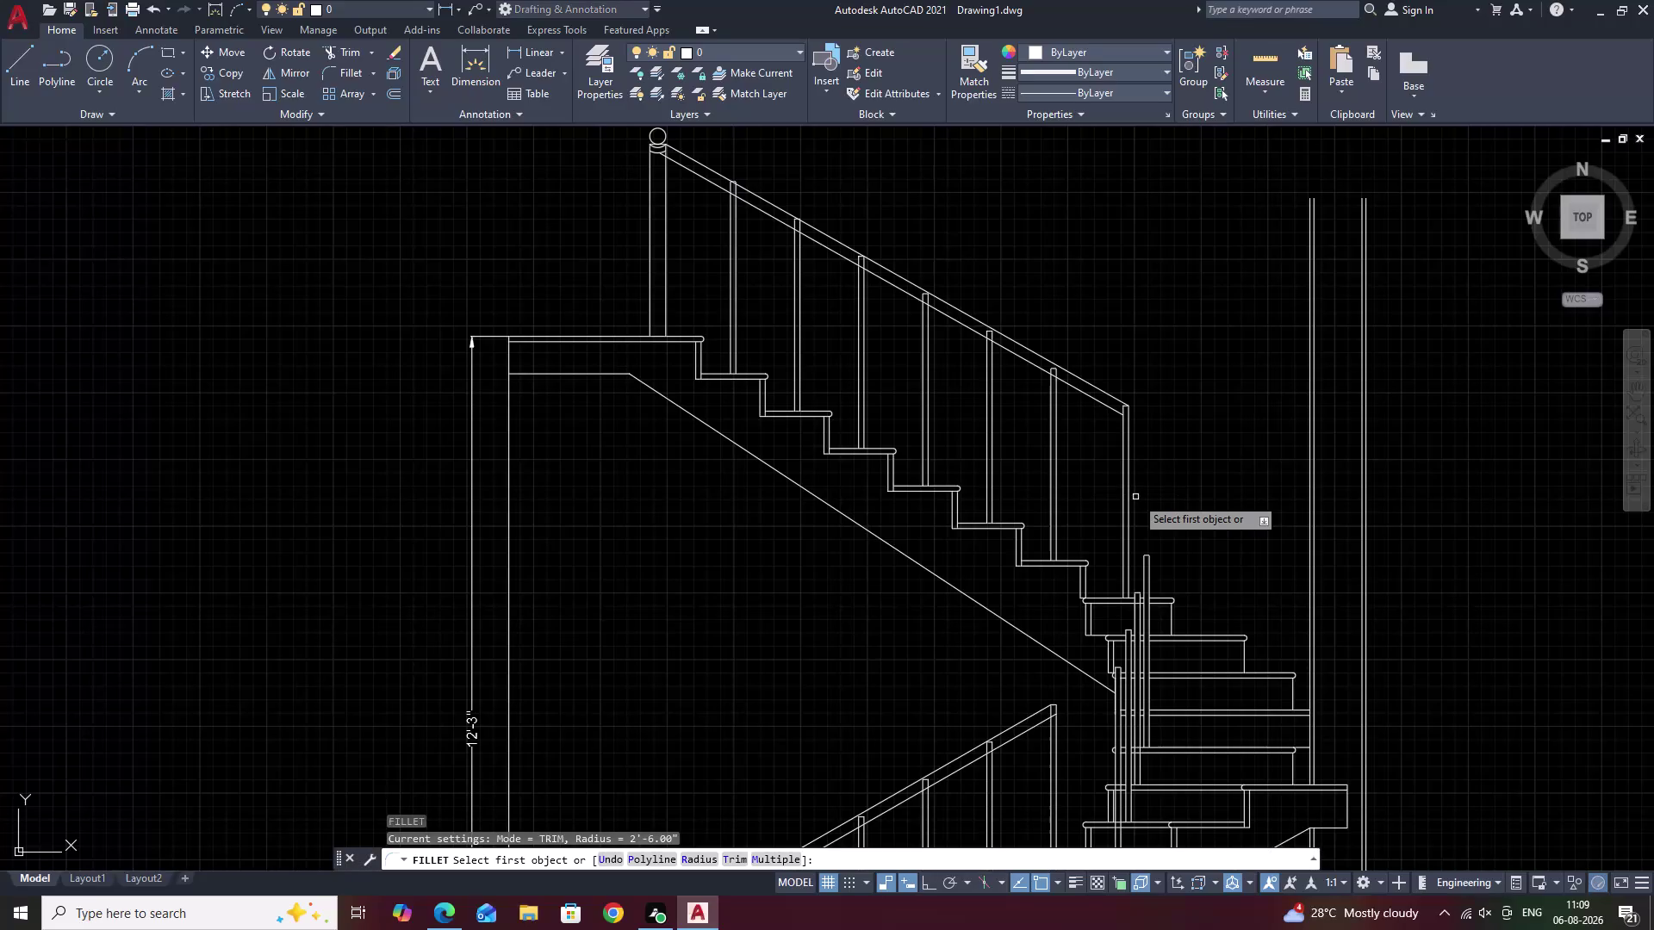
Try filleting the upper handrail with a 60 radius, then cancel.
key(r)
key(space)
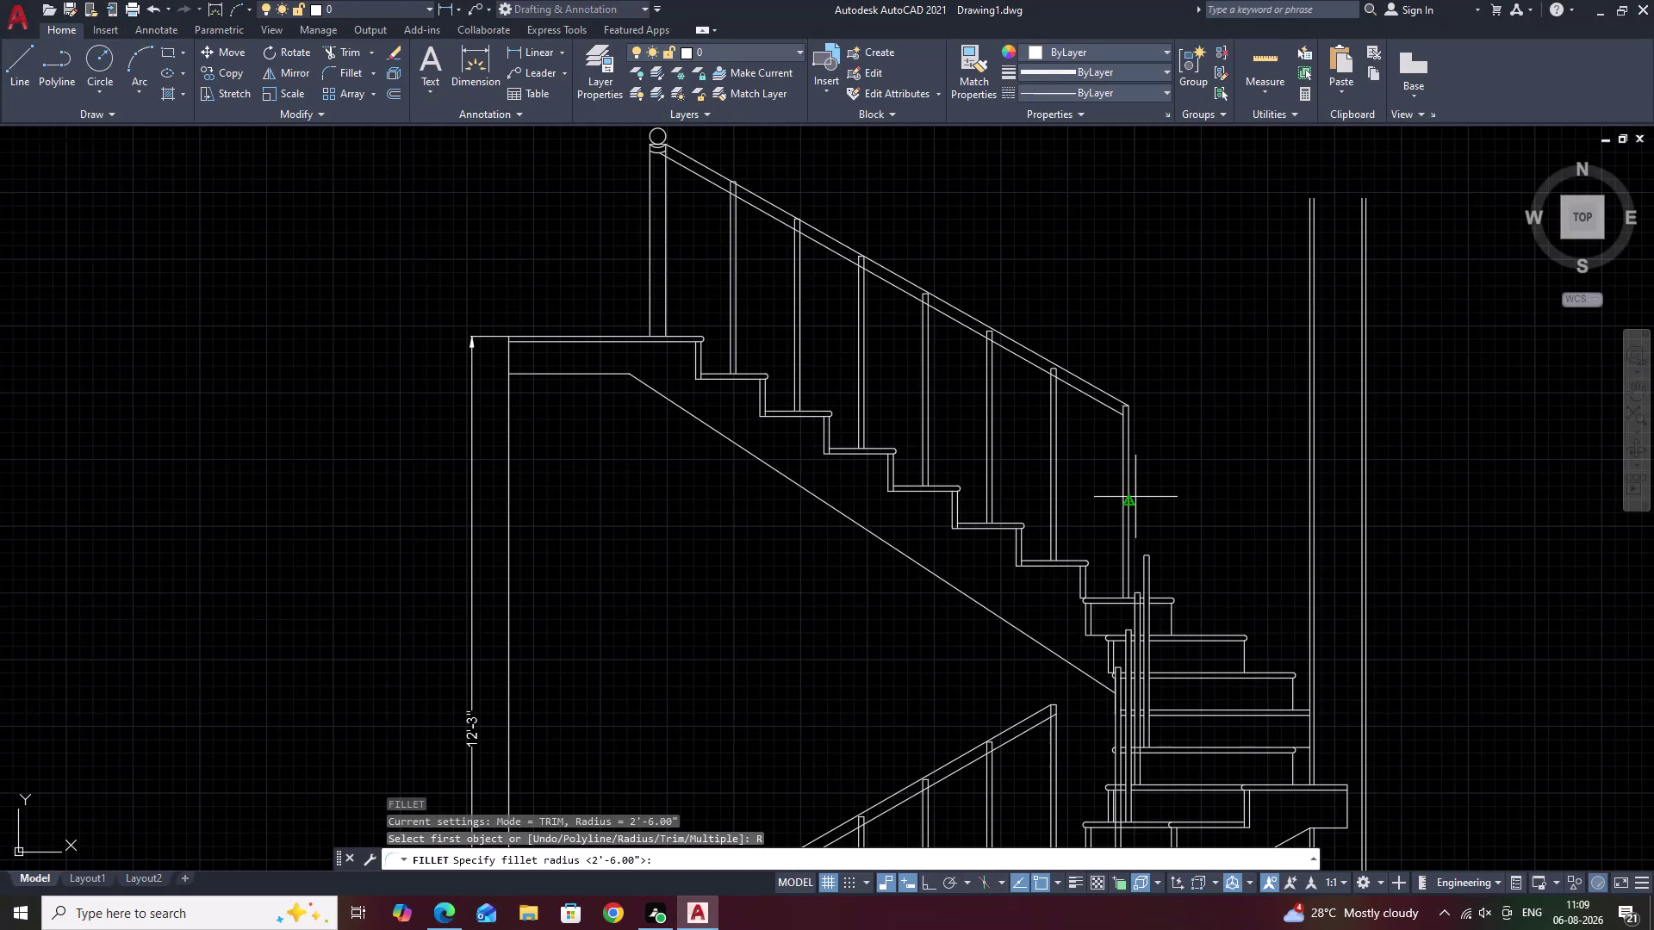
text(60)
key(space)
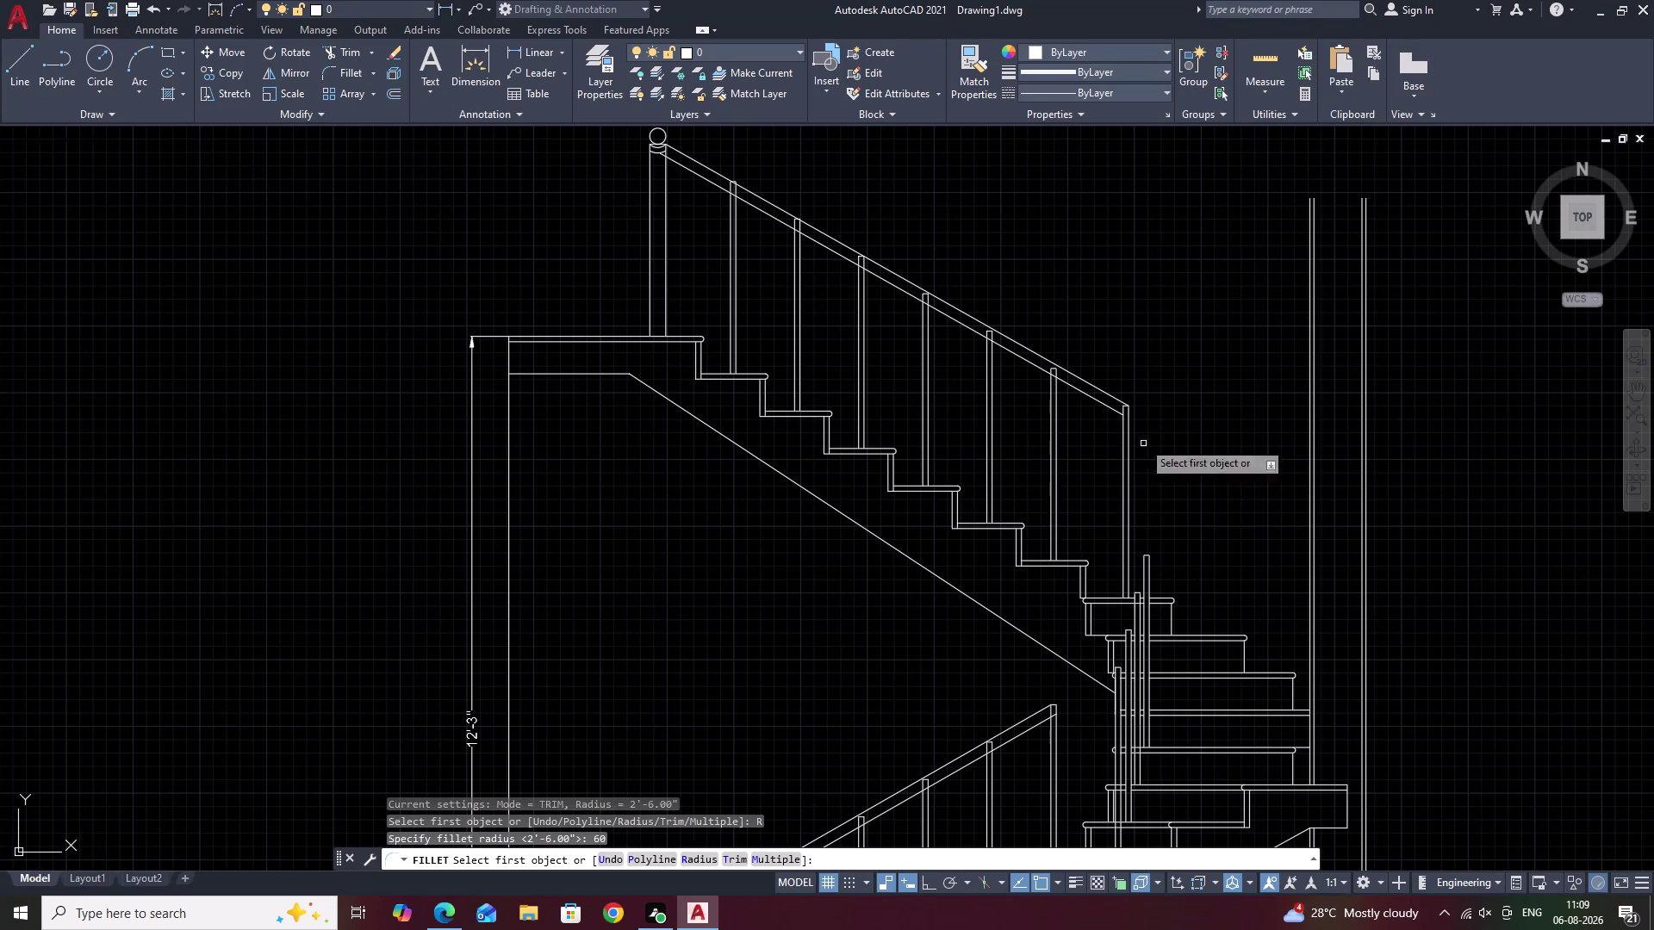
click(1110, 409)
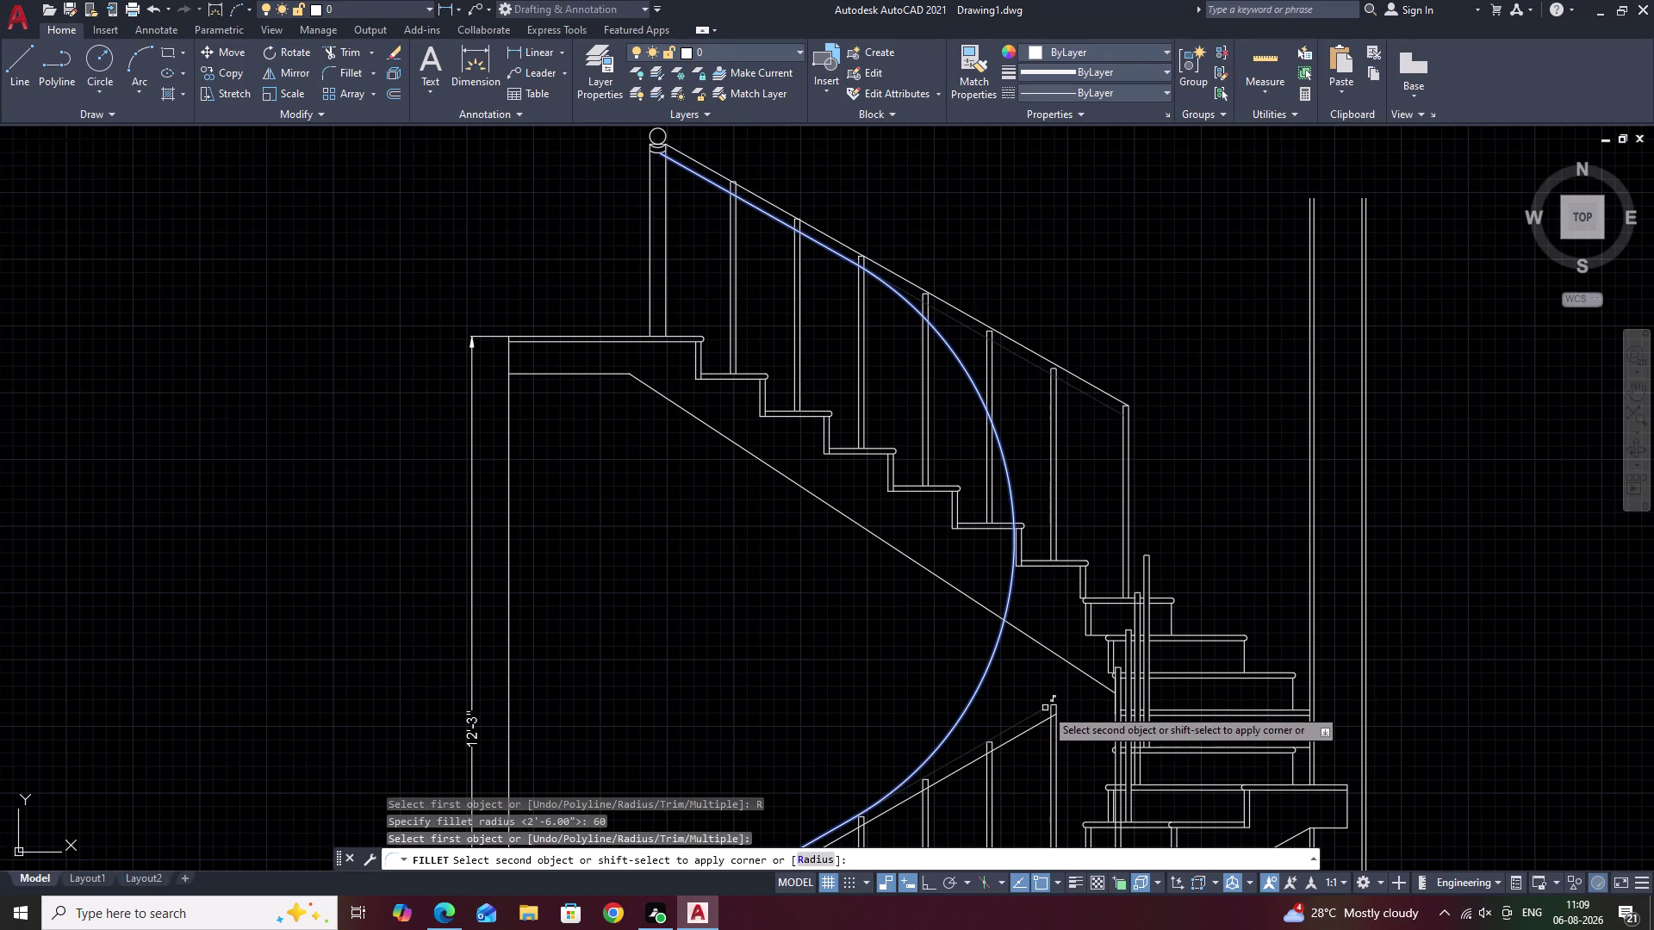
key(Escape)
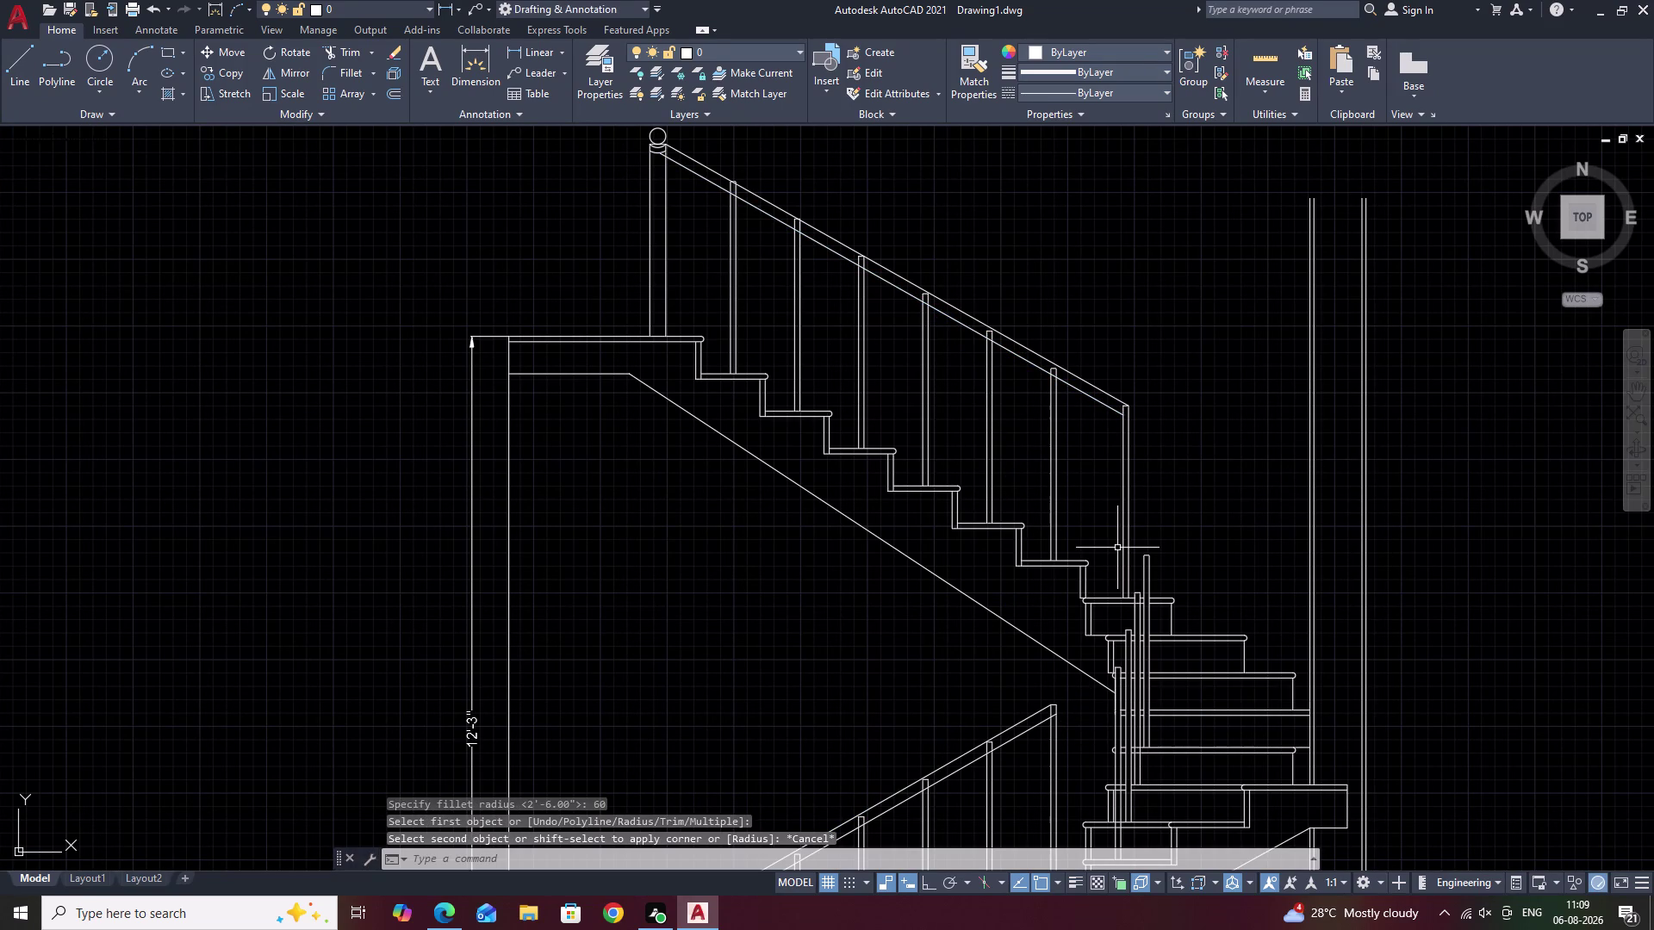
text(F)
key(space)
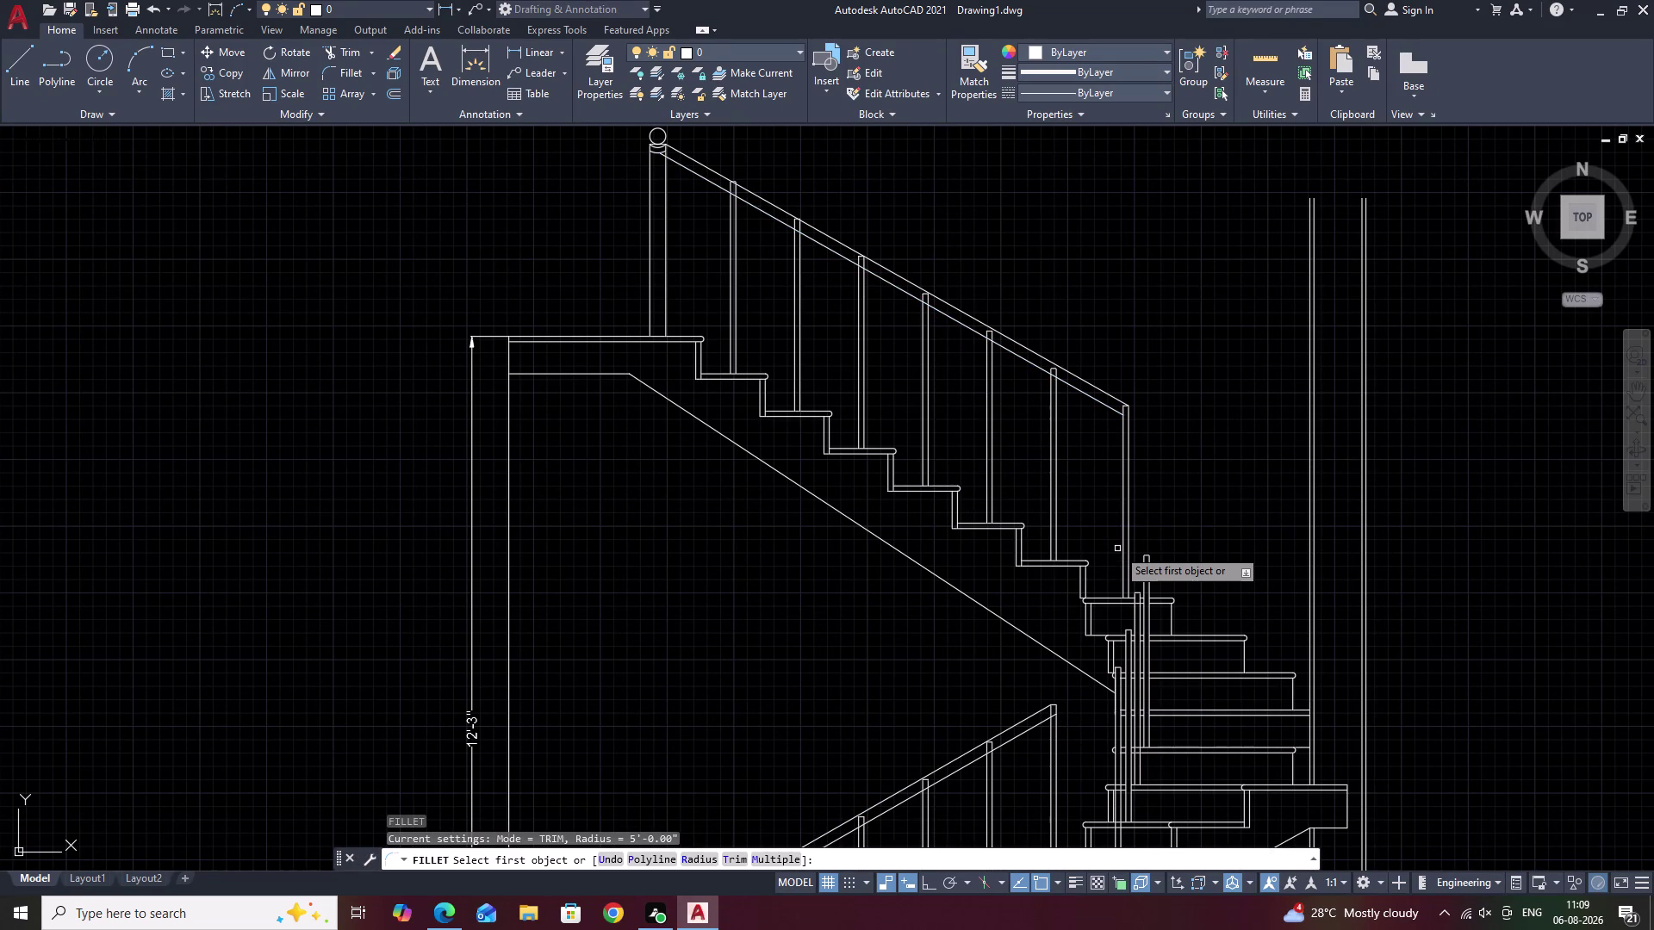
key(Escape)
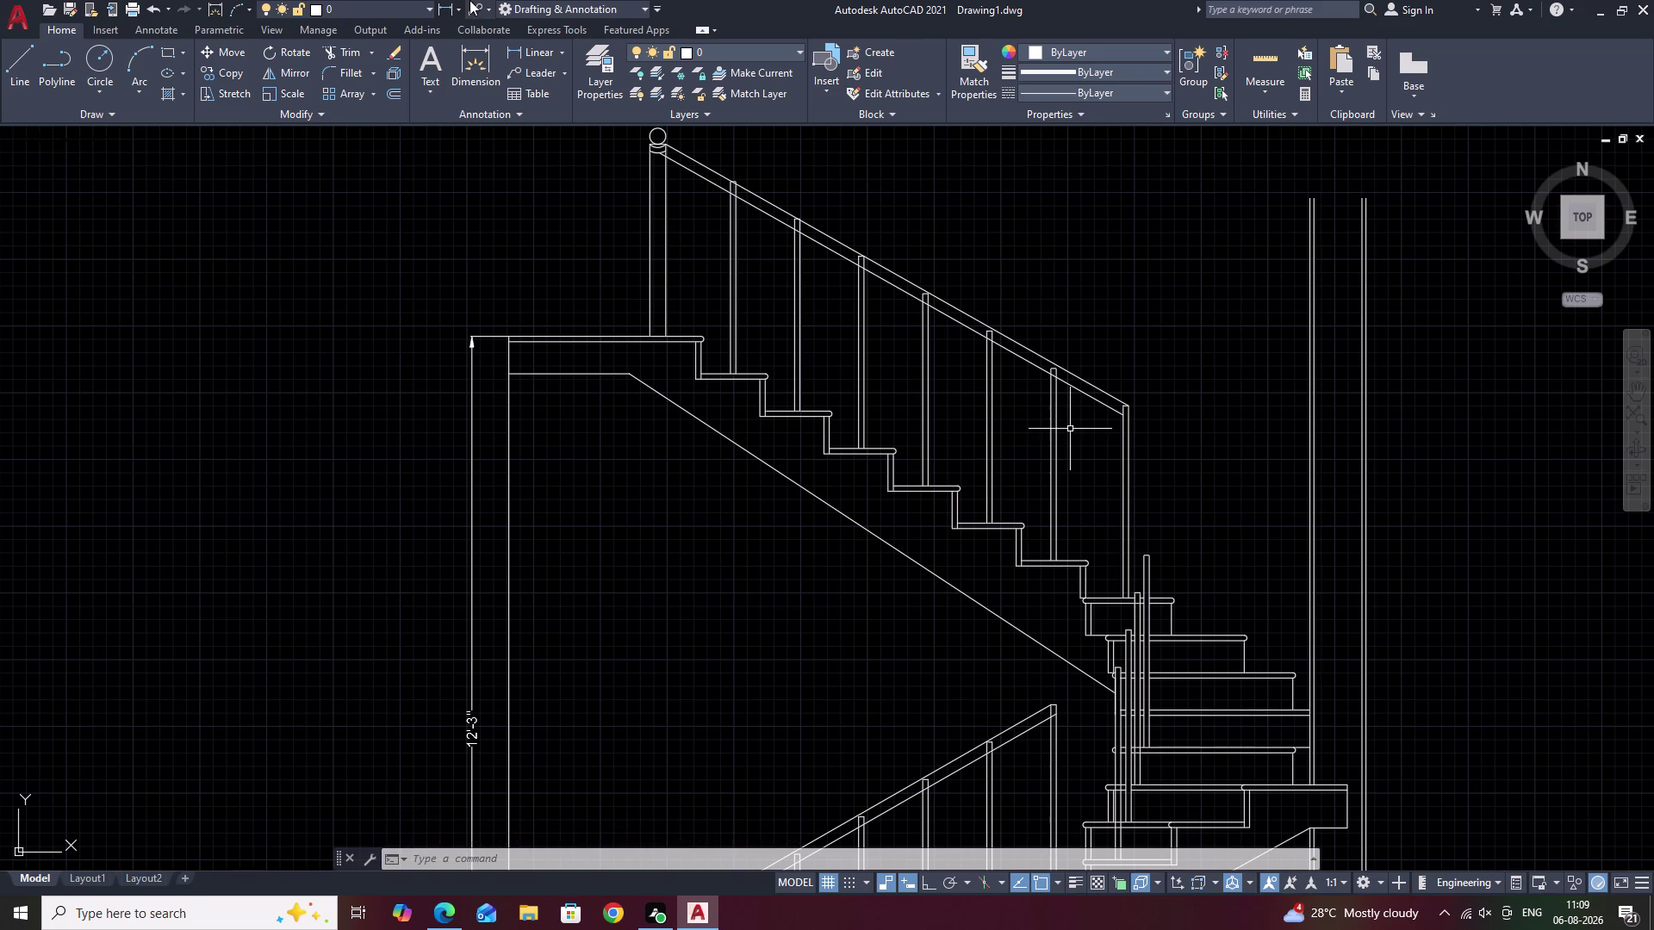
Restart FILLET, set the radius to 3, and cancel again.
key(Escape)
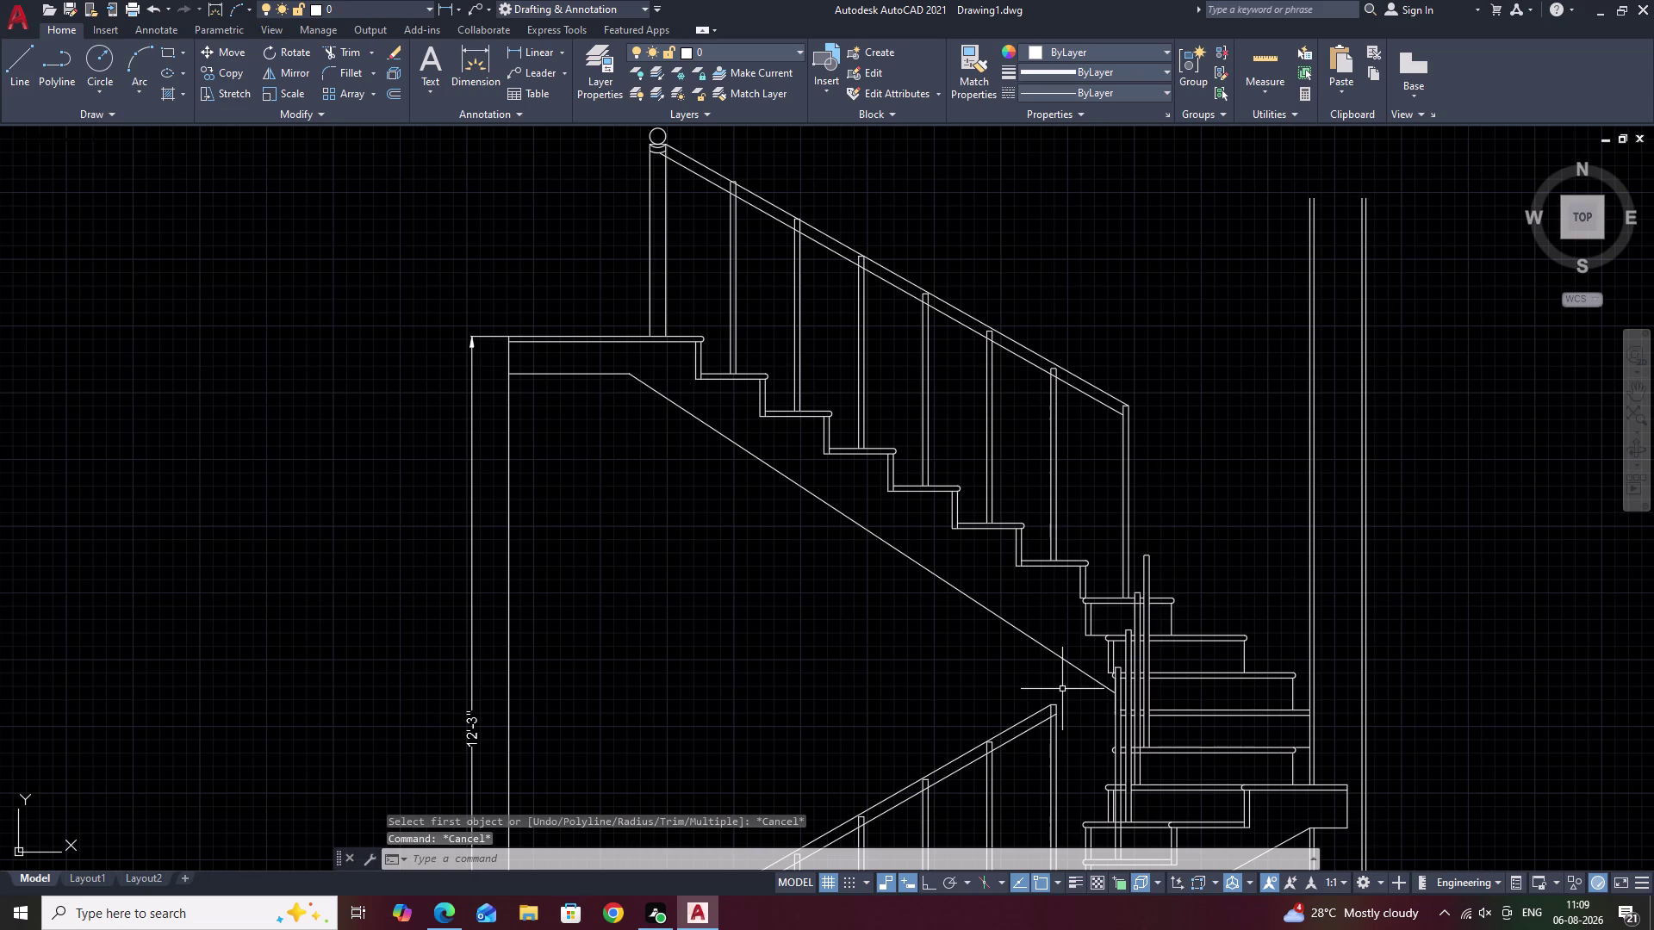
text(F)
key(space)
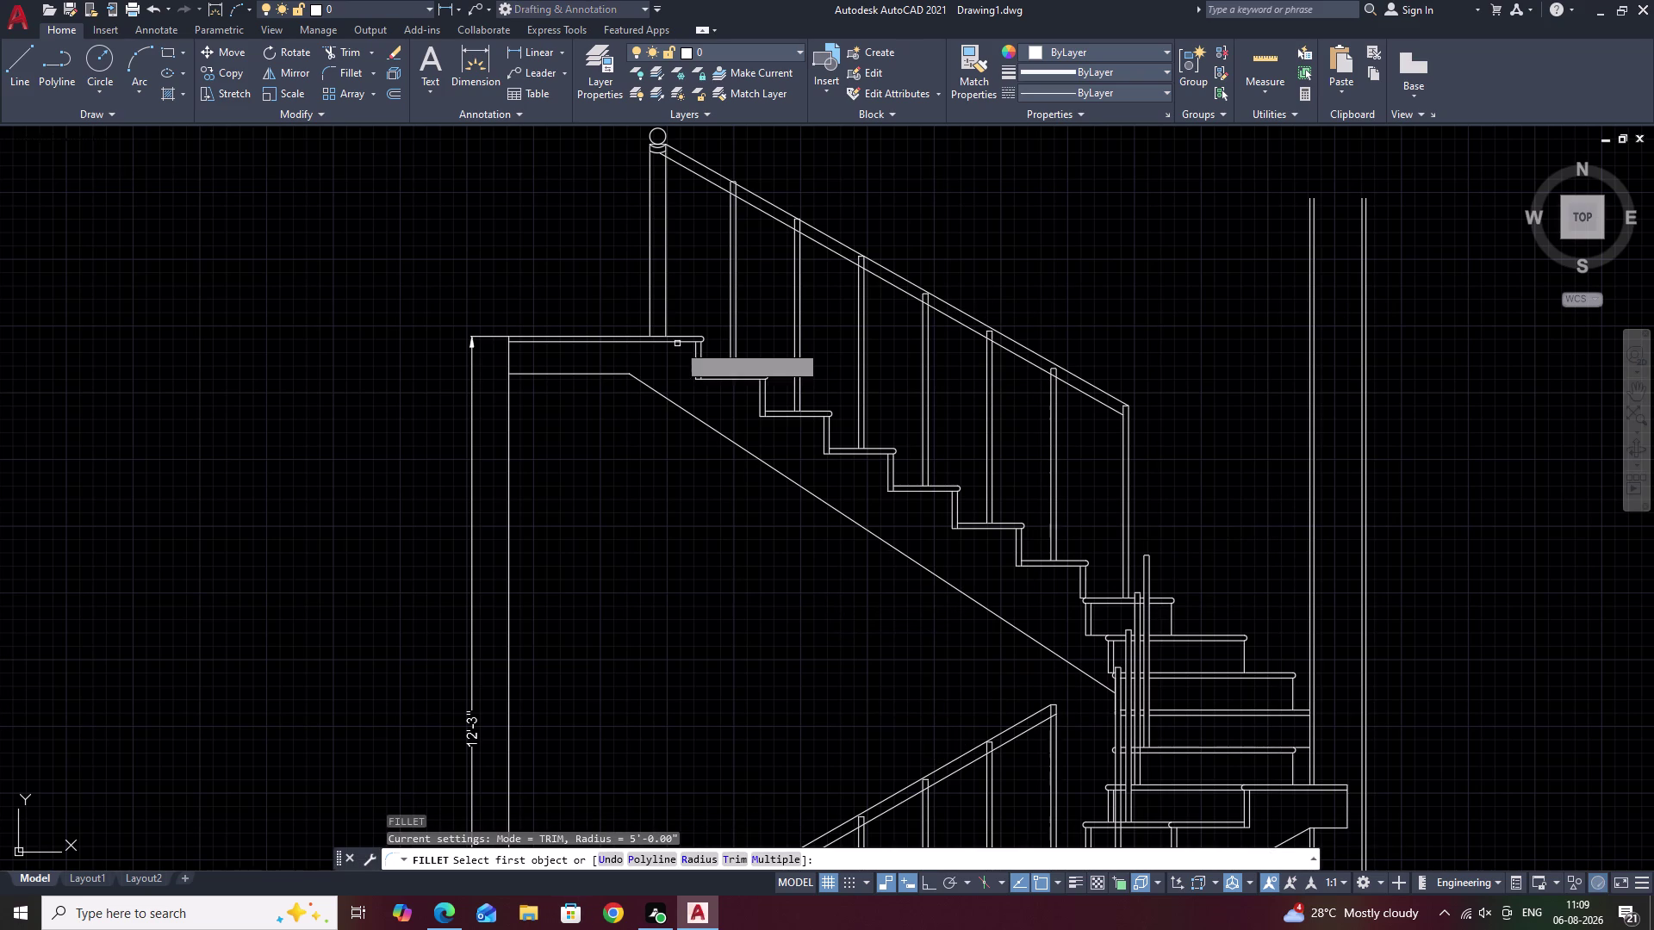
key(Escape)
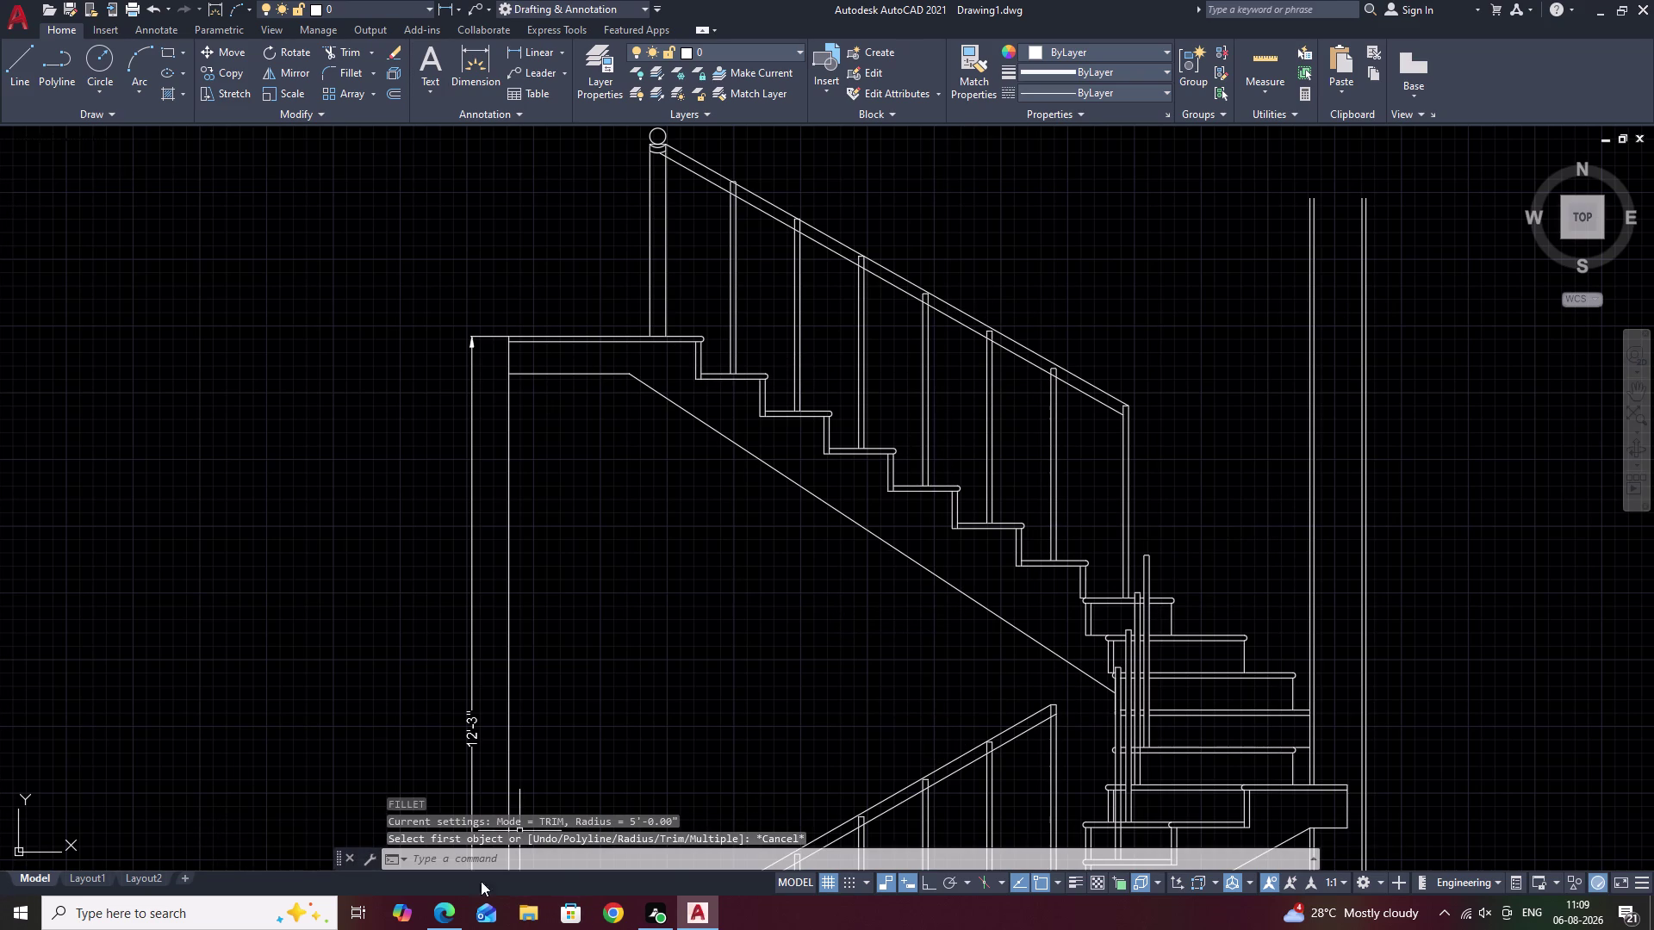
text(F R)
key(space)
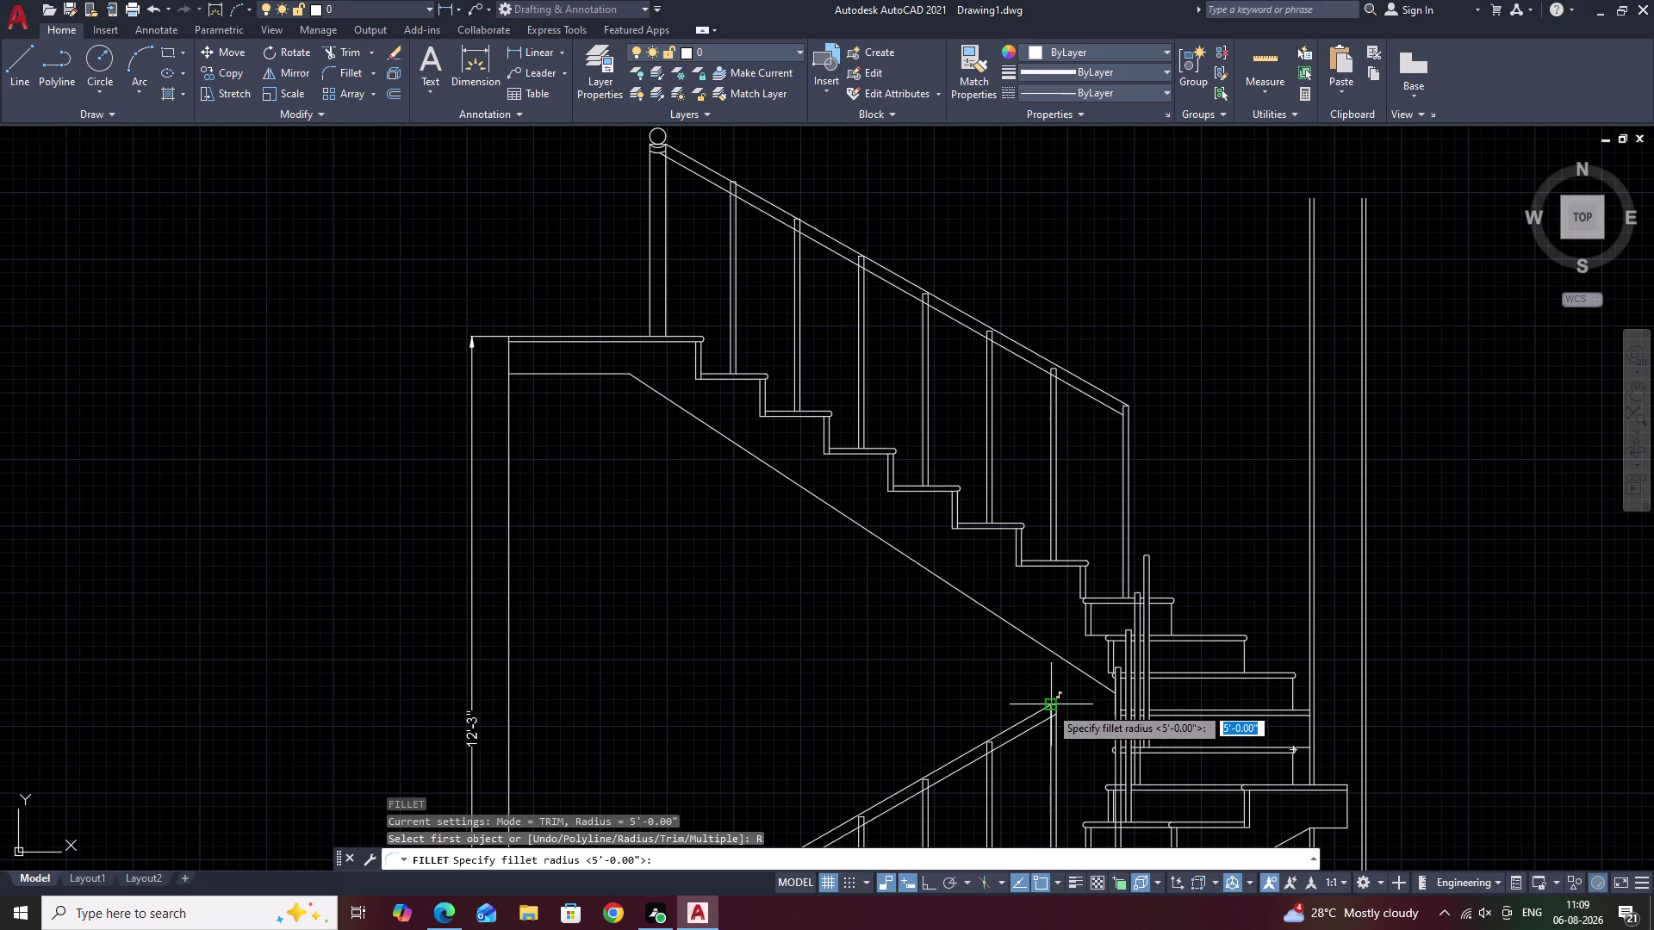
text(3.)
key(space)
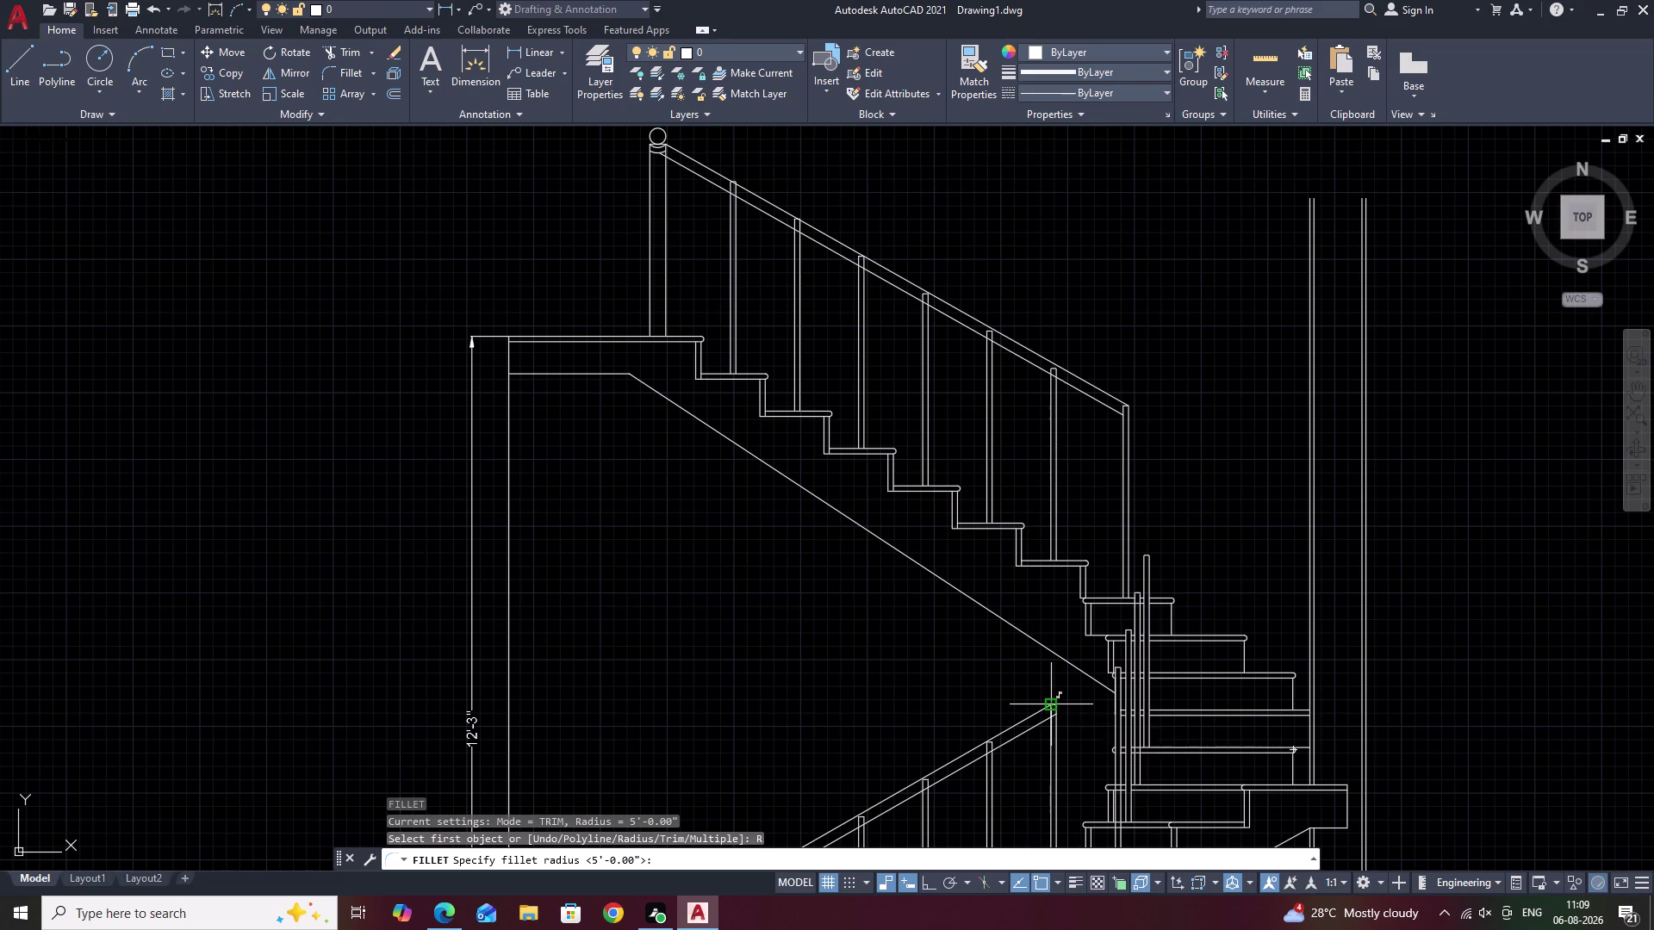
key(Escape)
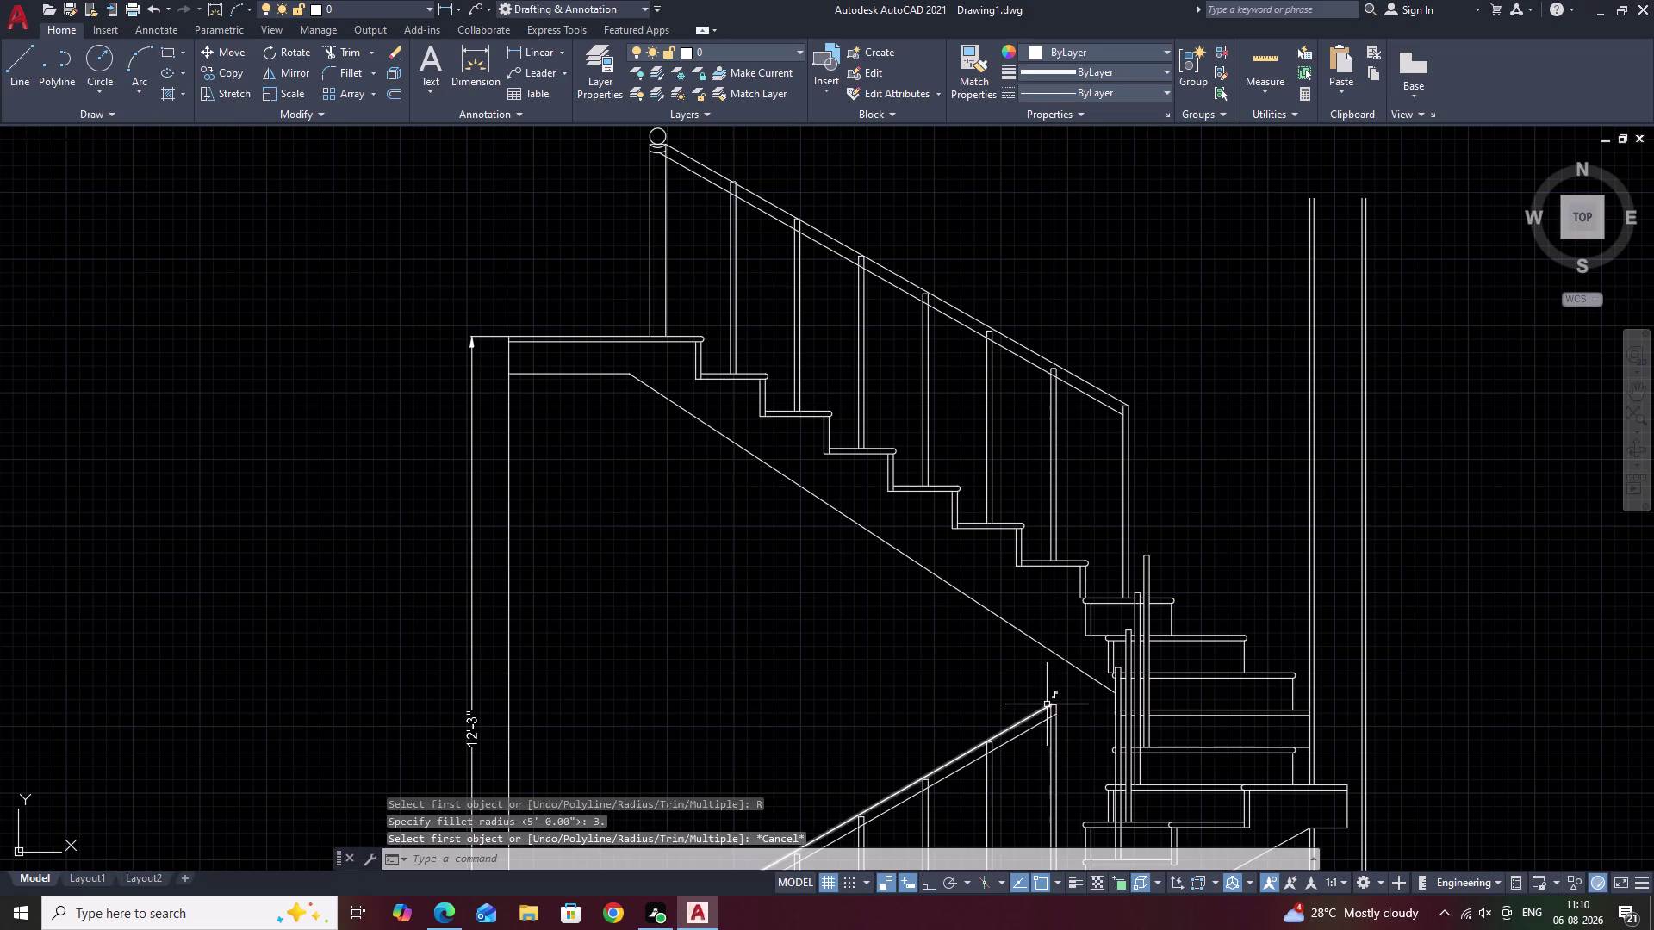
Draw a 3-point arc at the landing and stretch its lower end onto the lower handrail.
click(142, 87)
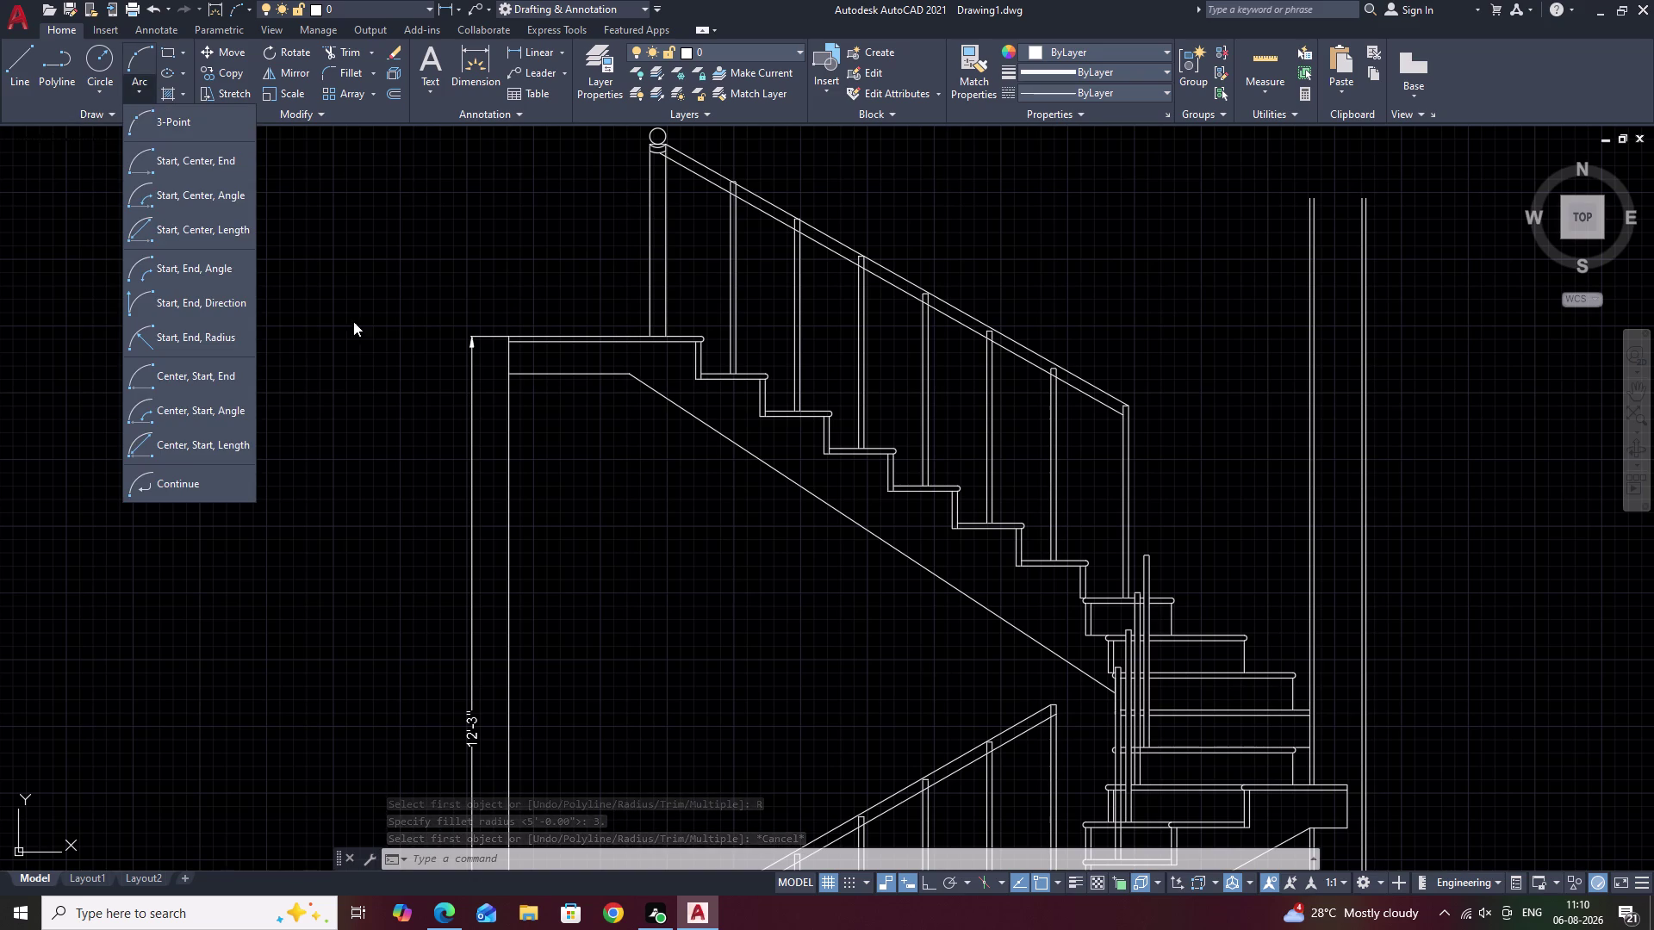
click(192, 122)
scroll(up, 3)
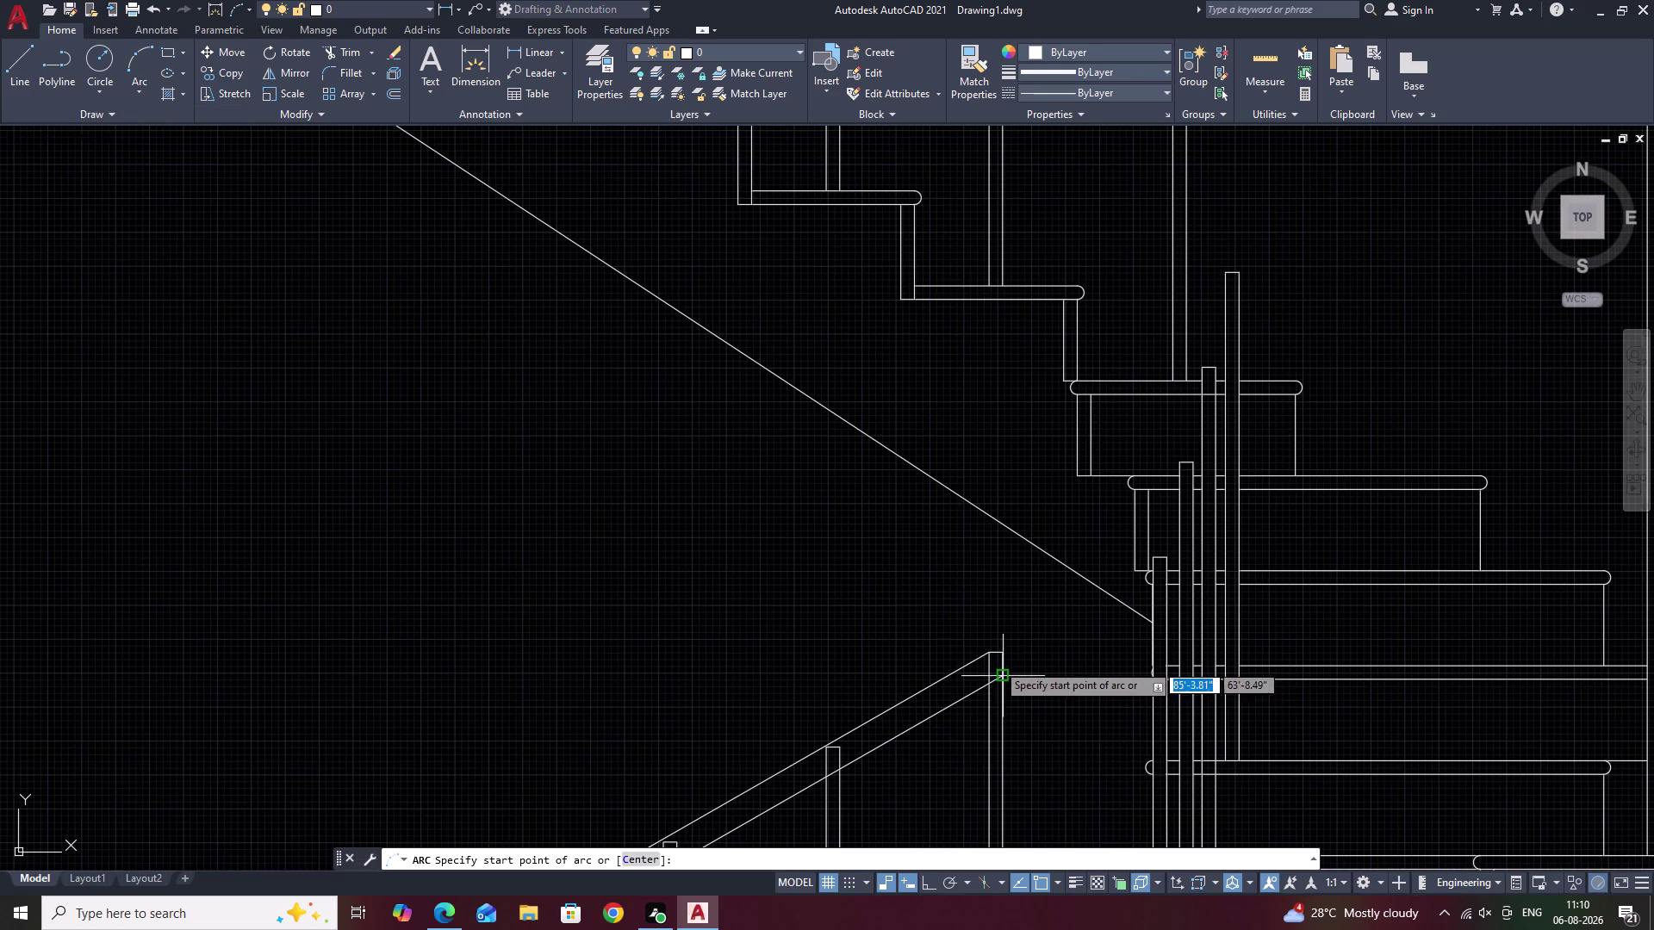
click(1150, 564)
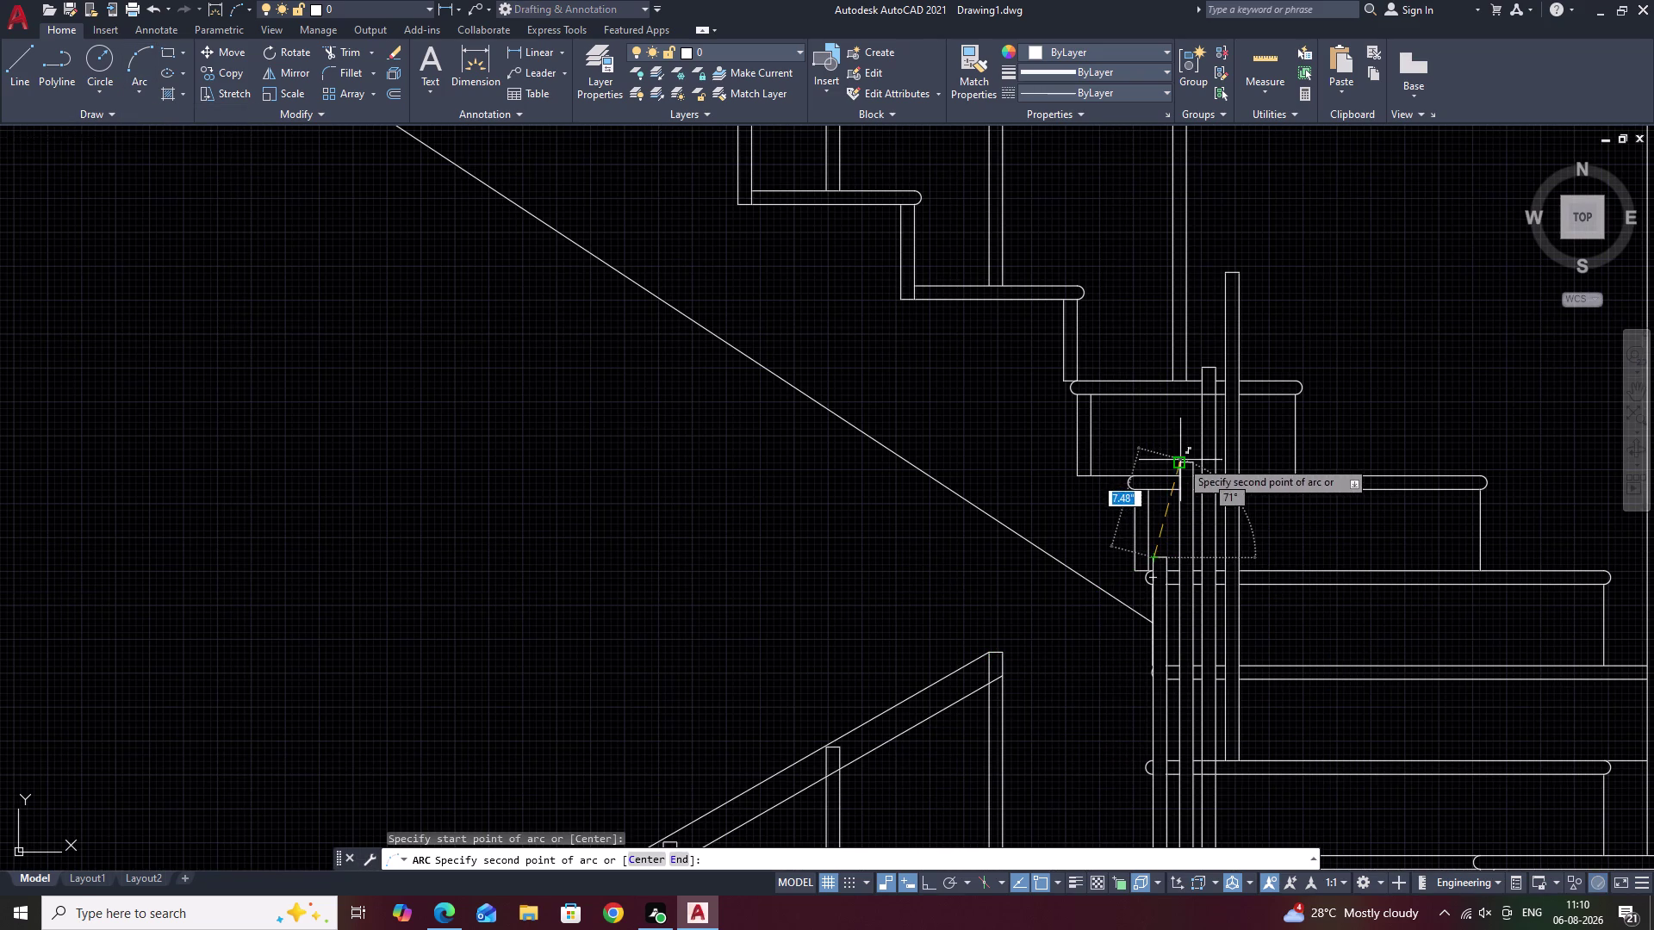
click(1175, 460)
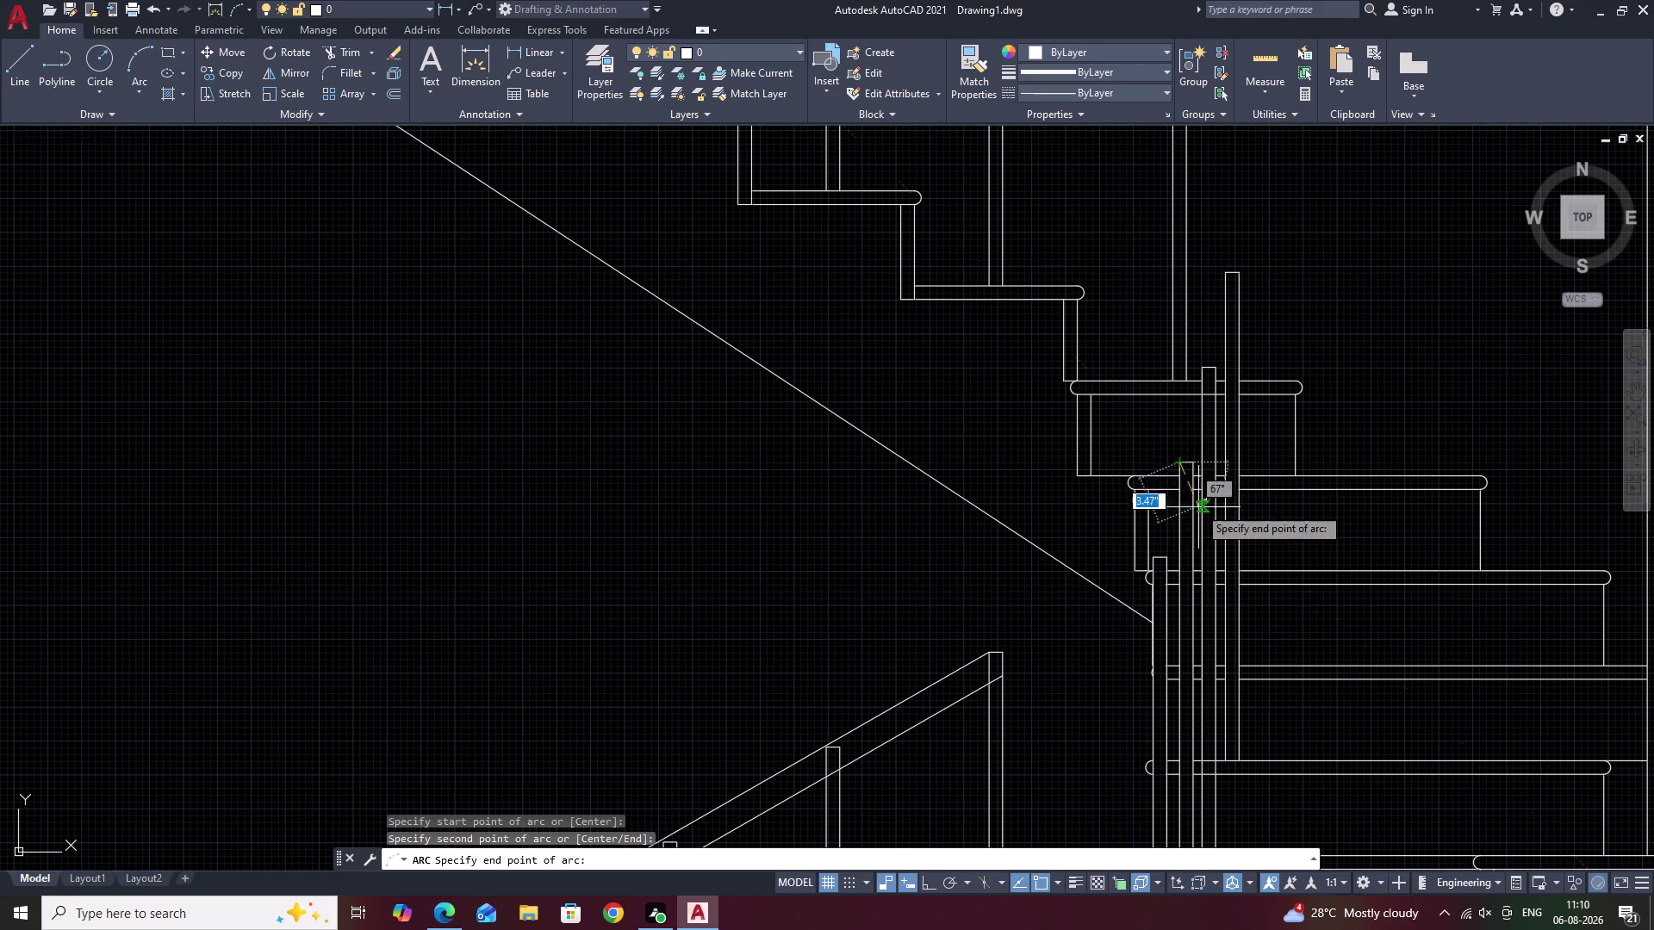
click(1182, 440)
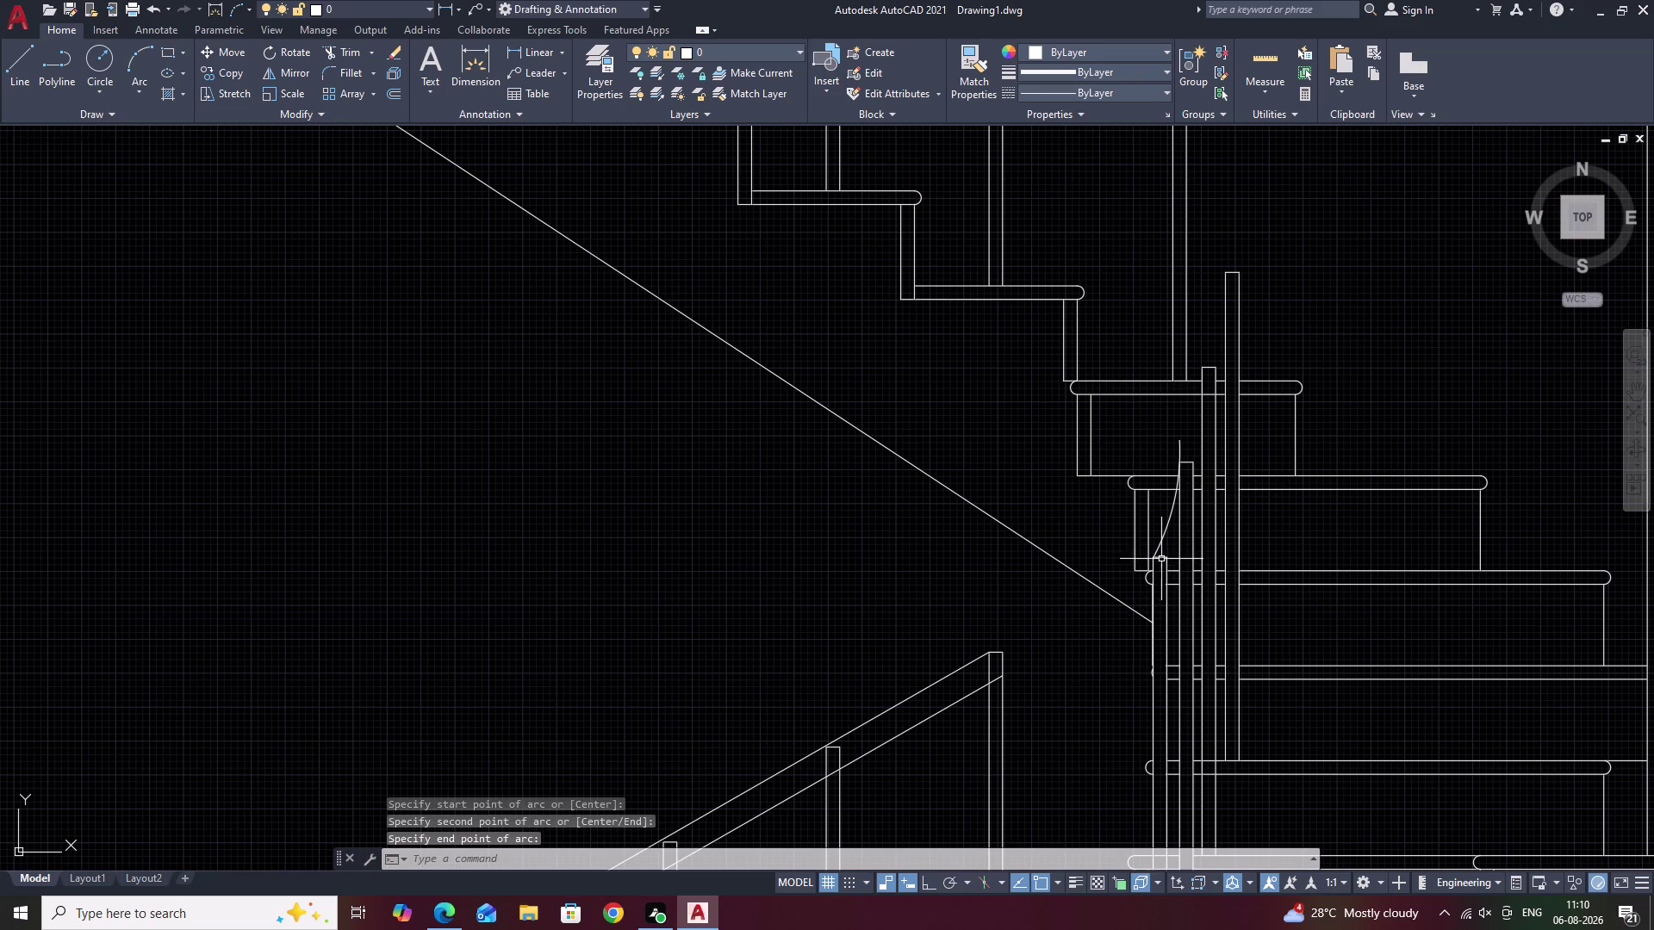
click(1165, 535)
click(1154, 555)
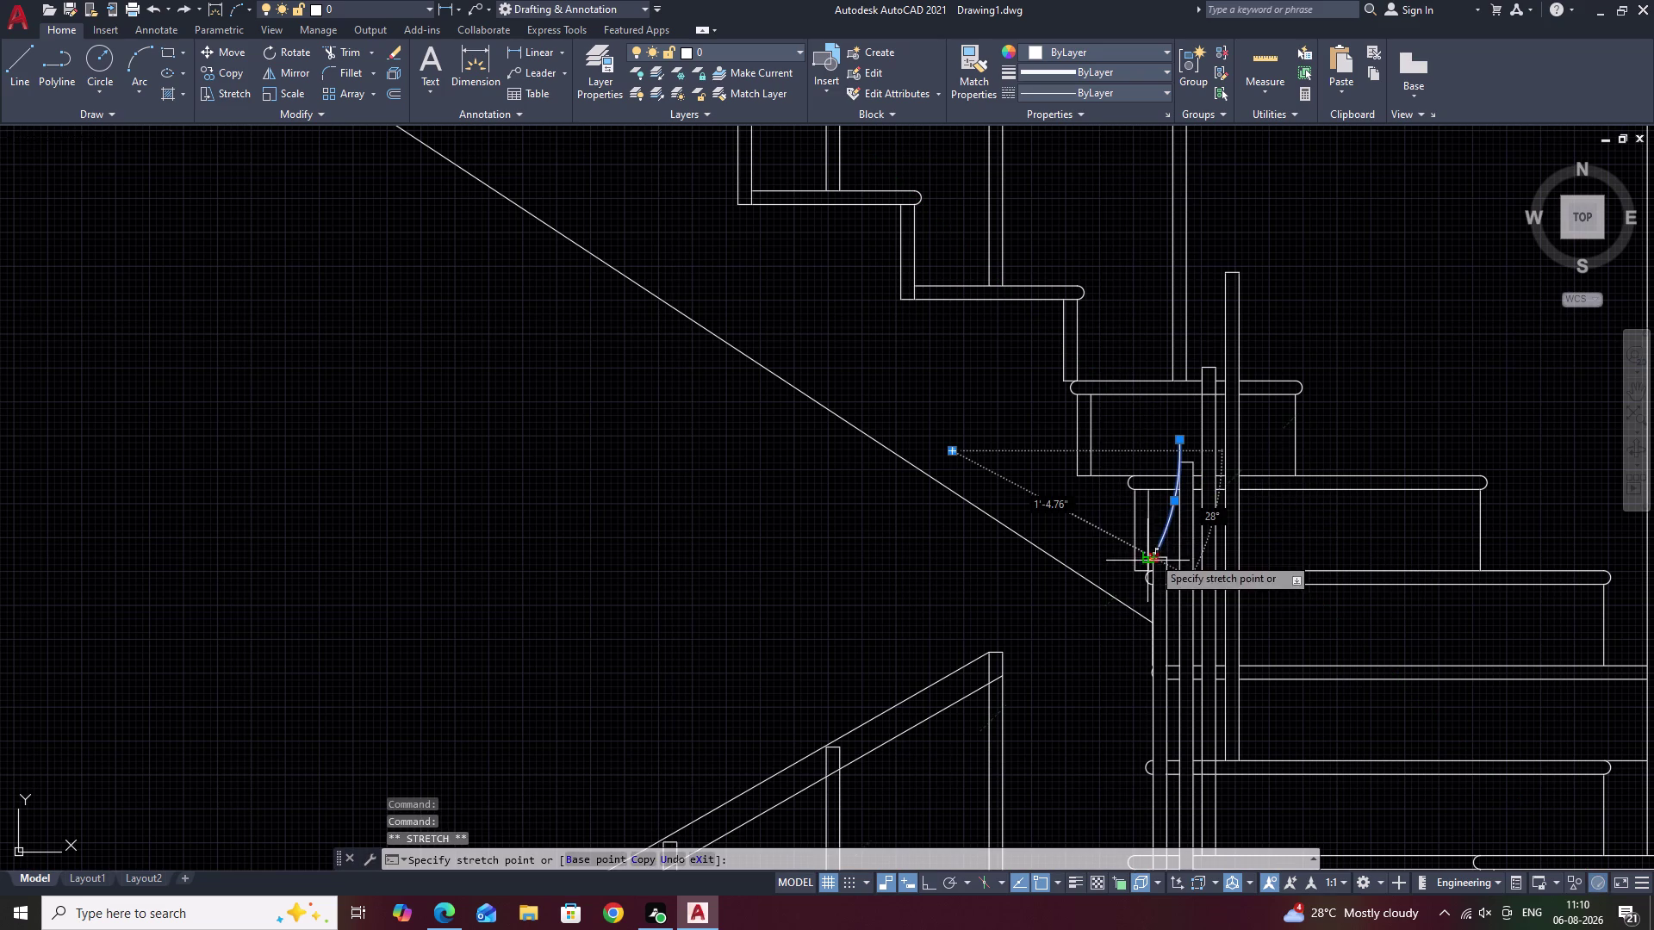
click(987, 654)
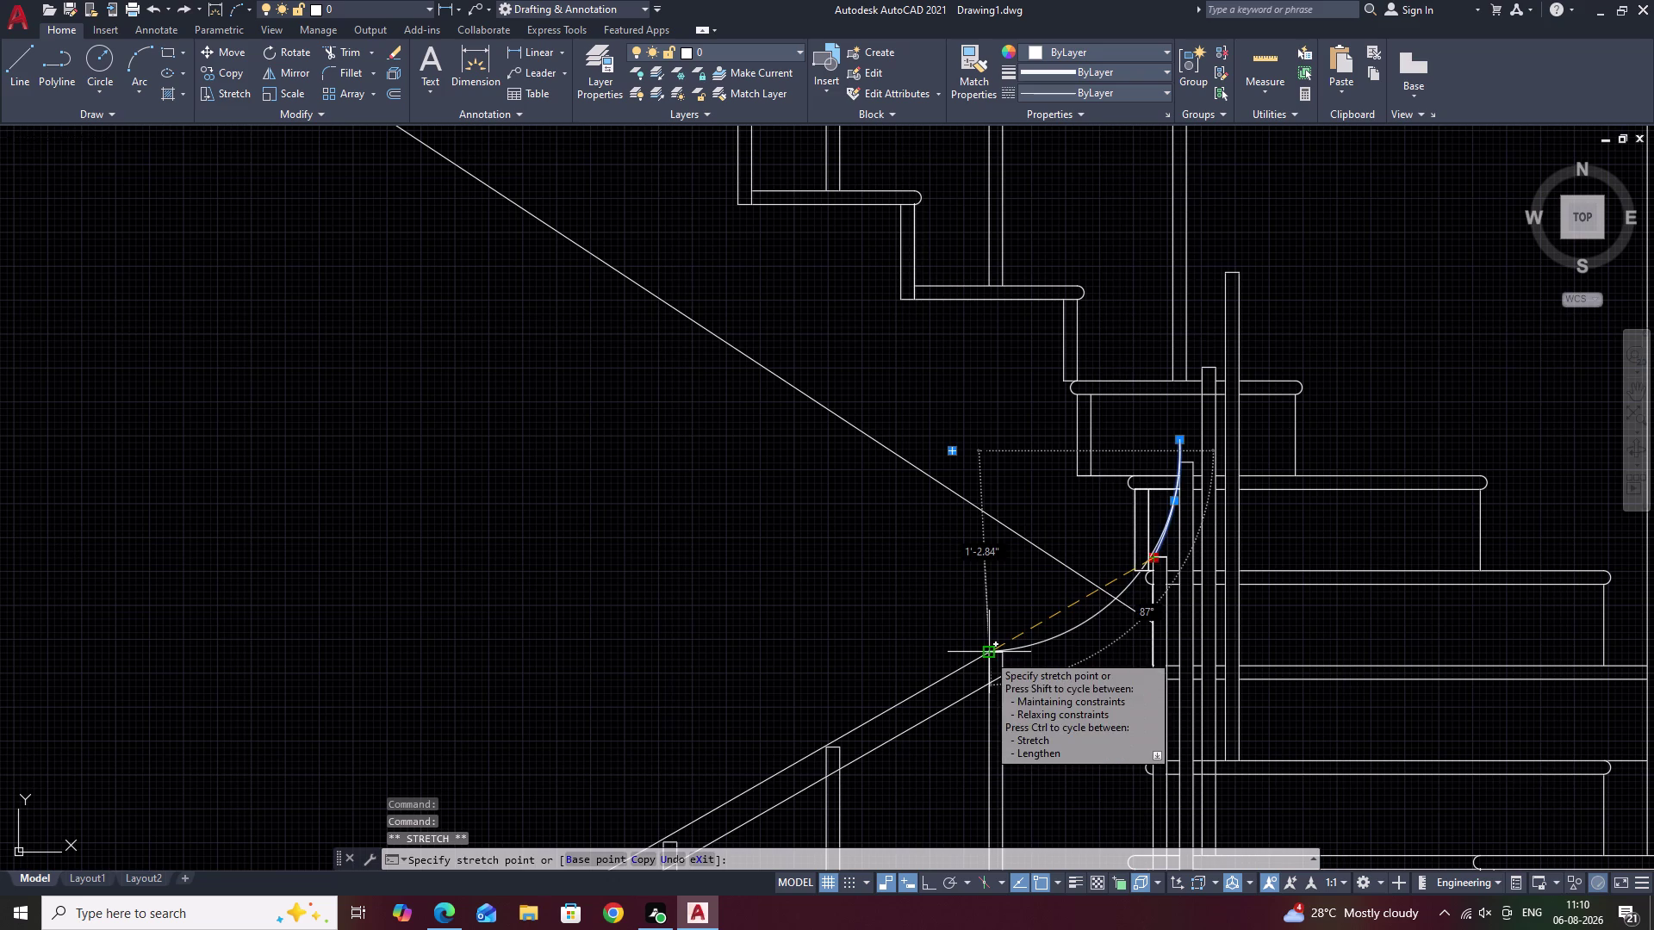
Stretch the arc's upper end higher toward the upper handrail.
middle_drag(1224, 408, 1153, 551)
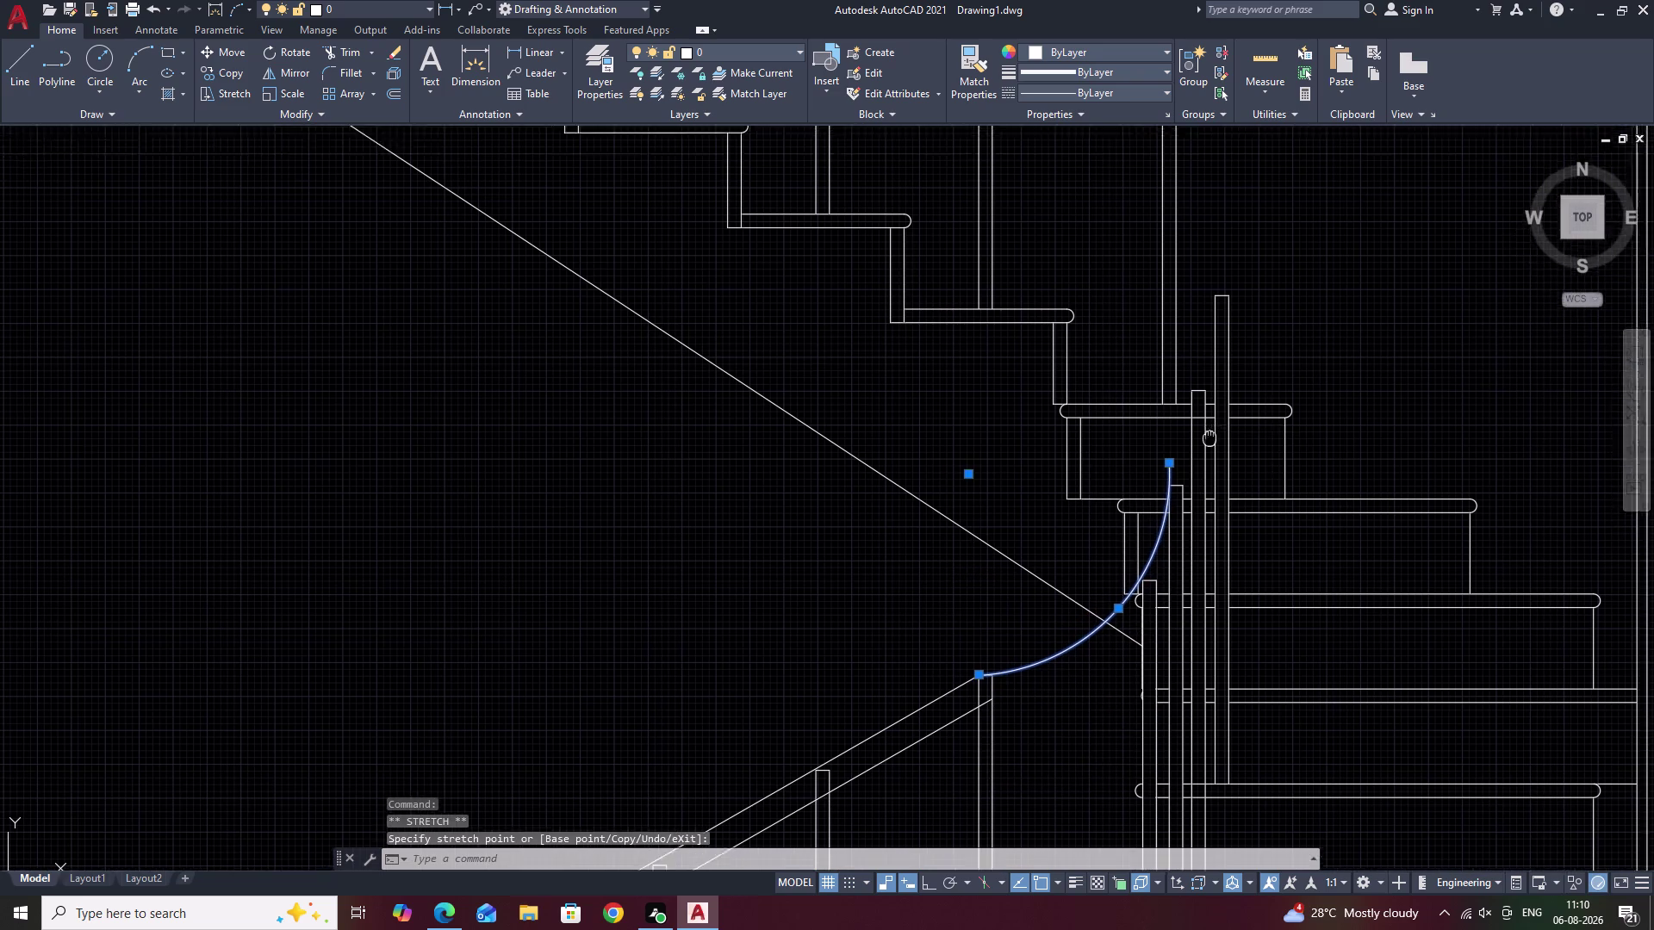
middle_drag(1154, 550, 1084, 708)
click(1041, 739)
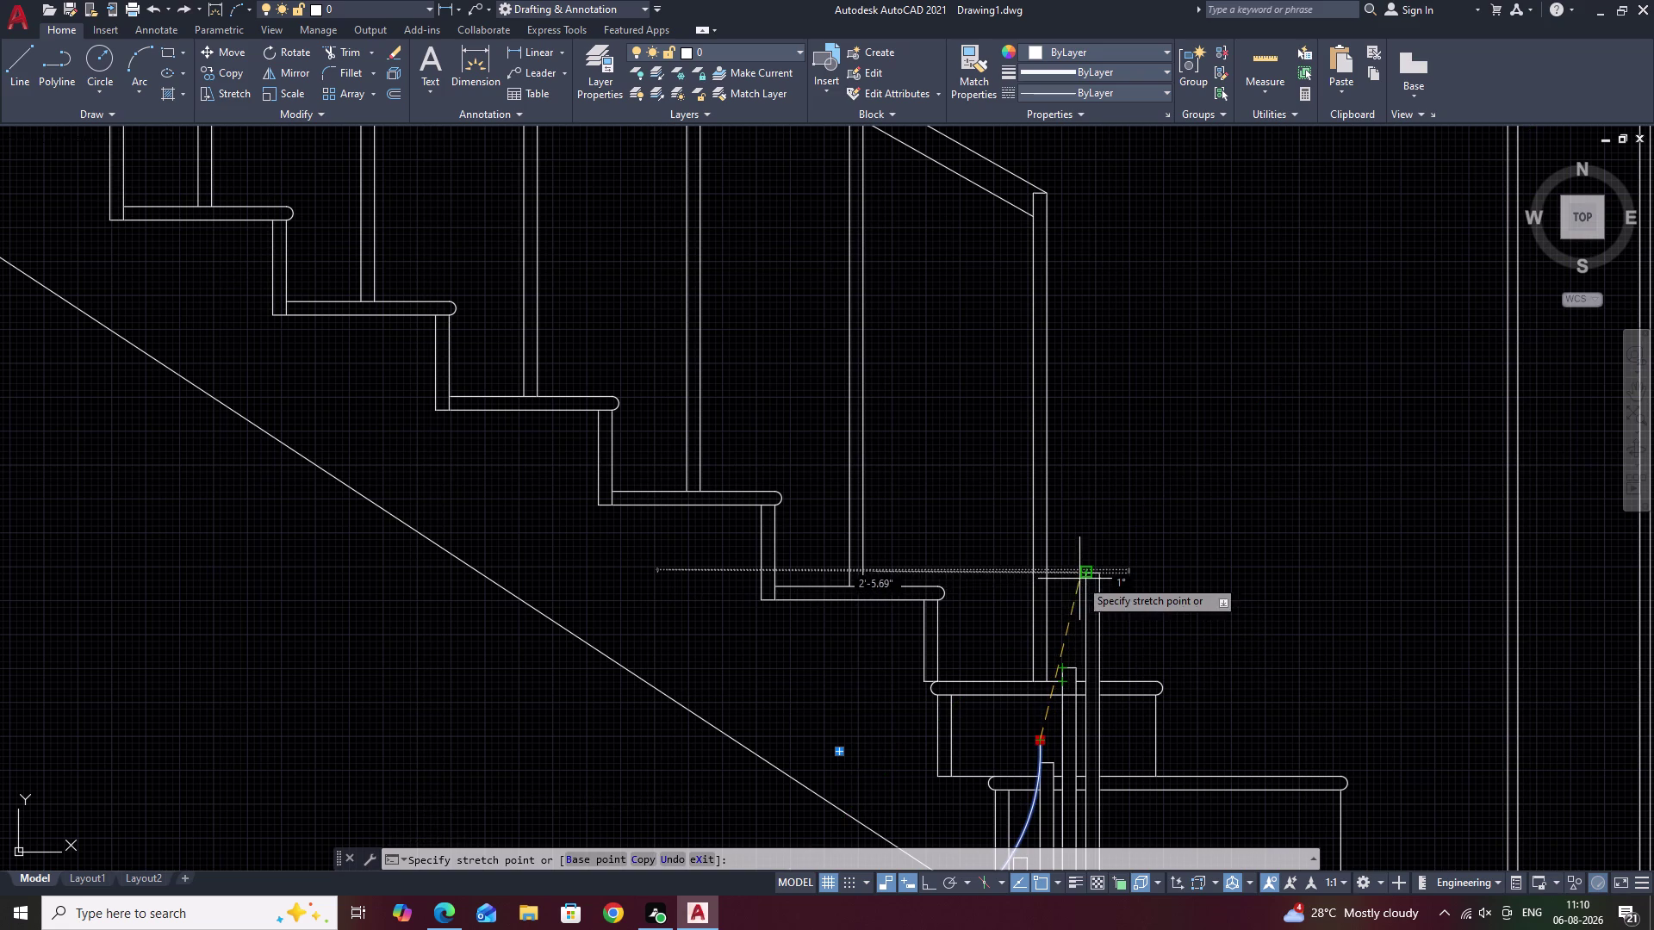
click(1082, 578)
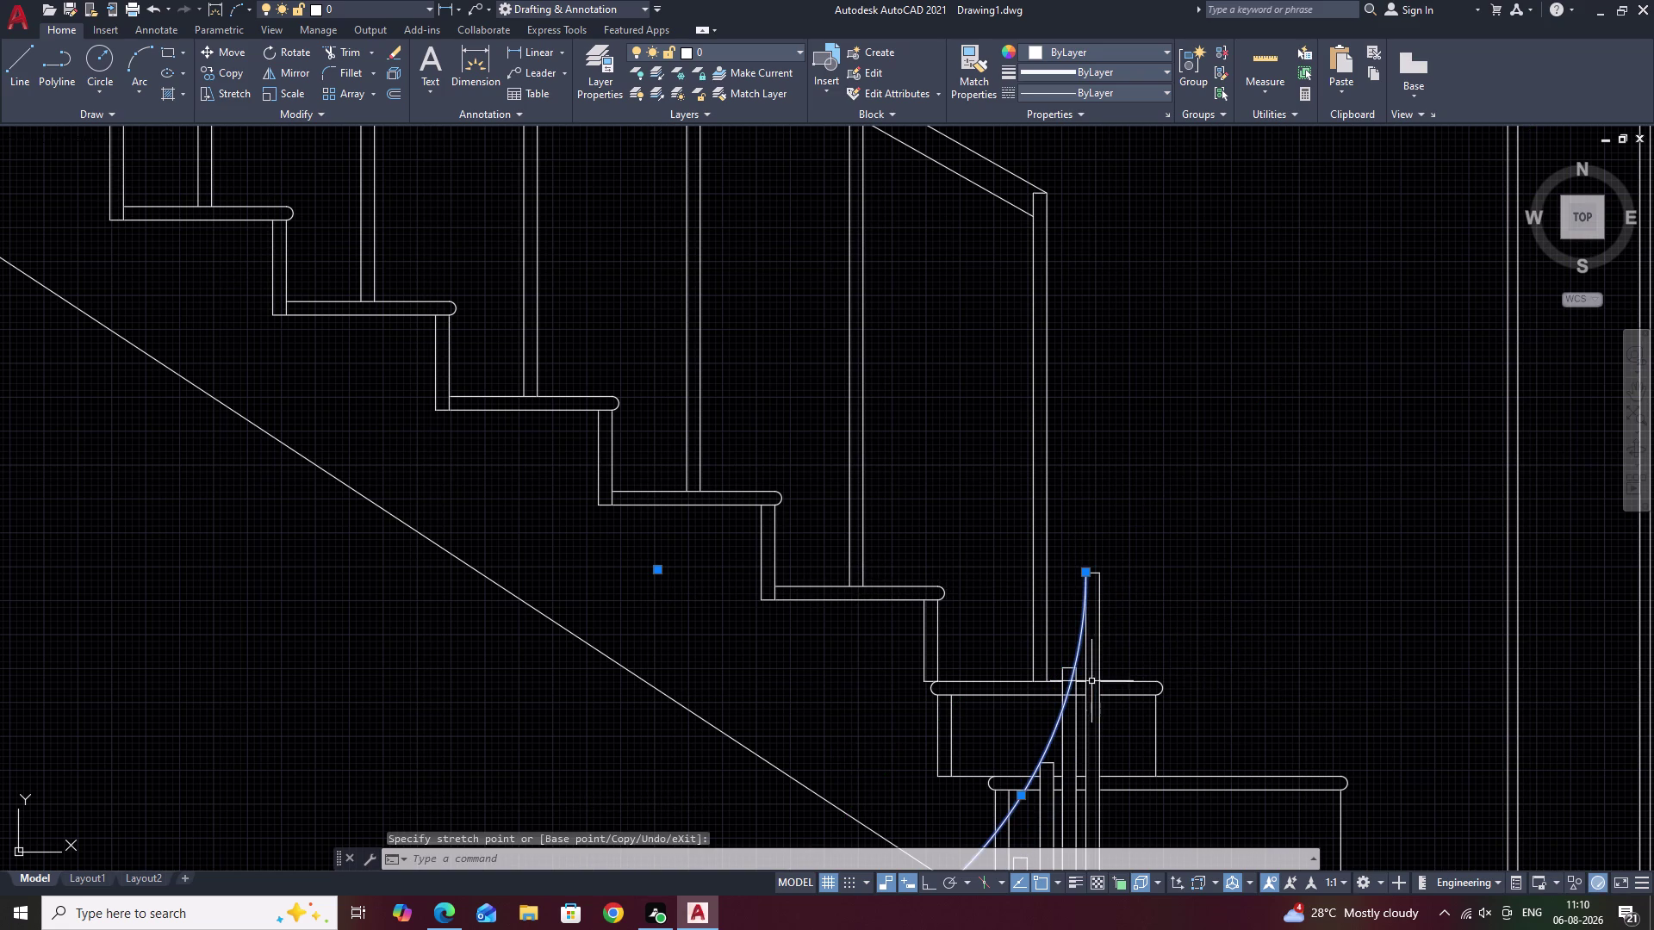
middle_drag(1091, 681, 1155, 550)
middle_drag(1259, 573, 1221, 851)
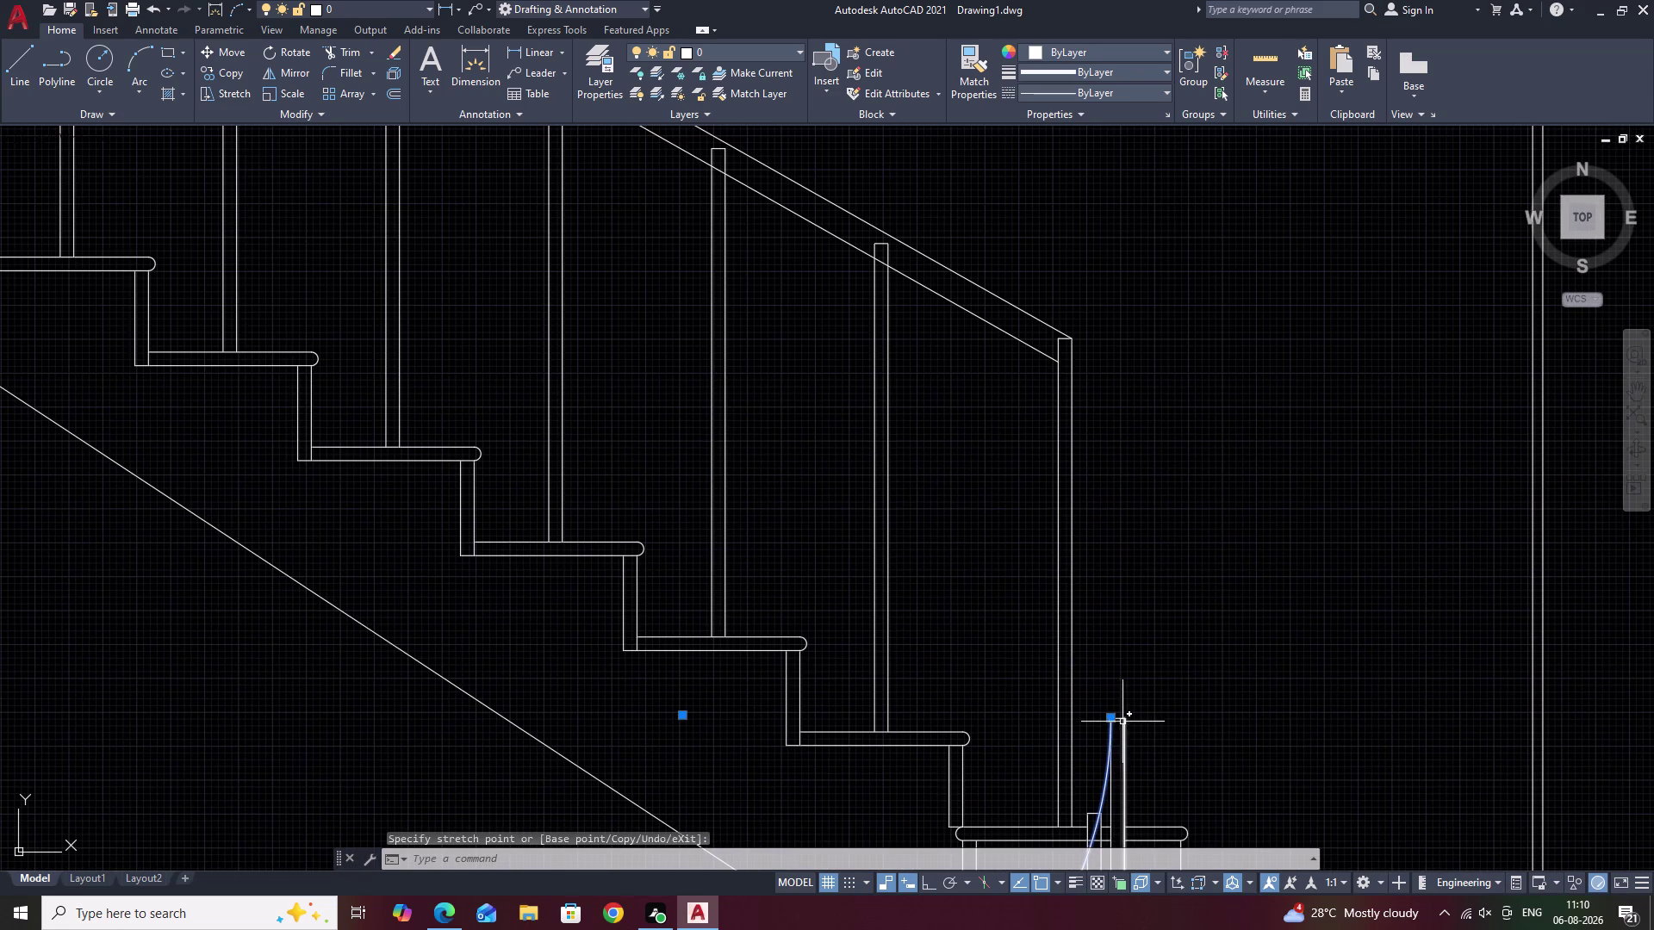
click(1111, 718)
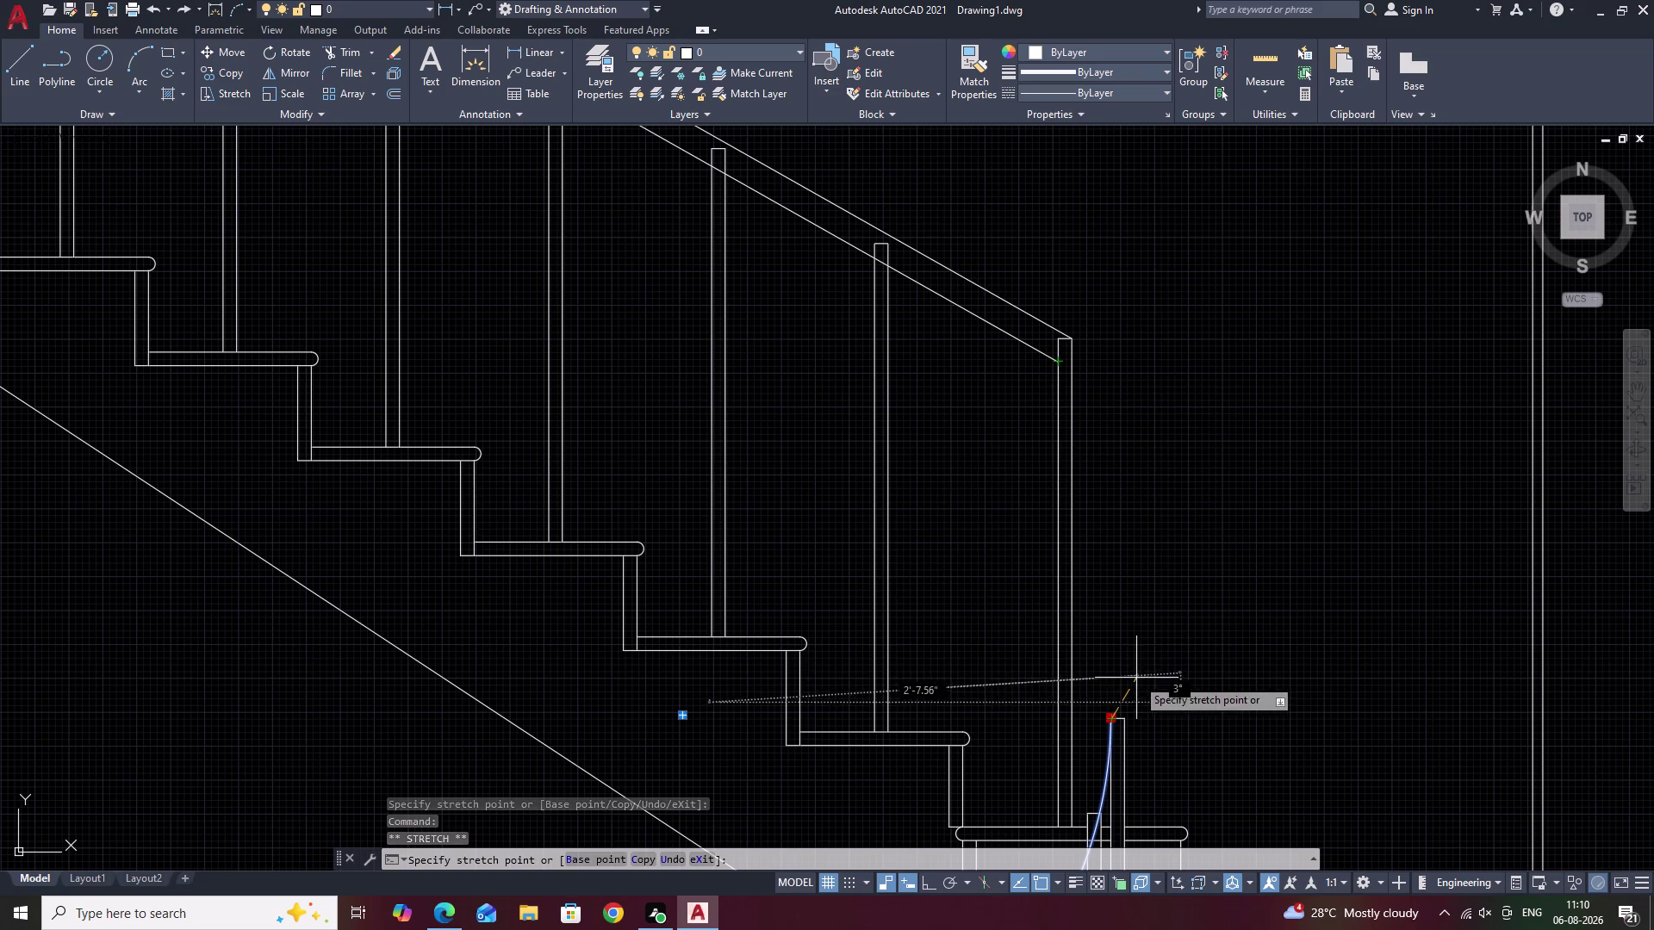
key(Escape)
key(Escape)
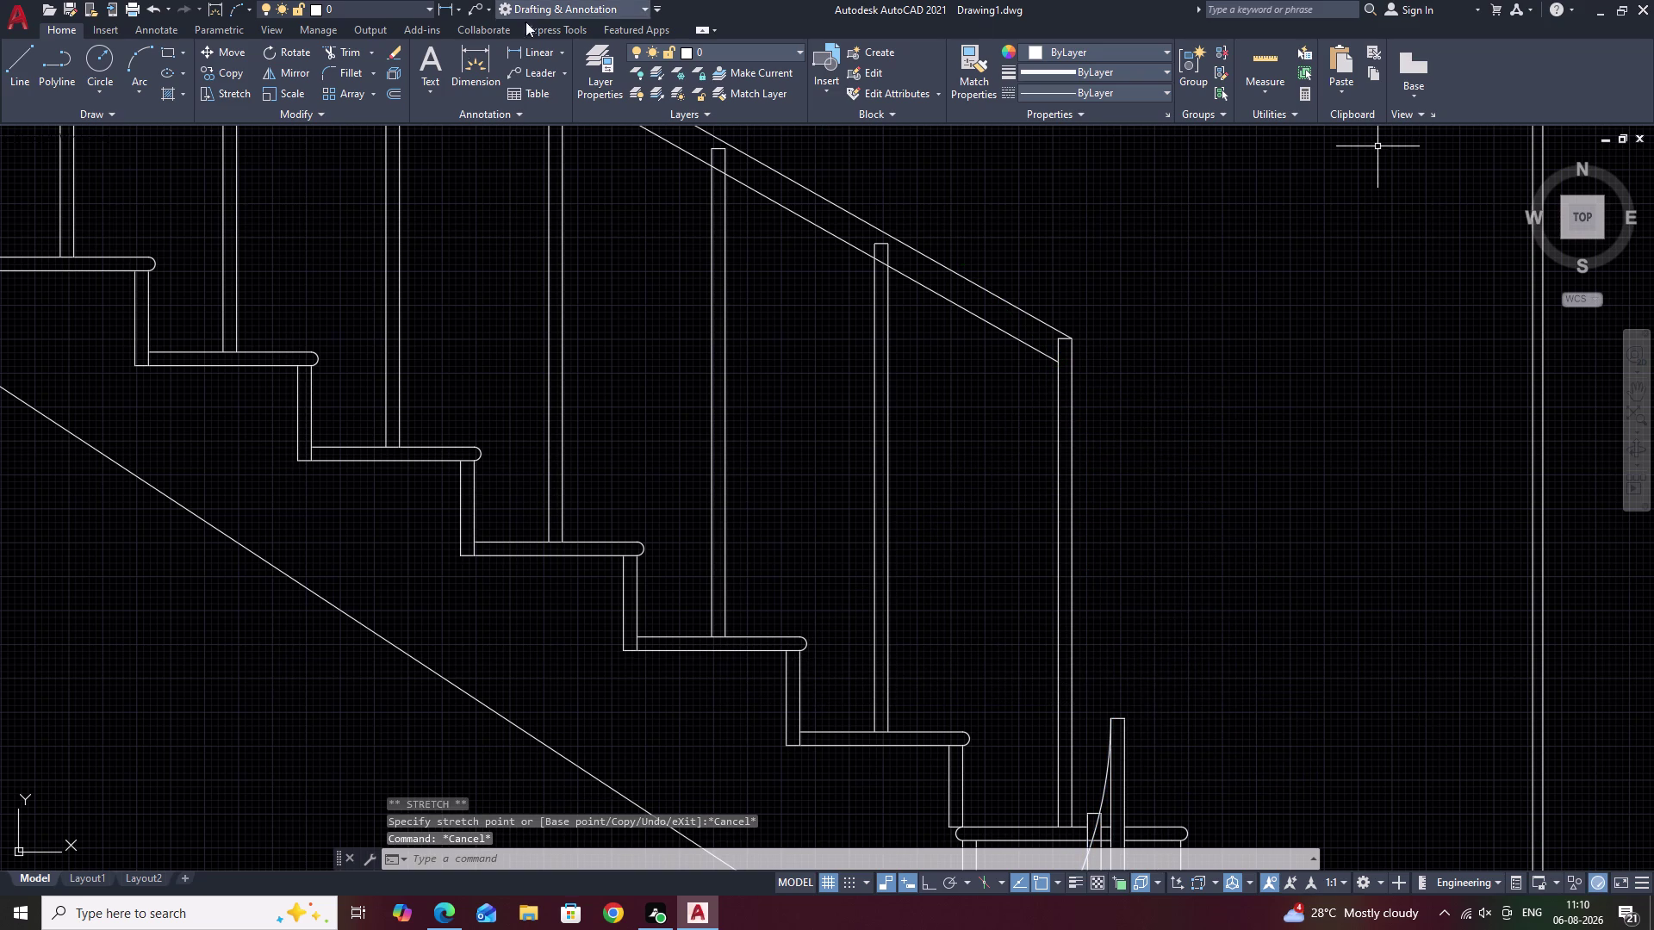
Draw a second arc from the first arc's top to the upper handrail's end.
click(131, 56)
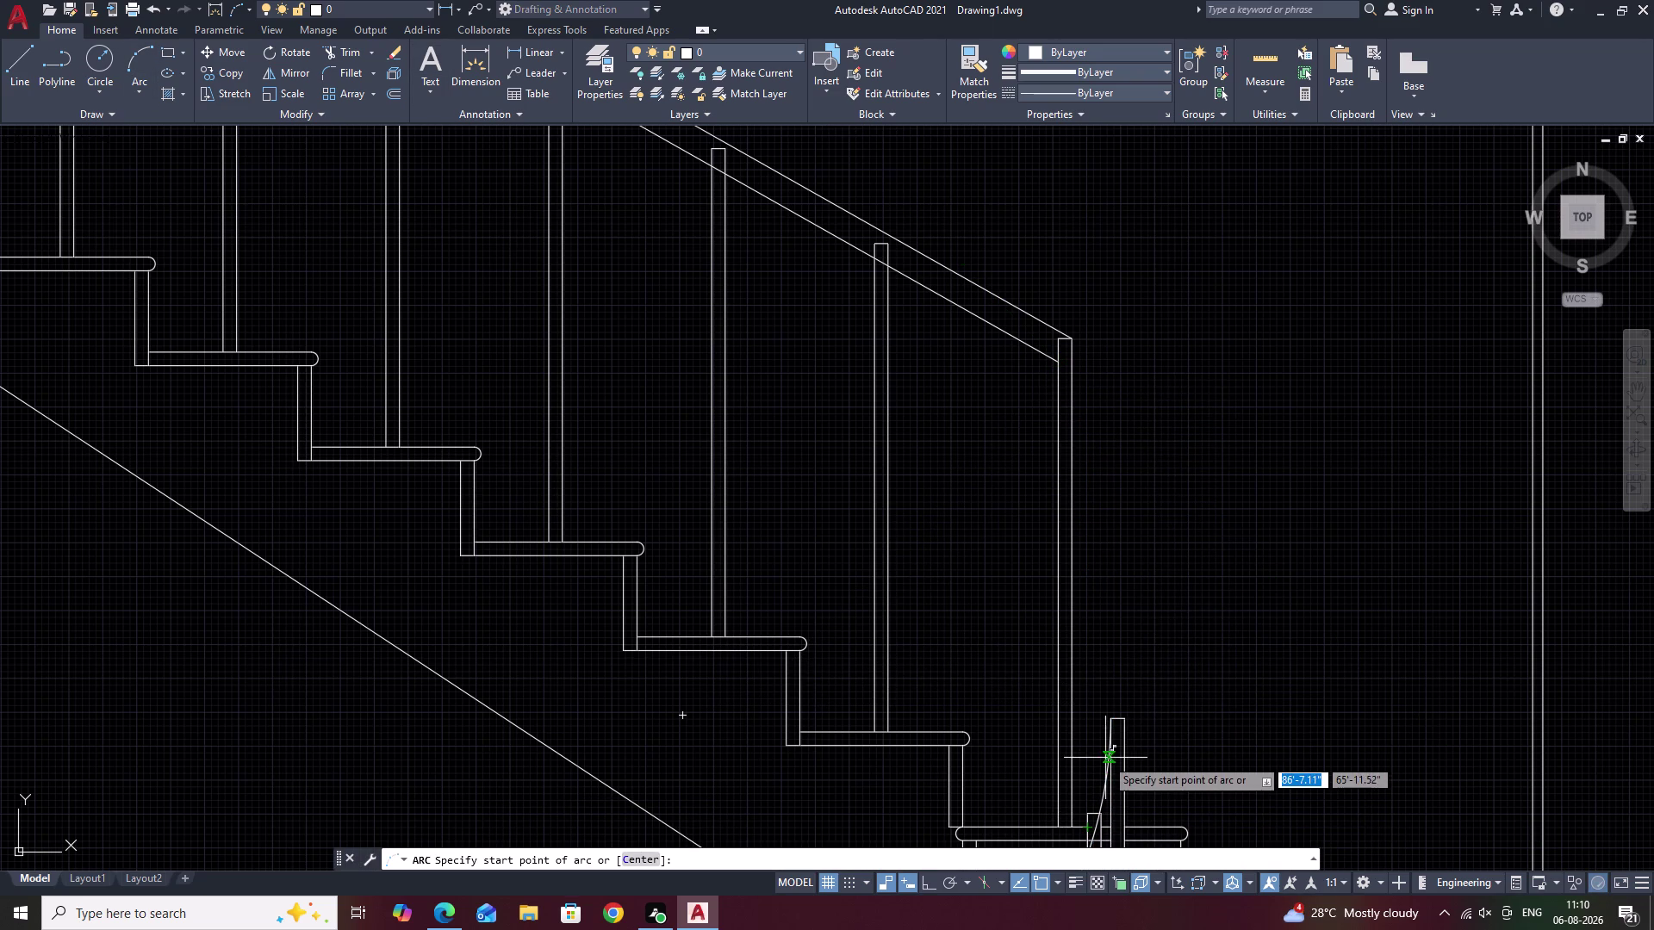
click(1111, 724)
click(1097, 561)
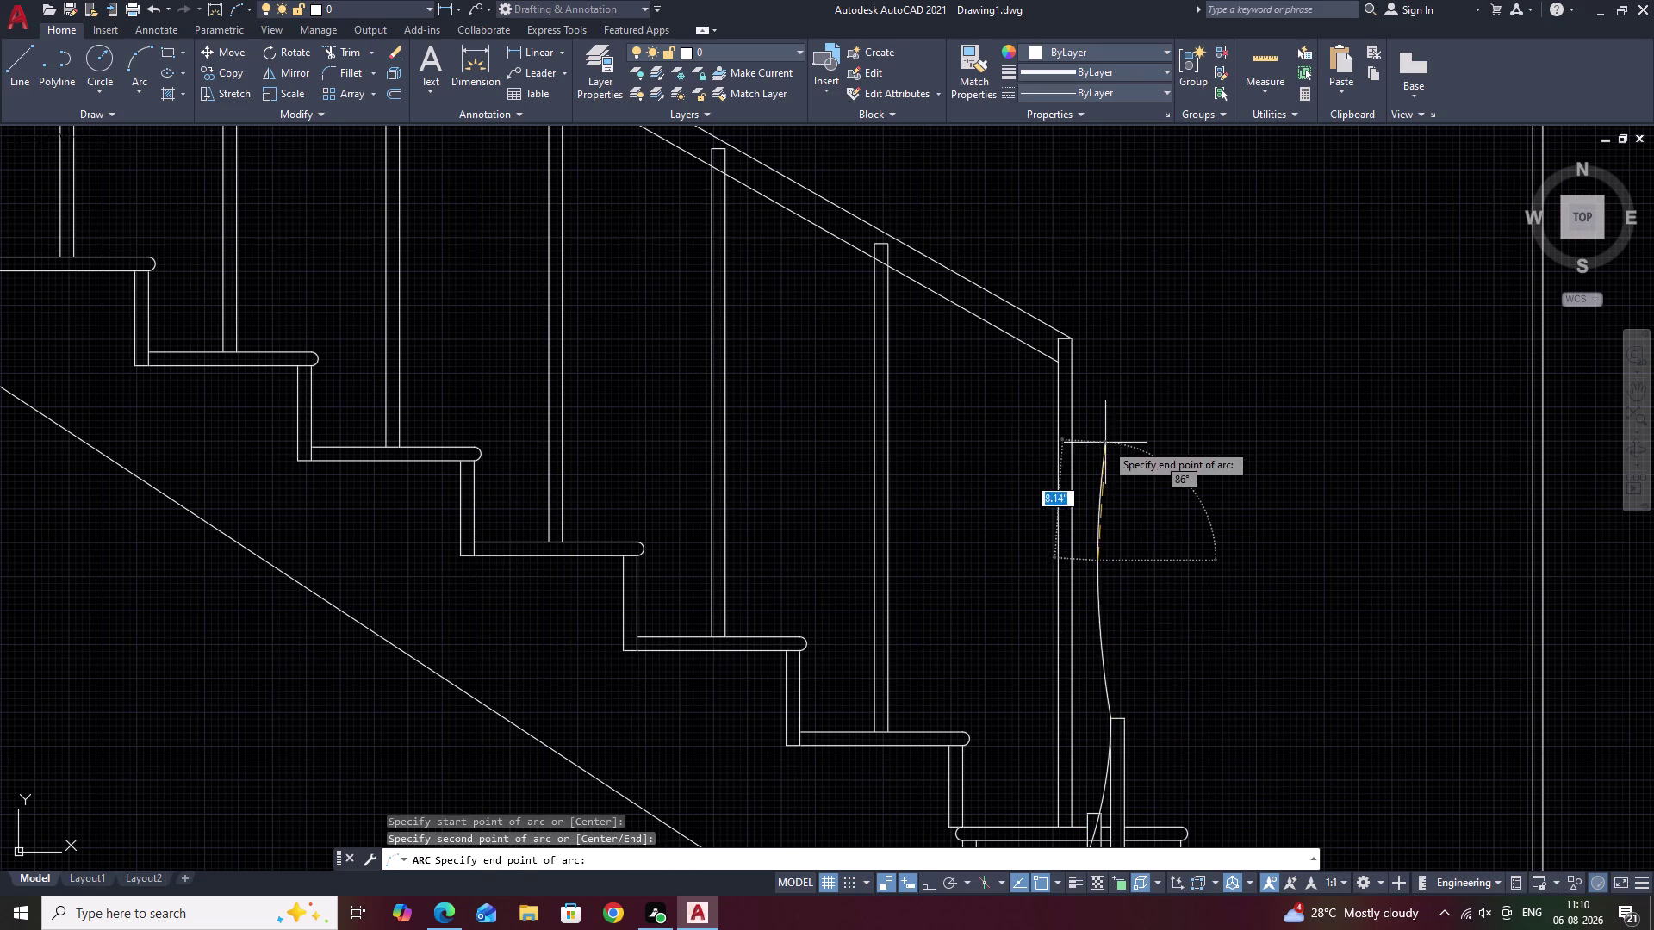
click(1057, 364)
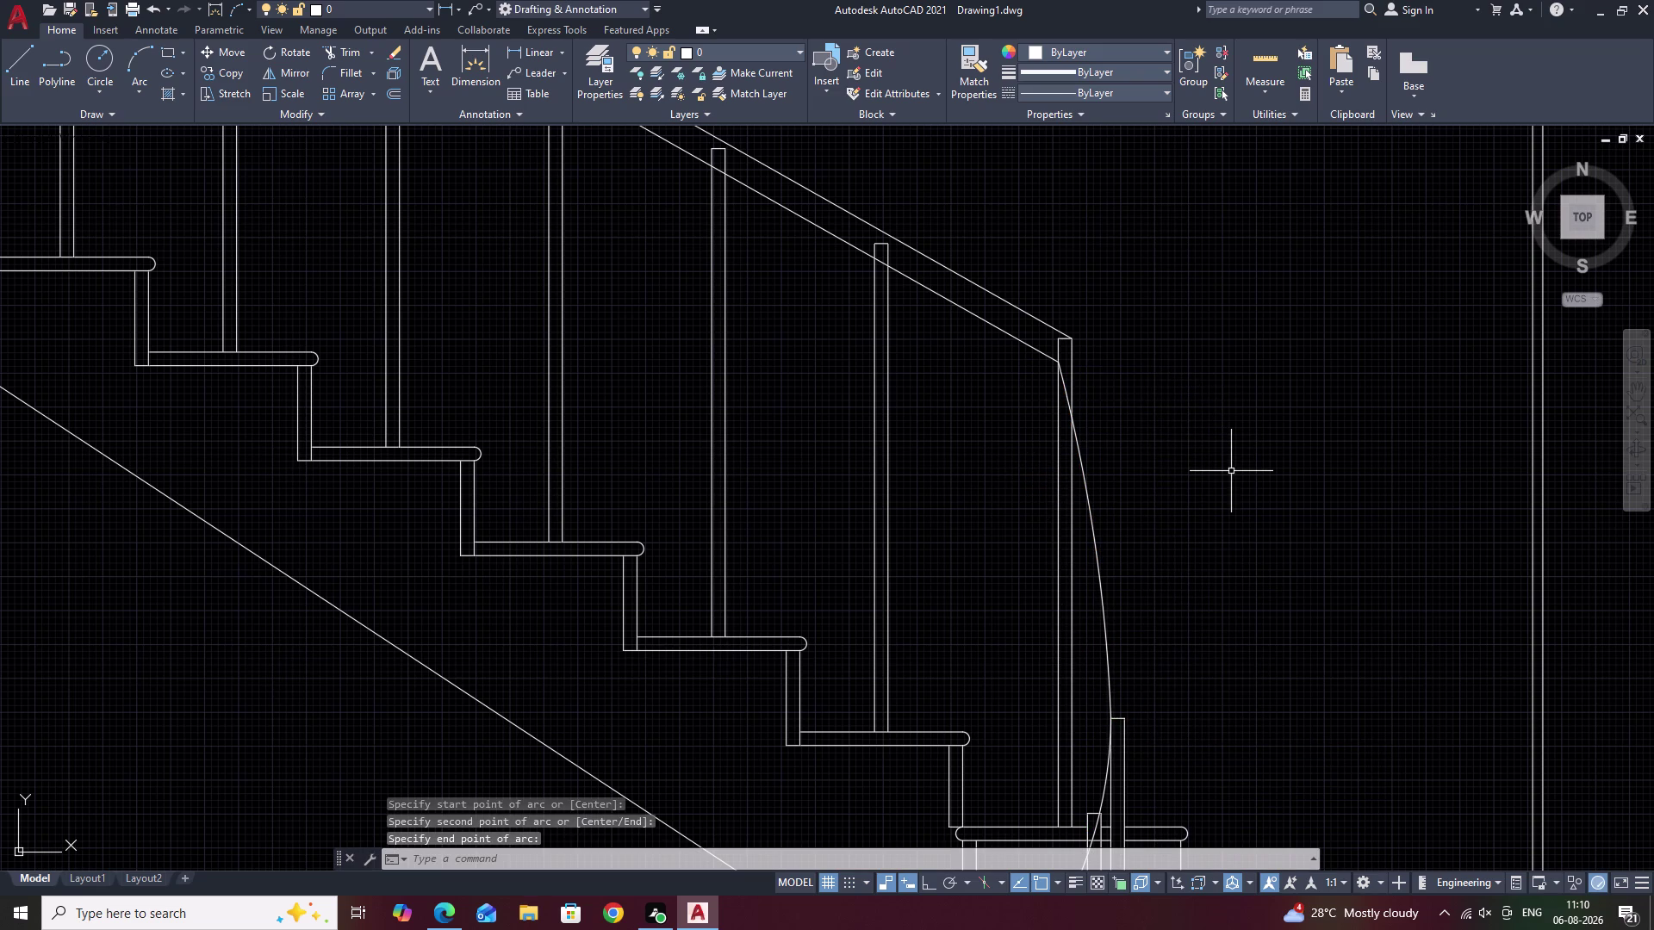
key(Escape)
scroll(down, 3)
middle_drag(1236, 532, 1227, 493)
middle_drag(1206, 483, 1203, 484)
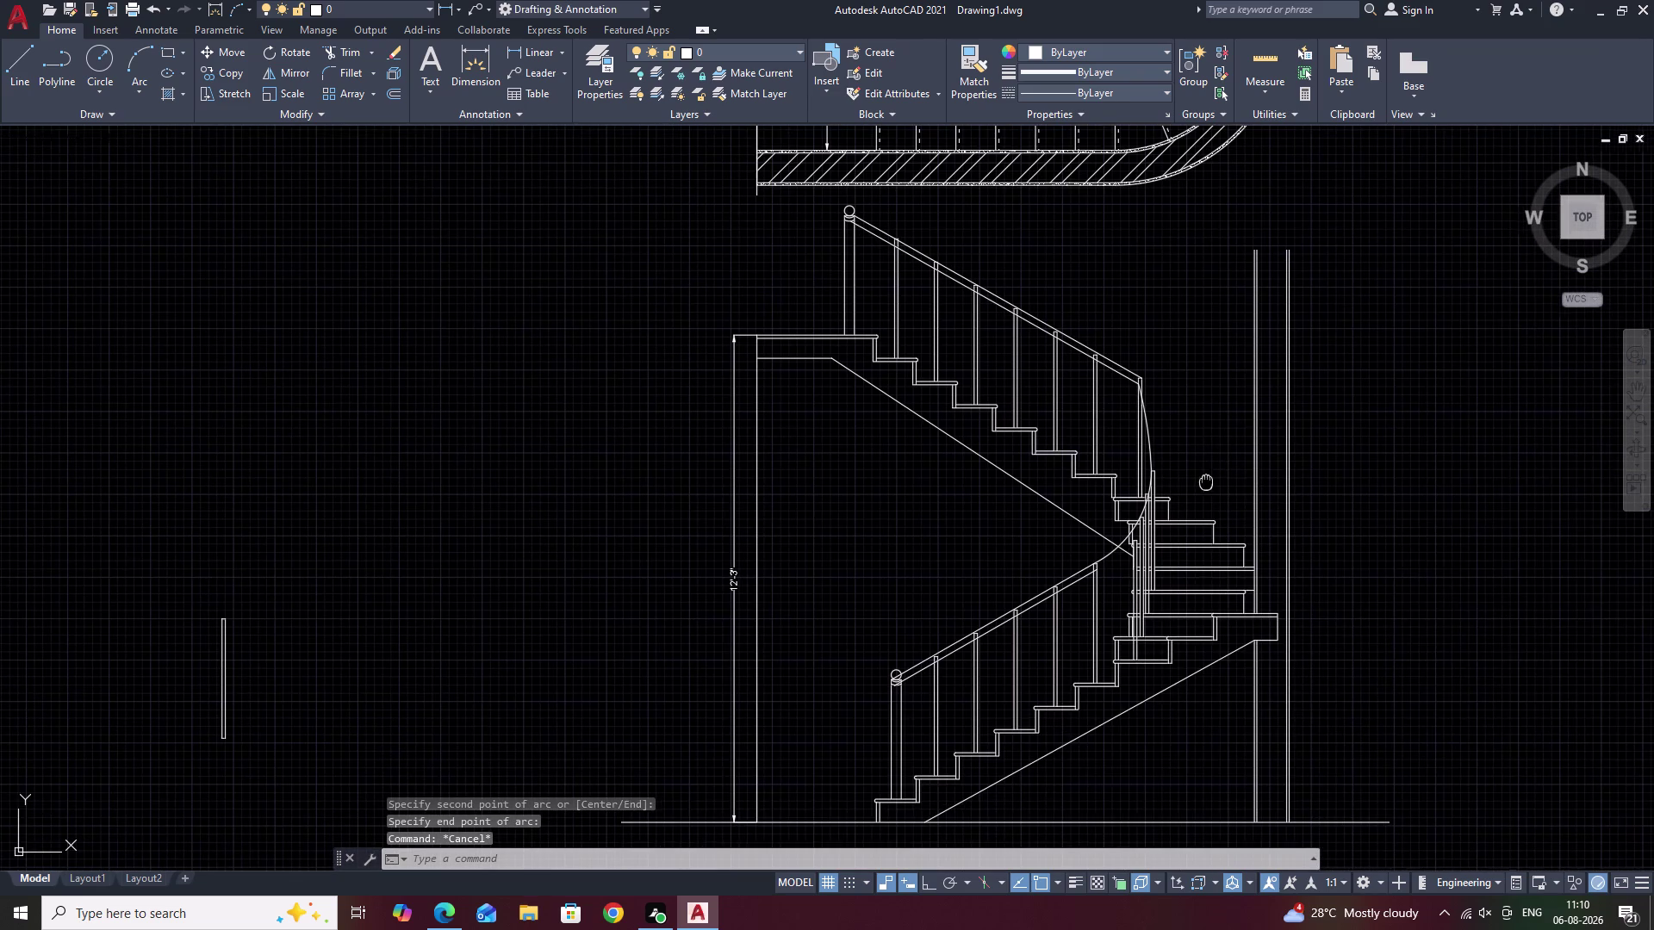
Offset the curved handrail pieces outward by 2 units.
middle_drag(1203, 483, 1136, 529)
text(O)
key(space)
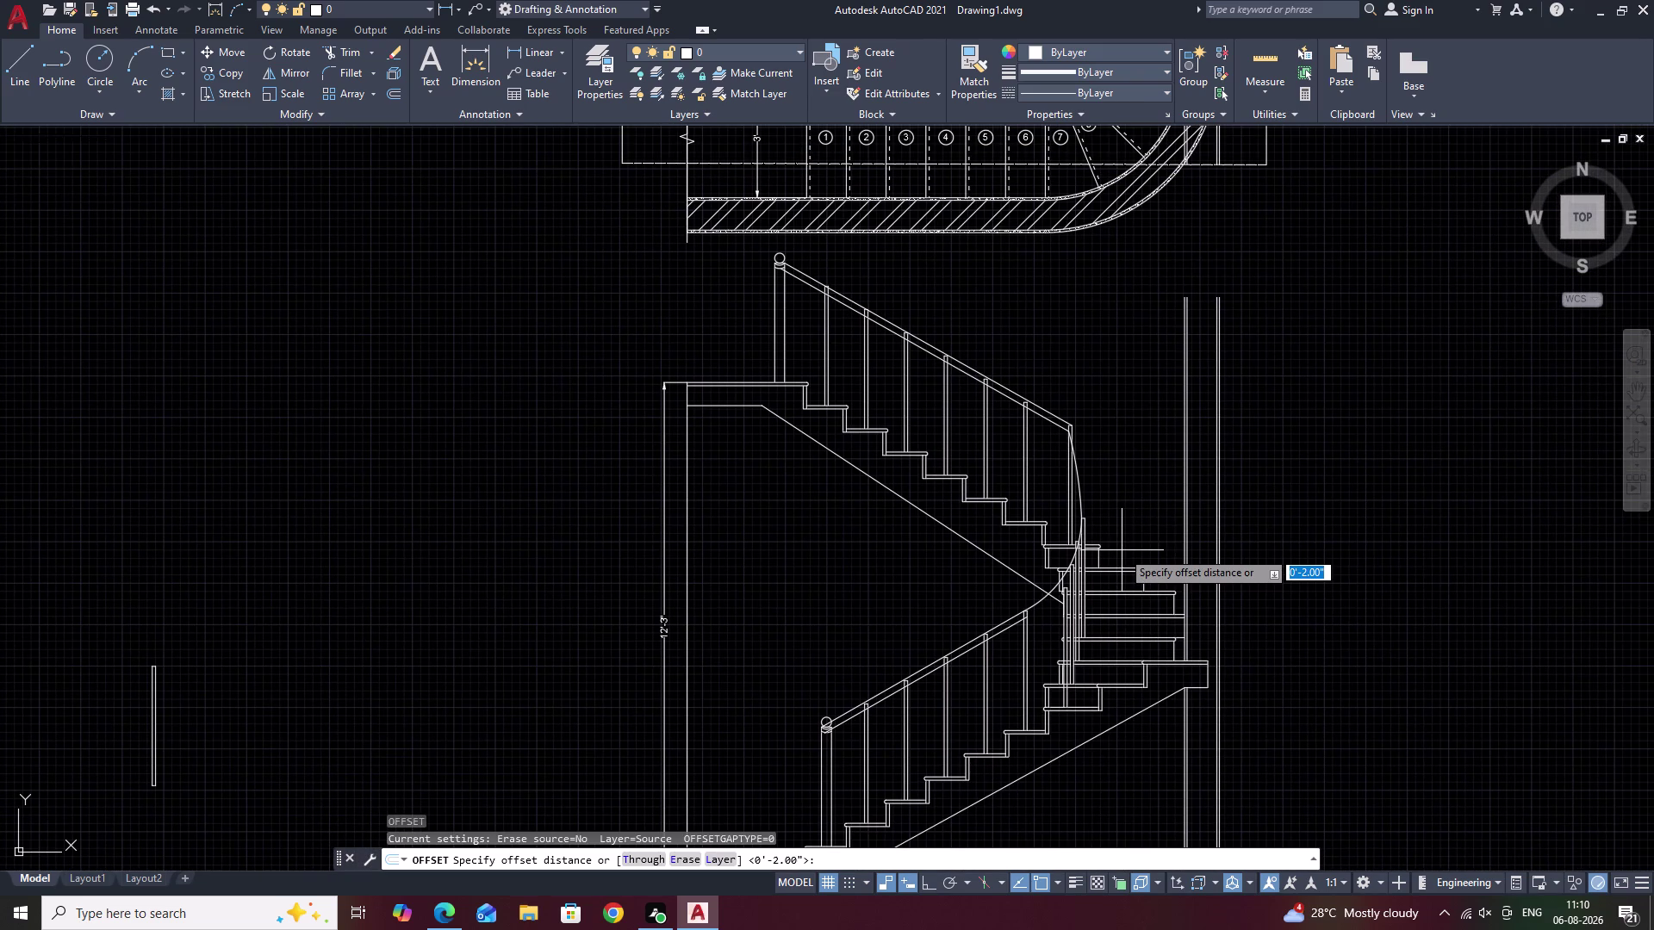
key(2)
key(space)
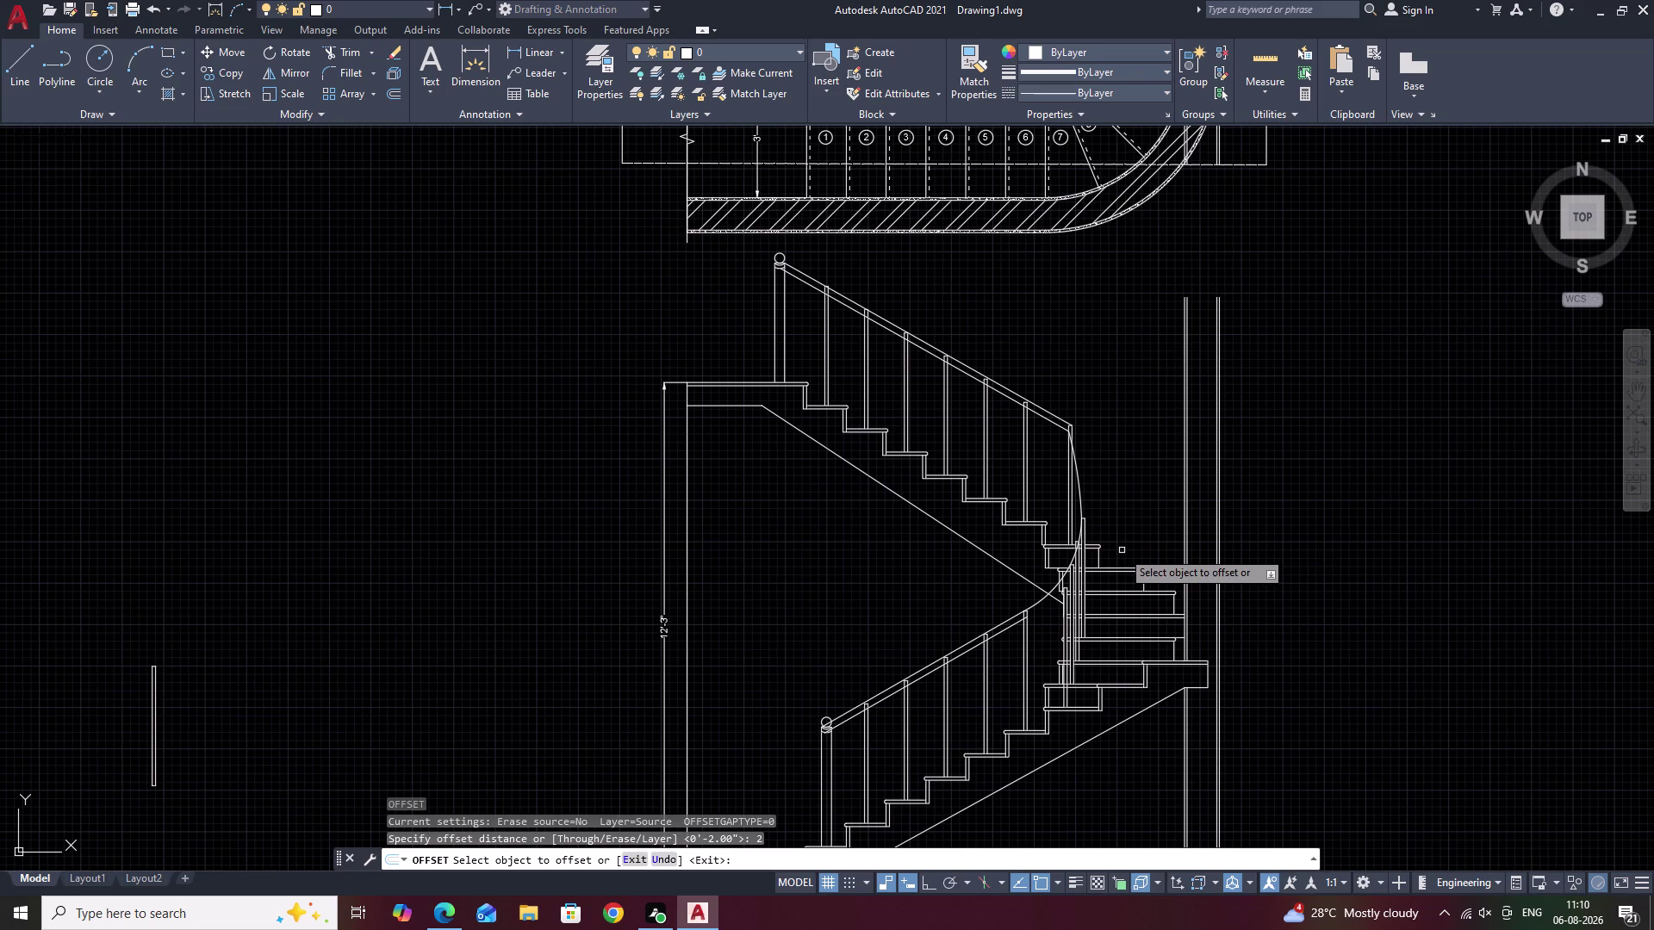
scroll(up, 3)
click(962, 602)
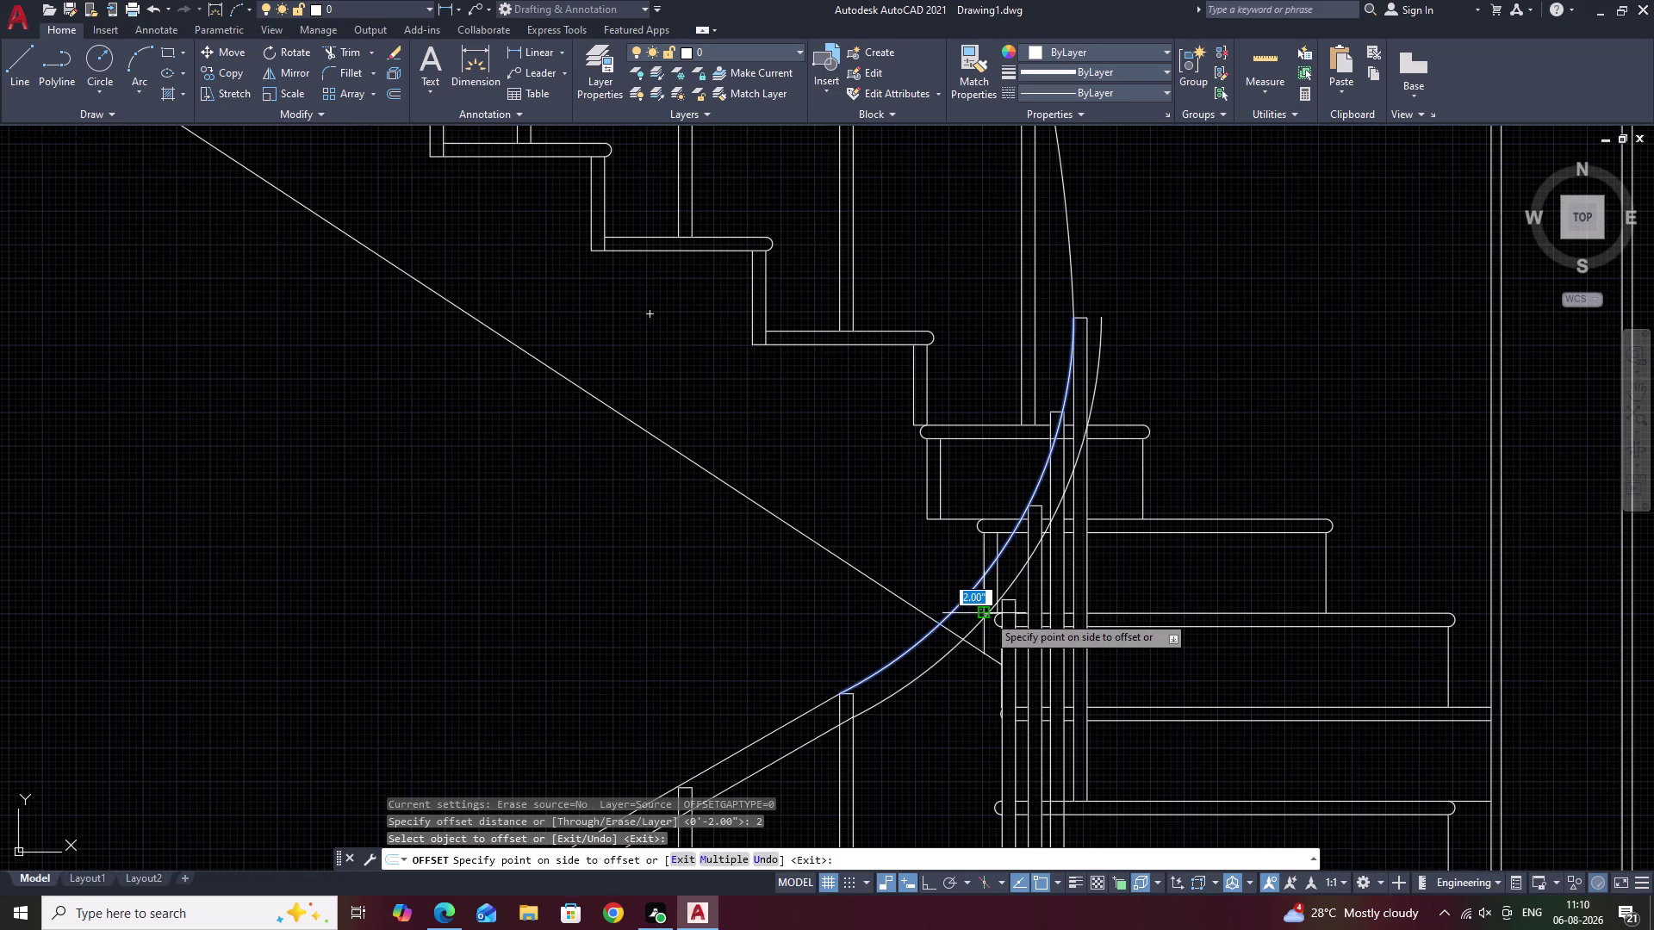
click(988, 615)
middle_drag(1139, 395, 1016, 727)
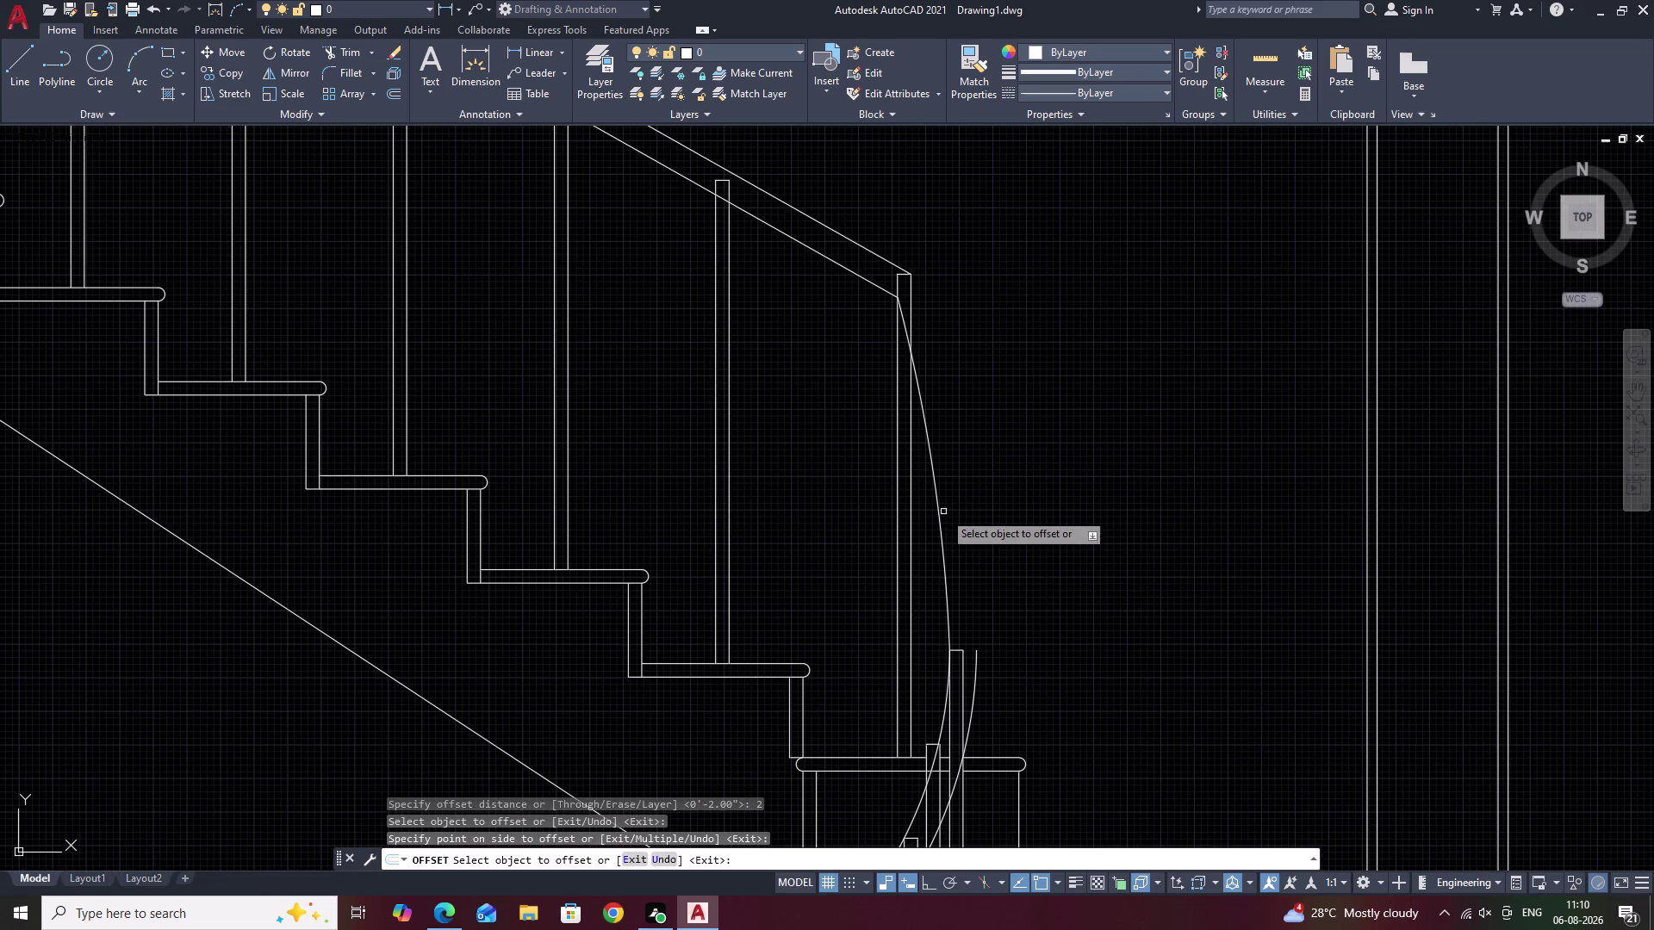
click(938, 518)
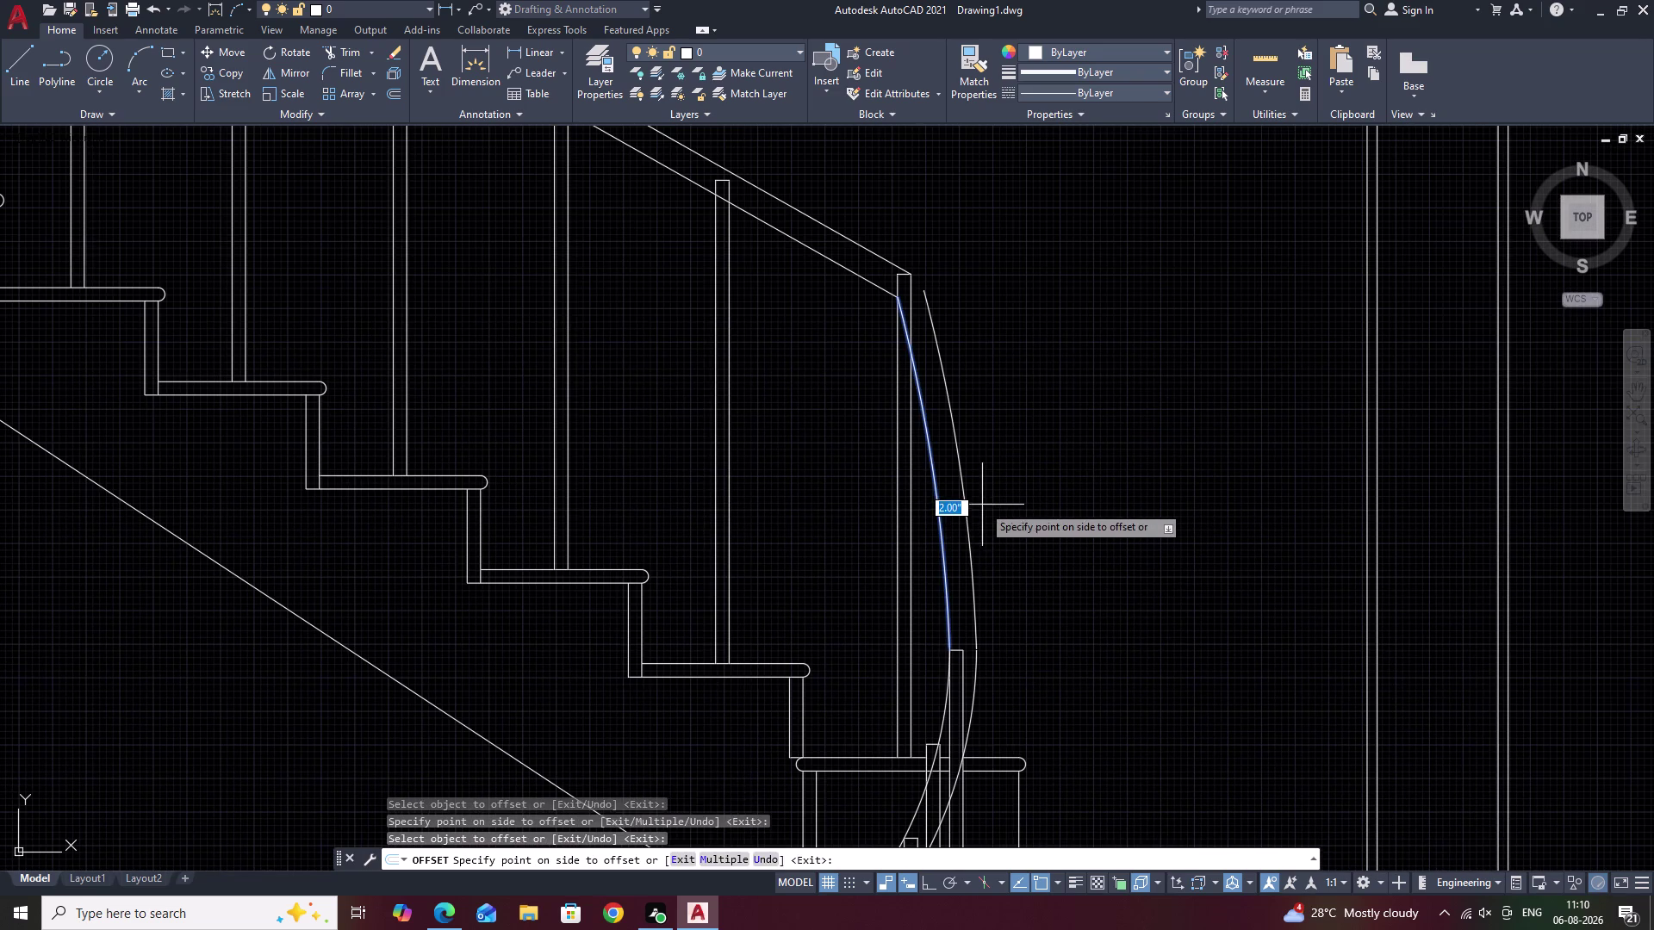
click(982, 504)
key(Escape)
Extend the outer handrail curve upward with EXTEND.
text(E)
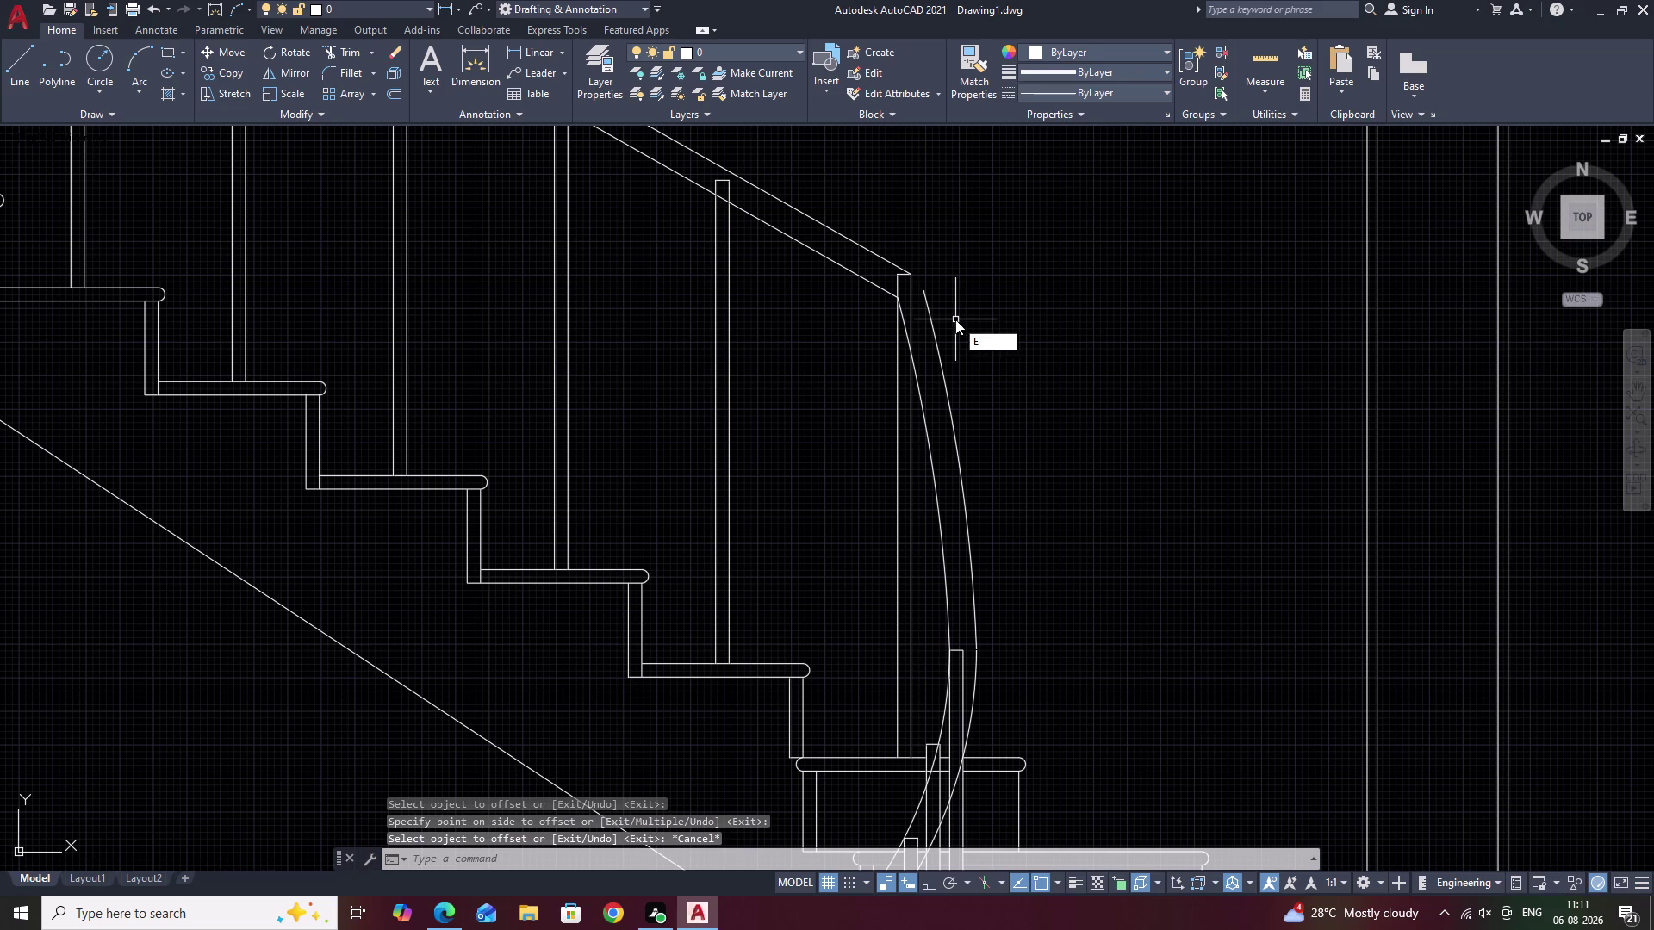
text(X)
key(space)
click(928, 311)
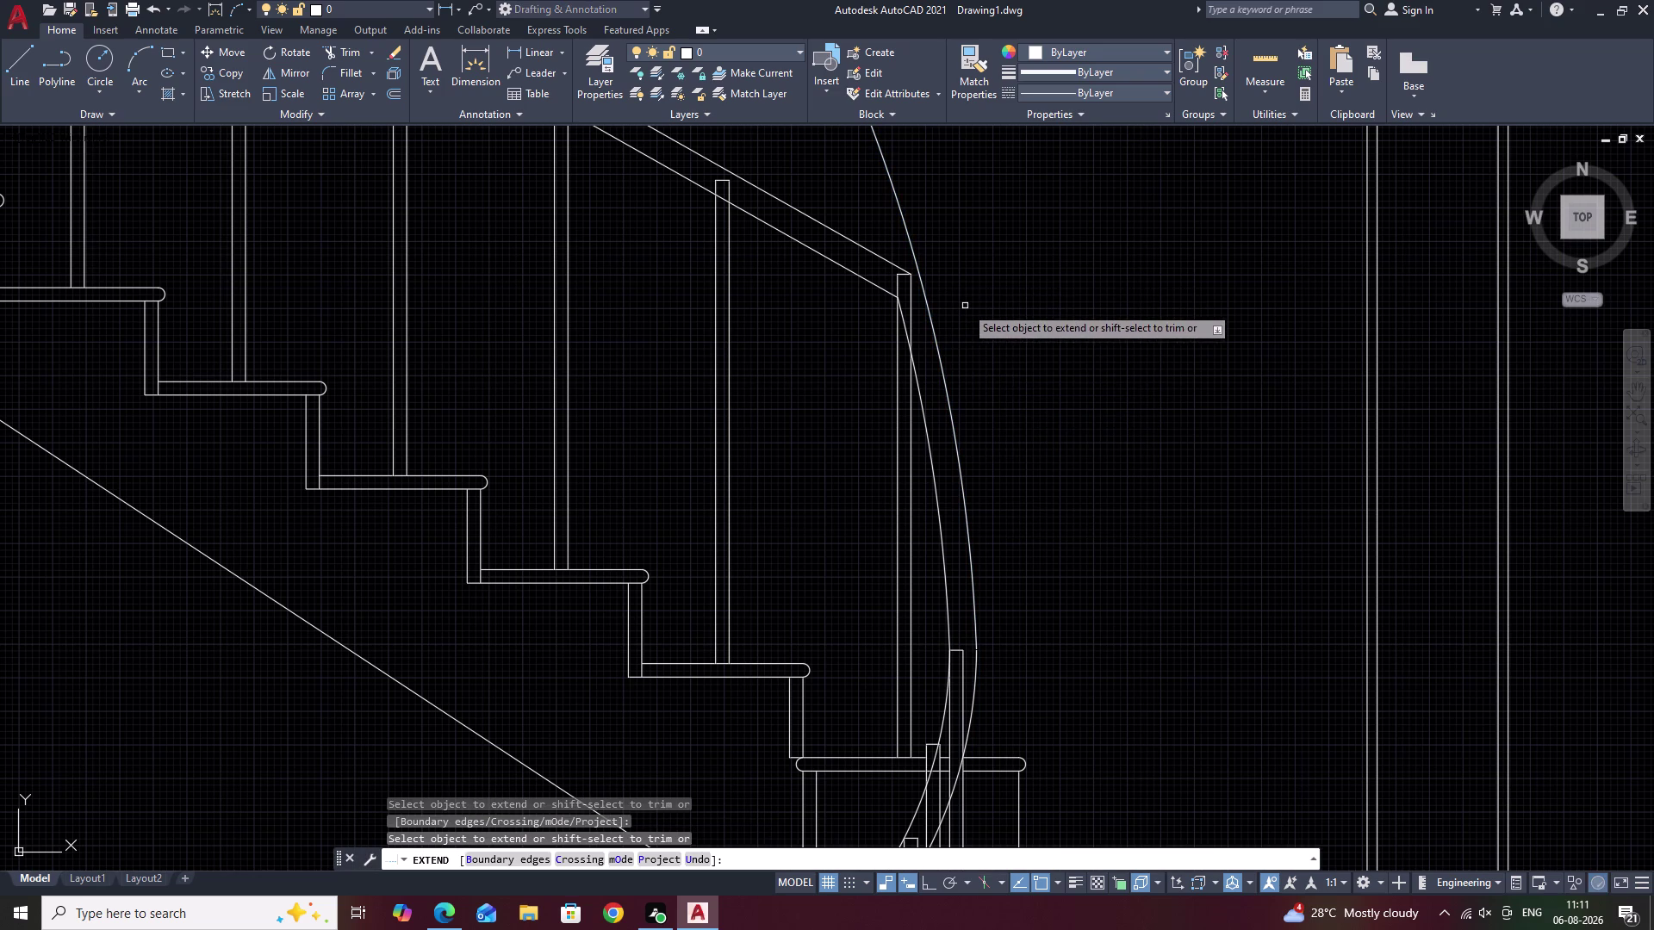
key(Escape)
scroll(down, 3)
middle_drag(1022, 264, 1017, 352)
scroll(down, 3)
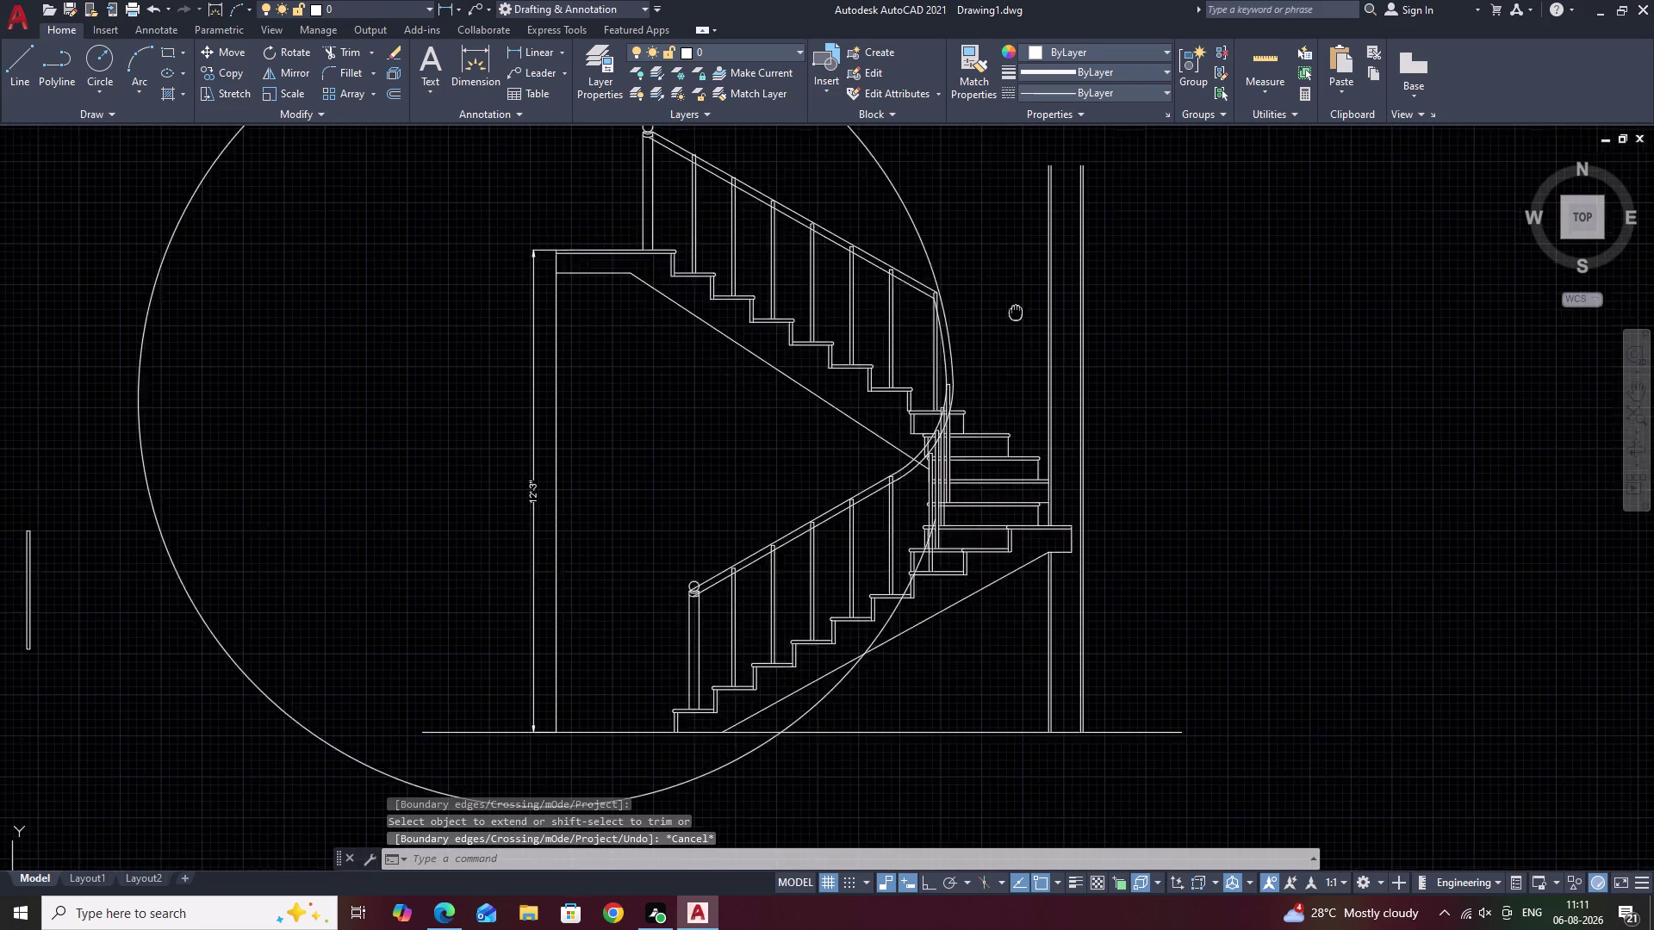
middle_drag(1016, 351, 1020, 385)
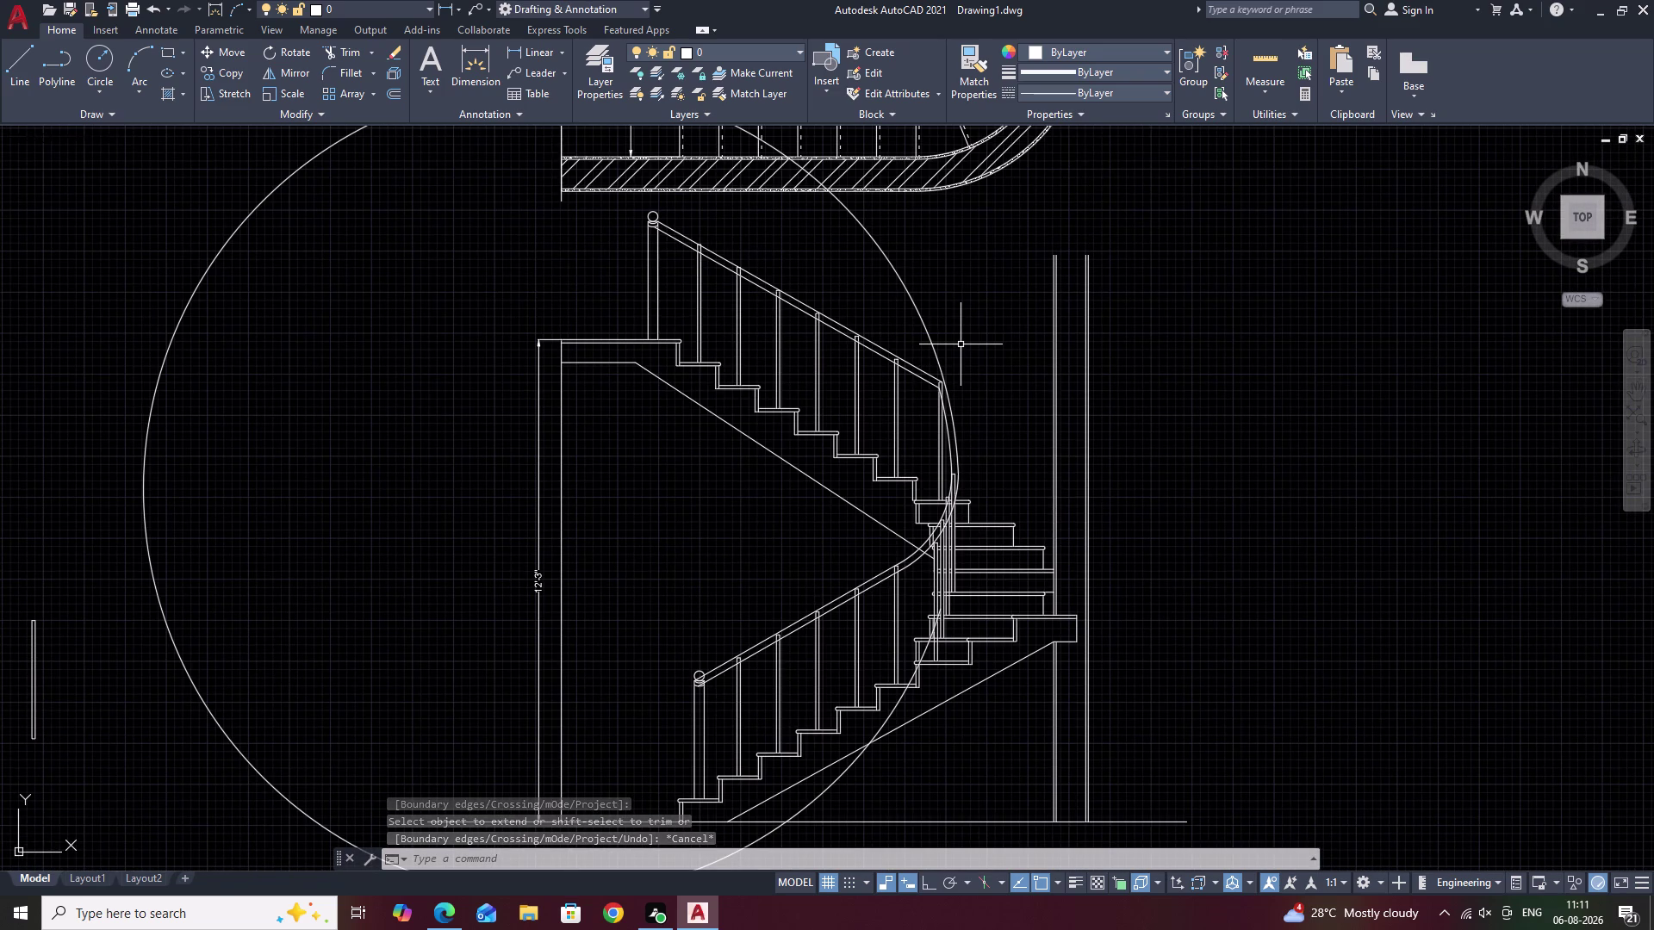
Undo the curve extension and bring the handrail's top corner into view.
key(ctrl+z)
key(ctrl+z)
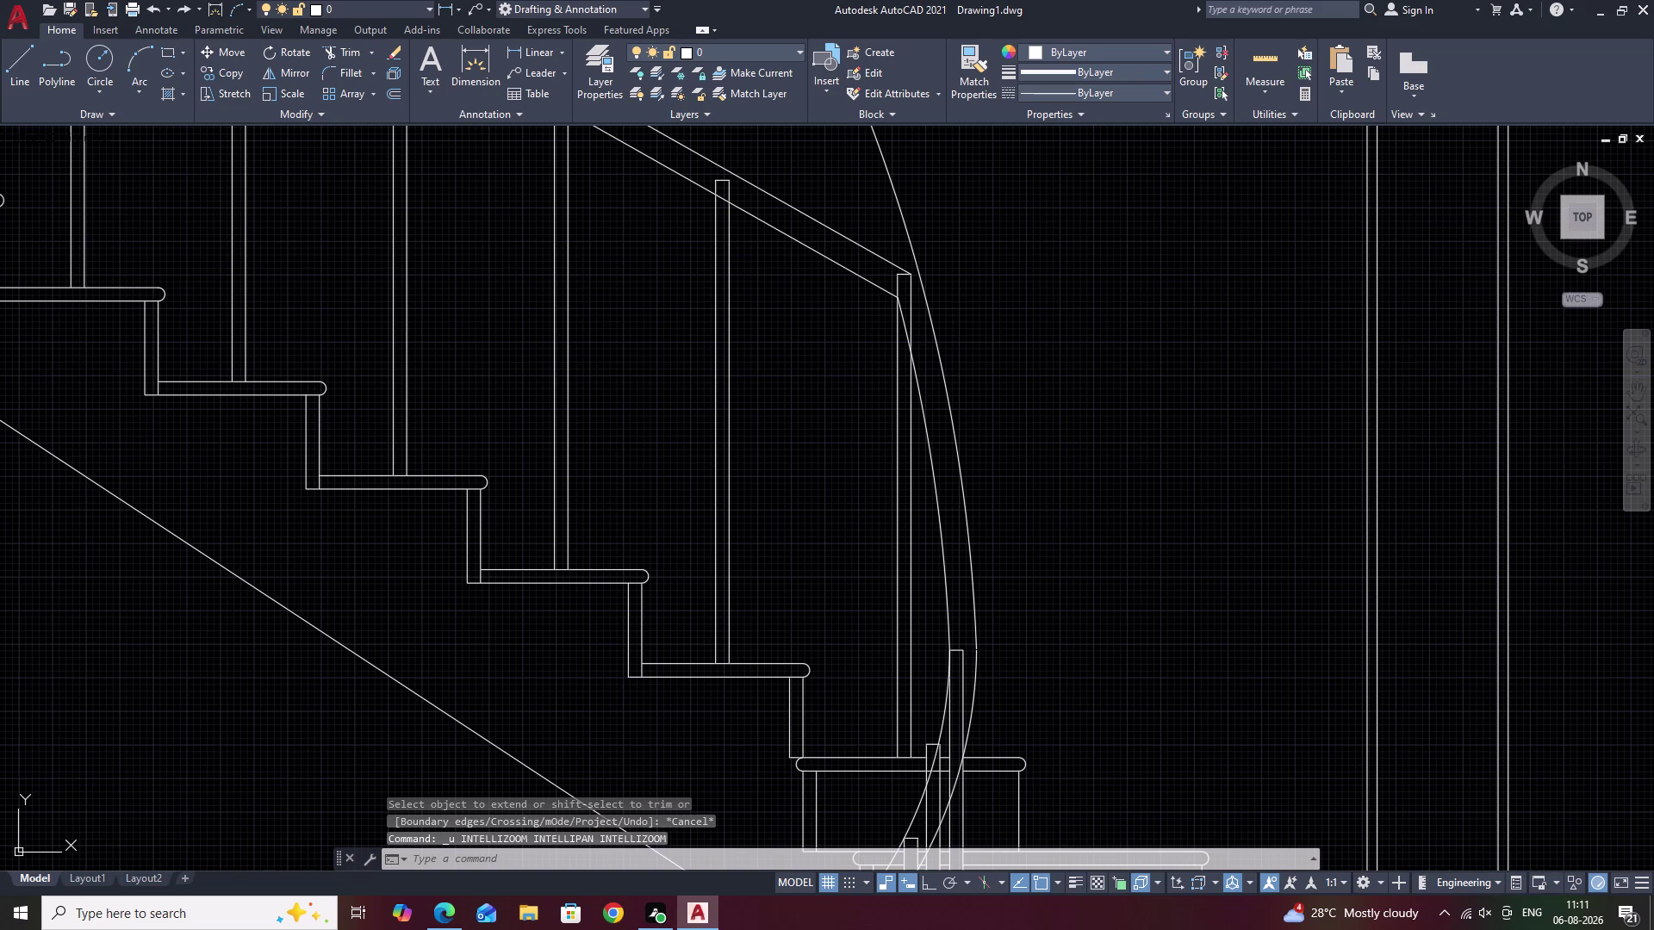
key(Escape)
middle_drag(889, 256, 889, 275)
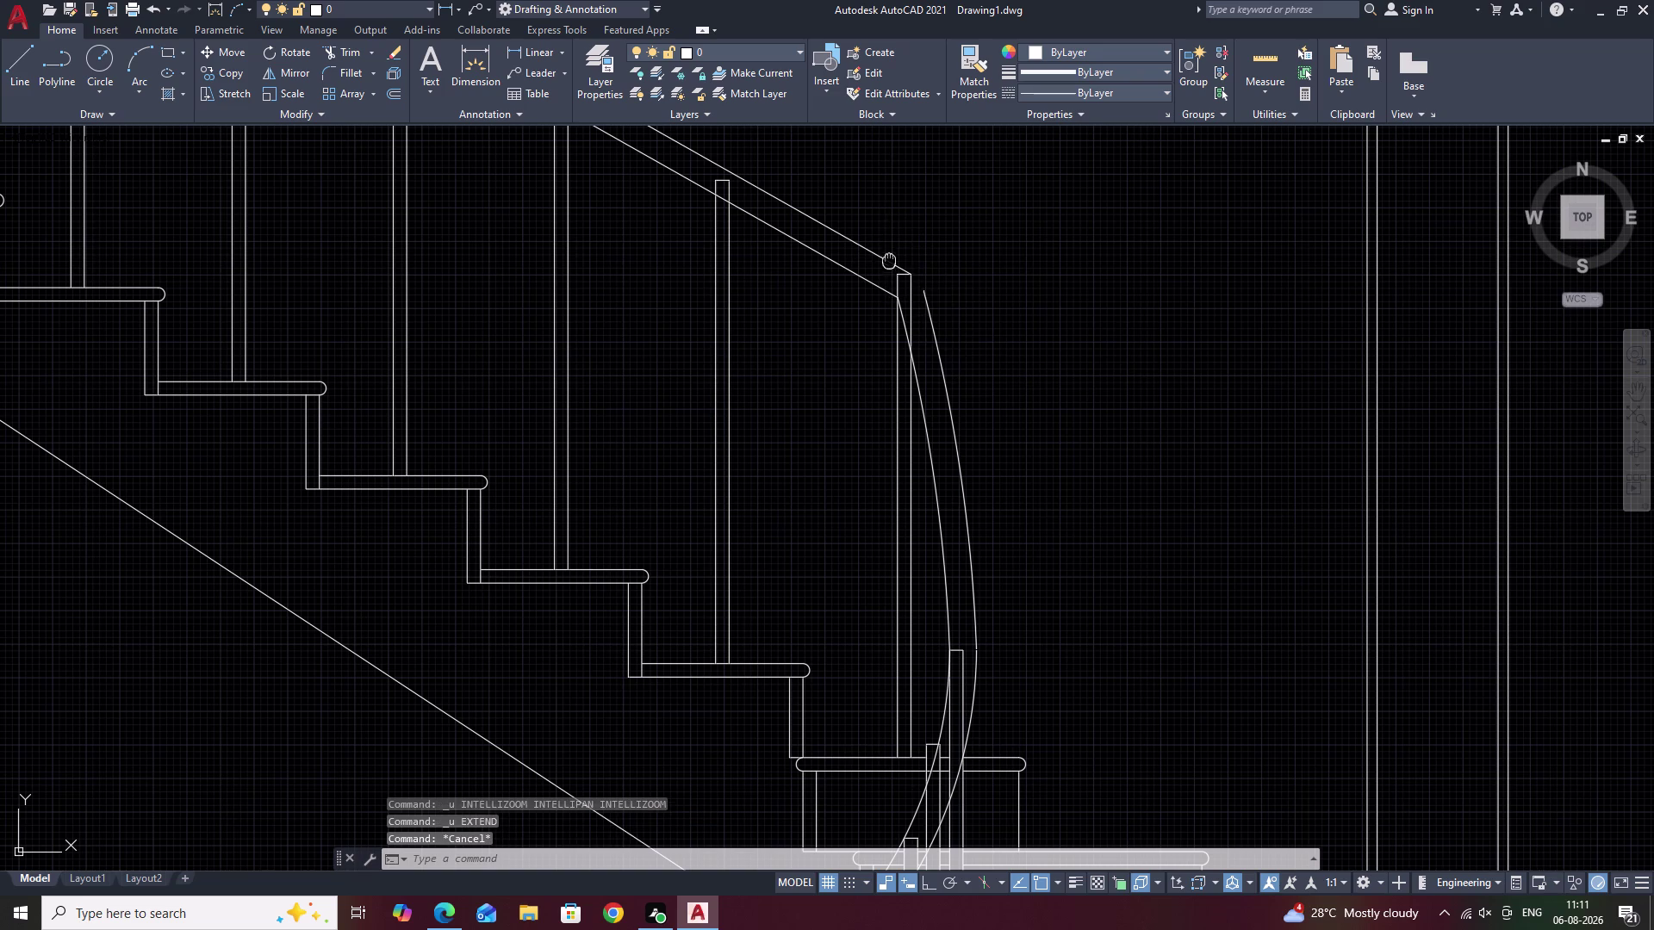
middle_drag(889, 275, 890, 292)
Draw a line from the handrail top corner to the outer handrail line.
scroll(up, 3)
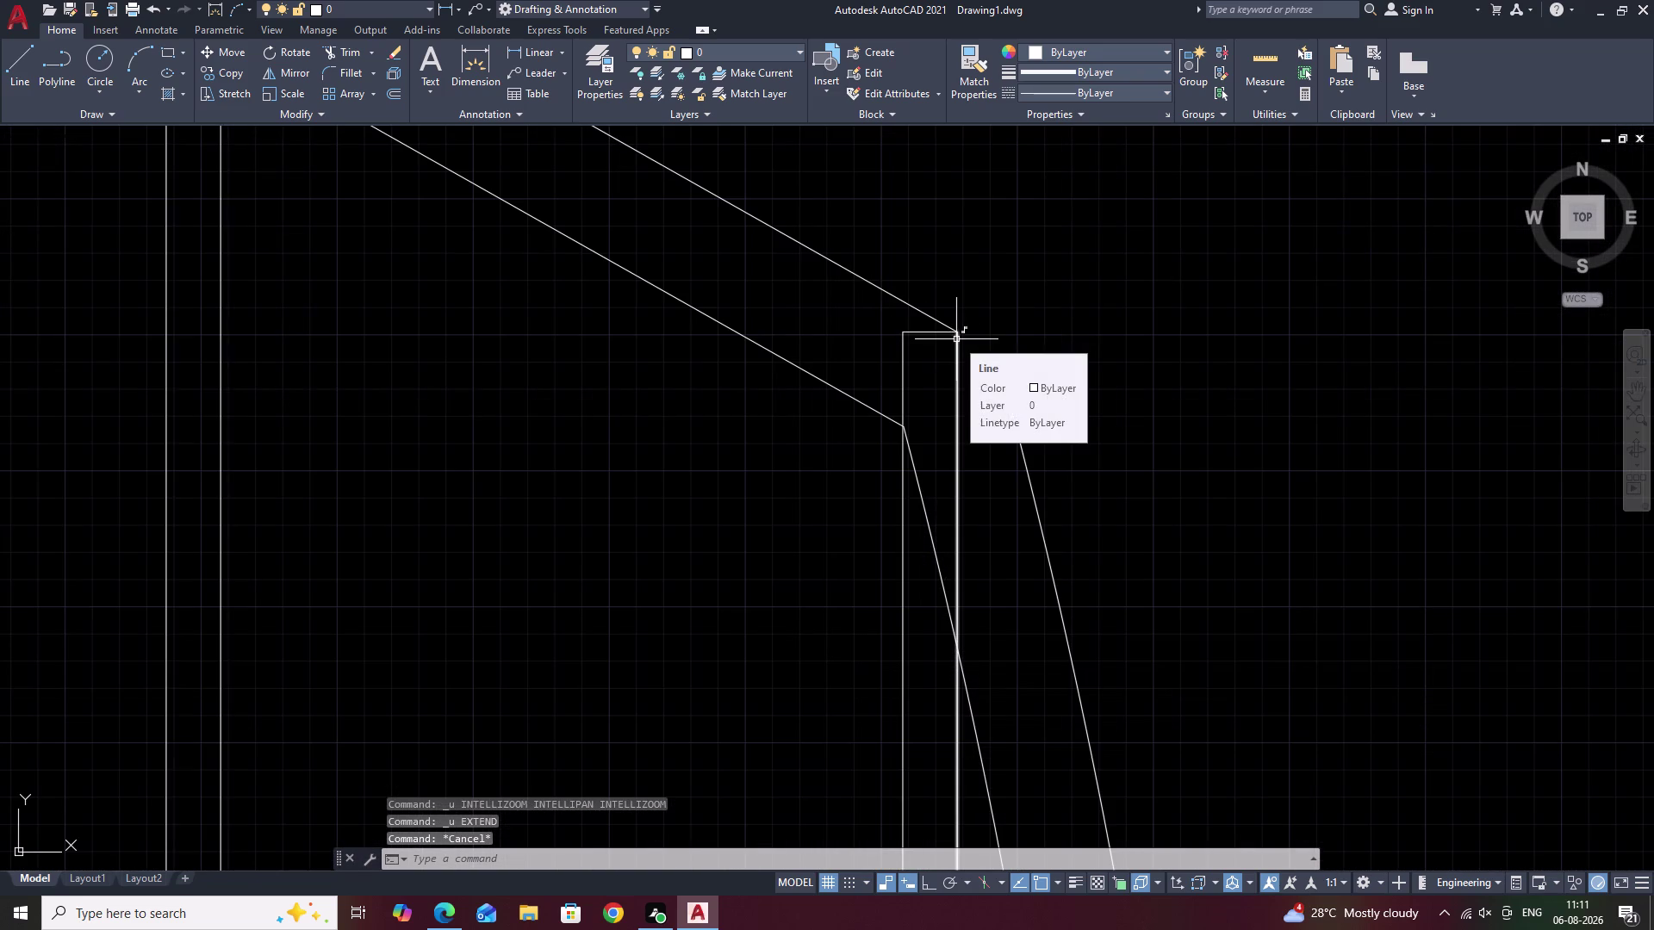
text(L)
key(space)
click(953, 335)
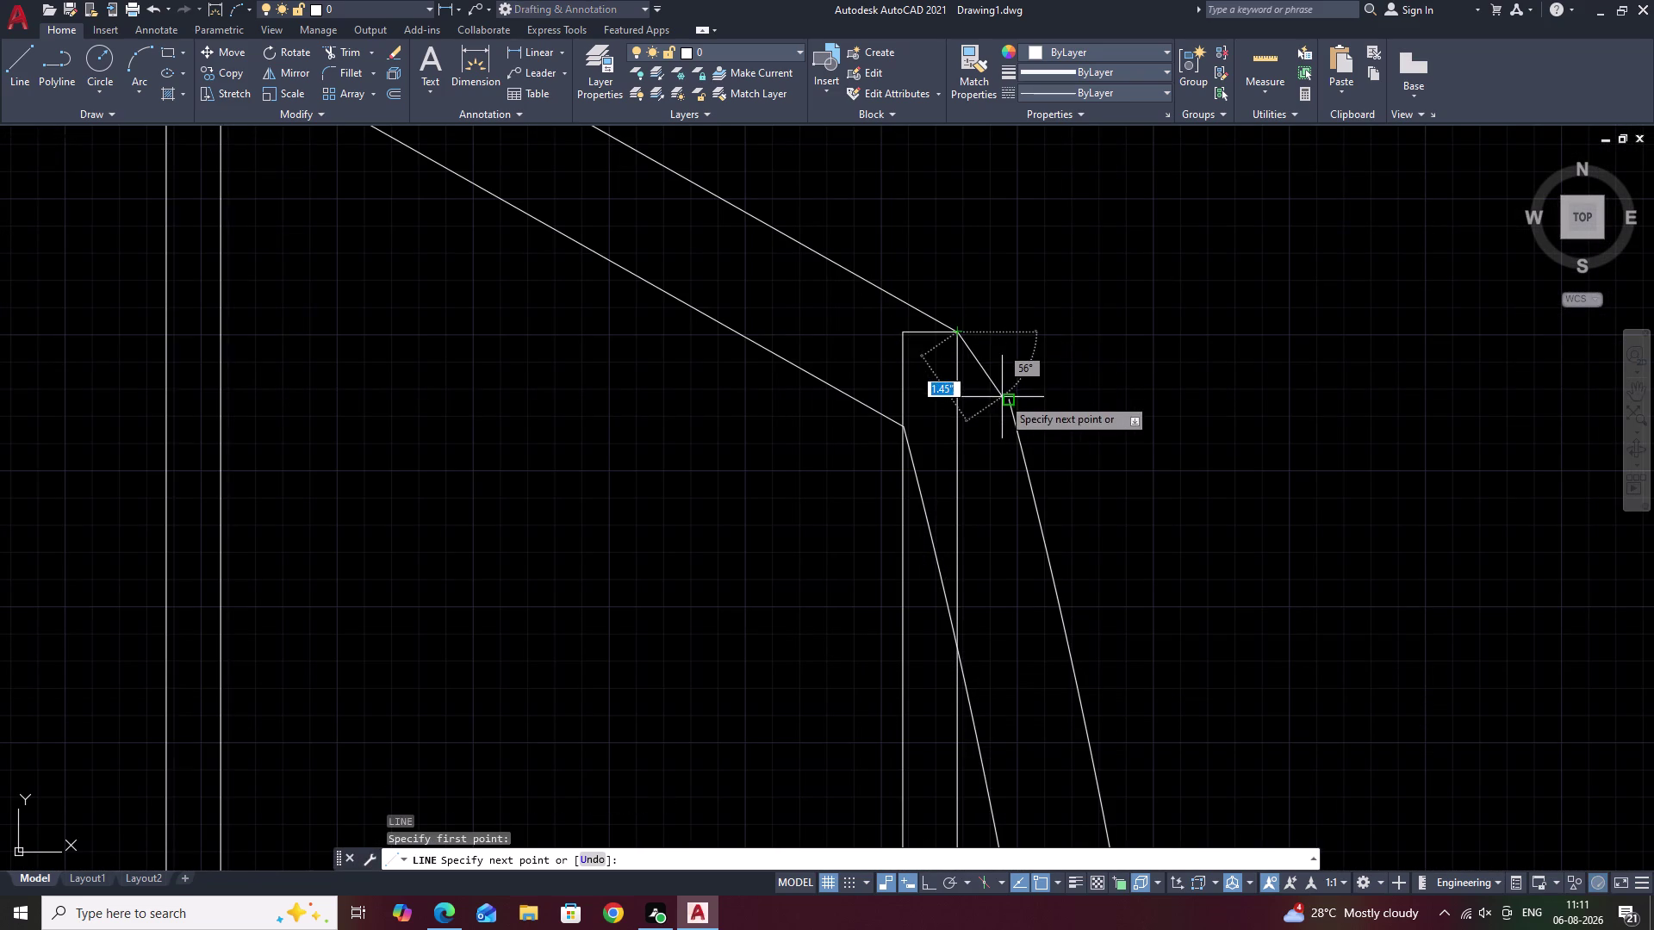
click(1008, 401)
key(Escape)
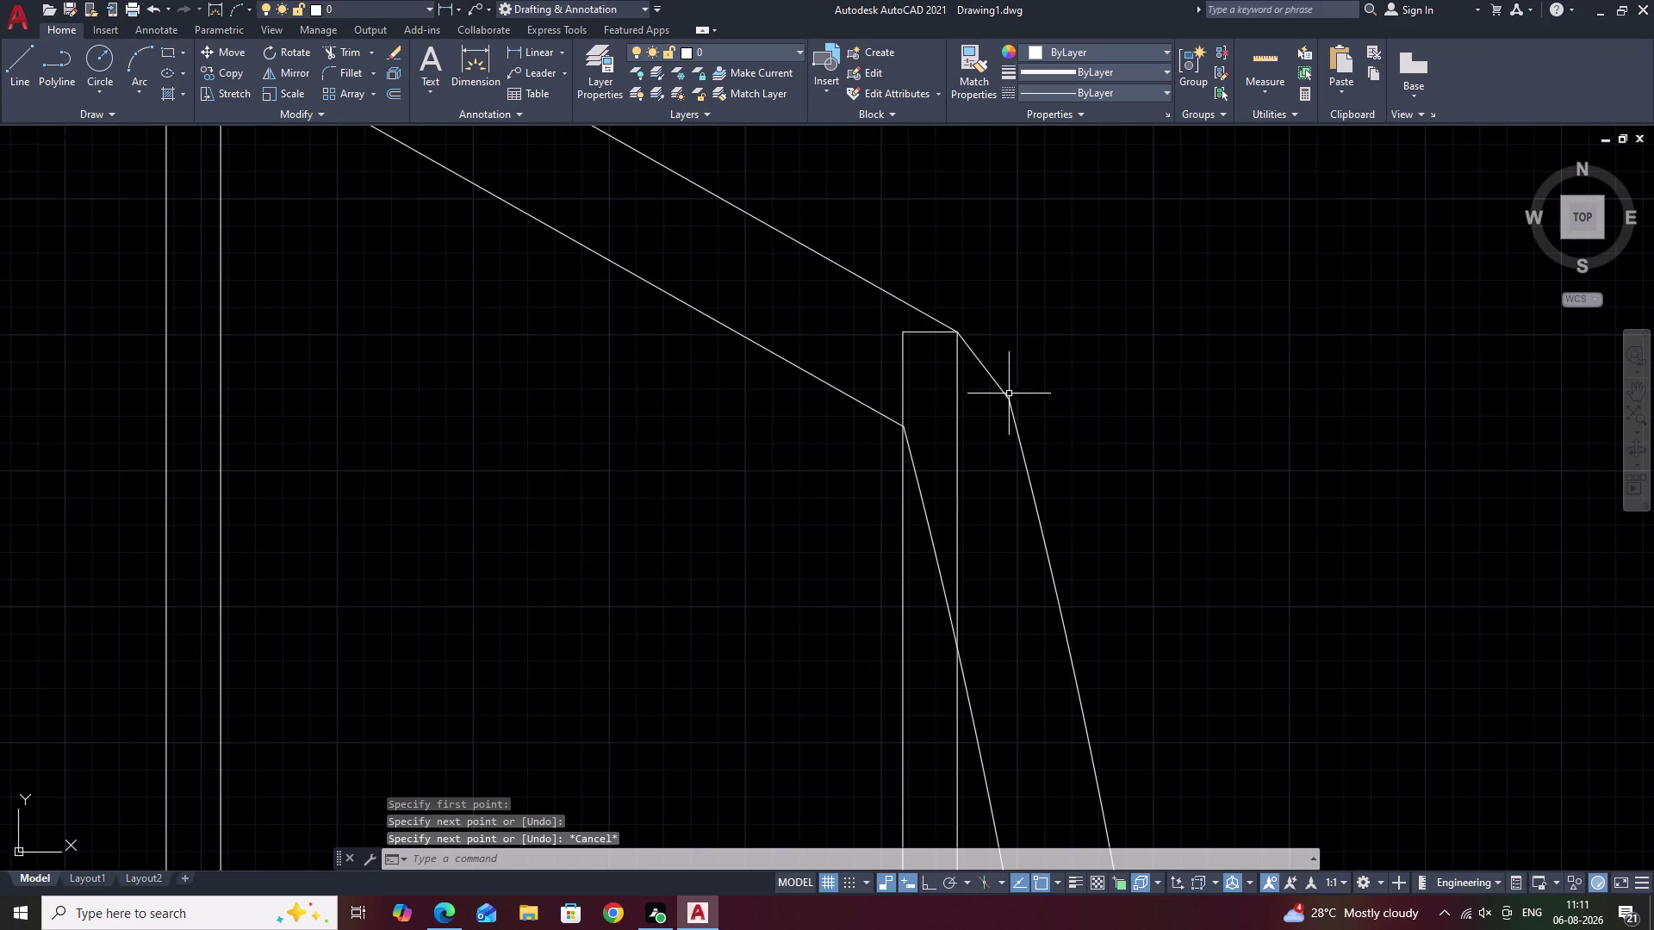
Erase the short connecting line at the handrail corner.
scroll(up, 3)
scroll(up, 3)
key(Escape)
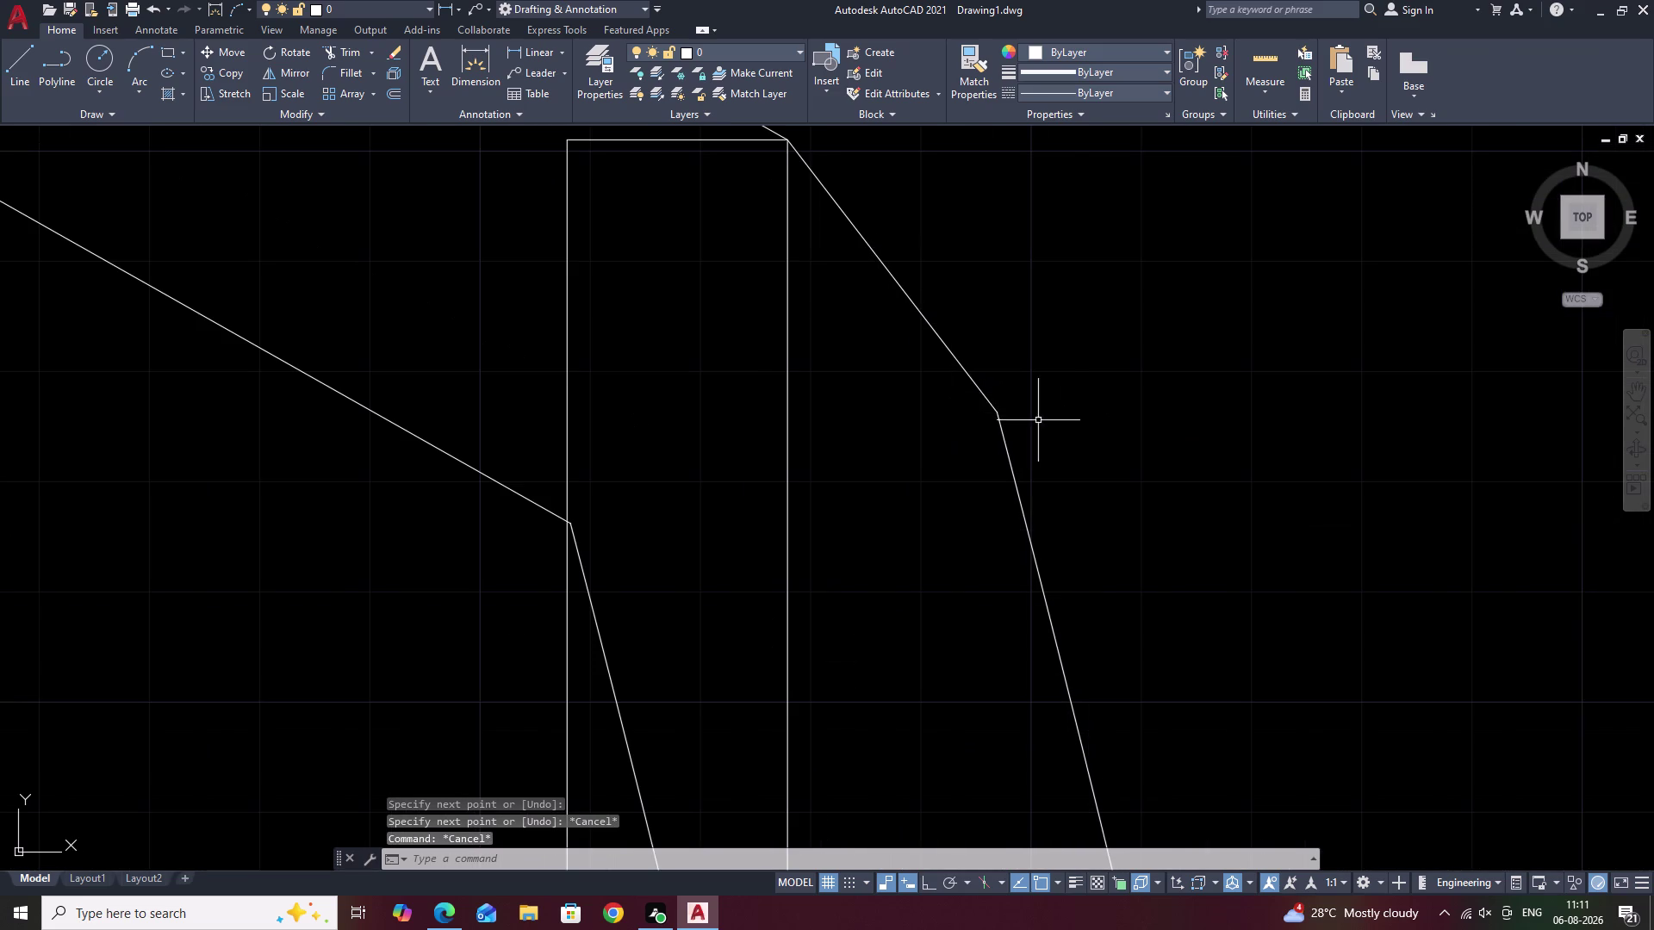
scroll(down, 3)
click(927, 362)
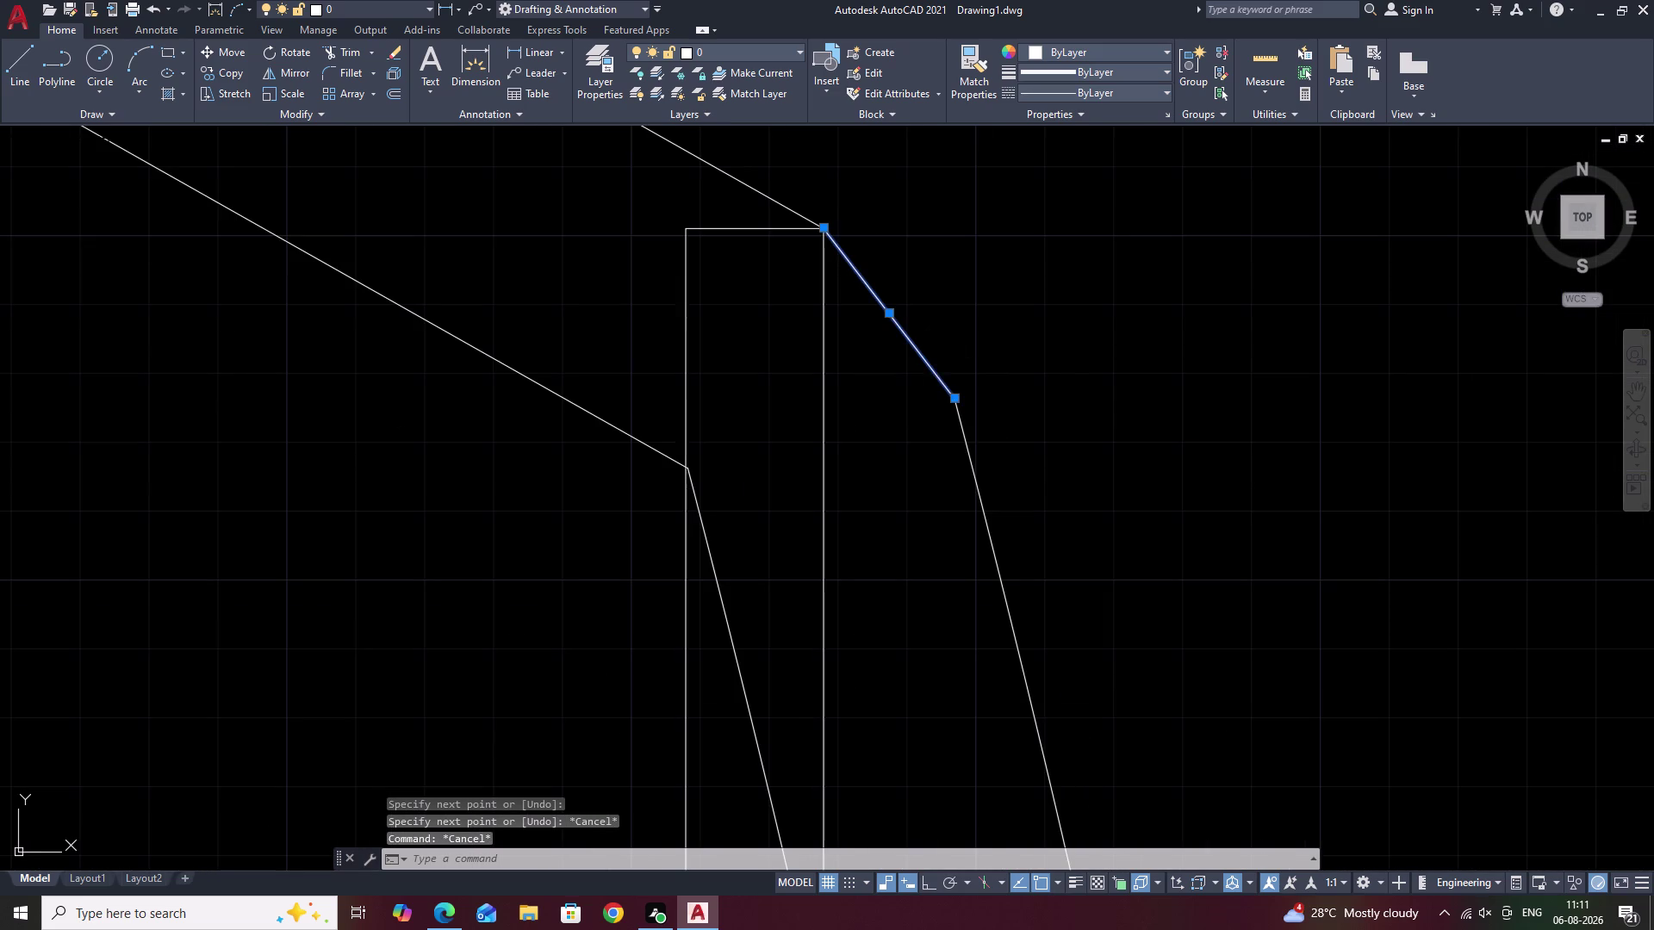
text(E)
key(space)
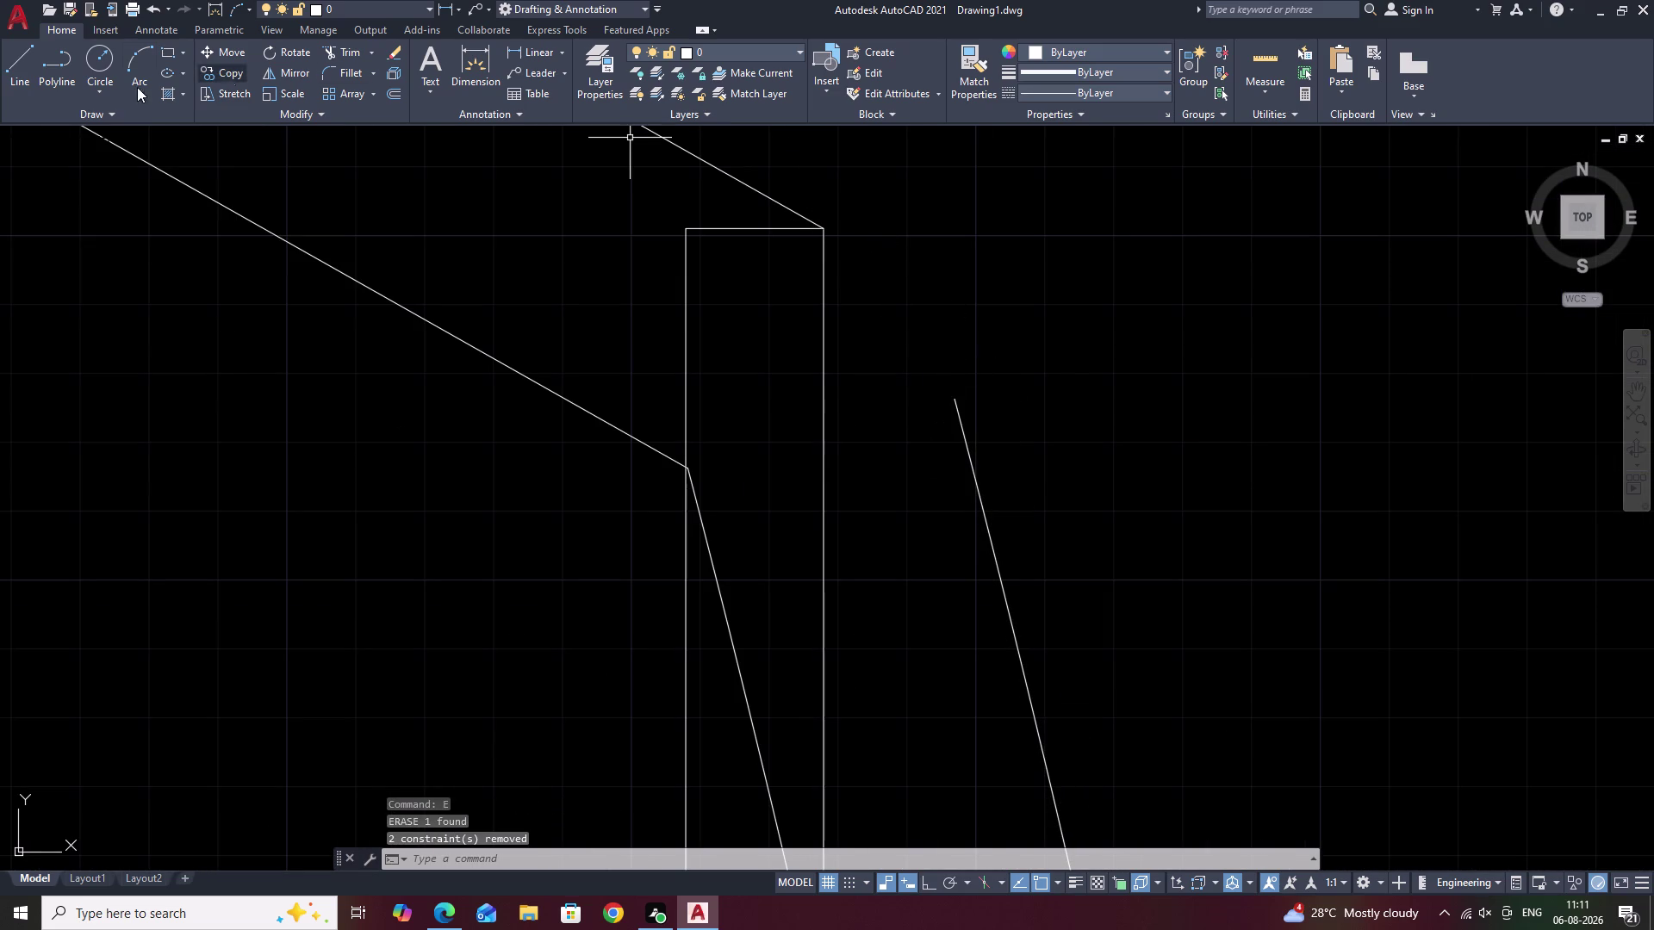
Start an arc at the outer line's end and place its second point.
click(134, 65)
click(951, 402)
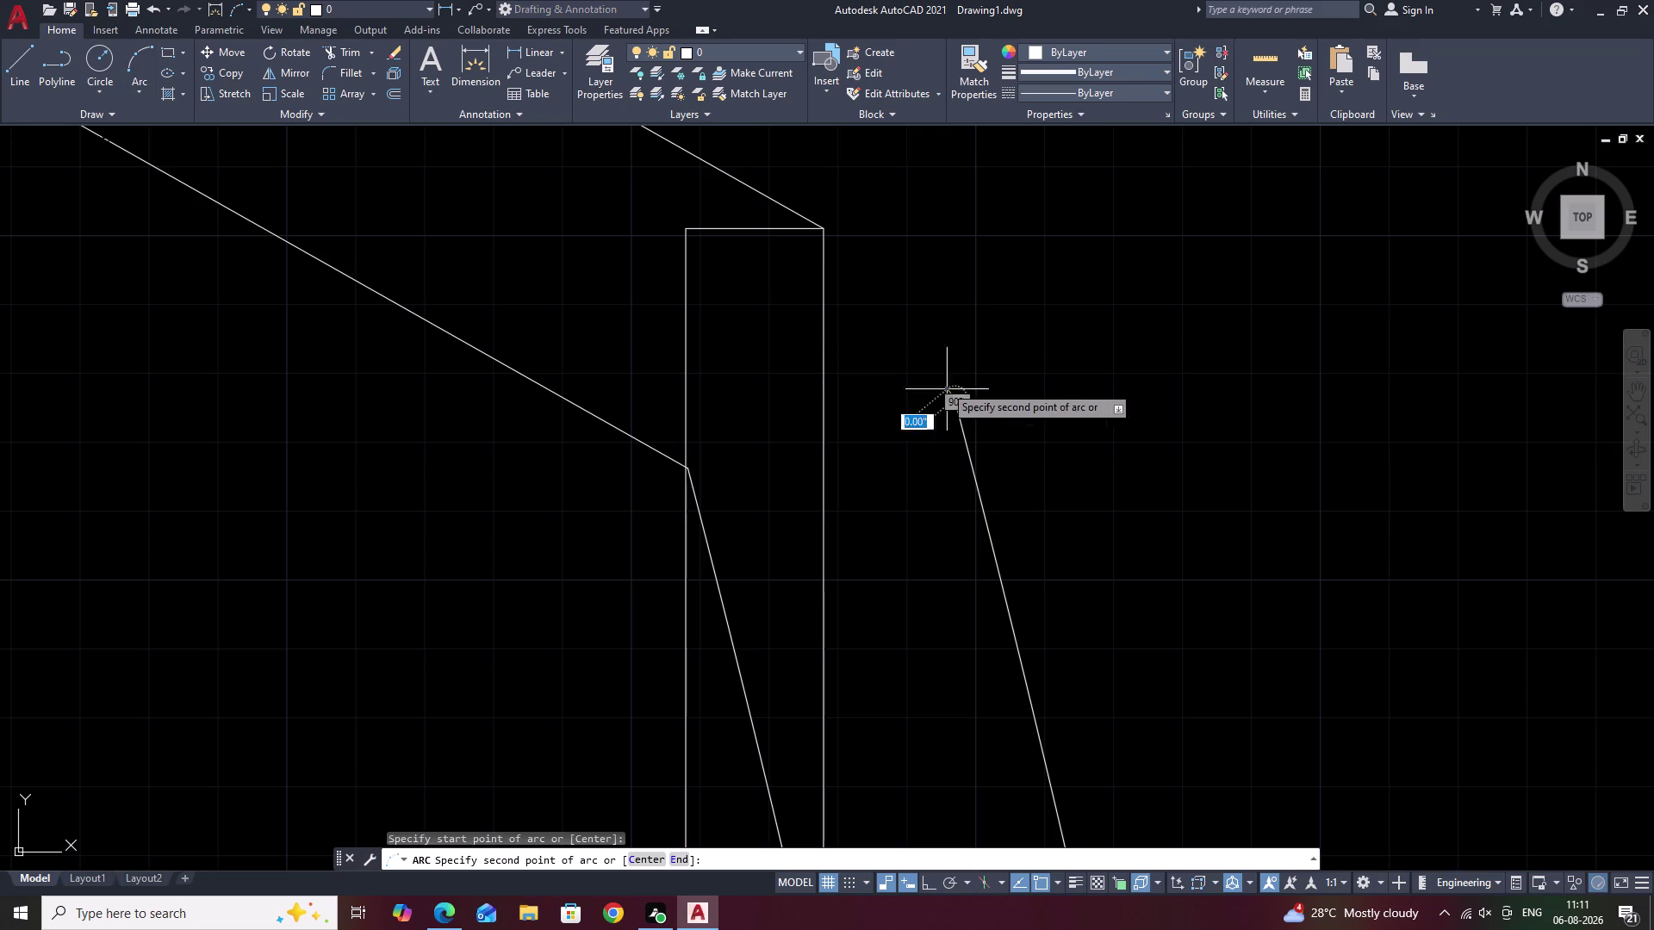
click(902, 339)
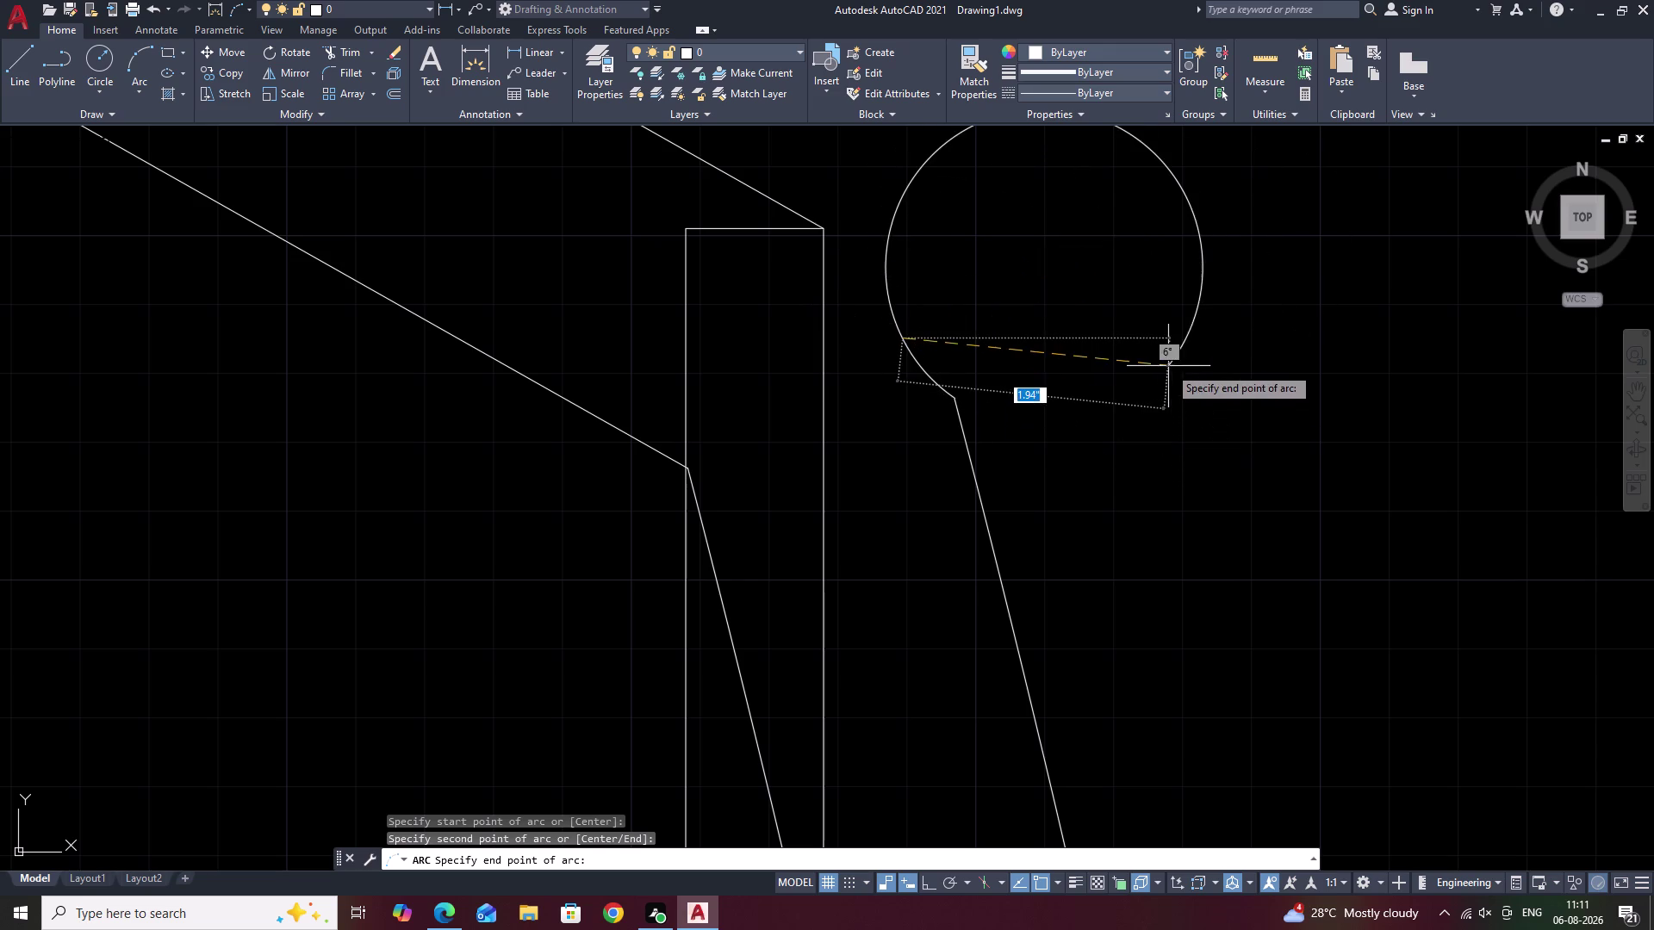
key(Escape)
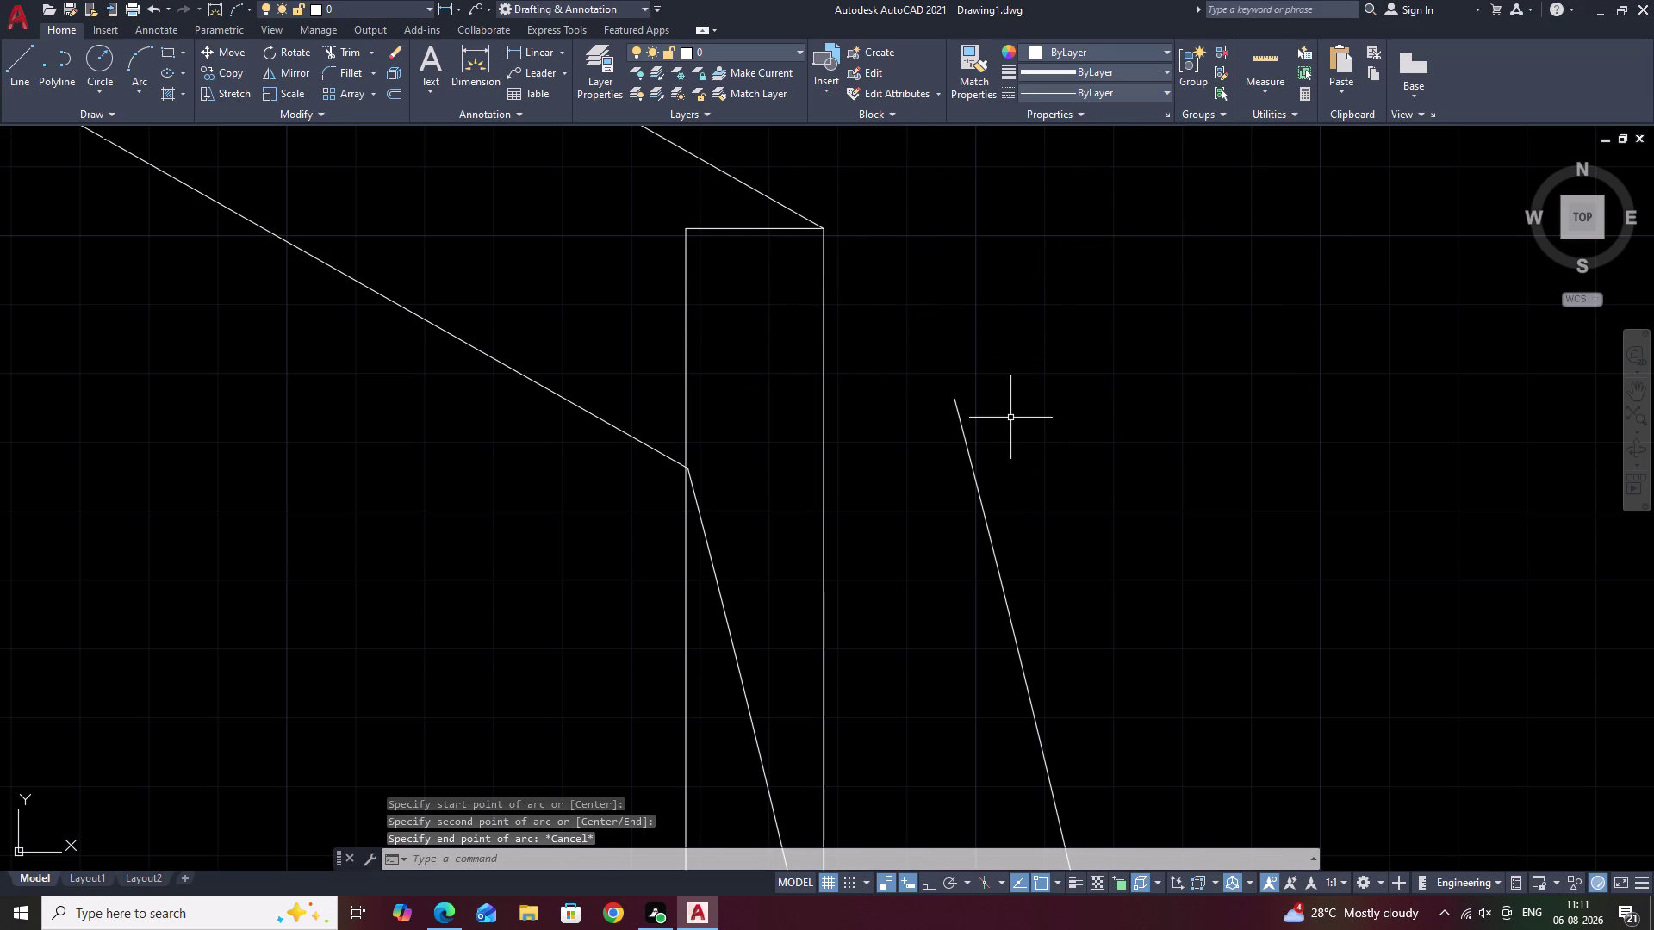
Try a radius-10 fillet on the outer handrail line, then cancel.
text(F)
key(space)
key(r)
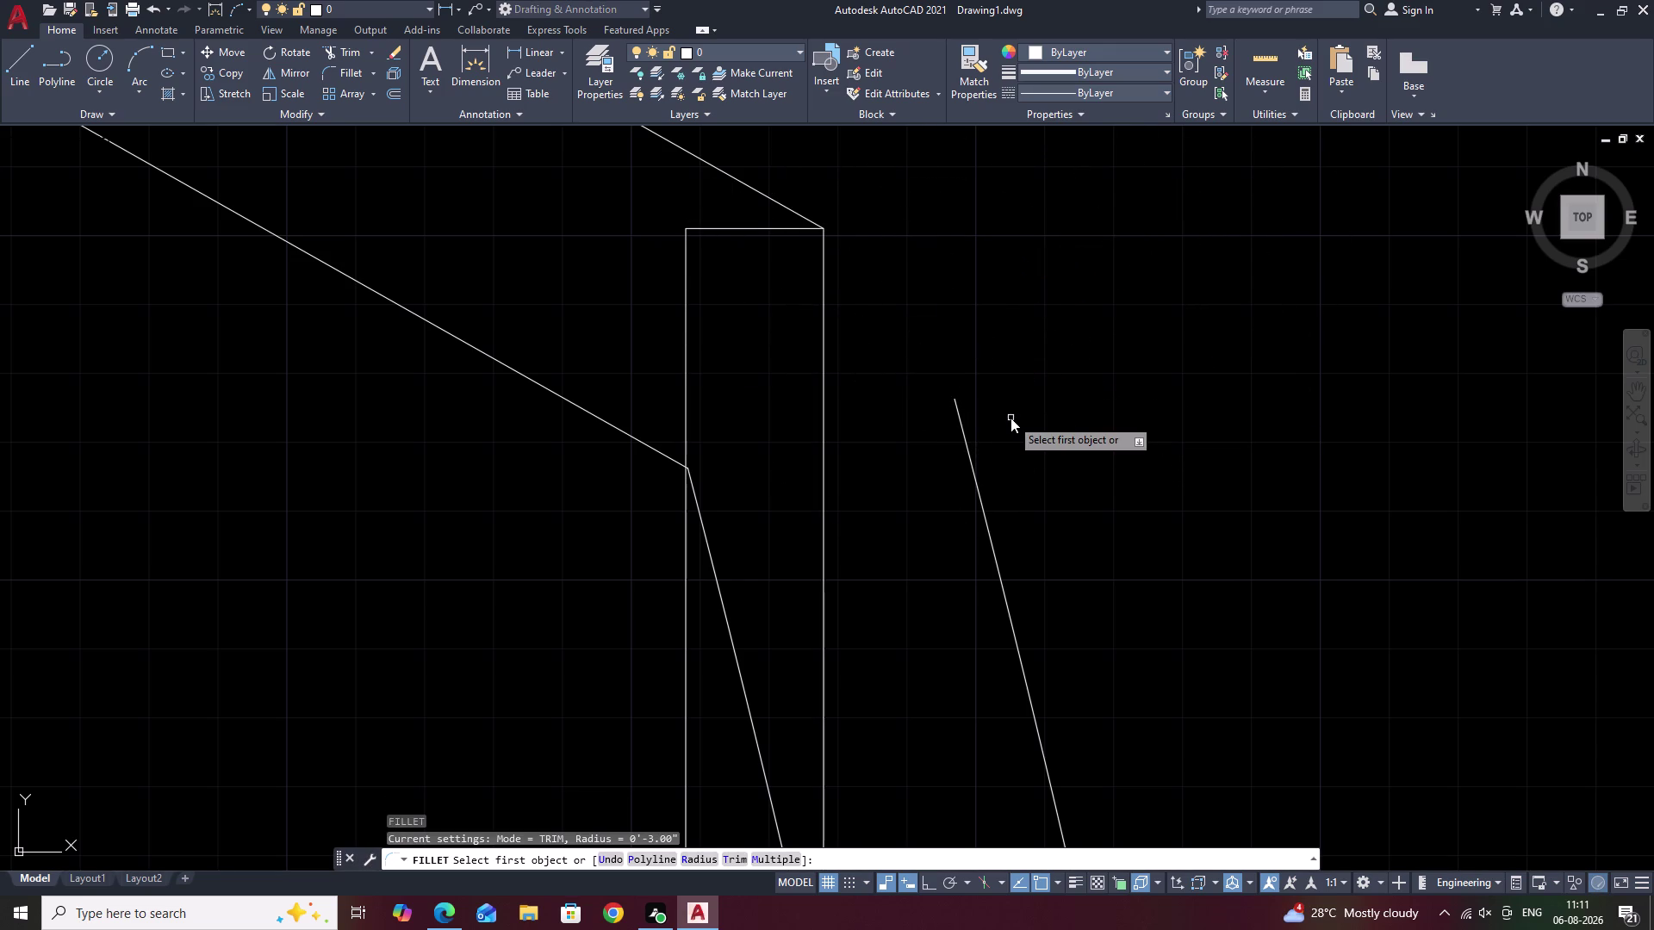
key(space)
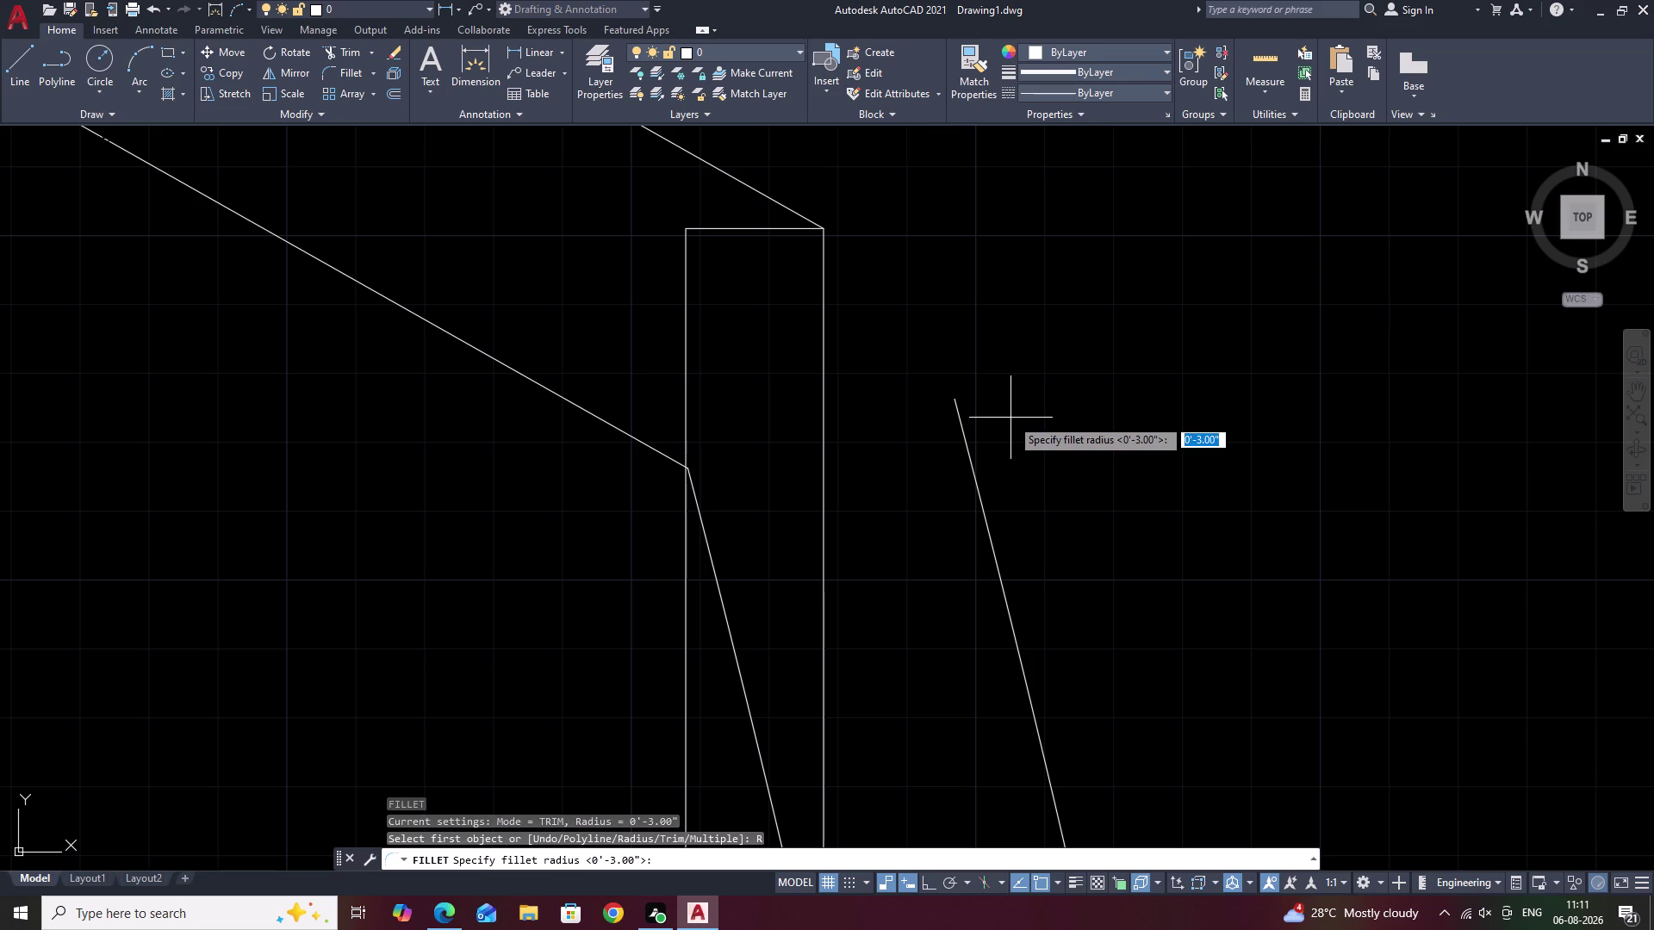
text(10)
key(space)
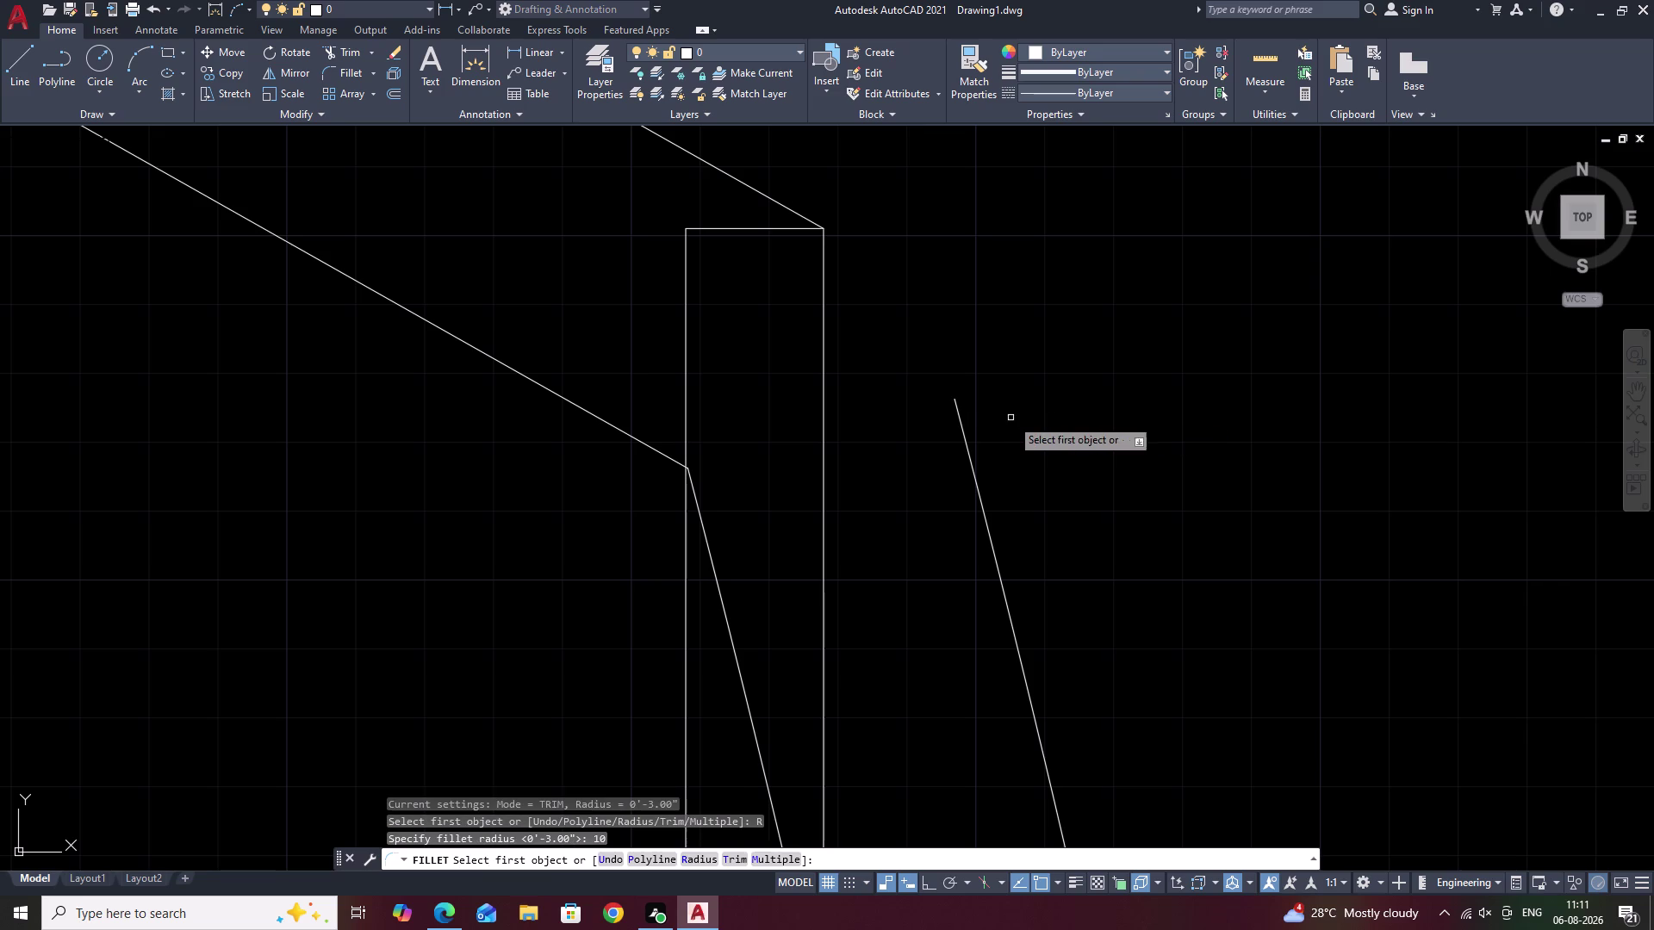
click(956, 412)
right_click(956, 412)
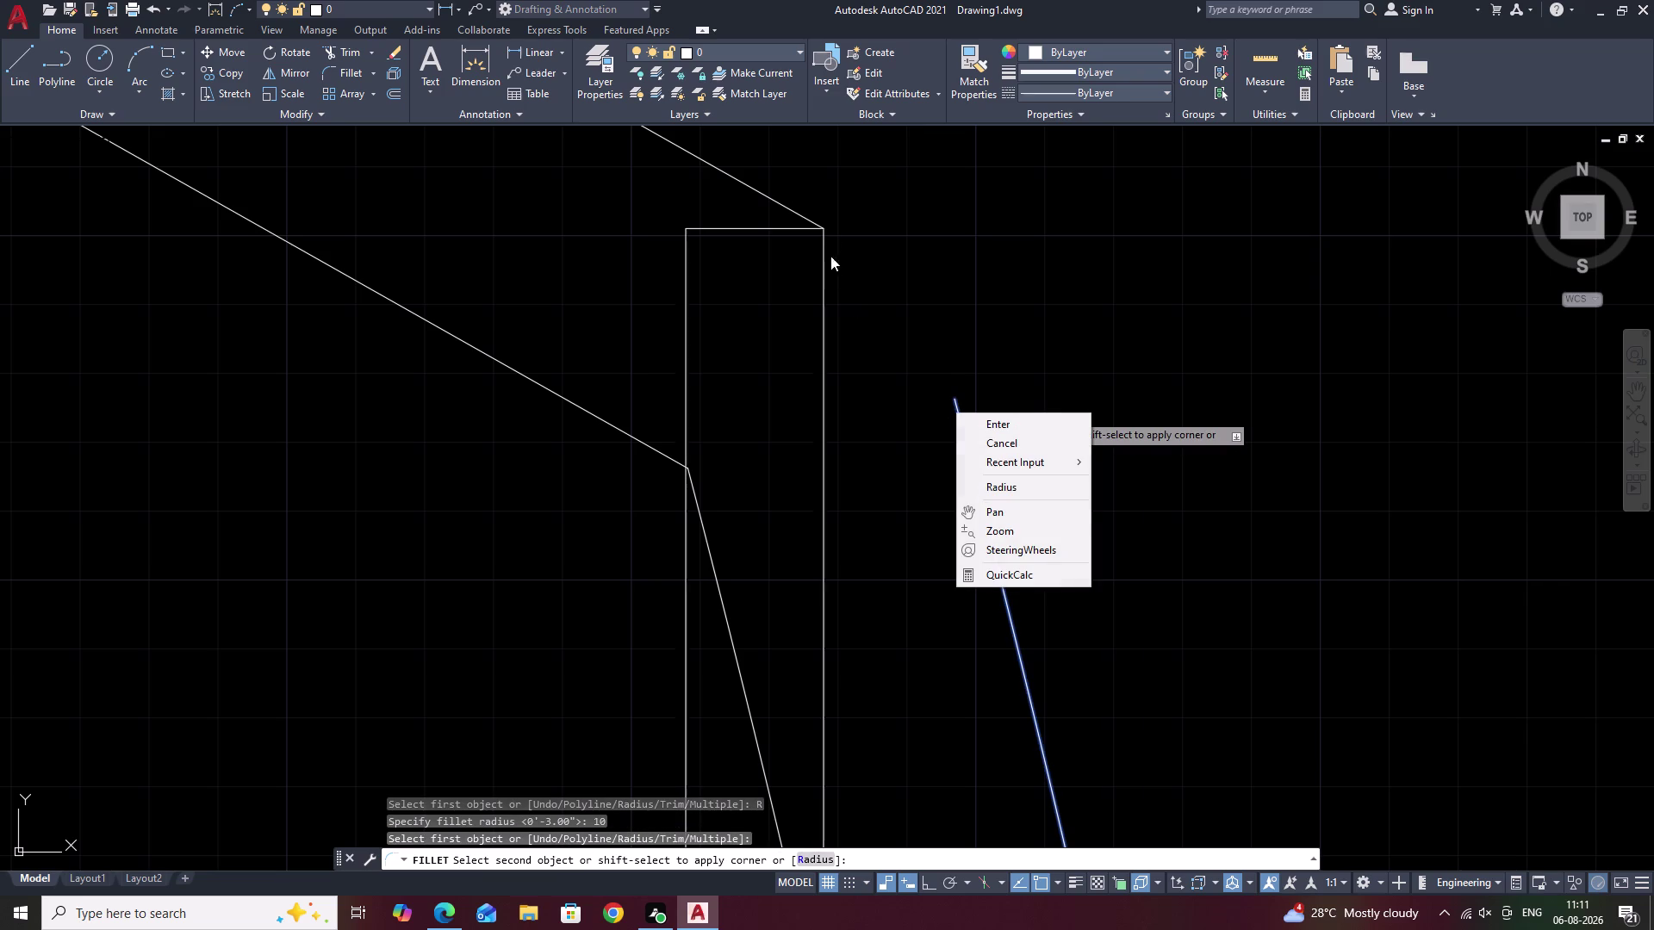
click(936, 323)
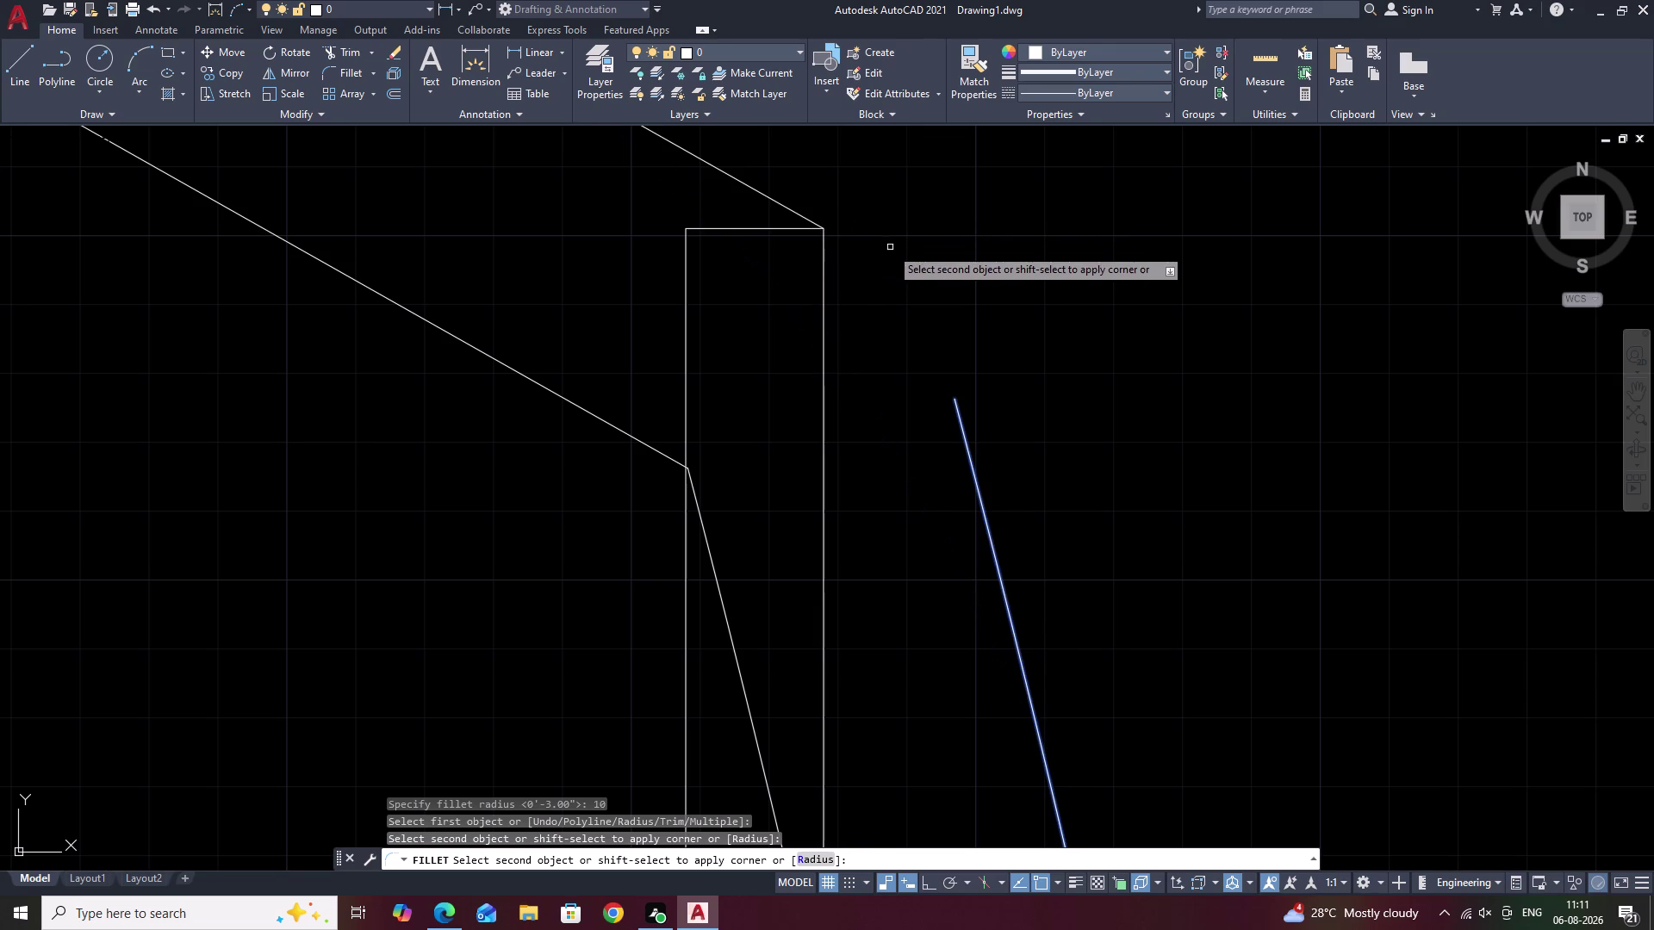
key(Escape)
Fillet the outer handrail line into the upper sloping handrail with radius 5.
text(F)
key(space)
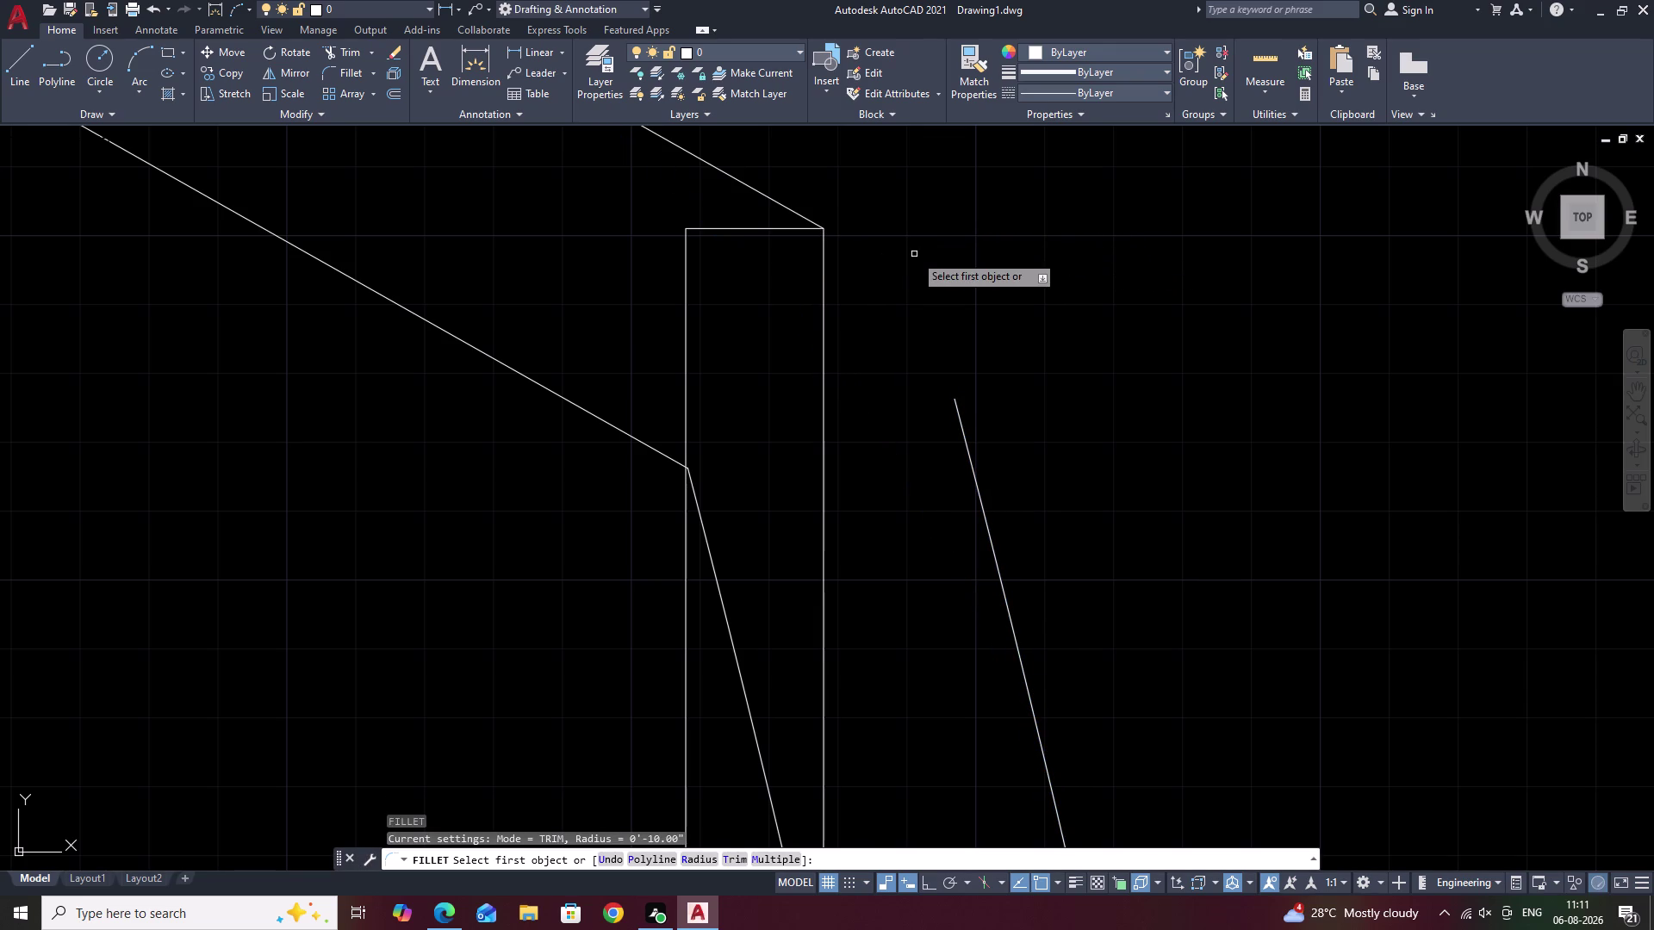
text(R)
key(space)
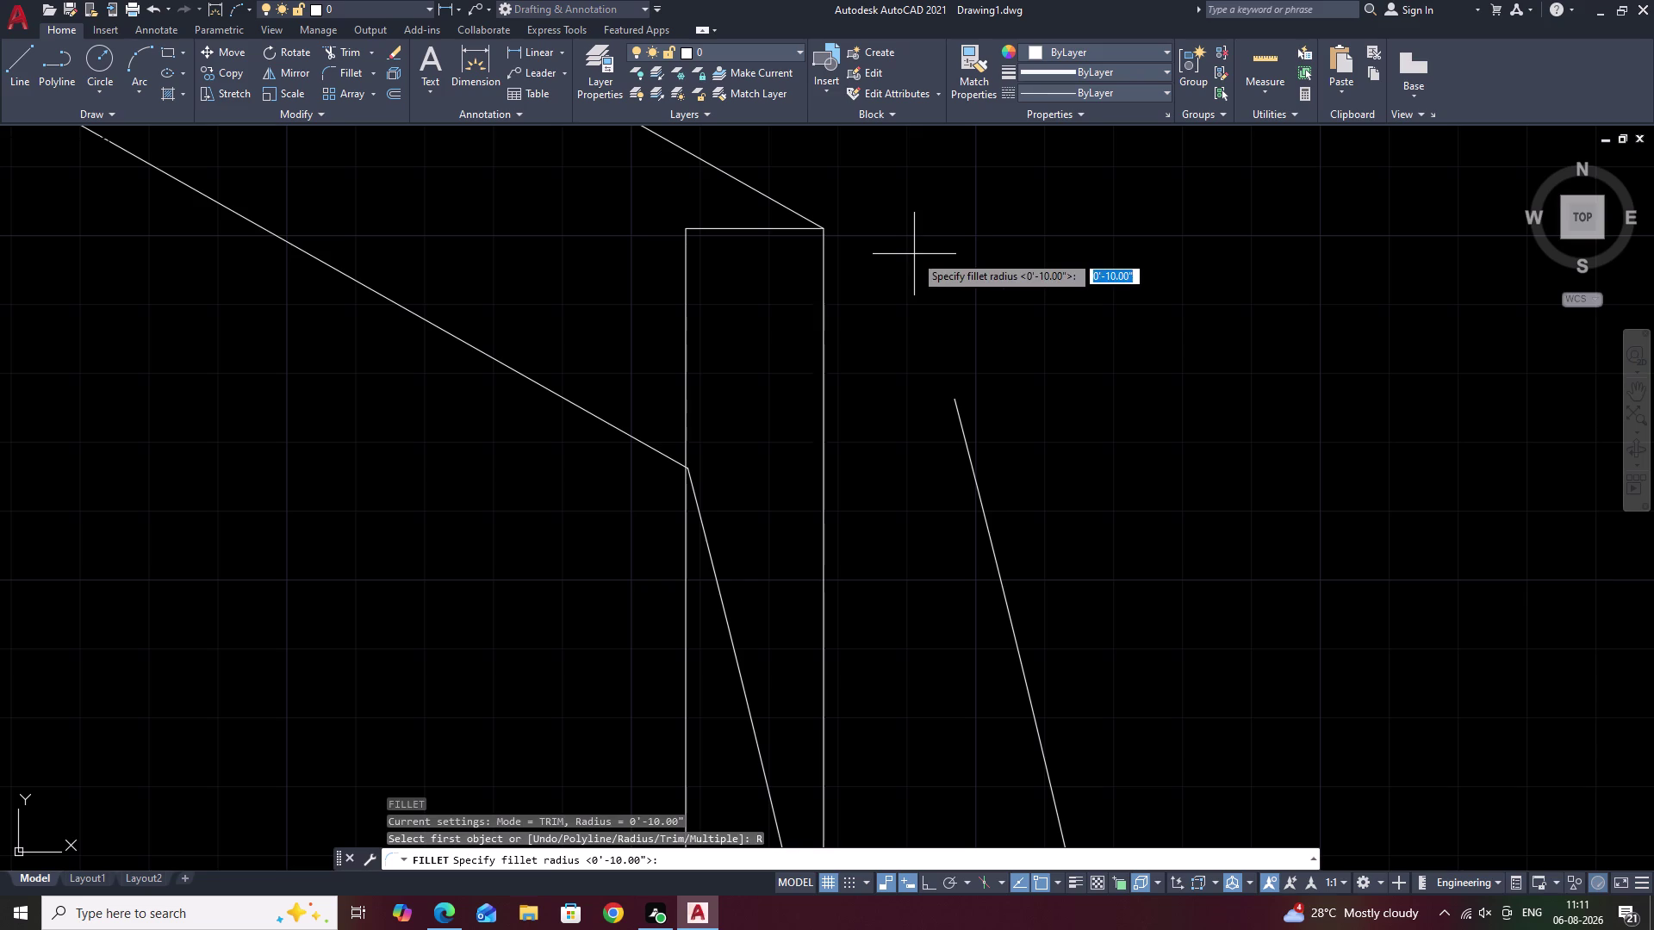
text(5)
key(space)
click(969, 441)
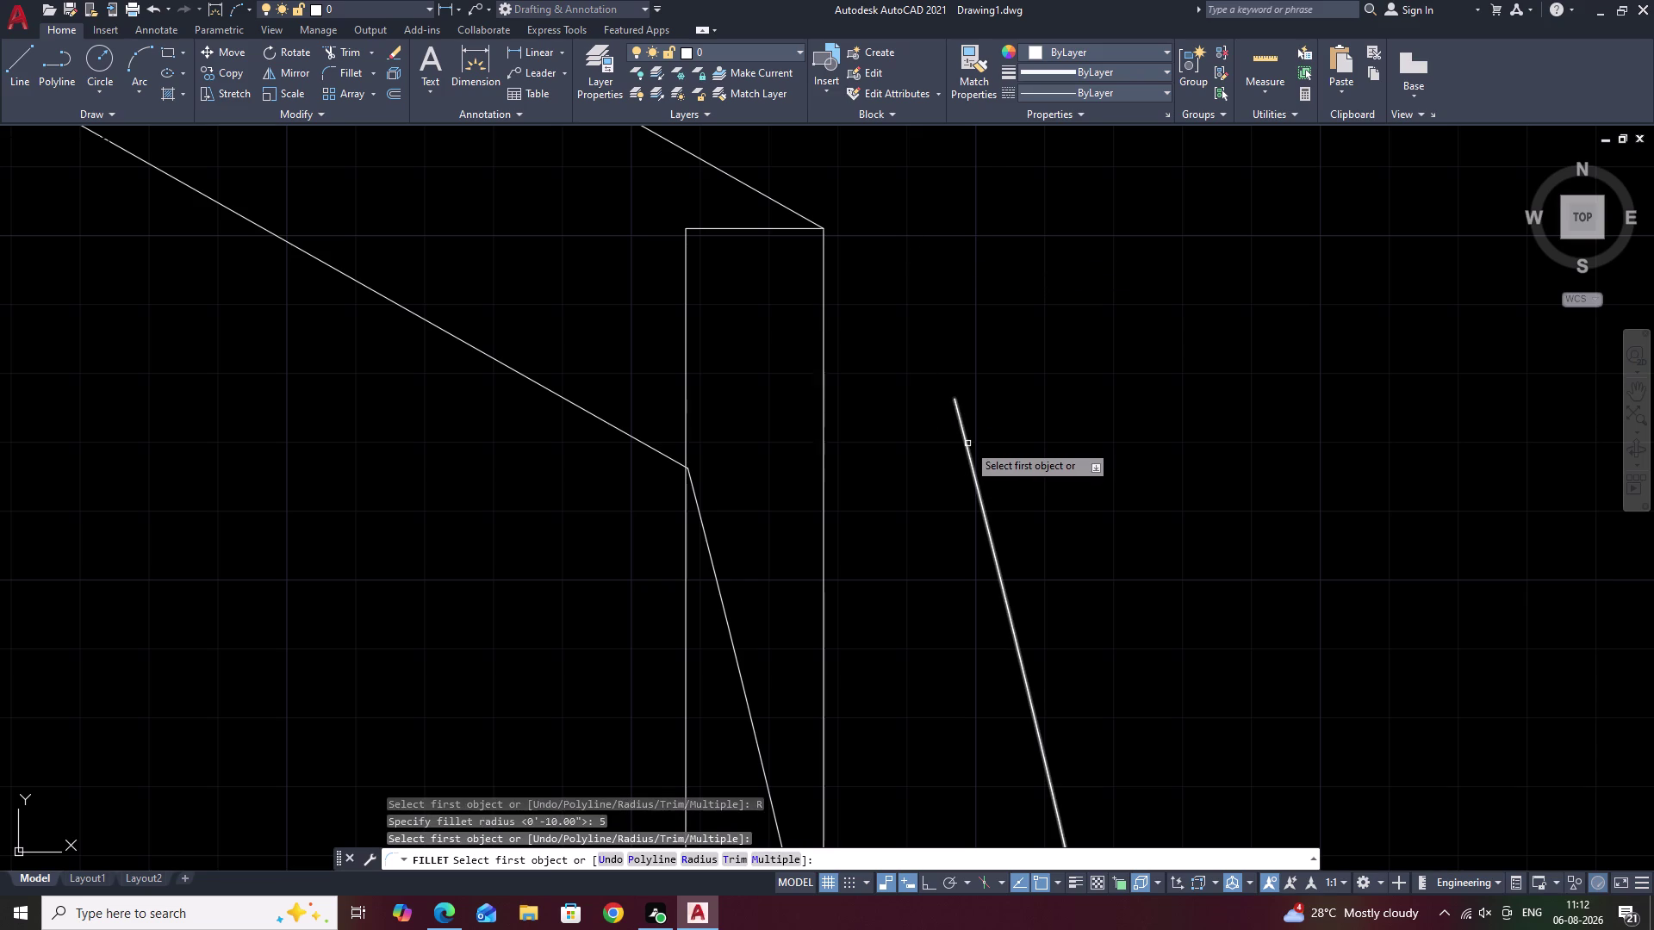
click(967, 446)
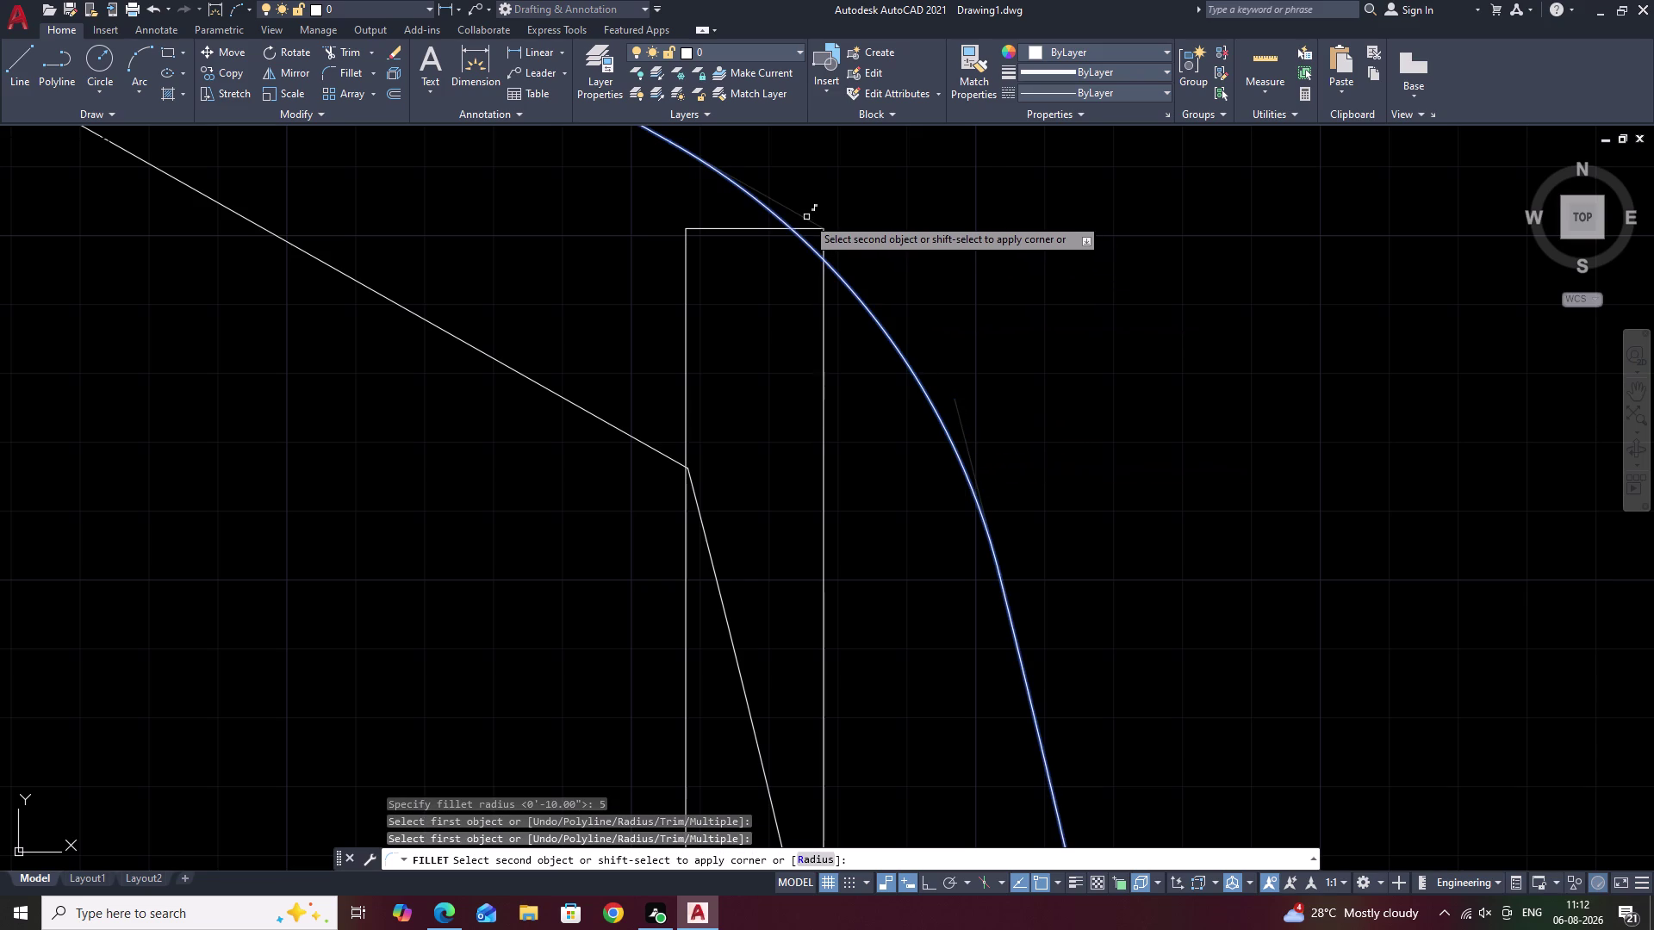
click(806, 218)
scroll(down, 3)
scroll(down, 3)
middle_drag(1182, 487, 1183, 486)
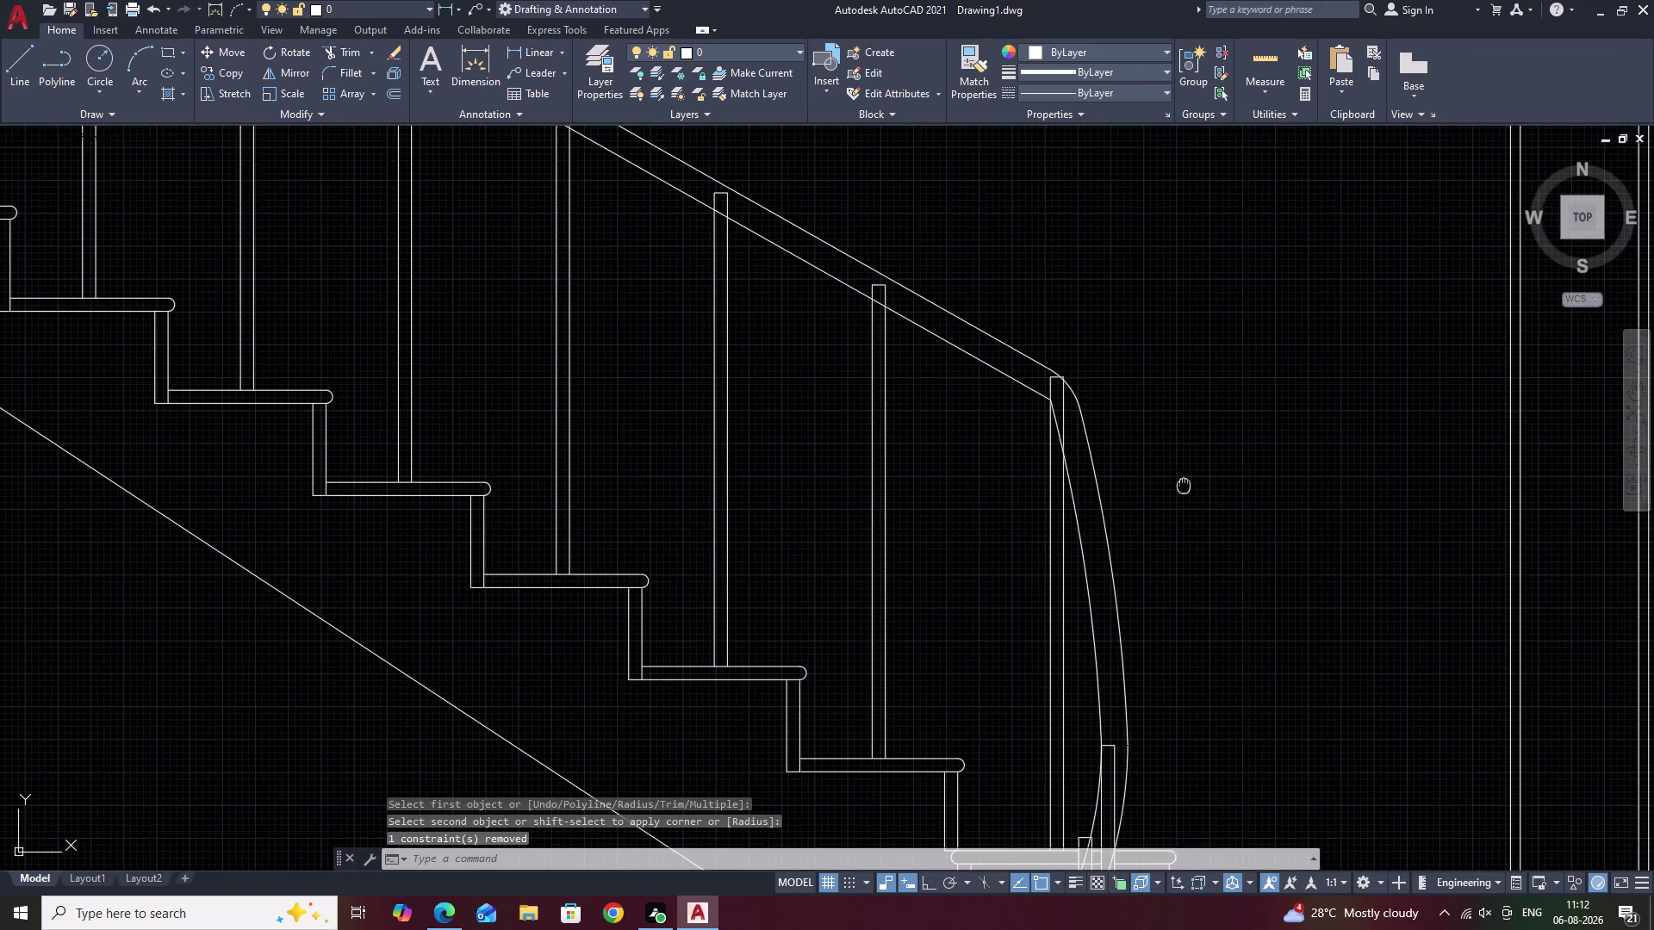
middle_drag(1184, 486, 1226, 321)
key(Escape)
scroll(down, 3)
middle_drag(1291, 435, 1290, 352)
scroll(up, 3)
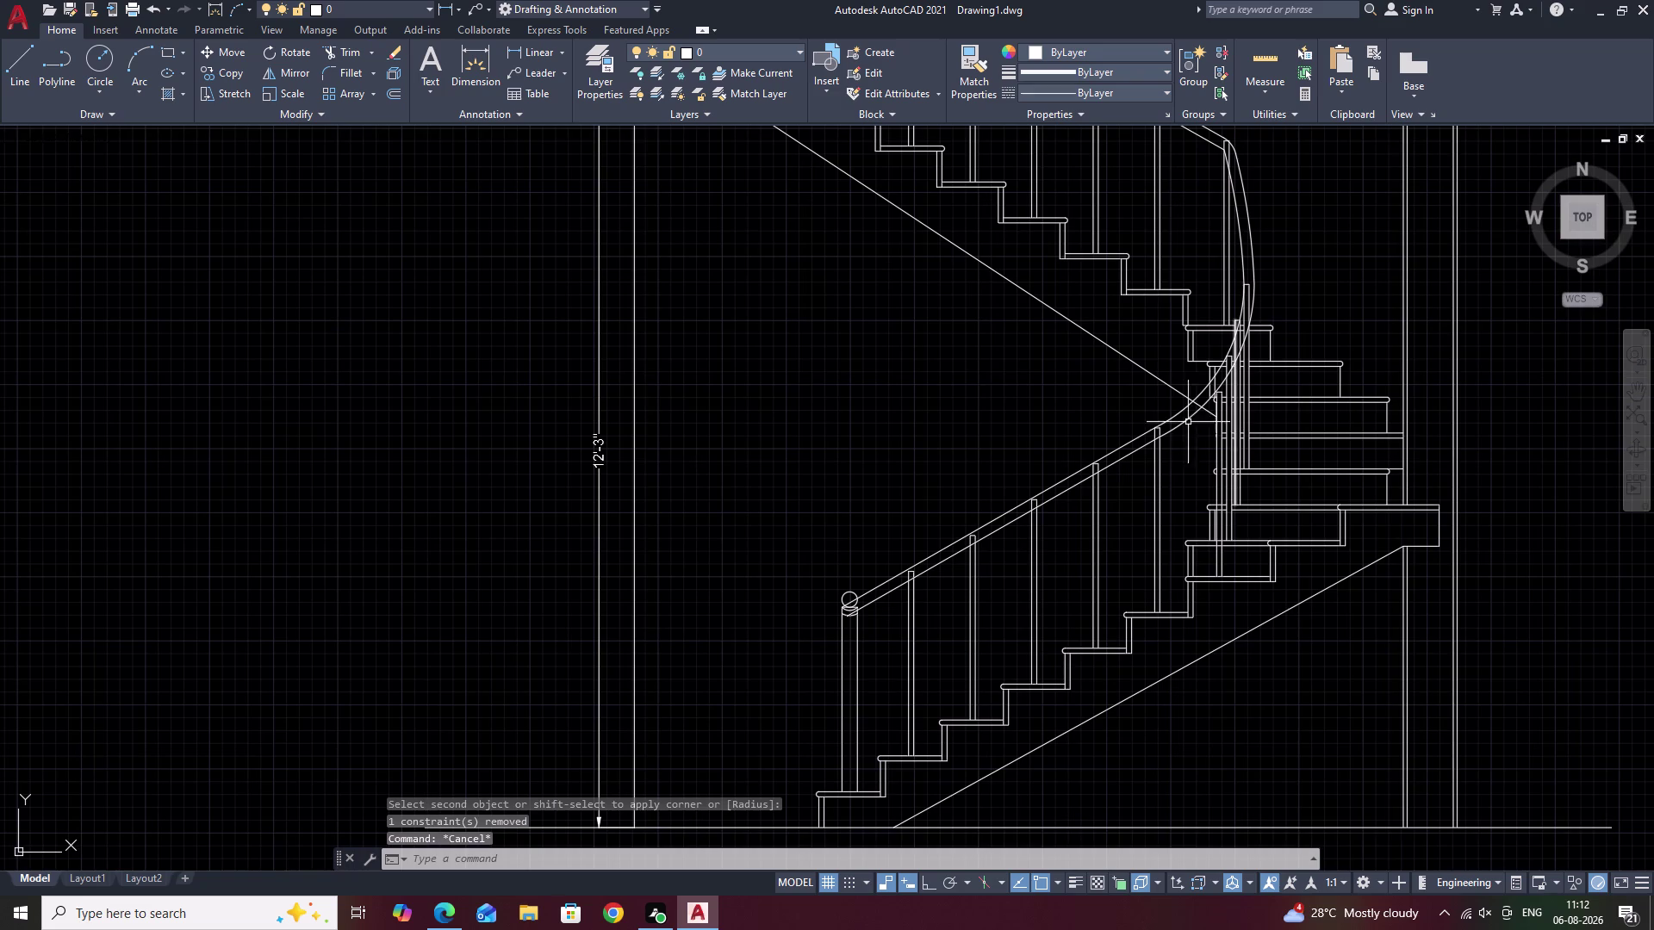
middle_drag(1219, 349, 1190, 480)
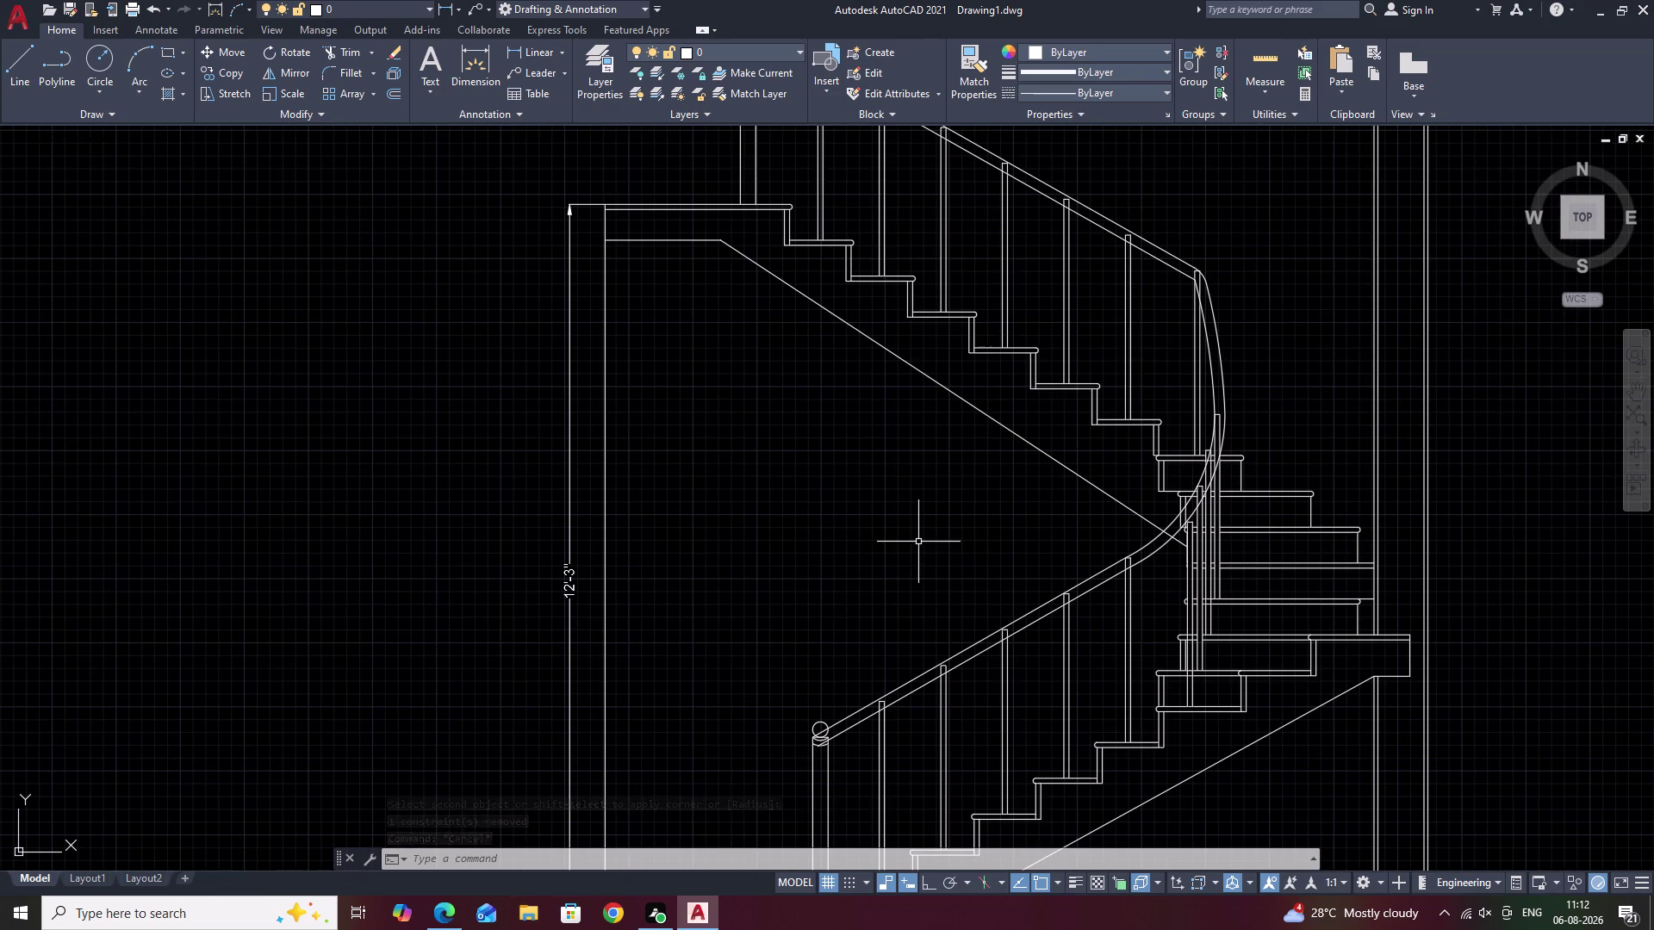
middle_drag(1193, 406, 1341, 560)
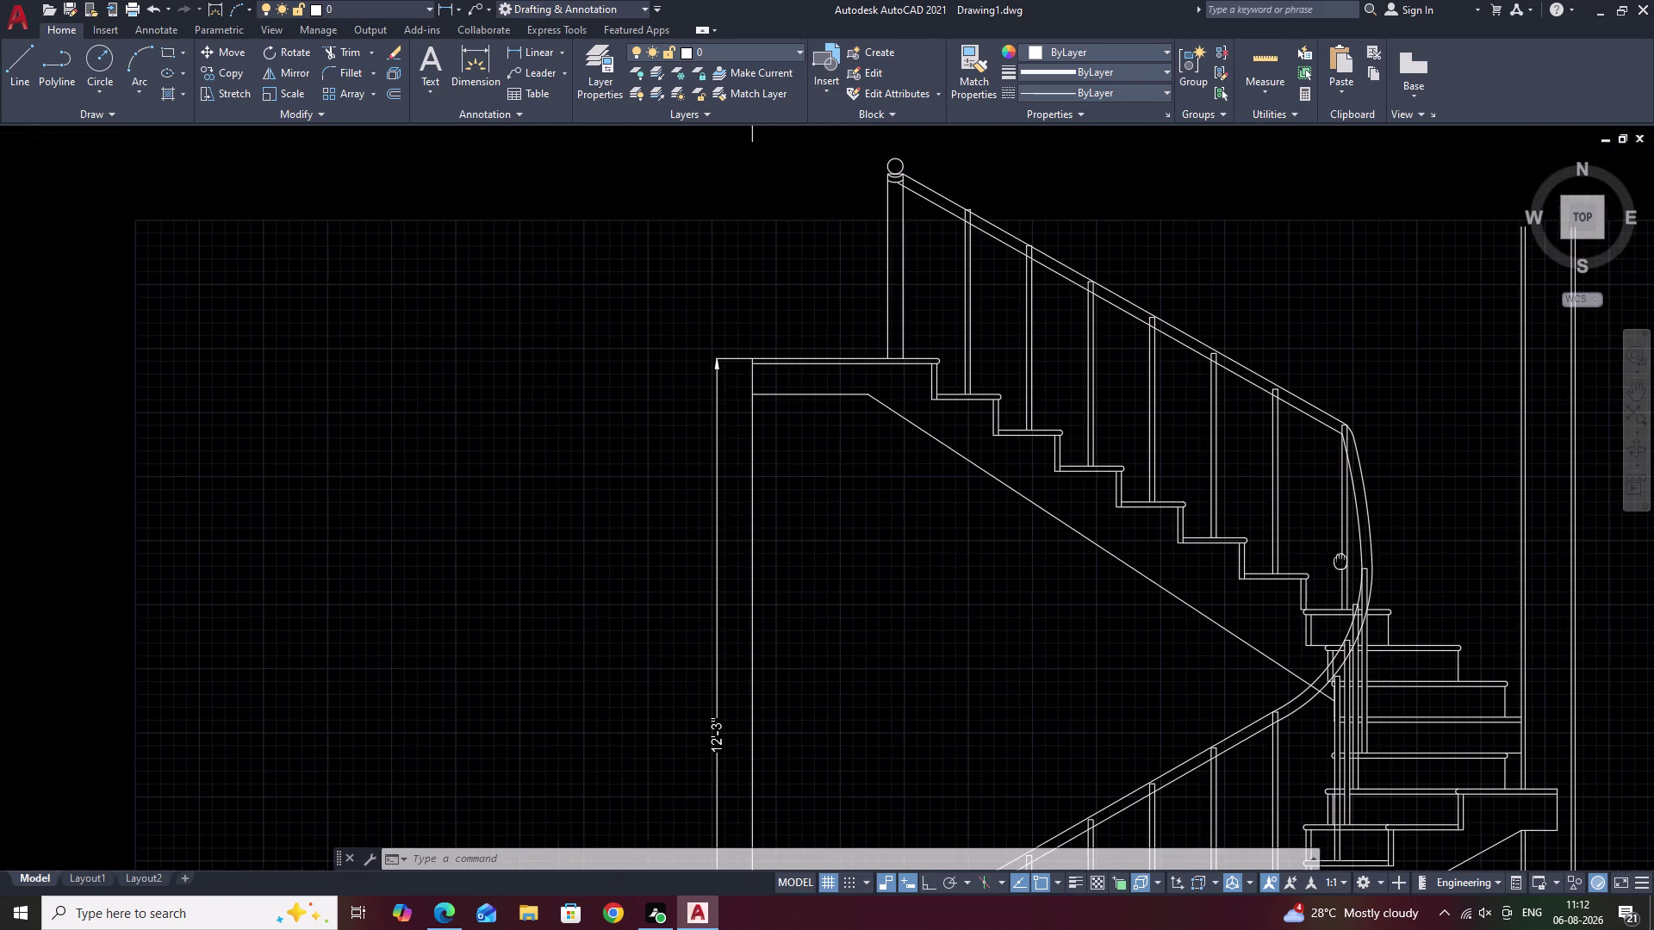
middle_drag(1341, 560, 1342, 560)
scroll(up, 3)
scroll(down, 3)
middle_drag(1358, 647, 1398, 464)
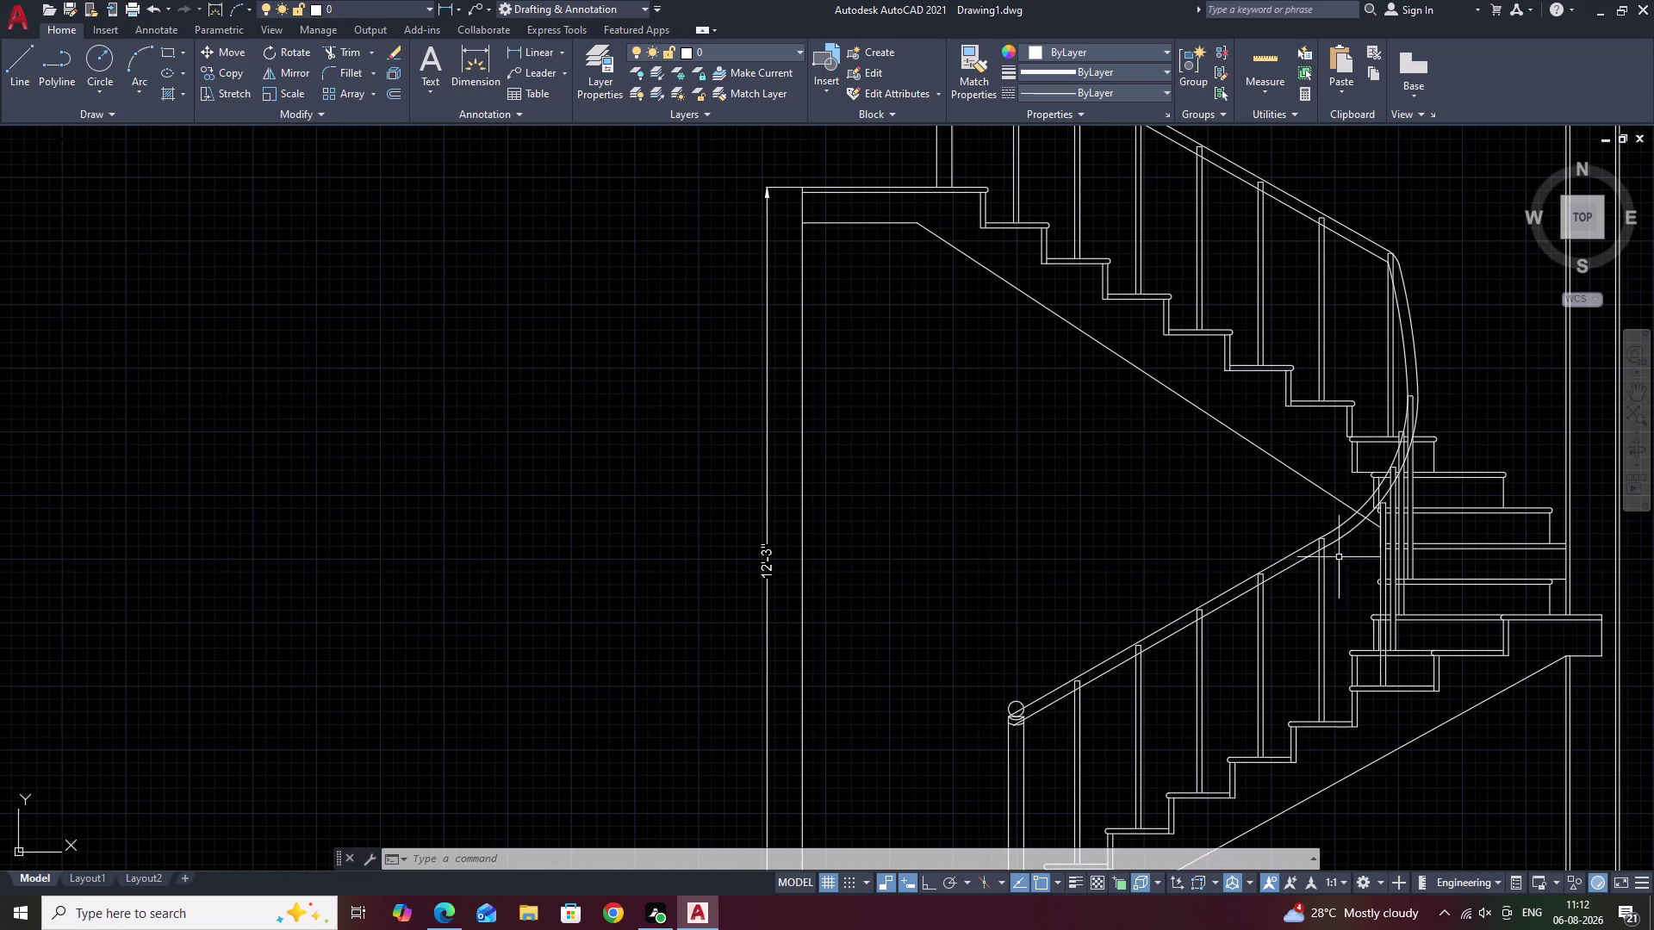
middle_drag(1399, 408, 1400, 365)
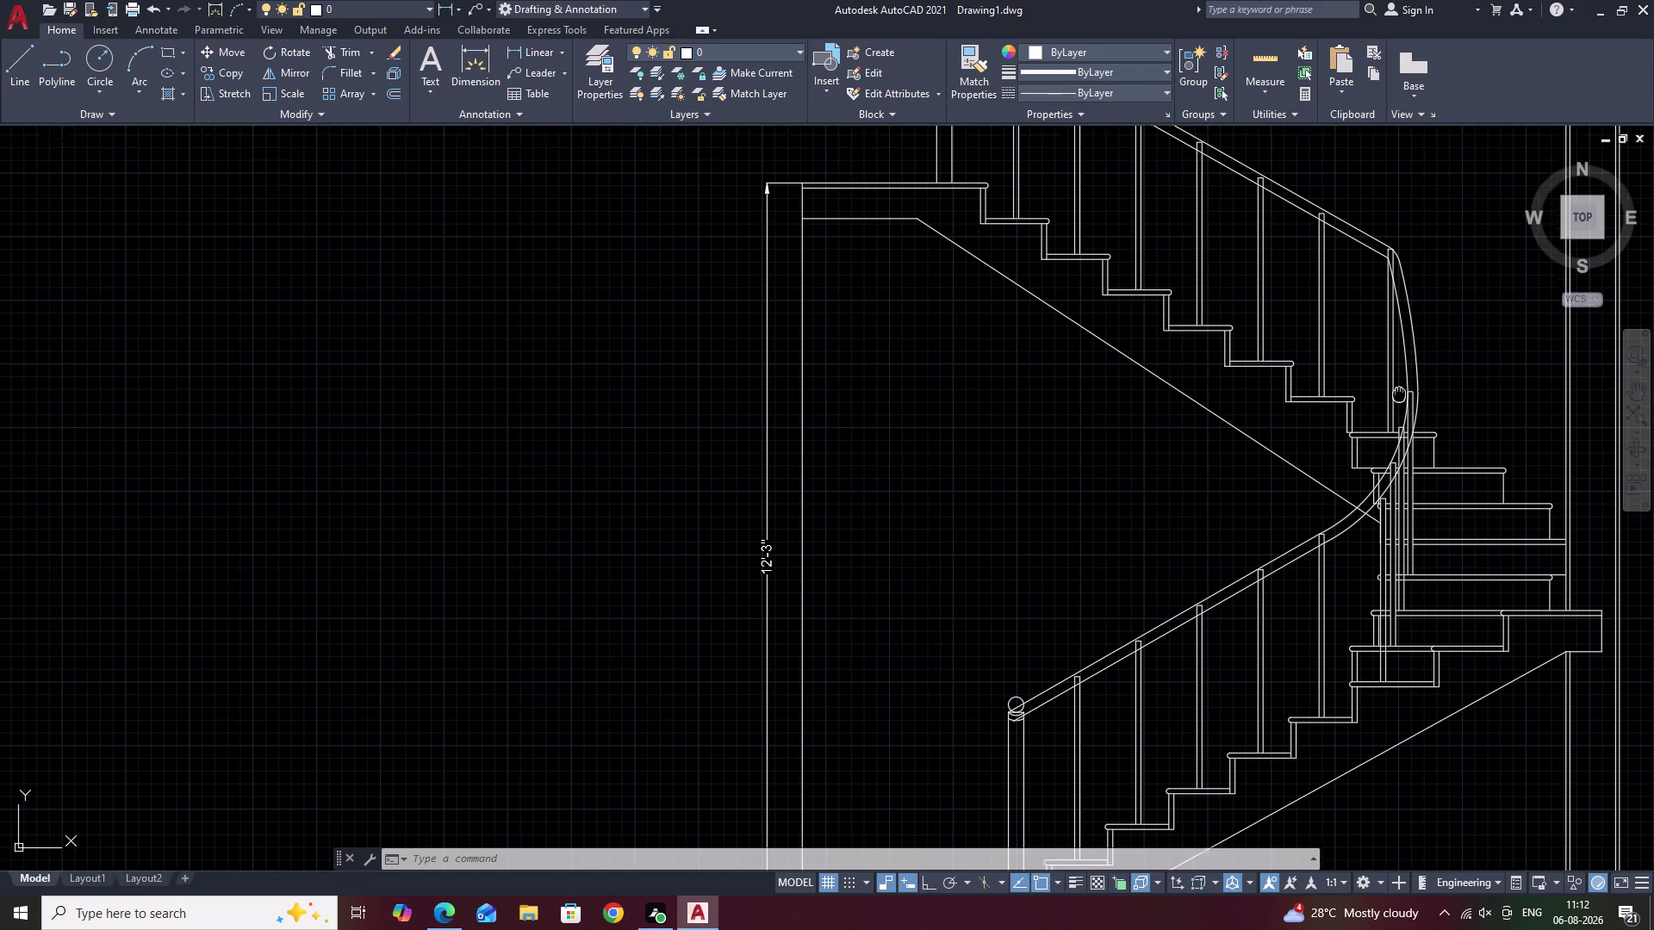
middle_drag(1400, 365, 1401, 360)
middle_drag(1401, 313, 1380, 474)
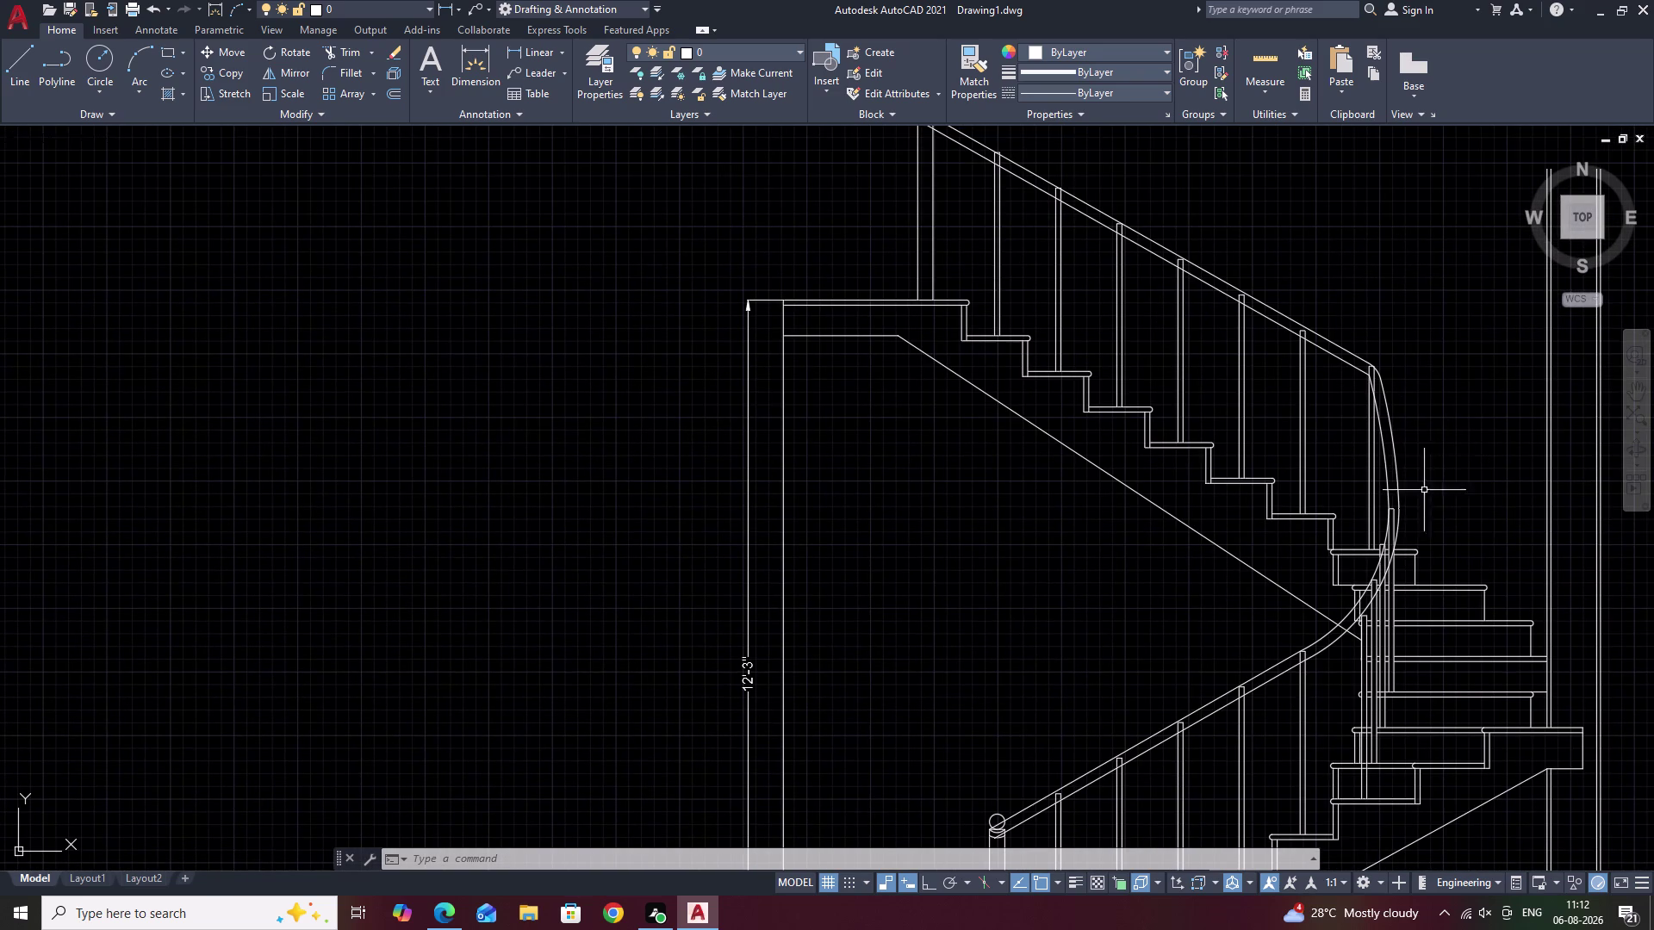
scroll(up, 3)
scroll(up, 3)
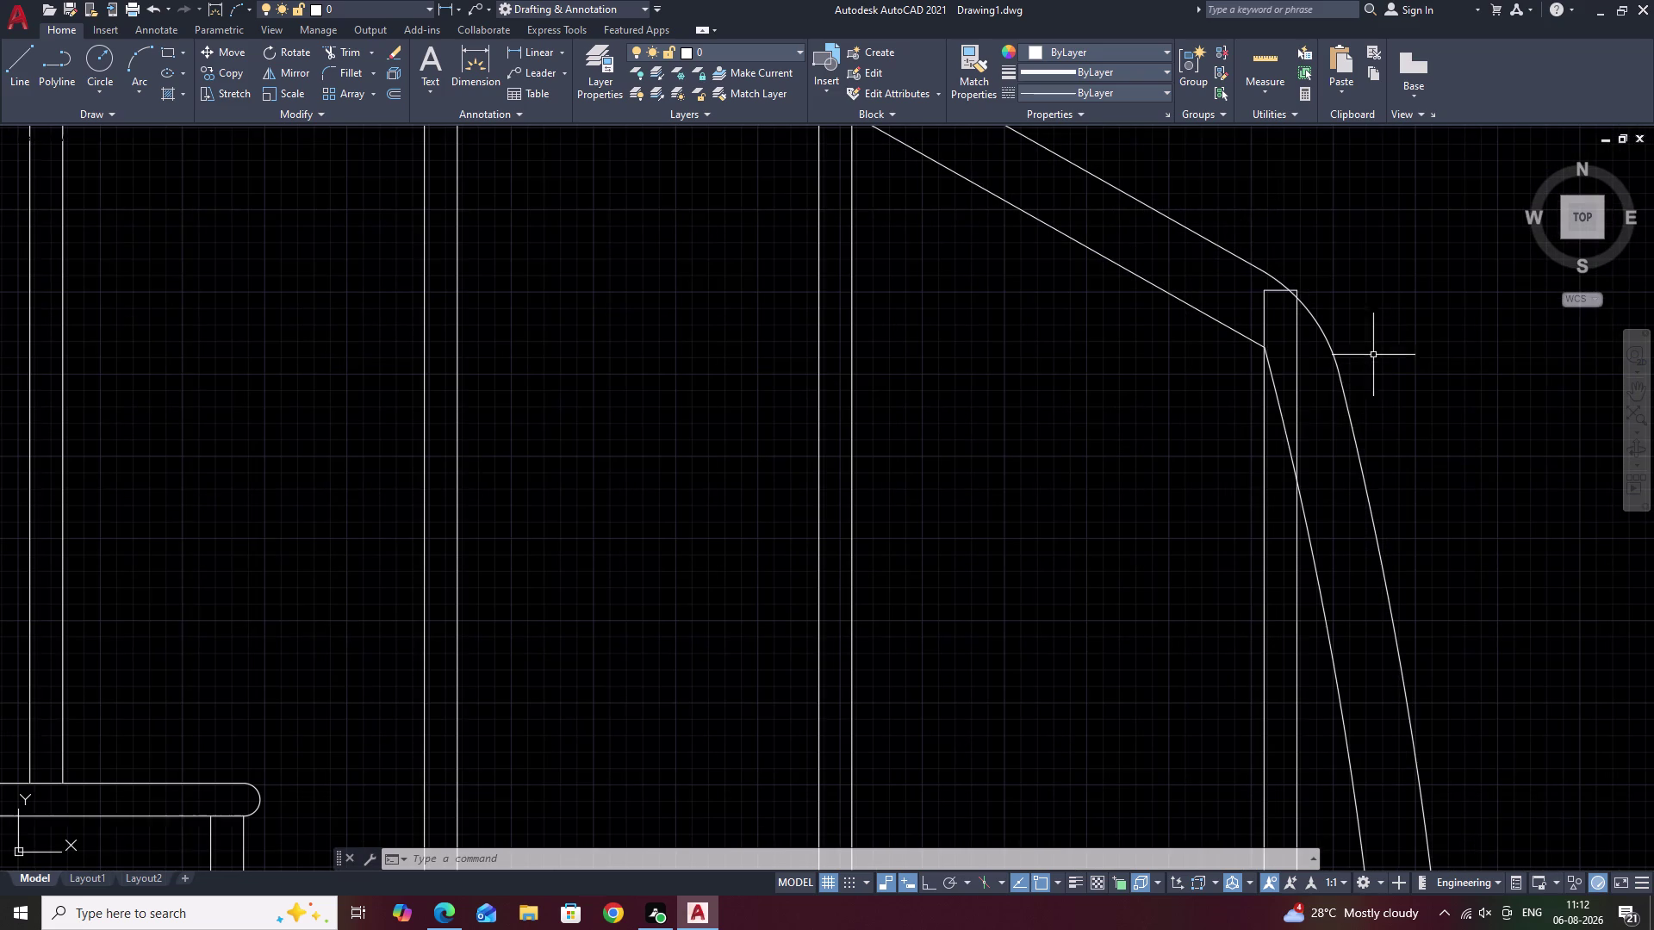
scroll(up, 3)
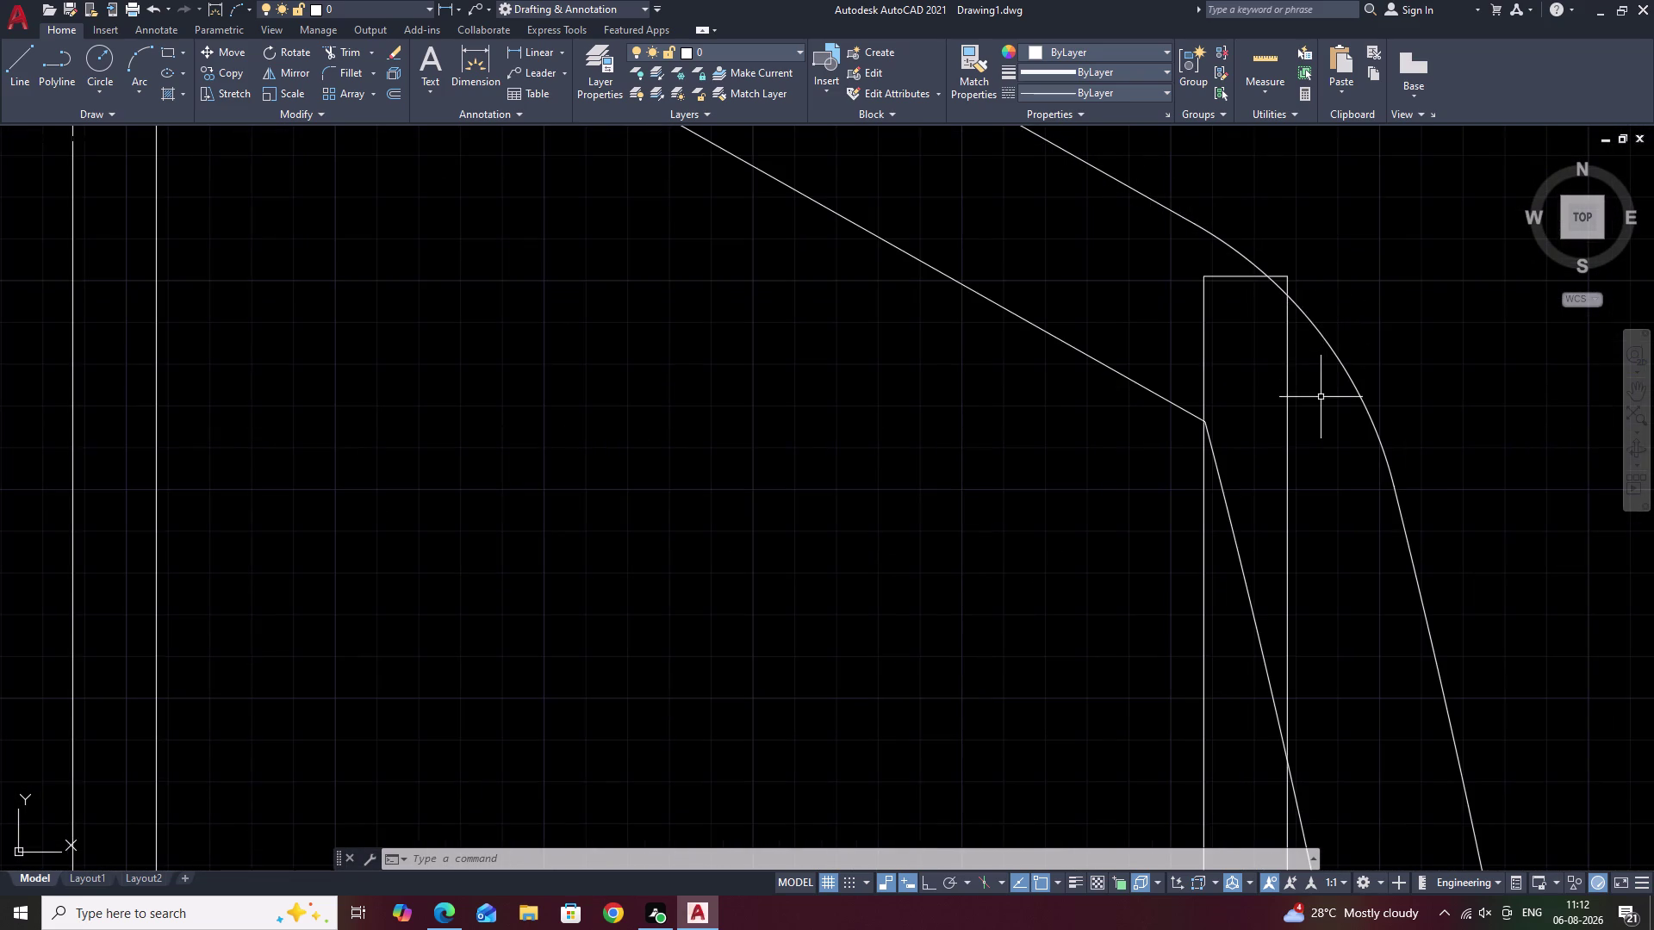
scroll(down, 3)
middle_drag(1364, 613, 1394, 398)
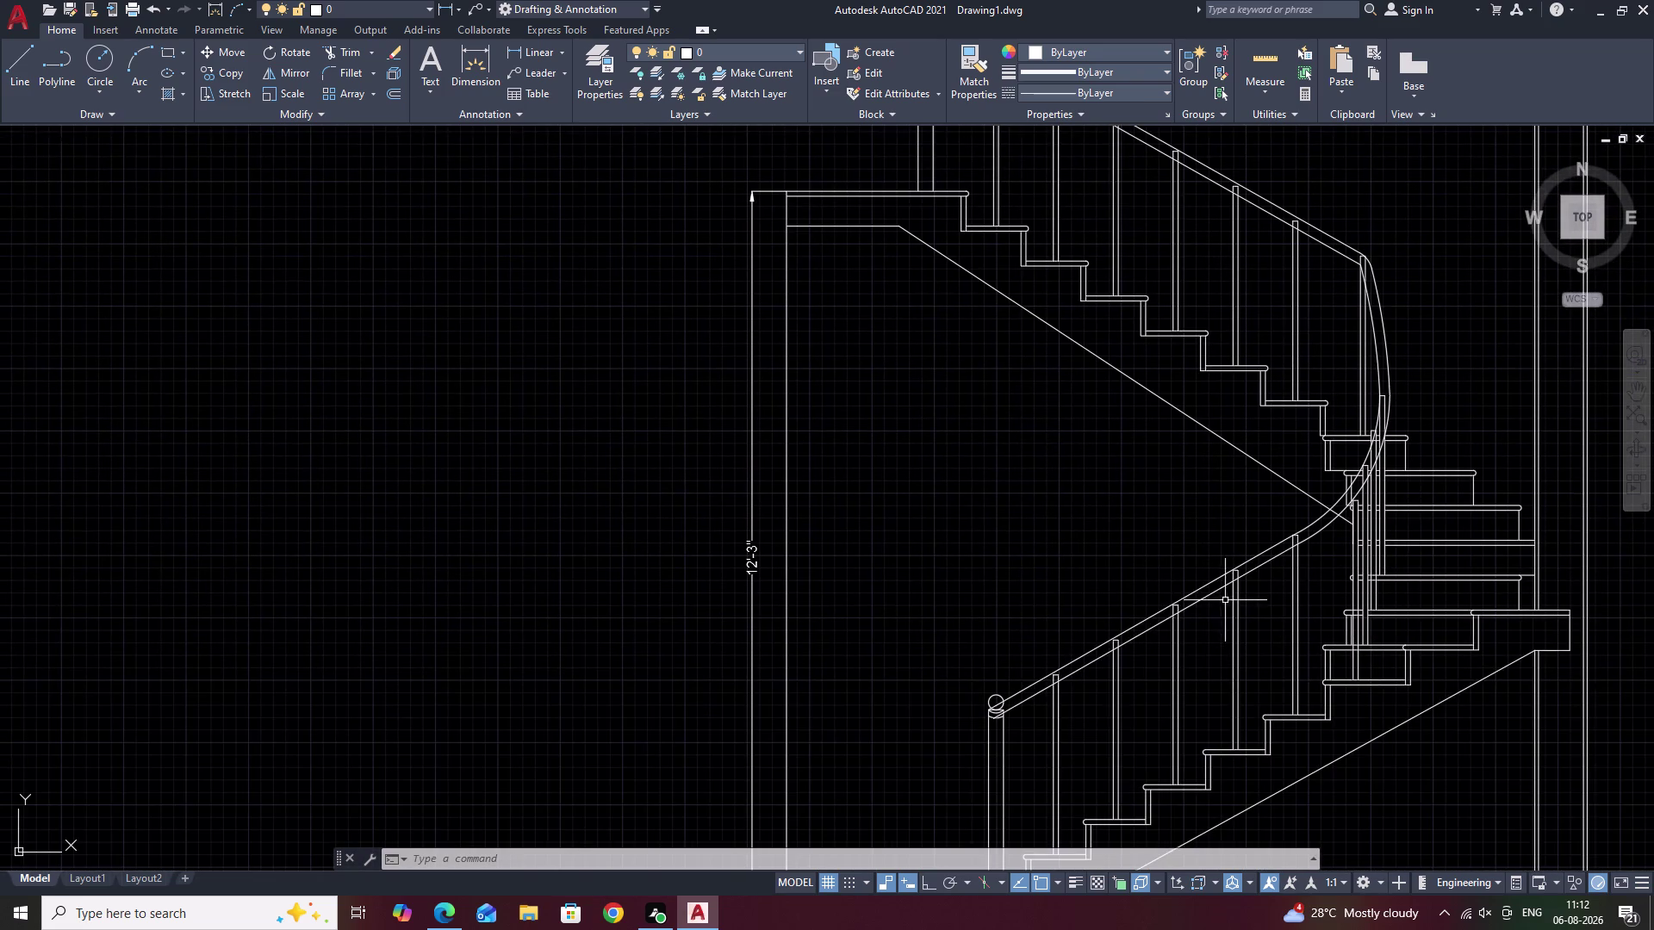
middle_drag(1225, 600, 1225, 545)
text(TR)
Fence-trim the baluster tops poking above the sloped lower handrail.
key(space)
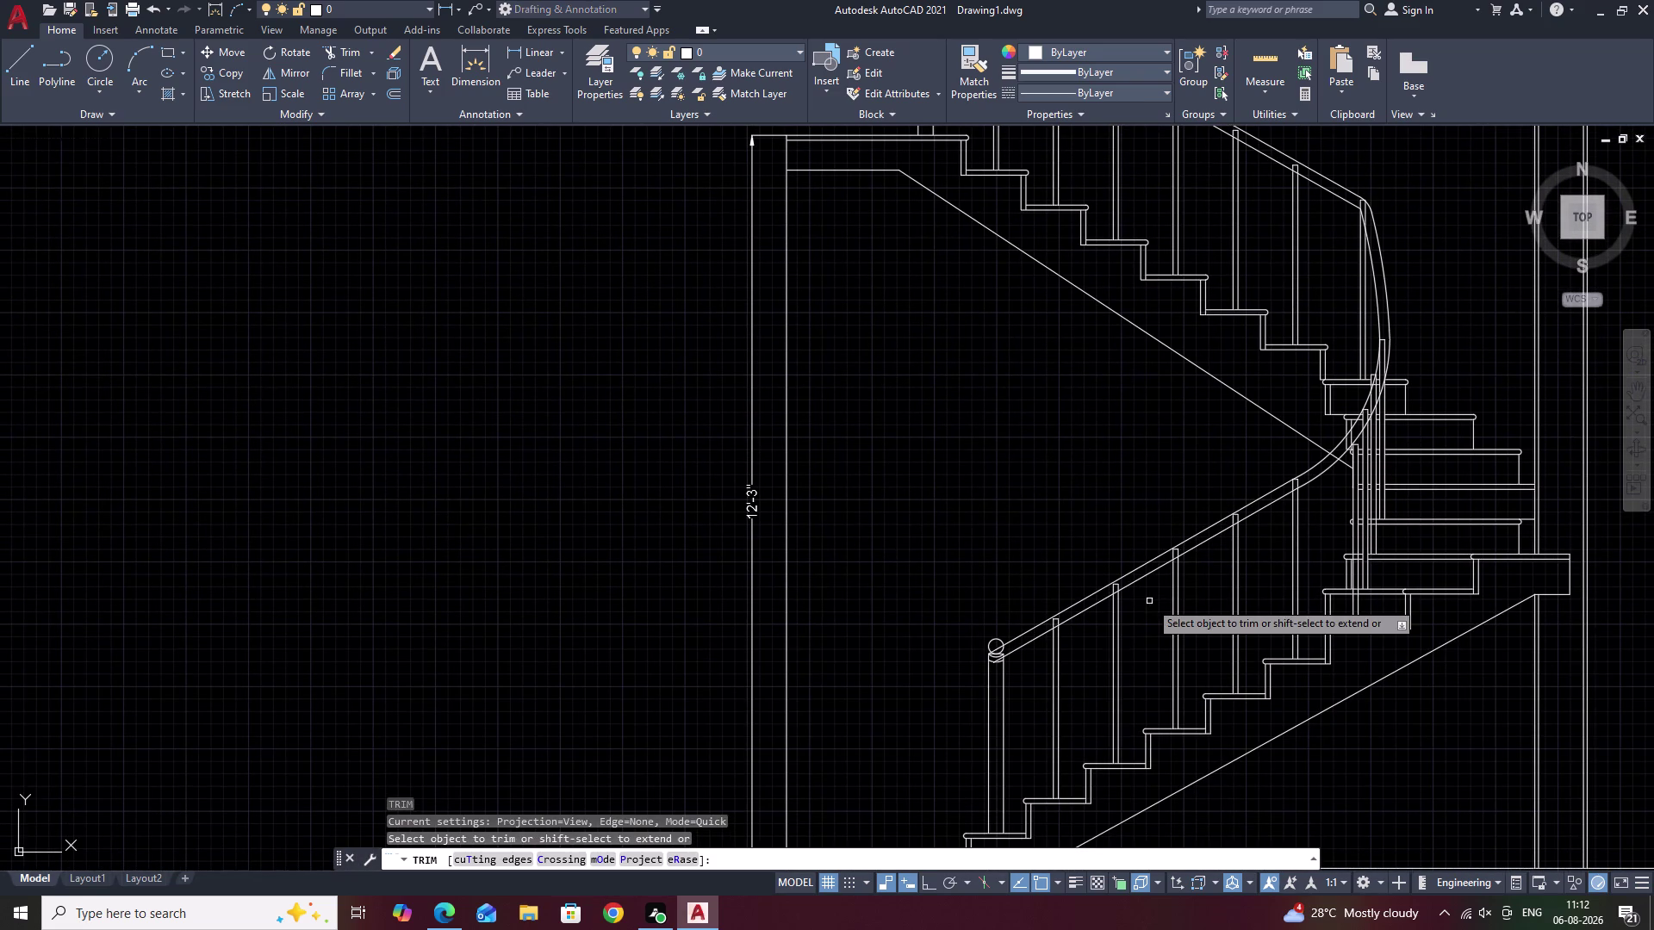
scroll(up, 3)
drag(913, 636, 964, 606)
click(968, 606)
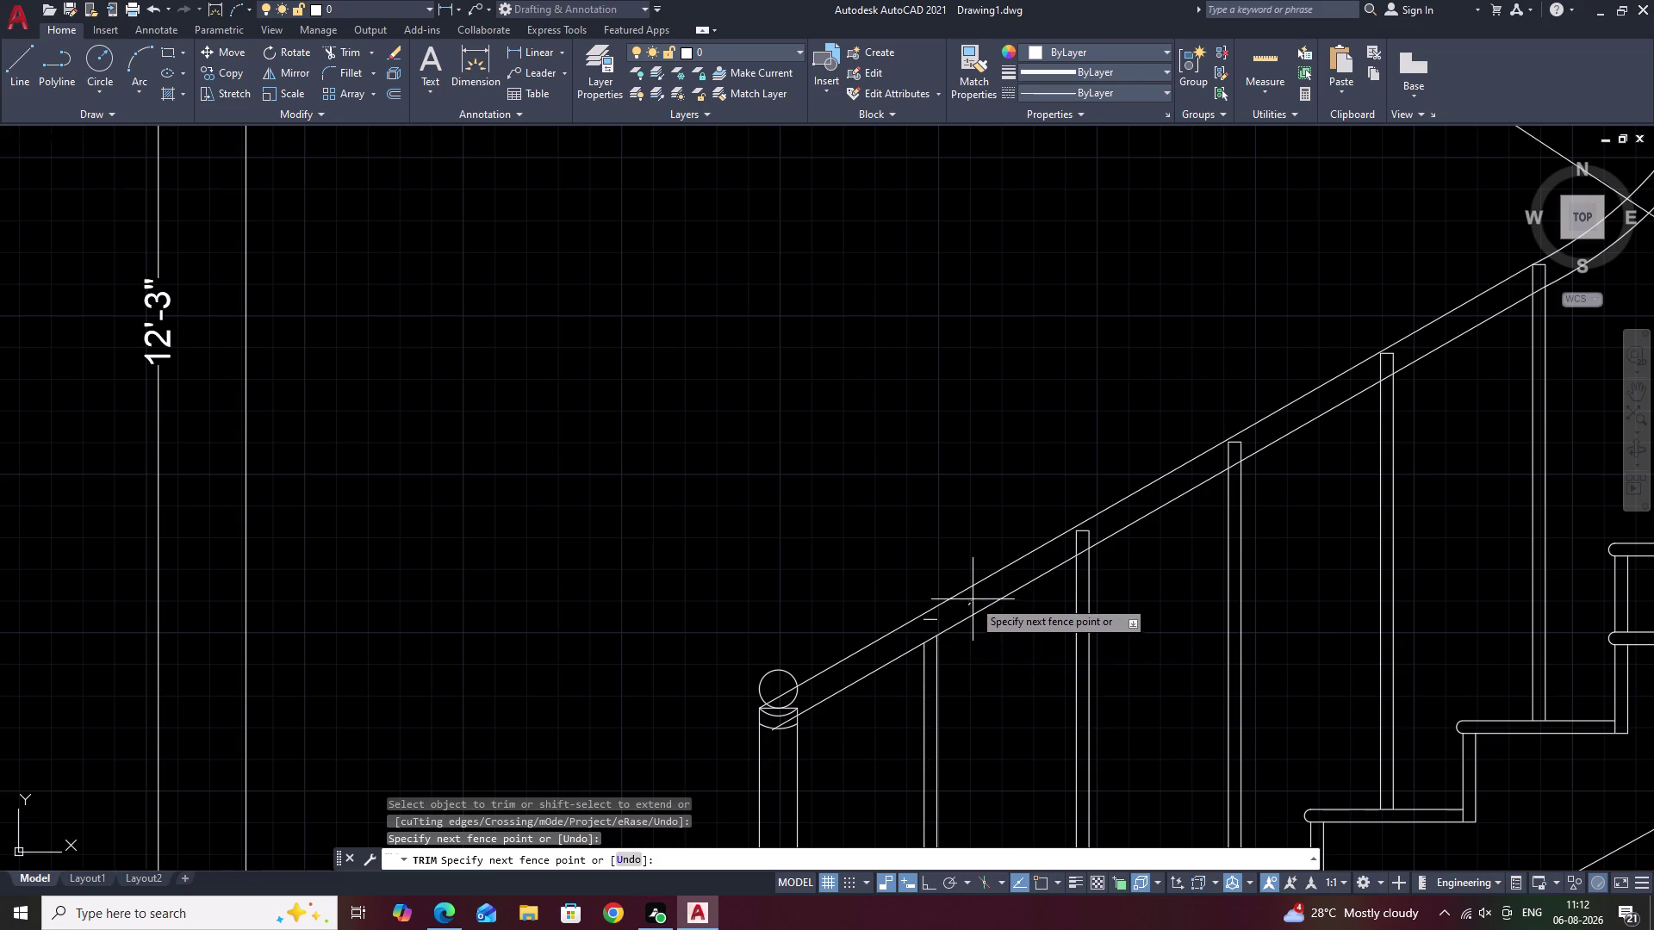
click(929, 622)
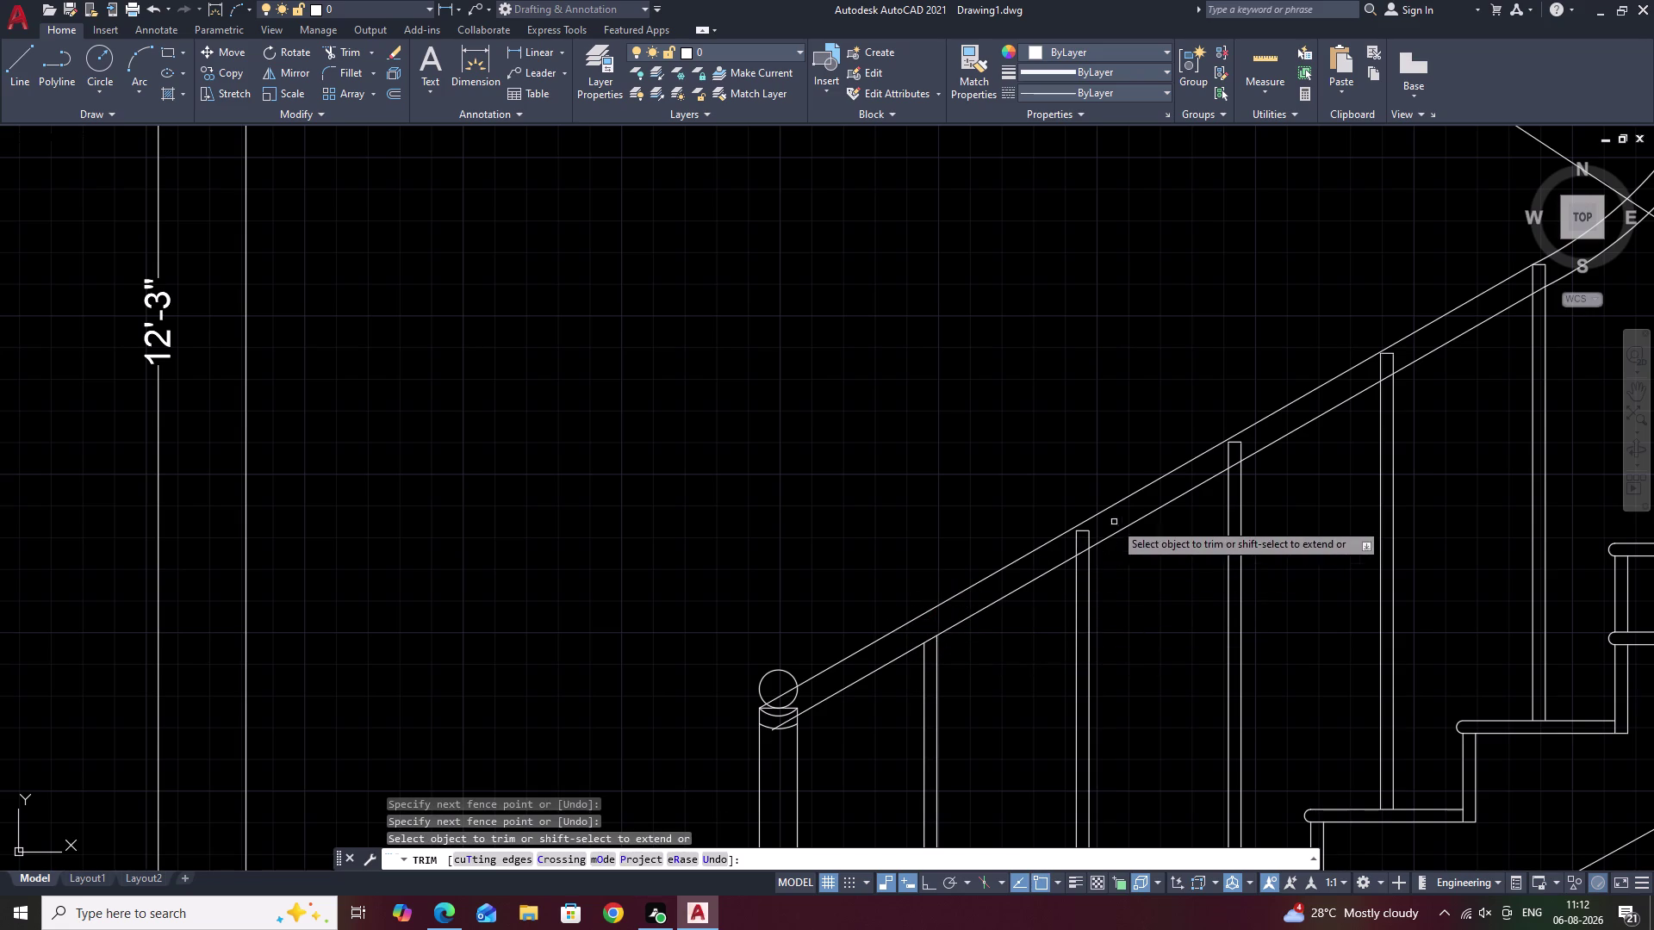
drag(1123, 515, 1067, 557)
click(1084, 531)
middle_drag(1117, 518, 787, 694)
scroll(up, 3)
drag(1113, 529, 914, 665)
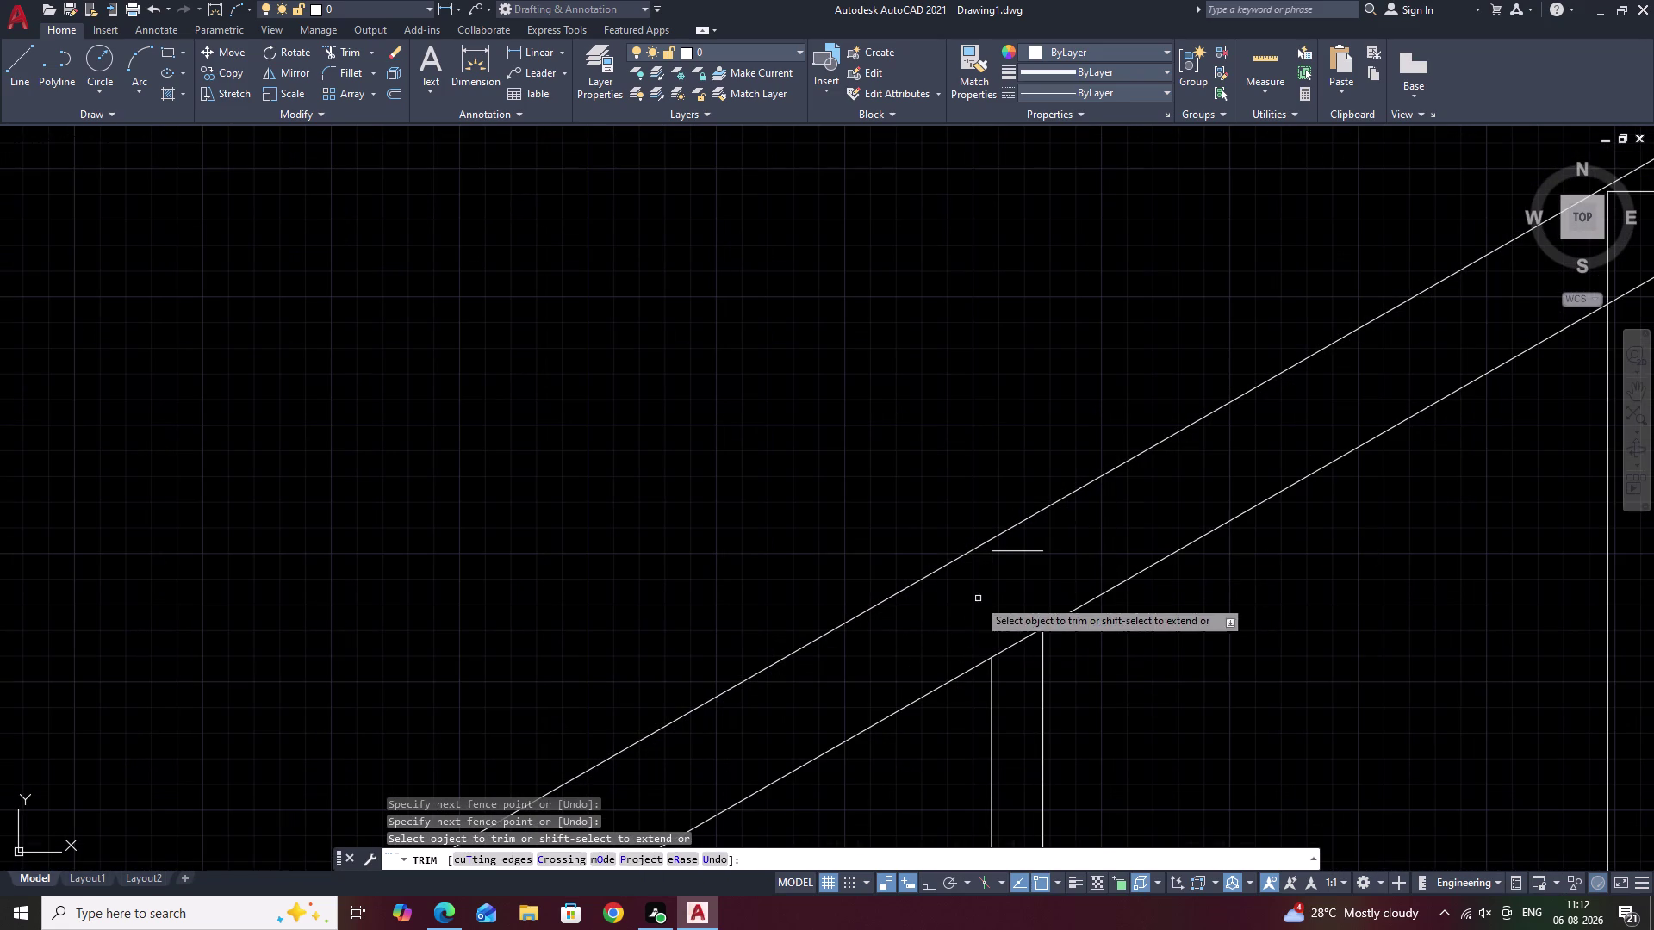
click(1018, 551)
scroll(down, 3)
Trim baluster stubs and lines crossing the curved handrail section.
middle_drag(1187, 491, 896, 667)
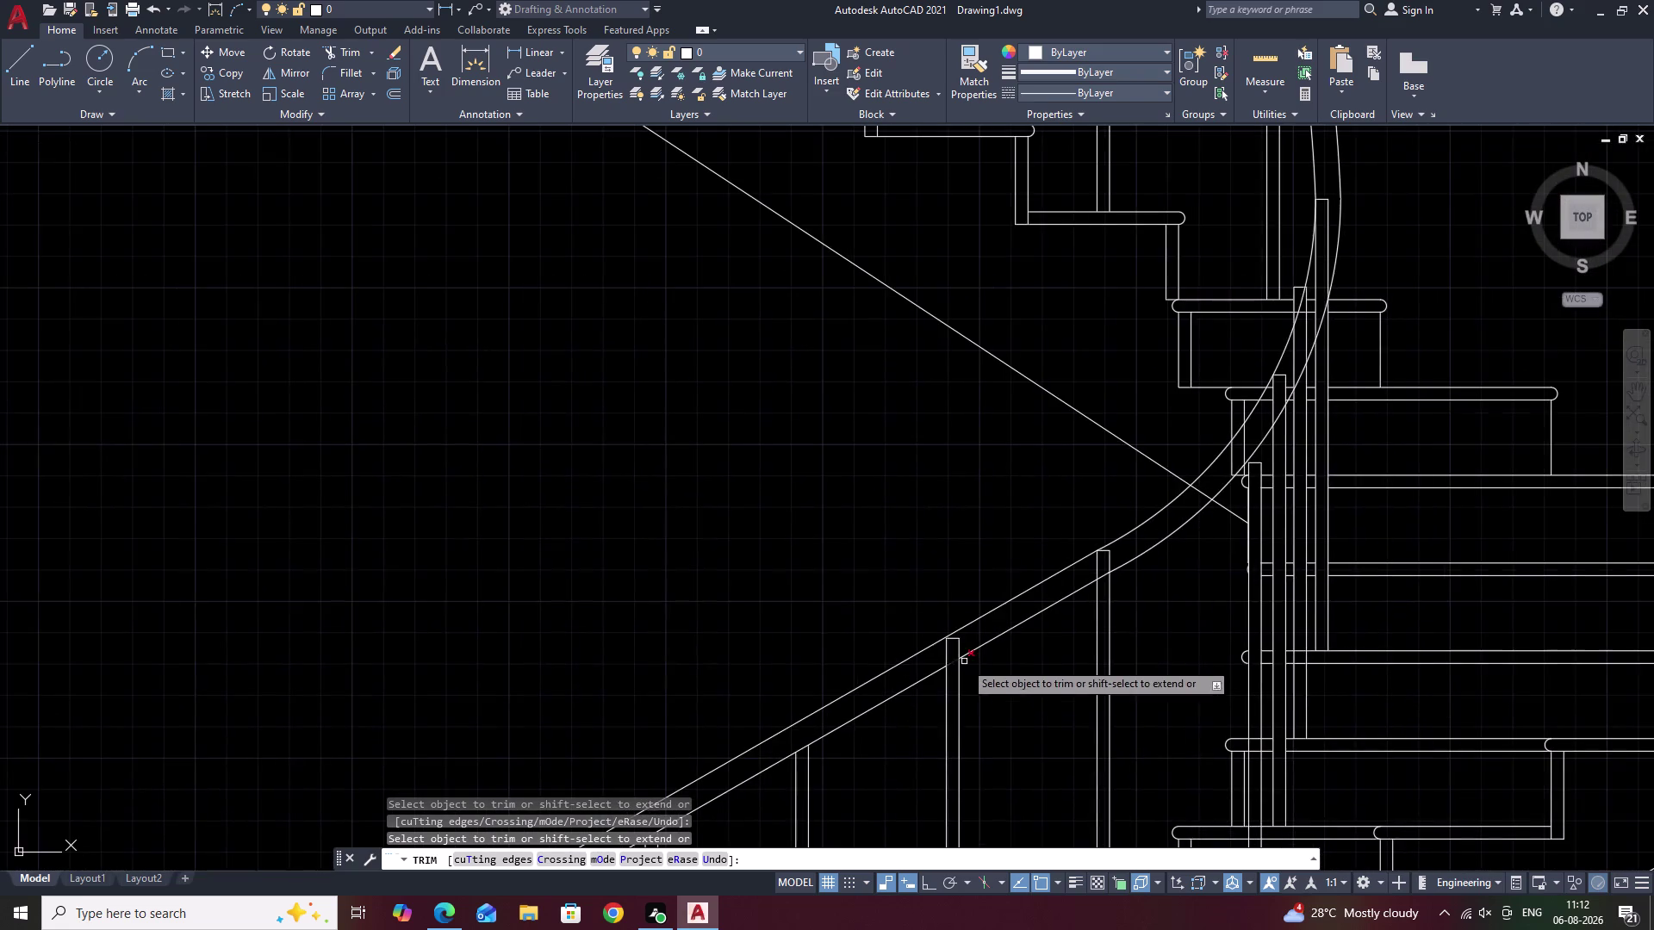
scroll(up, 3)
drag(989, 600, 845, 677)
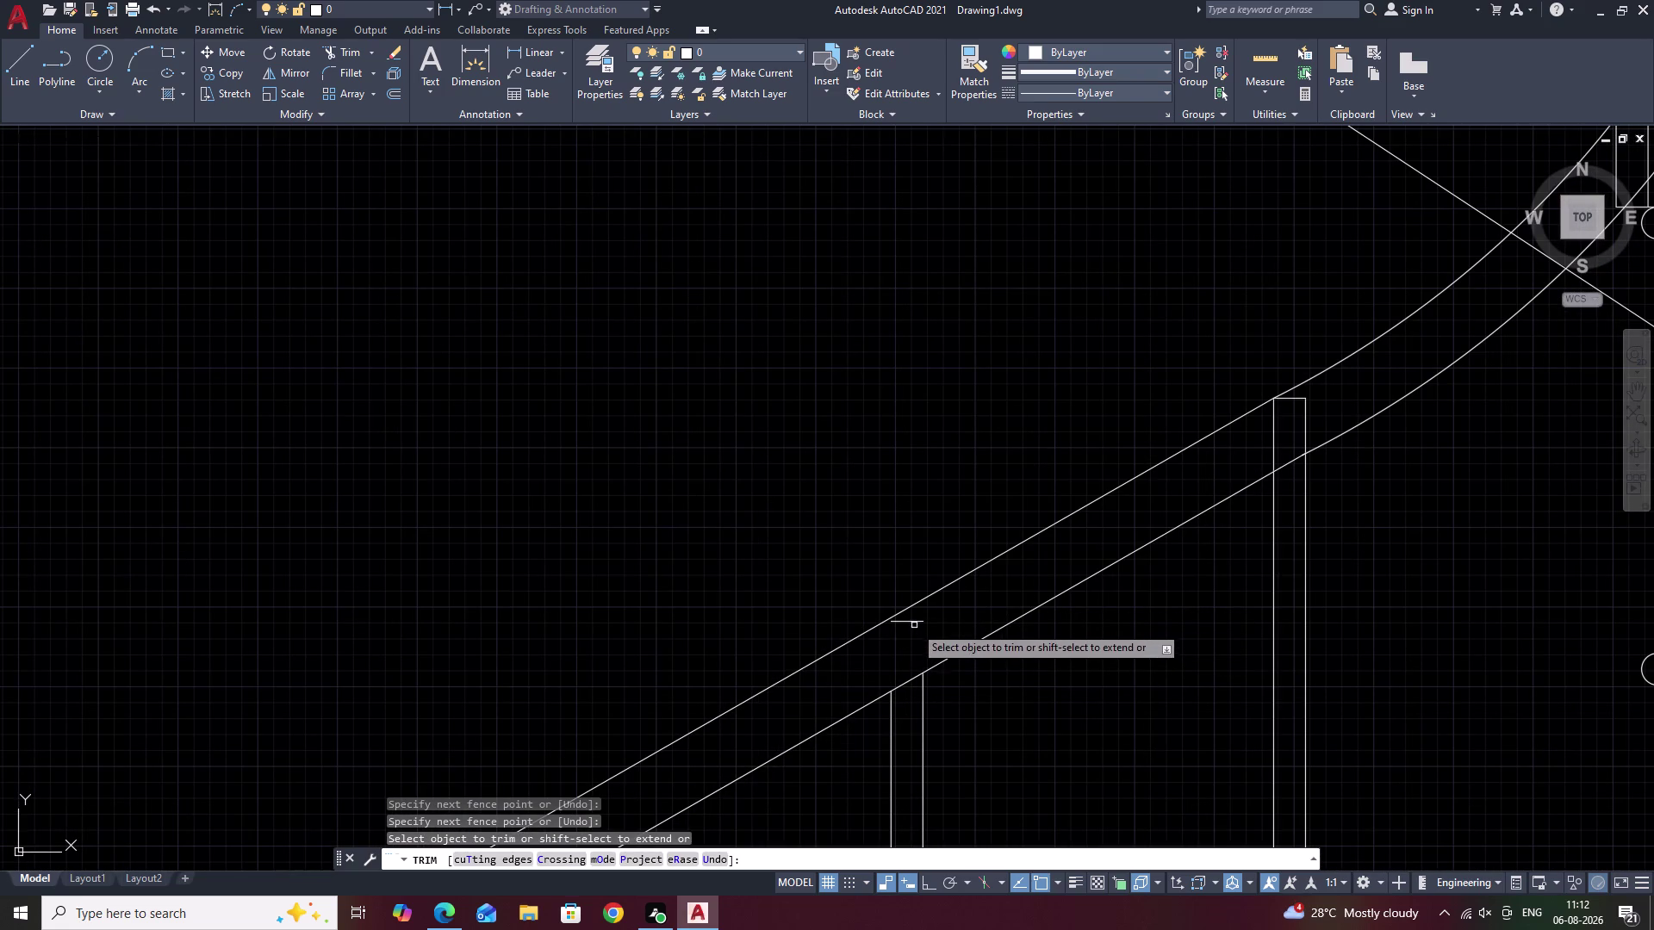
click(914, 621)
middle_drag(997, 622, 778, 766)
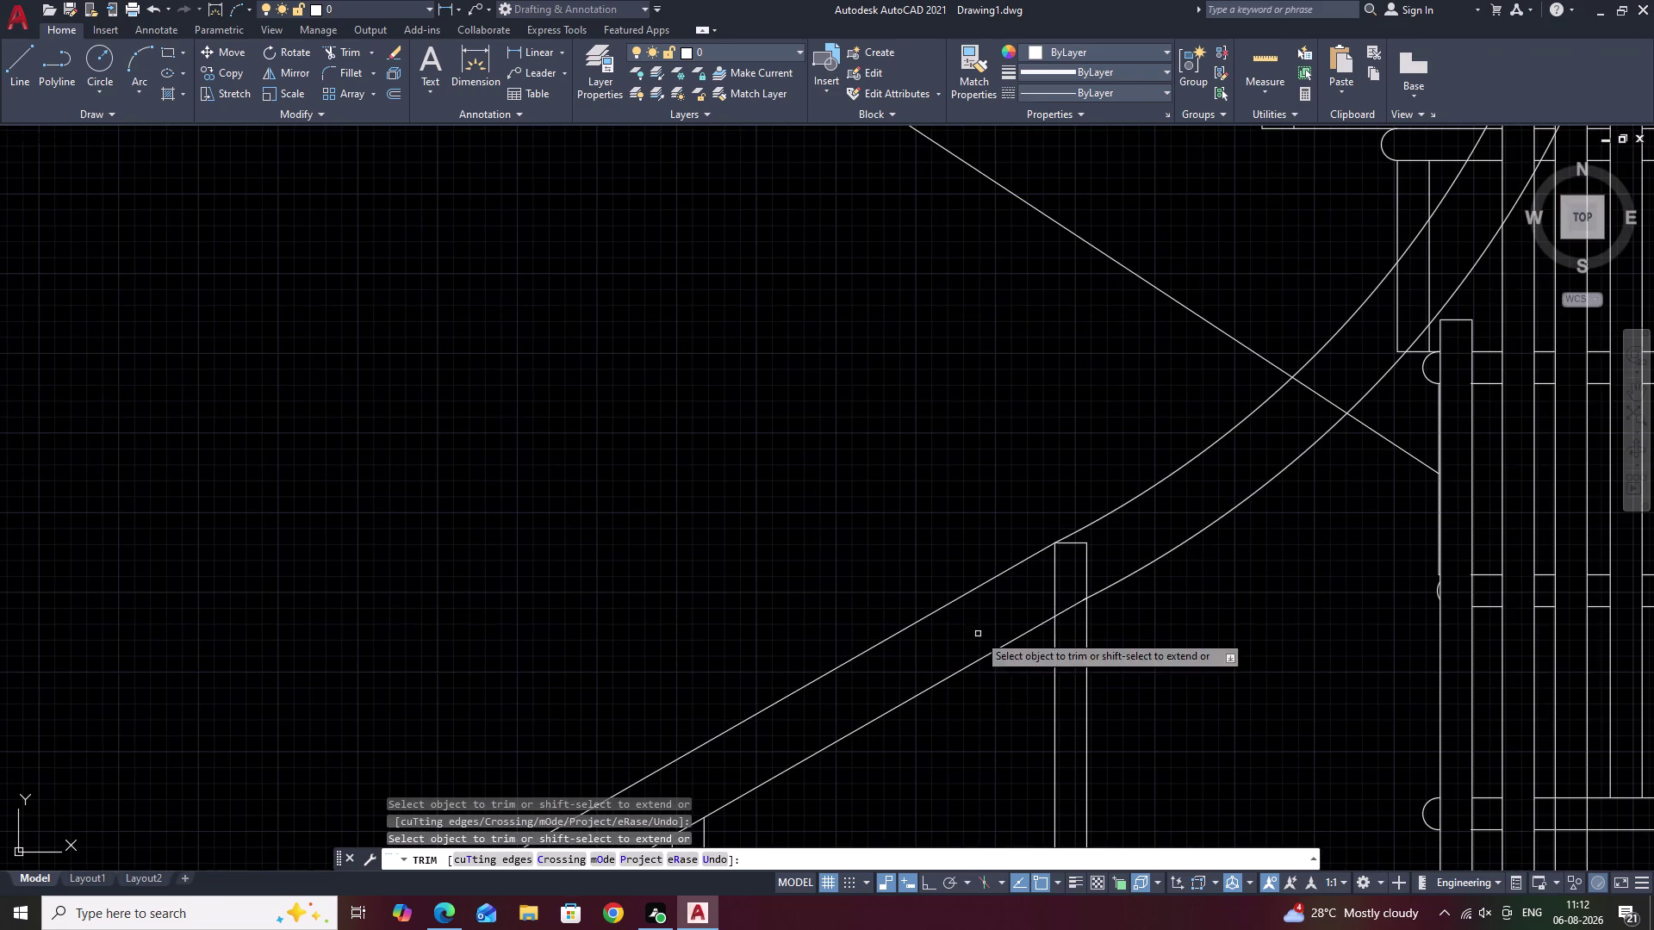
drag(1144, 528, 1008, 611)
scroll(down, 3)
click(1080, 552)
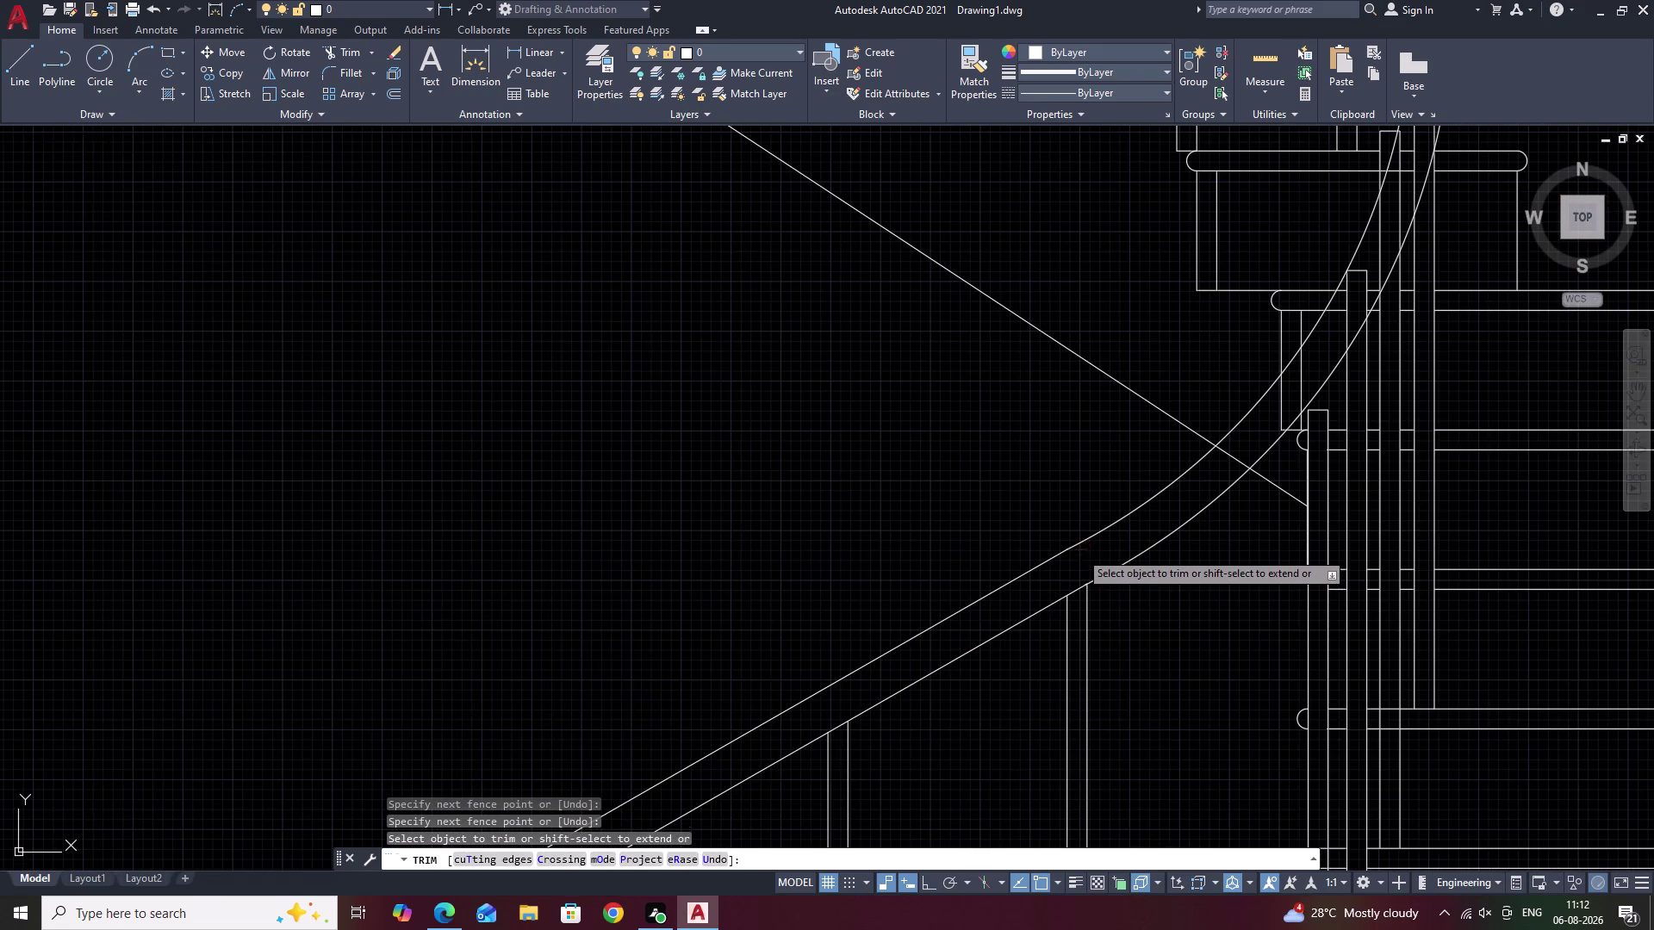
middle_drag(1124, 537, 895, 718)
drag(1097, 539, 1052, 596)
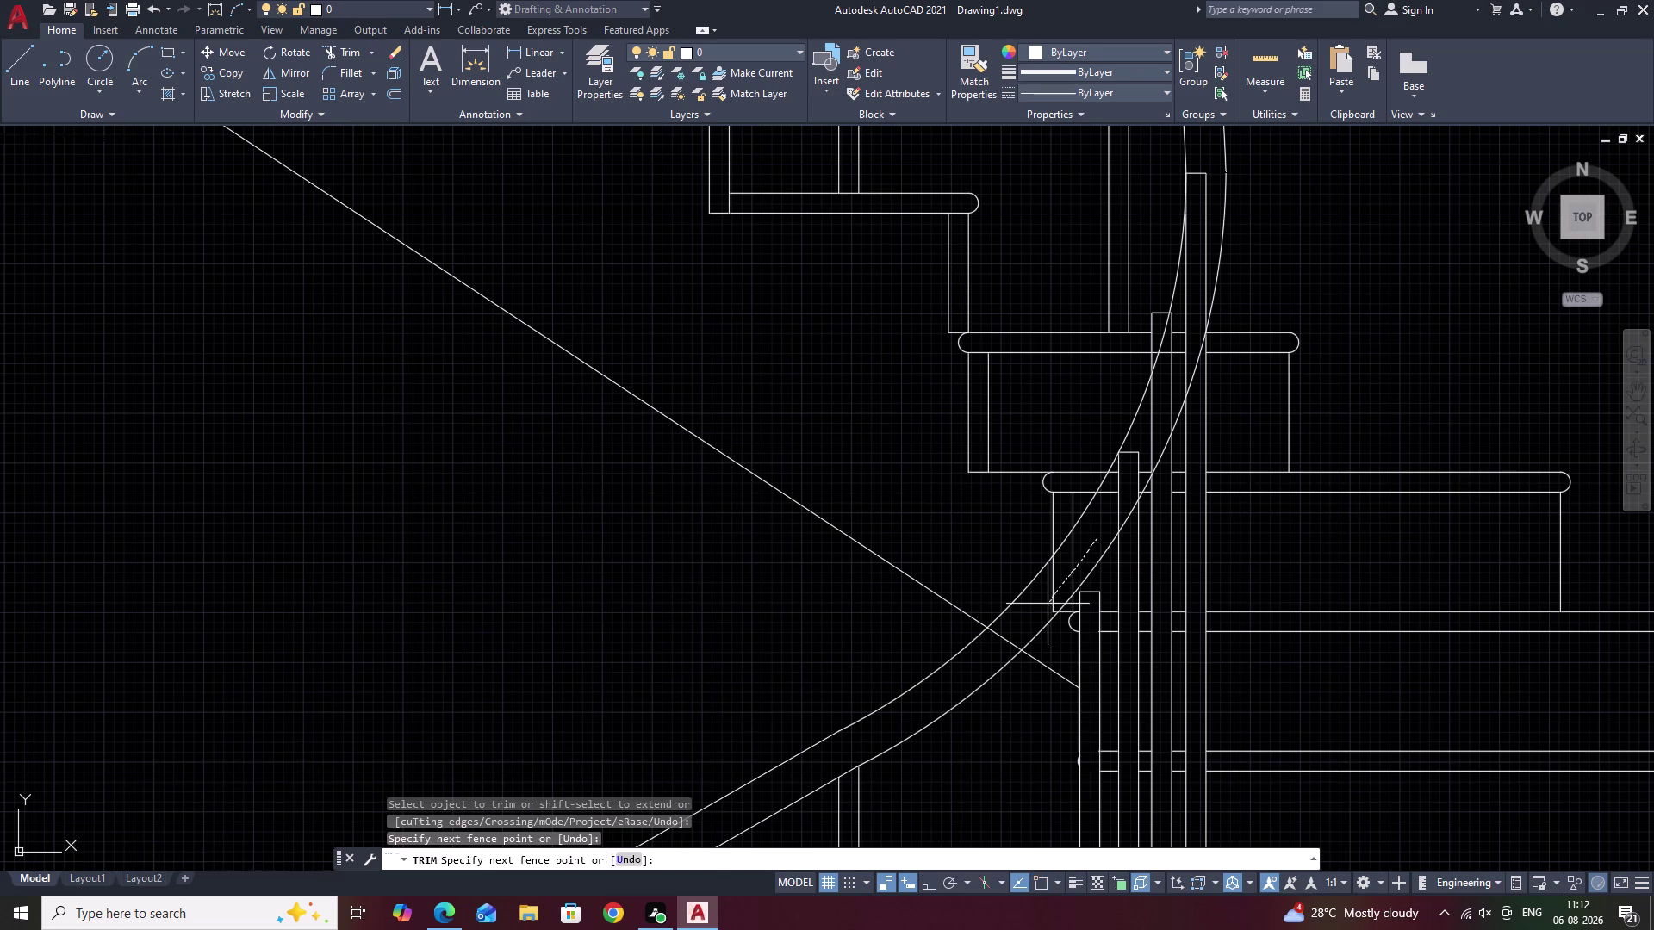
drag(1052, 596, 1028, 629)
Clean up the remaining small overlaps near the newel and tread.
middle_drag(1106, 518, 1035, 611)
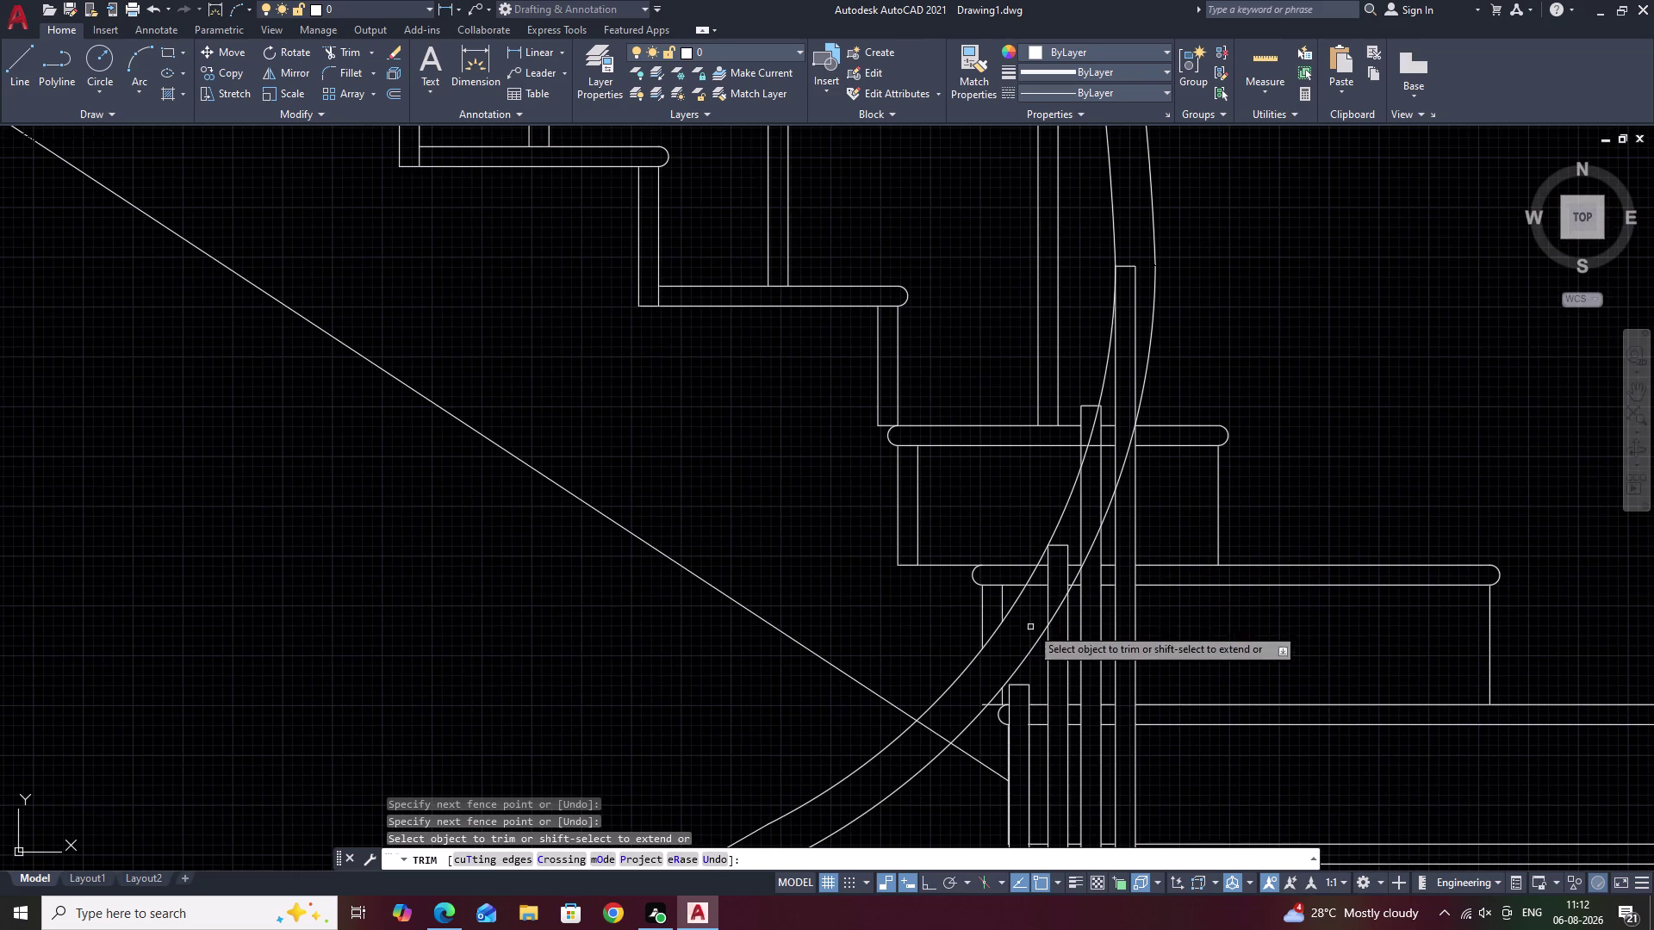
drag(1073, 538, 1025, 614)
drag(1055, 553, 1051, 559)
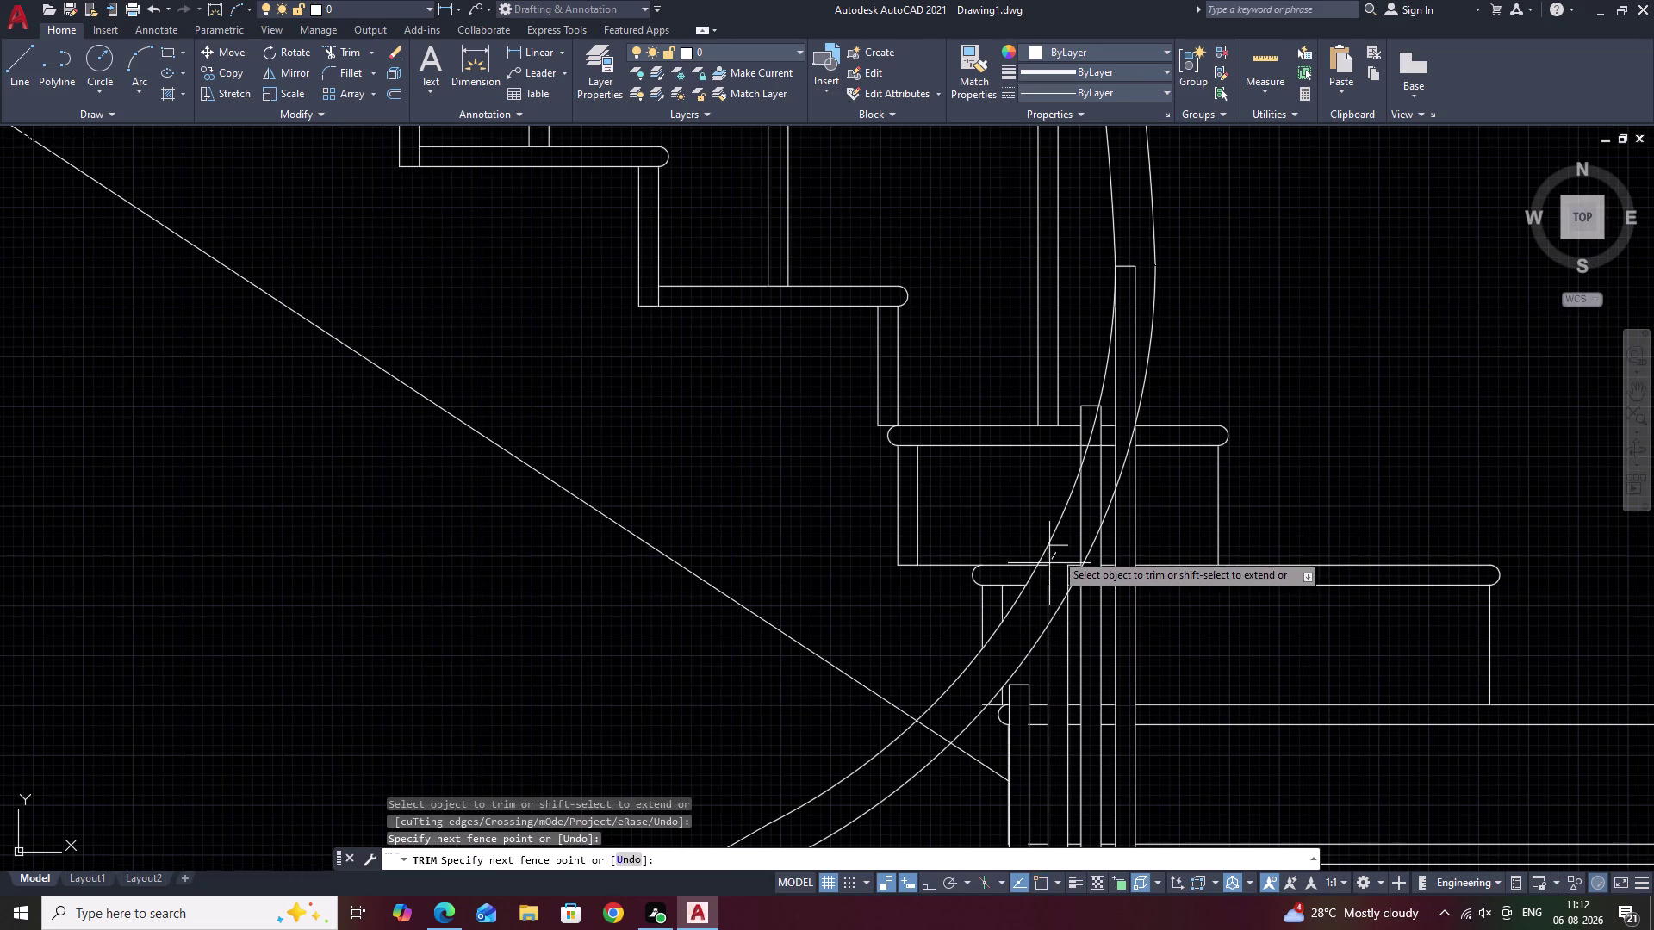
drag(1051, 560, 1006, 647)
drag(1077, 557, 1038, 617)
drag(1072, 545, 1050, 571)
scroll(down, 3)
middle_drag(1011, 653, 1037, 500)
key(Escape)
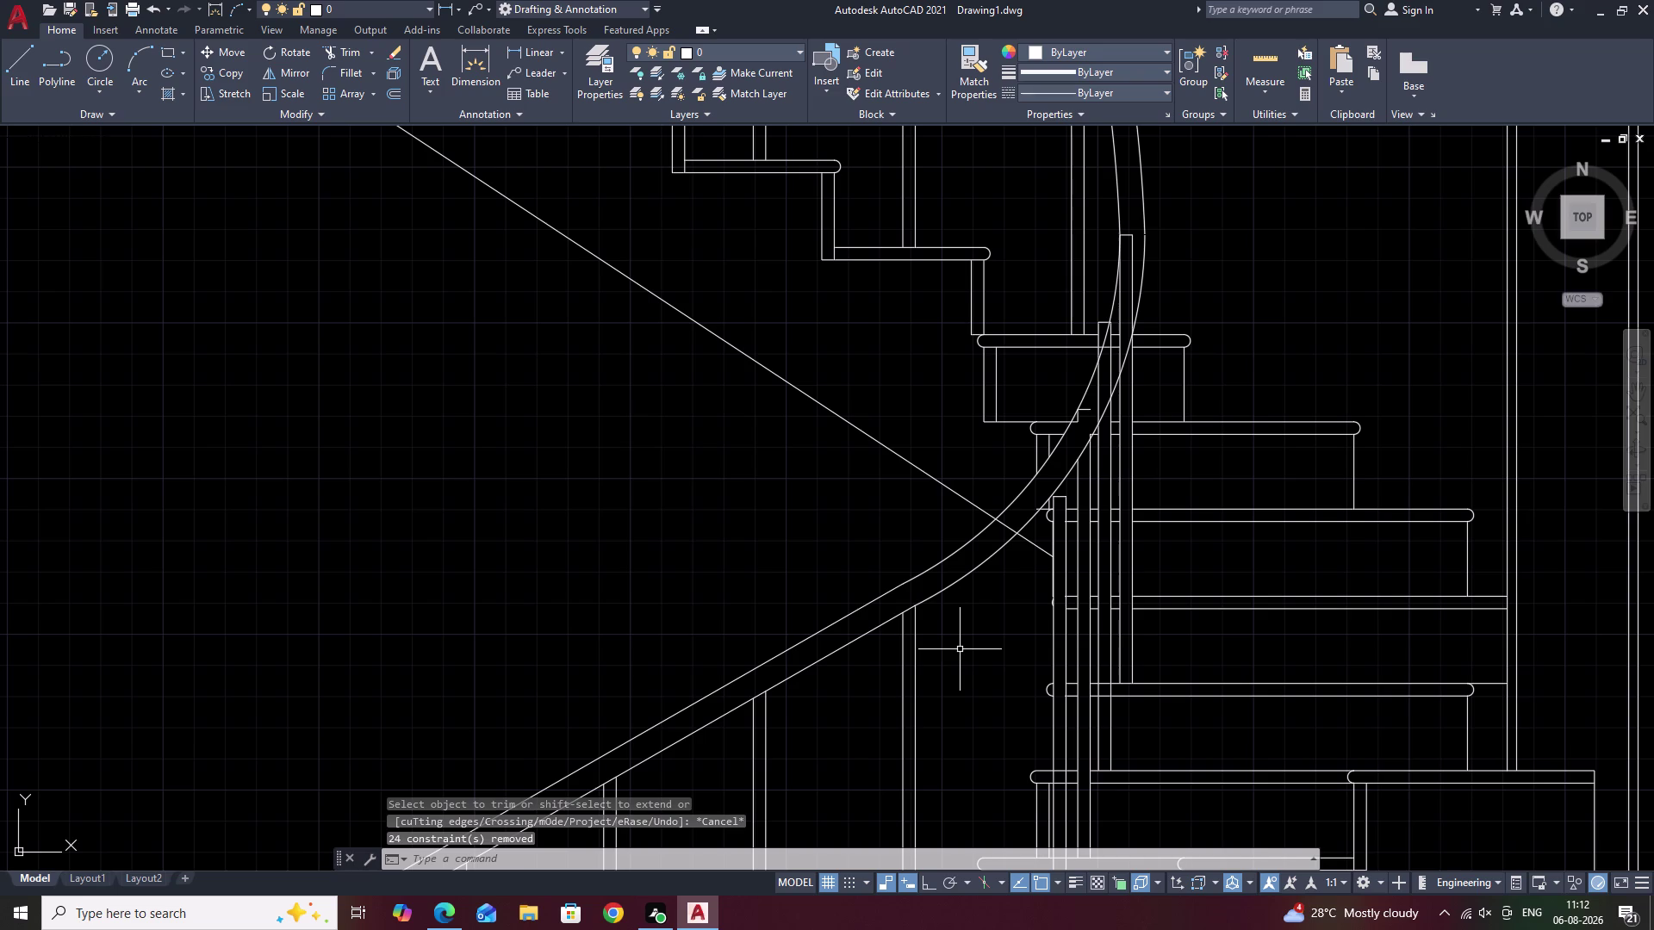
Extend the short baluster lines up to the curved handrail with EX.
text(EX)
key(space)
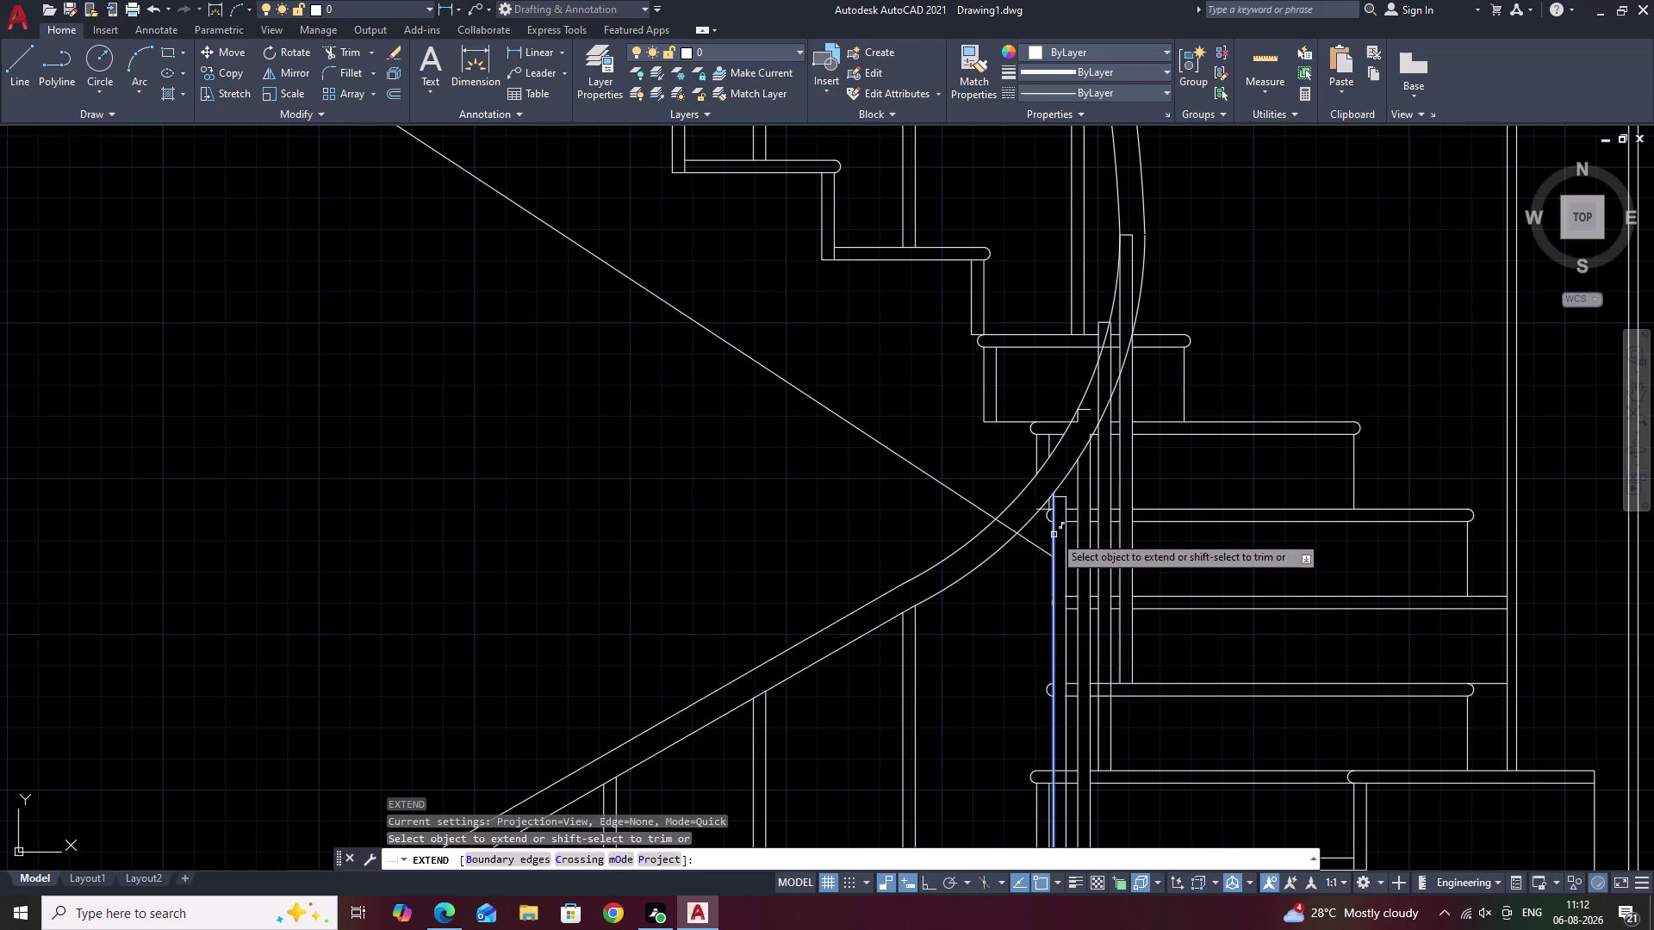
click(1054, 535)
click(1066, 519)
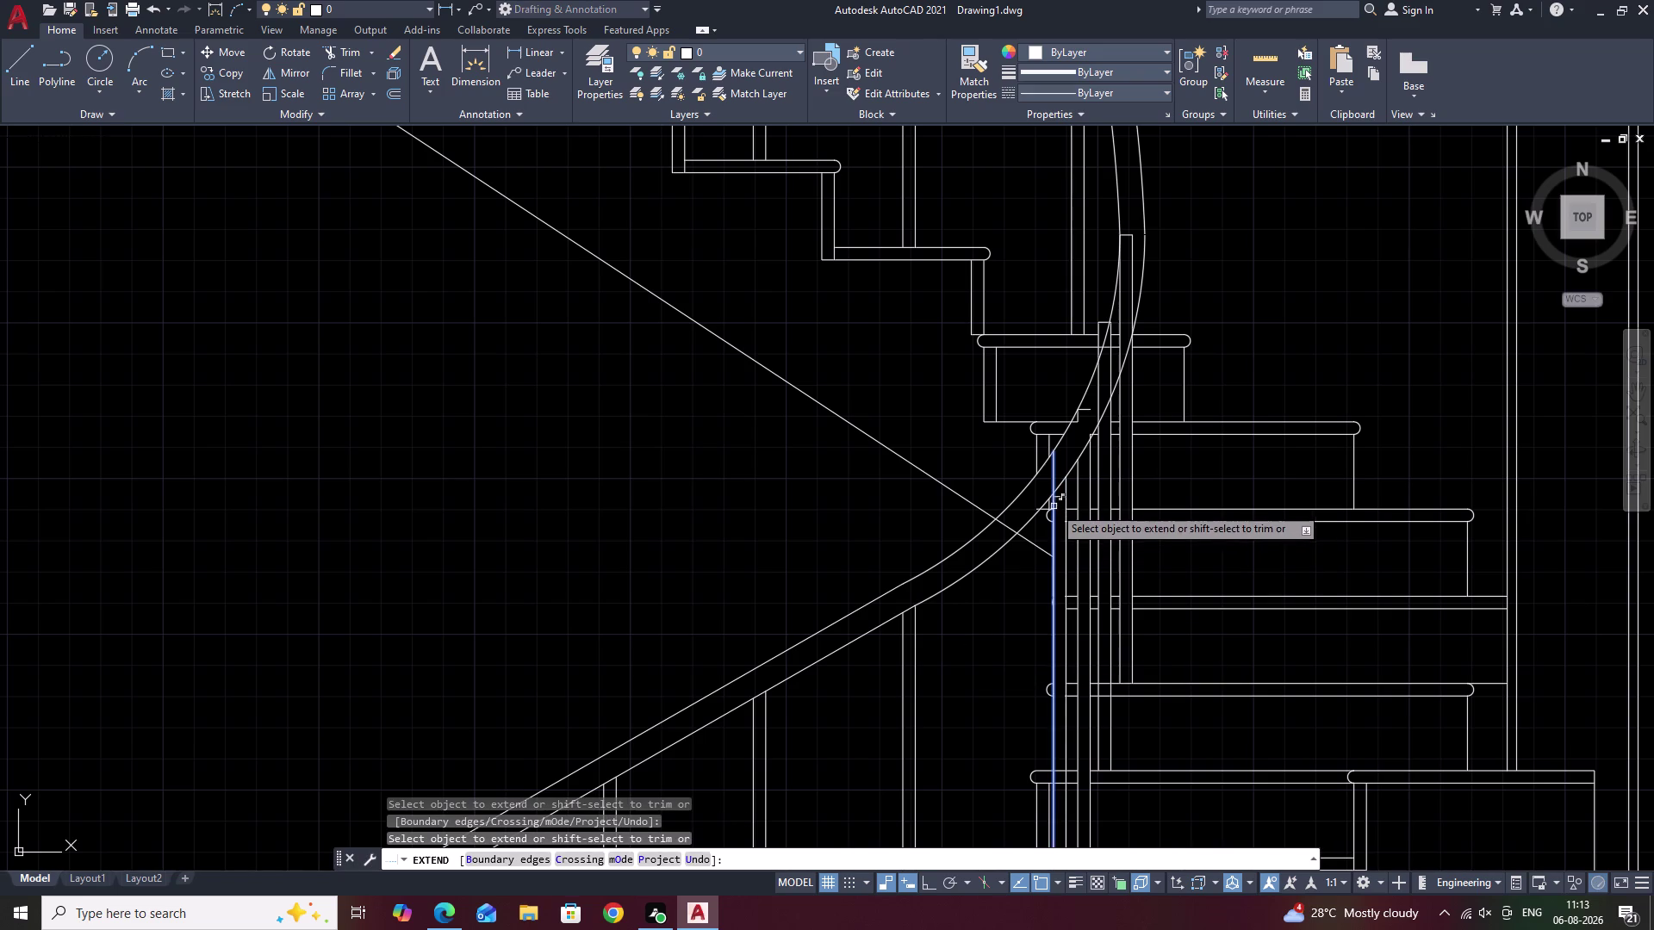
click(1054, 507)
key(Escape)
text(T)
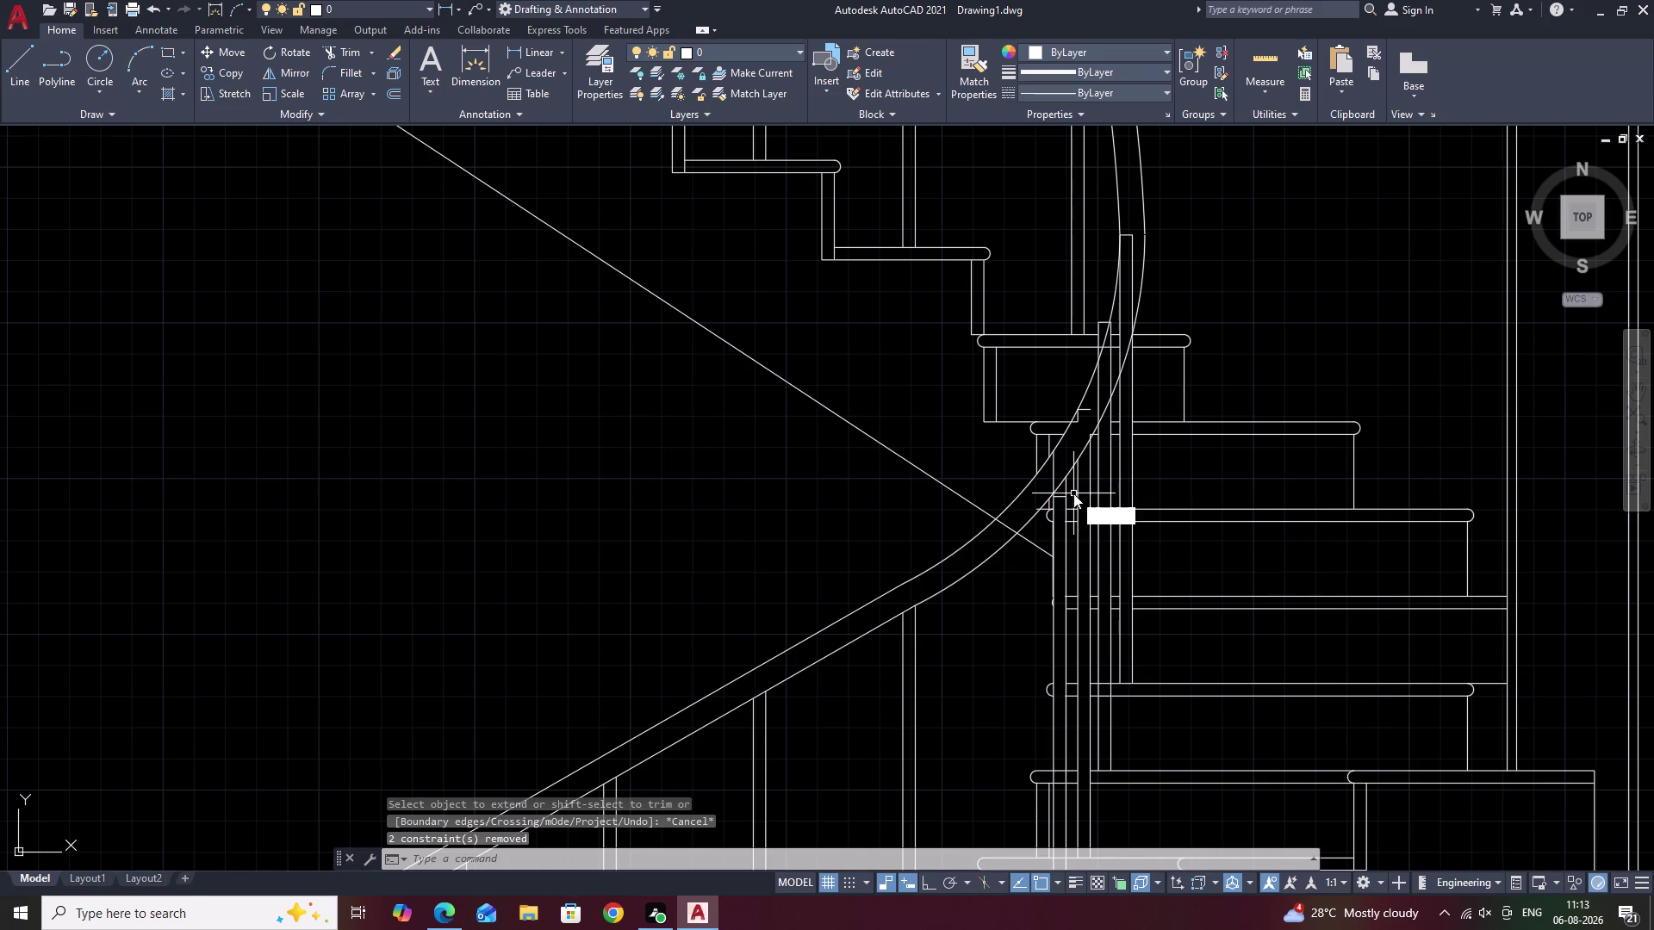
text(R)
key(space)
Trim rail and baluster overlaps where the curved handrail crosses the tread nosing.
scroll(up, 3)
click(1007, 530)
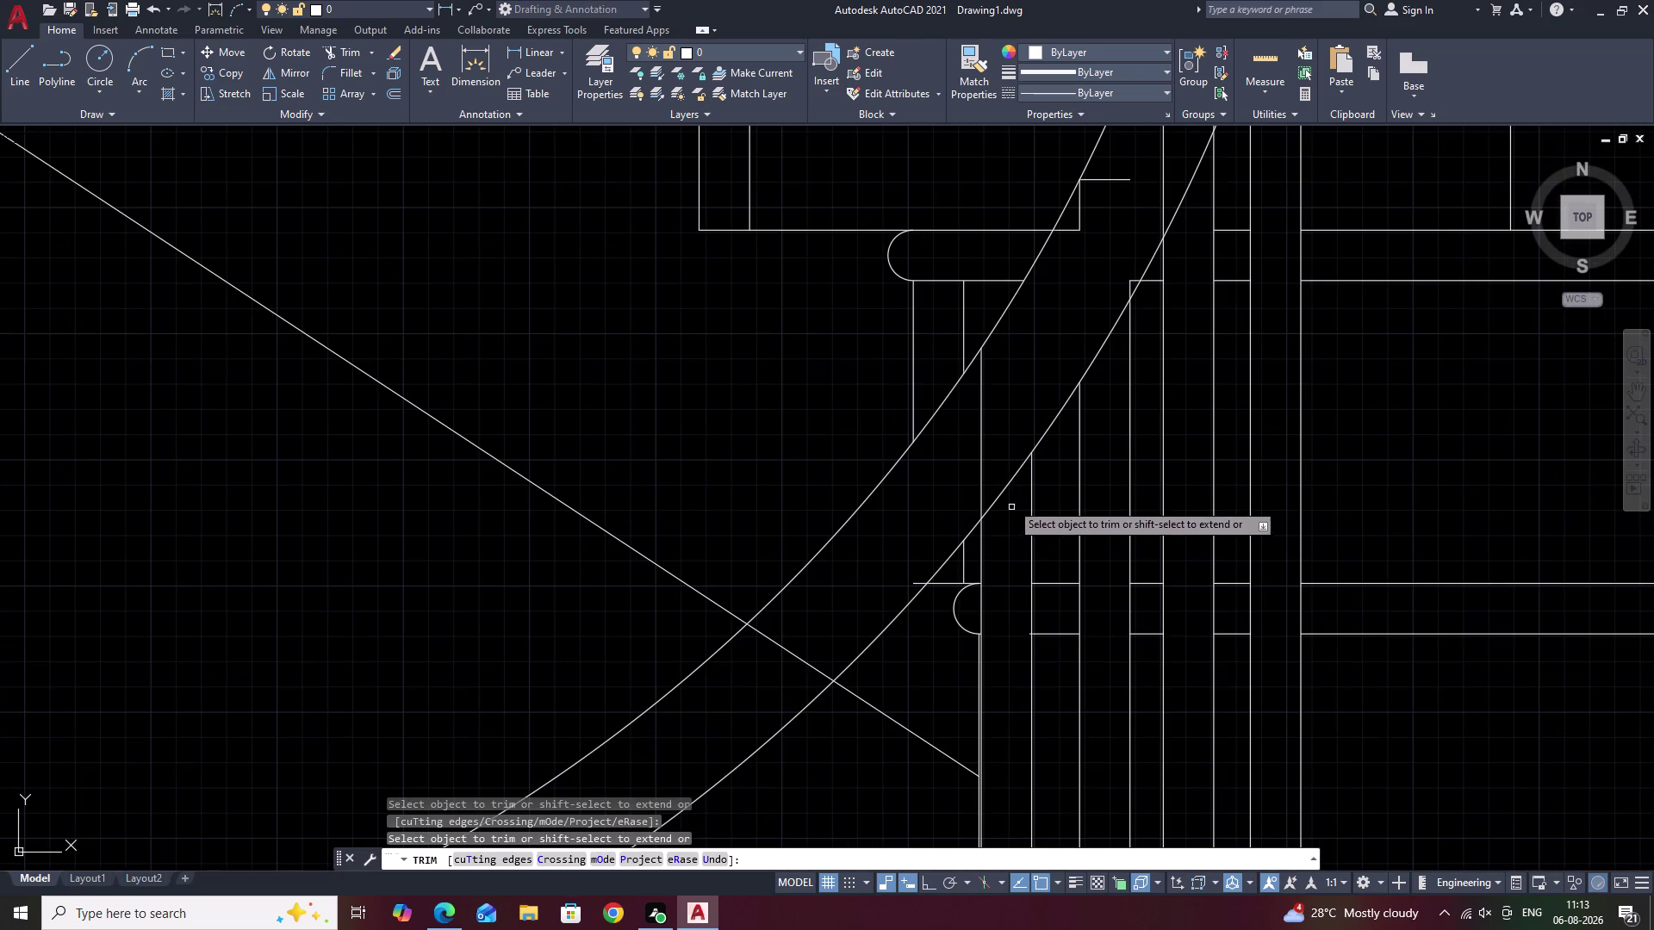
drag(986, 445, 952, 496)
middle_drag(1097, 273, 878, 663)
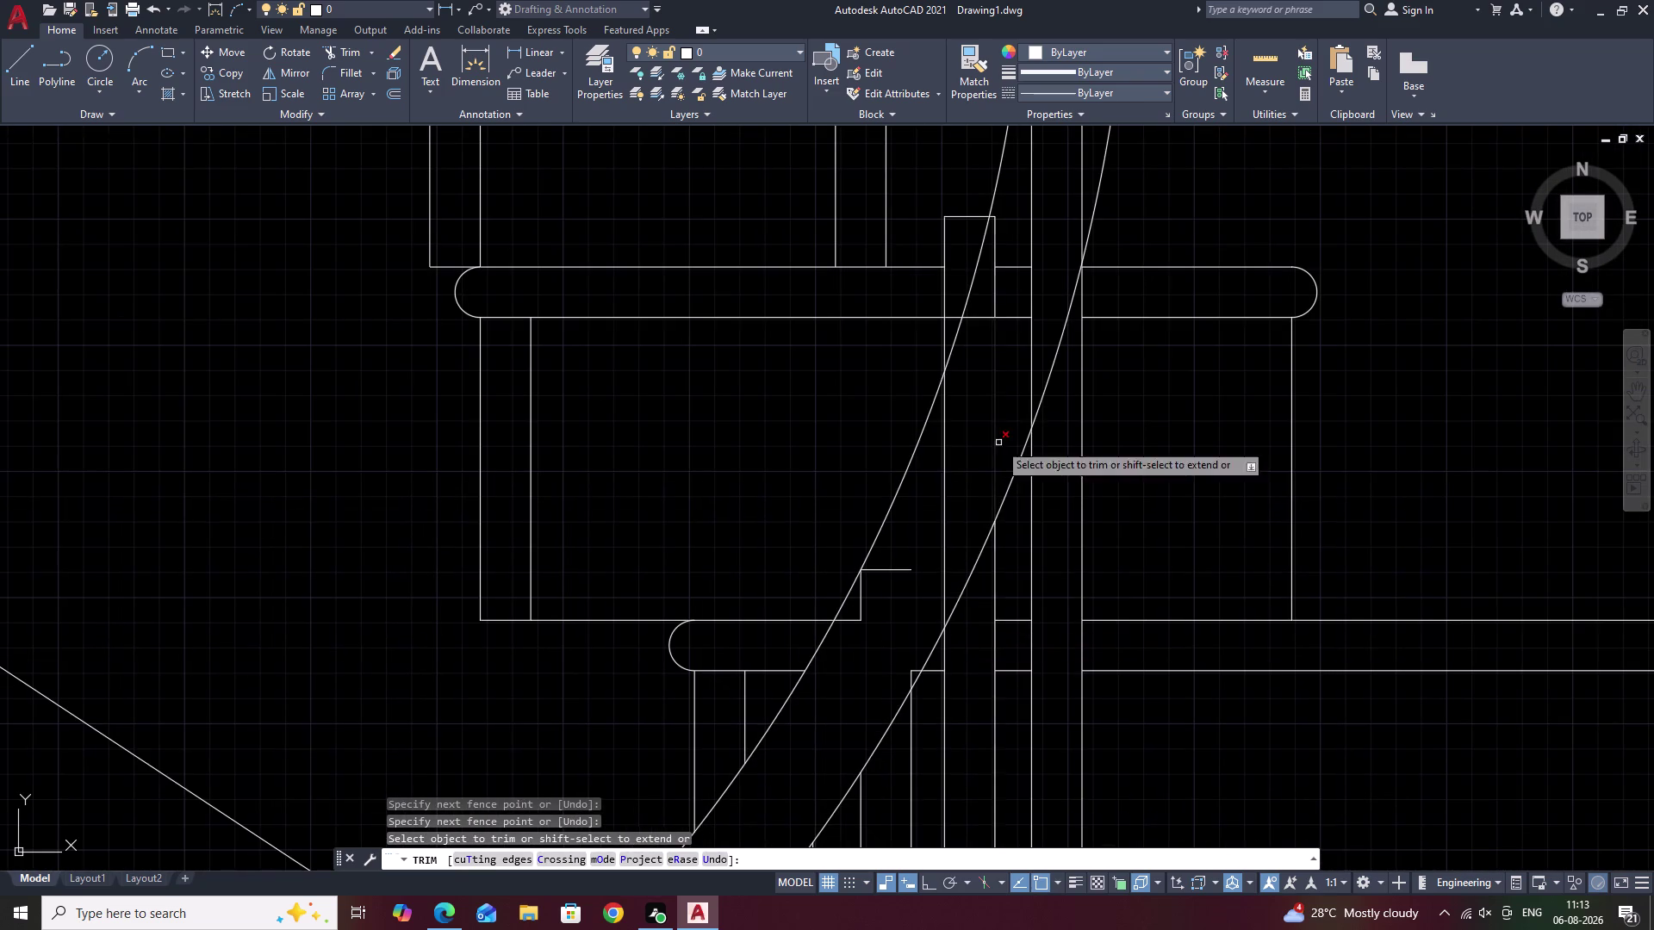
drag(998, 442, 879, 652)
drag(943, 515, 890, 679)
drag(917, 661, 915, 668)
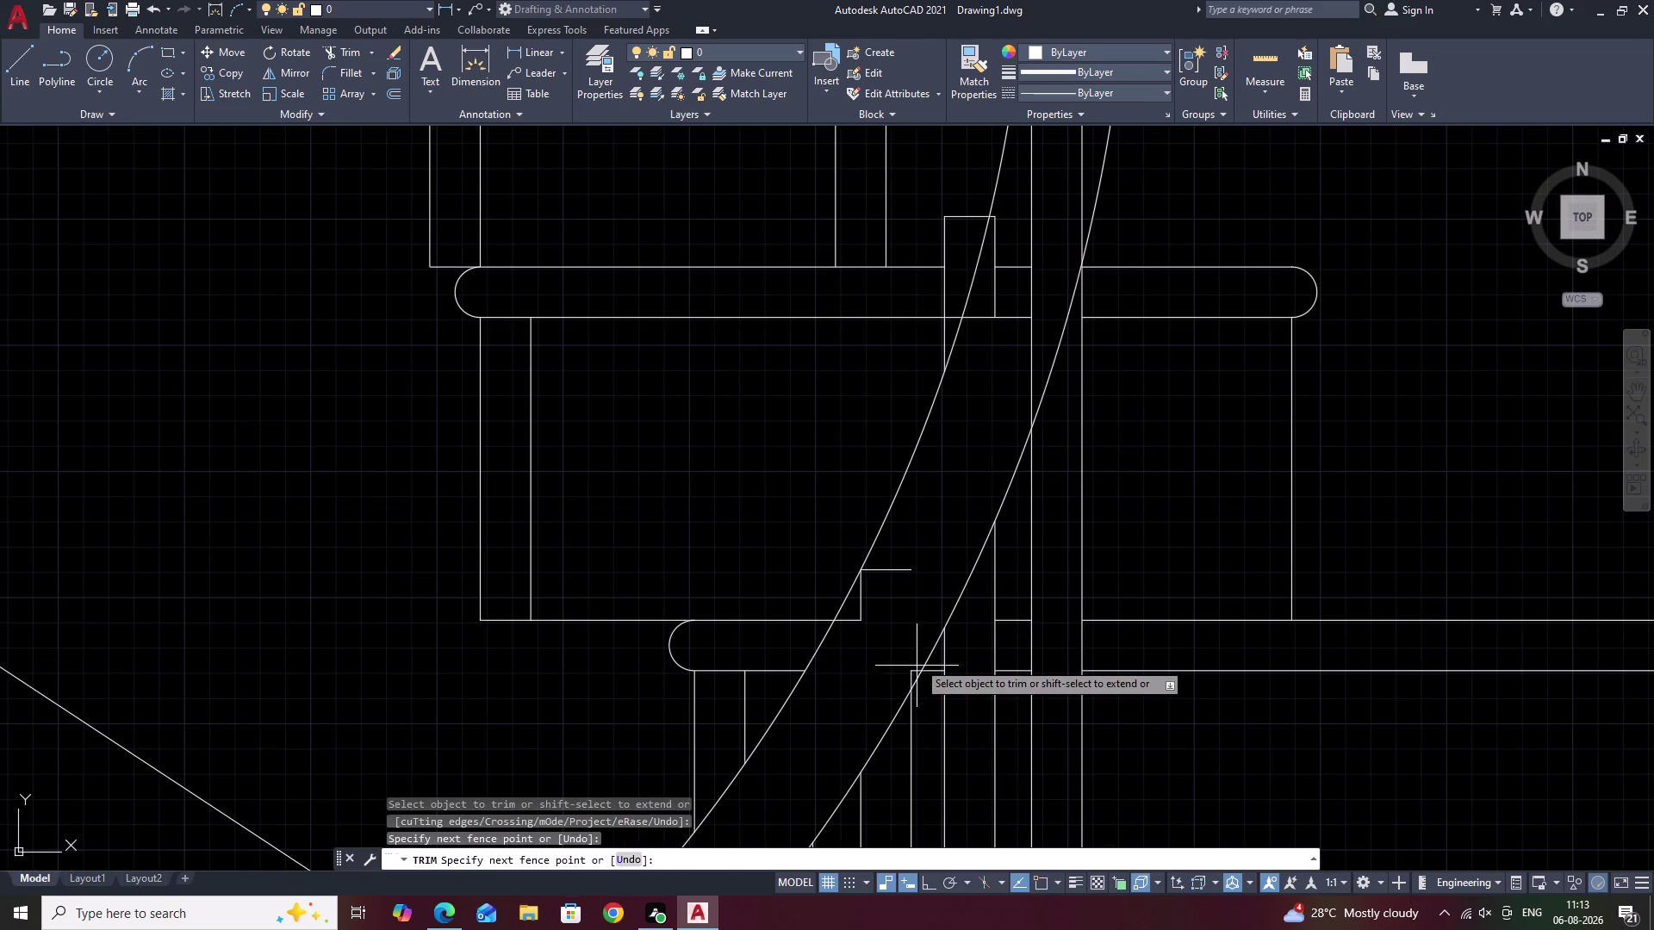
drag(915, 668, 912, 674)
drag(952, 518, 863, 616)
drag(898, 530, 856, 615)
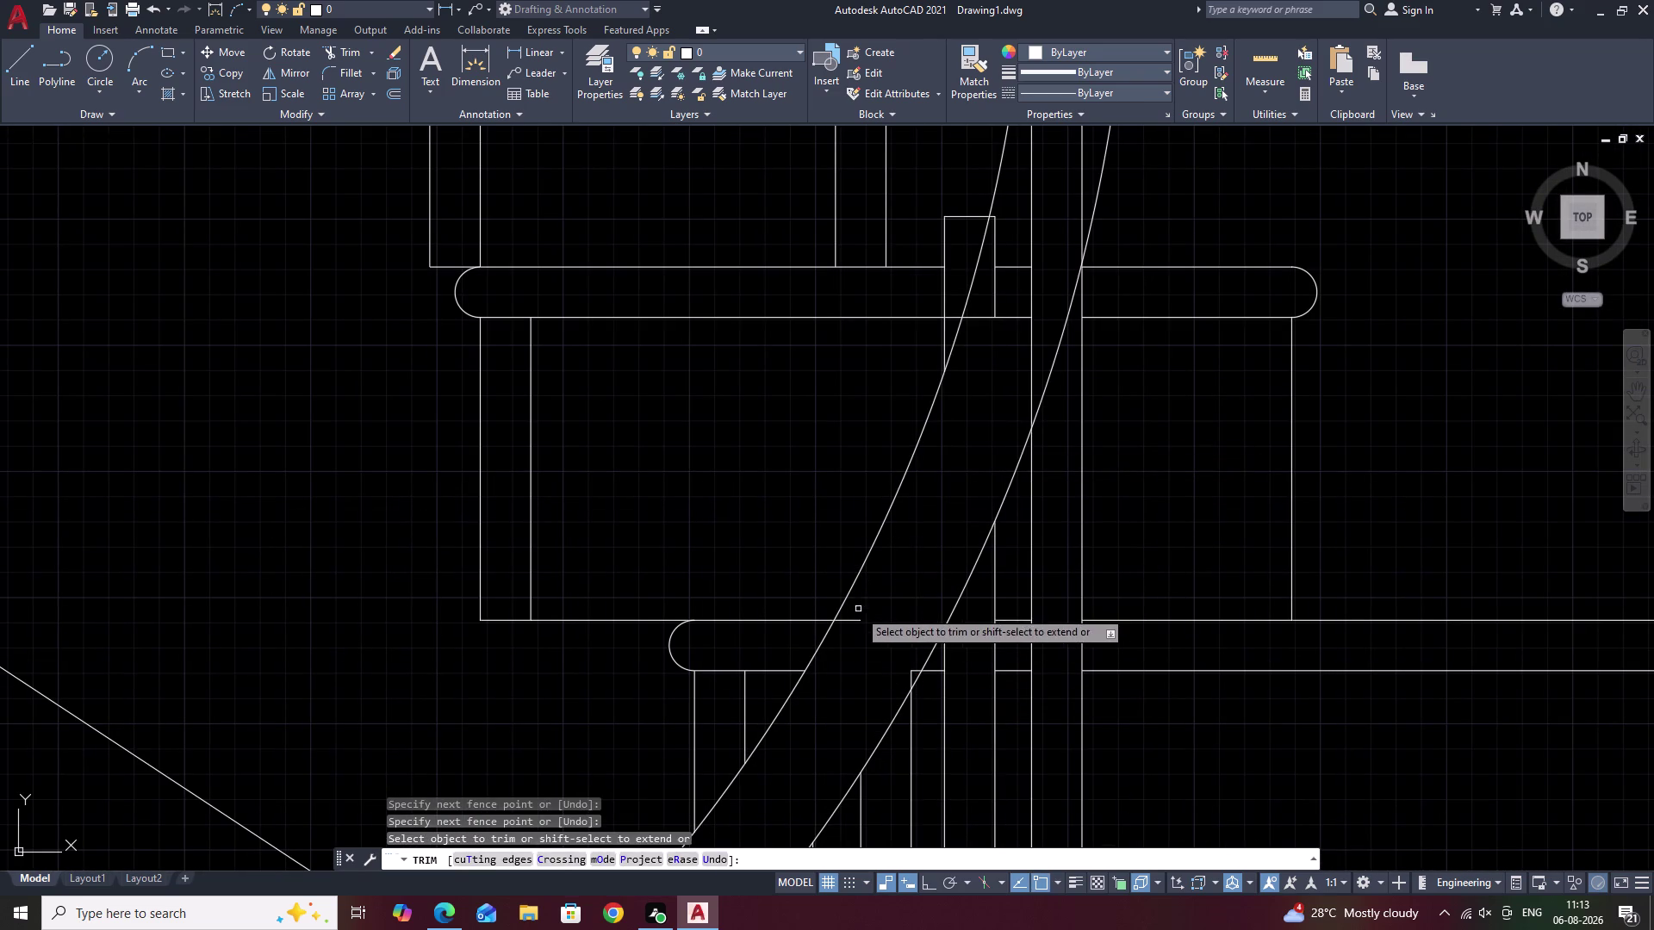
drag(858, 610, 839, 652)
scroll(down, 3)
middle_drag(953, 482, 852, 696)
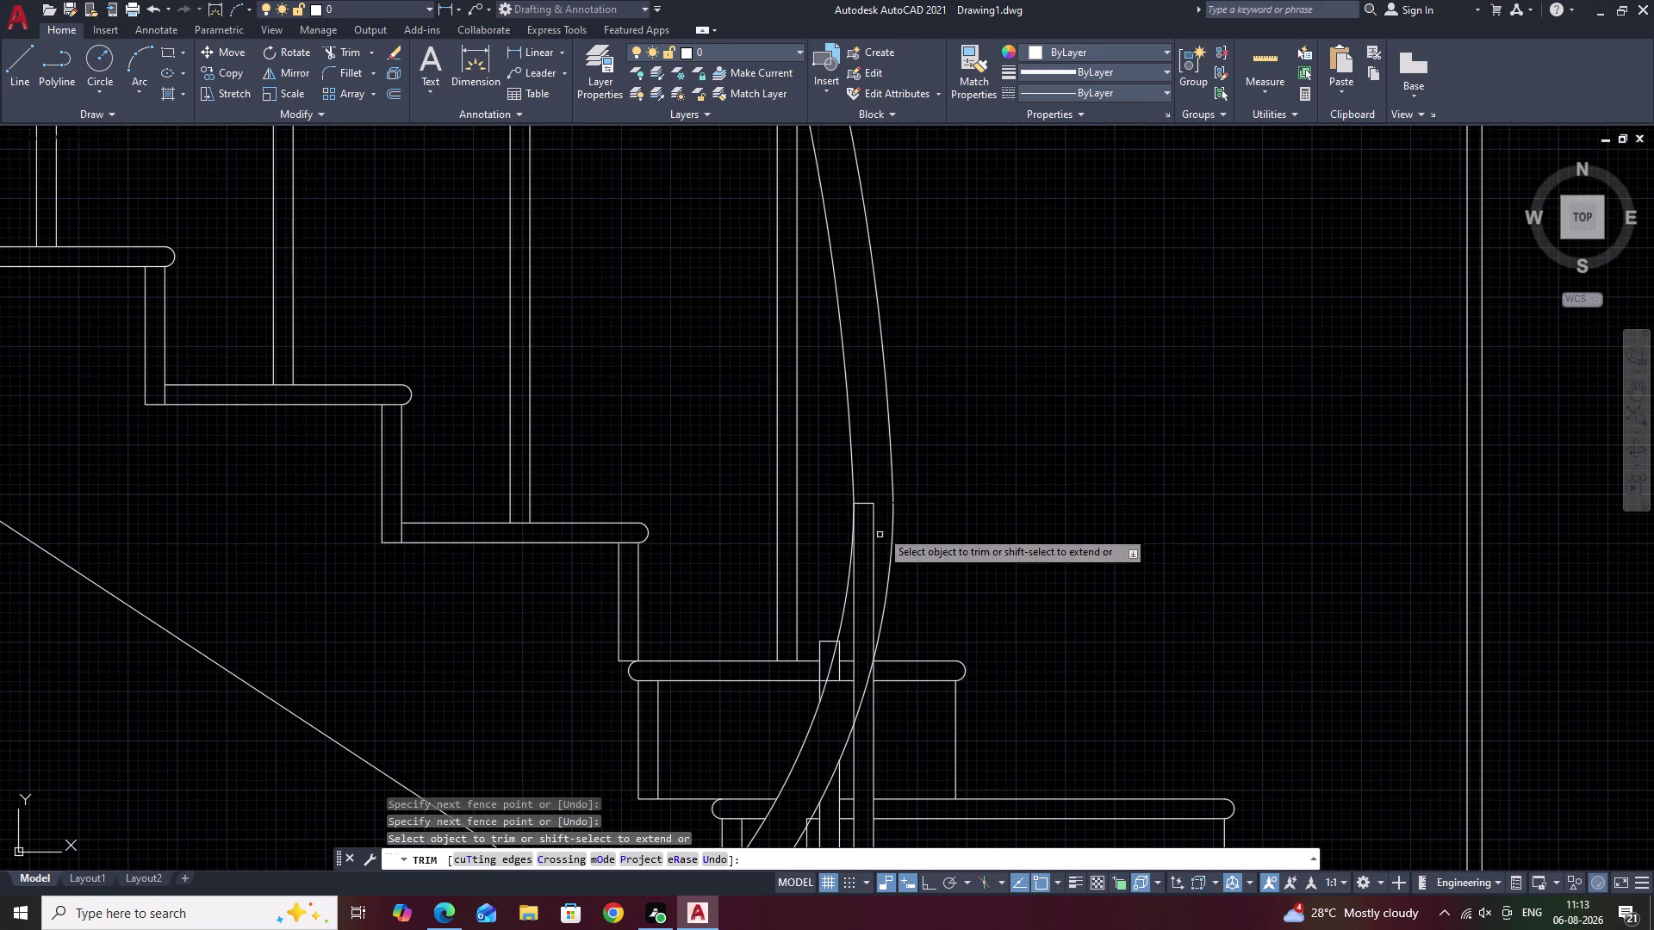
Trim baluster tops at the curved rail, undoing the wrongly removed rail segments.
drag(892, 472, 867, 537)
drag(880, 485, 840, 619)
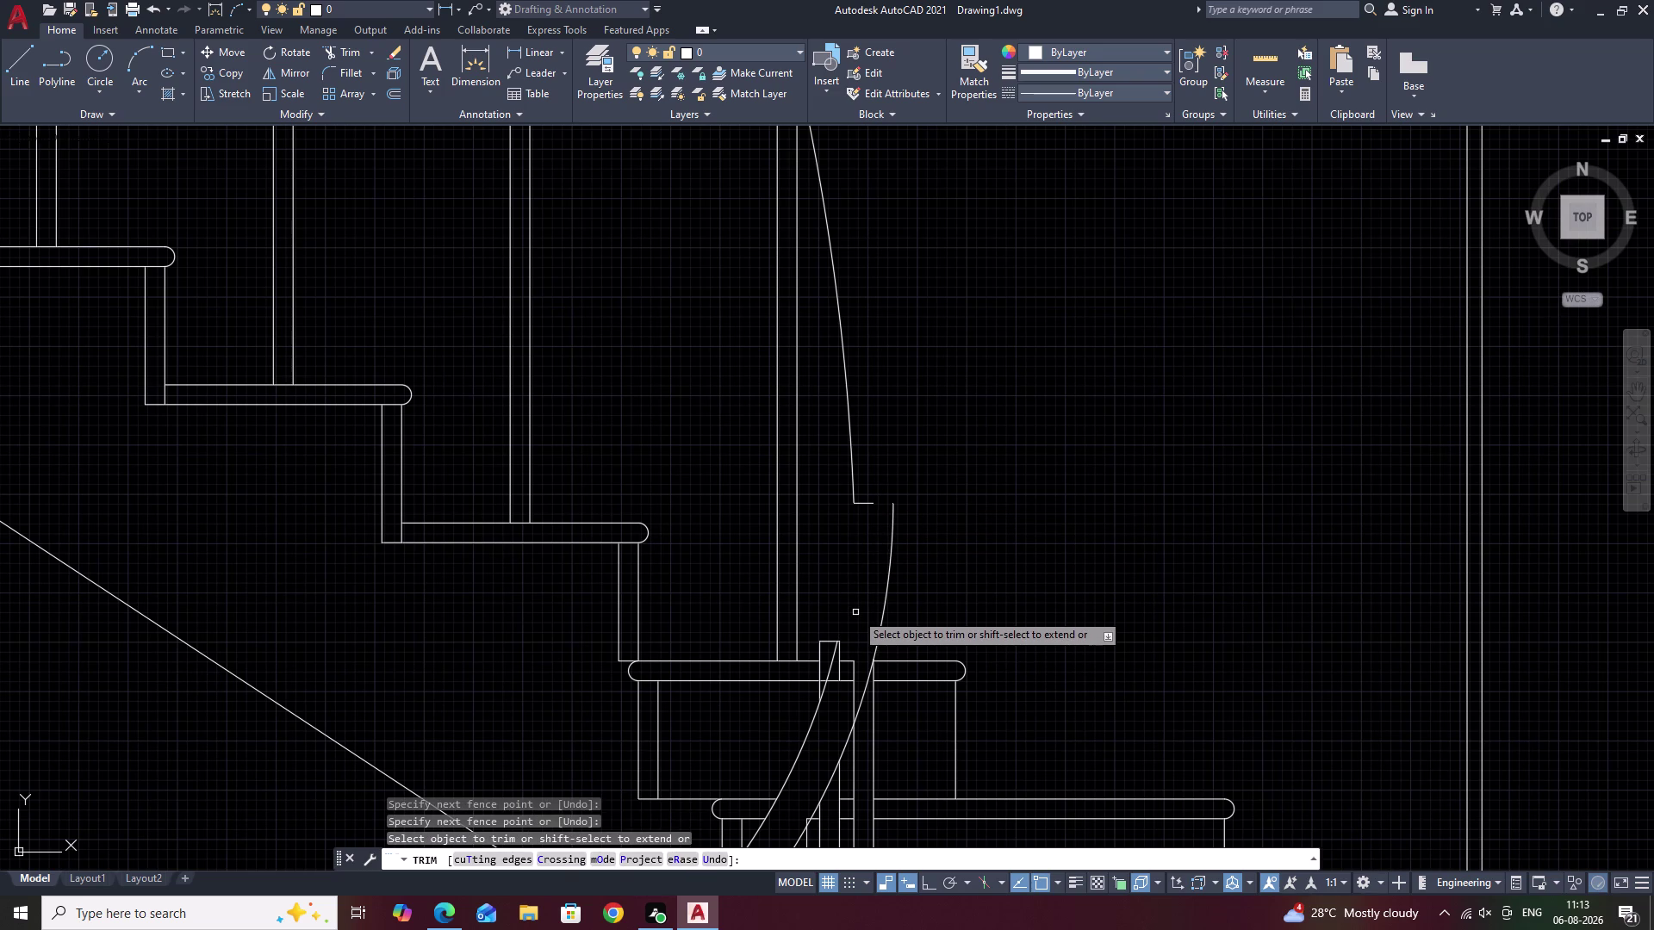
key(ctrl+z)
key(ctrl+z)
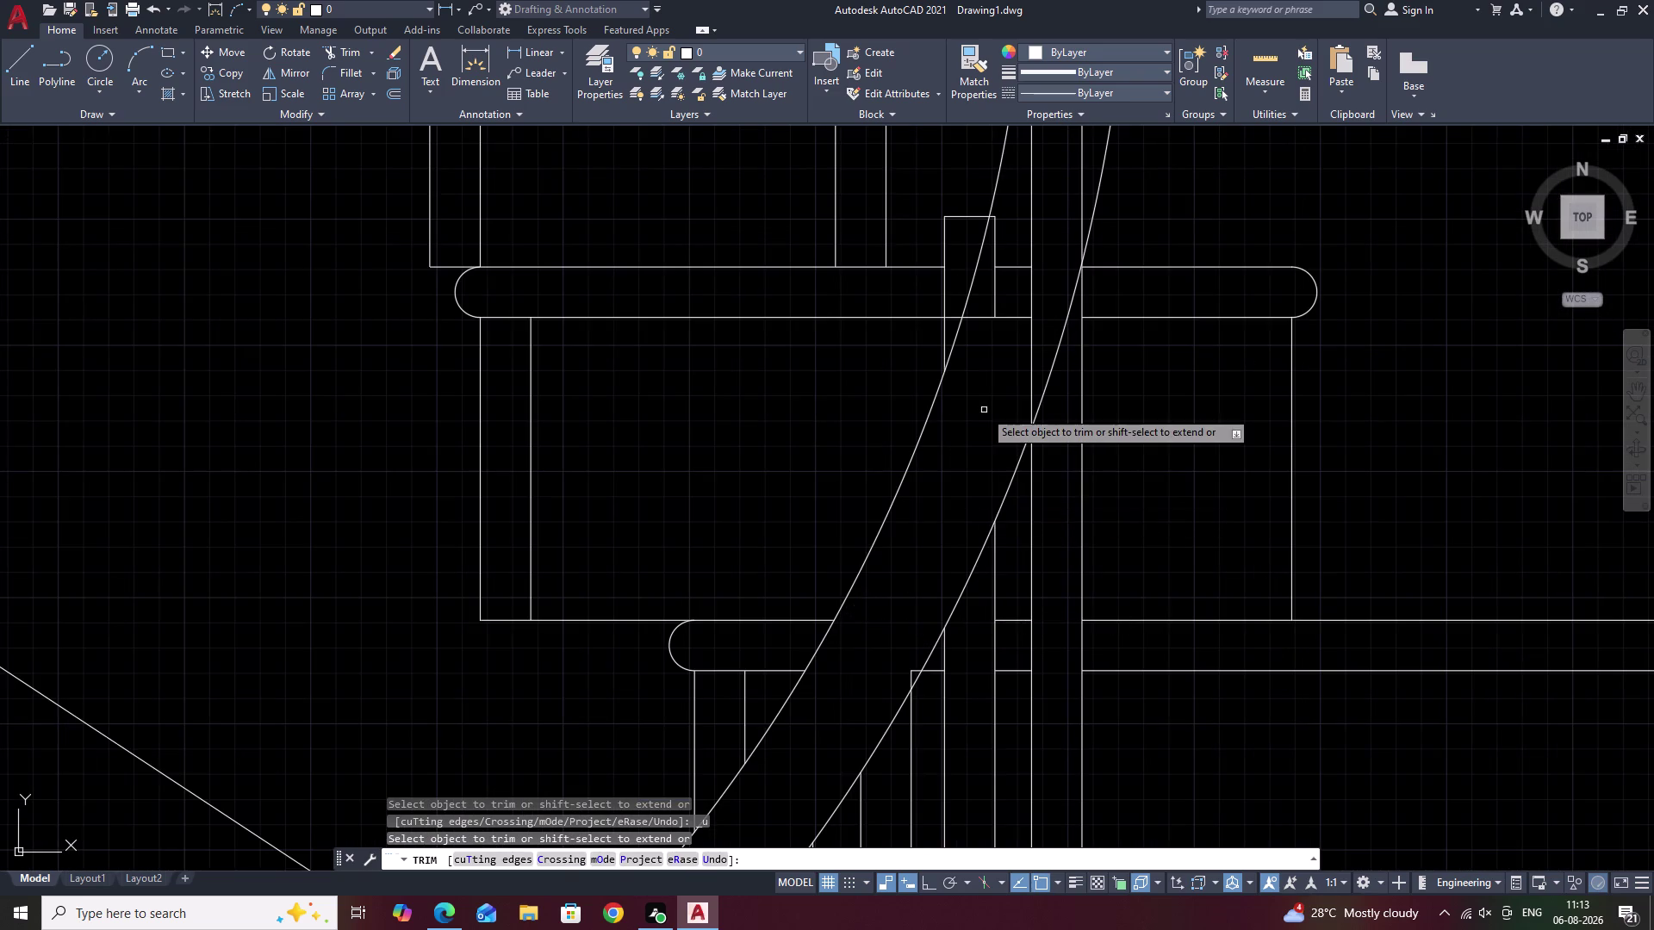
scroll(down, 3)
middle_drag(990, 397, 862, 634)
scroll(up, 3)
drag(906, 304, 871, 442)
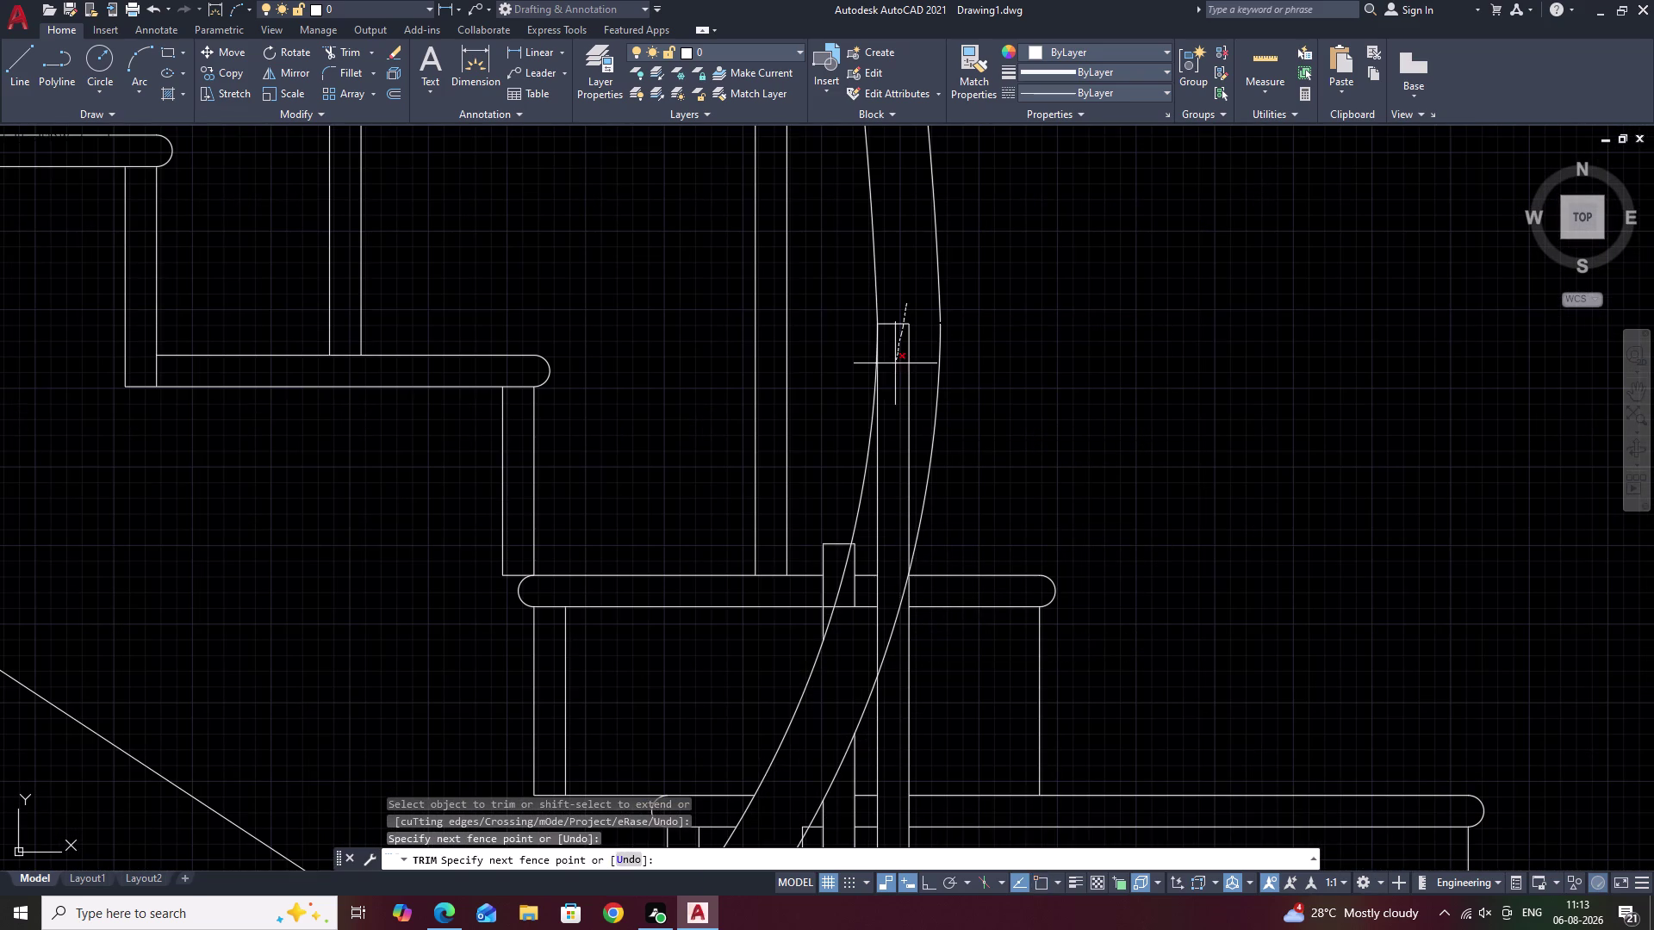
drag(871, 442, 829, 610)
key(ctrl+z)
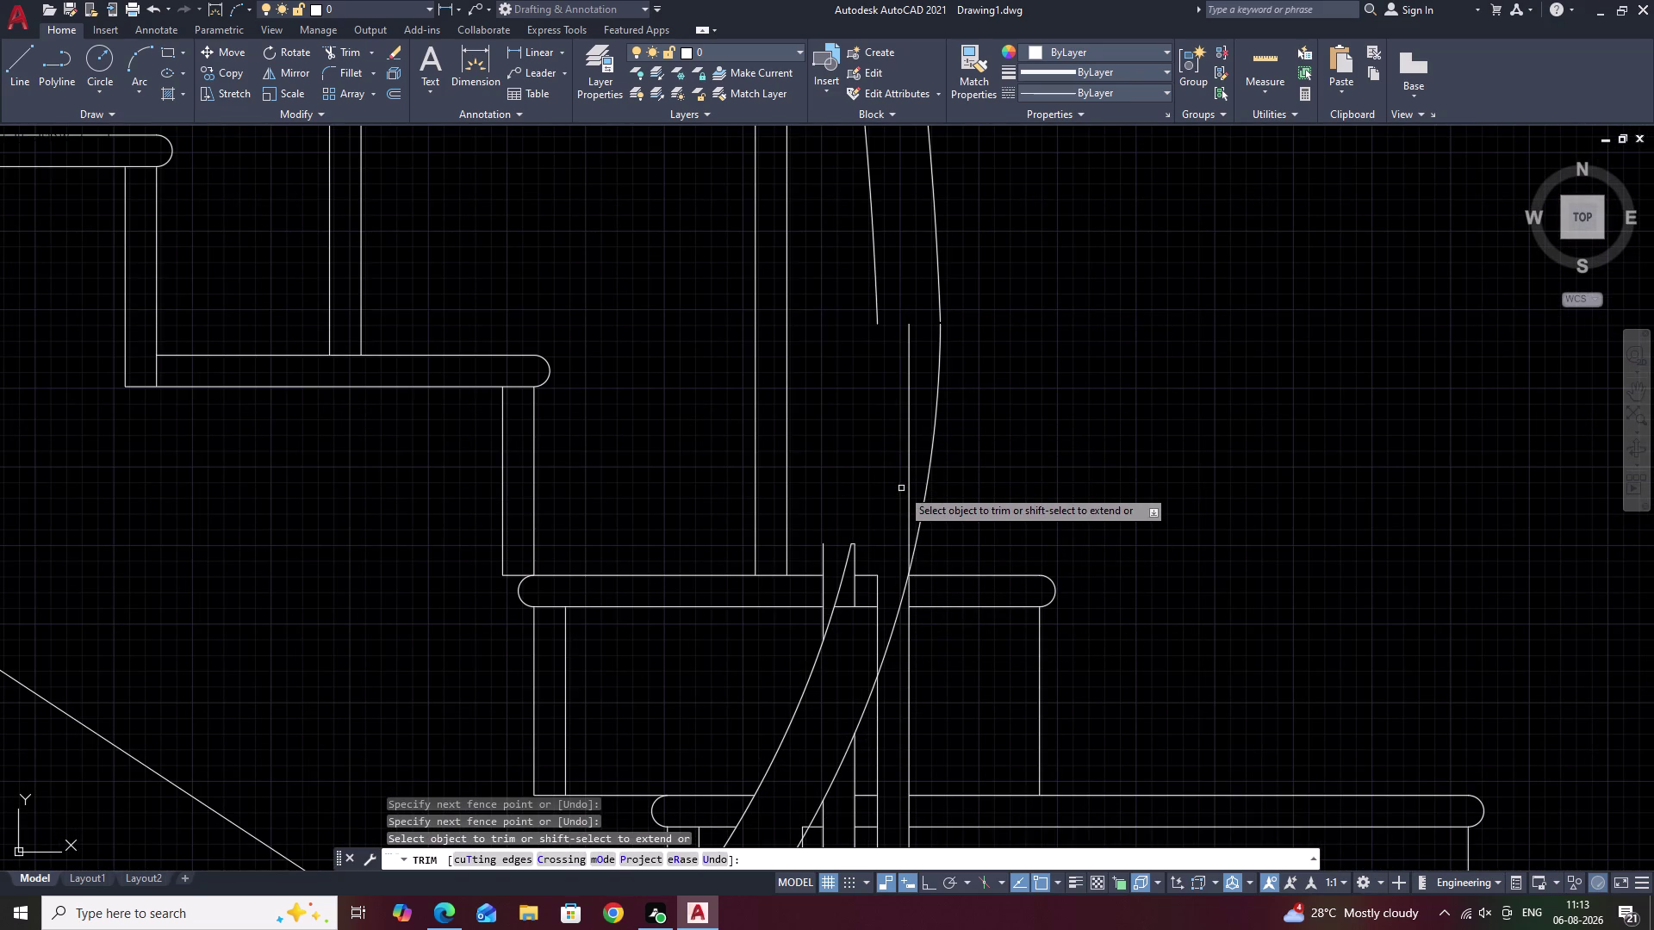
Remove baluster ends past the rail and leftover stubs around the lower treads.
middle_drag(970, 386, 802, 777)
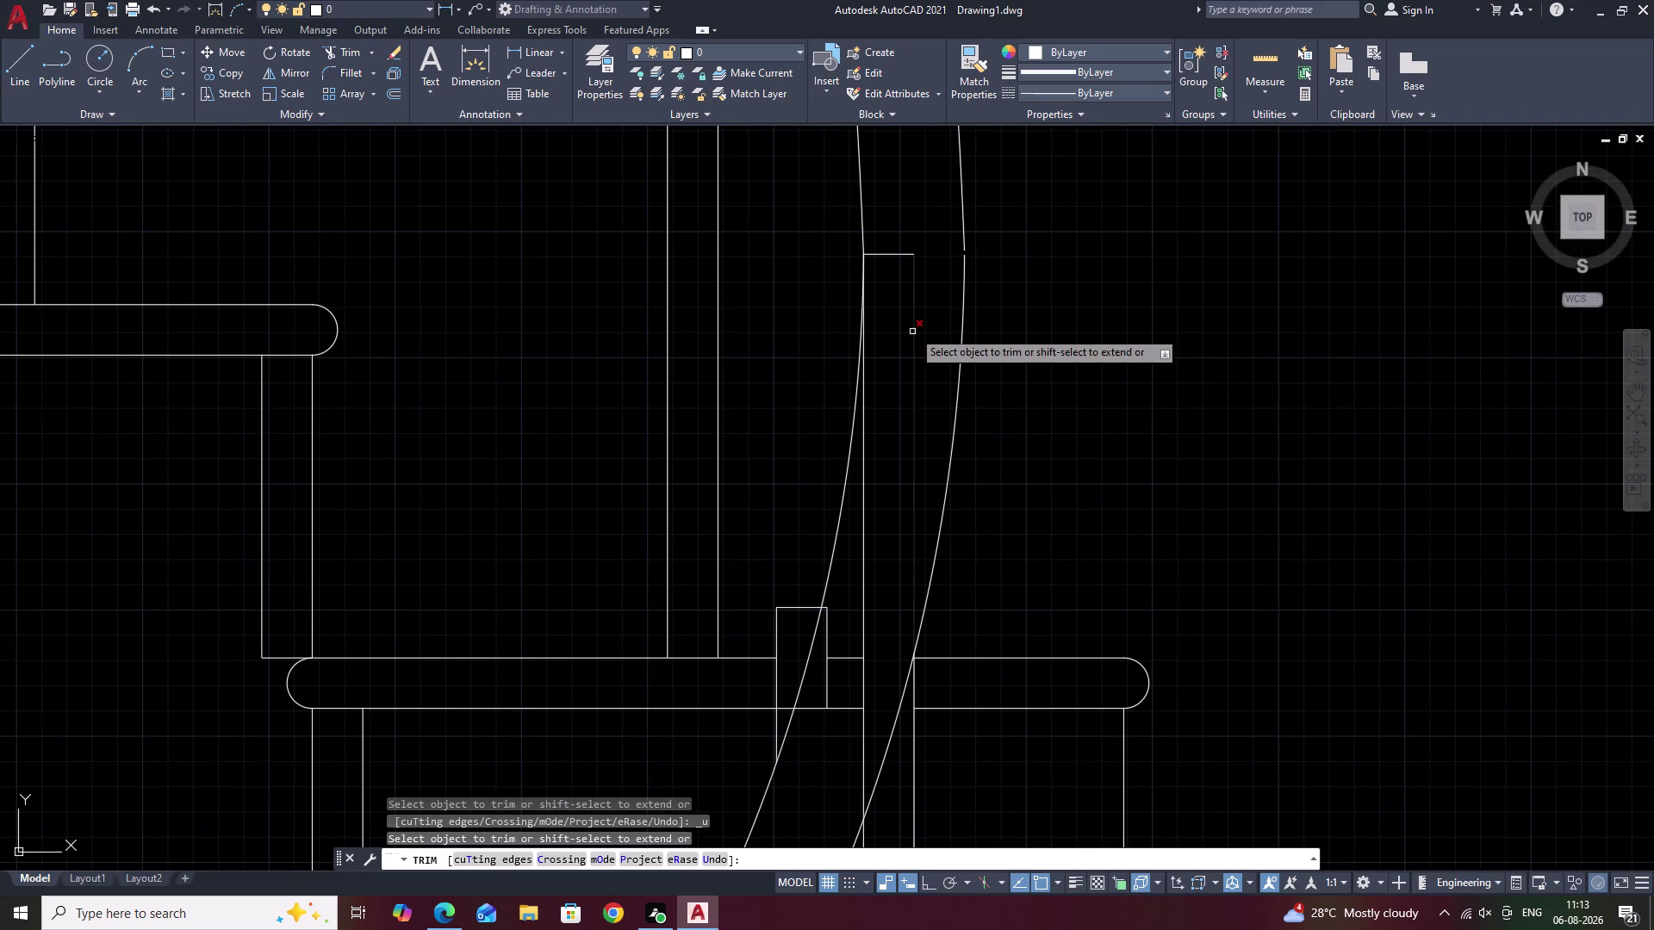
drag(915, 240, 884, 351)
drag(918, 247, 895, 386)
drag(883, 564, 844, 622)
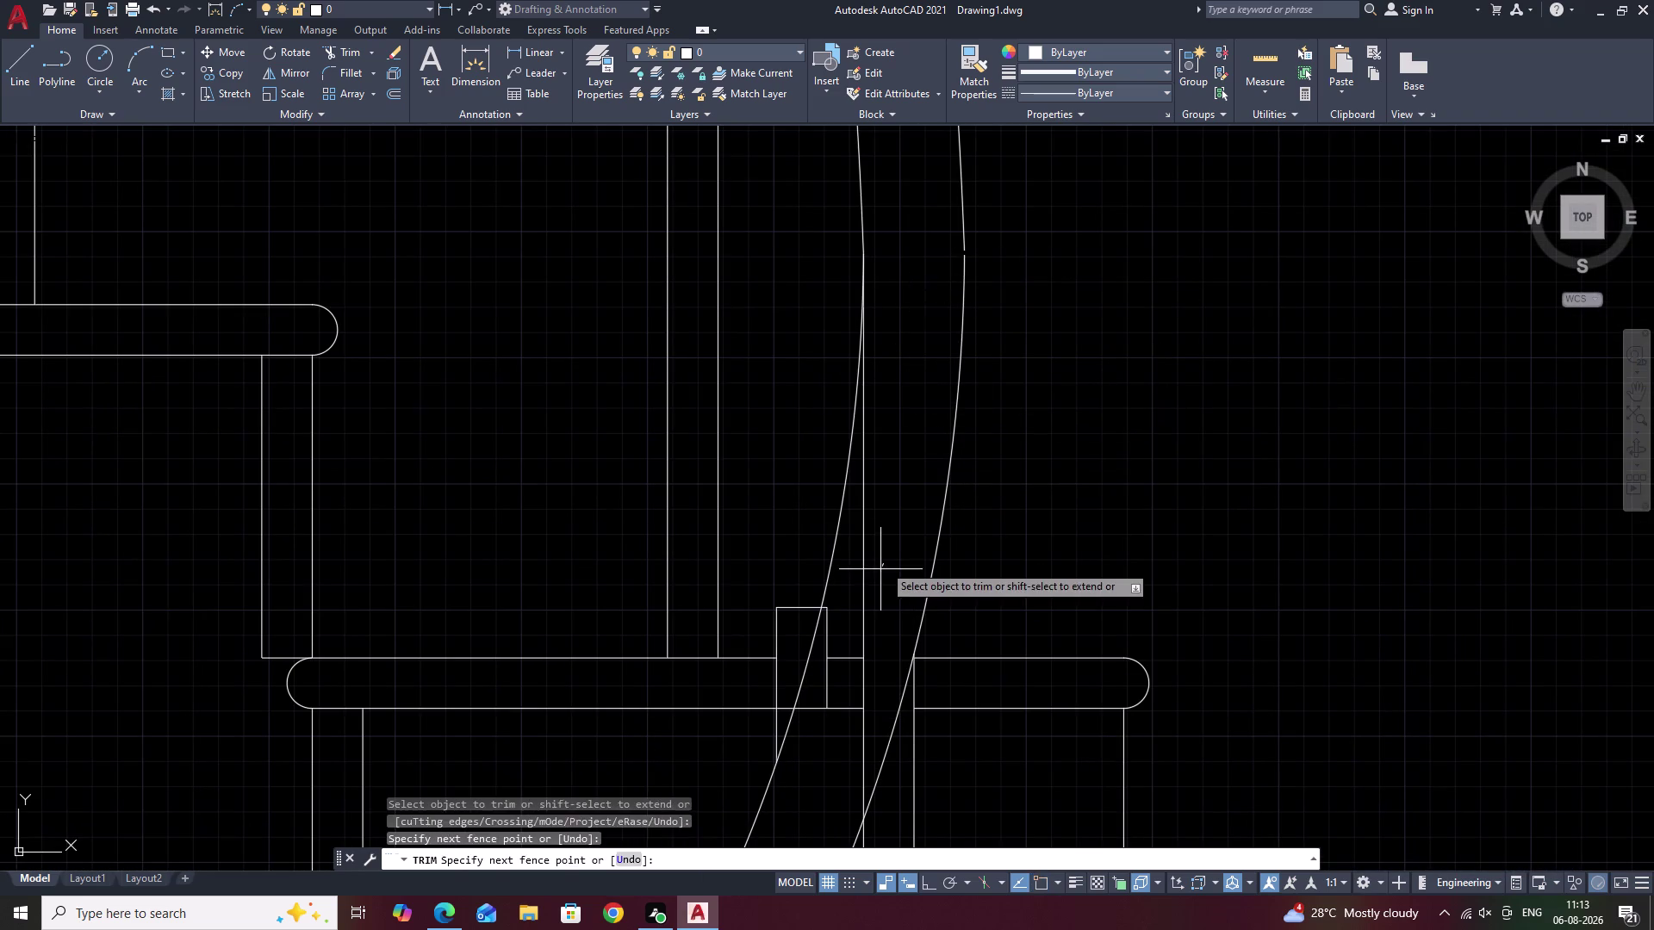
drag(844, 623, 818, 672)
drag(863, 605, 815, 740)
drag(880, 648, 846, 725)
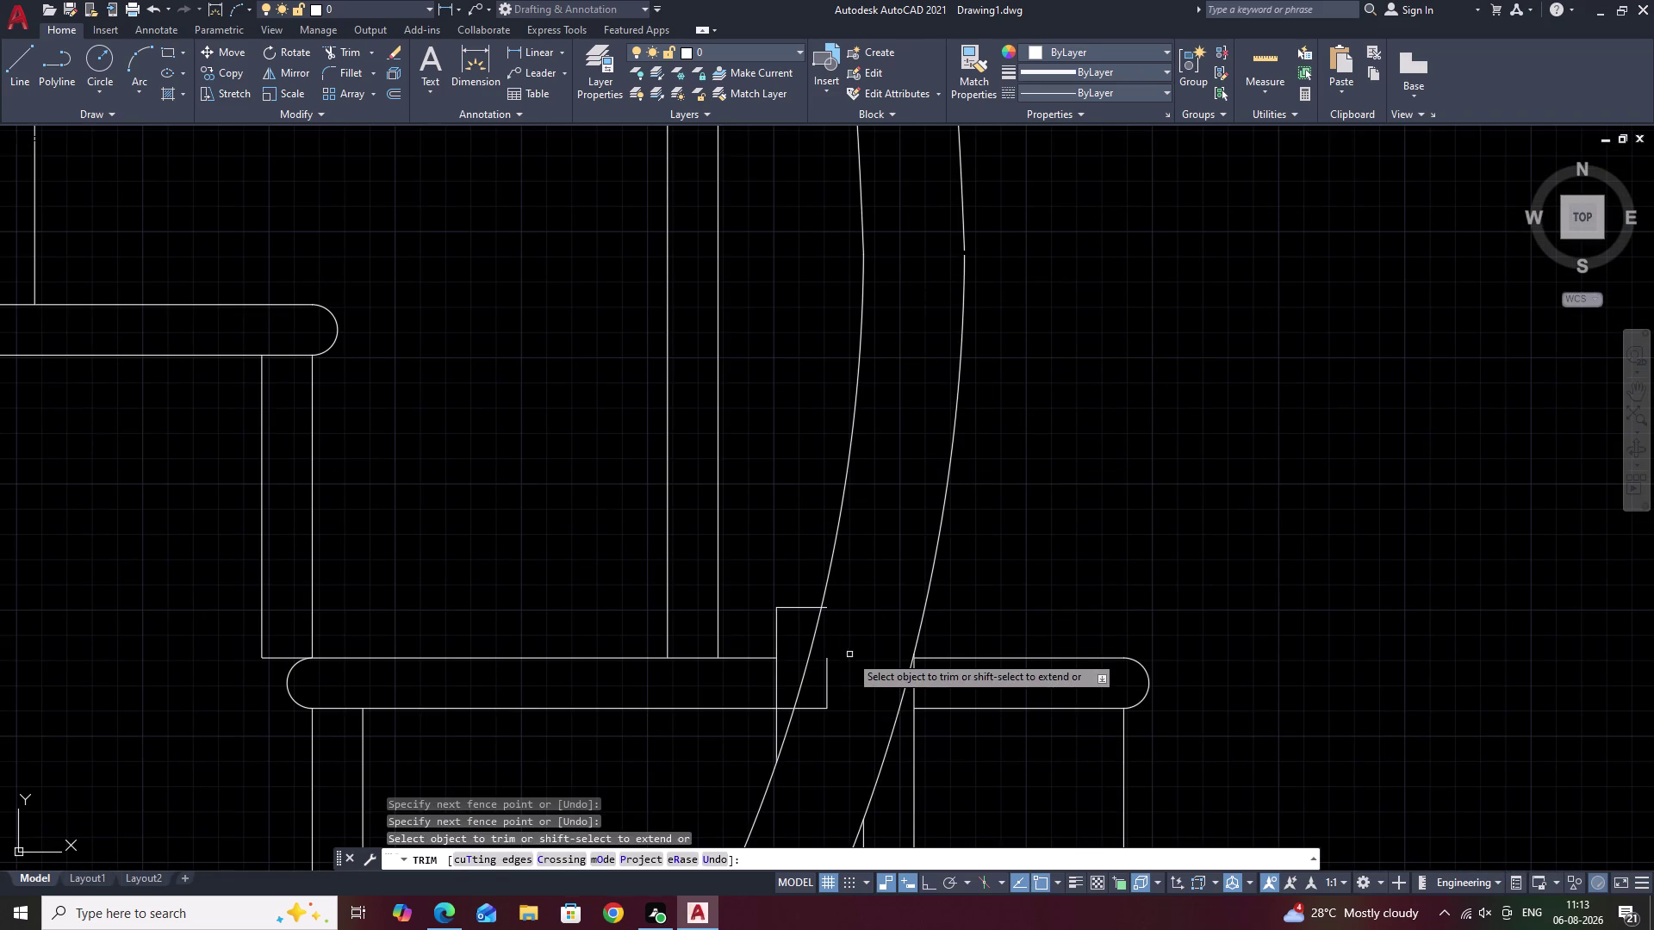
drag(840, 664, 815, 716)
click(826, 610)
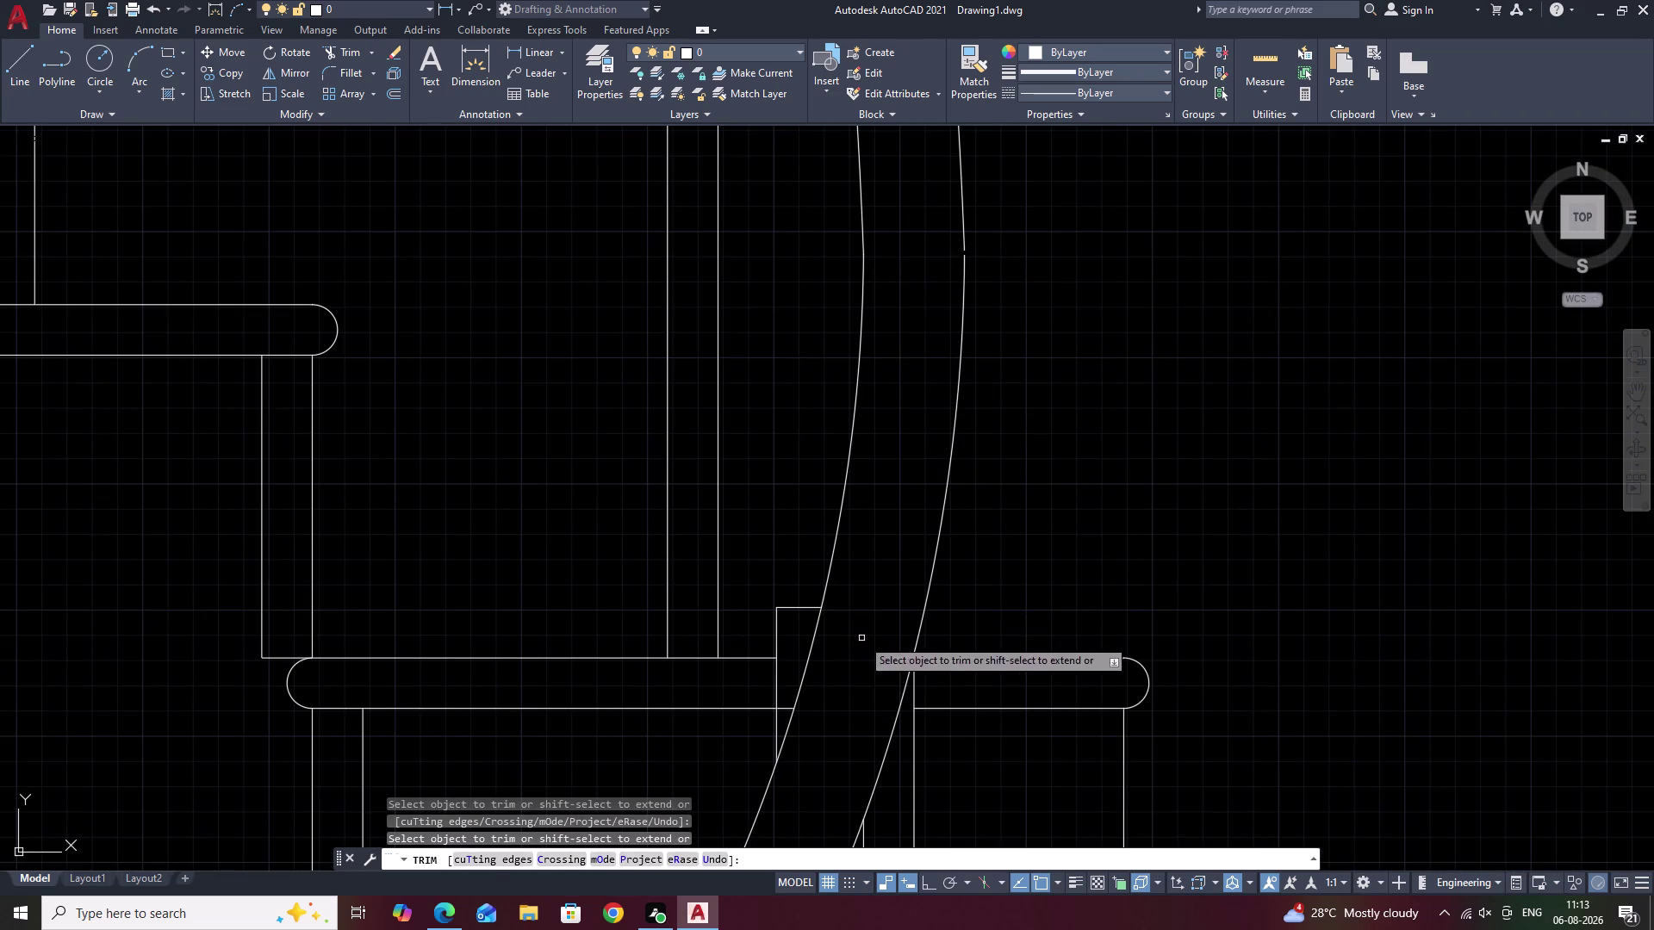
scroll(down, 3)
middle_drag(848, 703, 886, 553)
drag(873, 505, 869, 522)
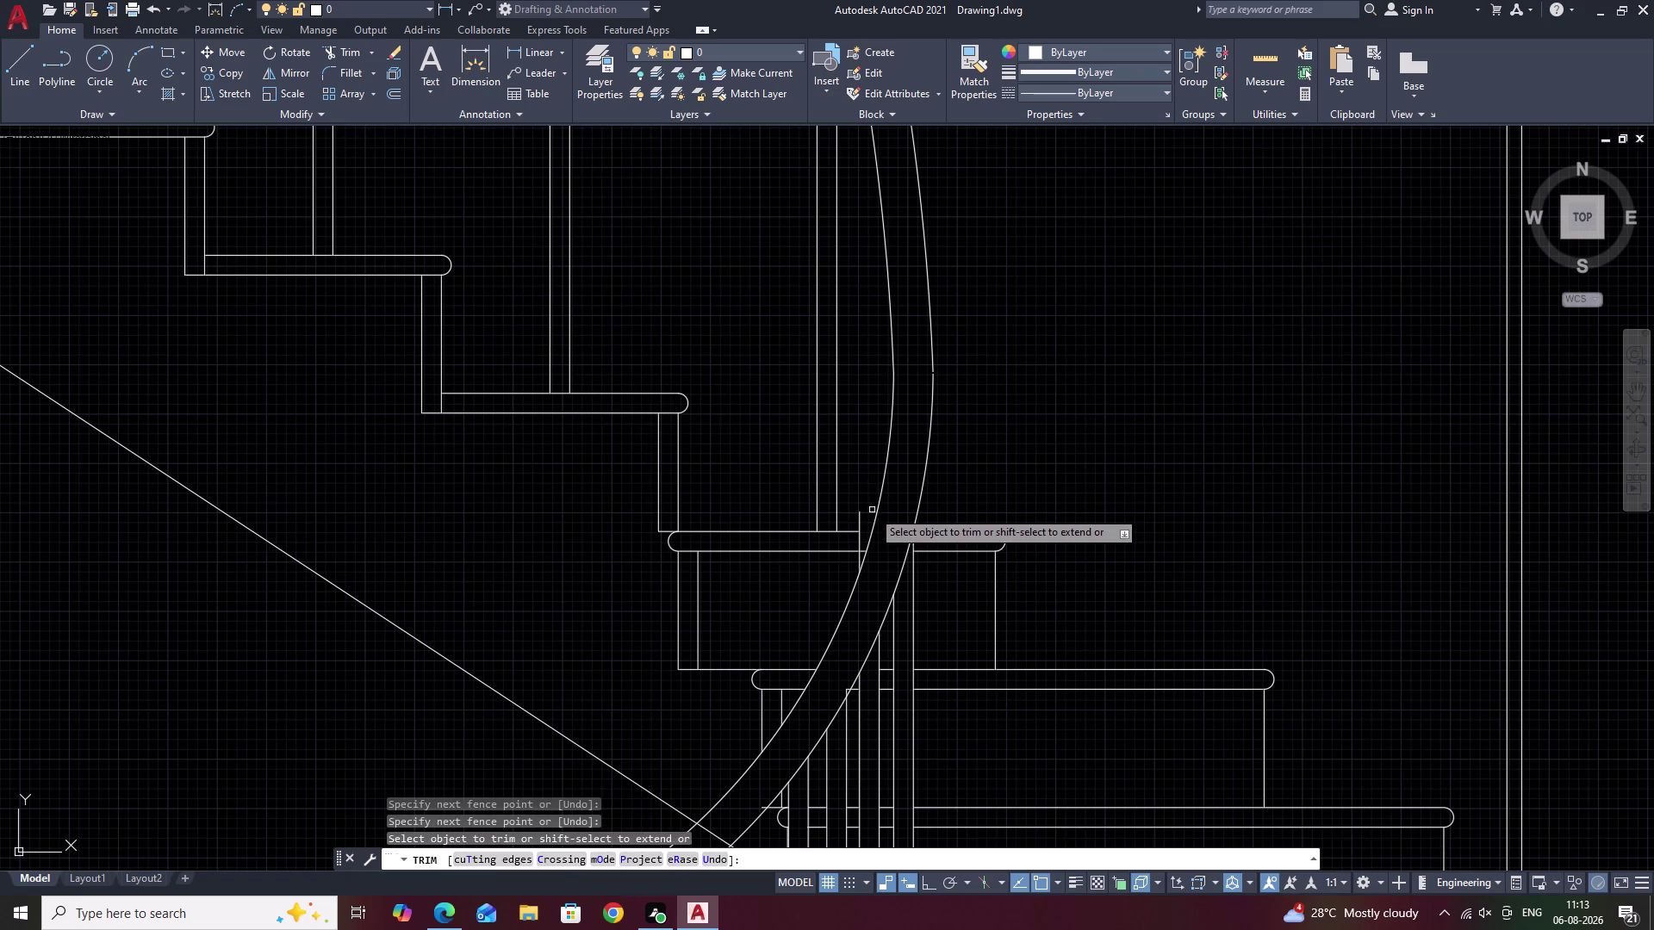
click(861, 515)
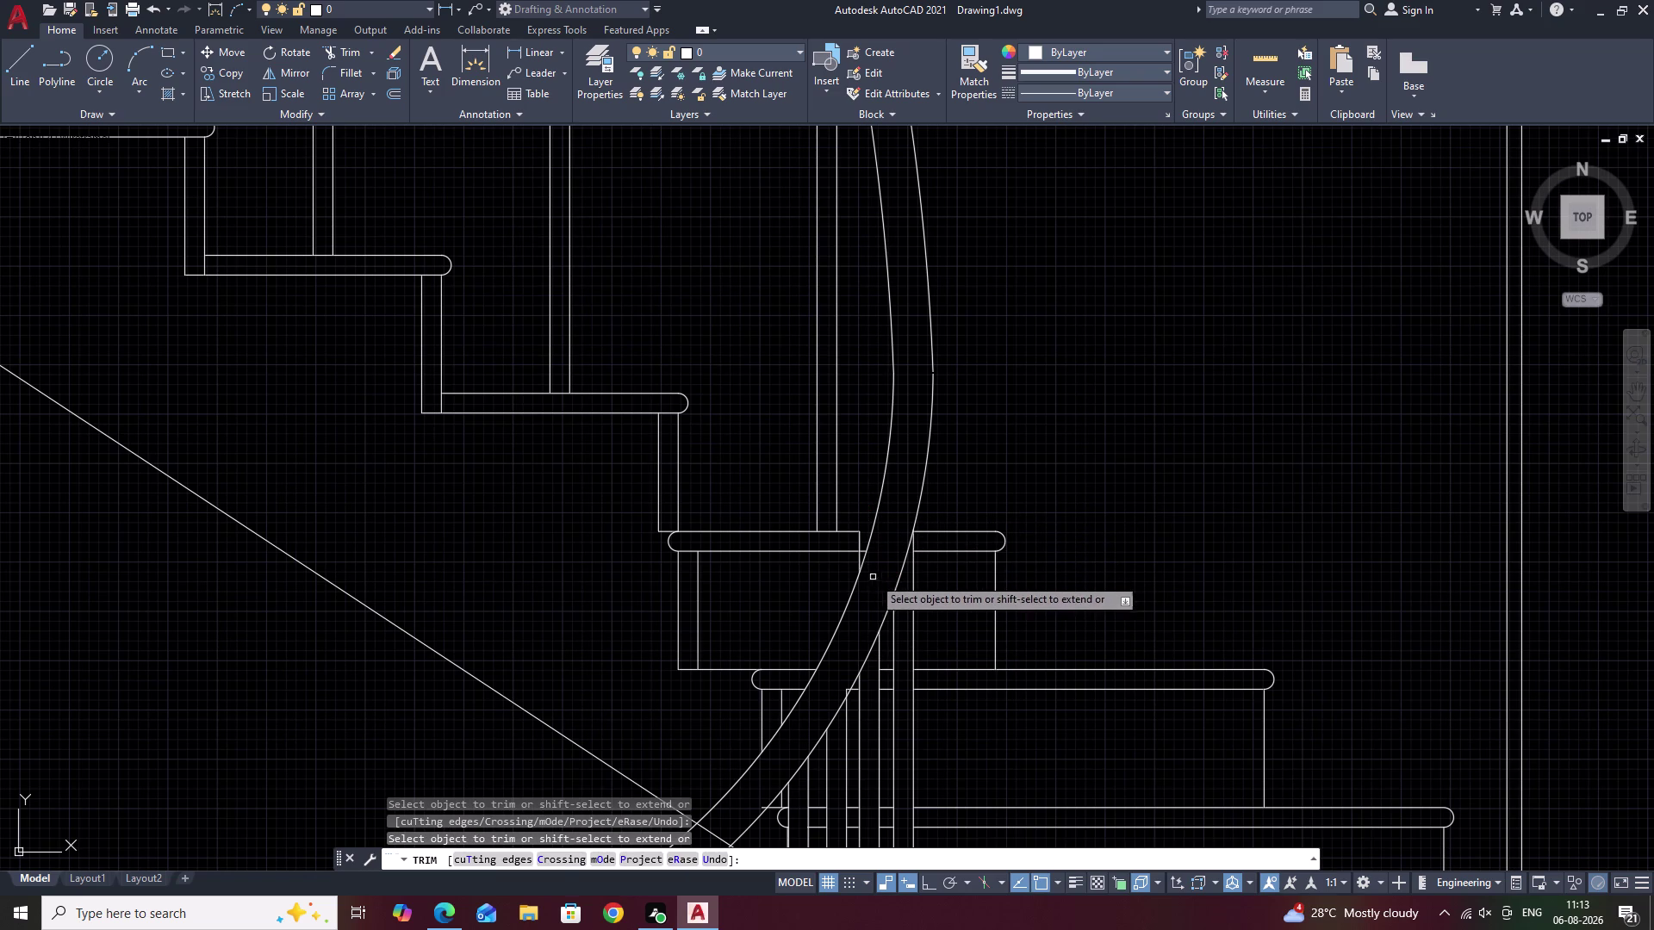
click(858, 560)
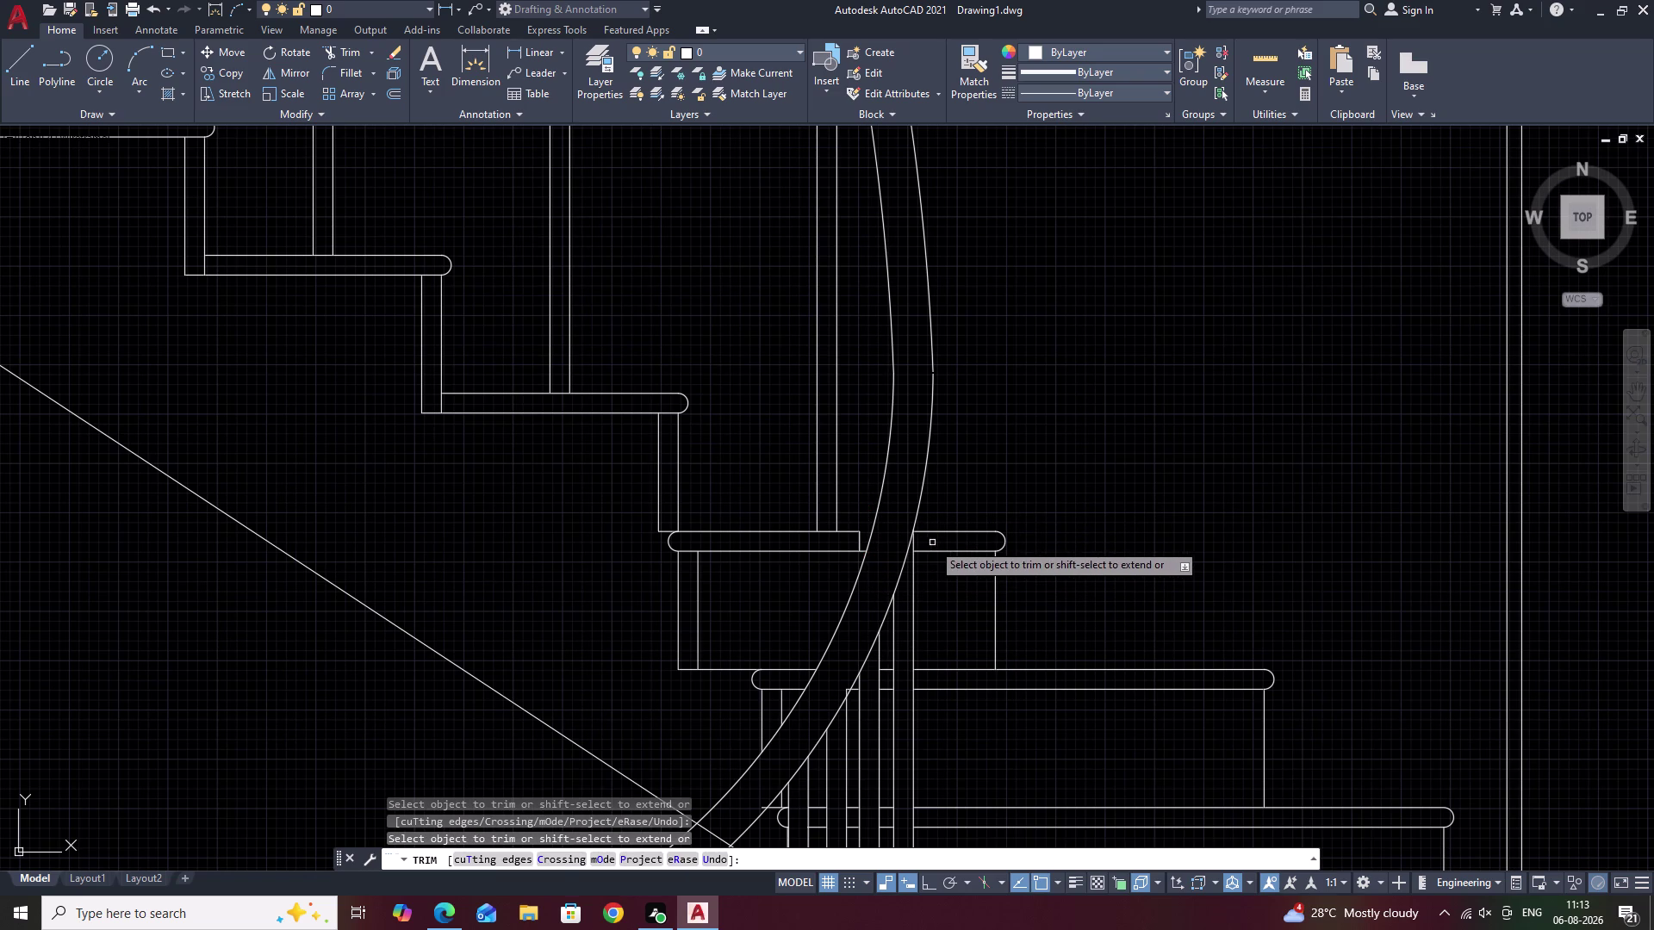
Try extending a short line toward the handrail, then cancel the extend.
text(EX)
key(space)
key(Escape)
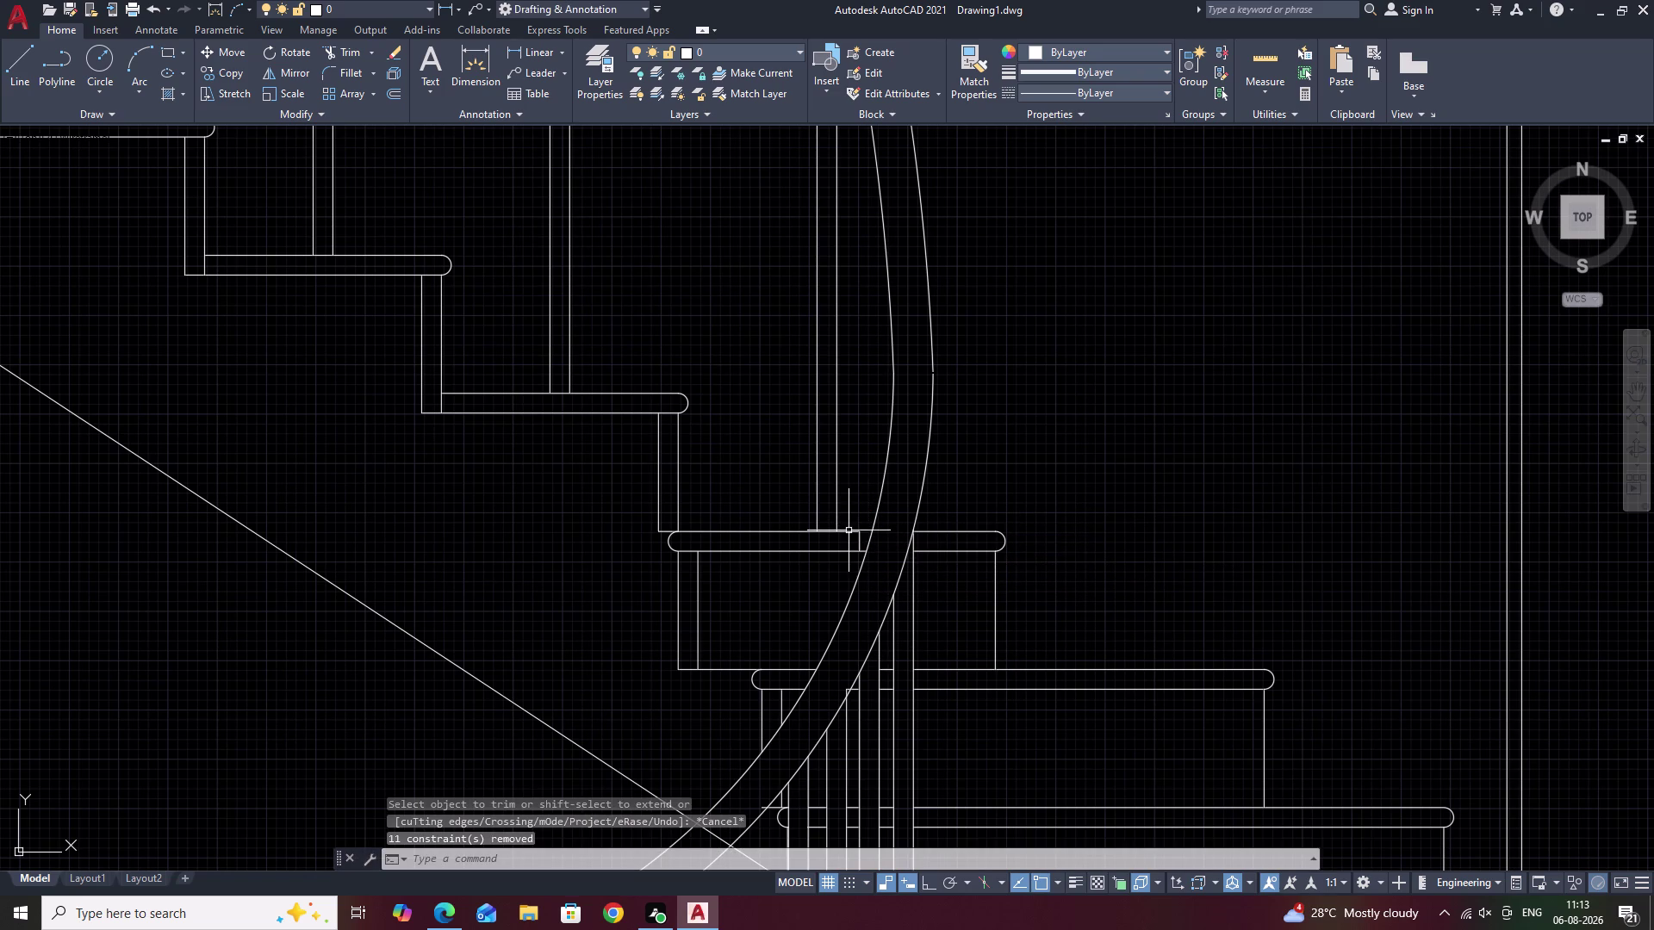
text(EXZ)
key(space)
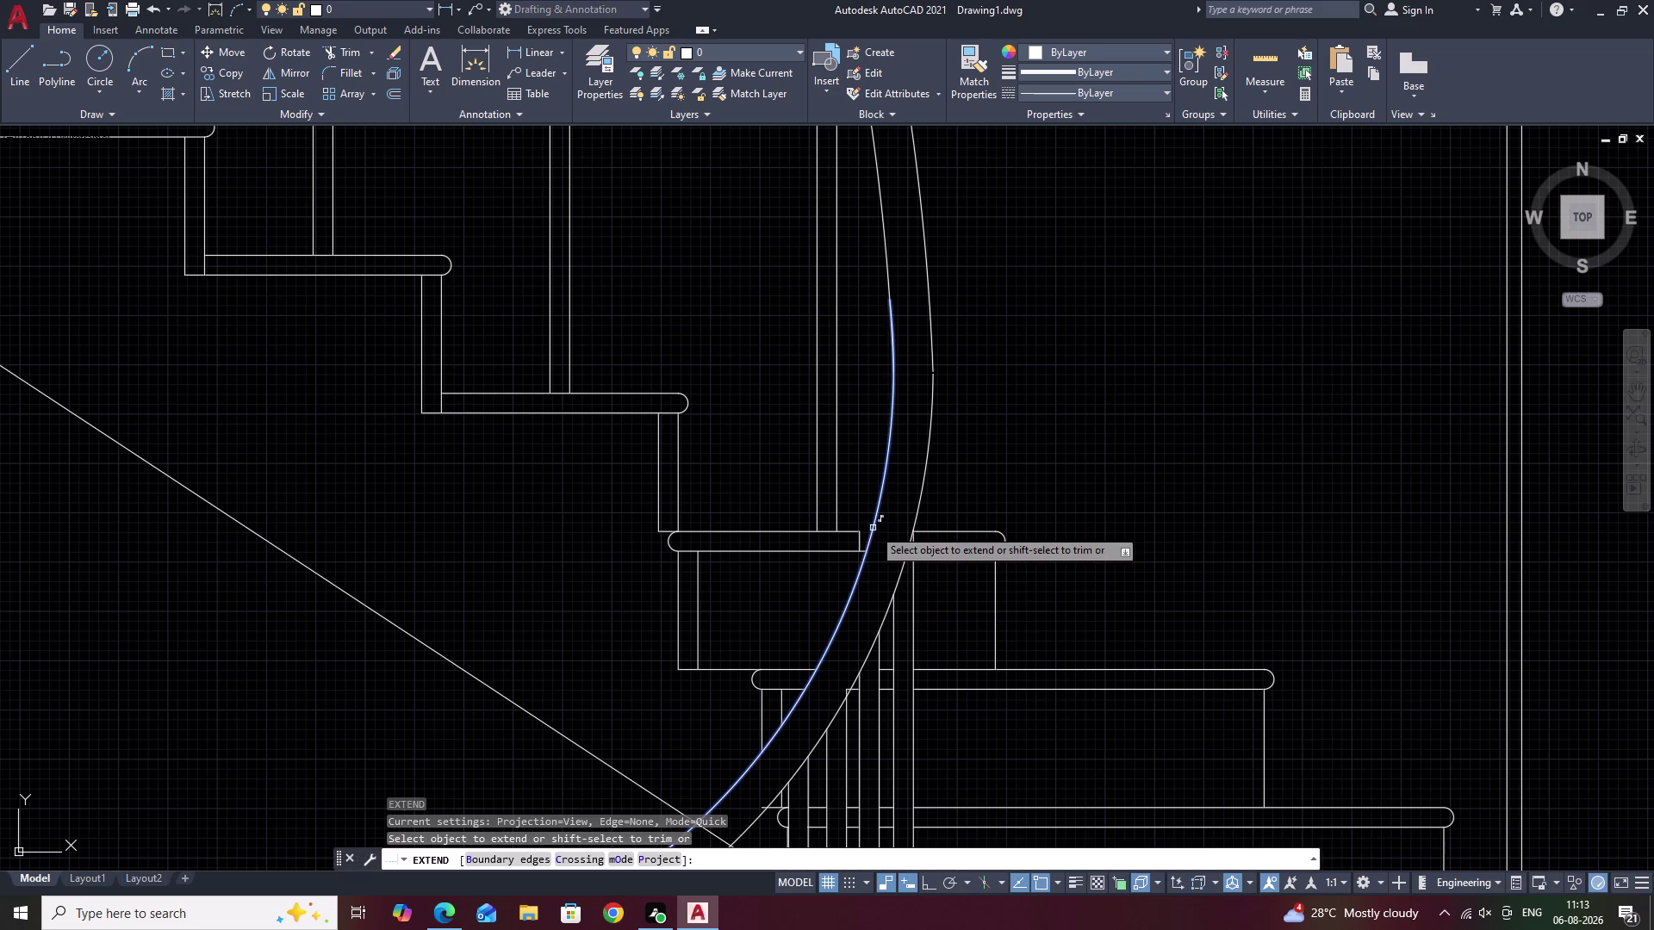
key(Escape)
text(EX)
key(space)
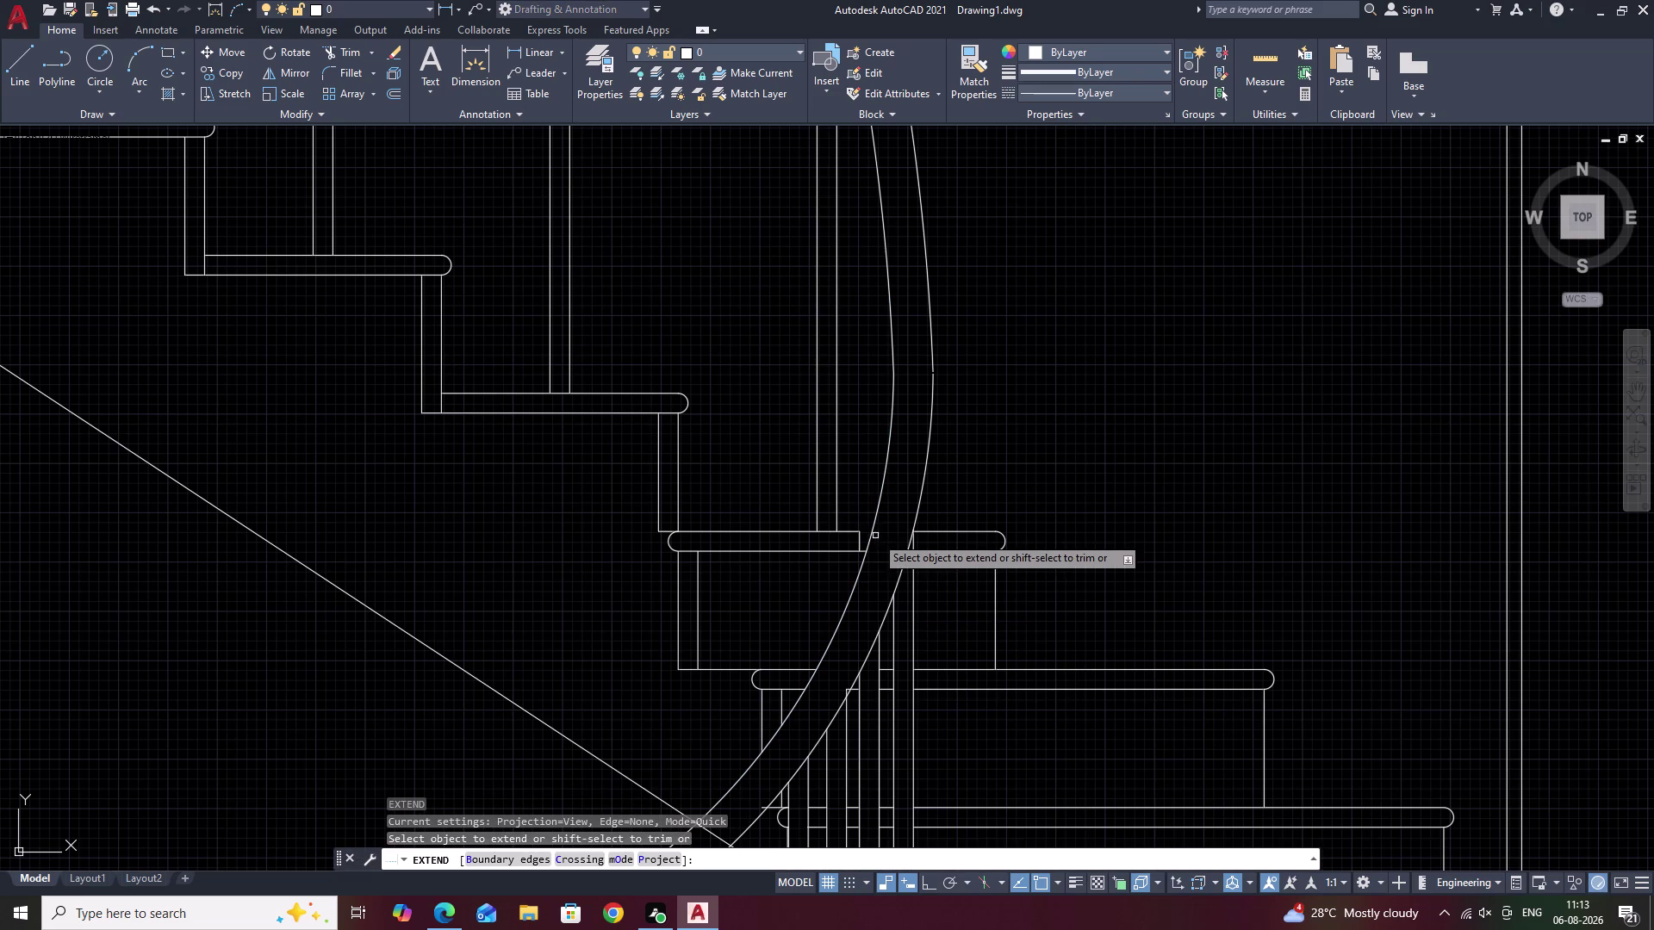
click(852, 533)
key(Escape)
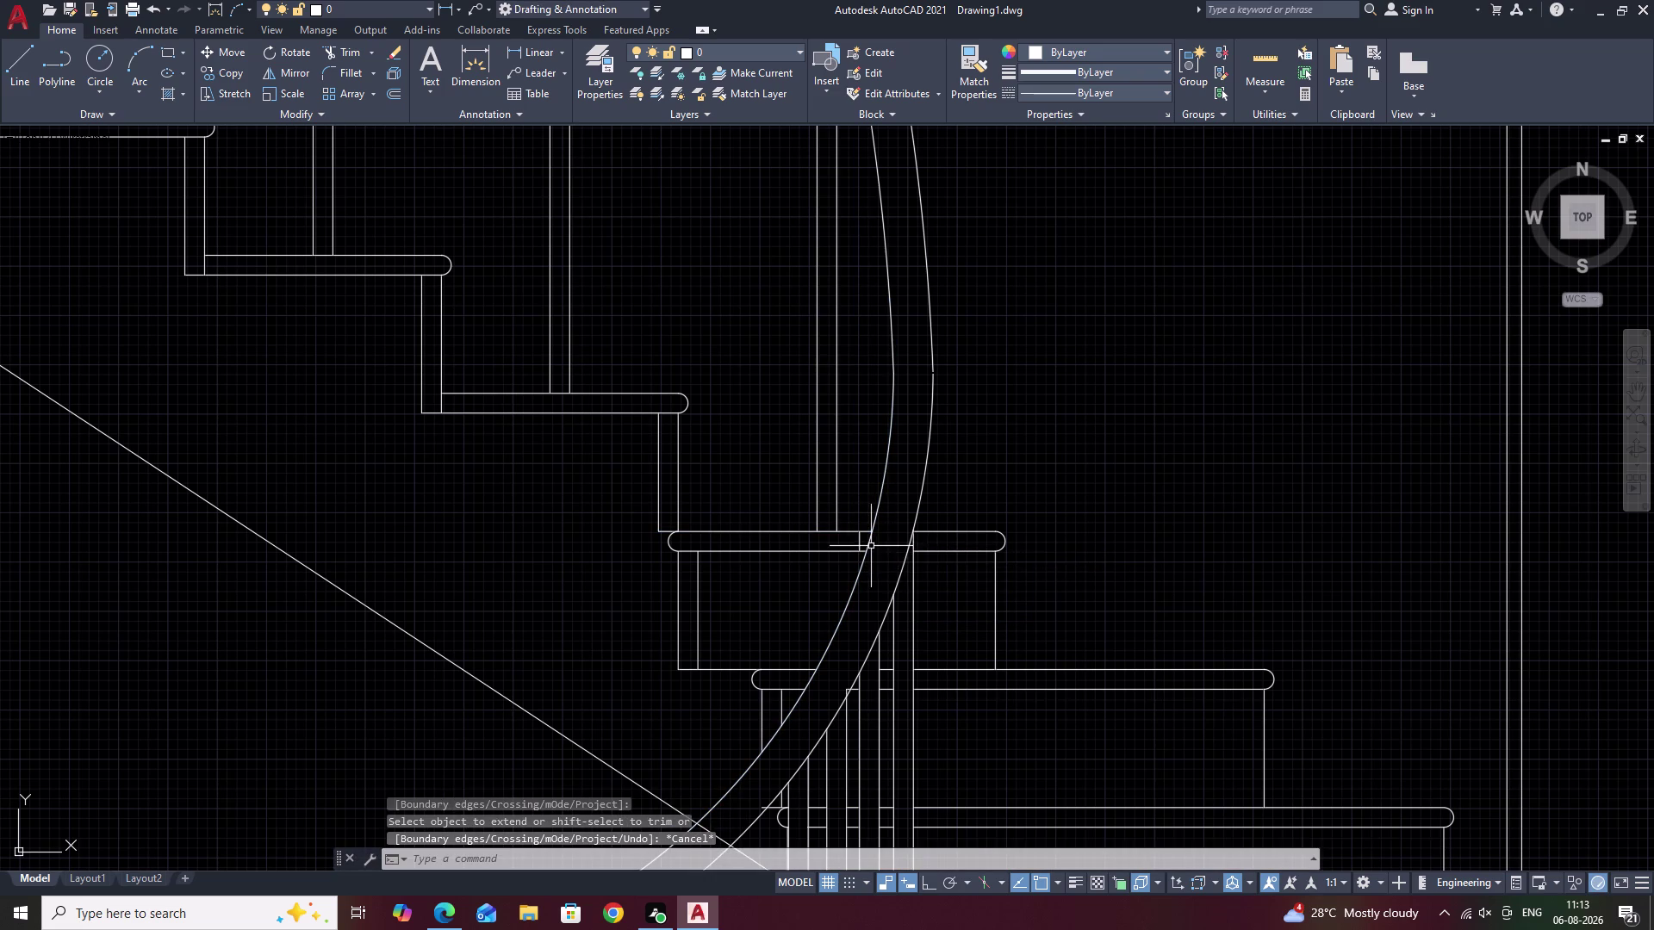
Trim the line piece inside the tread with TR.
scroll(up, 3)
text(TR)
key(space)
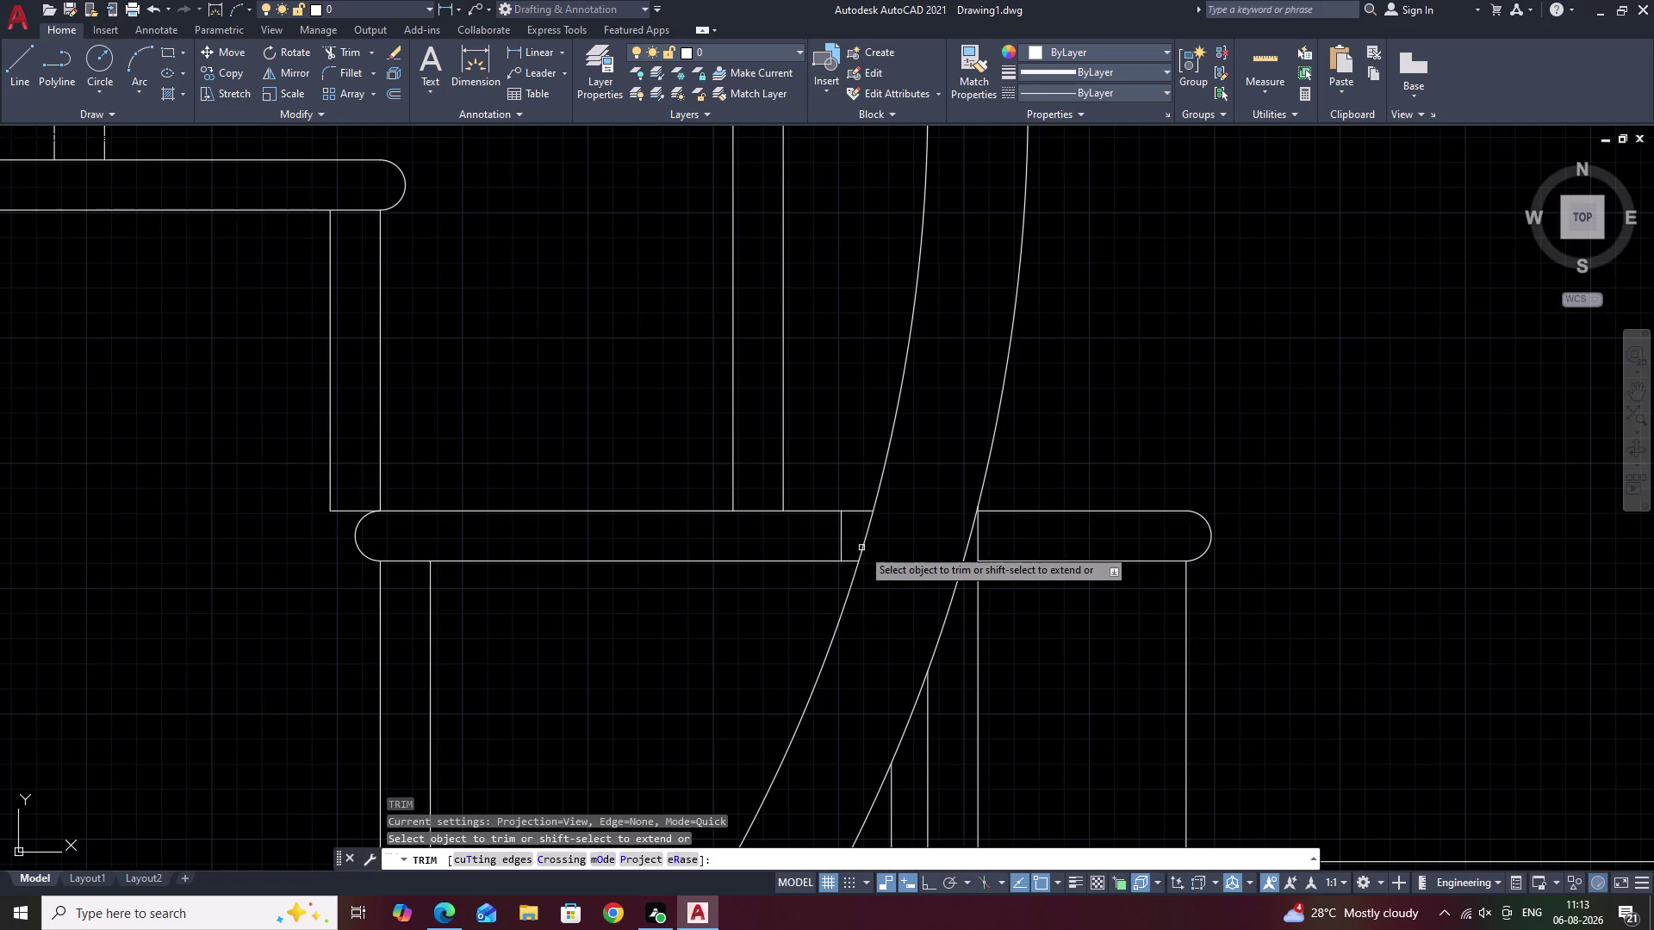
click(843, 535)
scroll(down, 3)
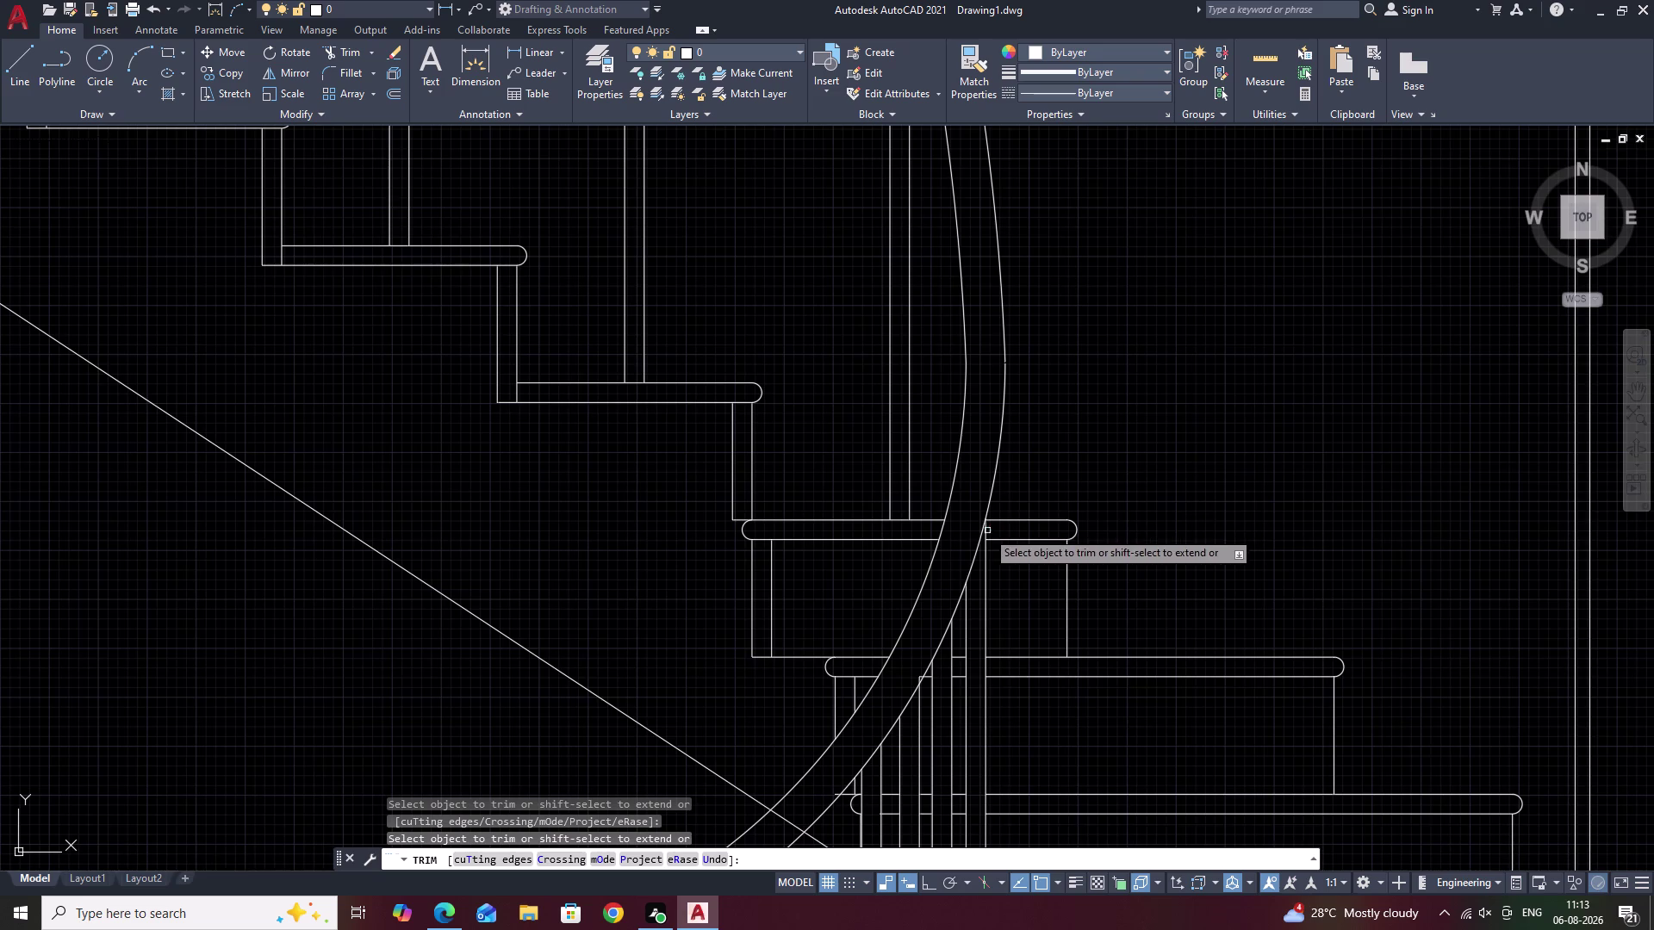
Trim the baluster tops poking through the first stretch of the sloping handrail.
middle_drag(974, 507, 865, 812)
middle_drag(864, 491, 946, 927)
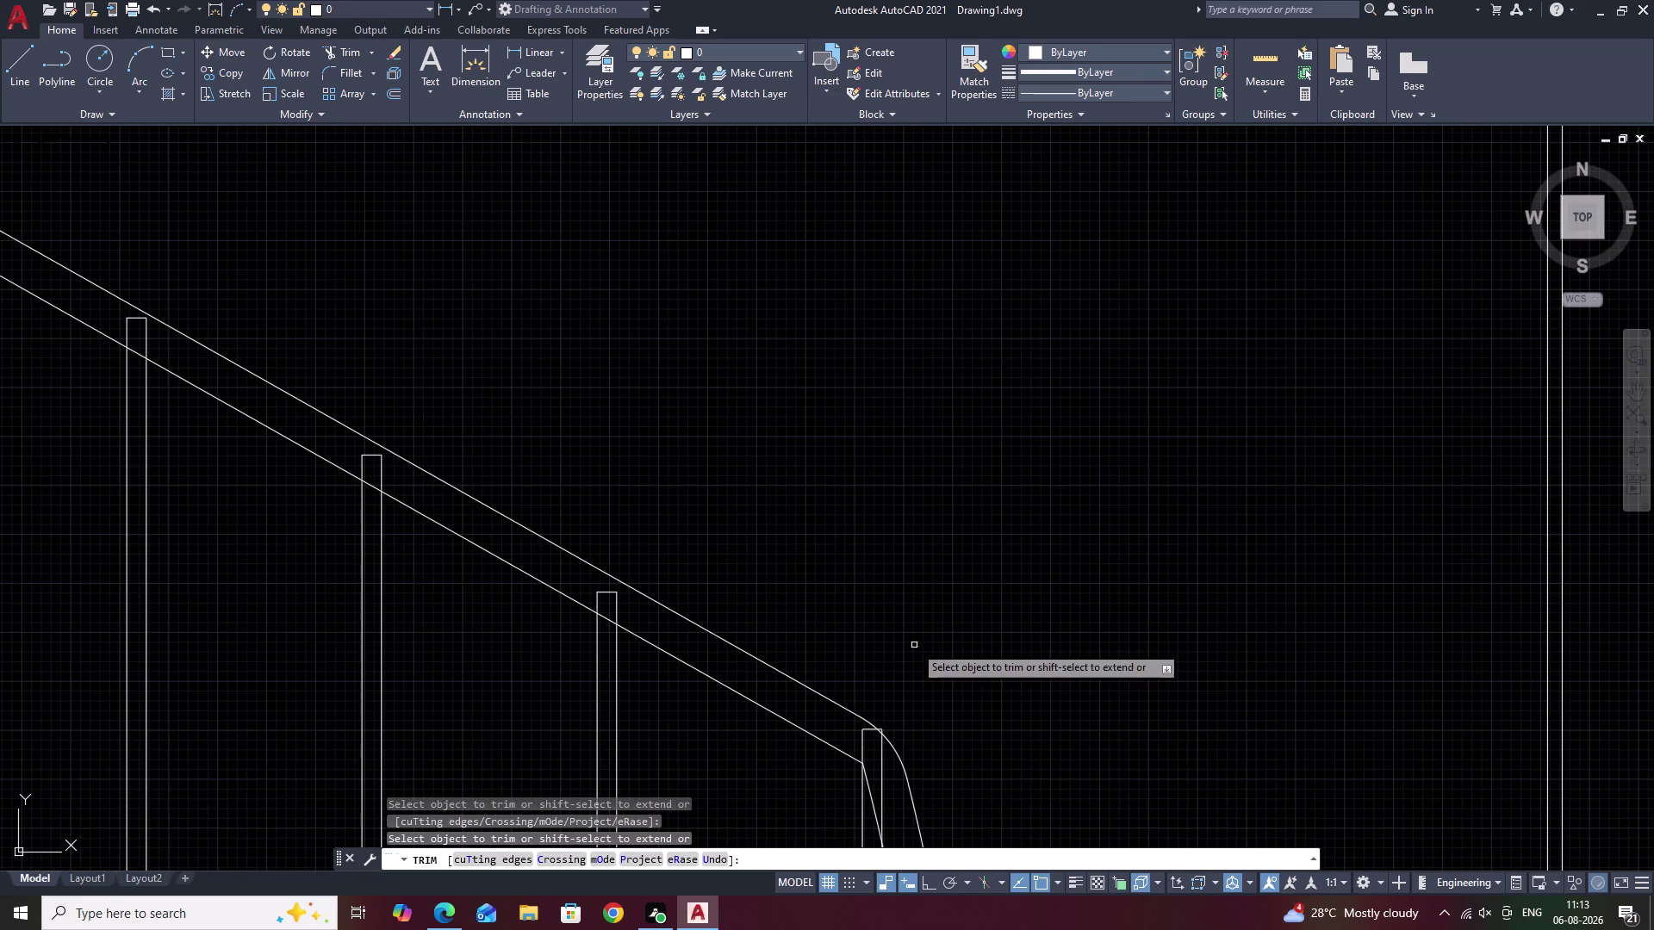
drag(842, 731, 888, 786)
click(868, 732)
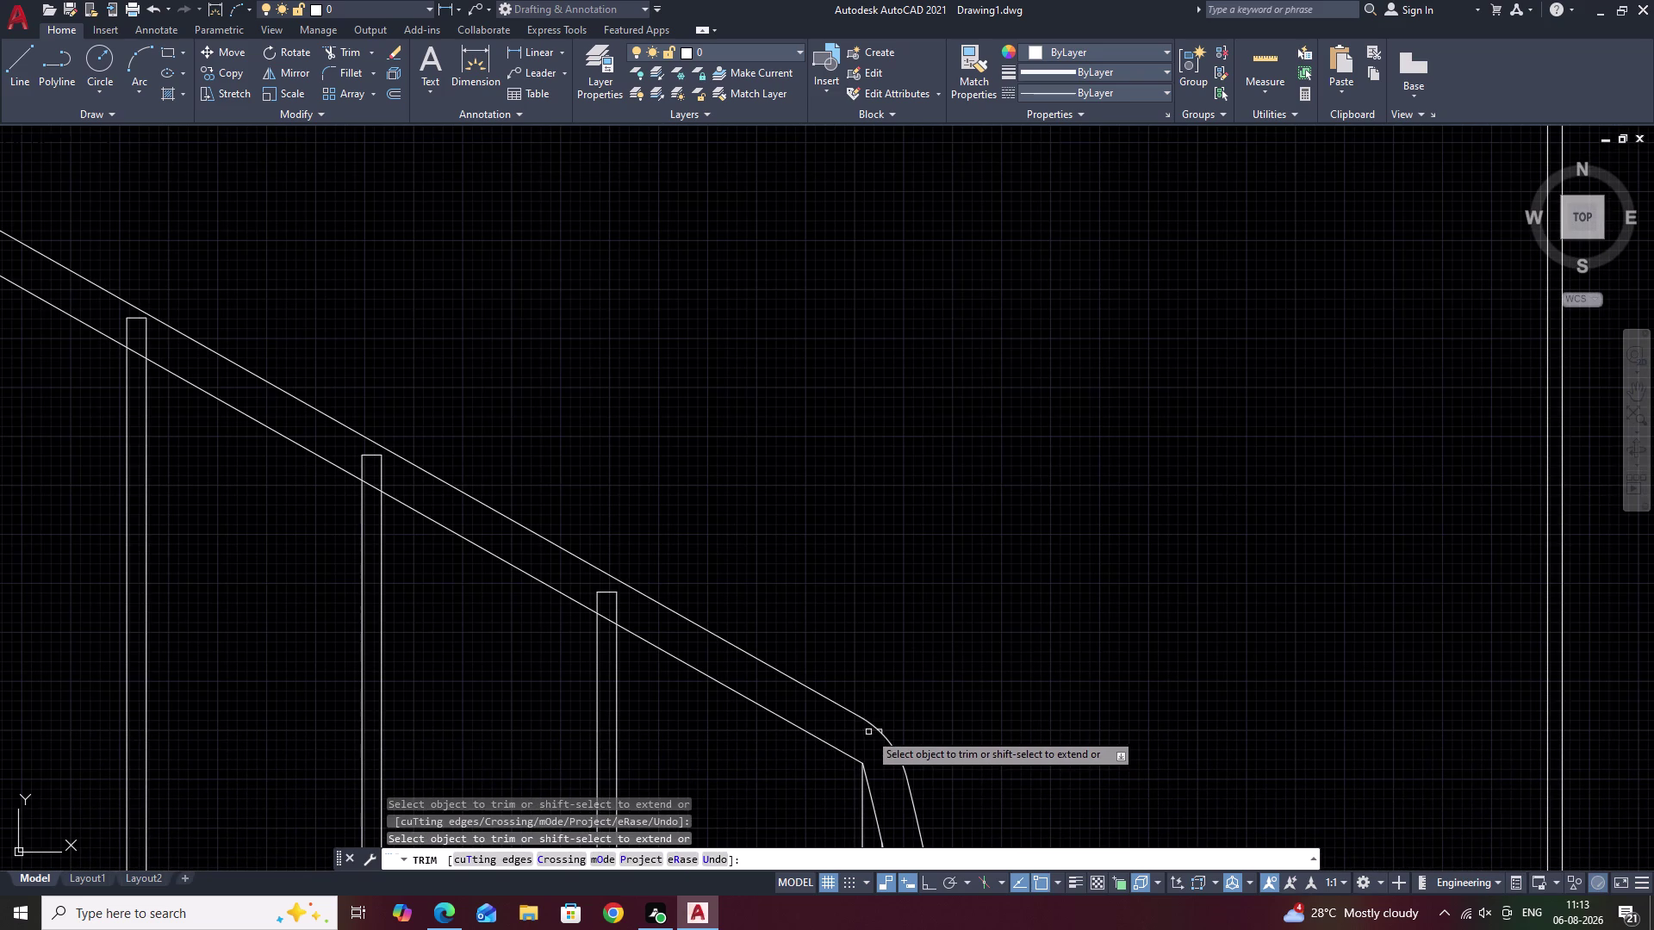
scroll(up, 3)
click(874, 738)
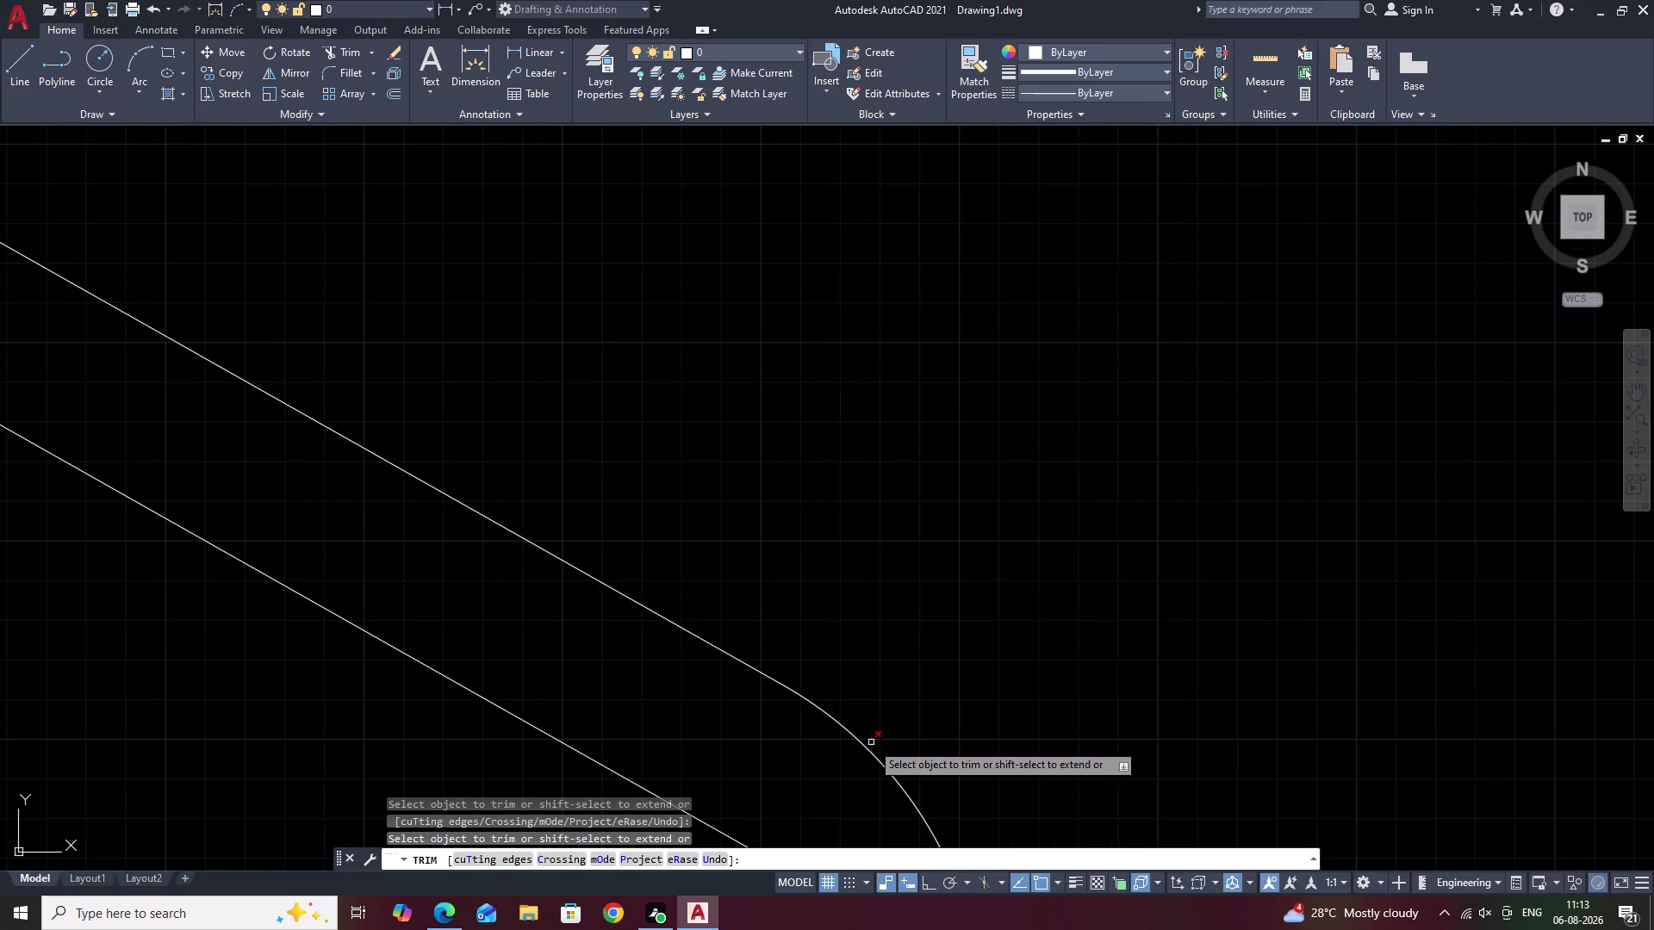
click(871, 743)
scroll(down, 3)
middle_drag(721, 694, 1077, 876)
drag(826, 746, 823, 740)
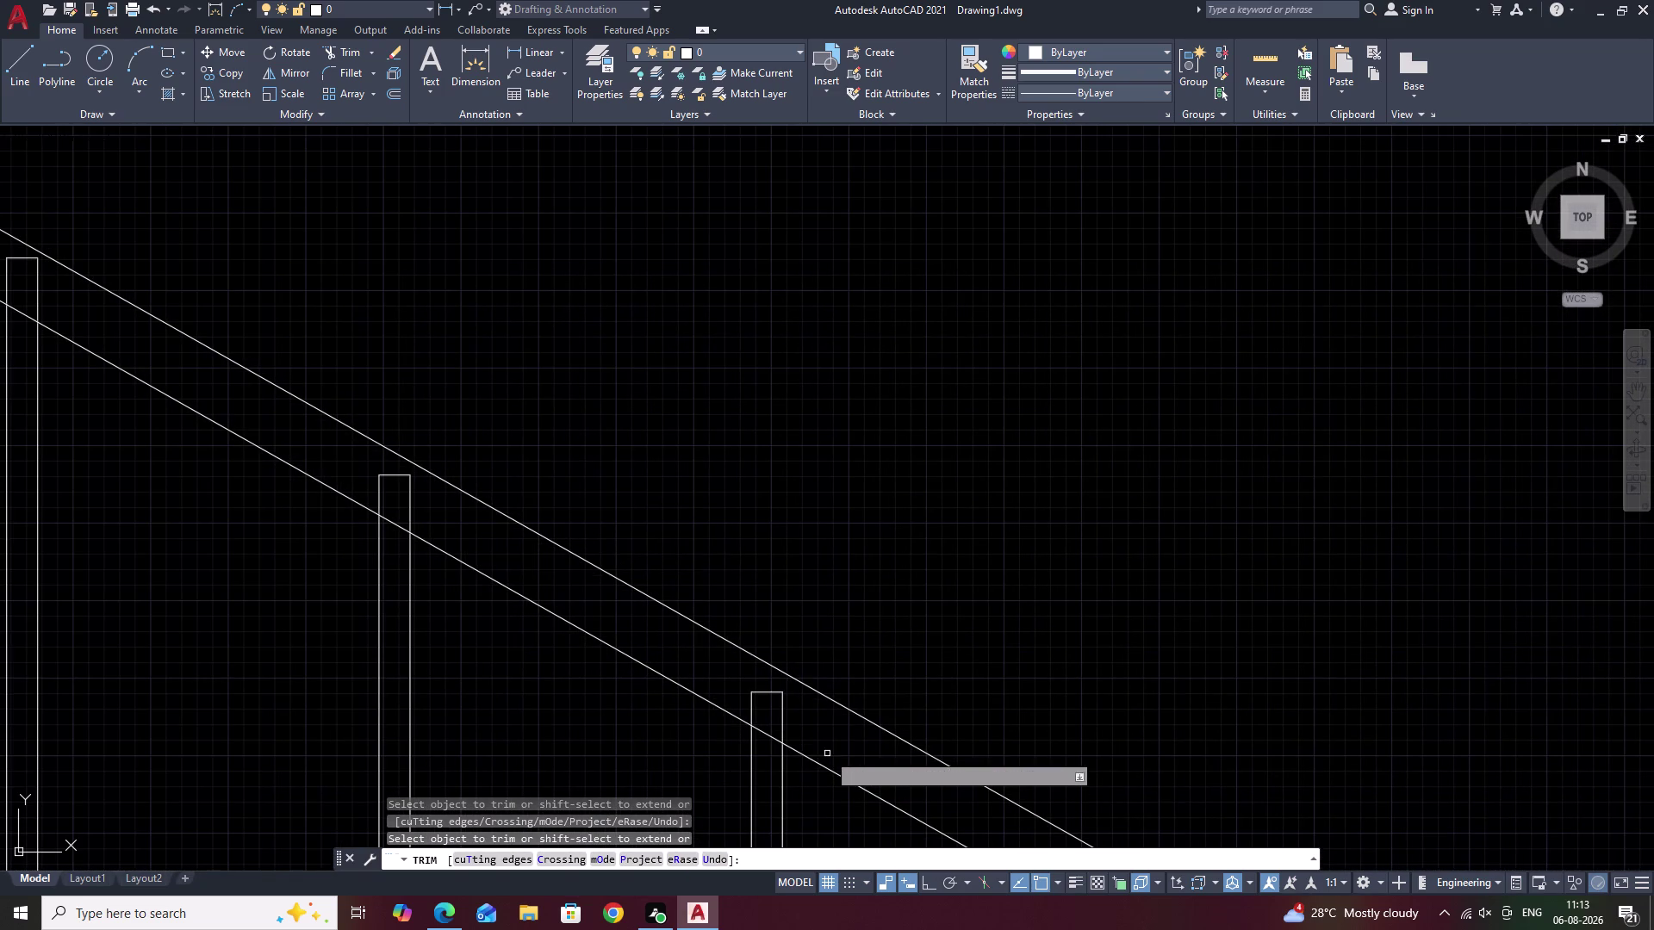
drag(824, 740, 743, 688)
click(770, 692)
scroll(down, 3)
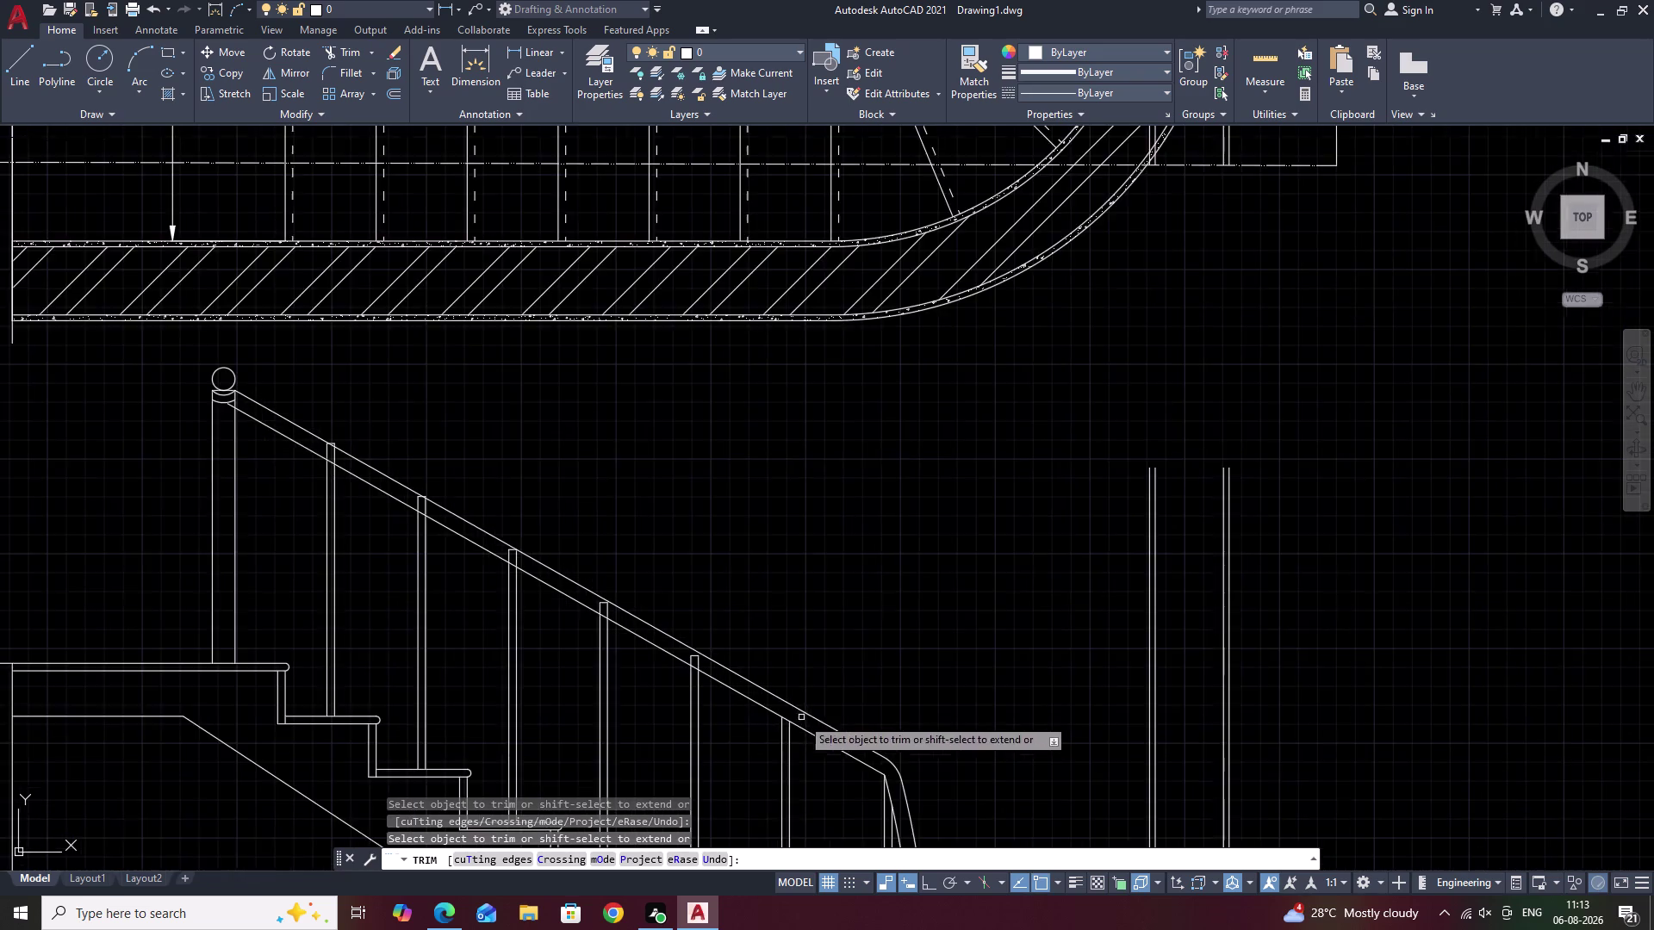
Trim more baluster tops toward the upper end of the handrail, then end trimming.
middle_drag(798, 714, 1130, 910)
scroll(up, 3)
drag(657, 627, 732, 686)
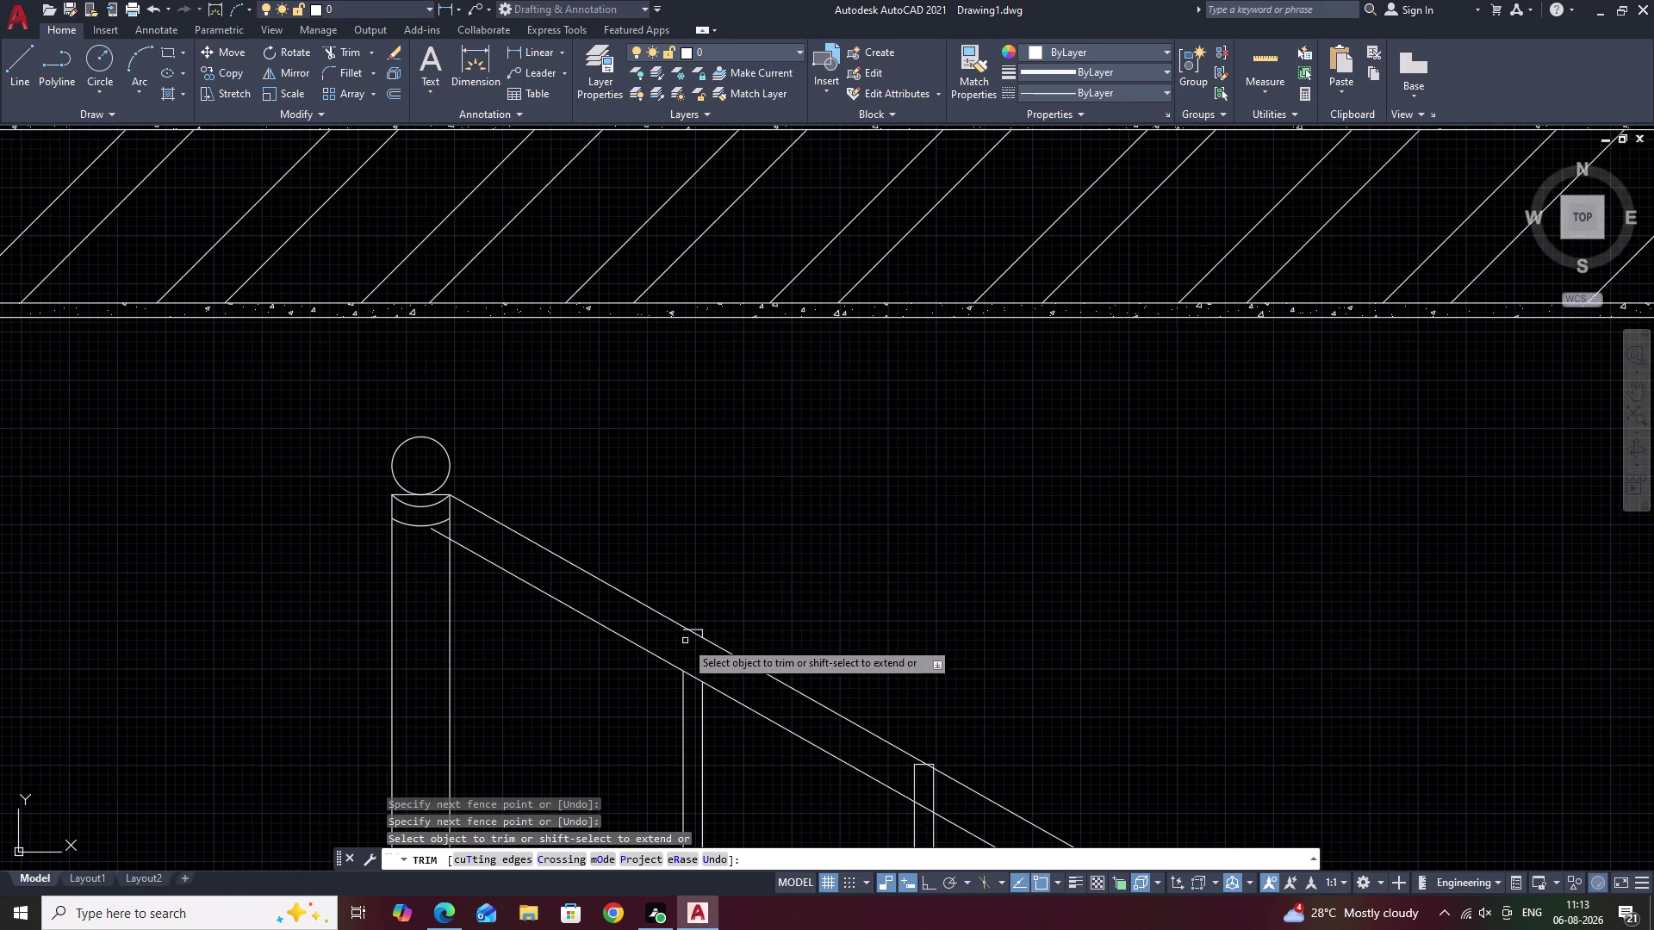
click(701, 630)
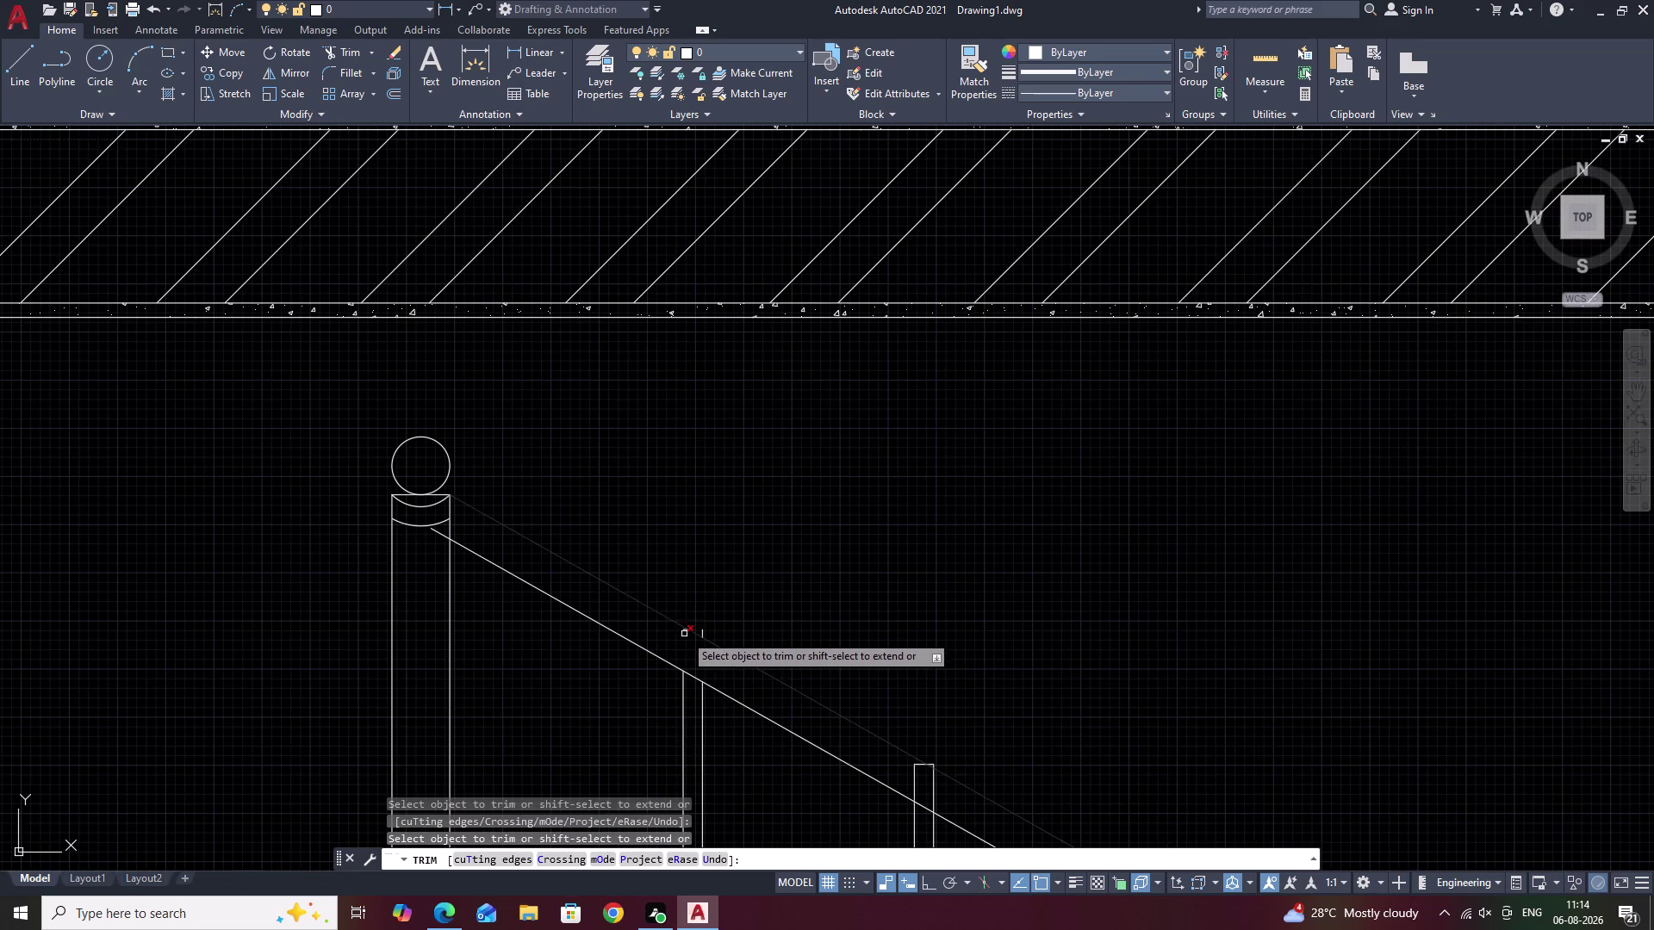
scroll(up, 3)
click(702, 649)
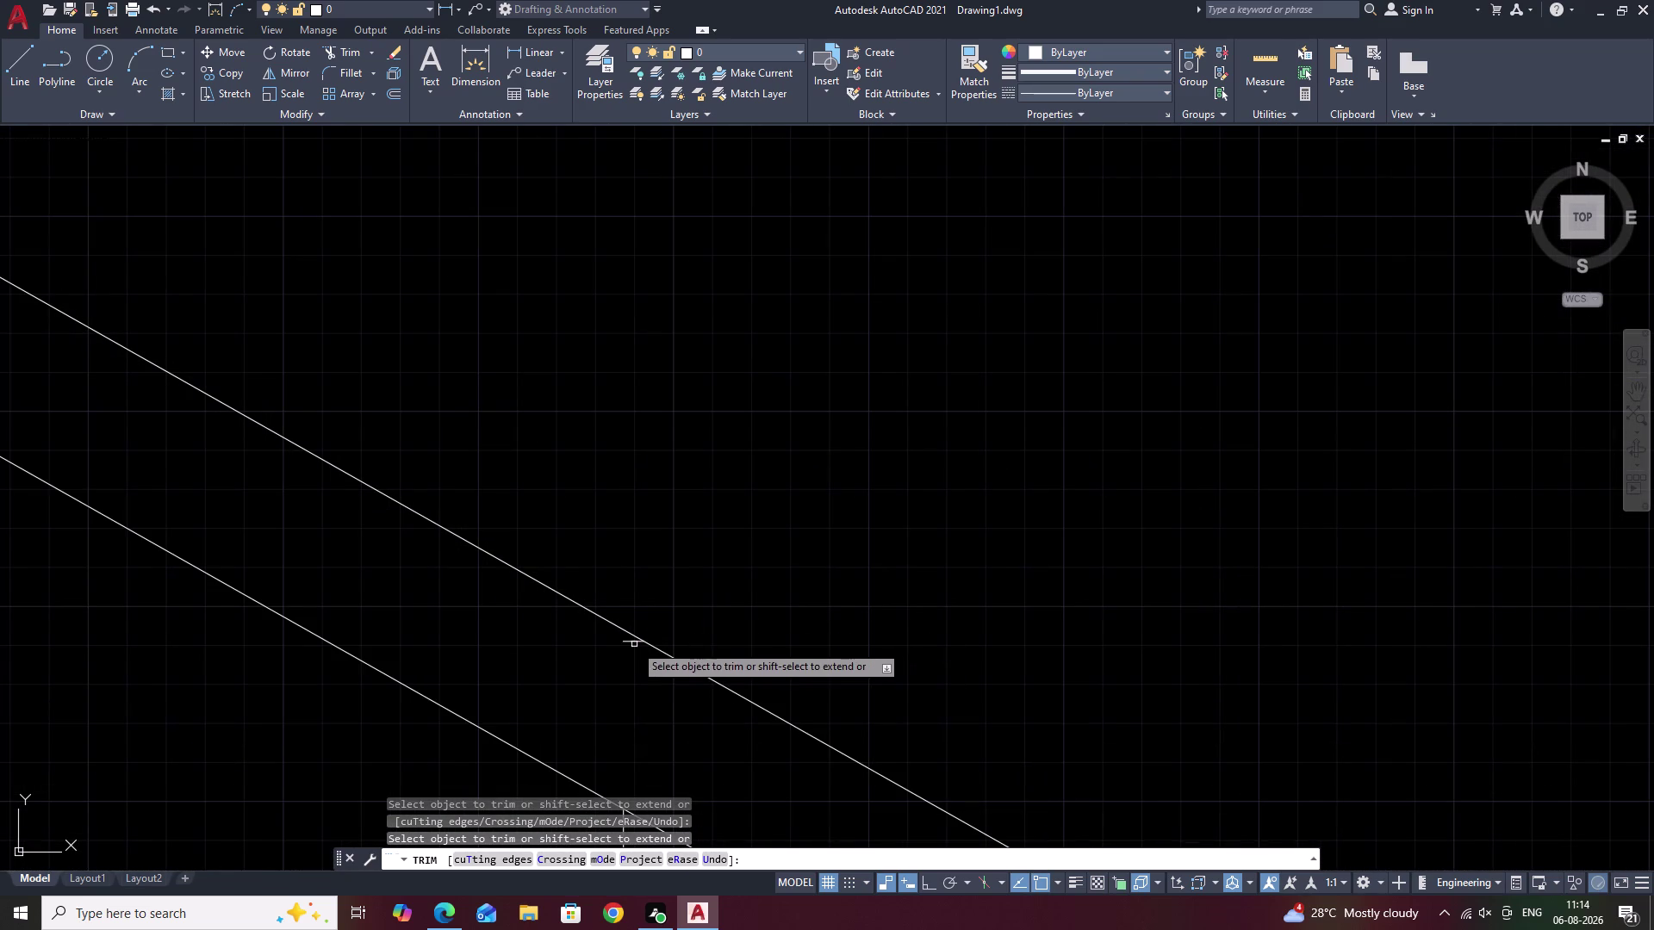
click(634, 642)
scroll(down, 3)
middle_drag(763, 769, 591, 530)
drag(699, 602, 747, 628)
right_click(698, 602)
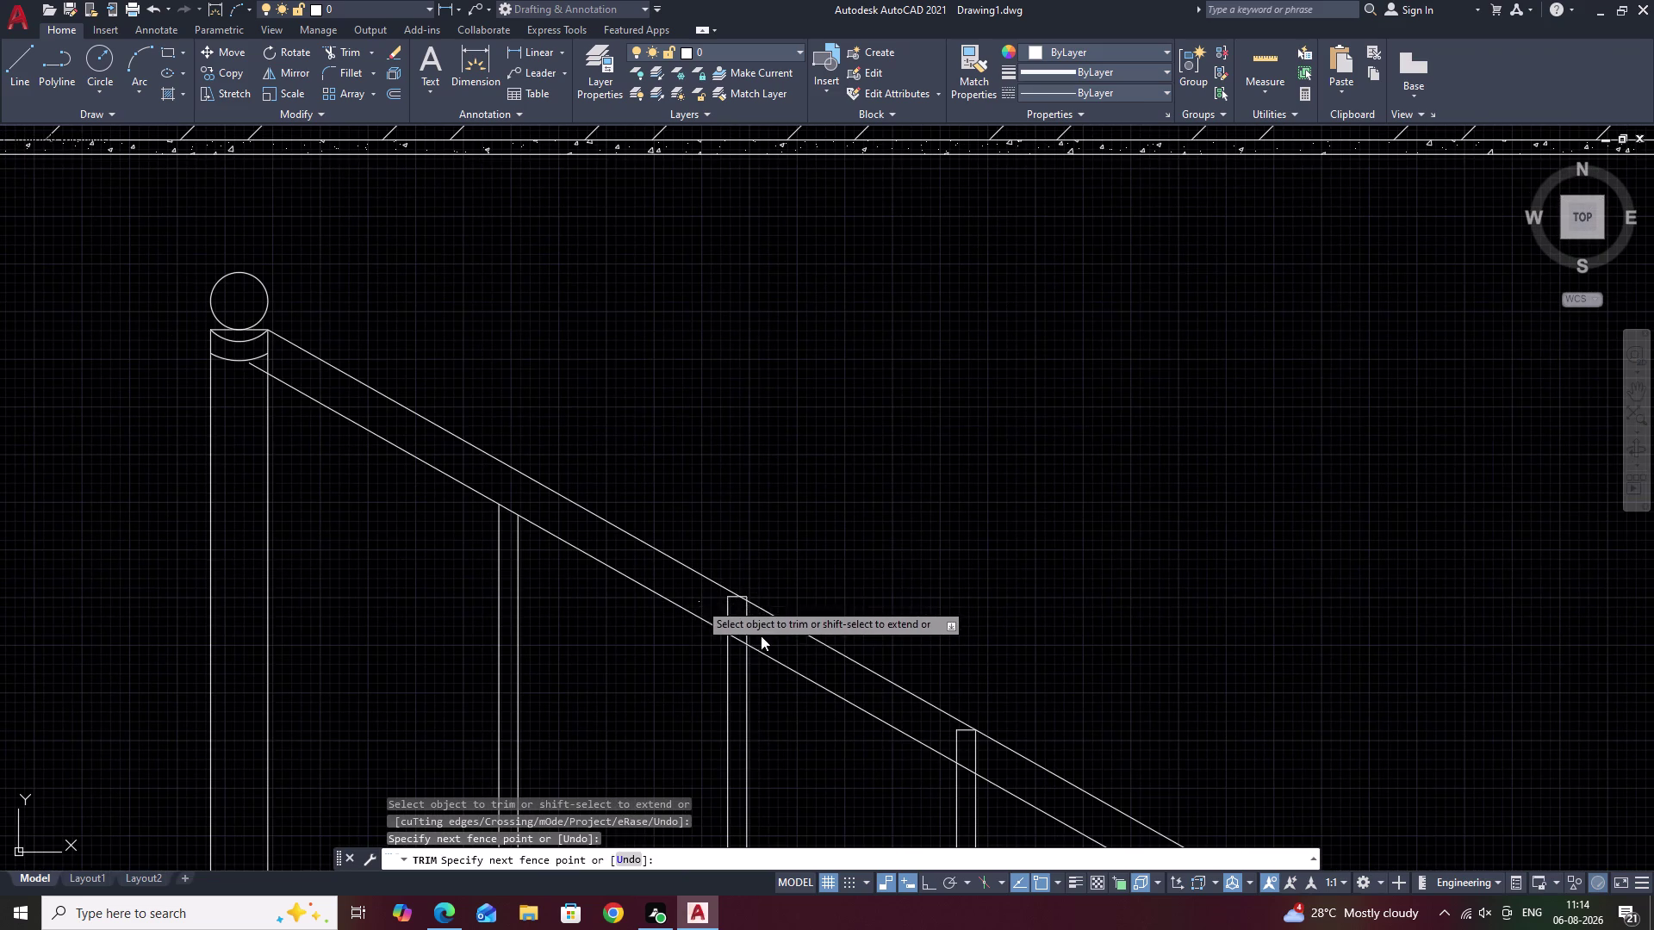
drag(747, 629, 788, 657)
click(791, 661)
click(740, 625)
key(Escape)
Restart TRIM and cut the remaining baluster edges between the handrail lines.
scroll(up, 3)
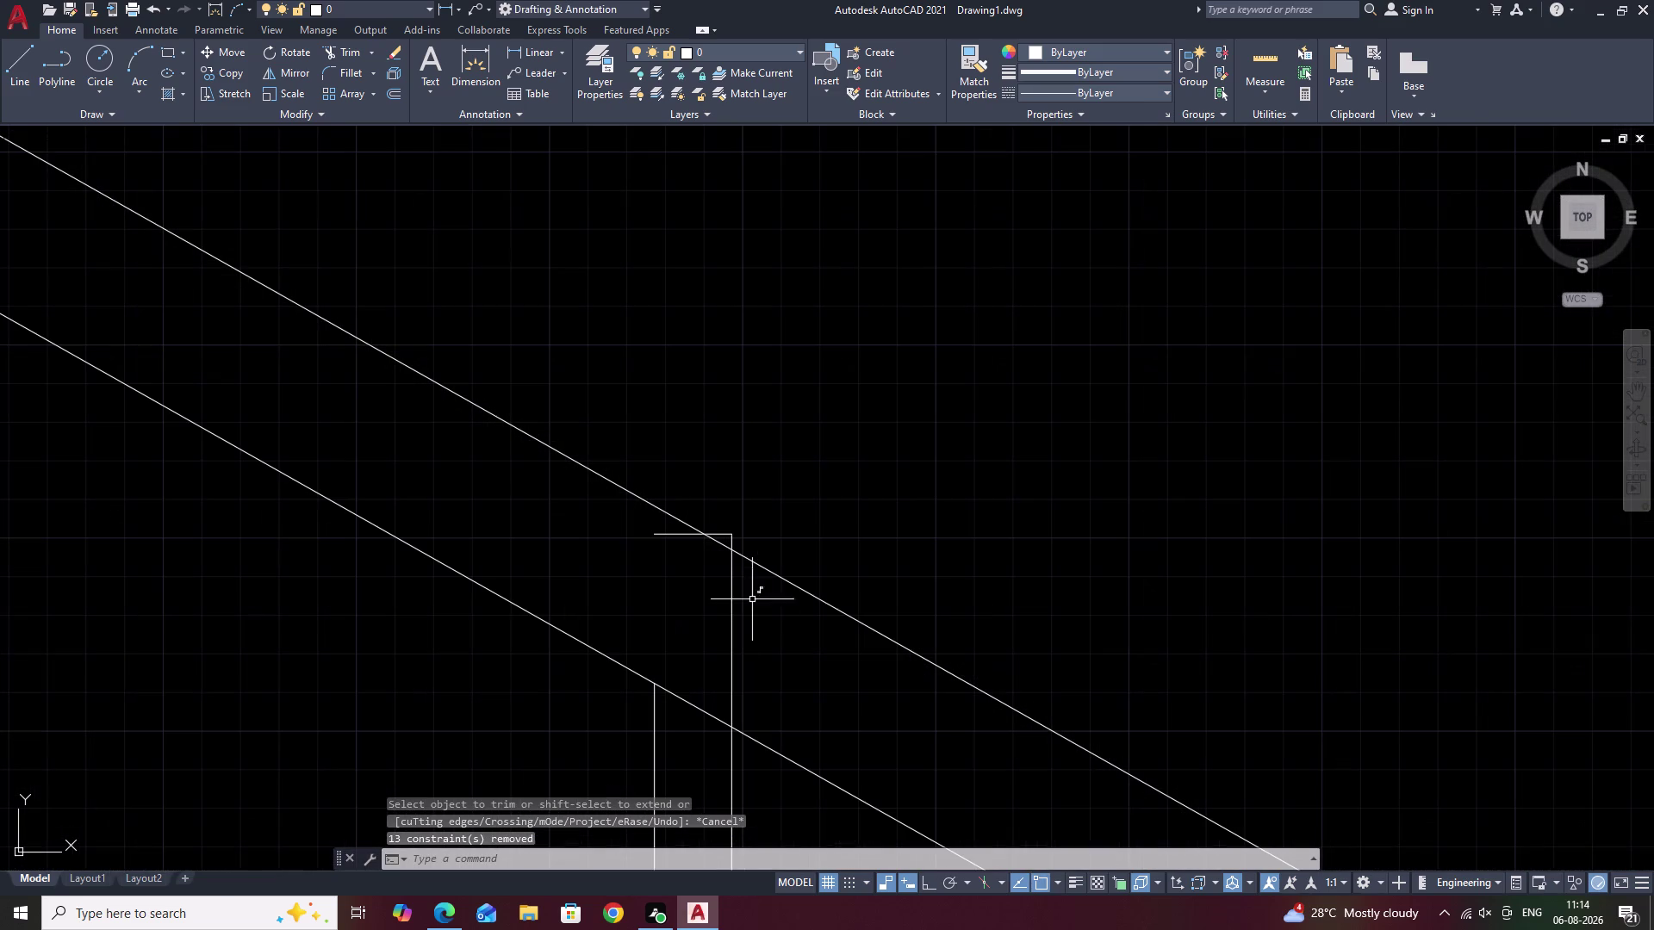
text(TR)
key(space)
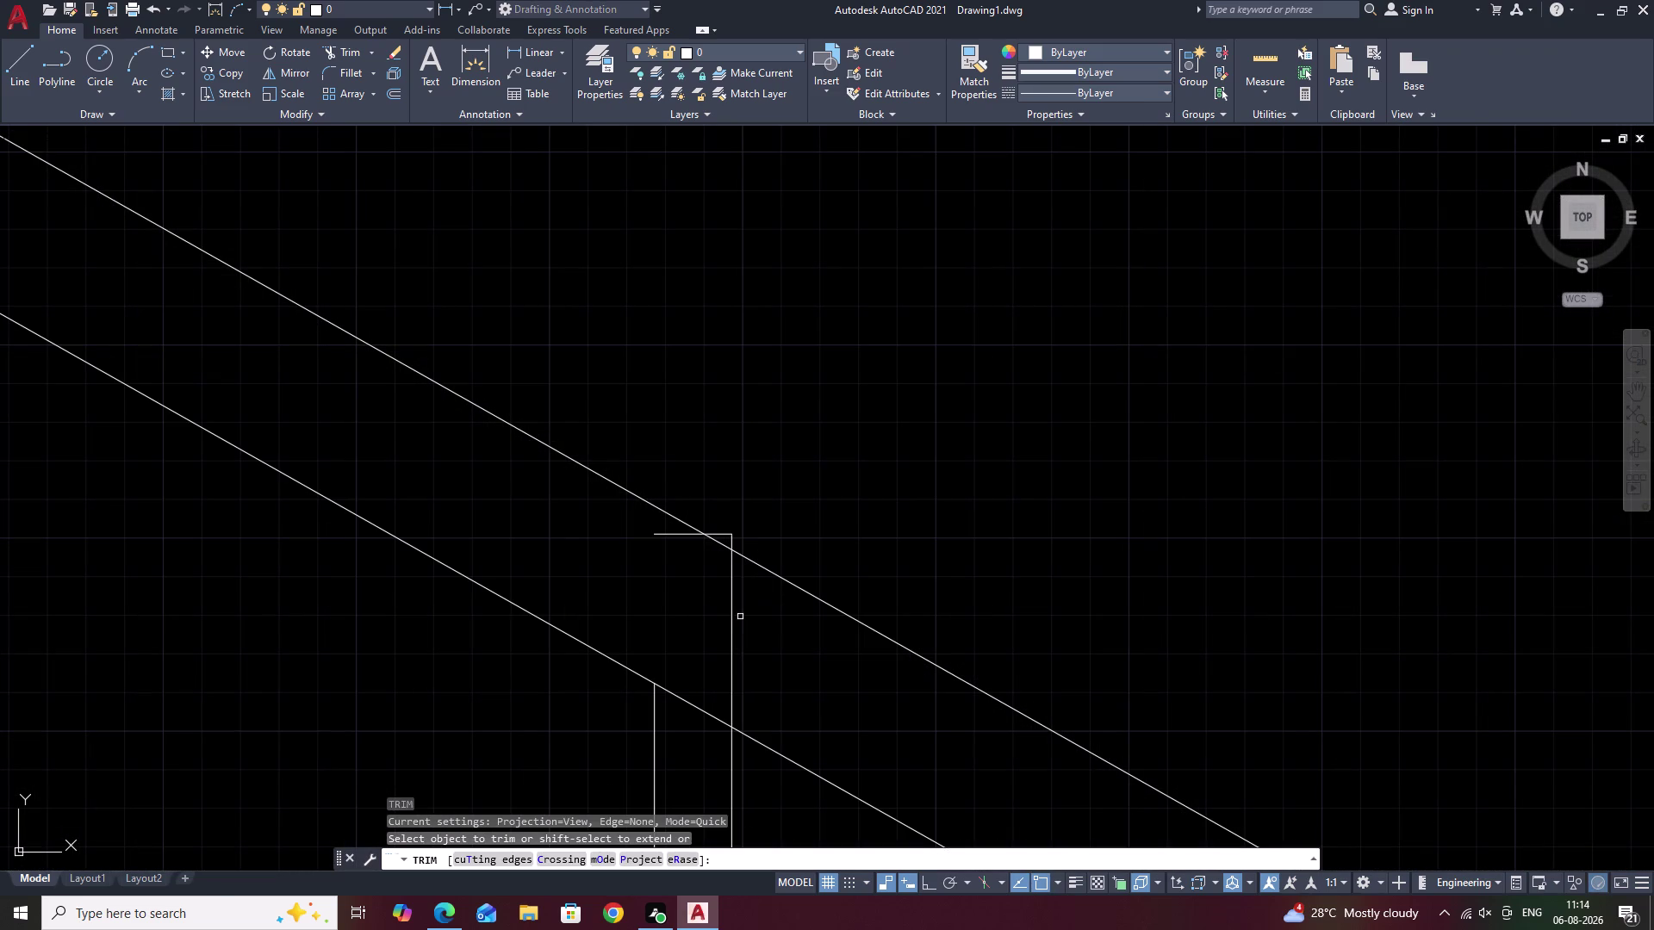
click(731, 626)
click(681, 537)
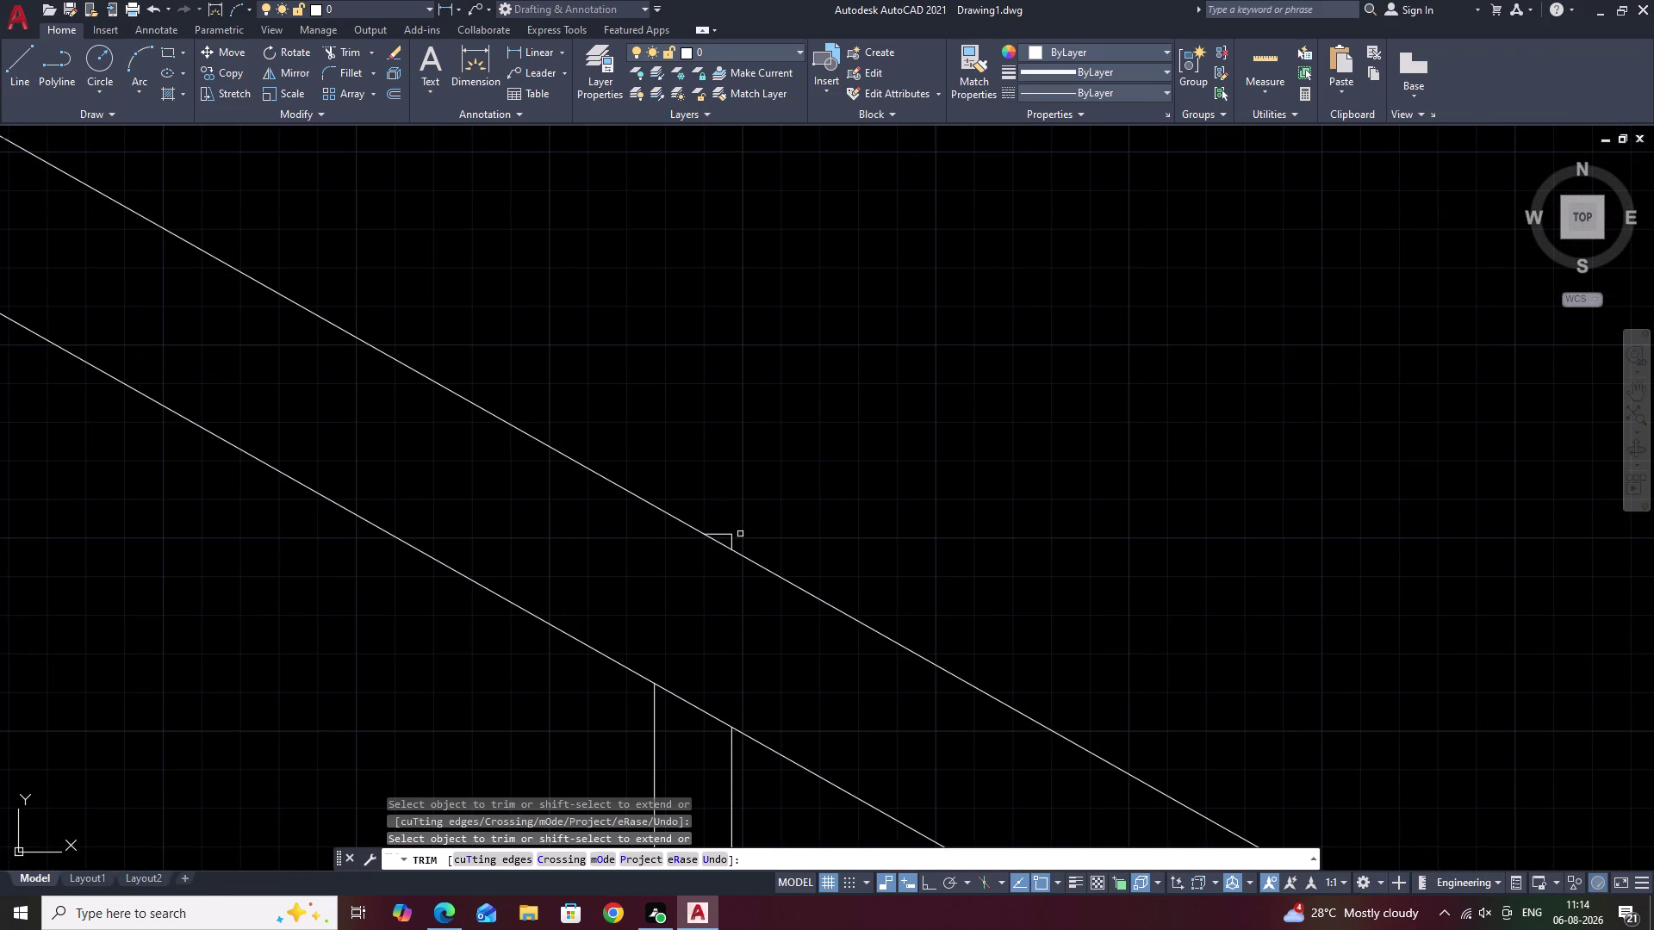
click(731, 539)
click(726, 533)
scroll(down, 3)
middle_drag(898, 696, 677, 489)
drag(828, 541, 933, 622)
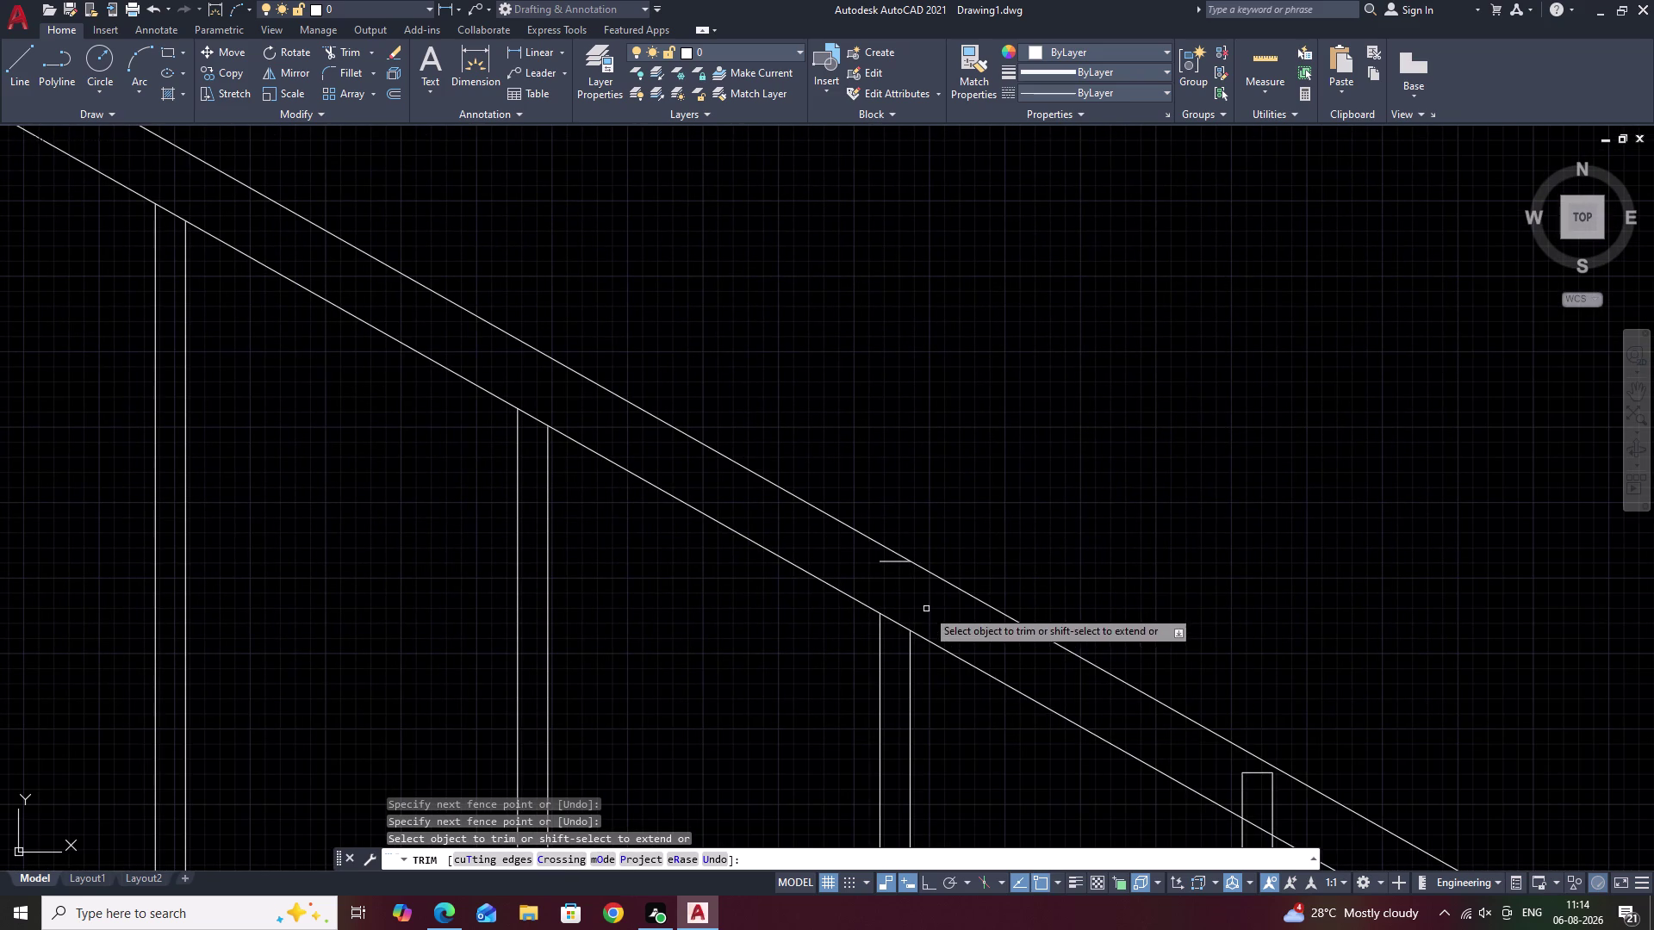
click(888, 561)
scroll(down, 3)
Trim the last baluster tops down to the lowest one and end the trim.
middle_drag(996, 637, 886, 562)
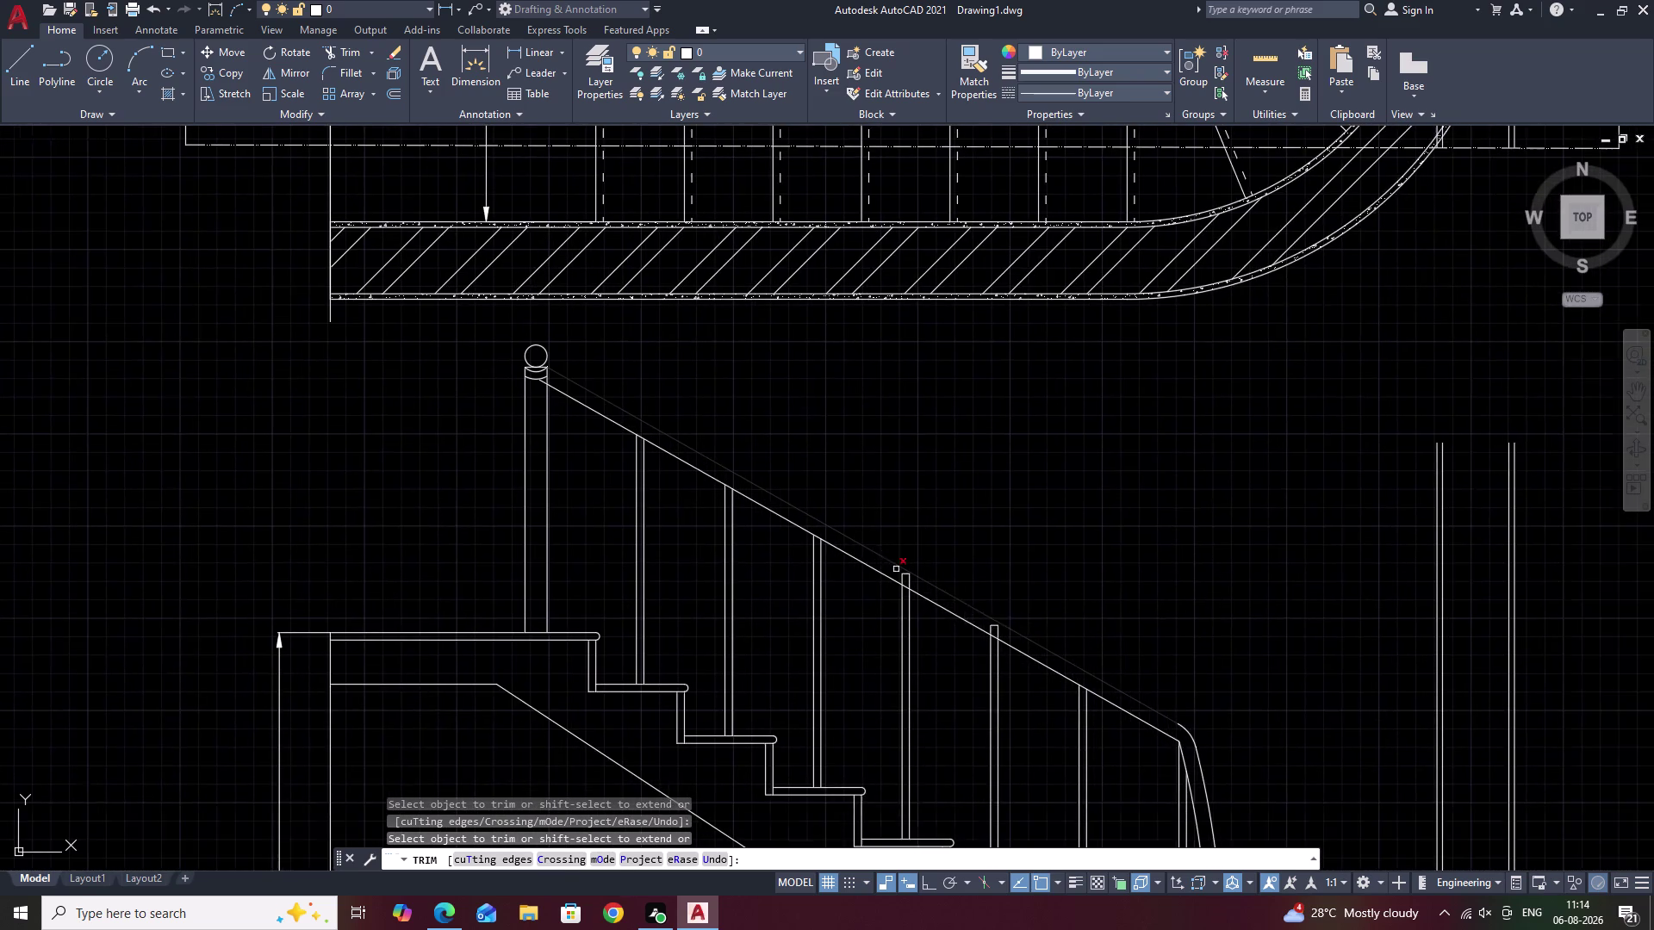
scroll(up, 3)
drag(833, 541, 907, 599)
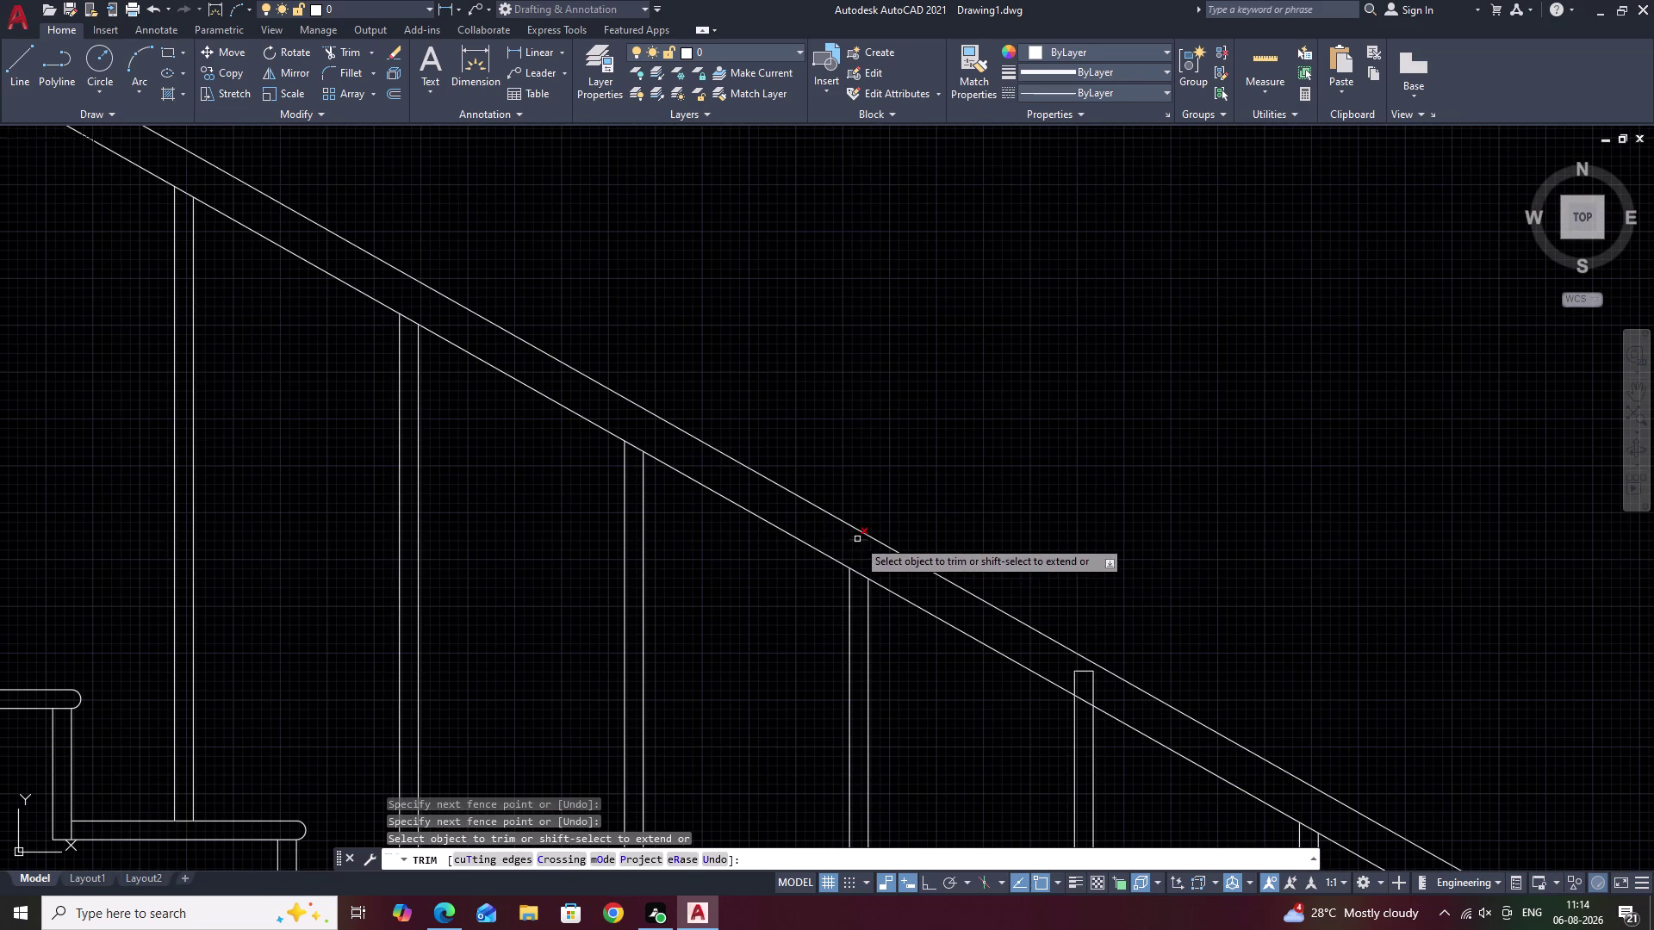
click(857, 539)
drag(1072, 660, 1103, 699)
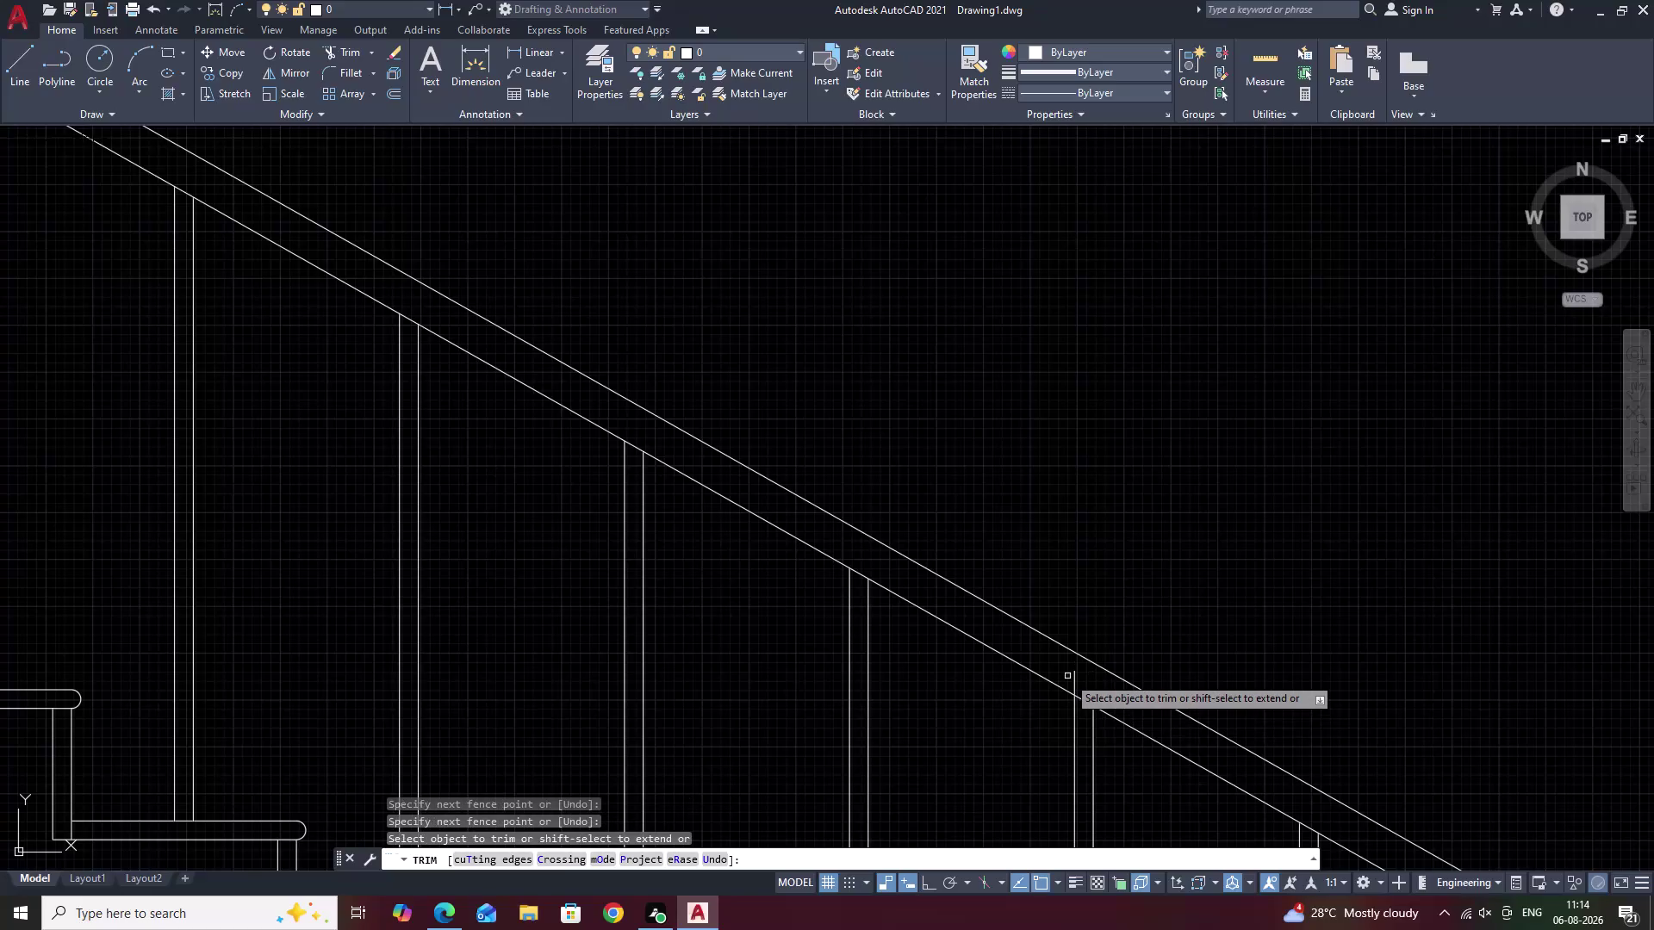
click(1074, 675)
scroll(down, 3)
middle_drag(1176, 731, 995, 613)
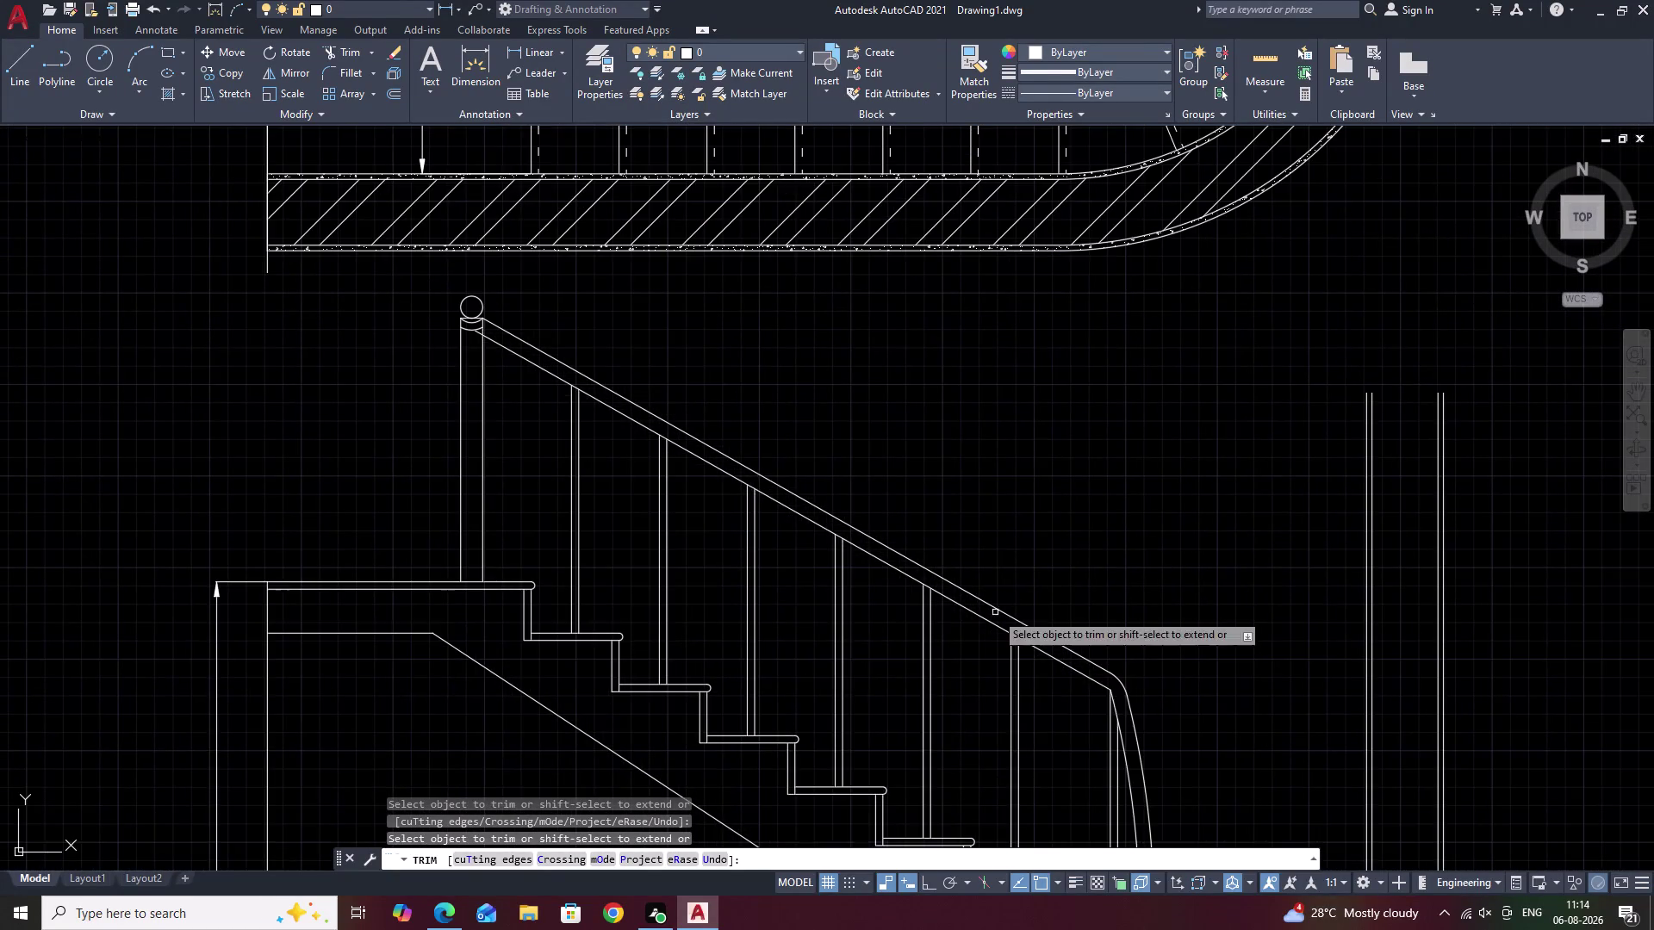
scroll(up, 3)
key(Escape)
scroll(down, 3)
middle_drag(1262, 725, 1205, 521)
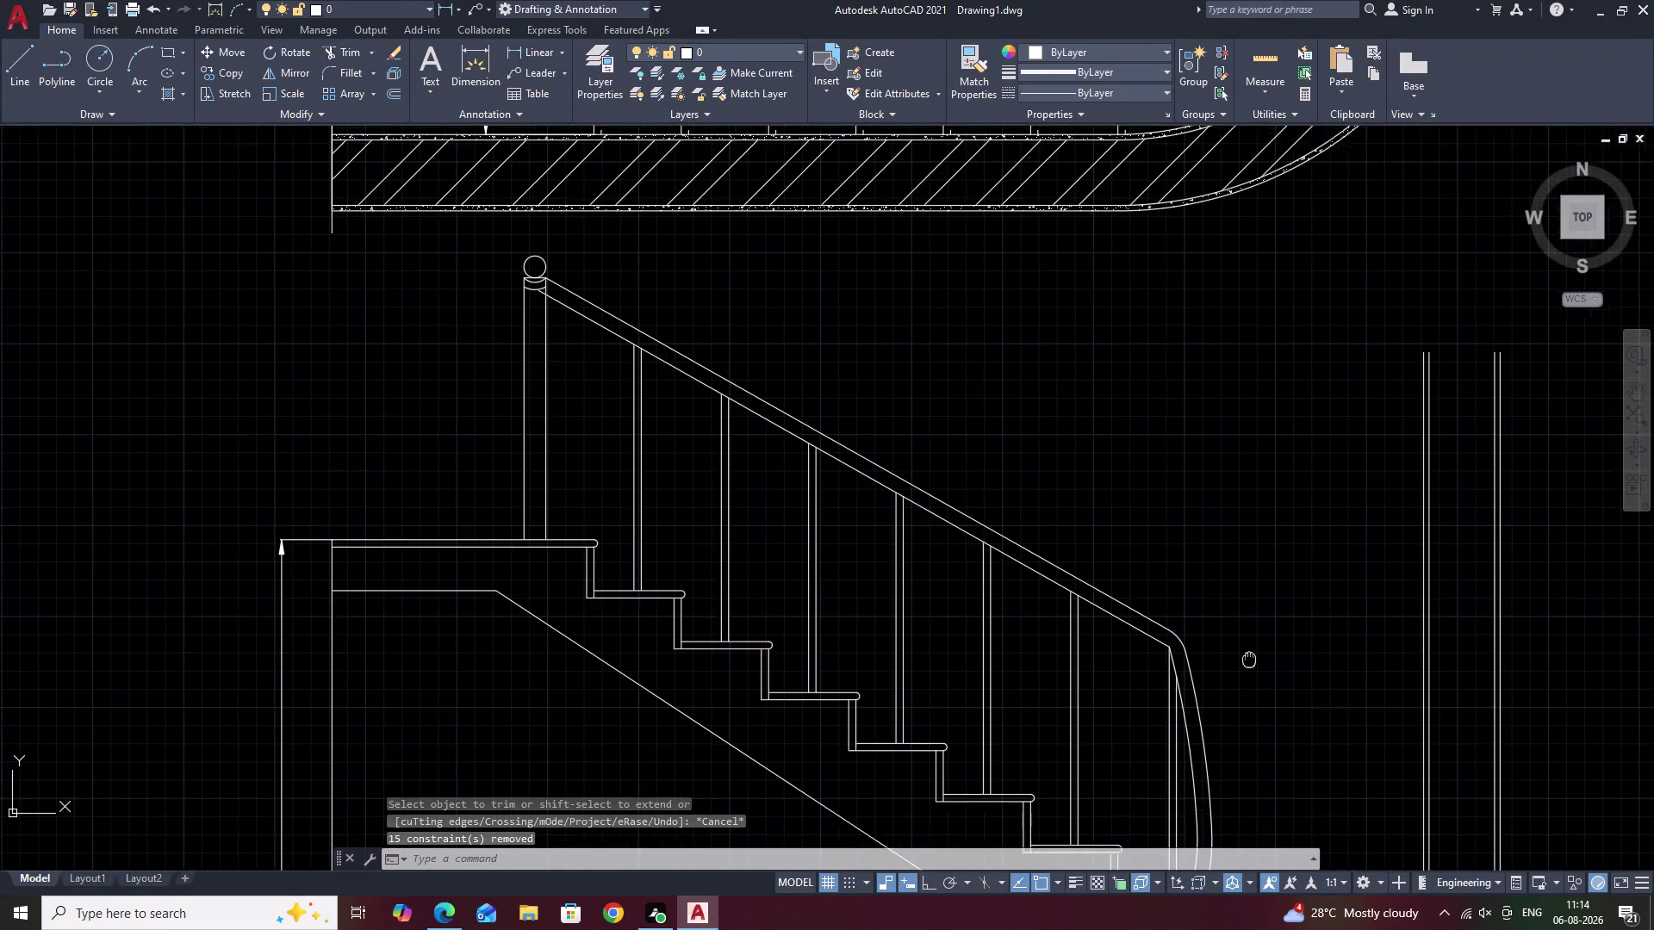
middle_drag(1205, 521, 1151, 346)
middle_drag(1171, 493, 1196, 332)
scroll(down, 3)
middle_drag(1219, 525, 1109, 637)
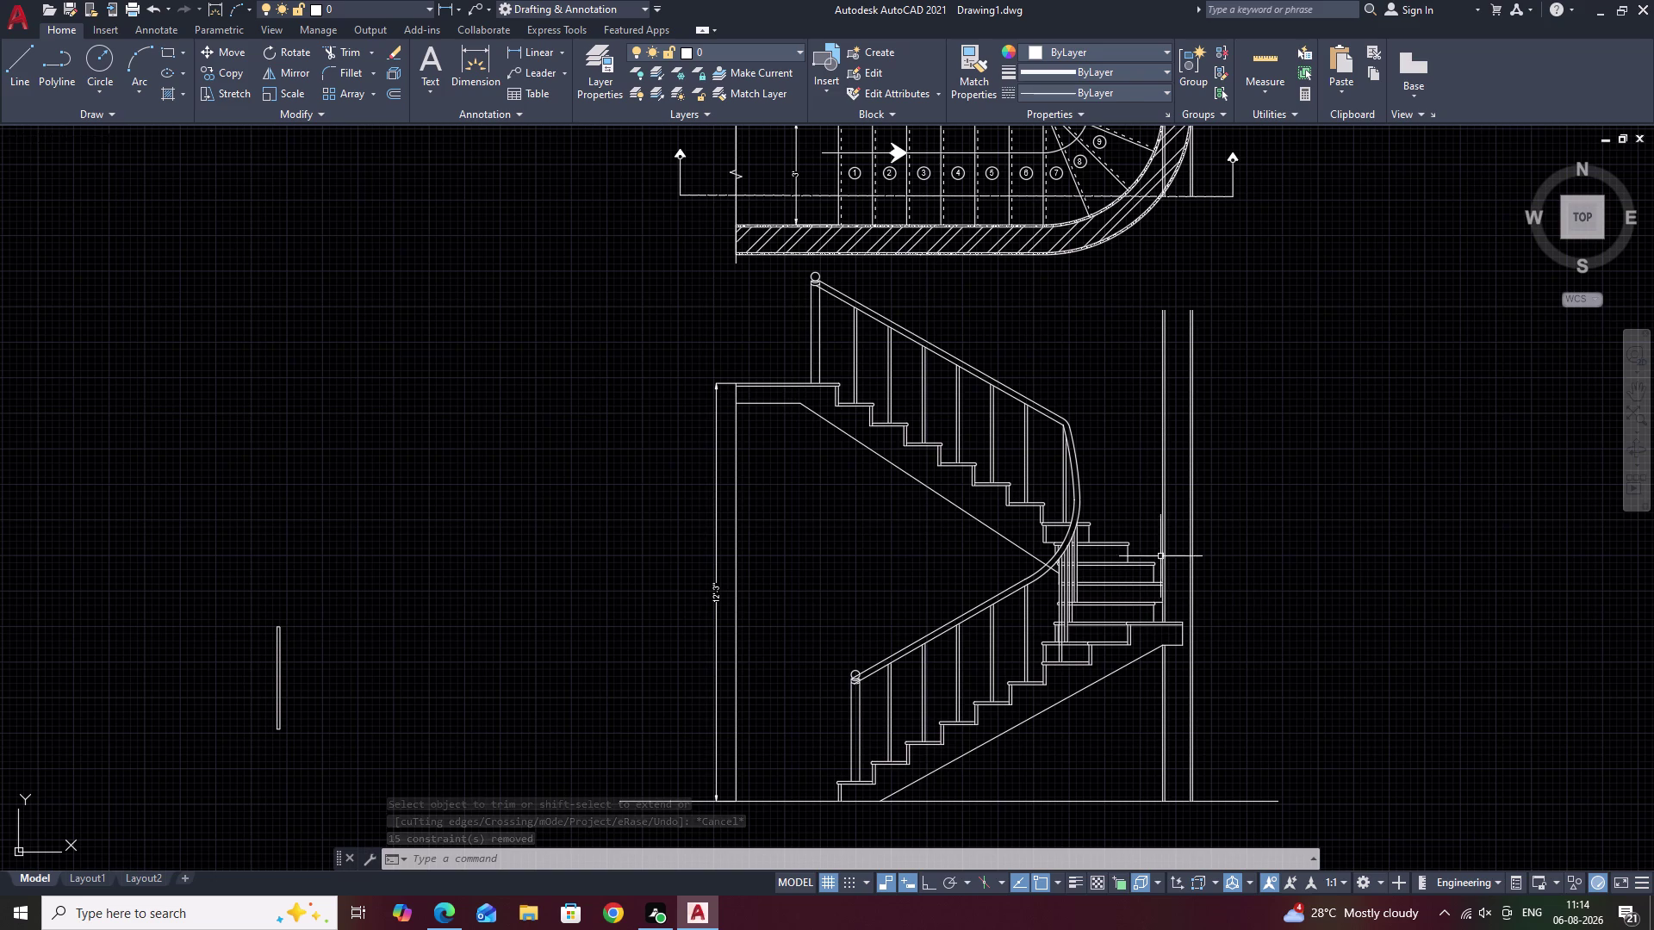
scroll(down, 3)
middle_drag(838, 505, 934, 530)
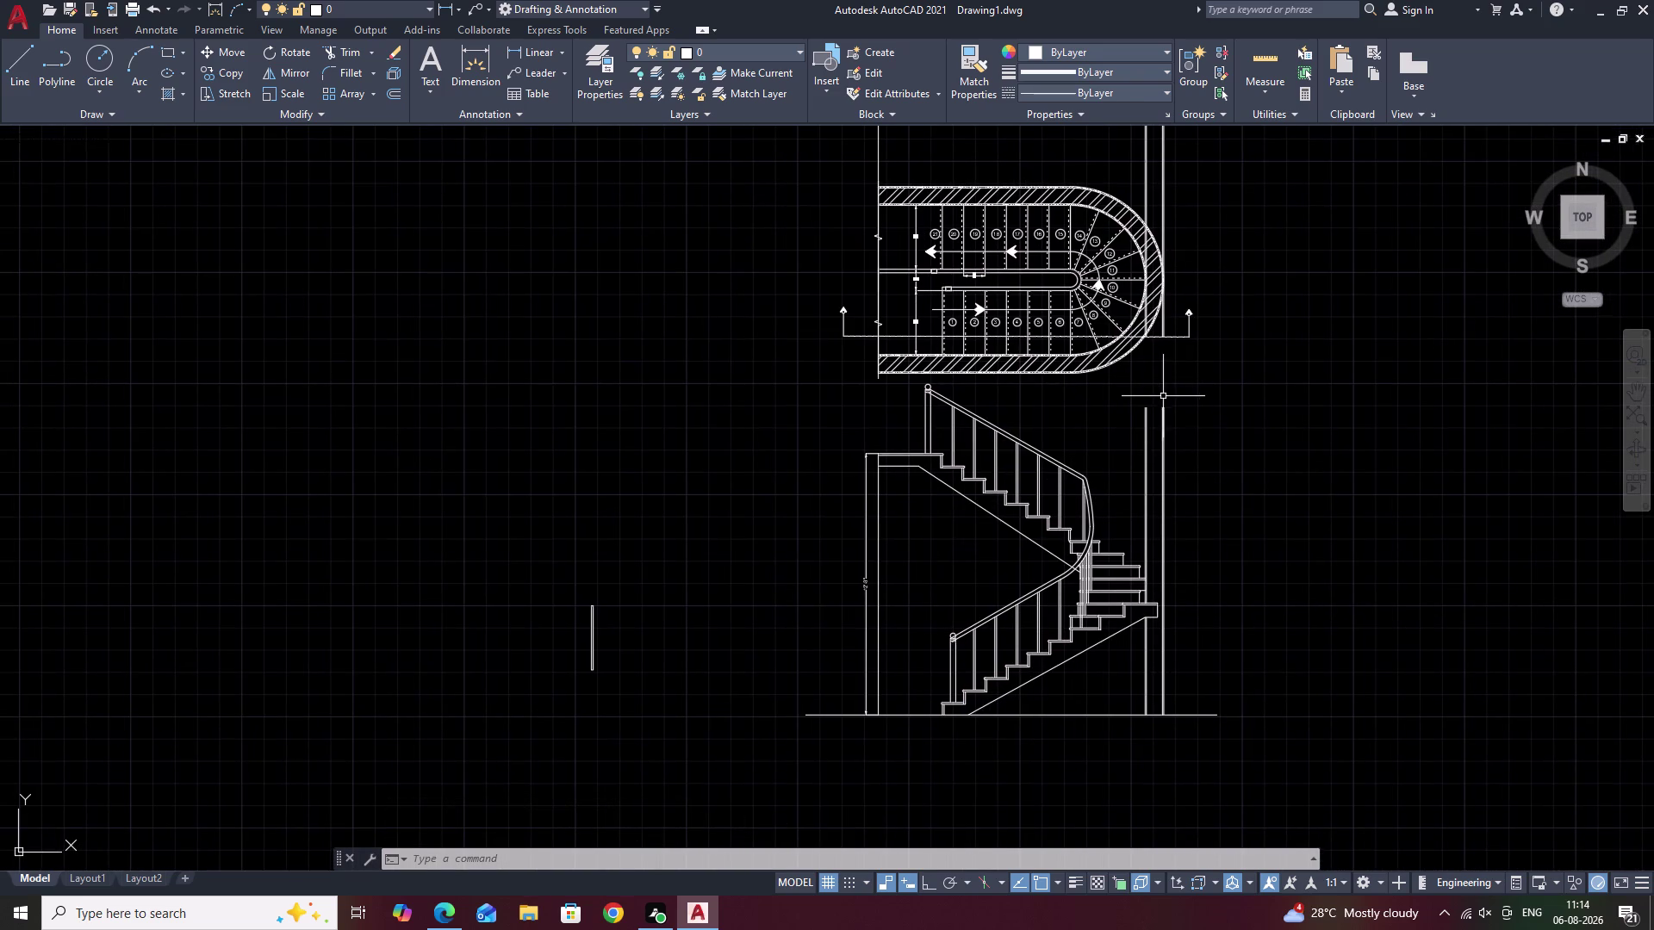
scroll(up, 3)
middle_drag(909, 505, 1038, 370)
scroll(down, 3)
middle_drag(1007, 386, 989, 506)
scroll(up, 3)
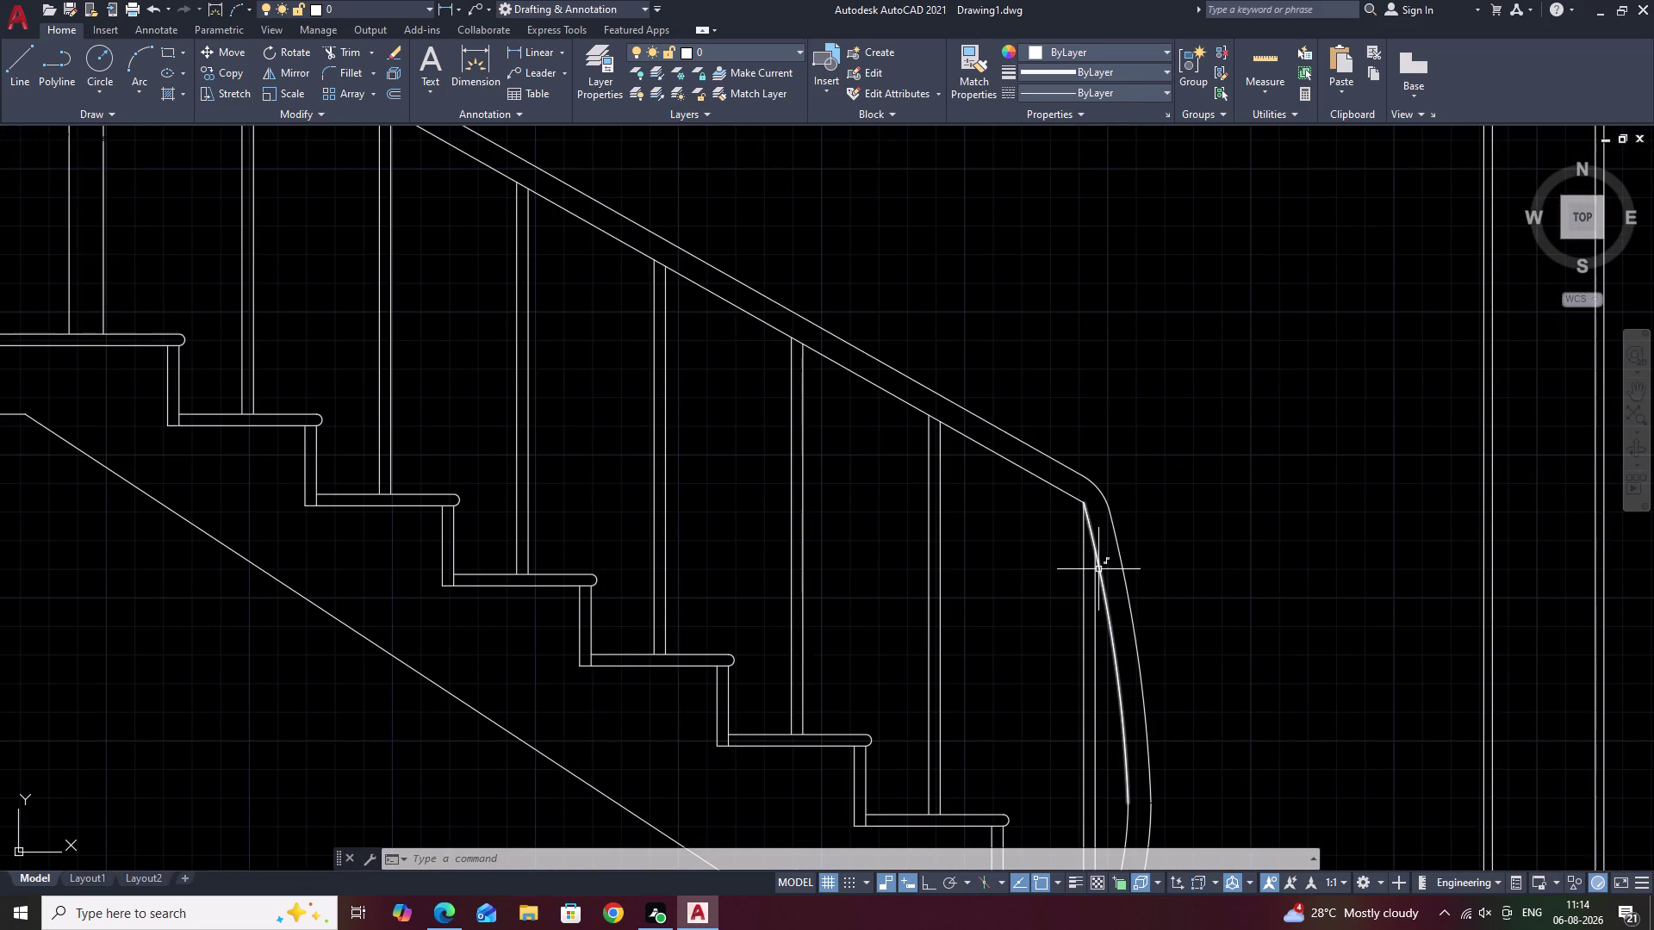
key(Escape)
text(F)
key(space)
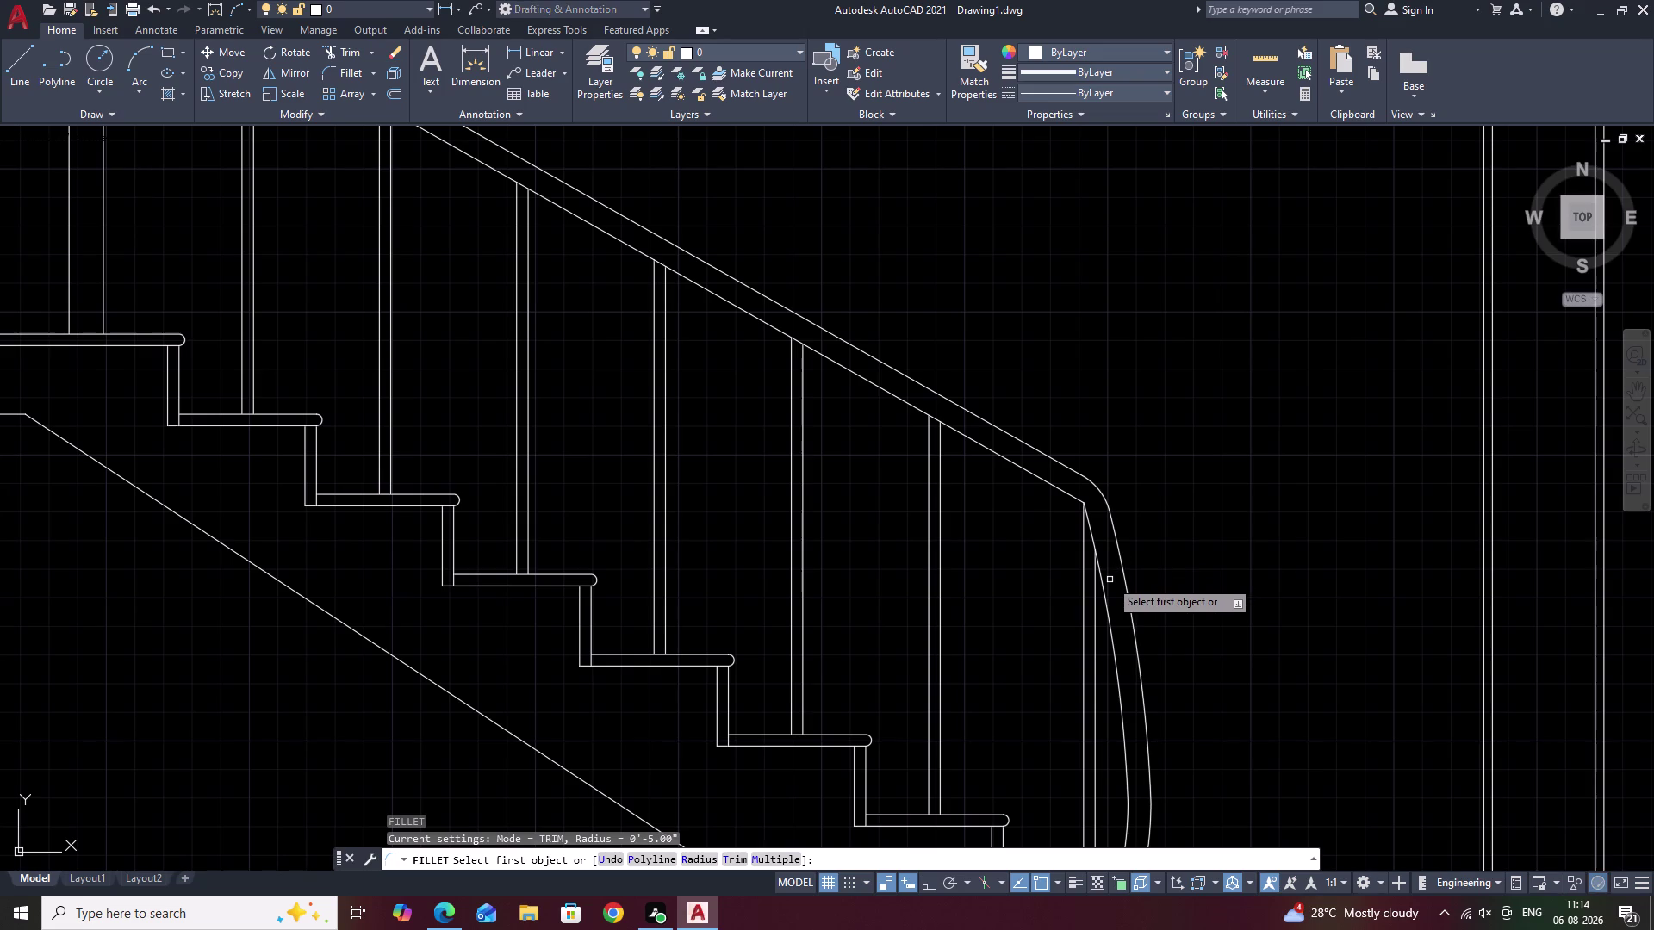
text(R 30)
key(space)
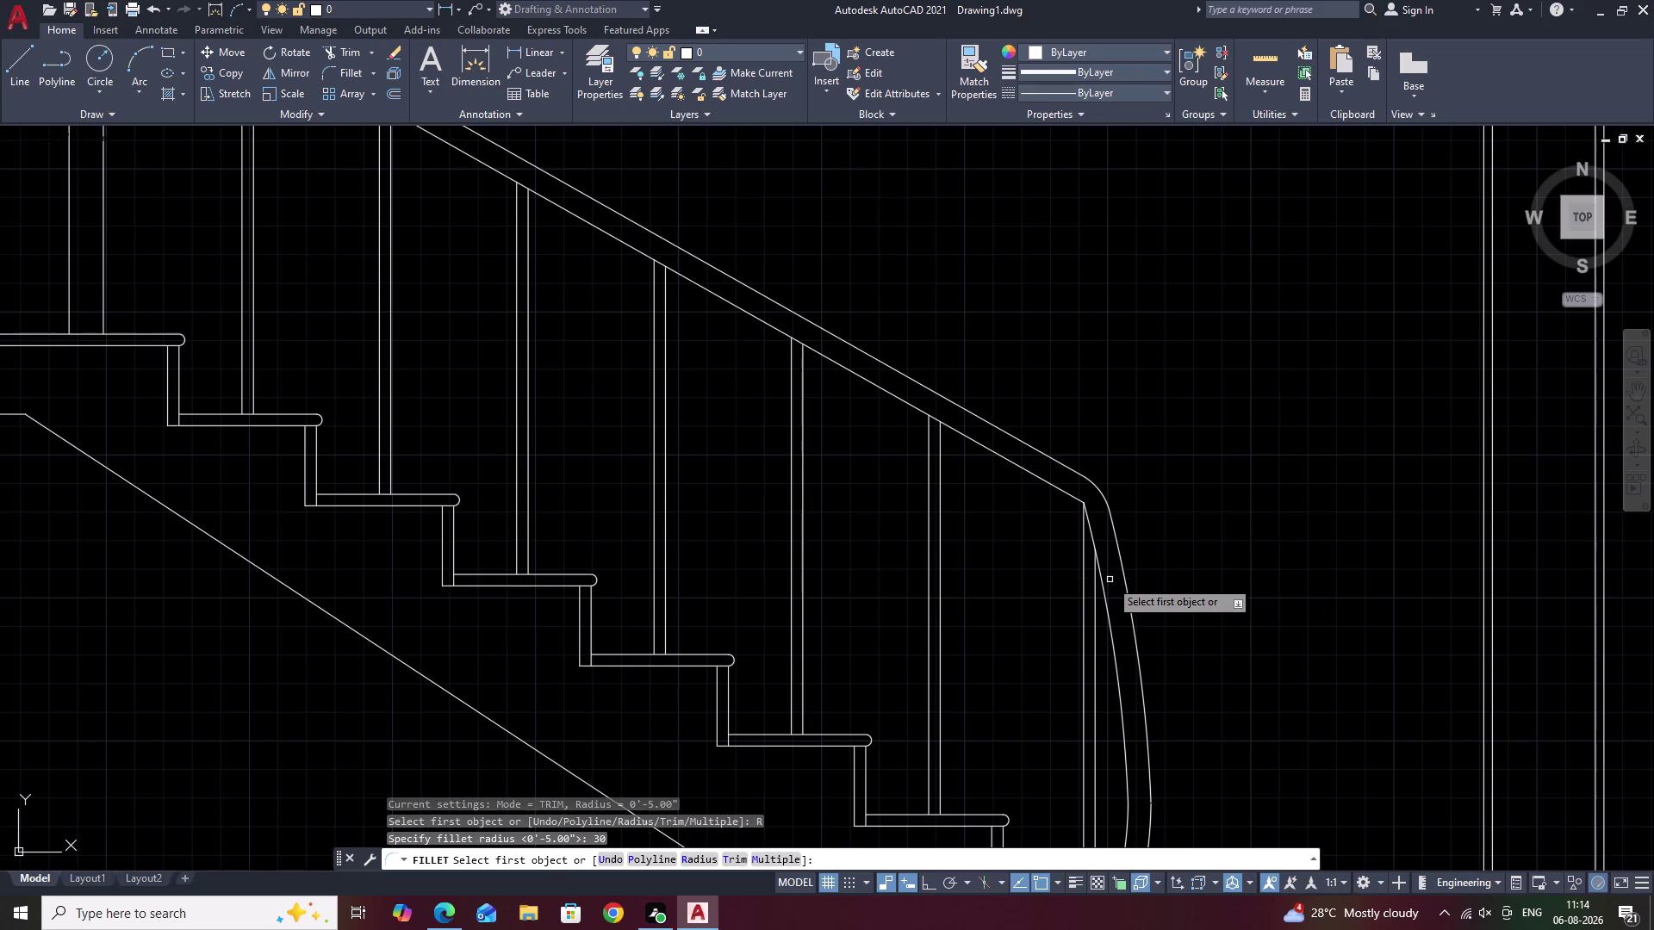
click(1104, 586)
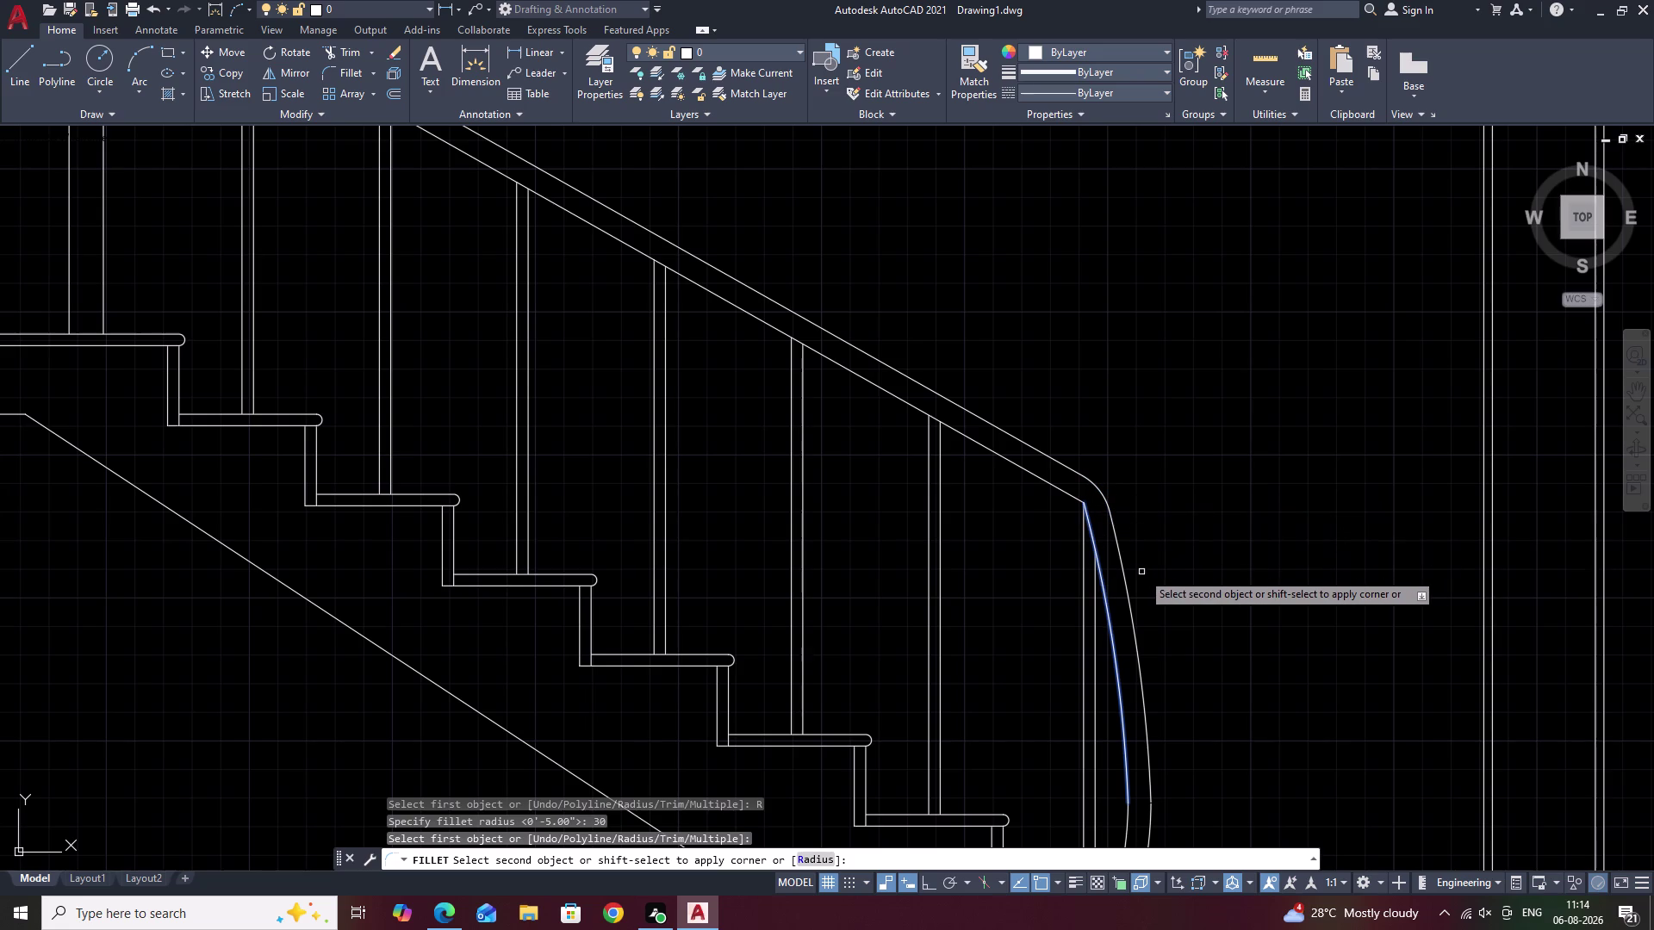
key(Escape)
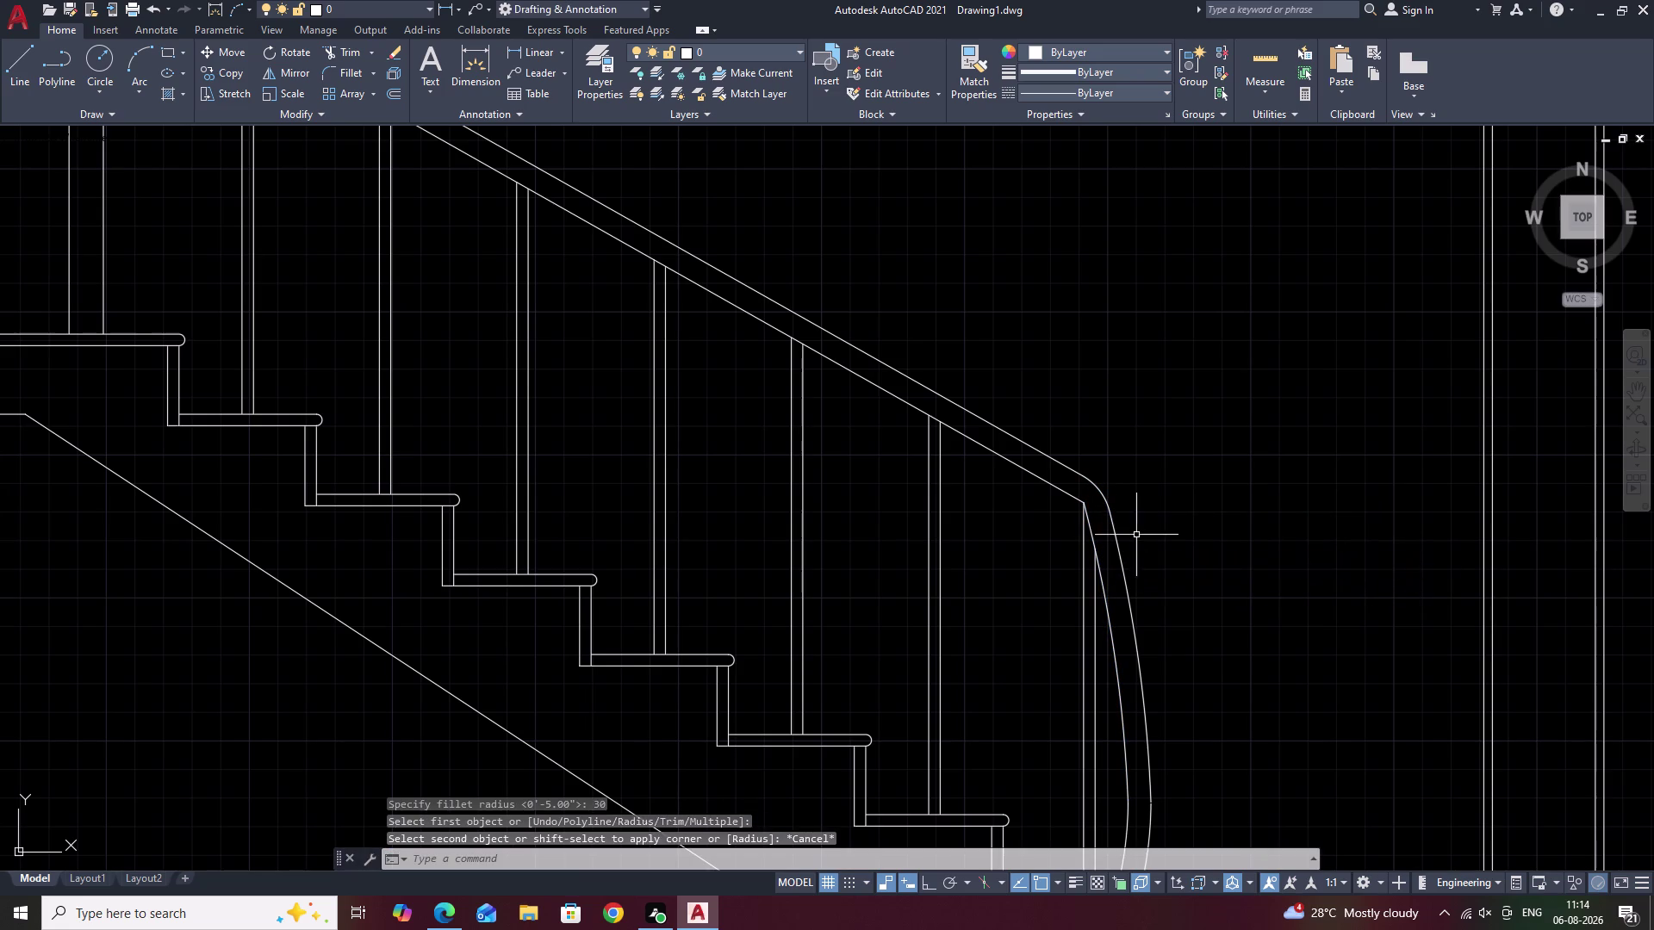
scroll(down, 3)
scroll(down, 3)
middle_drag(1203, 573, 1193, 511)
scroll(up, 3)
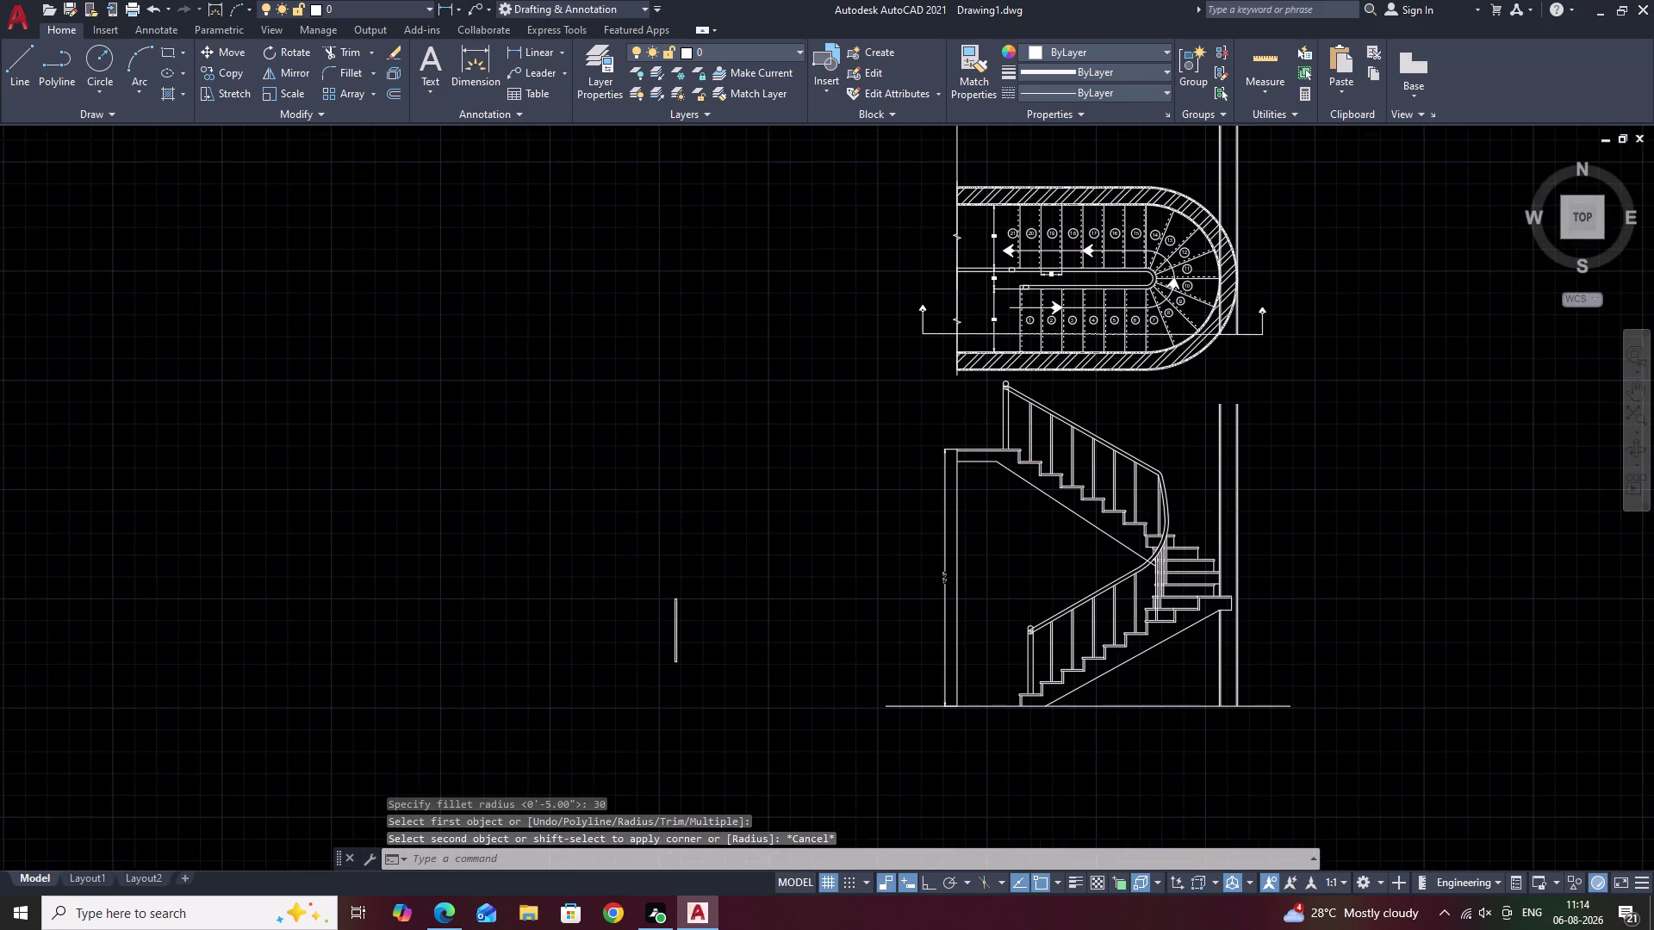
scroll(up, 3)
scroll(down, 3)
middle_drag(1184, 515, 1184, 596)
middle_drag(1111, 507, 1107, 531)
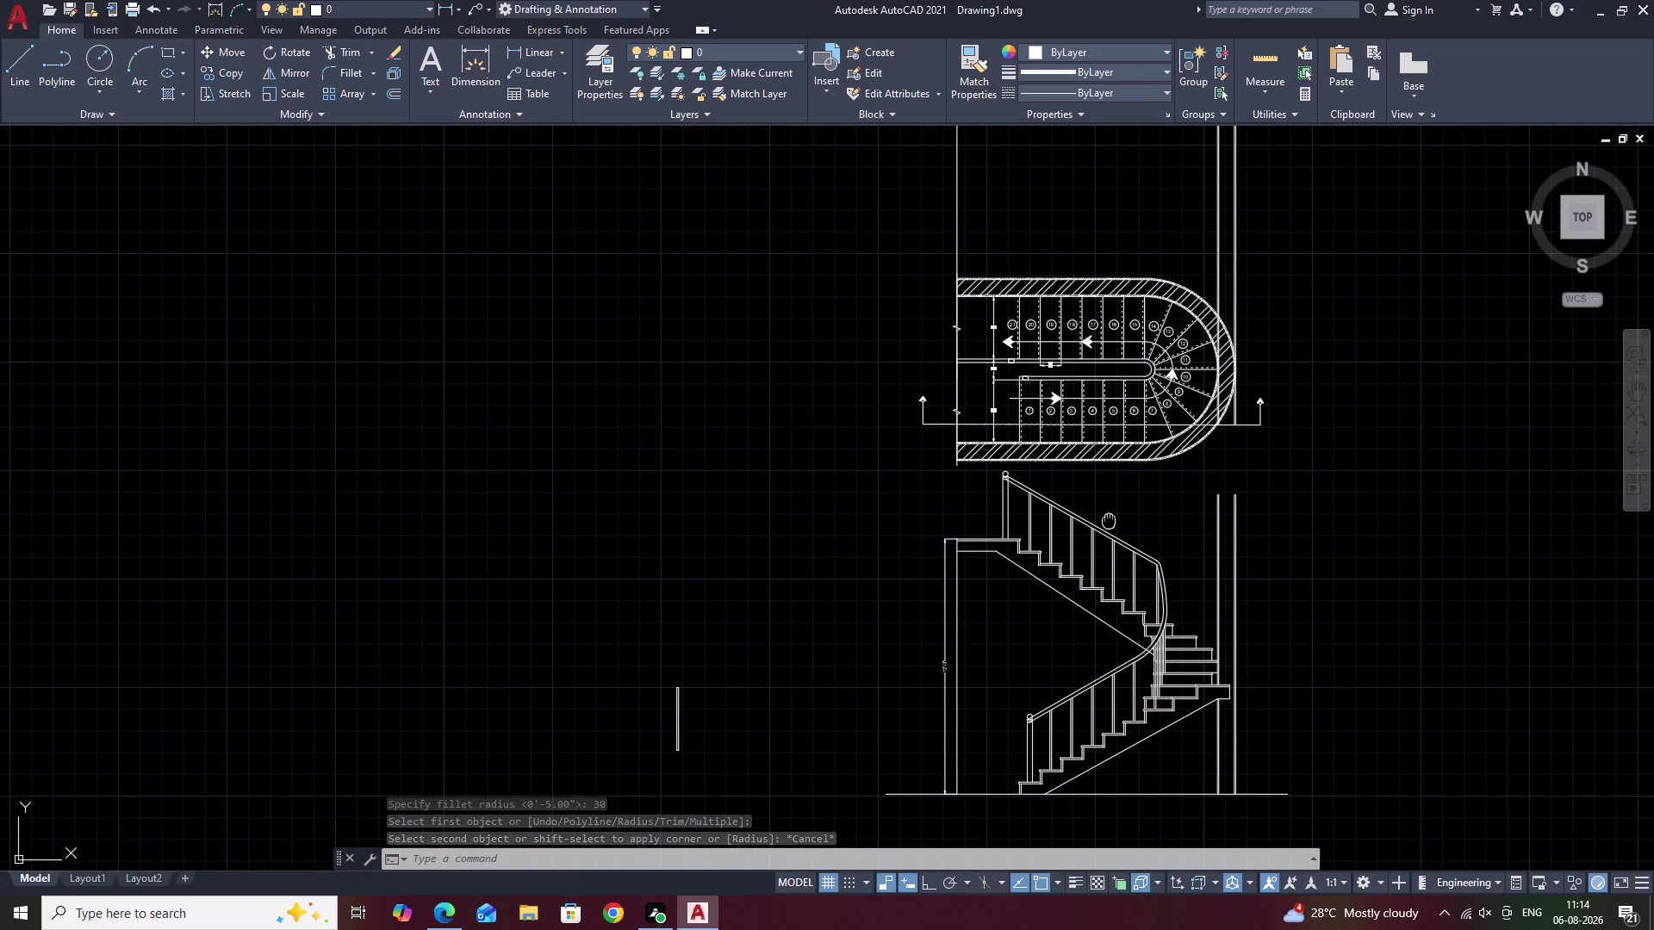
middle_drag(1107, 532, 1106, 547)
key(Escape)
Crossing-select and erase the long vertical lines running through the plan.
drag(1322, 215, 946, 216)
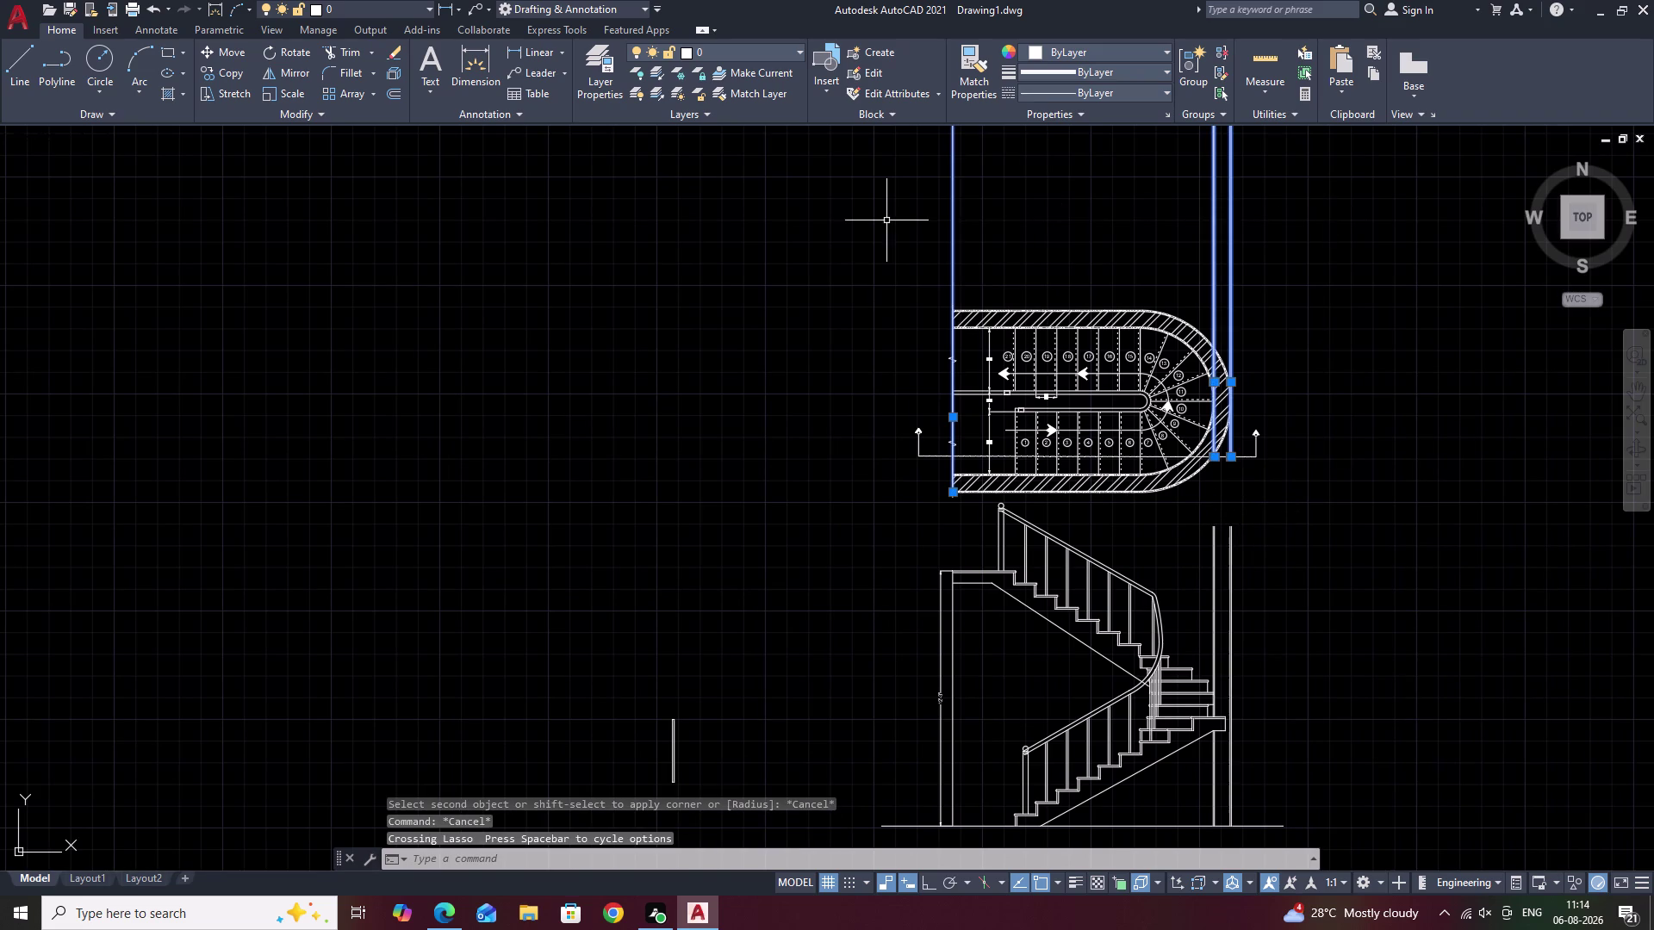
text(E)
key(space)
middle_drag(1210, 514, 1183, 416)
Select and erase the stray short line beside the elevation.
drag(788, 555, 676, 705)
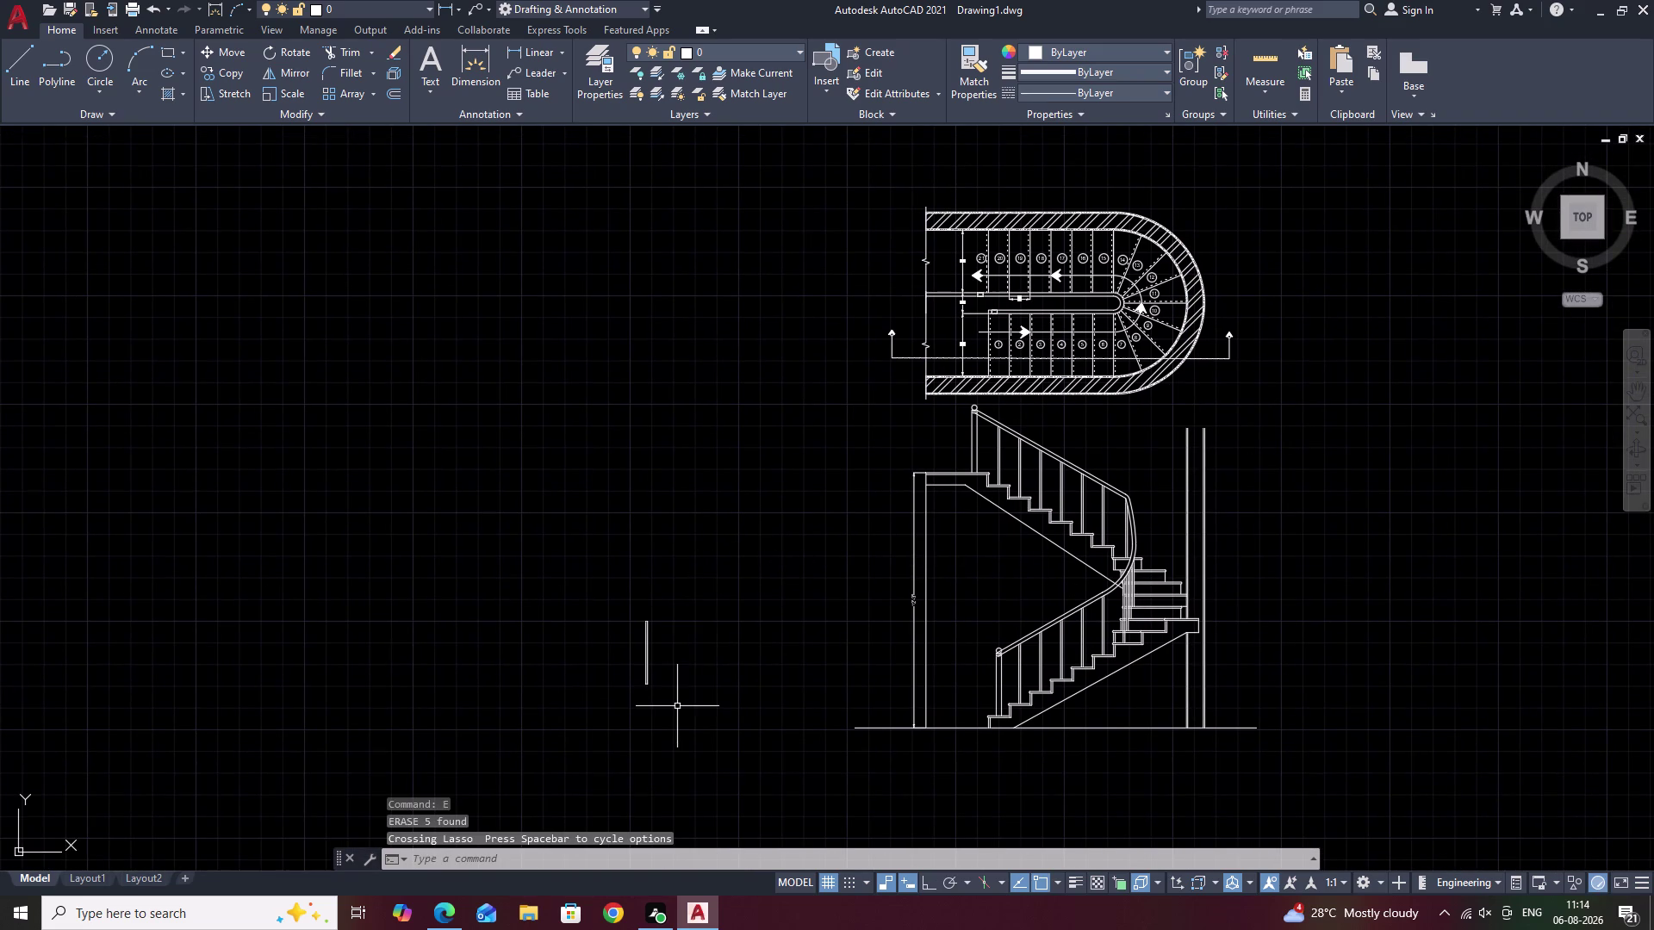
drag(657, 607, 658, 758)
text(E)
key(space)
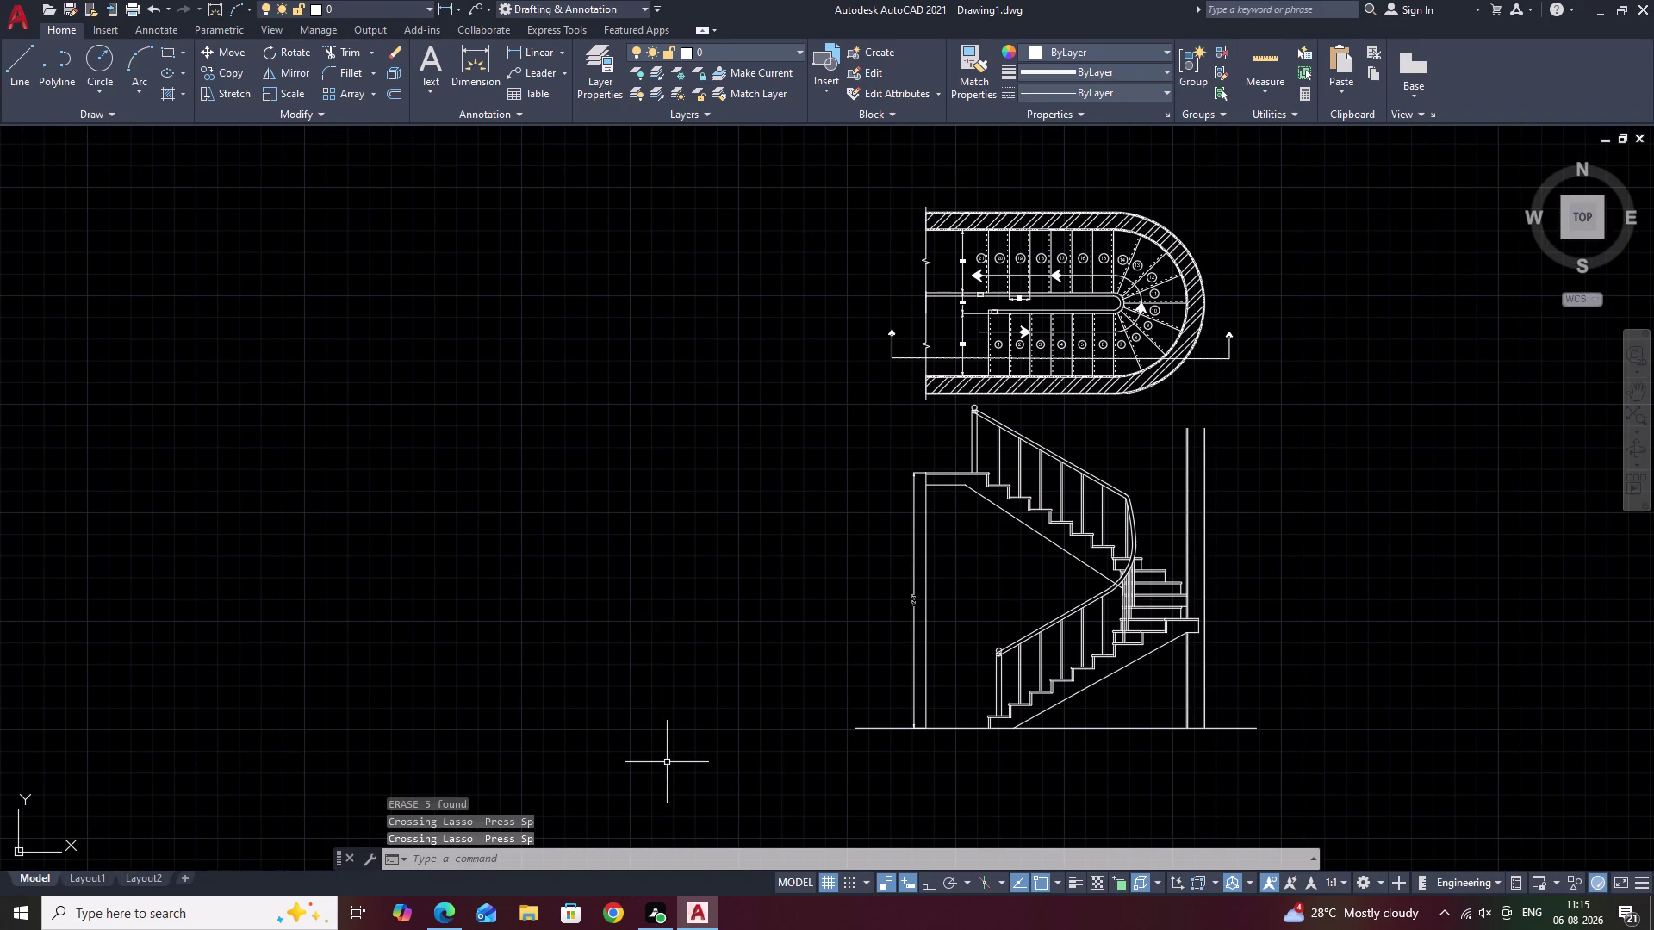
Pan to the elevation's curved handrail and select the arc at the landing.
middle_drag(1132, 565, 1149, 669)
scroll(up, 3)
scroll(down, 3)
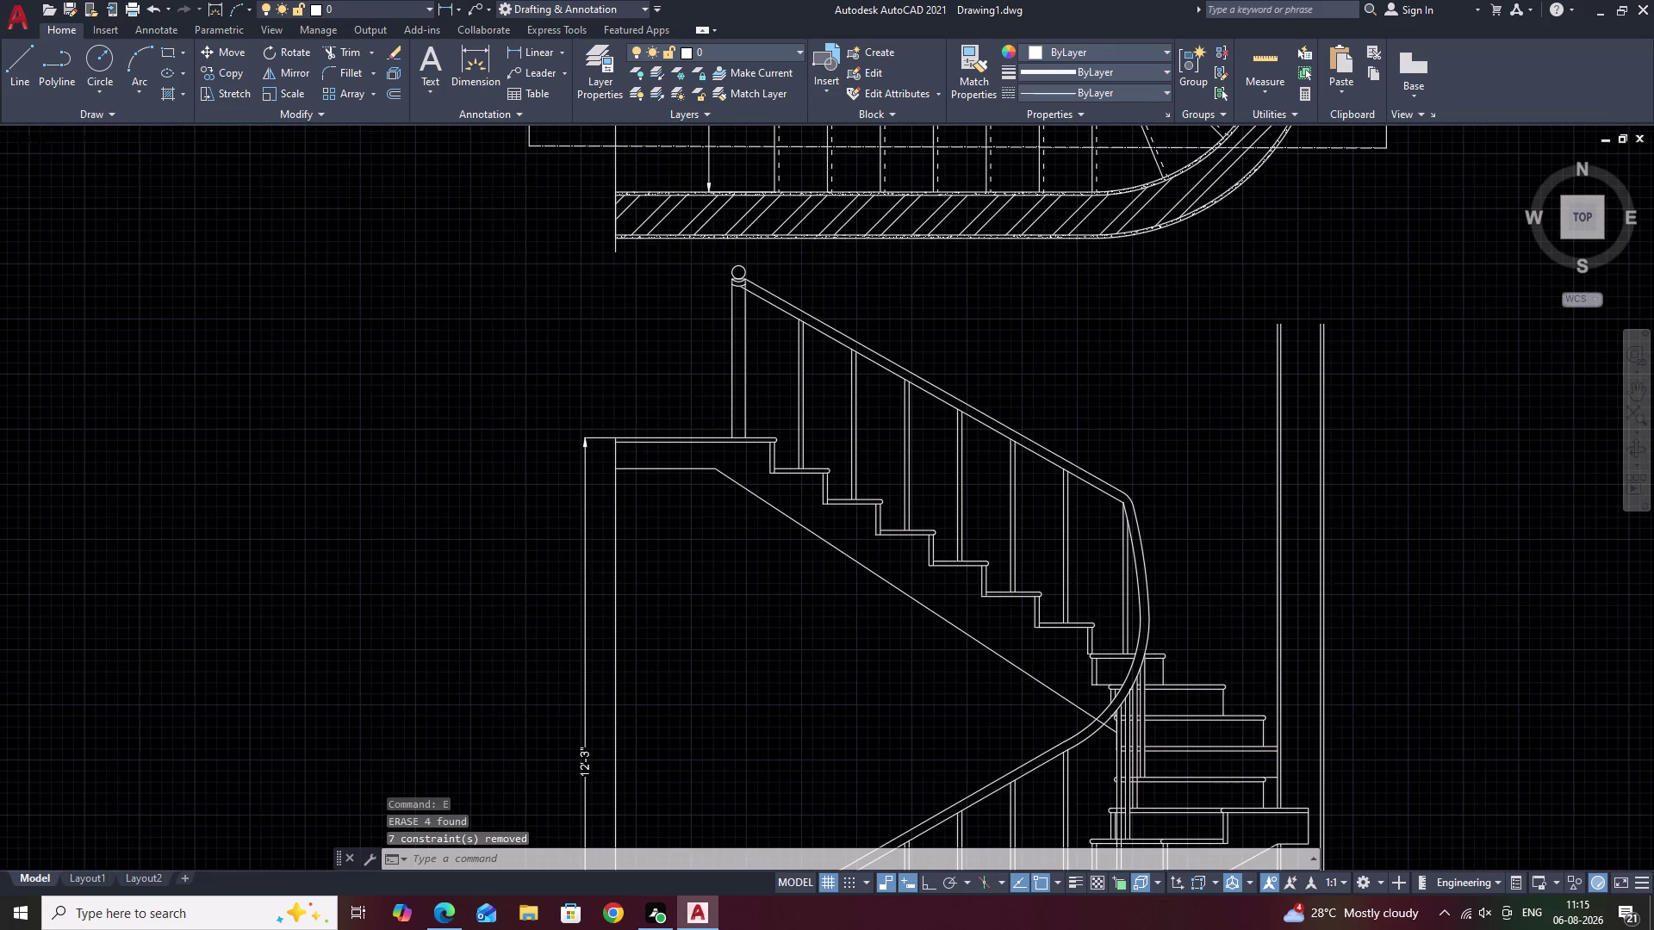
middle_drag(1197, 658, 1220, 599)
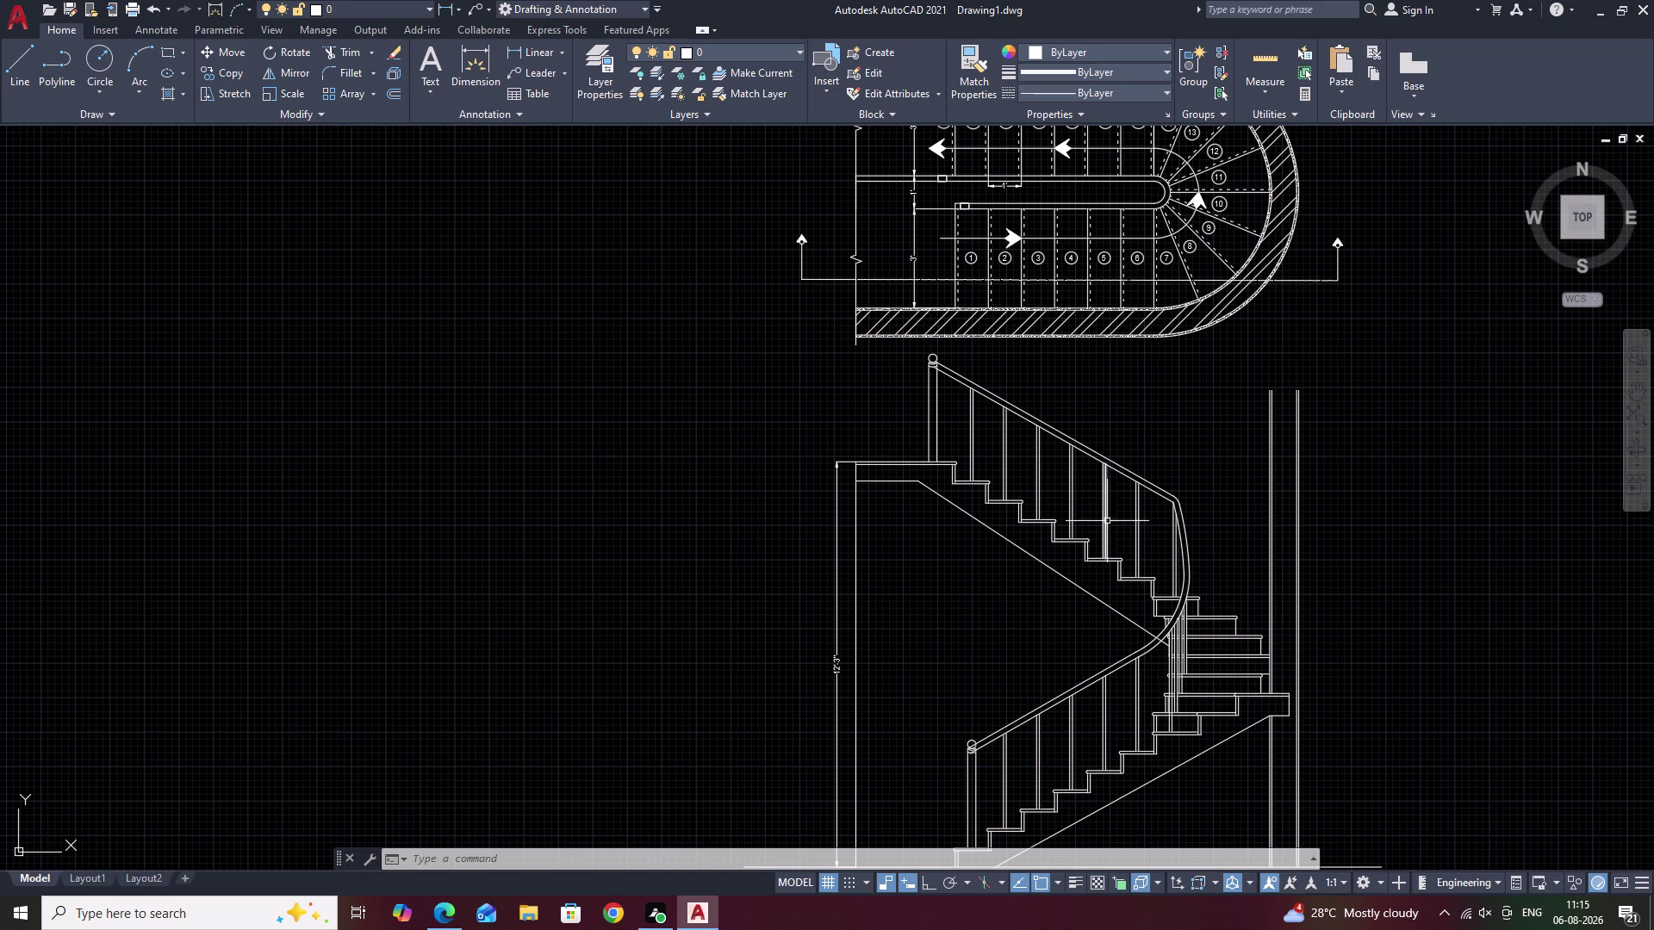
middle_drag(1107, 521, 1155, 573)
scroll(up, 3)
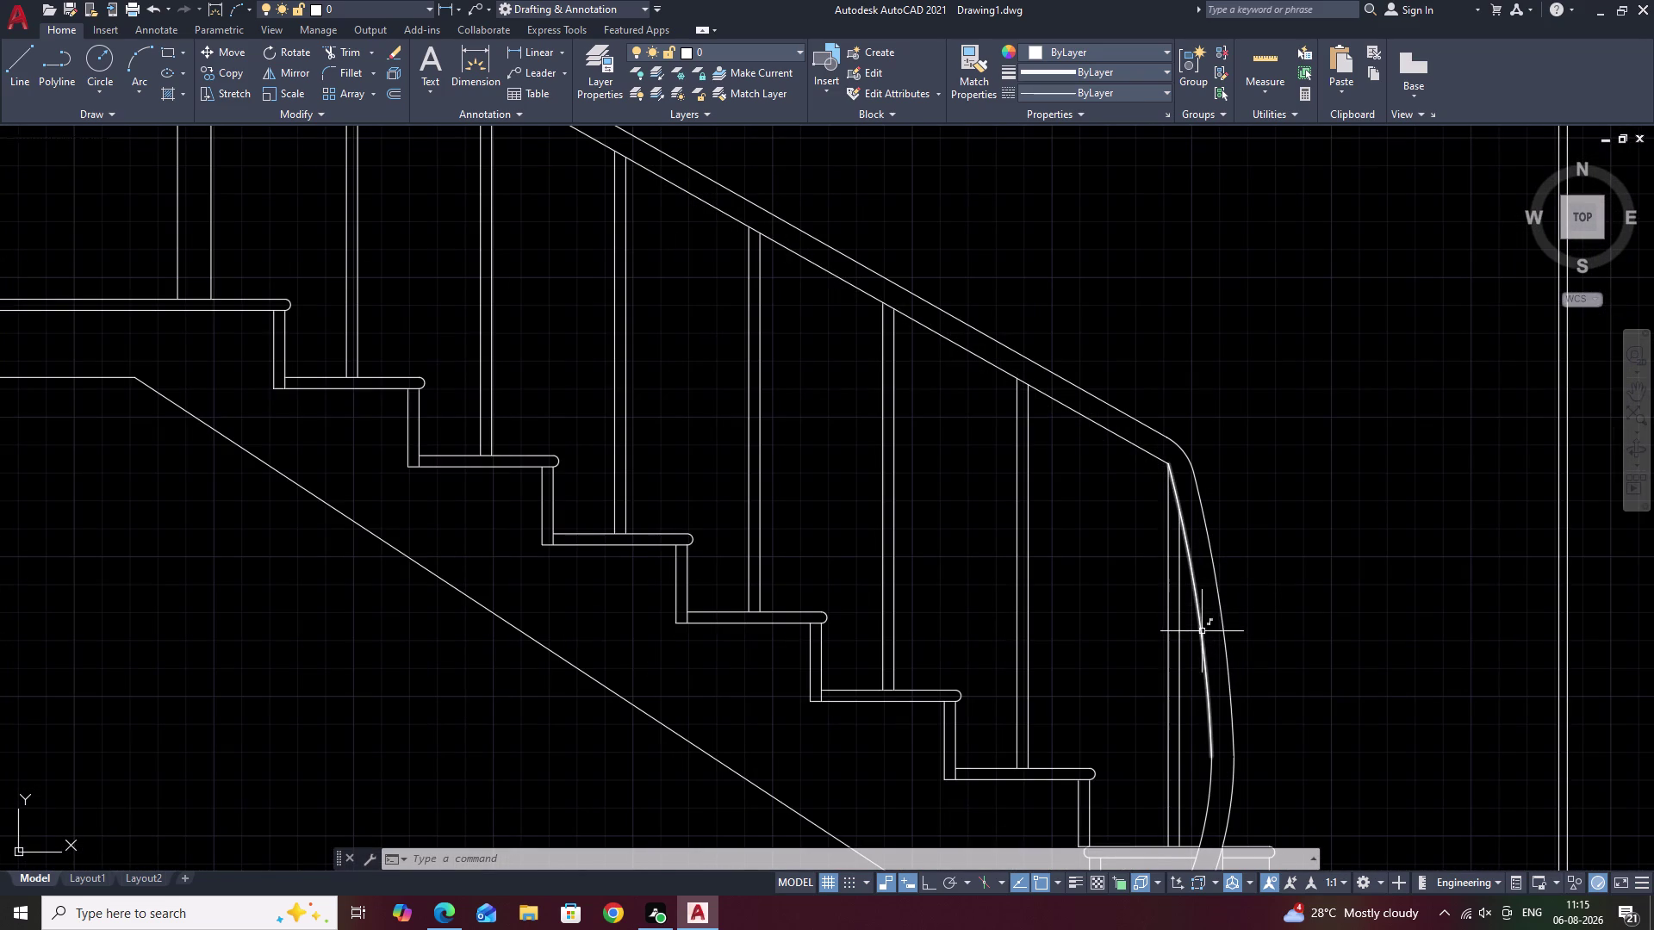
scroll(down, 3)
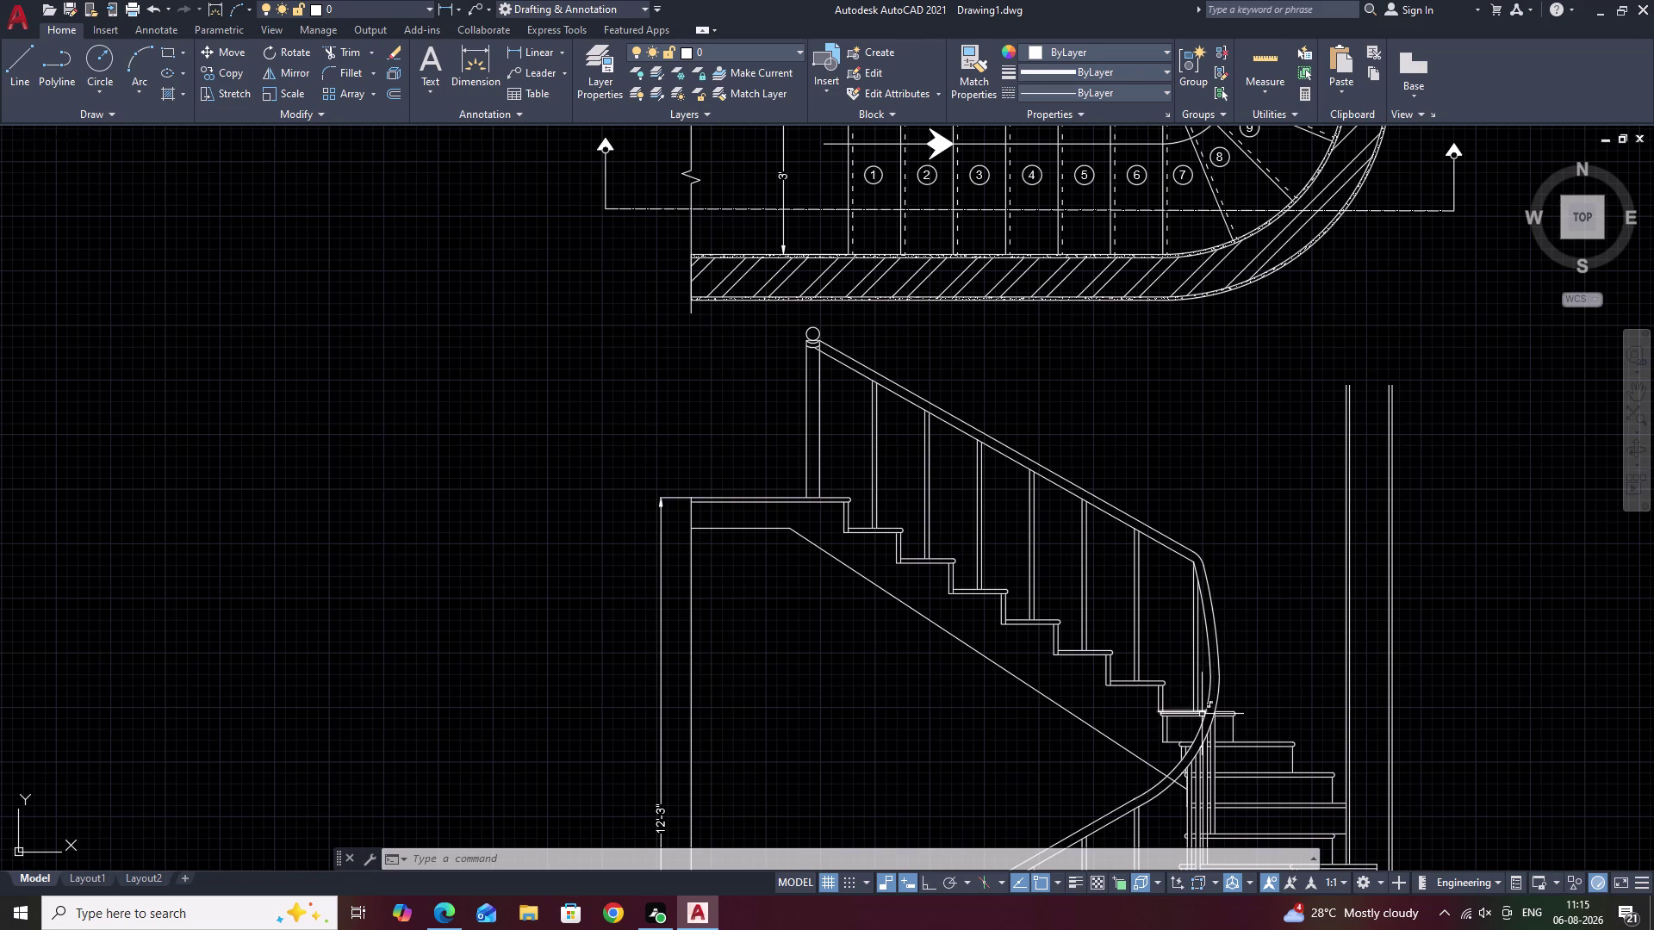
click(1203, 718)
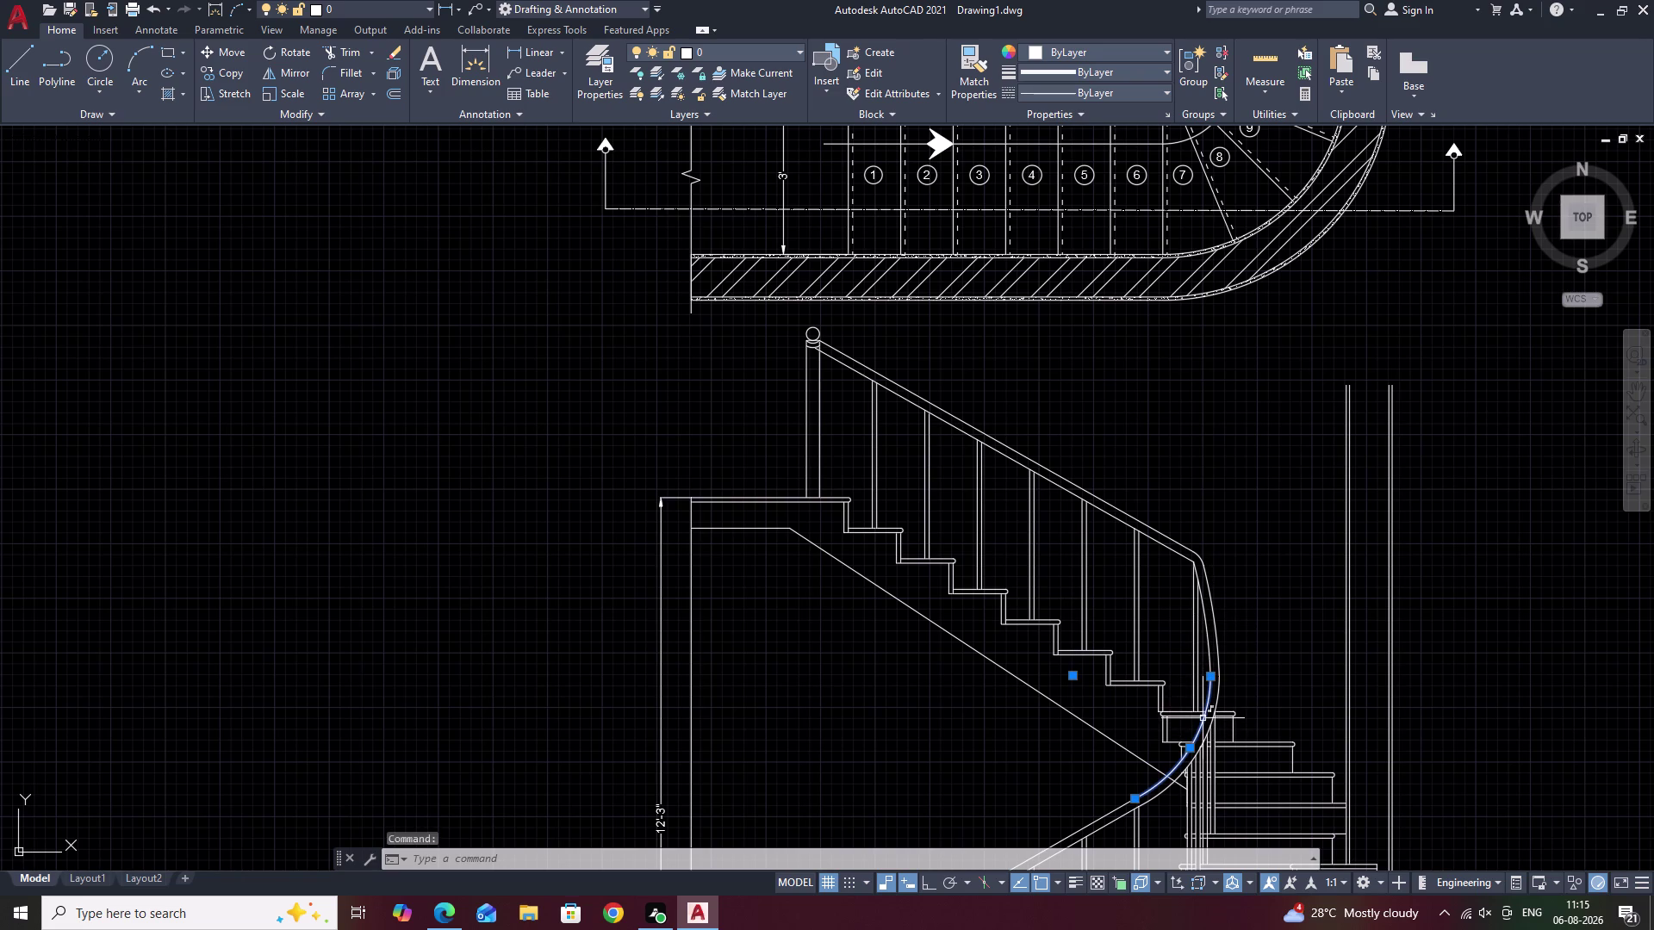
text(CO)
key(space)
click(1185, 756)
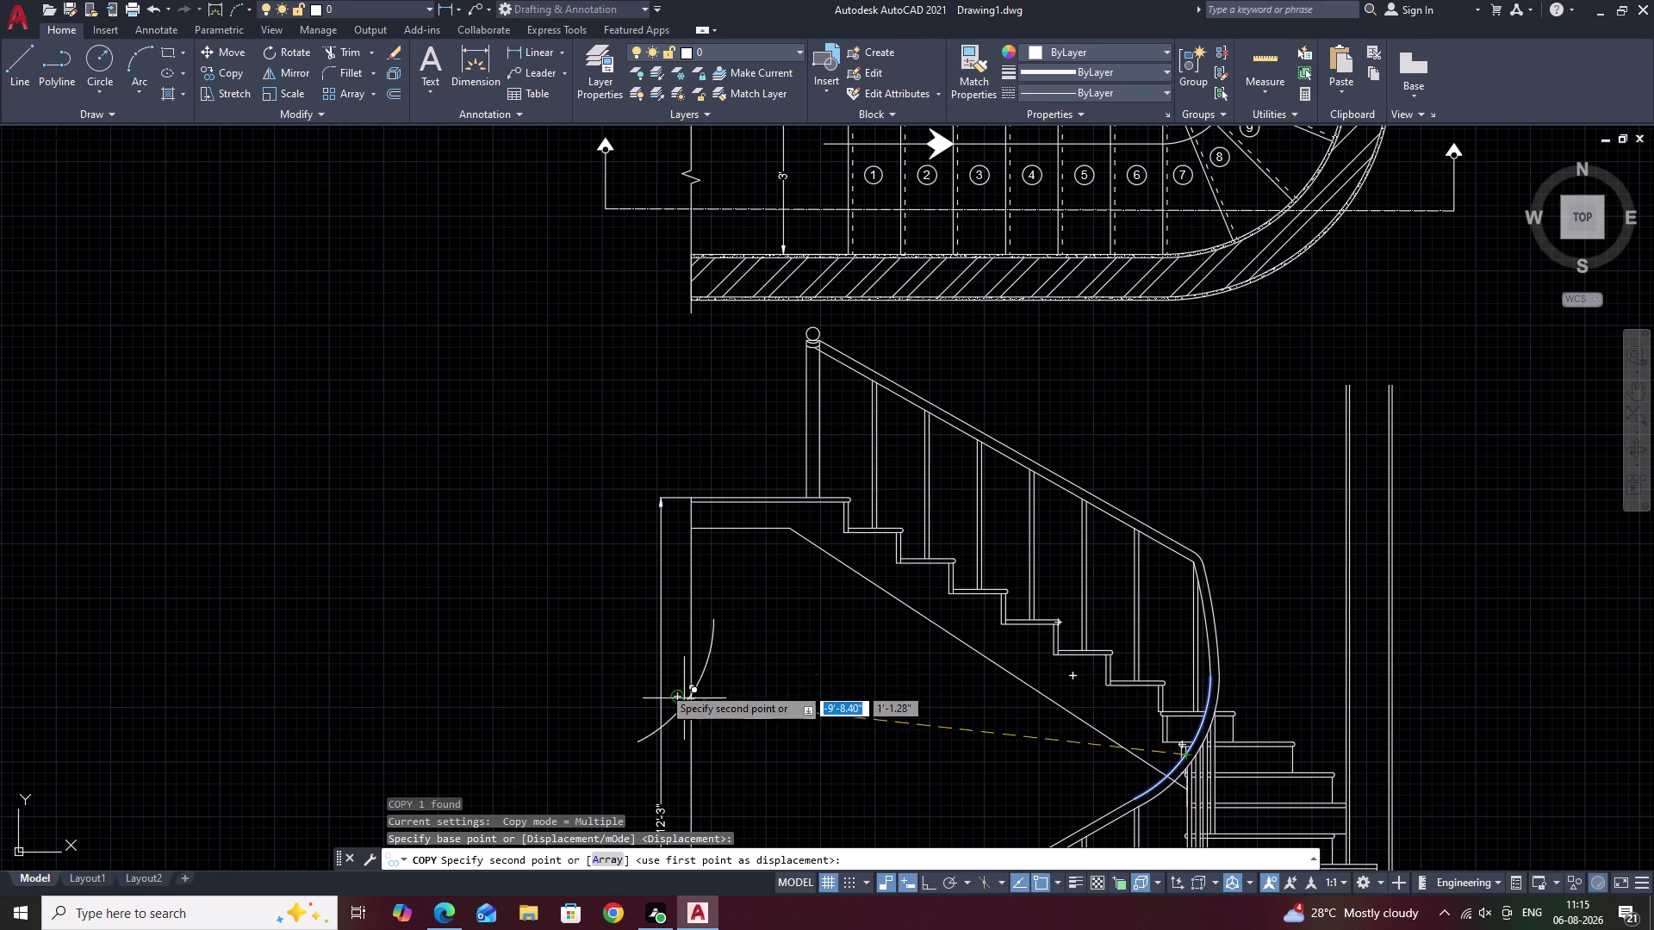
click(426, 603)
key(Escape)
drag(481, 508, 405, 749)
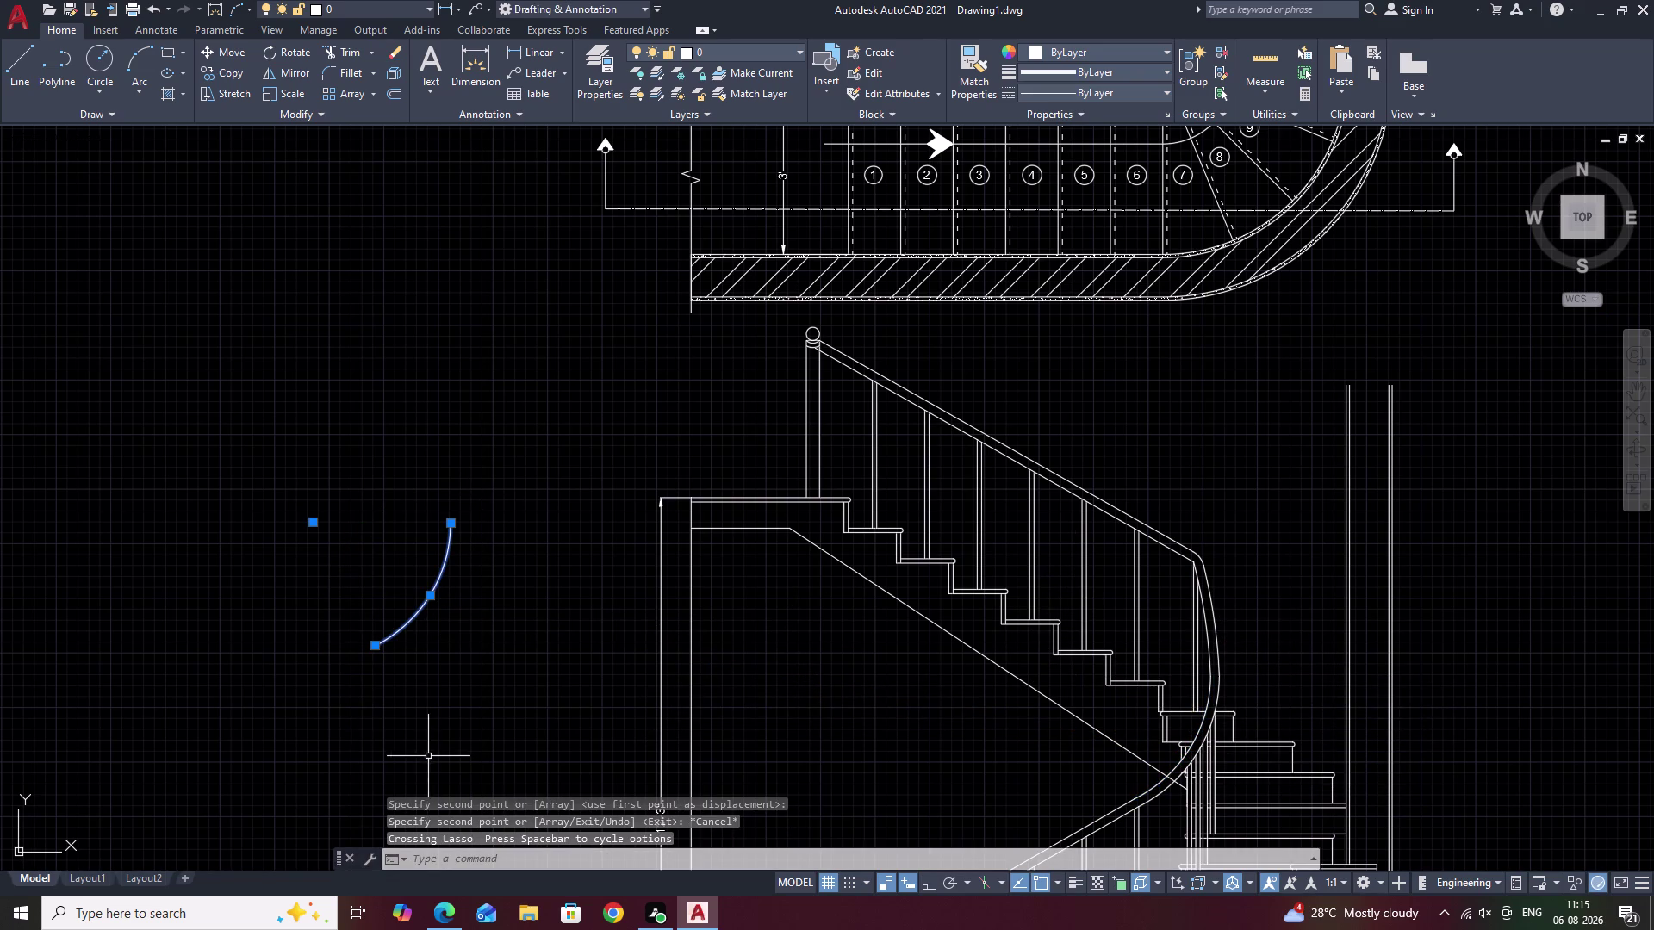
text(RO)
key(space)
click(450, 528)
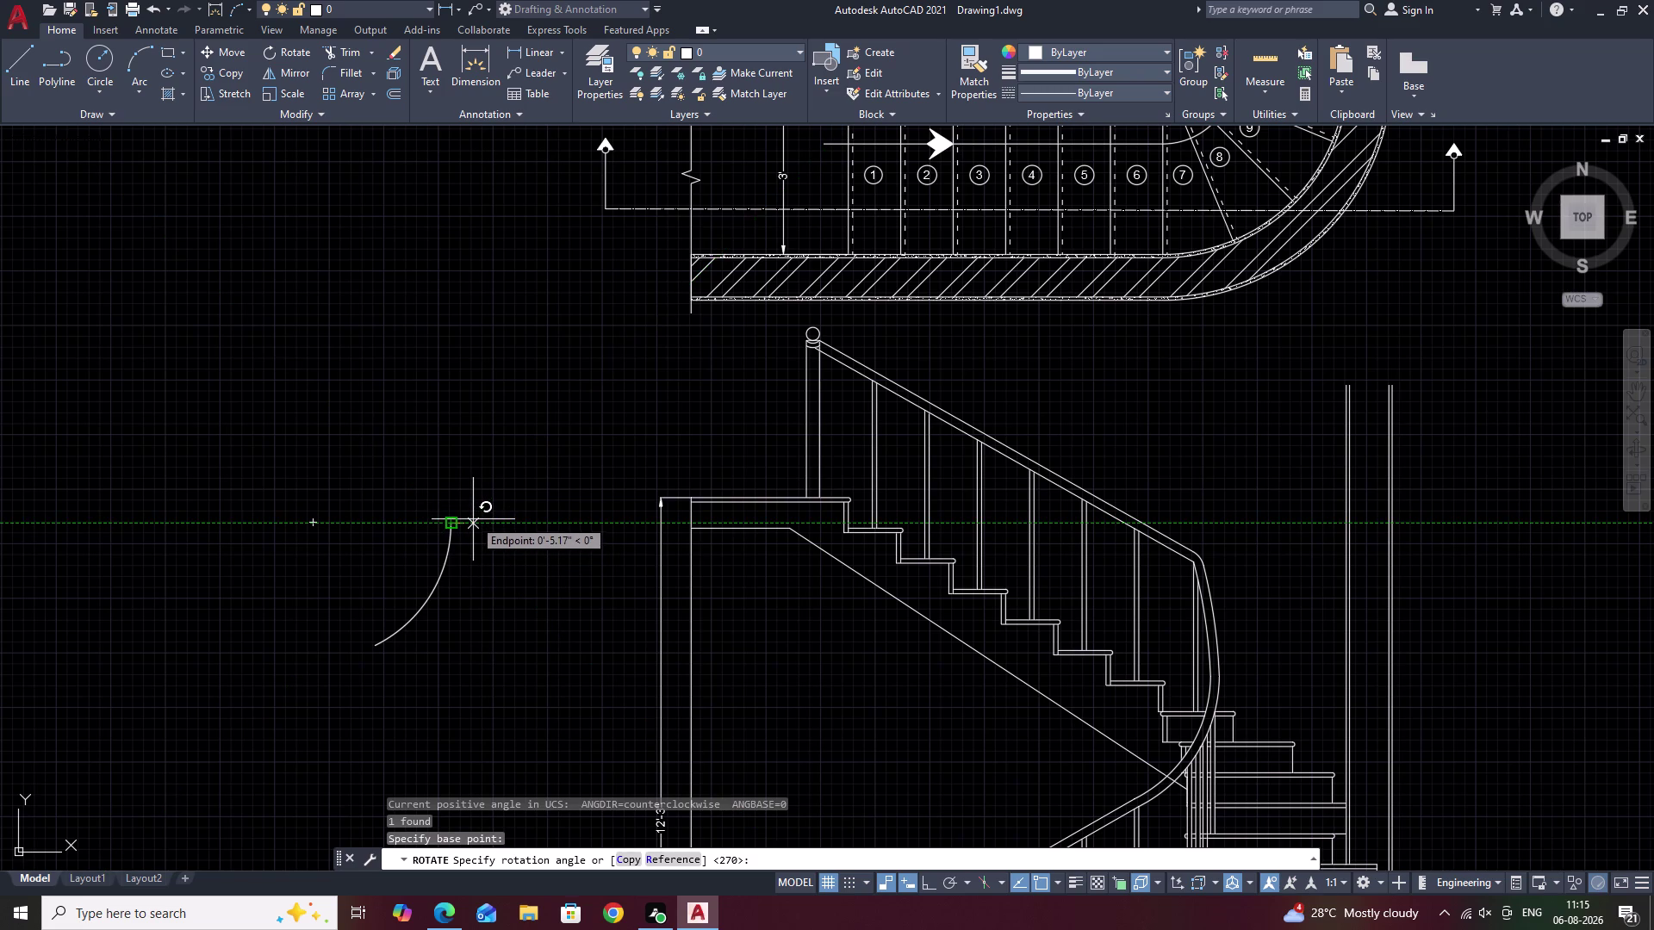
key(F8)
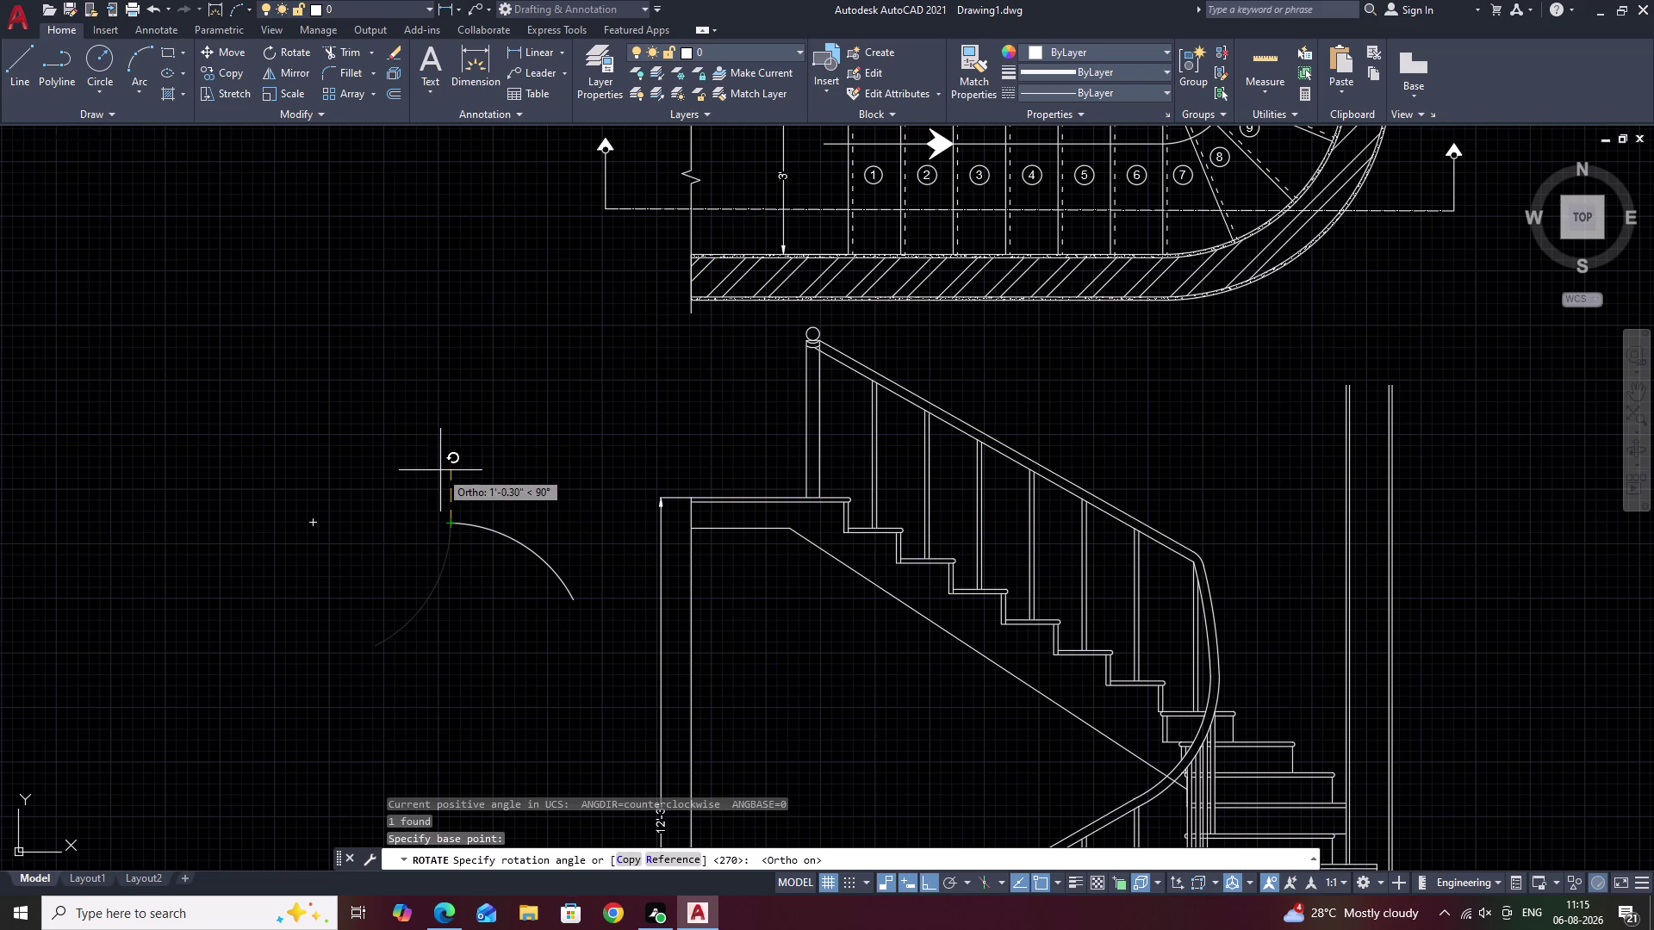
click(496, 500)
key(Escape)
drag(496, 501, 378, 694)
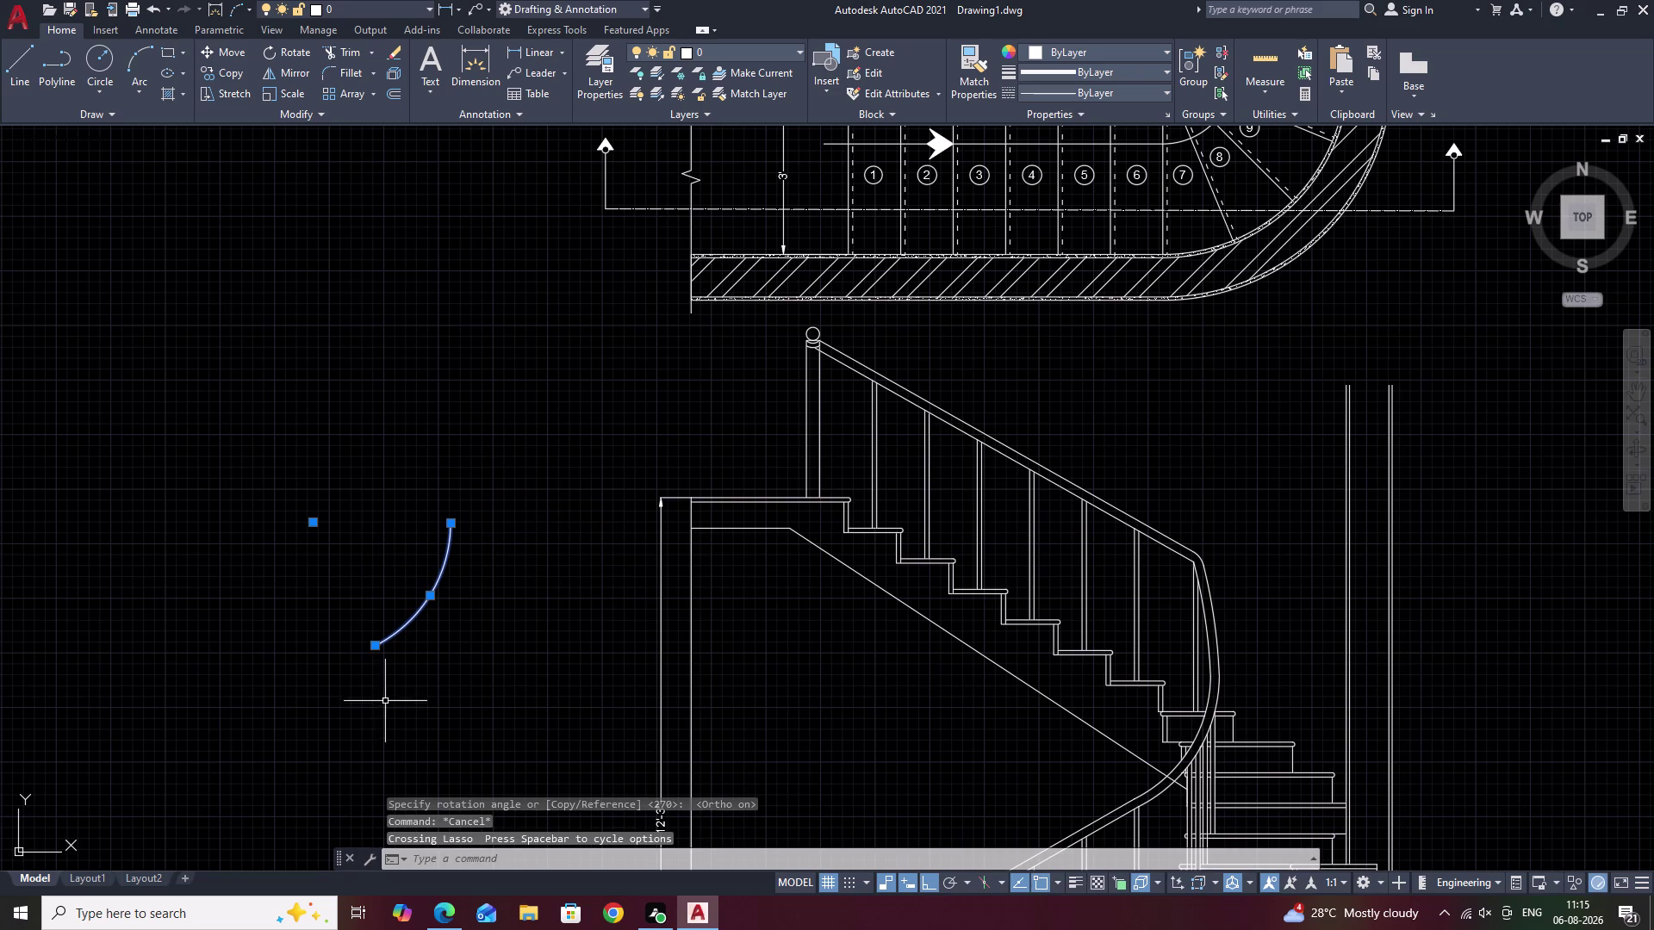
text(M)
key(space)
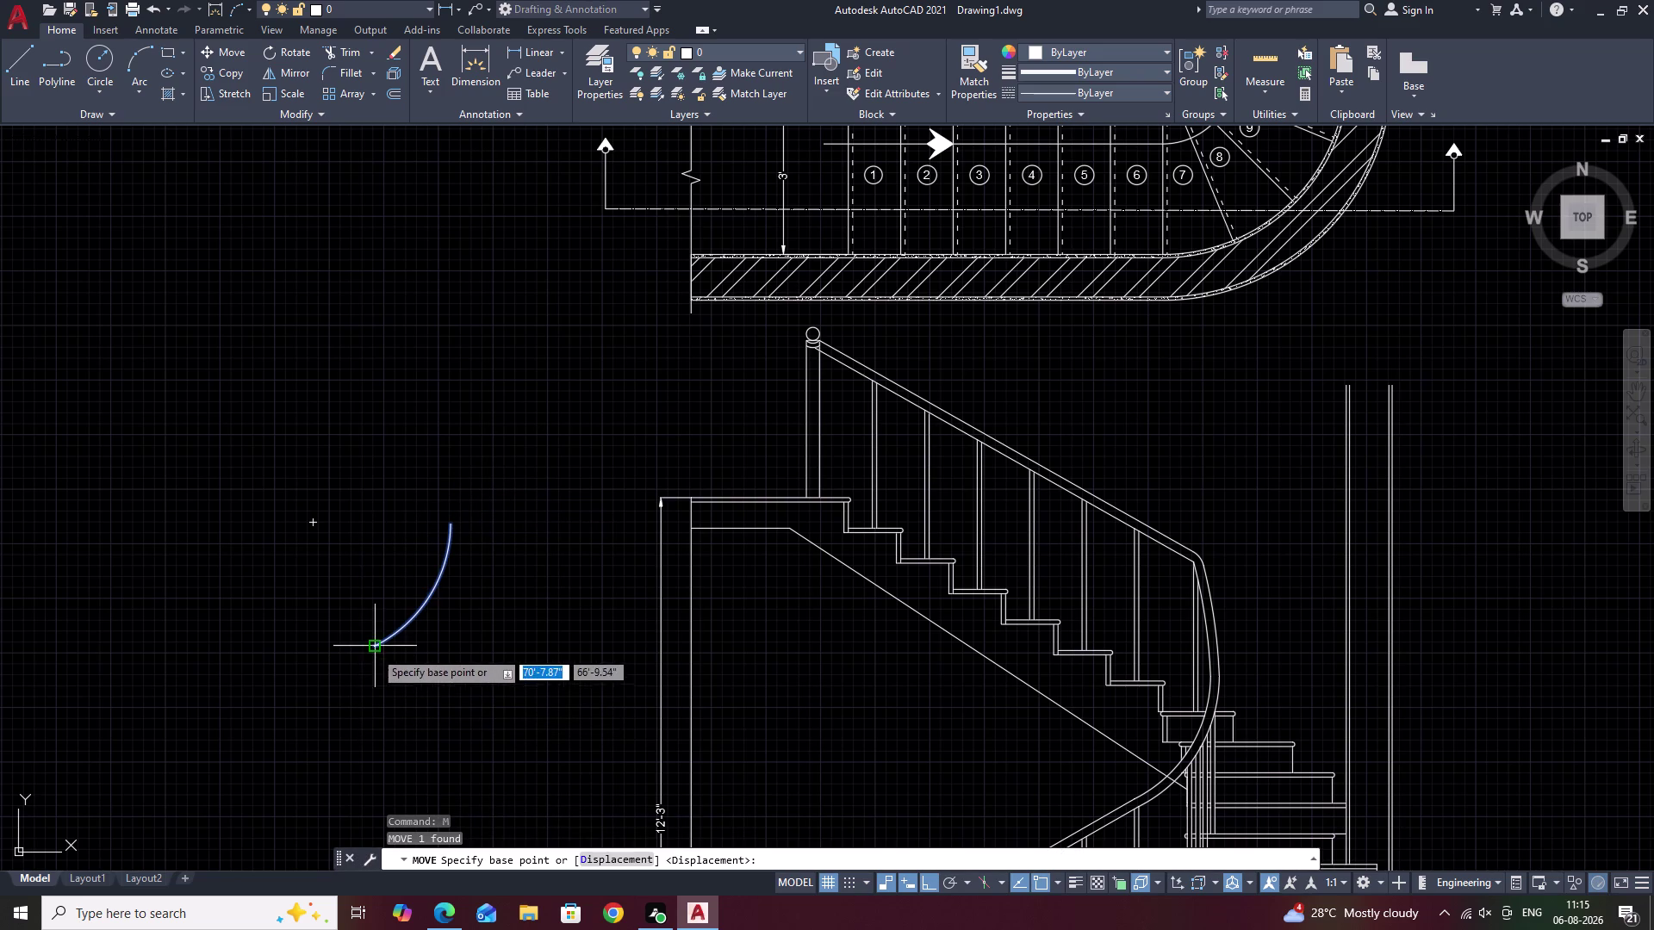
click(374, 649)
key(Escape)
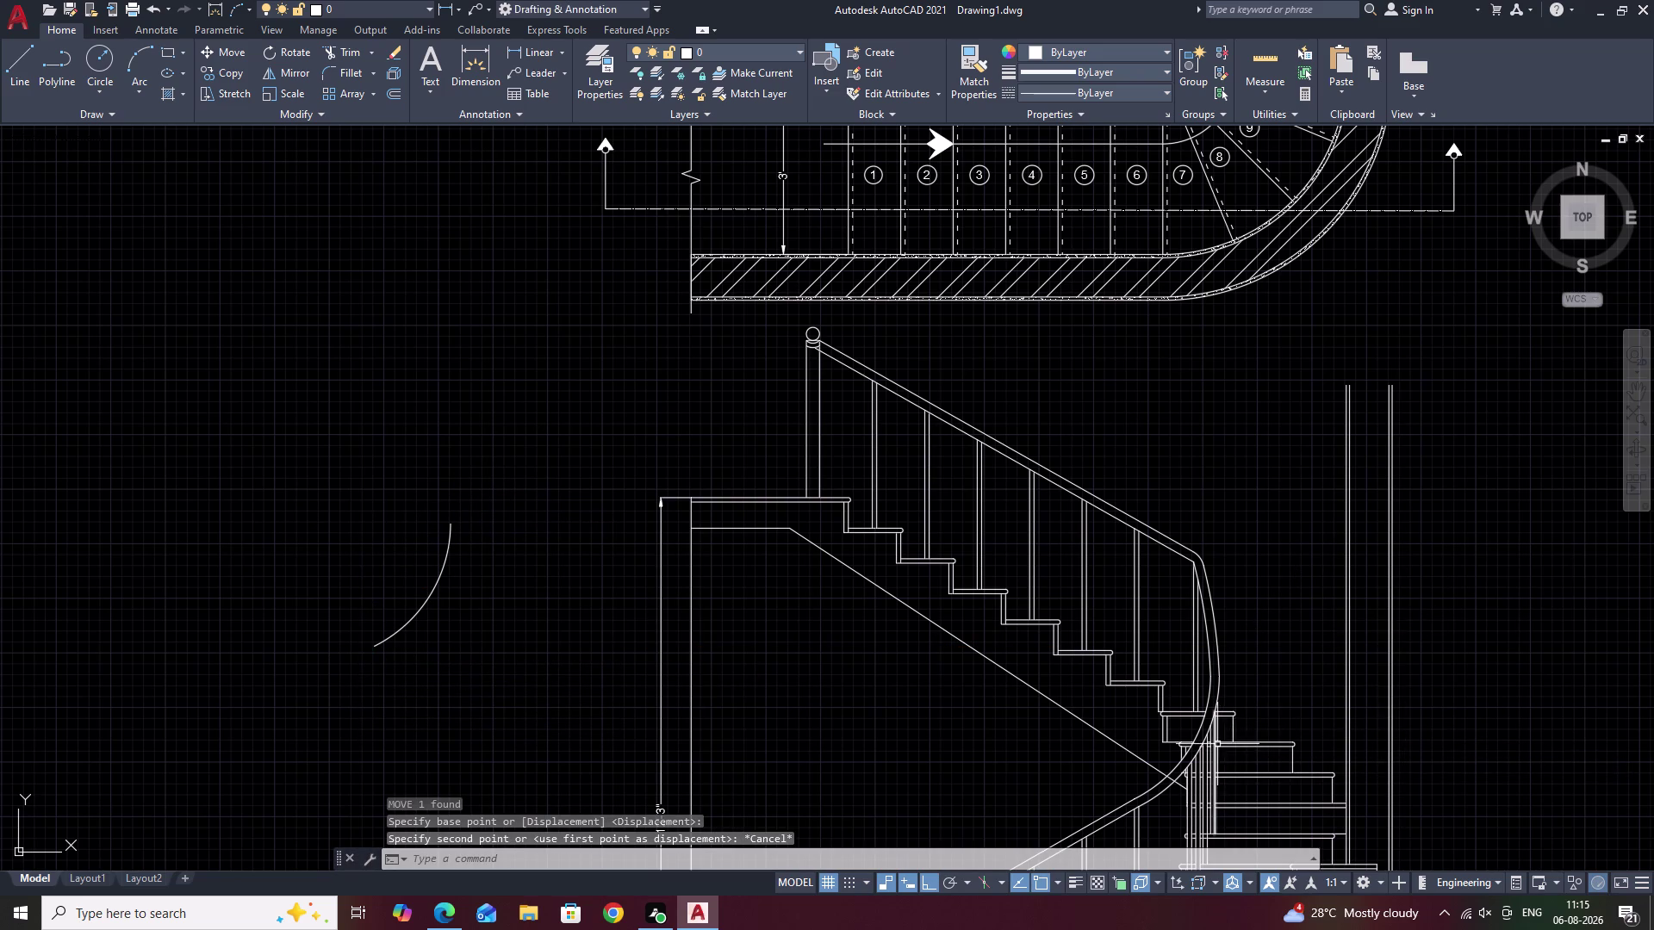
middle_drag(1217, 683, 1207, 730)
scroll(up, 3)
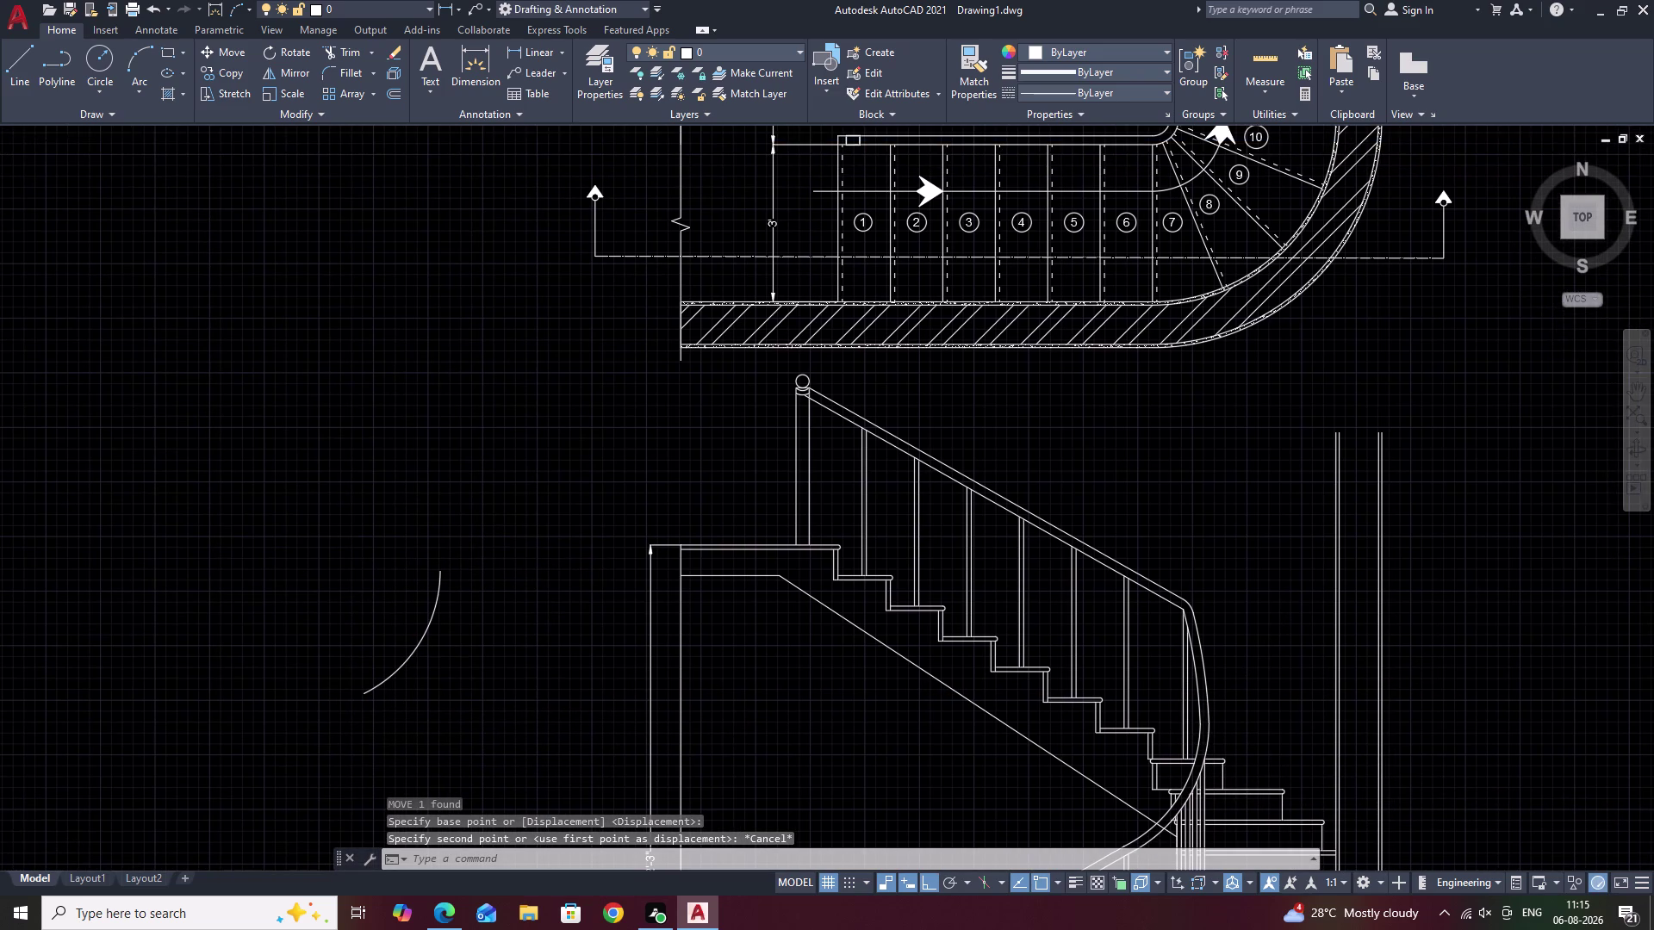
scroll(down, 3)
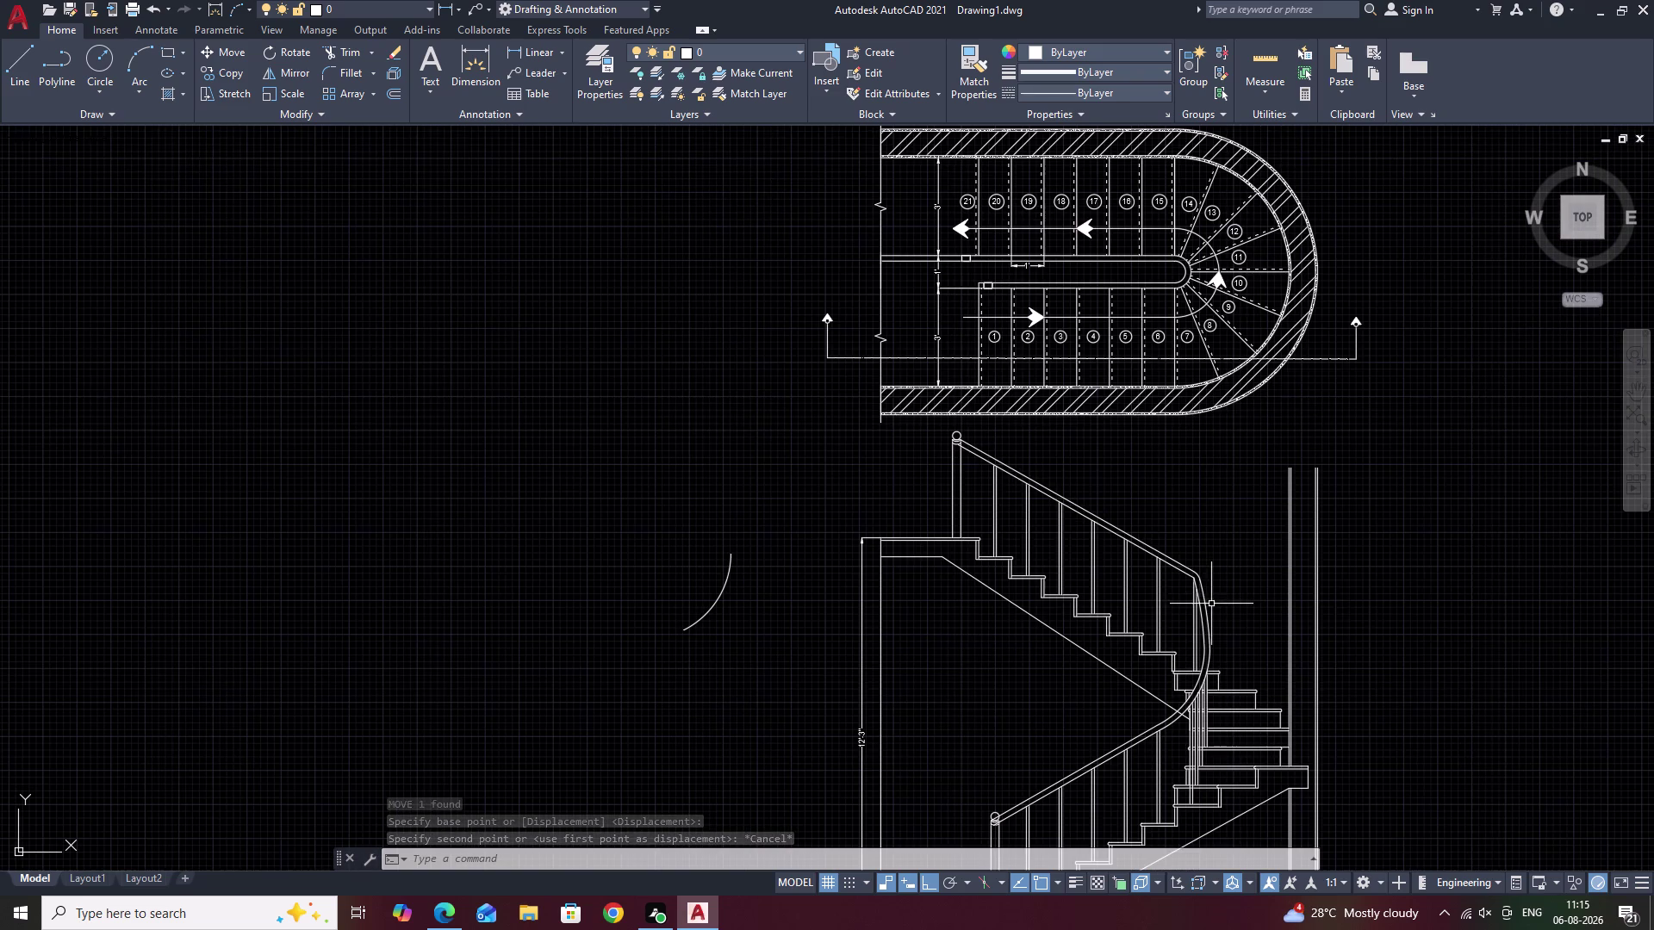
scroll(down, 3)
middle_drag(1233, 621, 1223, 657)
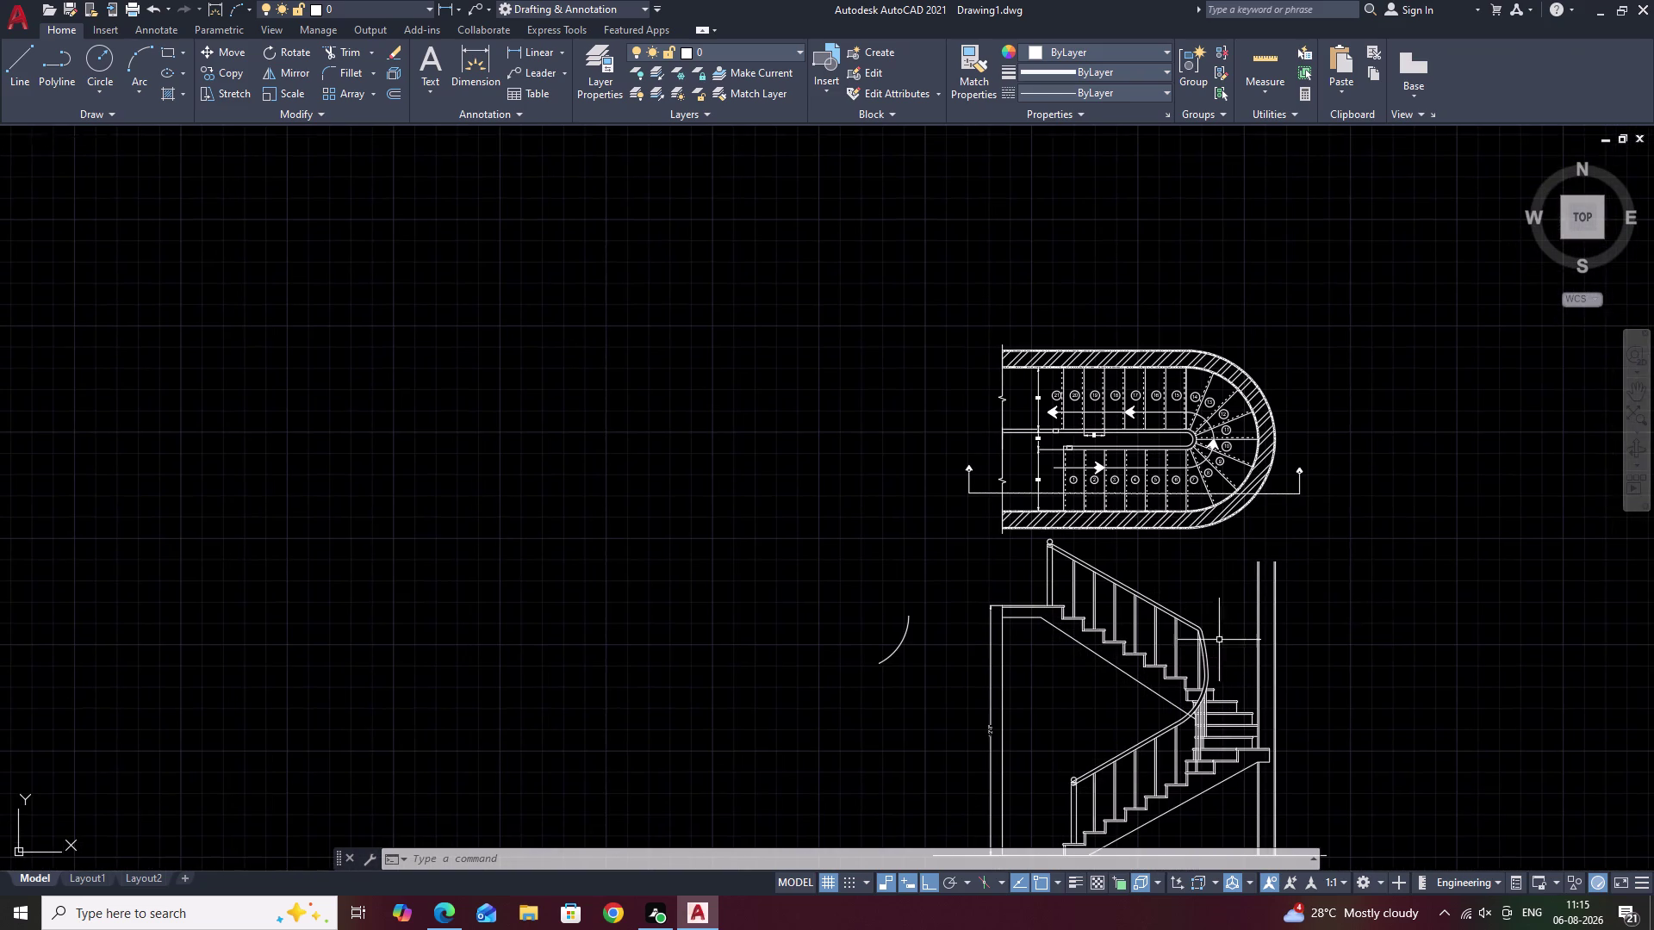
scroll(up, 3)
scroll(down, 3)
middle_drag(1414, 680, 1438, 643)
key(Escape)
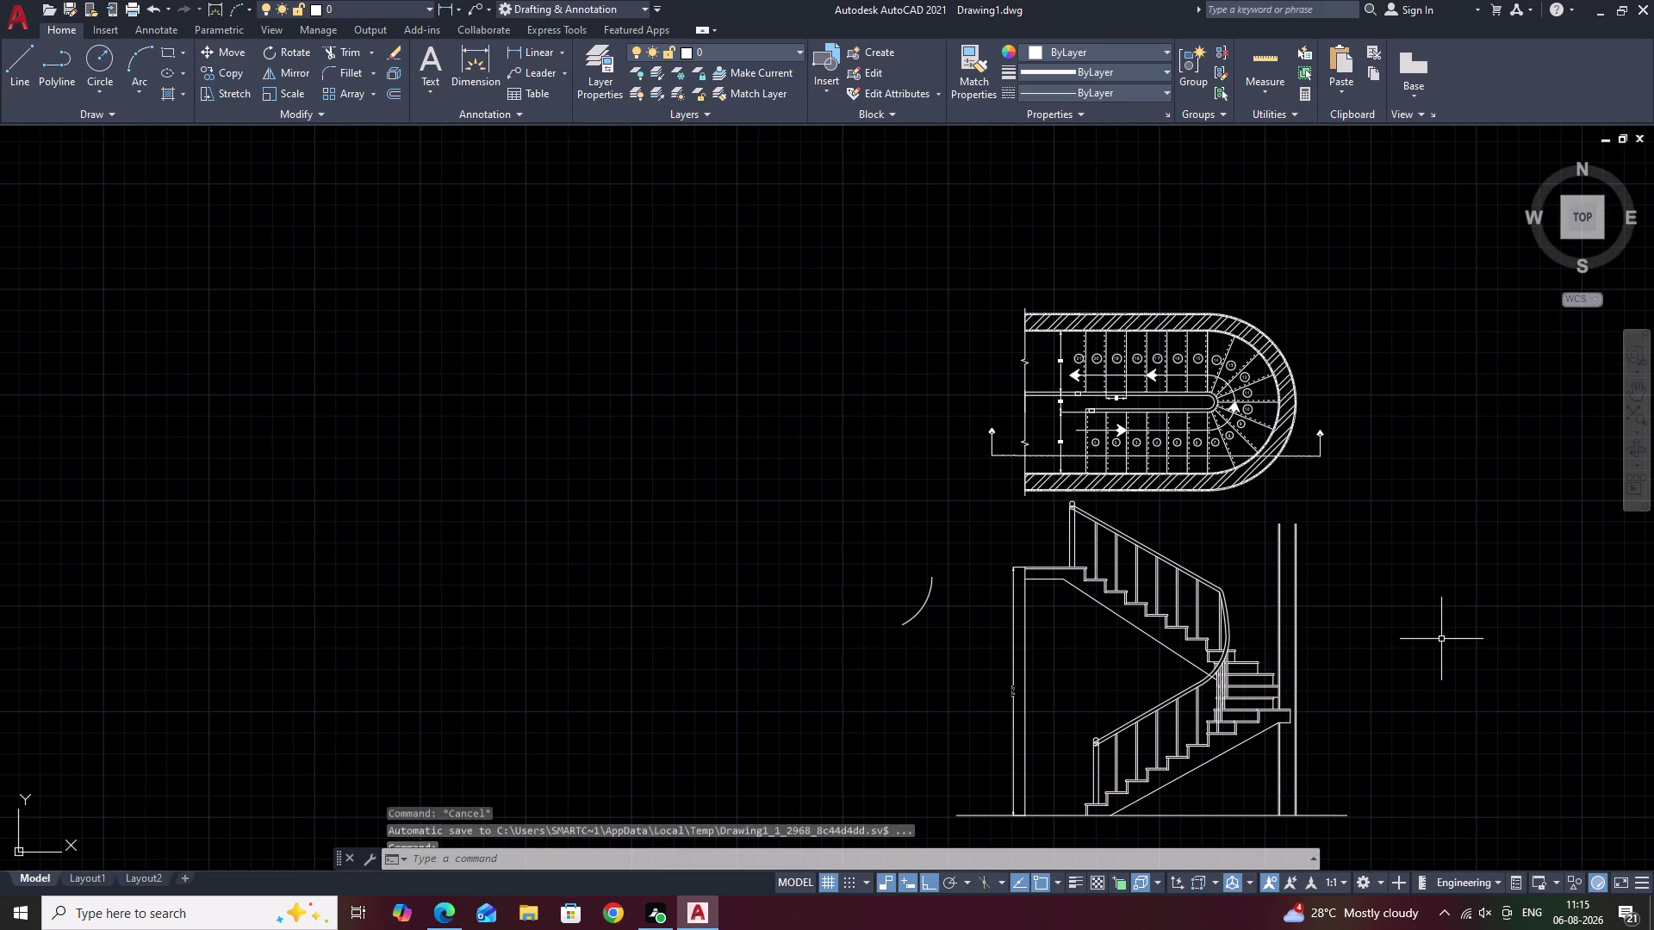
key(Escape)
drag(960, 559, 897, 674)
text(E)
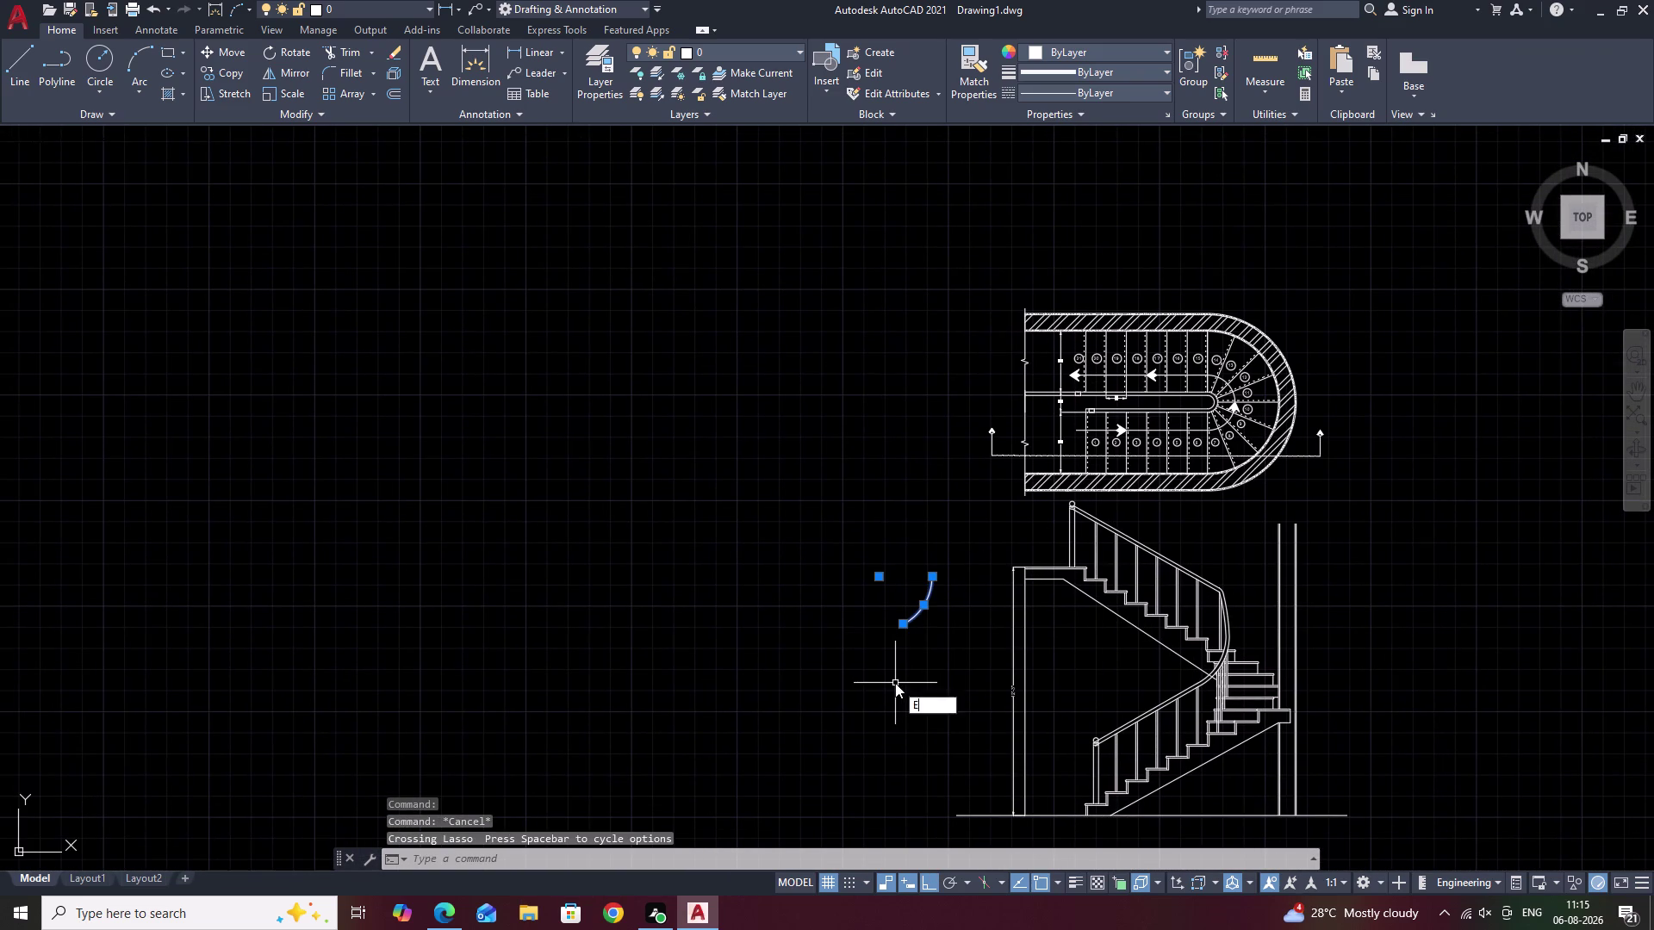
key(space)
middle_drag(1274, 630, 1262, 669)
scroll(up, 3)
middle_drag(1269, 668, 1278, 657)
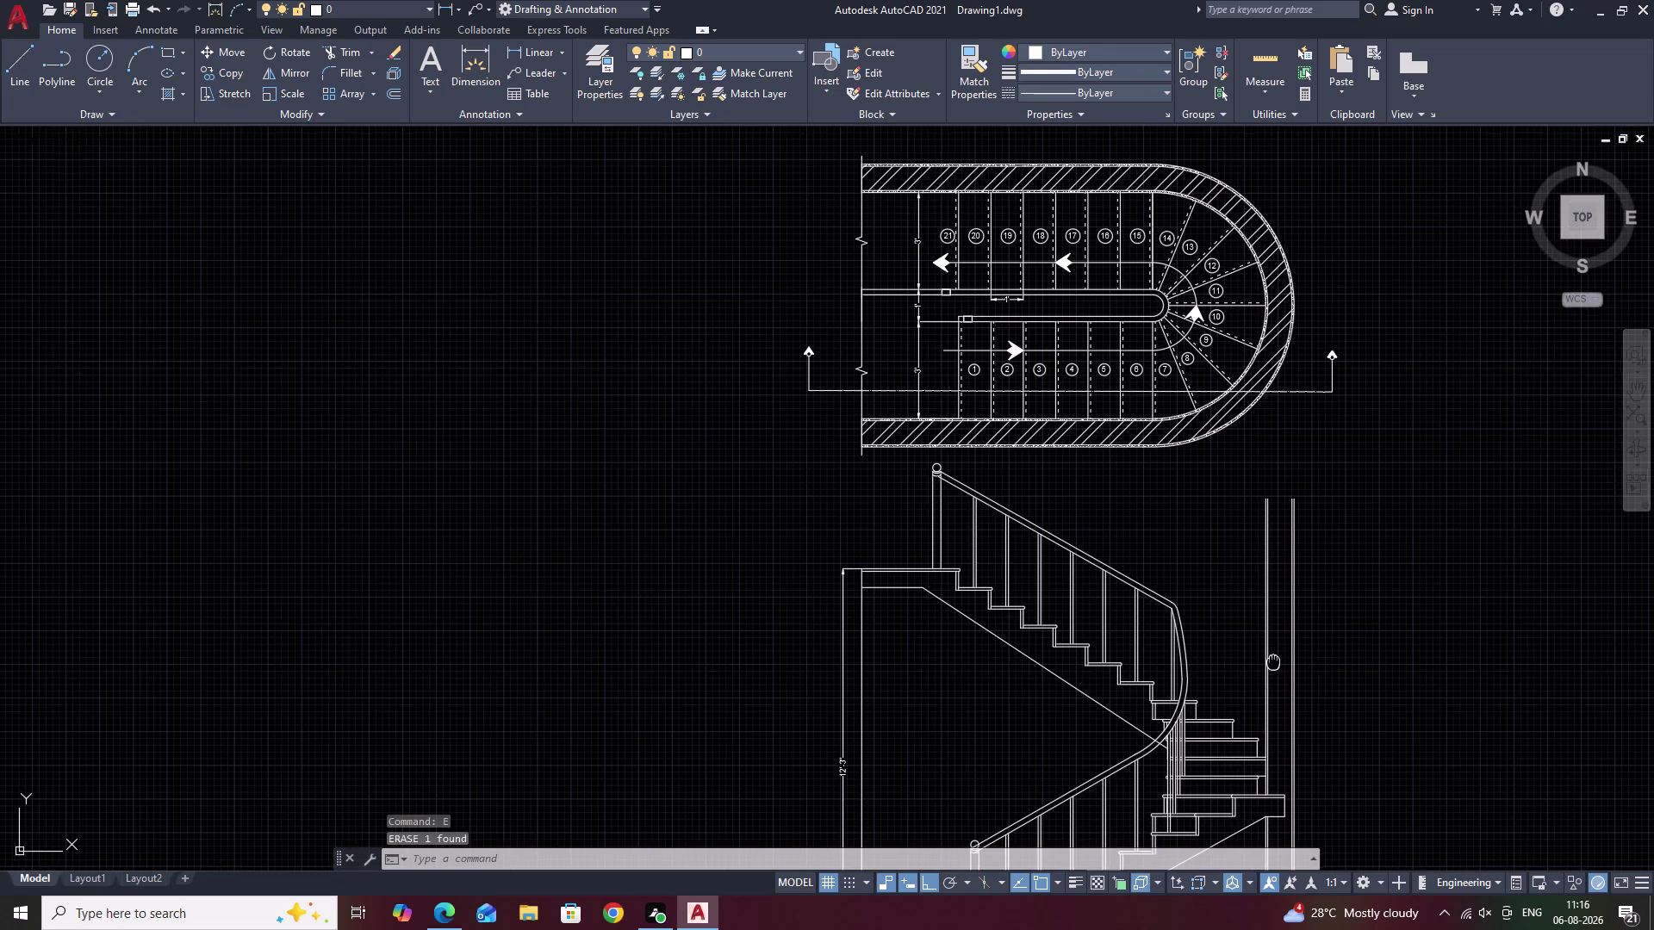
middle_drag(1278, 657, 1295, 632)
scroll(down, 3)
middle_drag(1301, 632, 1258, 673)
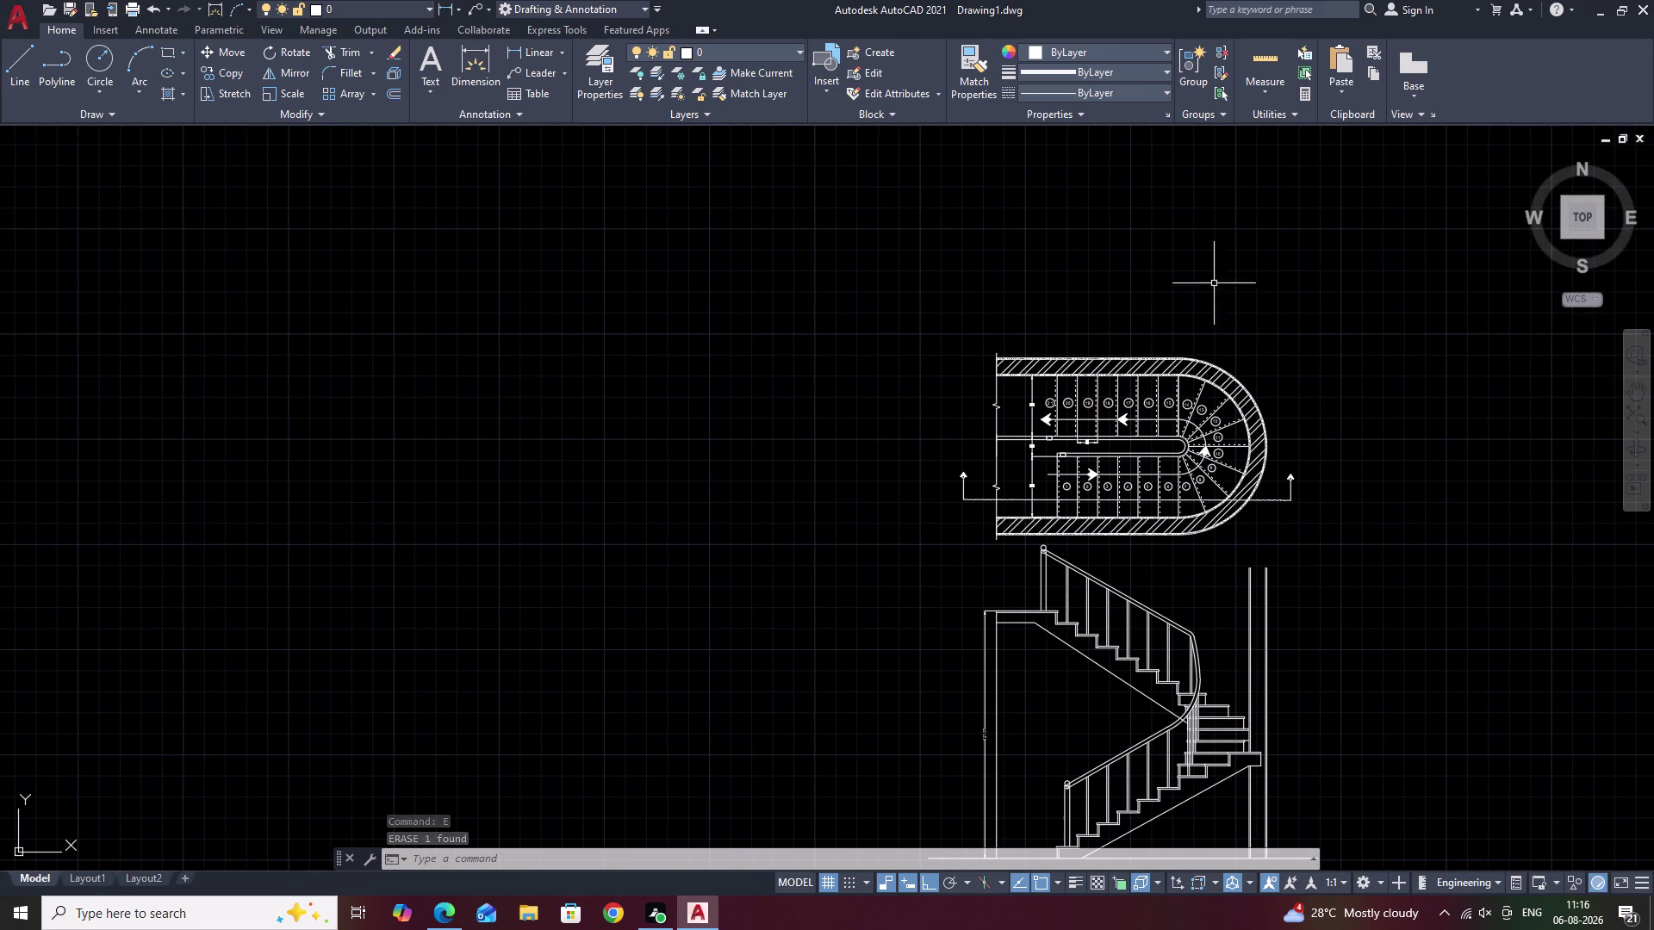
click(542, 20)
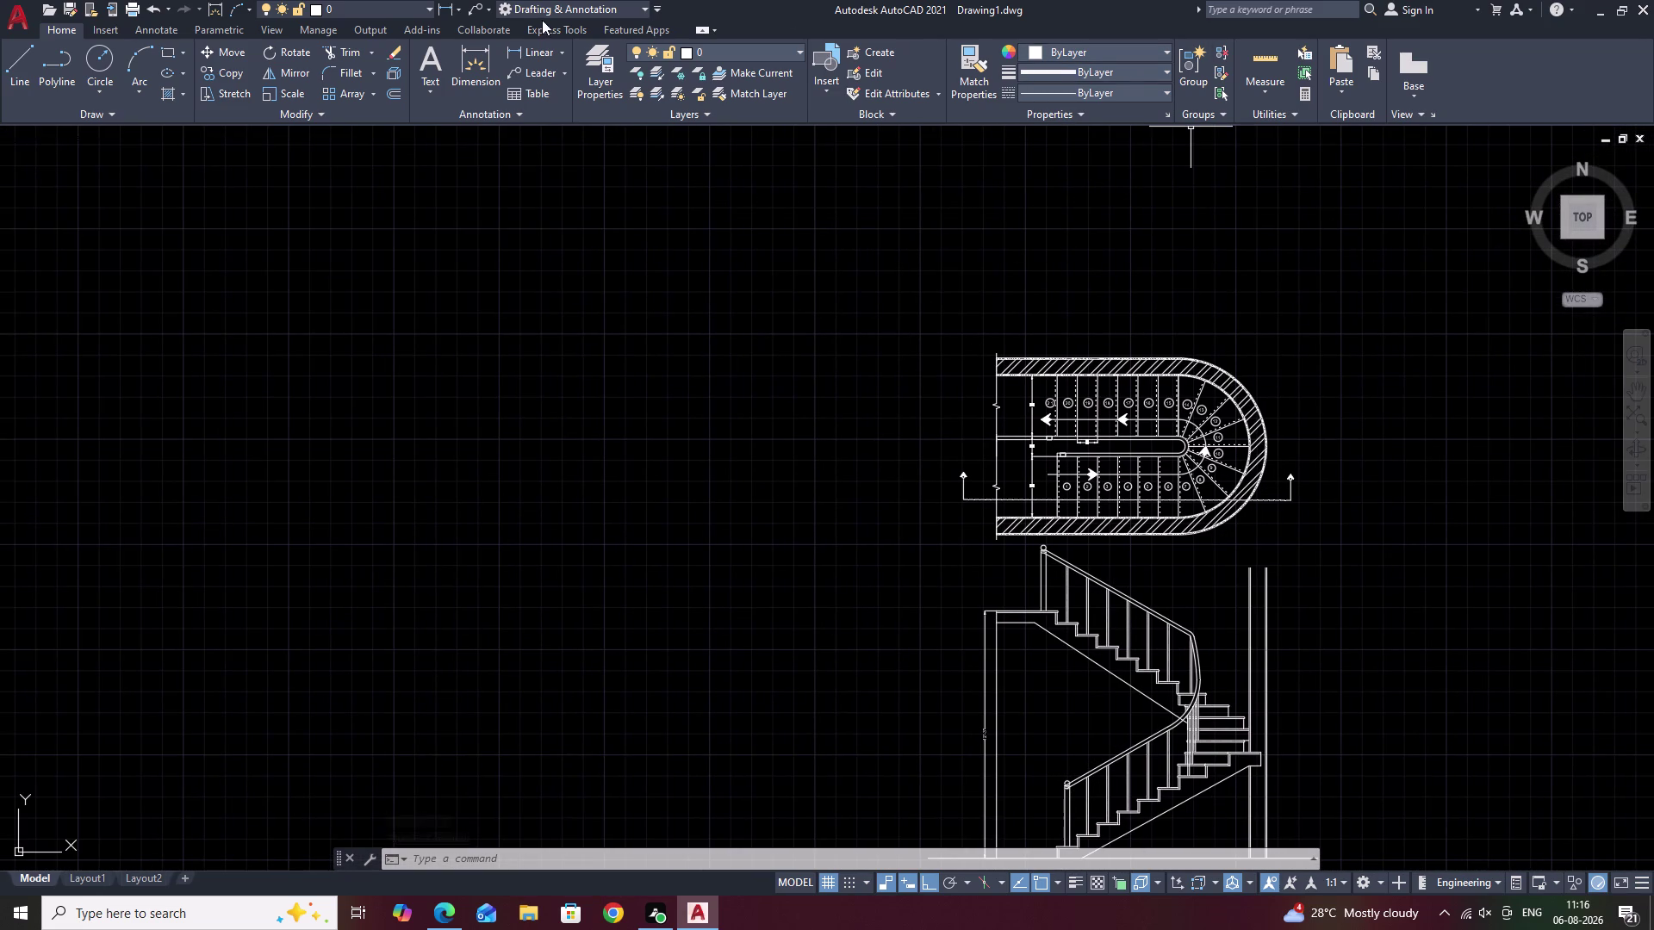
right_click(541, 19)
click(555, 26)
middle_drag(1342, 129, 1084, 150)
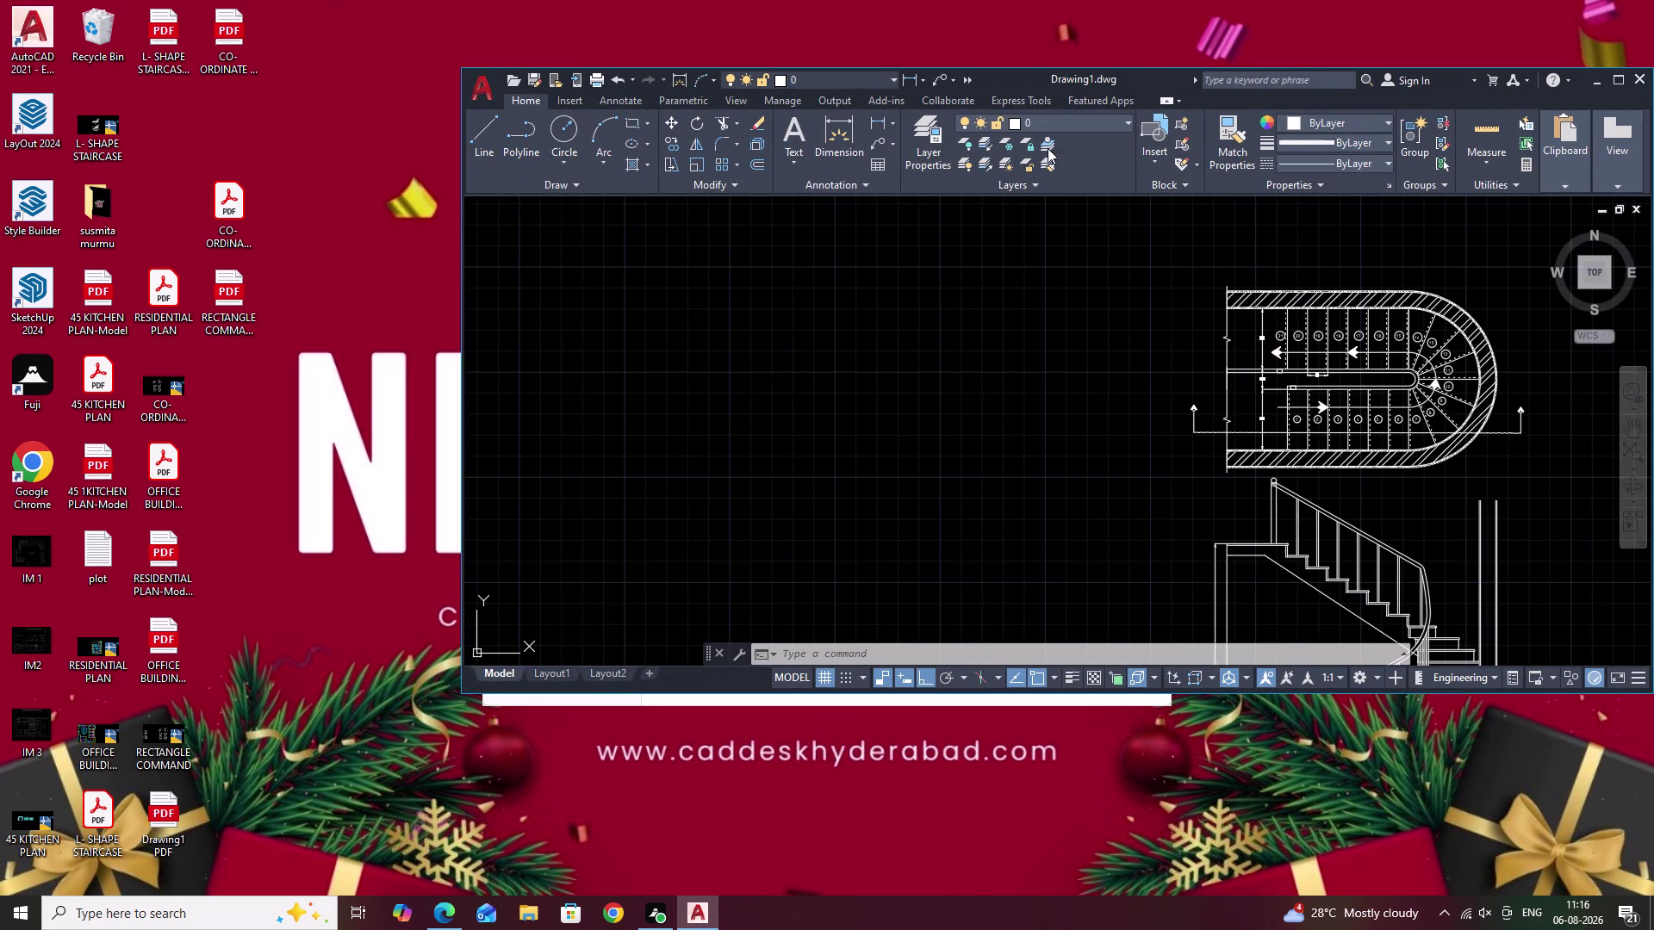
middle_drag(1085, 150, 1038, 148)
click(1617, 78)
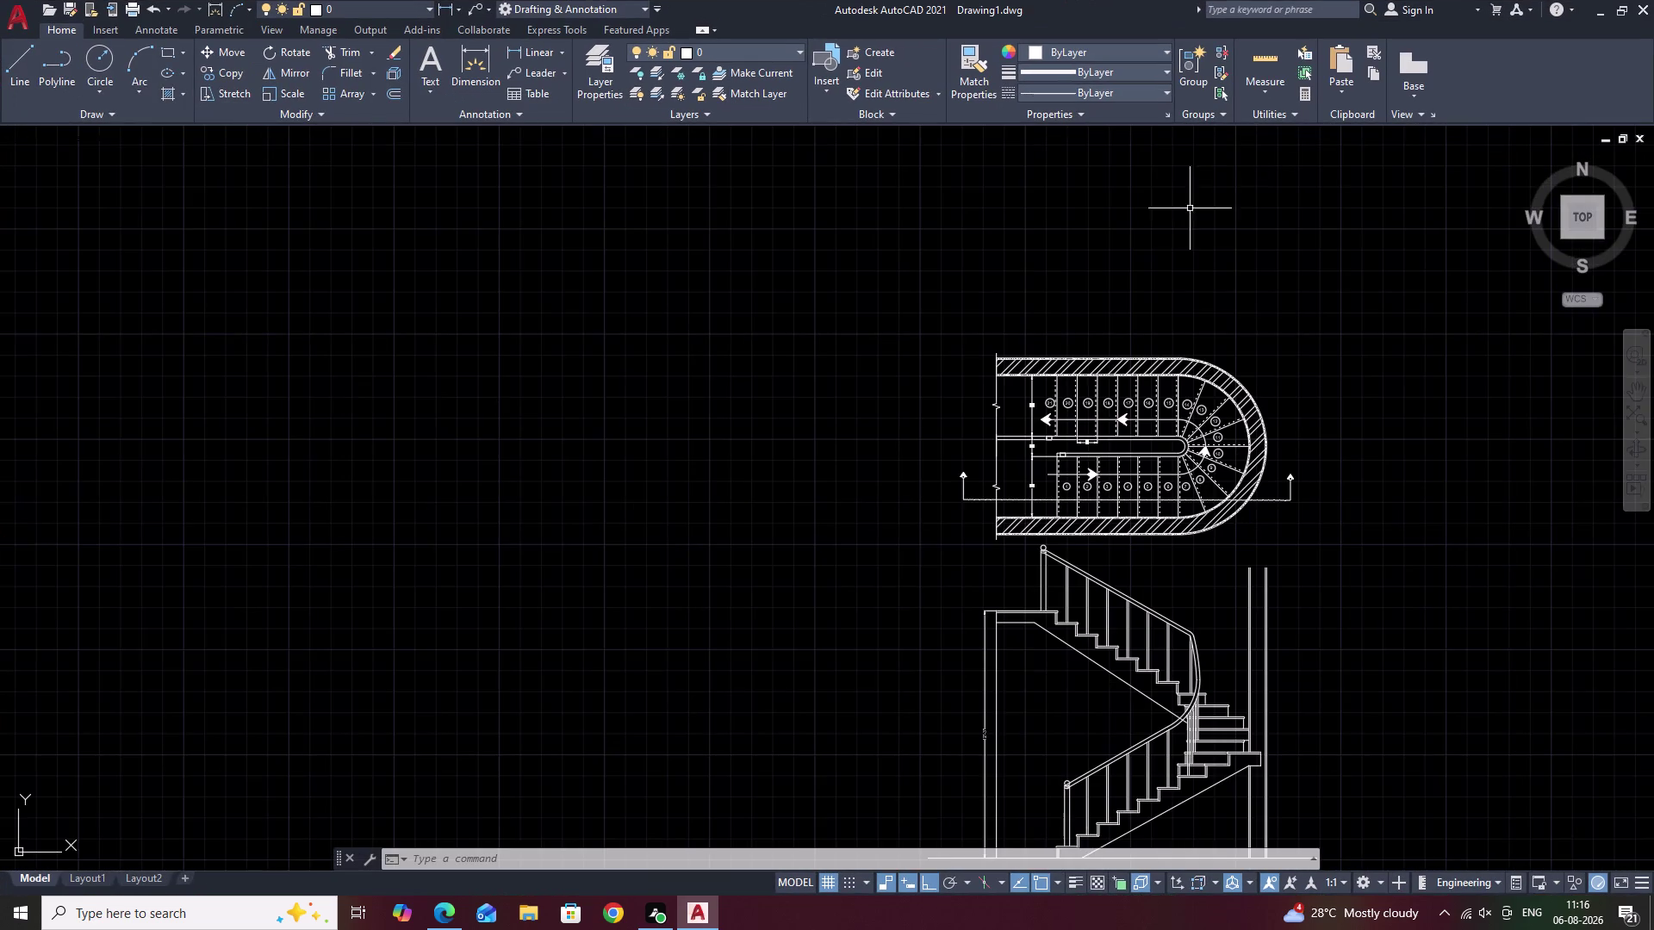
middle_drag(1260, 408, 1030, 232)
middle_drag(1085, 330, 1093, 389)
scroll(up, 3)
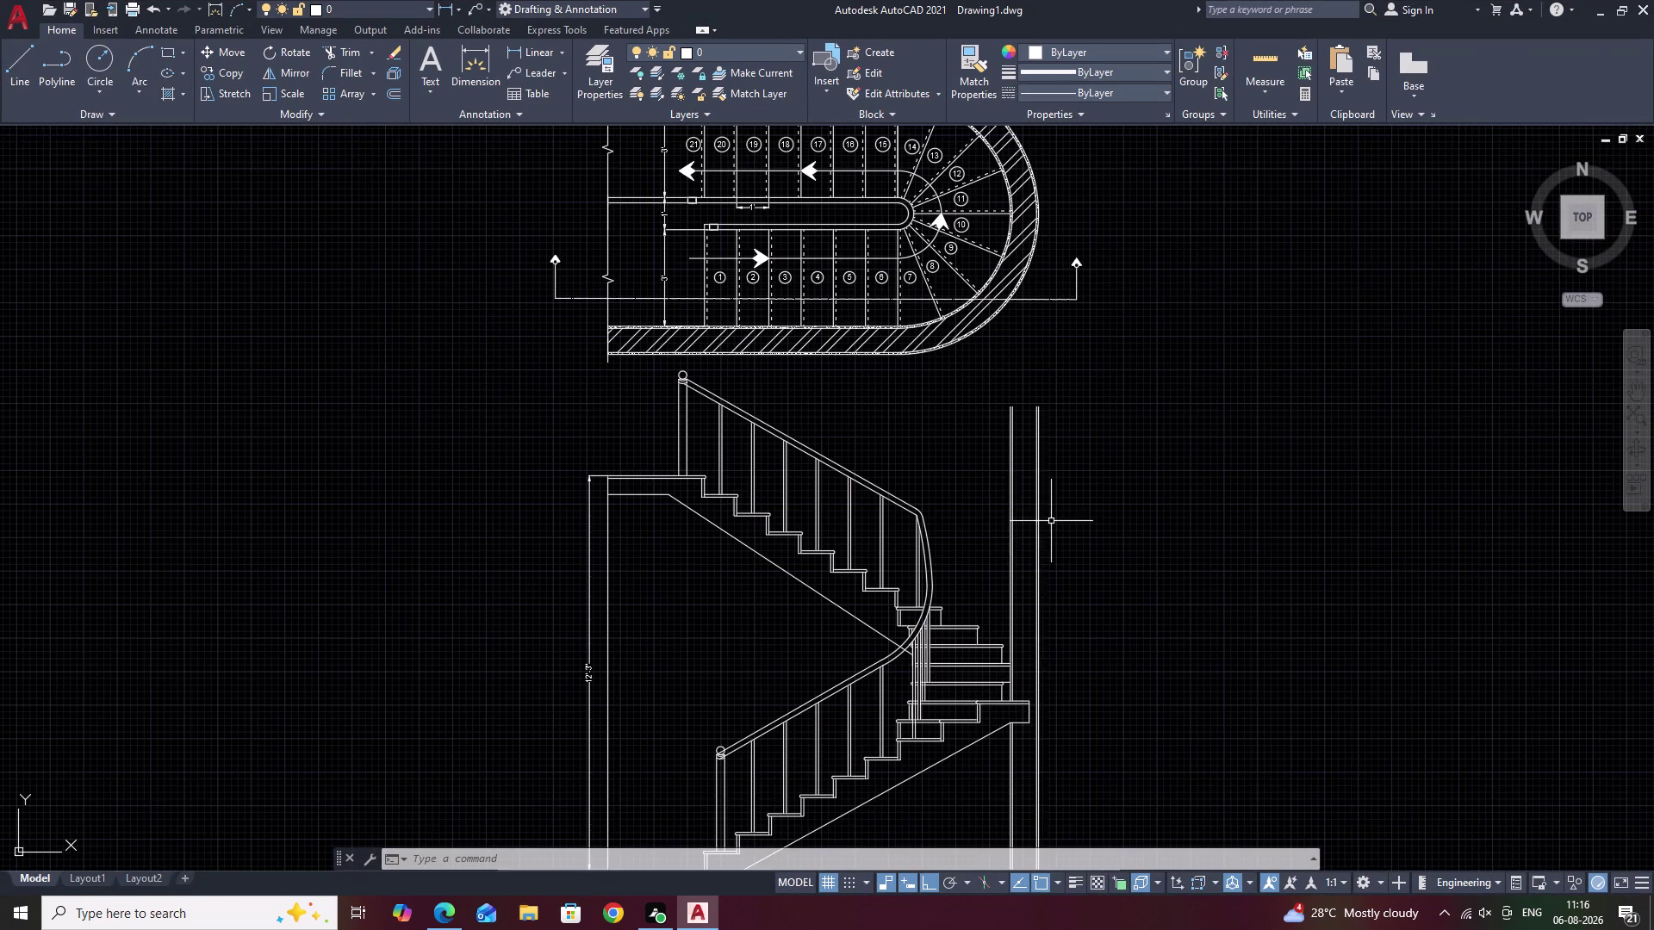
middle_drag(947, 521, 968, 474)
middle_drag(986, 544, 988, 525)
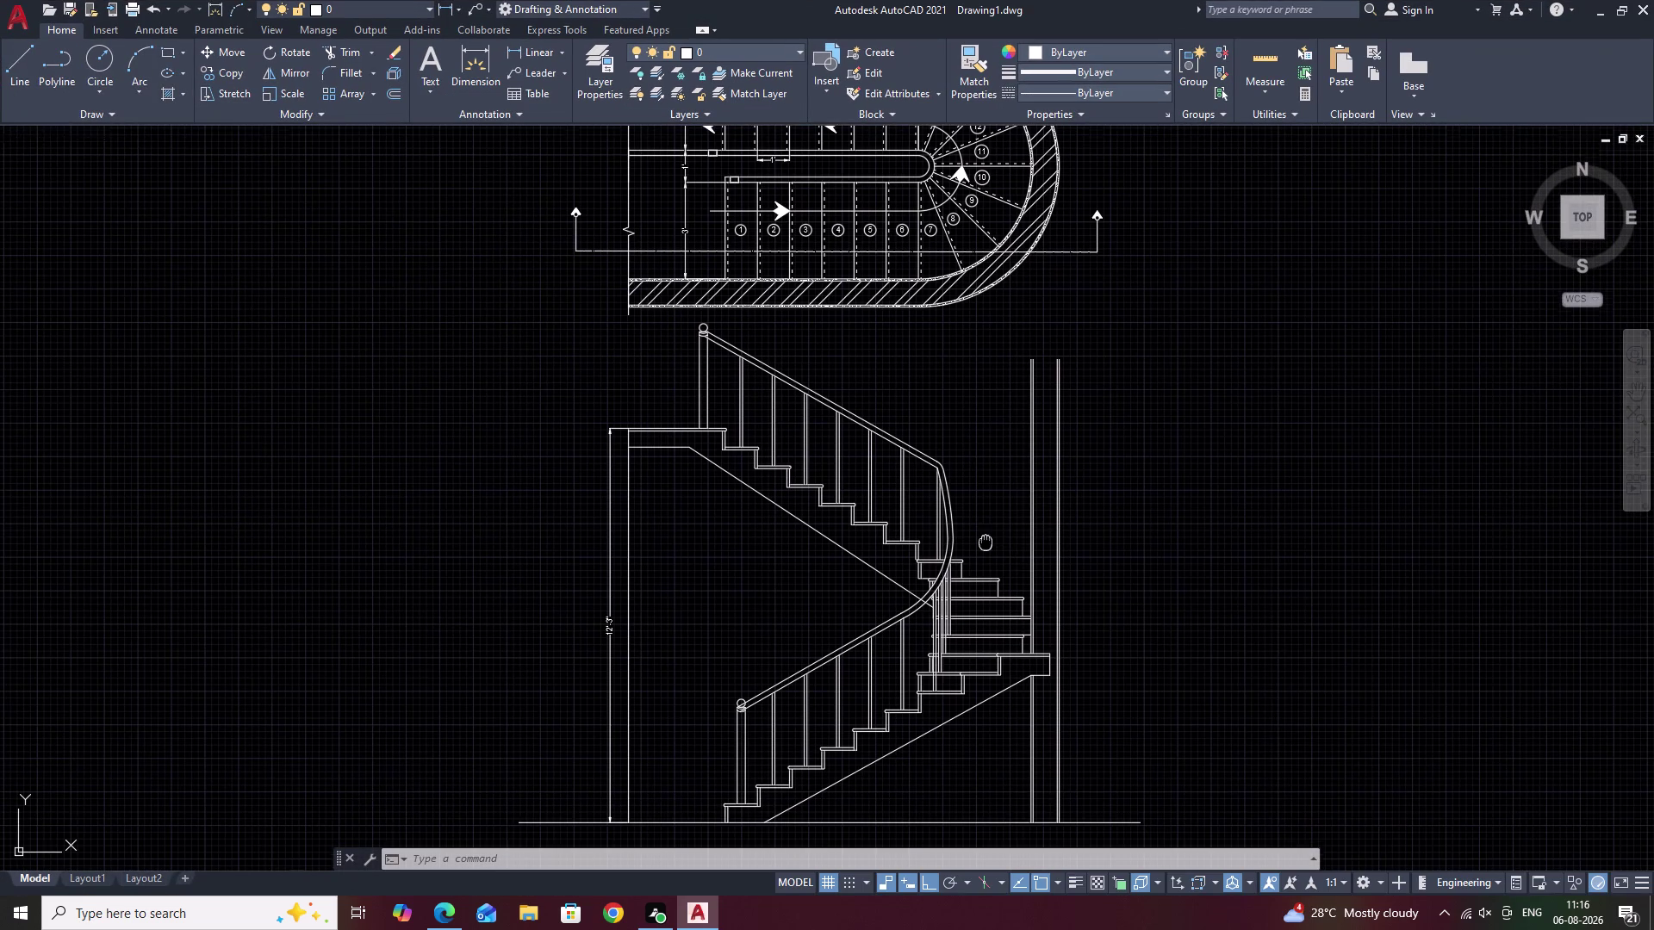
middle_drag(988, 525, 990, 515)
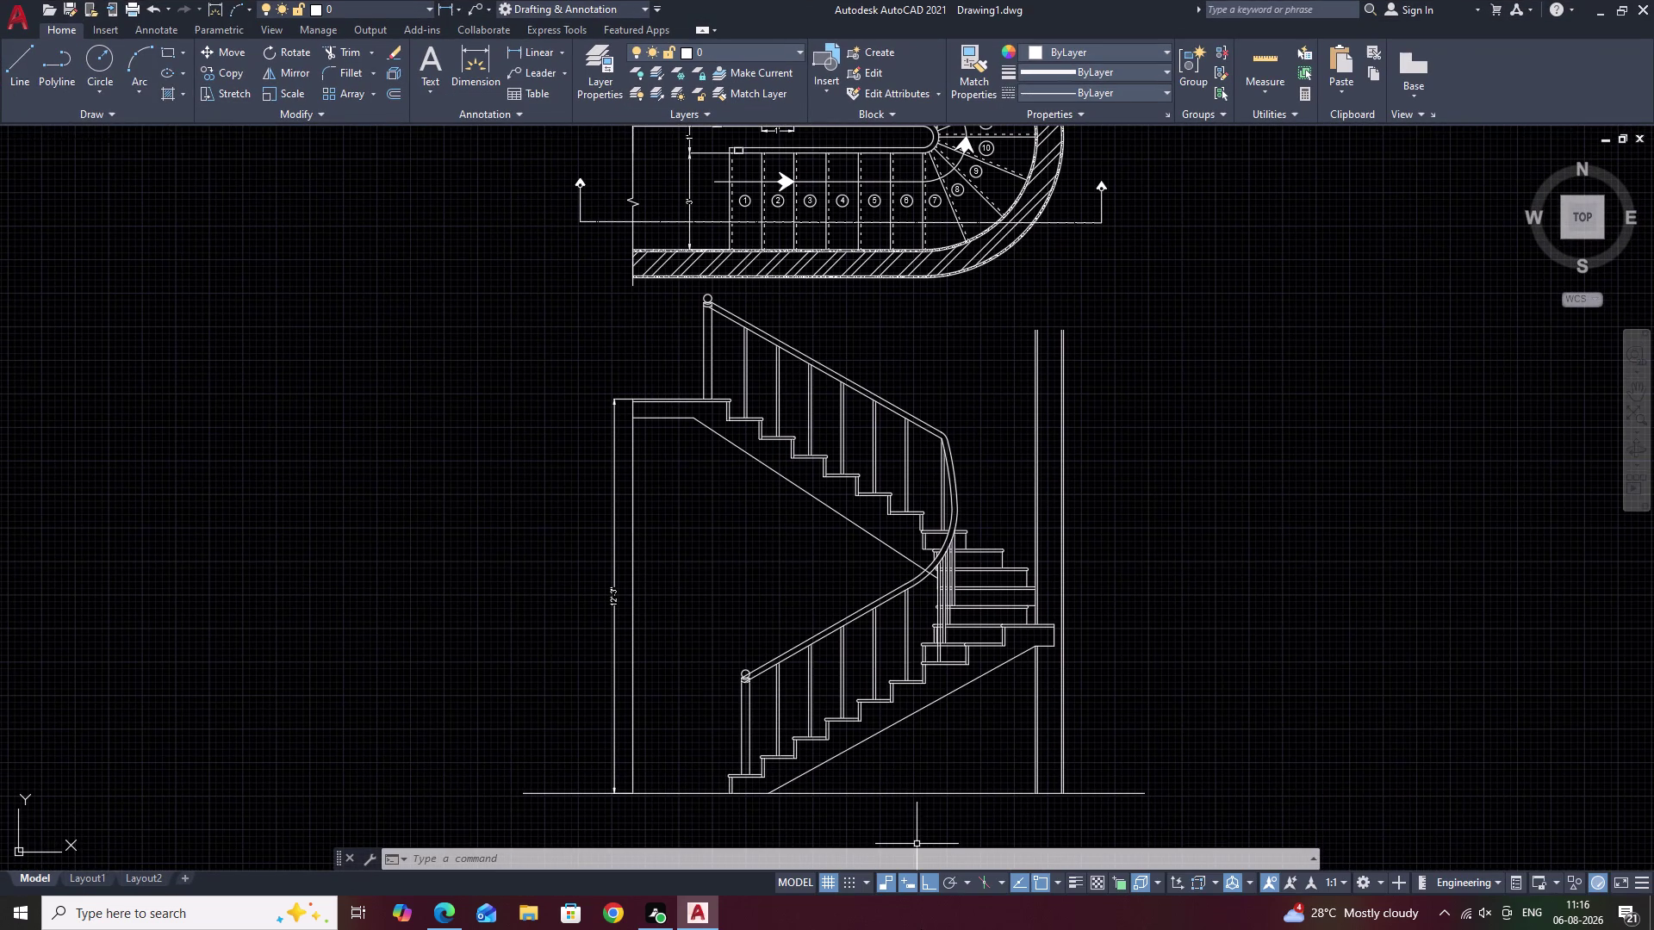
middle_drag(946, 441, 944, 441)
middle_drag(944, 442, 950, 550)
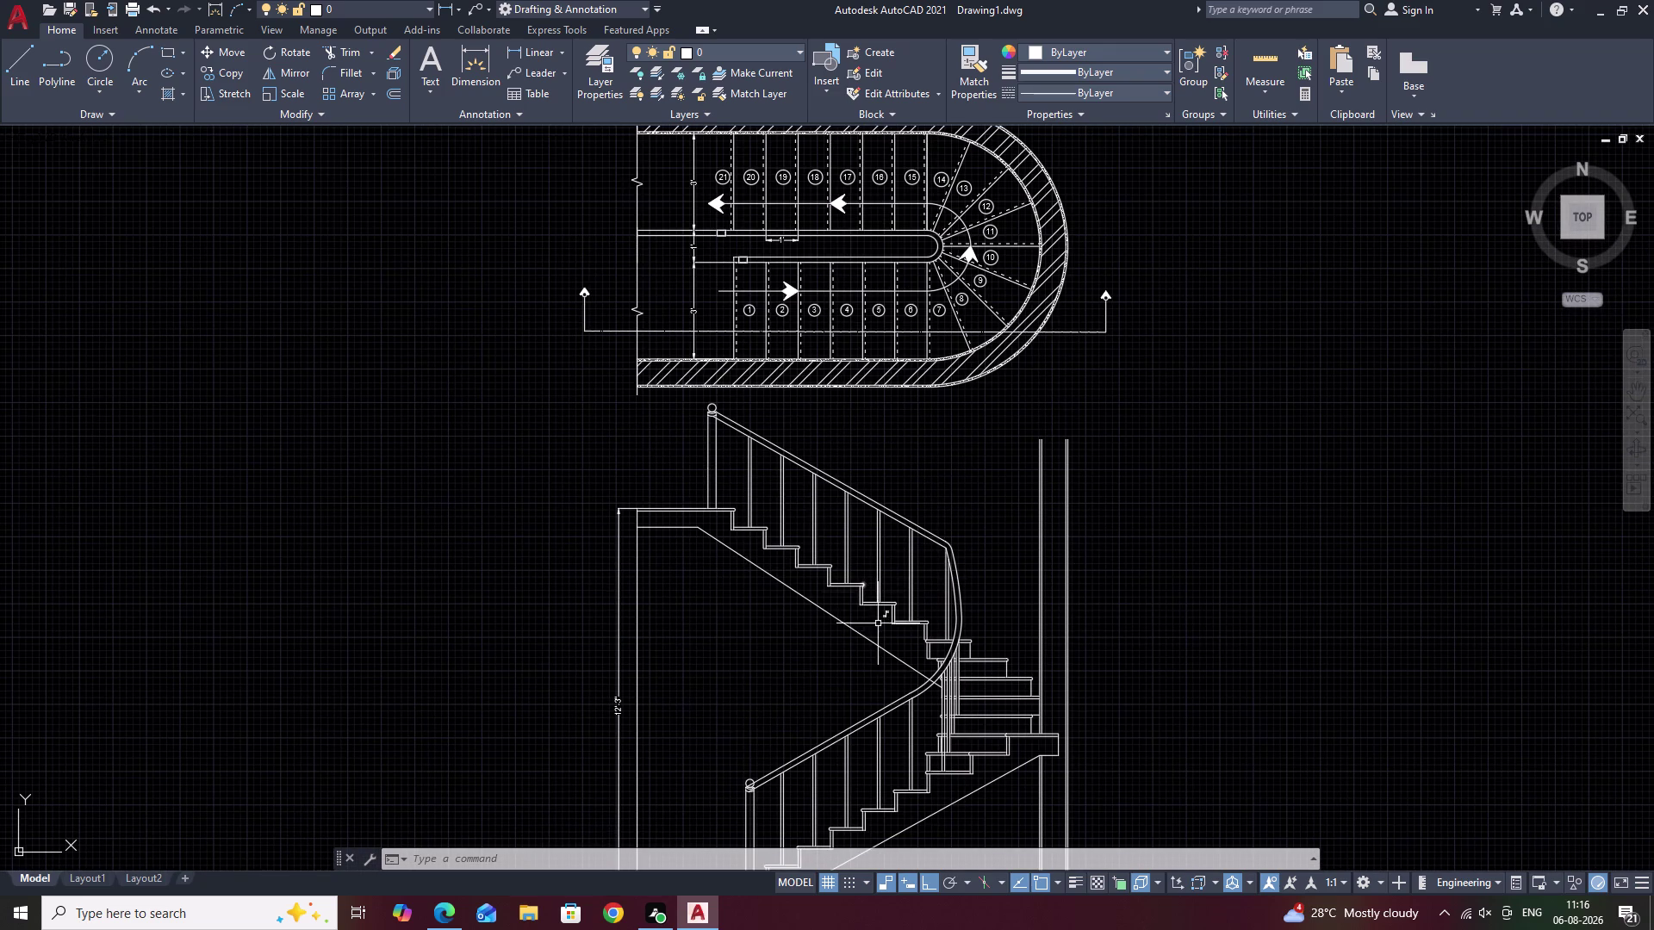
scroll(up, 3)
middle_drag(940, 574, 1146, 564)
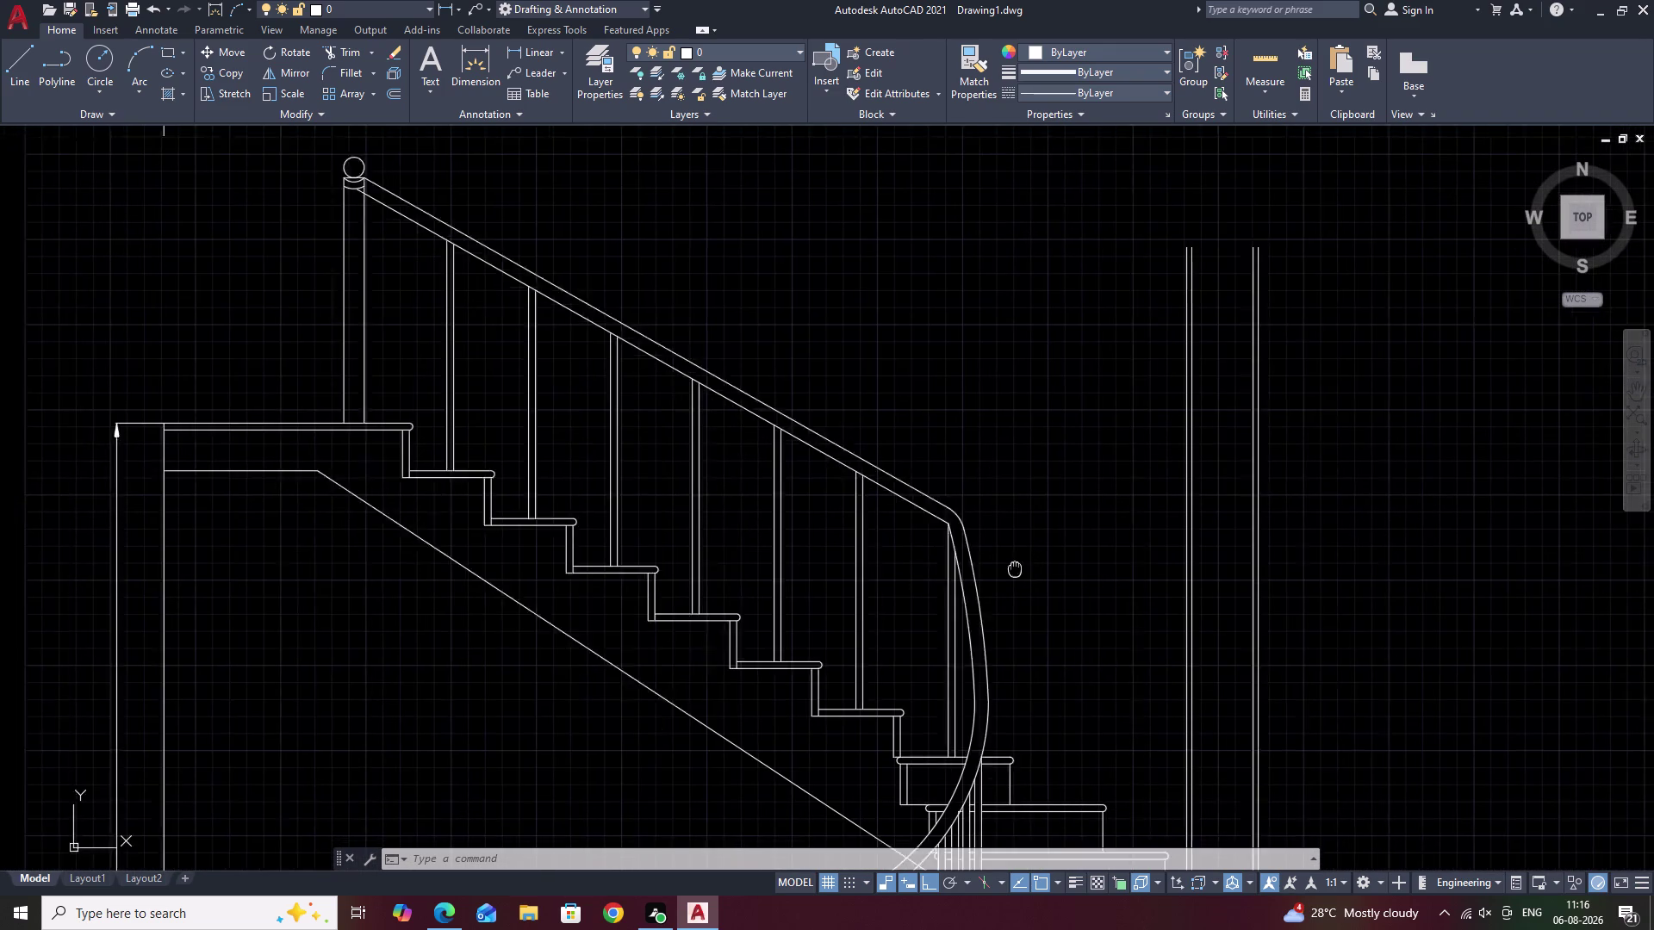
middle_drag(1146, 563, 1149, 563)
scroll(down, 3)
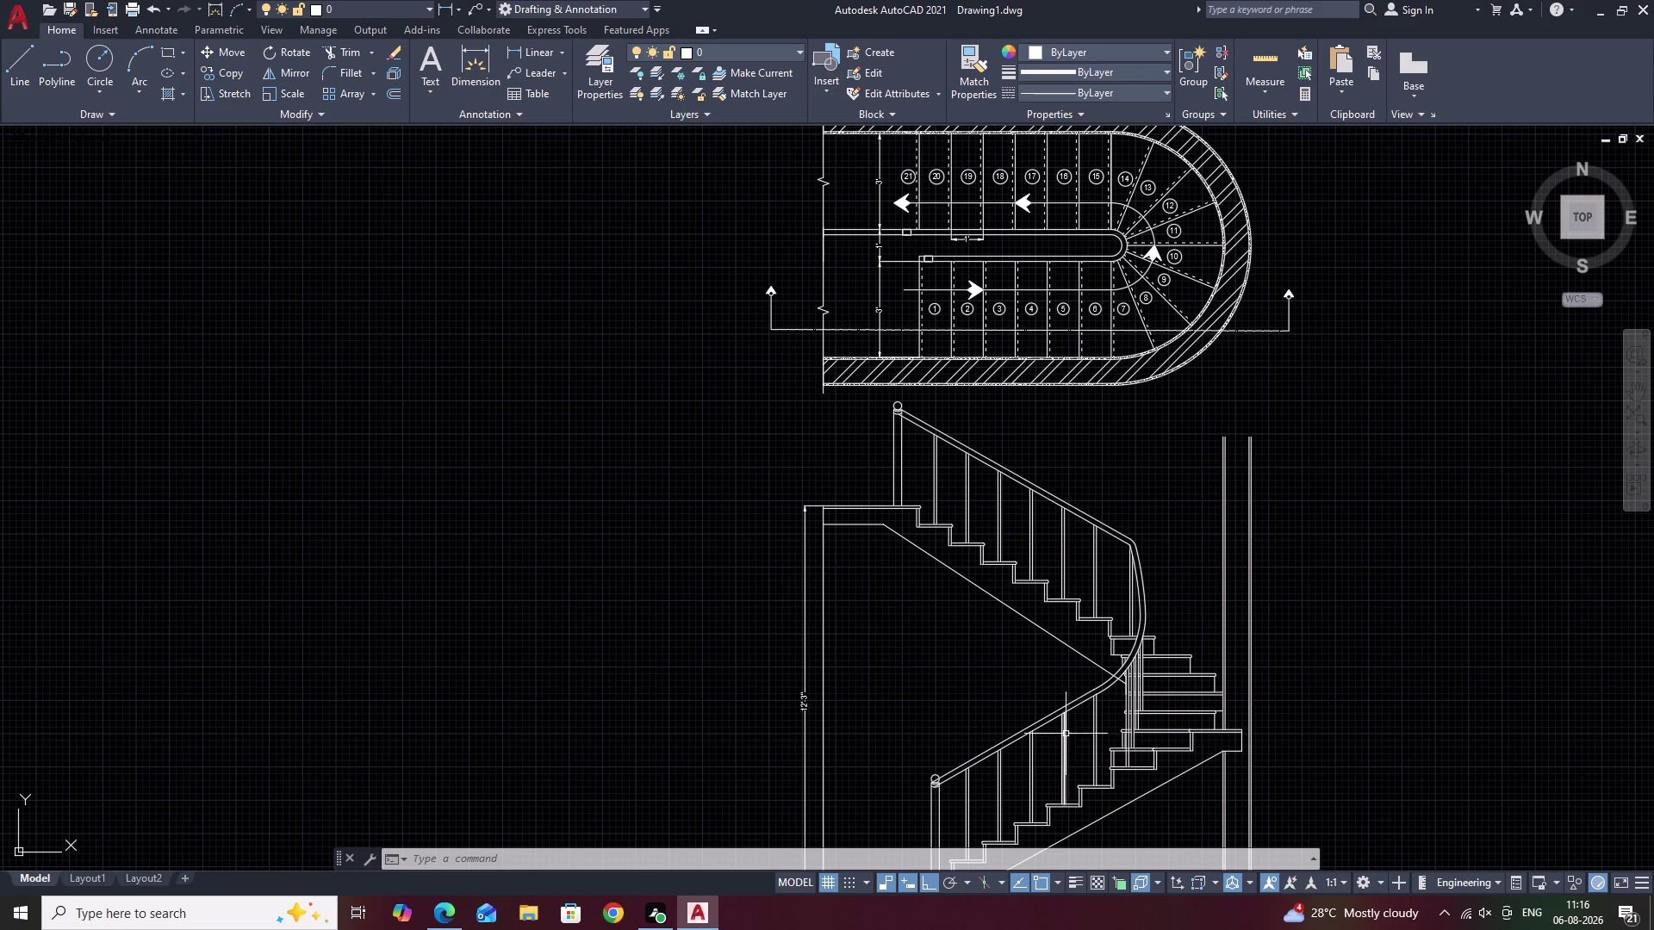
scroll(up, 3)
middle_drag(1089, 577, 1099, 571)
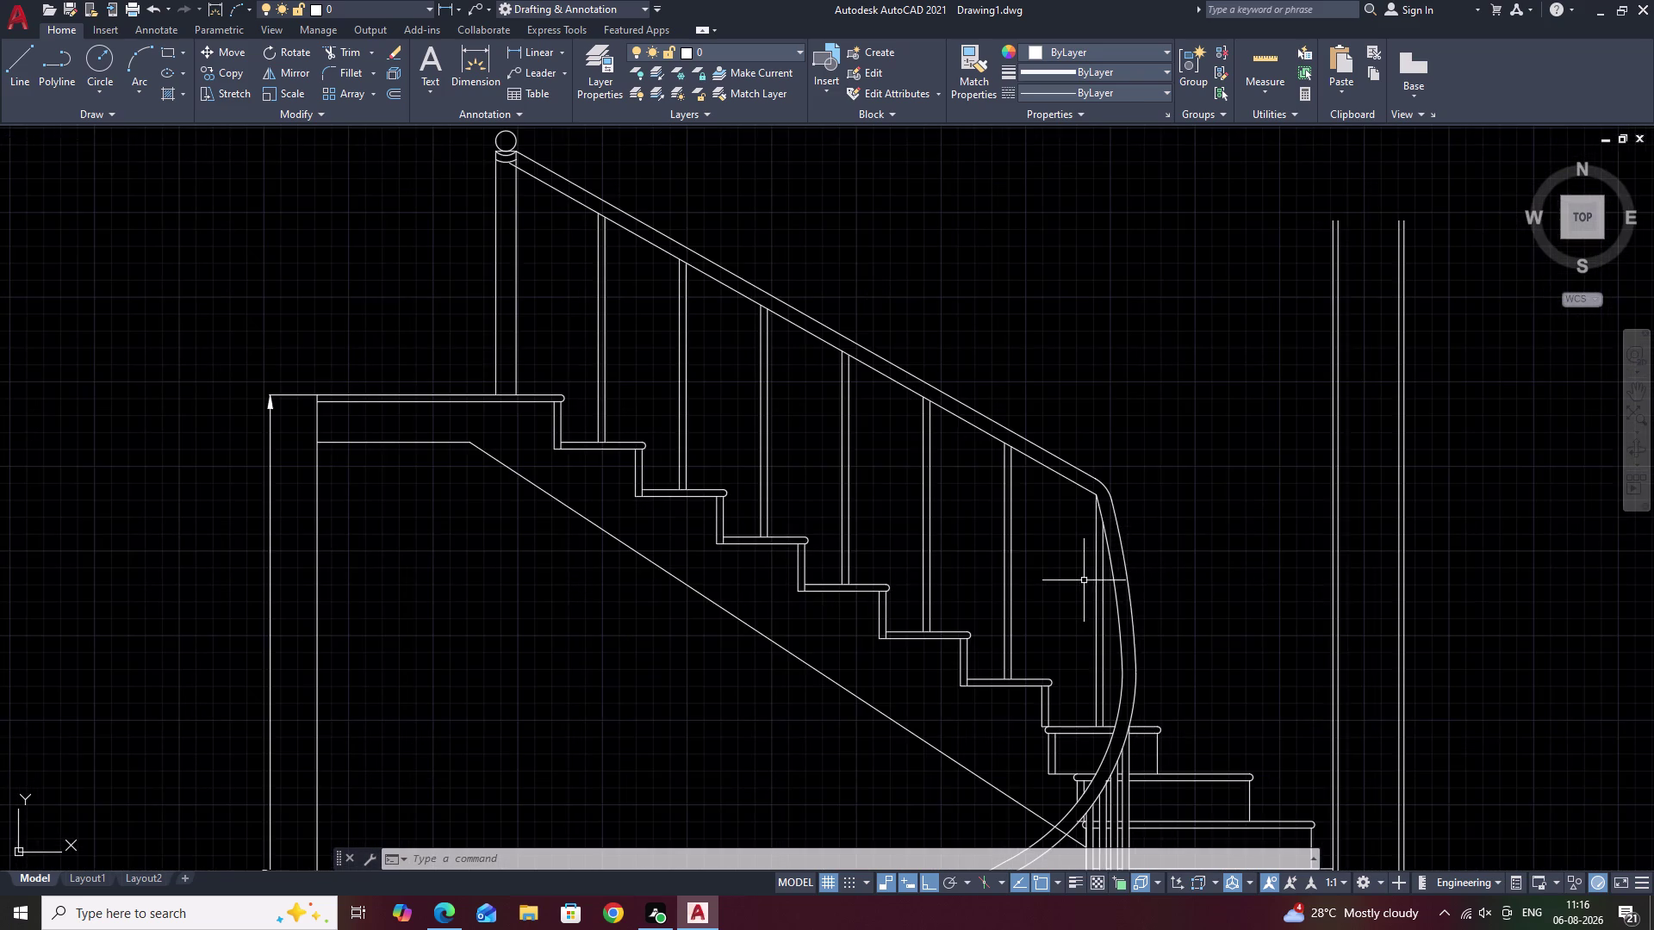
middle_drag(1099, 571, 1268, 486)
scroll(down, 3)
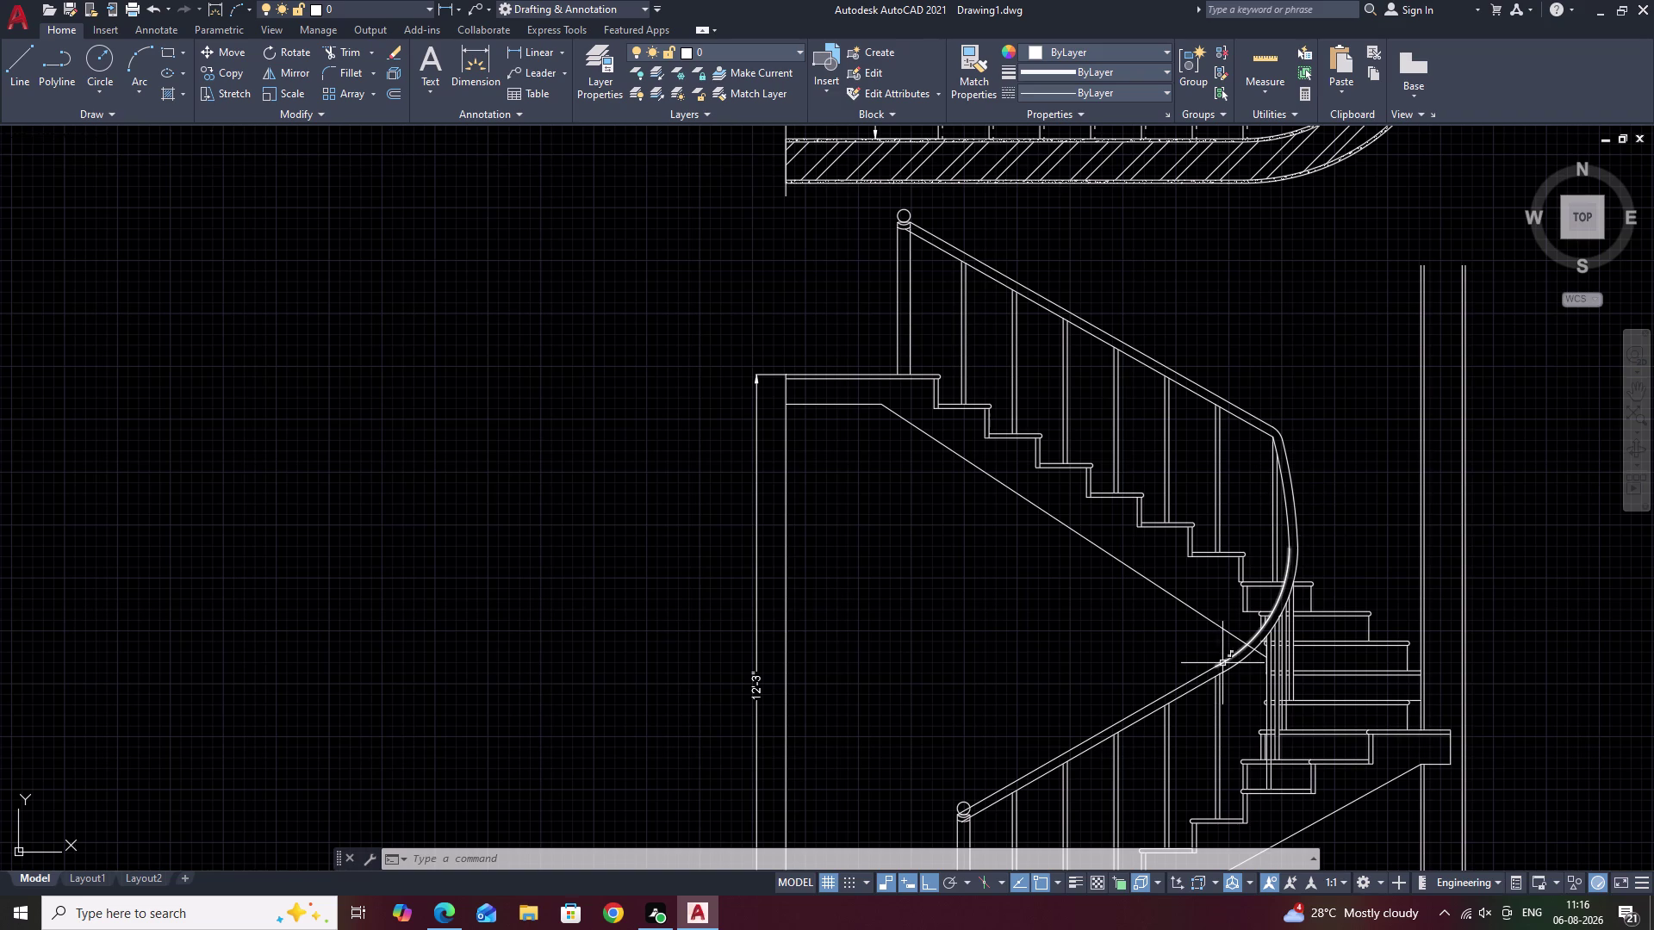
Select the two curved handrail lines at the turn and erase them.
click(1282, 486)
scroll(up, 3)
click(1264, 605)
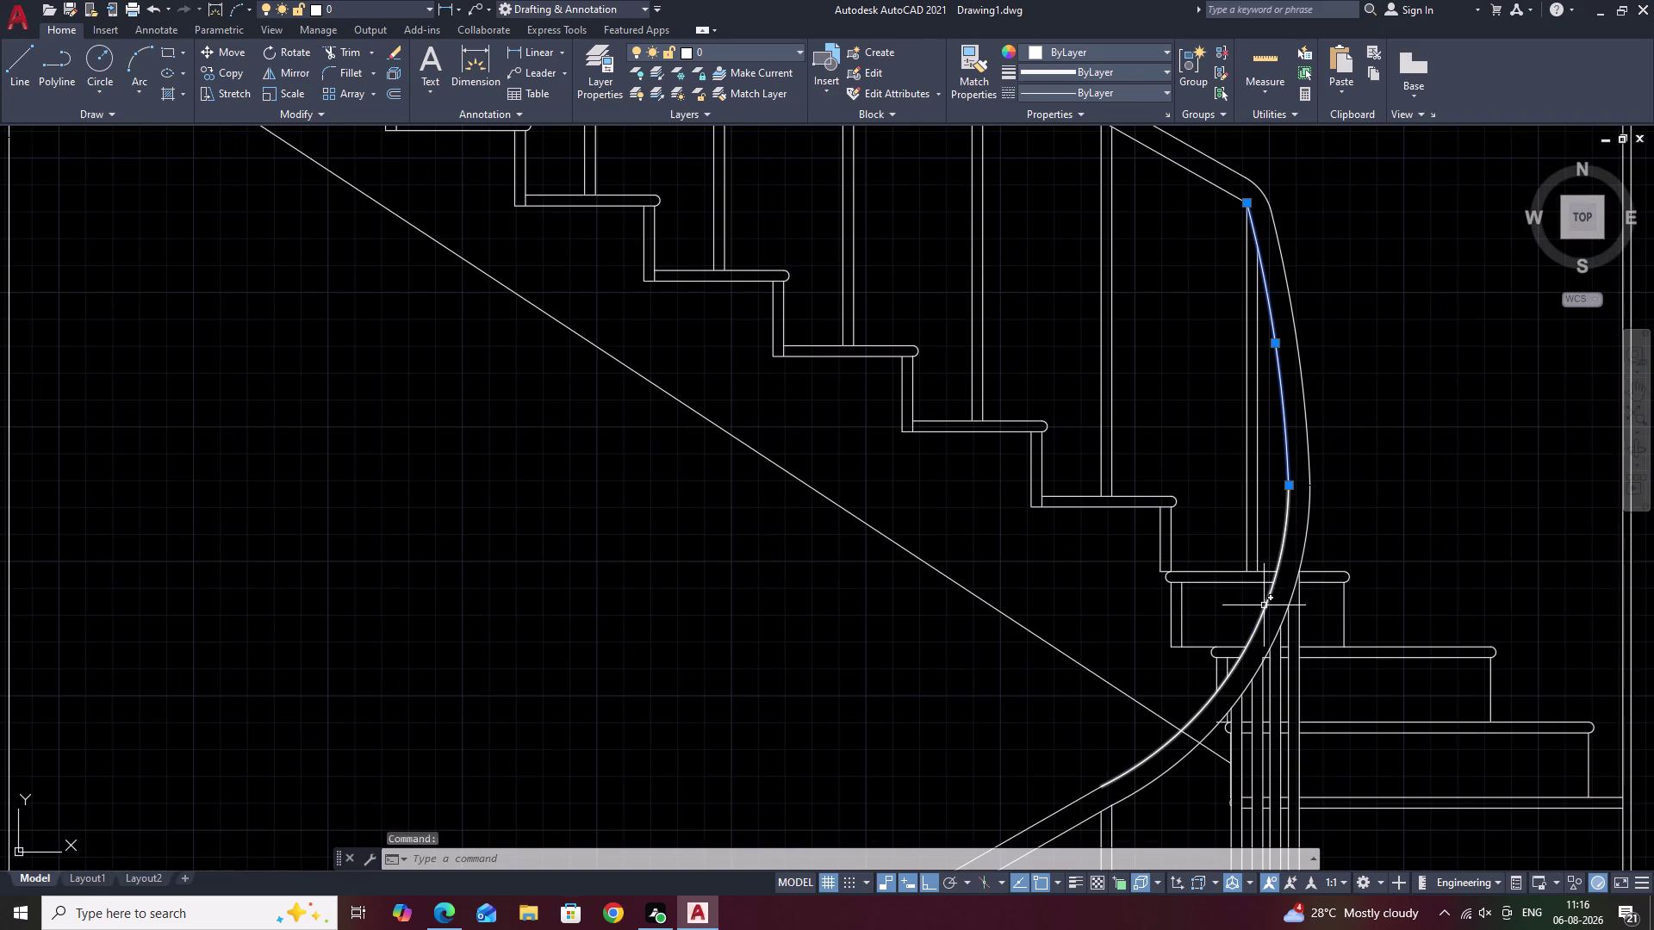
scroll(down, 3)
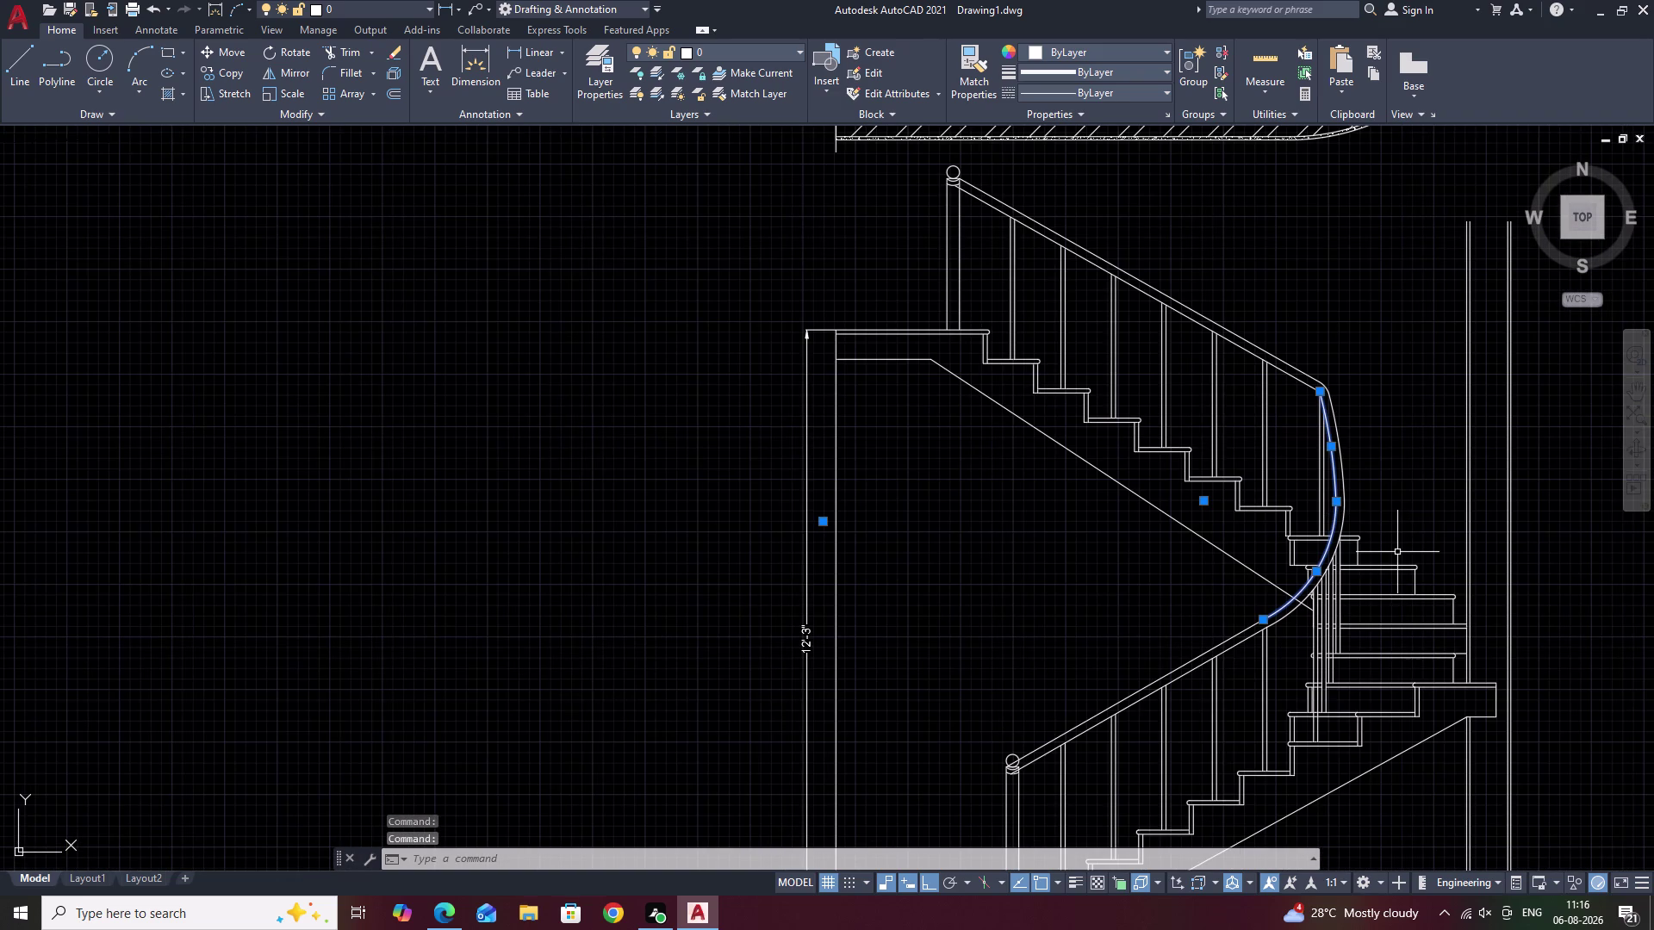
text(E)
key(space)
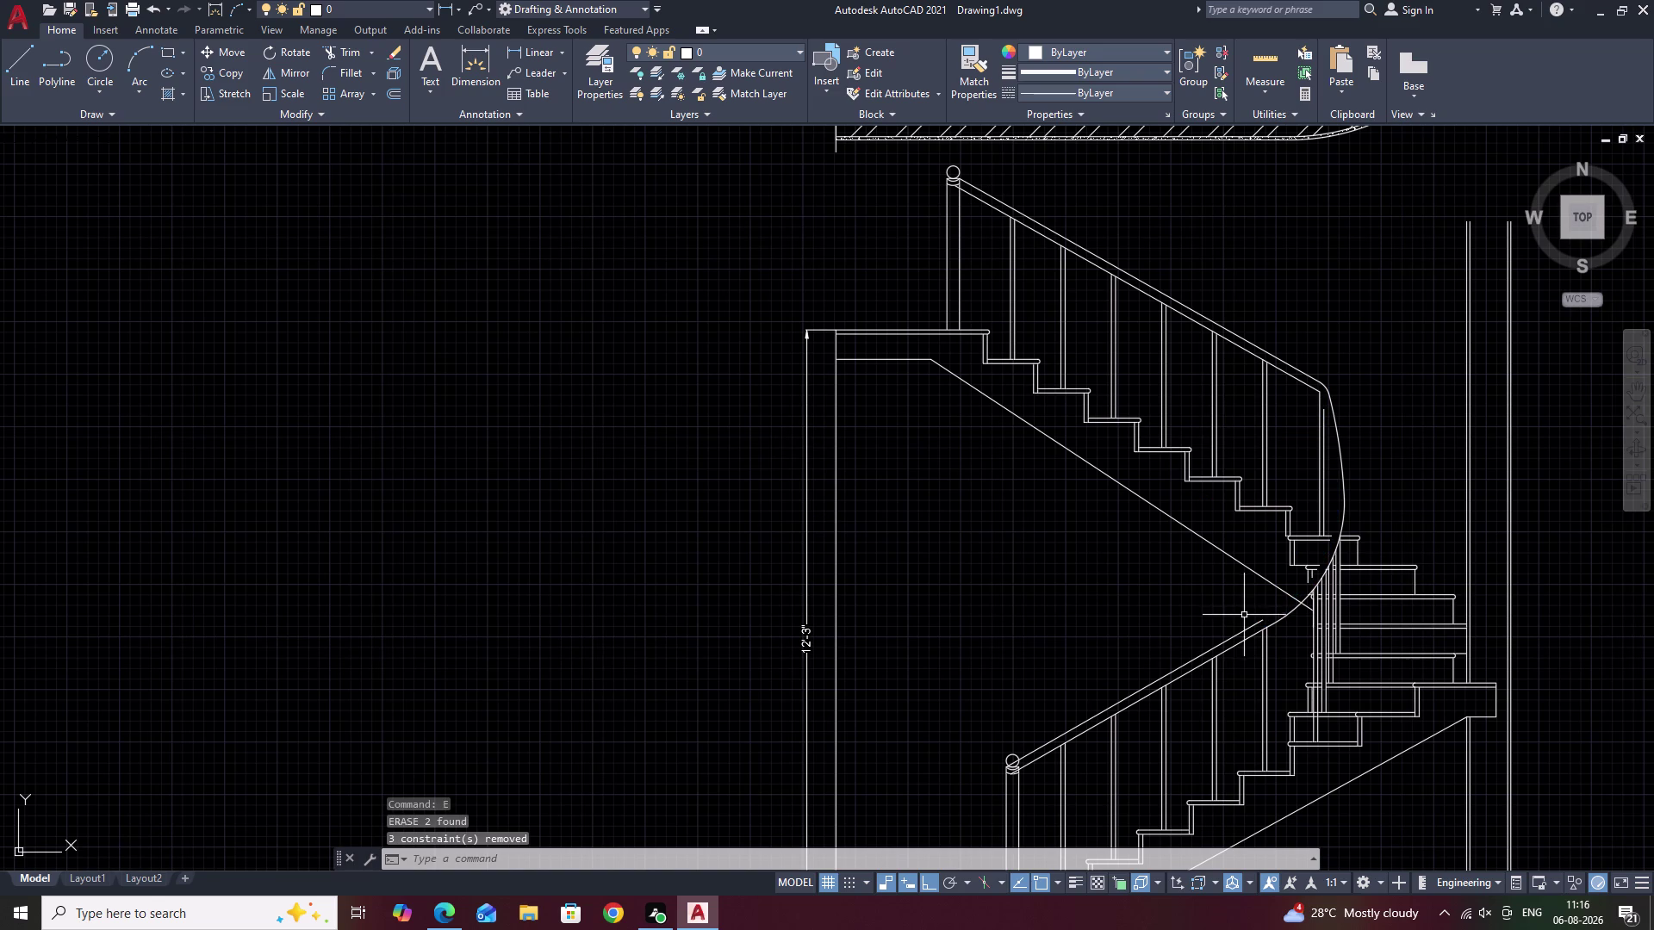
Start FILLET and pick the lower handrail line.
text(F)
key(space)
click(1260, 620)
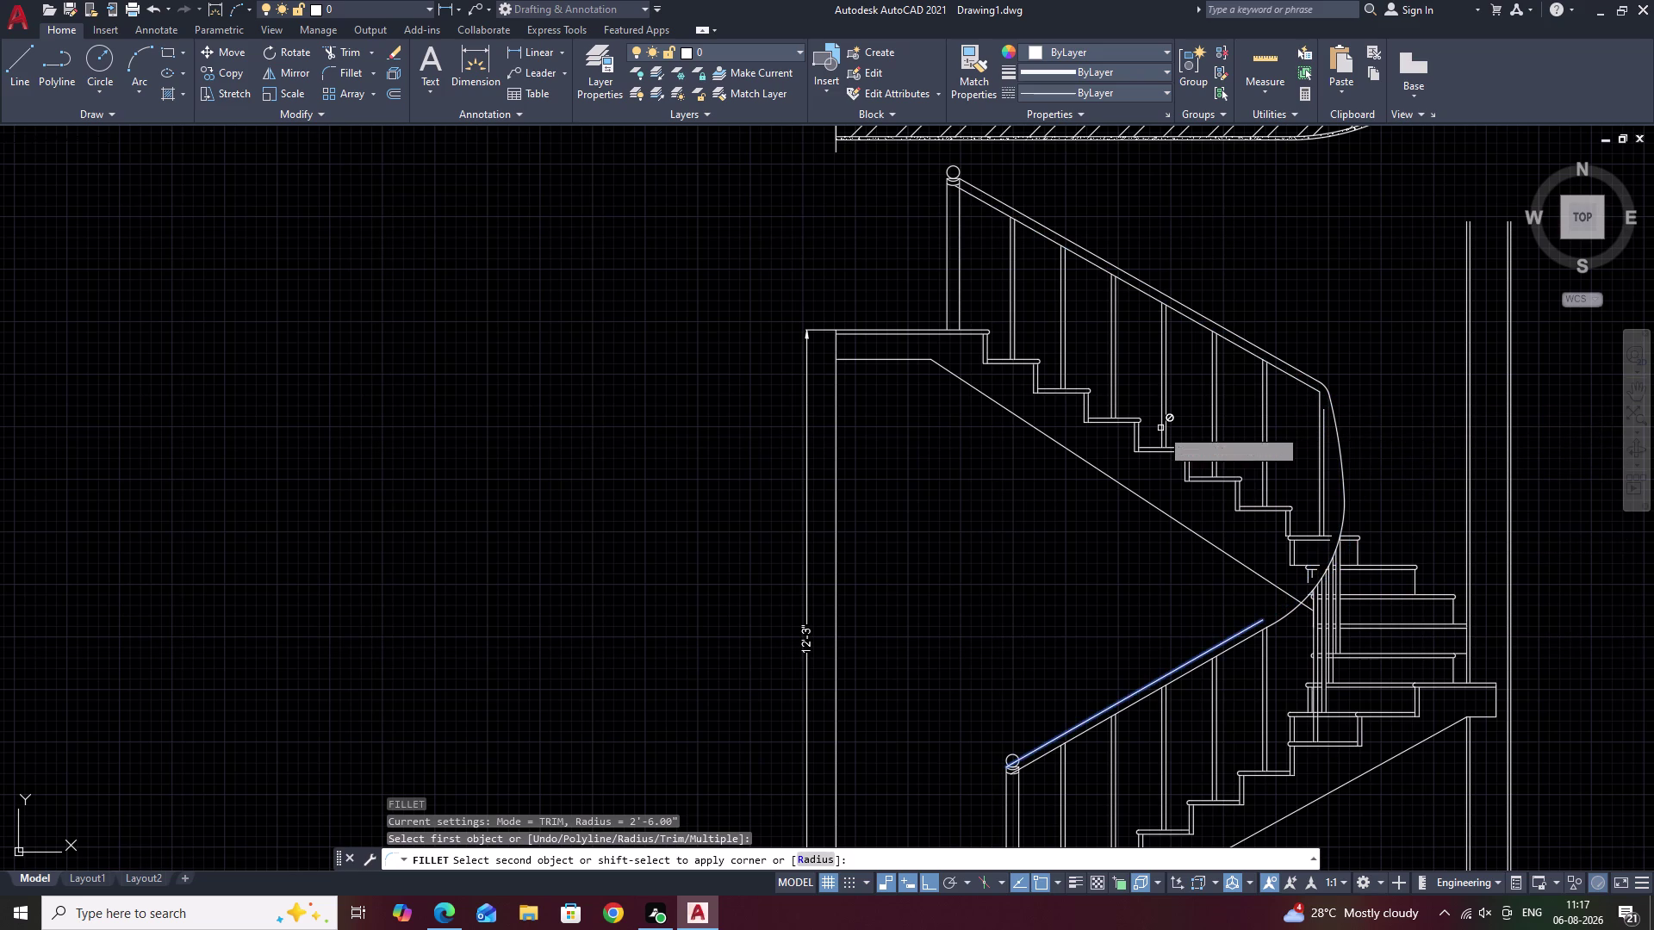
Try a 20-inch fillet radius on the upper handrail line, then cancel it.
key(Escape)
text(F)
key(space)
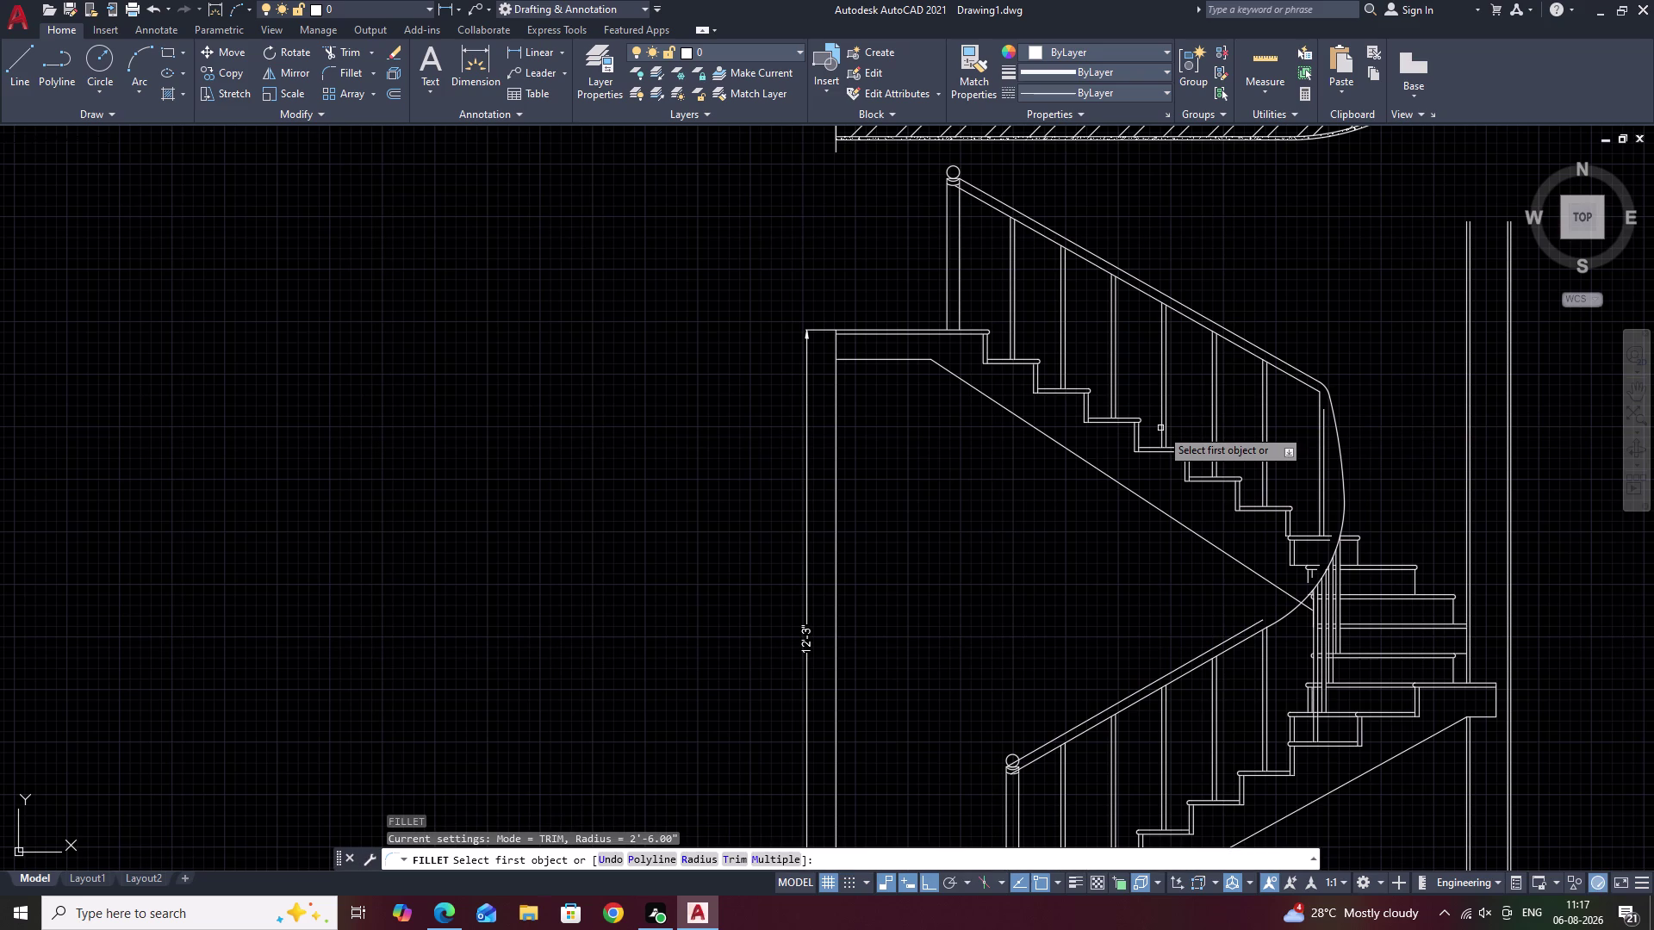
text(R)
key(space)
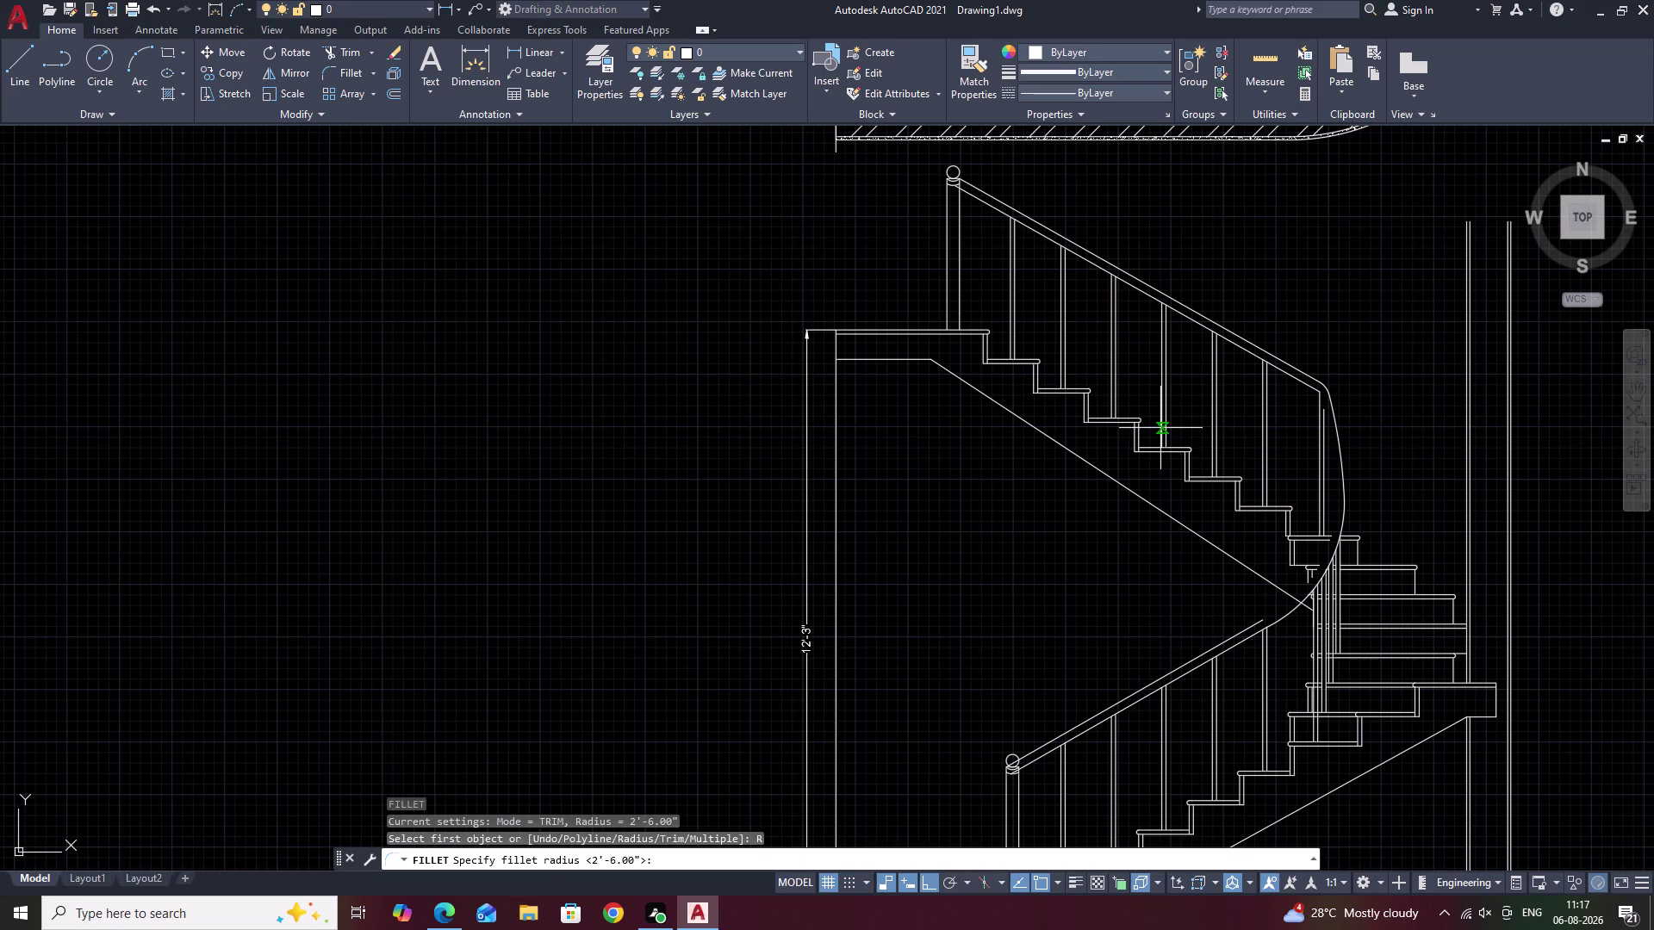
text(20)
key(space)
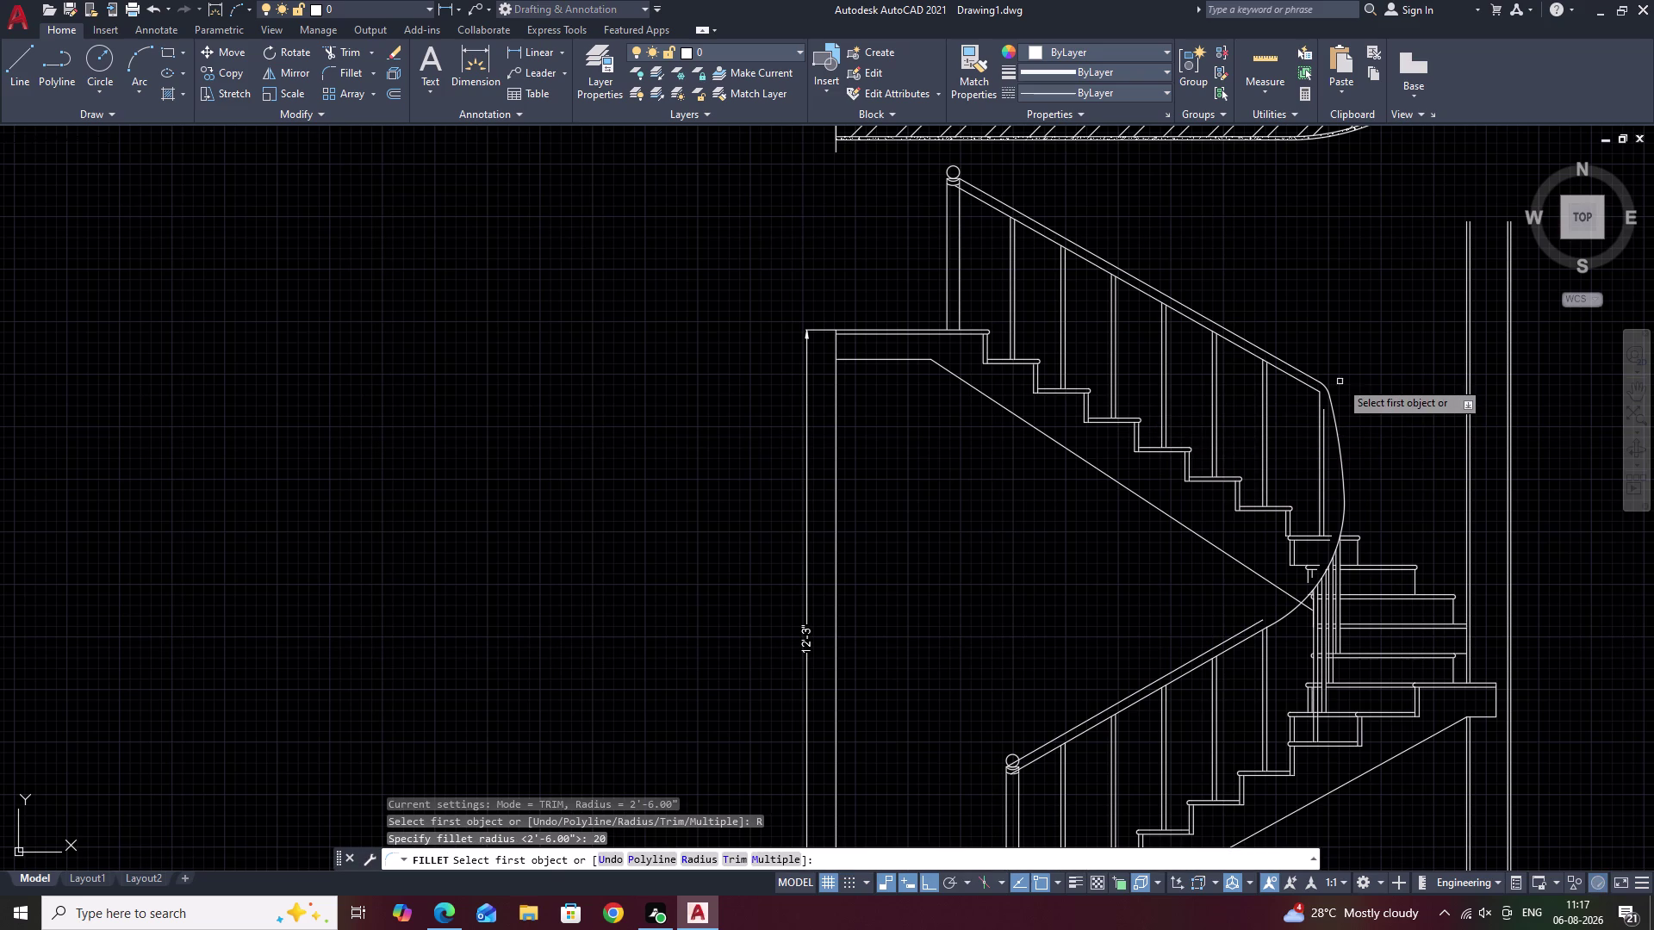
click(1309, 386)
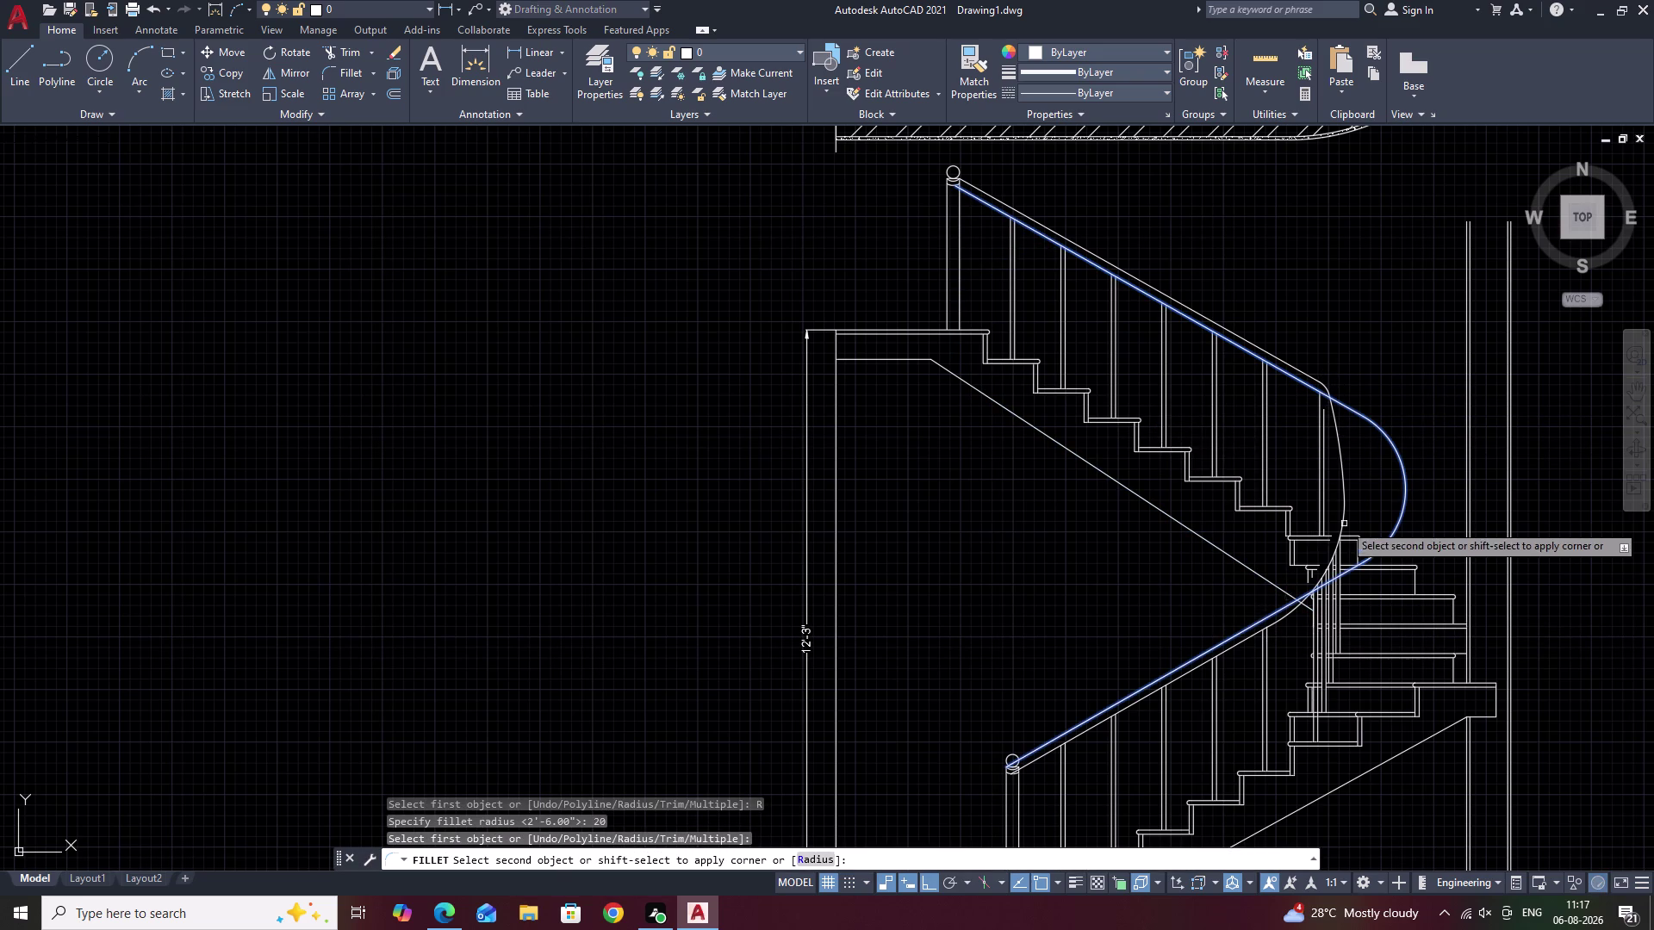
key(Escape)
Retry FILLET with a 40 entry, then clear the mistaken input.
text(F)
key(space)
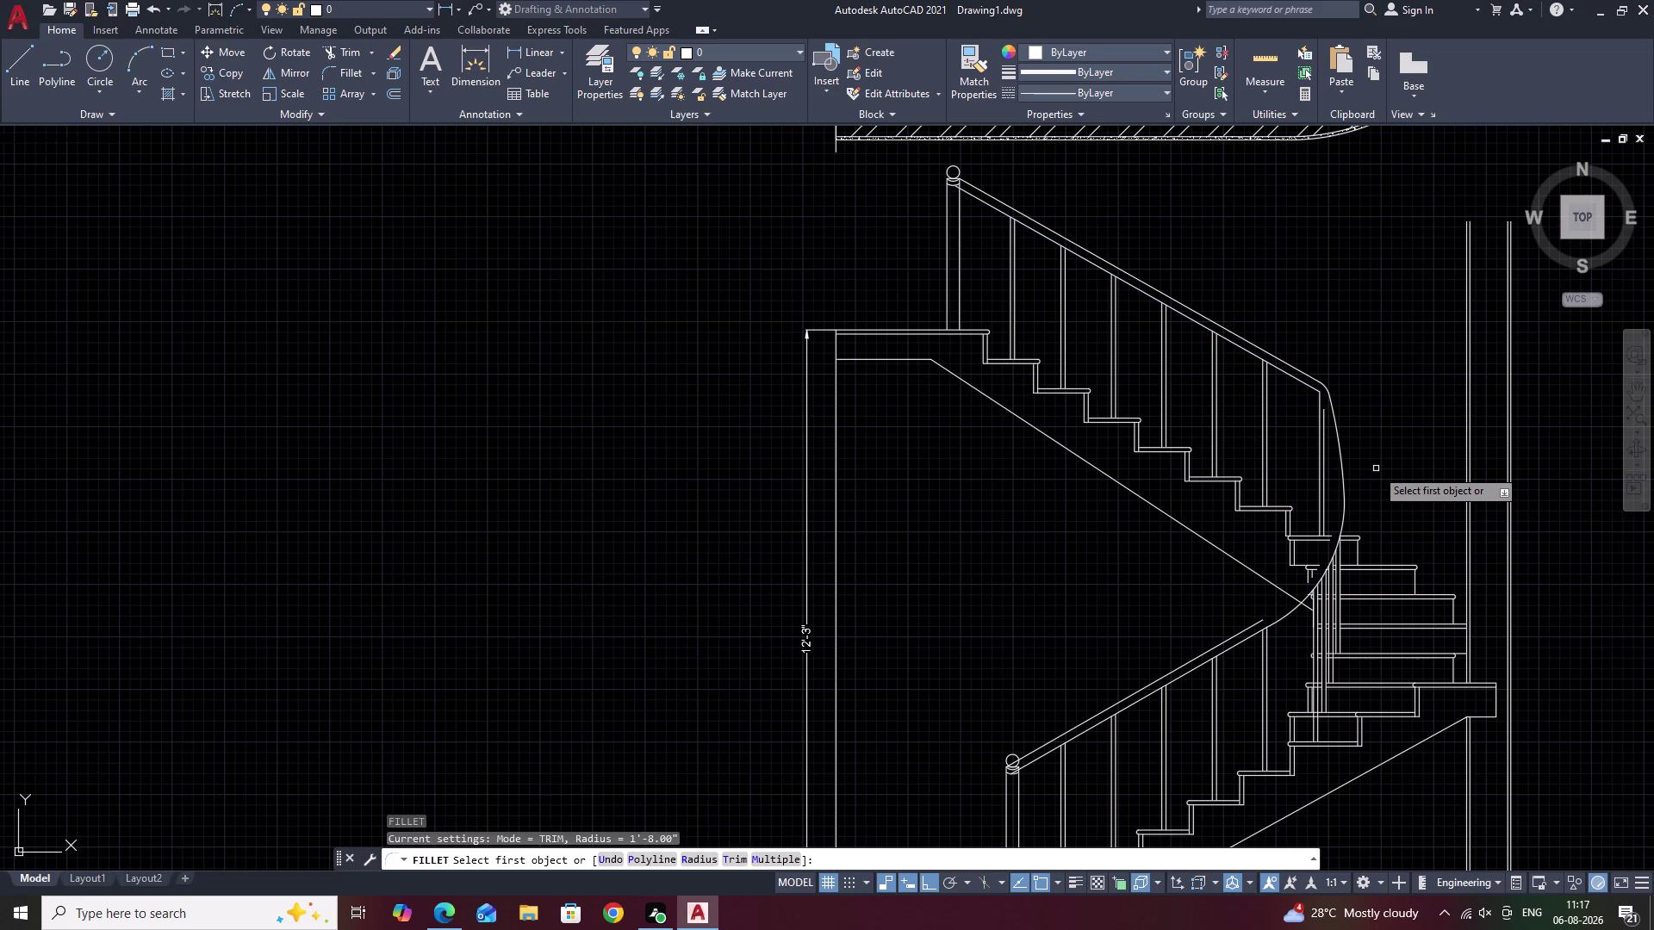
text(30)
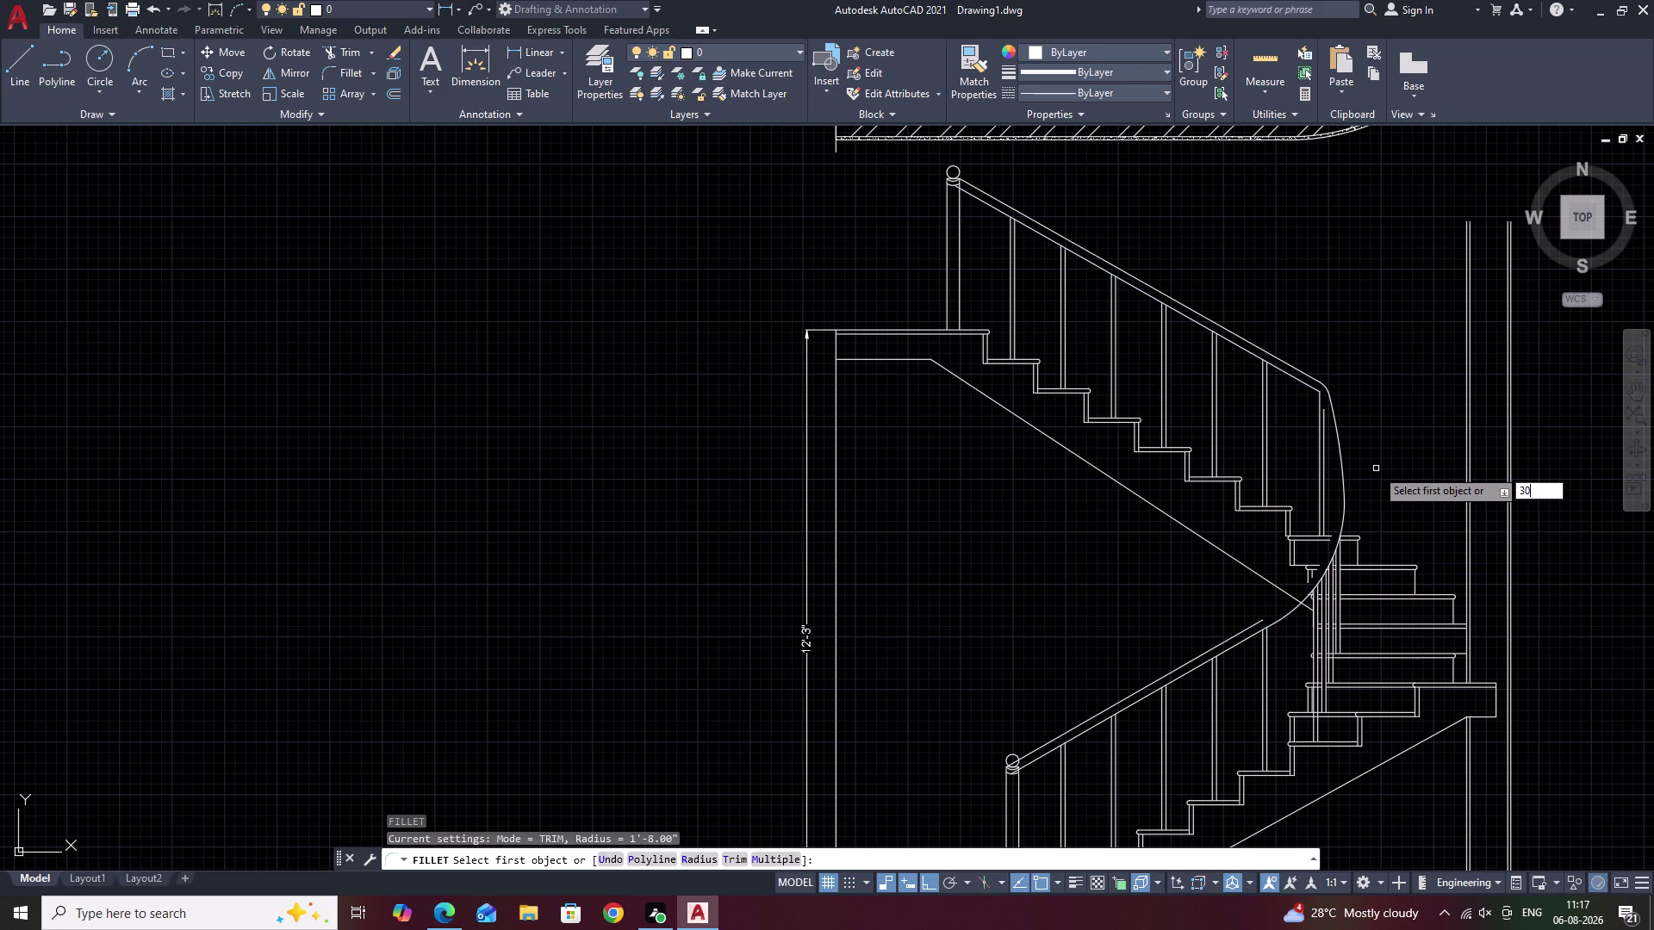
key(BackSpace)
text(40)
key(space)
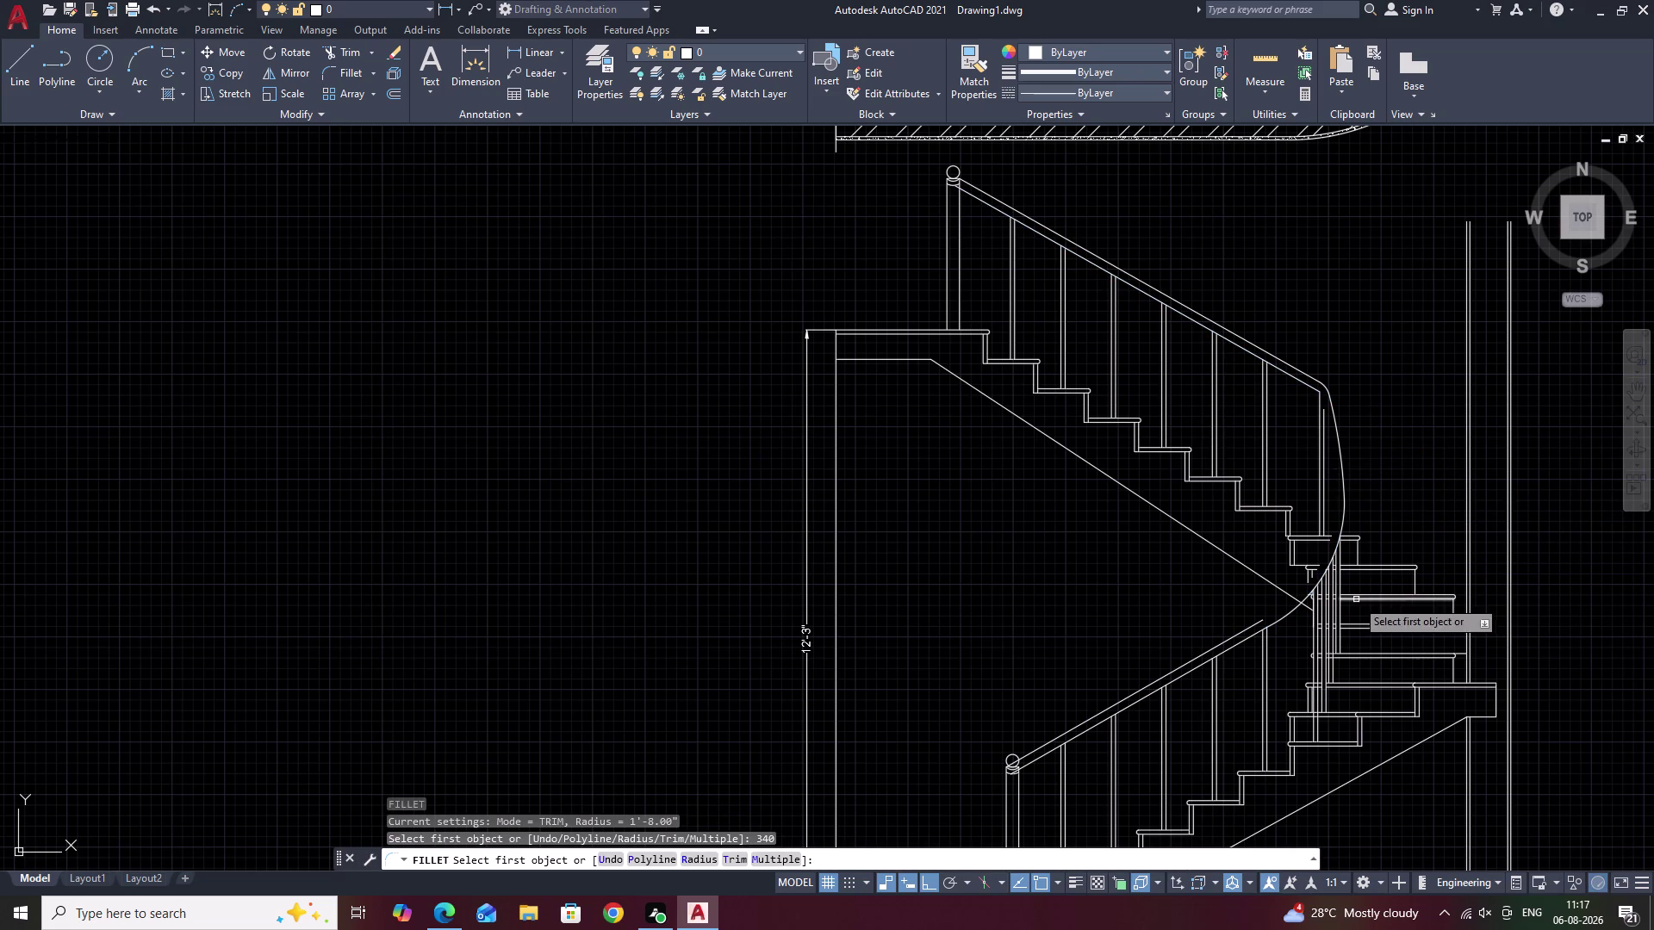
key(Escape)
Set the fillet radius to 40 and round the lower handrail into the upper rail.
text(F R)
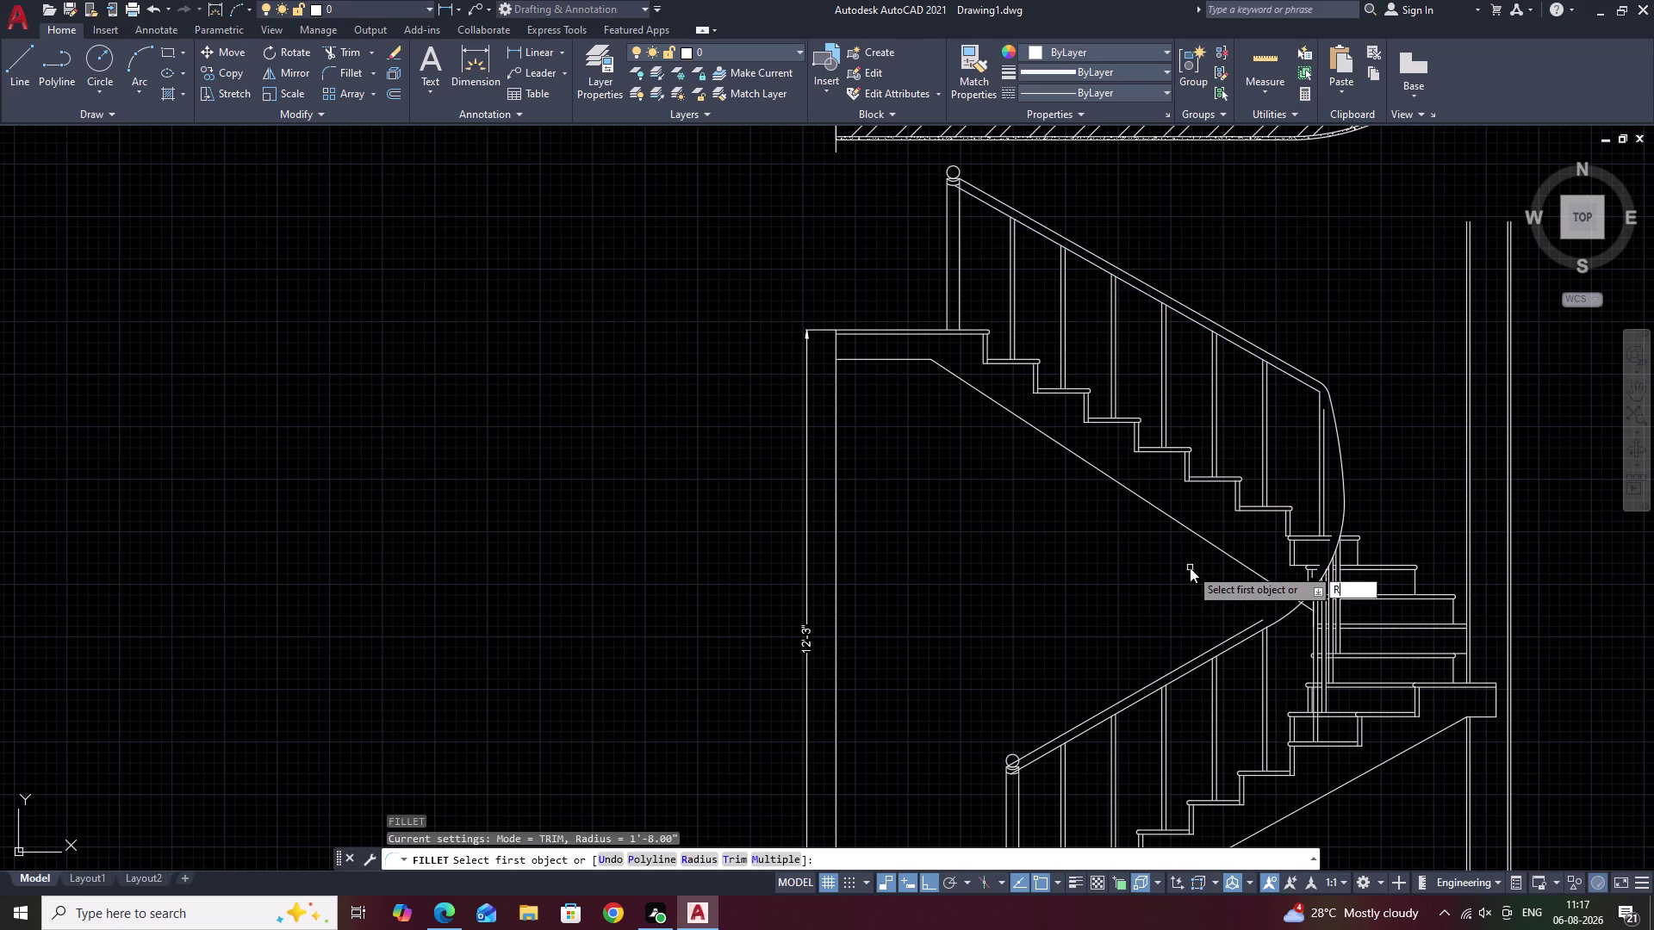
key(space)
text(1)
key(BackSpace)
text(4)
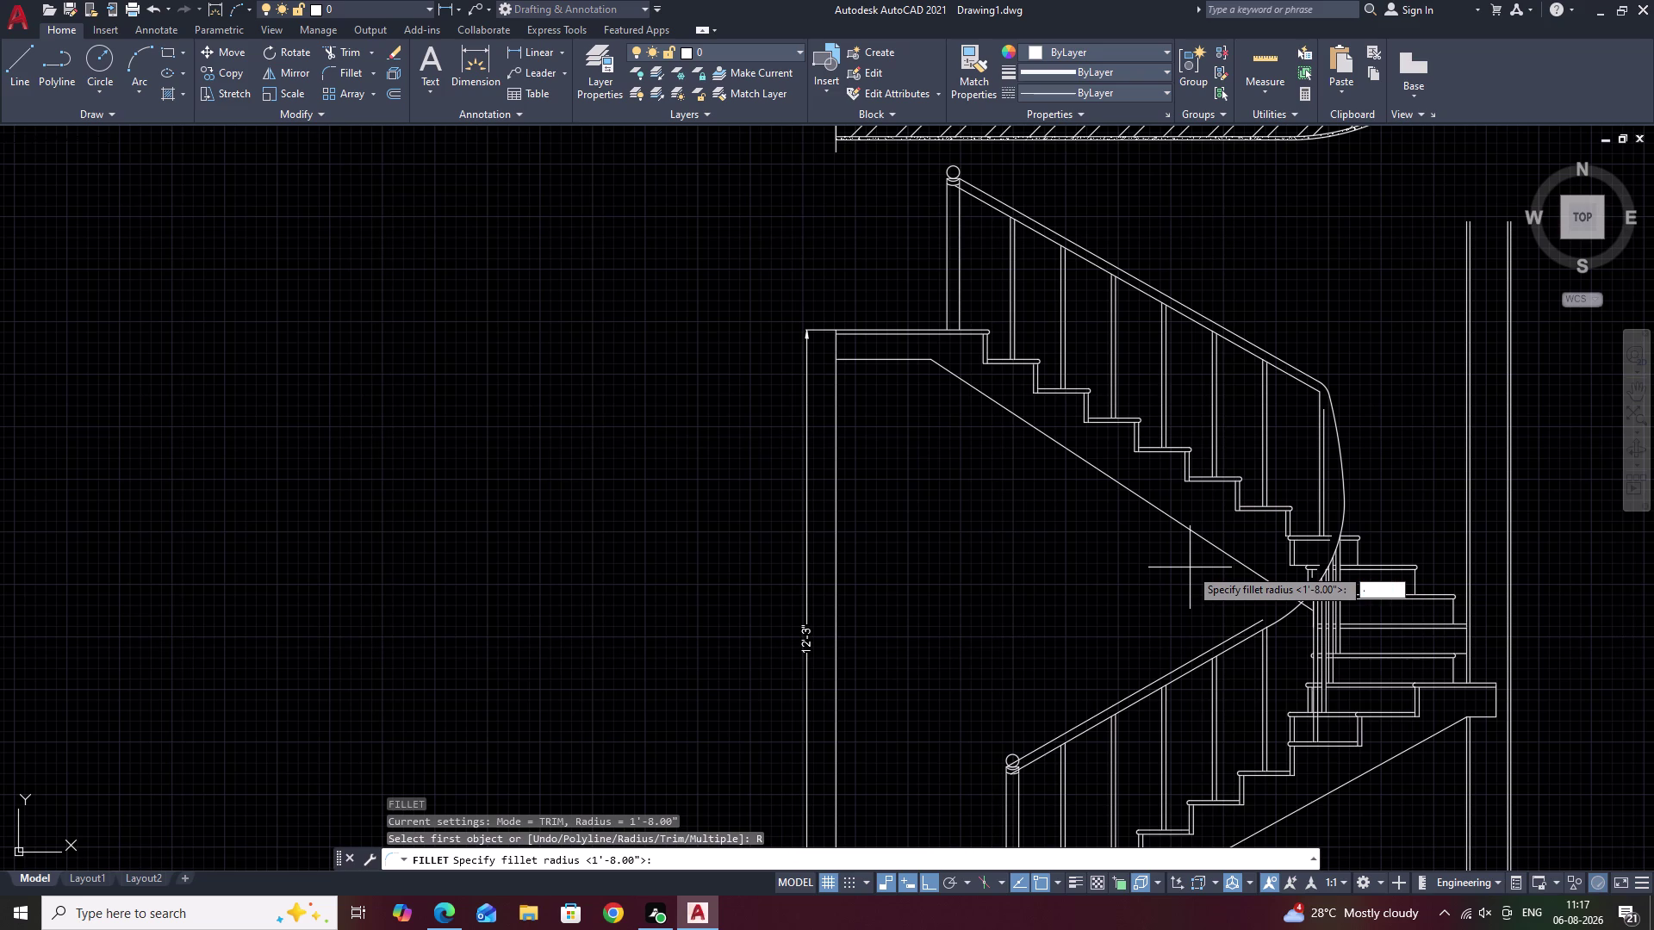
text(0)
key(space)
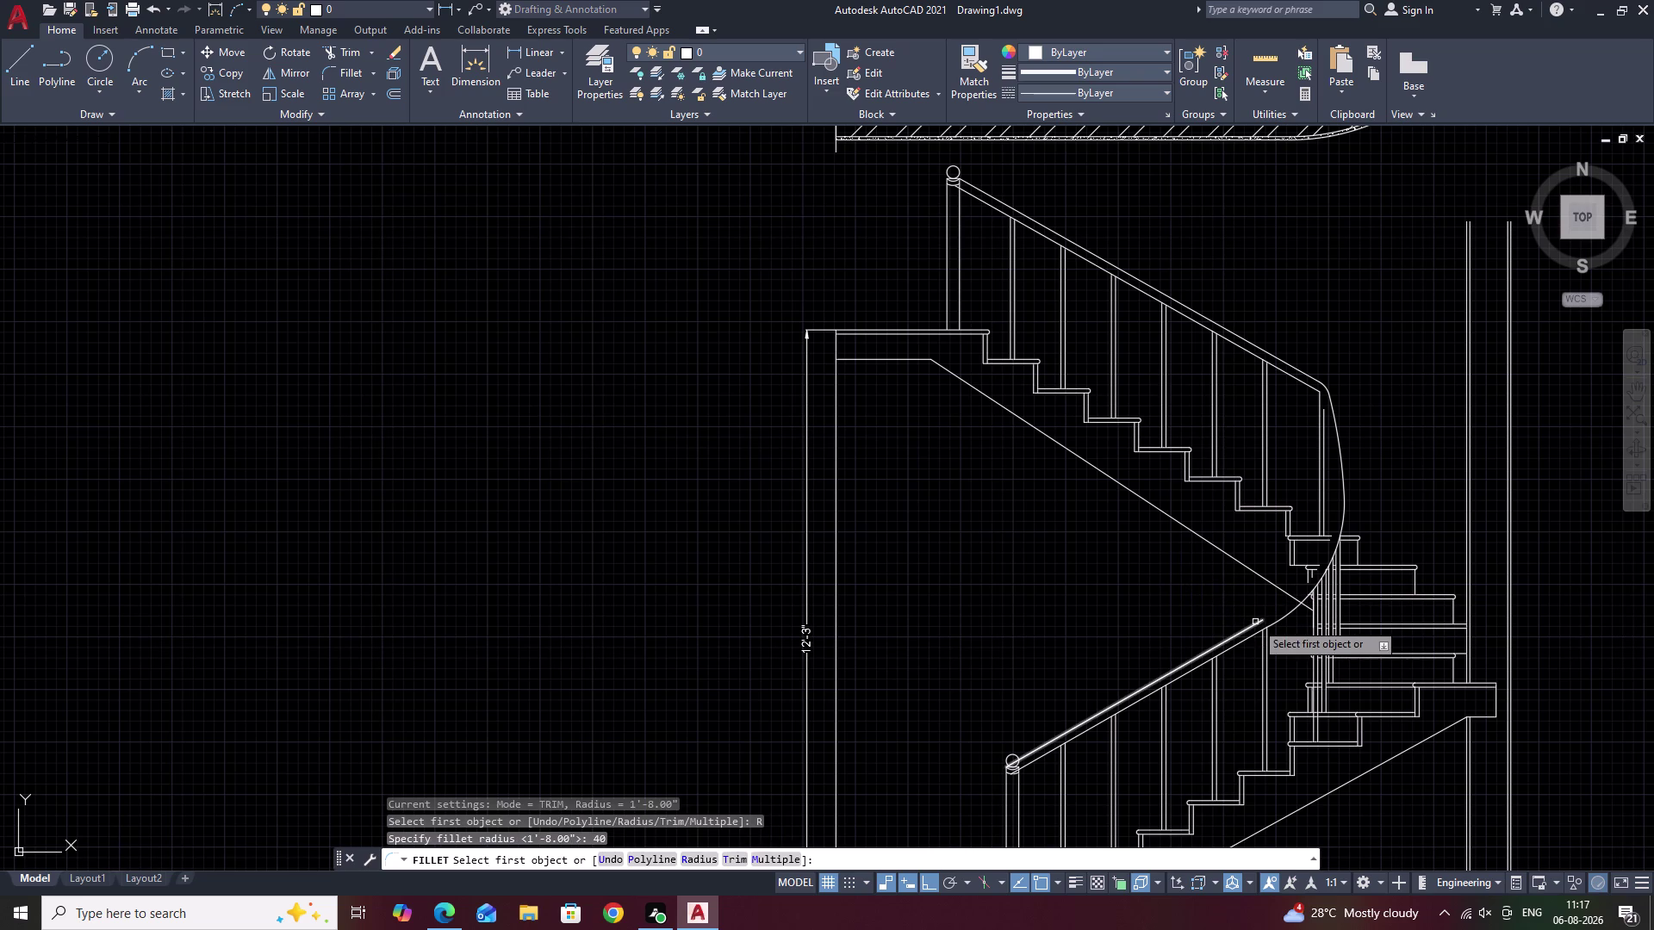
click(1255, 622)
right_click(1255, 622)
click(1302, 628)
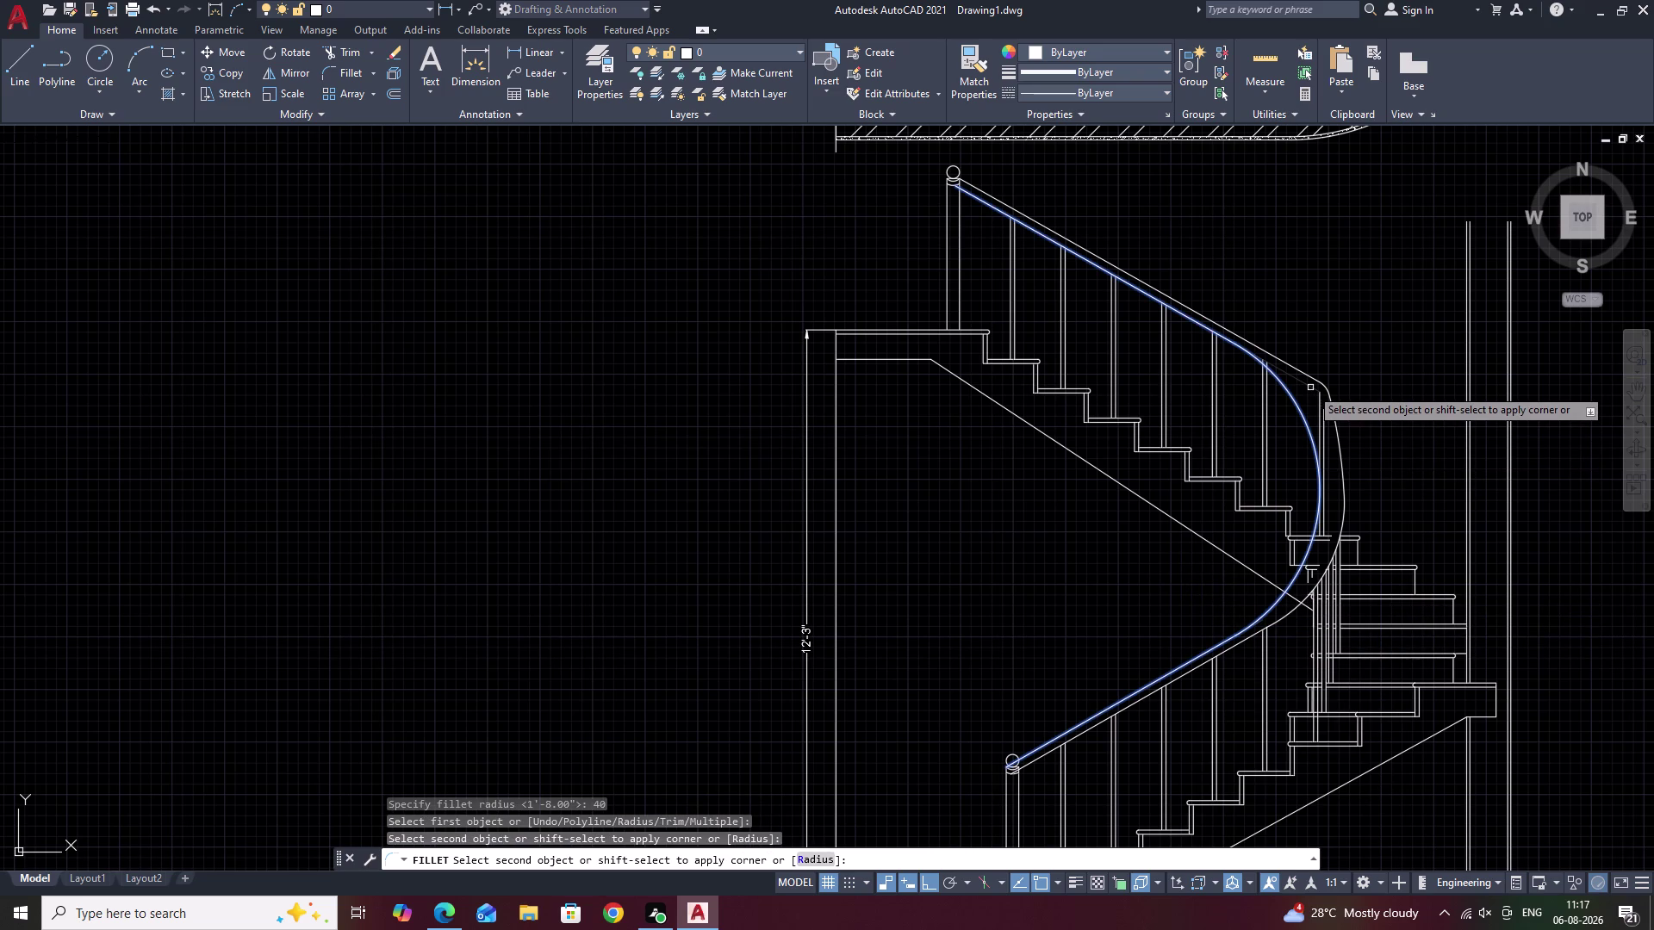
click(1310, 387)
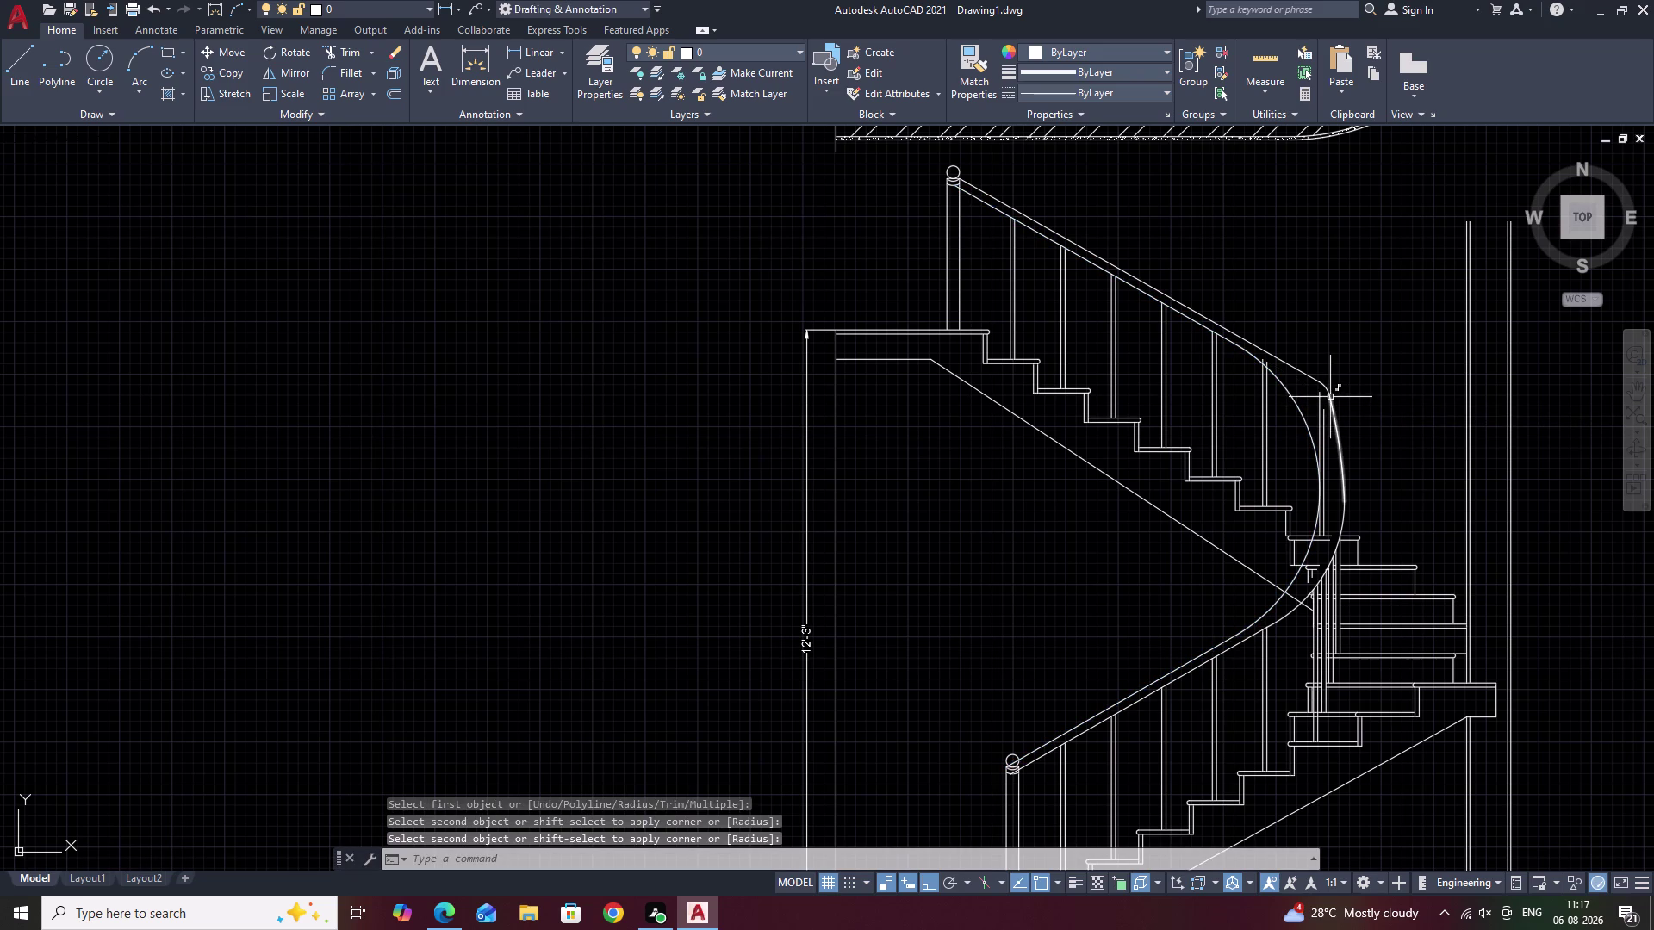
Cancel a repeat fillet on the outer rail and select the leftover outer curve.
key(space)
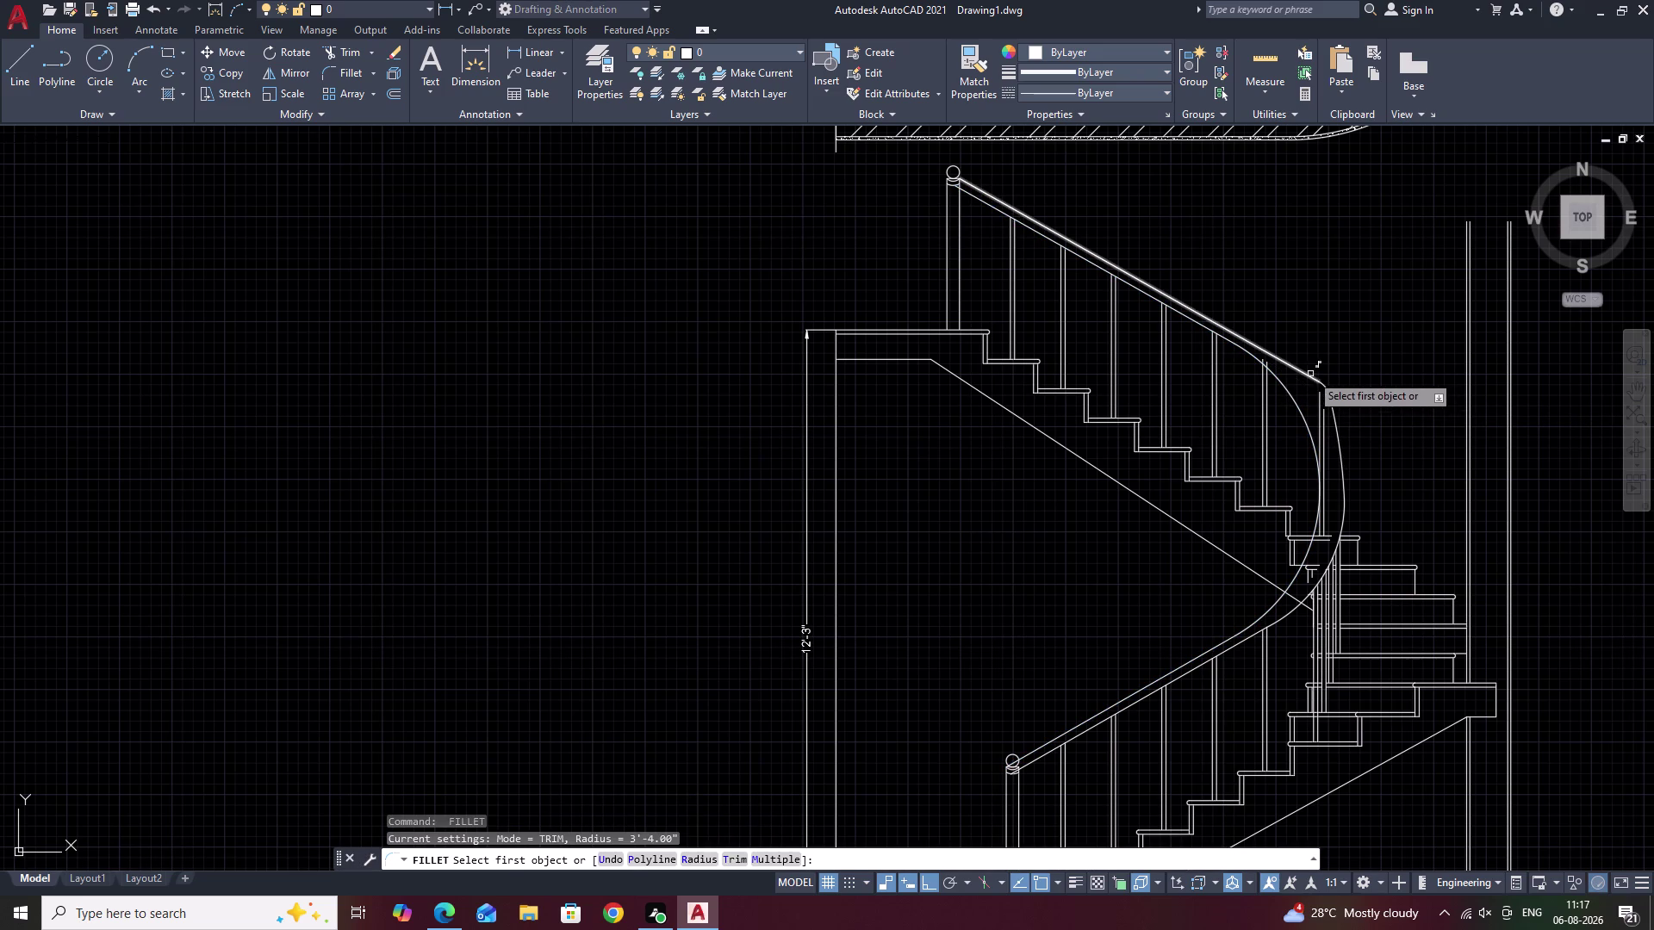
click(1309, 374)
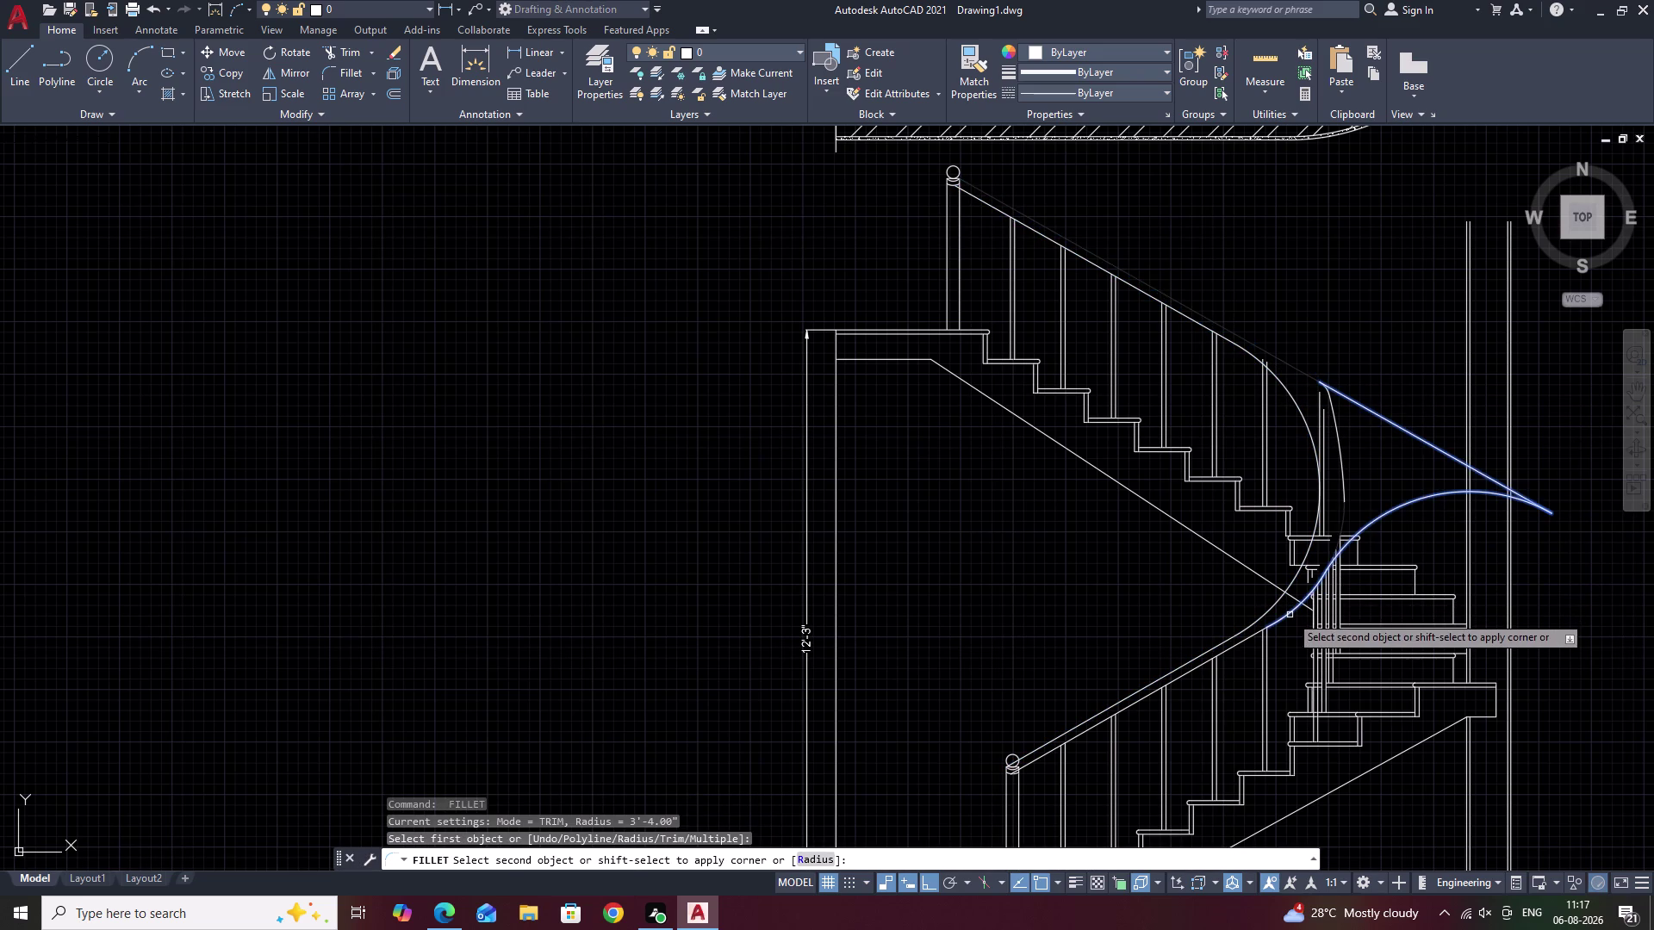
key(Escape)
click(1346, 502)
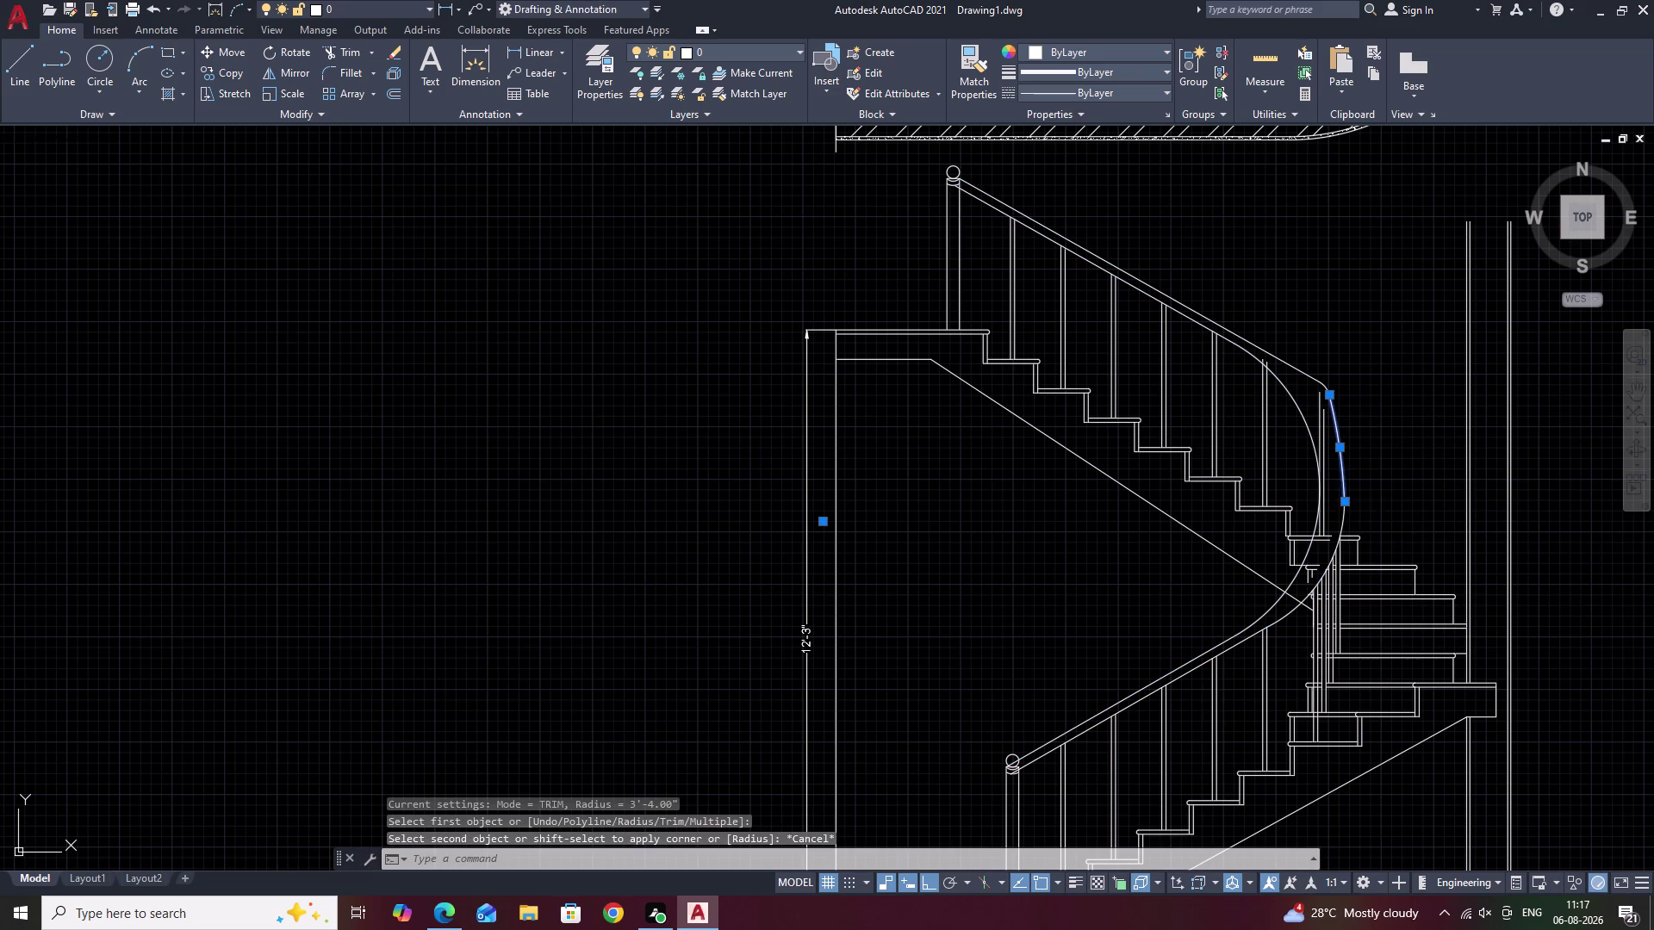
Select a second leftover handrail curve and erase both.
scroll(up, 3)
click(1318, 558)
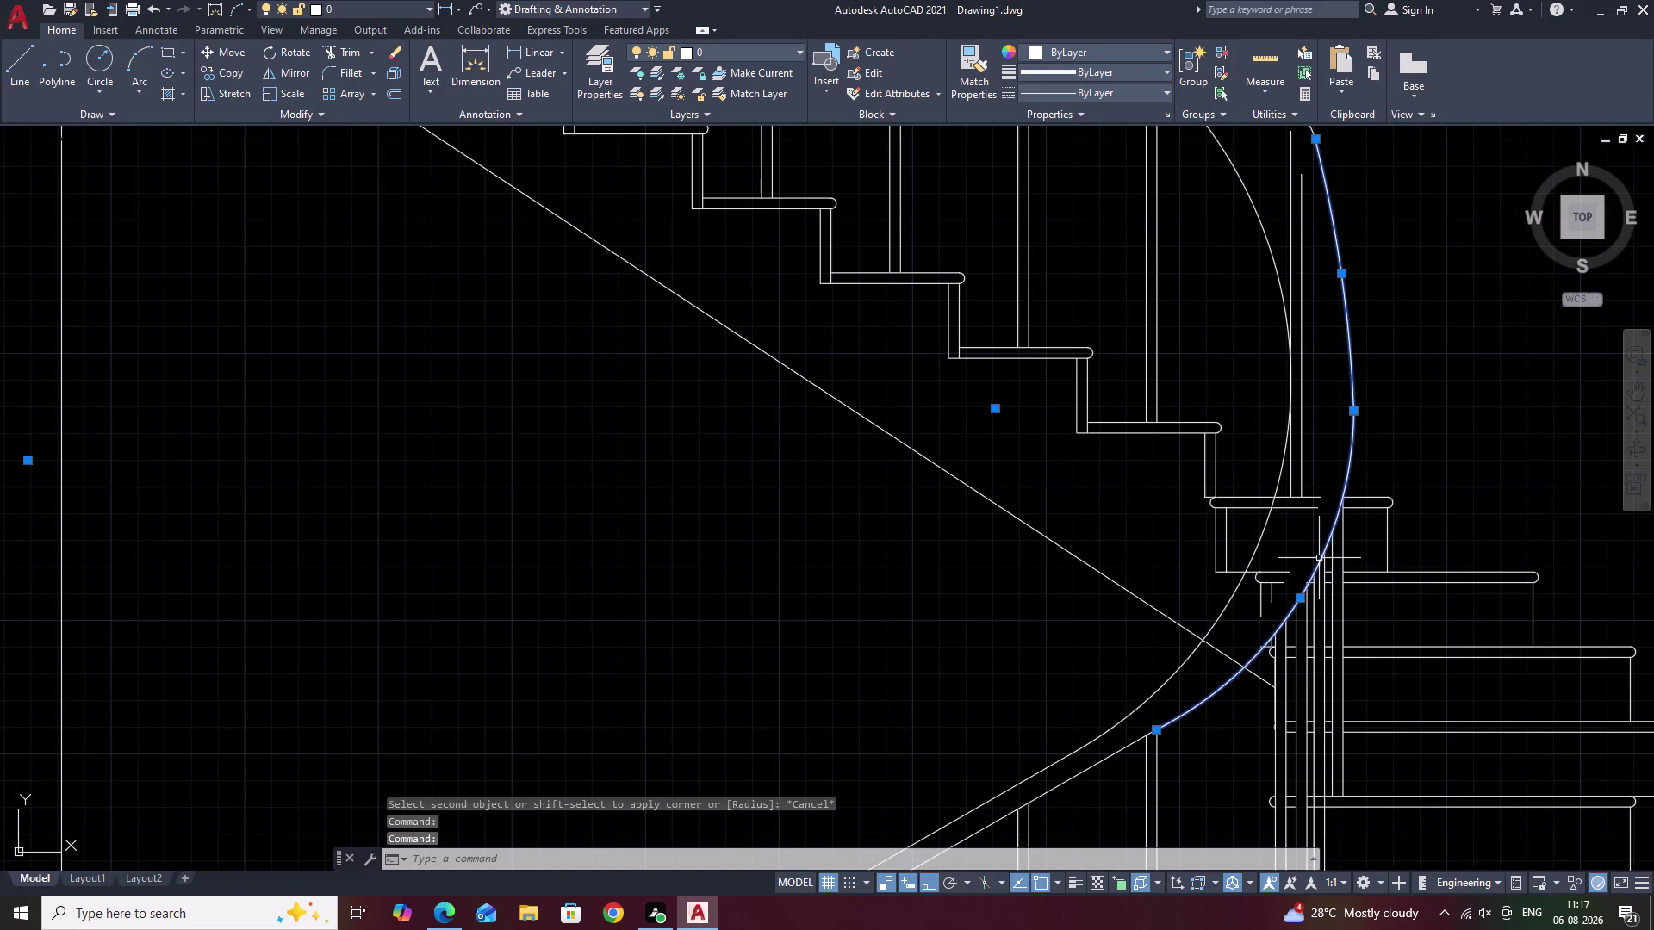
text(E)
key(space)
scroll(down, 3)
middle_drag(1275, 557, 1275, 569)
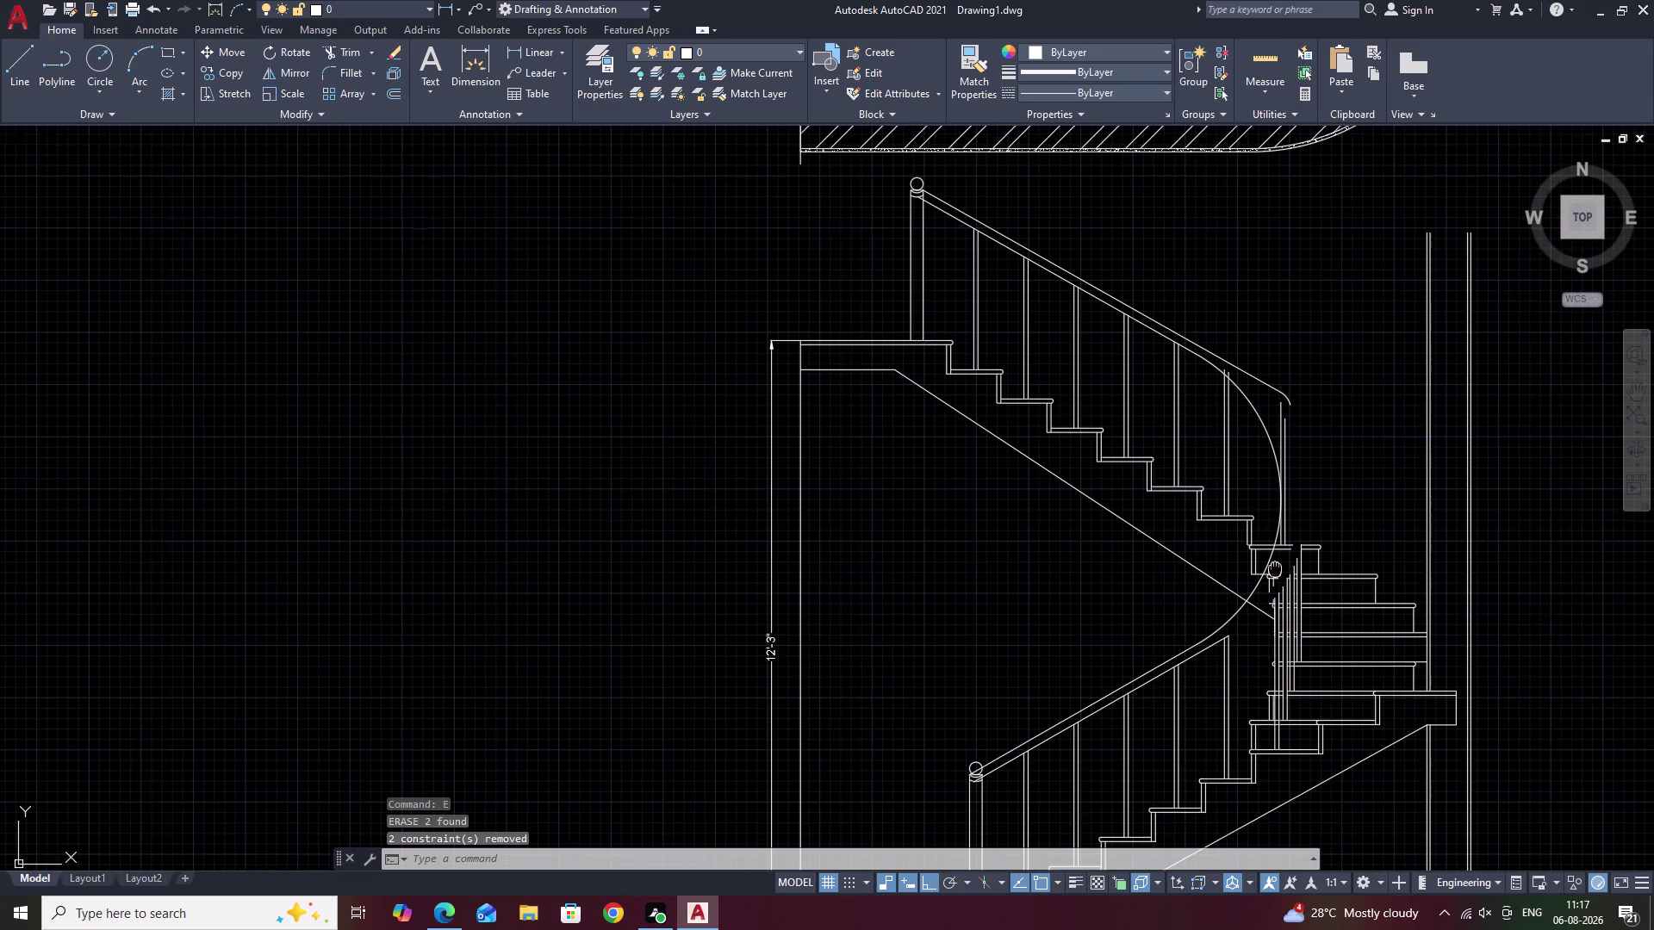
Offset the new curved handrail by 2 inches to one side.
key(o)
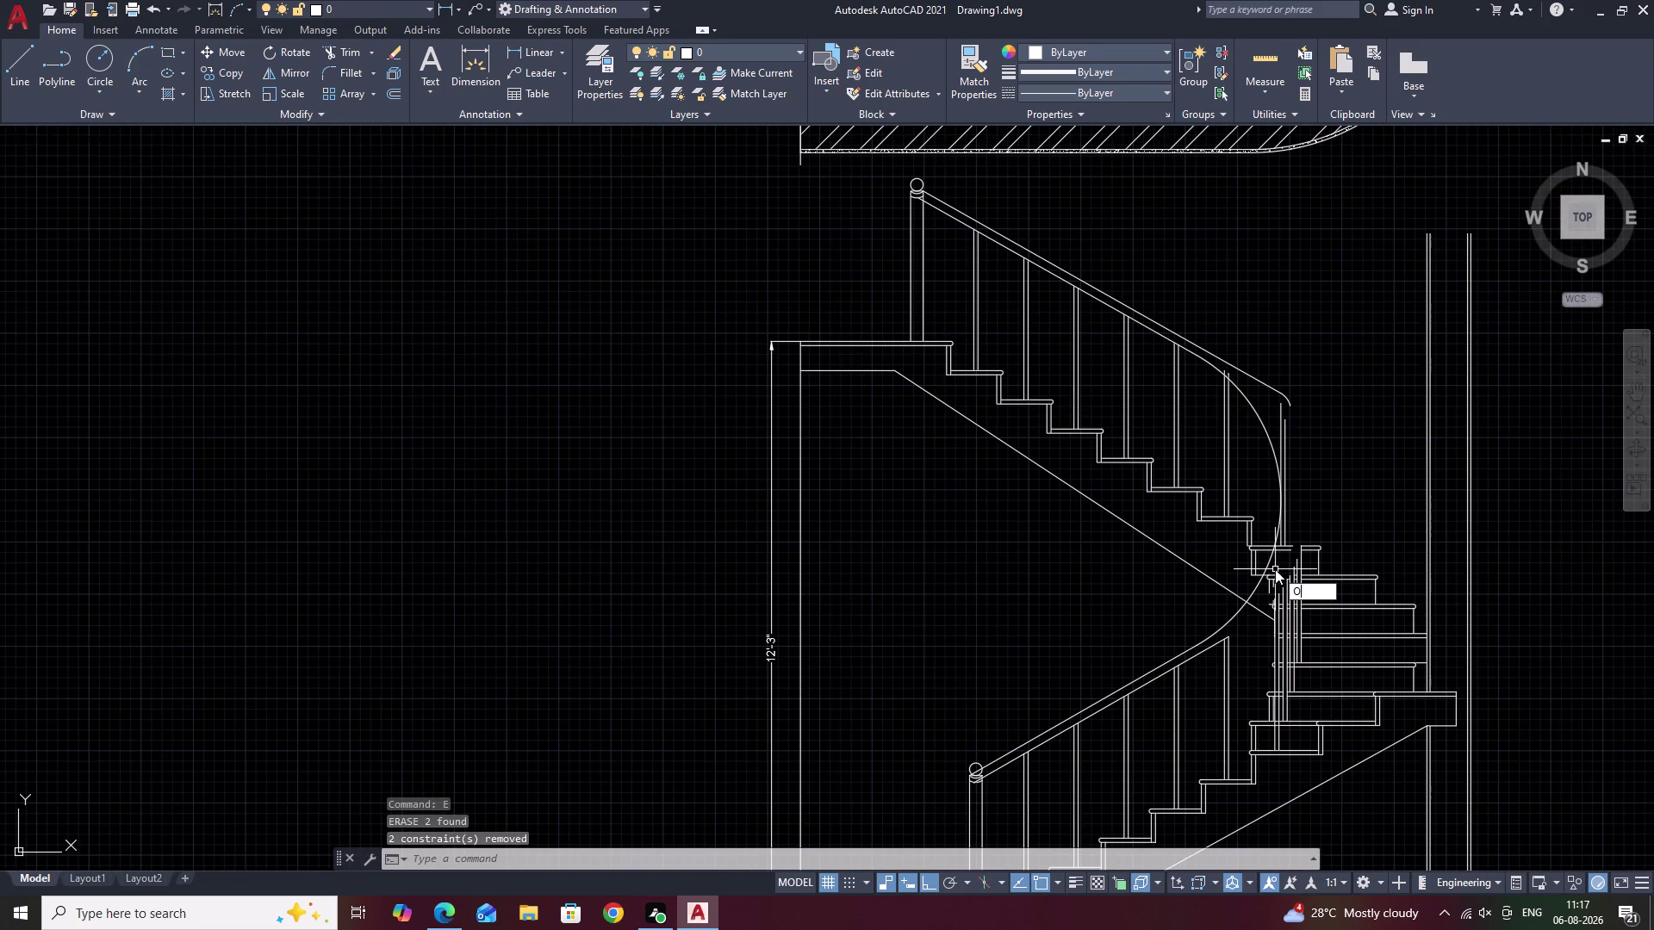
key(space)
key(Escape)
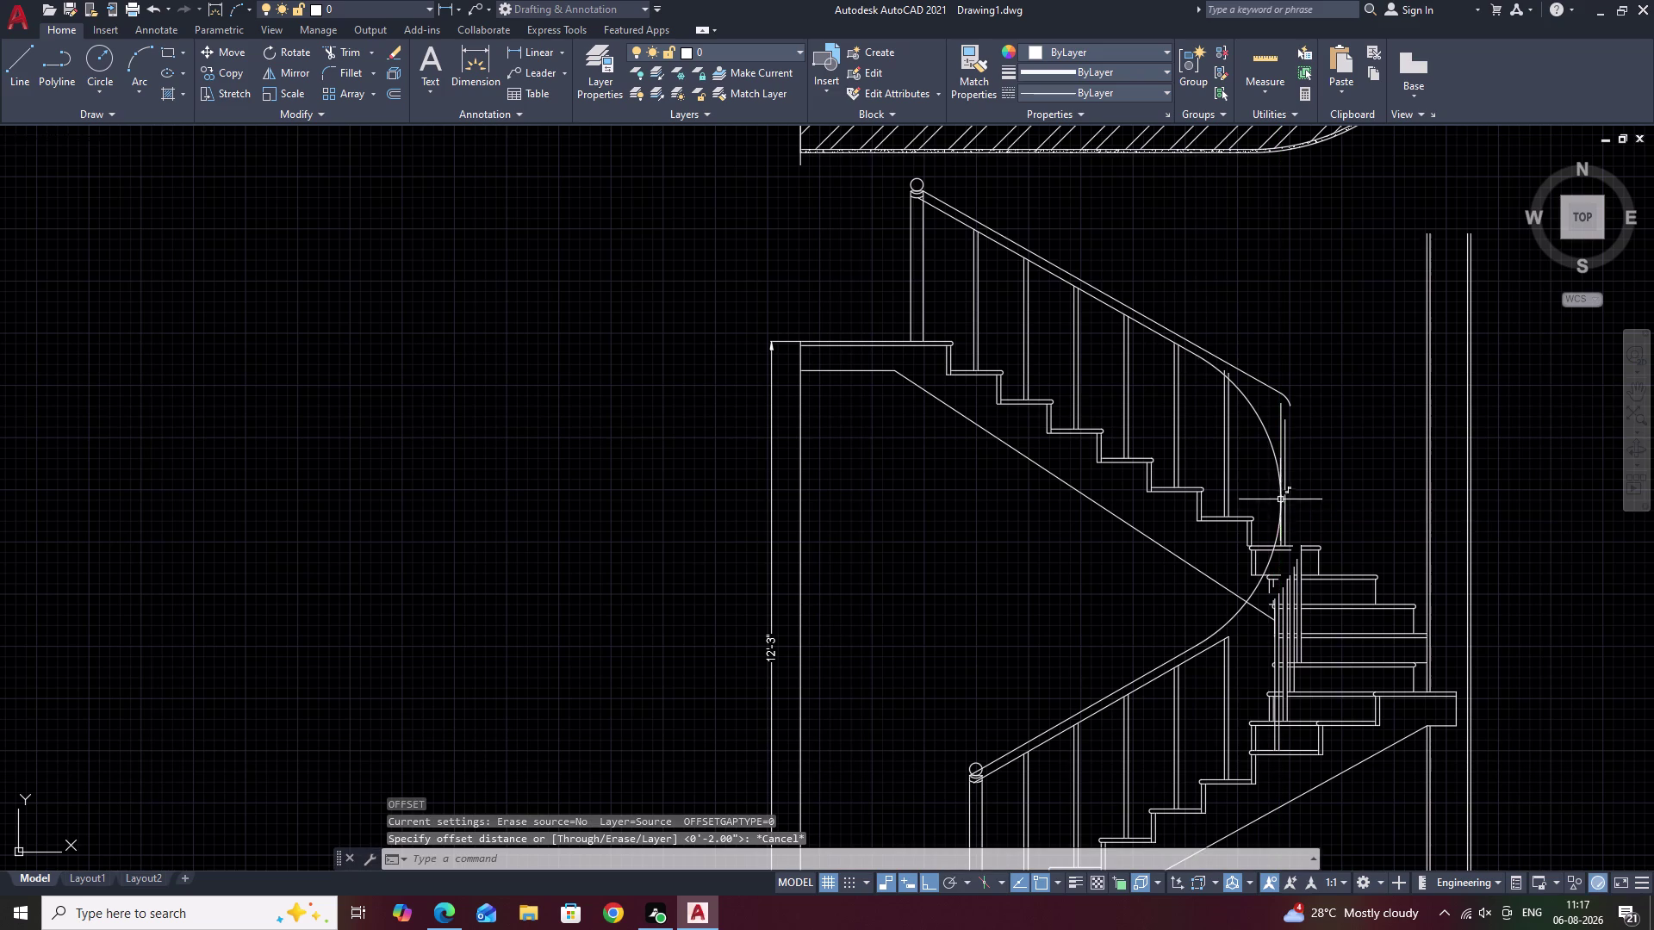
text(O 2)
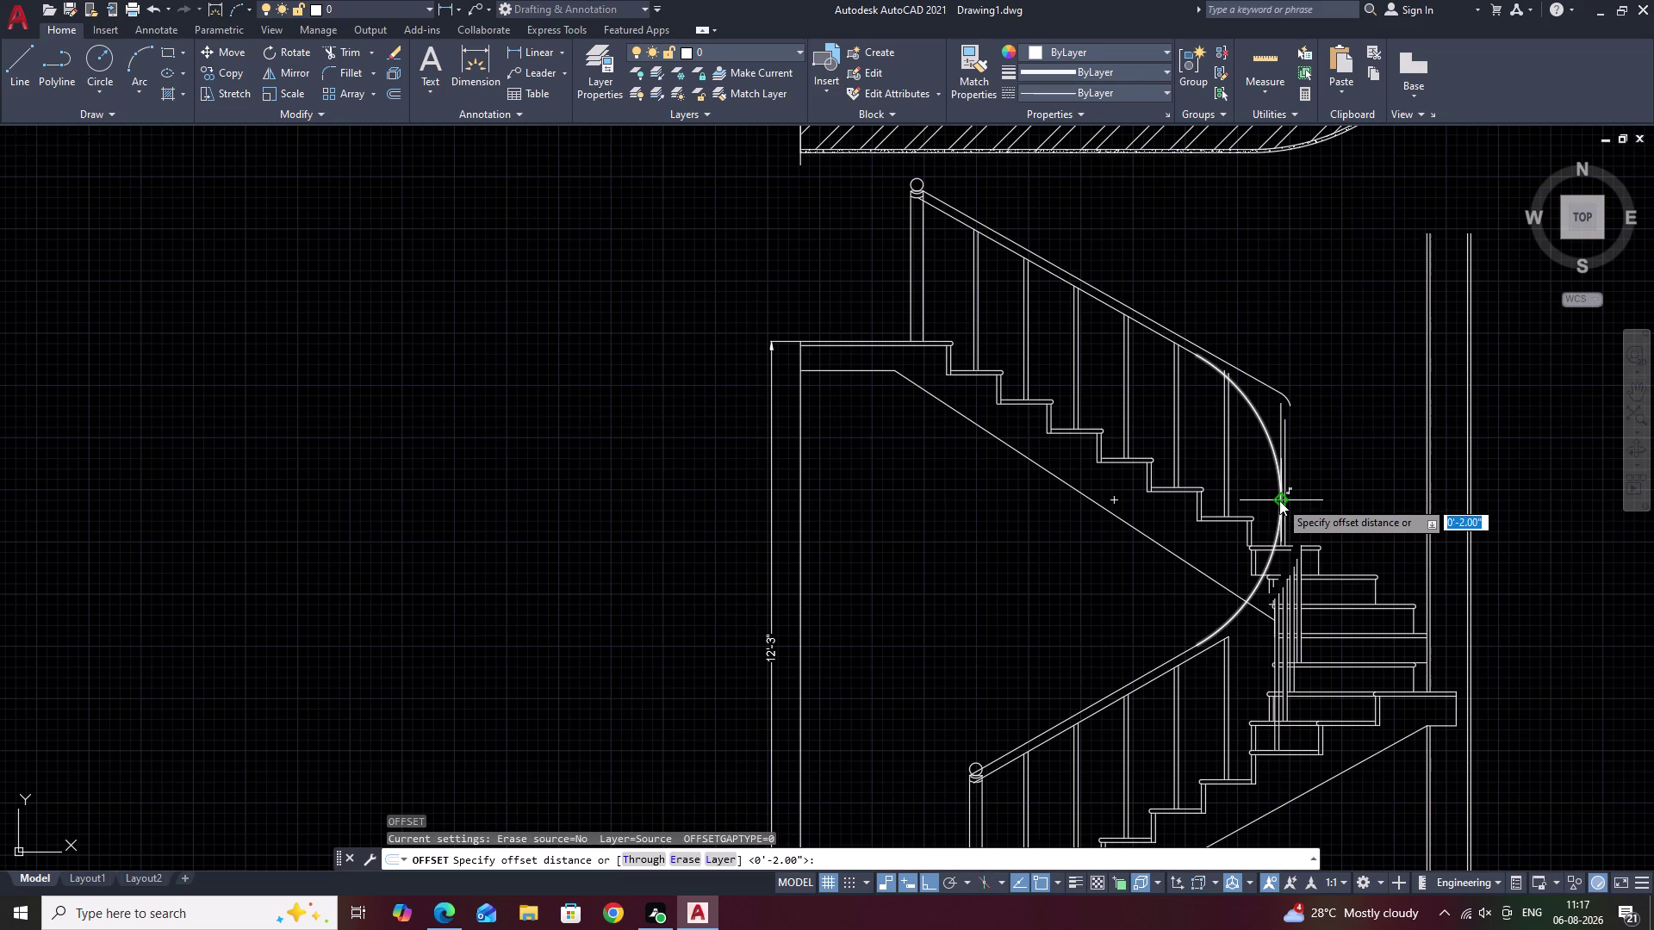
key(space)
click(1280, 500)
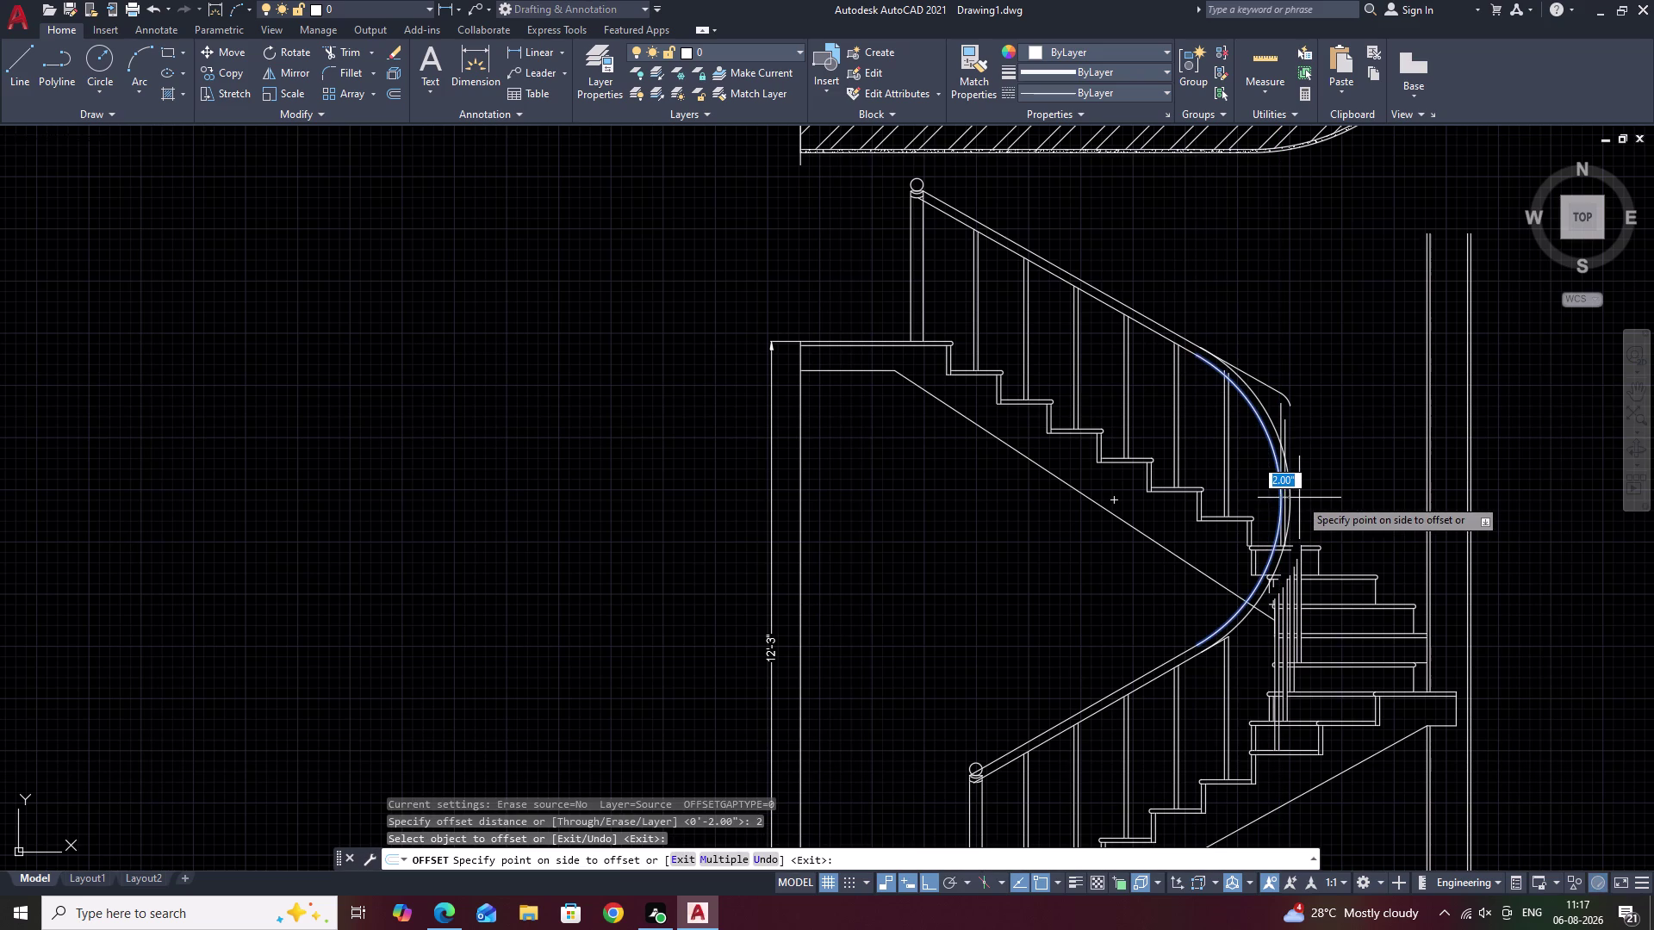
click(1299, 497)
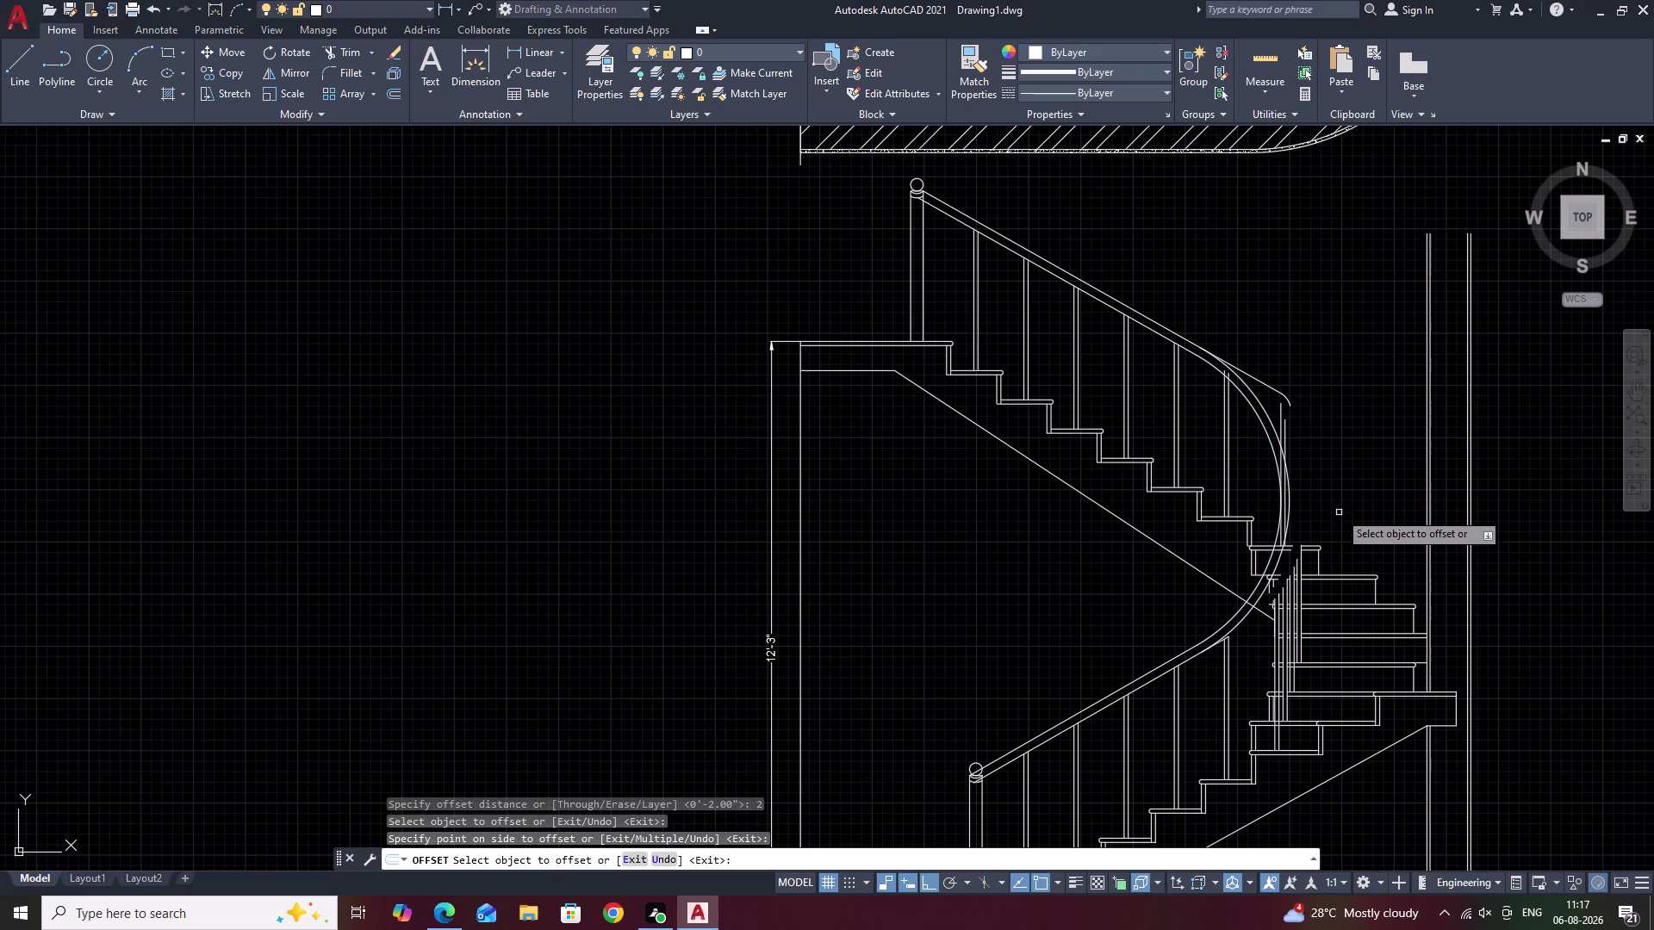
middle_drag(1301, 408, 1295, 460)
Cancel the offset and fence-trim the baluster ends crossing the curved handrail.
key(Escape)
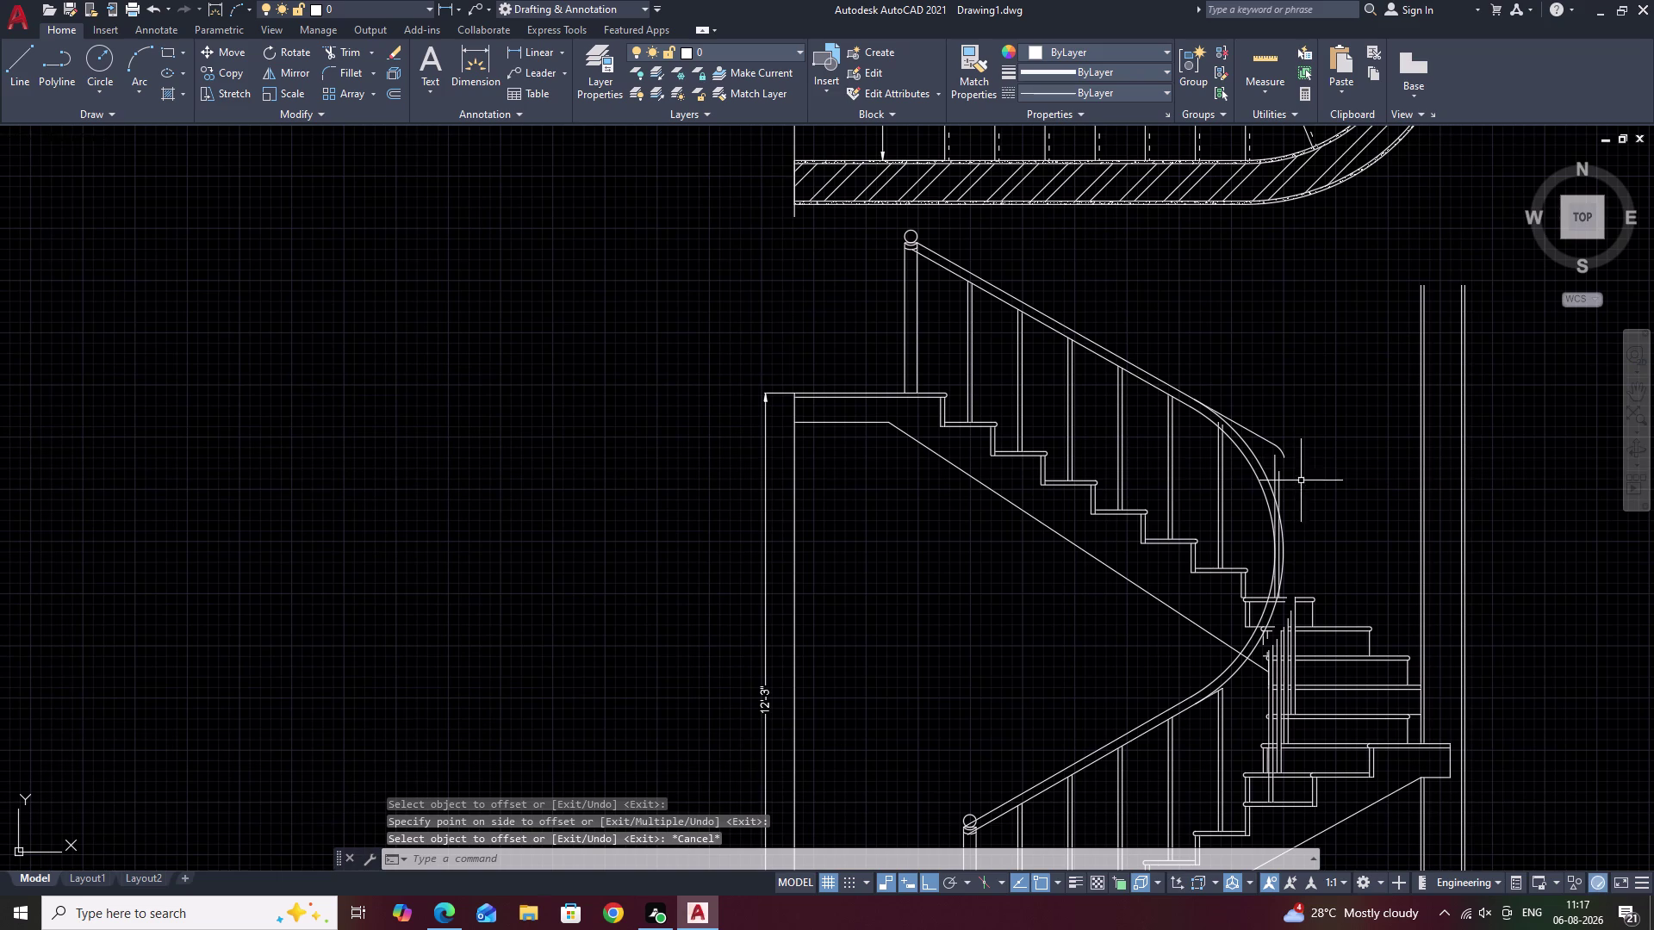
text(TR)
key(space)
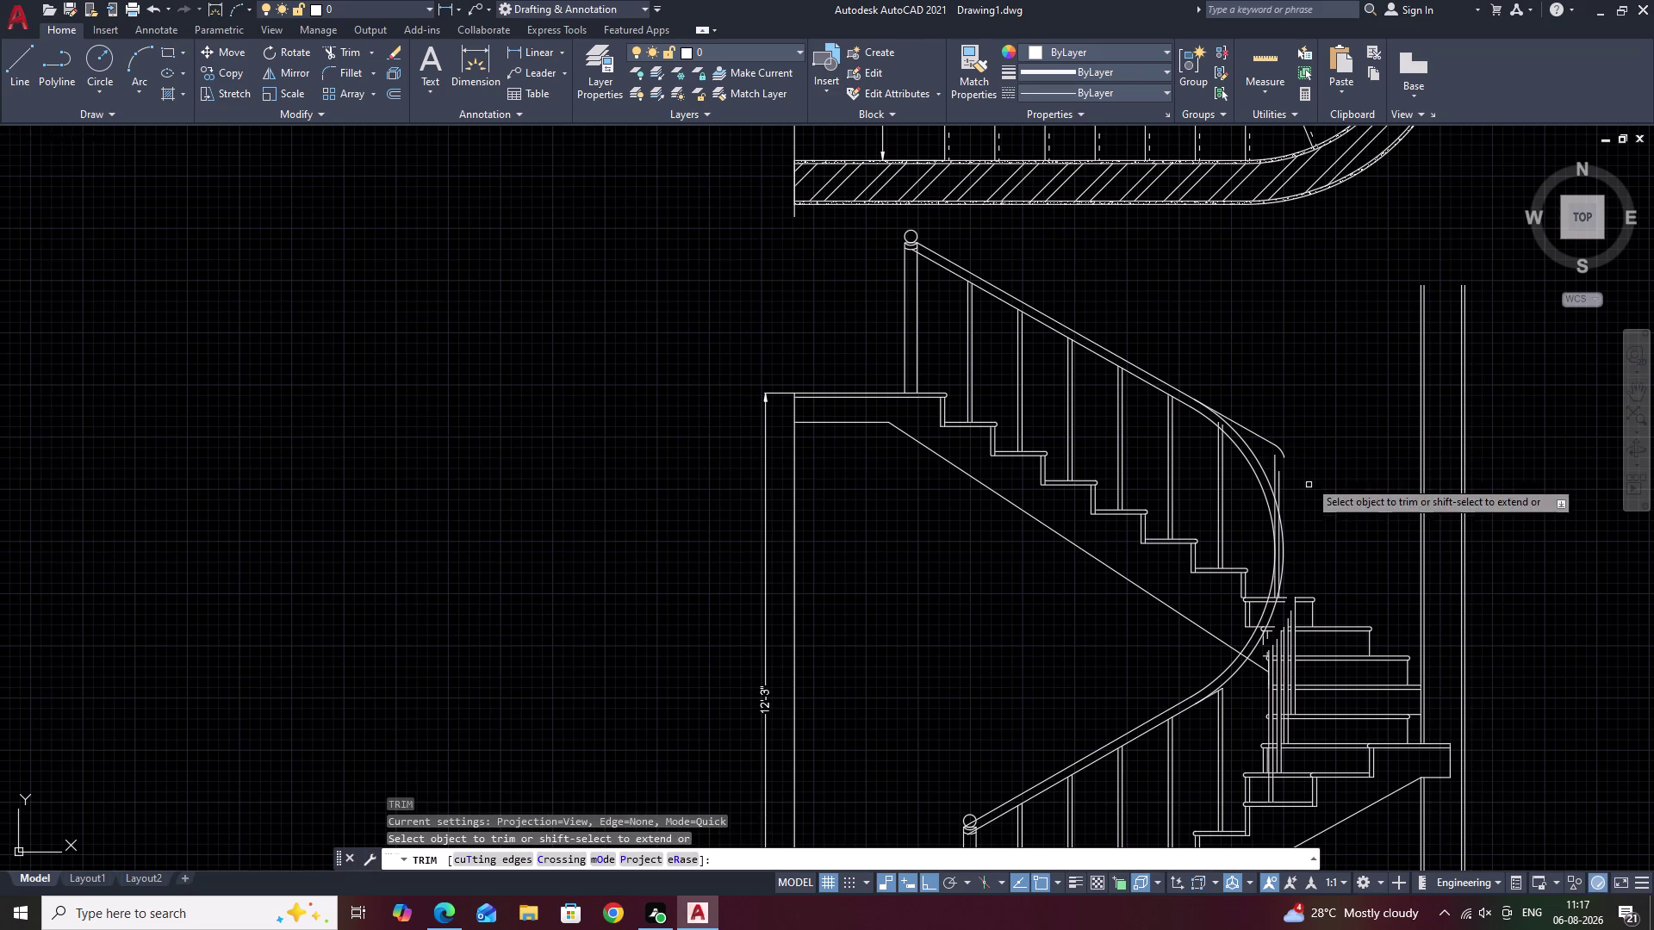
drag(1287, 415, 1279, 493)
right_click(1273, 480)
click(1300, 469)
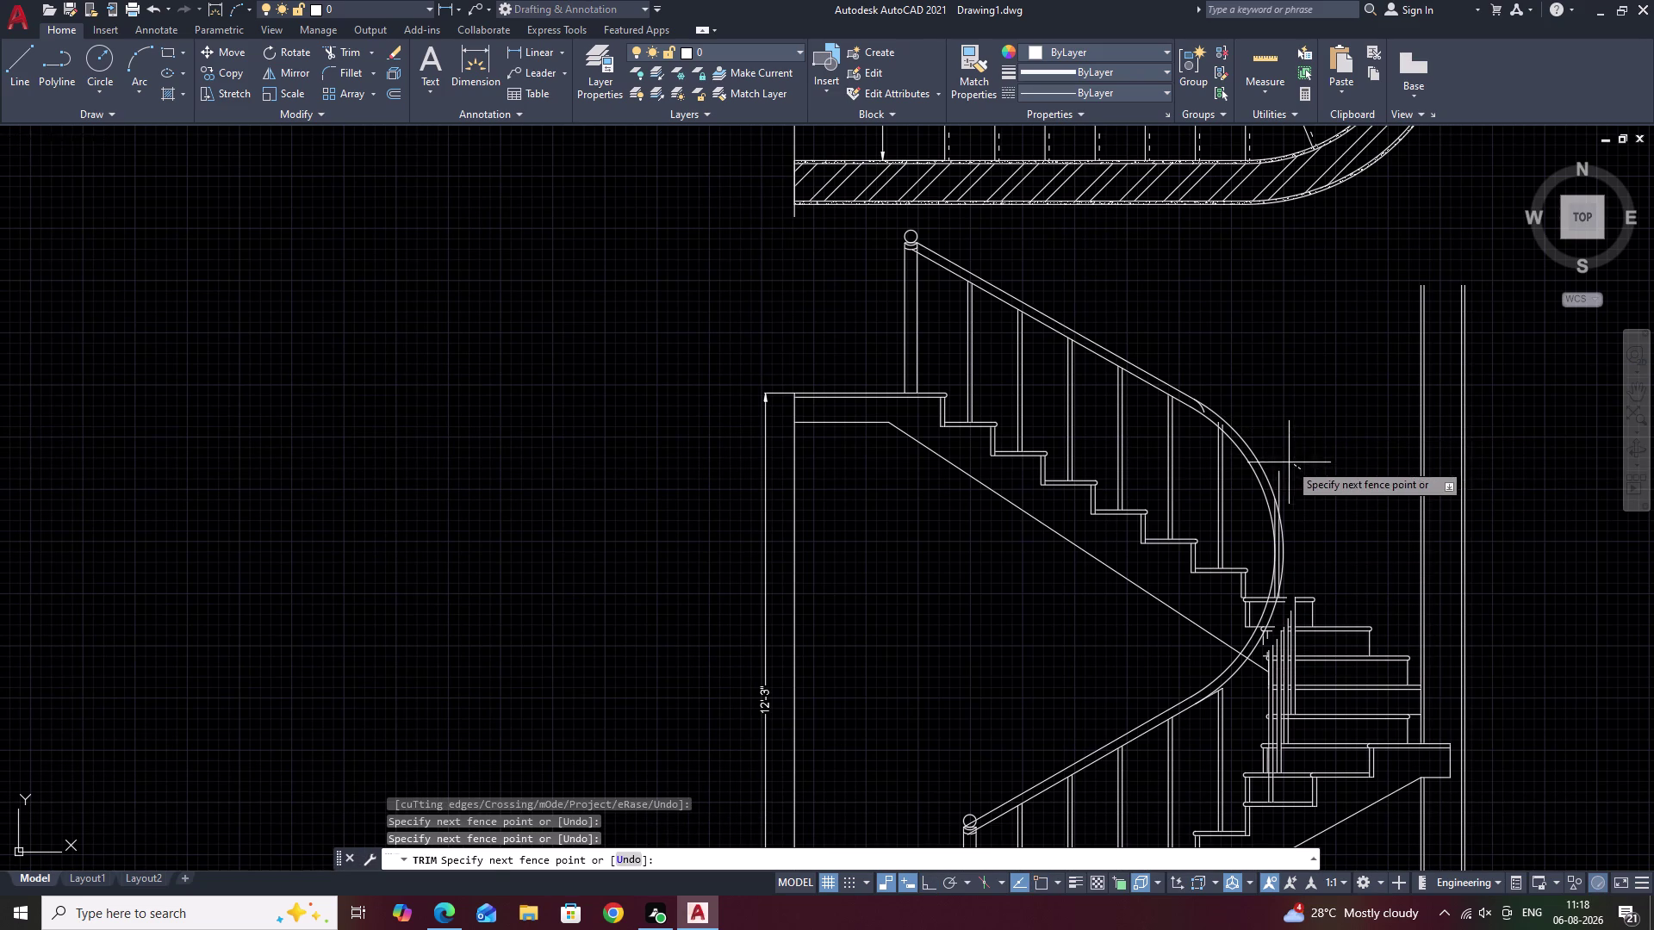
drag(1276, 462, 1277, 486)
click(1279, 477)
Trim the remaining baluster lines running past the handrail curve, then end TRIM.
middle_drag(1307, 517, 1303, 453)
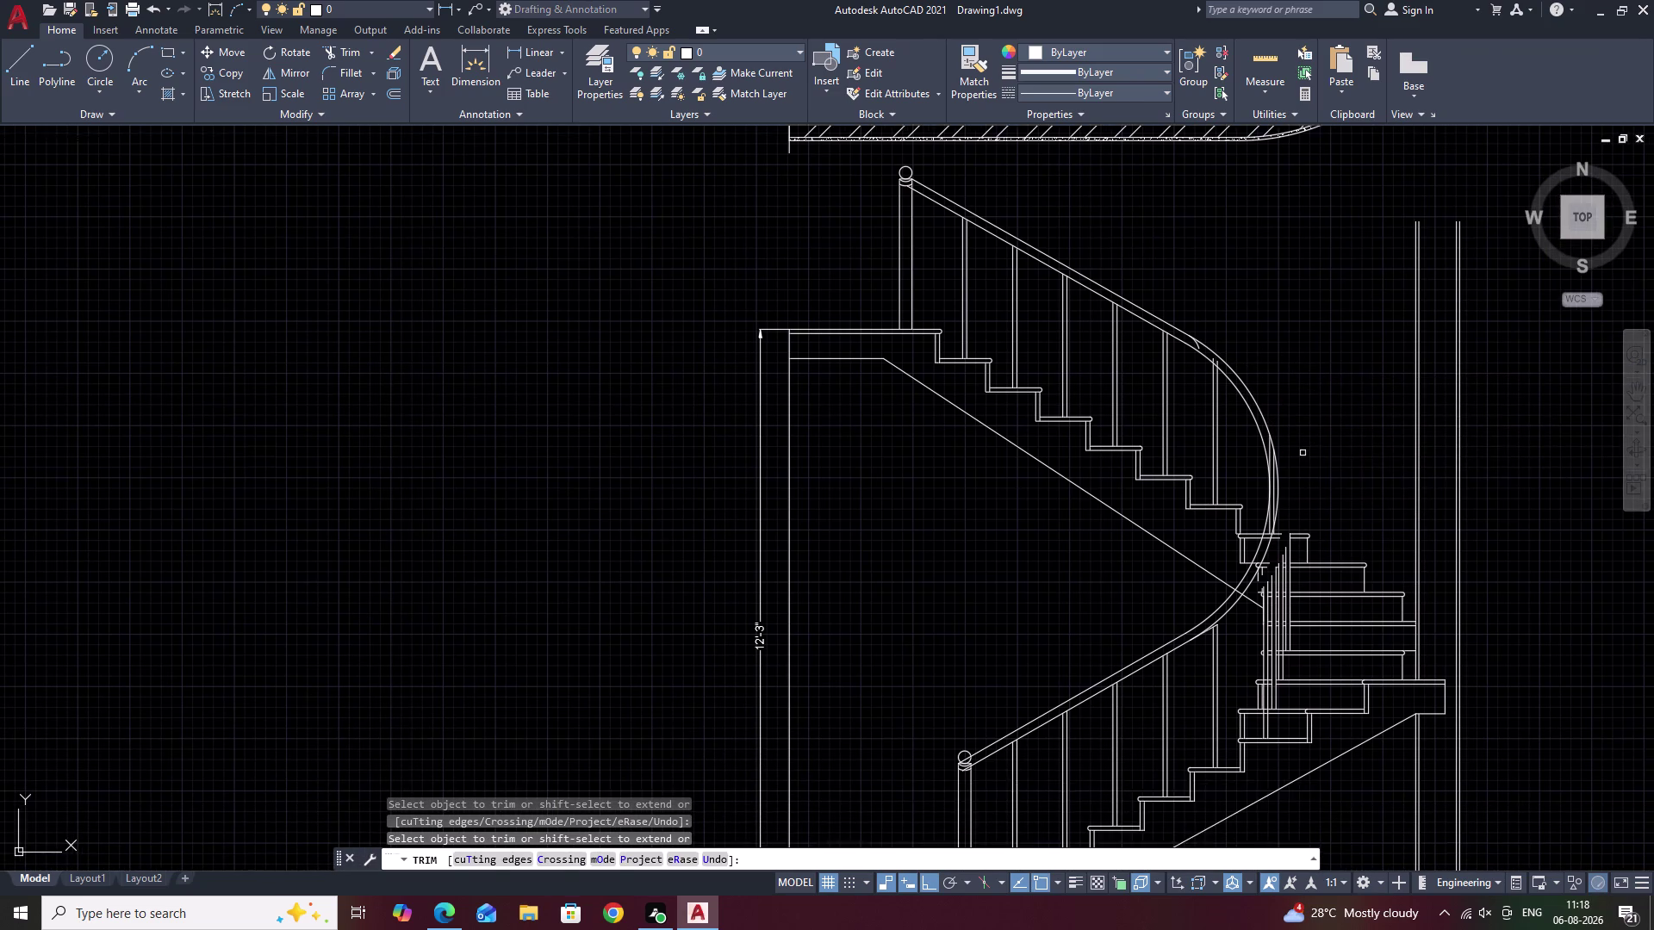
scroll(up, 3)
scroll(up, 3)
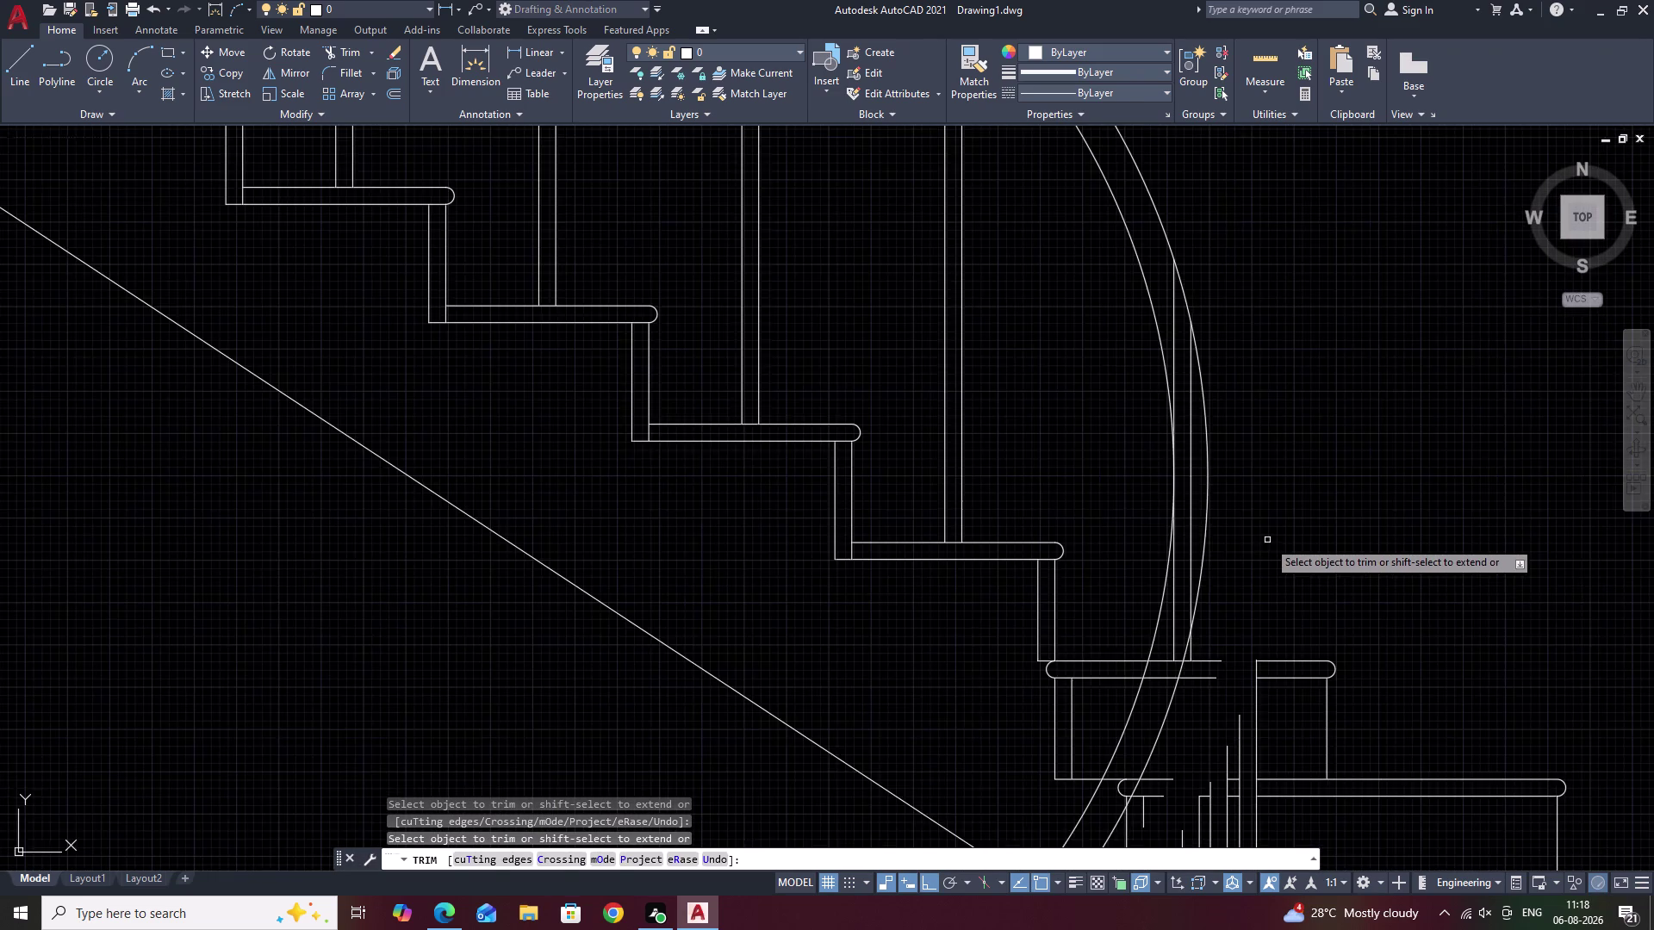
scroll(down, 3)
scroll(up, 3)
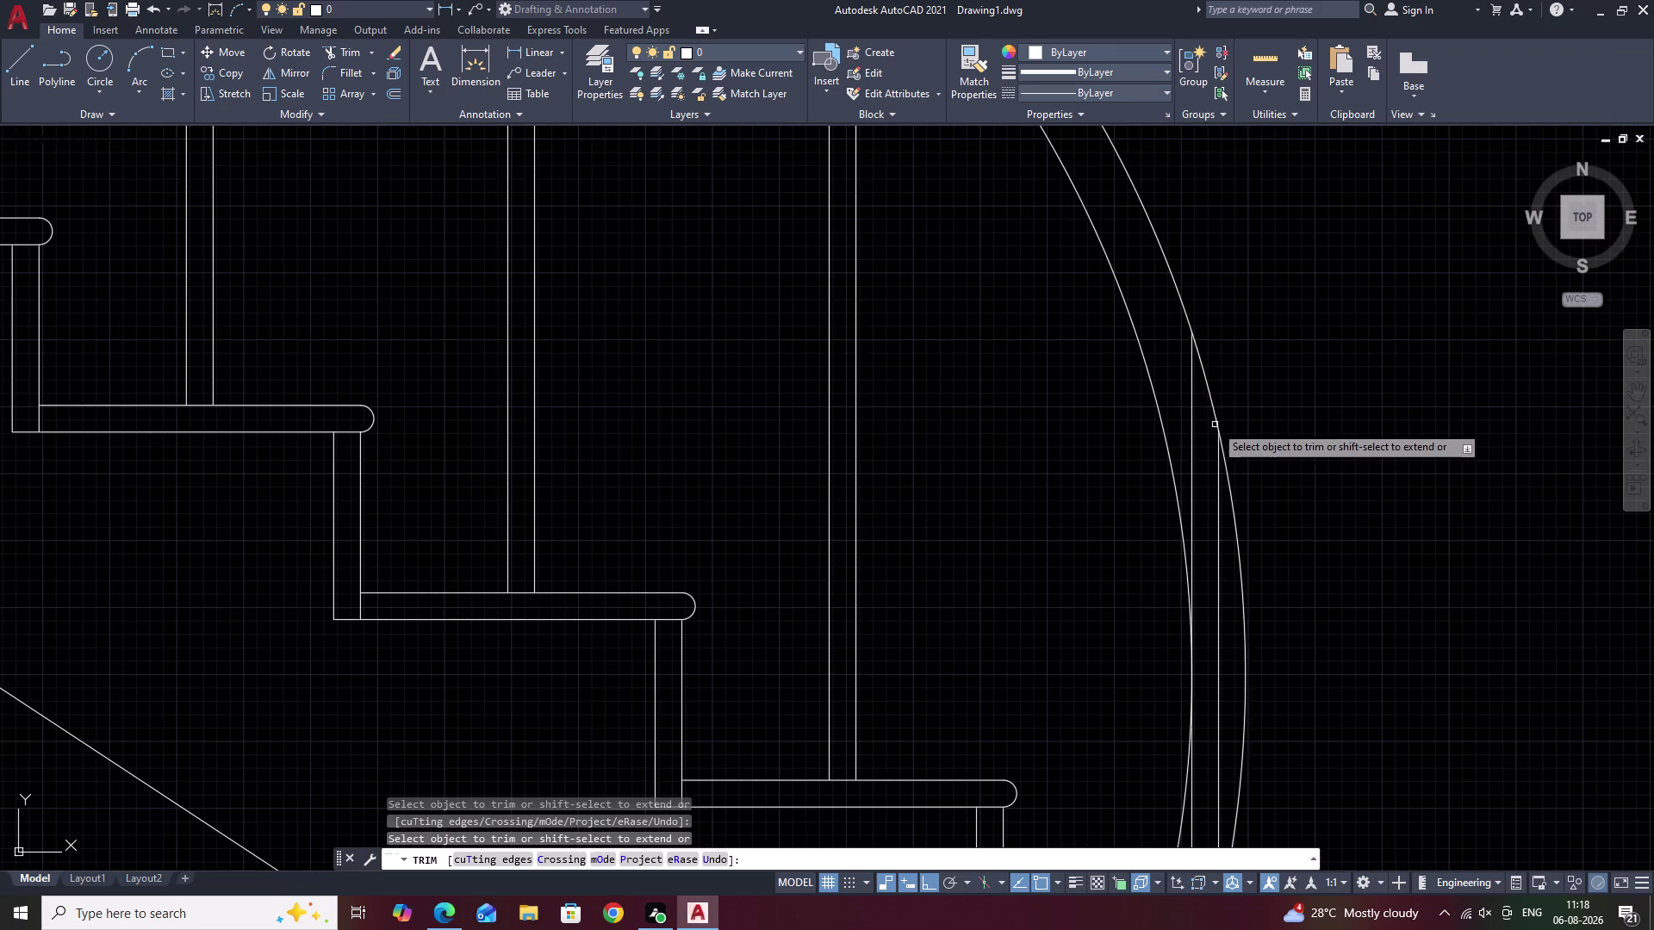
drag(1189, 387, 1209, 503)
drag(1214, 490, 1221, 534)
scroll(down, 3)
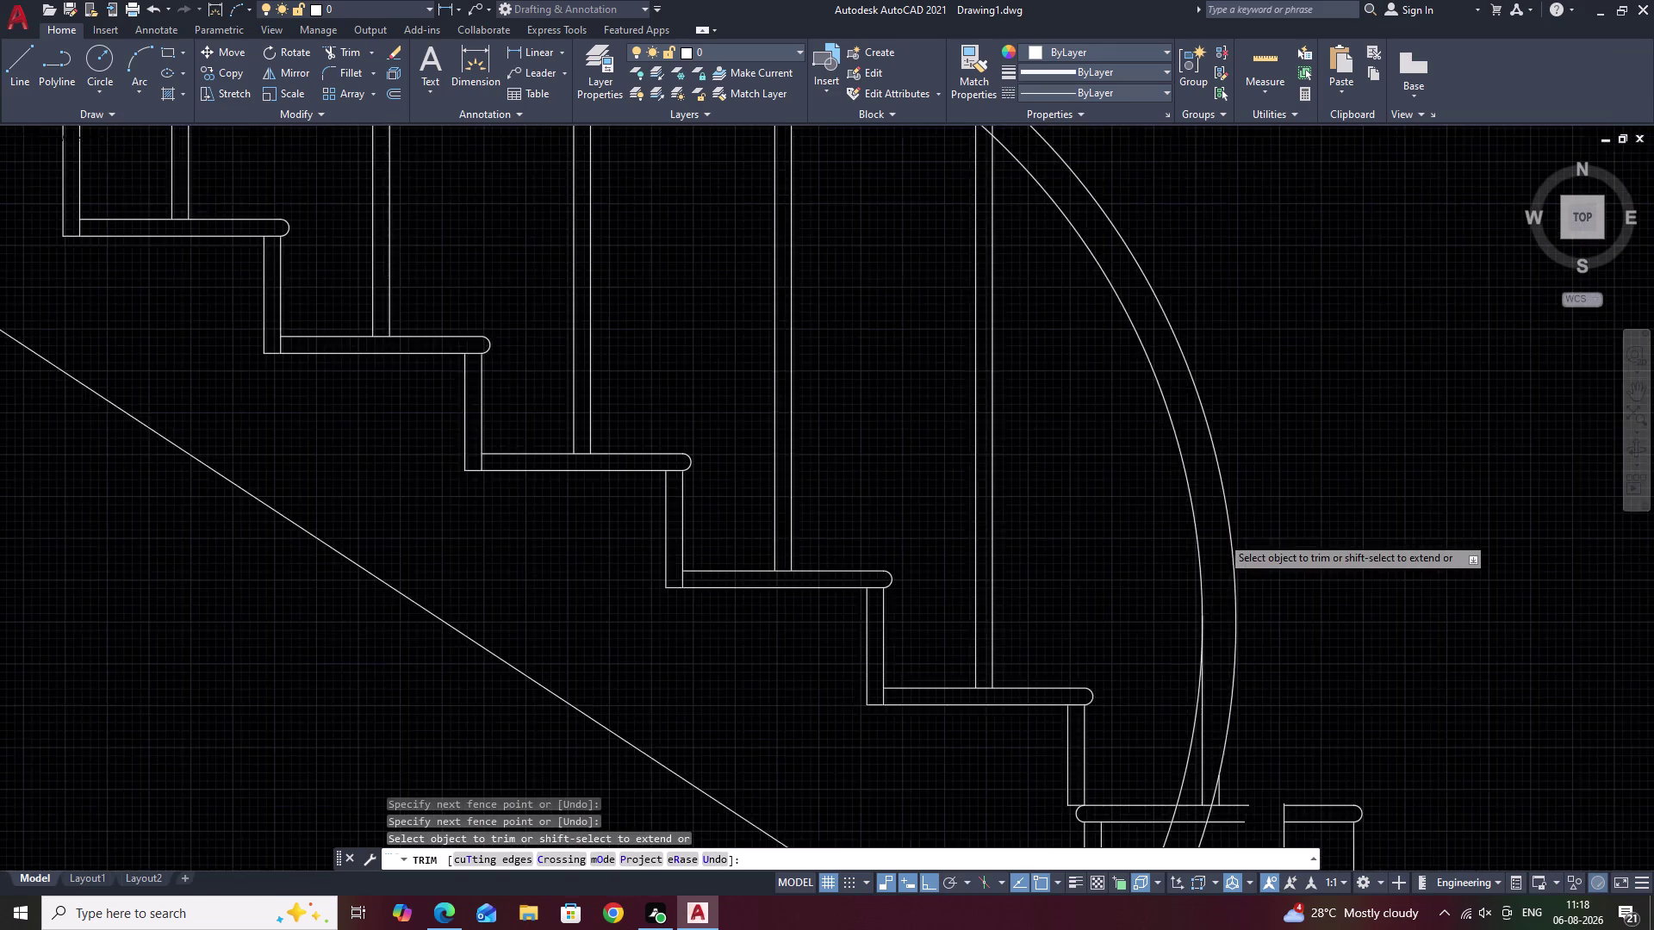
scroll(up, 3)
click(997, 198)
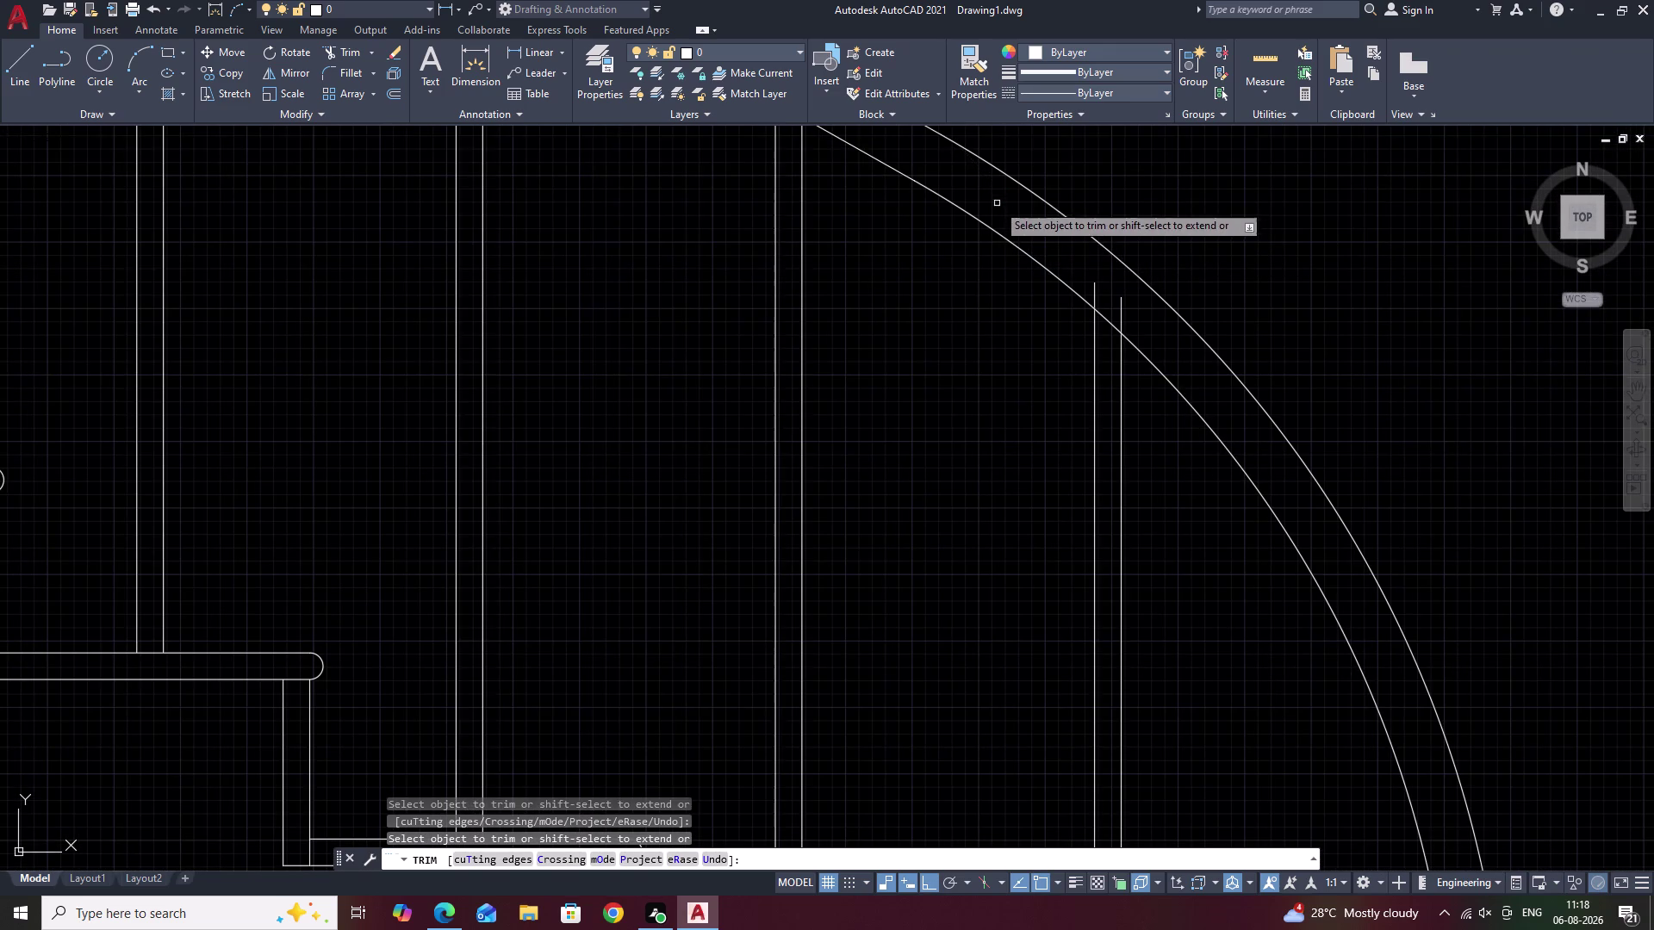
scroll(down, 3)
drag(1048, 252, 1069, 282)
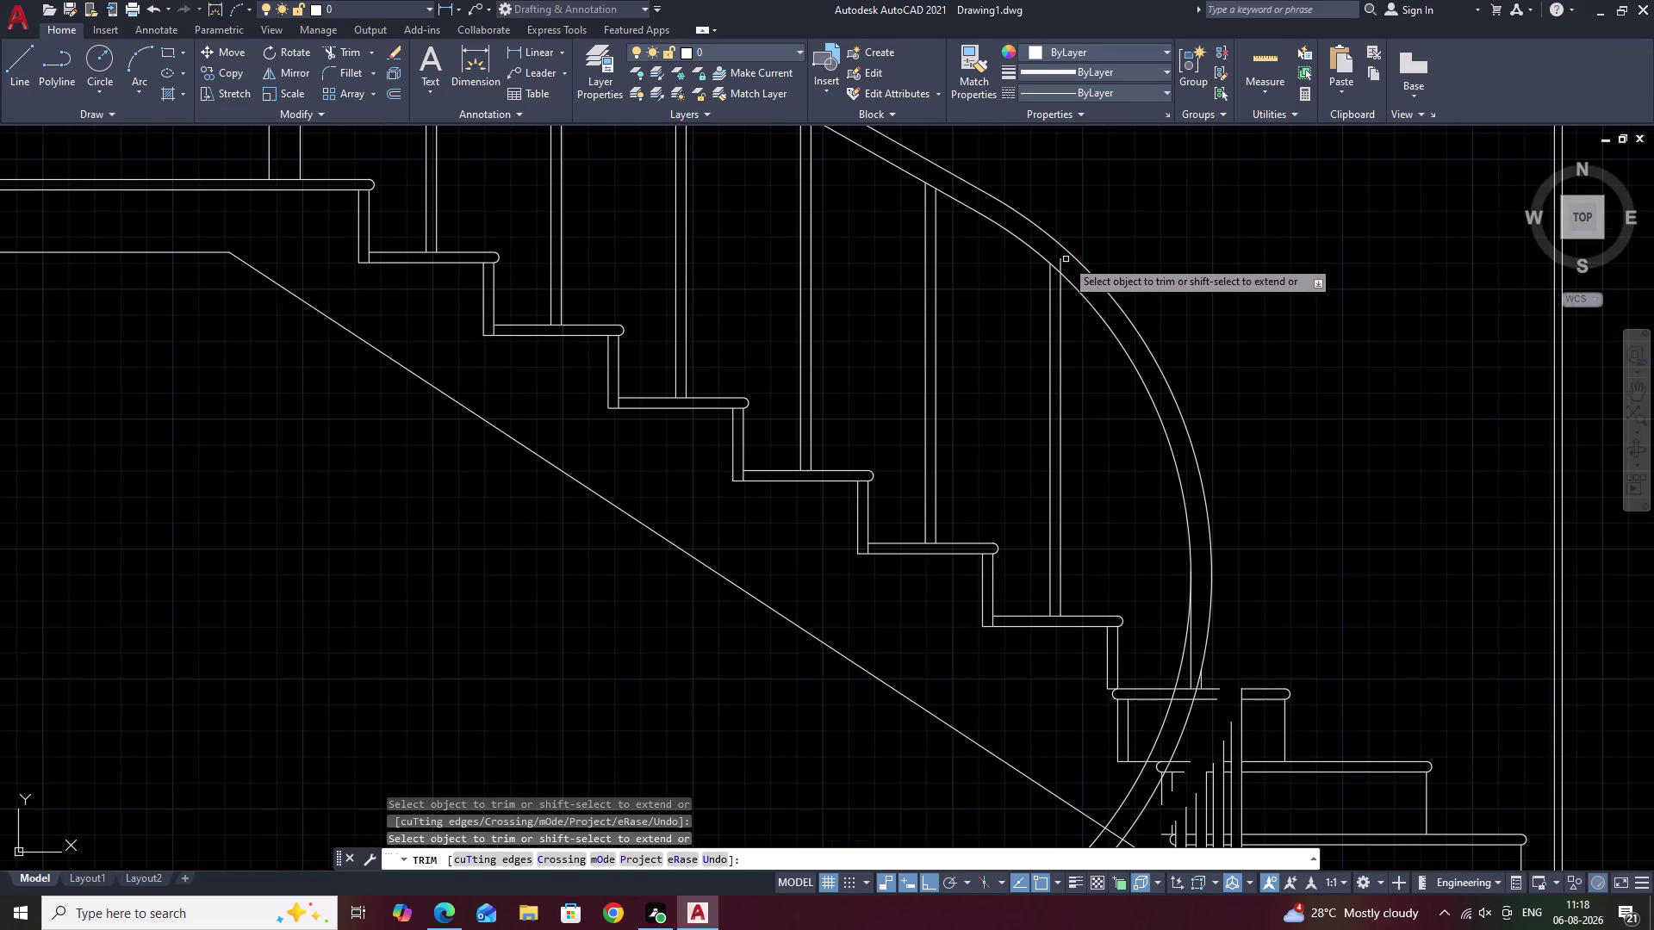
click(1060, 264)
scroll(down, 3)
middle_drag(1264, 392, 1171, 431)
scroll(up, 3)
key(Escape)
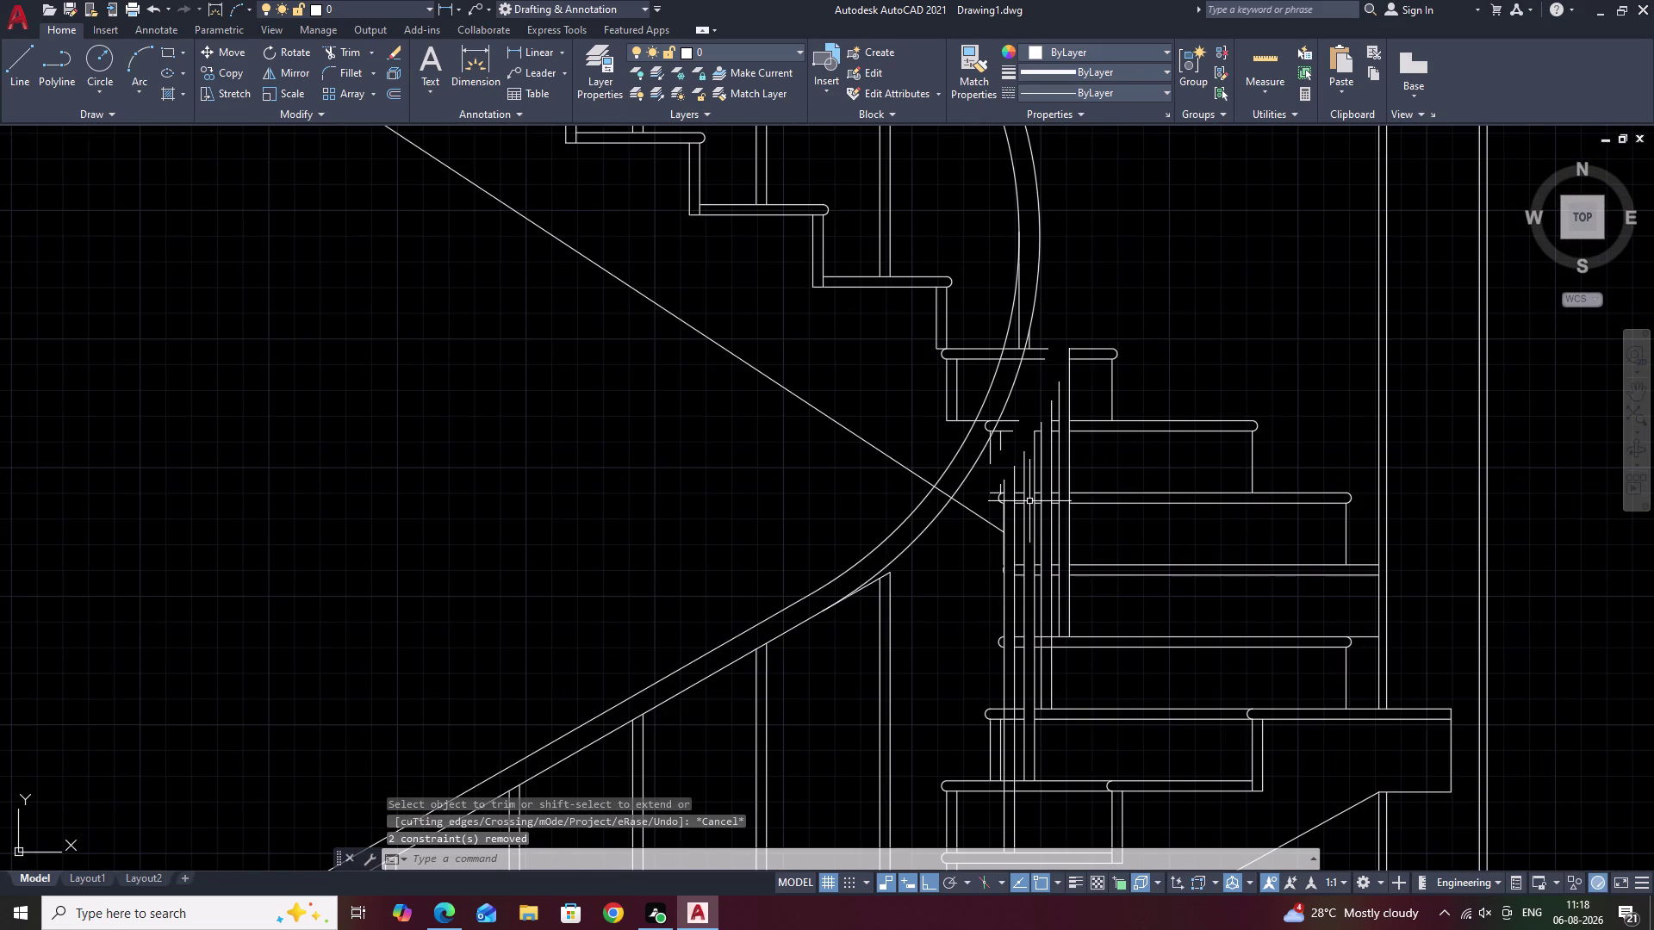
Start extending two short landing baluster lines, then cancel the attempt.
text(EX)
key(space)
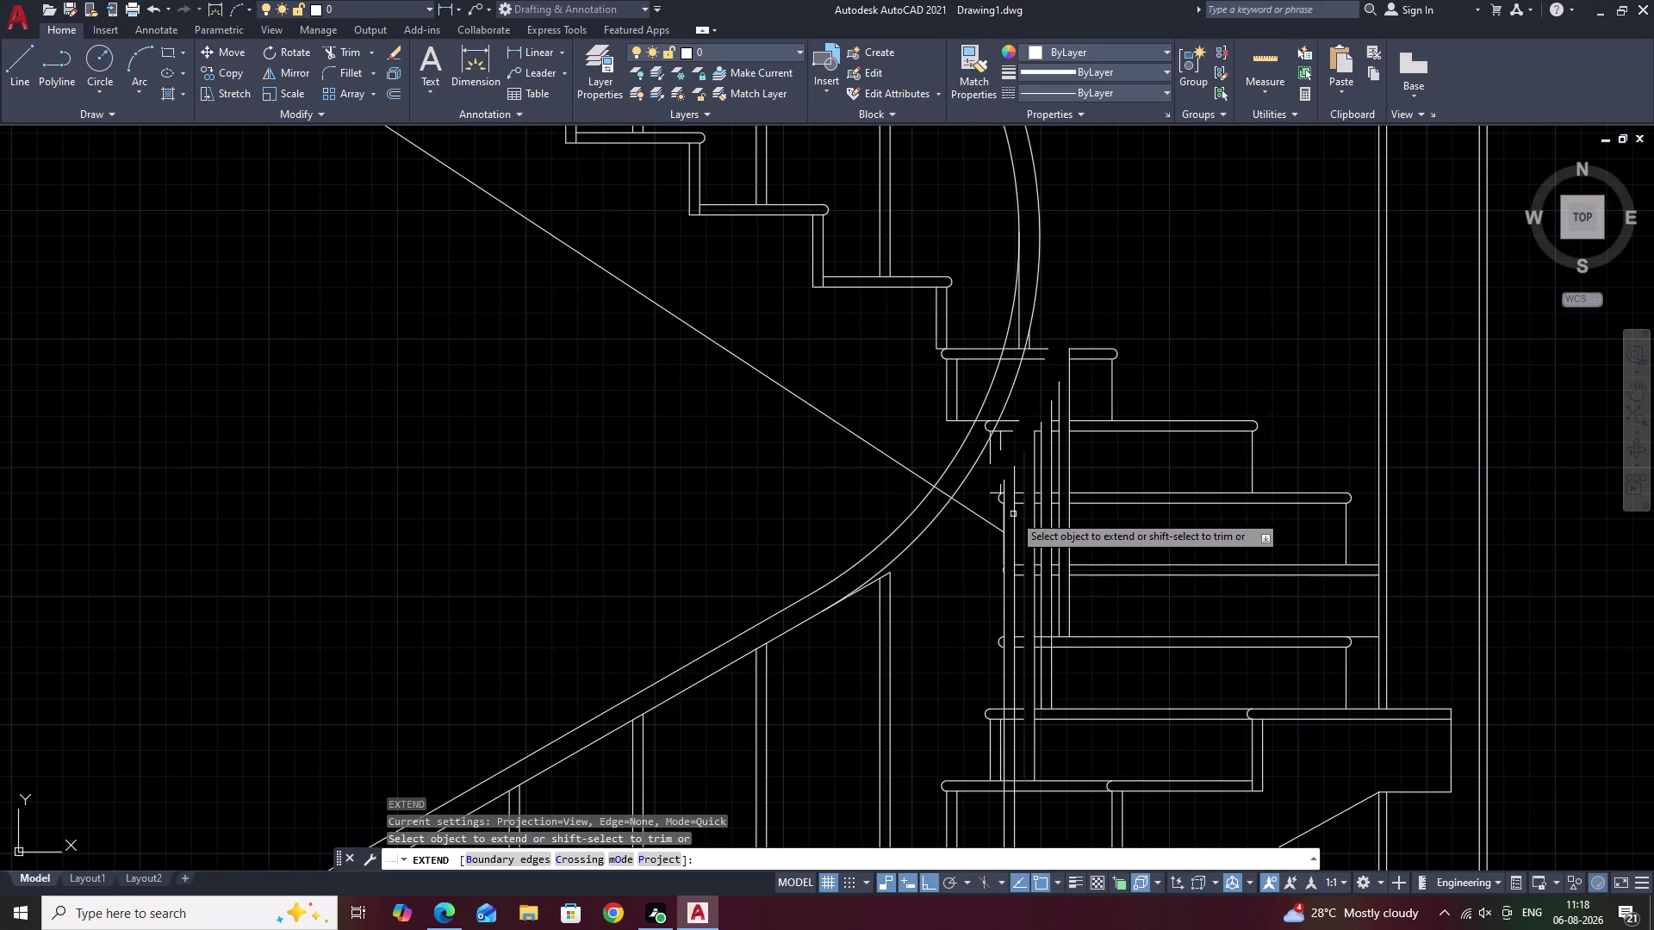
click(1003, 518)
click(1014, 499)
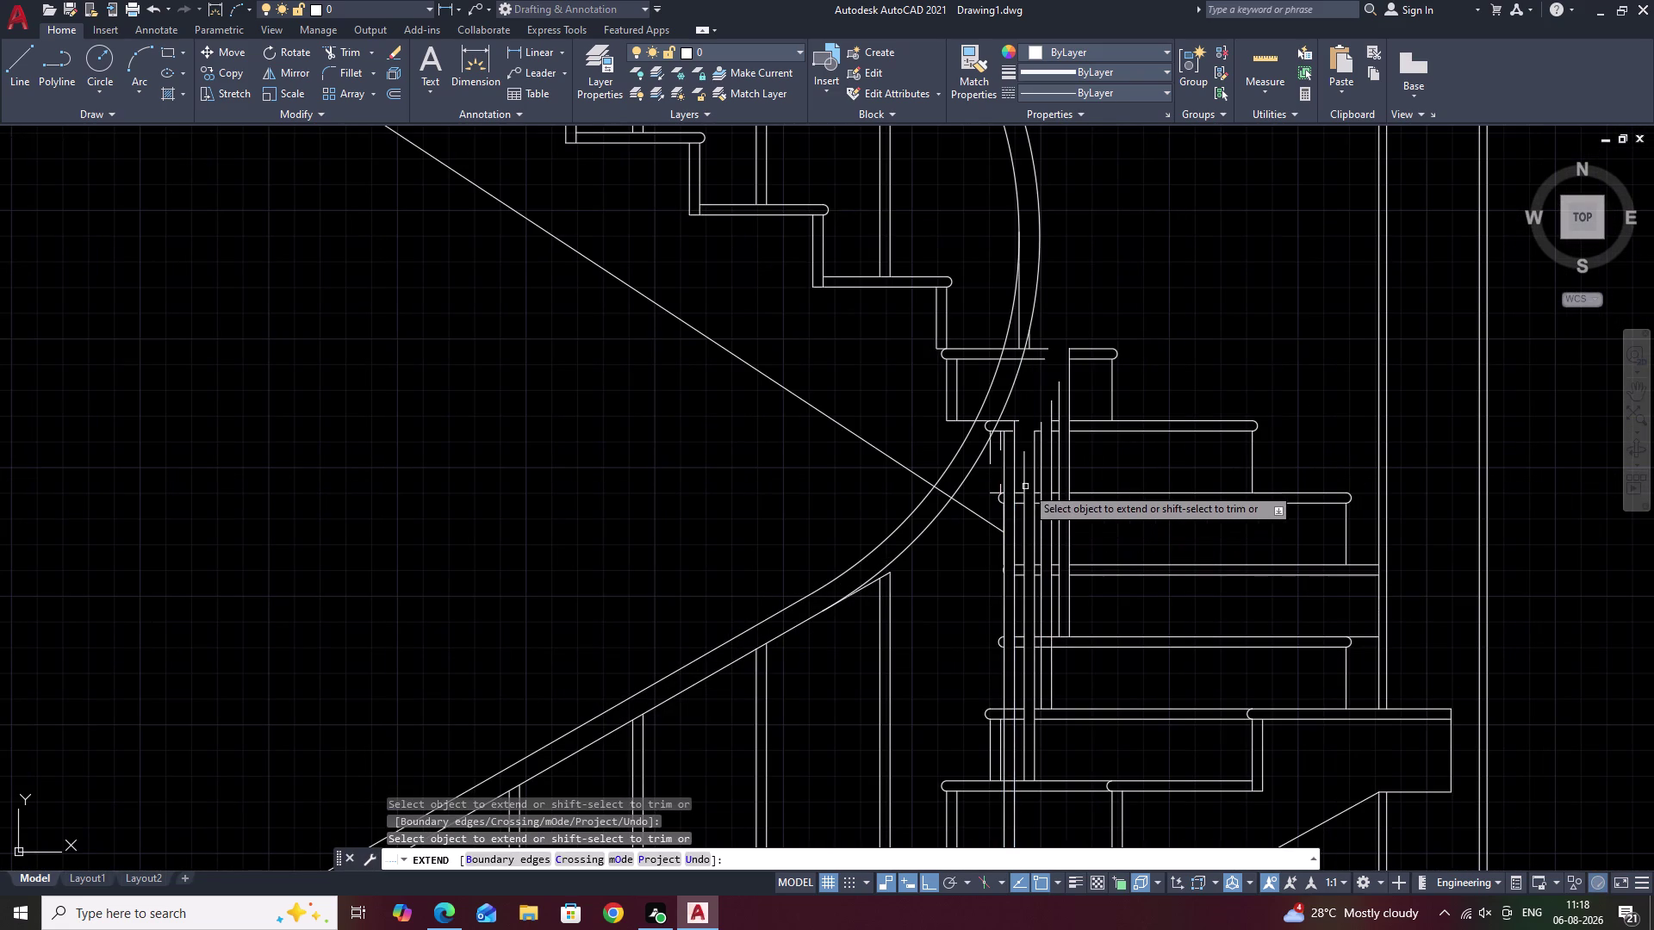
click(1028, 480)
key(Escape)
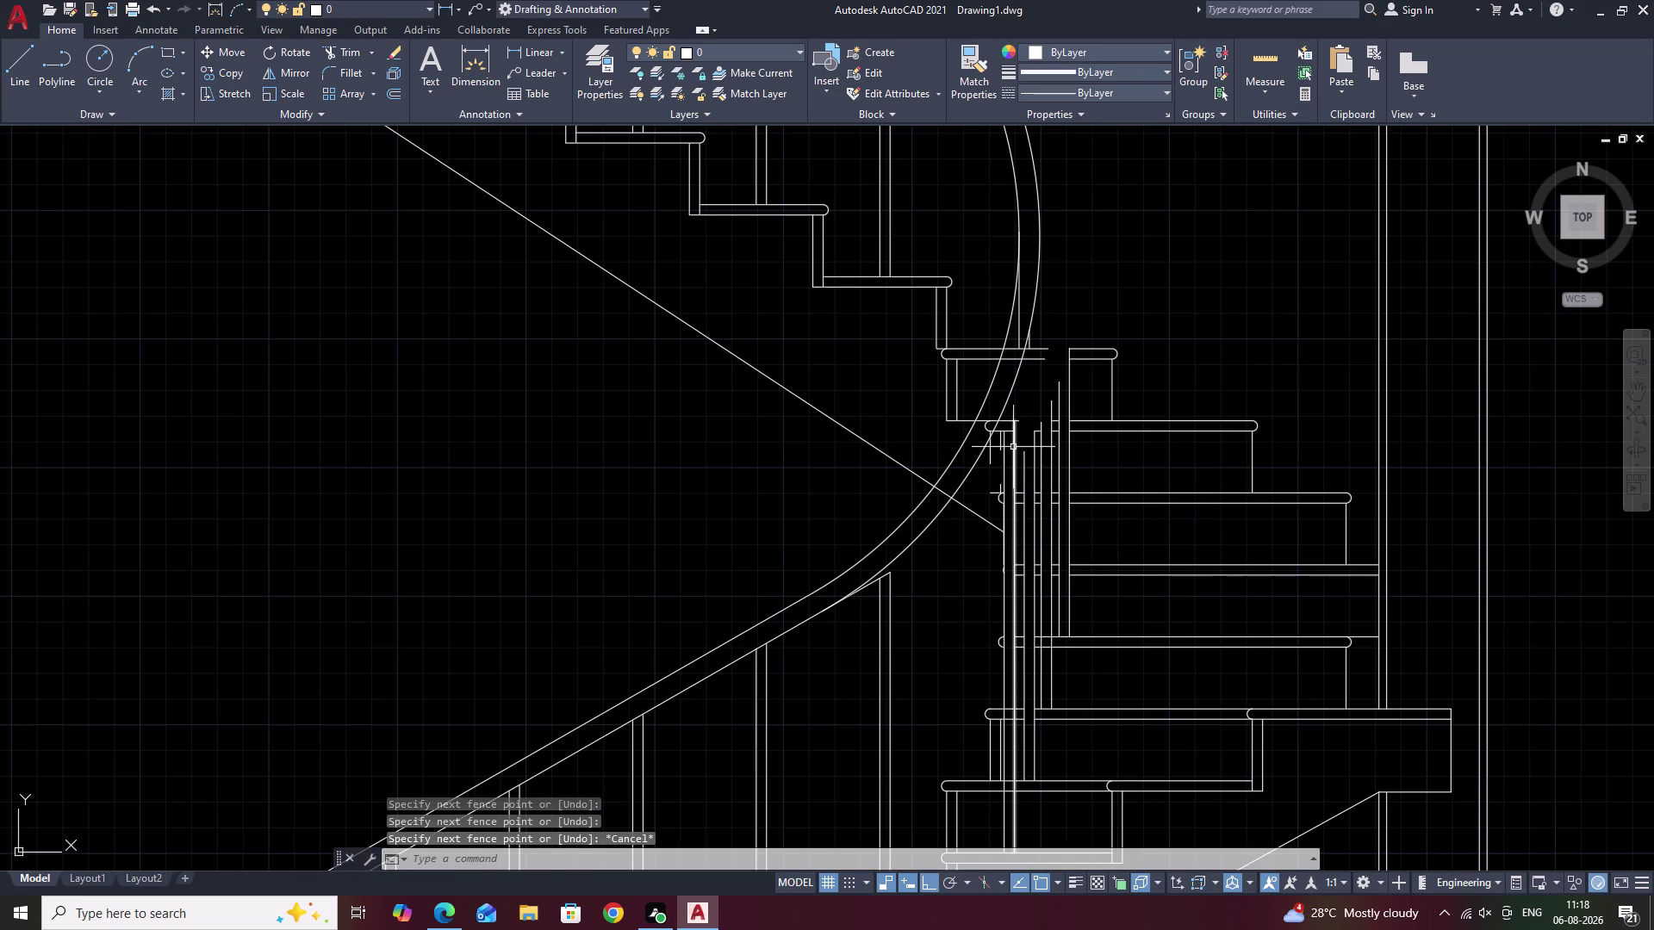
scroll(up, 3)
Restart EXTEND and fence the short baluster lines to reach the tread.
text(EX)
key(space)
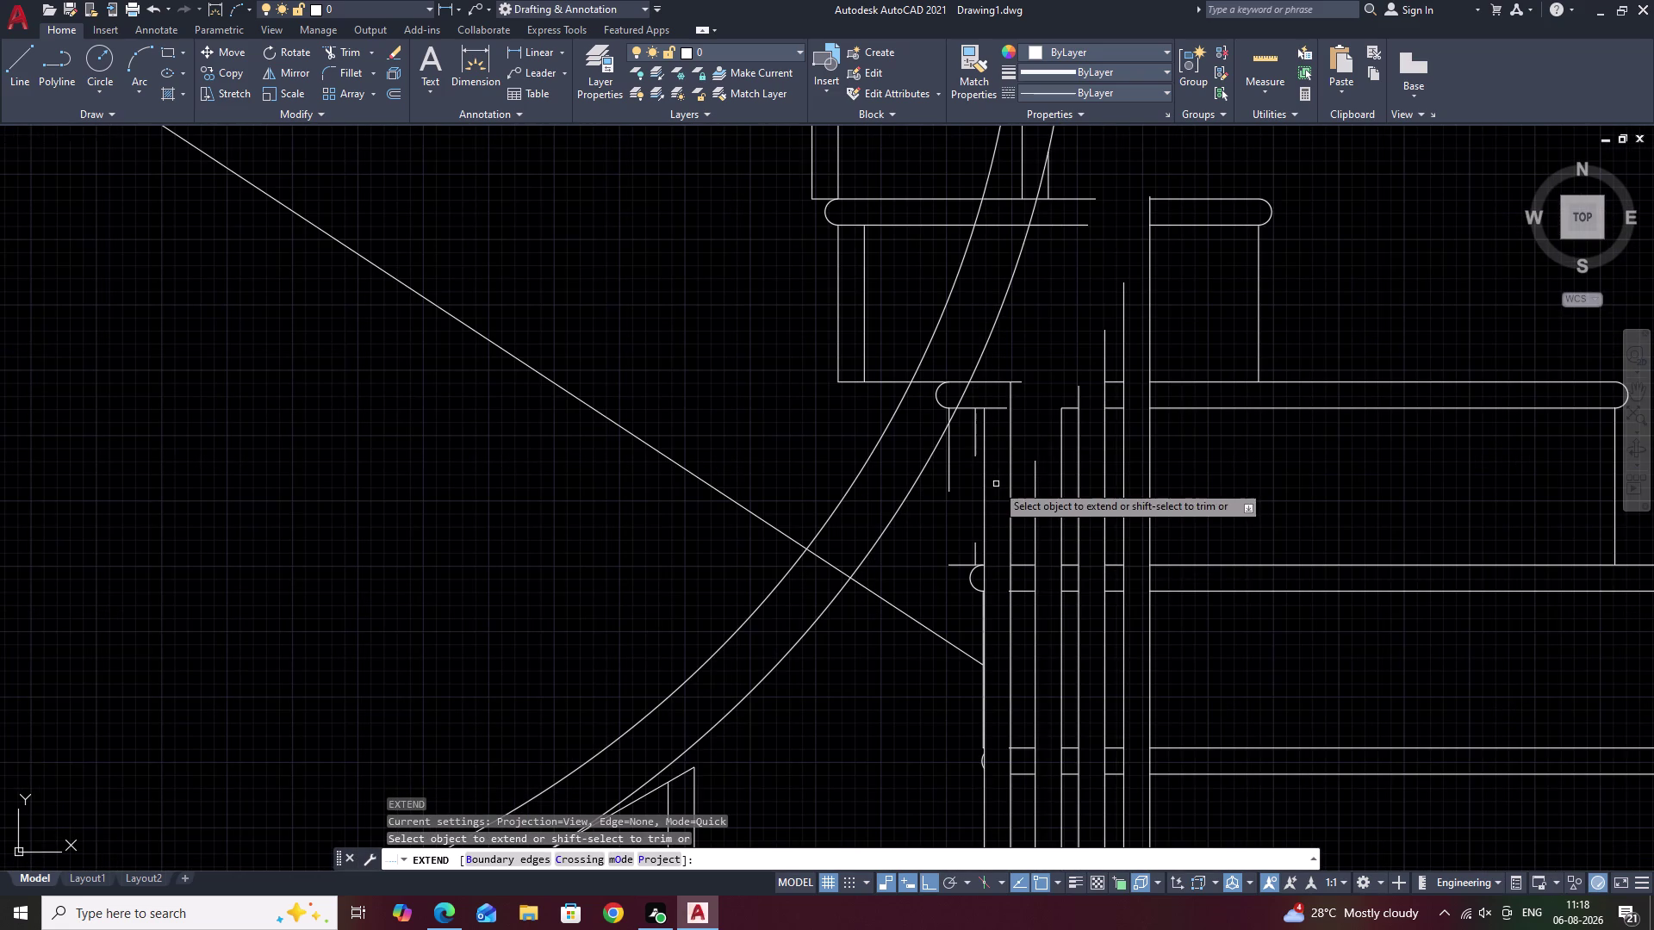
click(986, 498)
click(980, 441)
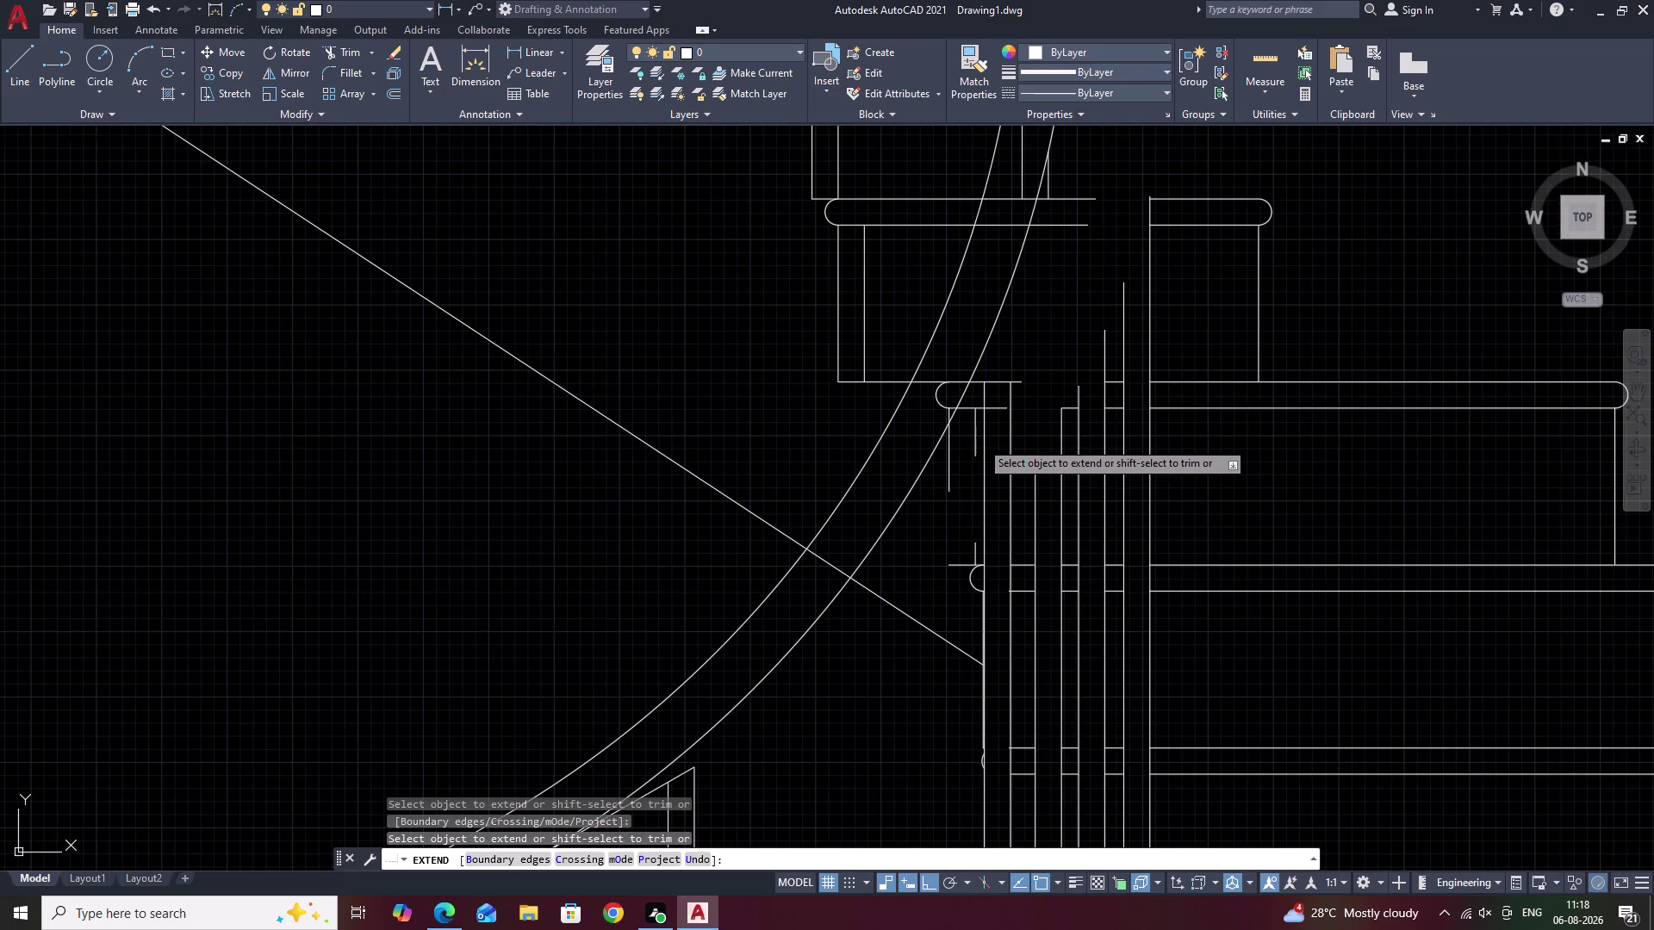
click(986, 427)
click(1014, 419)
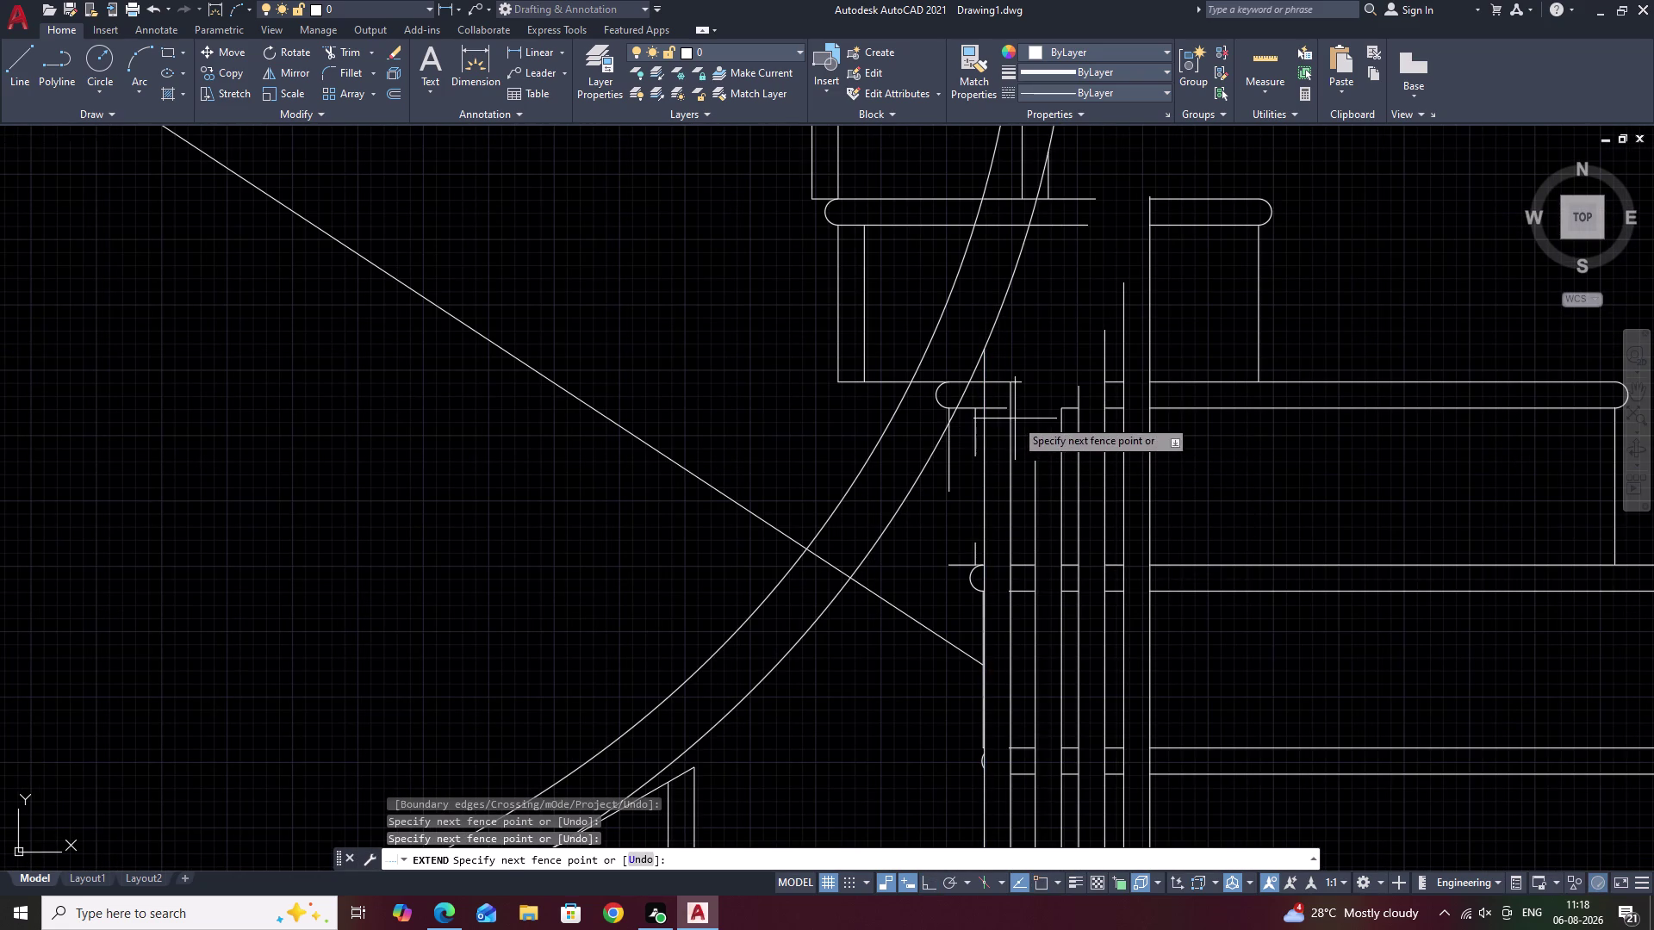
click(1010, 422)
click(1038, 474)
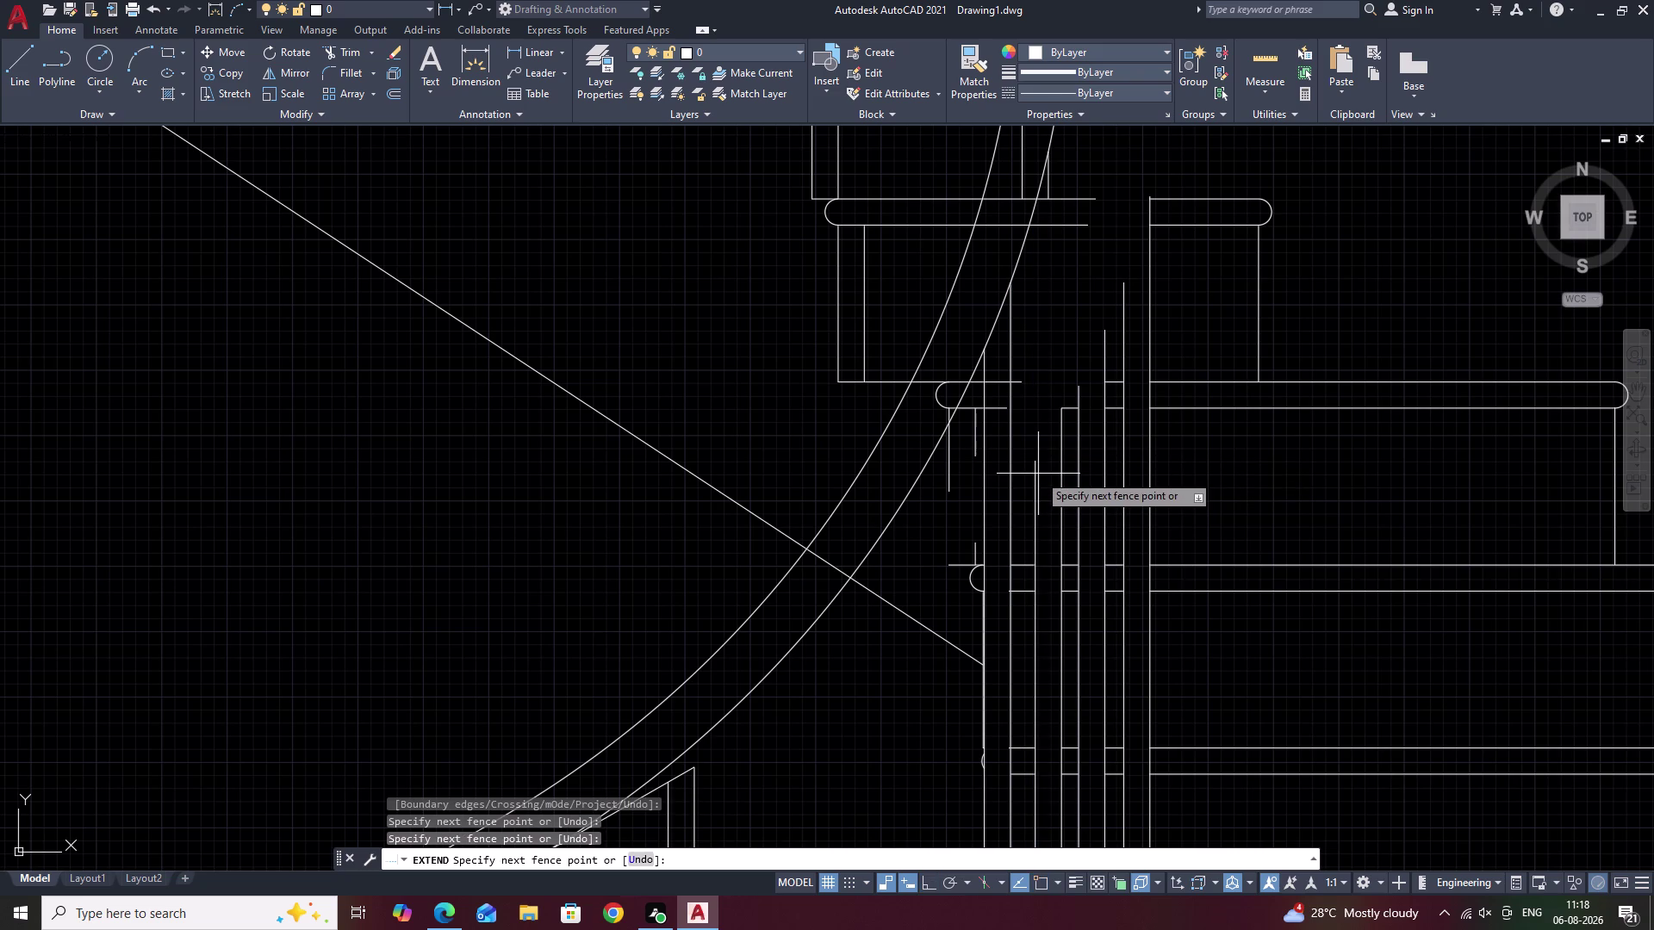
click(1034, 480)
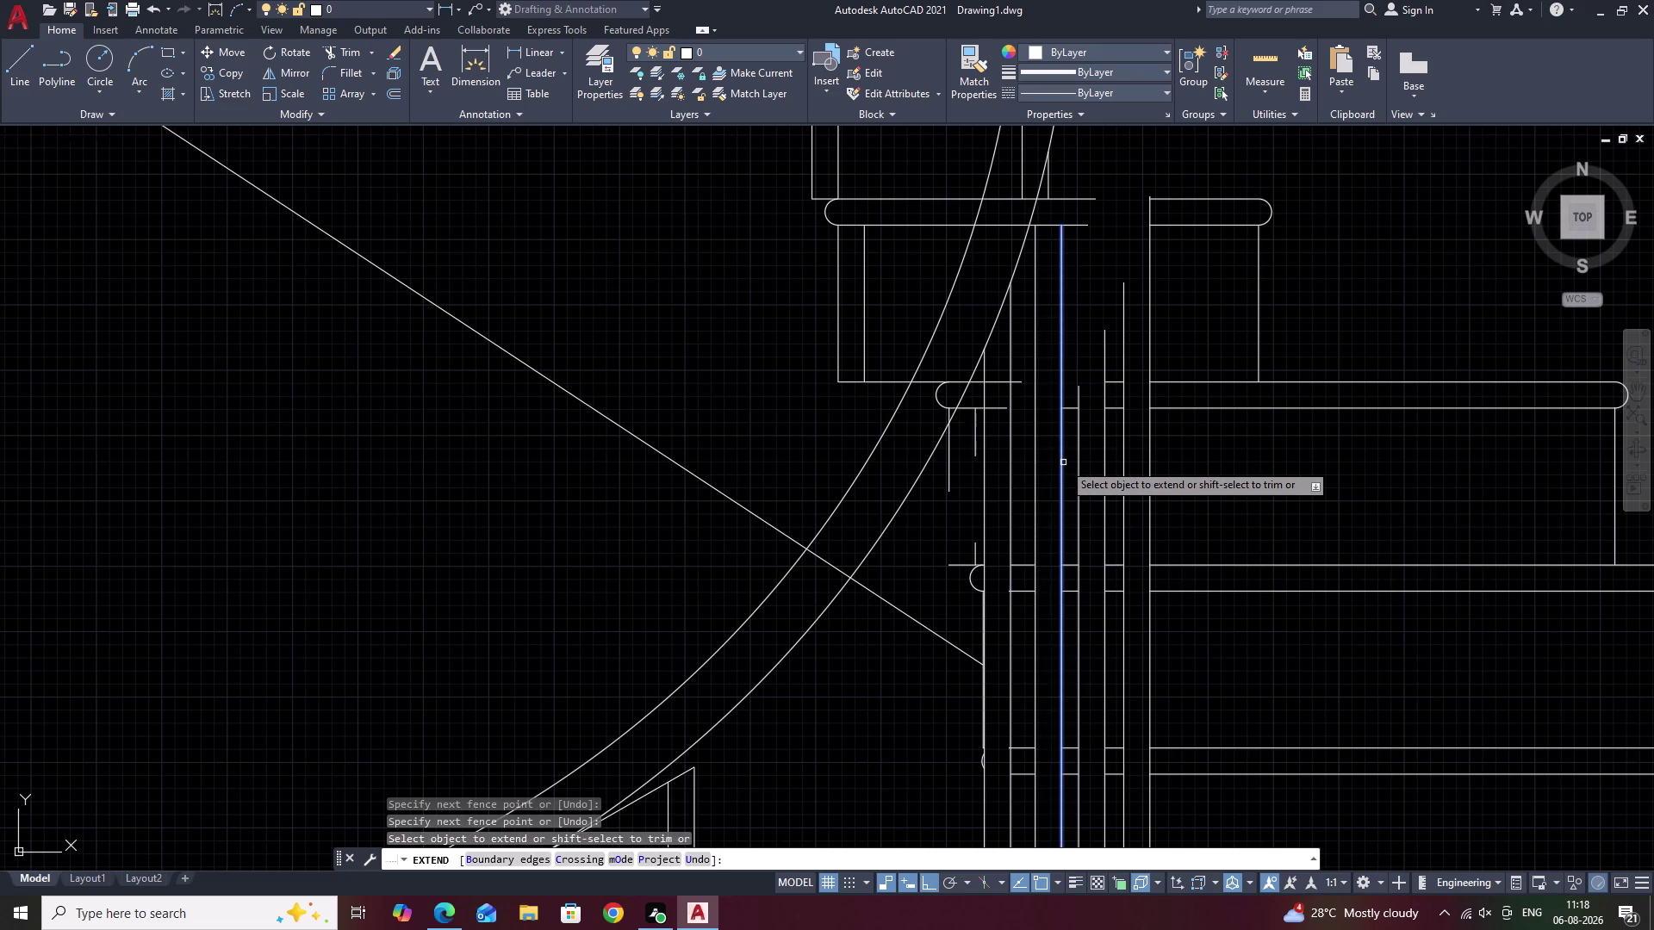
Extend the next baluster lines up to the tread with a fence.
click(1063, 463)
click(1082, 432)
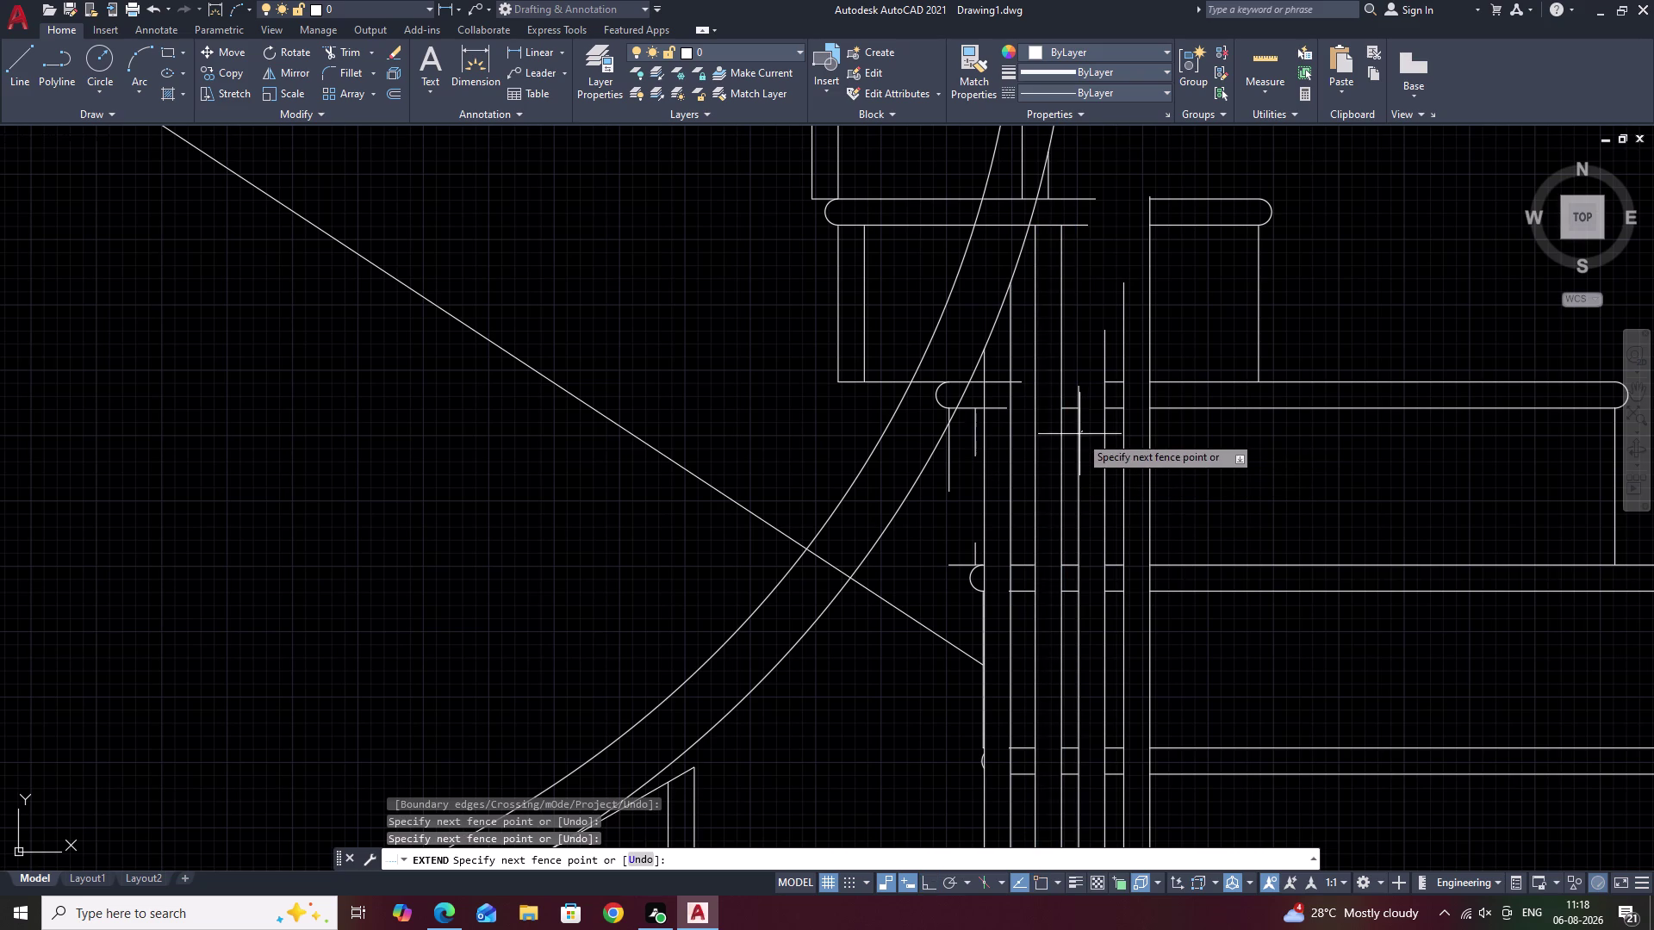
click(1079, 435)
click(1076, 435)
click(1080, 430)
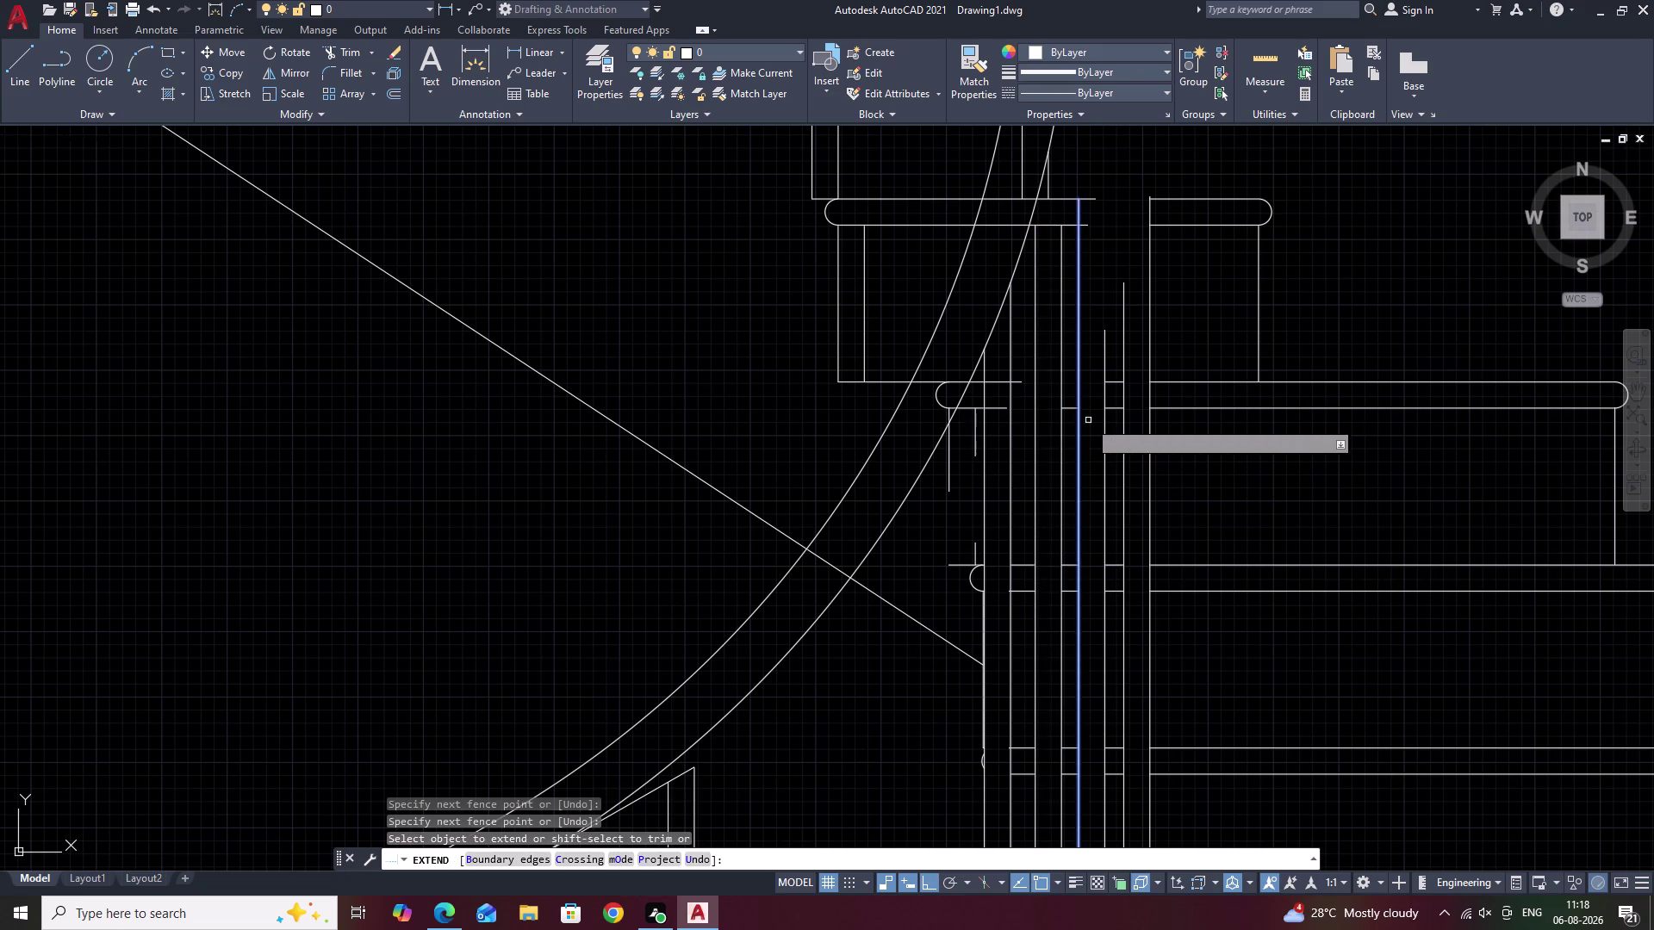
click(1104, 342)
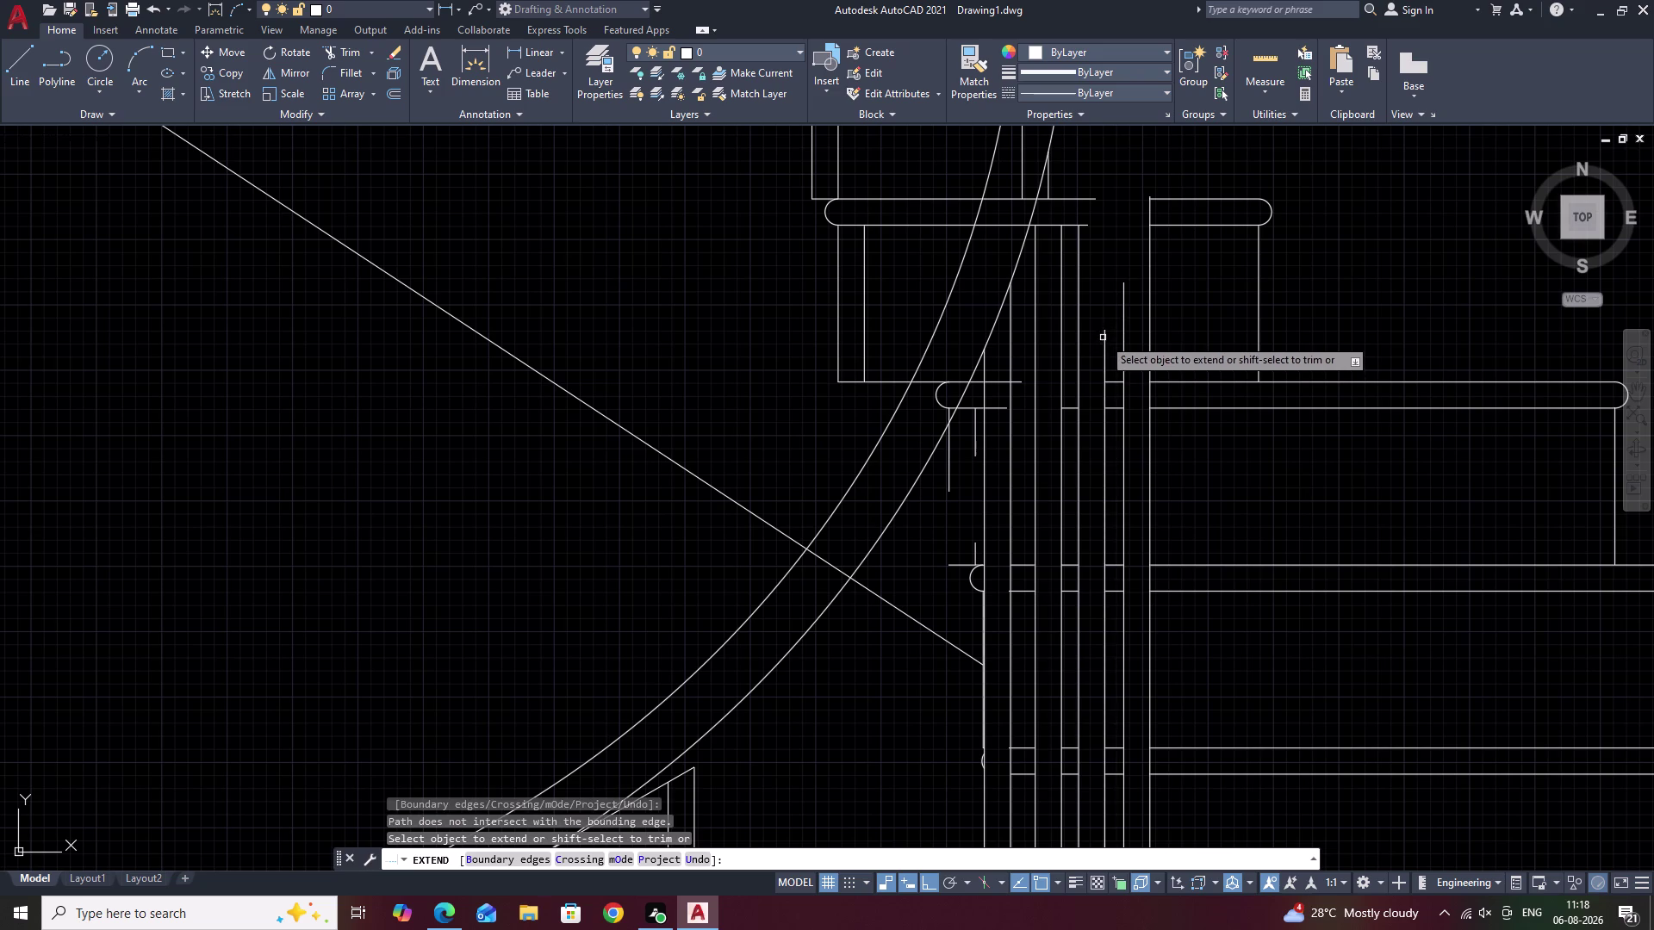
Try extending the short lines above the landing tread, then end EXTEND.
key(Escape)
key(space)
click(1104, 350)
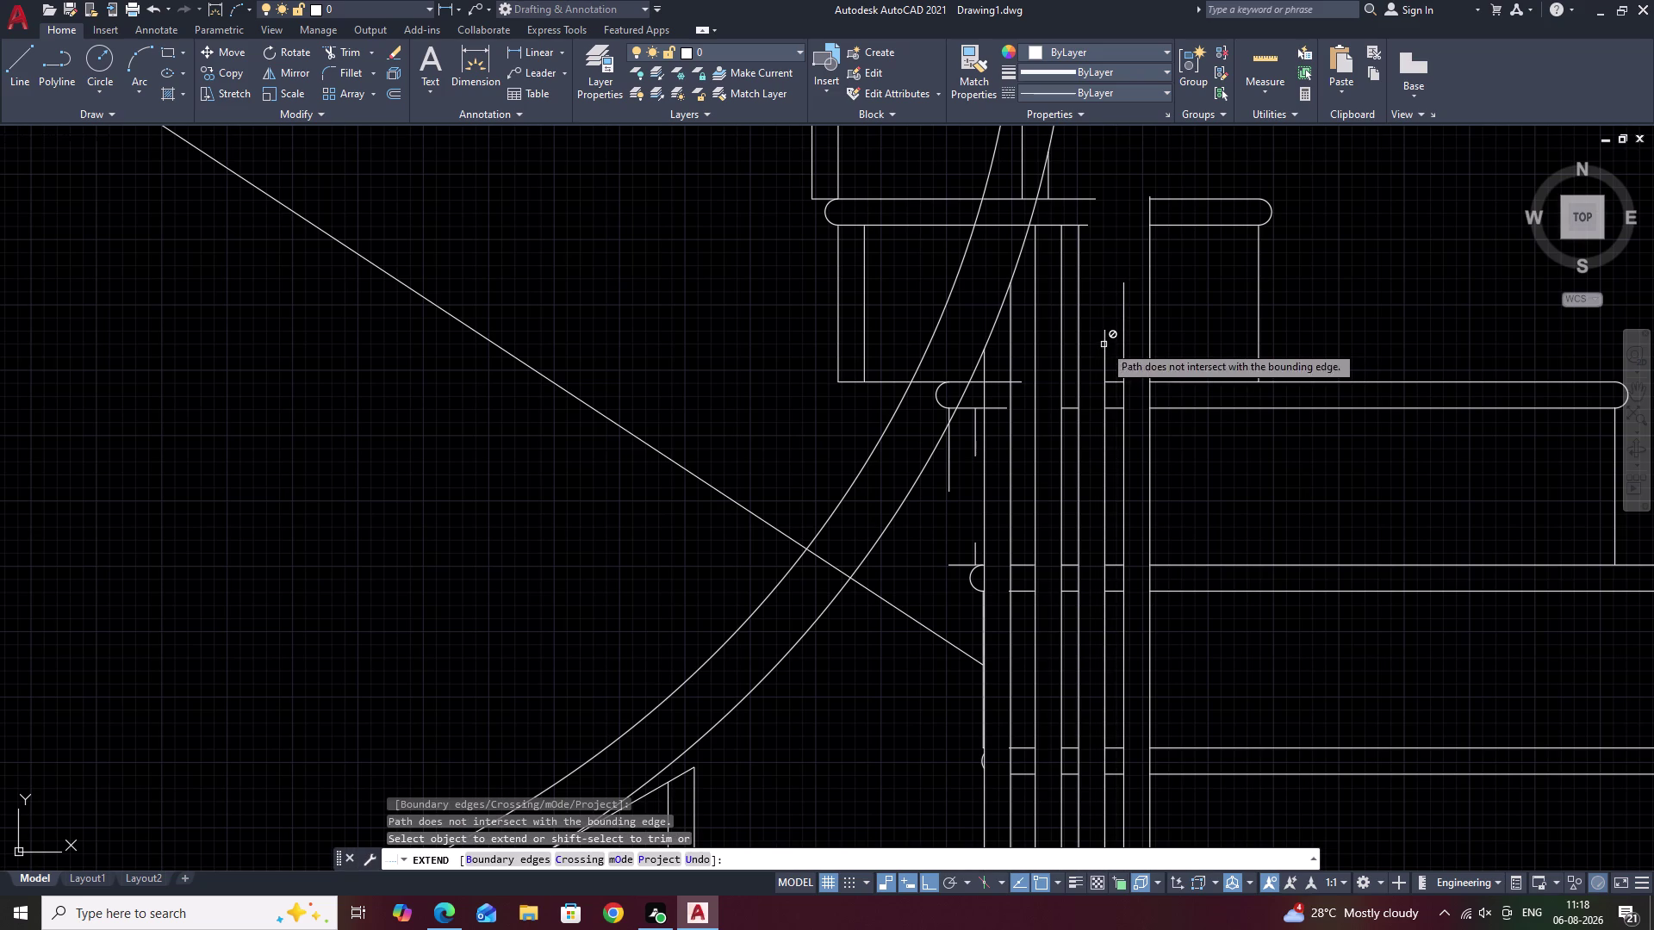
scroll(down, 3)
click(1105, 343)
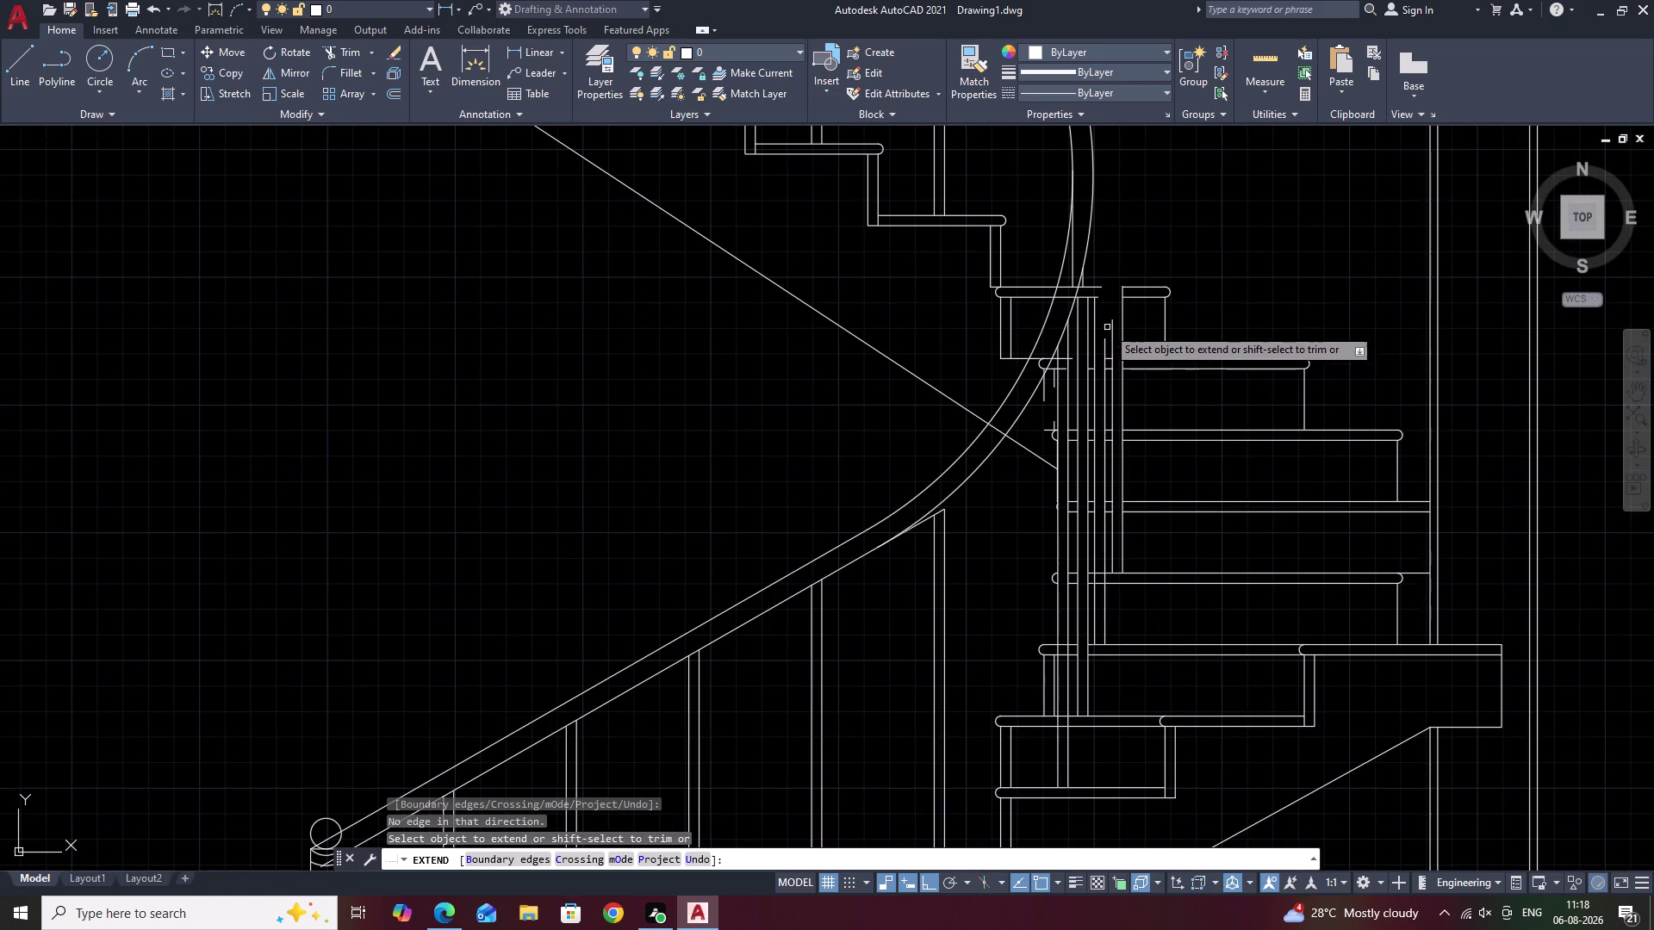
scroll(up, 3)
middle_drag(1101, 281, 1104, 294)
key(Escape)
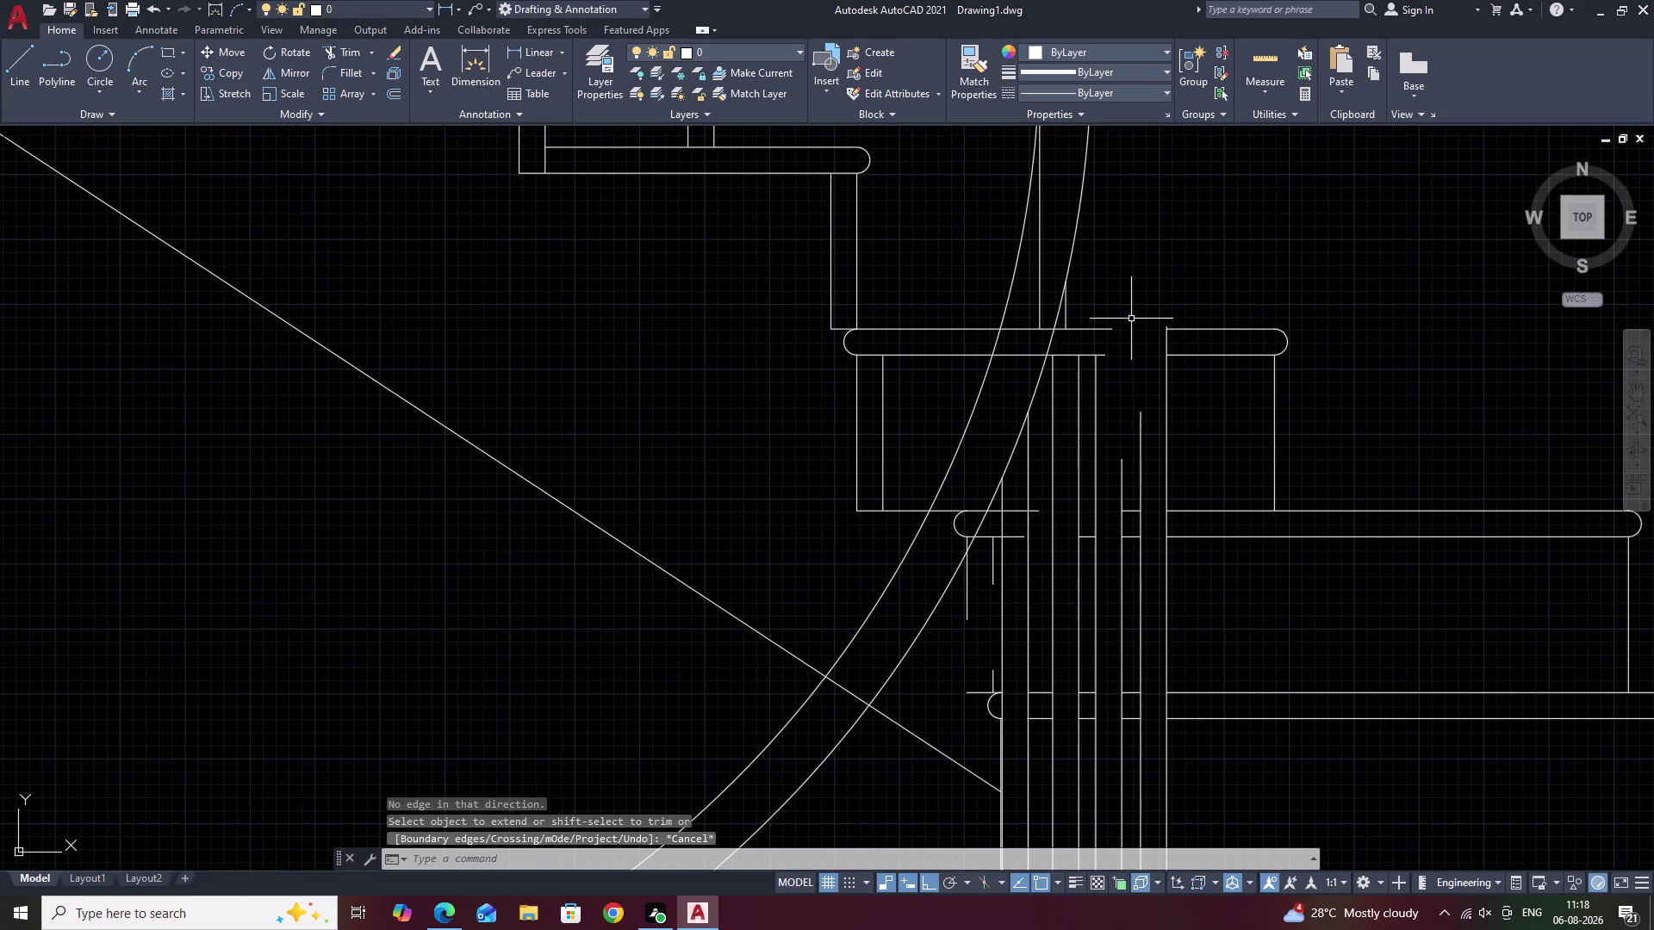
Extend two short baluster lines to the tread at the landing.
text(EX)
key(space)
click(1104, 354)
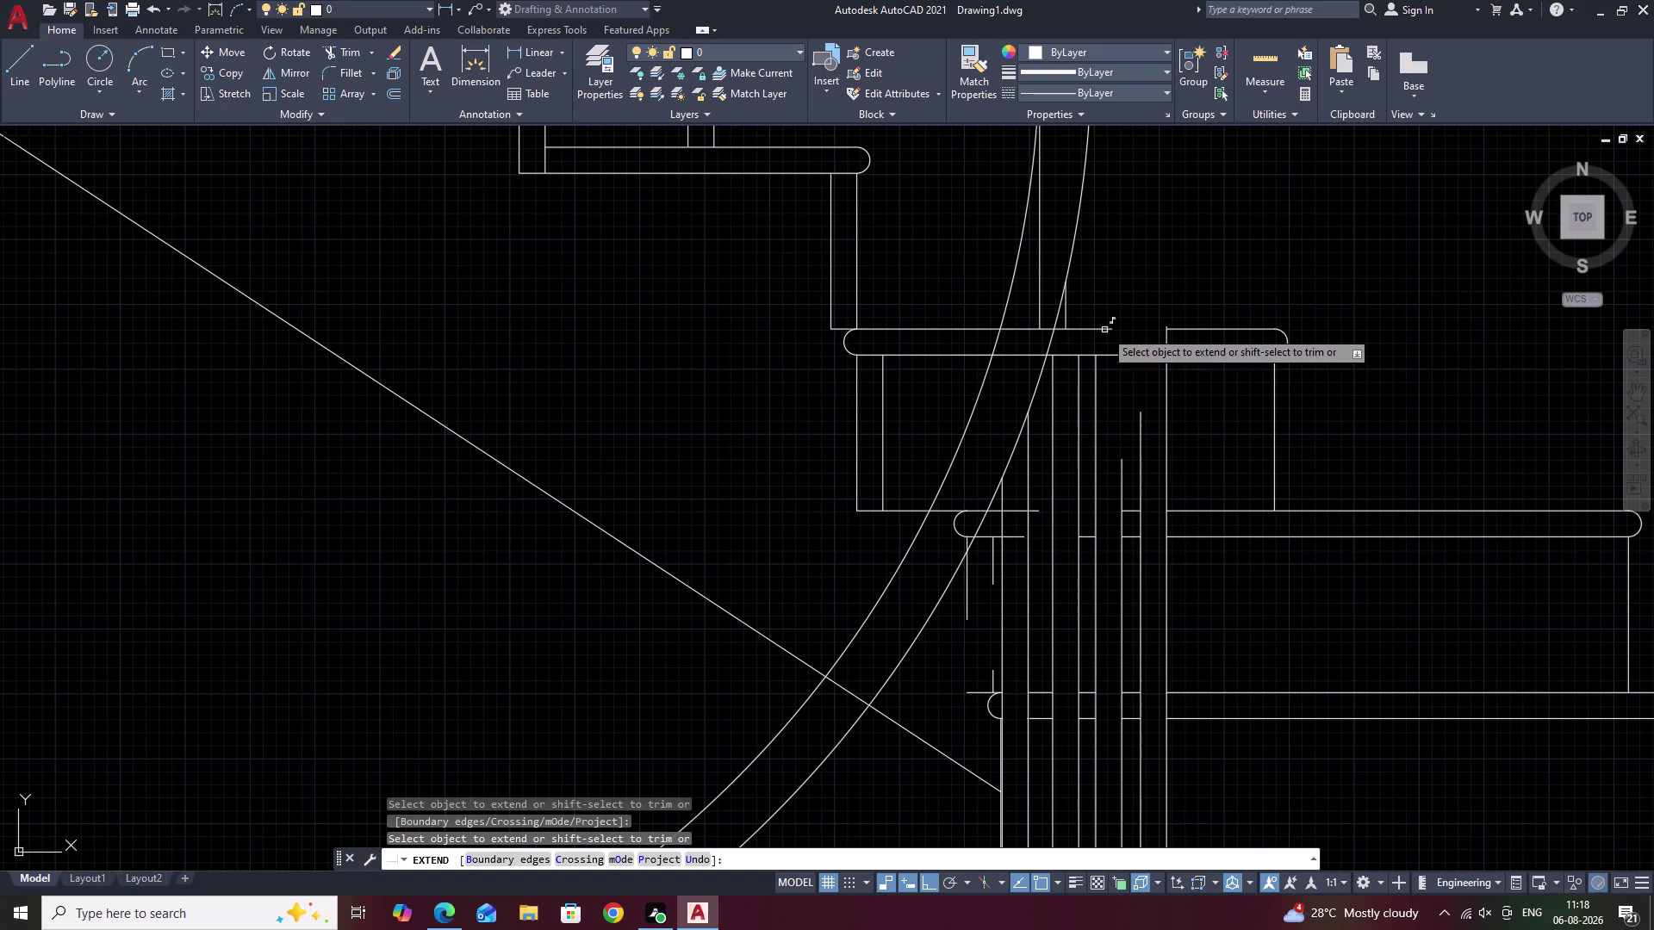
click(1104, 330)
key(Escape)
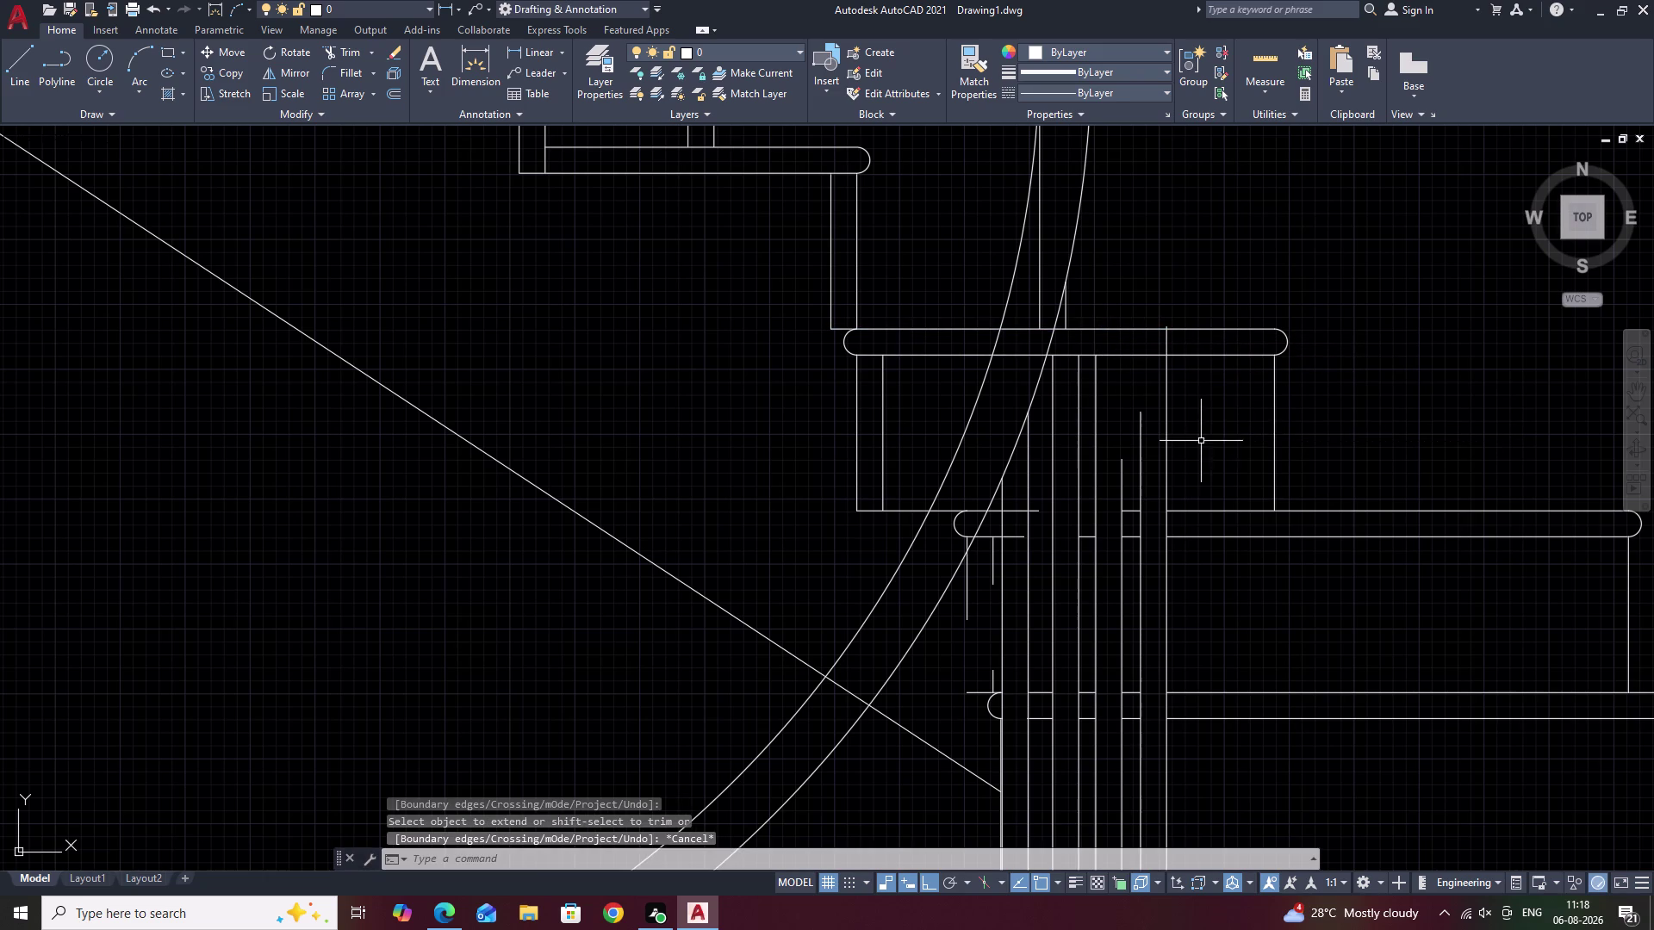
scroll(down, 3)
middle_drag(1203, 507, 1206, 464)
scroll(up, 3)
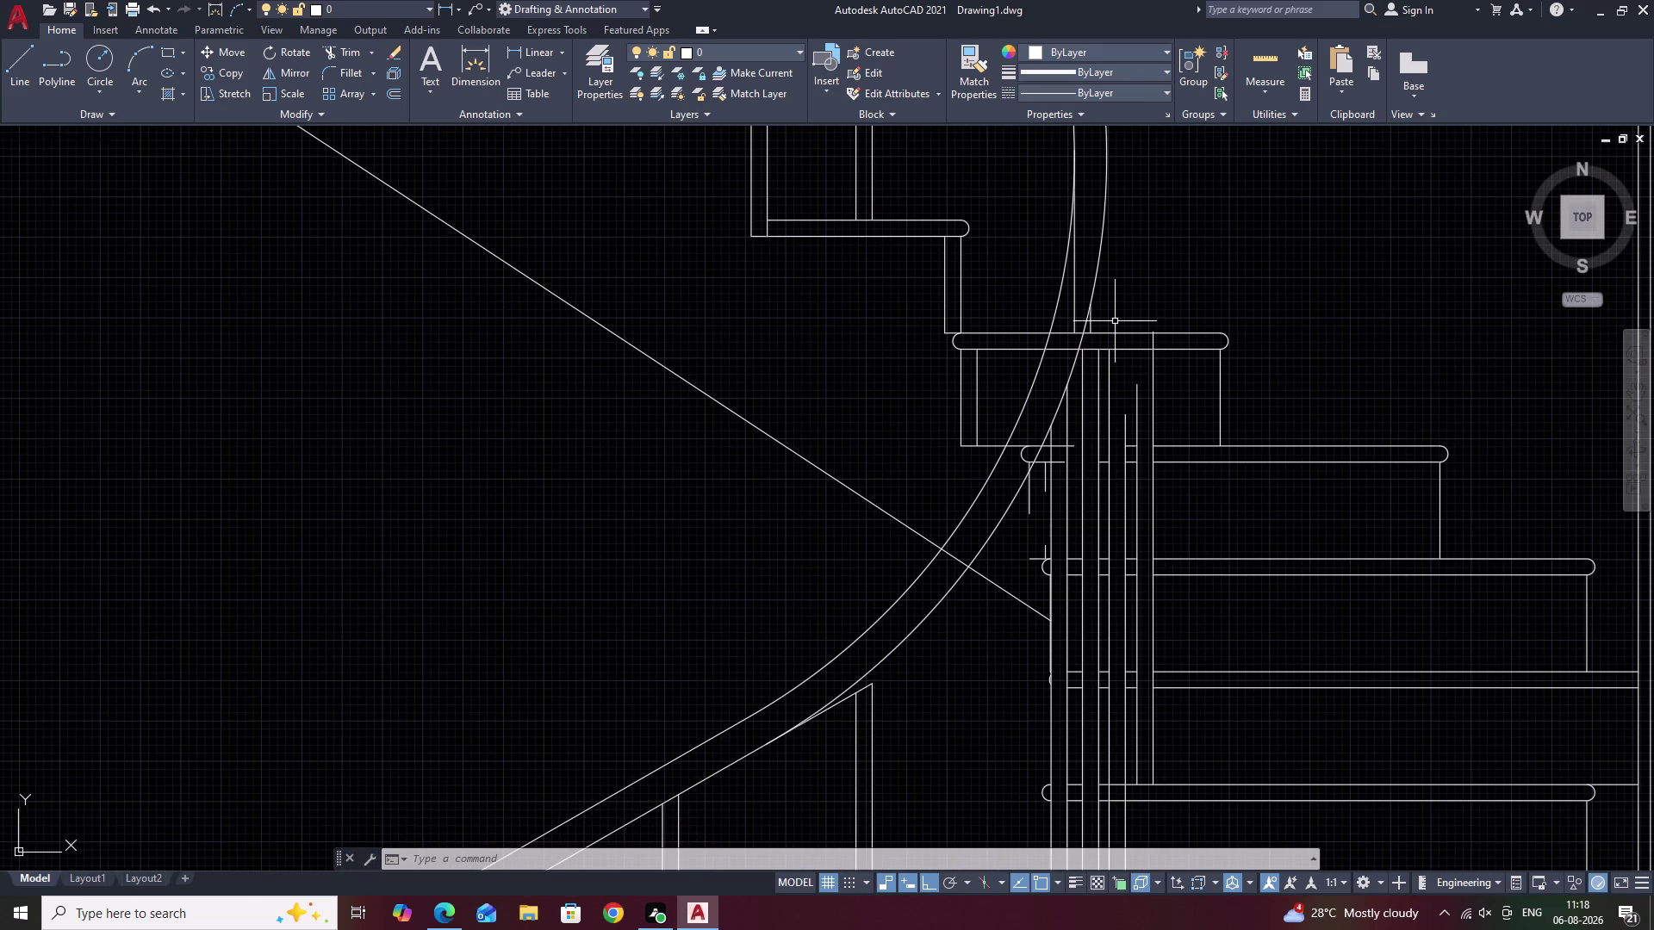
Extend two more baluster lines up to the tread, one at a time.
text(EX)
key(space)
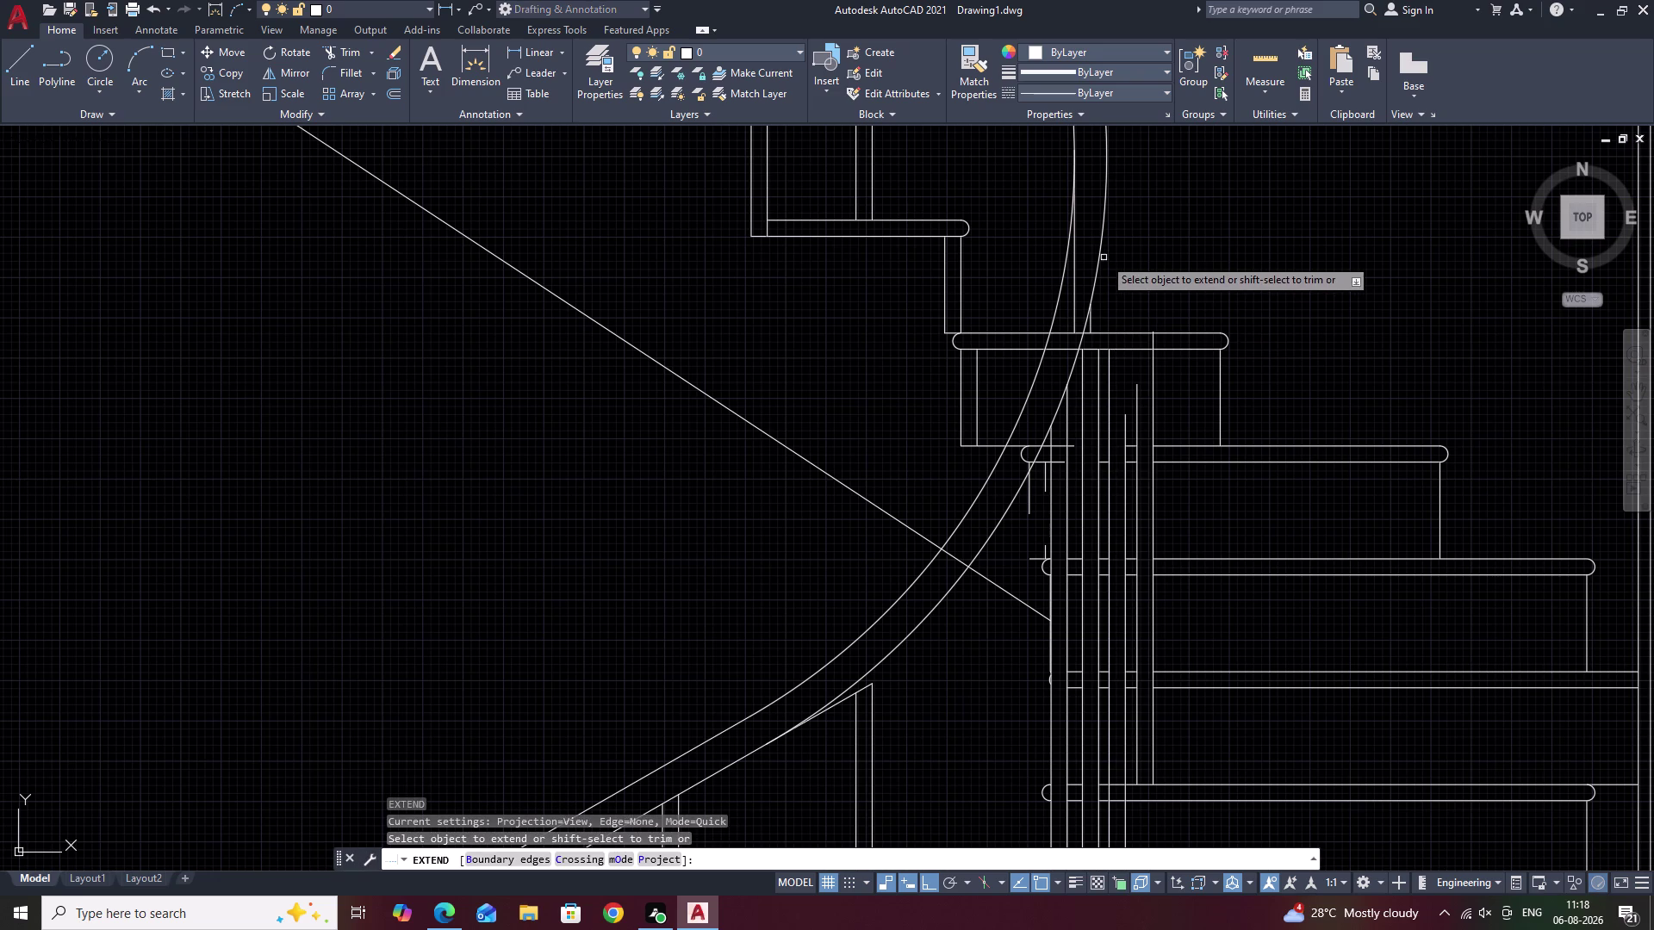
click(1101, 249)
right_click(1119, 343)
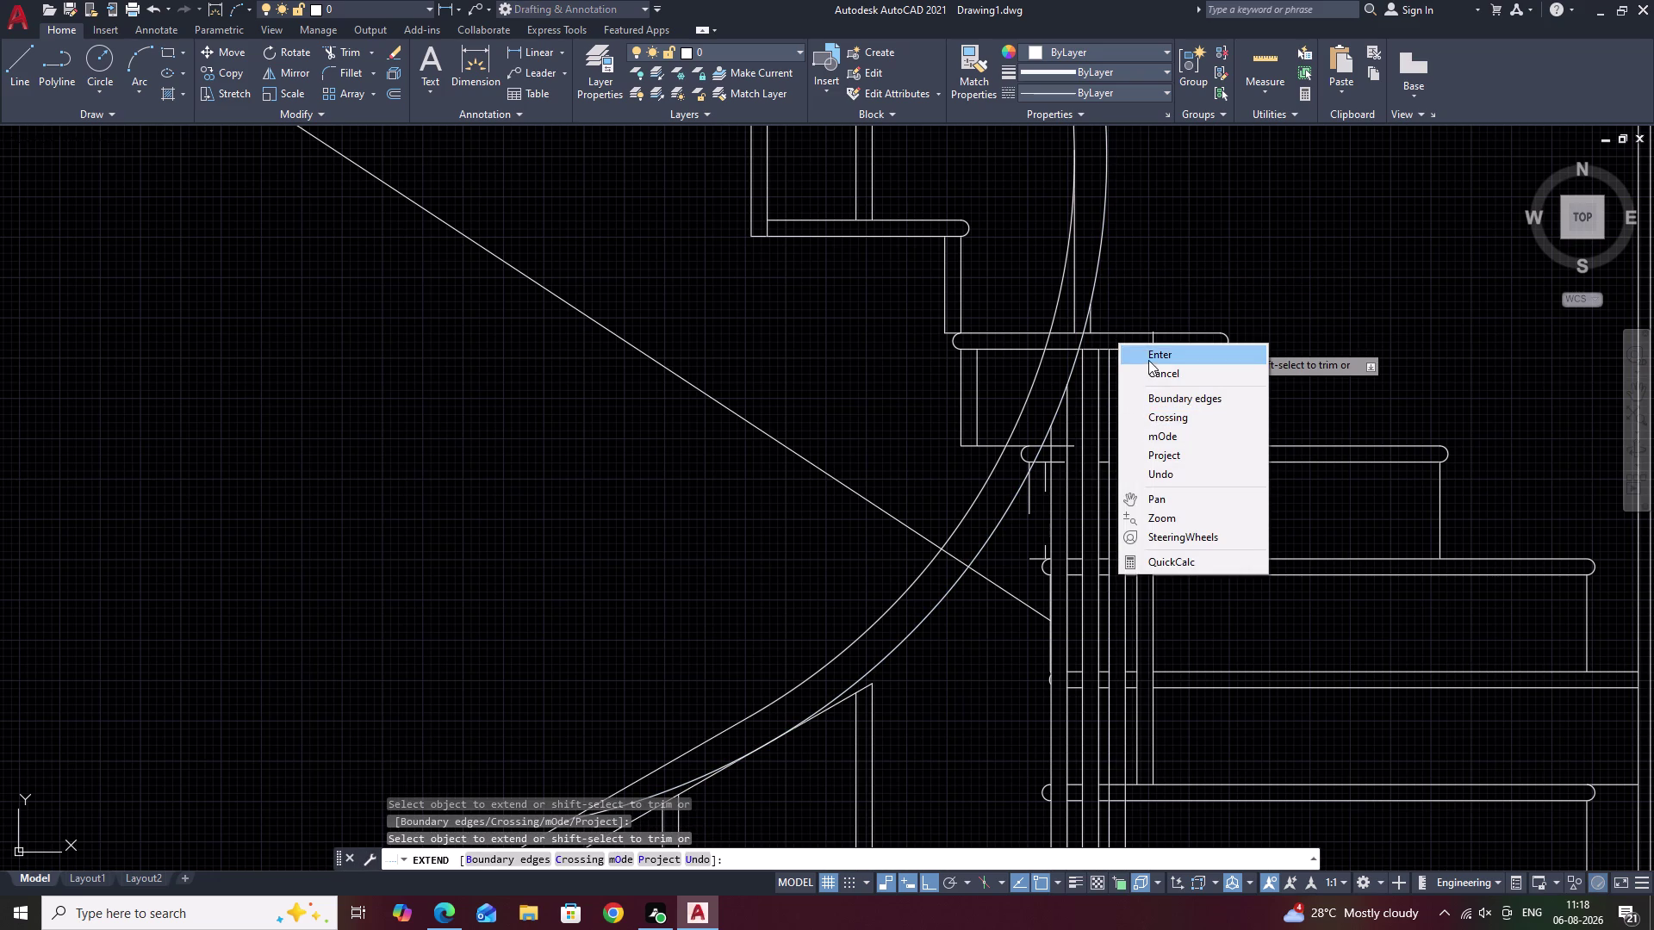
click(1151, 354)
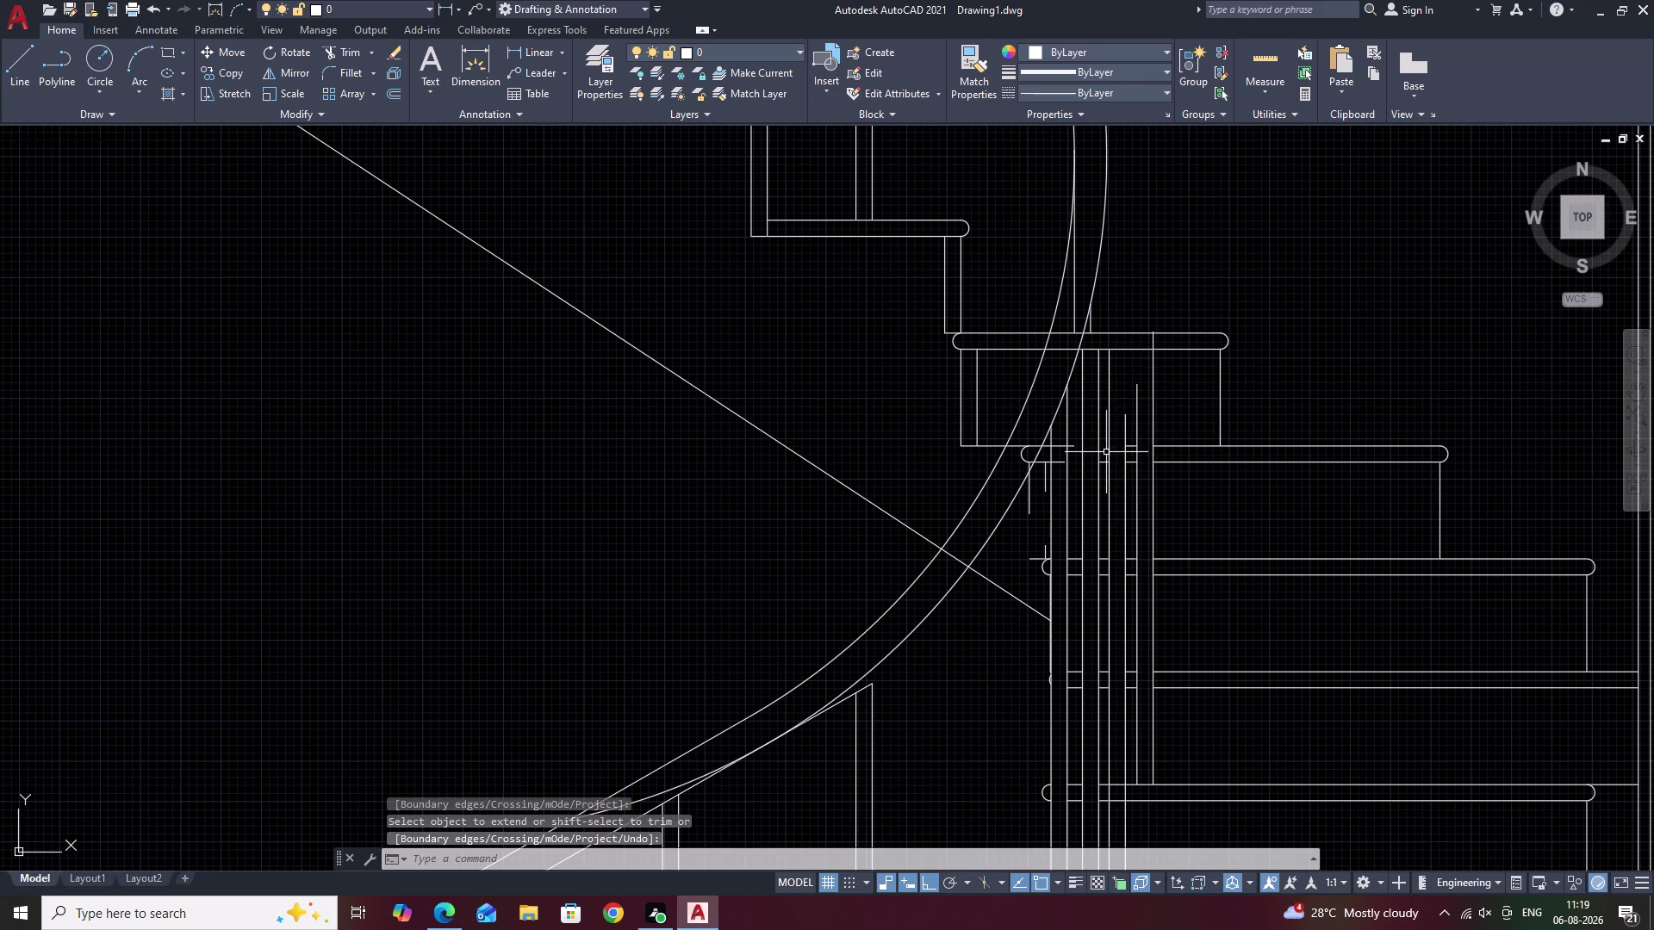
key(space)
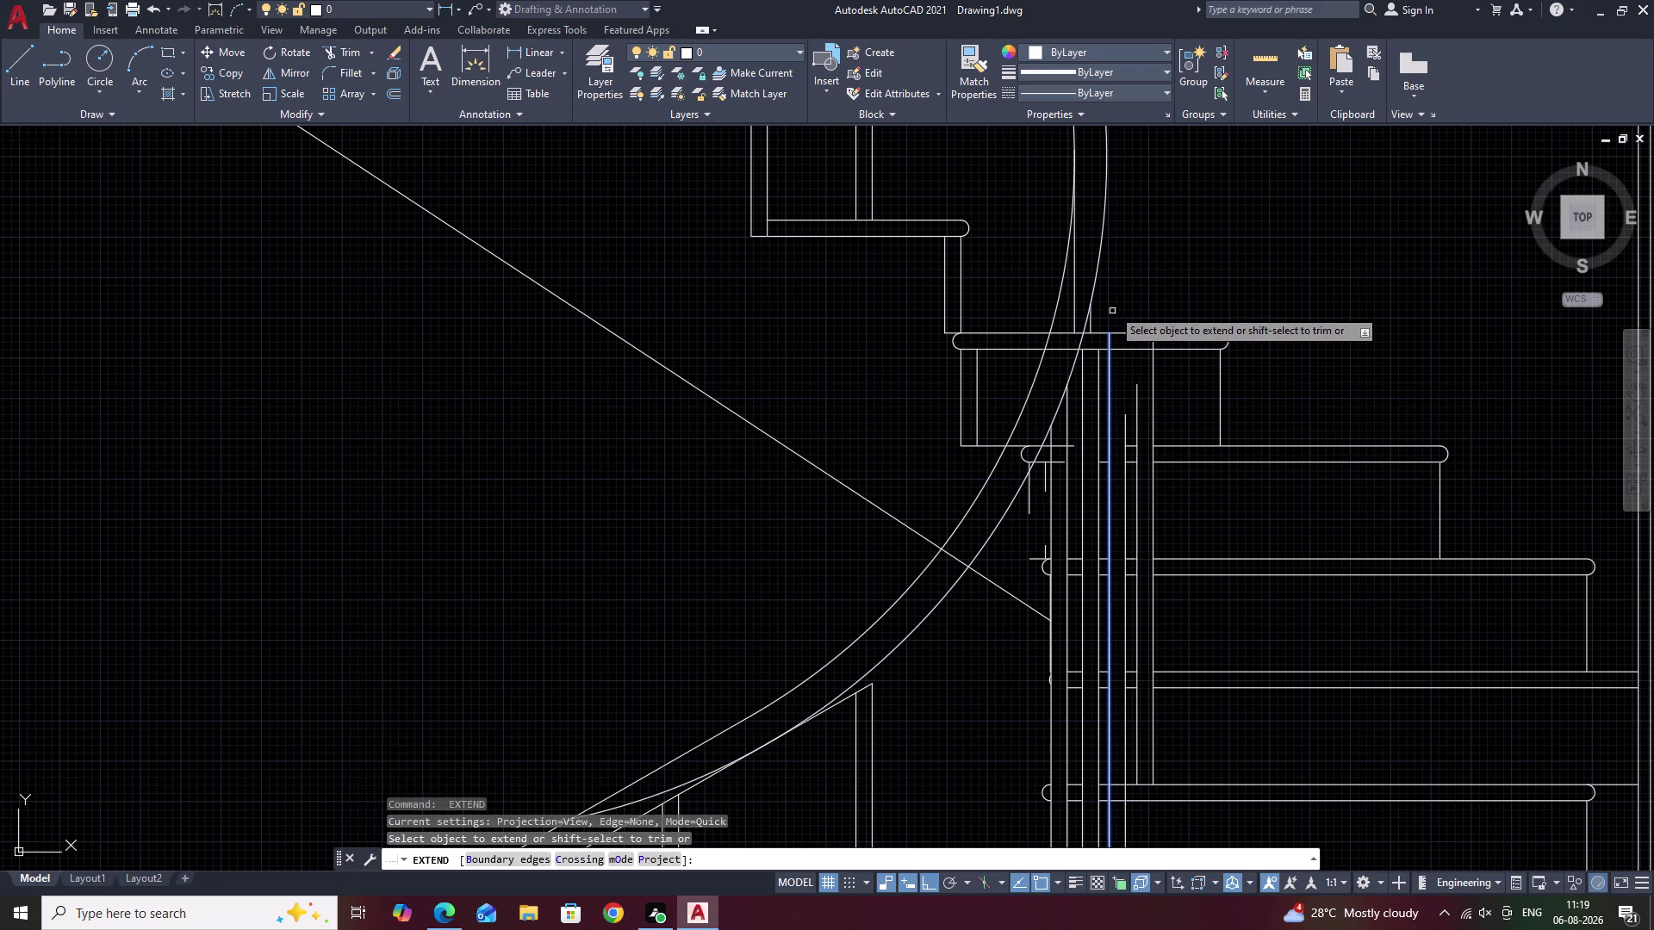
click(1100, 266)
right_click(1107, 267)
click(1127, 276)
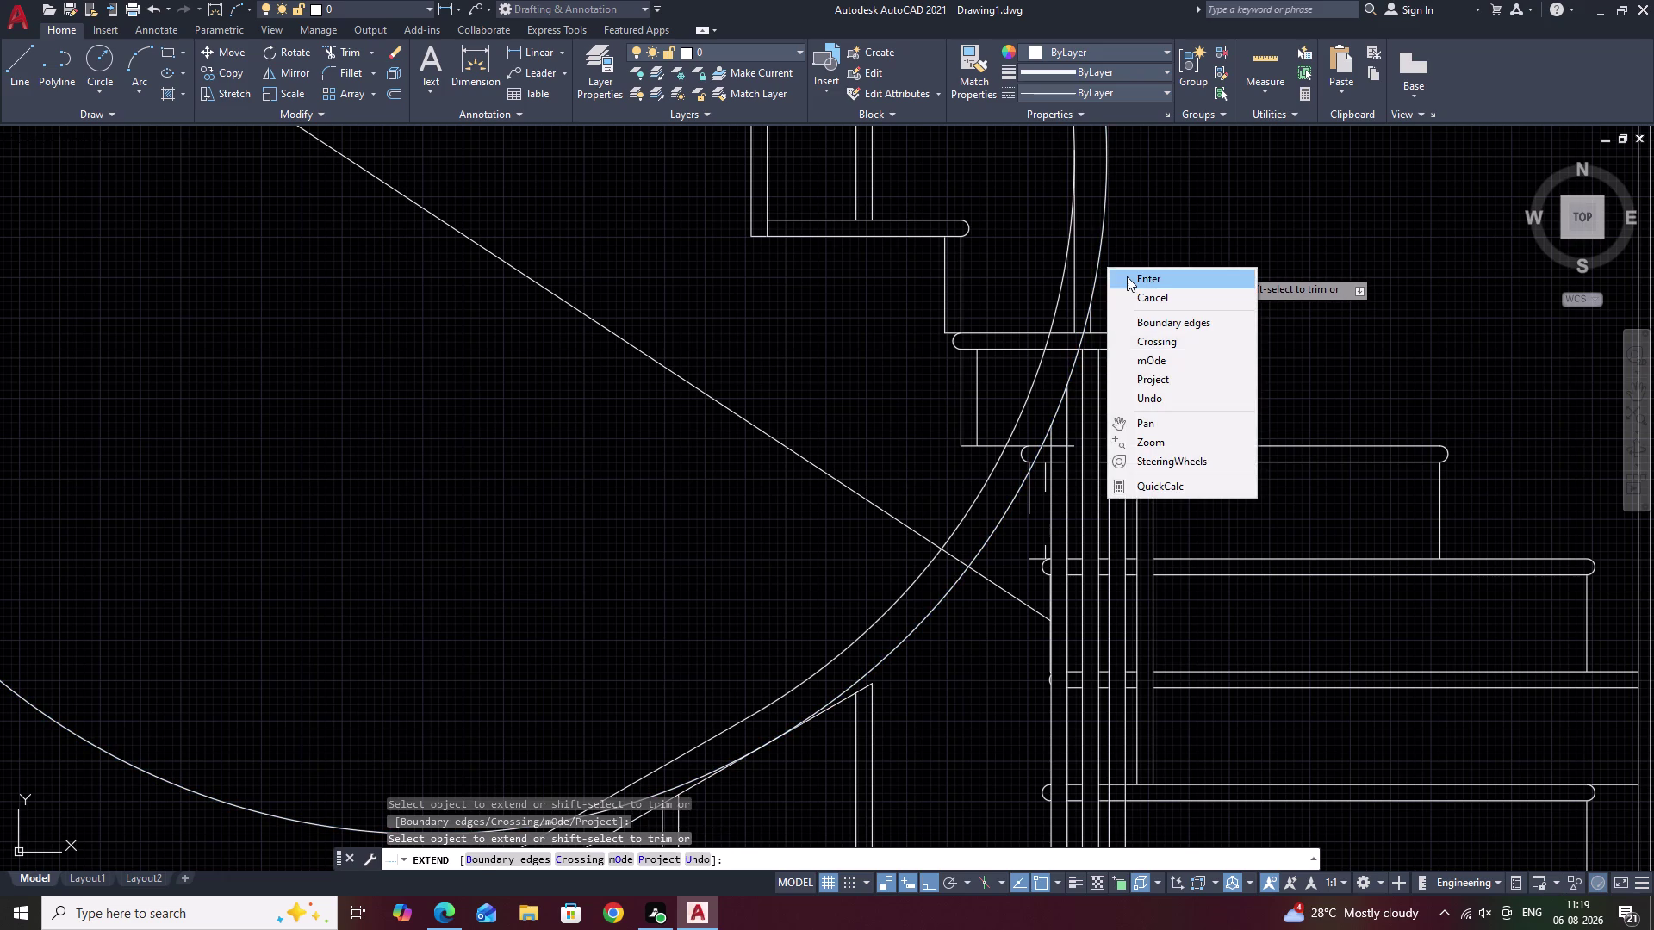
scroll(down, 3)
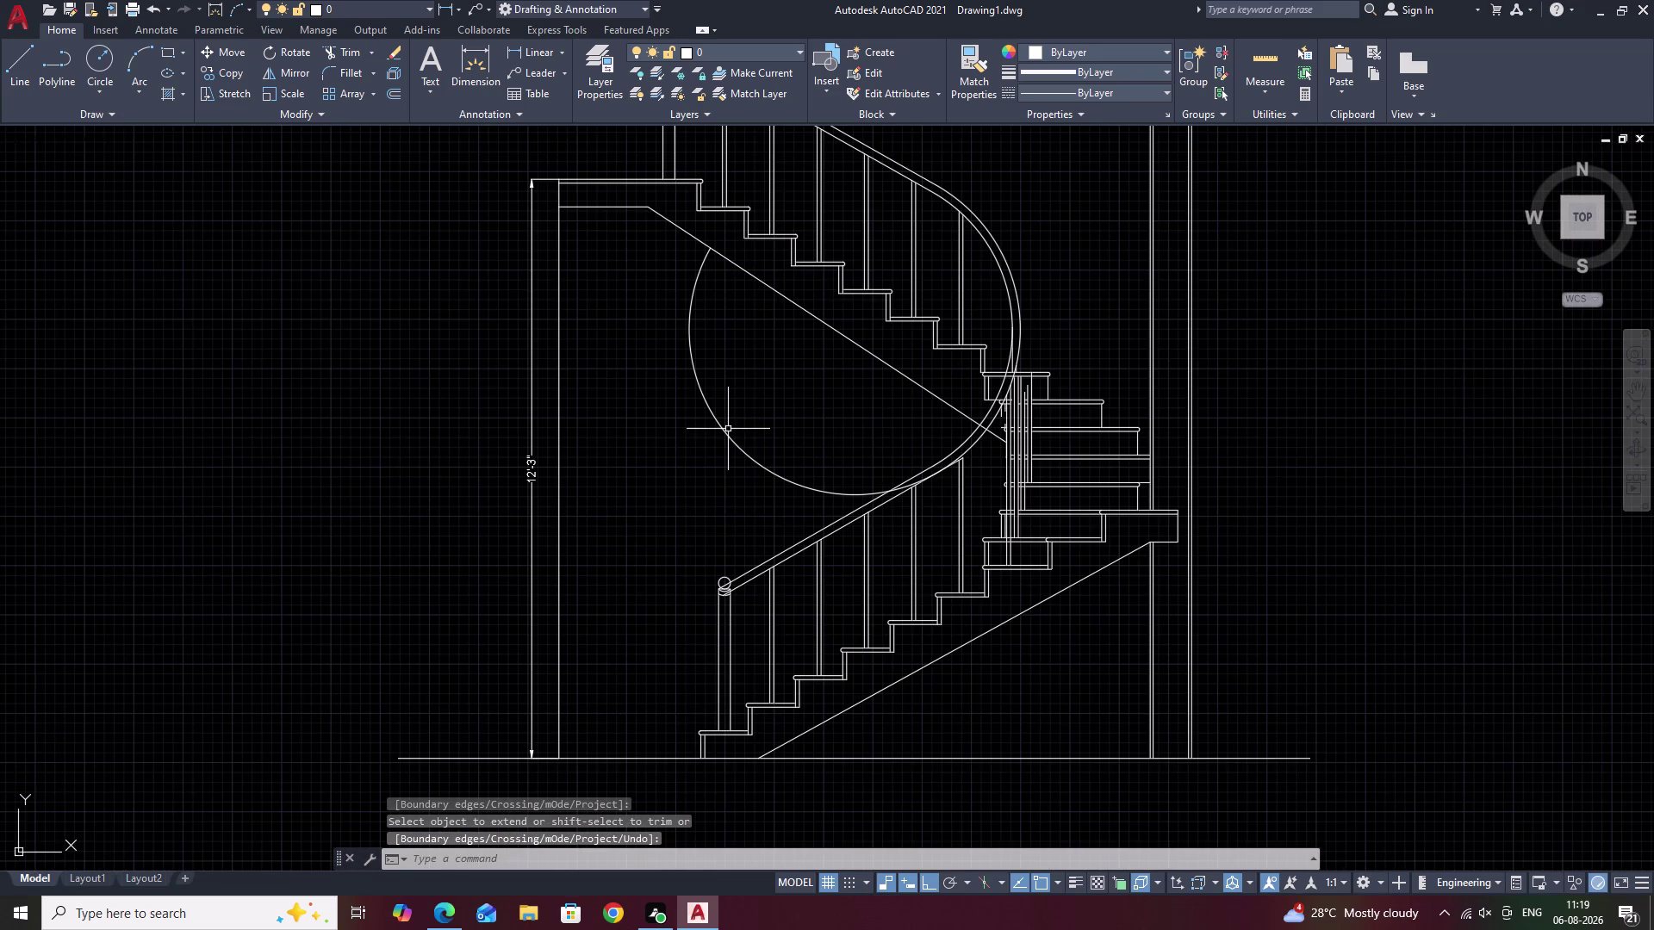
Undo the last two line extensions and review the plan and elevation.
key(ctrl+z)
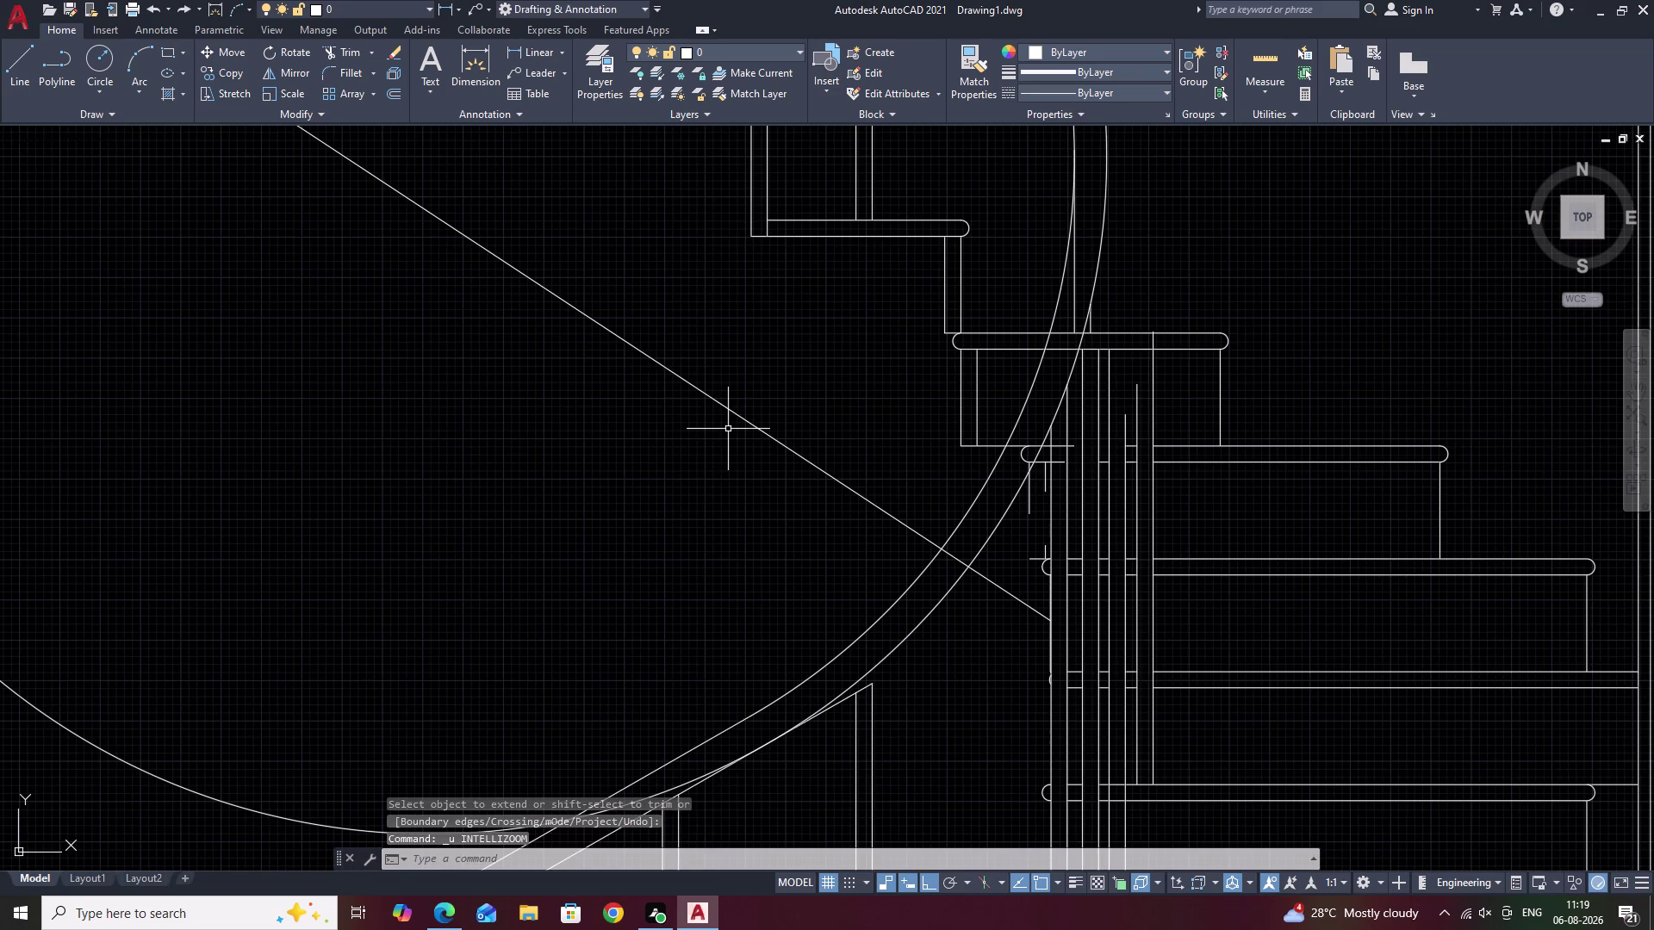
key(ctrl+z)
key(ctrl+z)
scroll(down, 3)
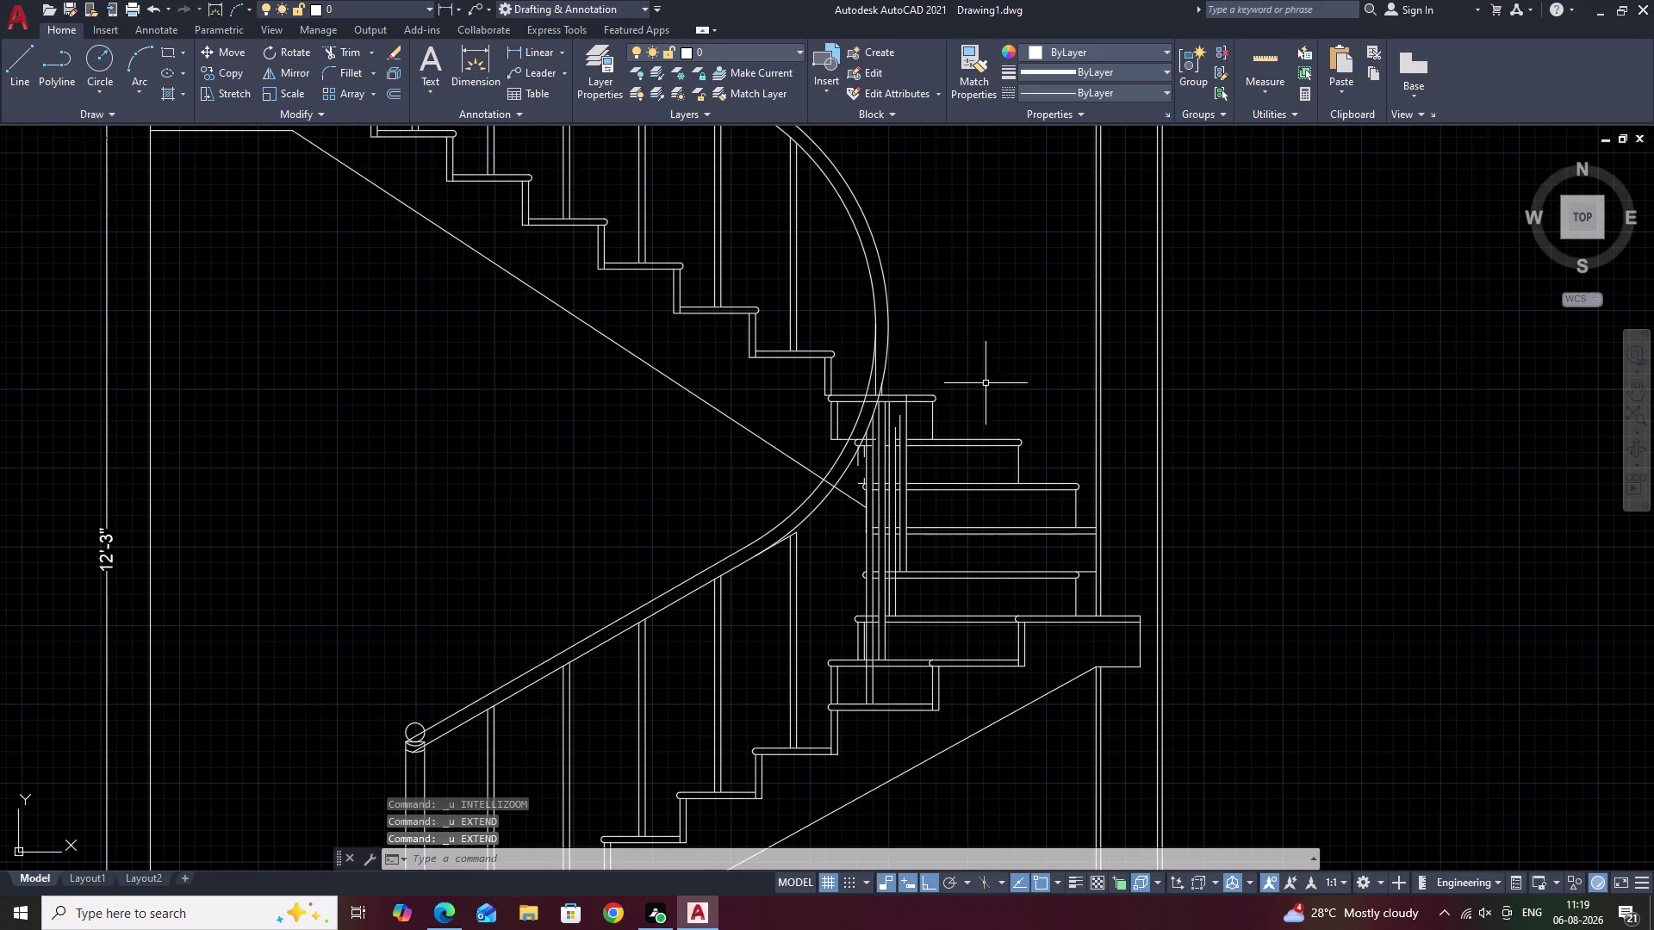
middle_drag(985, 382, 1040, 665)
scroll(down, 3)
middle_drag(970, 580, 971, 475)
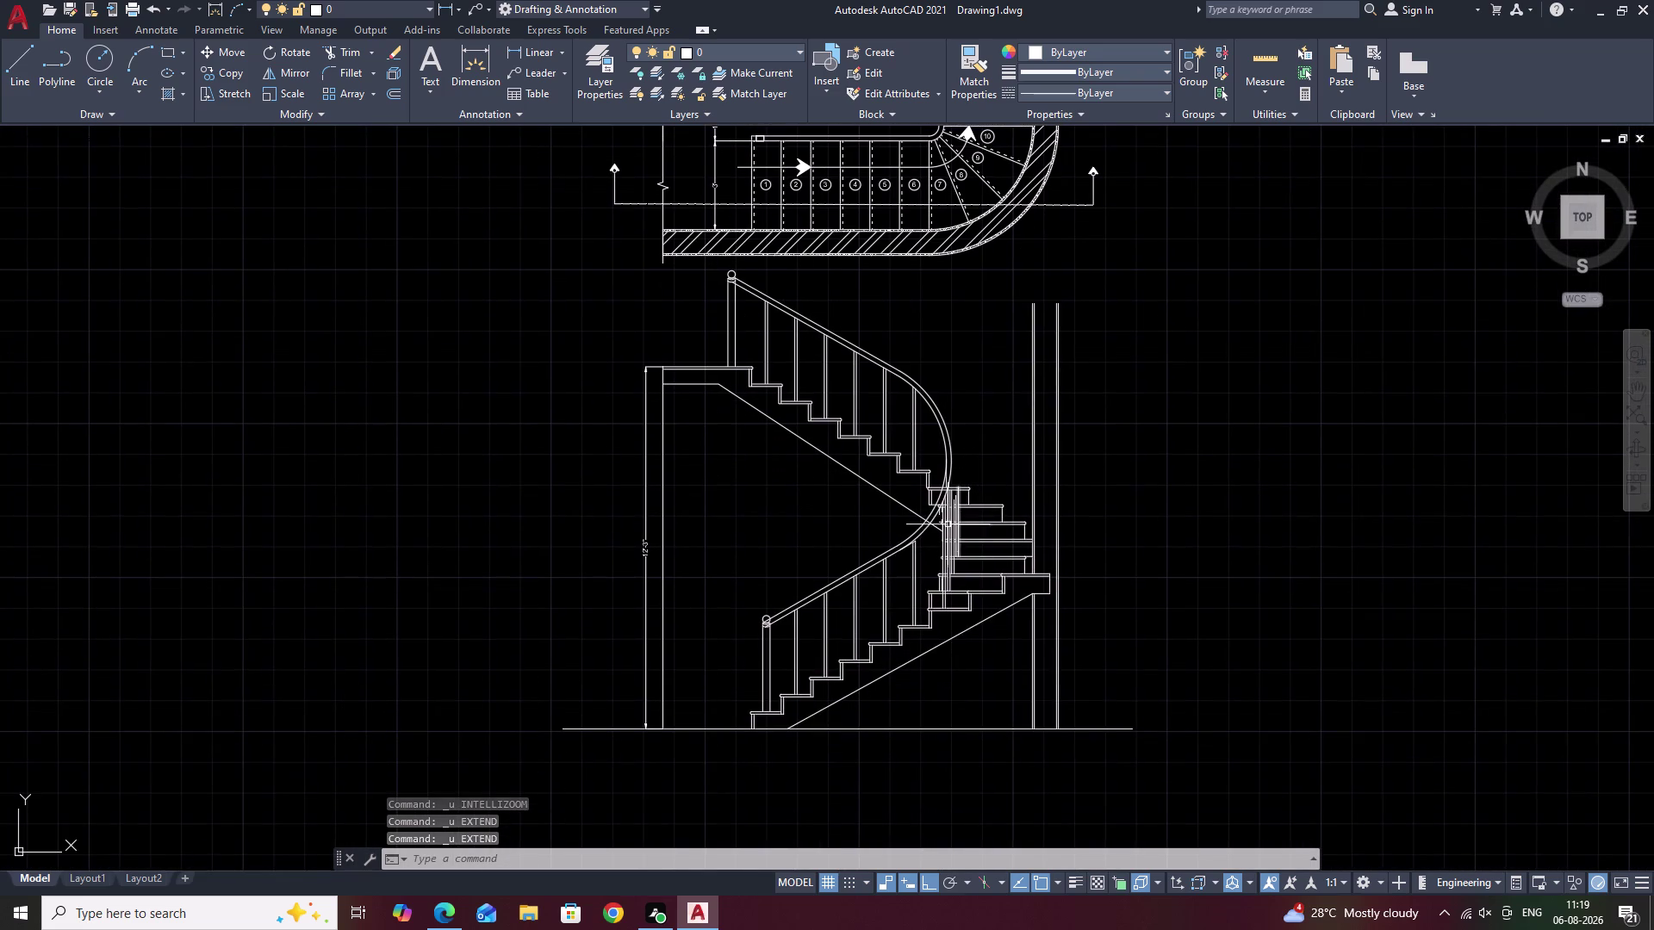
middle_drag(975, 518, 984, 478)
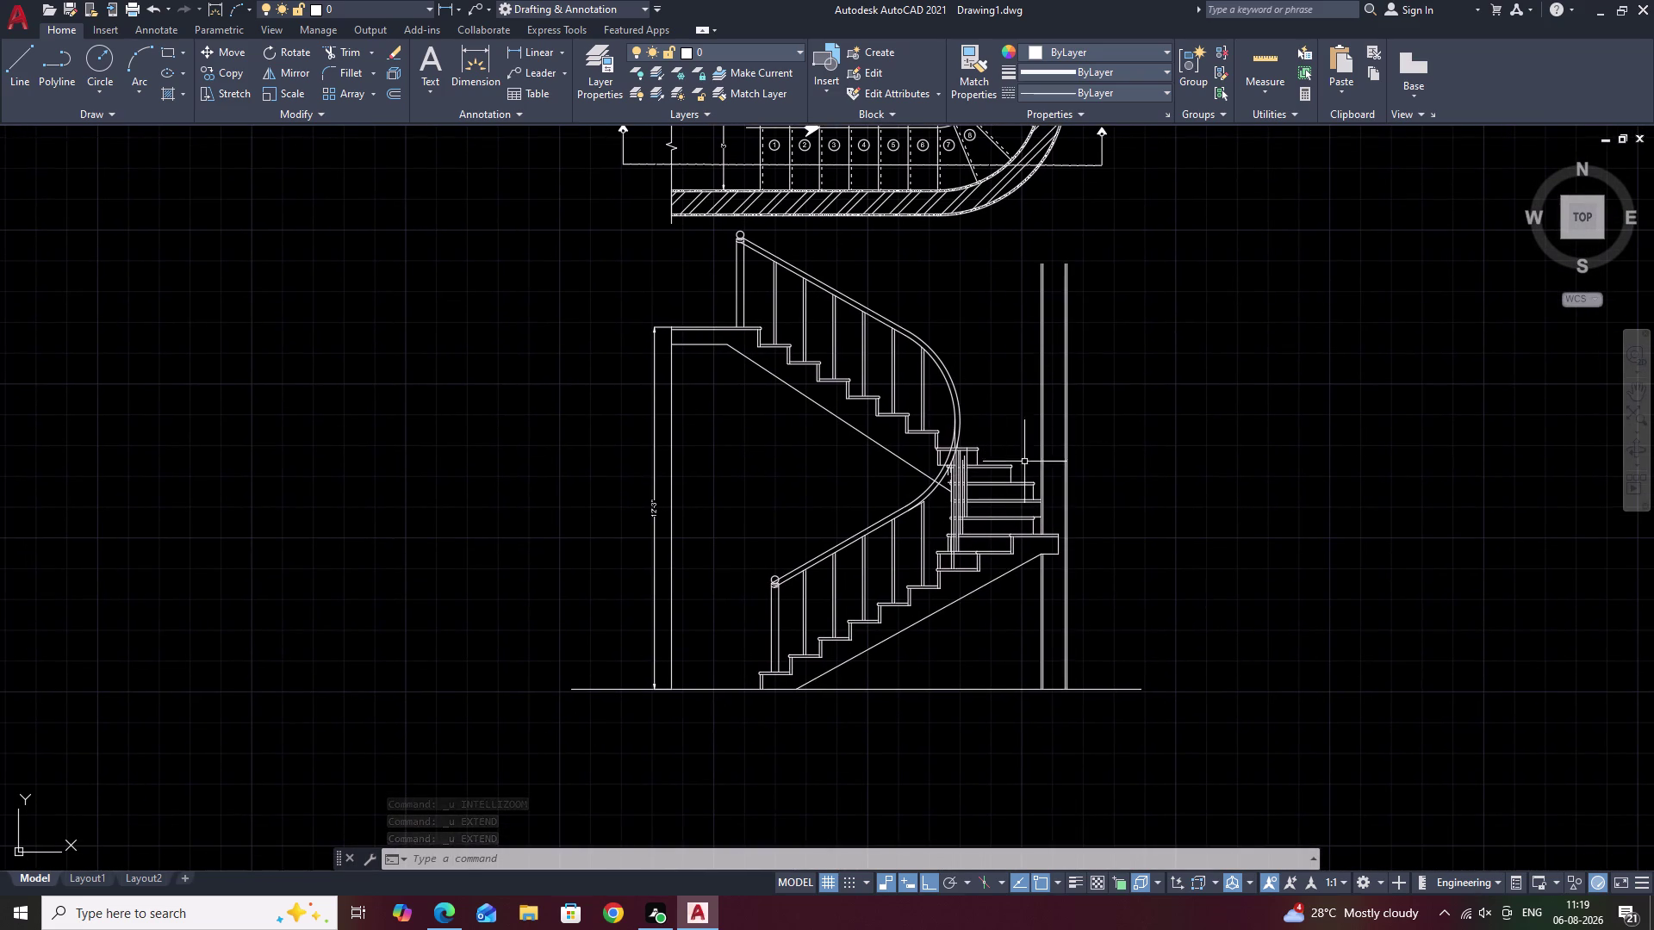
scroll(up, 3)
scroll(up, 3)
scroll(down, 3)
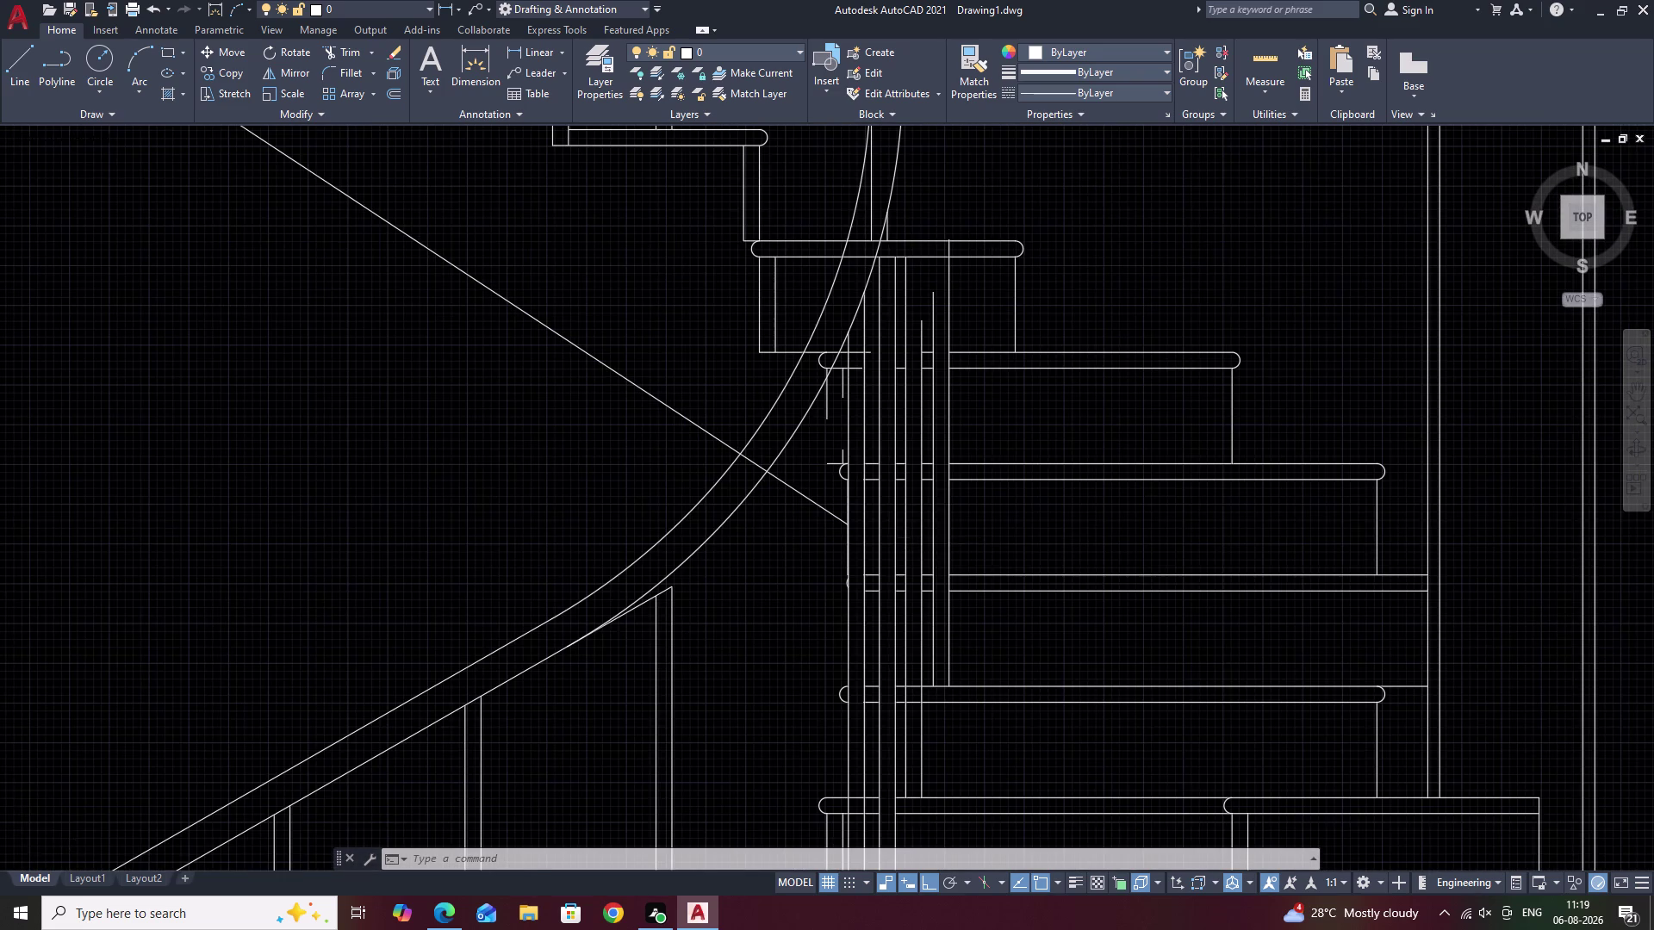
scroll(down, 3)
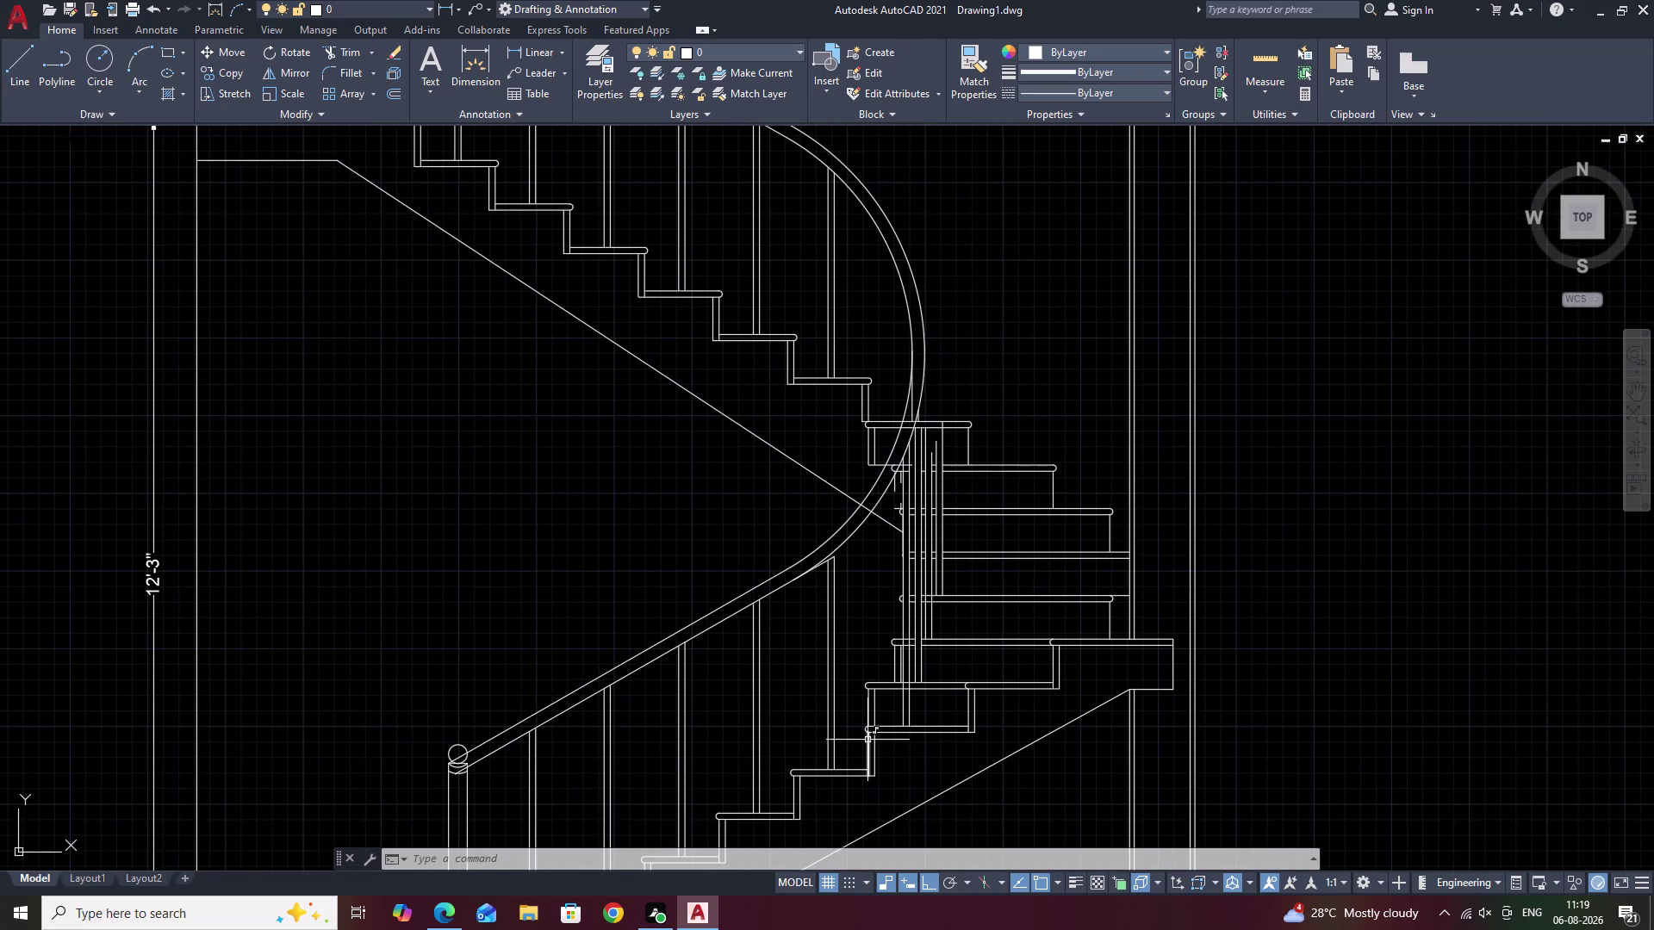
scroll(up, 3)
click(907, 631)
Inspect the selected baluster line's options and pan to the landing balusters.
right_click(907, 632)
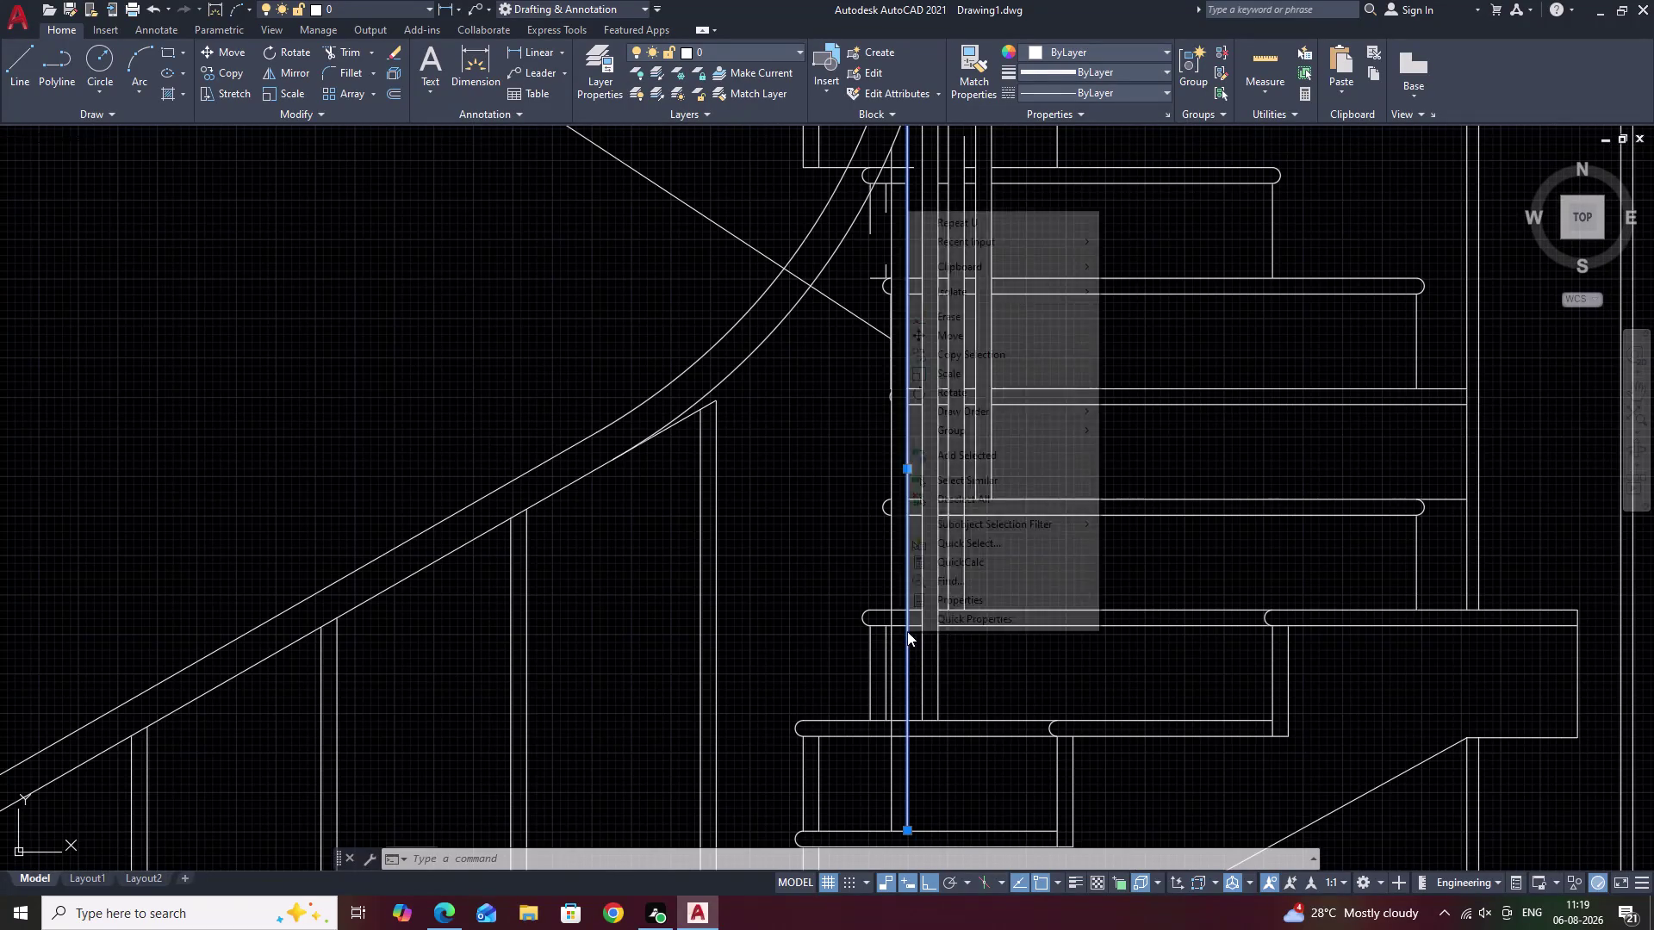
scroll(down, 3)
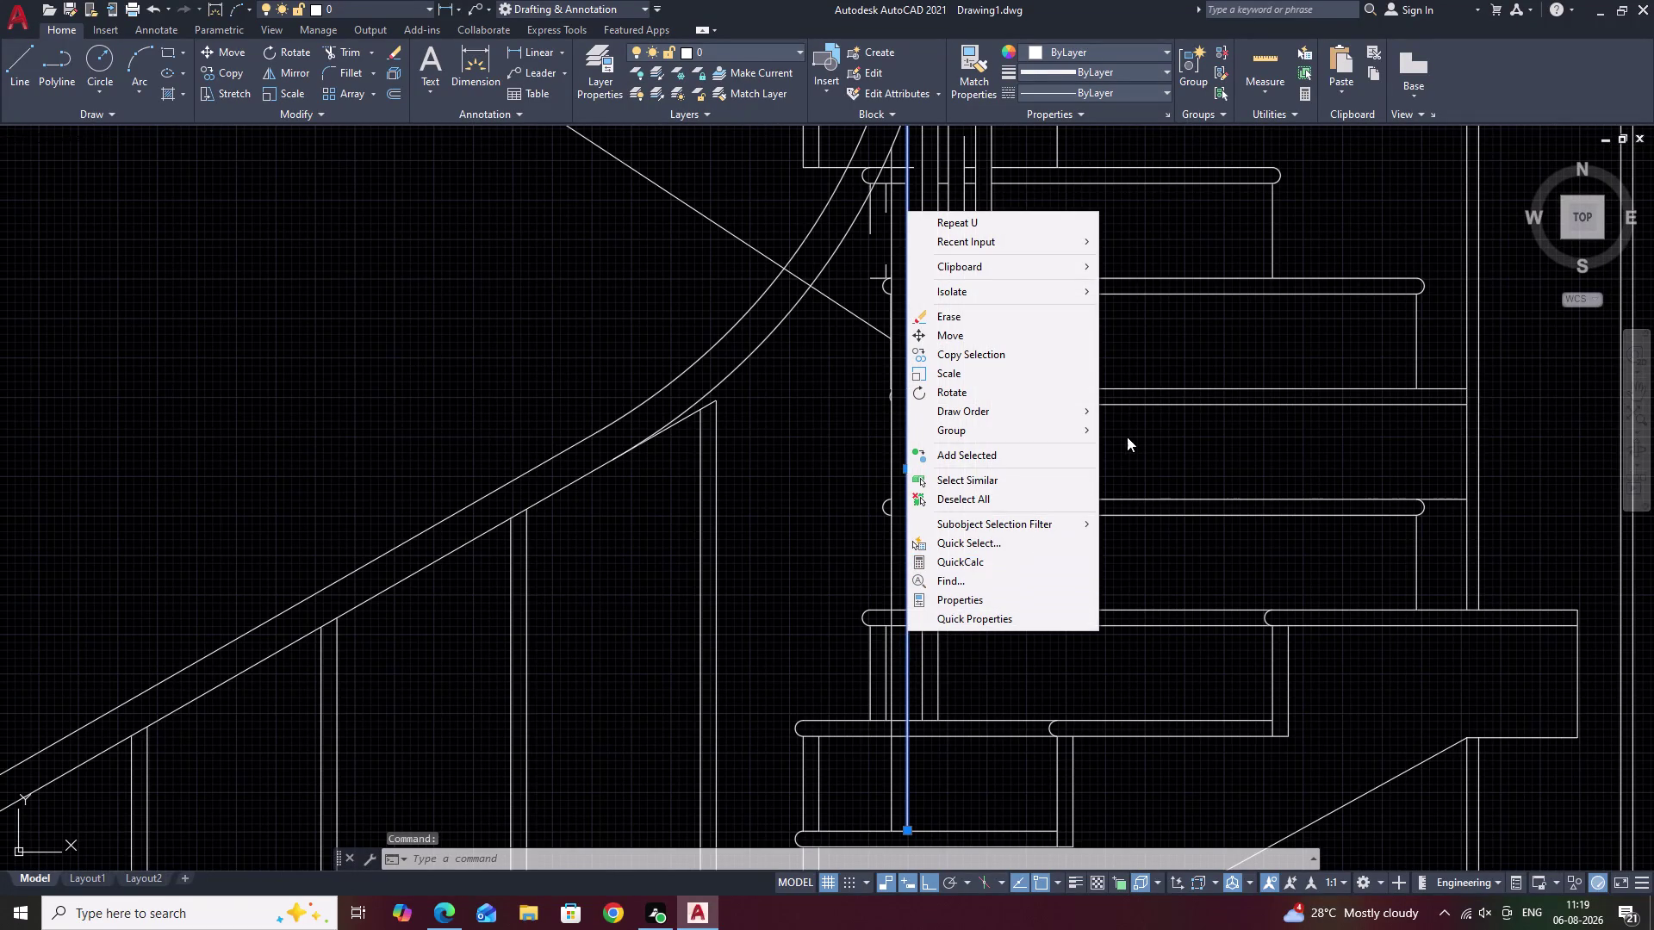
key(Escape)
scroll(down, 3)
scroll(down, 3)
middle_drag(1021, 466, 1027, 548)
scroll(up, 3)
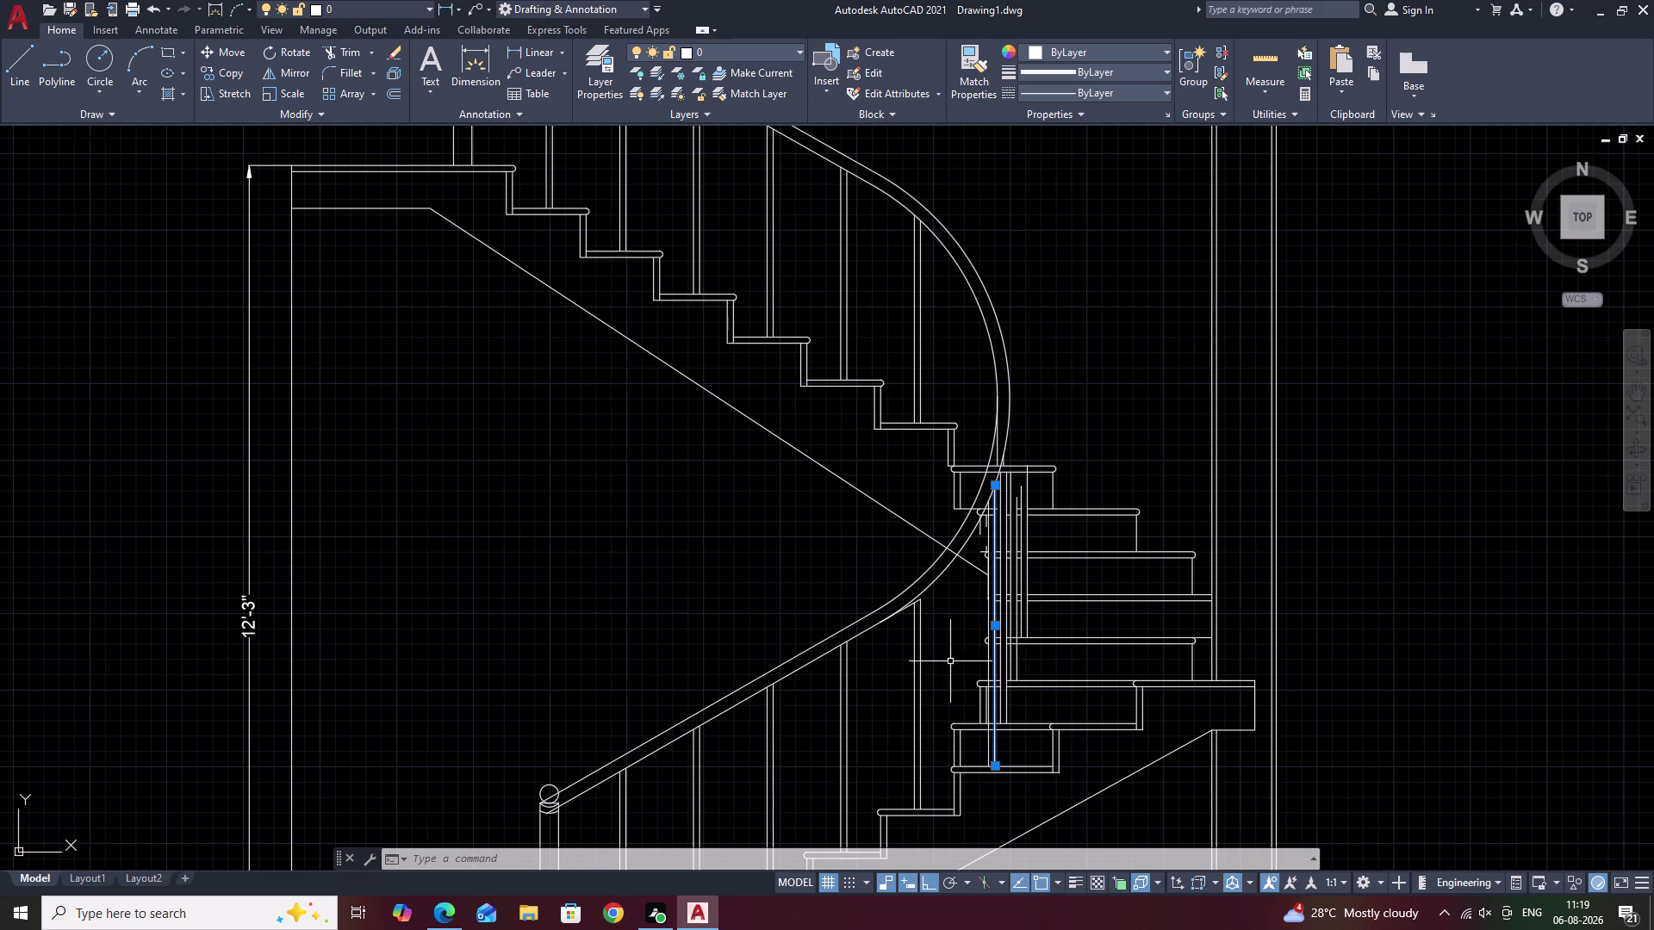
scroll(up, 3)
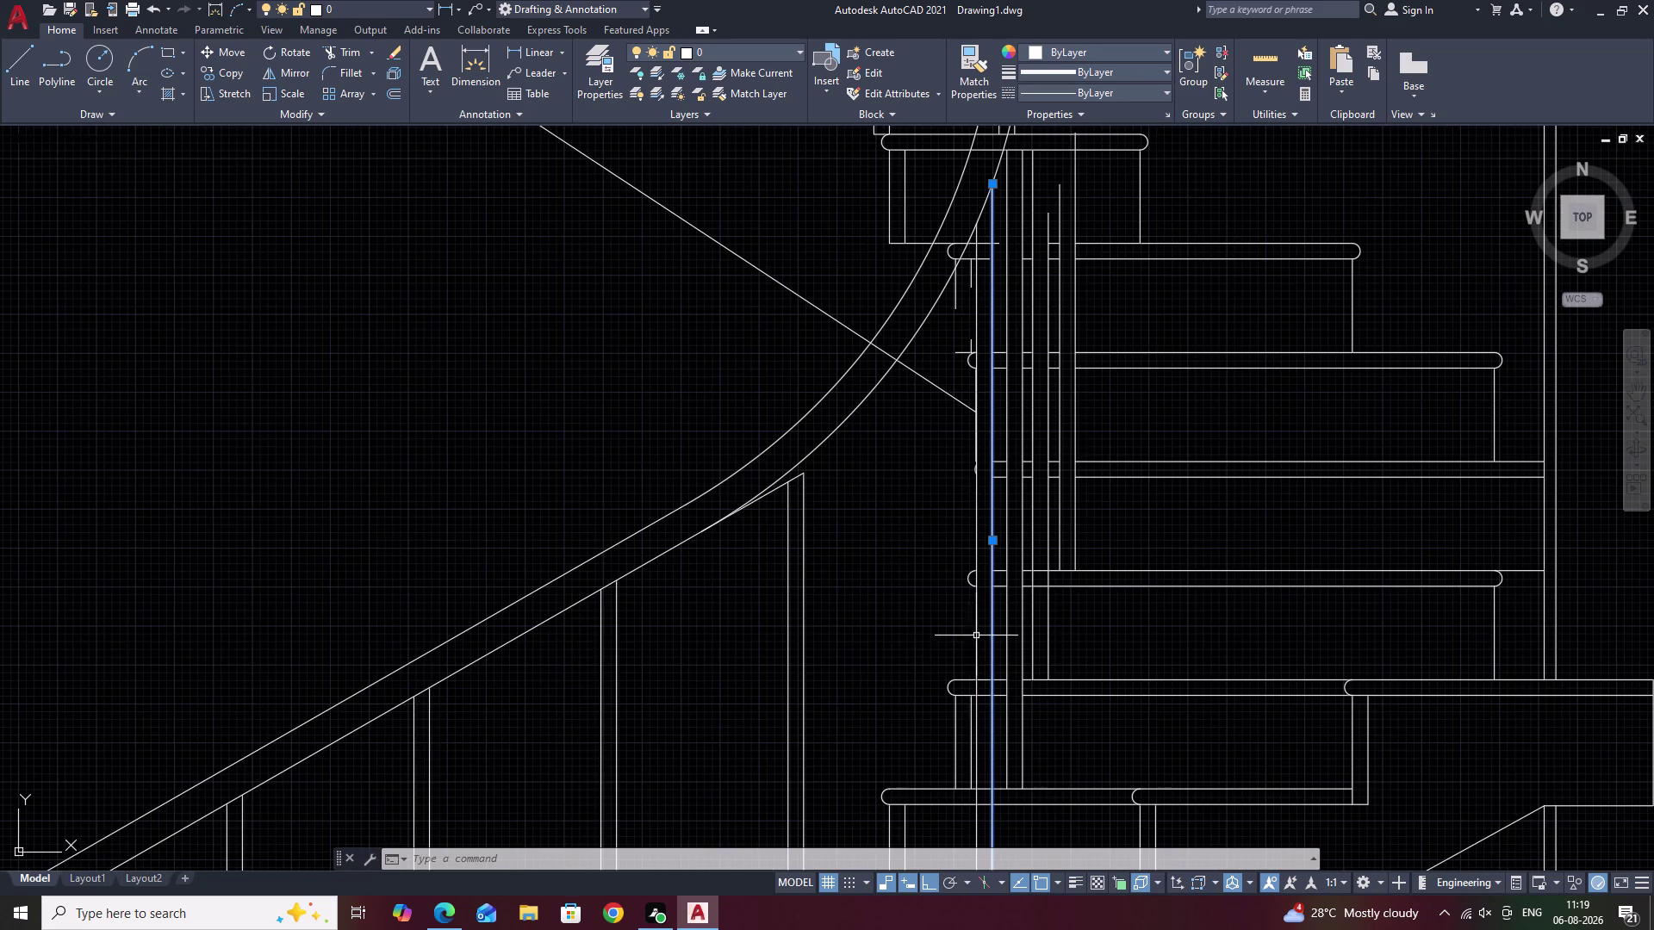
Move the first pair of vertical baluster lines onto the tread corner.
click(977, 631)
text(M)
key(space)
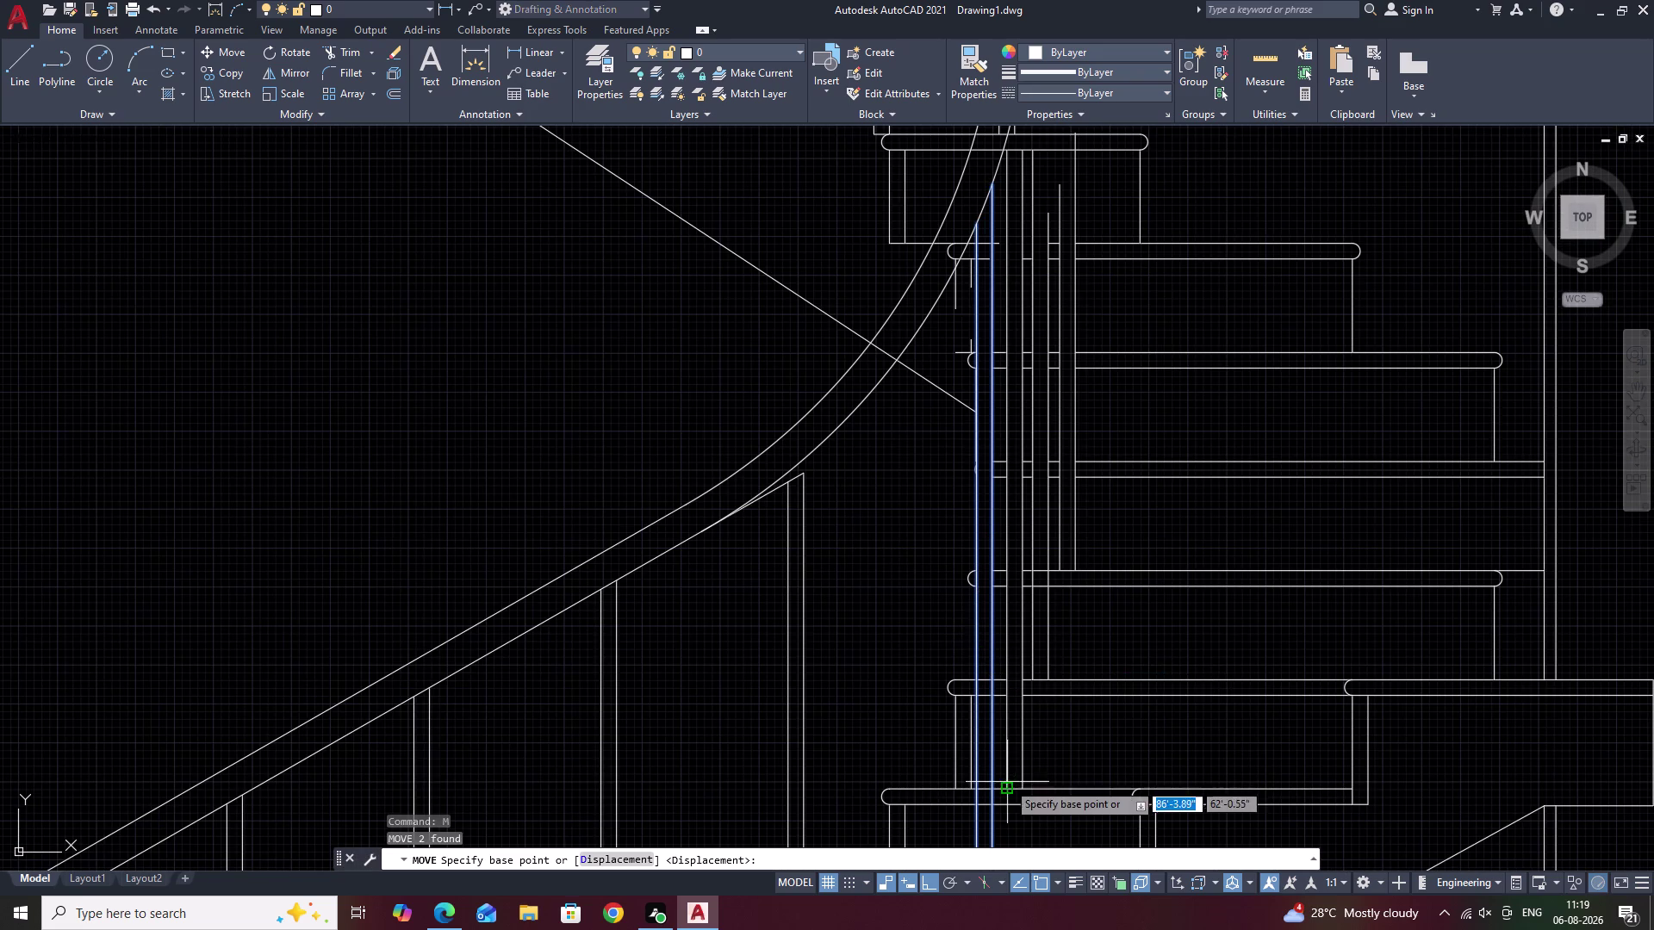
middle_drag(1007, 782, 1030, 532)
click(1008, 645)
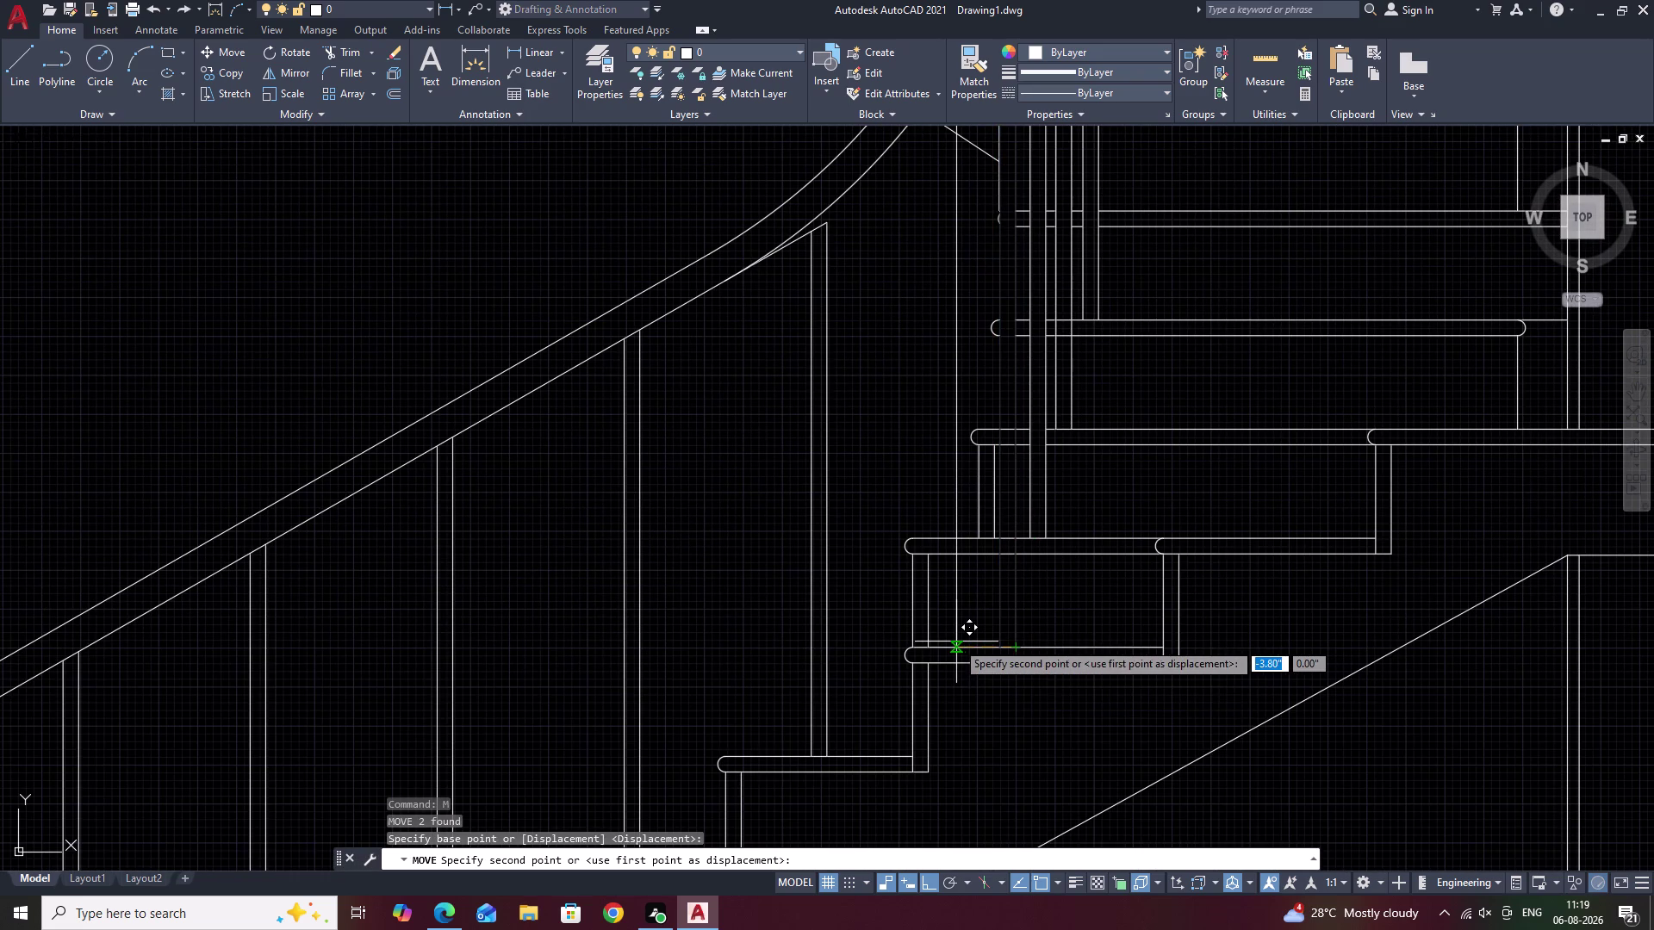
click(959, 642)
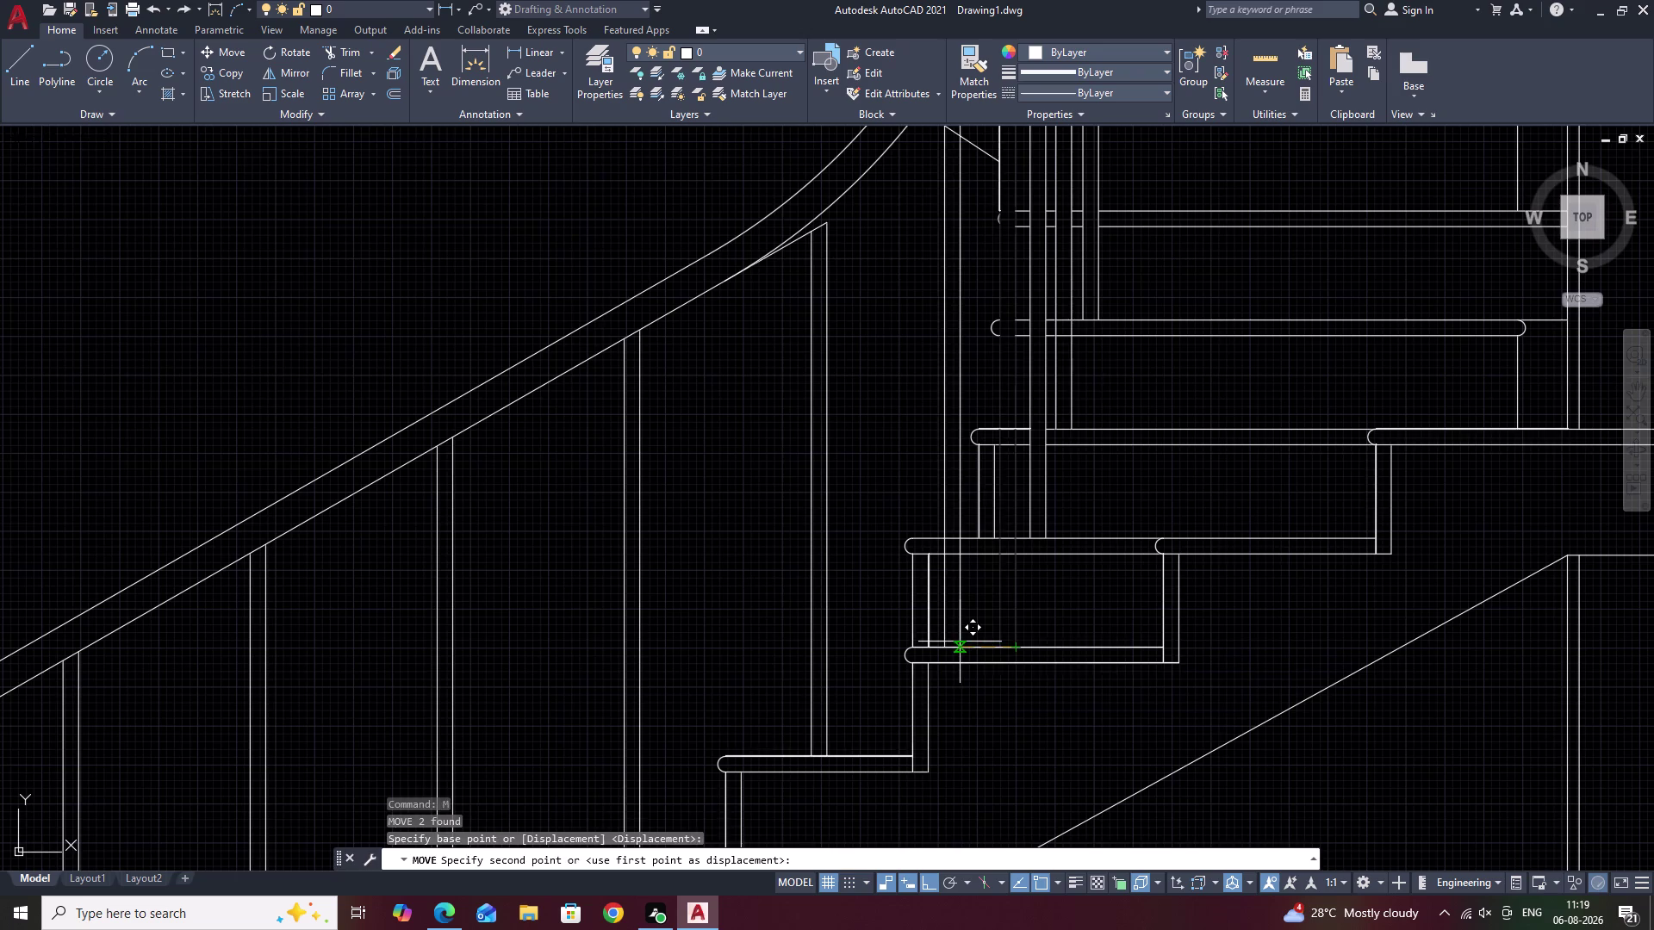
Move the second baluster line pair to line up with the tread edge.
scroll(down, 3)
middle_drag(1066, 364, 1037, 545)
scroll(up, 3)
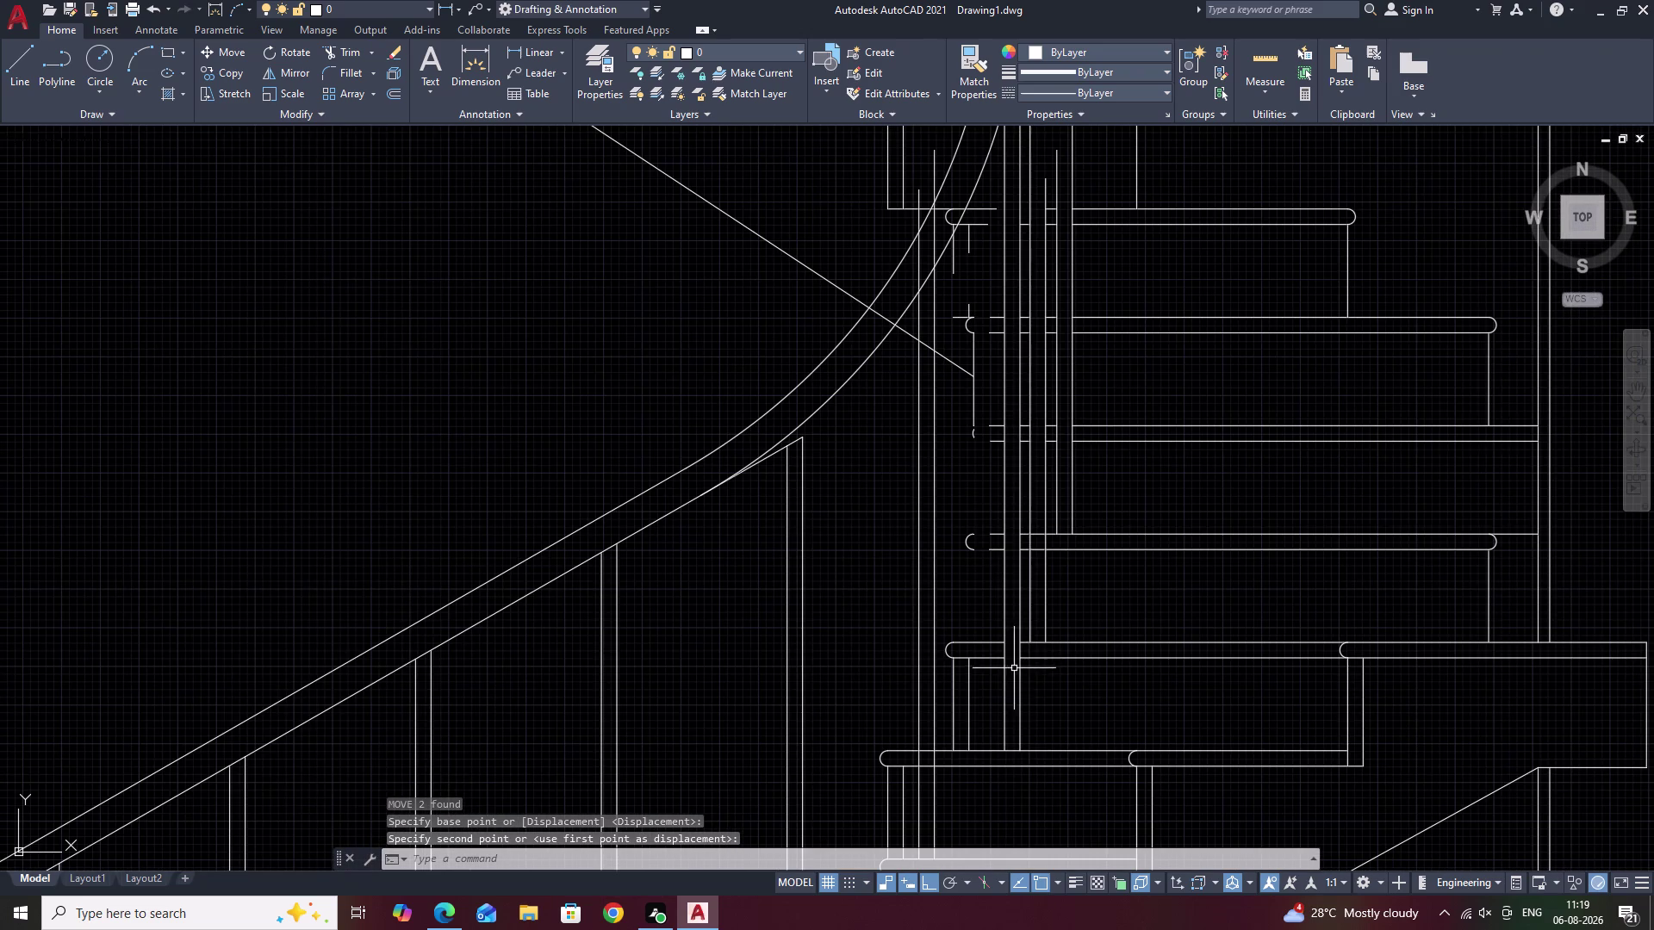
click(1020, 674)
click(1003, 680)
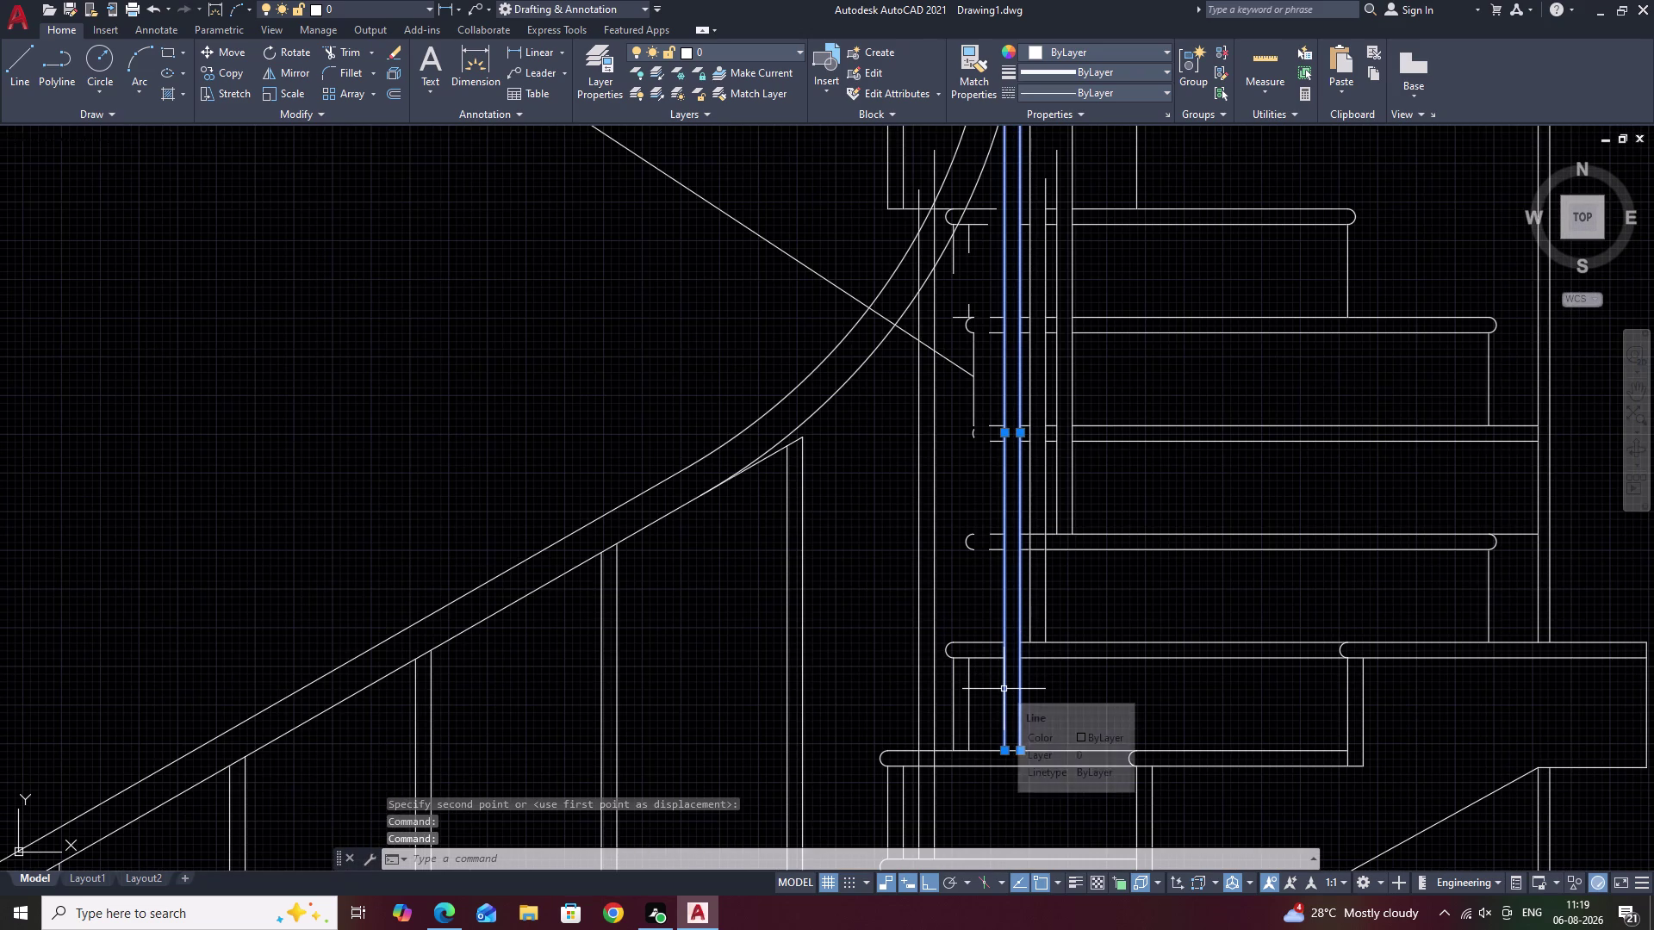
text(M)
key(space)
click(1012, 748)
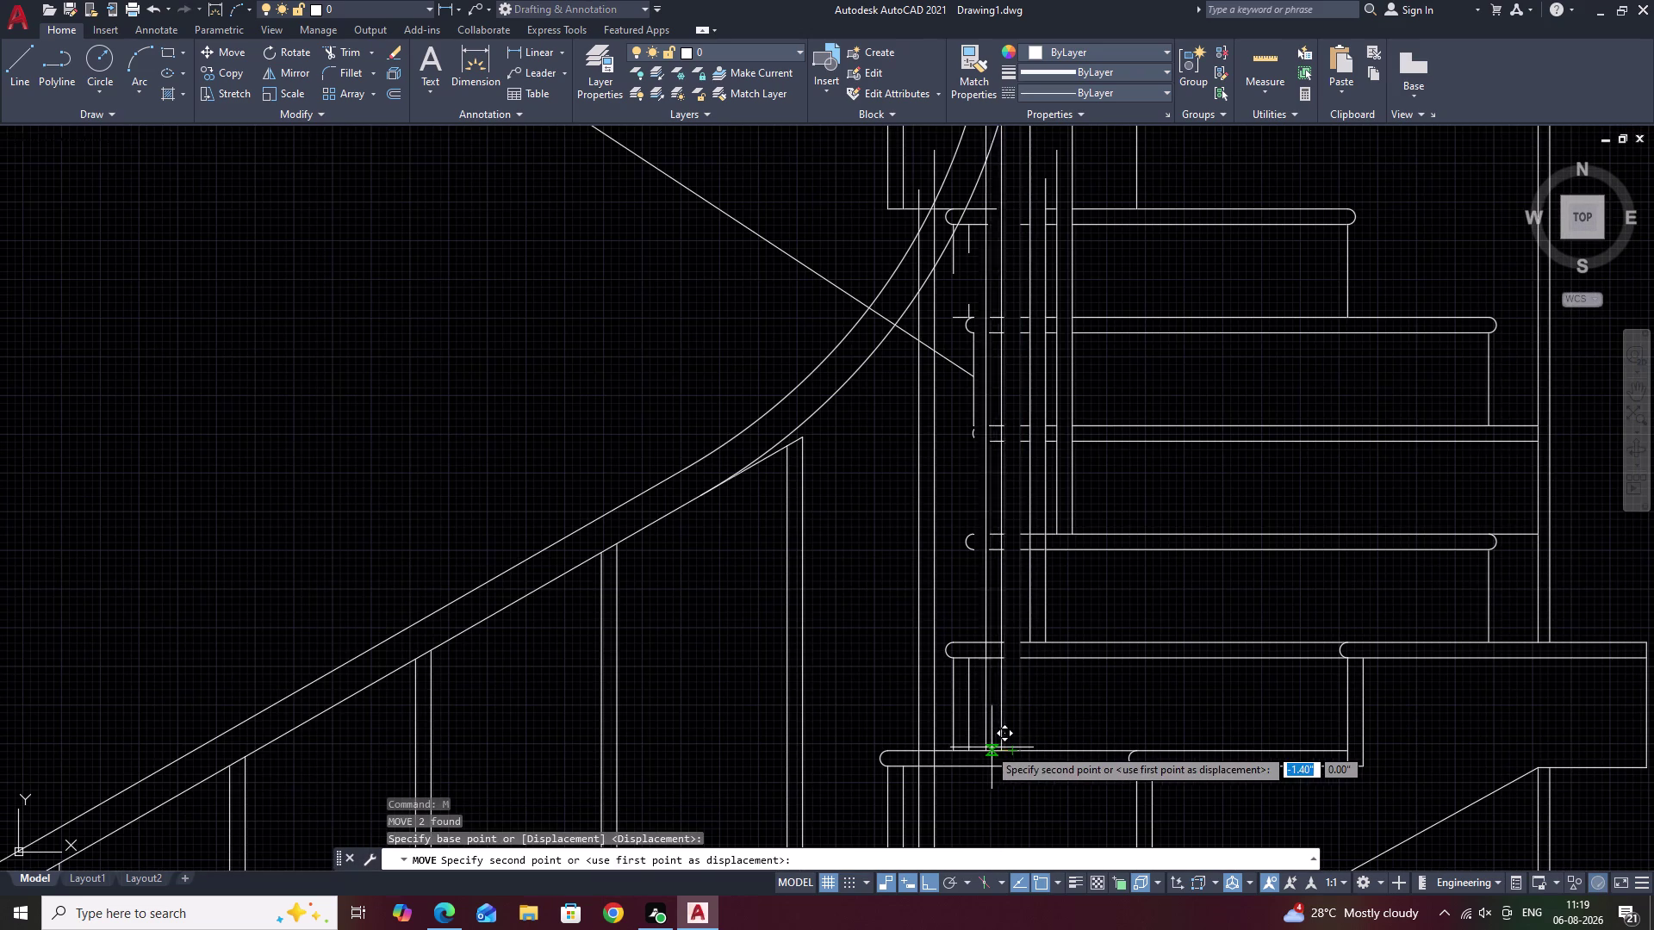
click(987, 747)
Select another pair of vertical lines and begin moving them, then cancel.
middle_drag(1050, 656, 1033, 780)
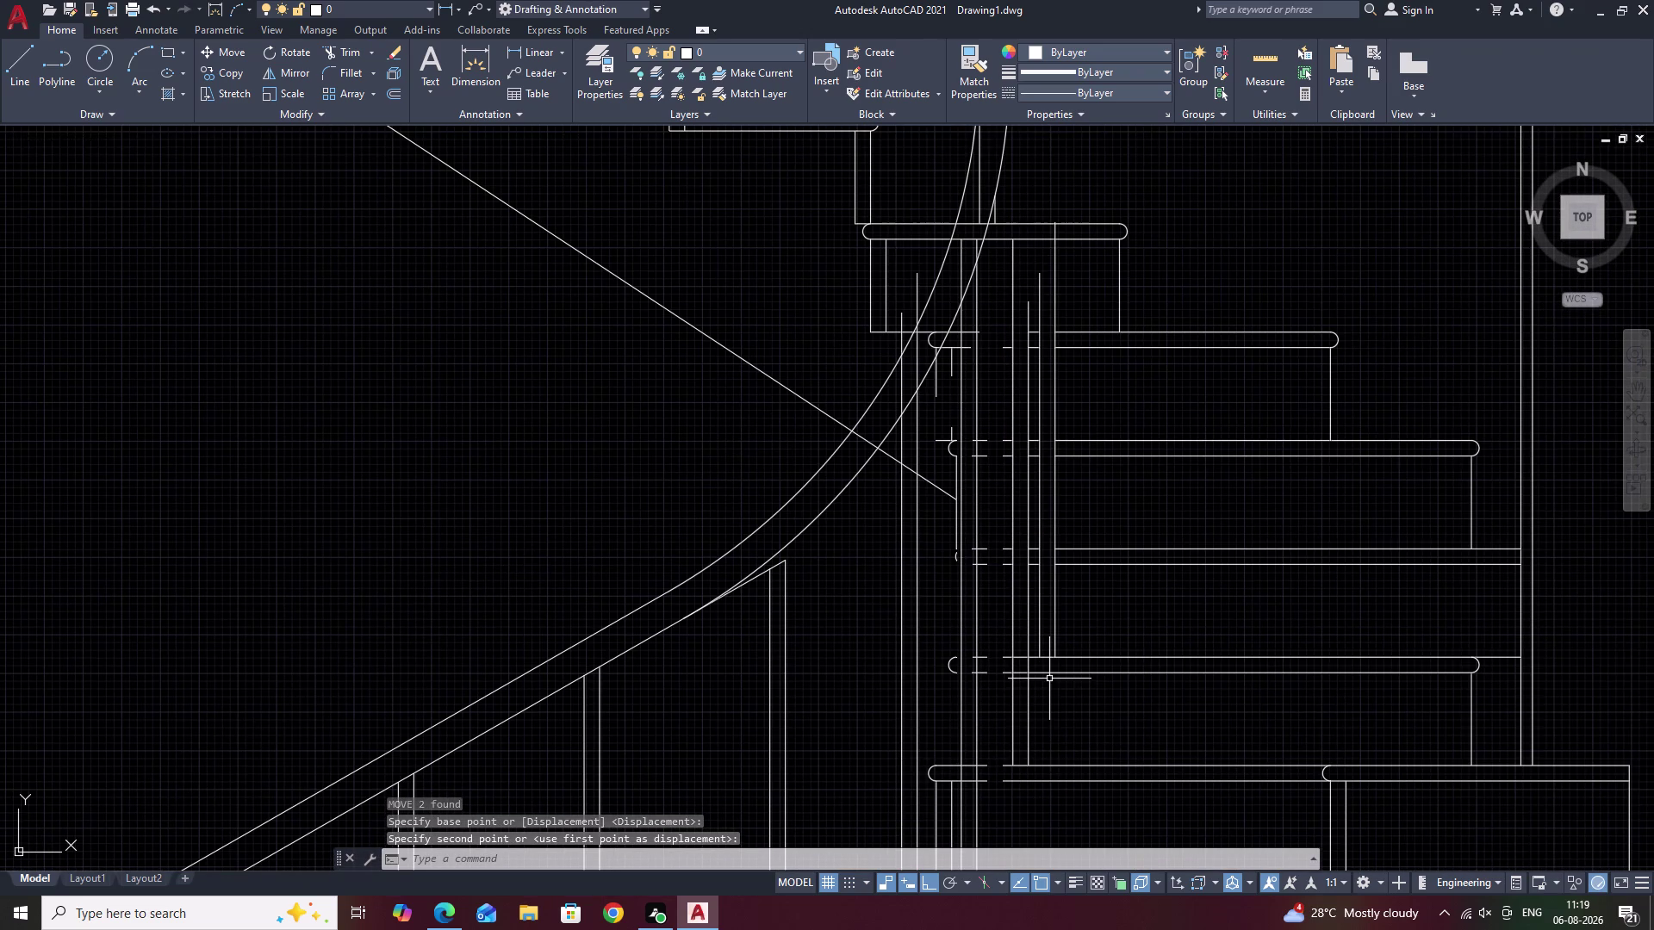
scroll(up, 3)
drag(1015, 716, 955, 734)
click(956, 734)
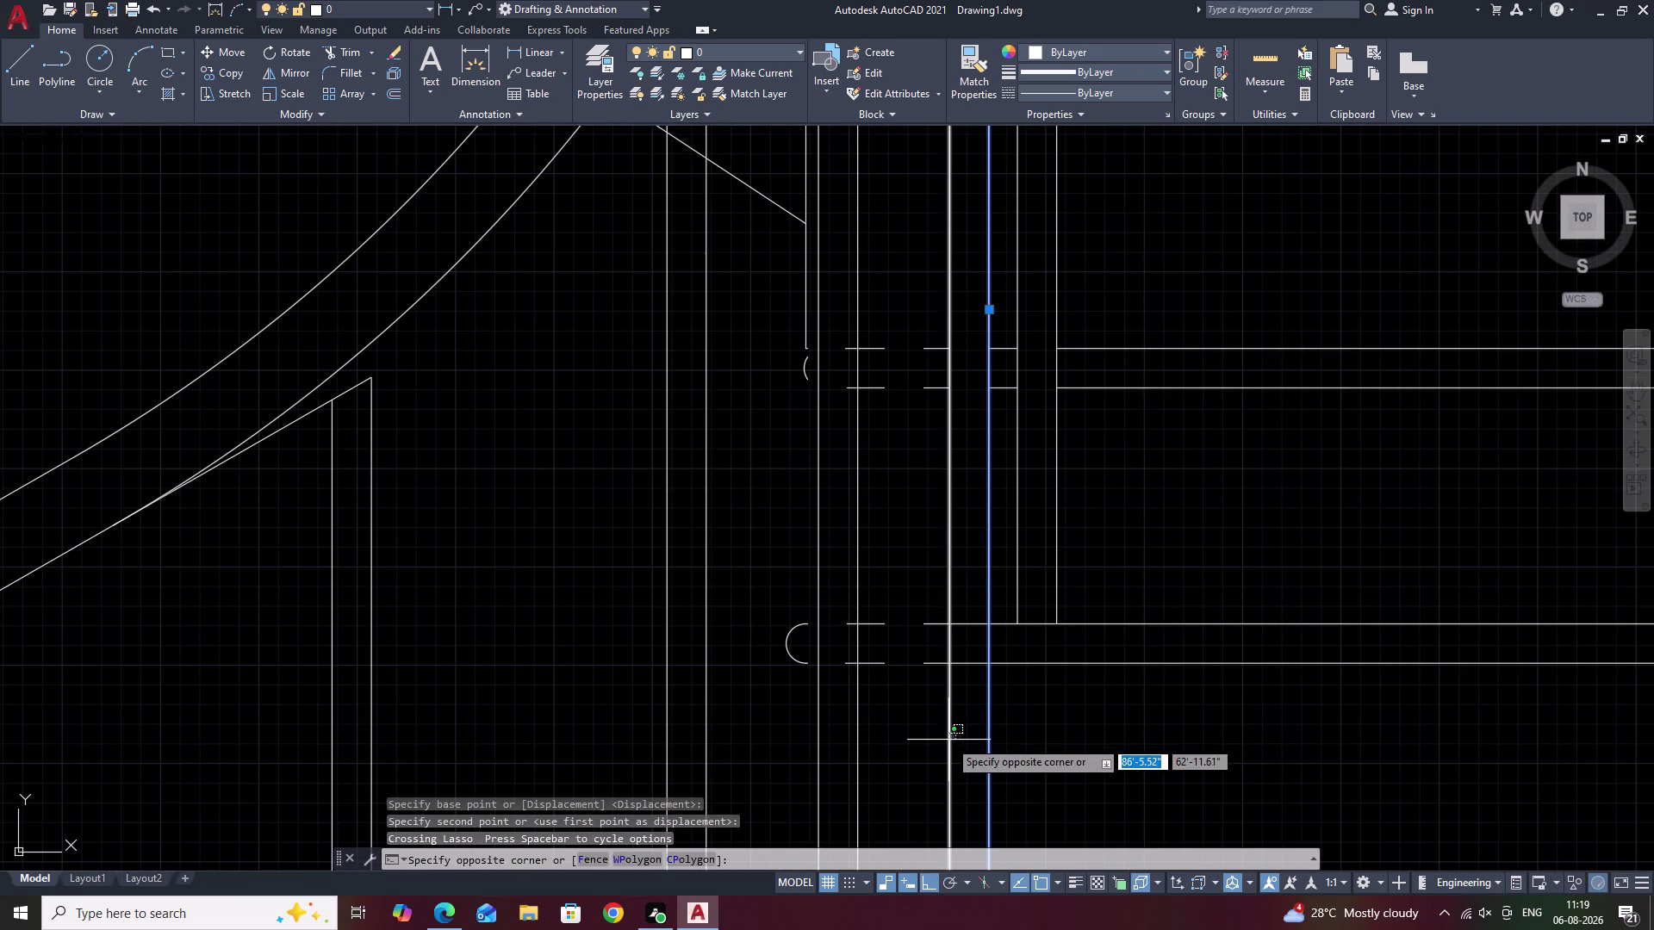
click(948, 740)
text(M)
key(space)
middle_drag(965, 783, 985, 533)
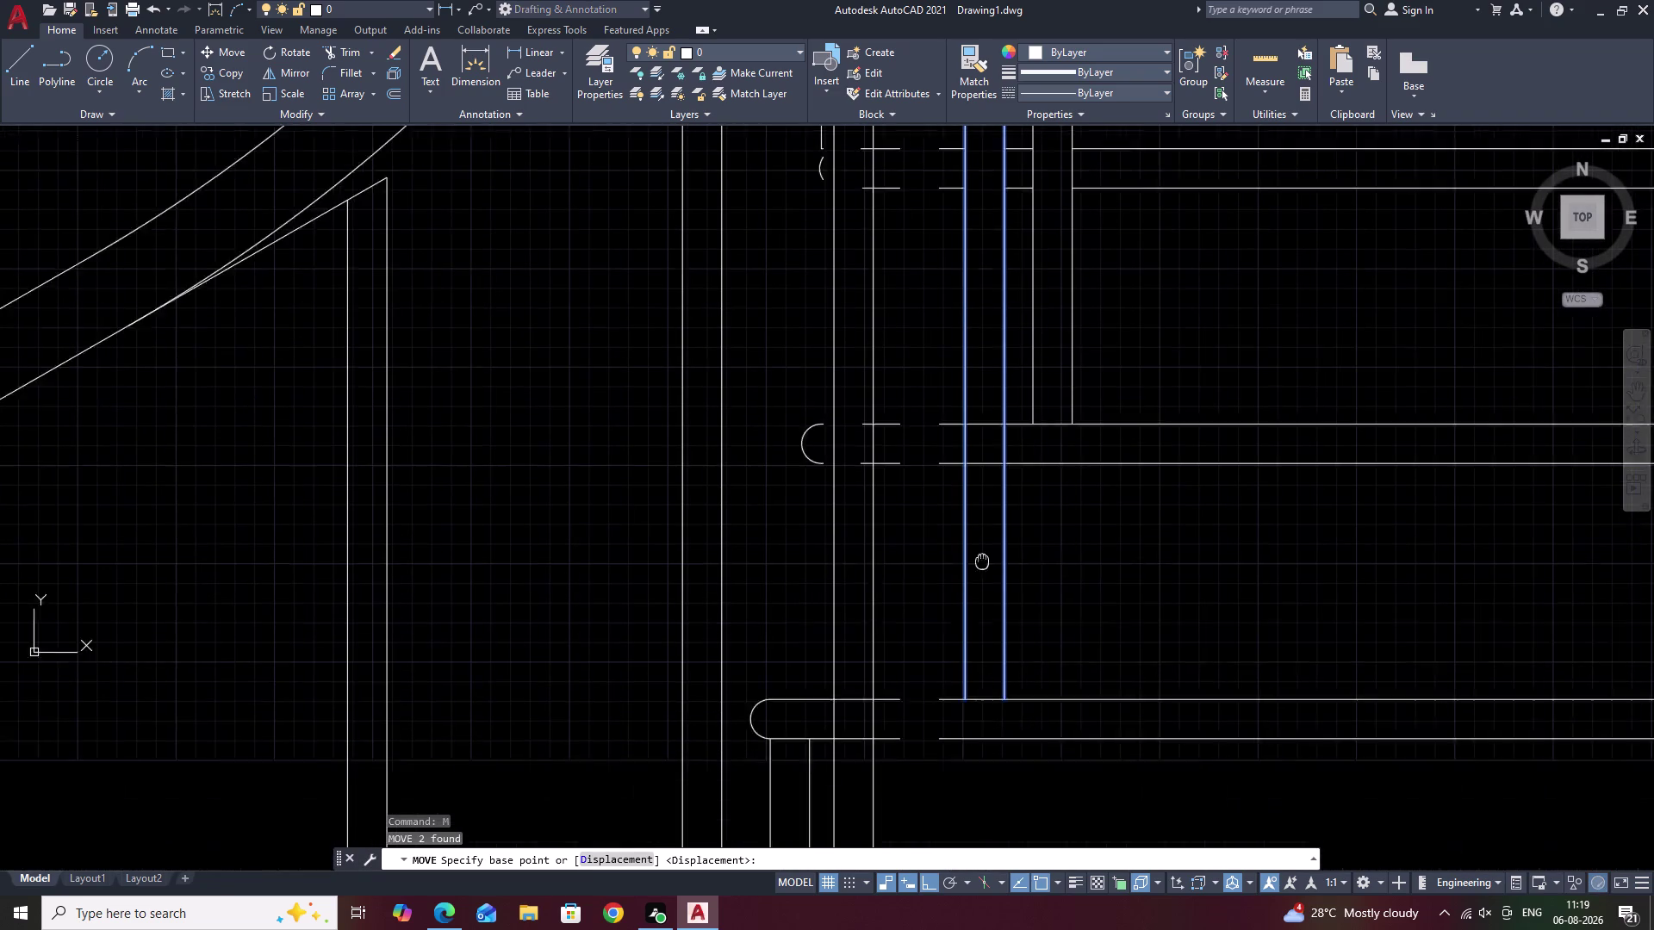
middle_drag(986, 532, 987, 521)
click(992, 639)
click(982, 642)
key(Escape)
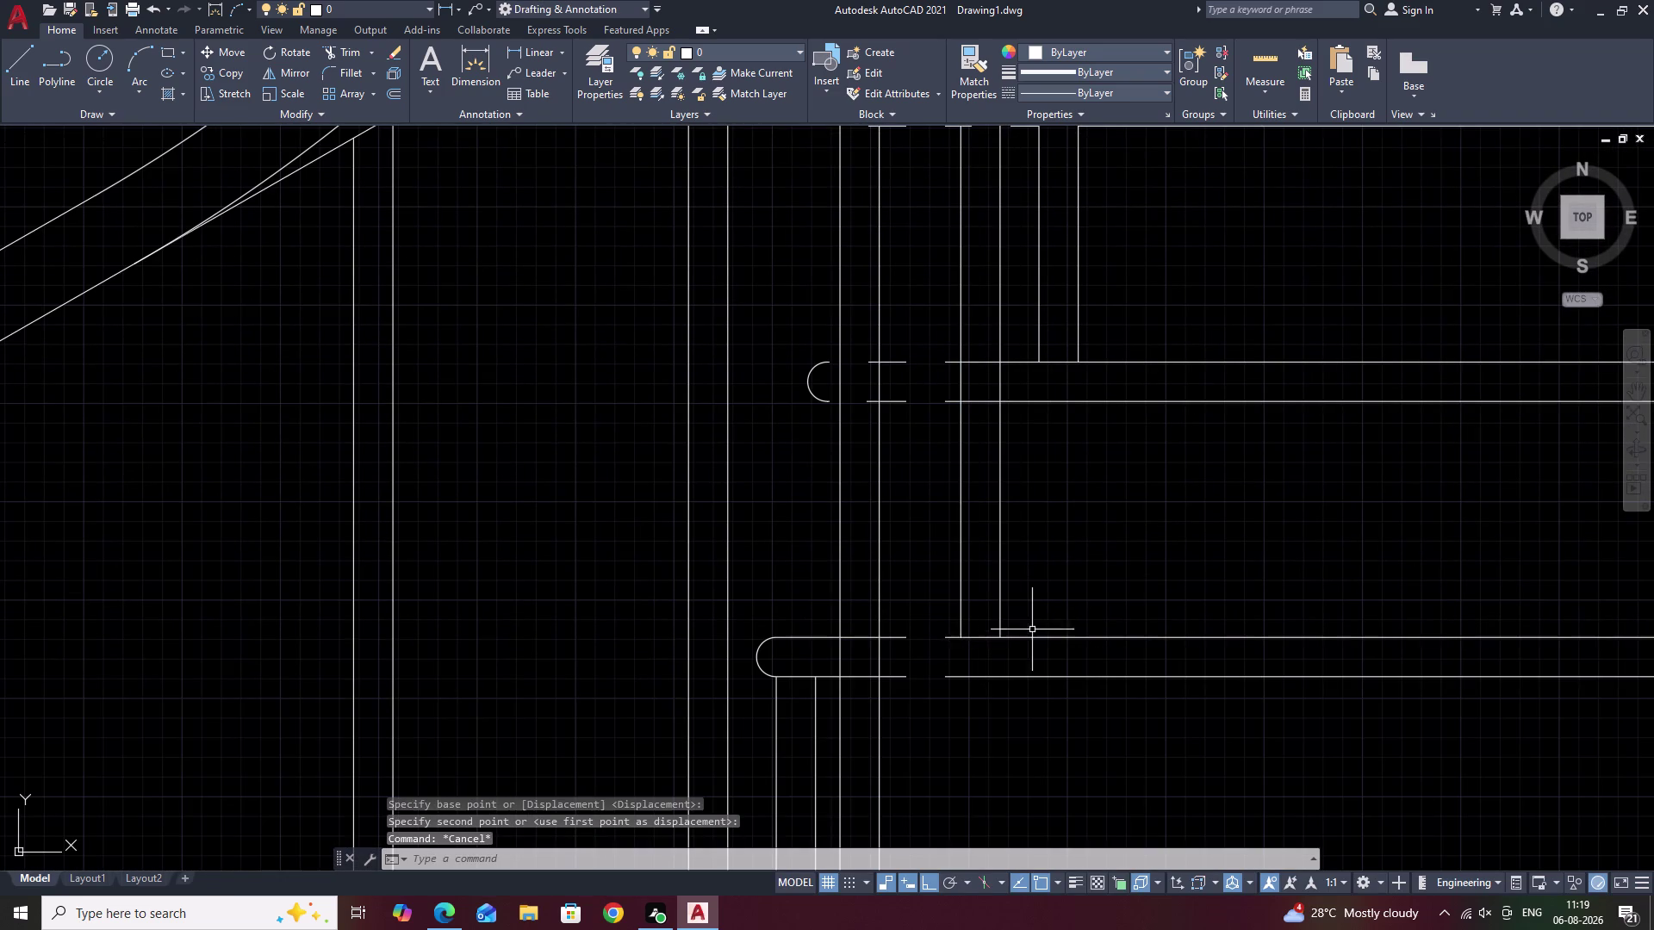
Extend the short tread lines at the landing toward the balusters.
text(EX)
key(space)
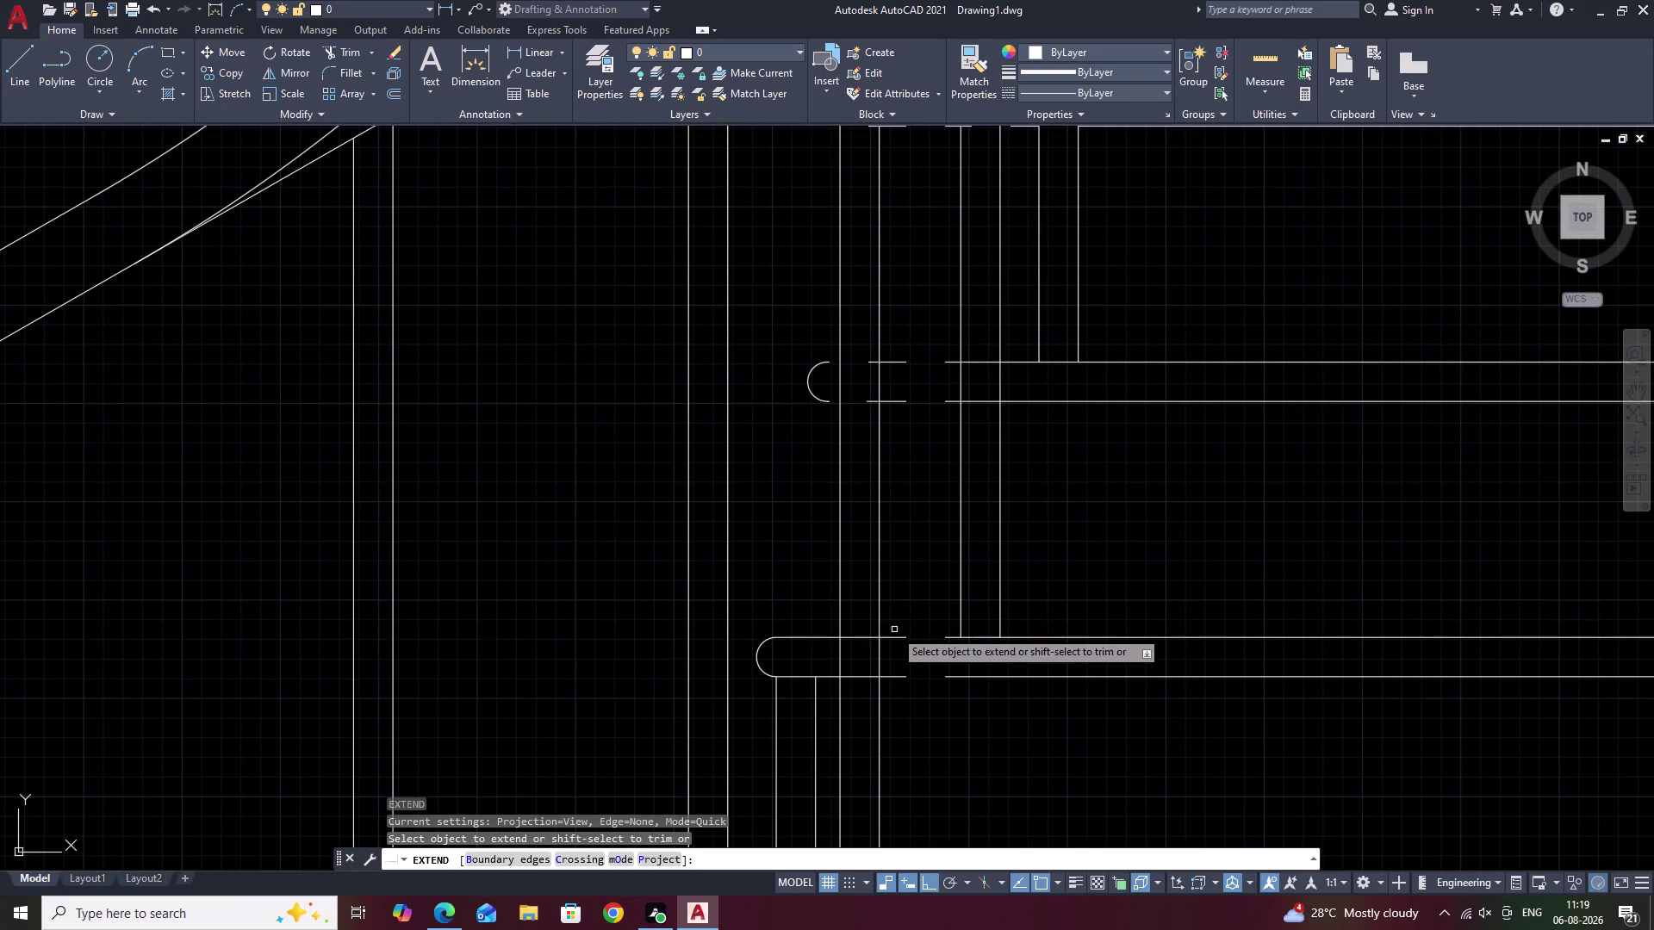
click(900, 637)
click(901, 678)
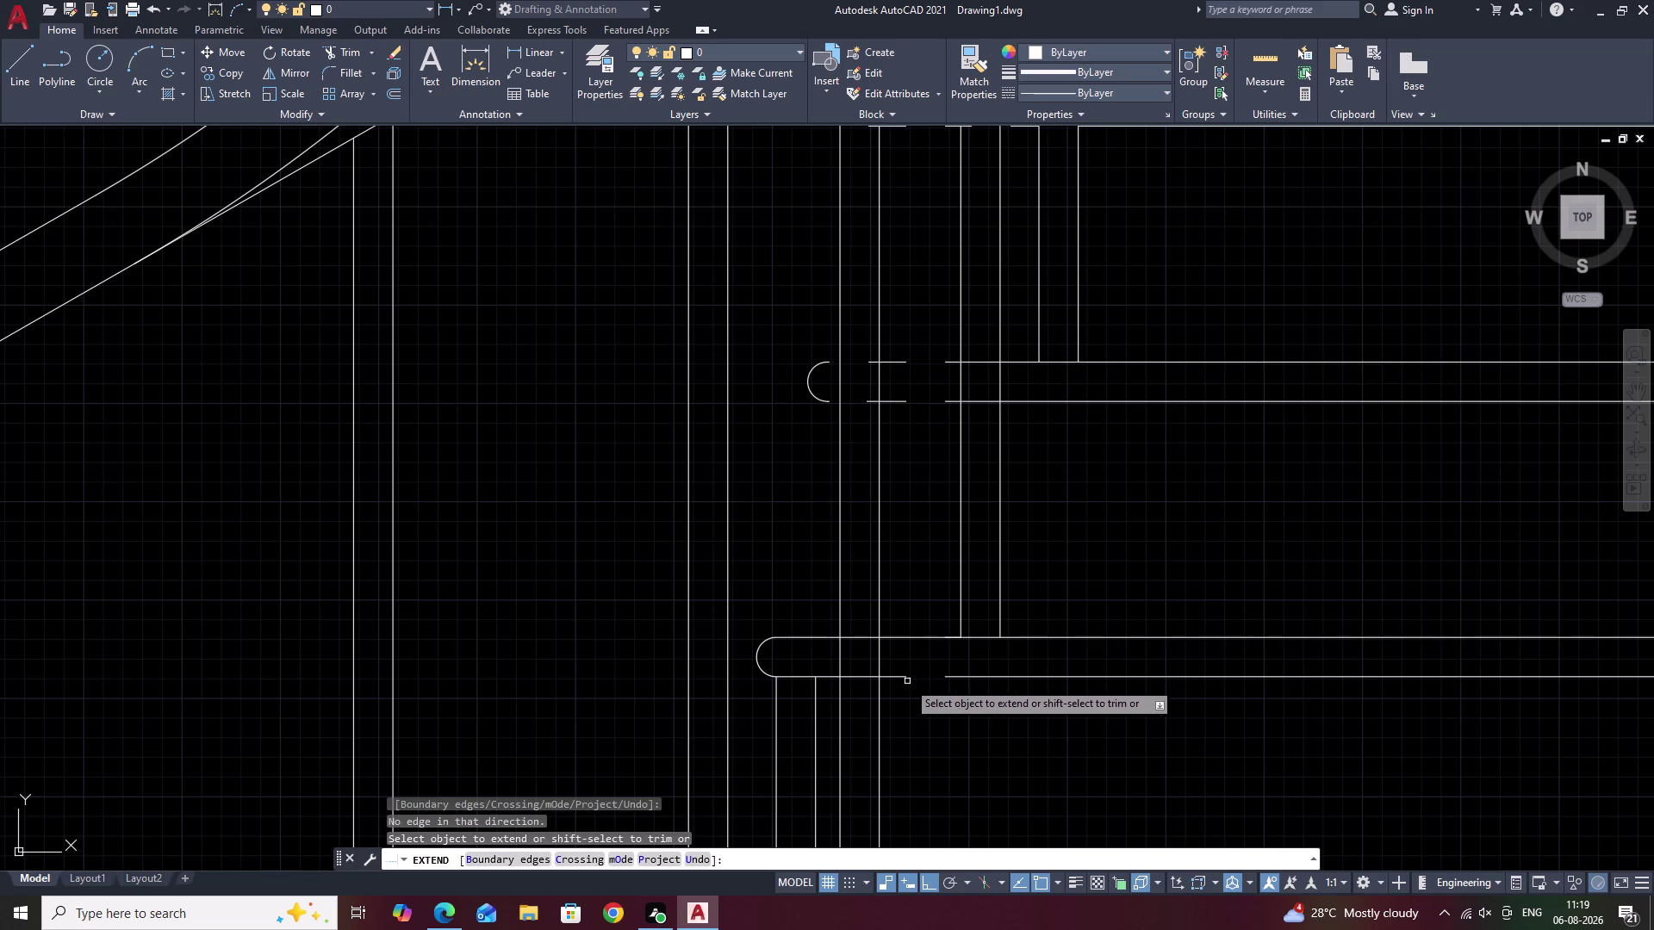
scroll(down, 3)
click(905, 676)
scroll(down, 3)
middle_drag(955, 585, 953, 652)
scroll(up, 3)
click(855, 644)
right_click(856, 644)
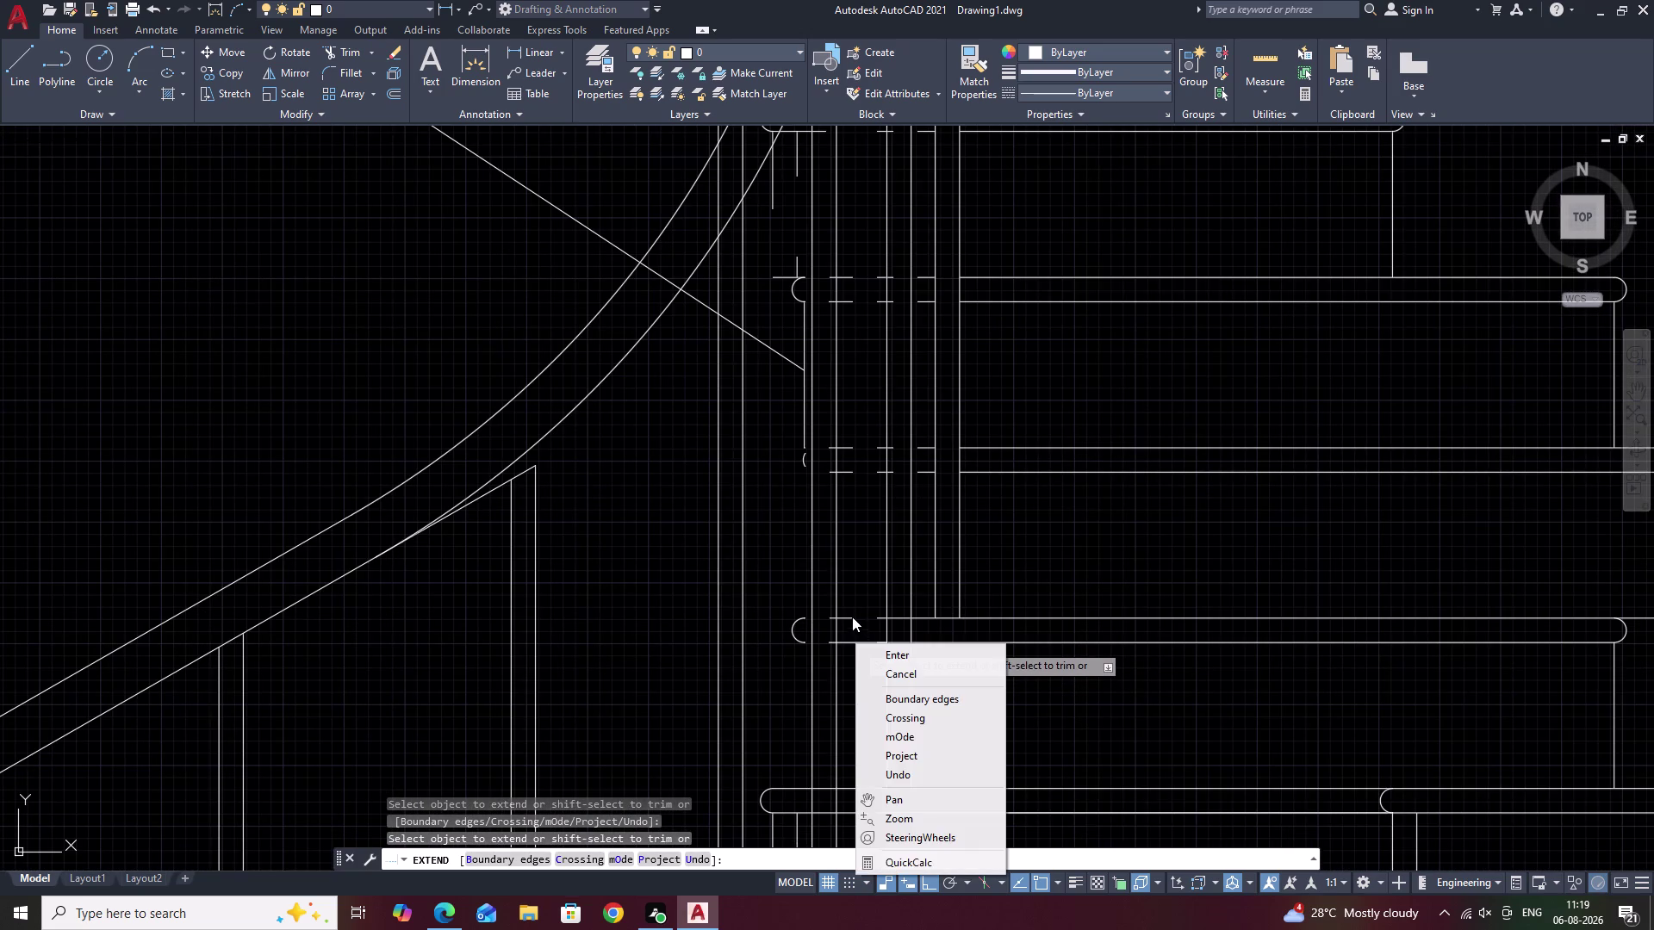
click(863, 622)
click(866, 614)
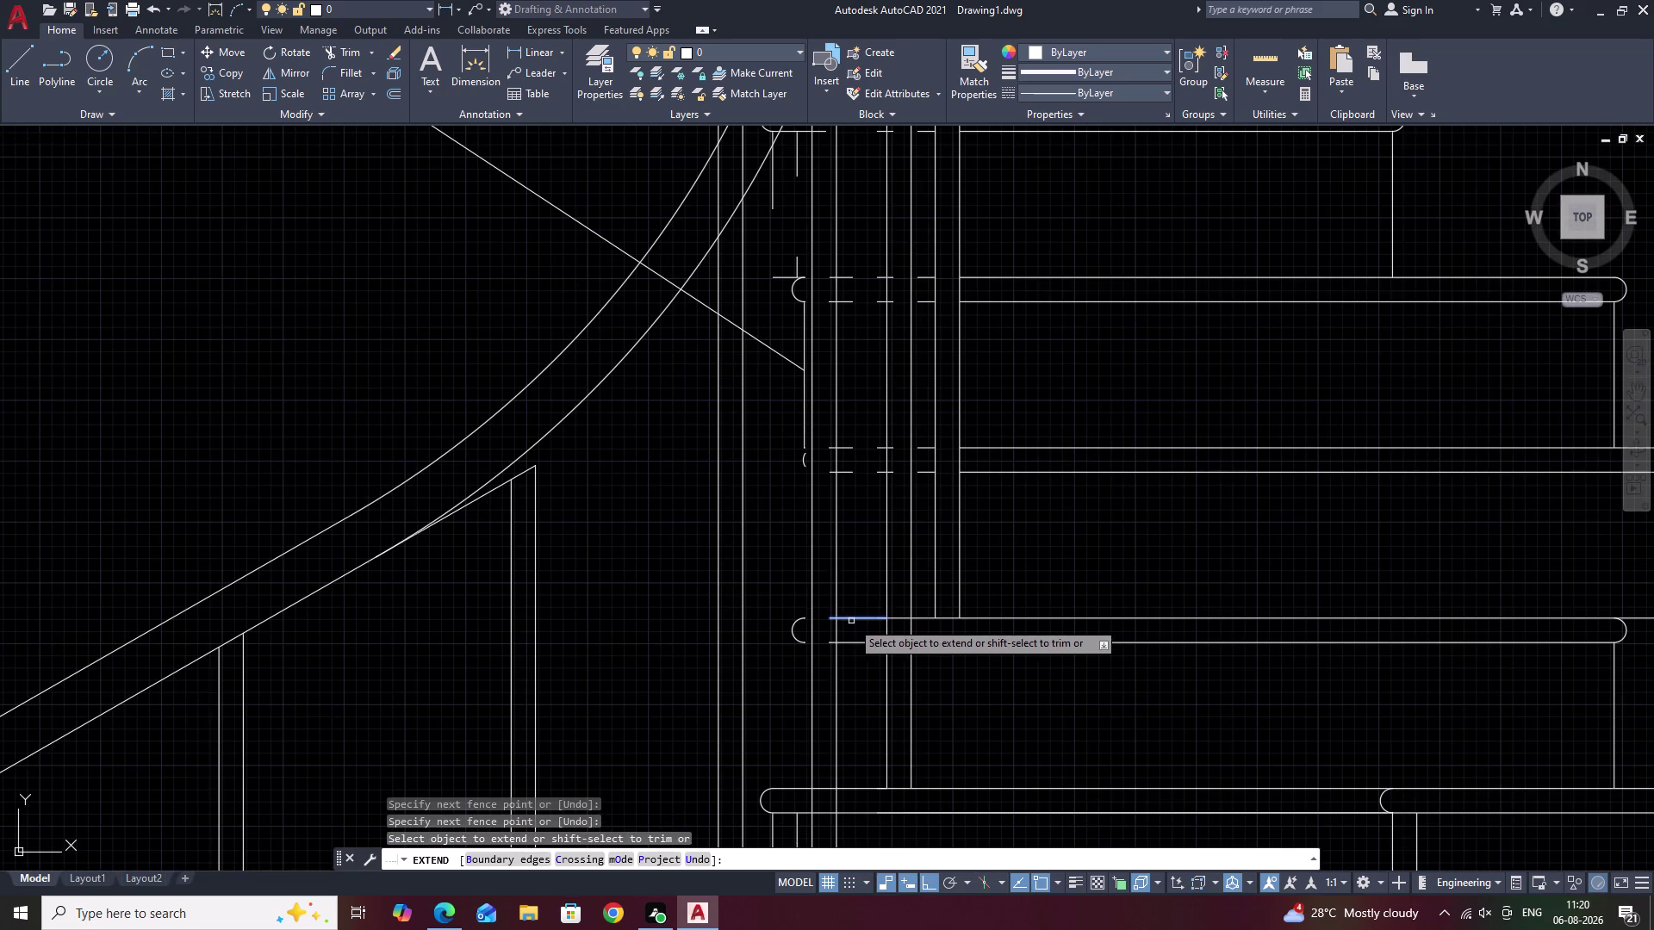
click(848, 619)
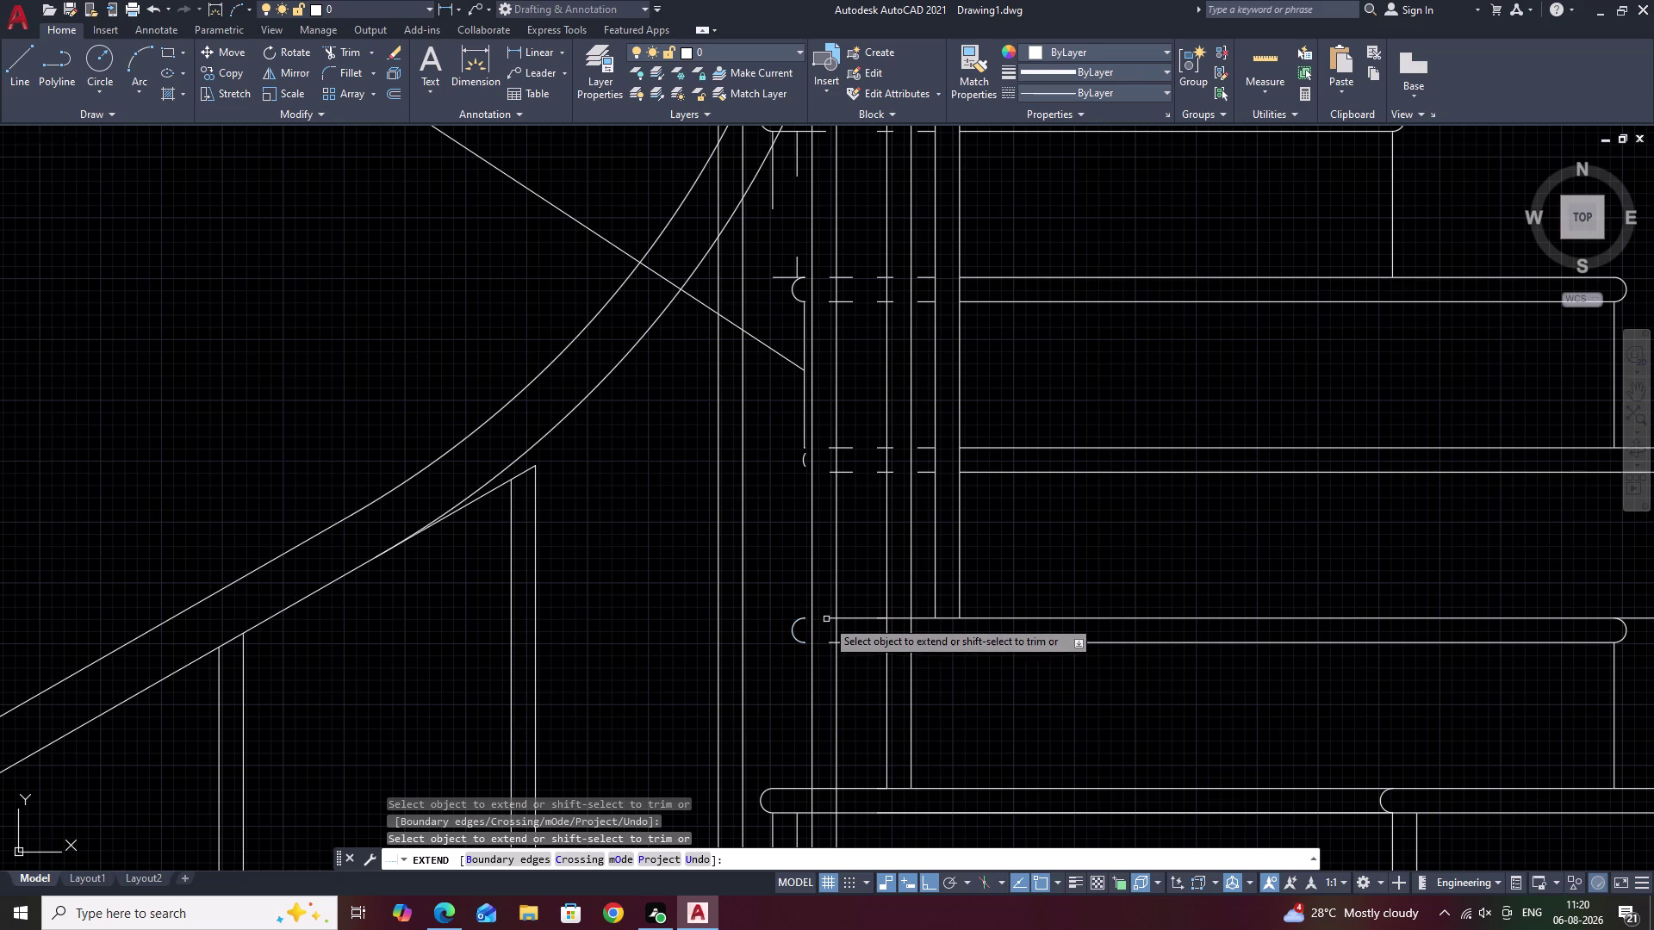
key(Escape)
scroll(up, 3)
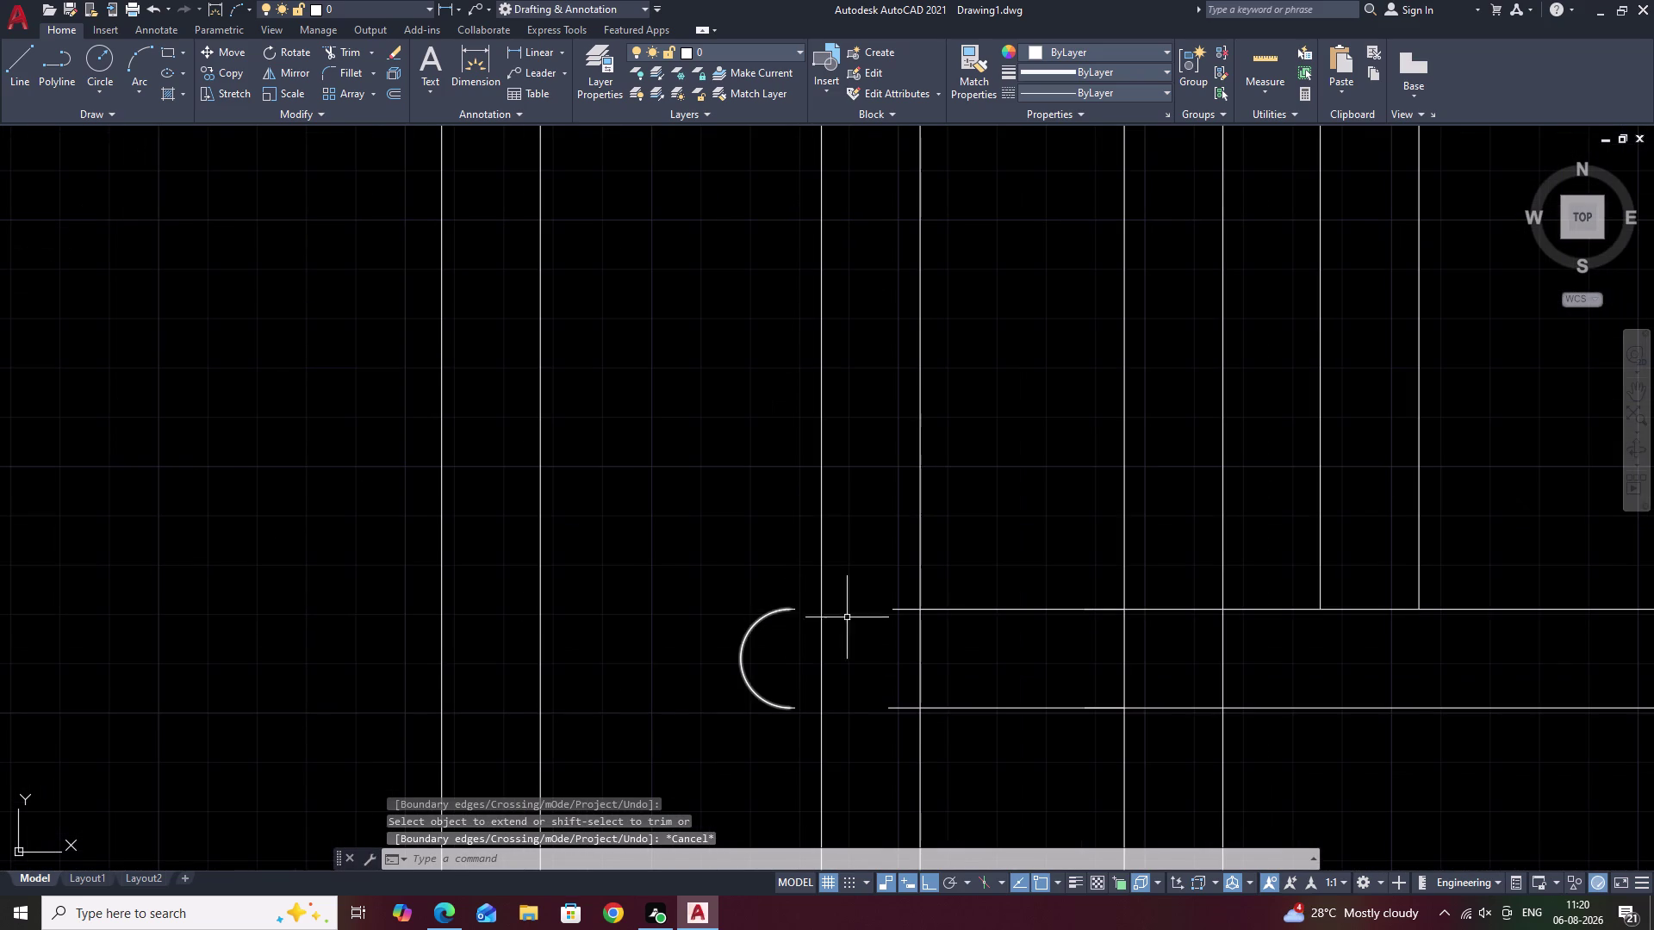
Extend the upper tread line and the baluster lines down to the tread edge.
key(e)
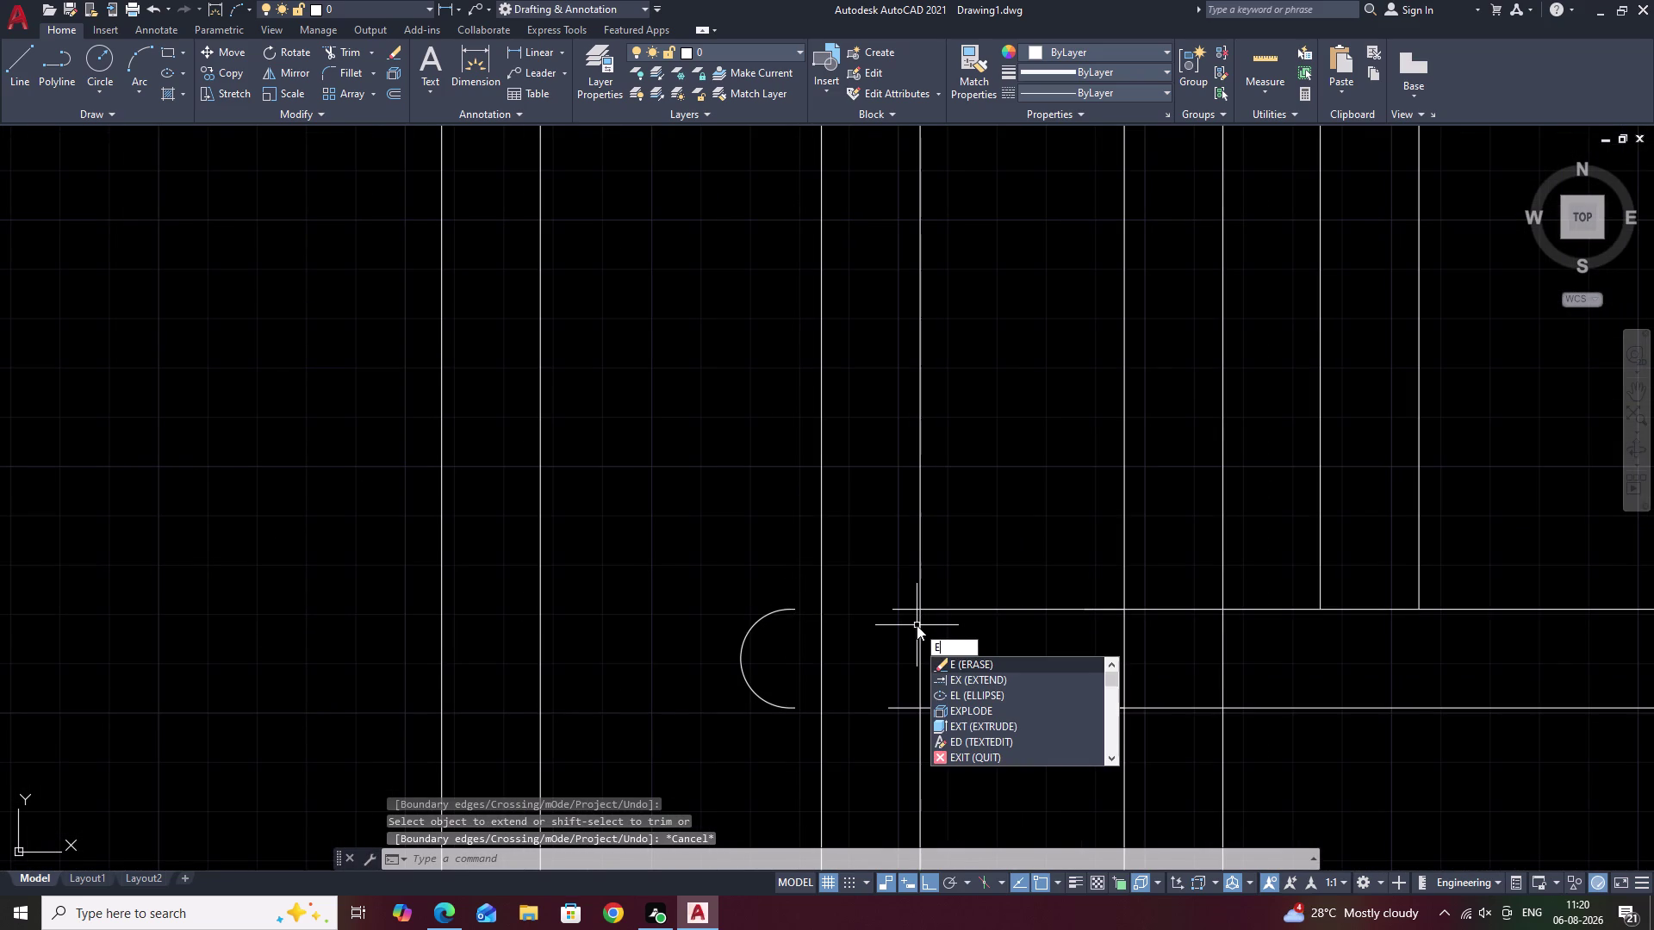
key(c)
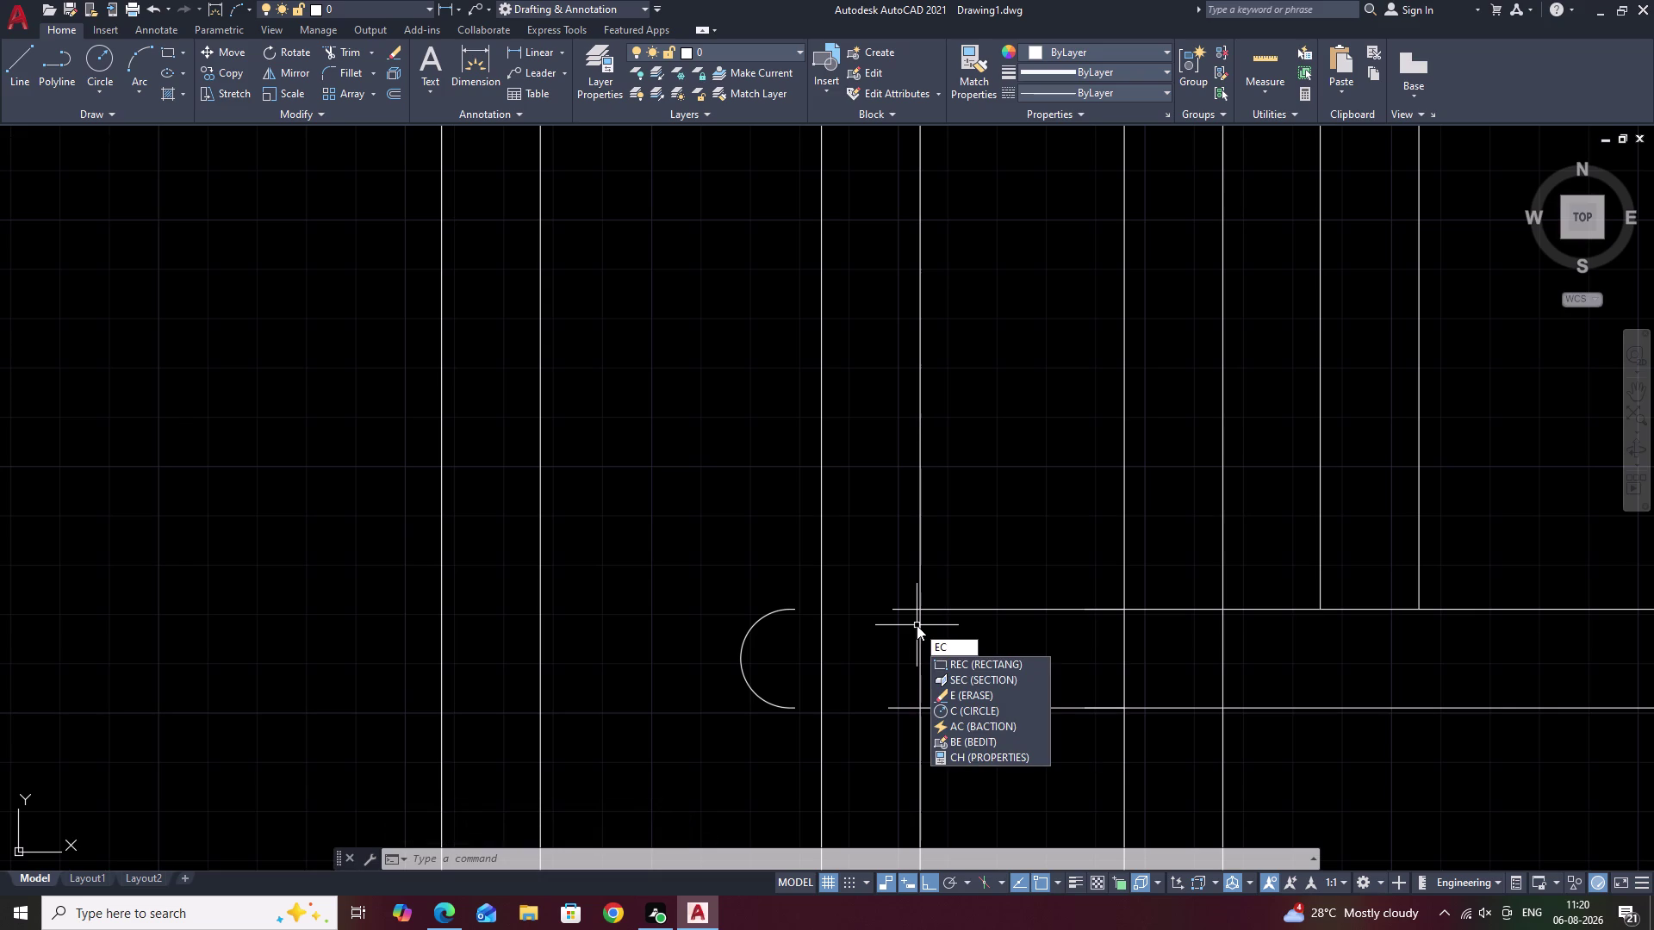
key(space)
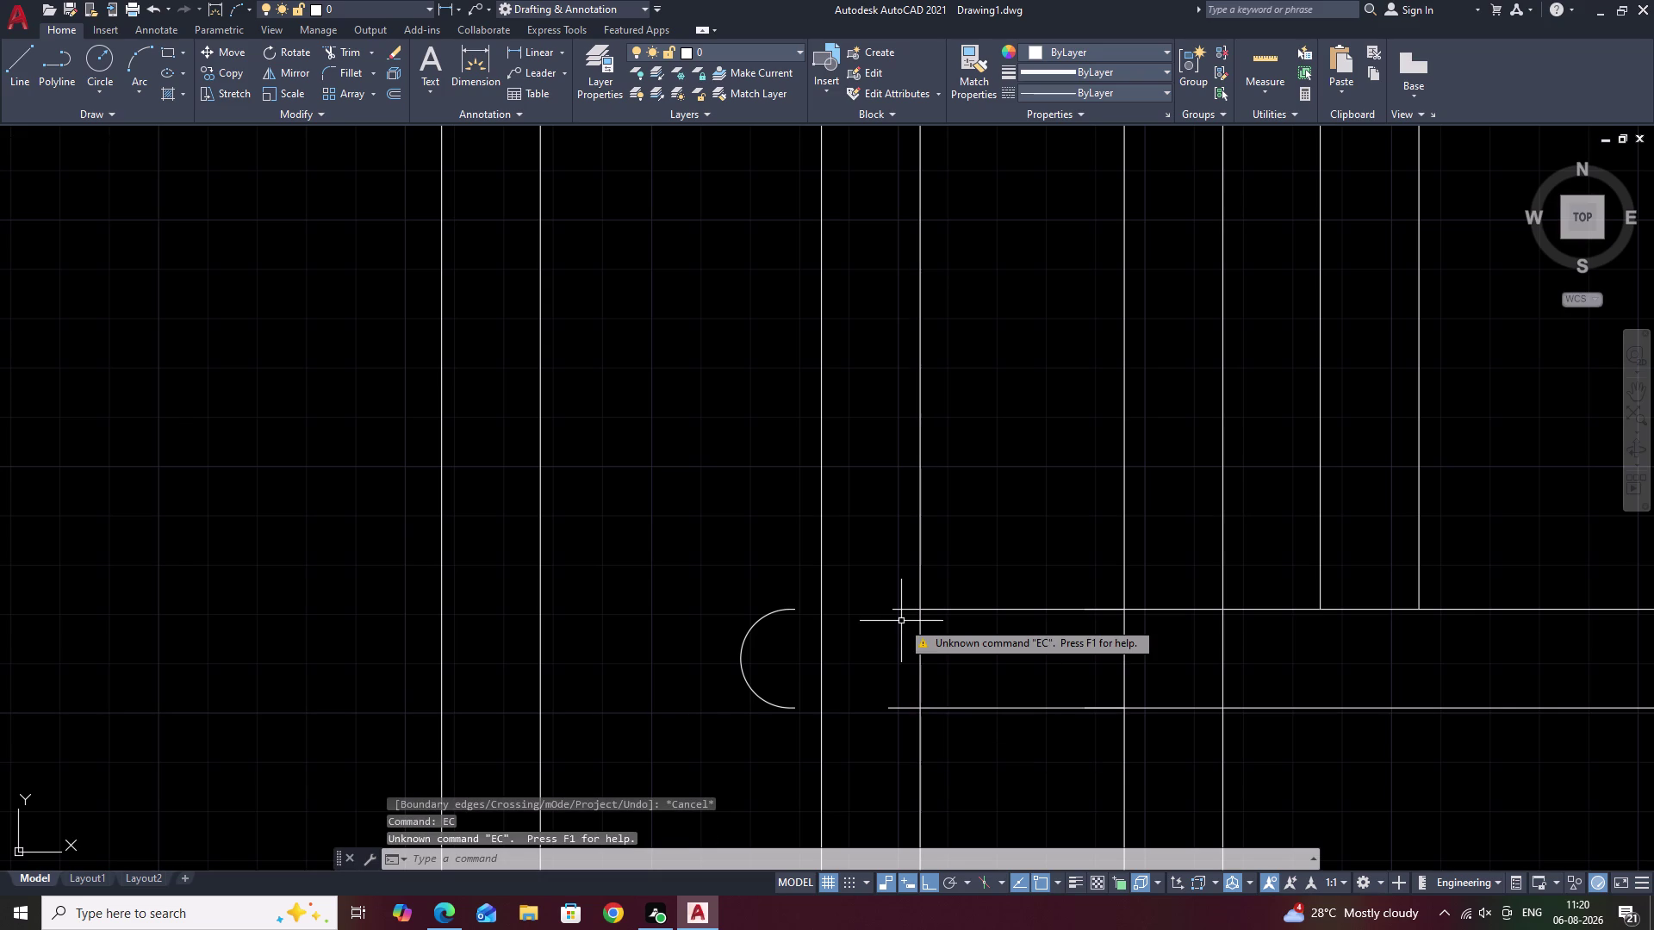
text(EX)
key(space)
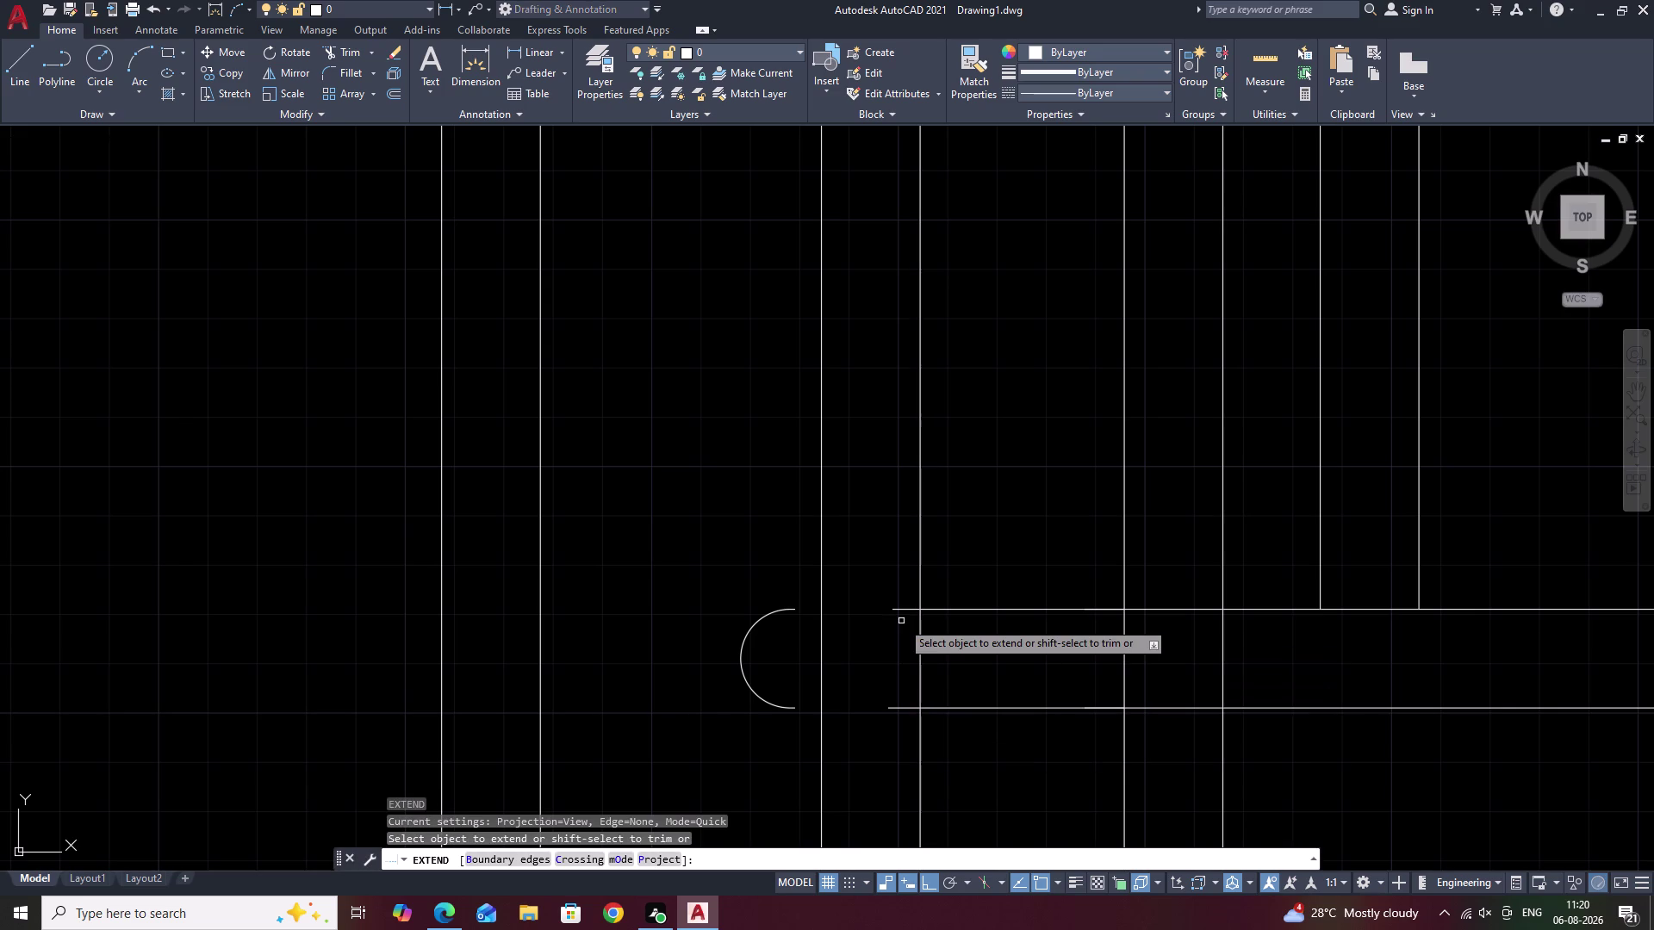
click(906, 609)
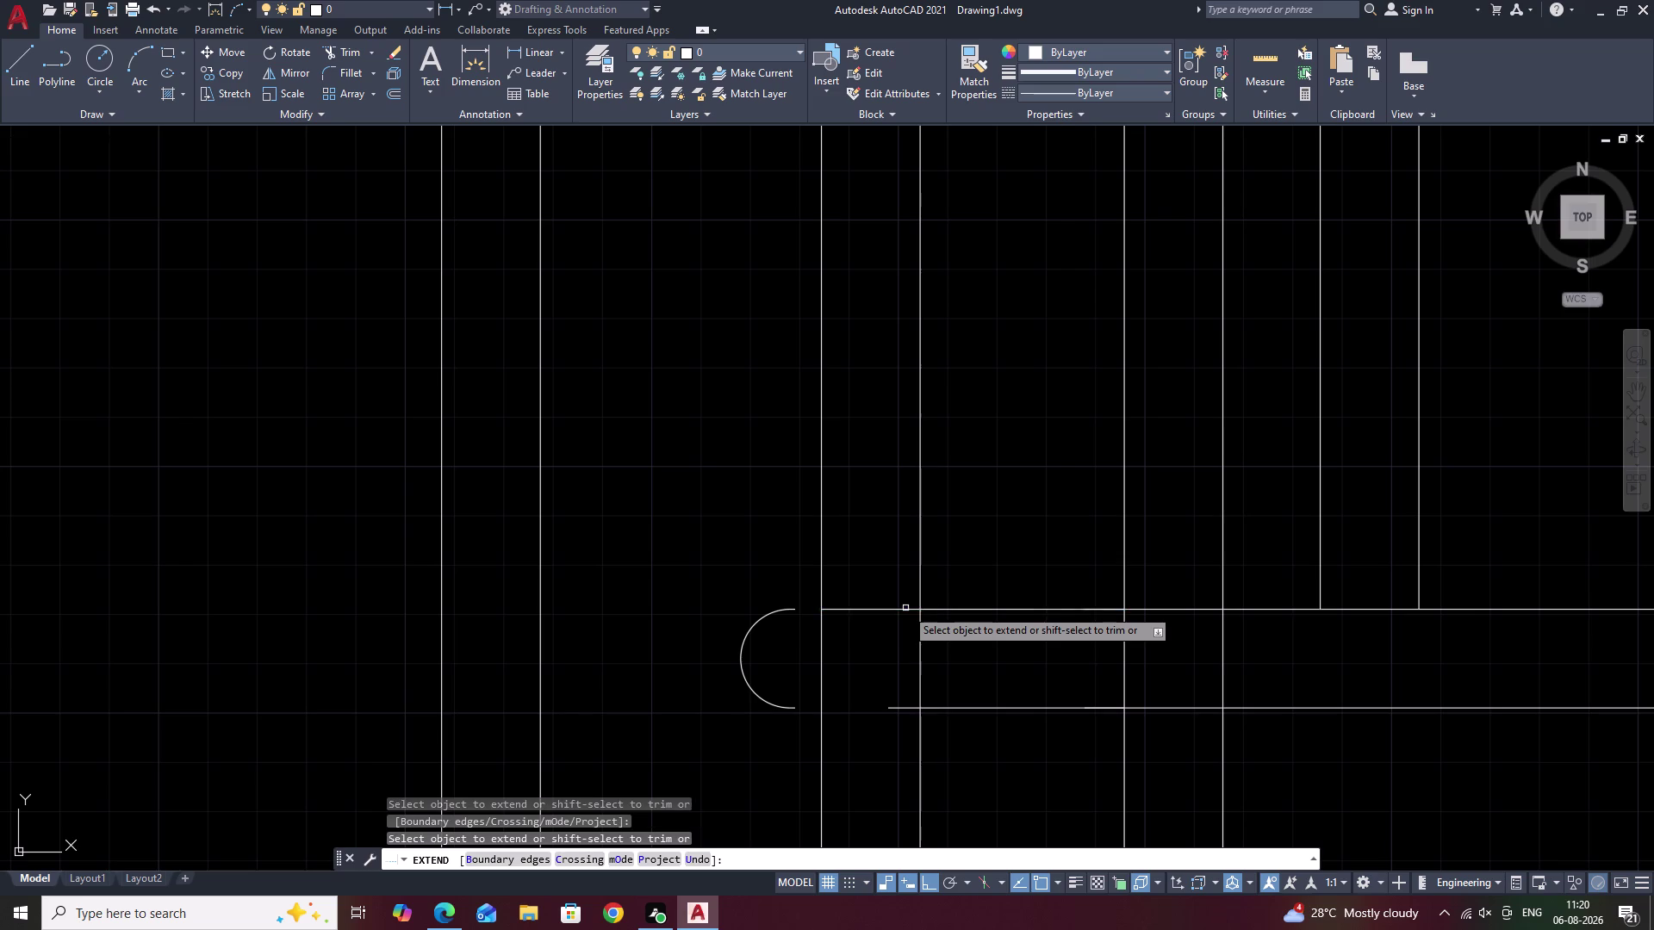
click(830, 610)
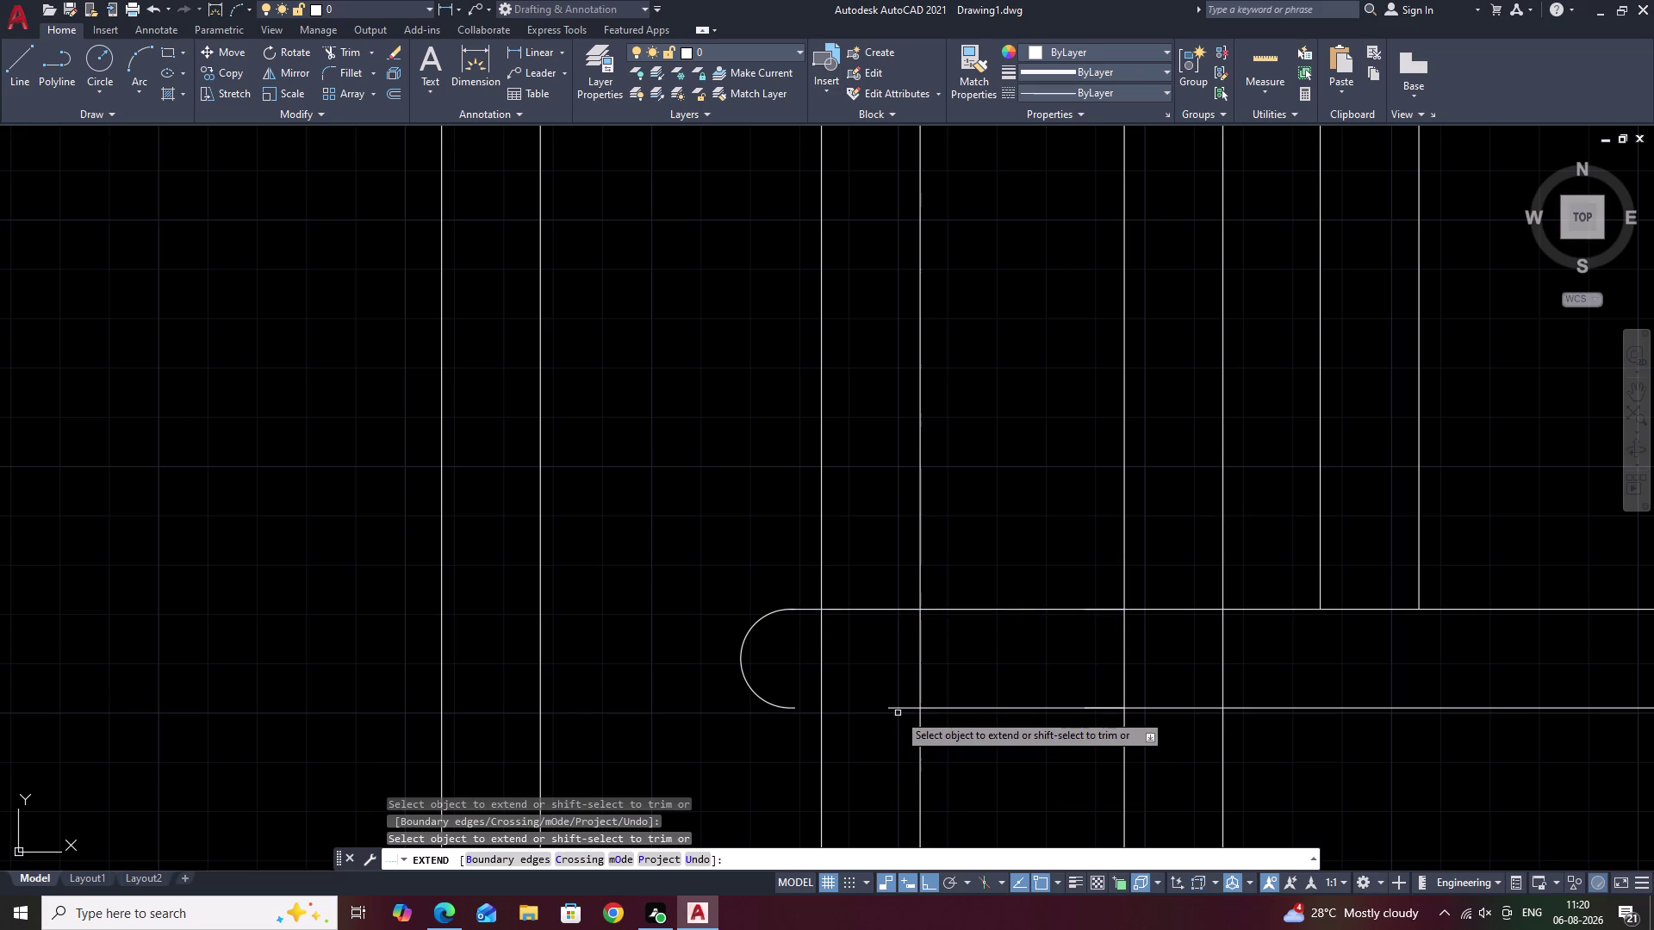
click(897, 709)
click(845, 709)
key(Escape)
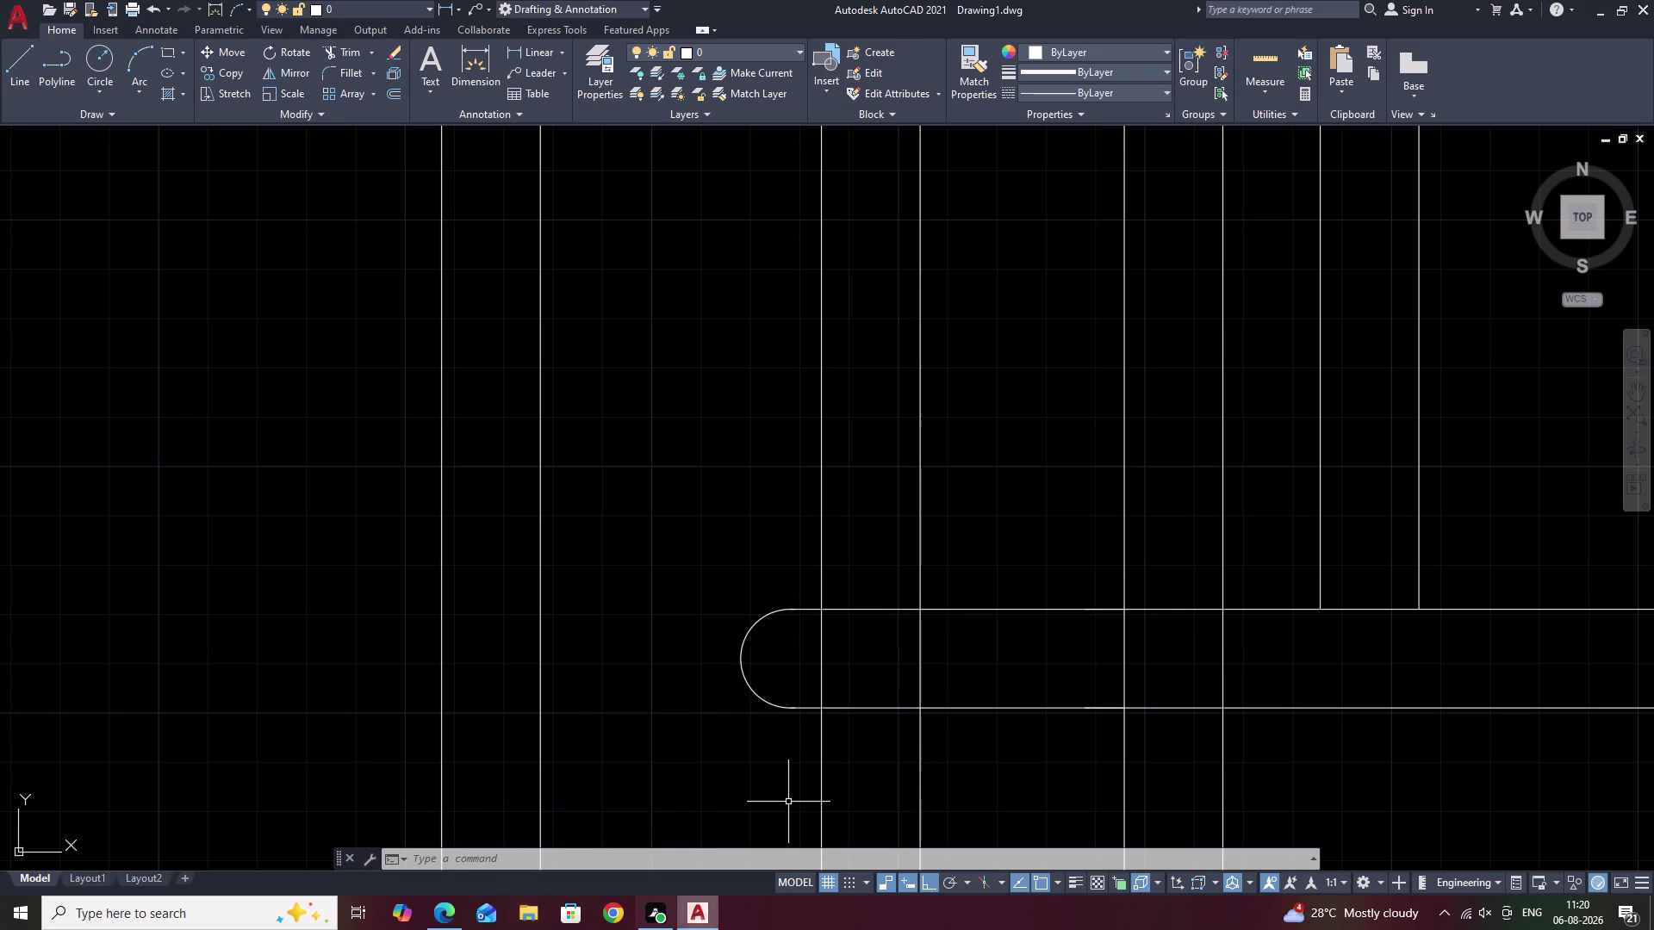
text(TR)
key(space)
Fence-trim the vertical line pieces that cross the lower tread and rail end.
scroll(down, 3)
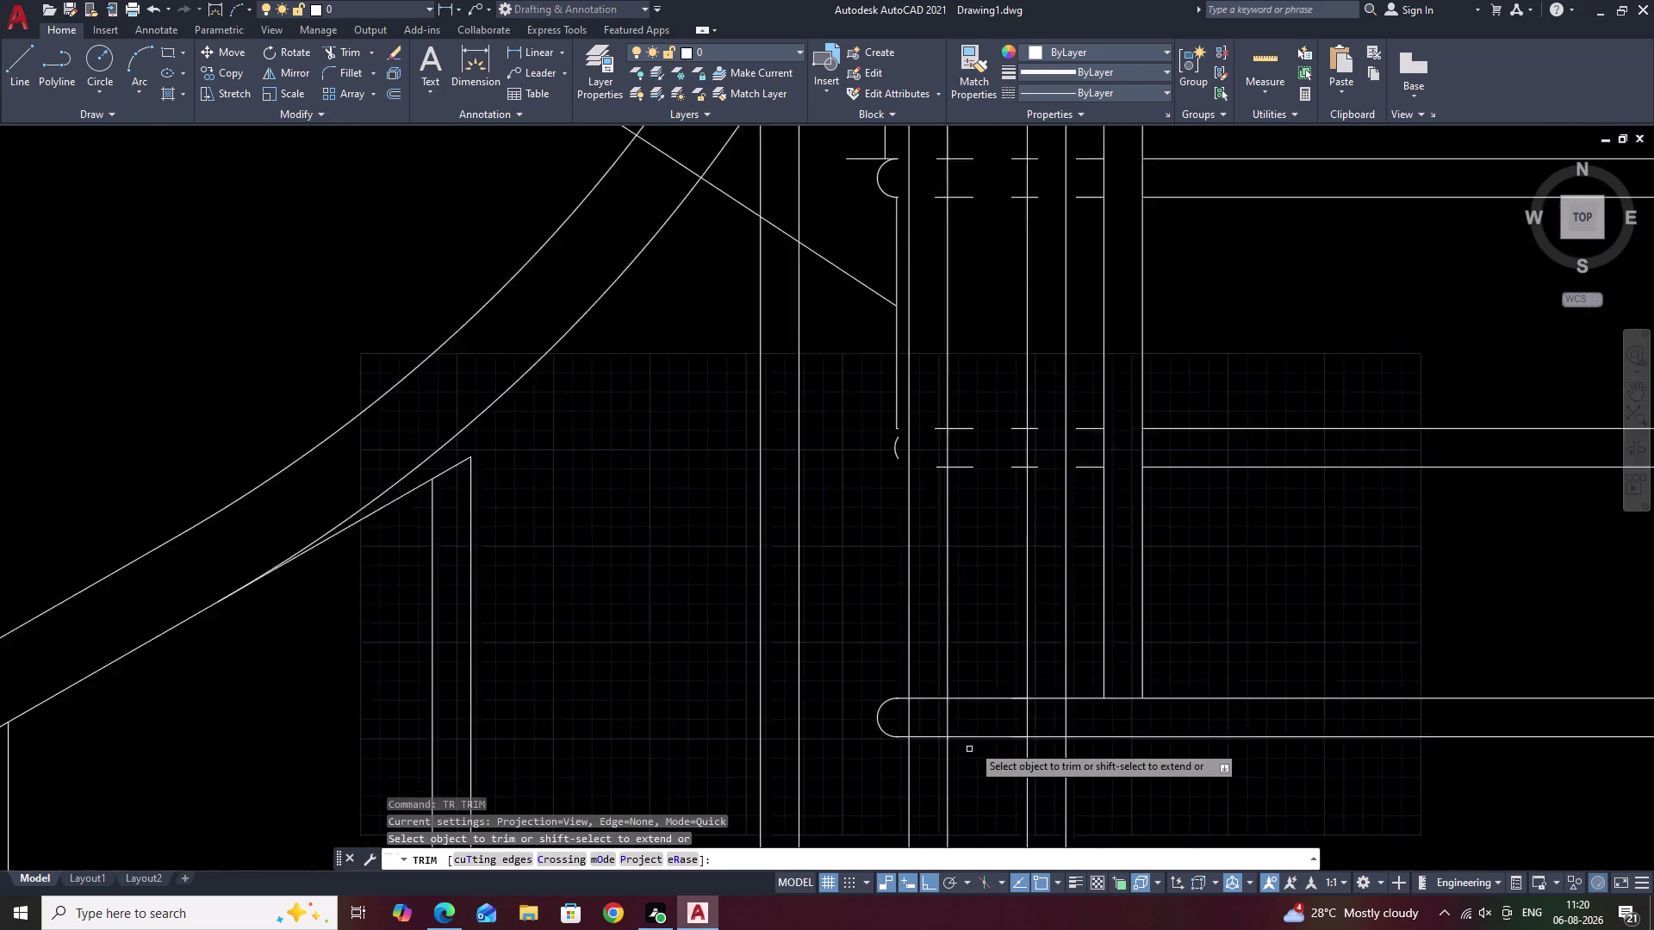
drag(1047, 721, 946, 736)
right_click(948, 735)
right_click(945, 736)
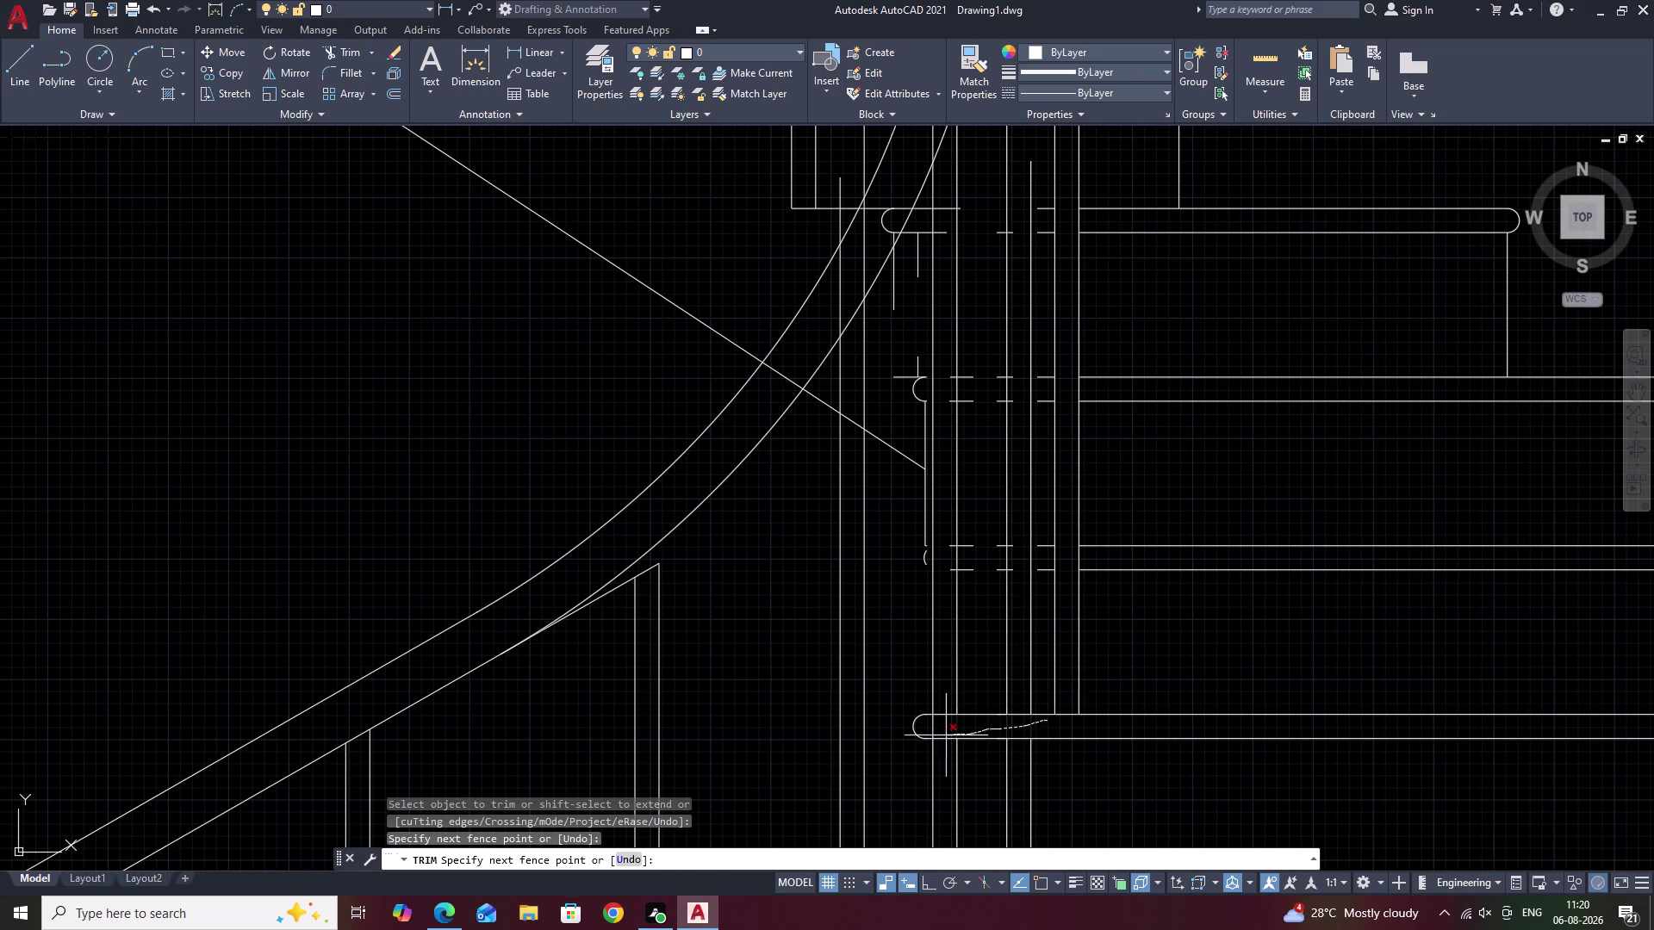
drag(946, 735, 942, 736)
key(Escape)
drag(953, 723, 933, 728)
drag(946, 706, 946, 730)
drag(946, 730, 947, 751)
scroll(up, 3)
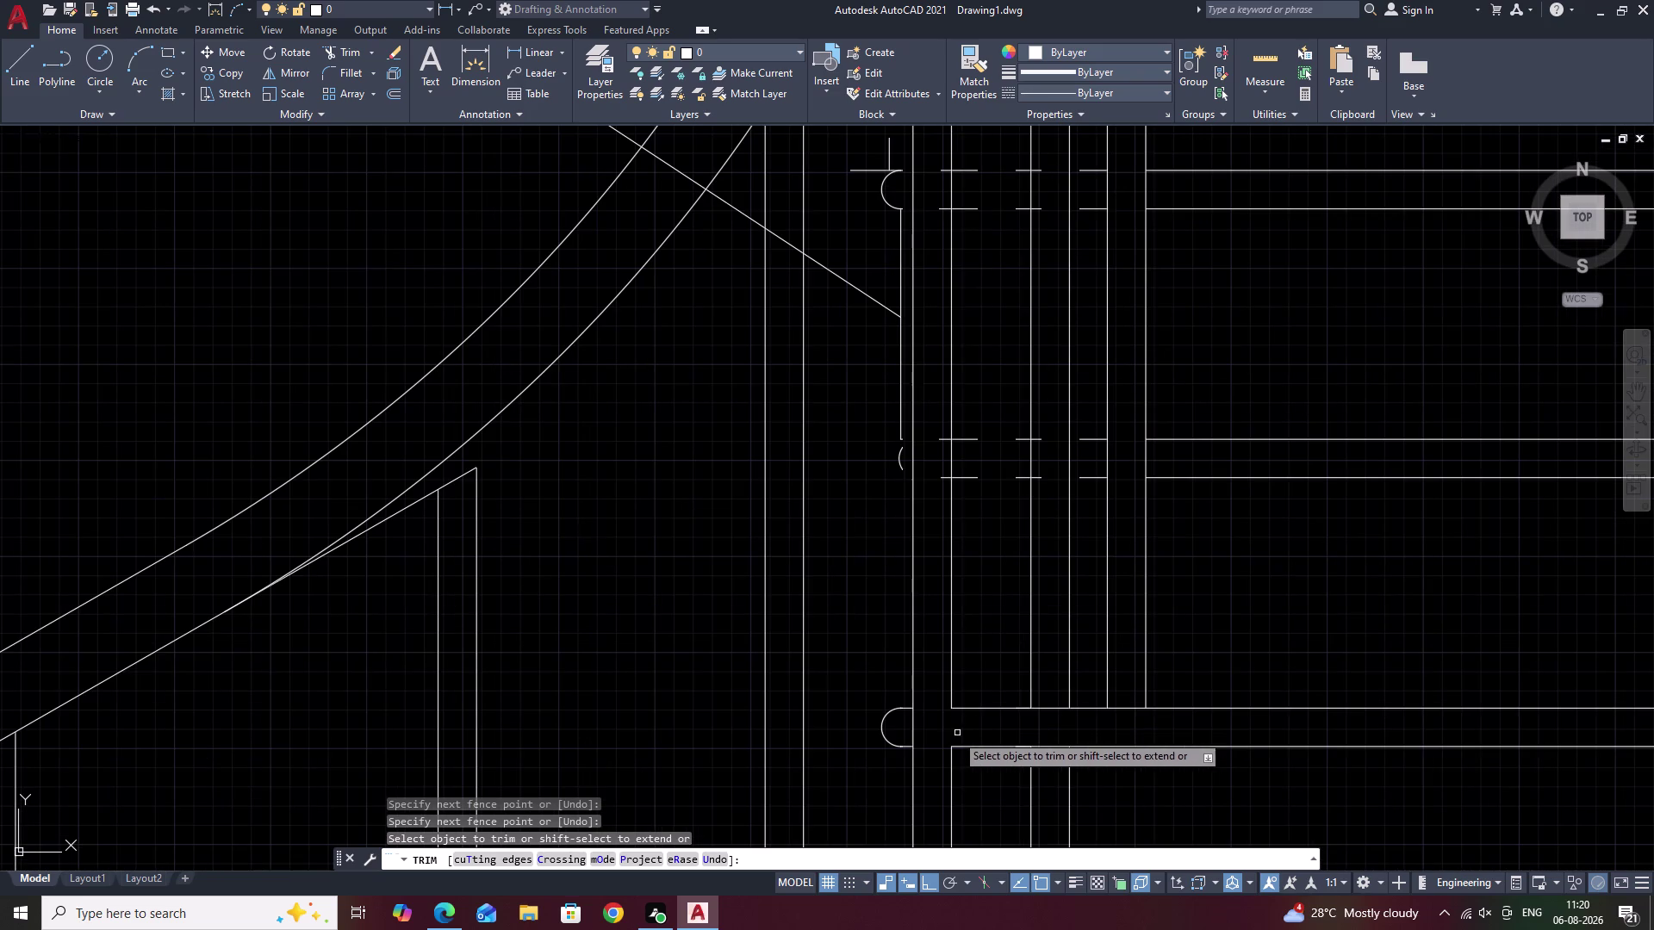
text(EX)
key(space)
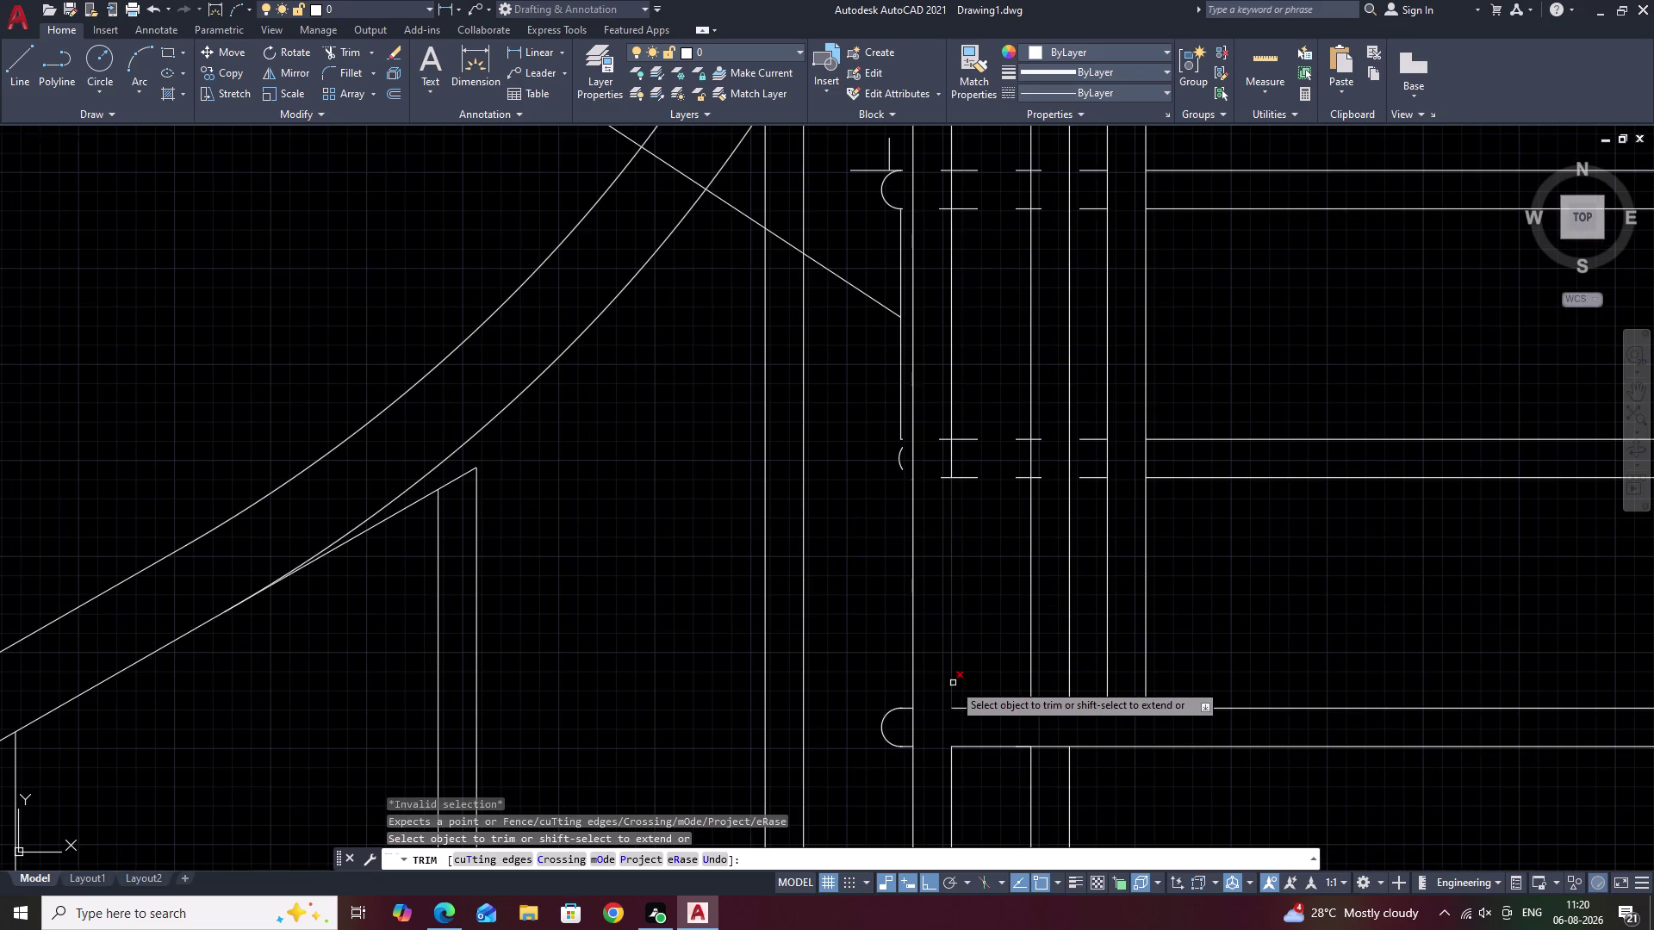
key(Escape)
text(EX)
key(space)
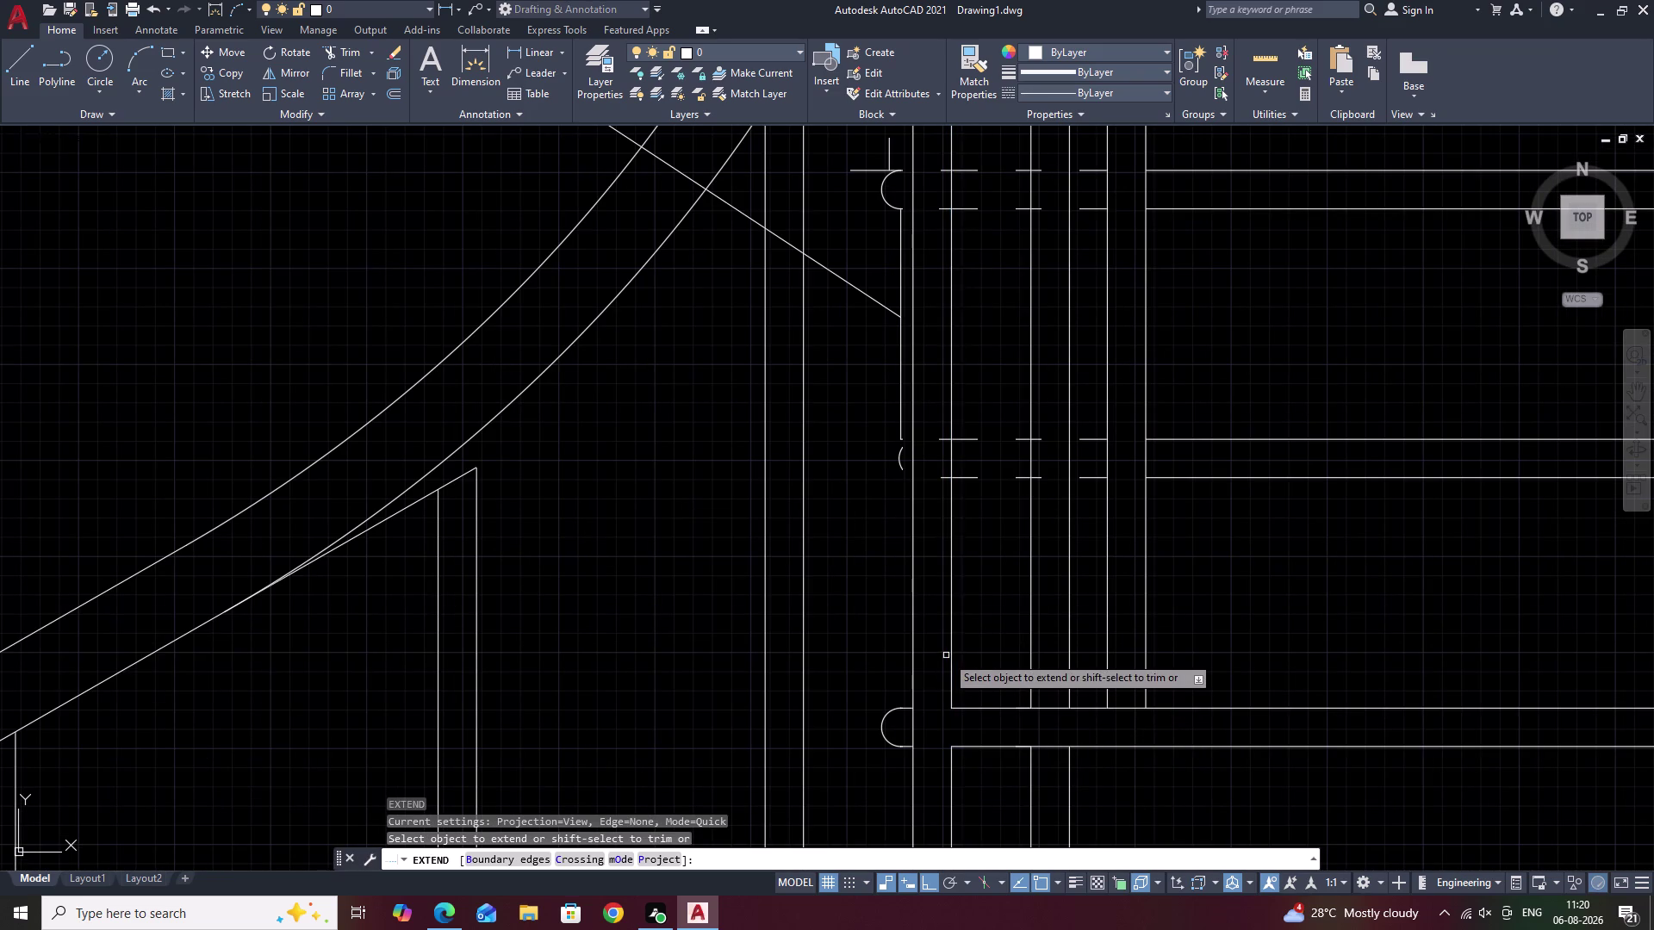
Fence-extend the short tread edge lines across the post lines at the stair turn.
click(951, 661)
scroll(down, 3)
middle_drag(981, 646, 979, 708)
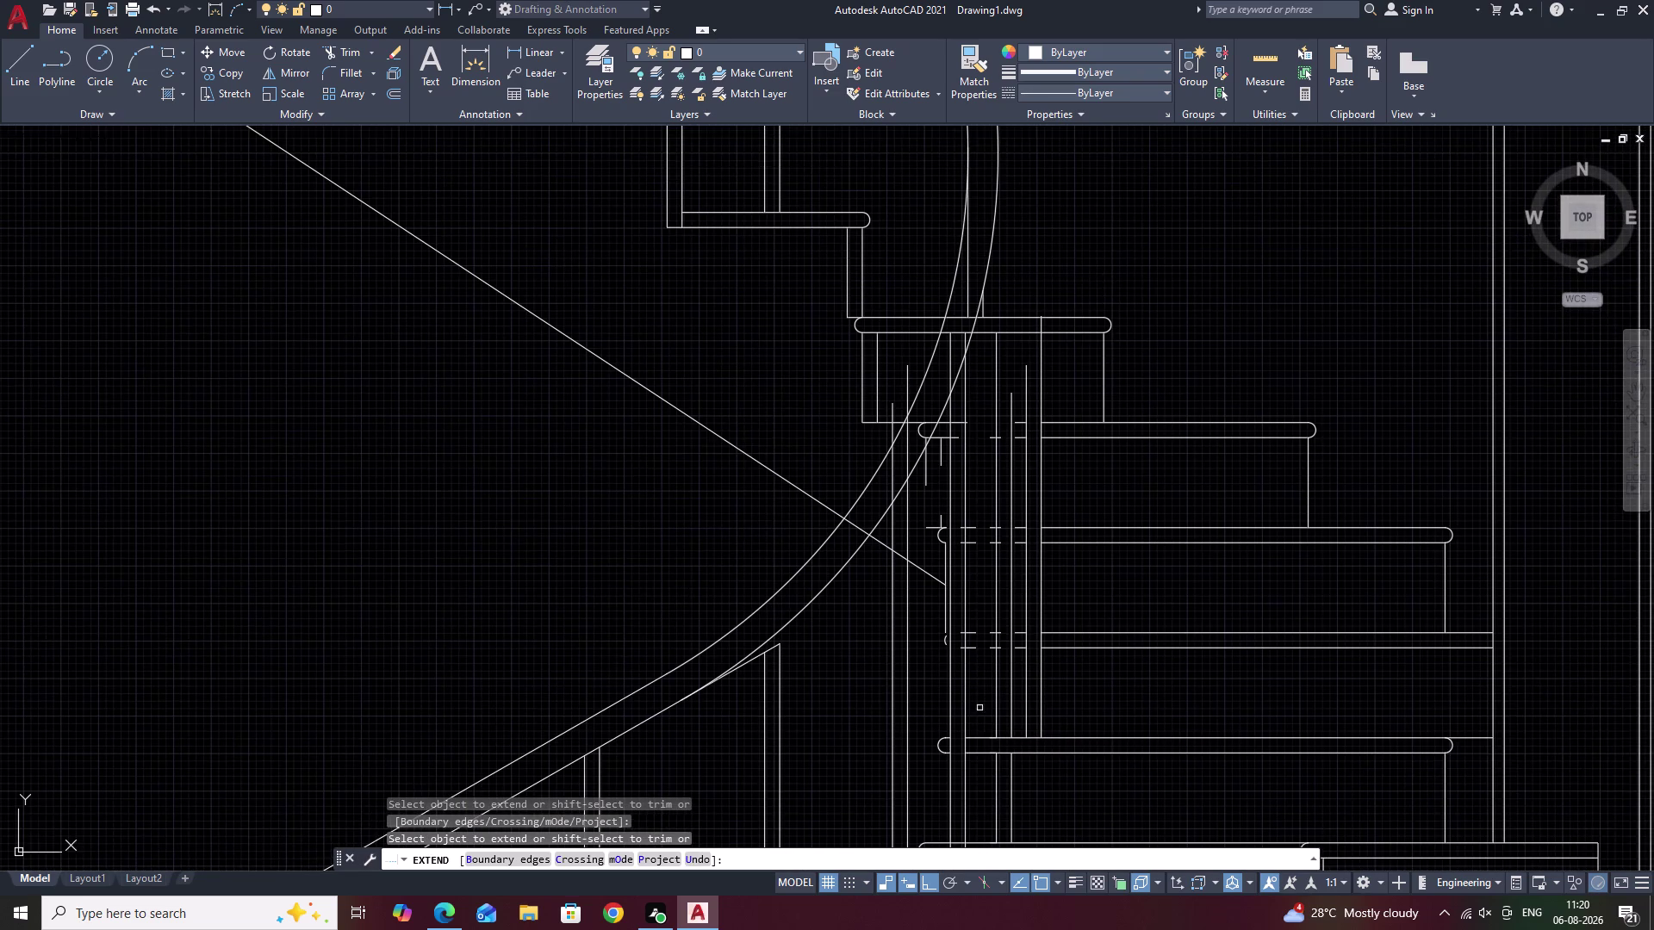
middle_drag(975, 717, 975, 696)
scroll(up, 3)
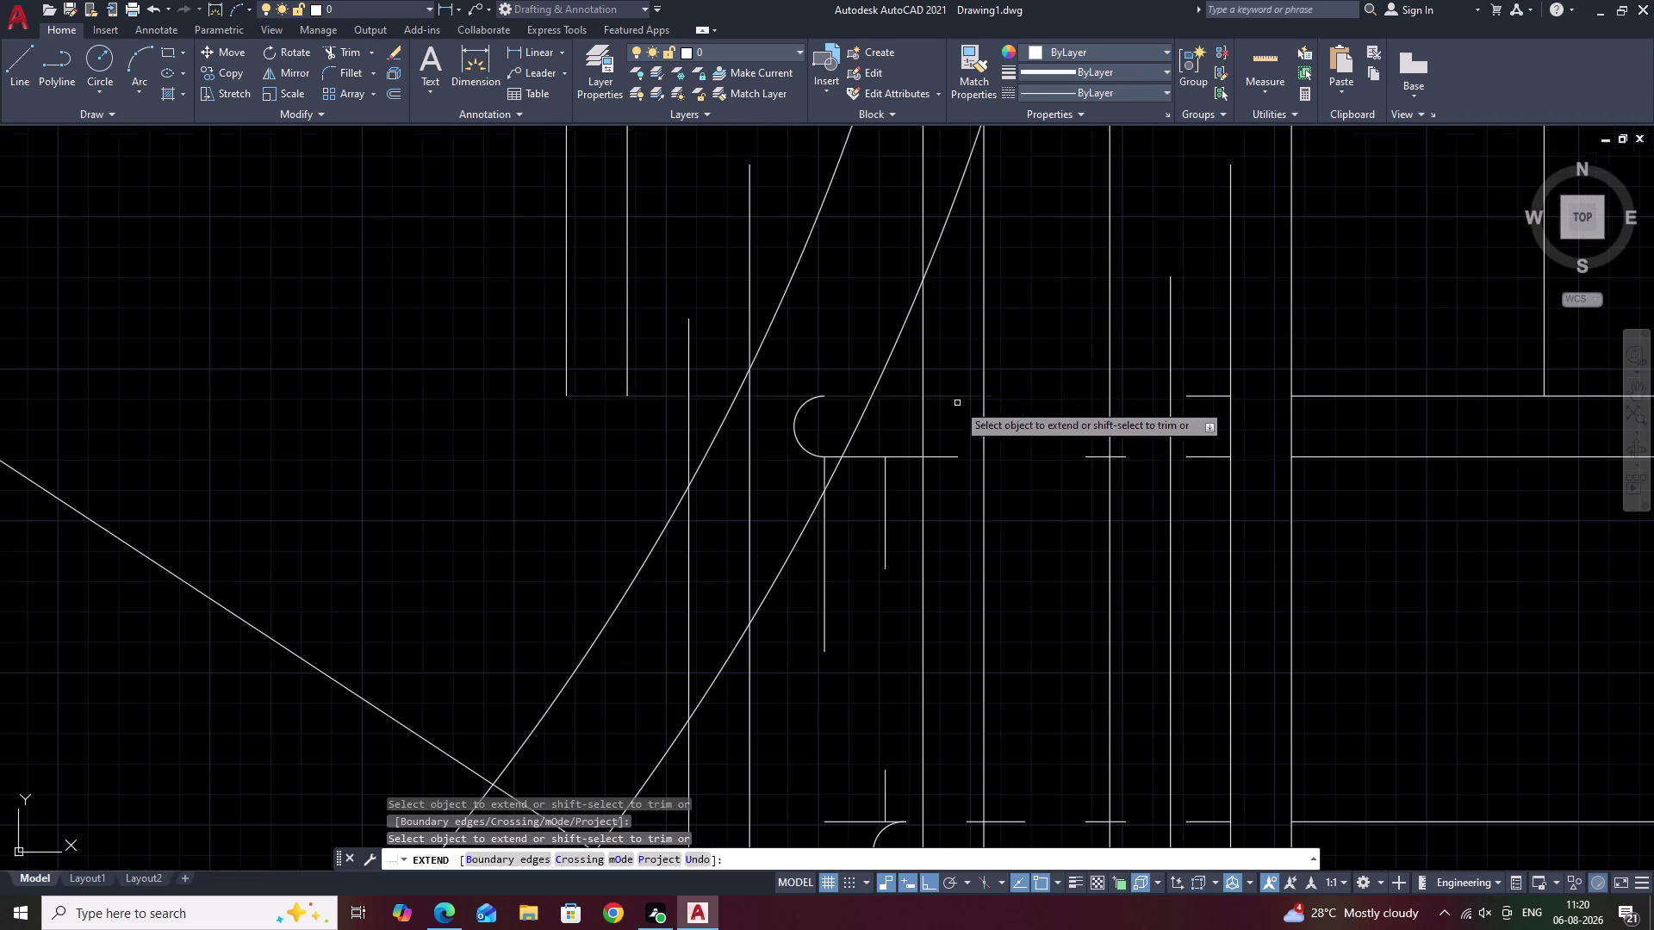
drag(952, 374, 947, 642)
drag(942, 375, 937, 532)
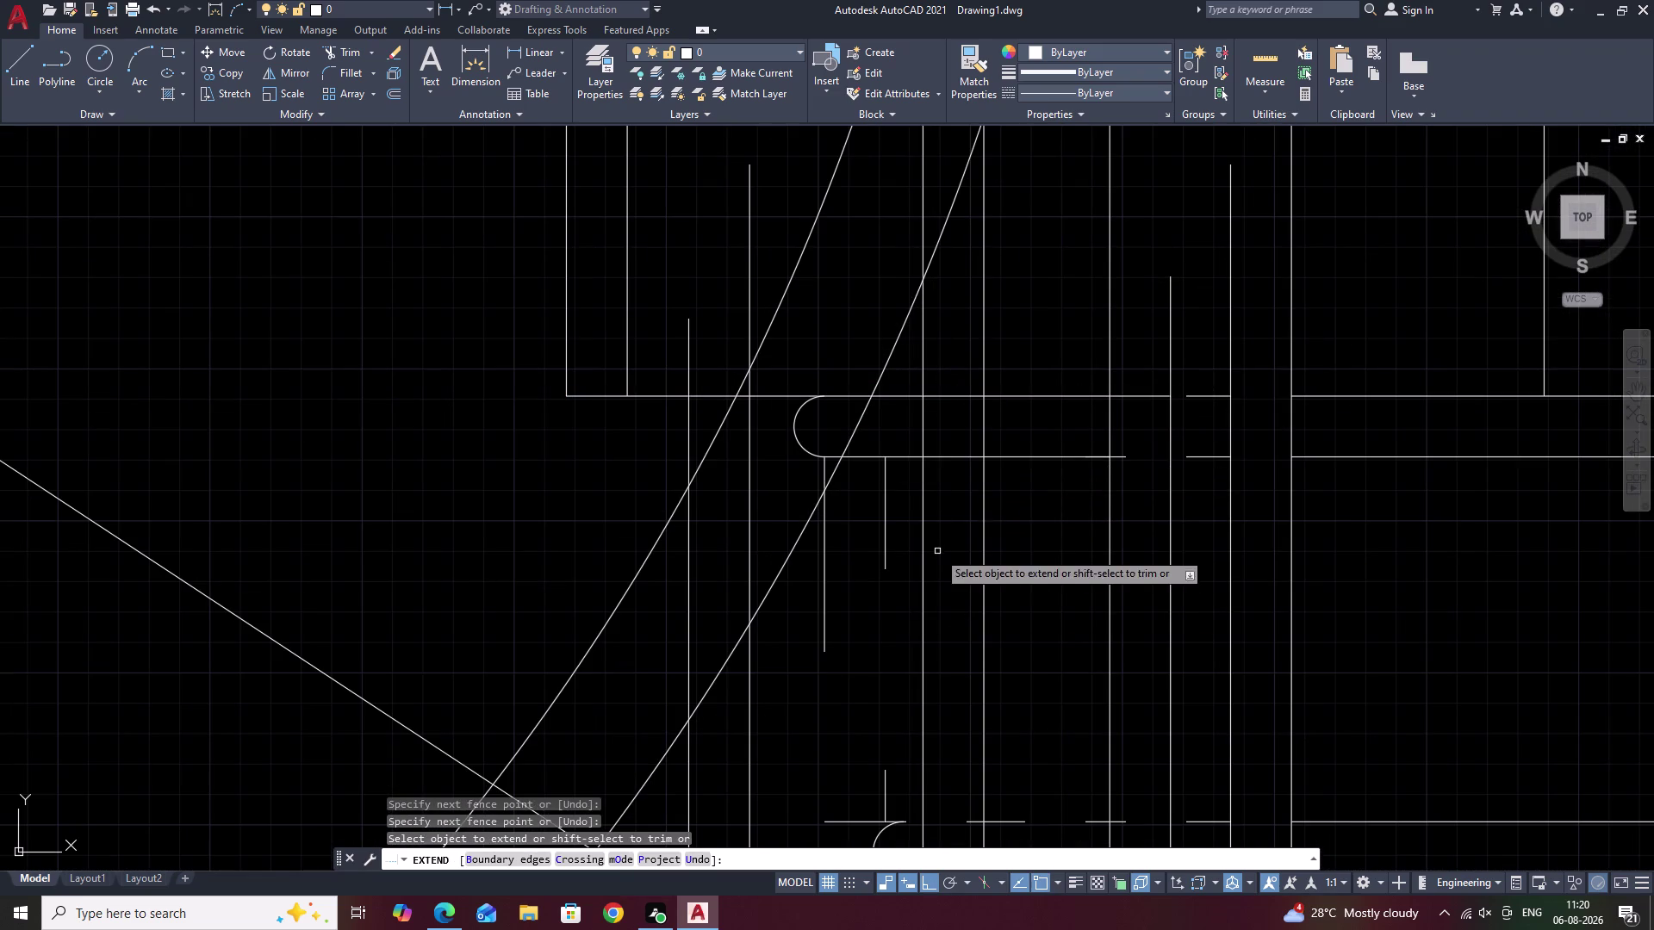
key(Escape)
key(r)
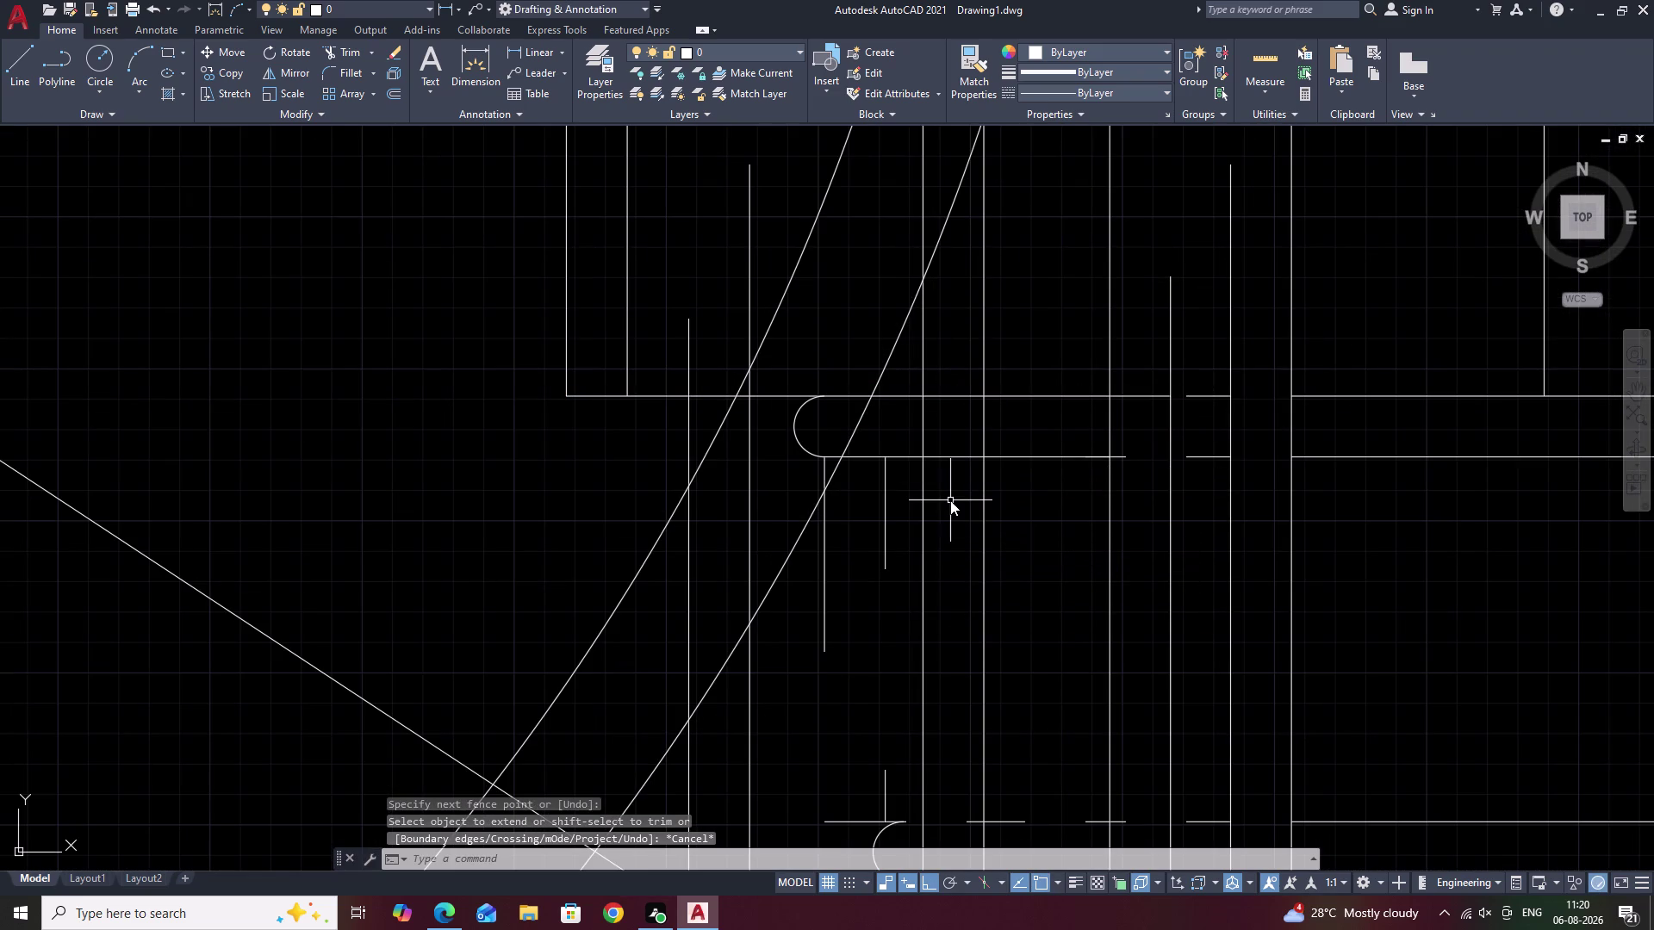
key(BackSpace)
text(TR)
key(space)
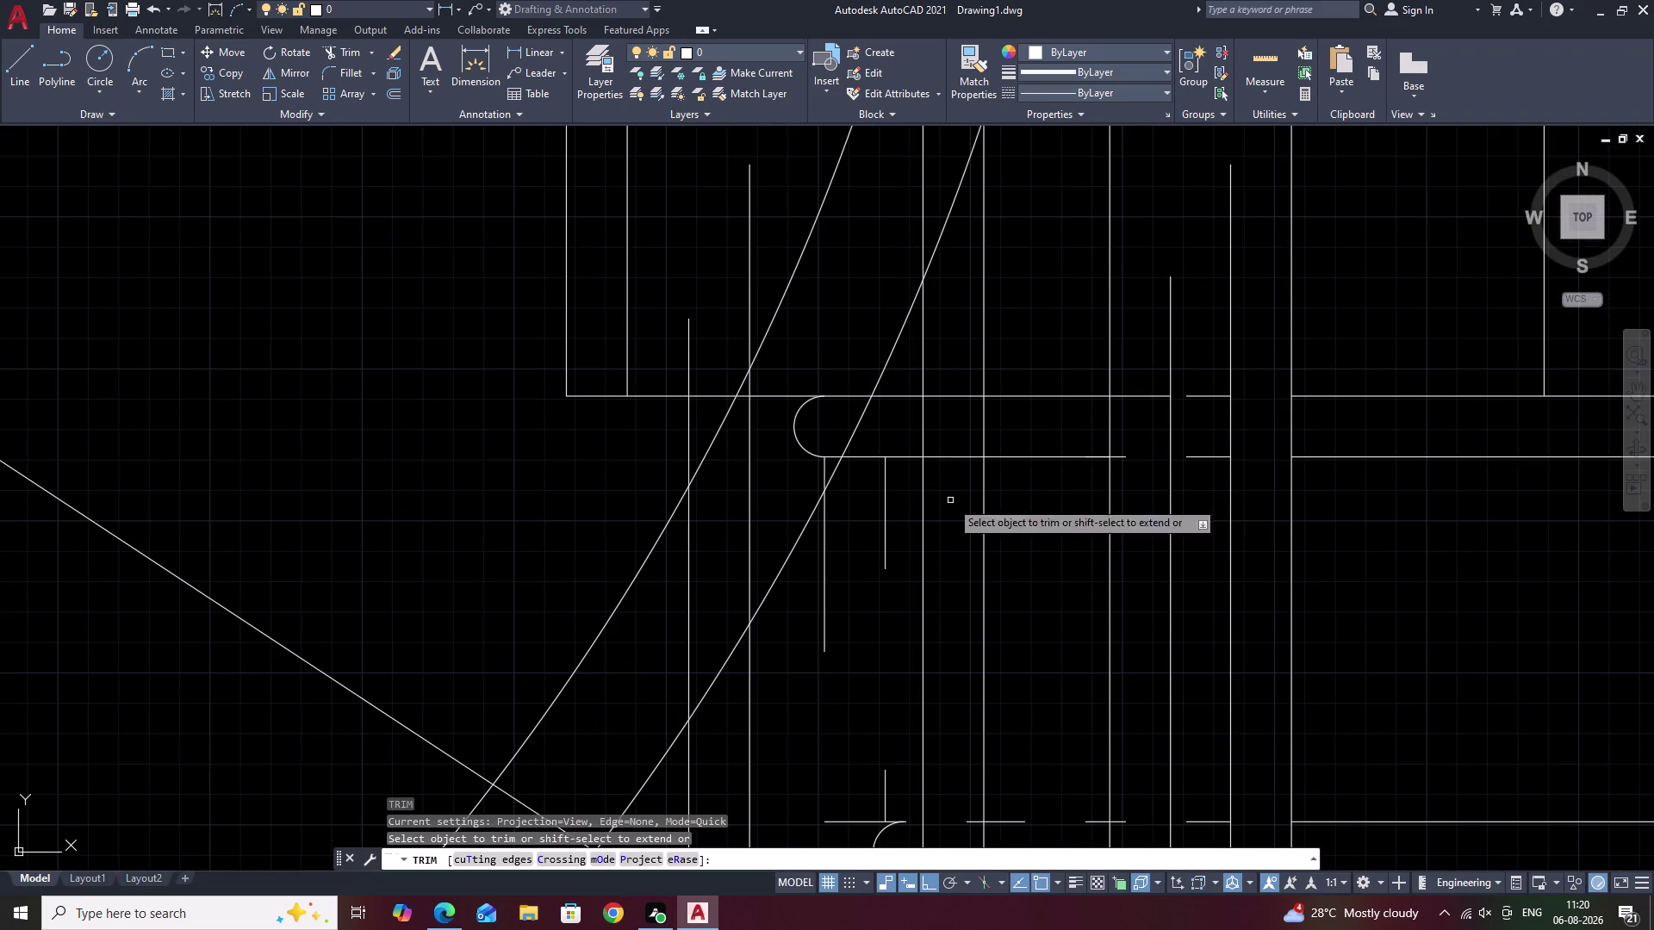
Trim the post line segments that overlap the landing and winding tread edges.
drag(953, 378, 953, 604)
scroll(down, 3)
middle_drag(950, 616, 959, 464)
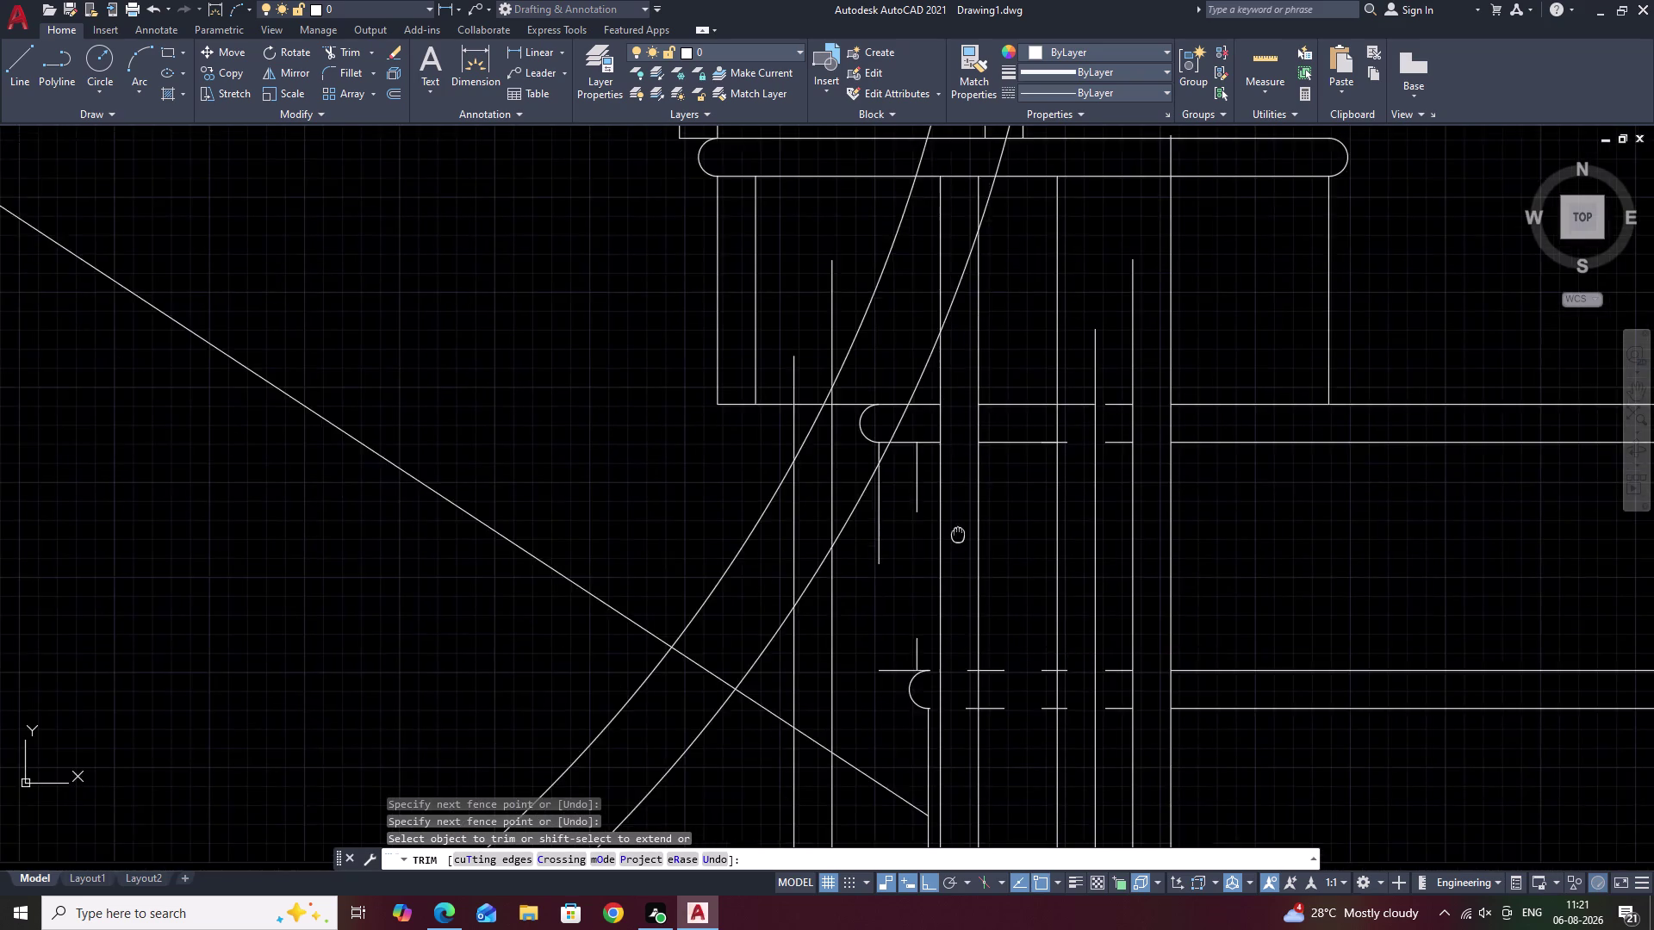
middle_drag(959, 465, 975, 357)
drag(981, 464, 978, 565)
click(979, 570)
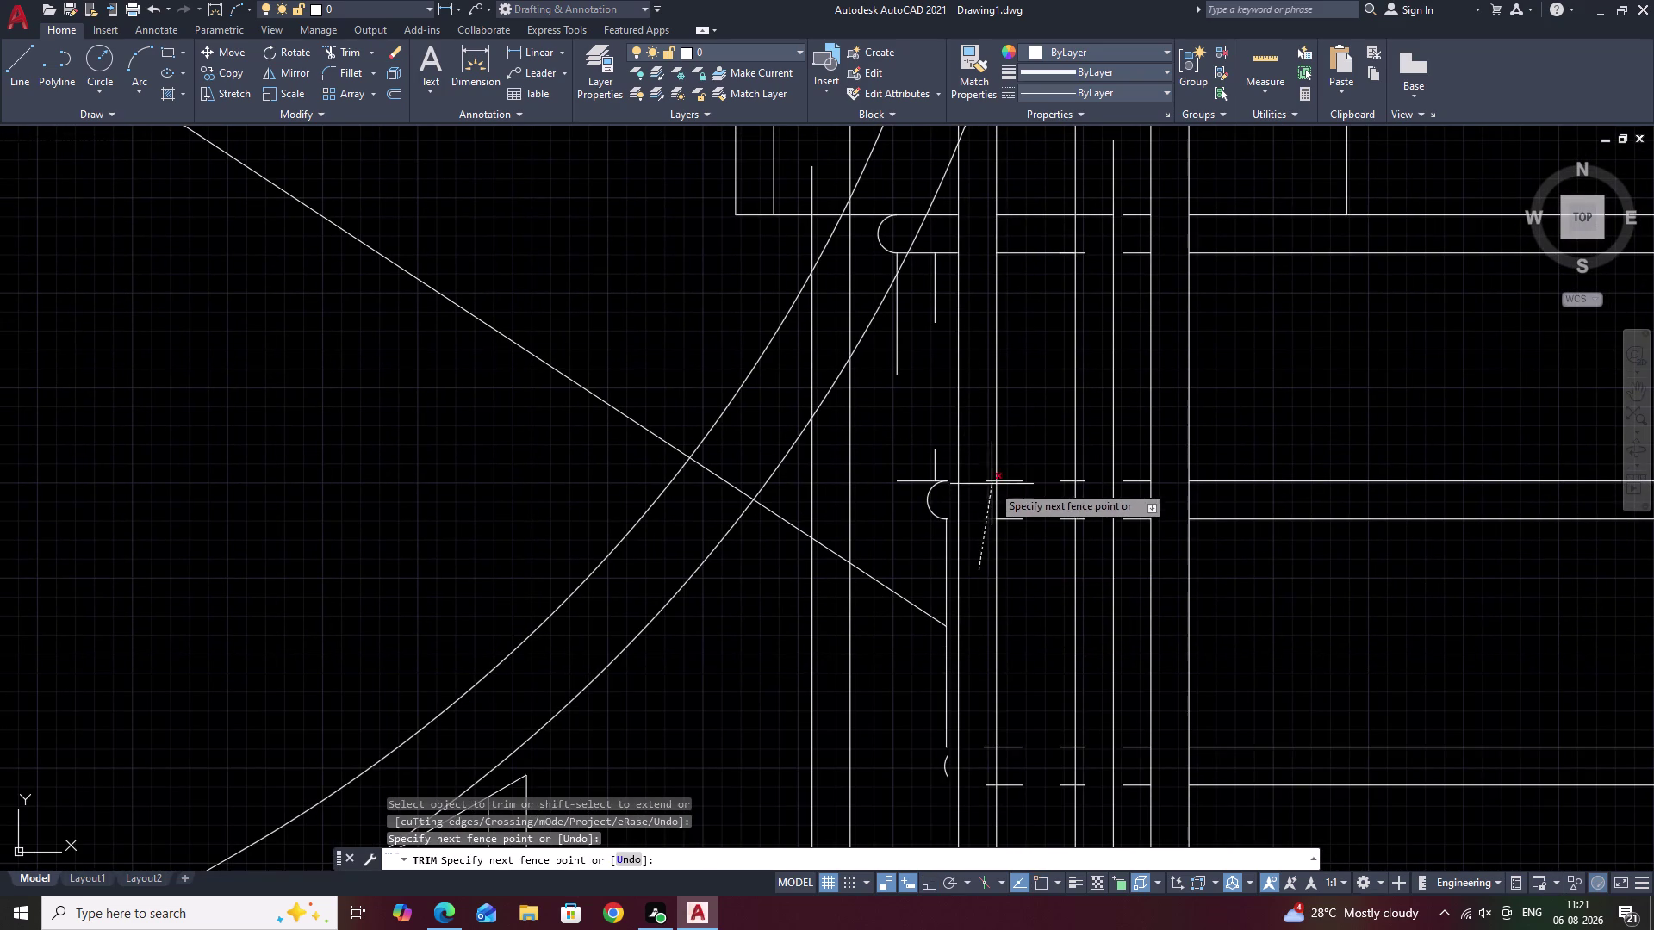
click(992, 475)
scroll(down, 3)
middle_drag(982, 724, 982, 555)
scroll(up, 3)
click(992, 611)
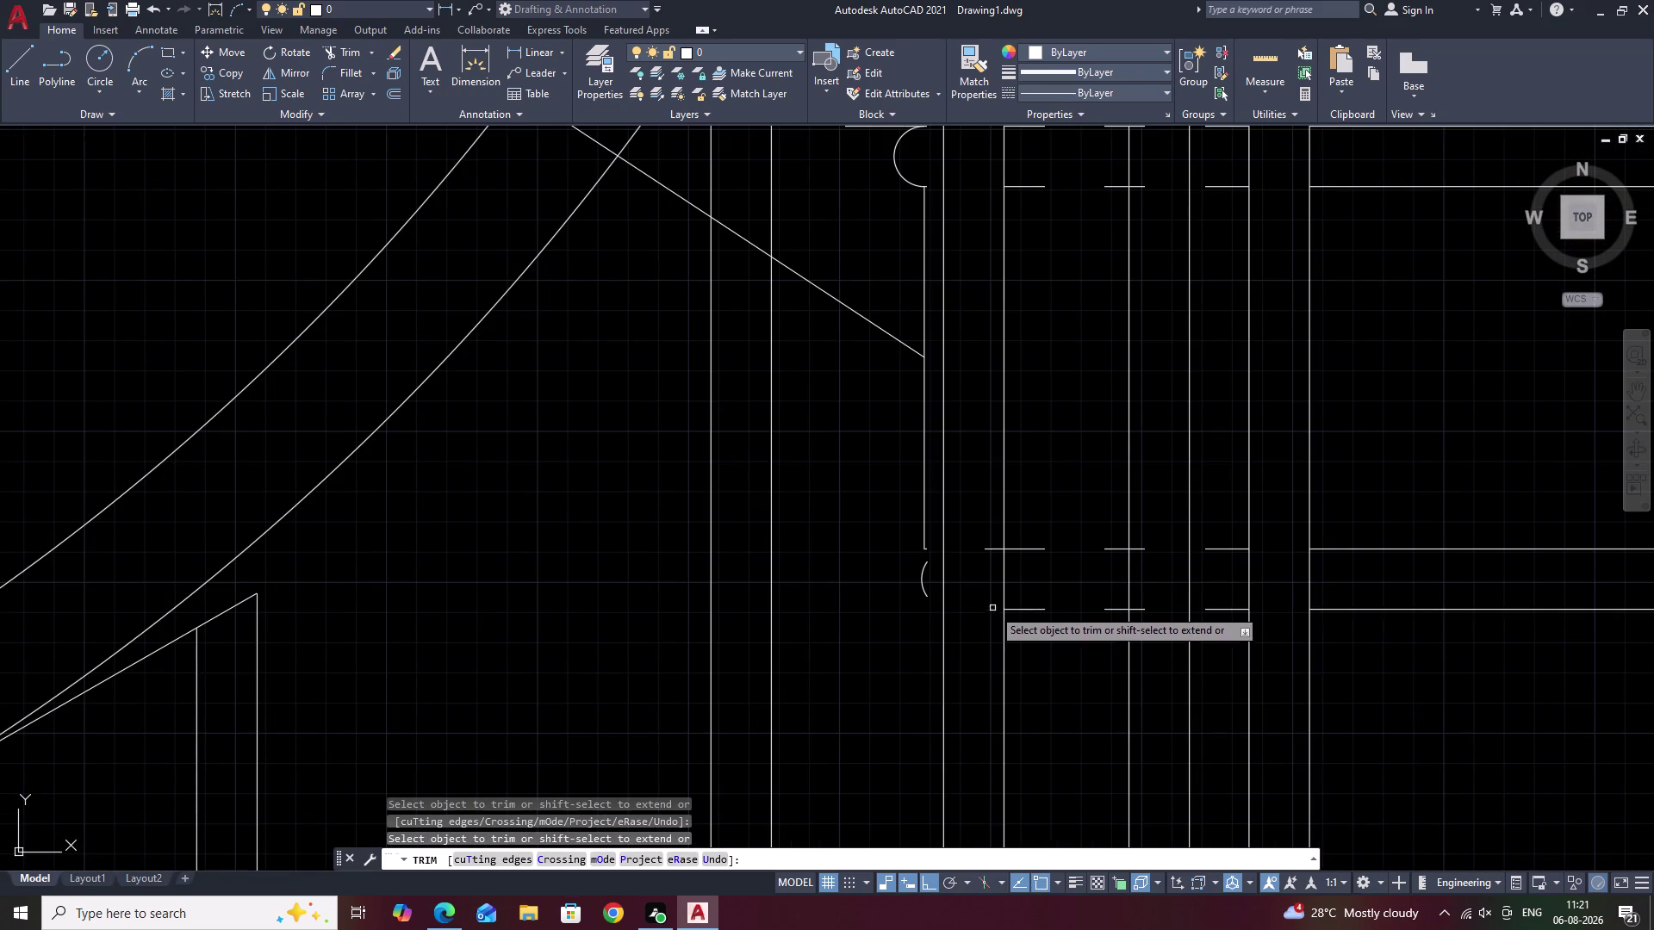
click(991, 545)
click(992, 547)
Trim the overlapping lines at the bottom treads, then select the stray baluster lines.
scroll(down, 3)
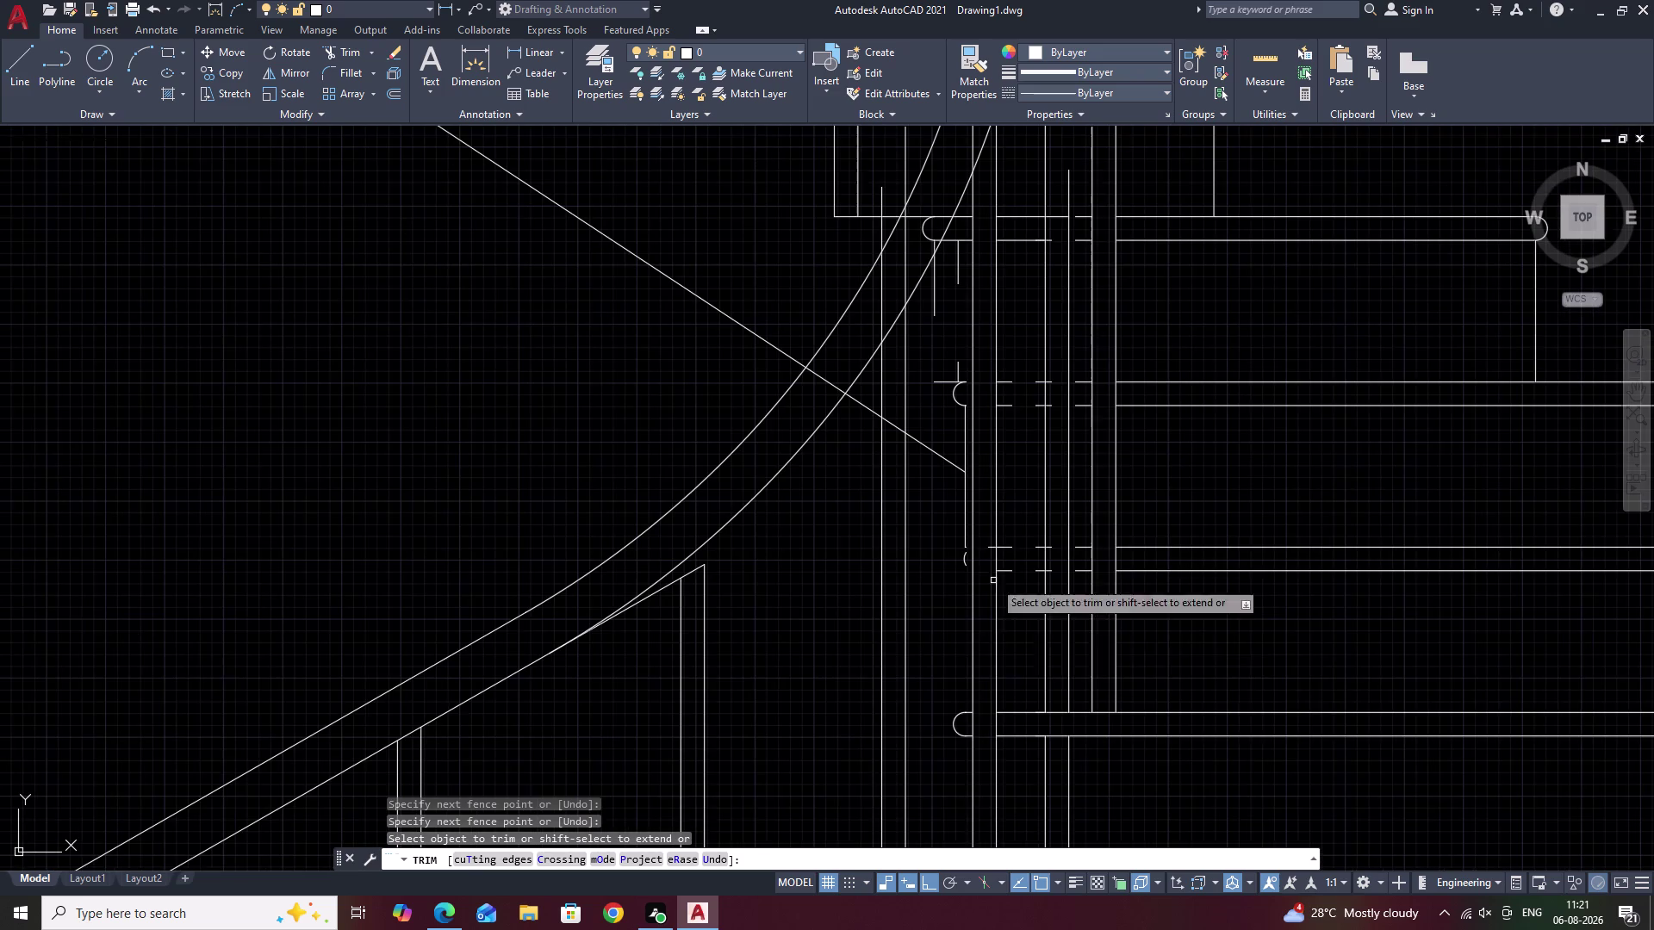
middle_drag(1012, 649, 1017, 593)
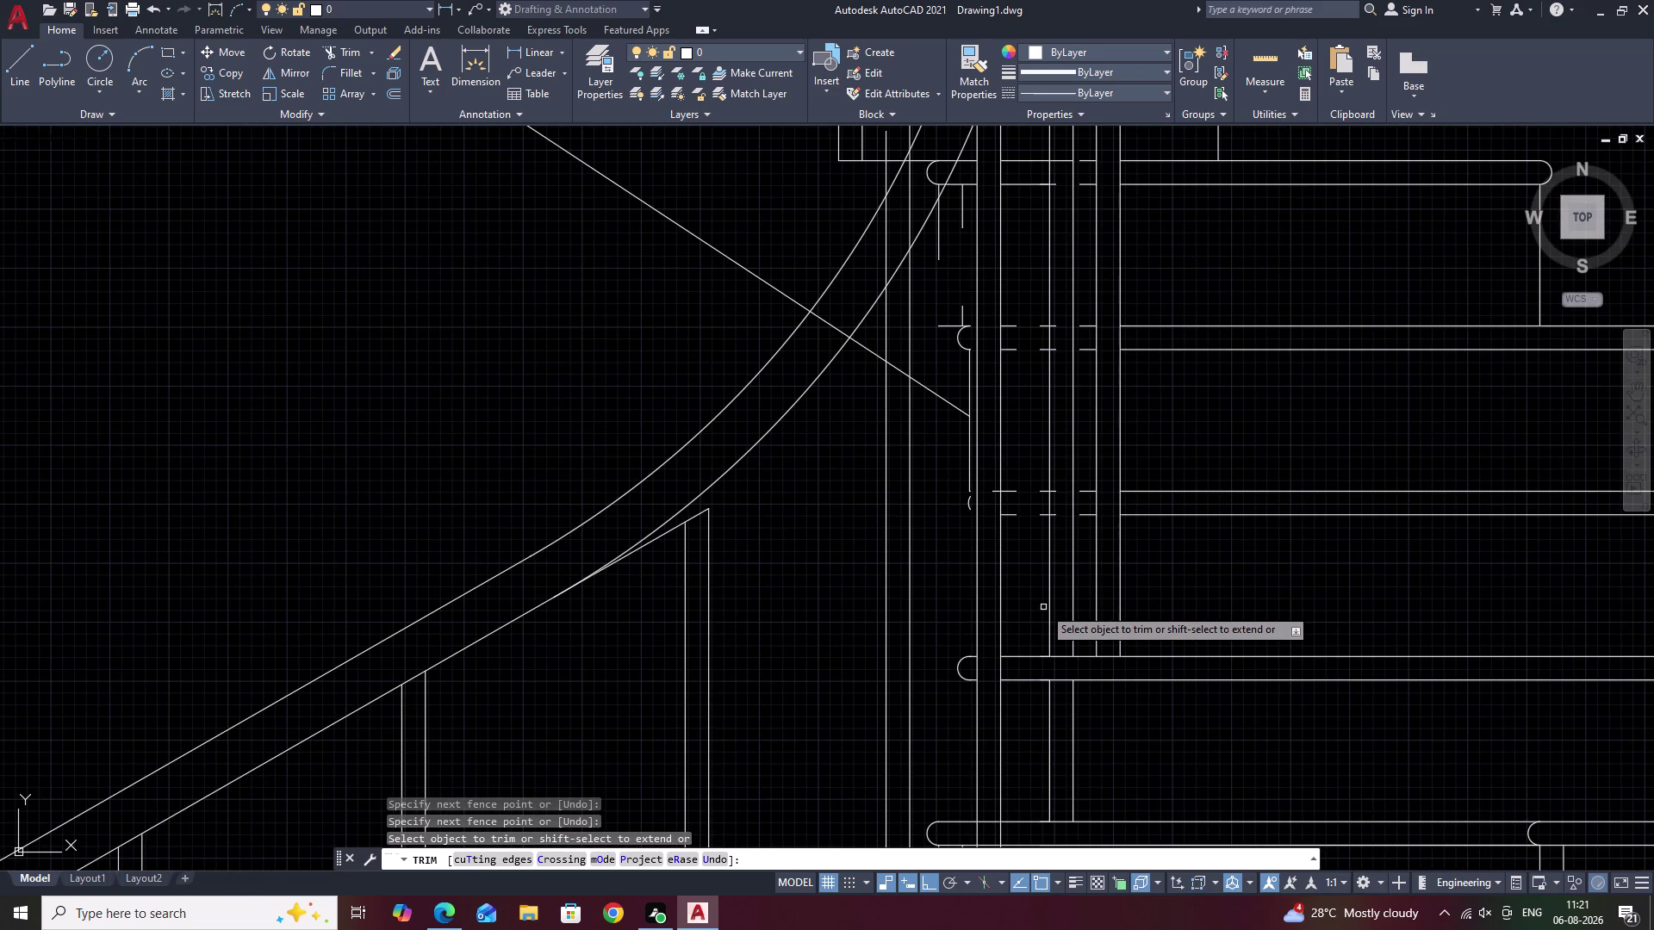
scroll(down, 3)
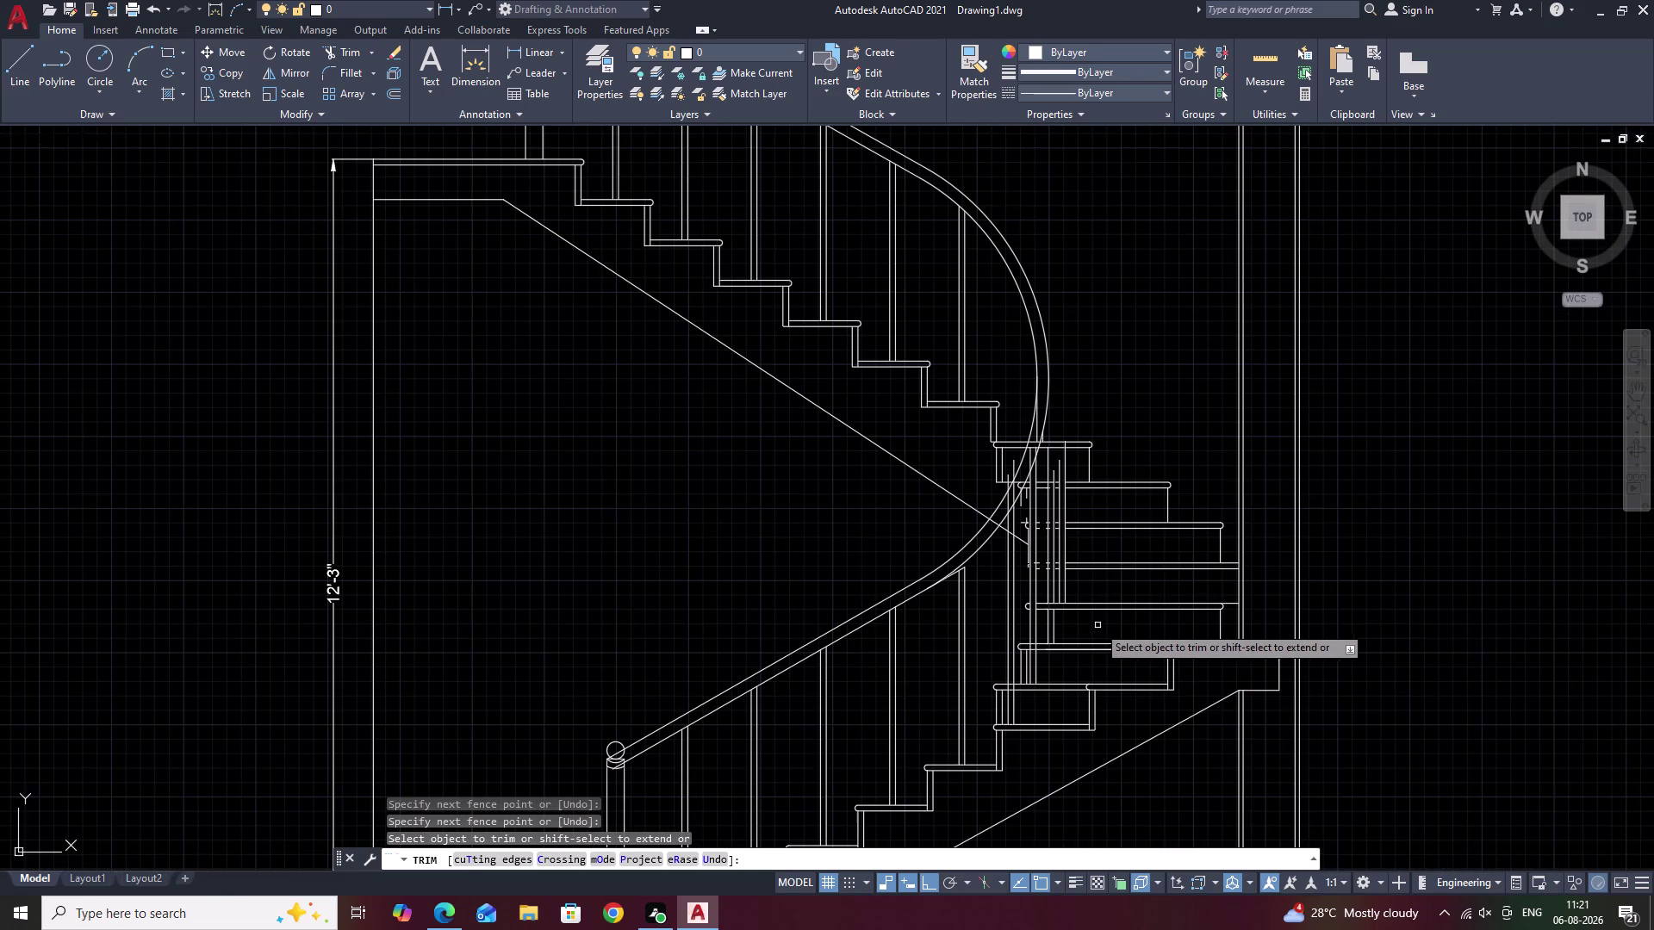
scroll(up, 3)
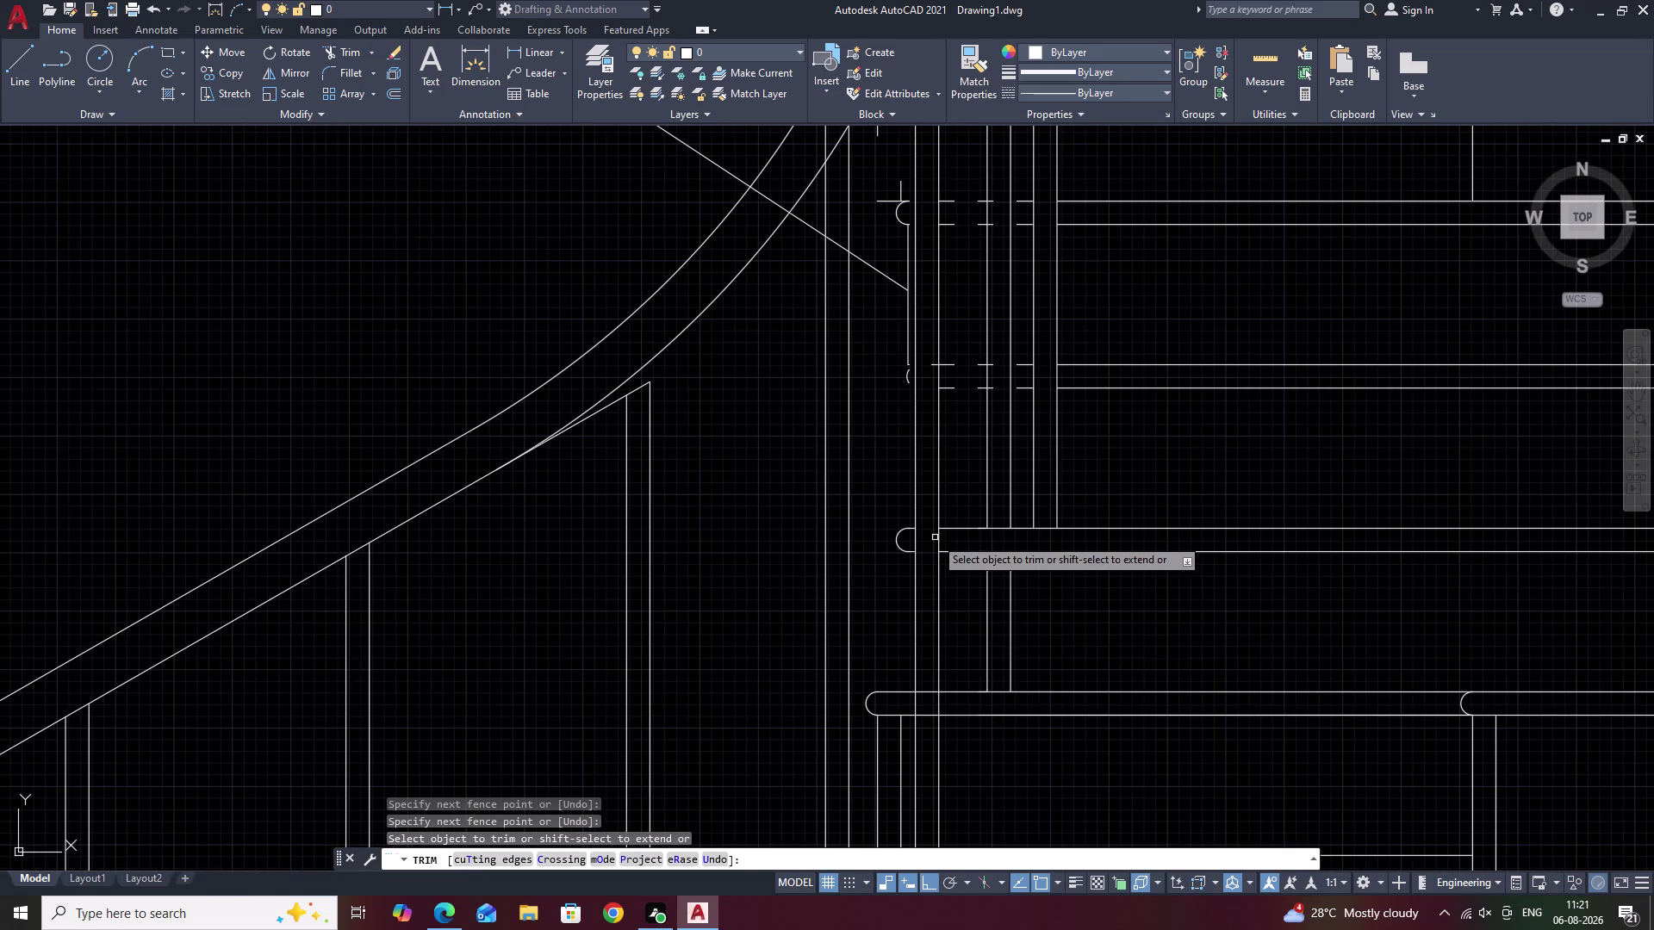
scroll(down, 3)
middle_drag(1079, 598, 985, 650)
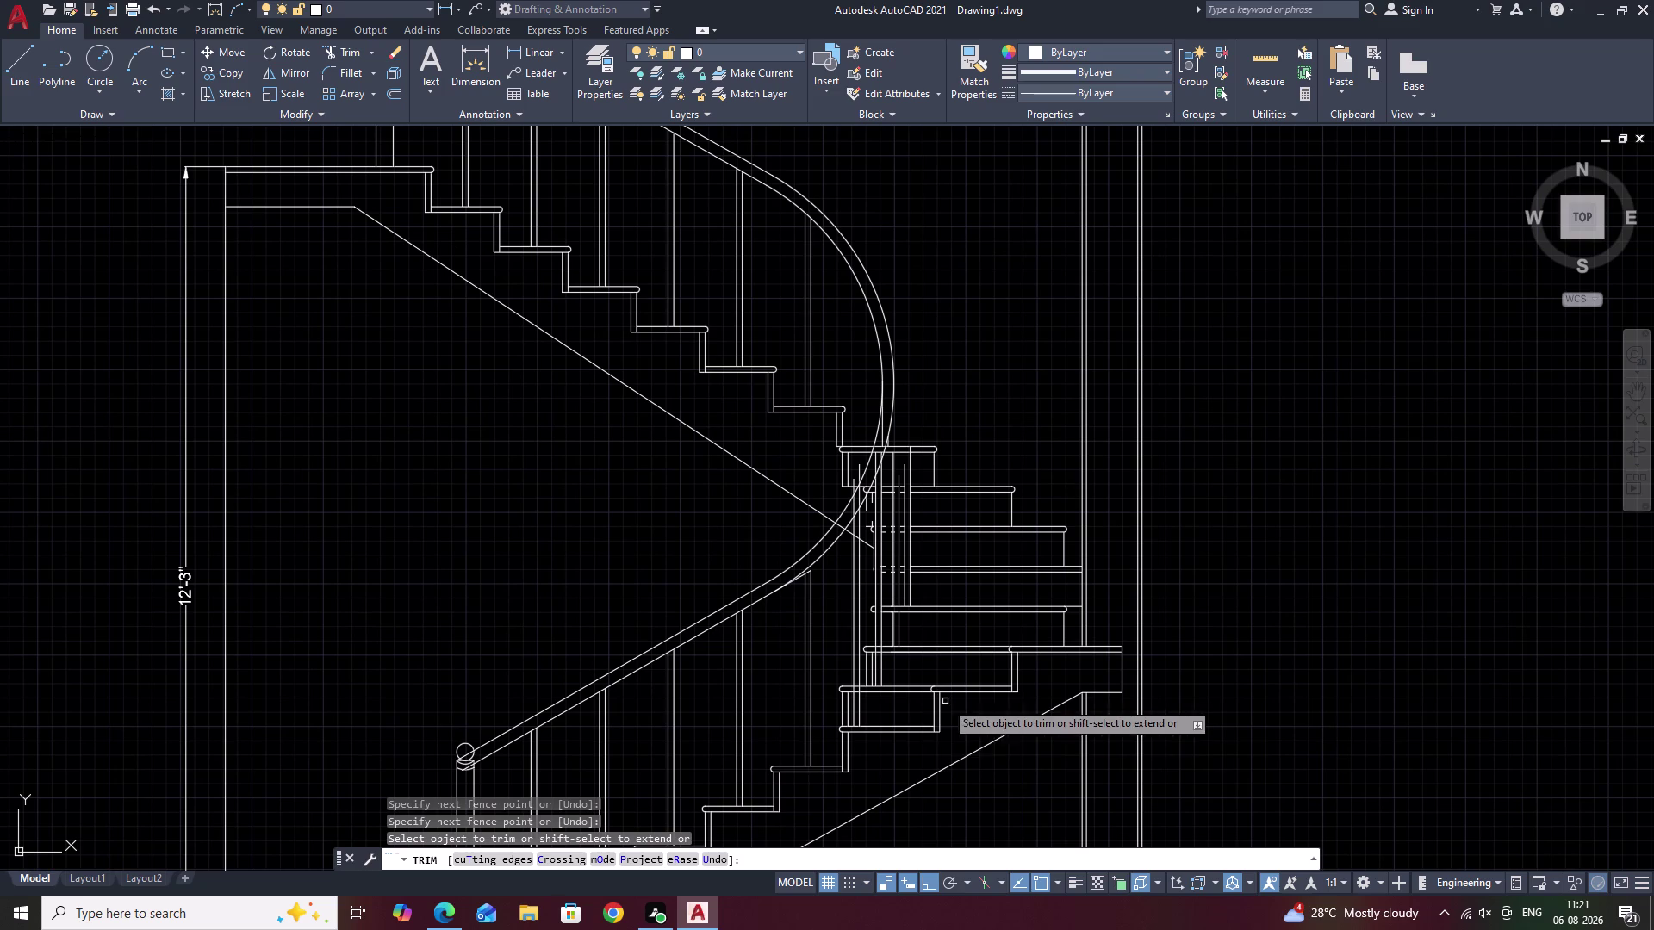
scroll(up, 3)
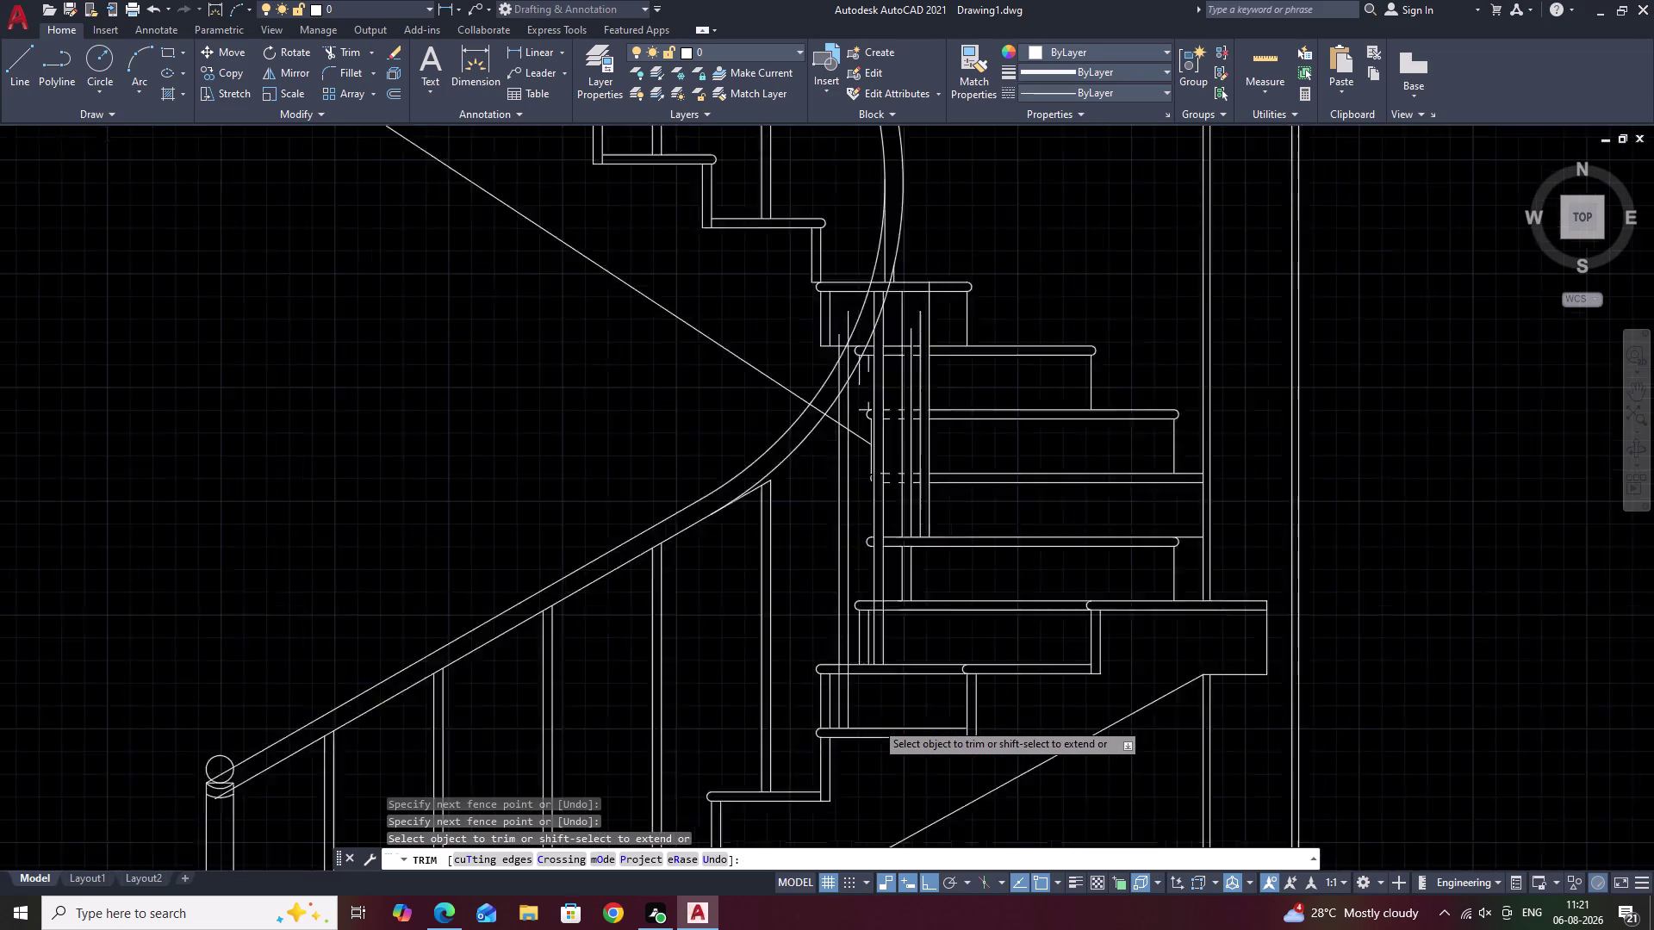
middle_drag(908, 553, 903, 645)
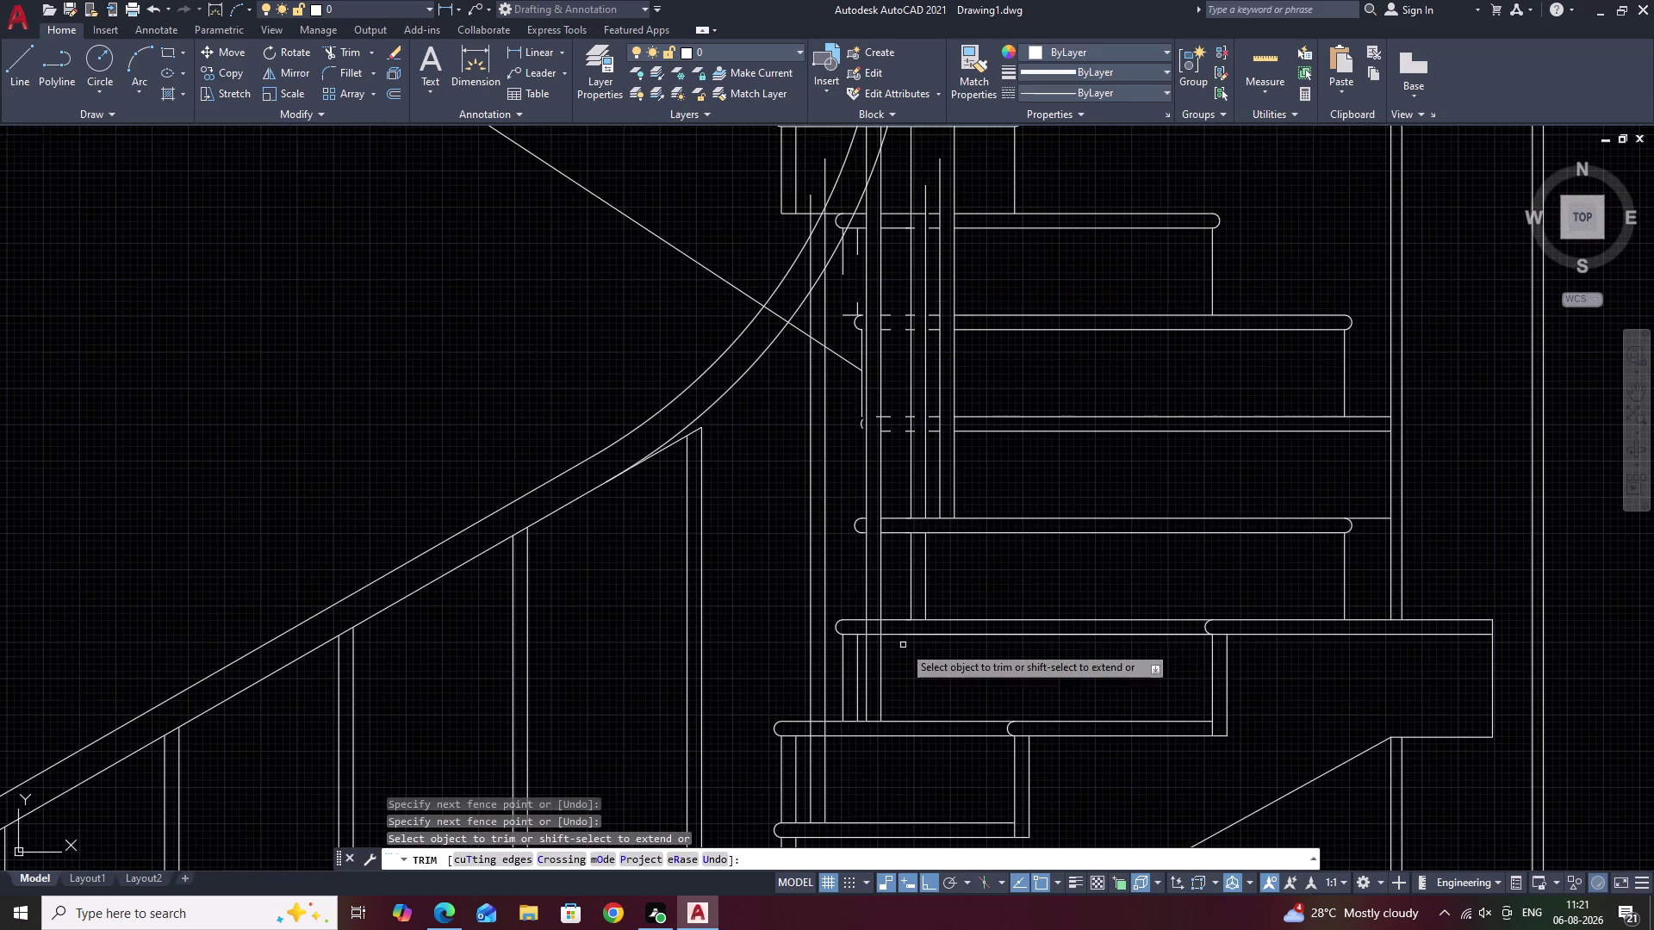
scroll(up, 3)
drag(852, 541, 865, 673)
drag(851, 691, 858, 628)
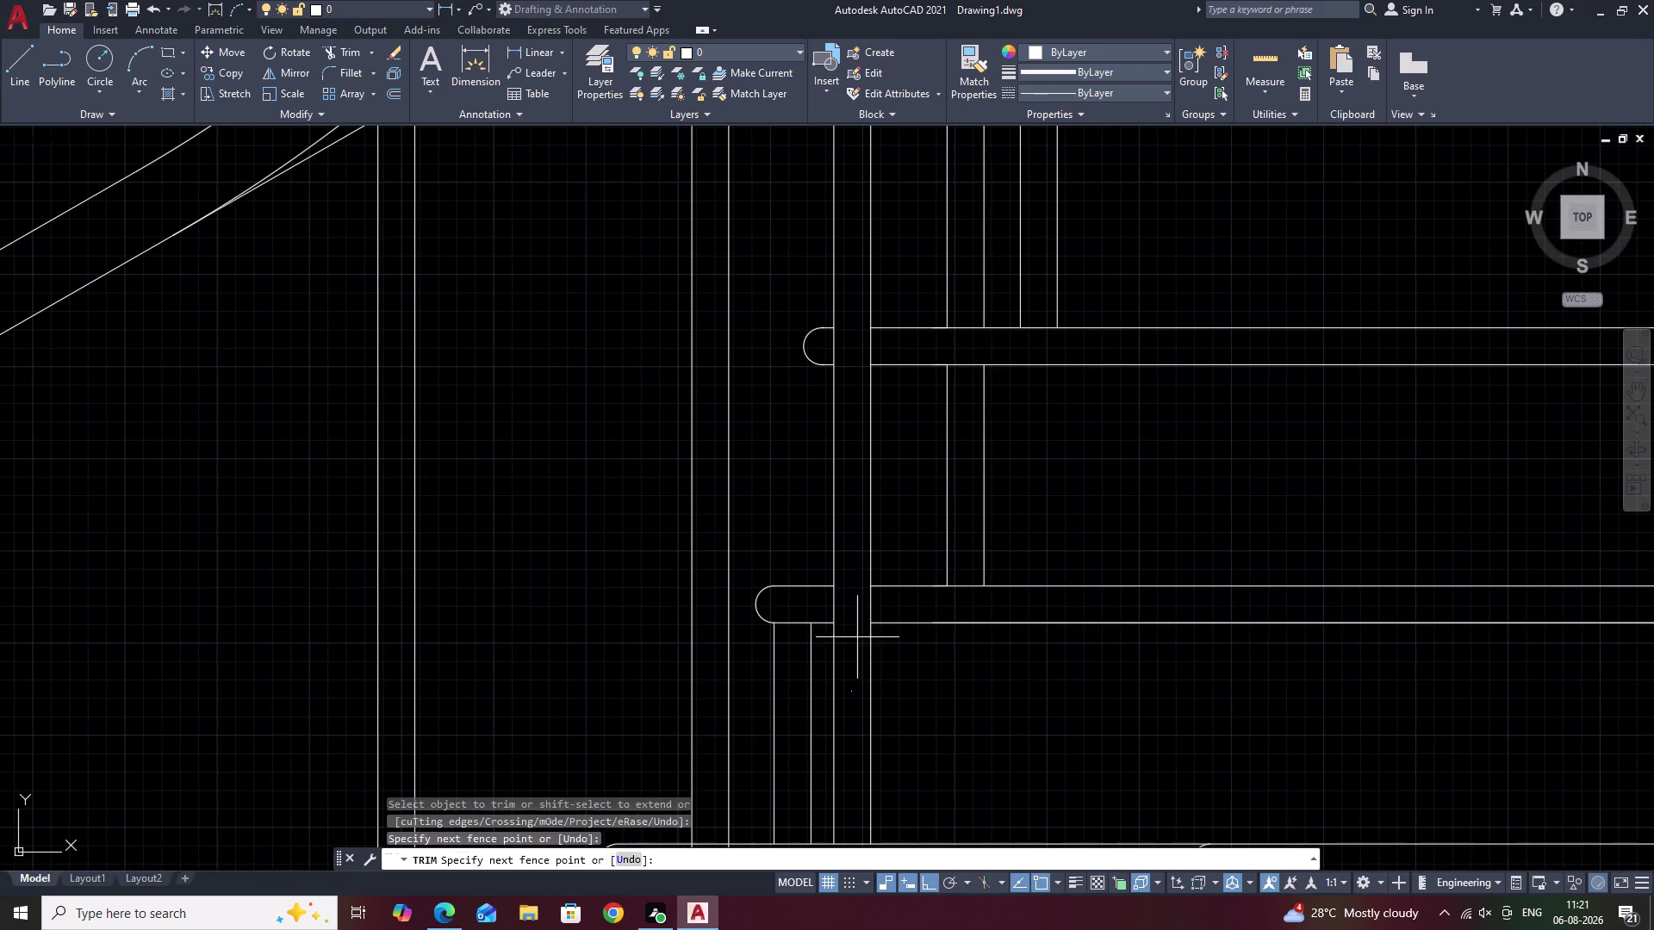
middle_drag(852, 625, 874, 377)
scroll(down, 3)
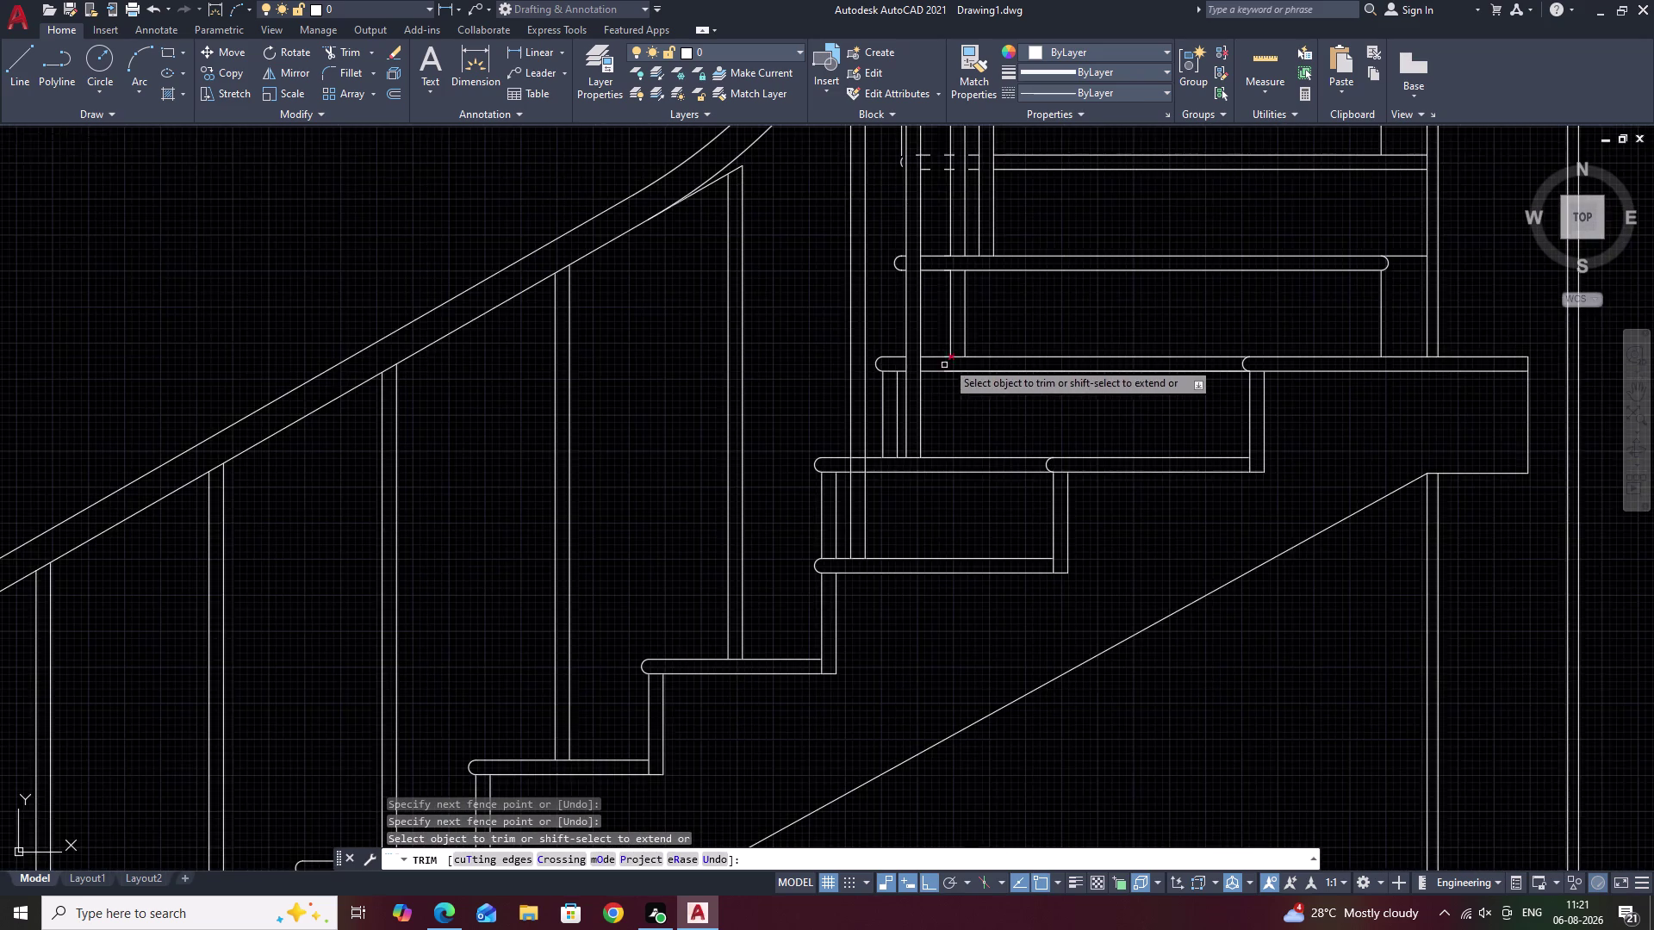
middle_drag(947, 358, 933, 709)
scroll(up, 3)
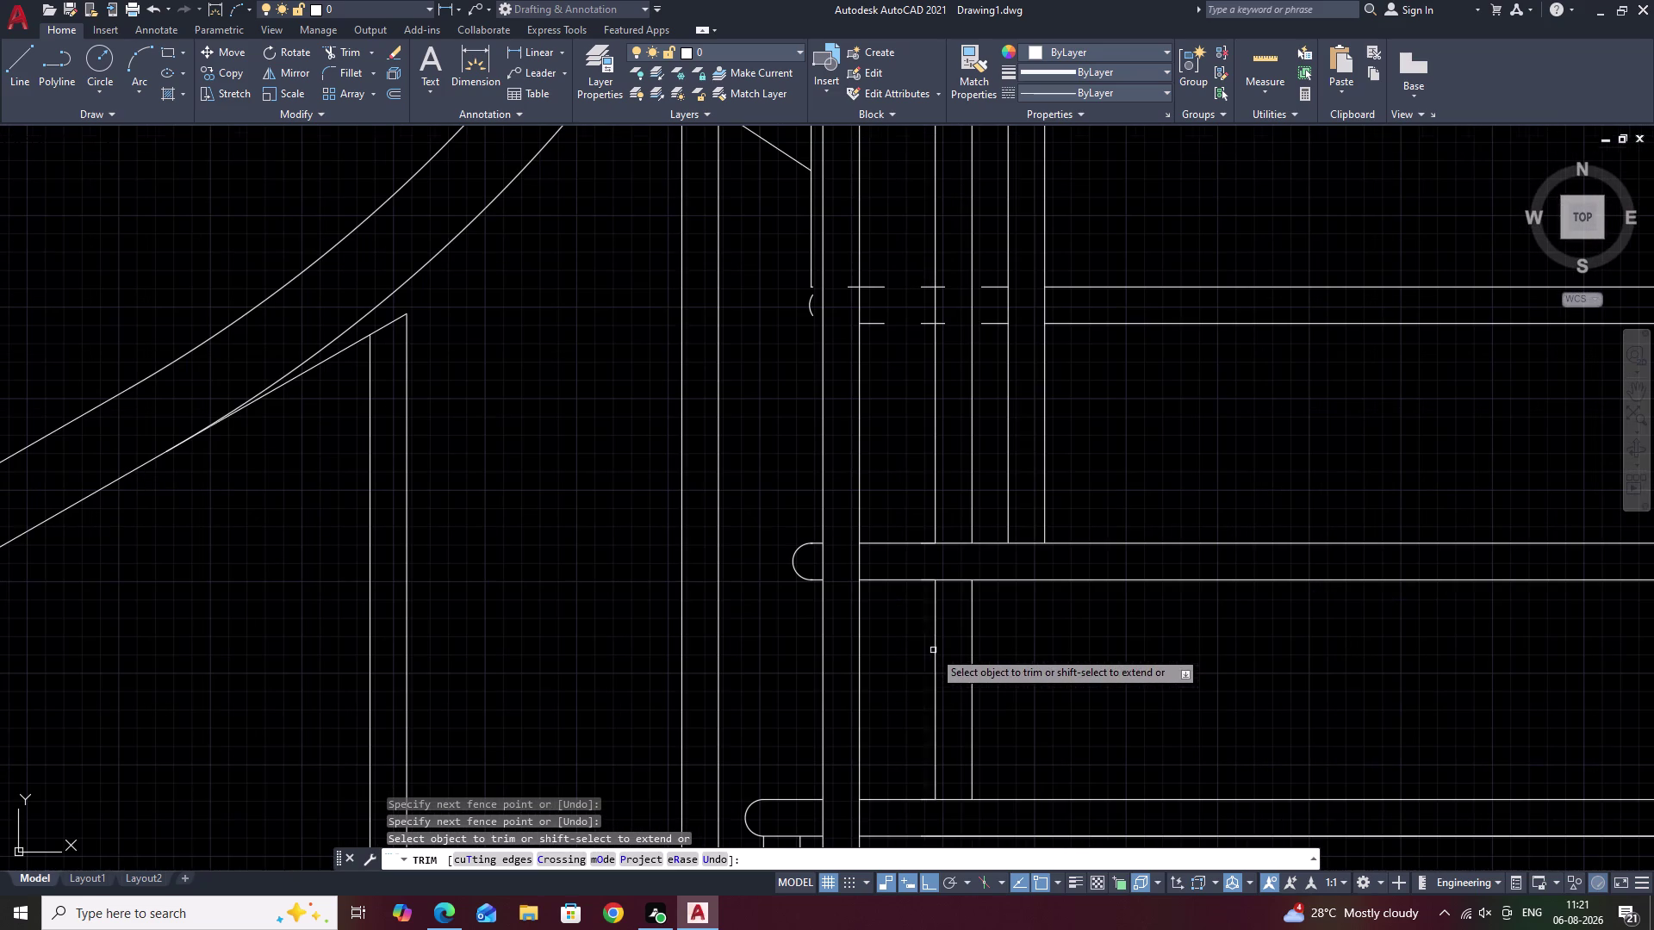
key(Escape)
drag(1010, 634, 1000, 636)
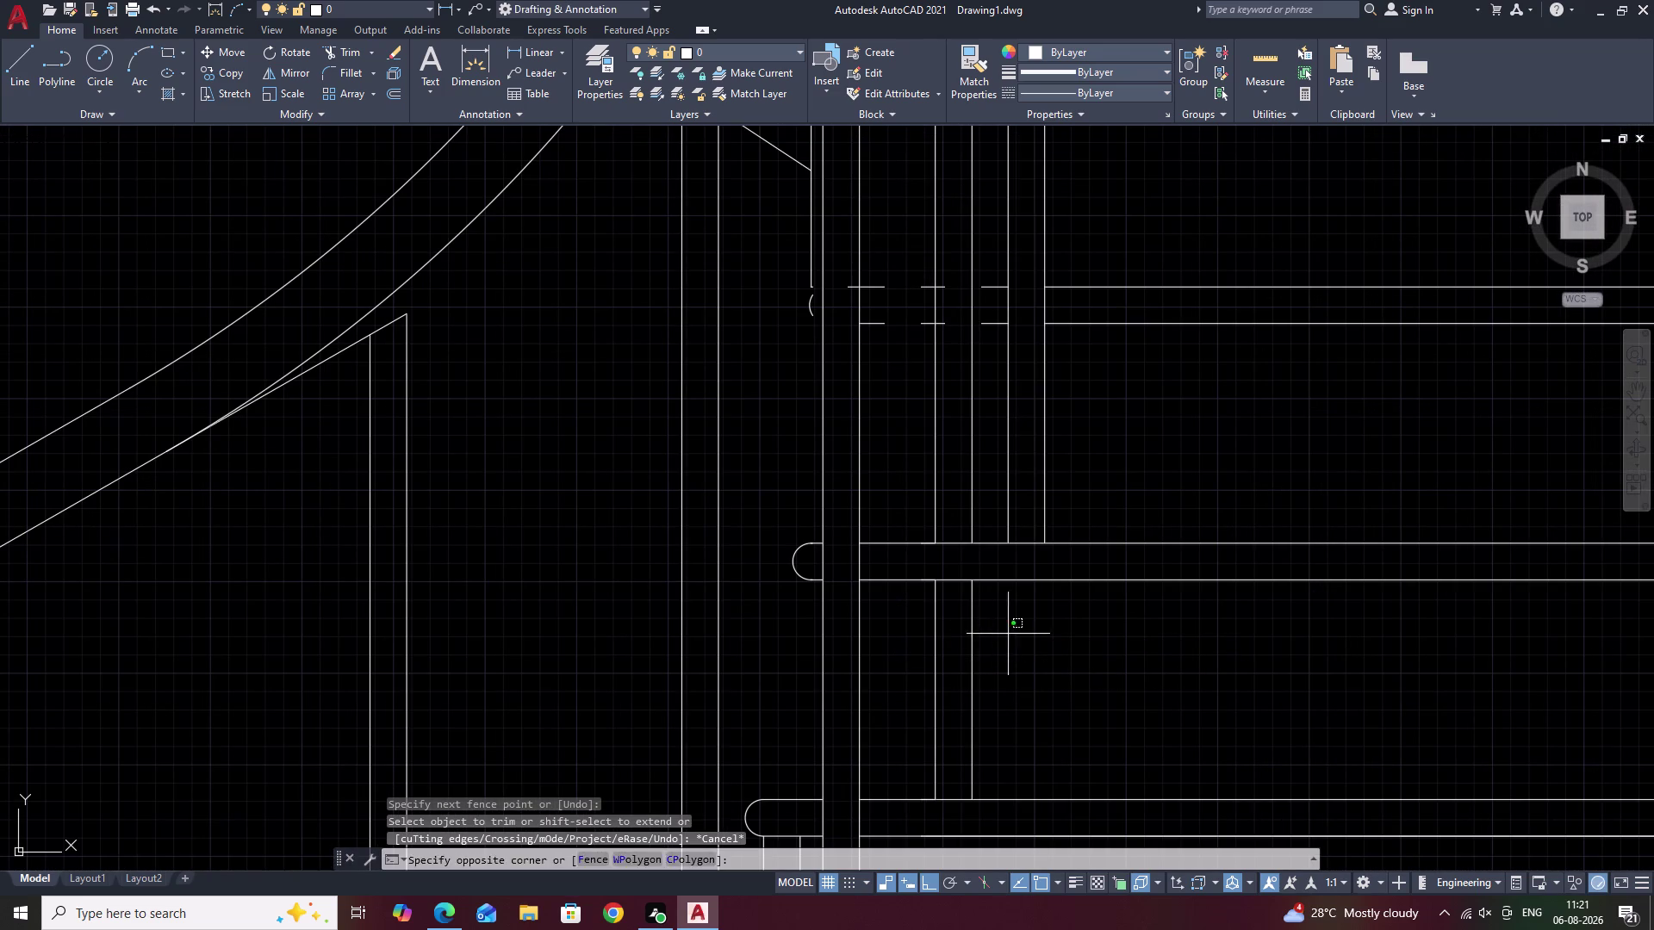
drag(999, 635, 925, 655)
Erase the first group of stray baluster lines near the stair turn.
drag(985, 427, 940, 441)
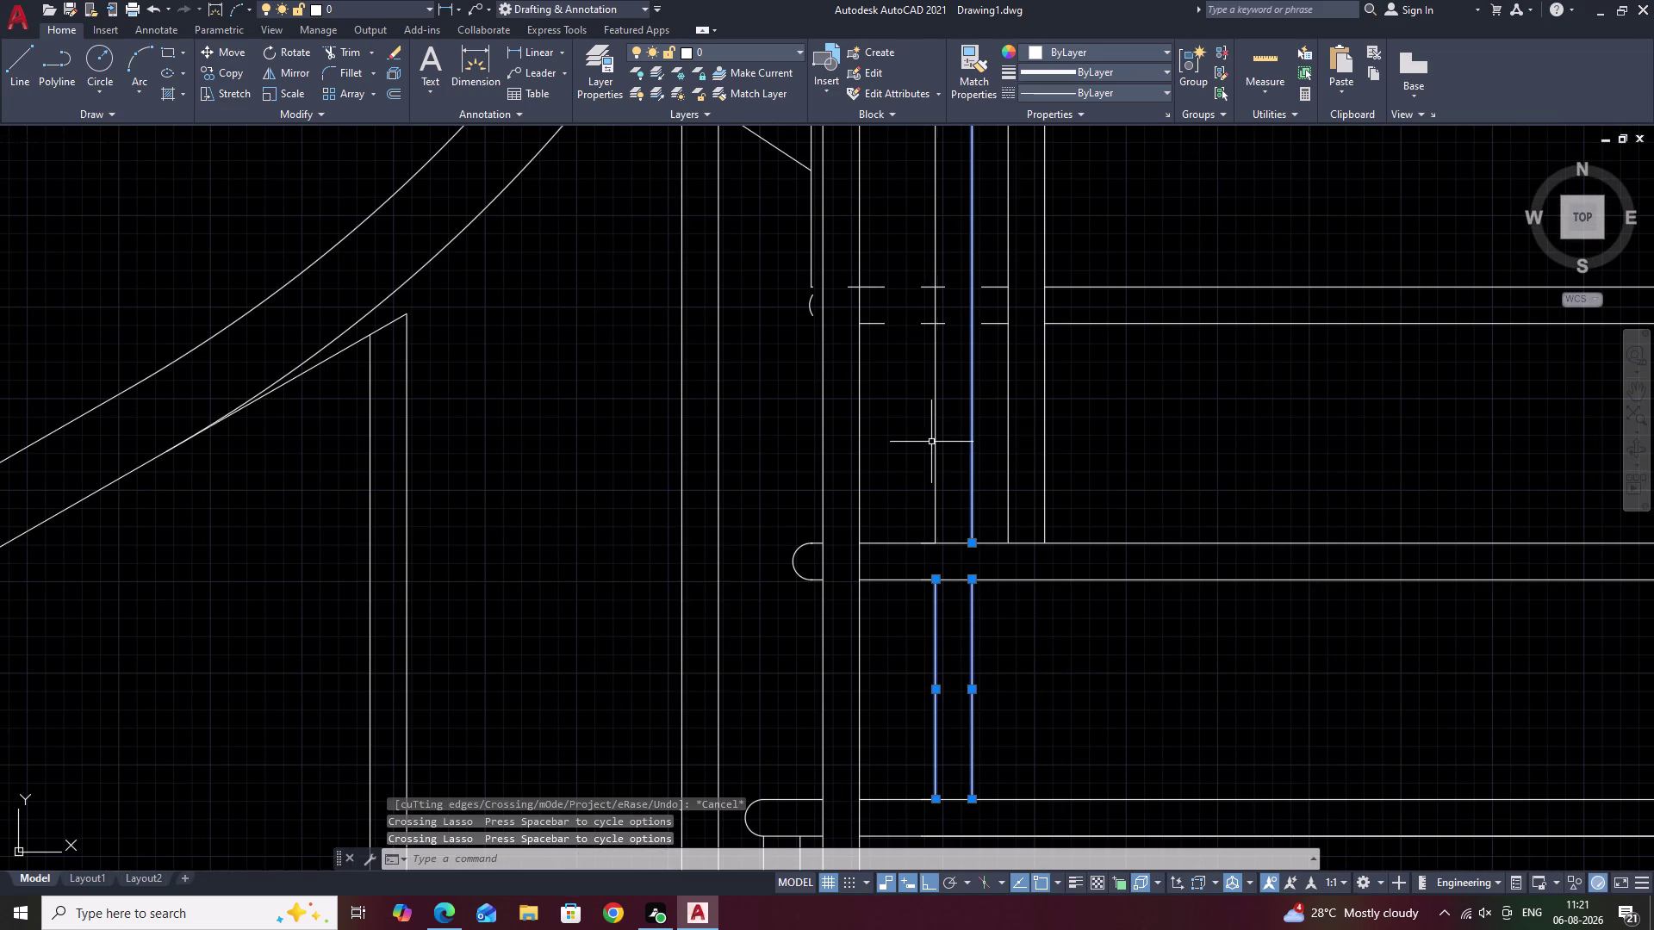
click(935, 440)
scroll(down, 3)
middle_drag(940, 419, 930, 575)
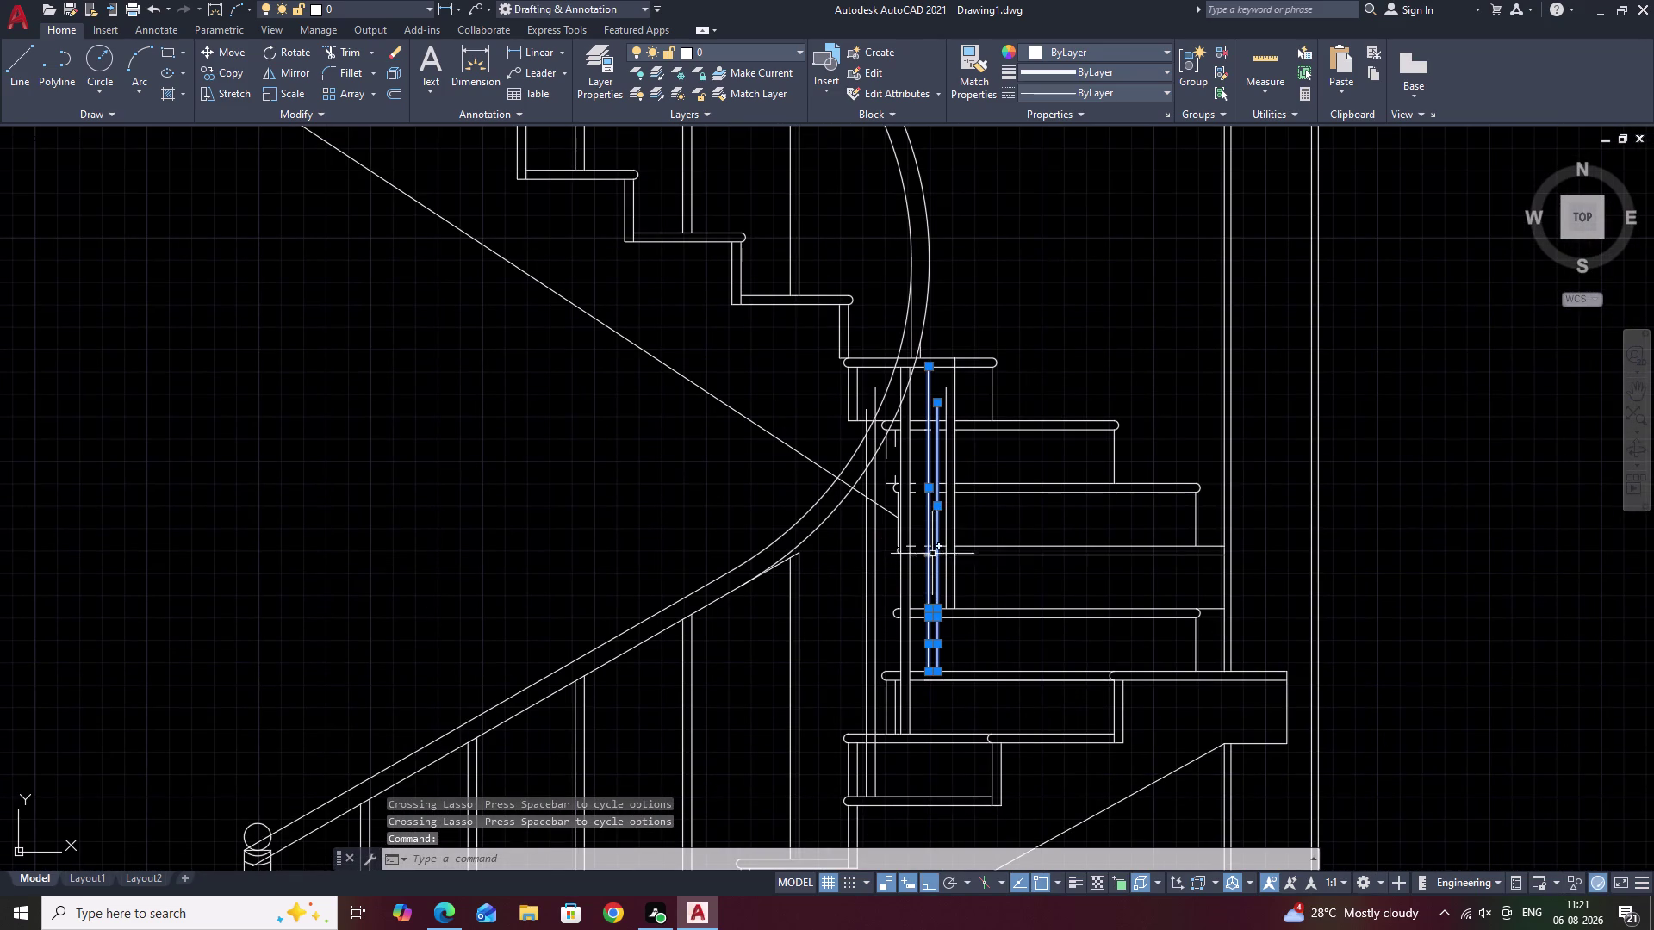
text(E)
key(space)
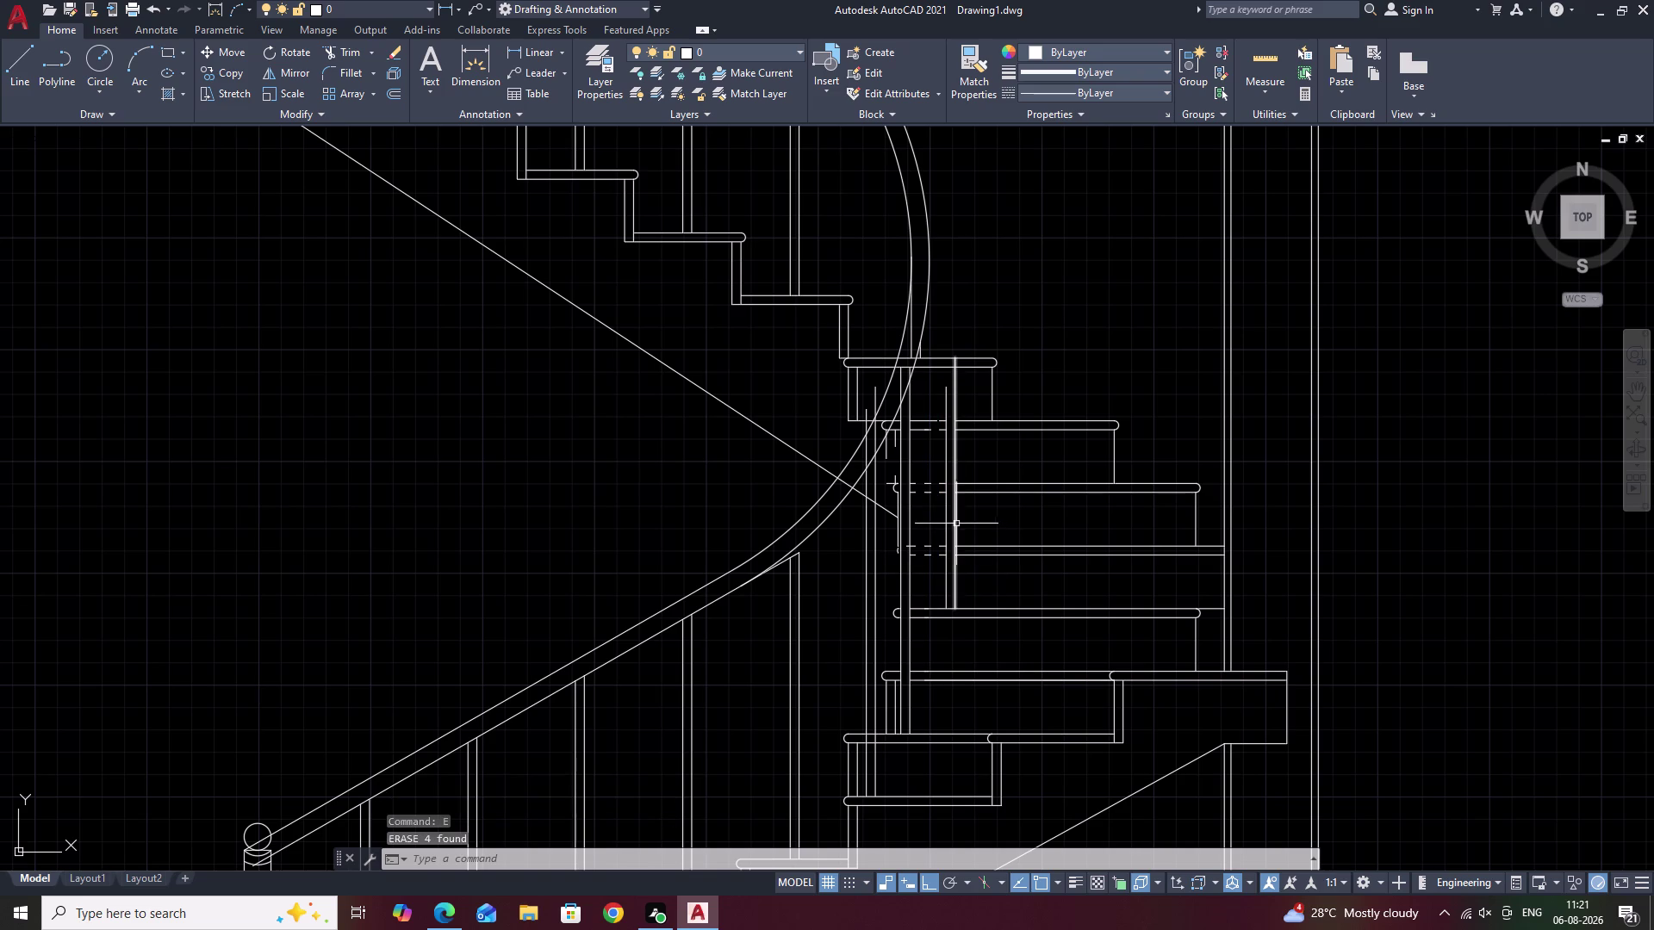
Erase the two remaining leftover baluster lines.
click(955, 528)
click(947, 531)
text(E)
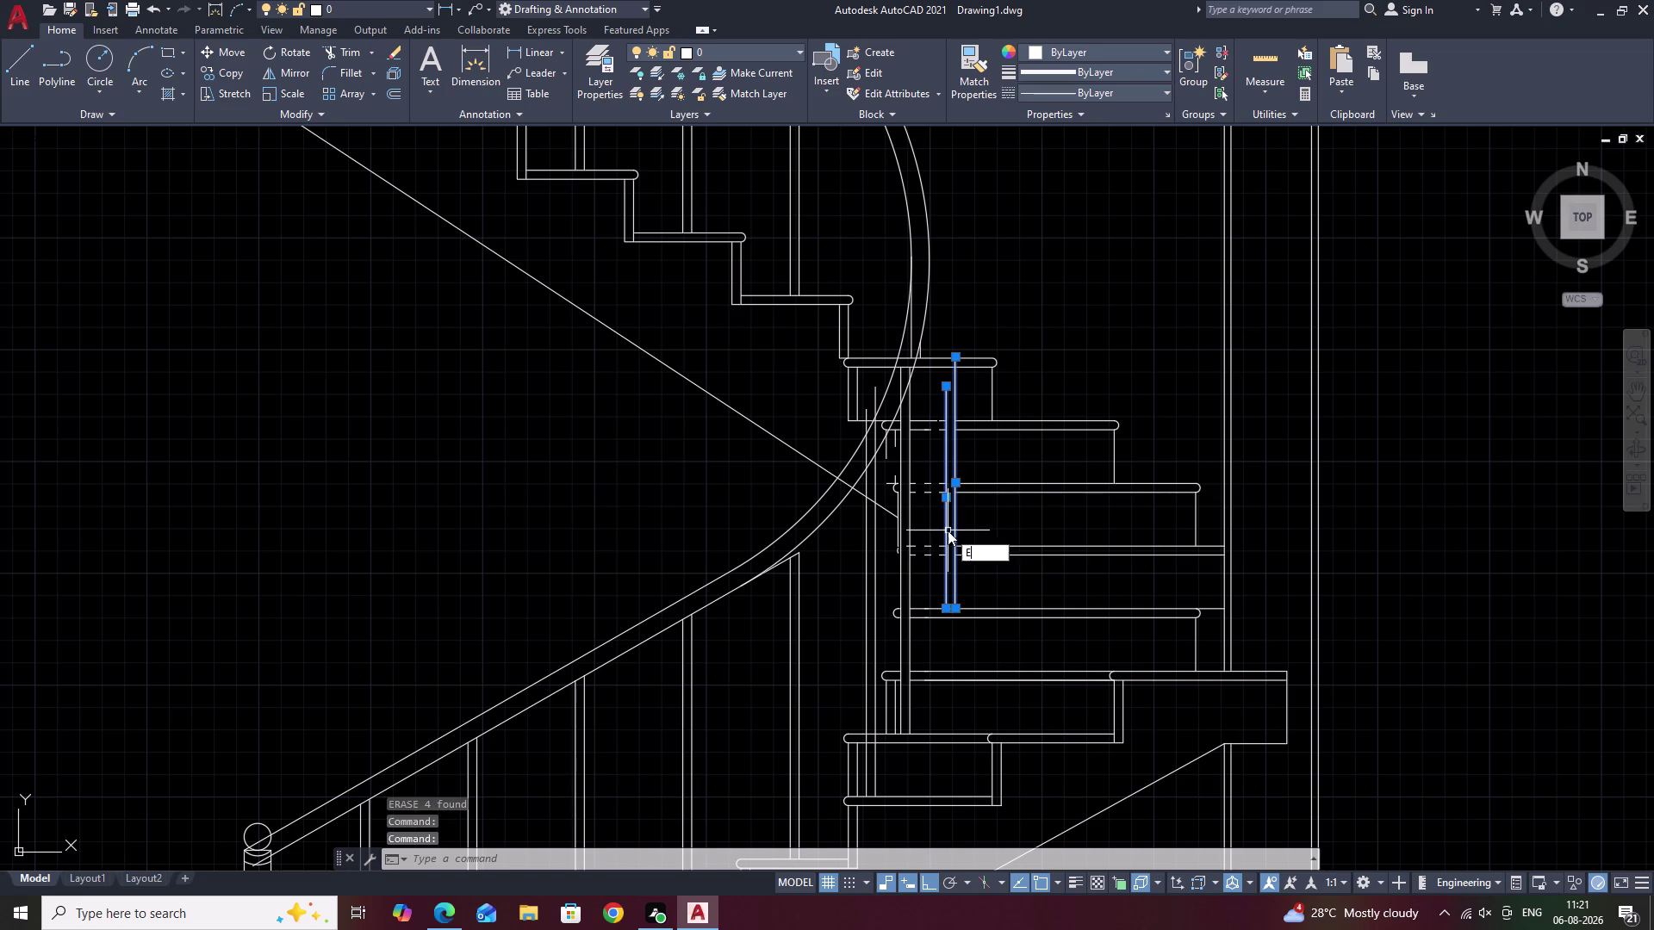
key(space)
scroll(down, 3)
middle_drag(948, 531, 948, 677)
scroll(up, 3)
scroll(up, 3)
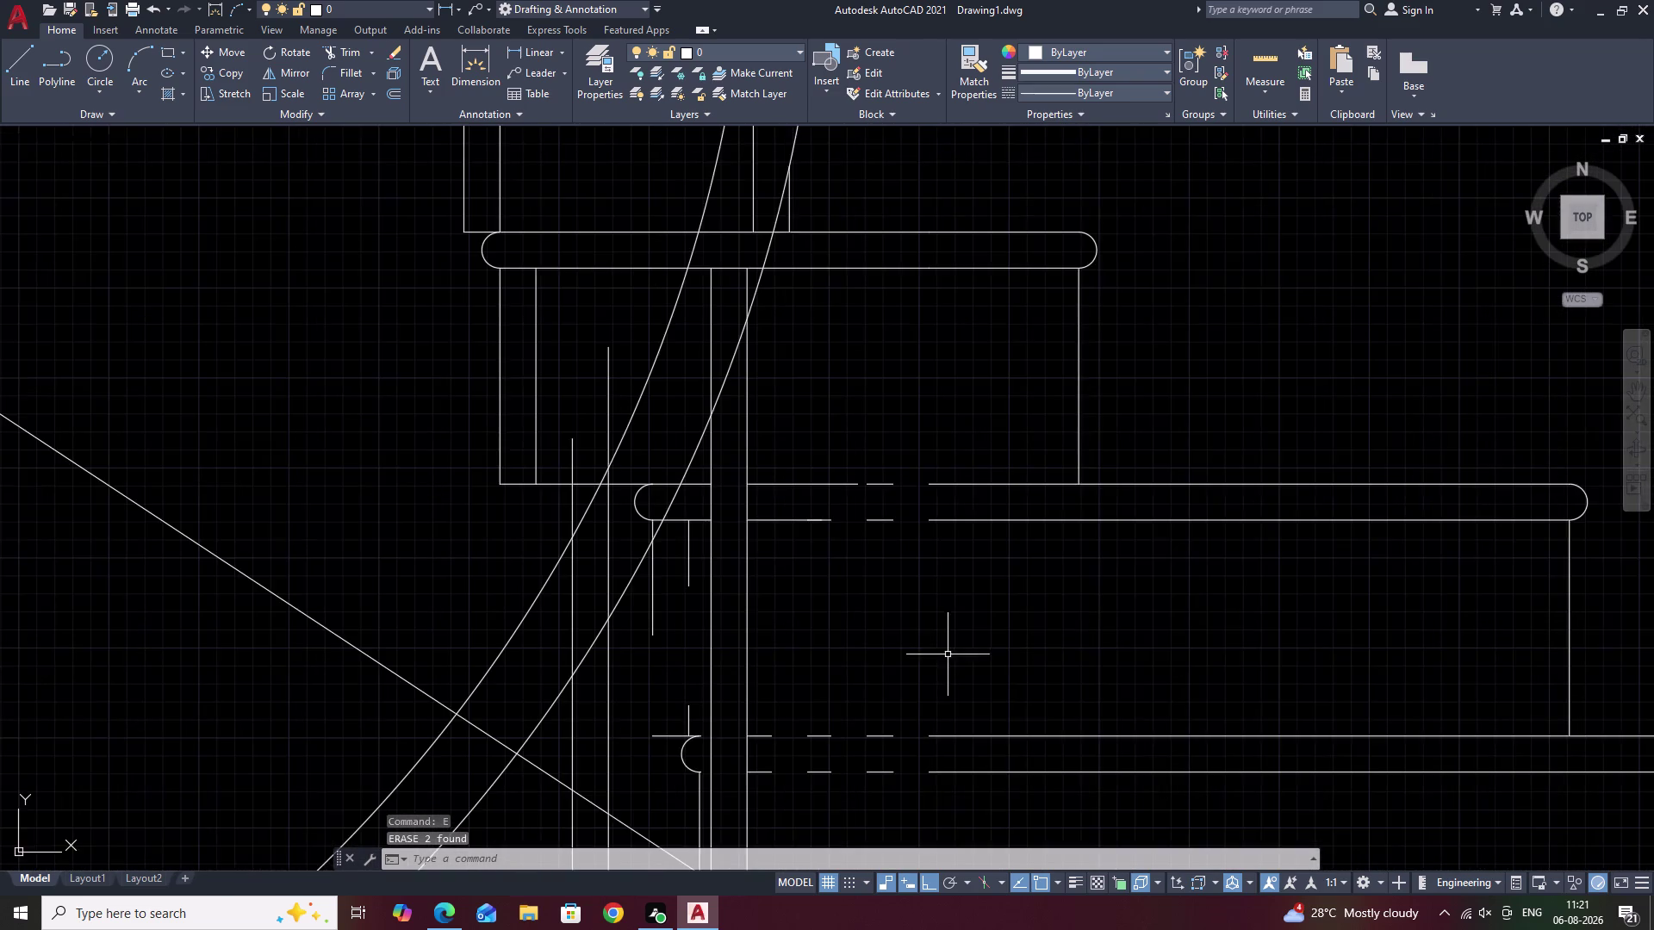
middle_drag(947, 654, 967, 512)
text(EX)
key(space)
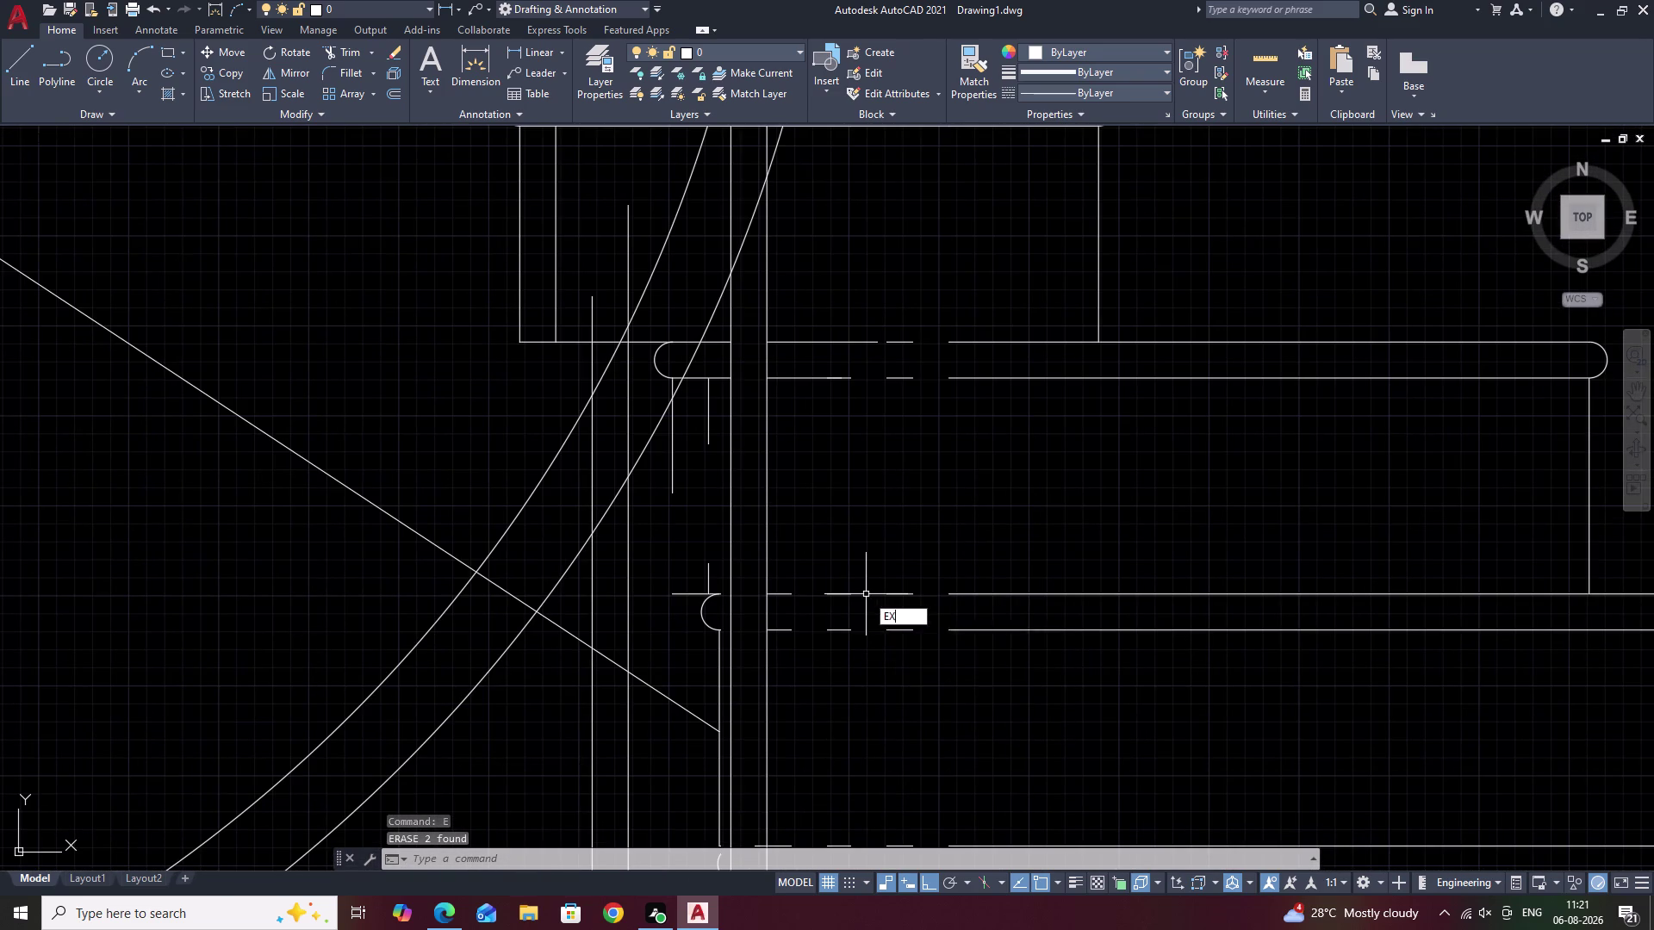
click(785, 594)
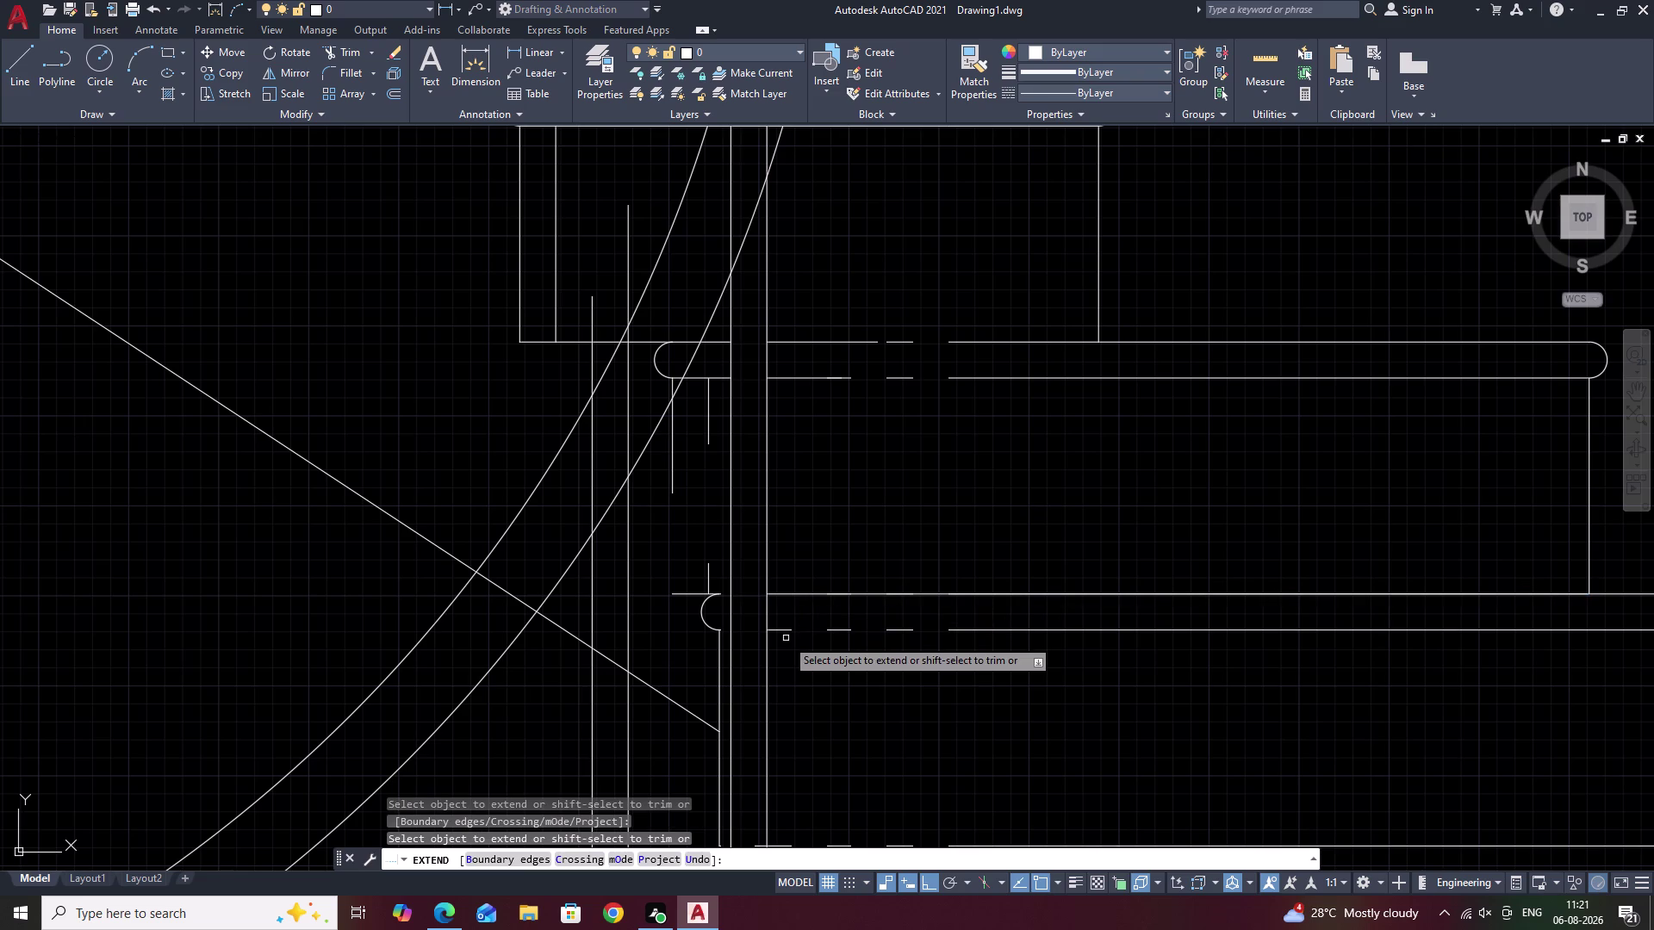
Extend the short tread lines along the staircase to their edges.
click(786, 629)
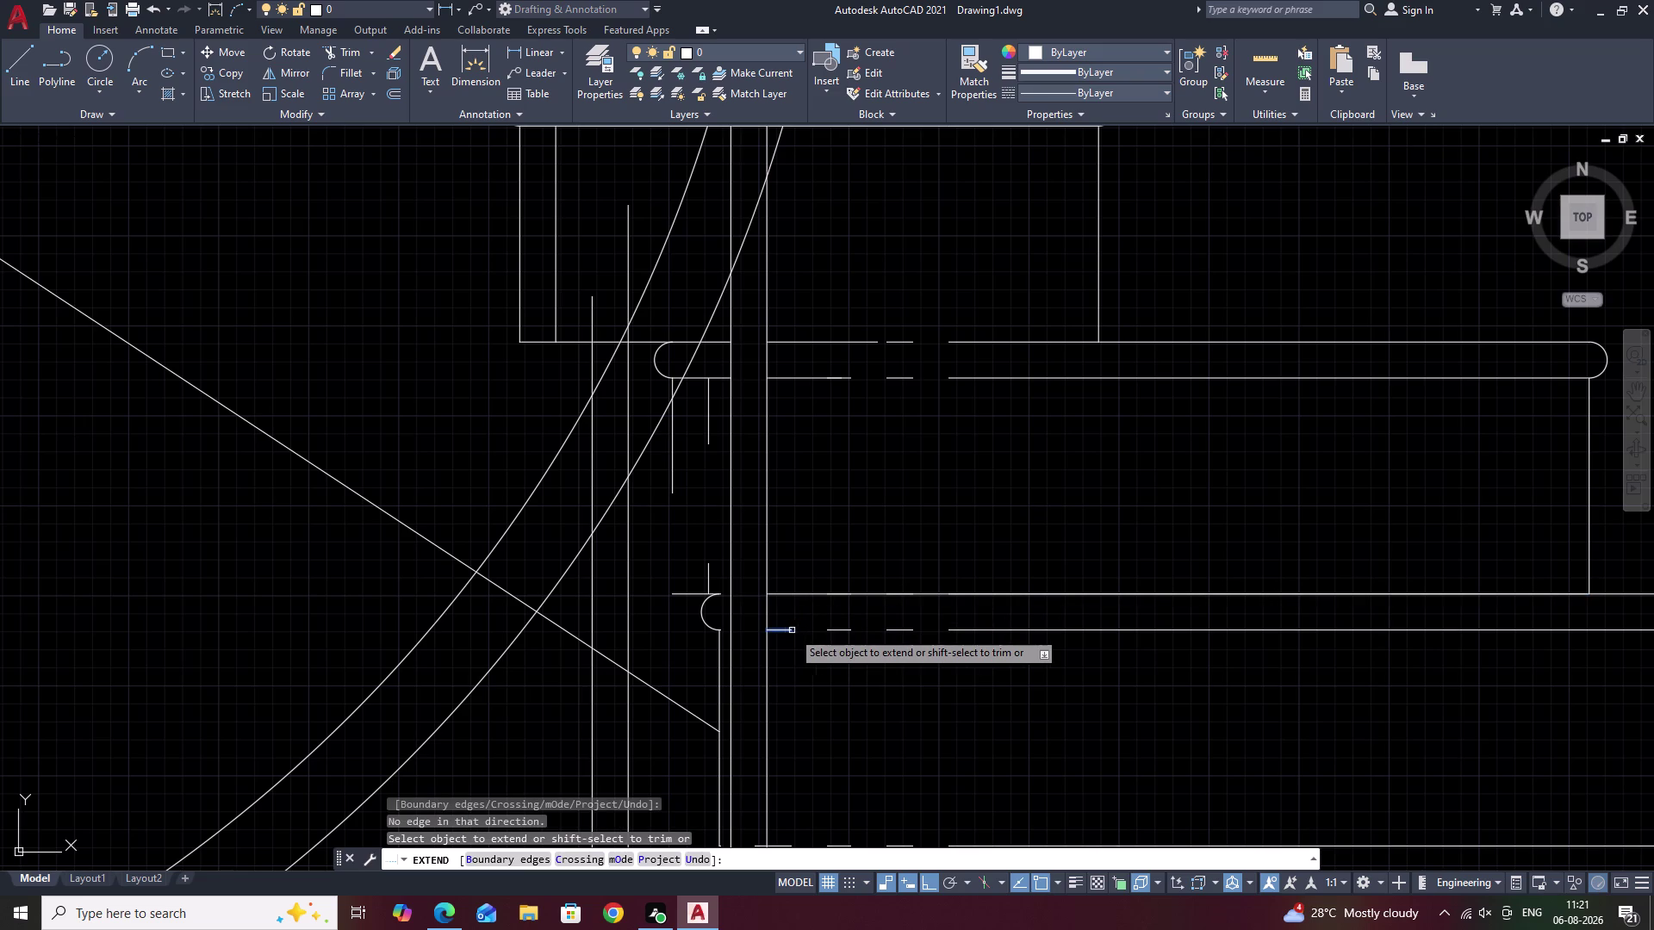
click(953, 630)
scroll(down, 3)
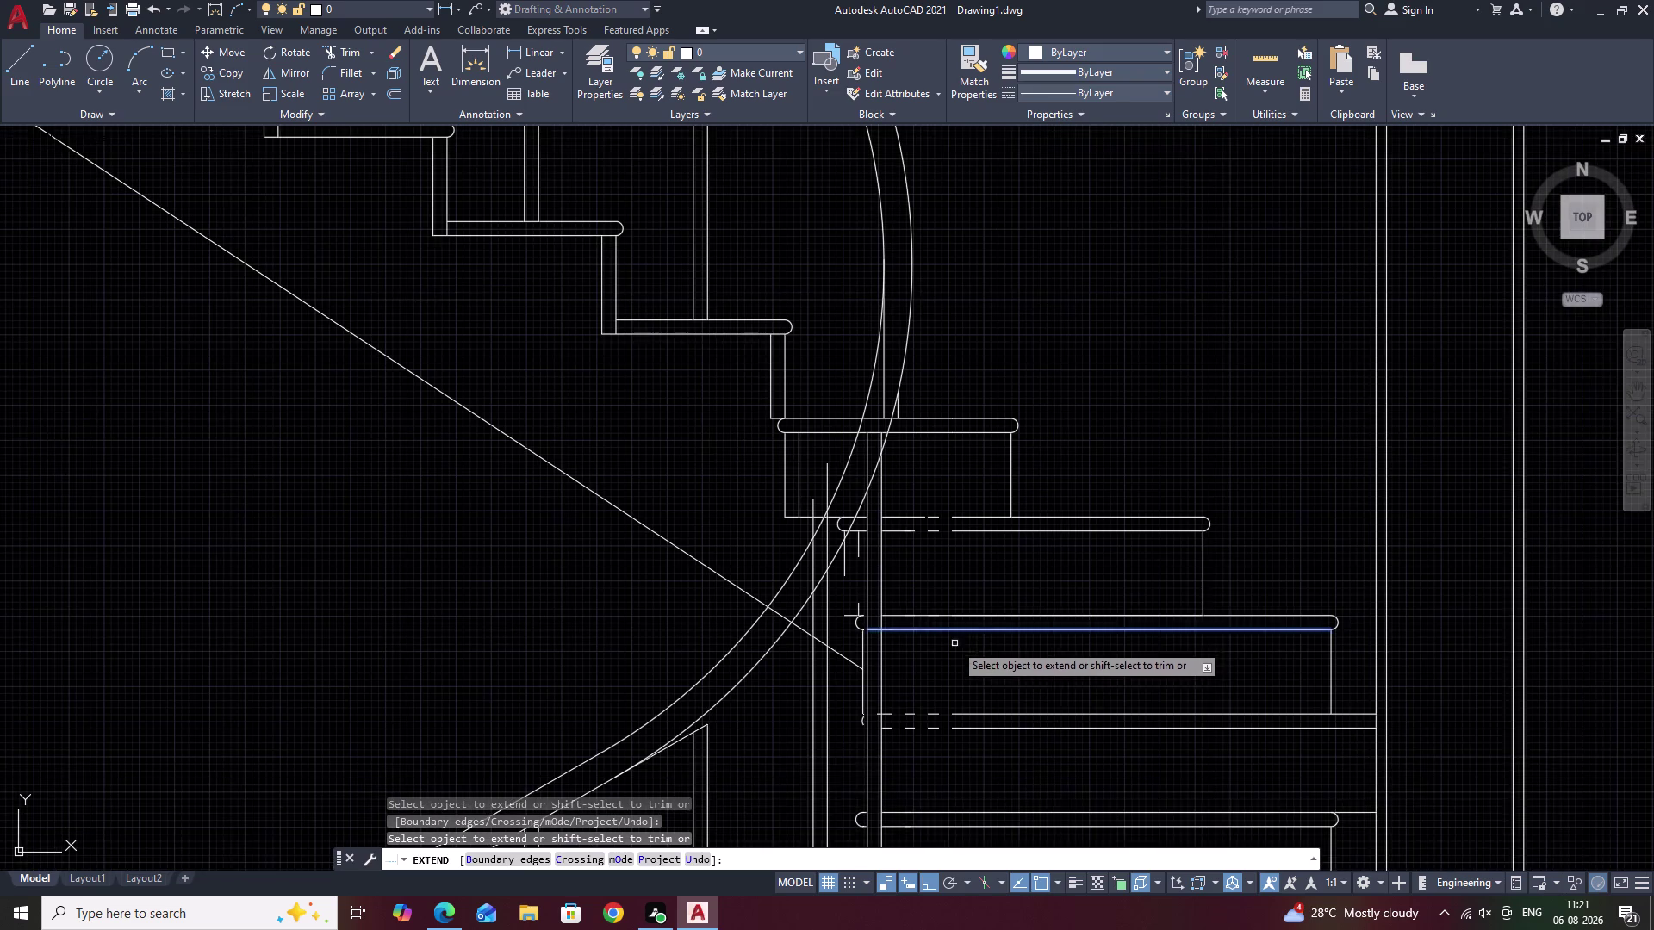
middle_drag(962, 650, 983, 599)
click(999, 661)
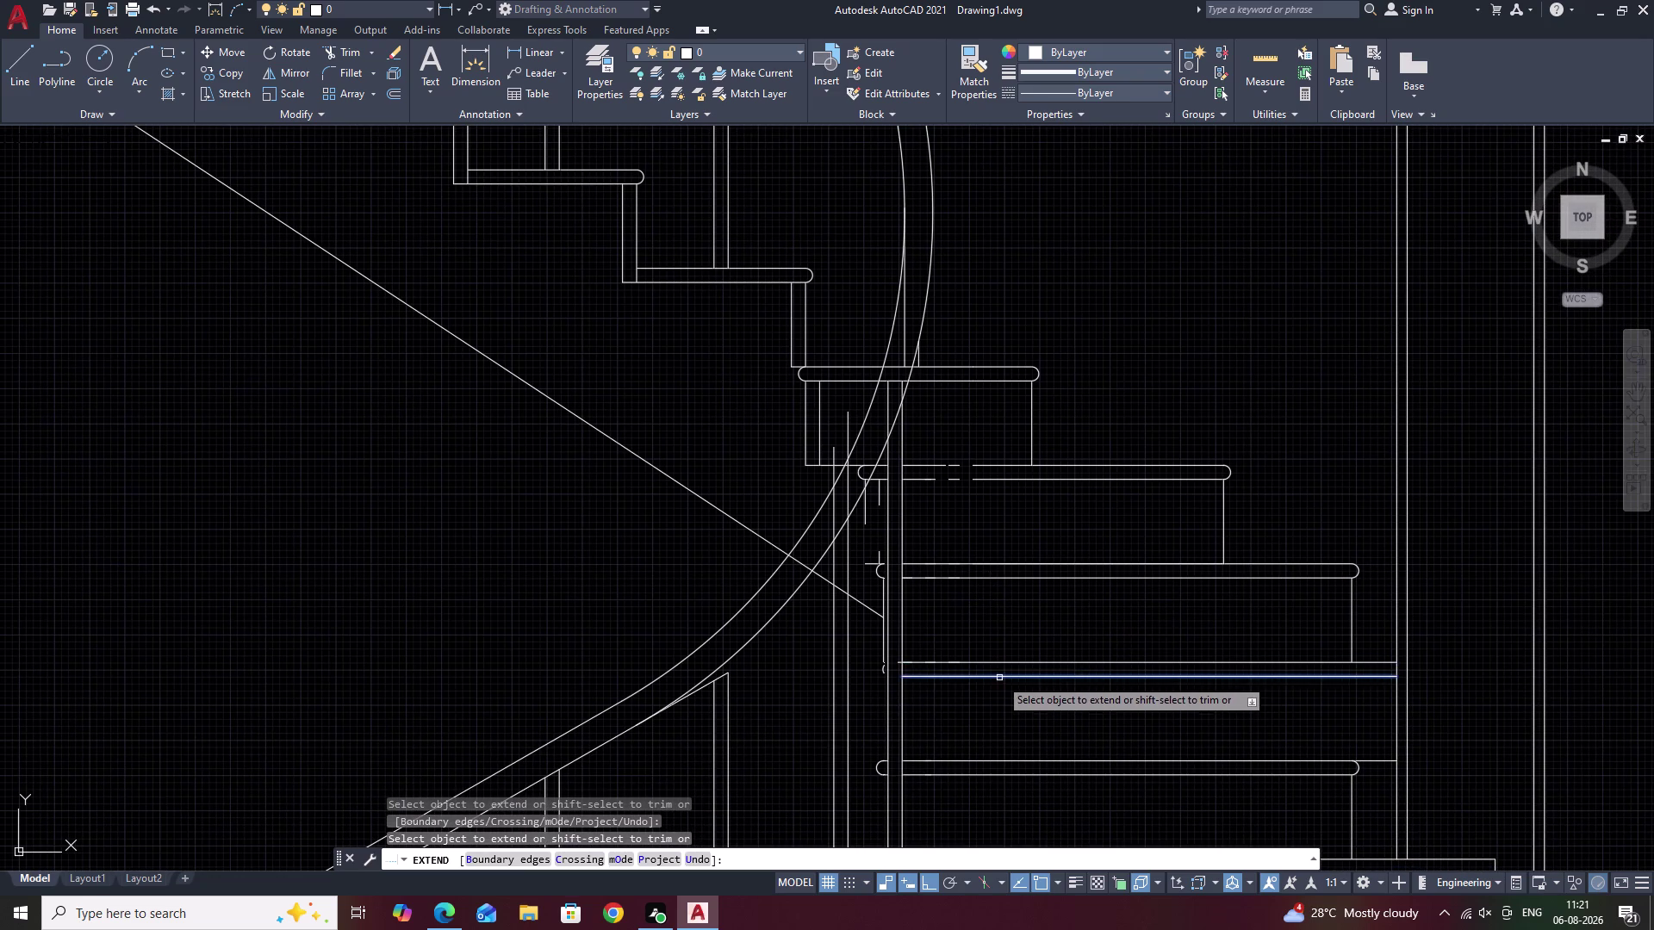
click(999, 677)
scroll(down, 3)
middle_drag(1010, 635, 942, 663)
scroll(up, 3)
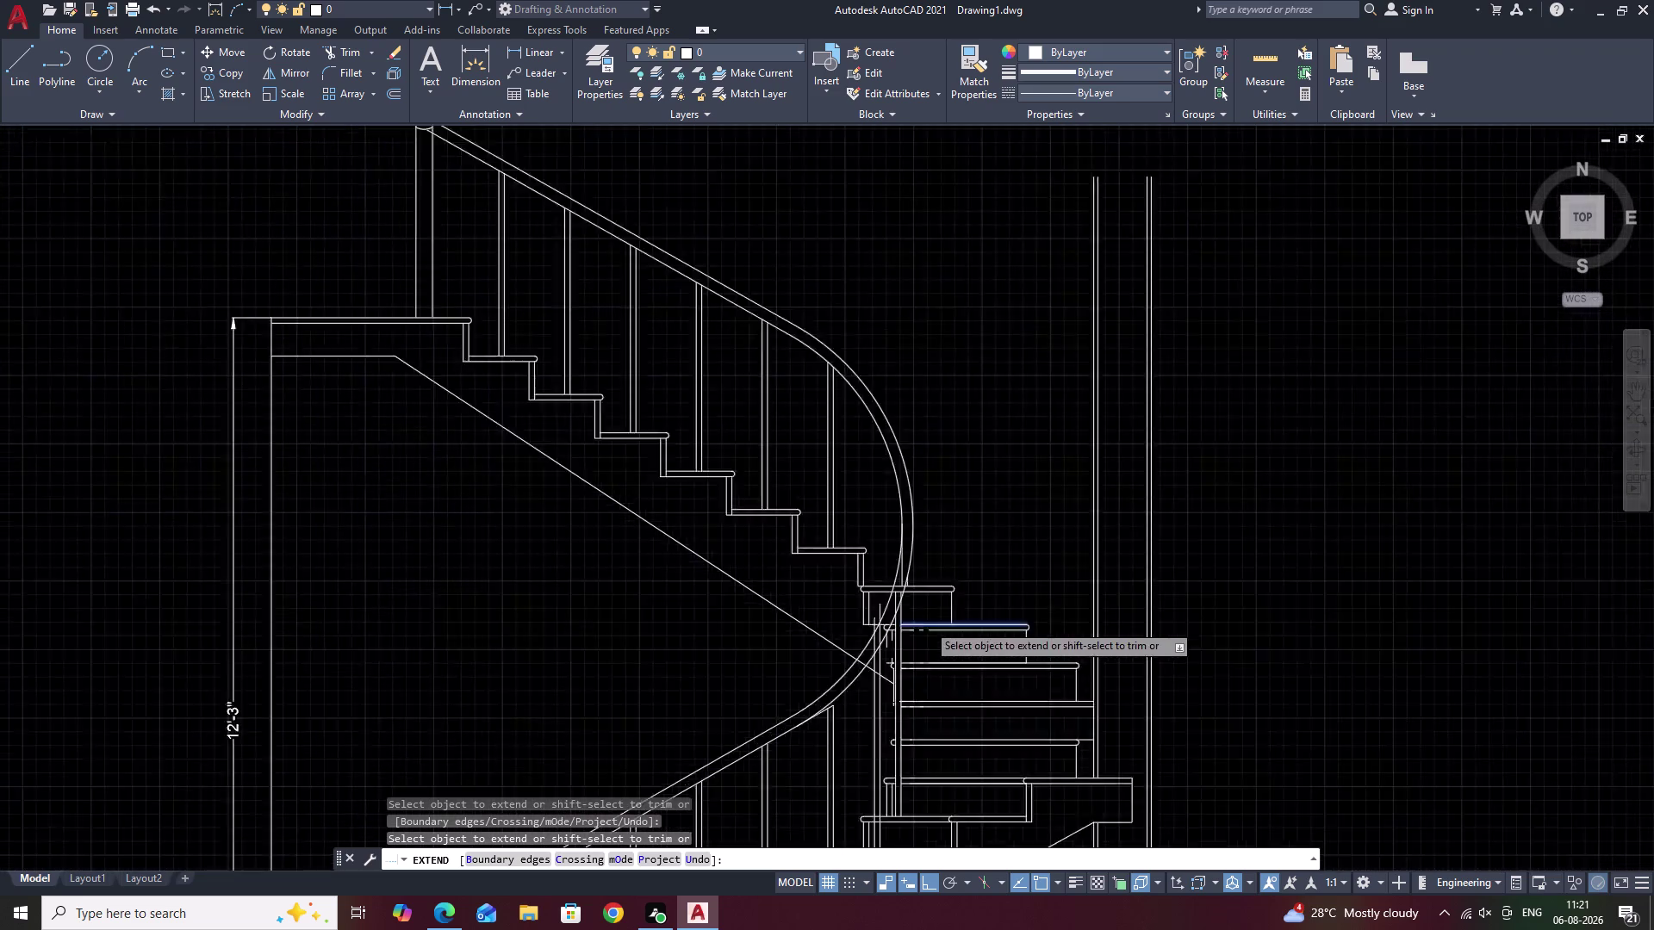
scroll(up, 3)
scroll(up, 3)
key(Escape)
Extend another tread line and the long tread edge to their boundaries.
text(E)
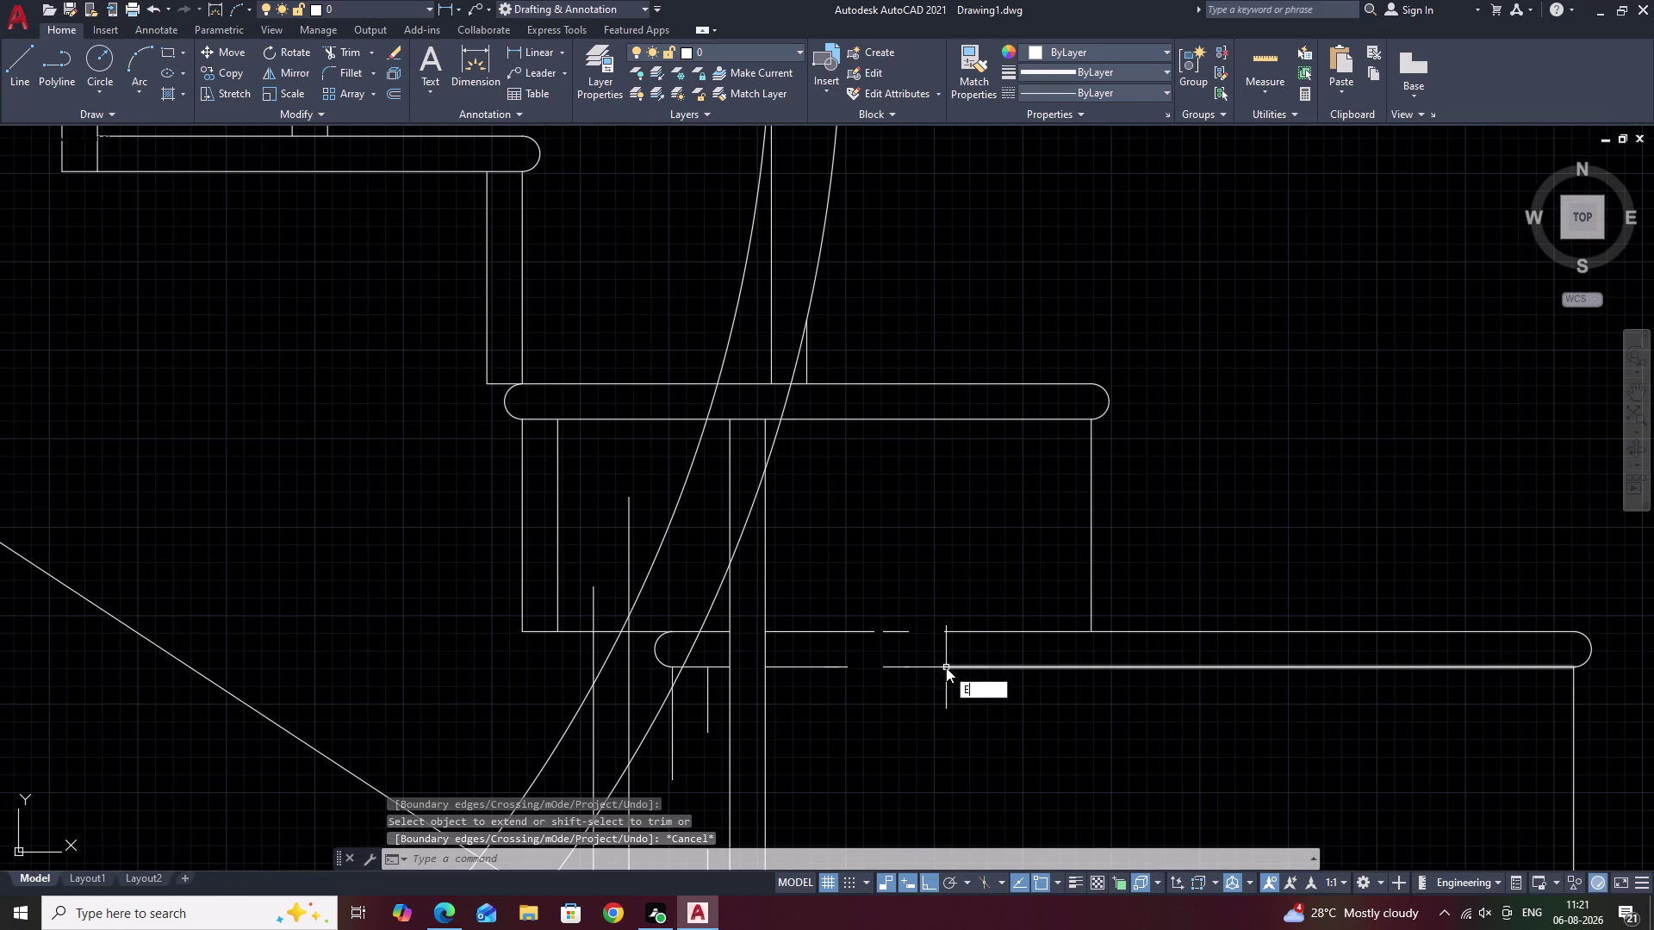
text(X)
key(space)
click(948, 668)
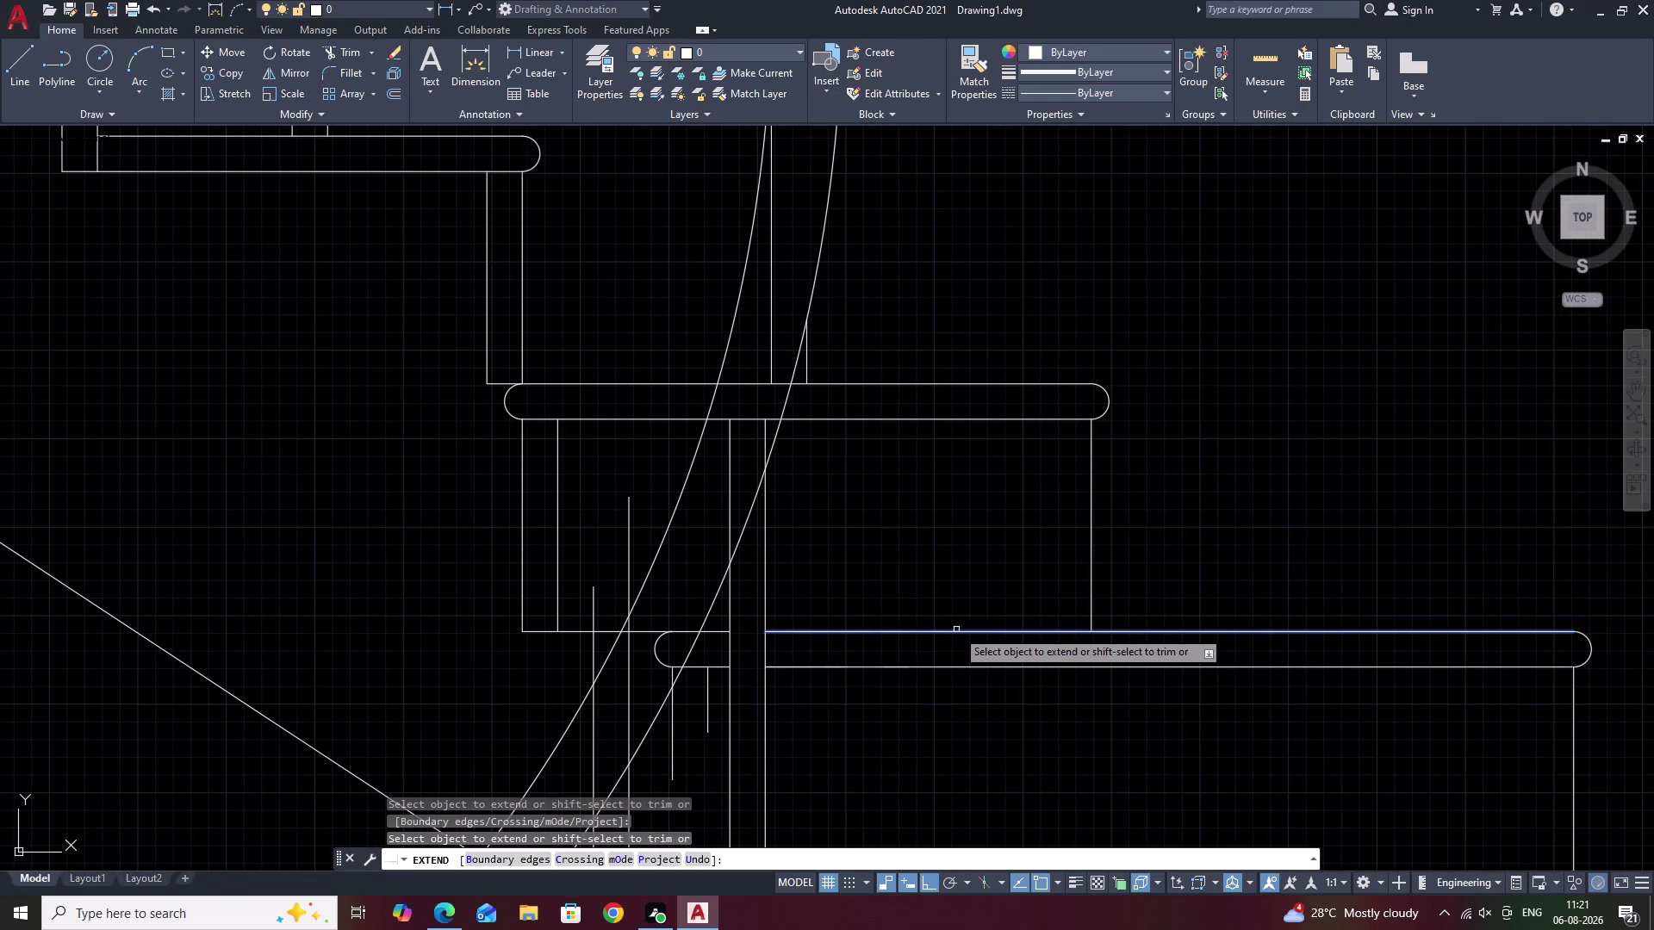
click(956, 629)
scroll(down, 3)
middle_drag(905, 619, 966, 607)
scroll(up, 3)
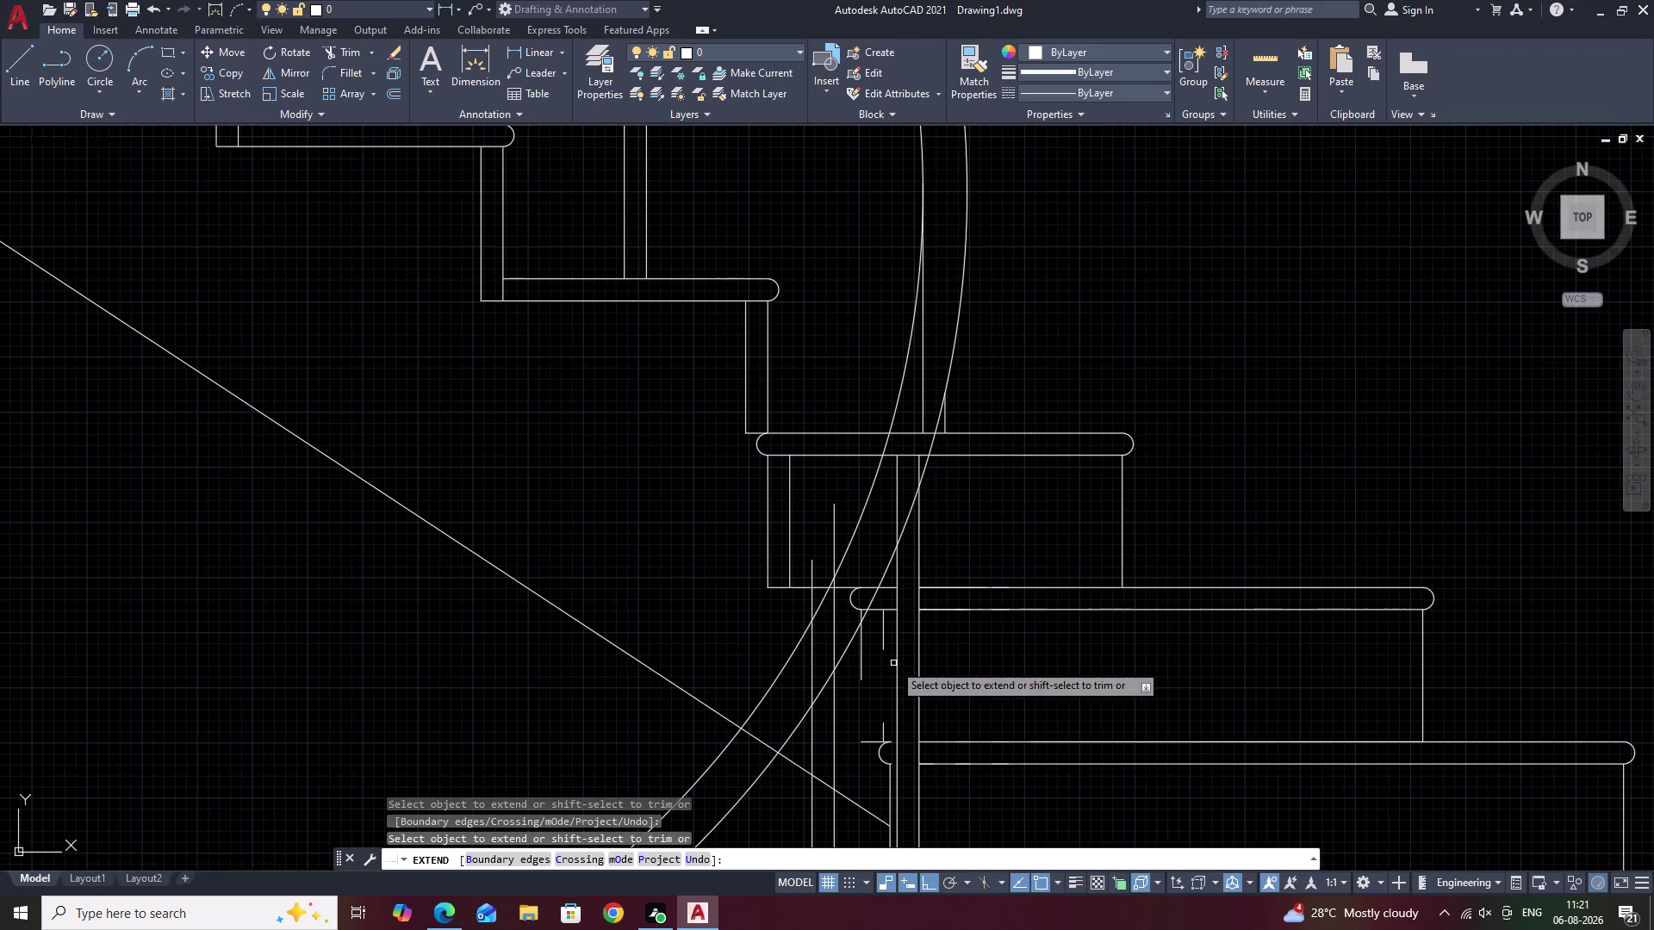
scroll(down, 3)
middle_drag(948, 696, 953, 649)
scroll(up, 3)
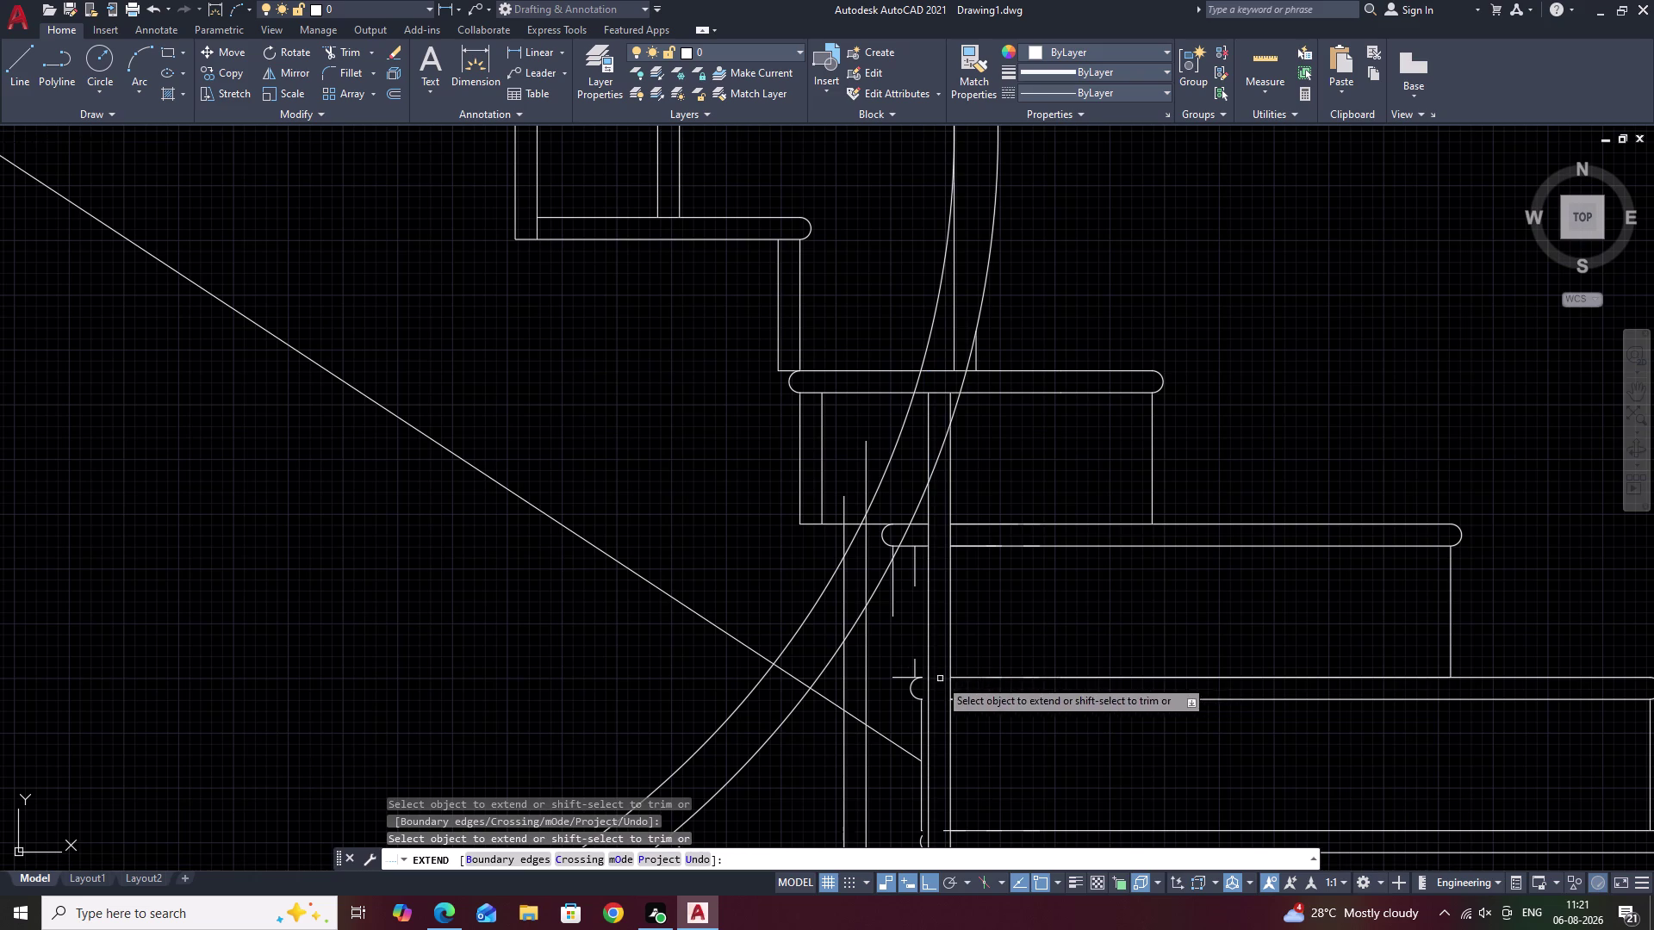
key(Escape)
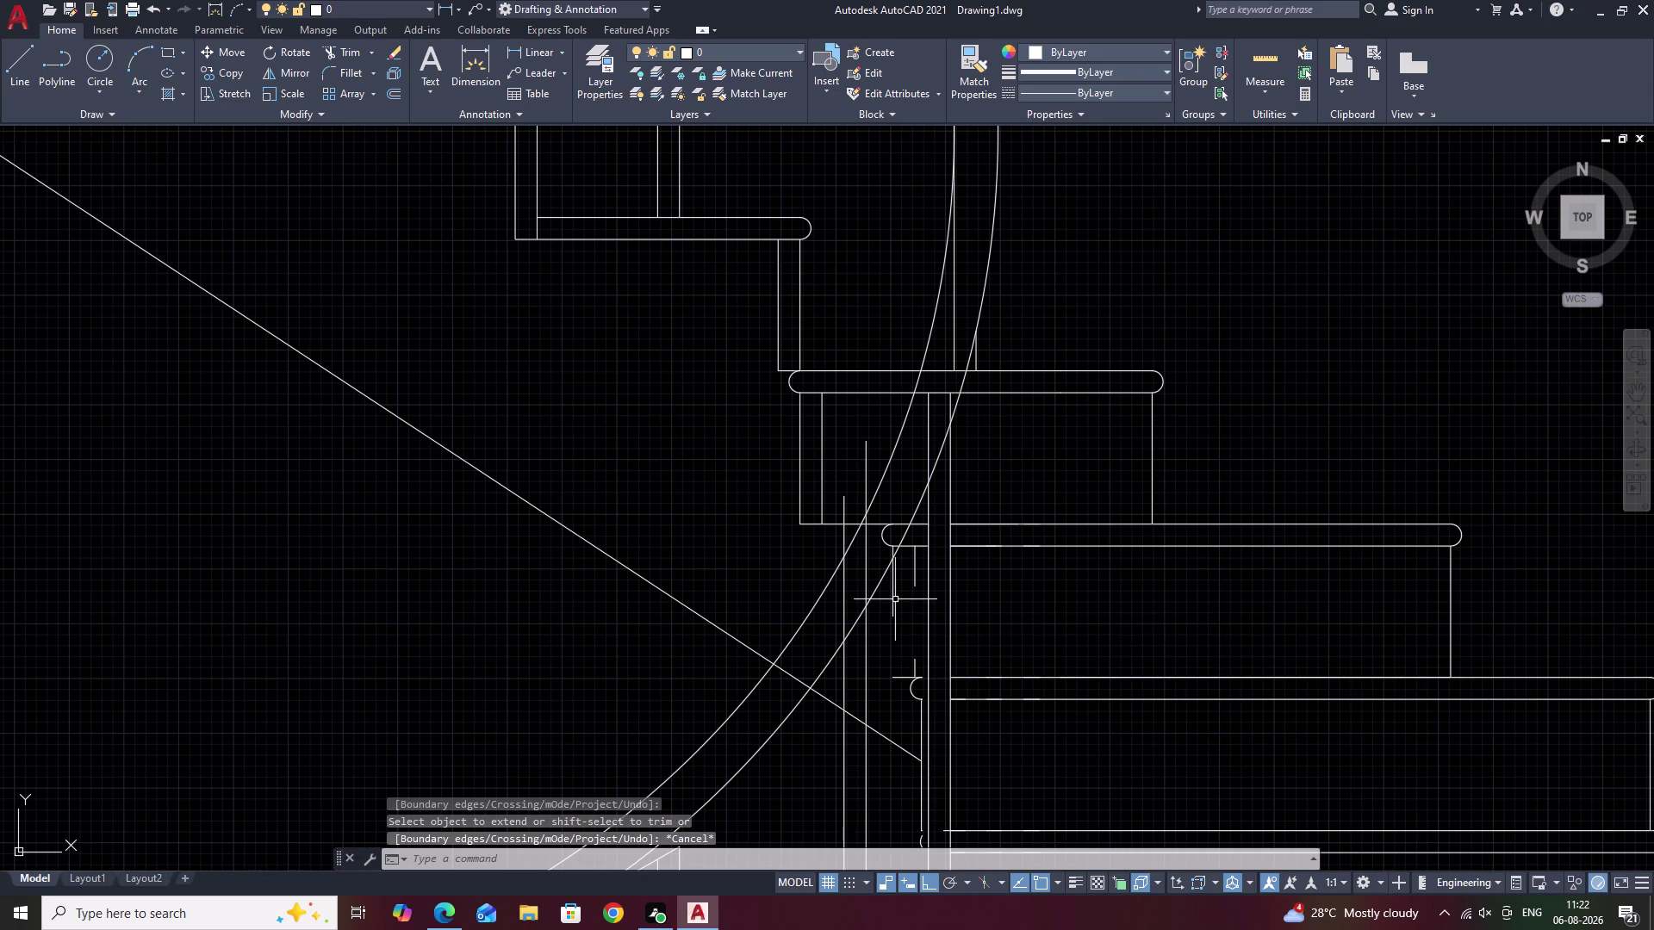
Extend the two short post lines beside the curved handrail to the tread.
text(EX)
key(space)
click(894, 595)
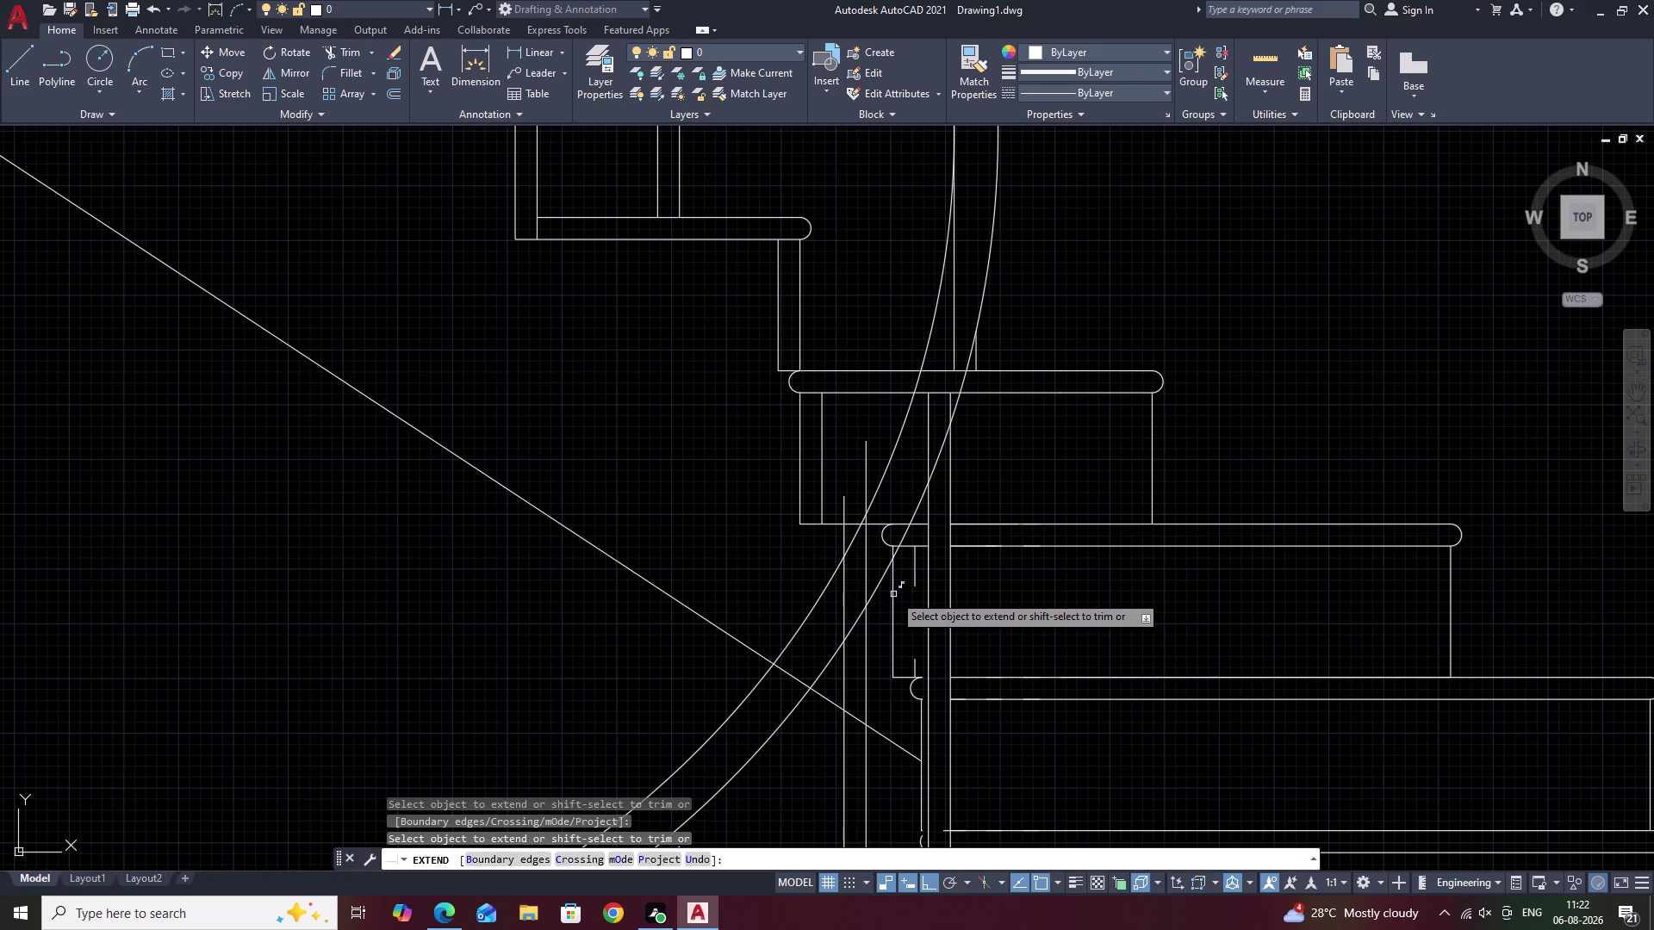
click(916, 573)
scroll(down, 3)
key(Escape)
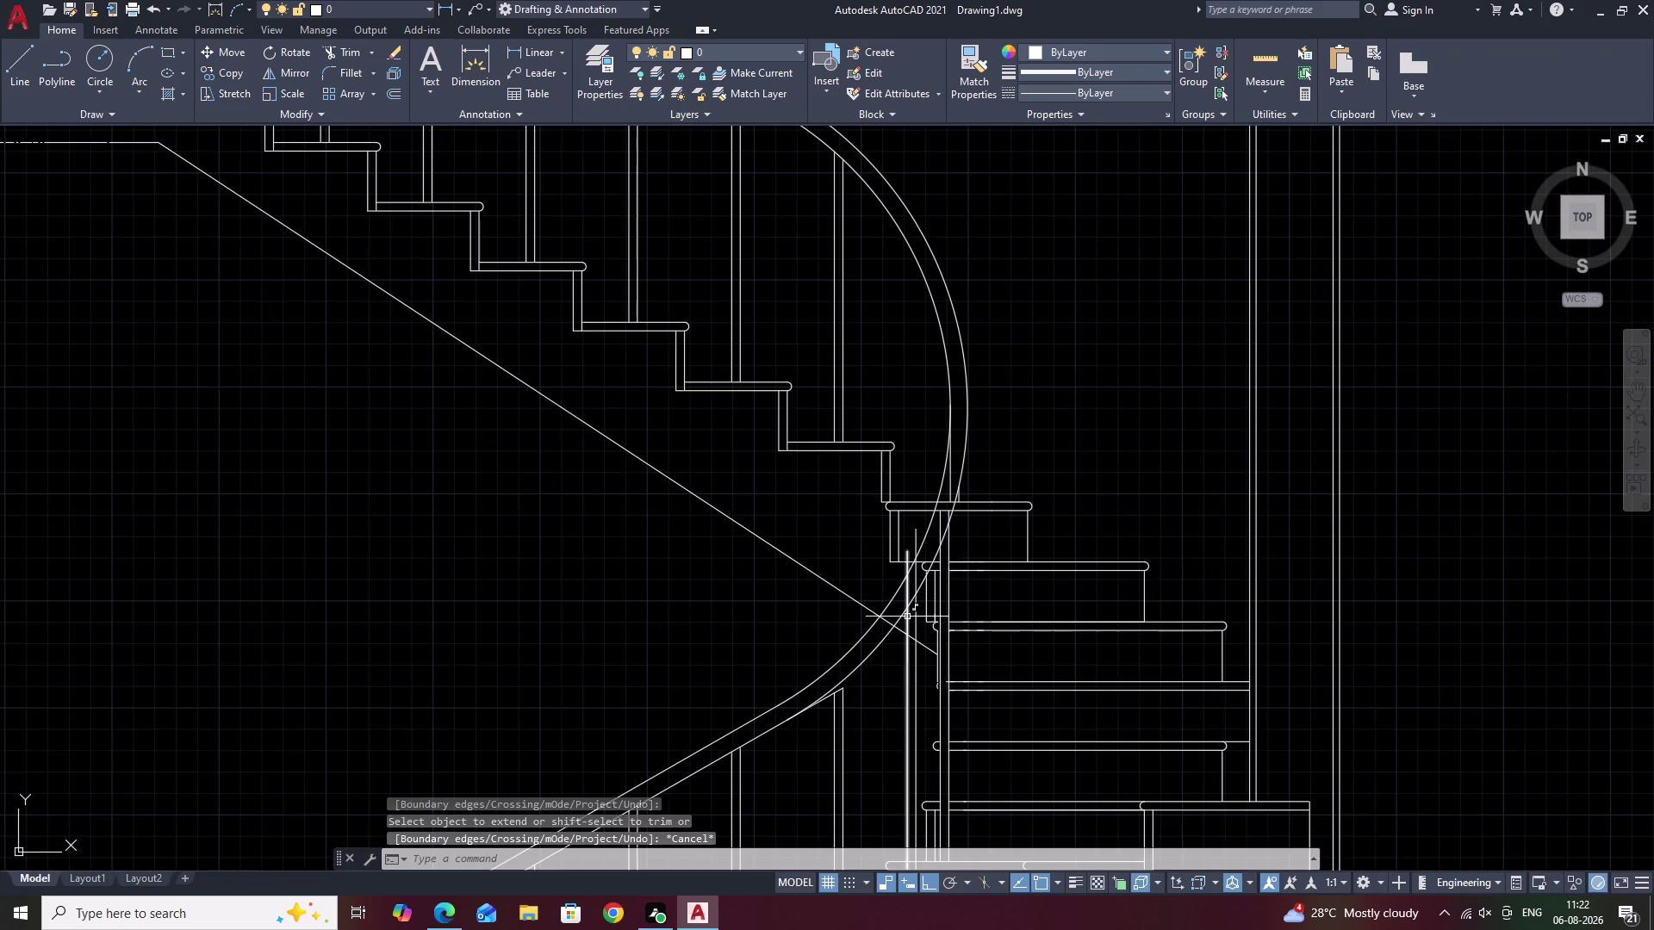
scroll(up, 3)
middle_drag(921, 674, 971, 448)
drag(1006, 565, 942, 601)
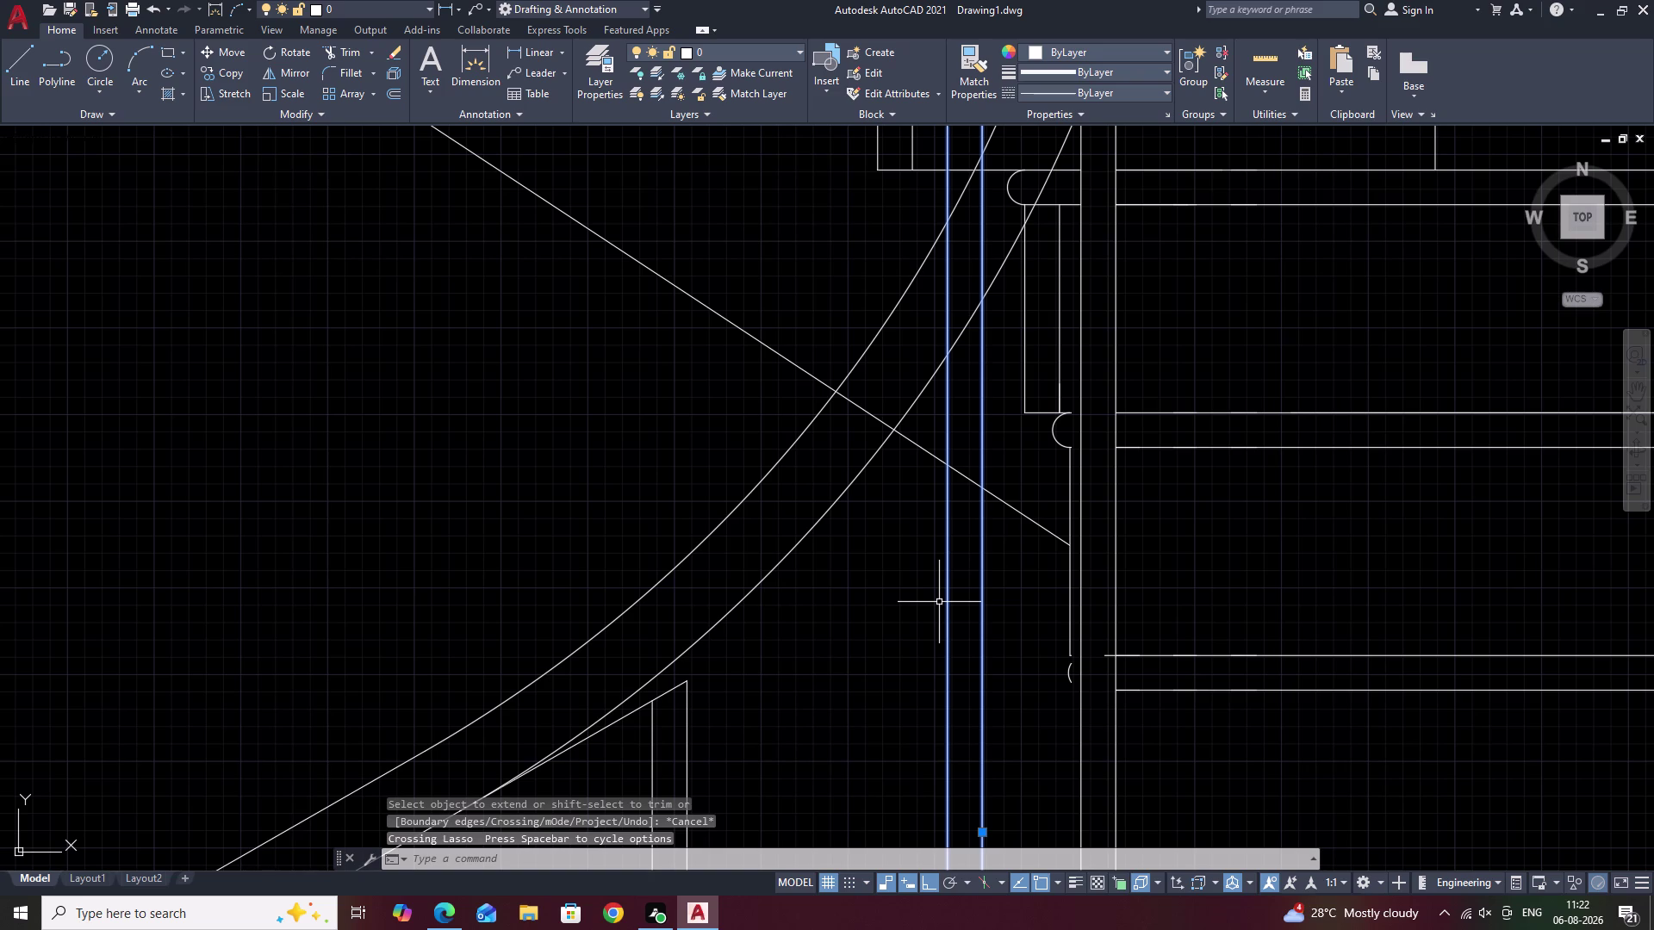
text(M)
key(space)
scroll(down, 3)
middle_drag(993, 689, 984, 418)
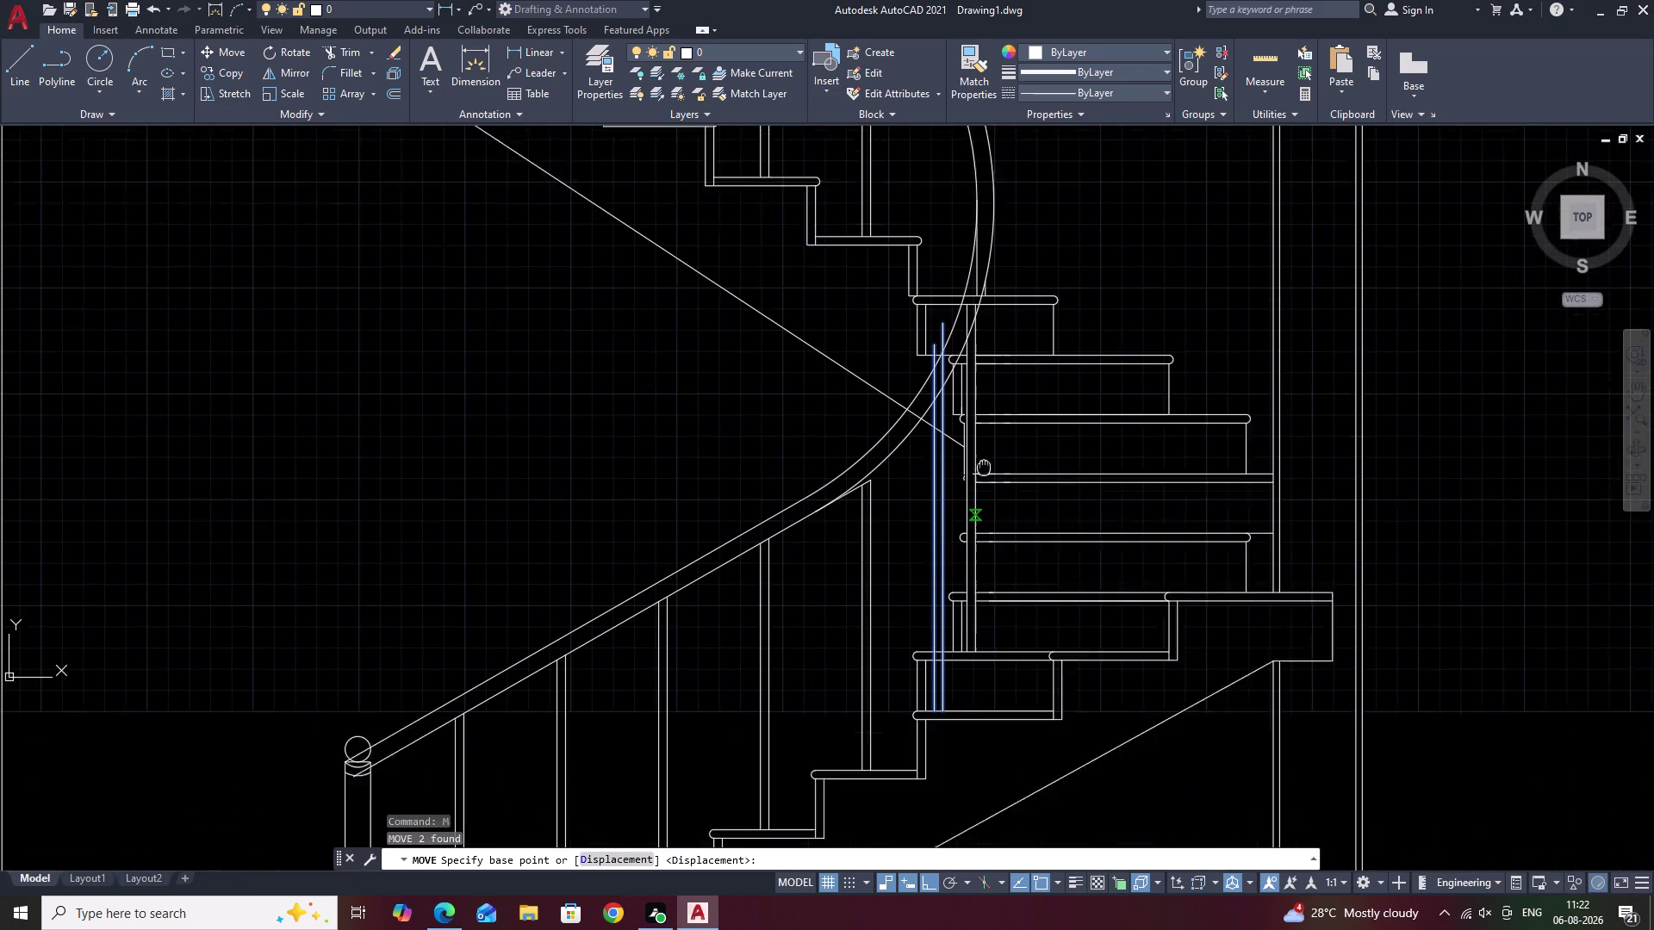
middle_drag(984, 418, 984, 405)
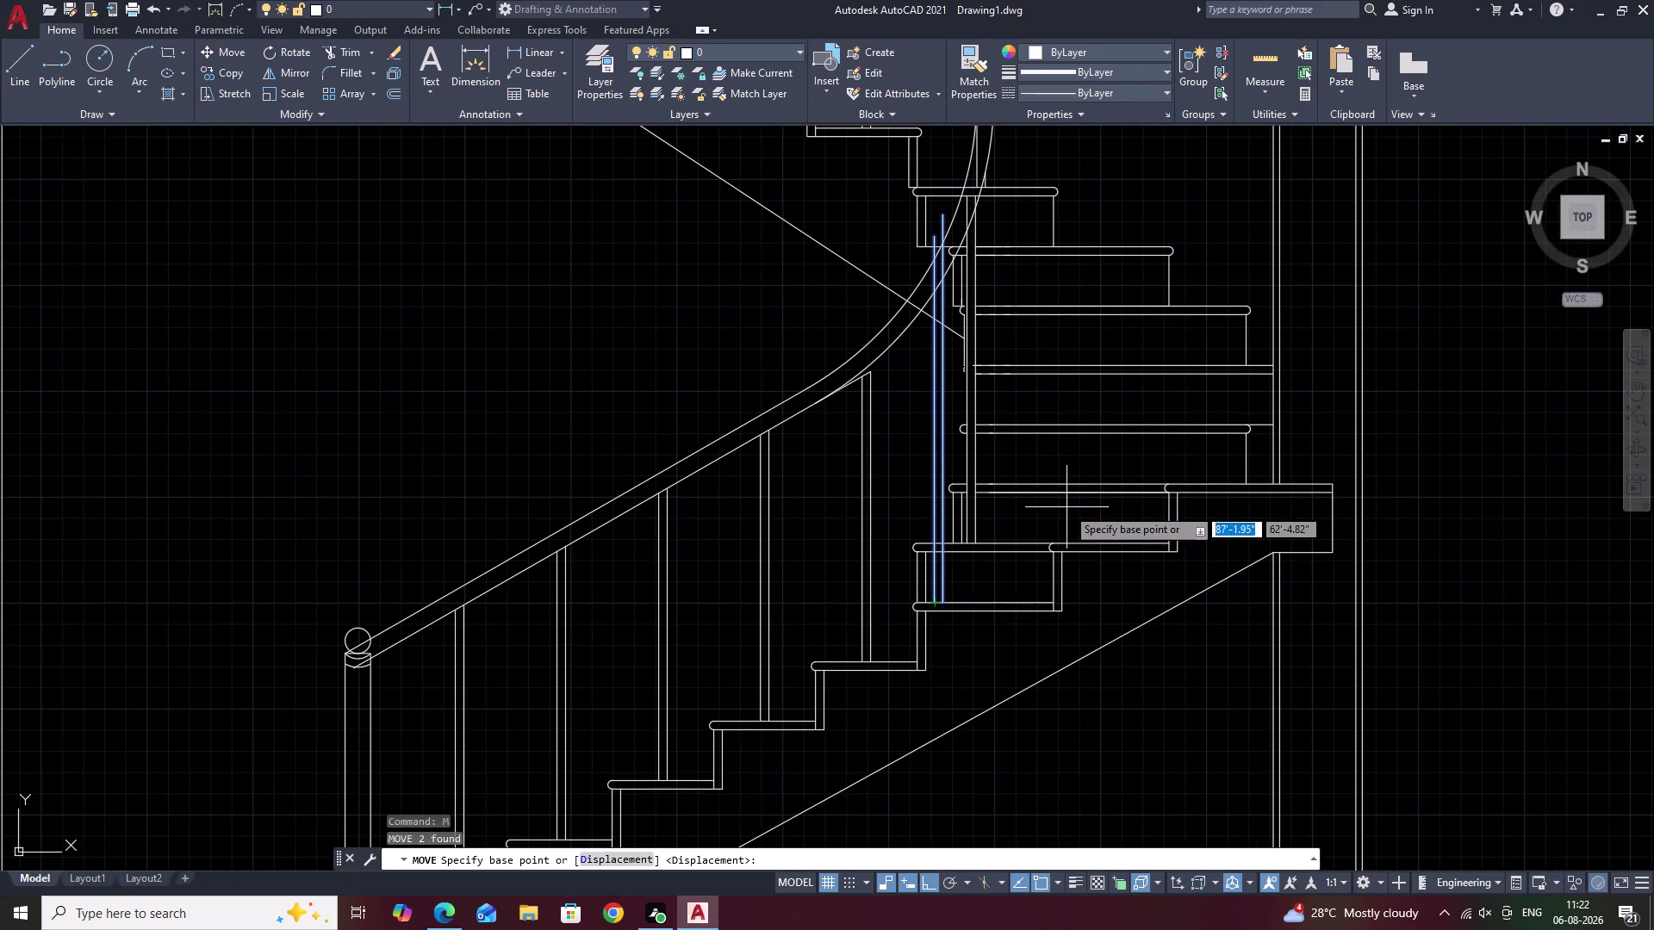
key(Escape)
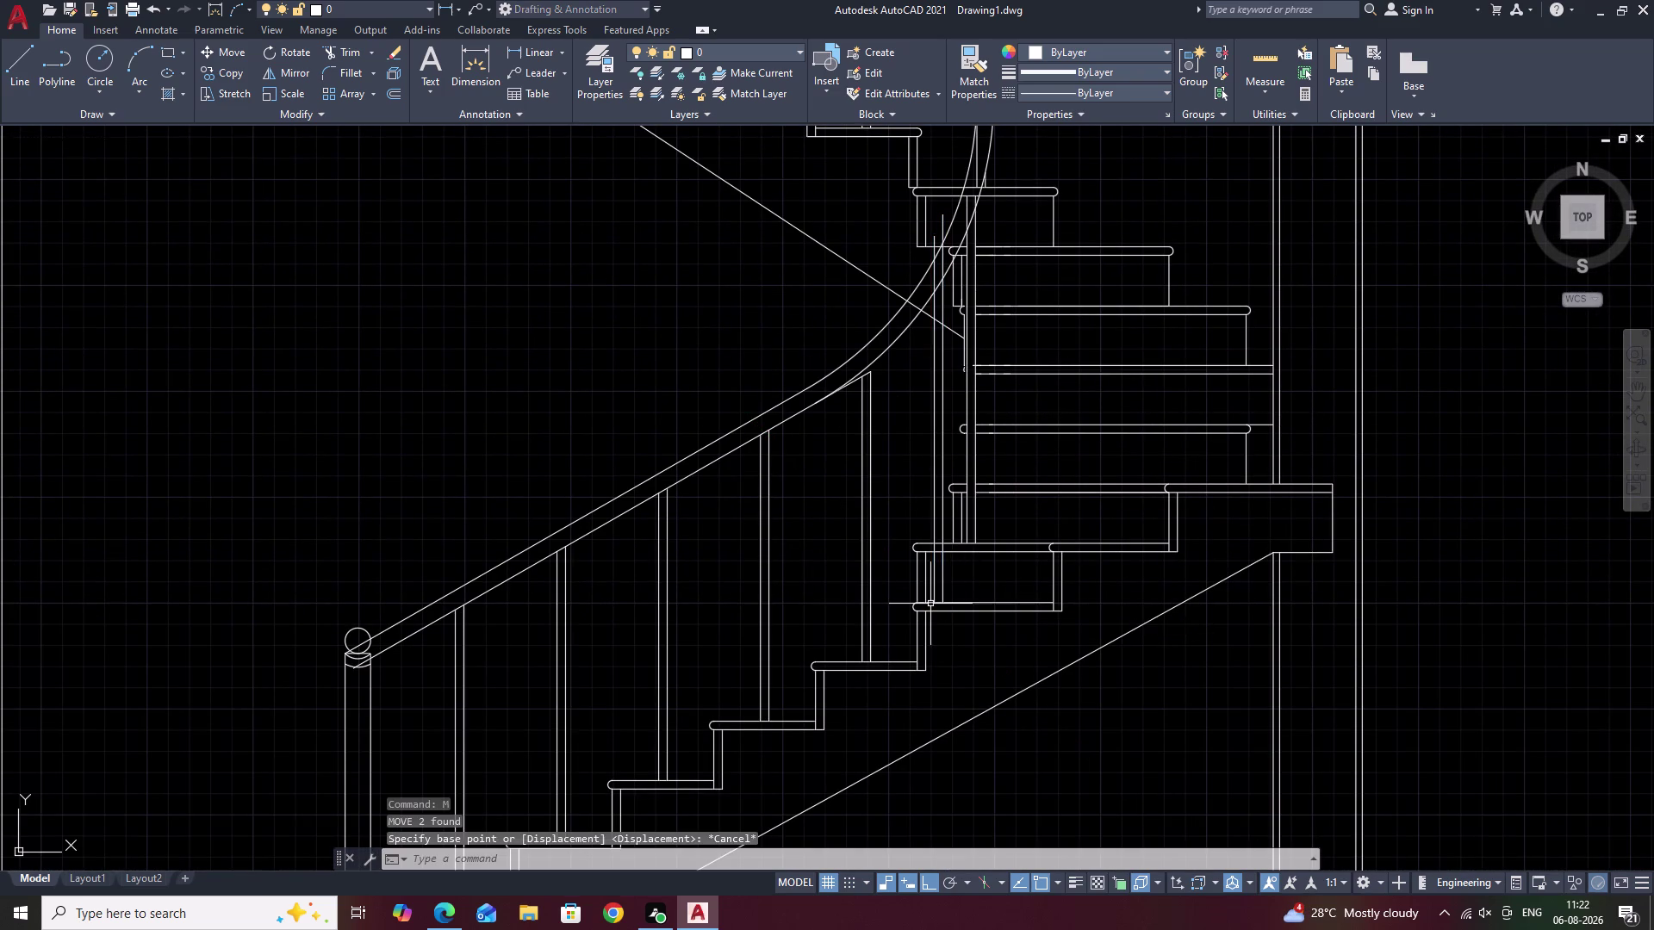
scroll(up, 3)
drag(919, 563, 806, 564)
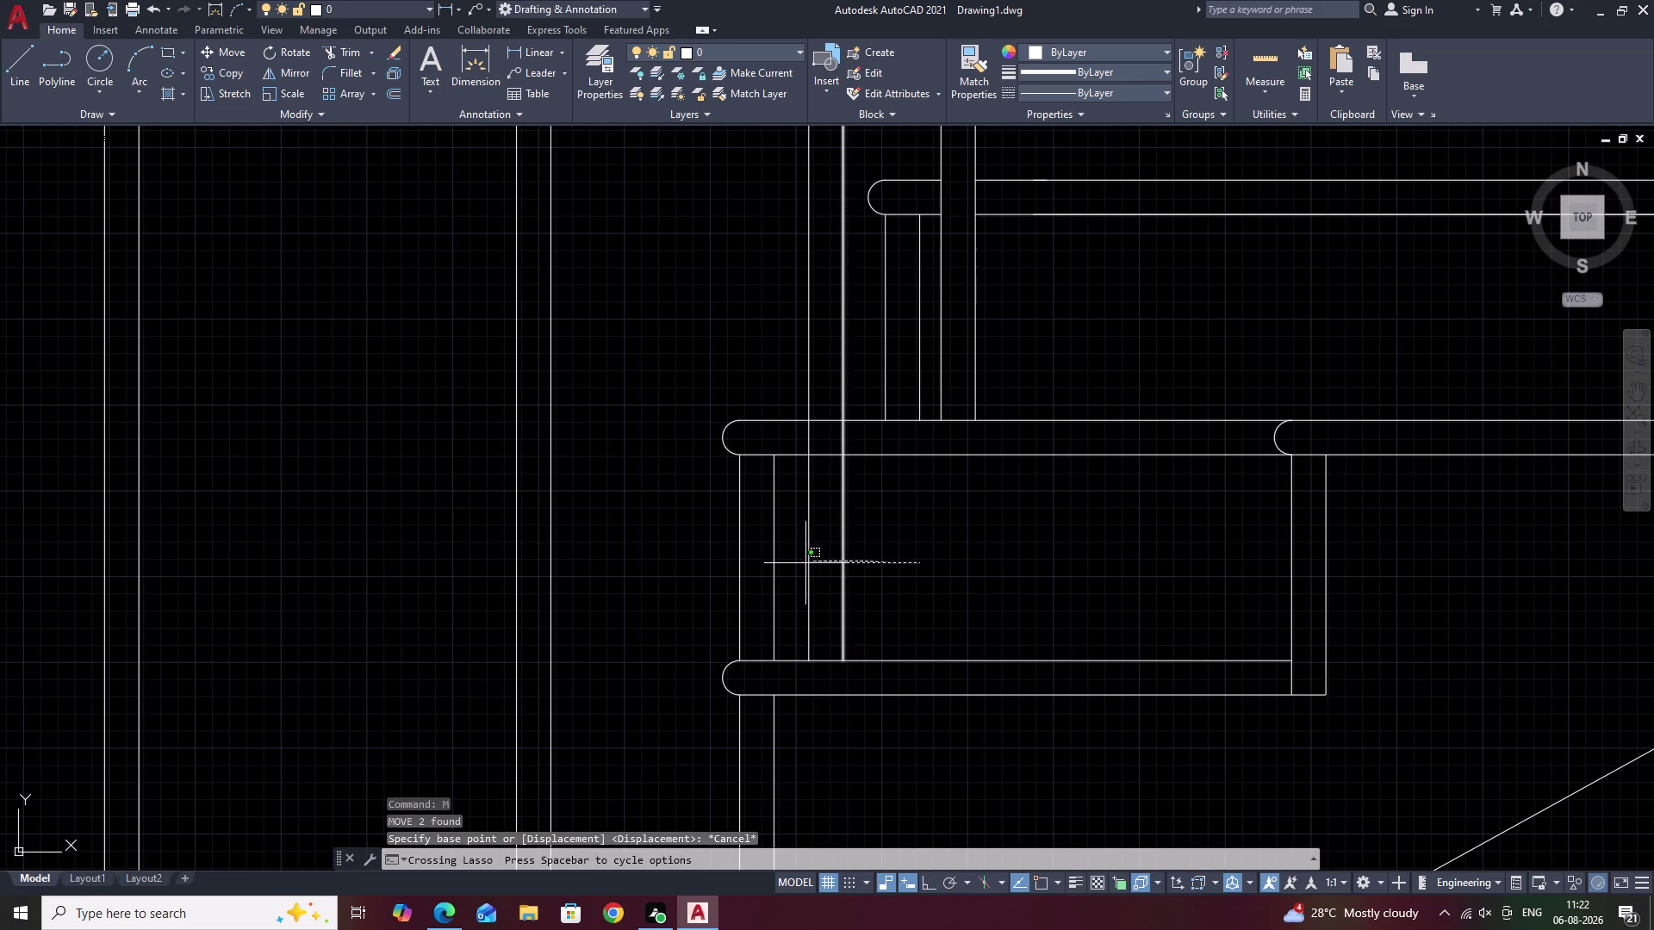
drag(805, 563, 804, 563)
text(CO)
key(space)
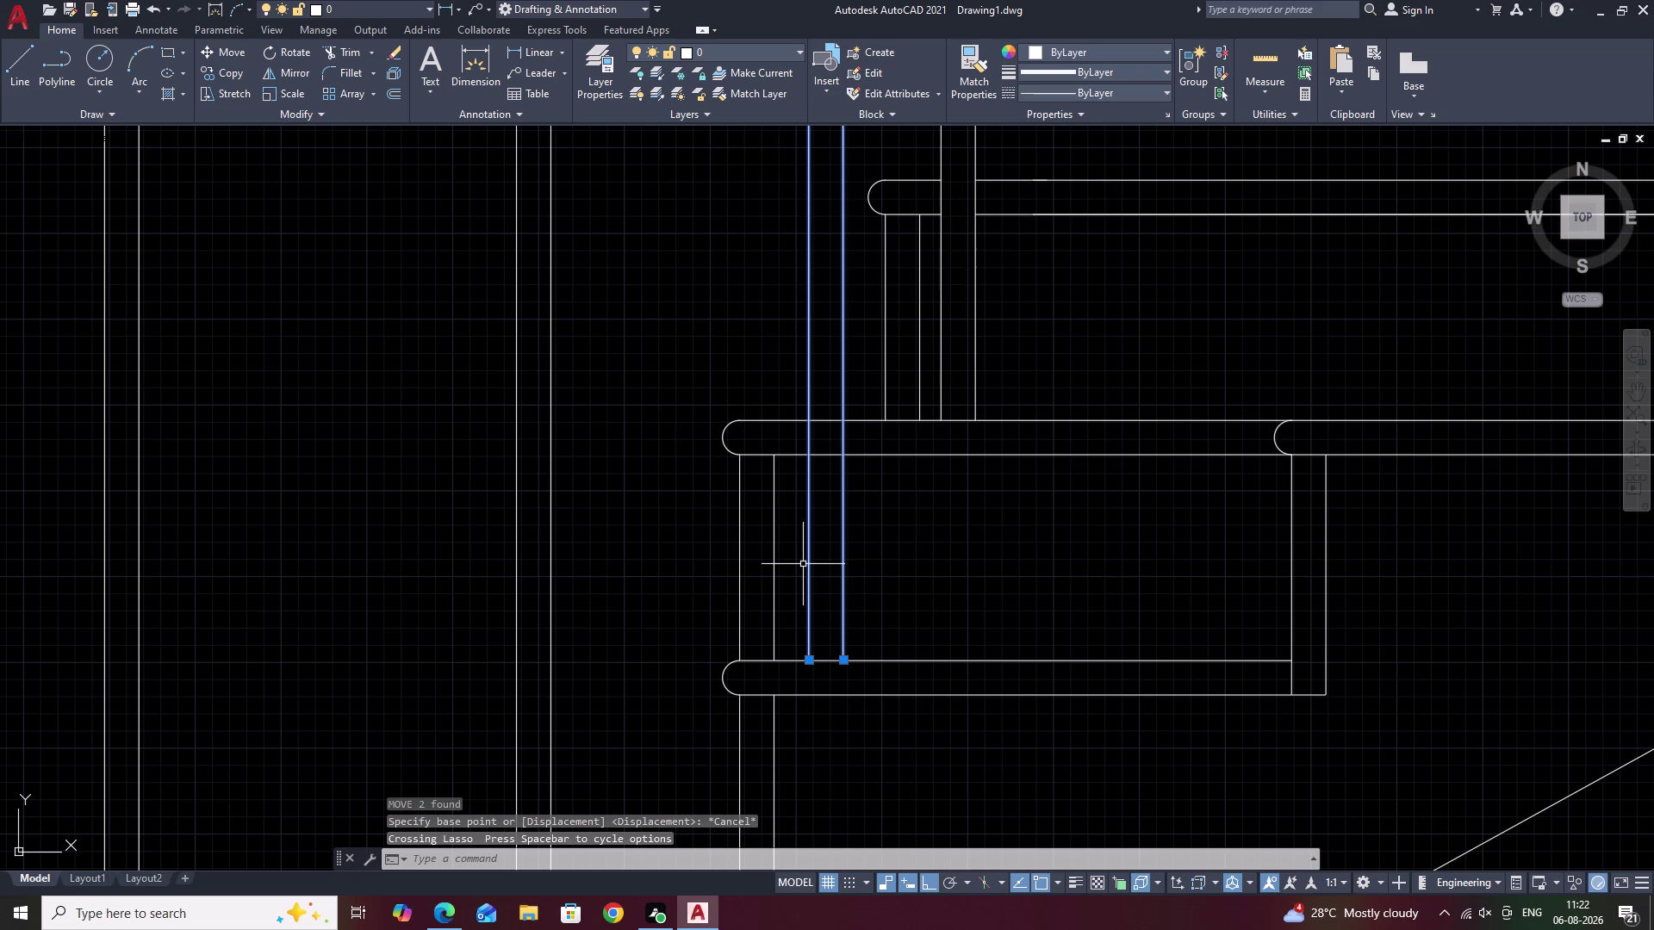
Cancel the first copy attempt and reselect the two baluster lines.
click(821, 662)
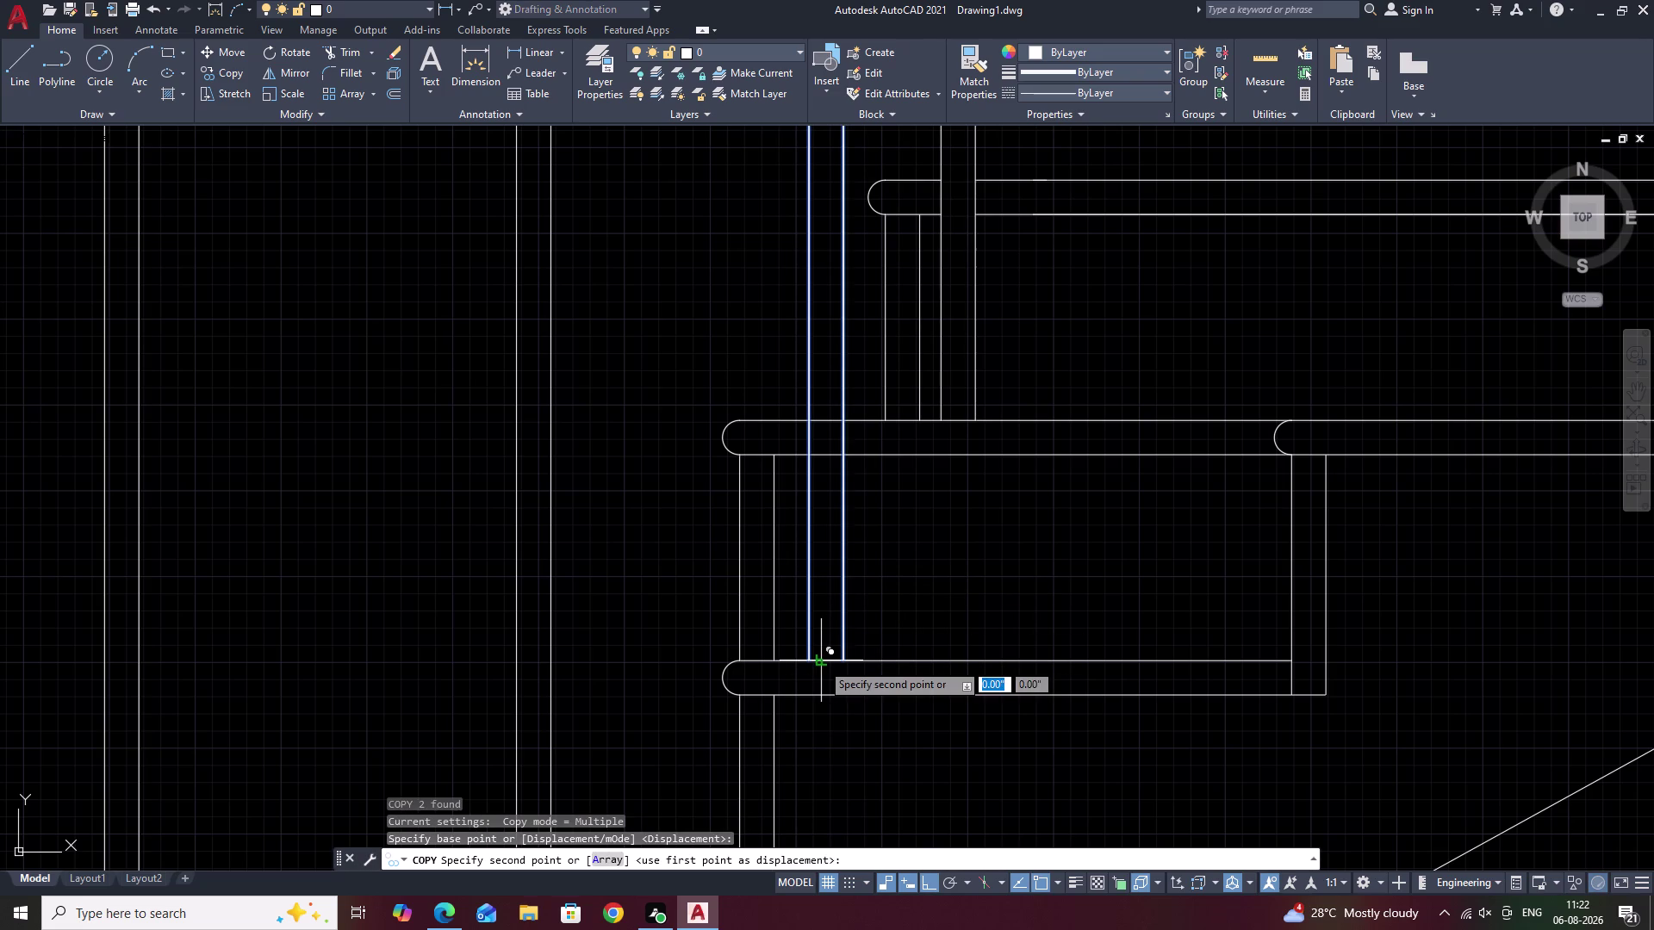
key(Escape)
scroll(down, 3)
scroll(up, 3)
drag(840, 576, 835, 579)
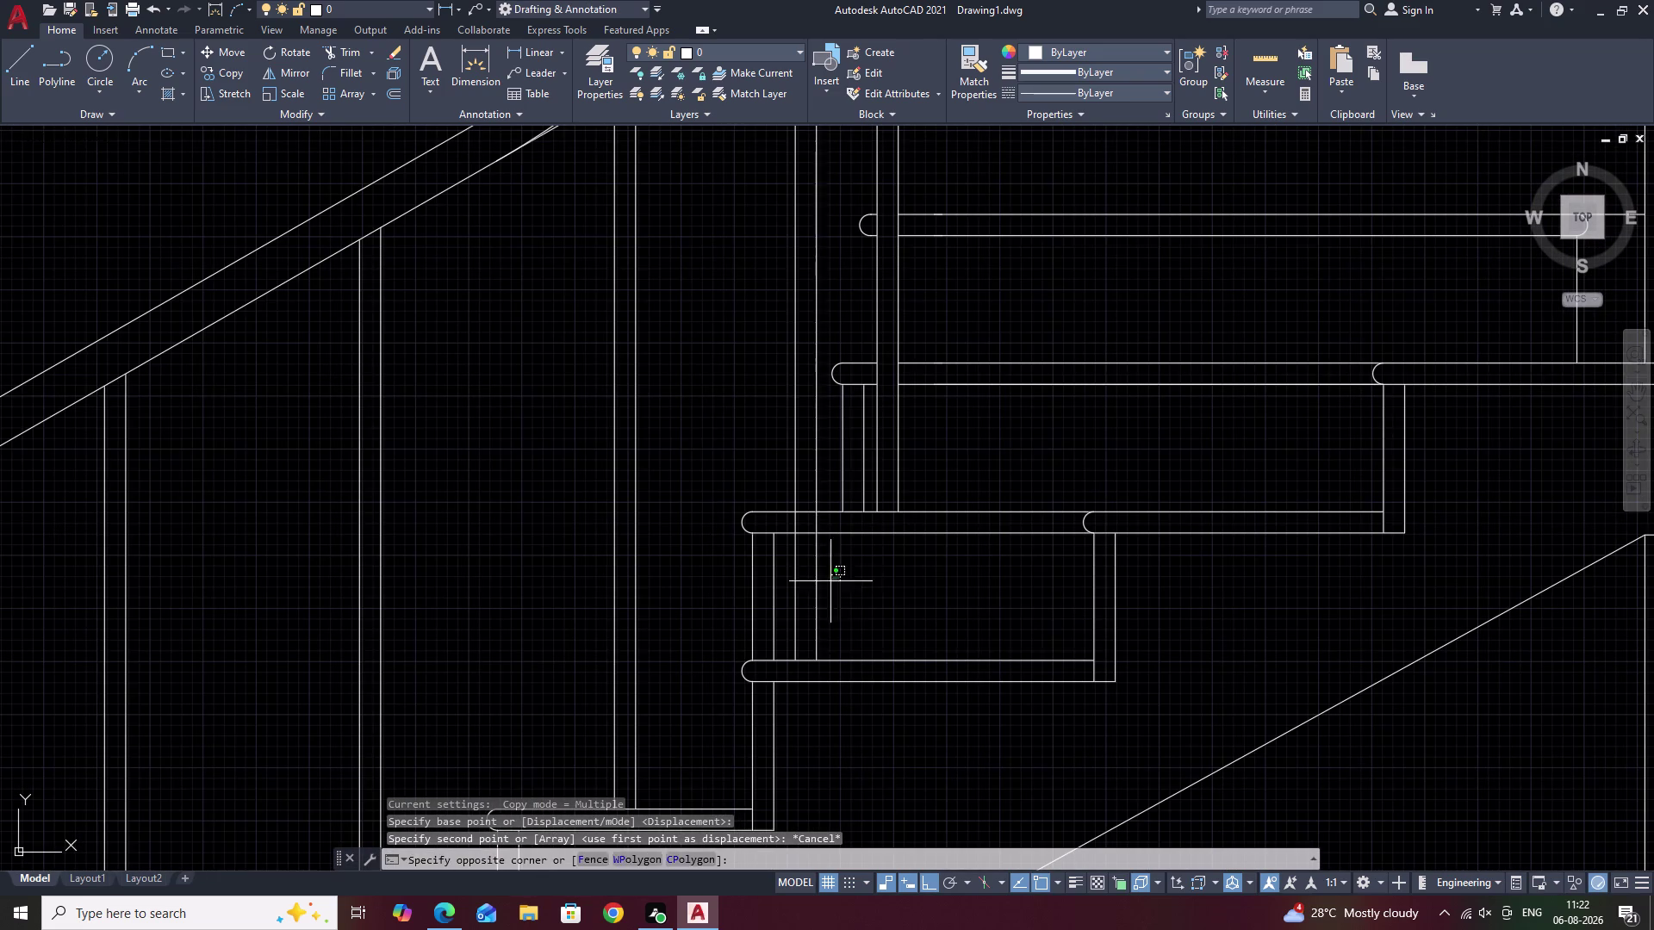
drag(834, 579, 782, 598)
Copy the two baluster lines from their foot onto the next tread.
text(CO)
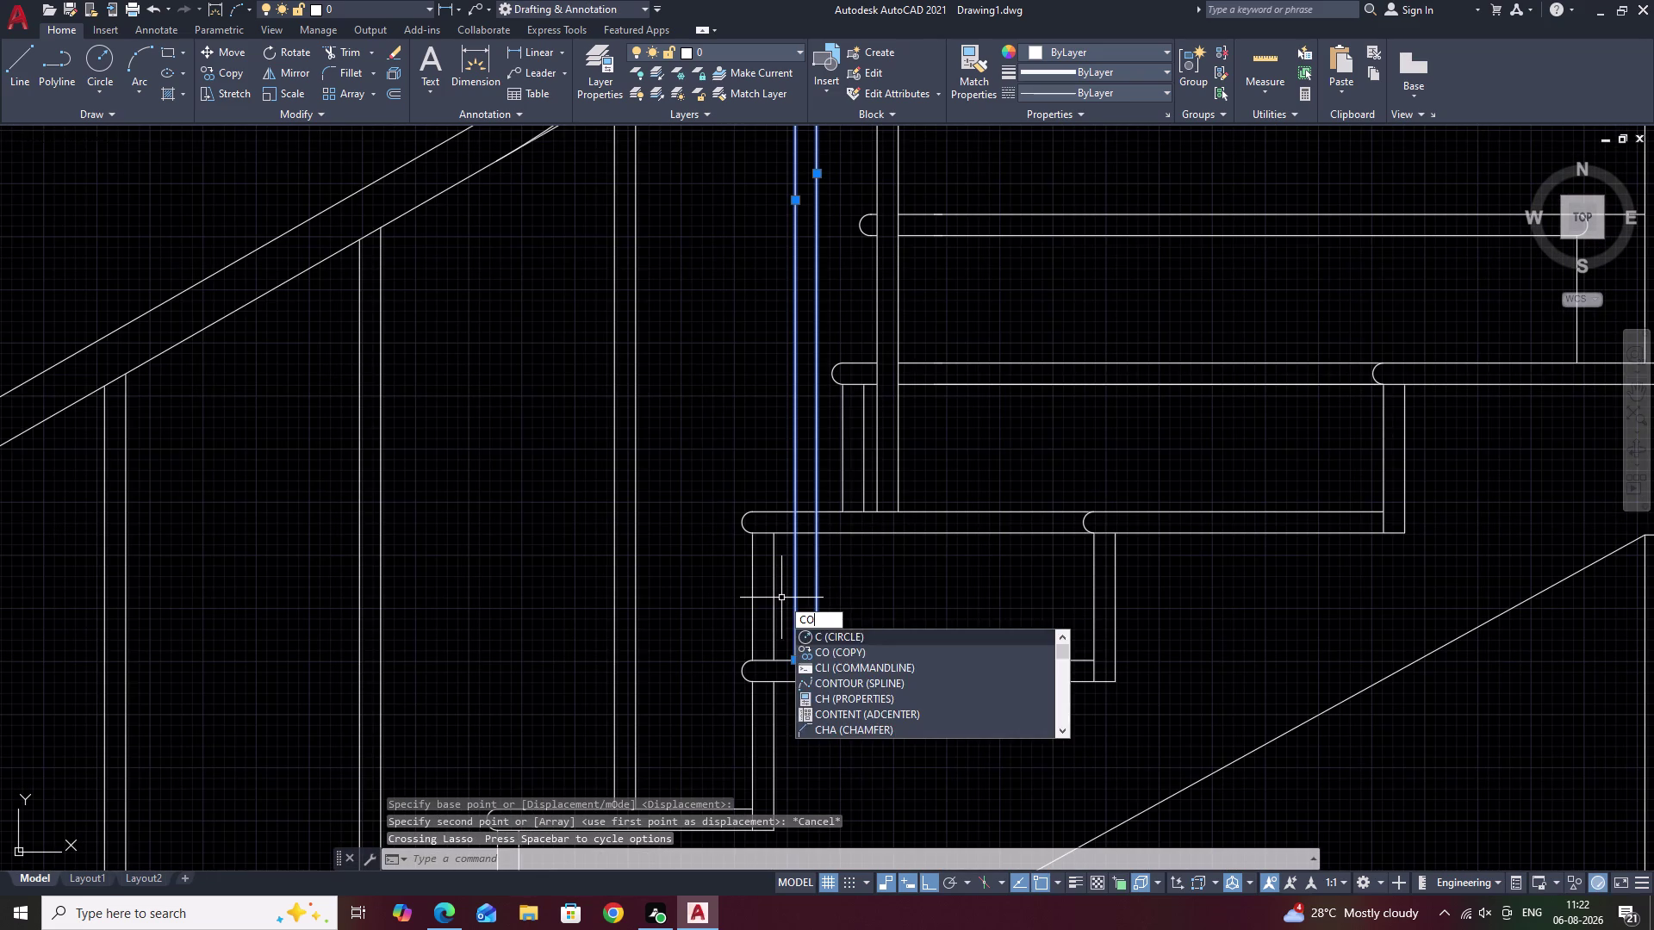
key(space)
click(805, 664)
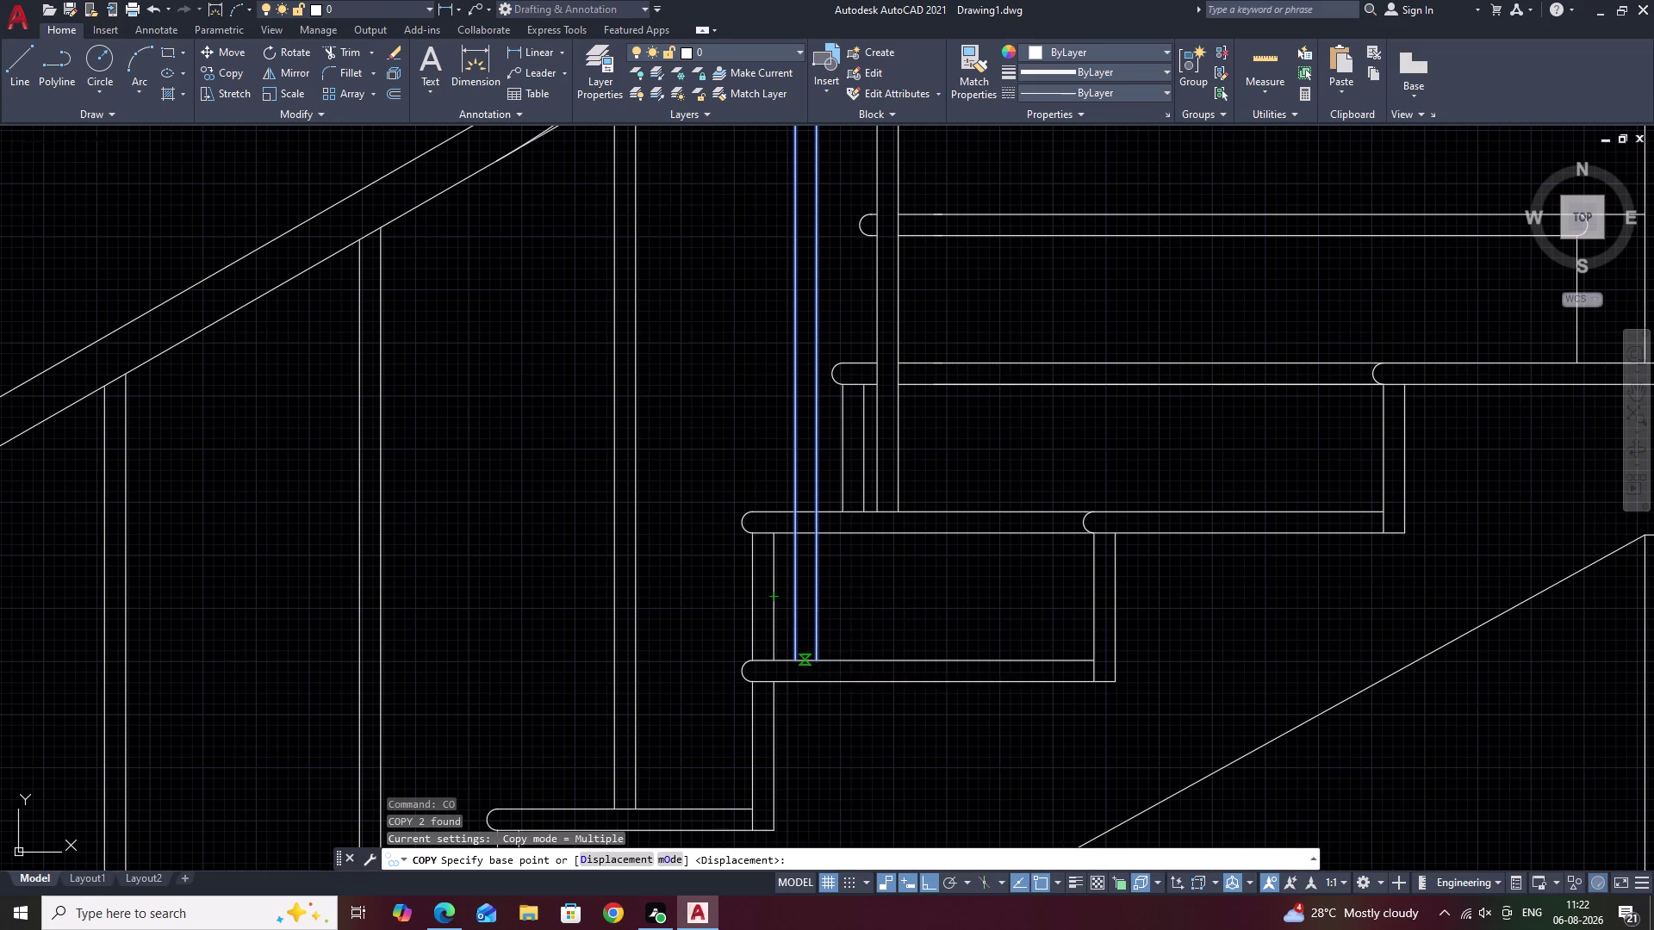
scroll(down, 3)
middle_drag(953, 503, 842, 674)
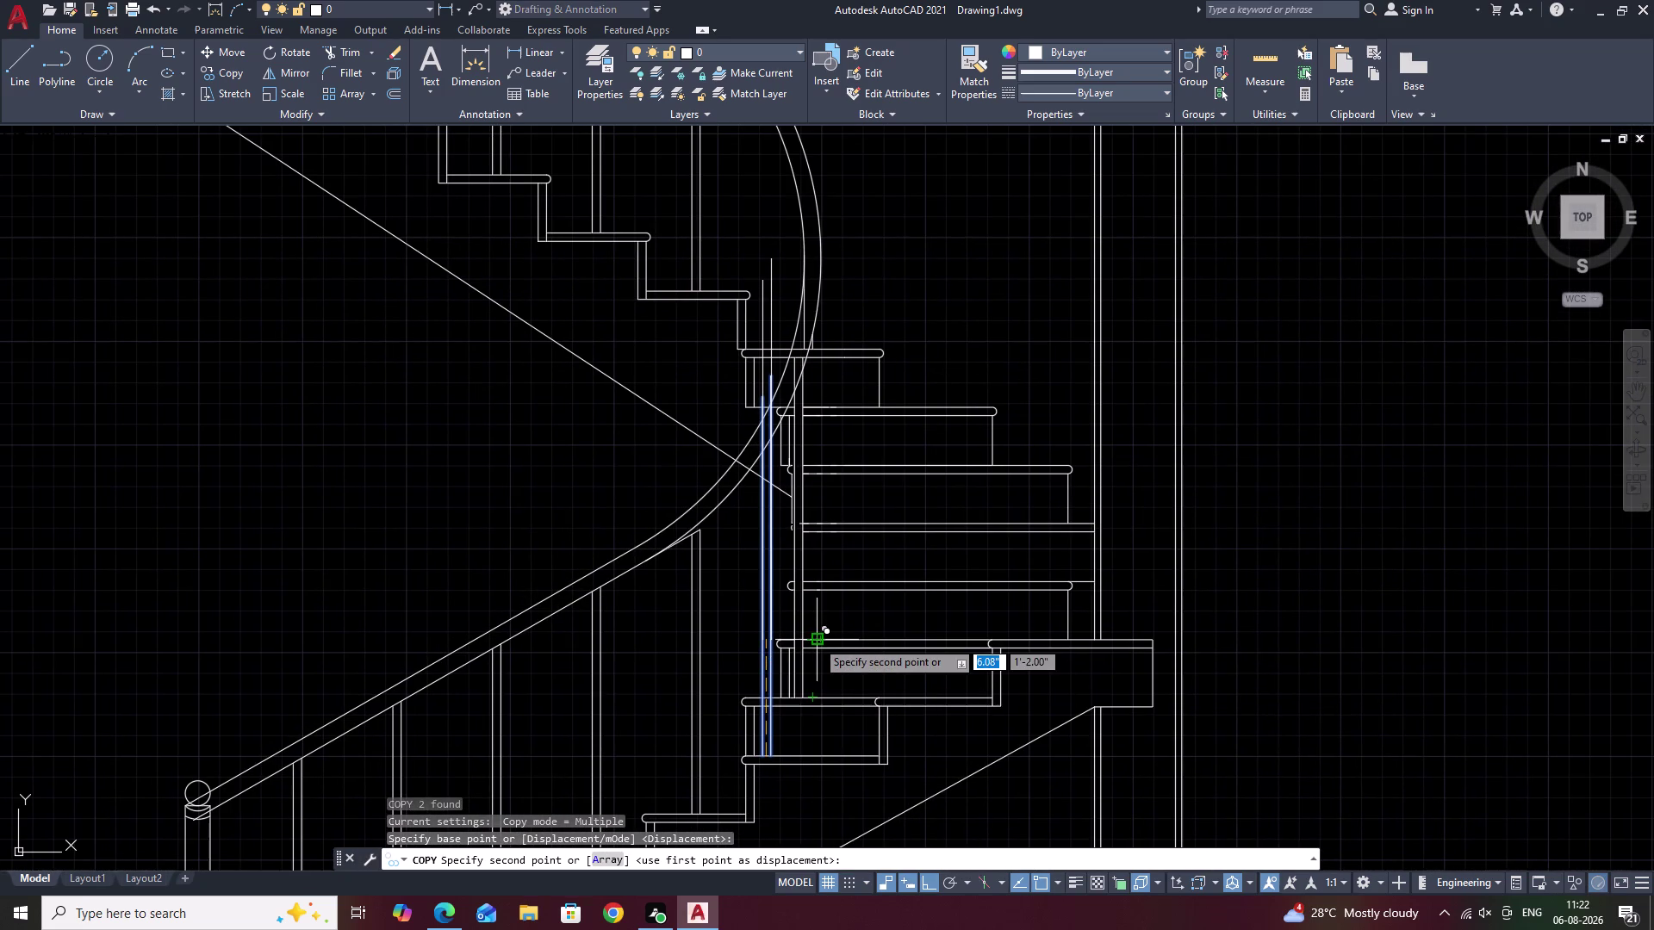
click(816, 640)
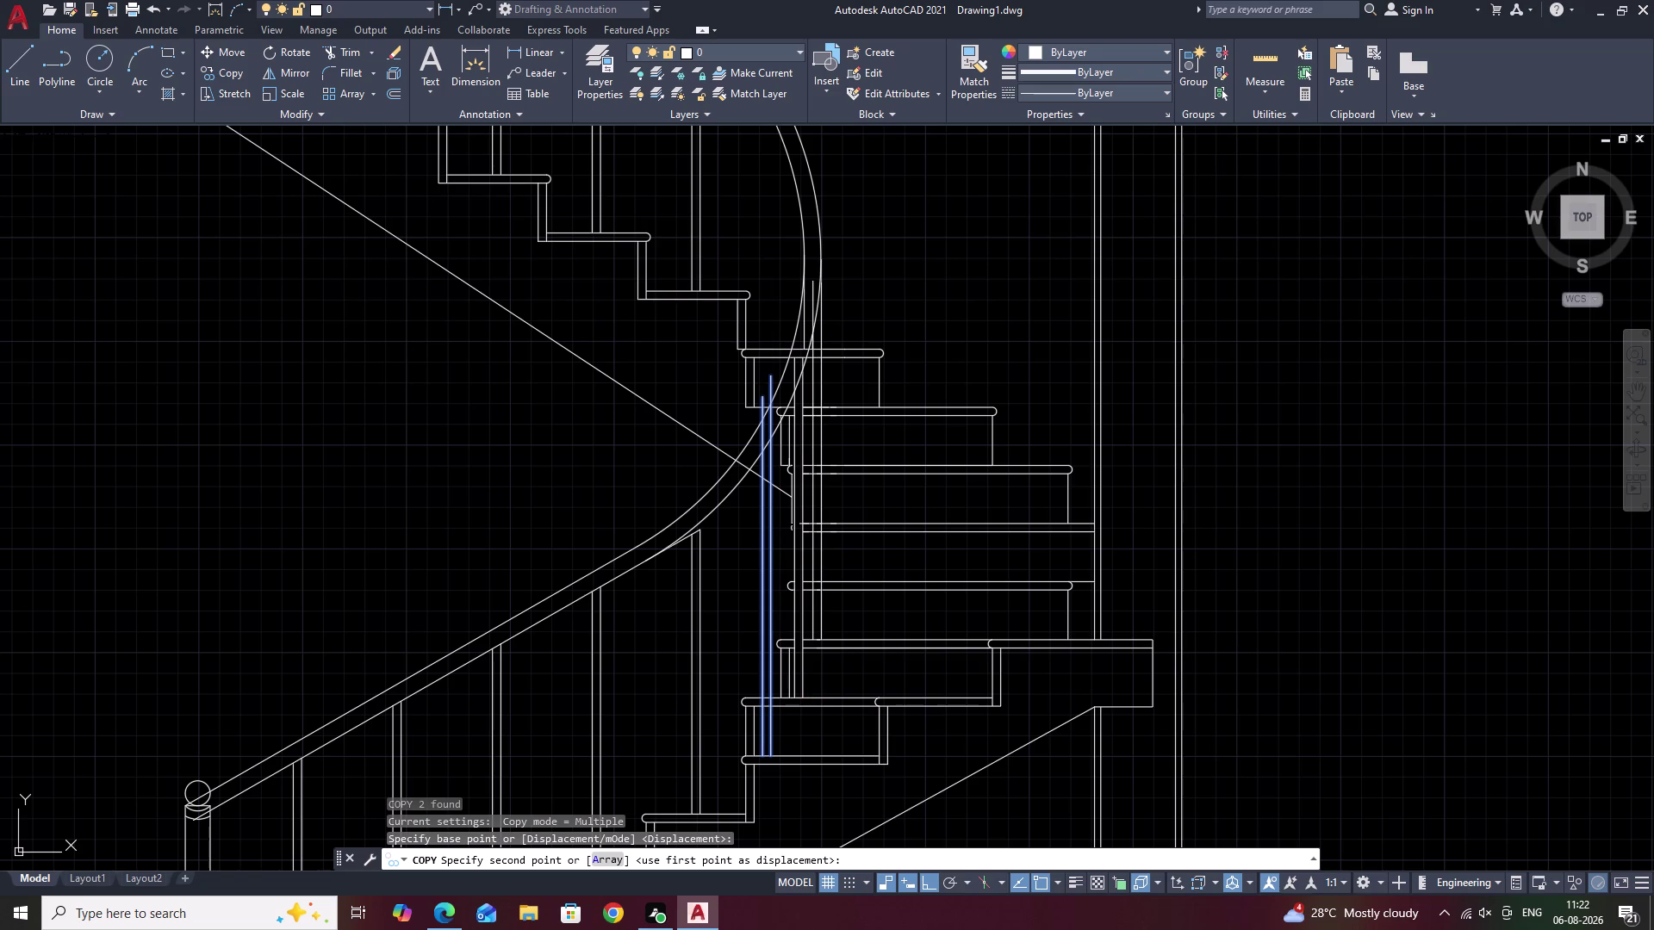
key(Escape)
middle_drag(1066, 361, 1112, 488)
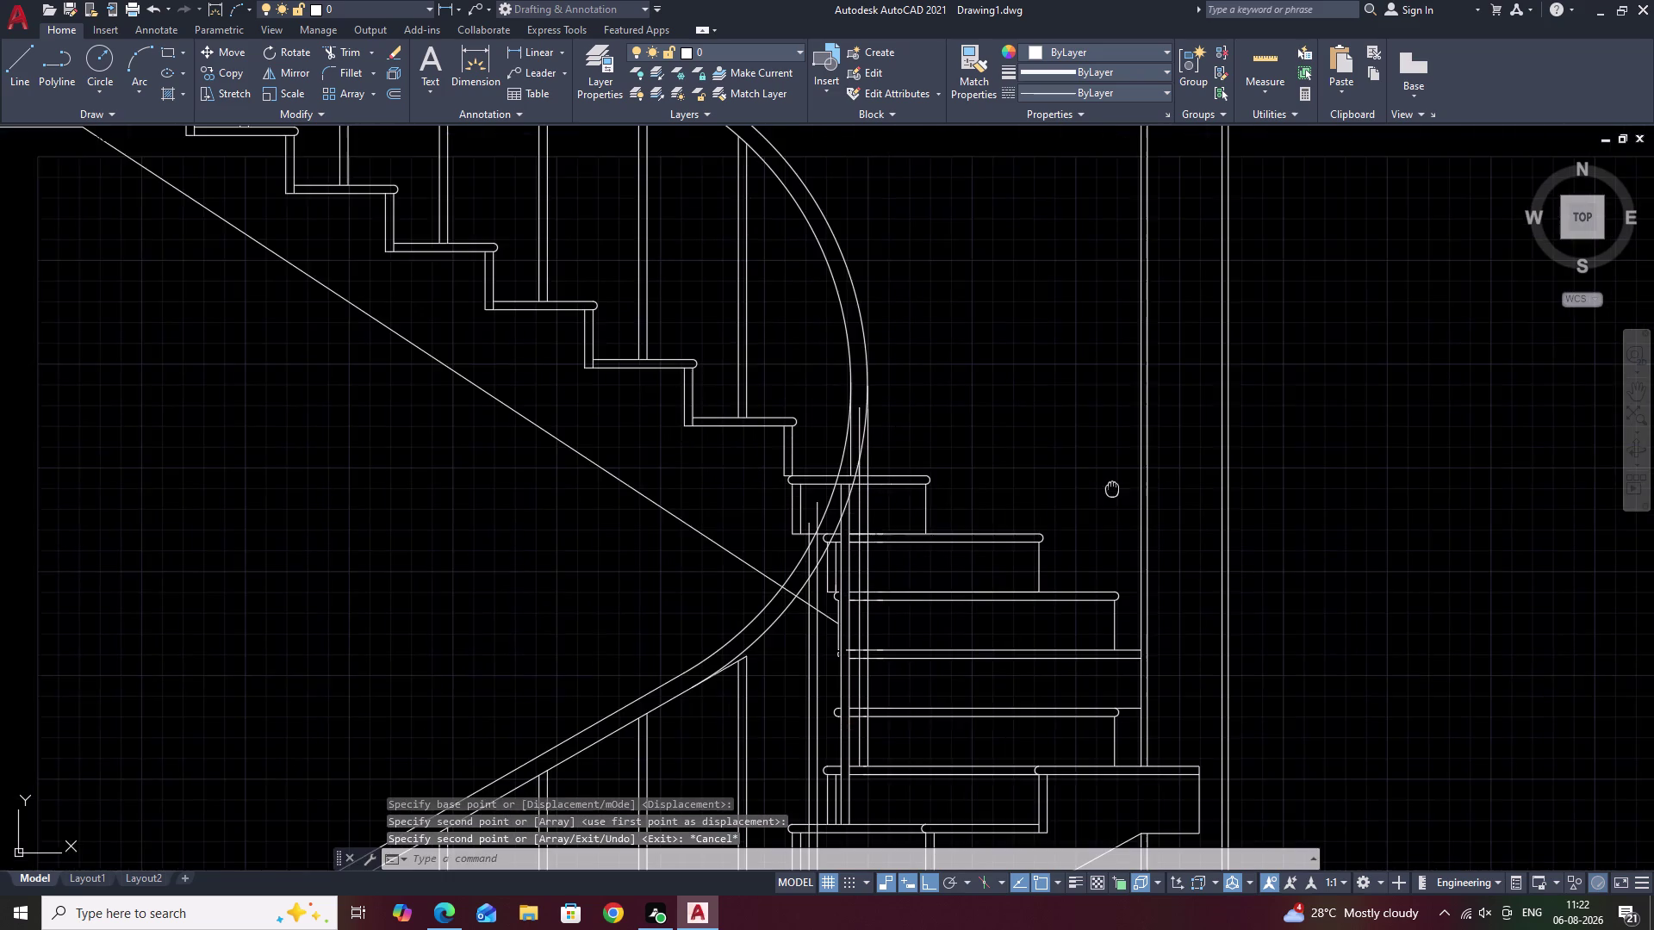
scroll(up, 3)
middle_drag(622, 586, 925, 322)
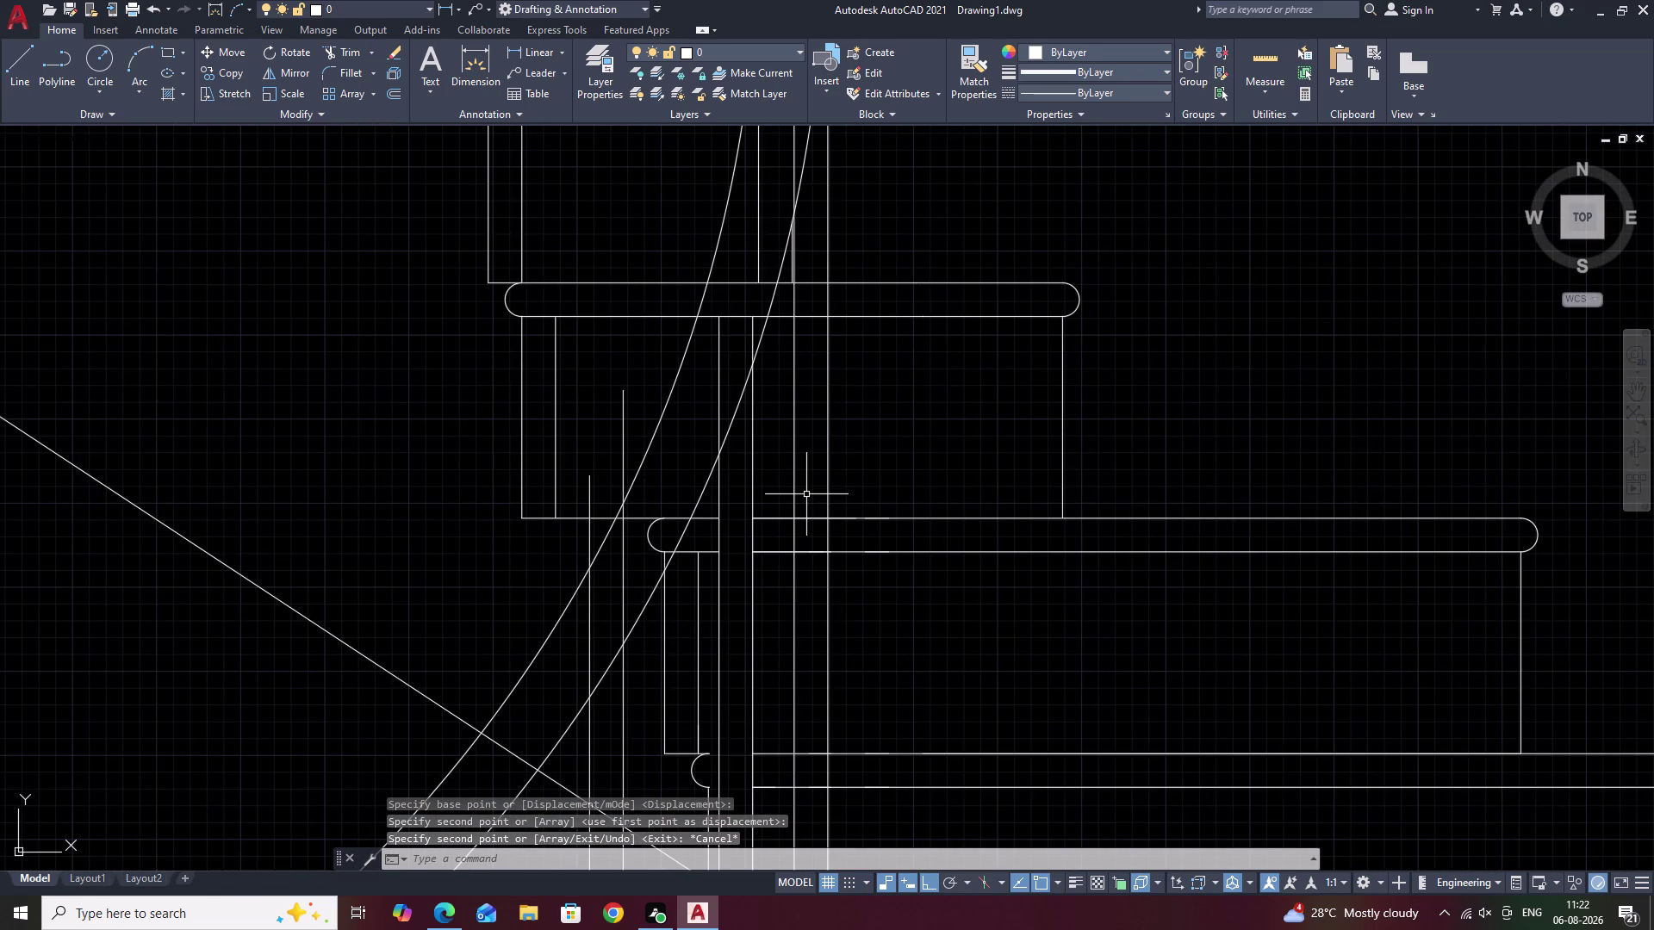
Trim the baluster segments overrunning the treads, undoing the last cut.
text(TR)
key(space)
drag(634, 538, 612, 577)
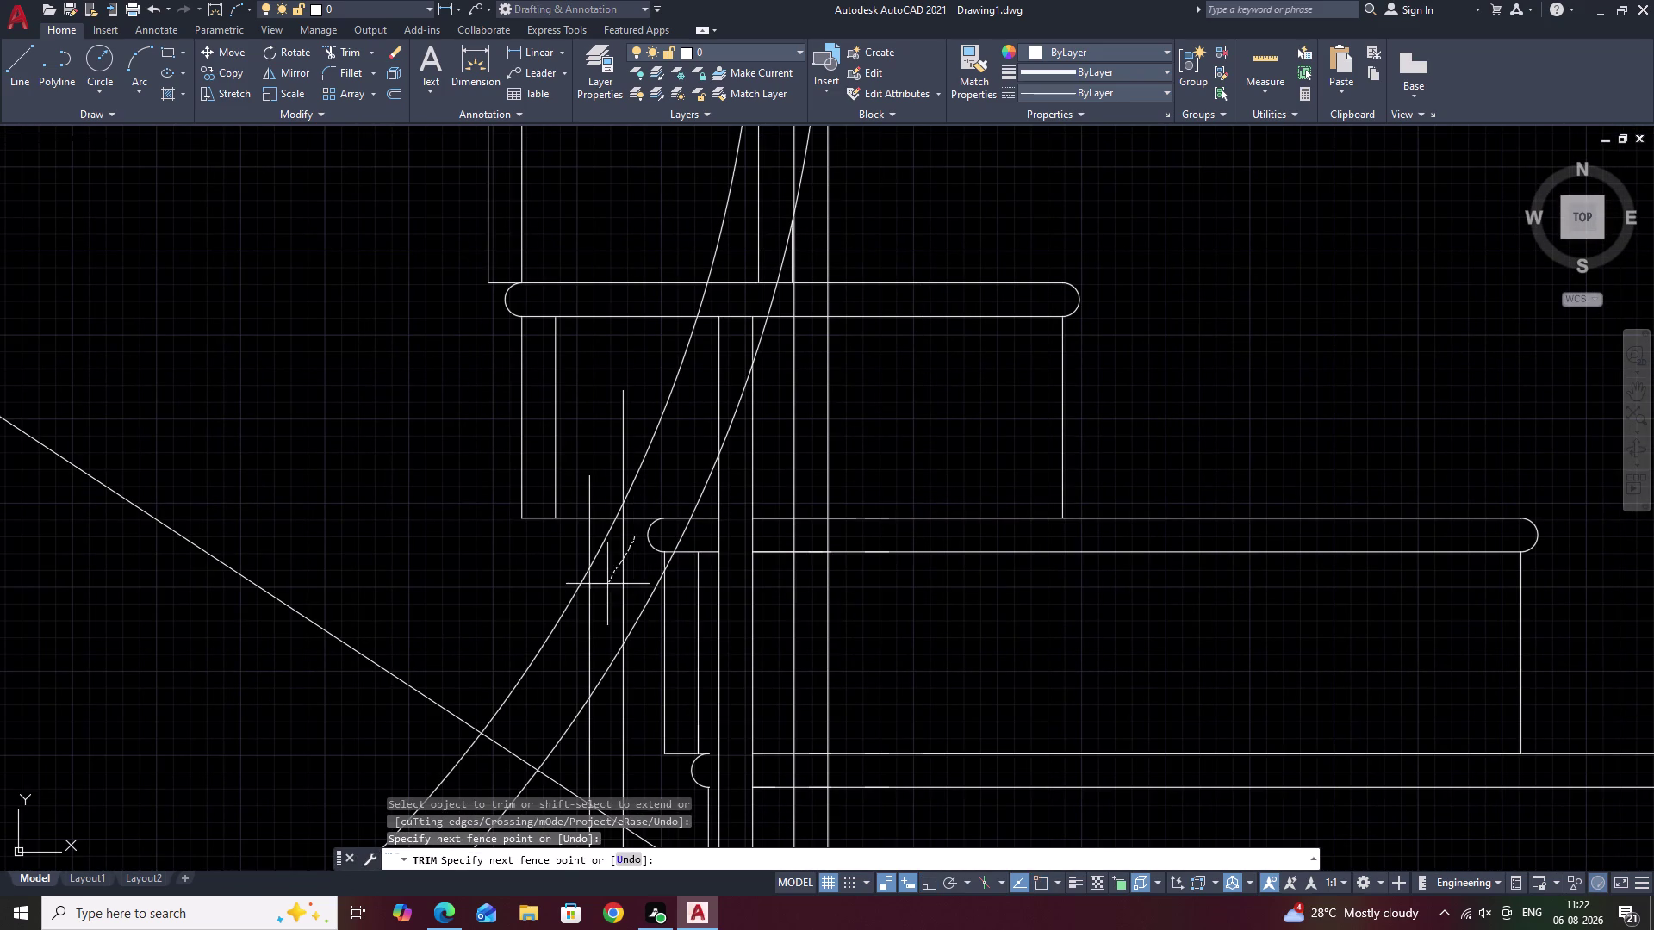
drag(611, 576, 583, 630)
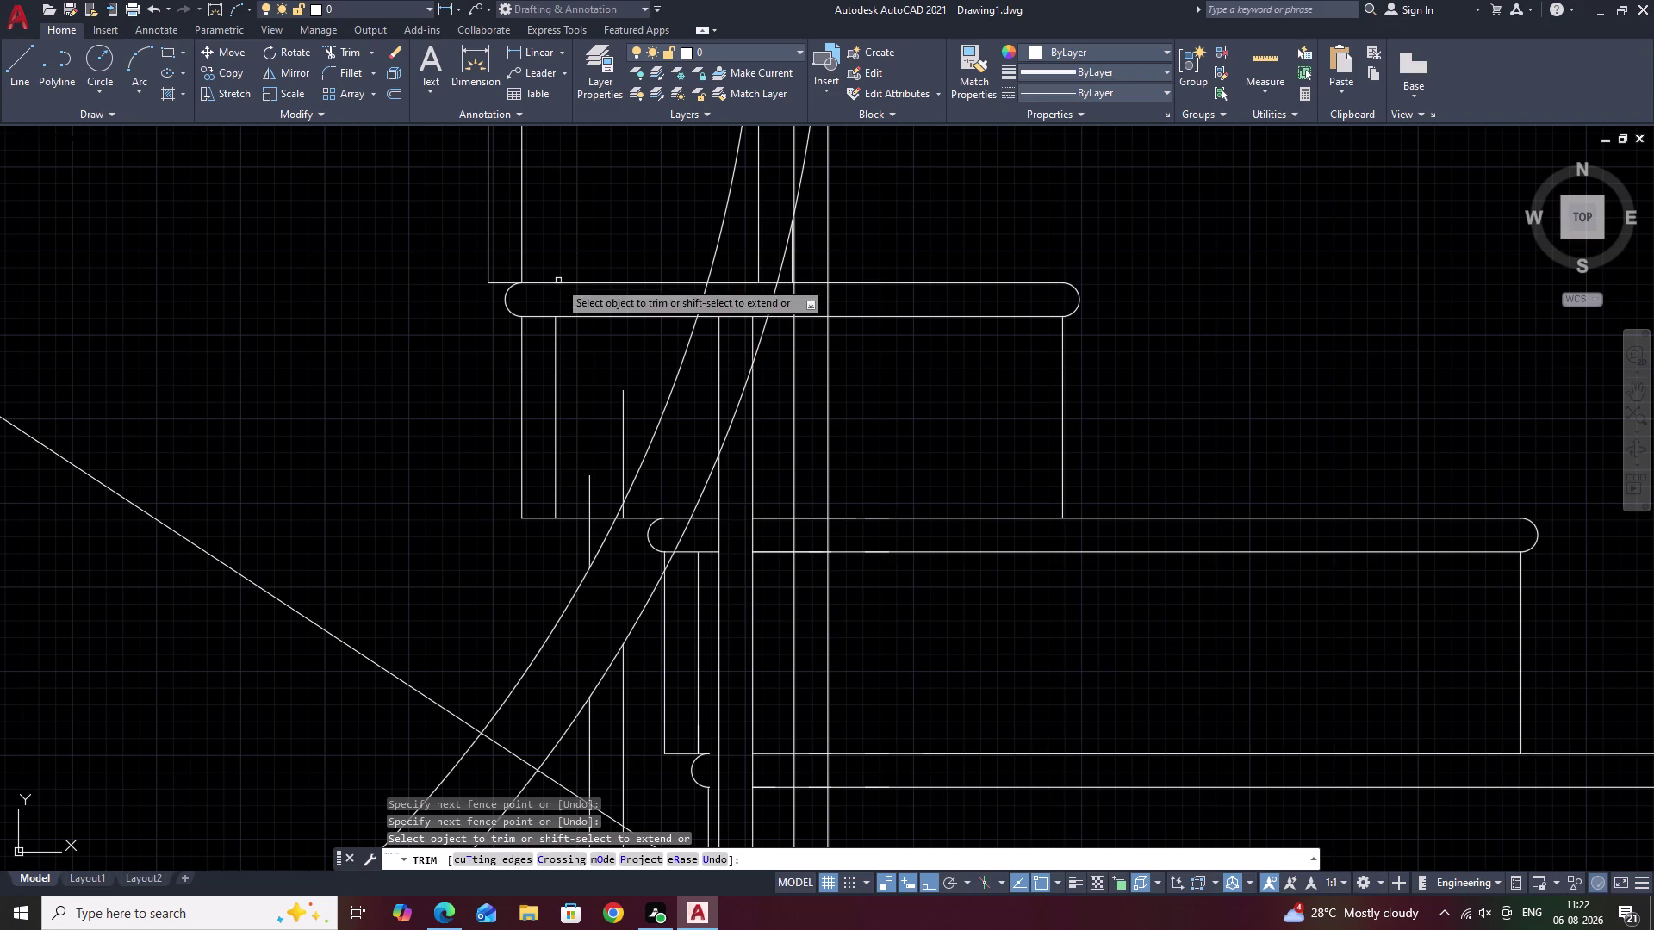
scroll(up, 3)
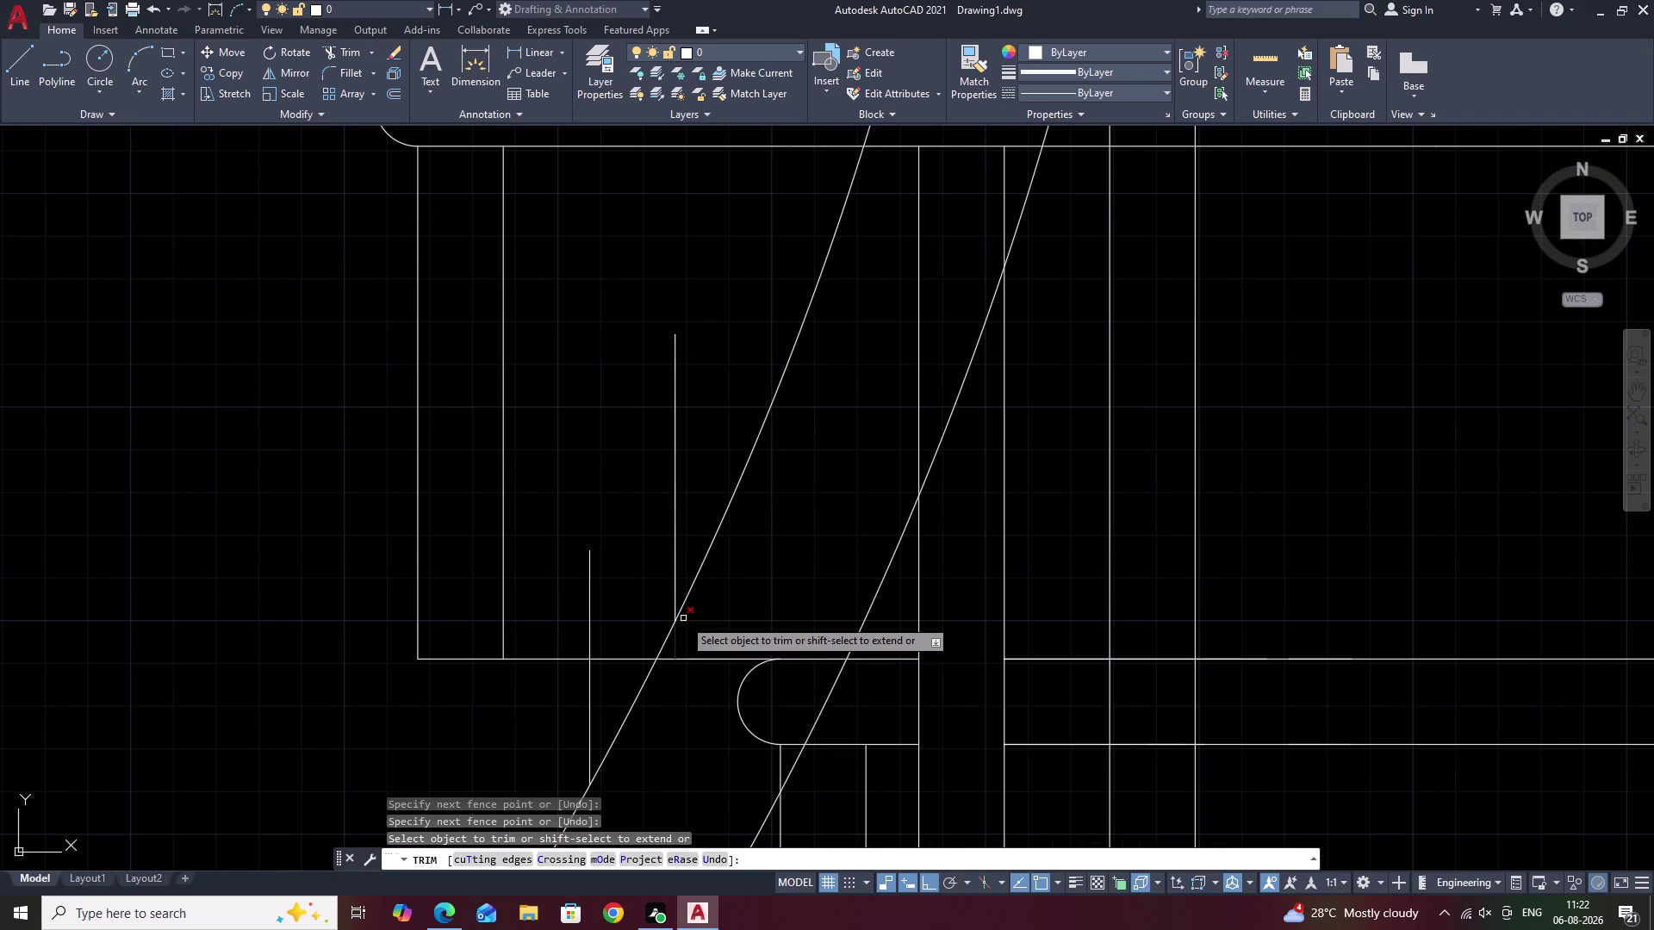
click(675, 492)
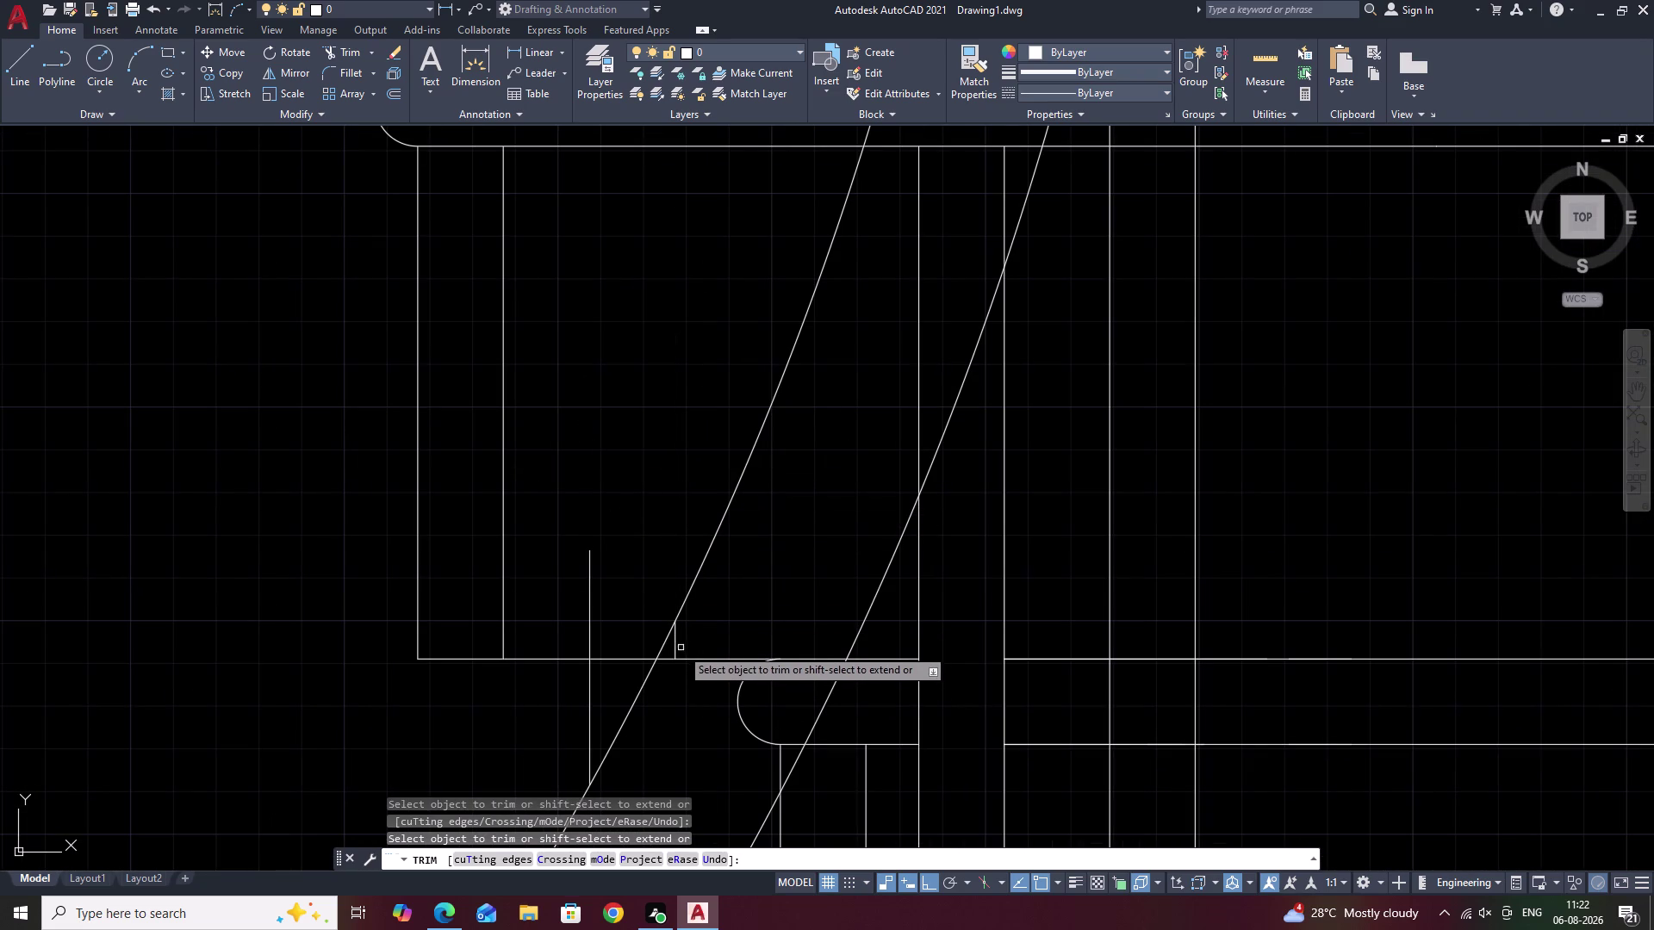
click(675, 644)
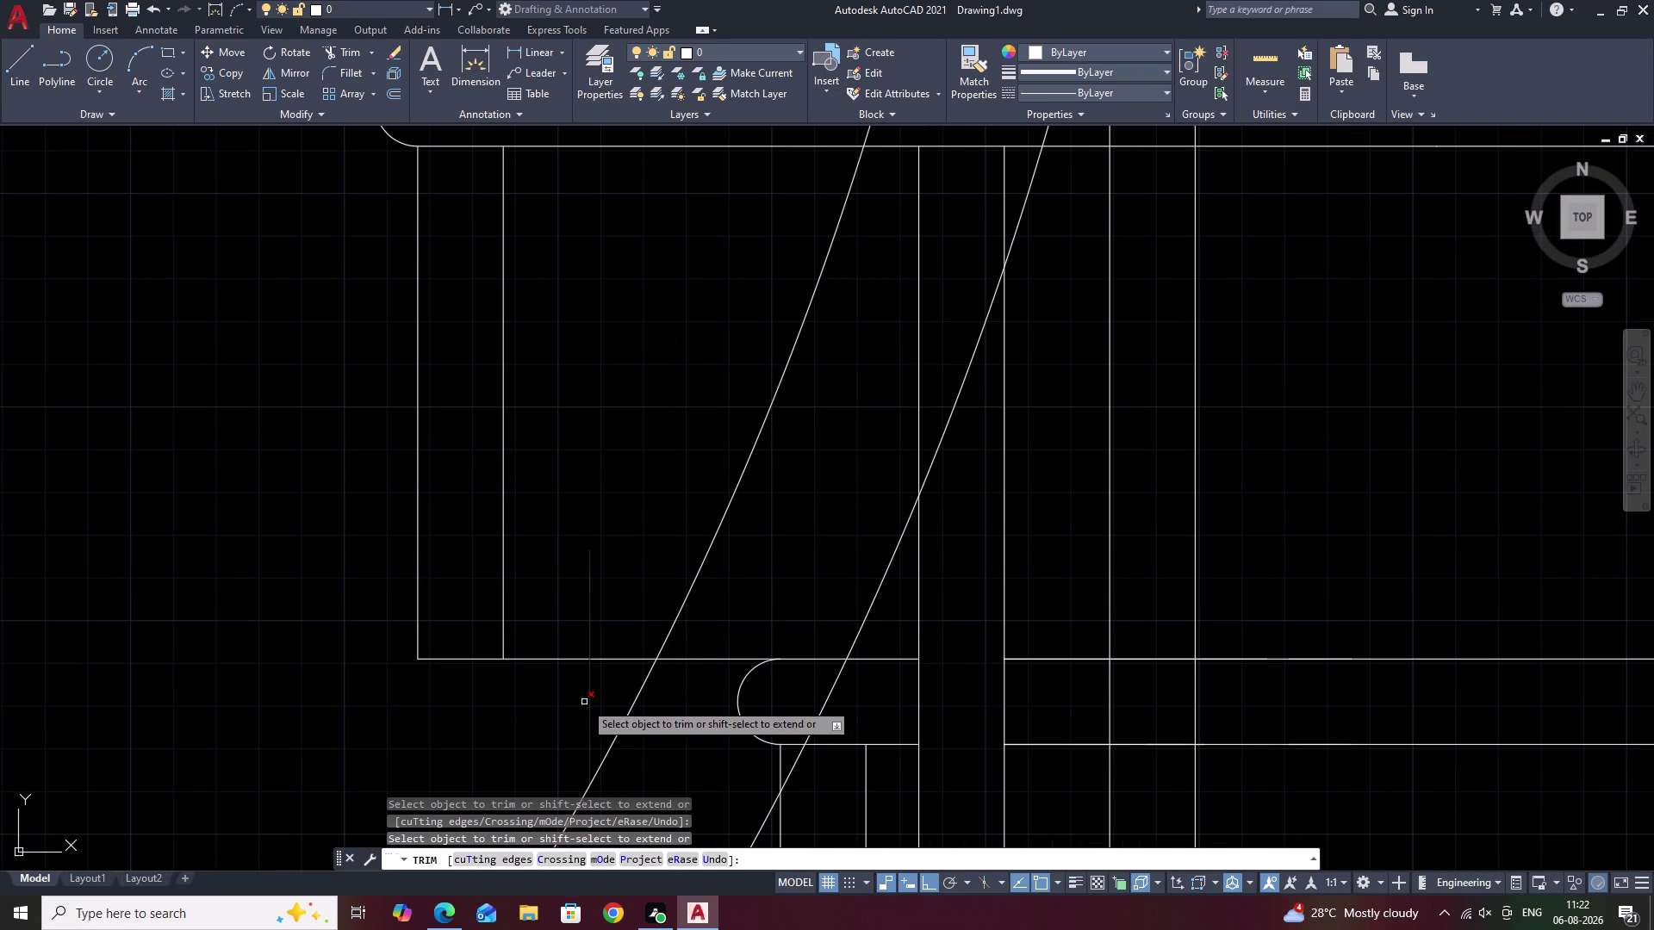
click(584, 702)
click(594, 692)
scroll(down, 3)
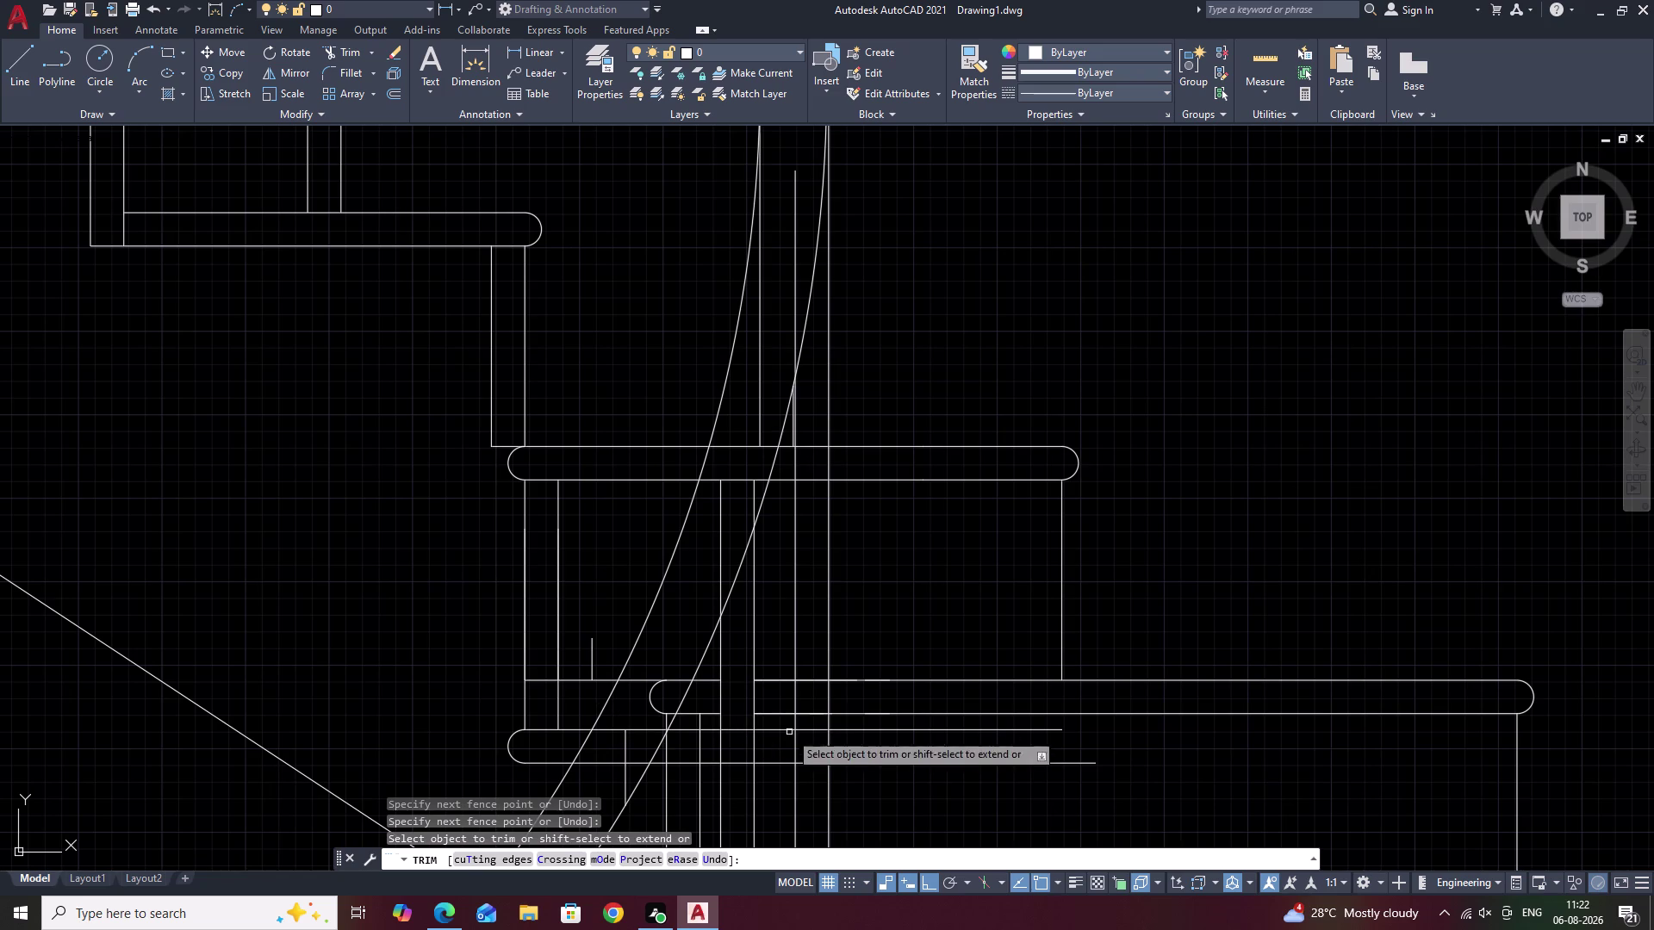
key(ctrl+z)
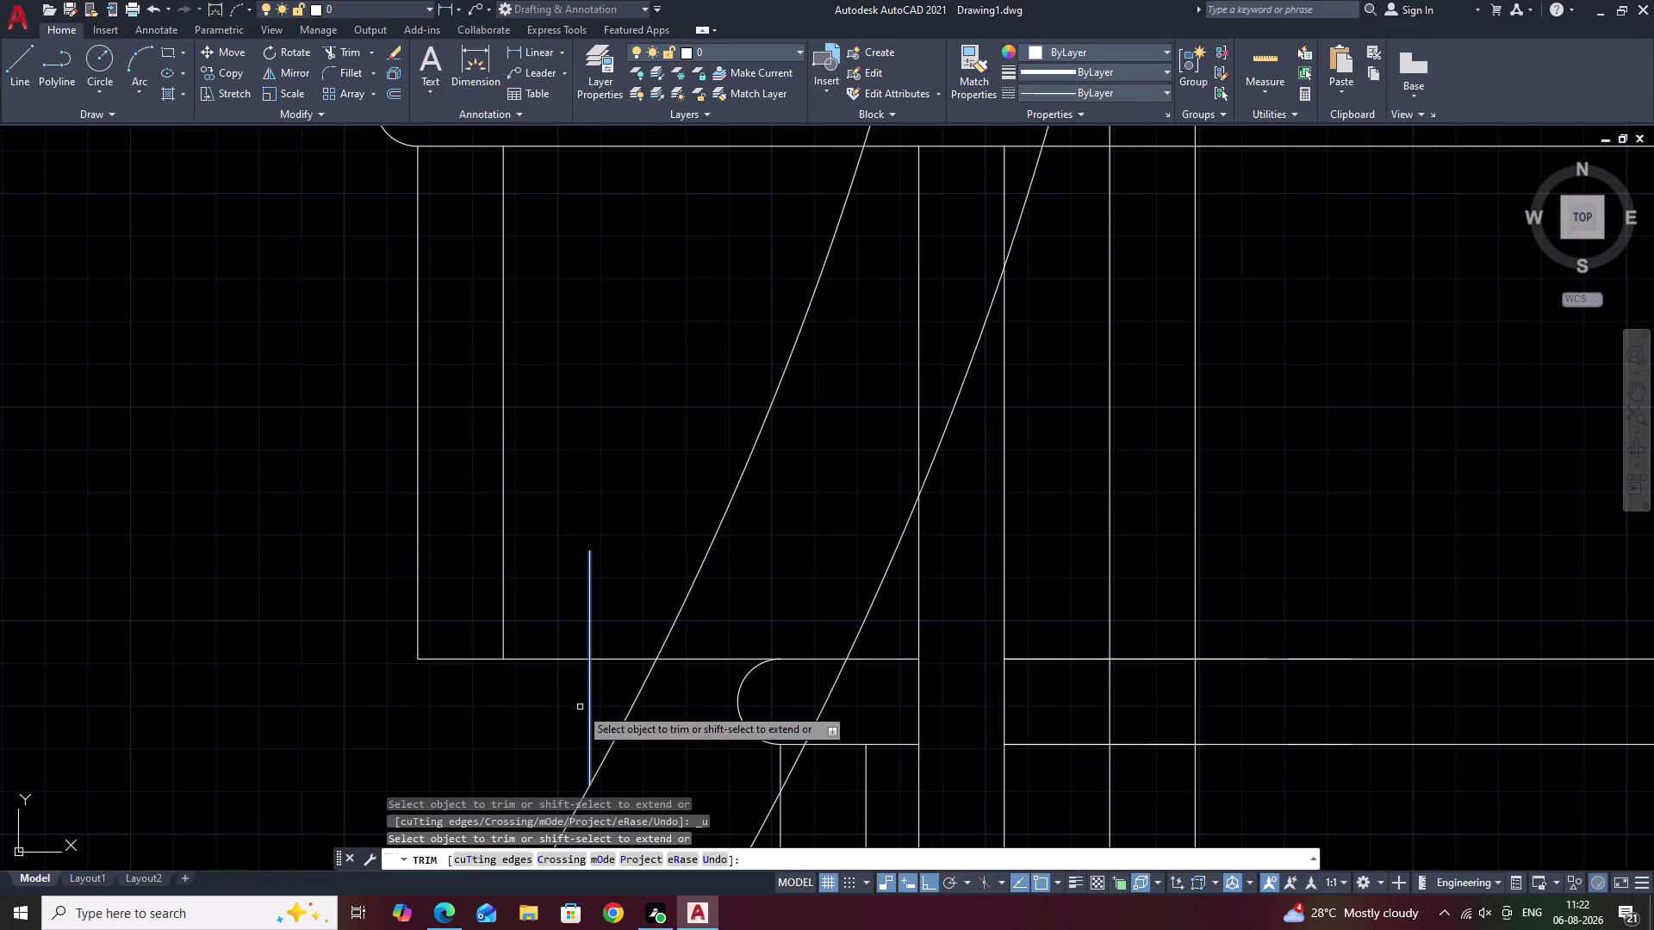
Undo the unwanted baluster cuts and fence trim, then restart TRIM.
click(591, 702)
click(584, 607)
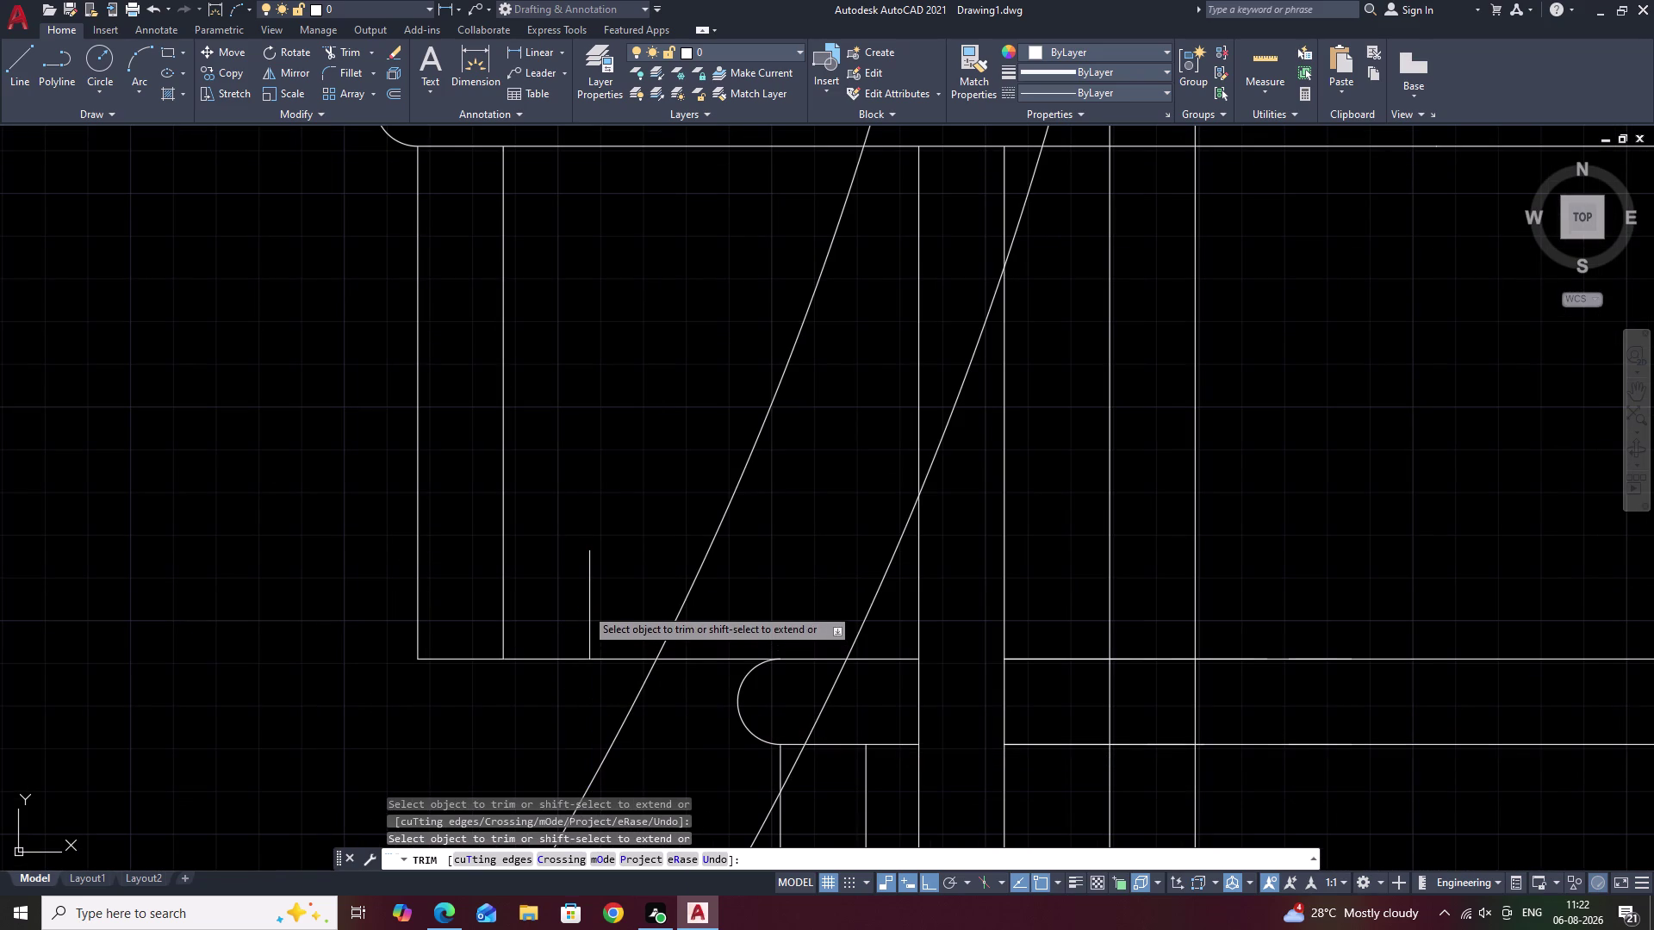
key(ctrl+z)
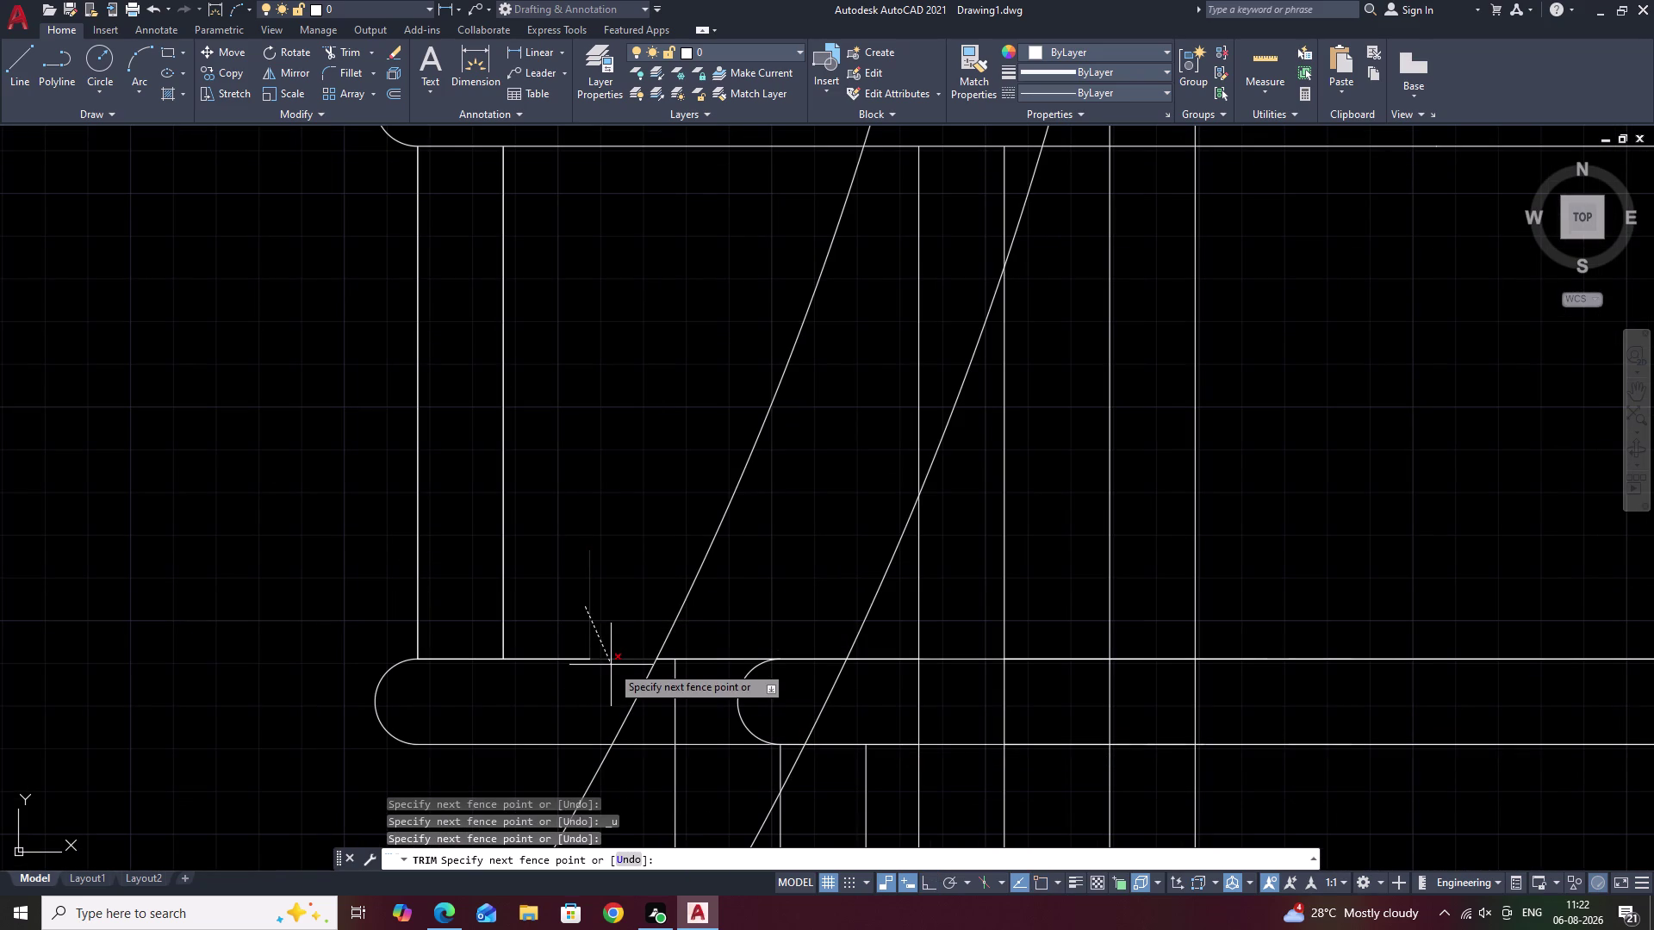
key(Escape)
key(grave)
key(ctrl+z)
key(ctrl+z)
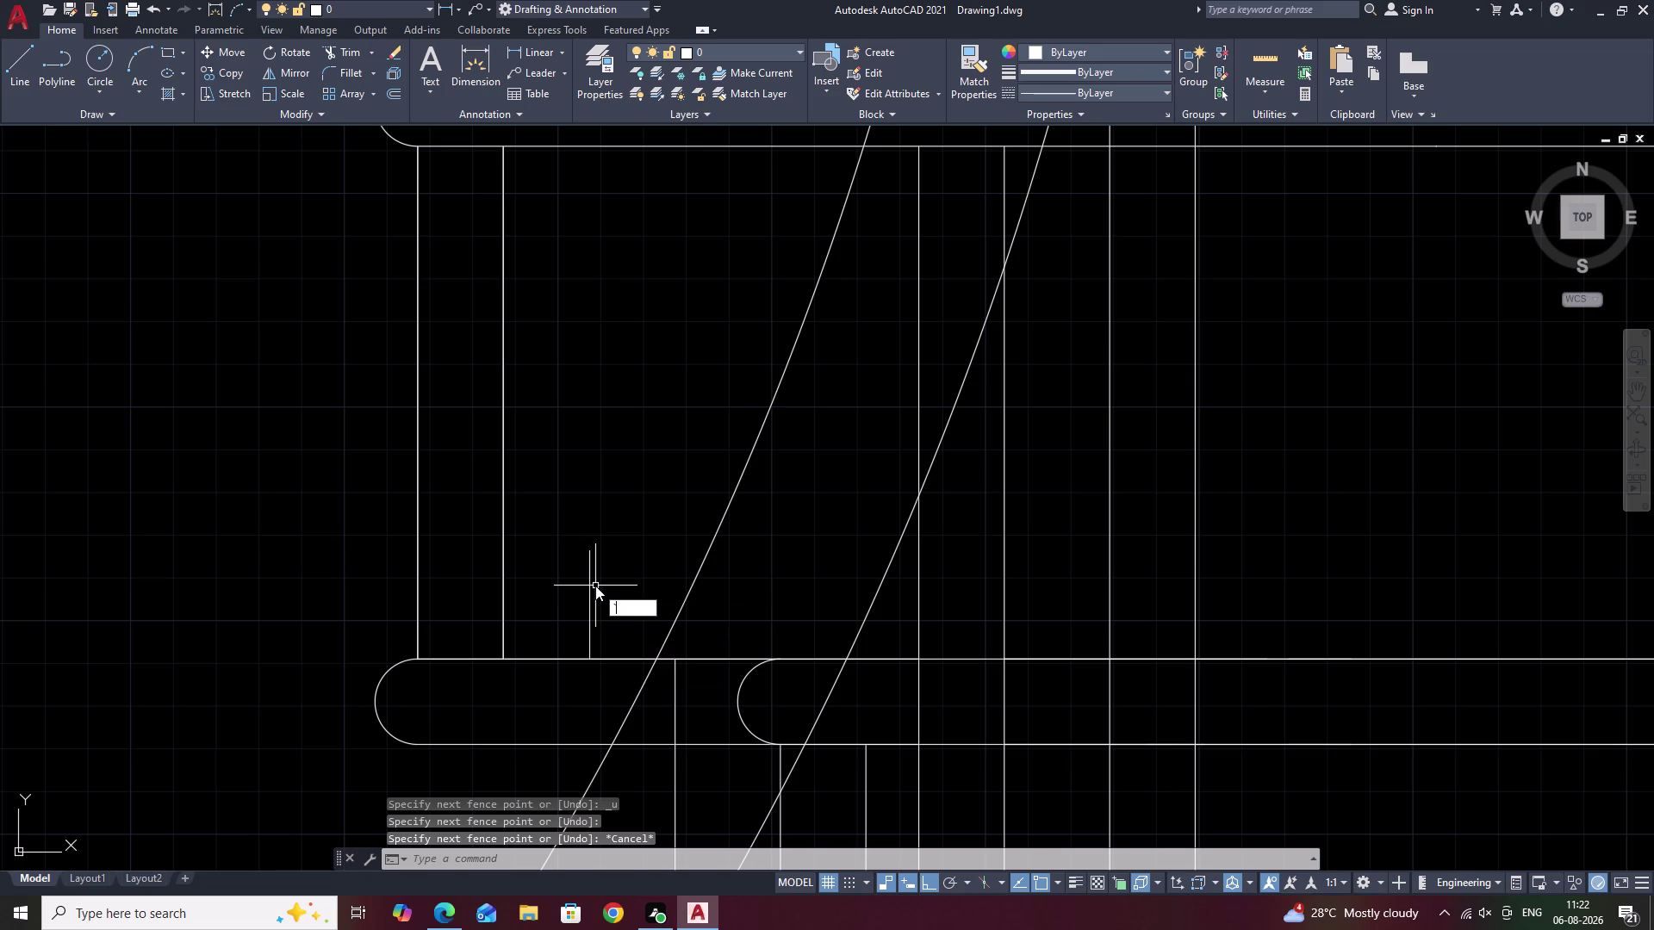
key(Escape)
key(ctrl+z)
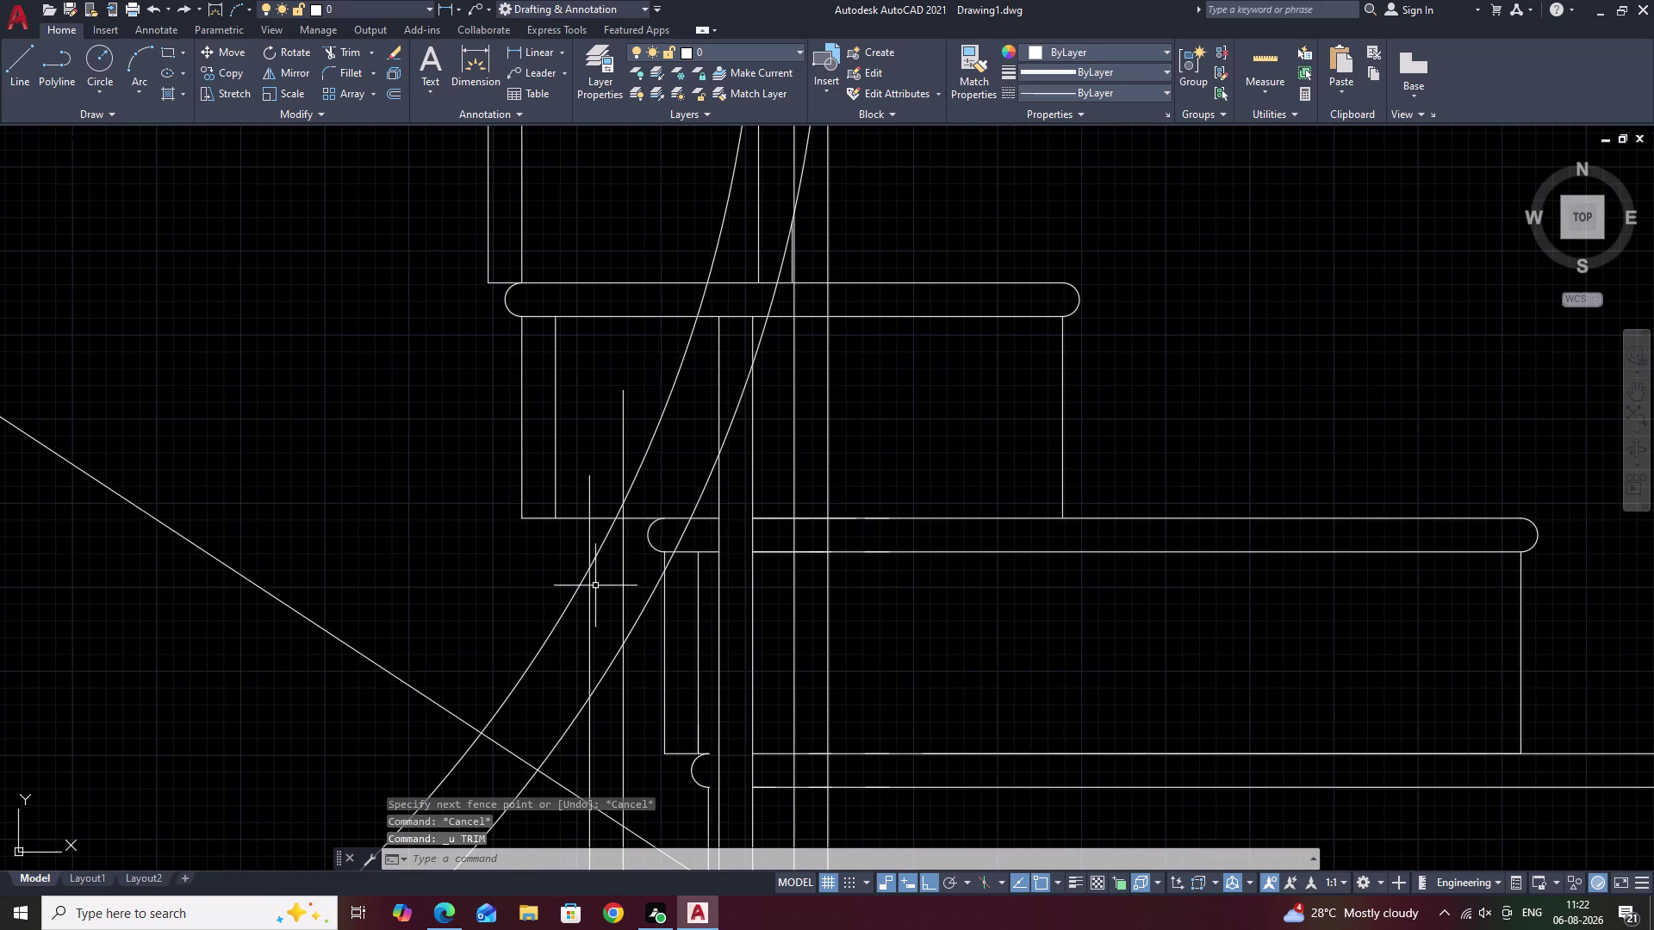
scroll(down, 3)
key(Escape)
text(T)
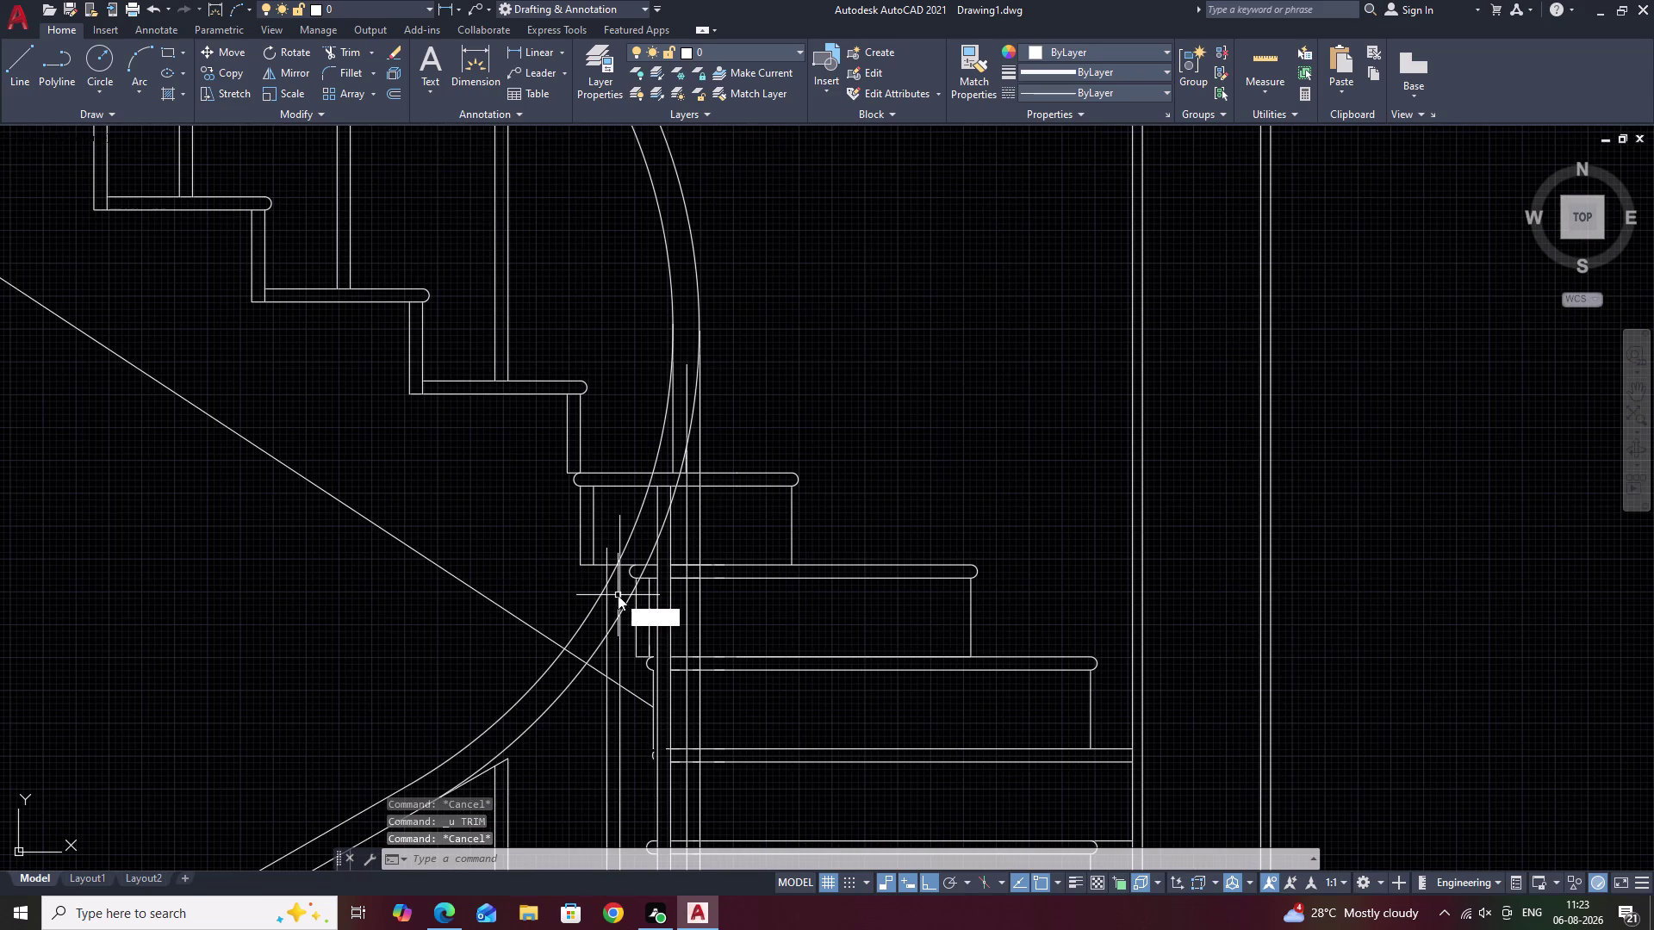
text(R)
key(space)
Trim overlapping baluster pieces at the first tread and across the handrail.
scroll(up, 3)
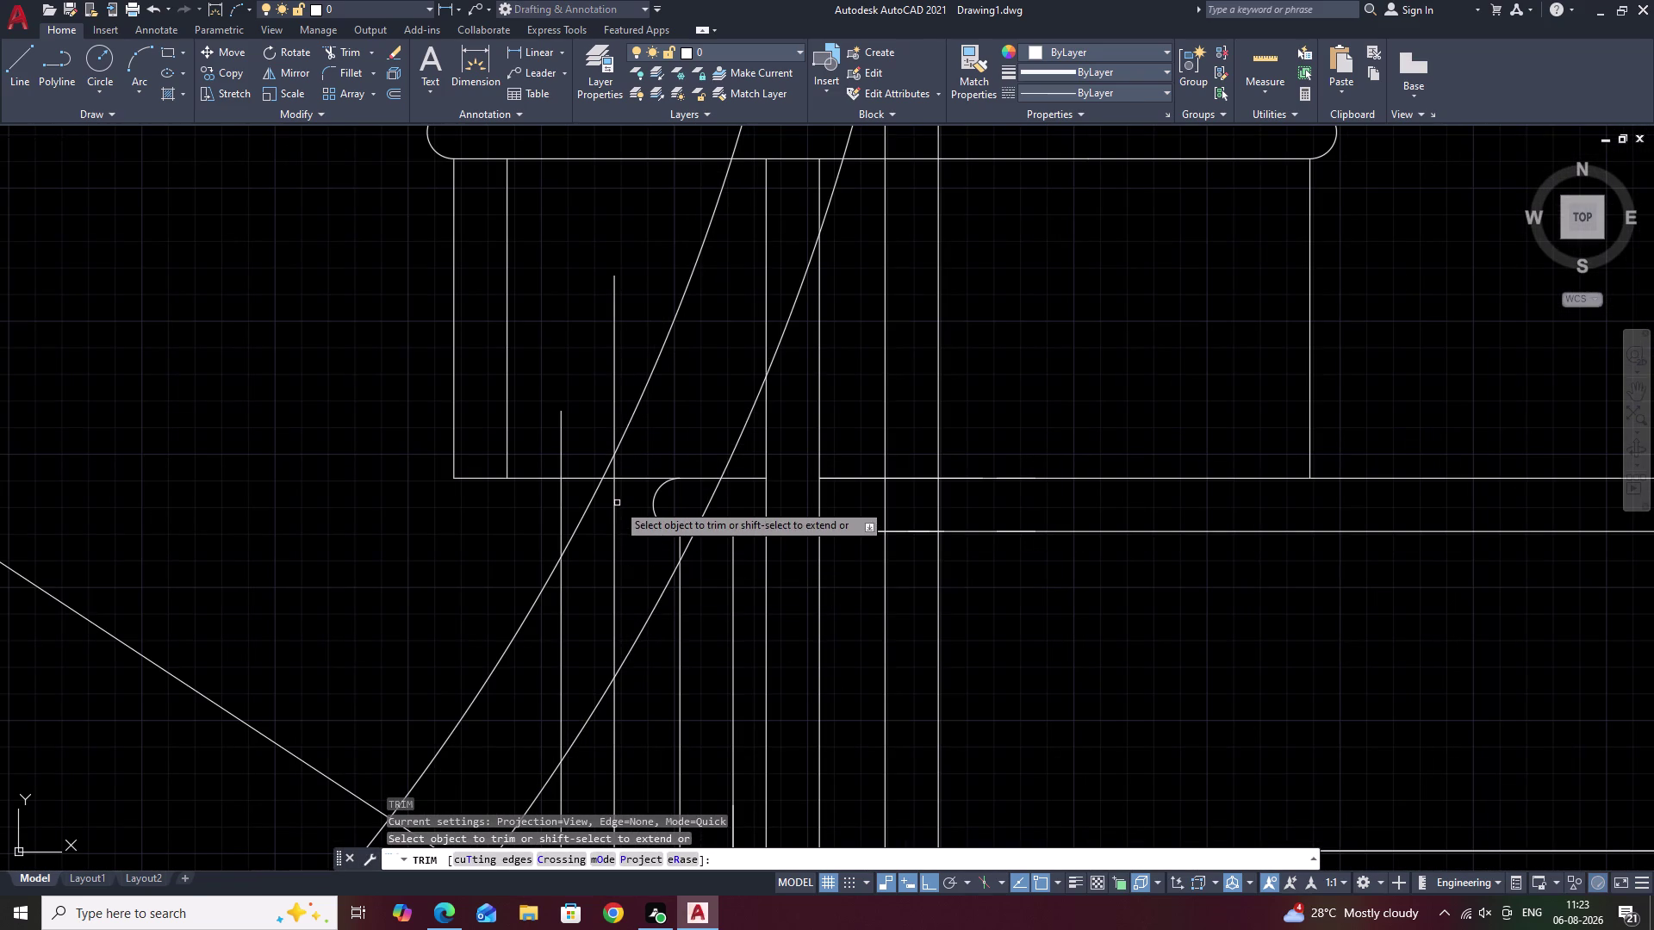
click(616, 503)
drag(619, 512, 555, 636)
drag(616, 578, 567, 656)
click(562, 641)
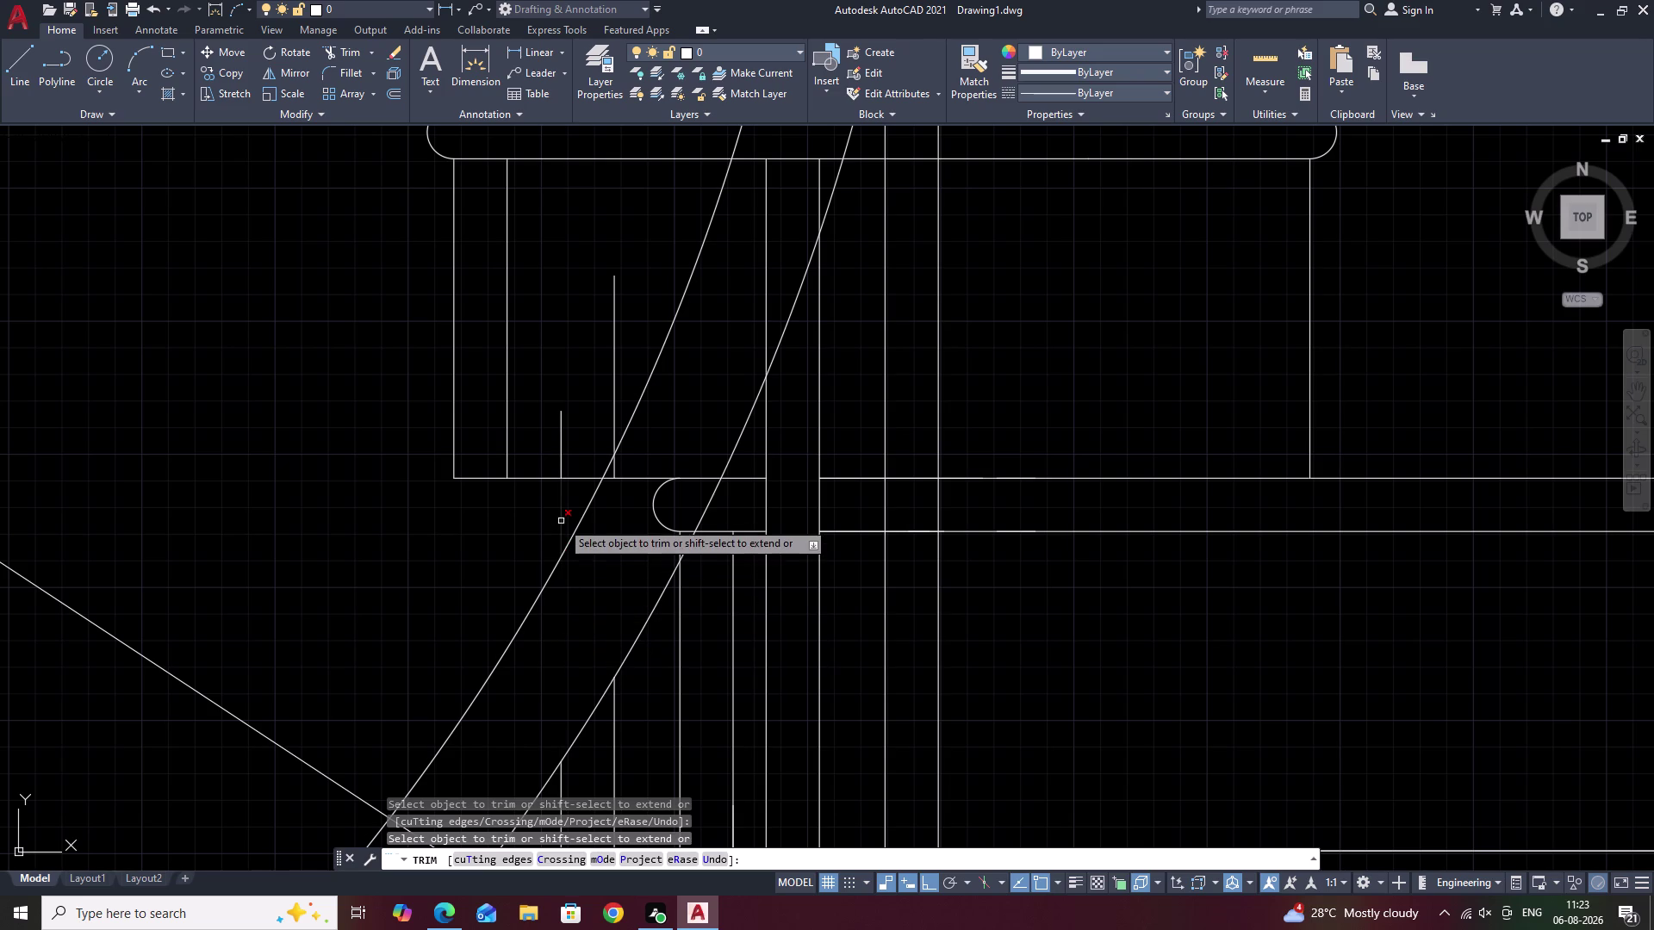
click(560, 511)
scroll(up, 3)
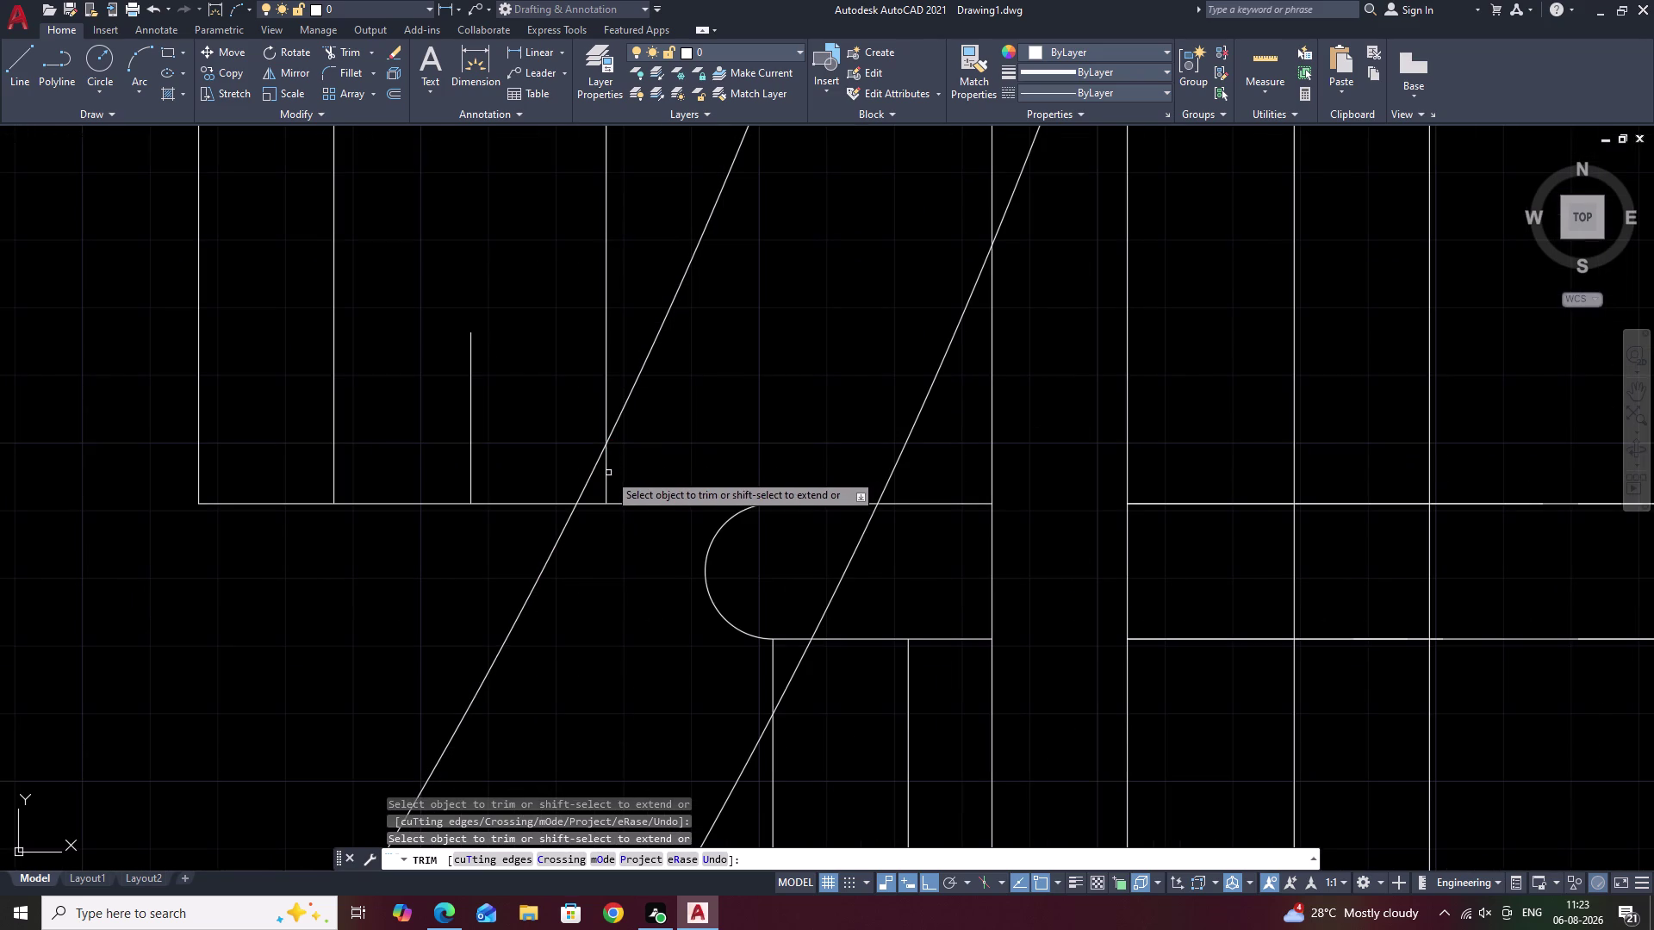
click(608, 475)
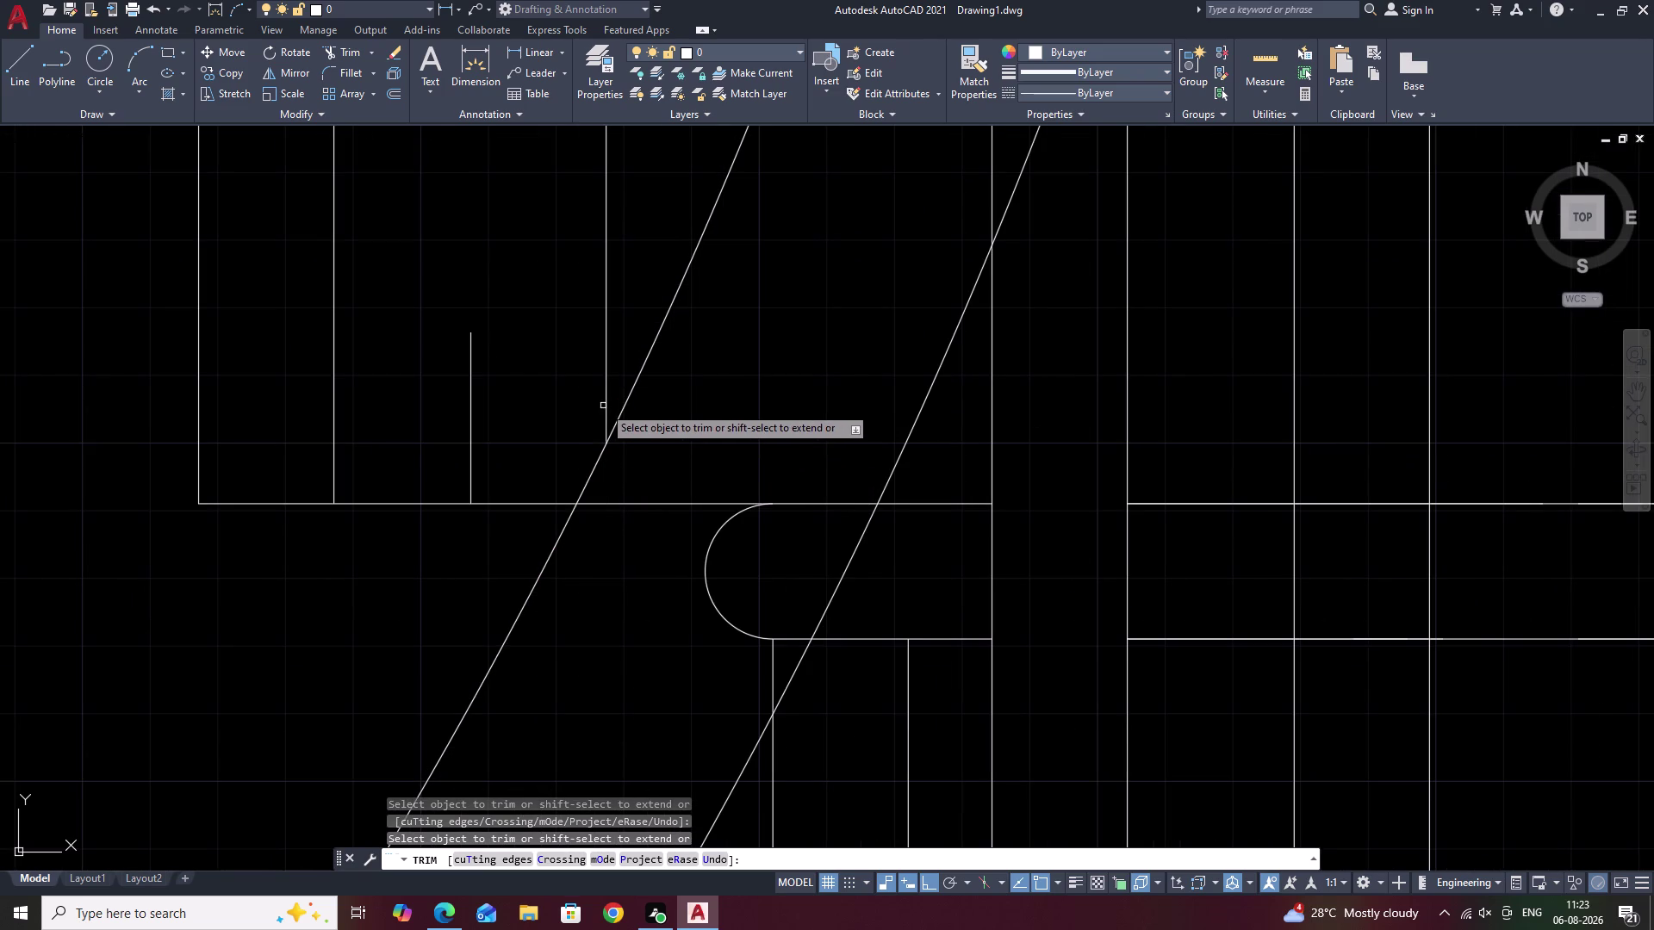
click(606, 400)
click(470, 443)
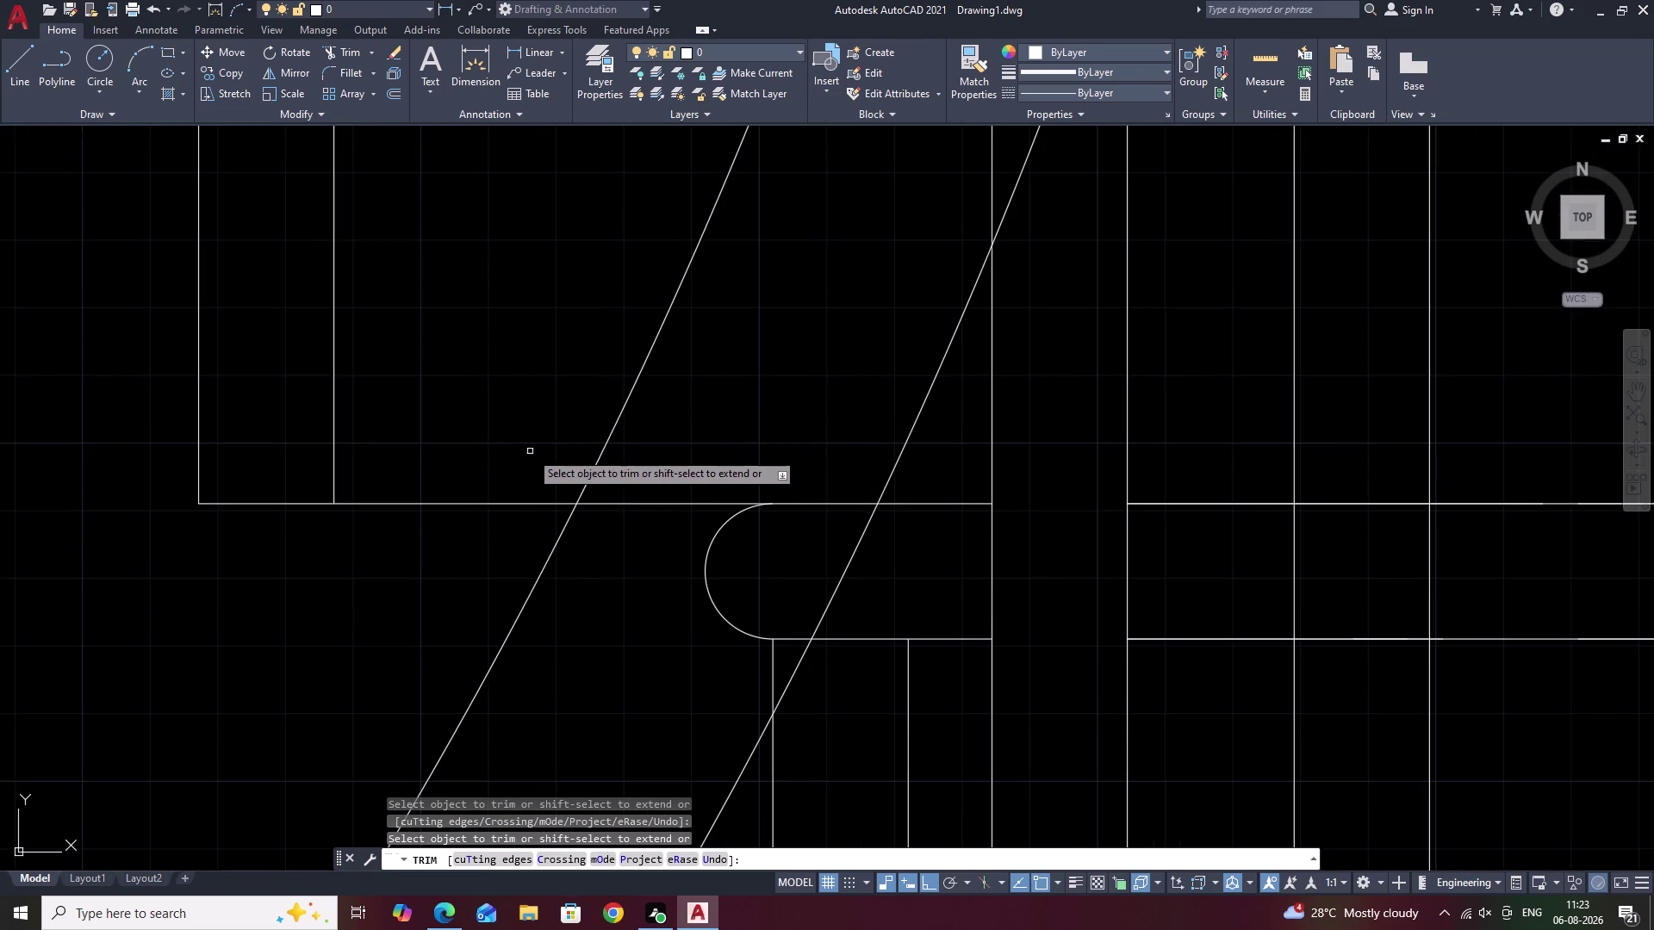
scroll(down, 3)
scroll(down, 3)
Fence-trim lines inside the curved handrail, then undo that cut.
middle_drag(597, 527, 566, 613)
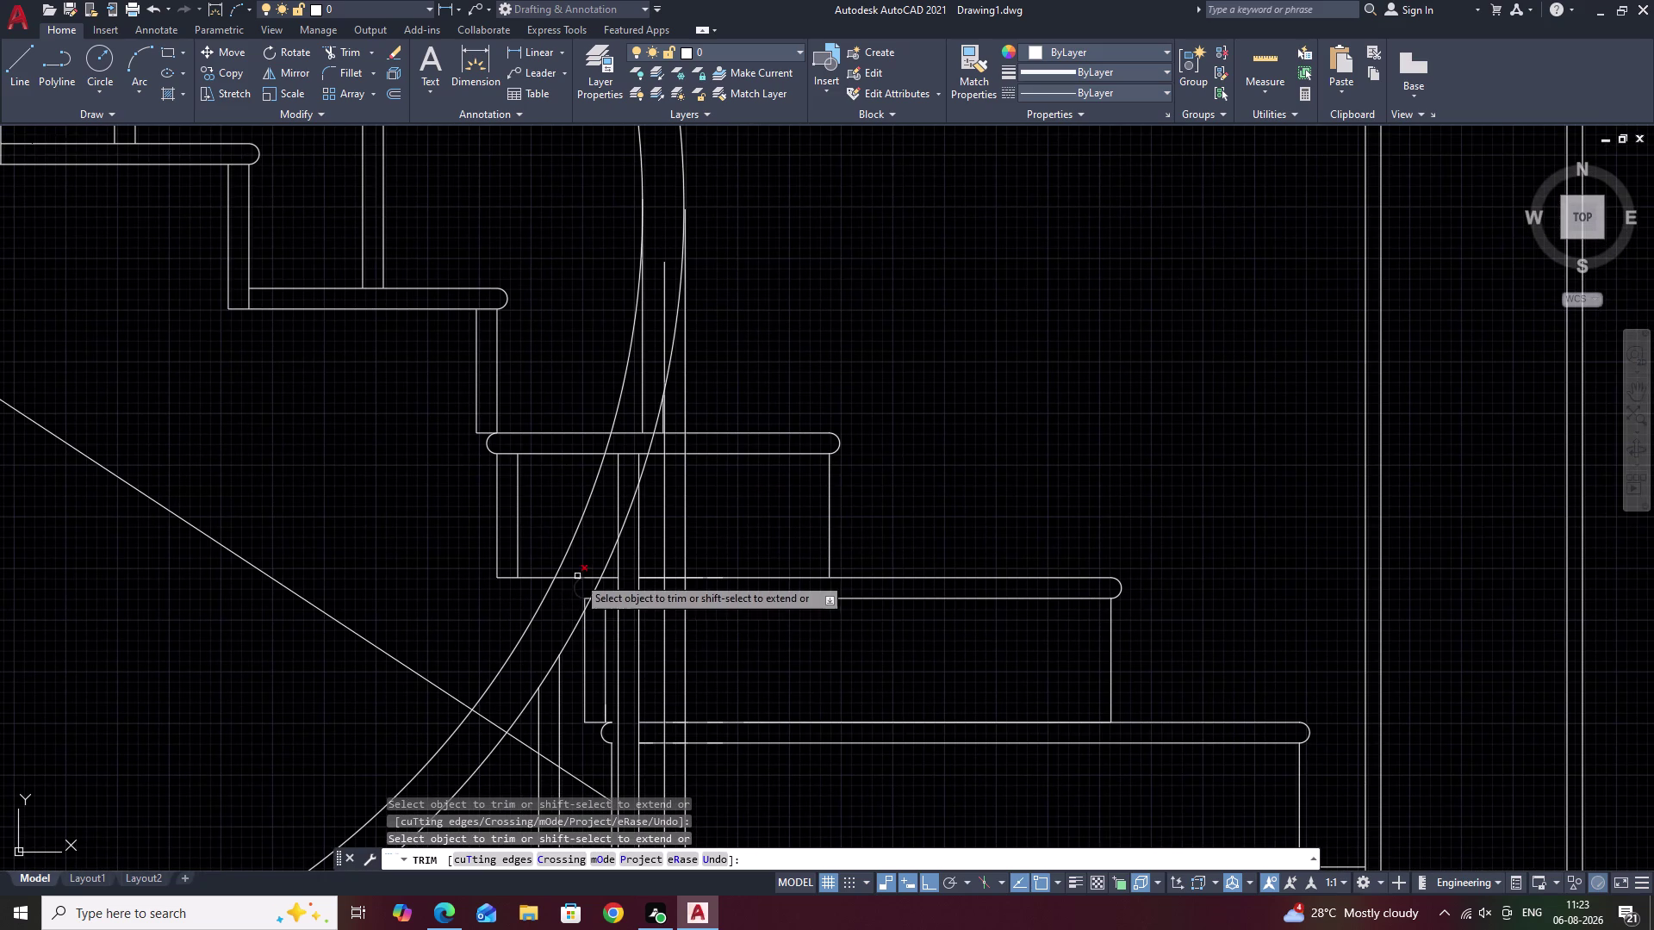
scroll(up, 3)
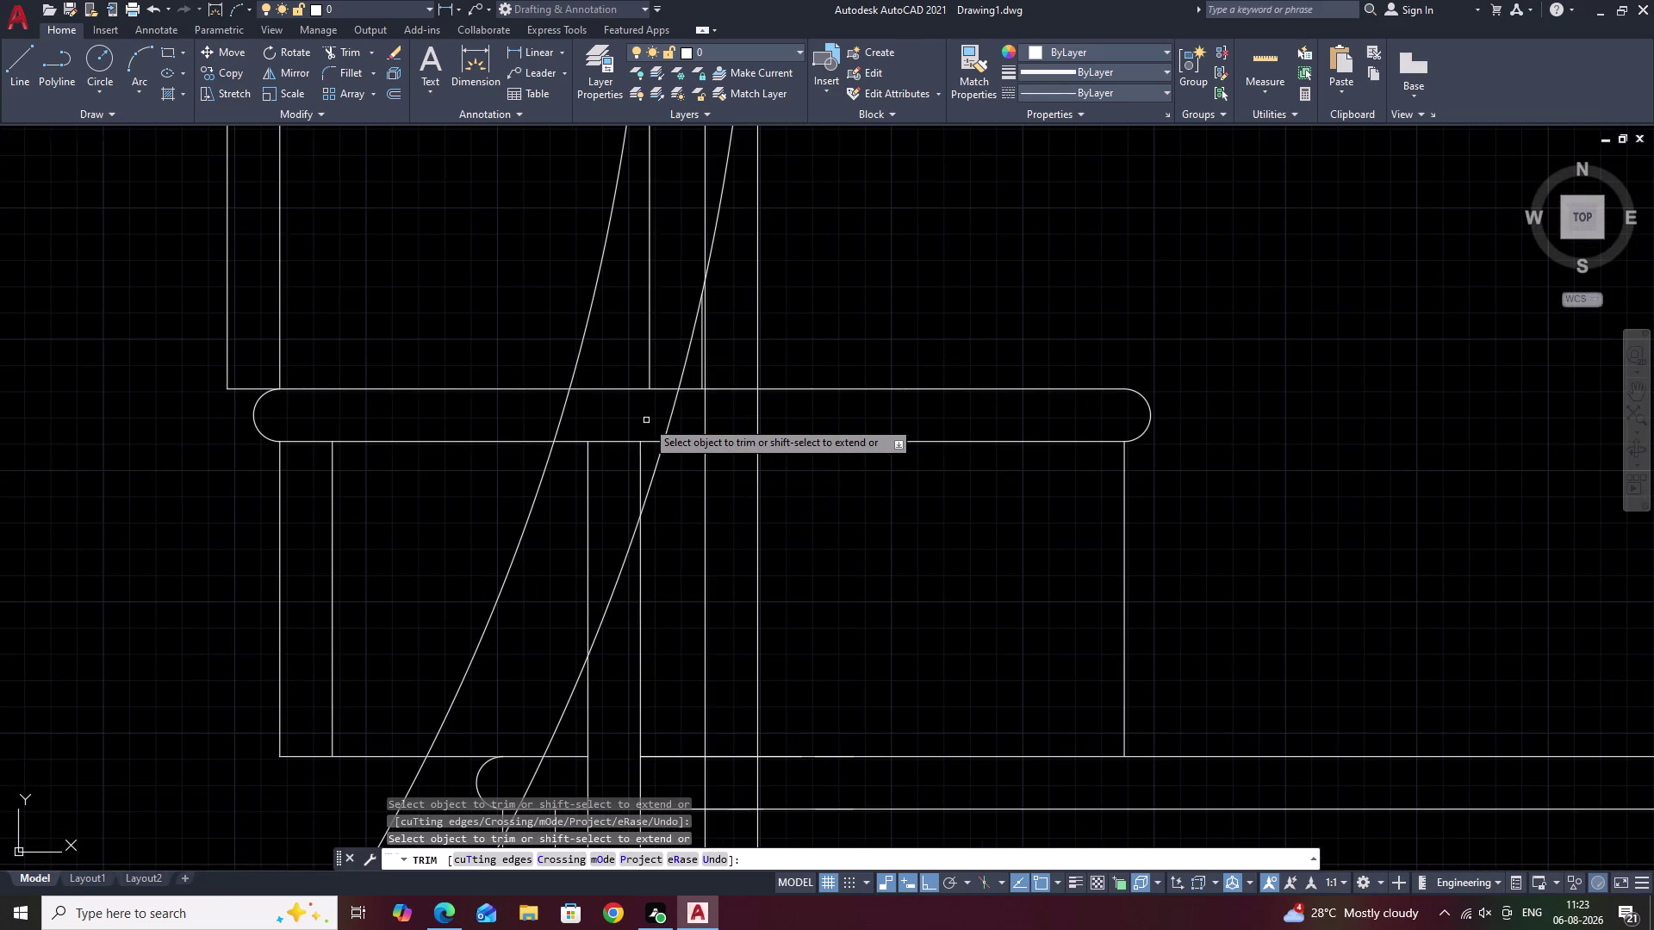
scroll(down, 3)
scroll(down, 3)
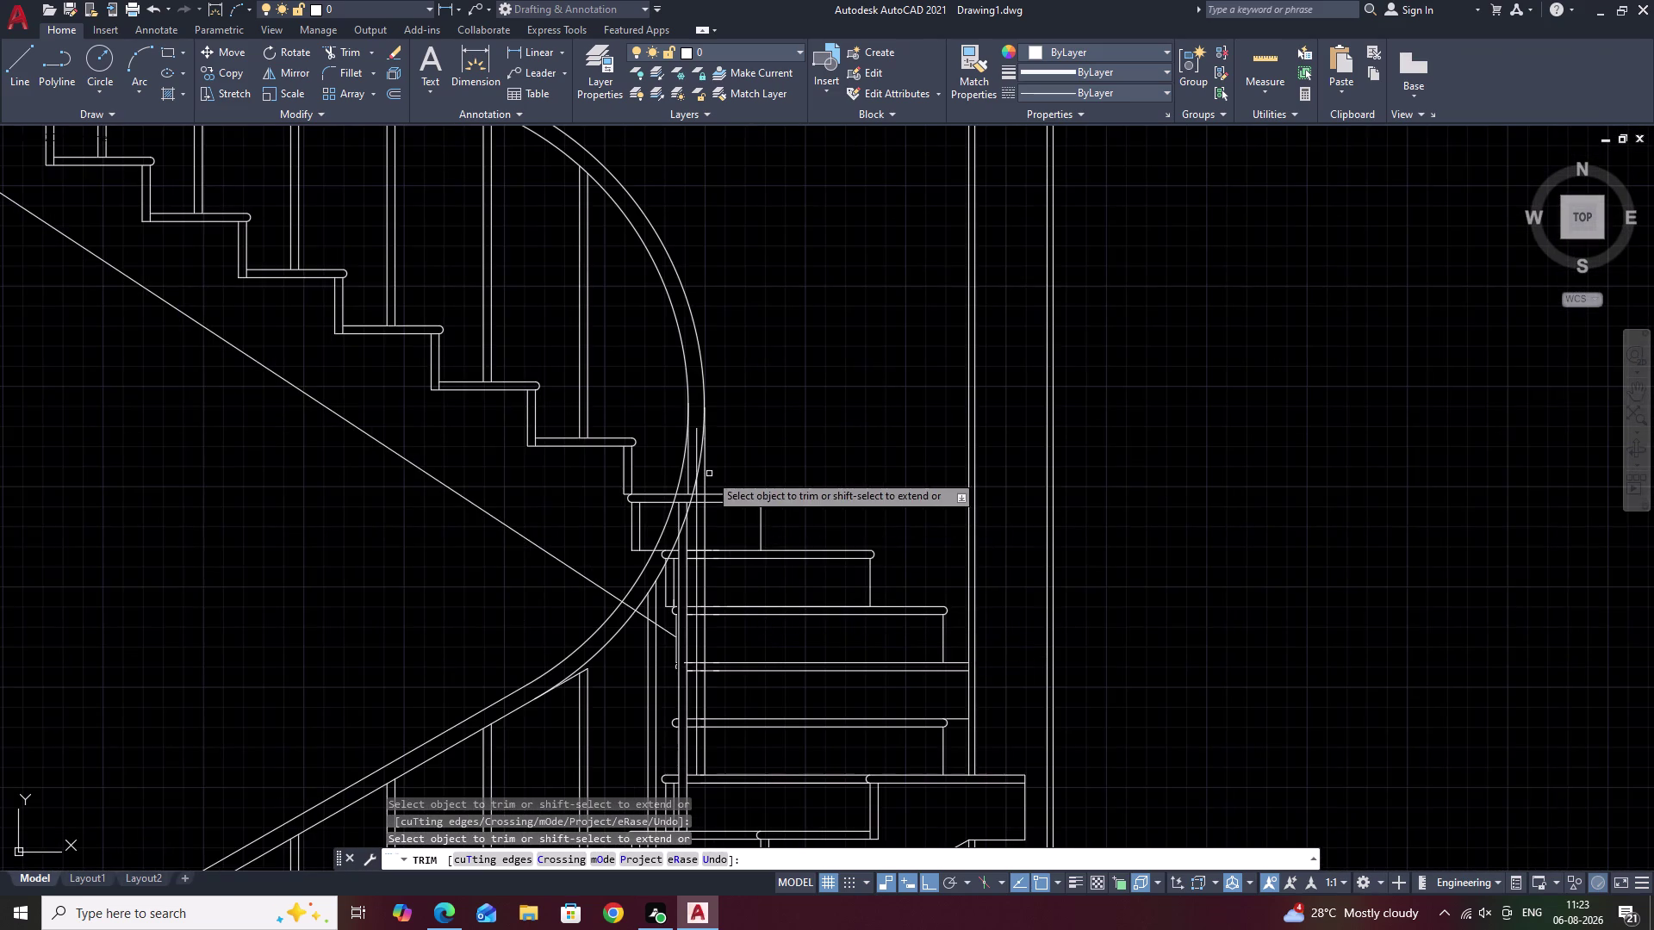
scroll(up, 3)
drag(673, 355, 632, 447)
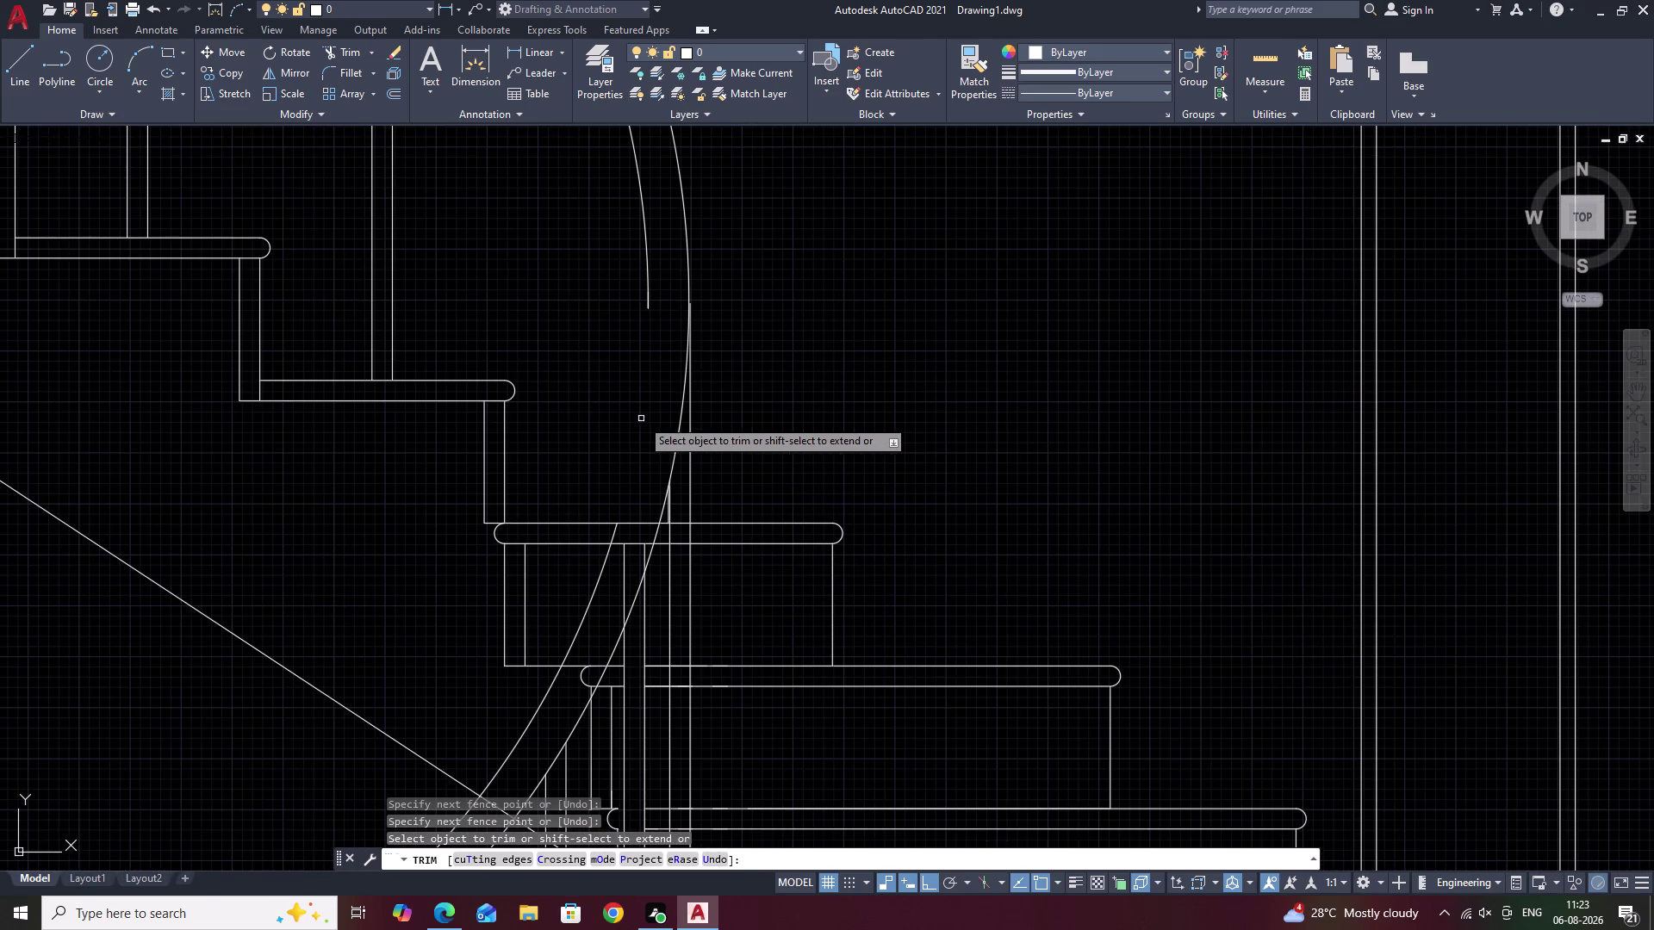
key(ctrl+z)
Trim baluster ends overrunning the next tread and its rounded nosing.
scroll(down, 3)
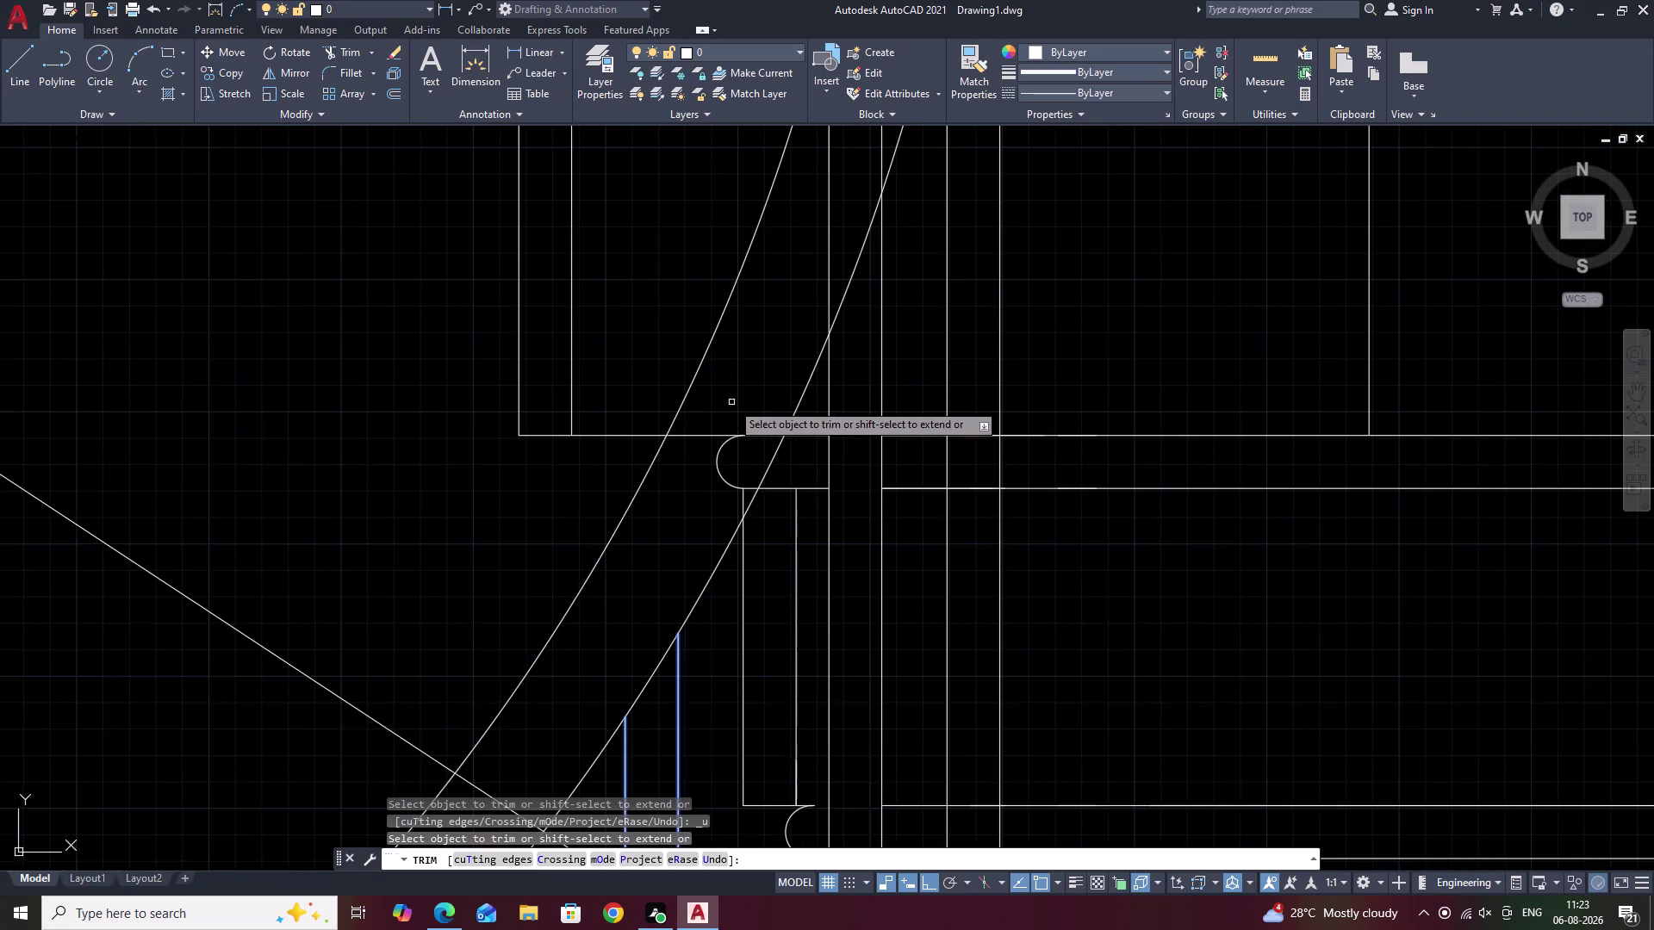
scroll(down, 3)
middle_drag(750, 398, 678, 542)
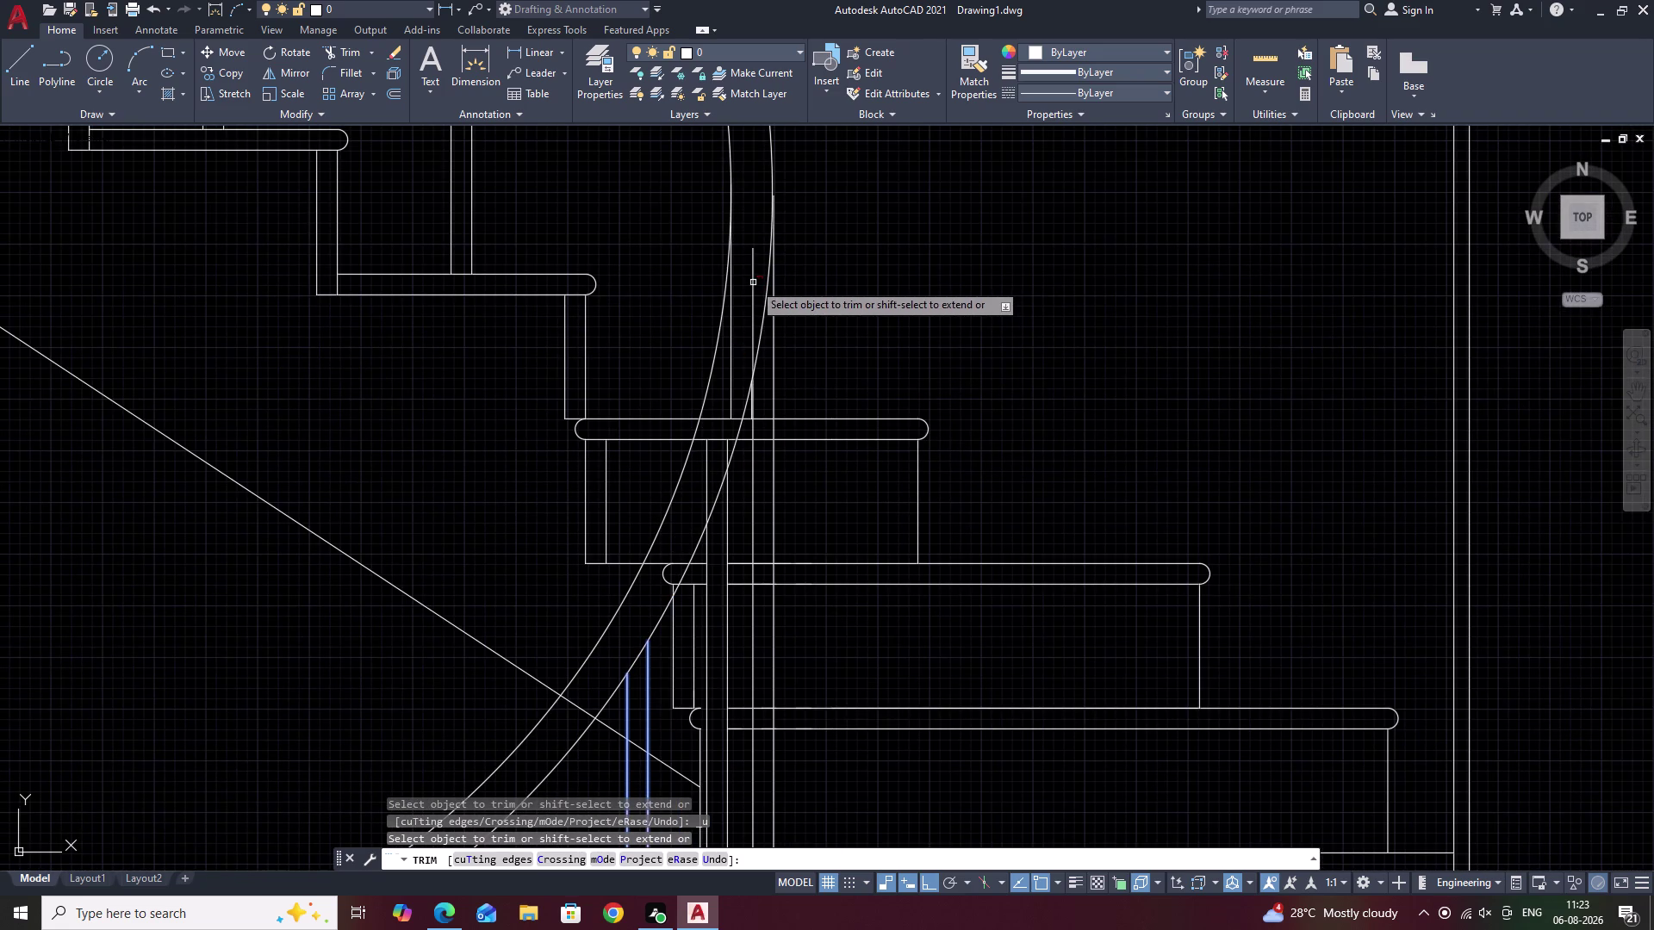
click(752, 284)
click(729, 330)
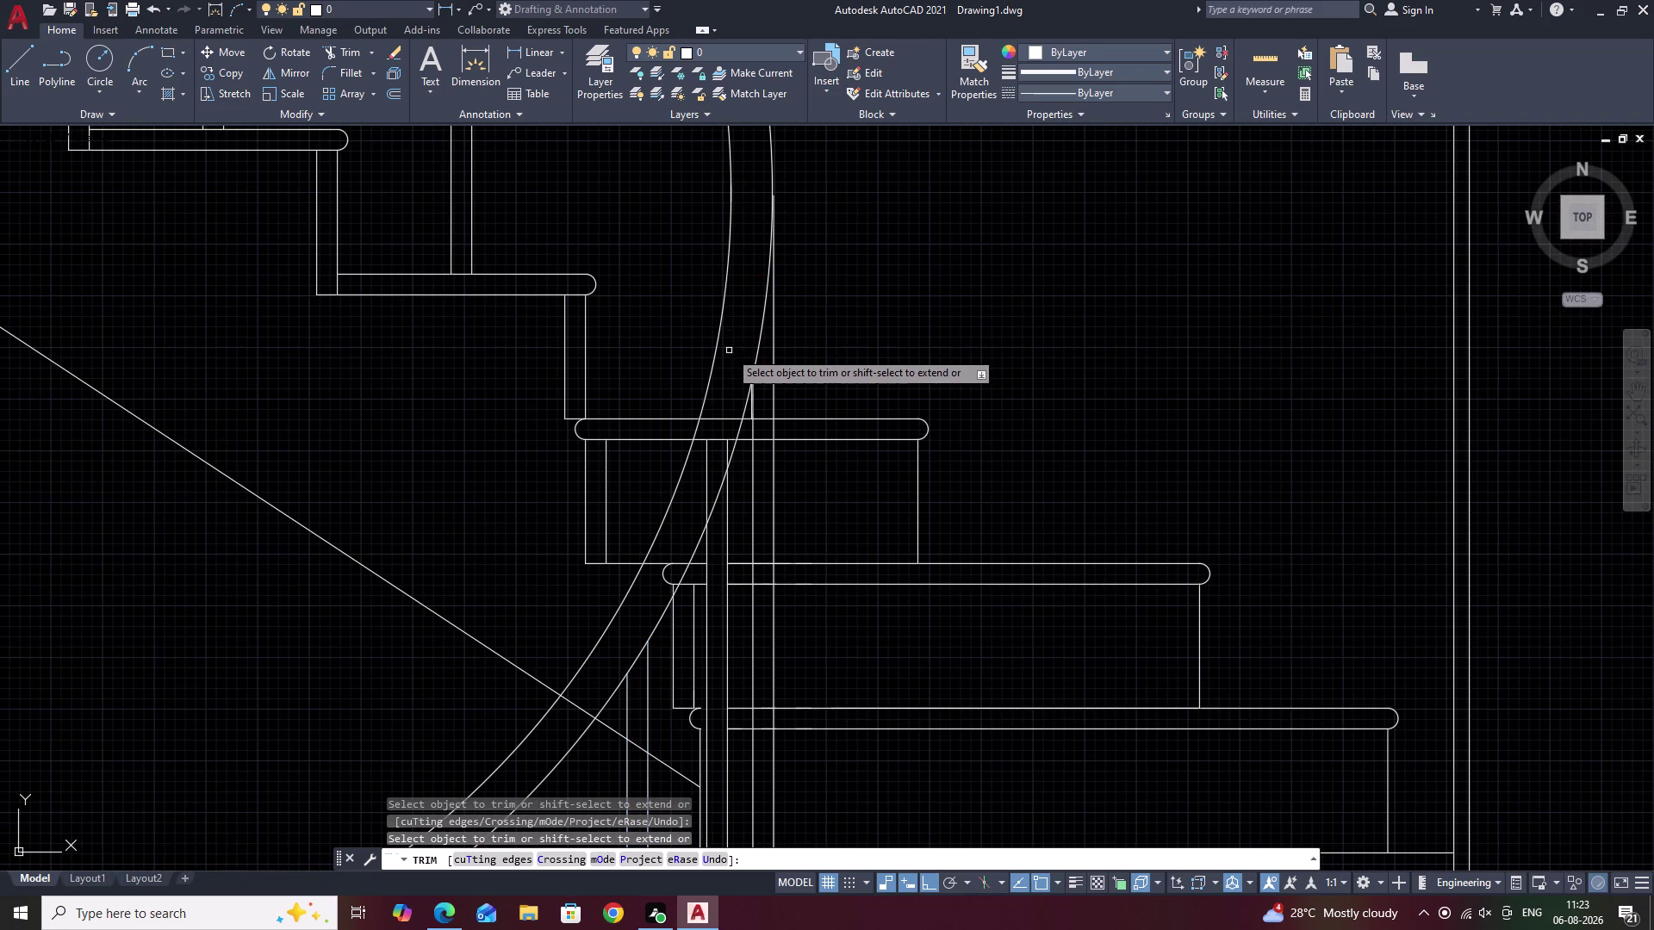
scroll(up, 3)
scroll(up, 3)
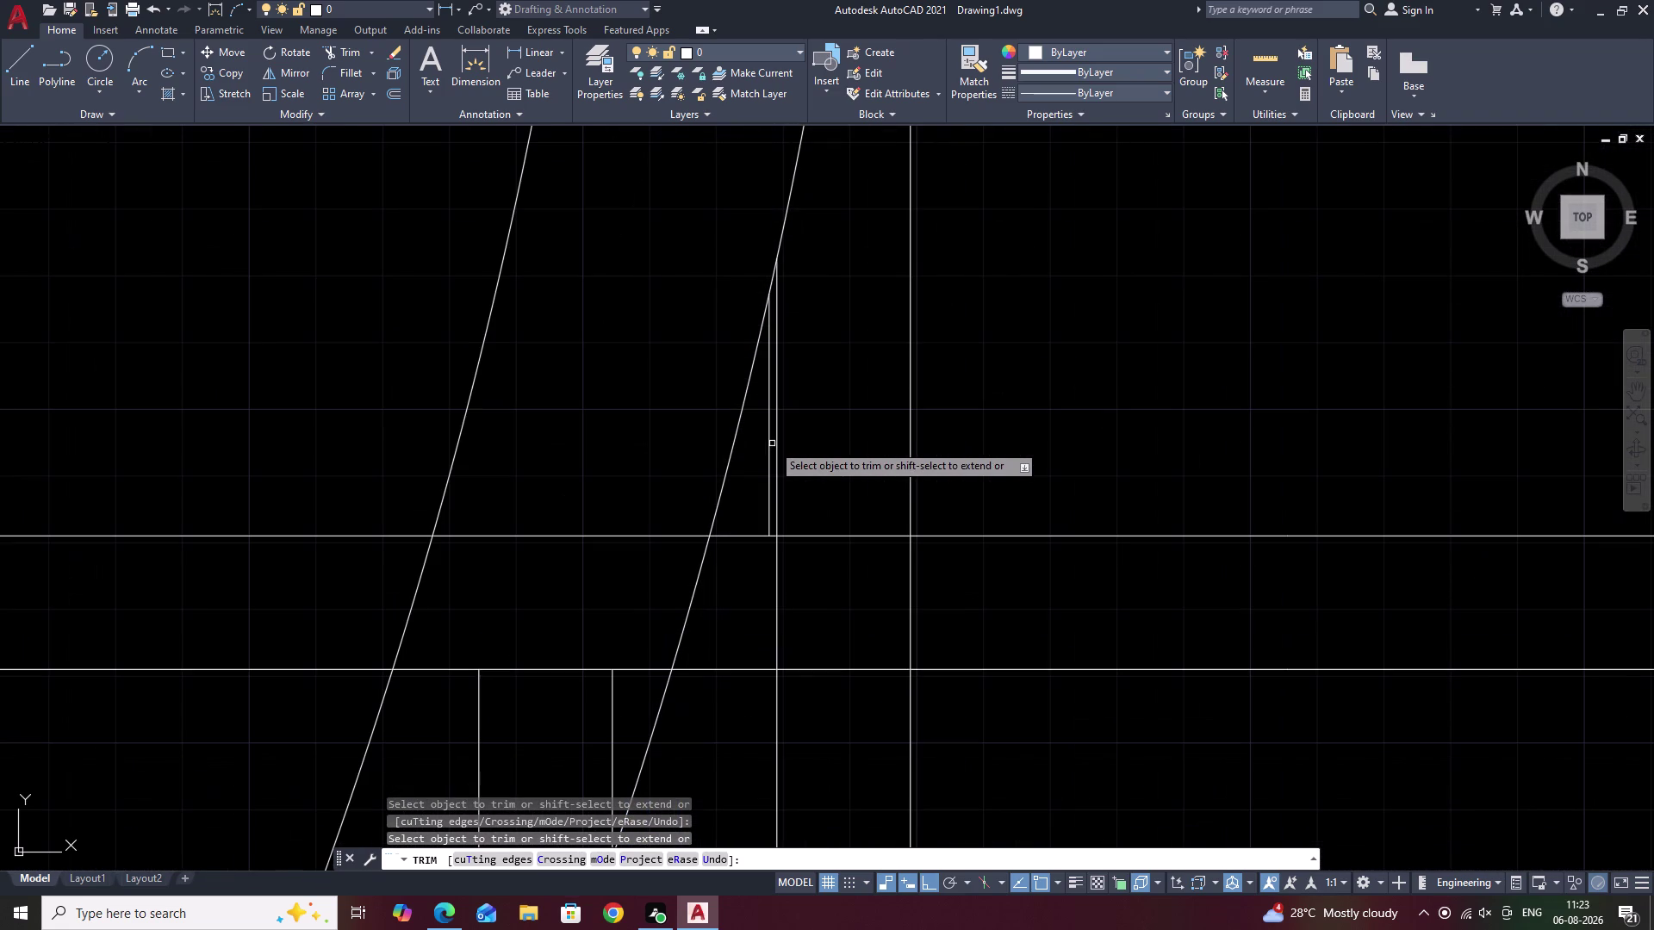
click(767, 444)
scroll(down, 3)
drag(668, 494, 635, 617)
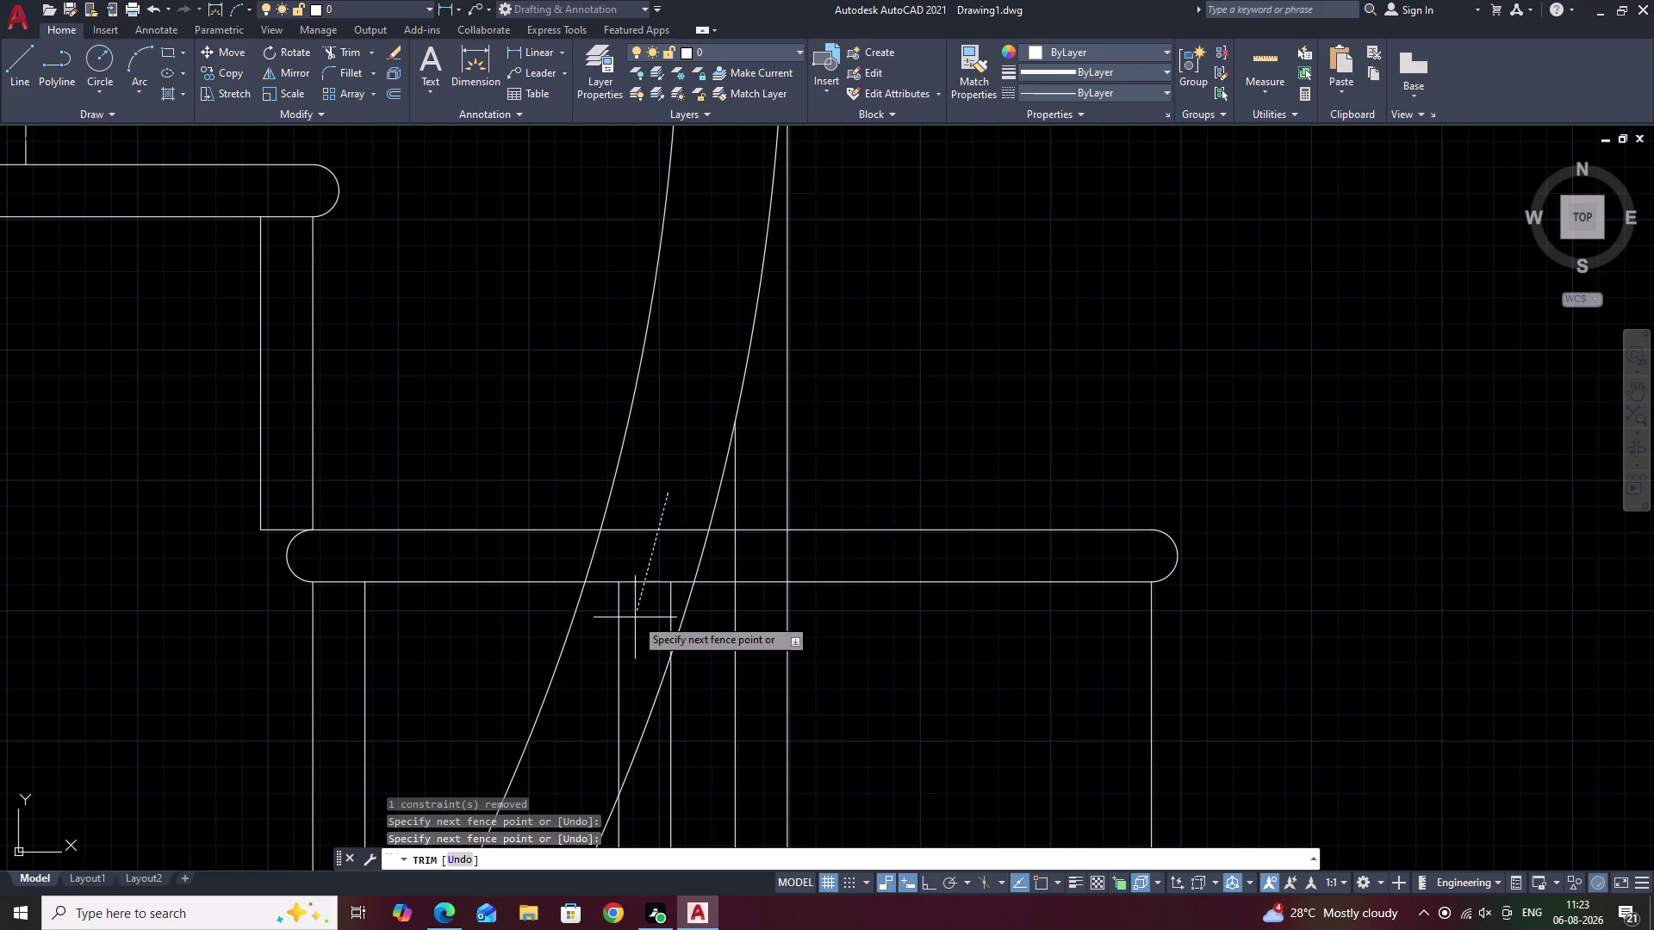
click(615, 647)
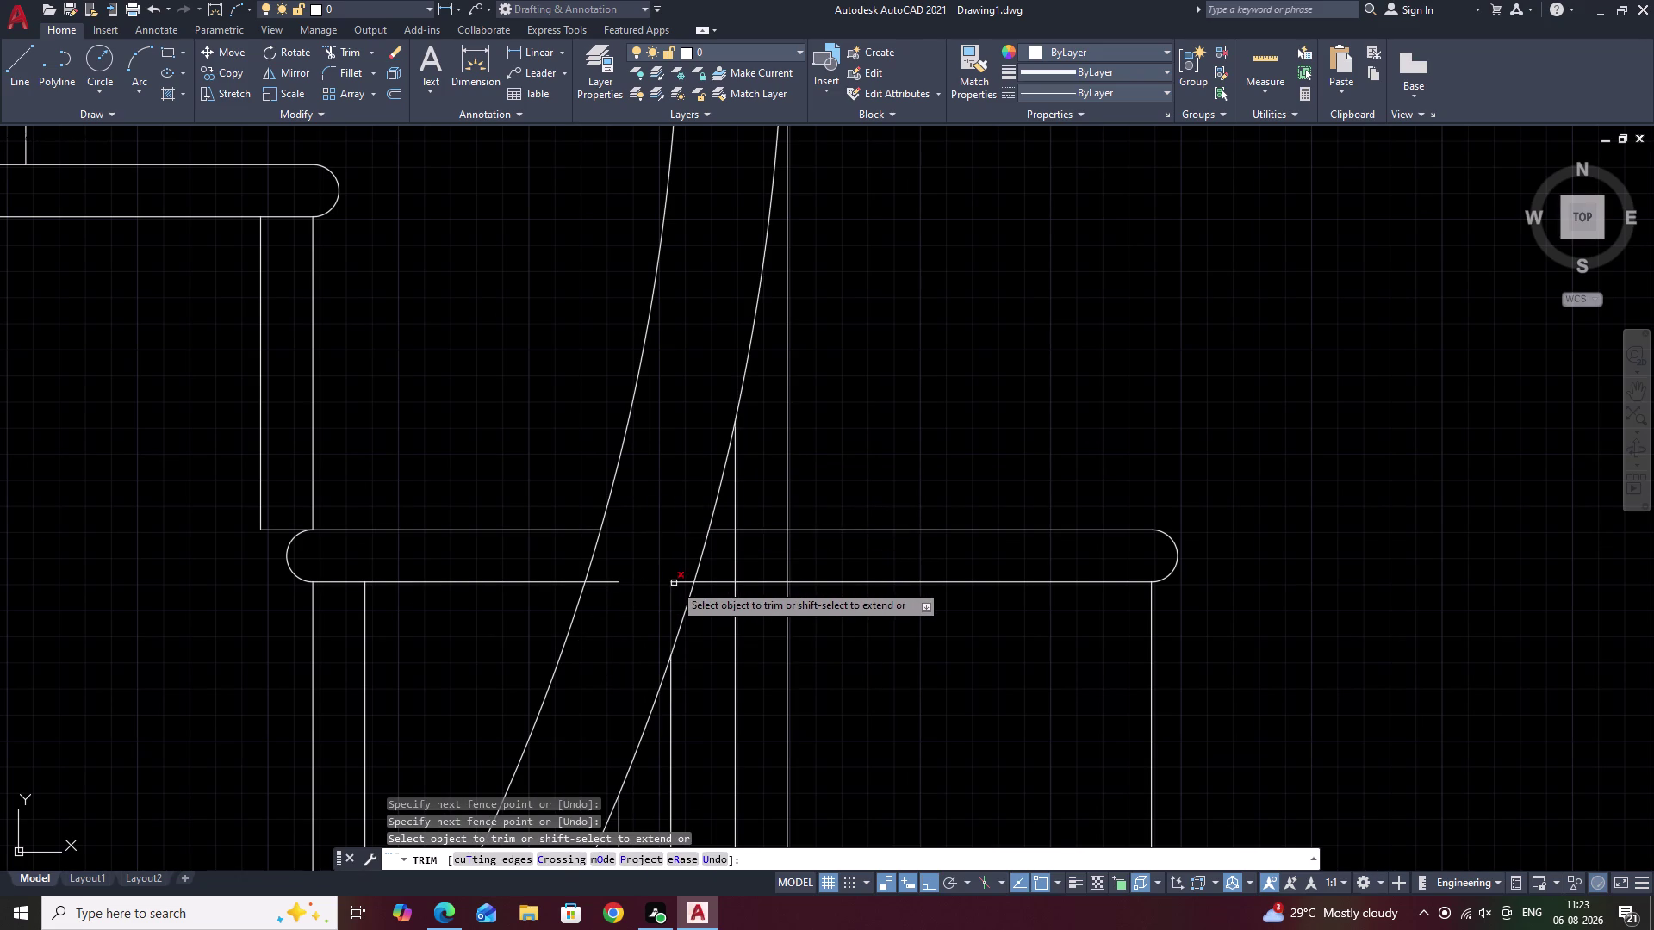
click(674, 583)
click(670, 594)
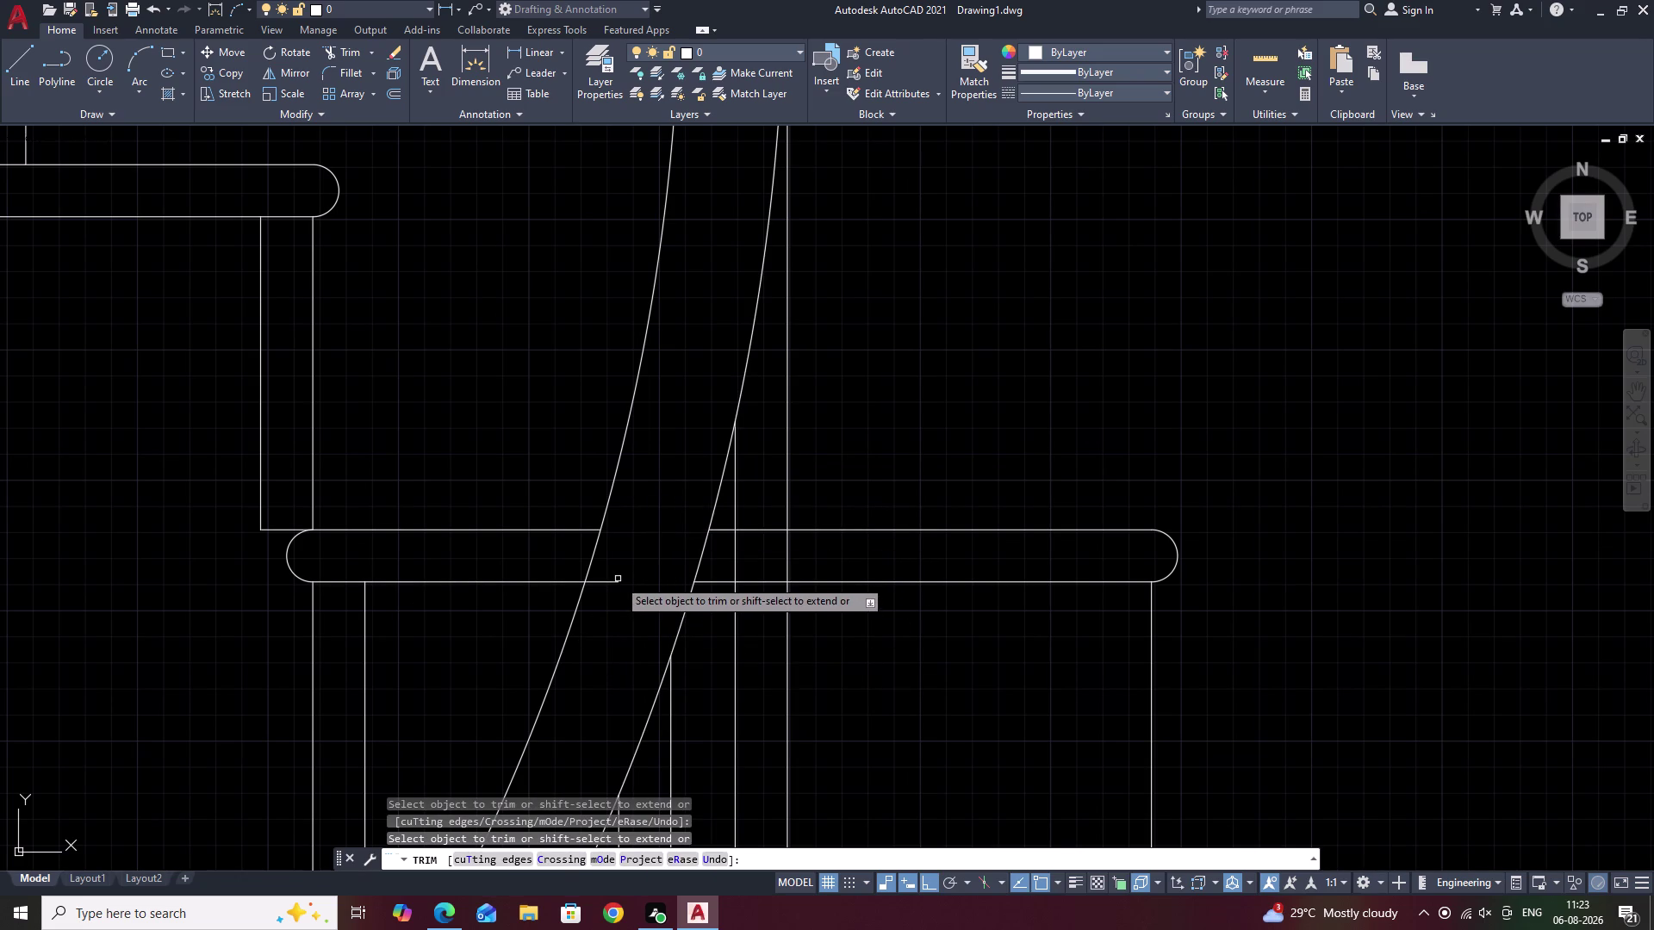
click(616, 583)
scroll(down, 3)
Fence-trim the crossing line pieces on the lower treads and end TRIM.
middle_drag(684, 510, 718, 430)
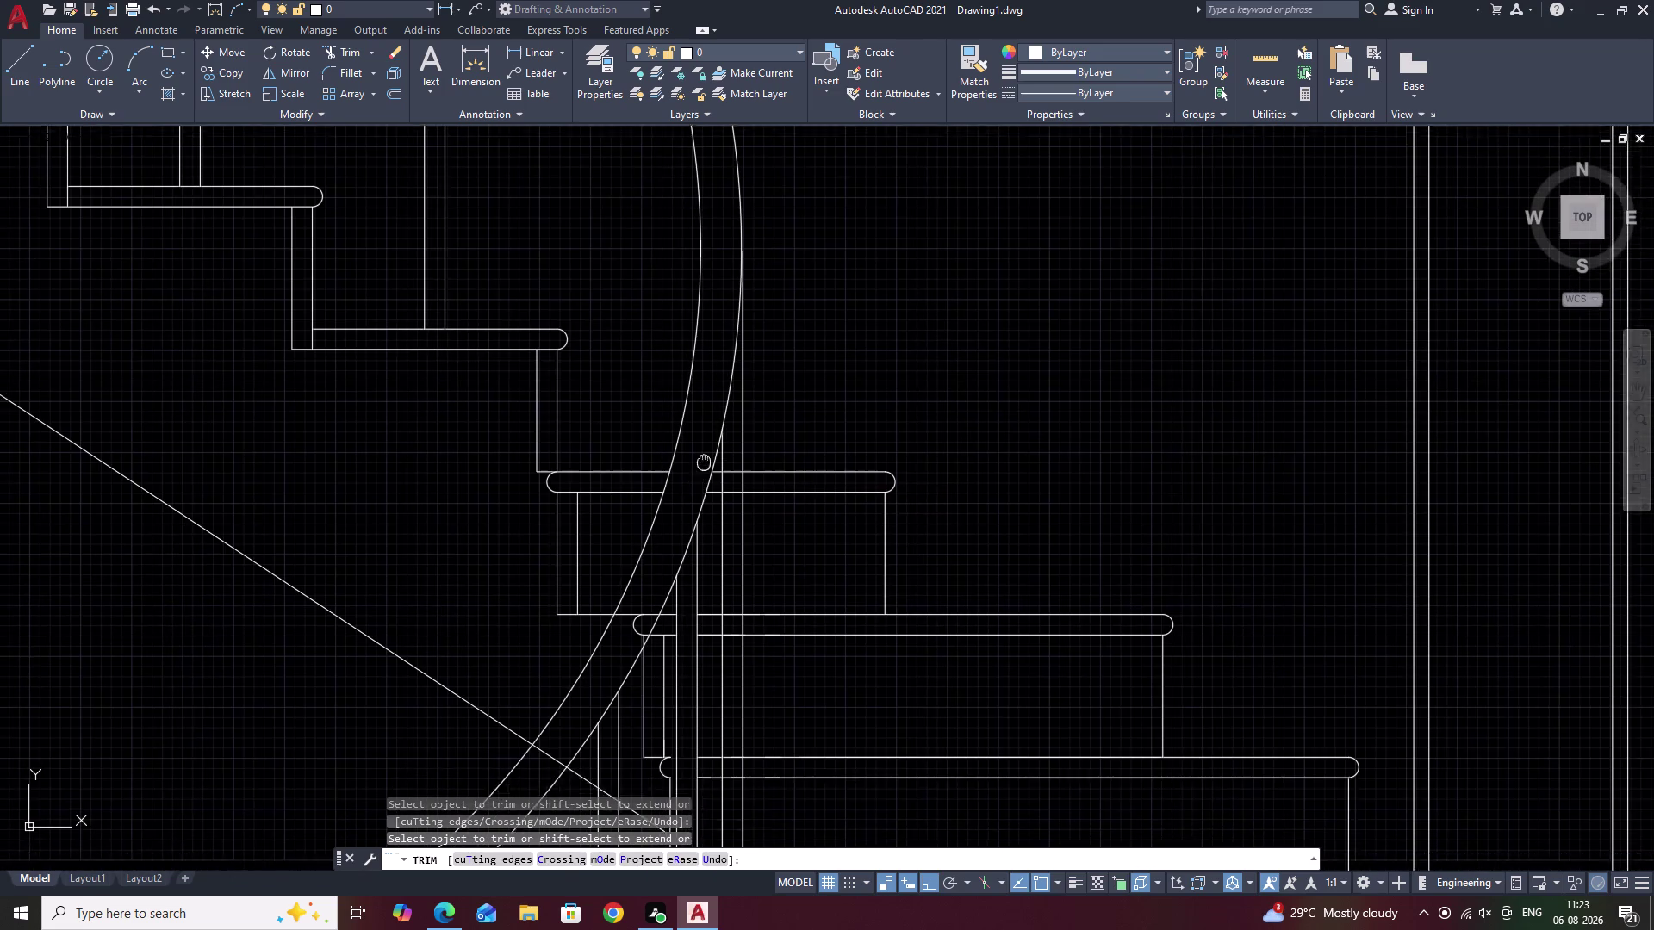
drag(682, 542, 659, 596)
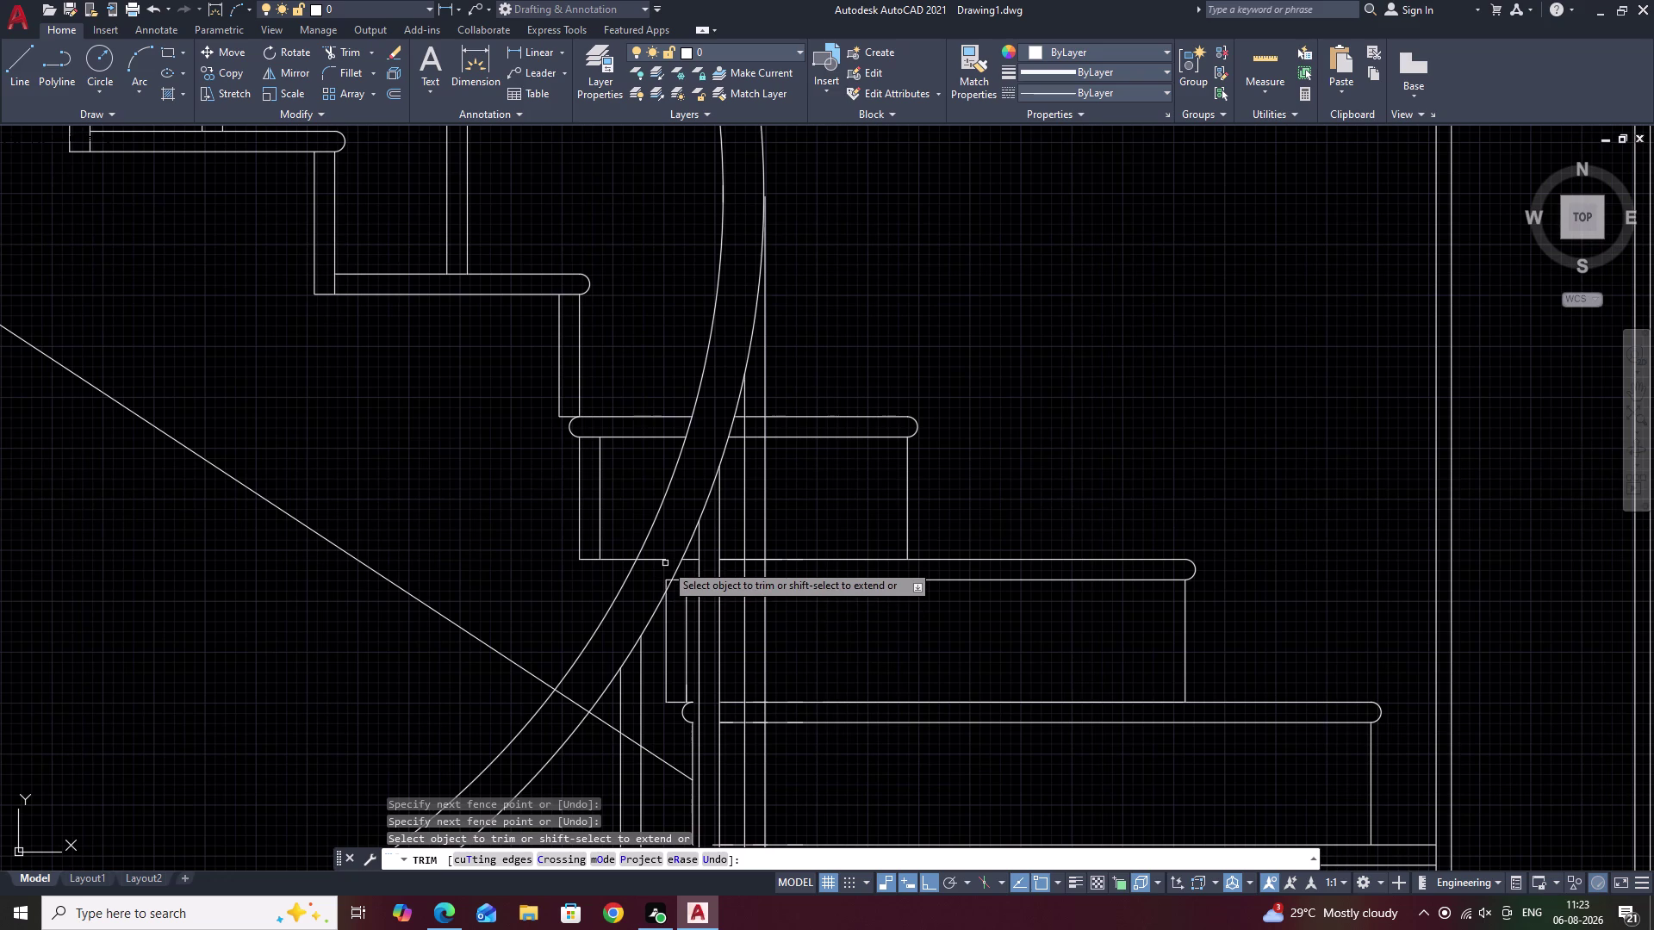
drag(665, 550, 644, 588)
scroll(down, 3)
middle_drag(656, 569, 682, 508)
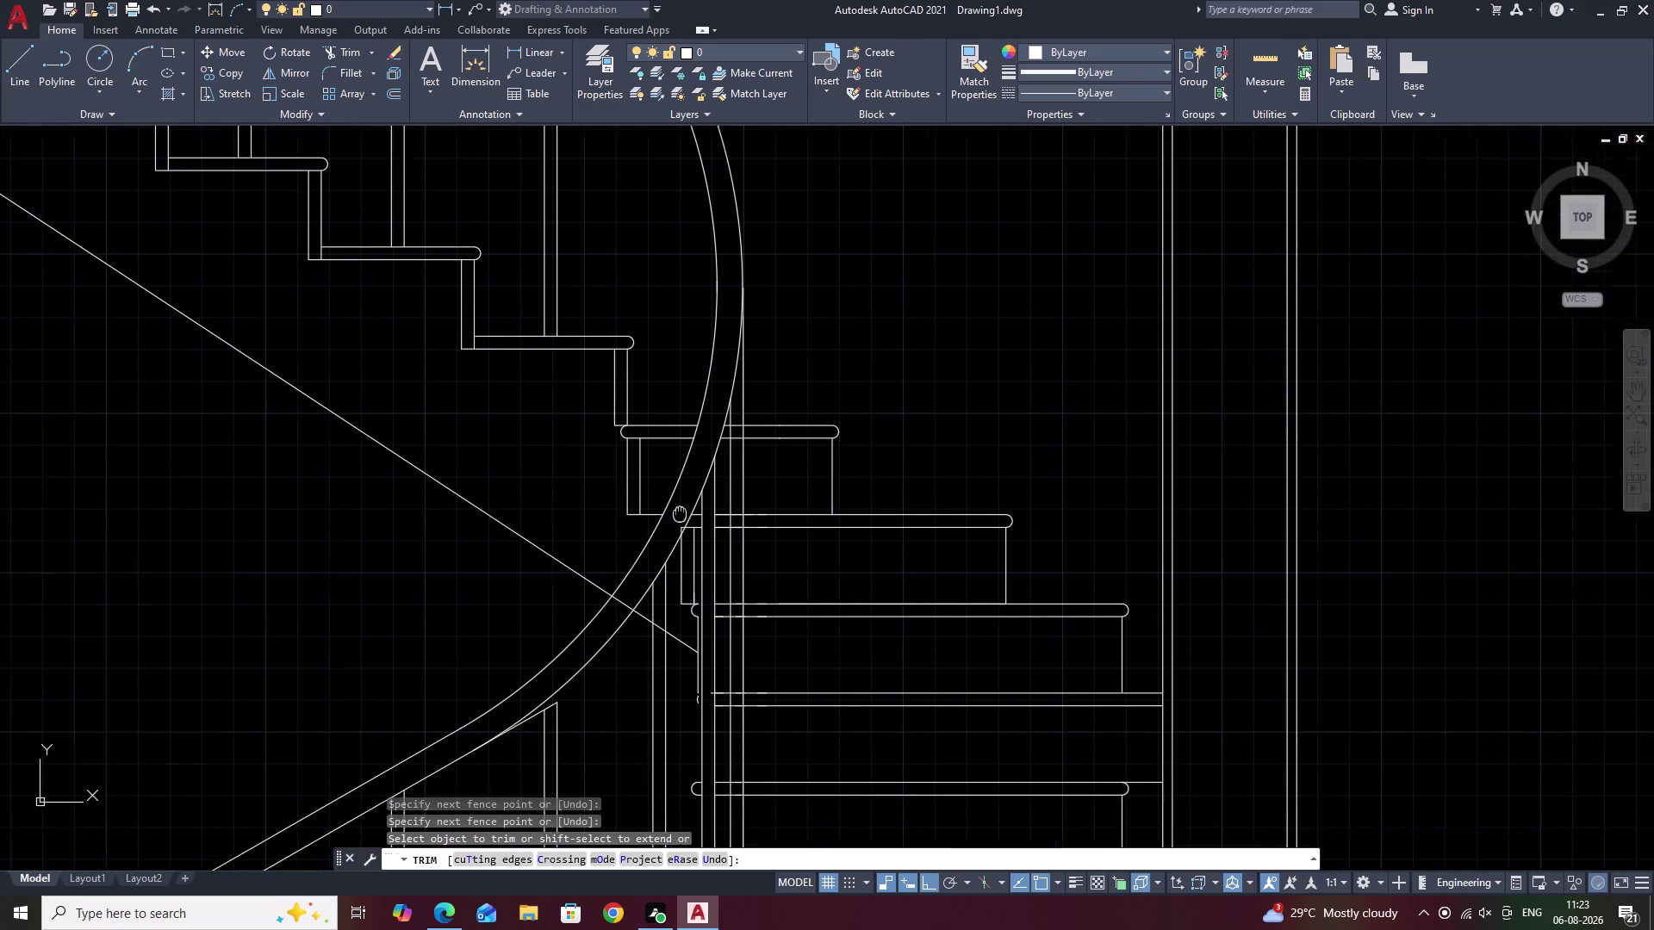
middle_drag(682, 508, 688, 493)
key(Escape)
scroll(down, 3)
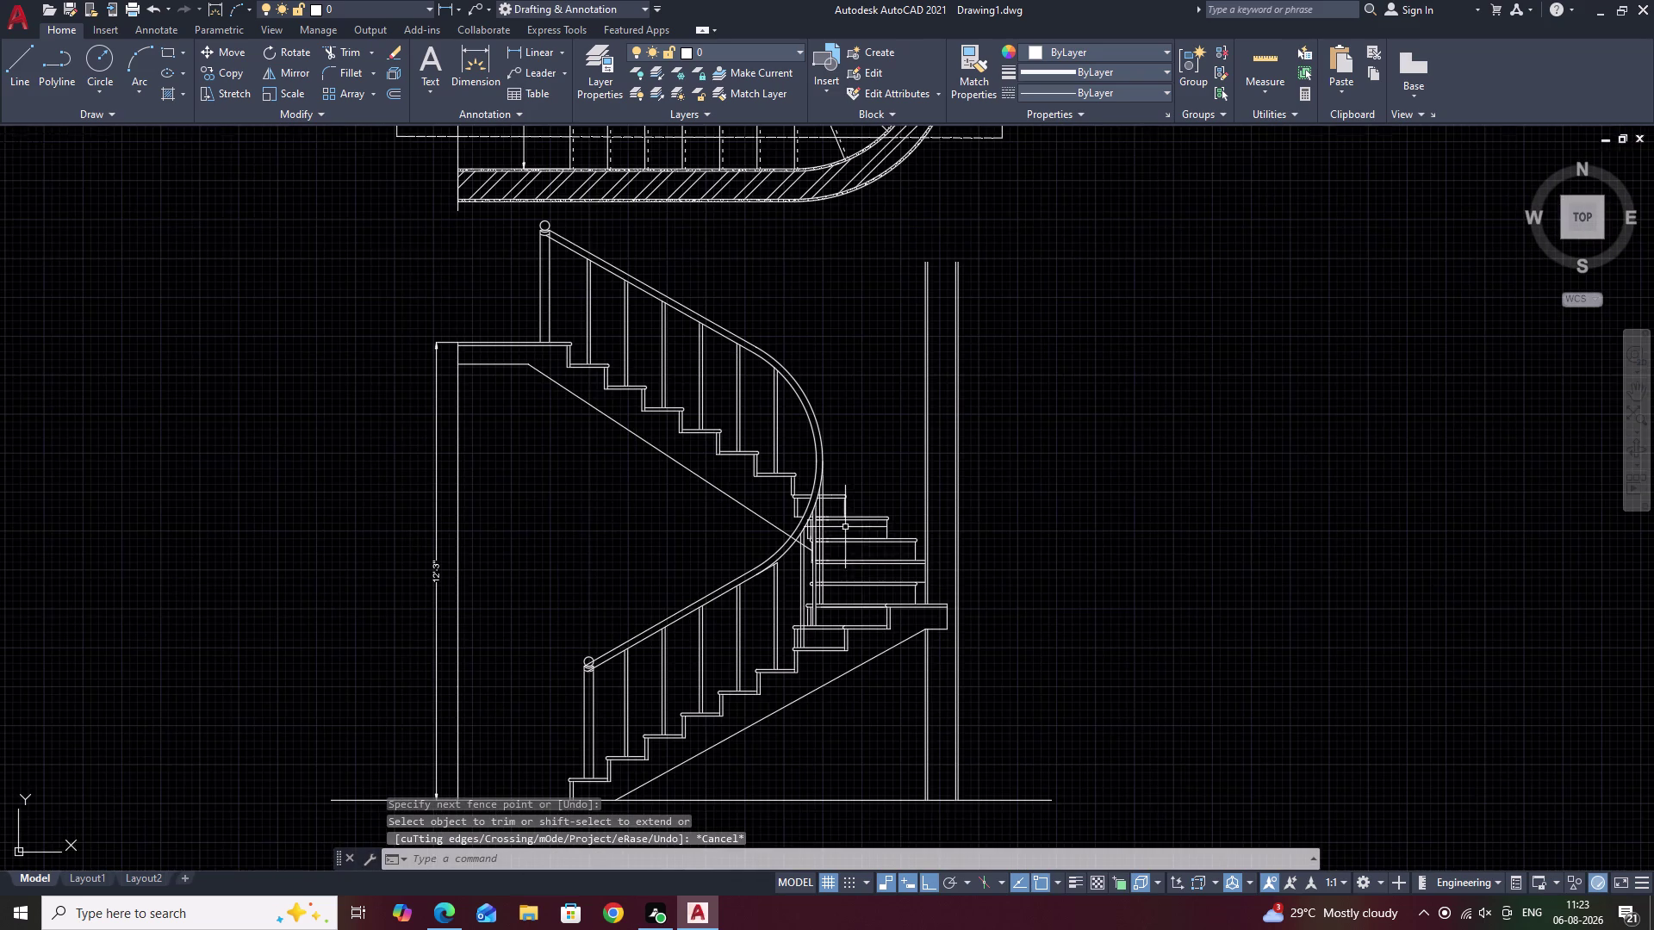
middle_drag(861, 566, 888, 507)
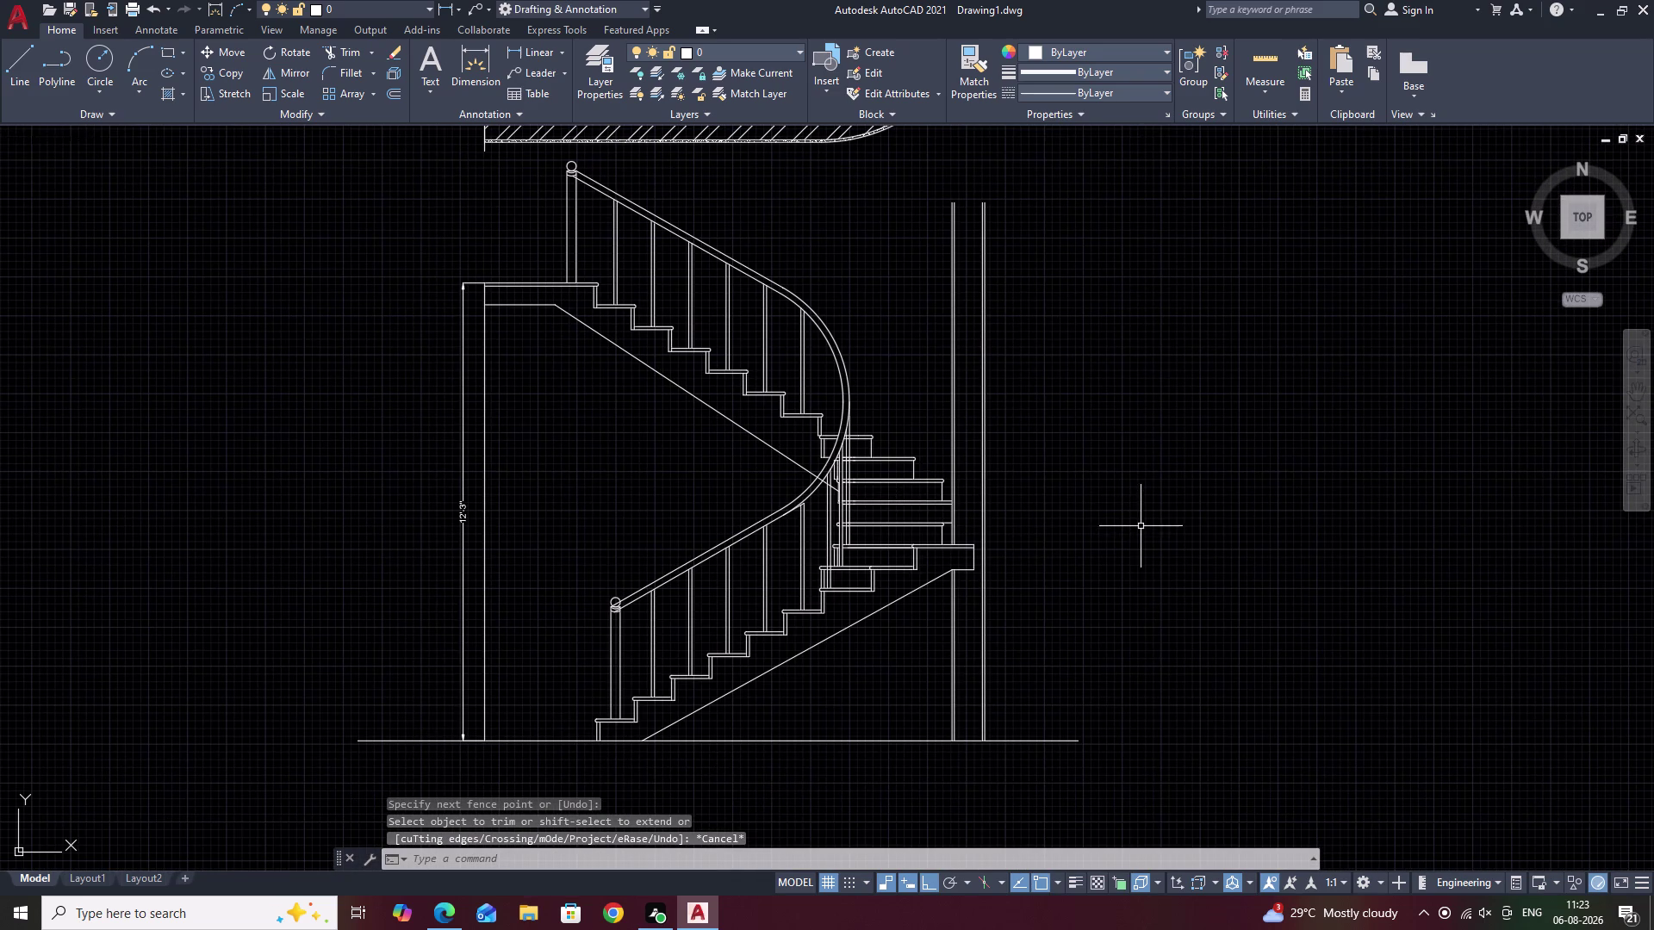
key(Escape)
middle_drag(802, 573, 856, 512)
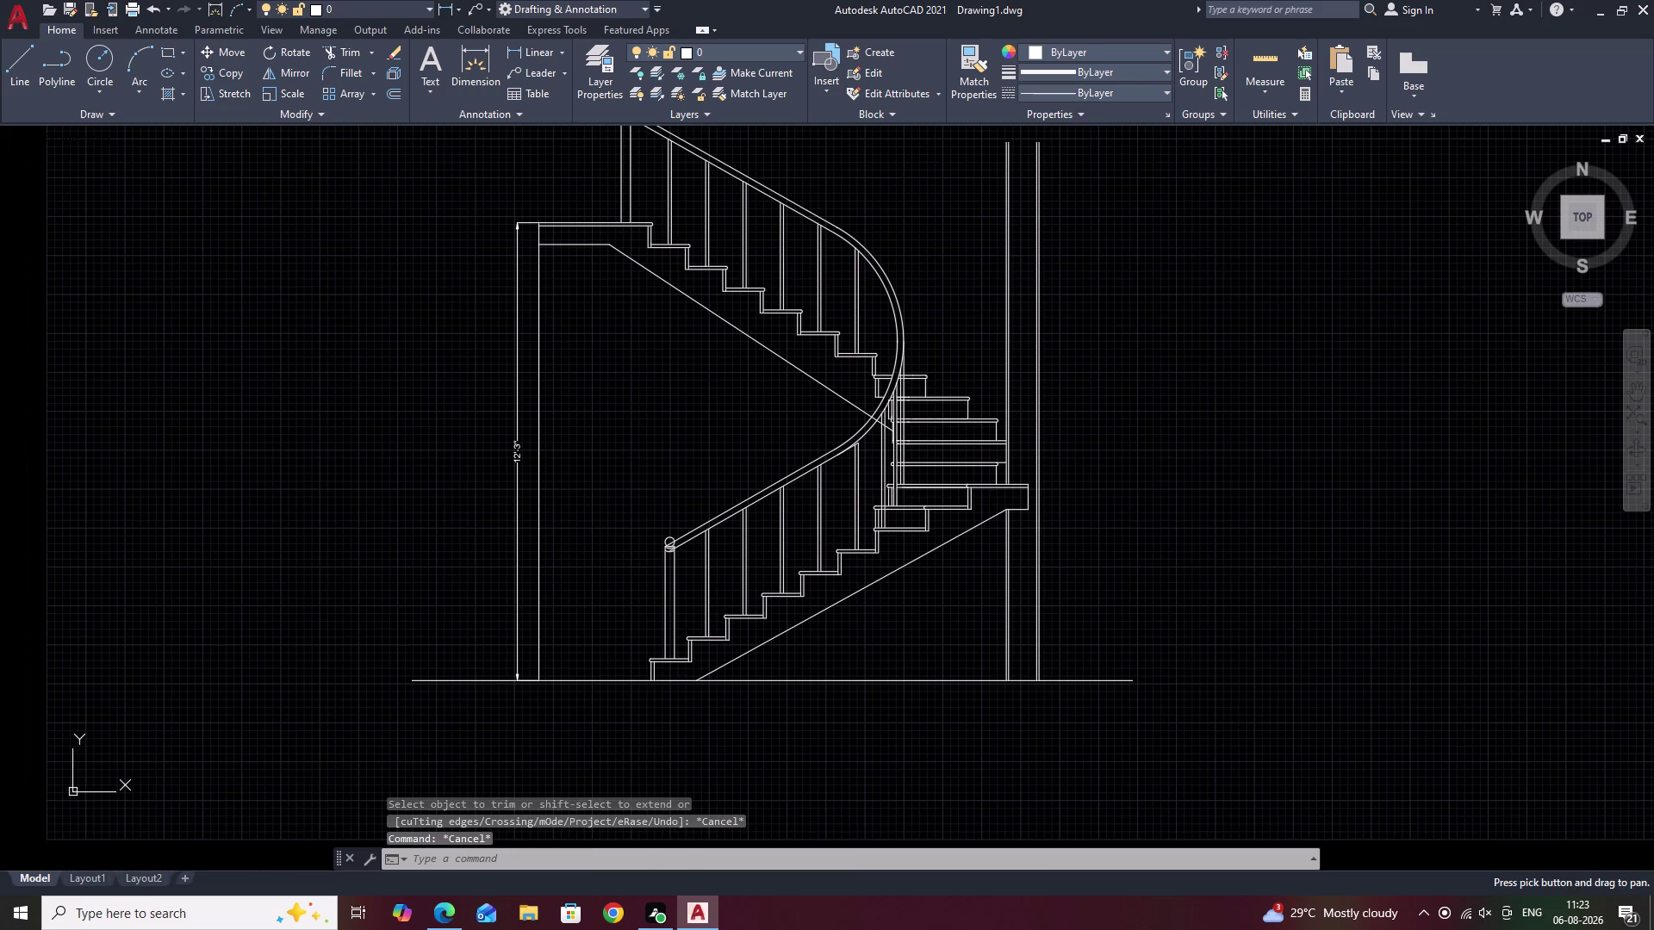
middle_drag(965, 485, 951, 600)
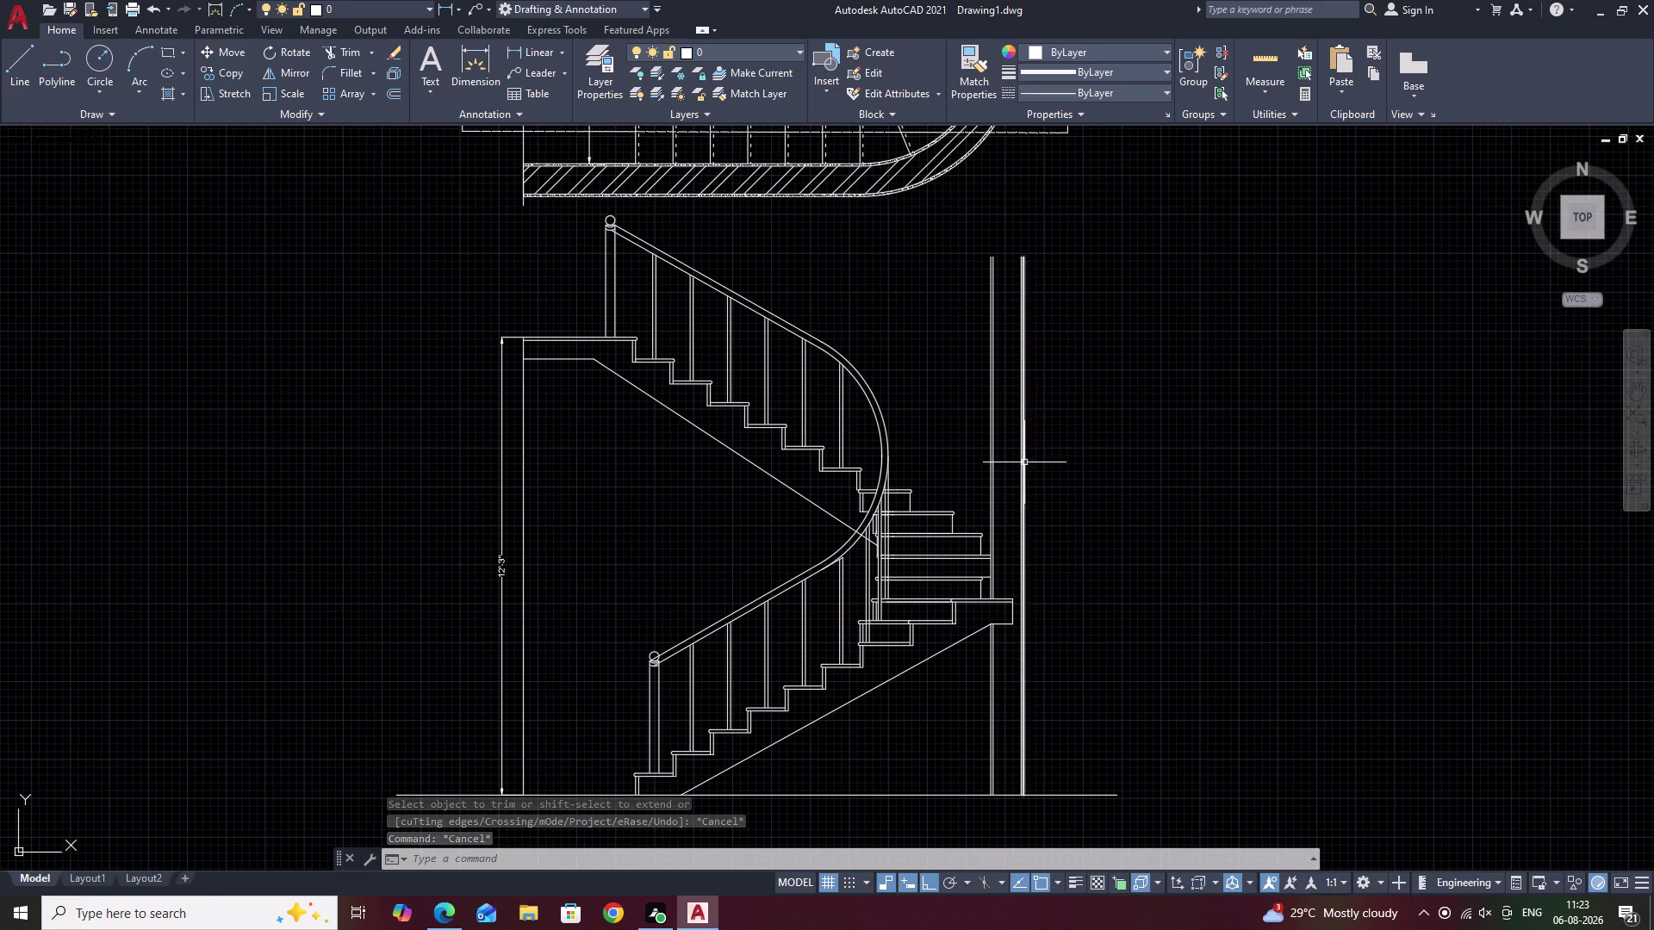
middle_drag(616, 513, 653, 496)
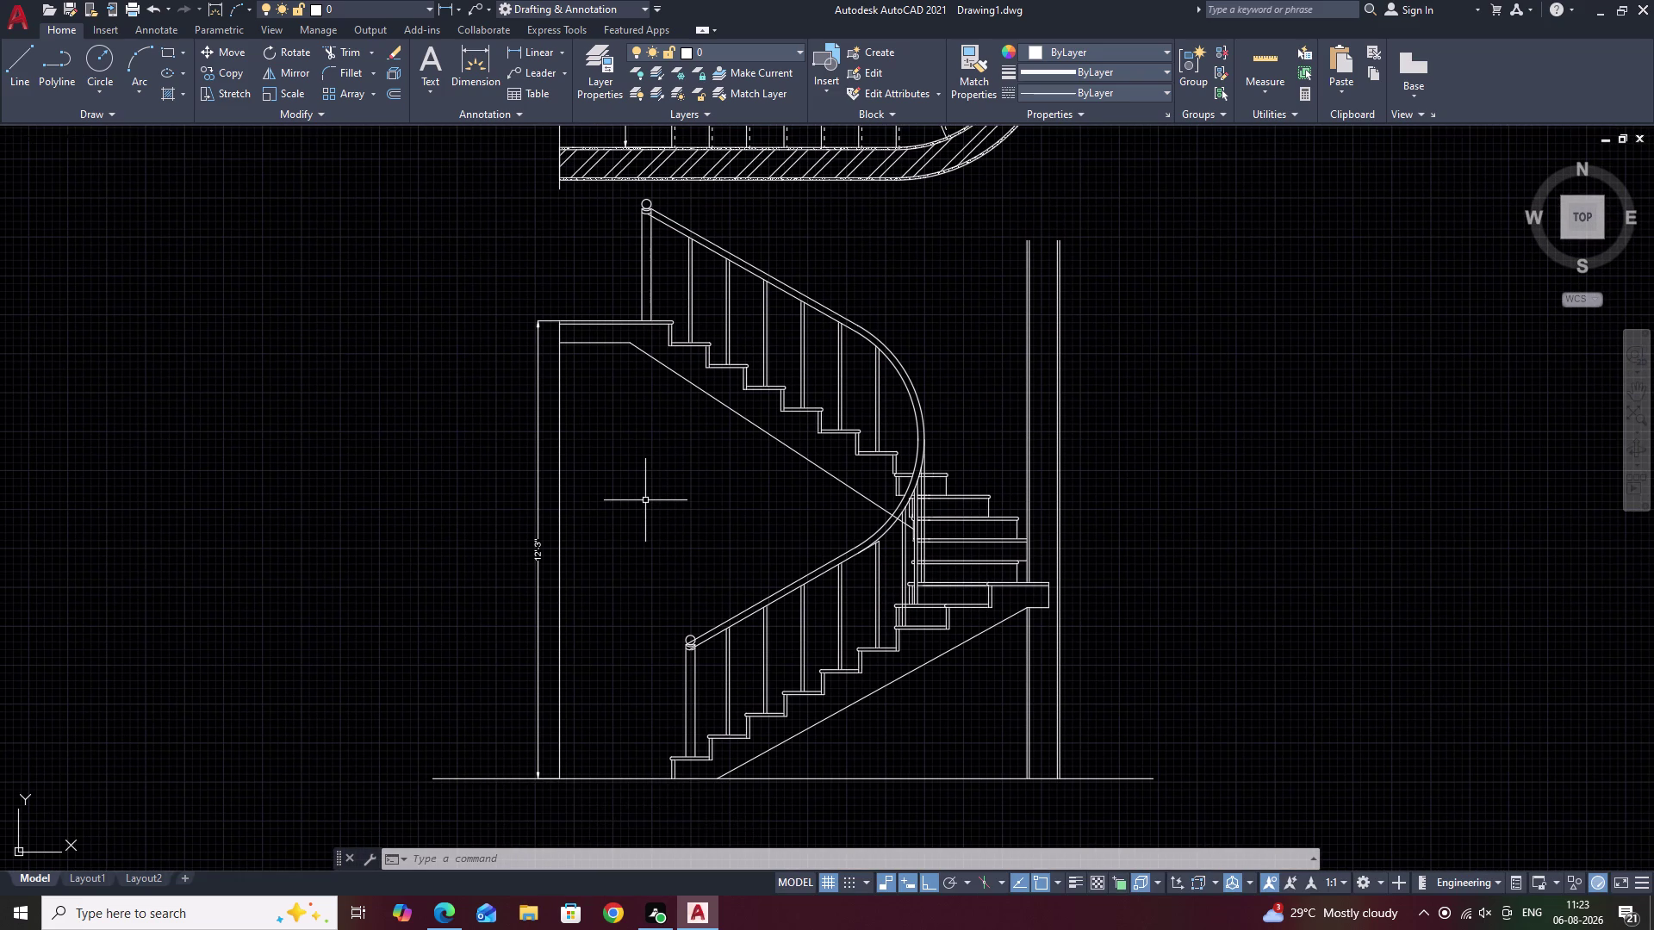
key(Escape)
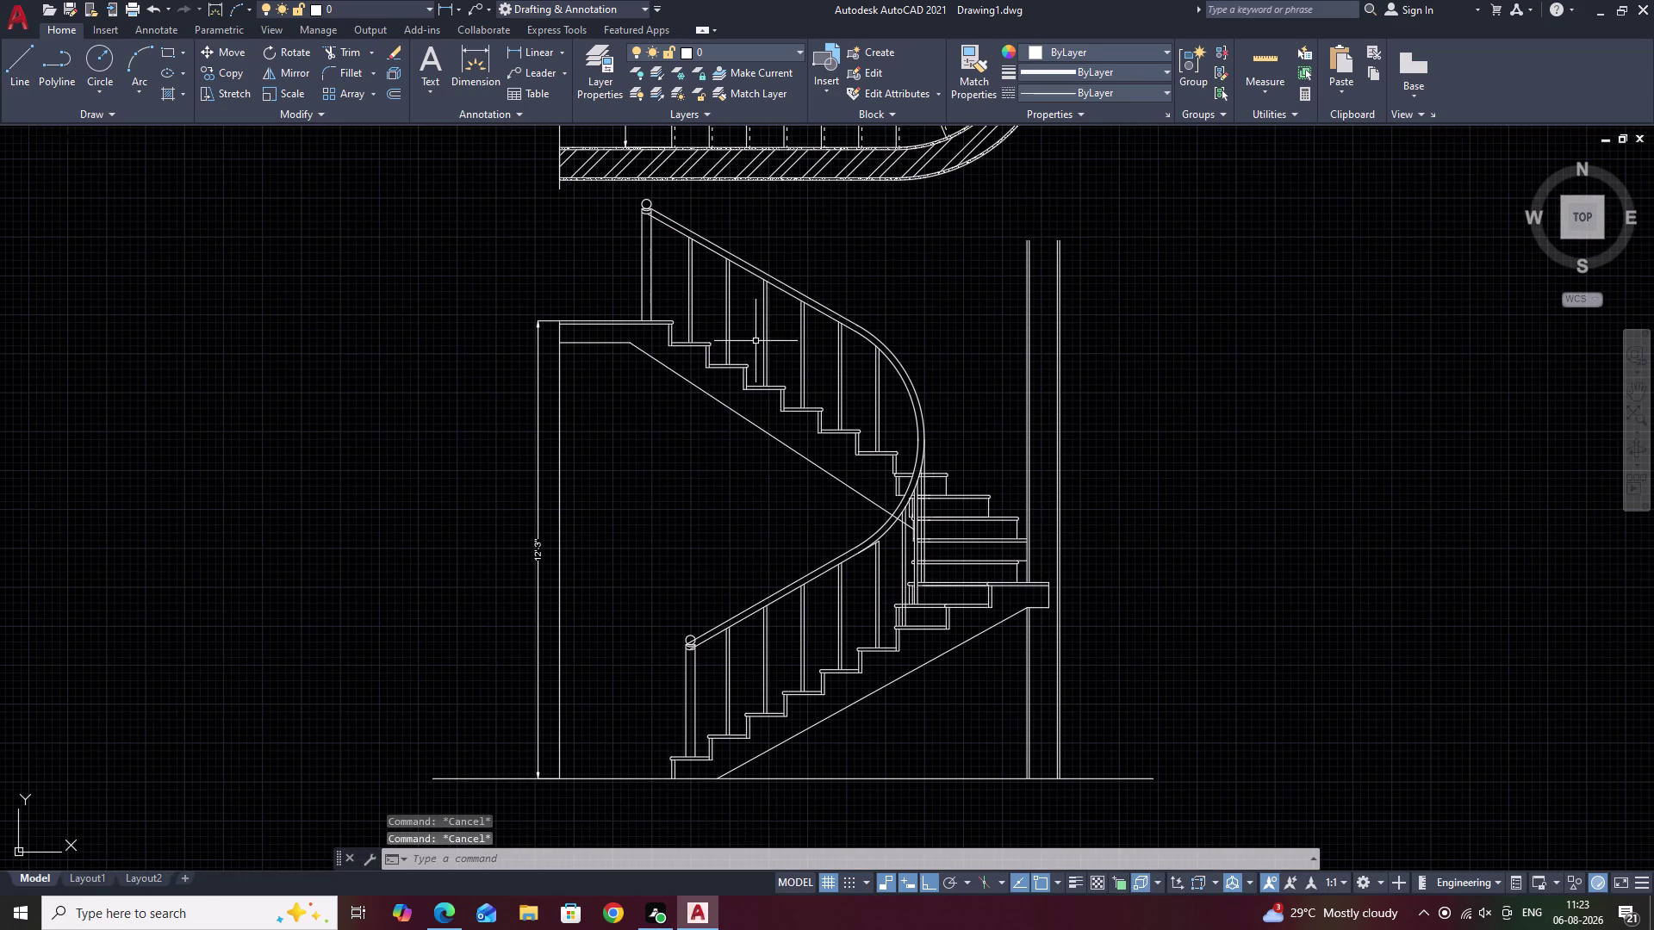
scroll(down, 3)
middle_drag(756, 341, 773, 426)
middle_drag(768, 430, 795, 458)
scroll(up, 3)
middle_drag(798, 462, 812, 421)
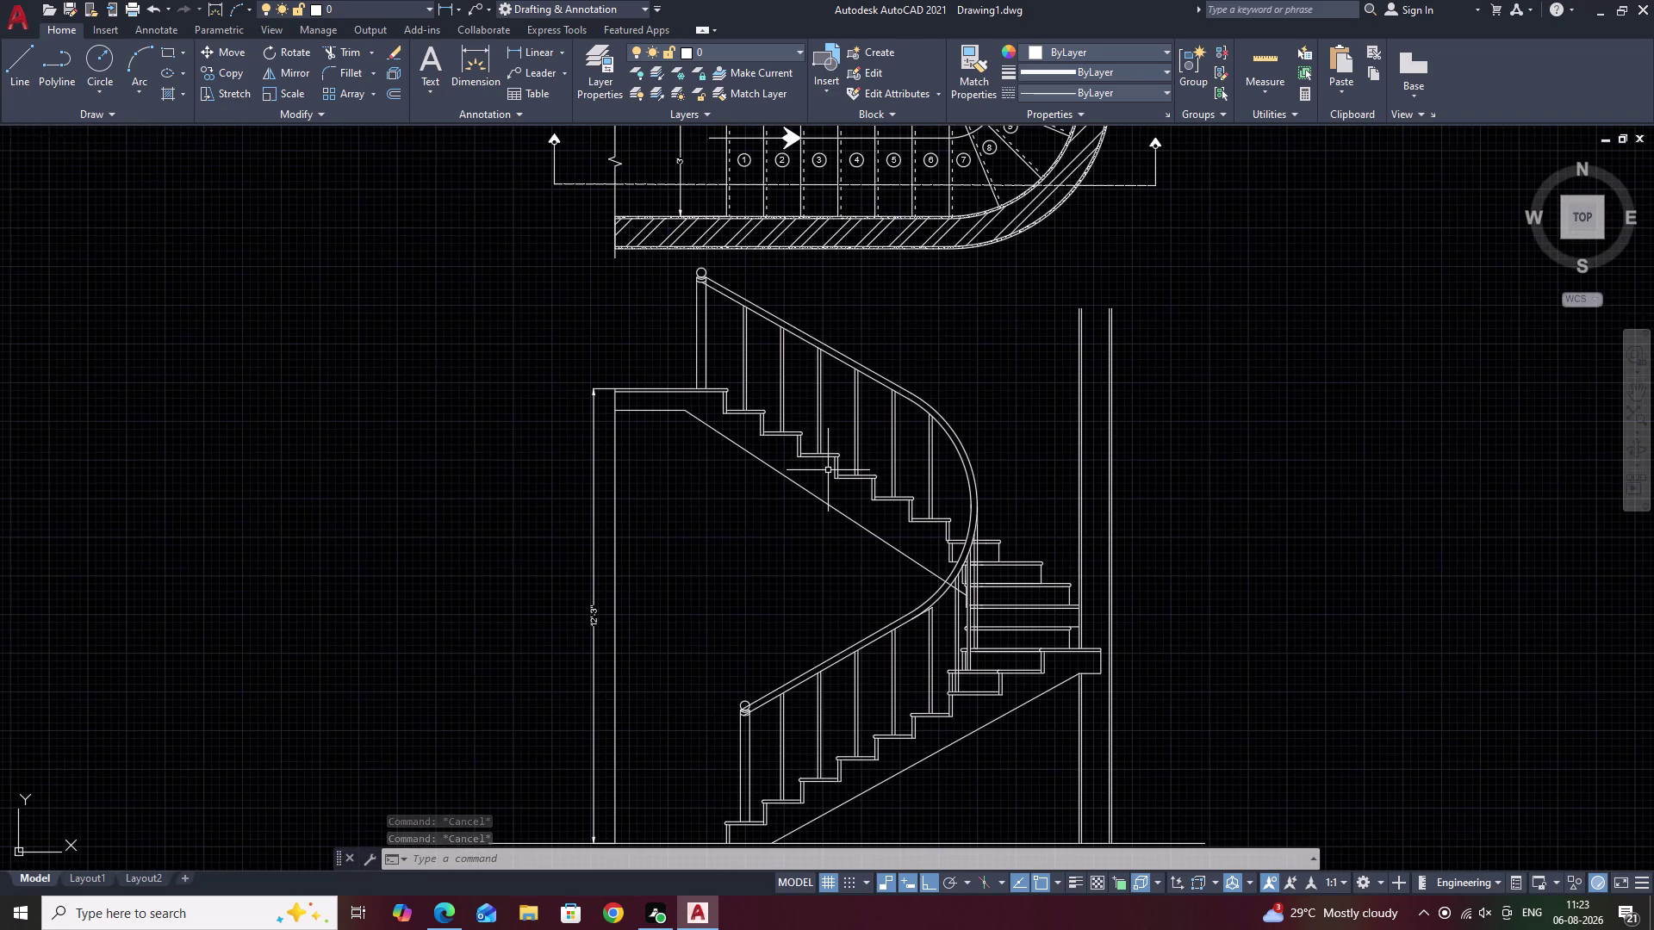
text(1)
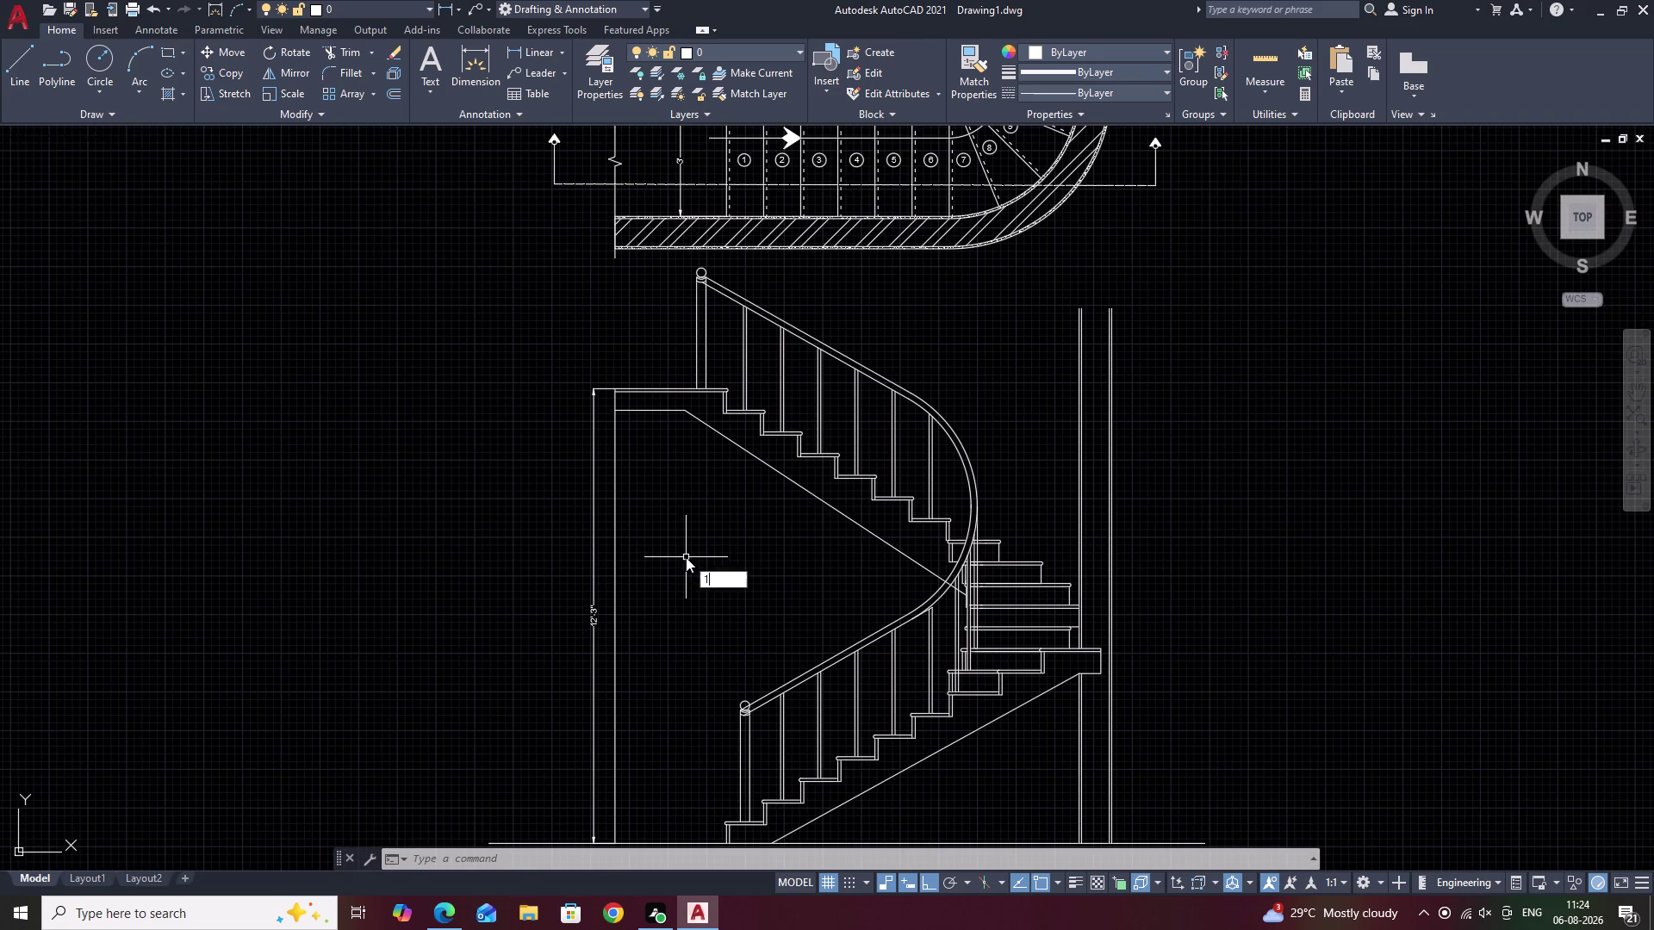
key(space)
middle_drag(749, 607, 744, 435)
click(269, 512)
click(358, 534)
right_click(359, 536)
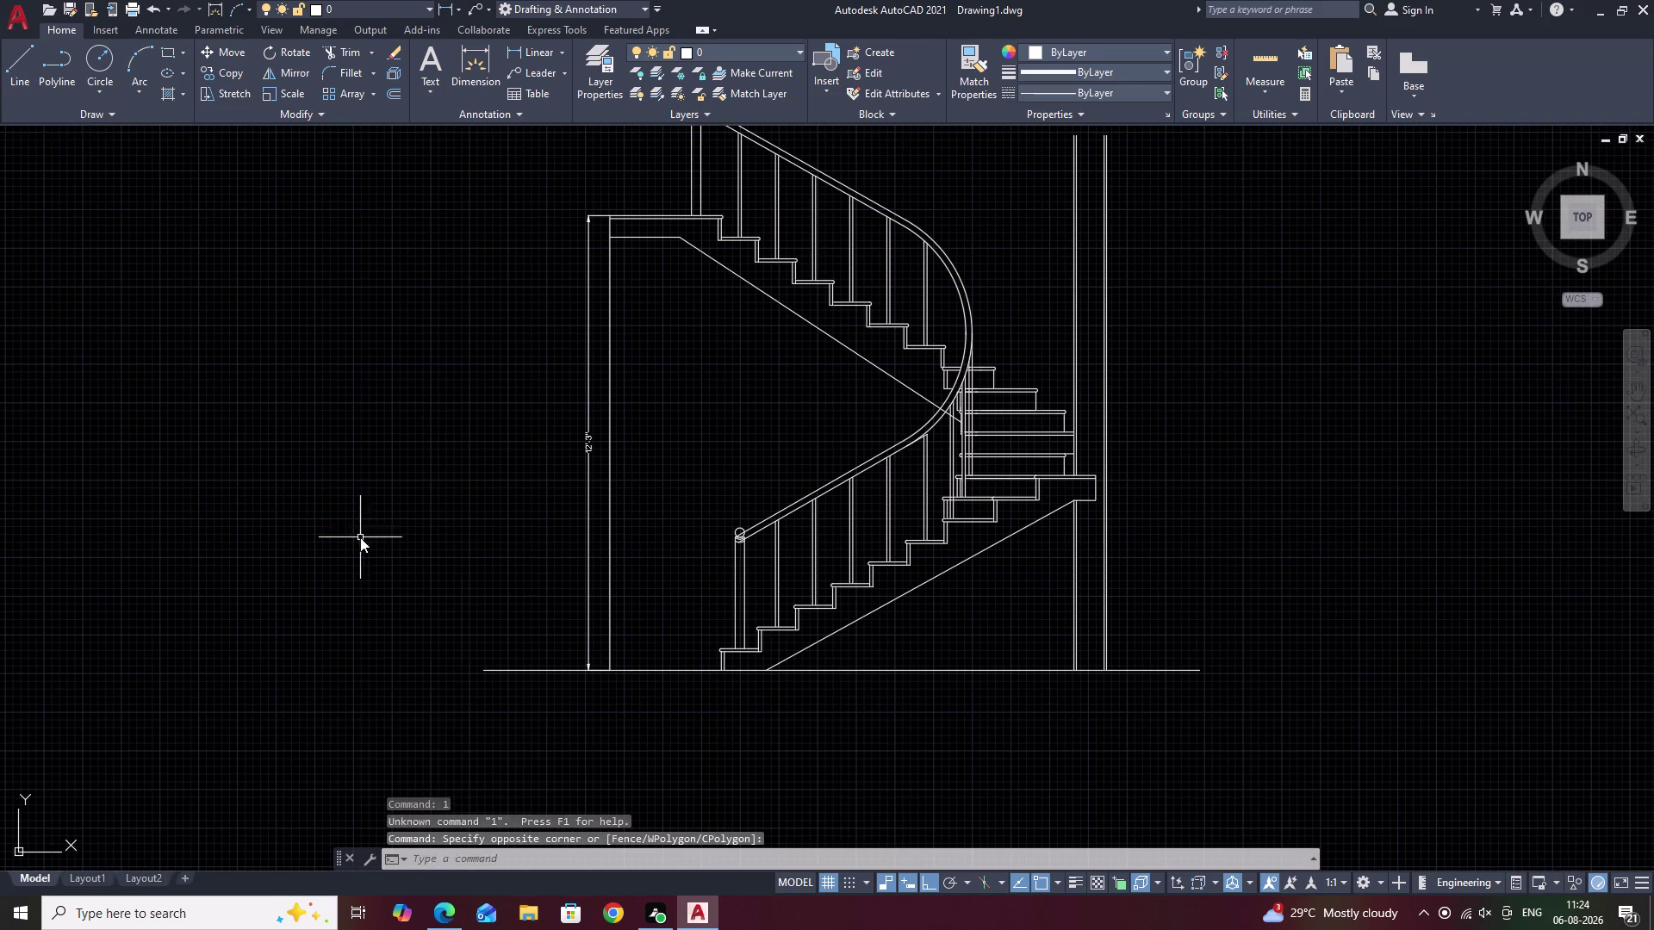
key(Escape)
text(T)
key(space)
Place a small MTEXT '1' beside the elevation, then erase it.
drag(296, 490, 363, 512)
click(364, 516)
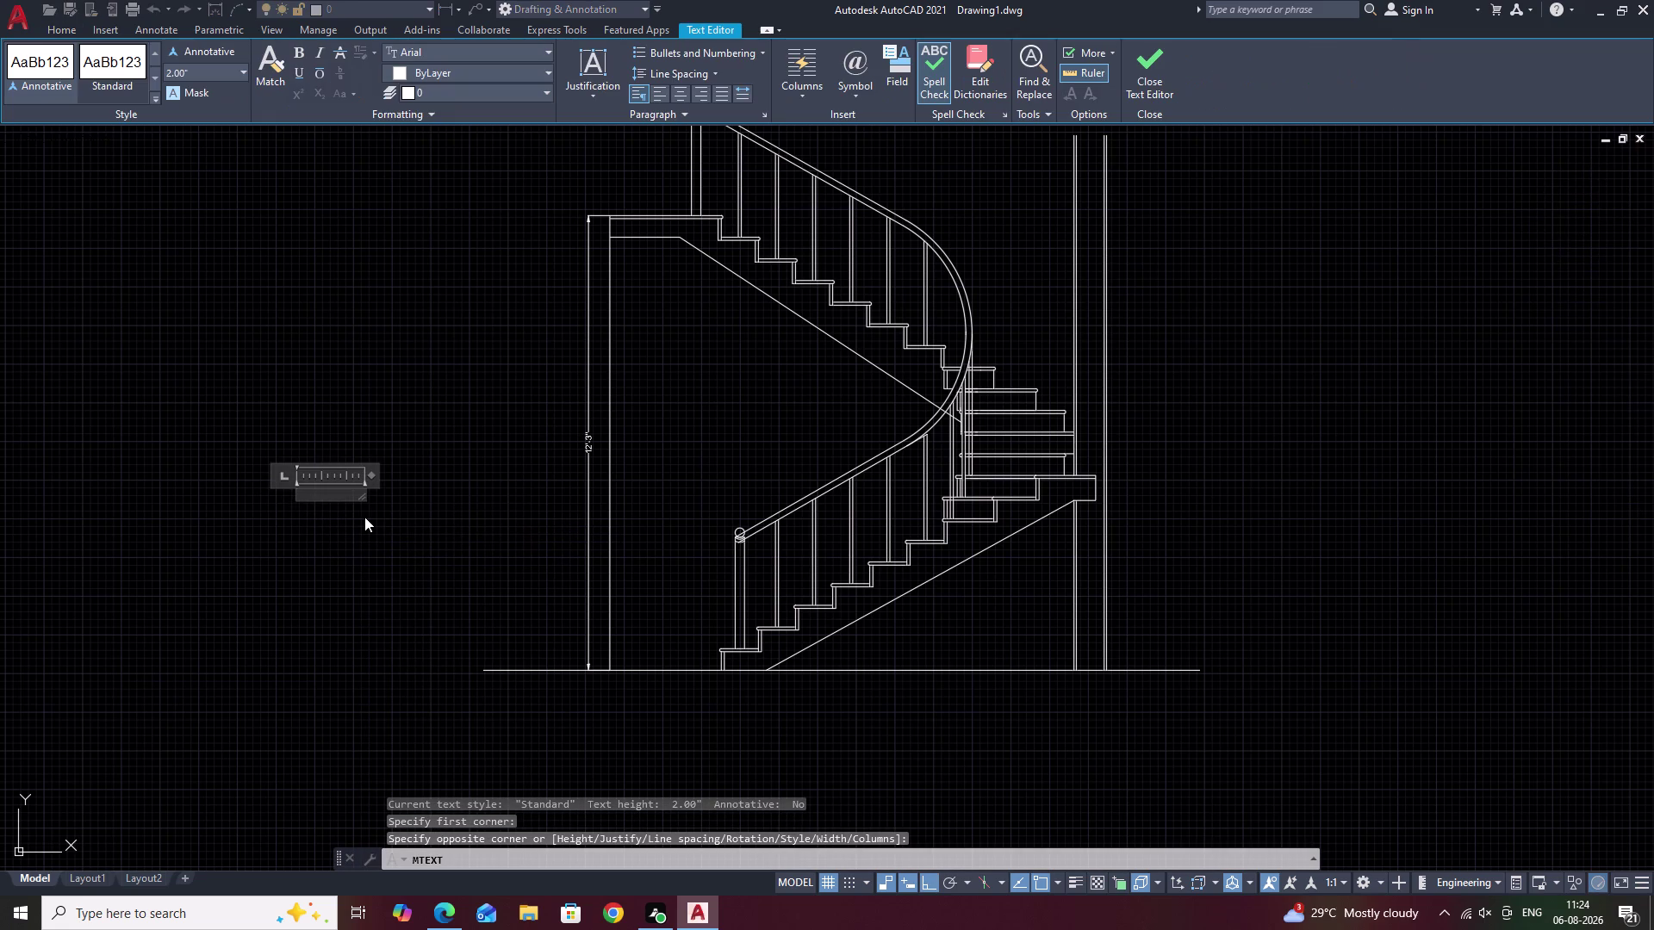
click(684, 94)
key(1)
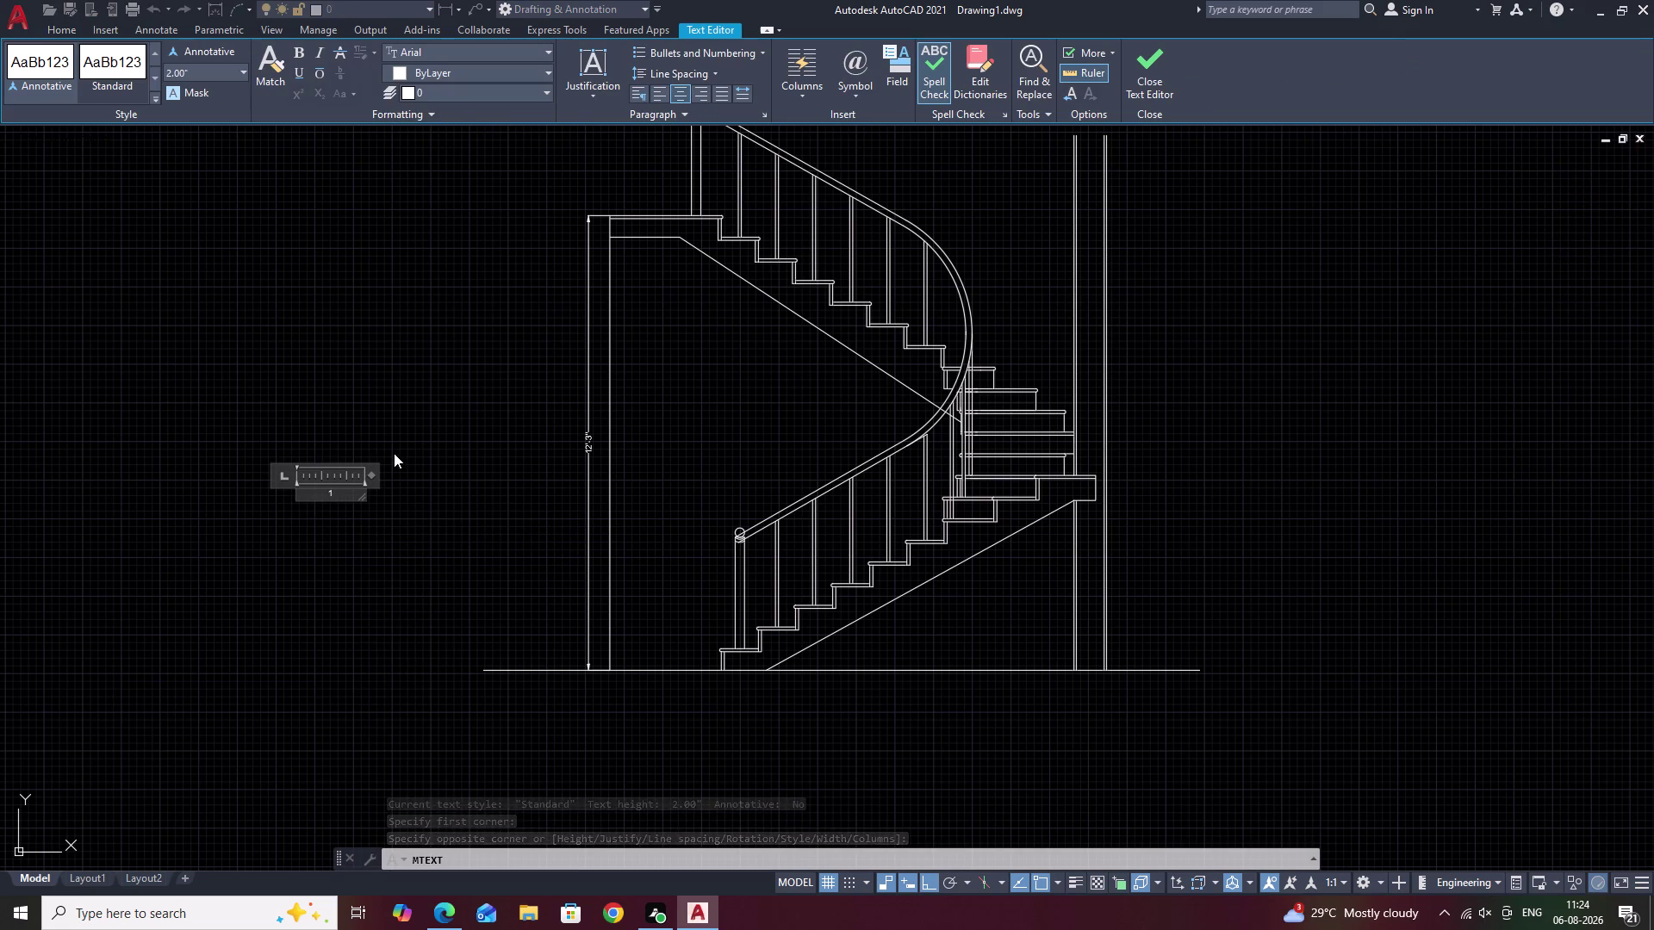
key(Escape)
drag(379, 466, 327, 541)
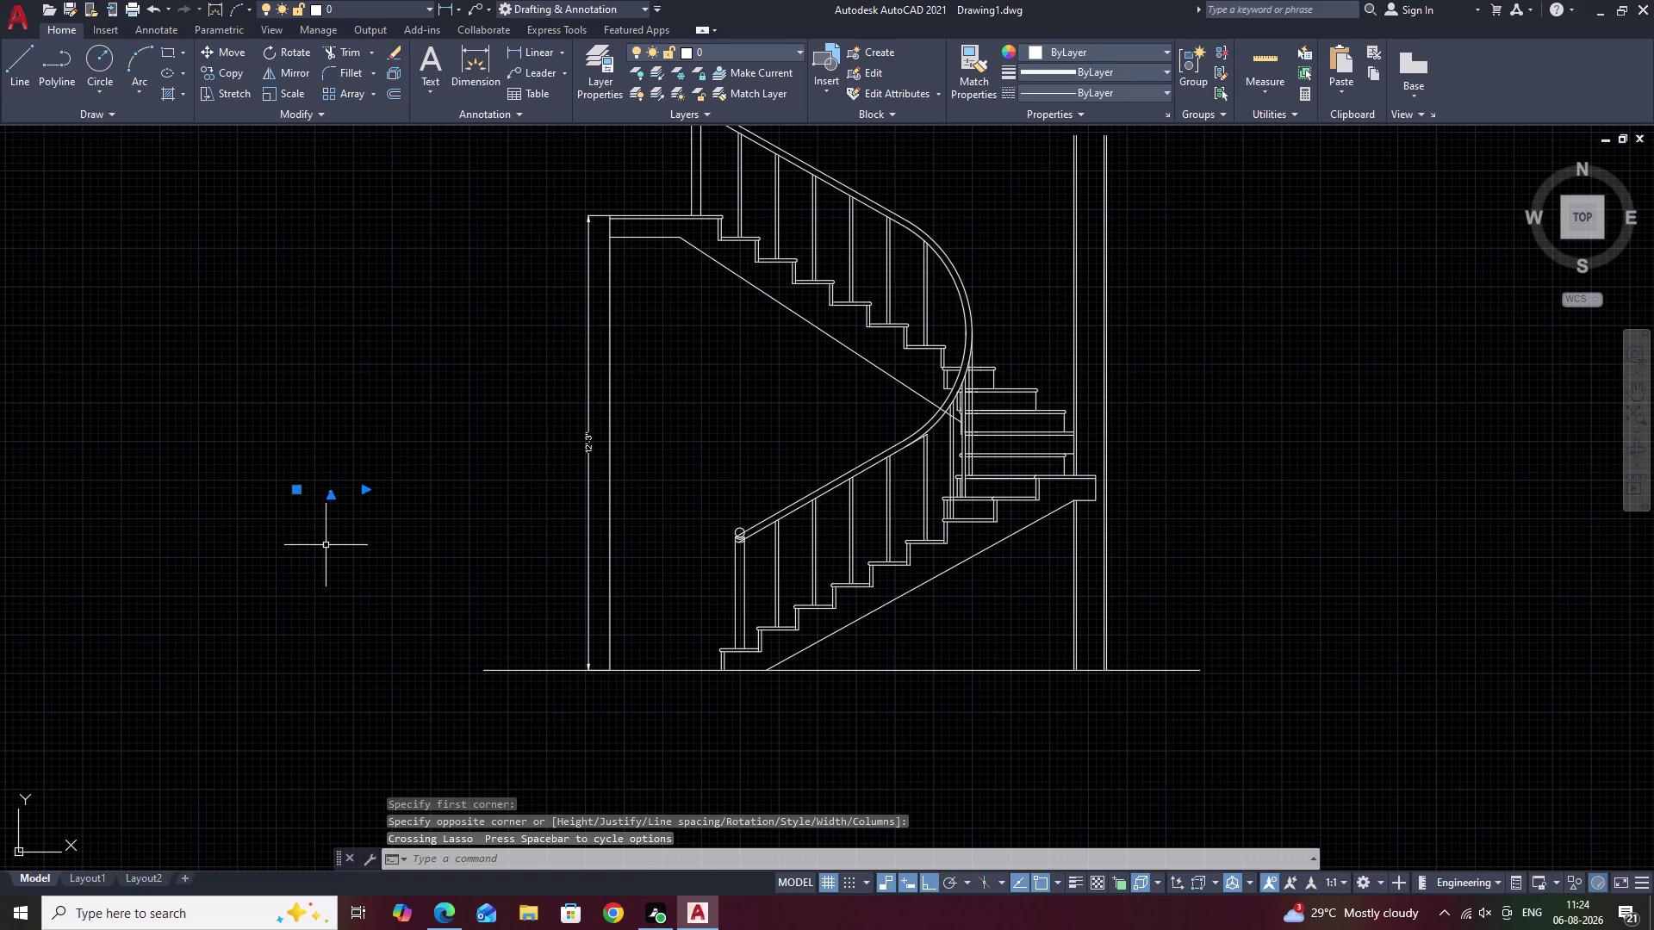
text(E)
key(space)
scroll(down, 3)
middle_drag(369, 392, 413, 496)
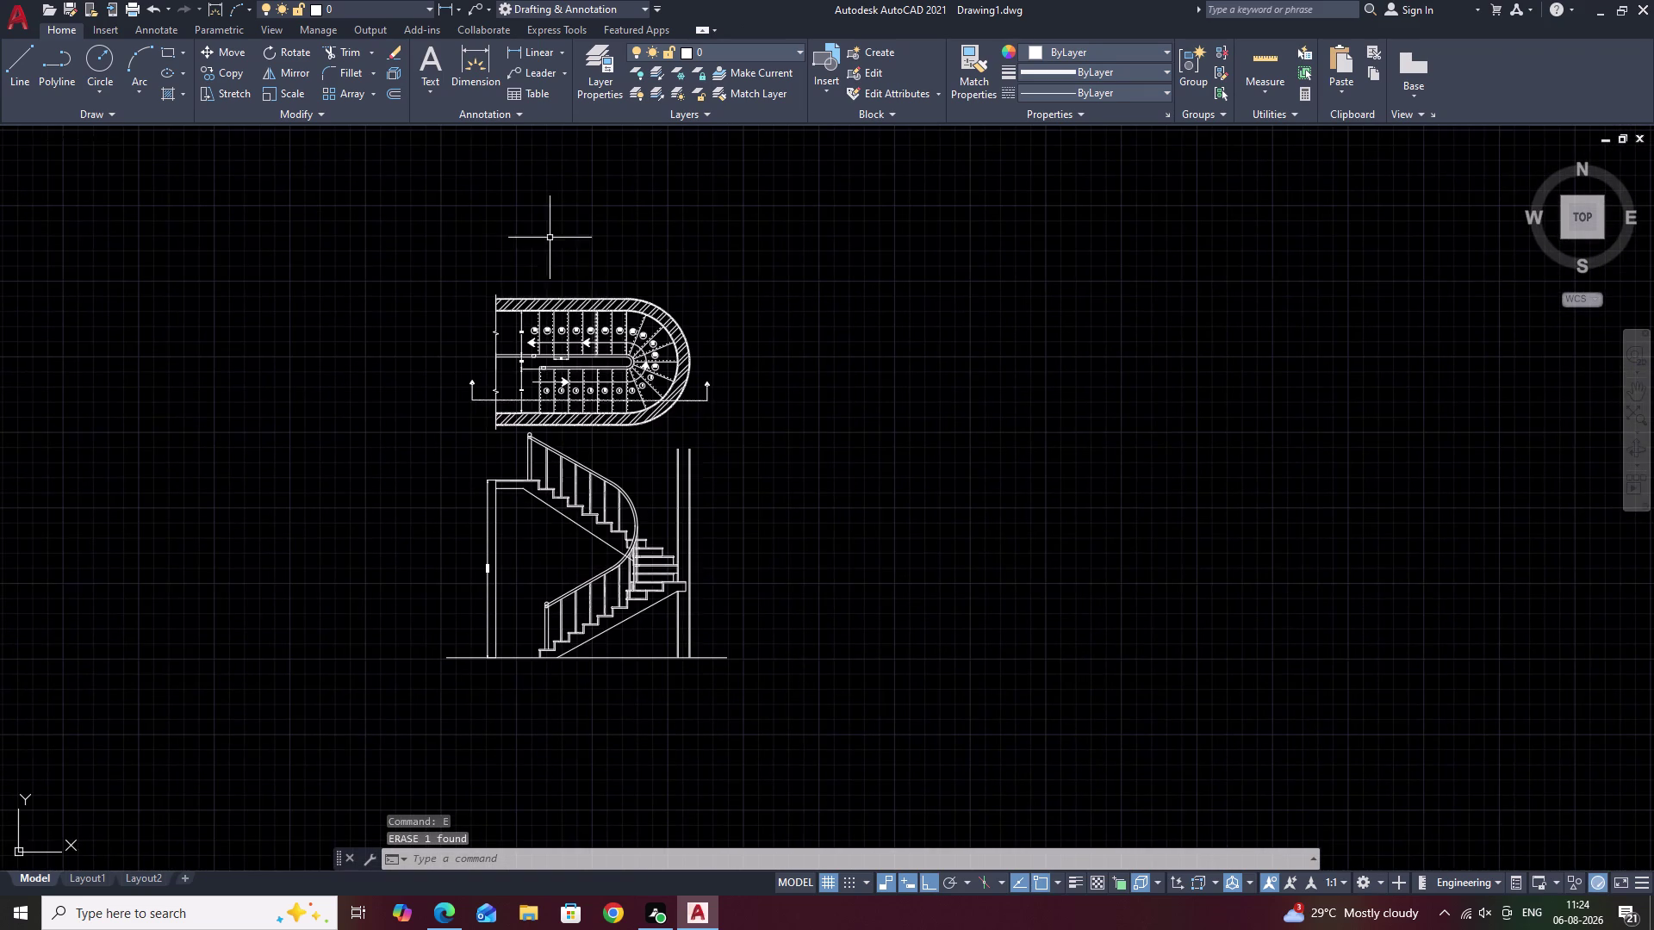
scroll(up, 3)
Start copying the plan's number 1 from a base point on the number.
scroll(up, 3)
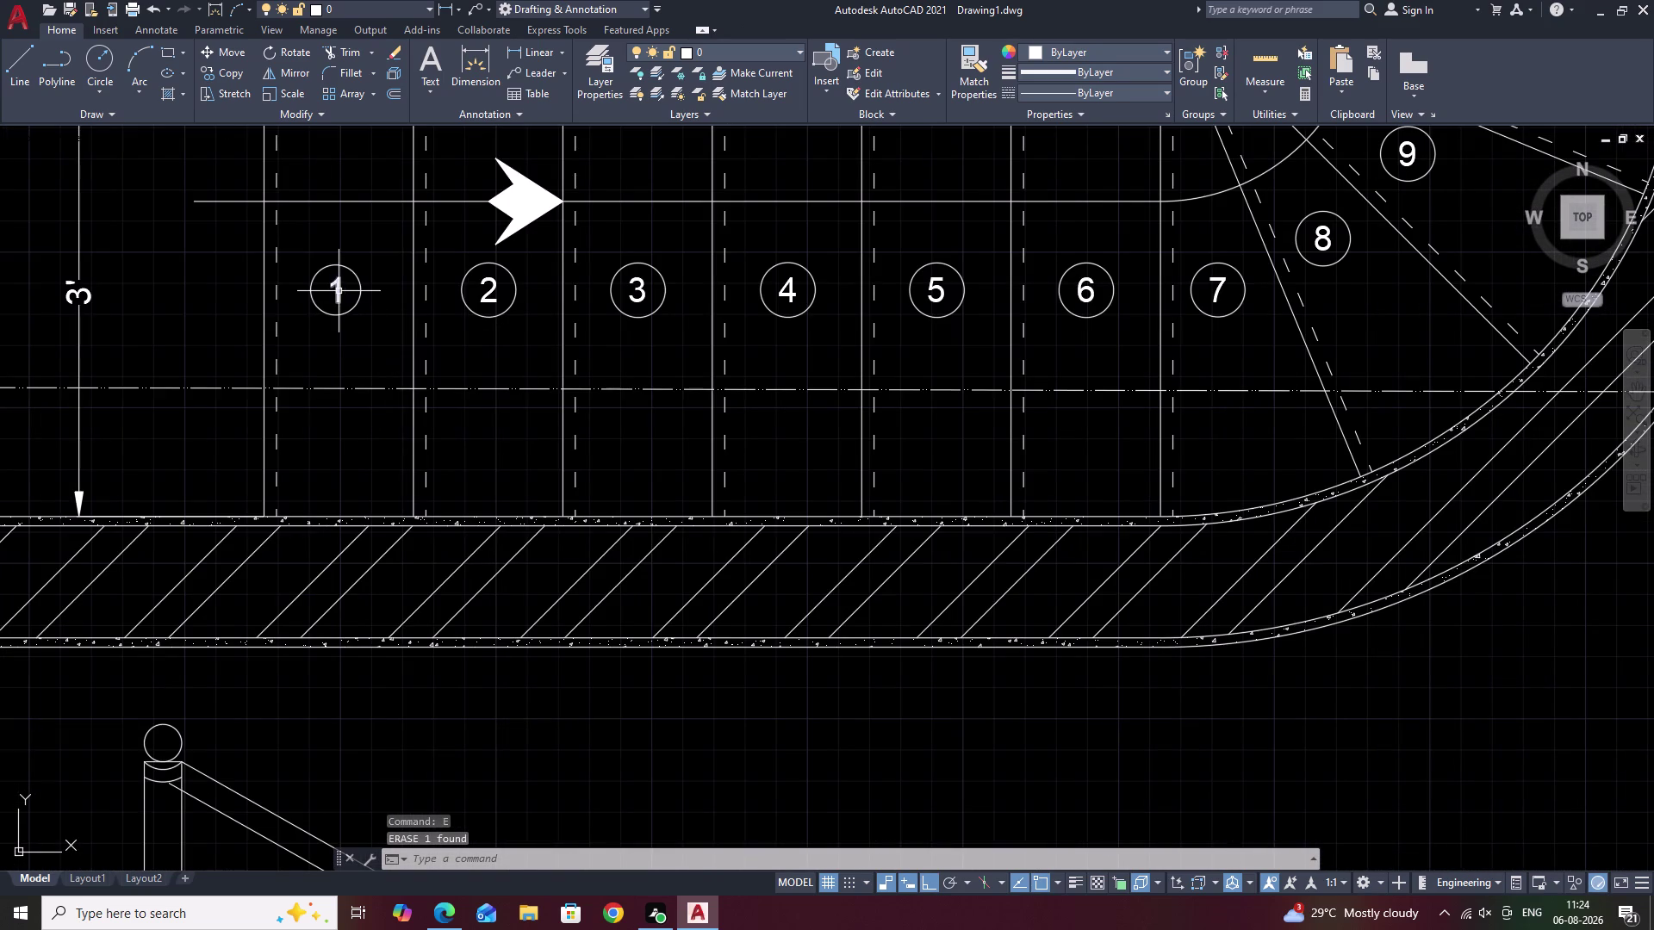
click(338, 291)
text(CO)
key(space)
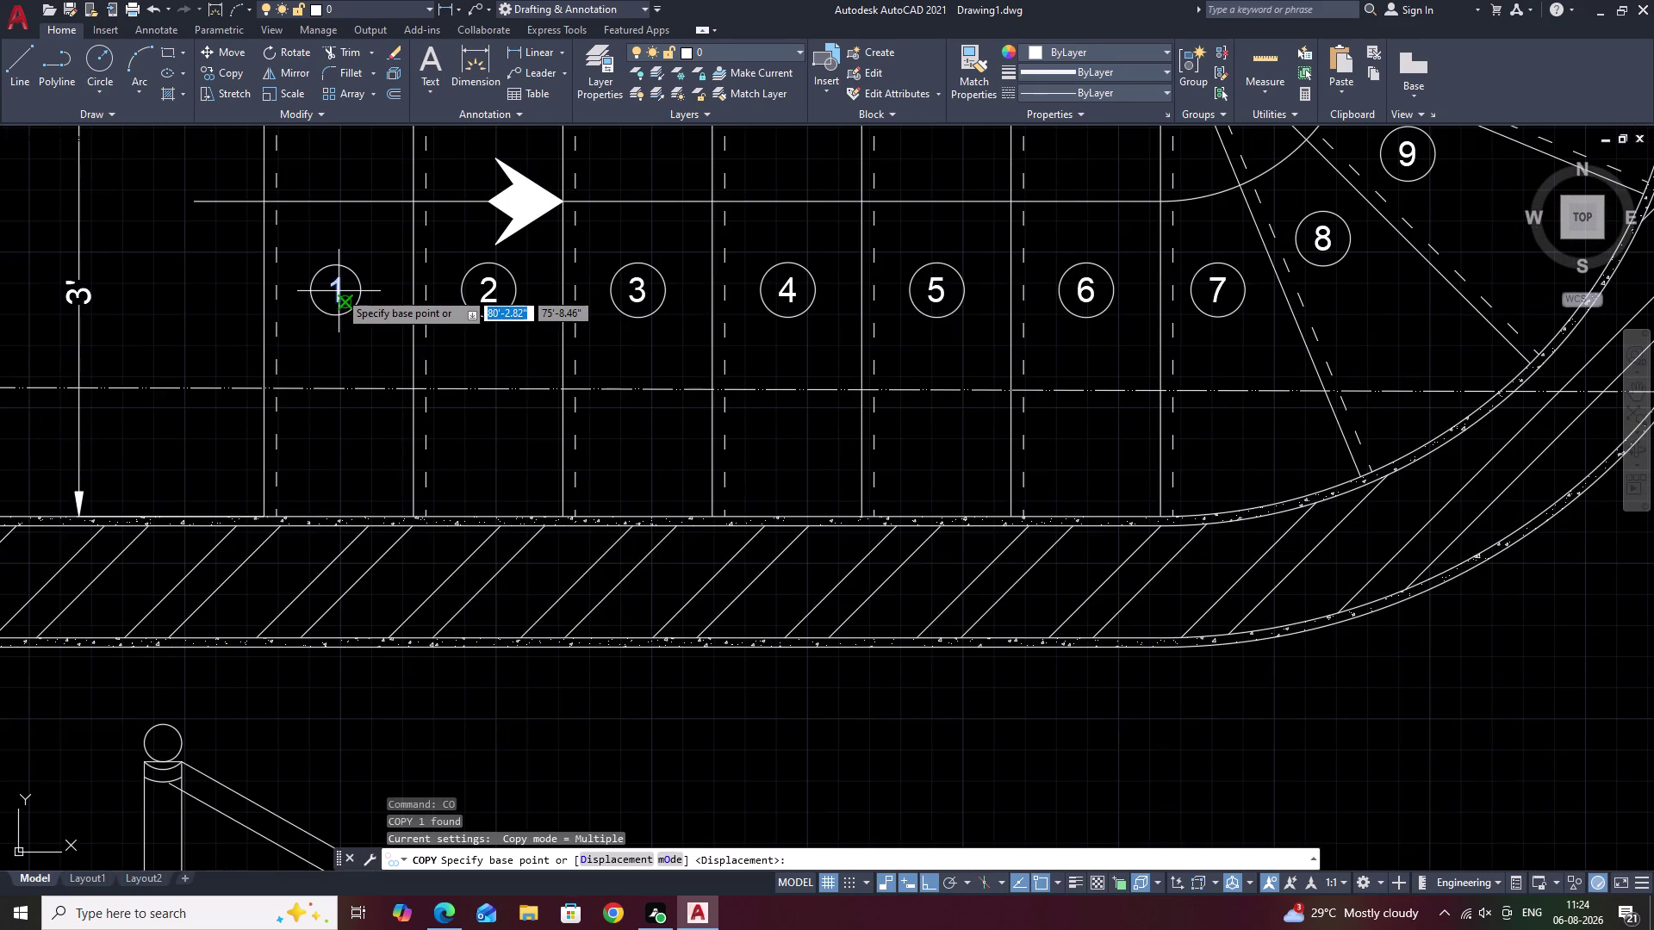
scroll(up, 3)
click(333, 326)
scroll(down, 3)
middle_drag(332, 418, 453, 18)
scroll(down, 3)
middle_drag(471, 392, 496, 274)
scroll(up, 3)
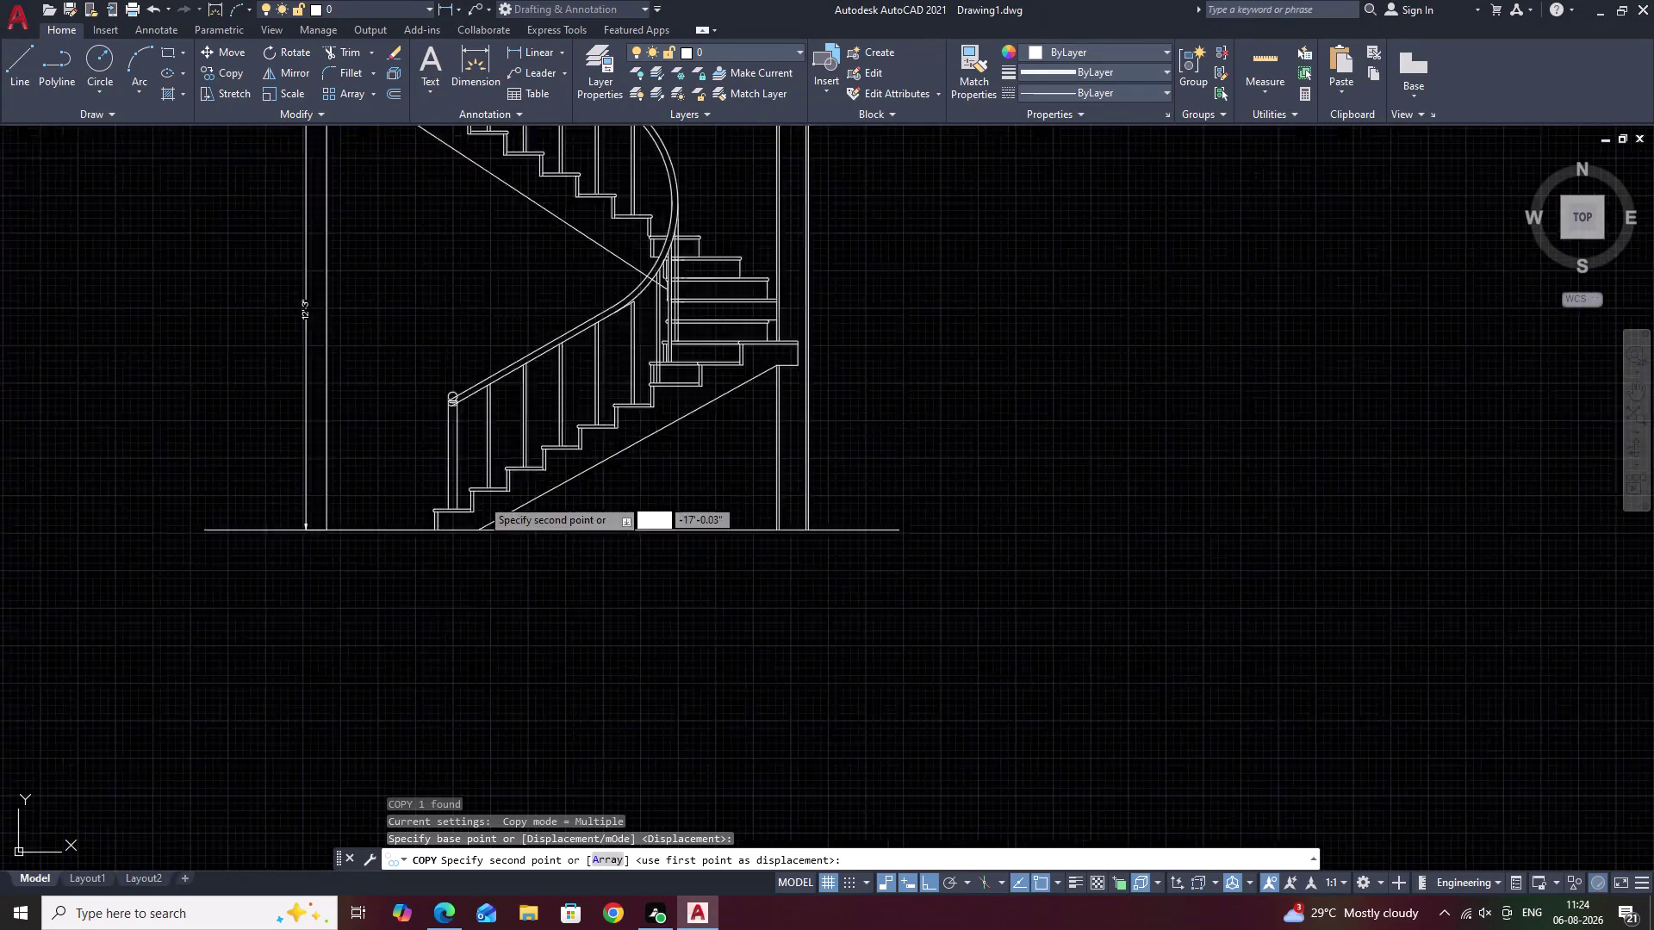
scroll(up, 3)
scroll(up, 3)
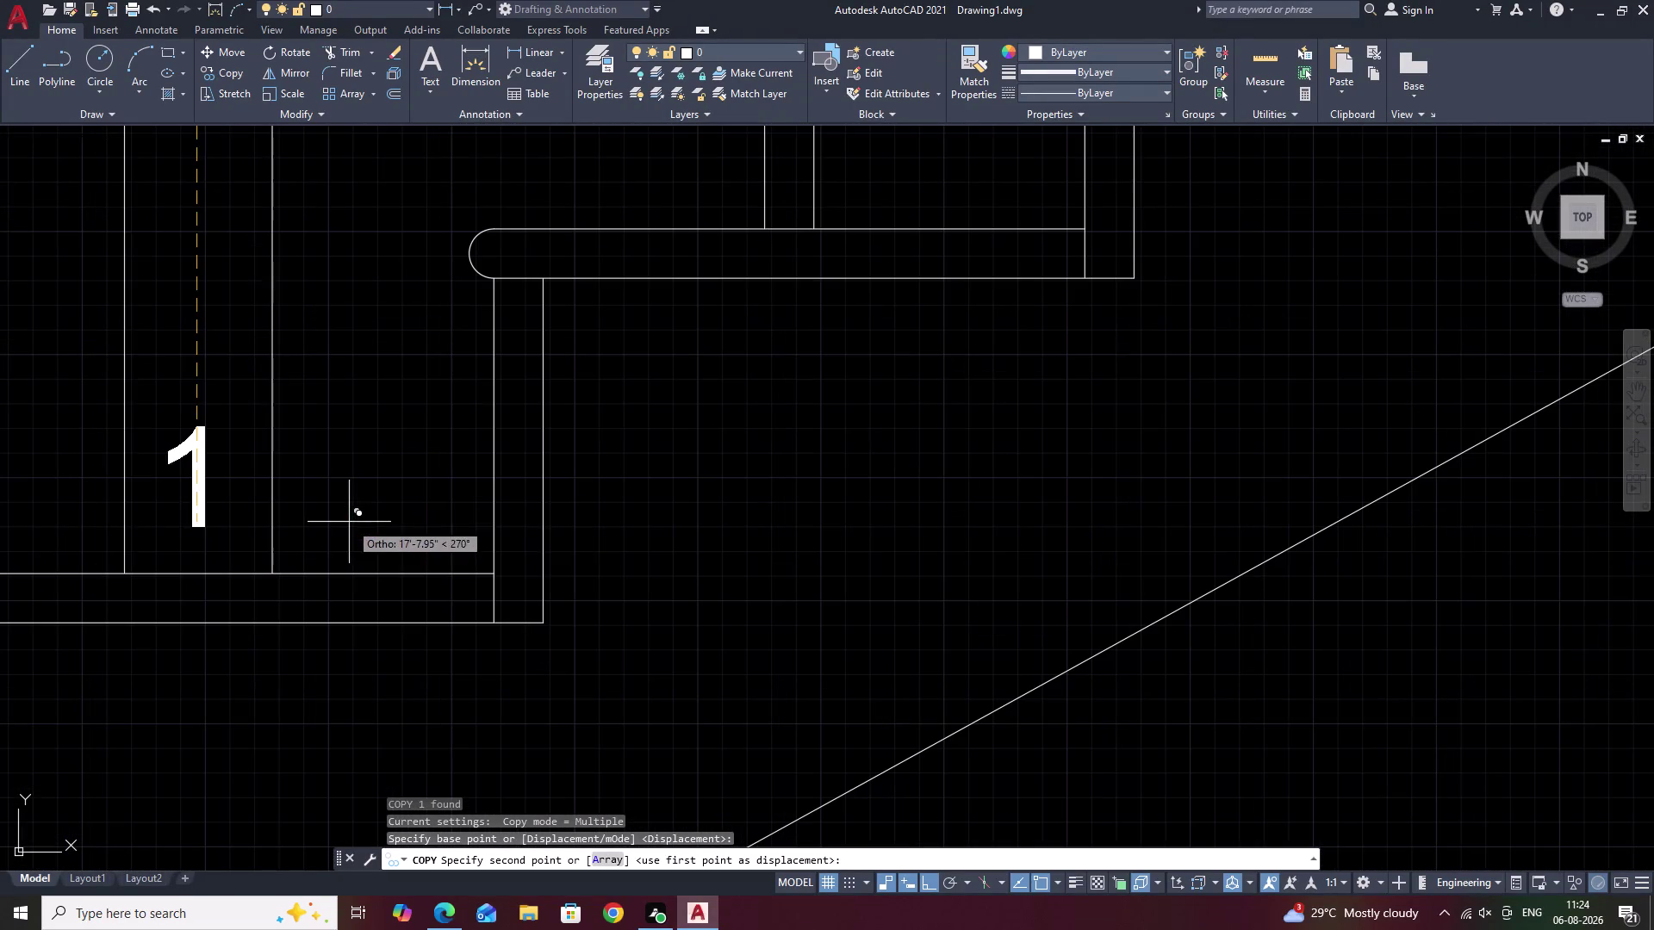
With Ortho off, place copies on the two lowest elevation treads.
key(F8)
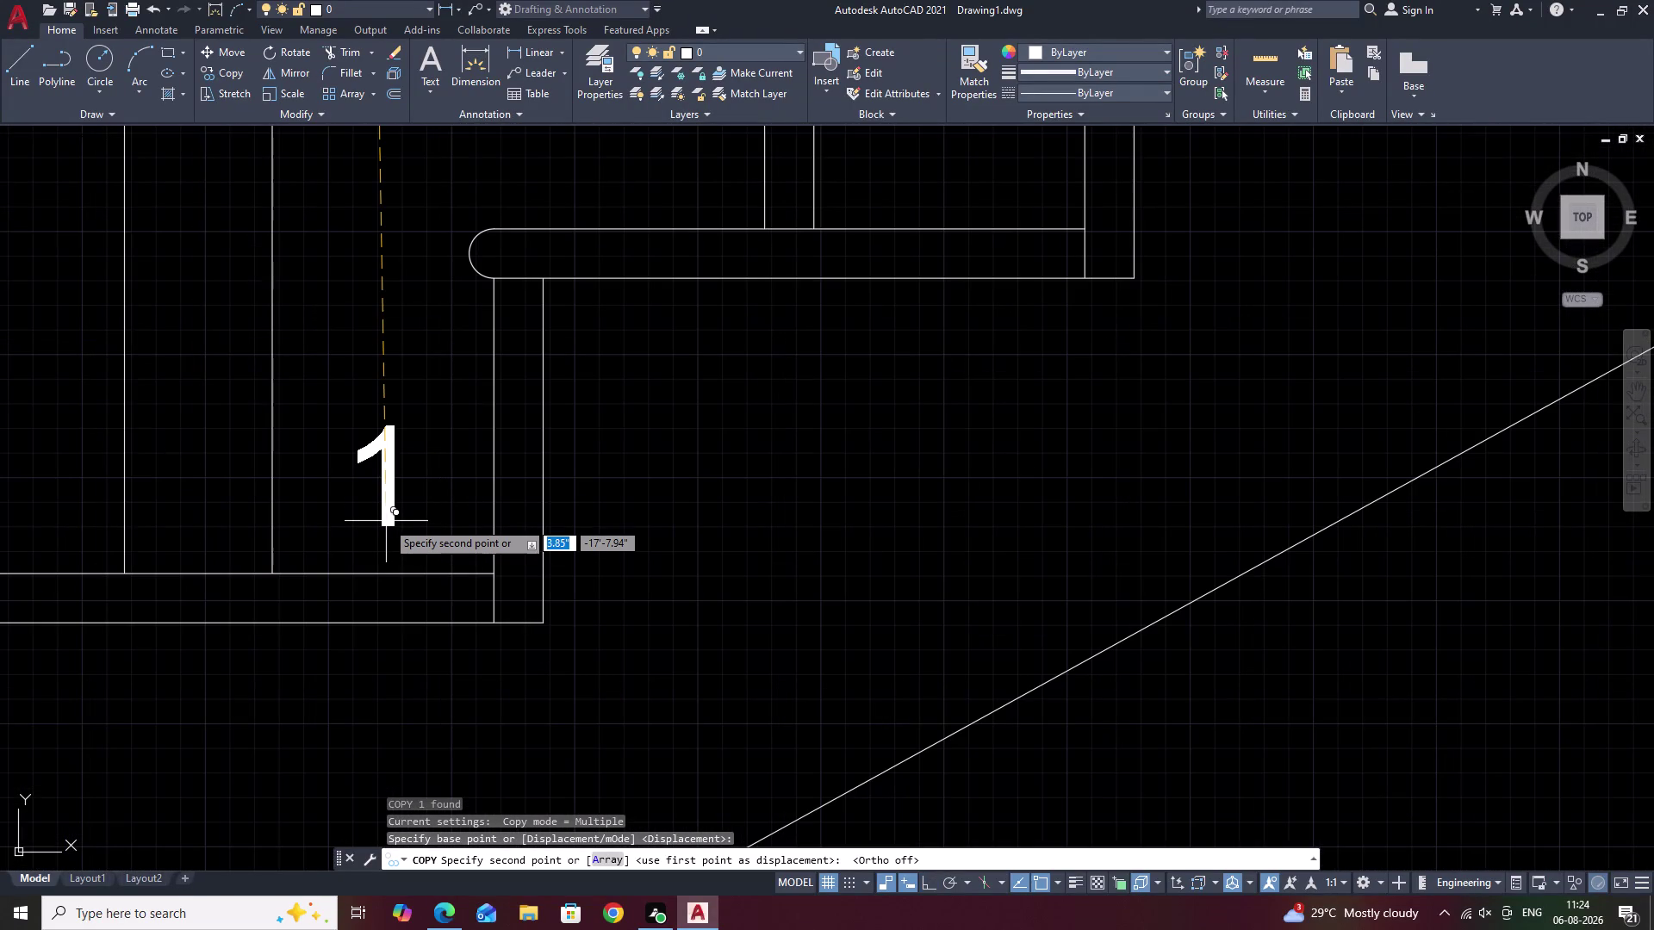
scroll(down, 3)
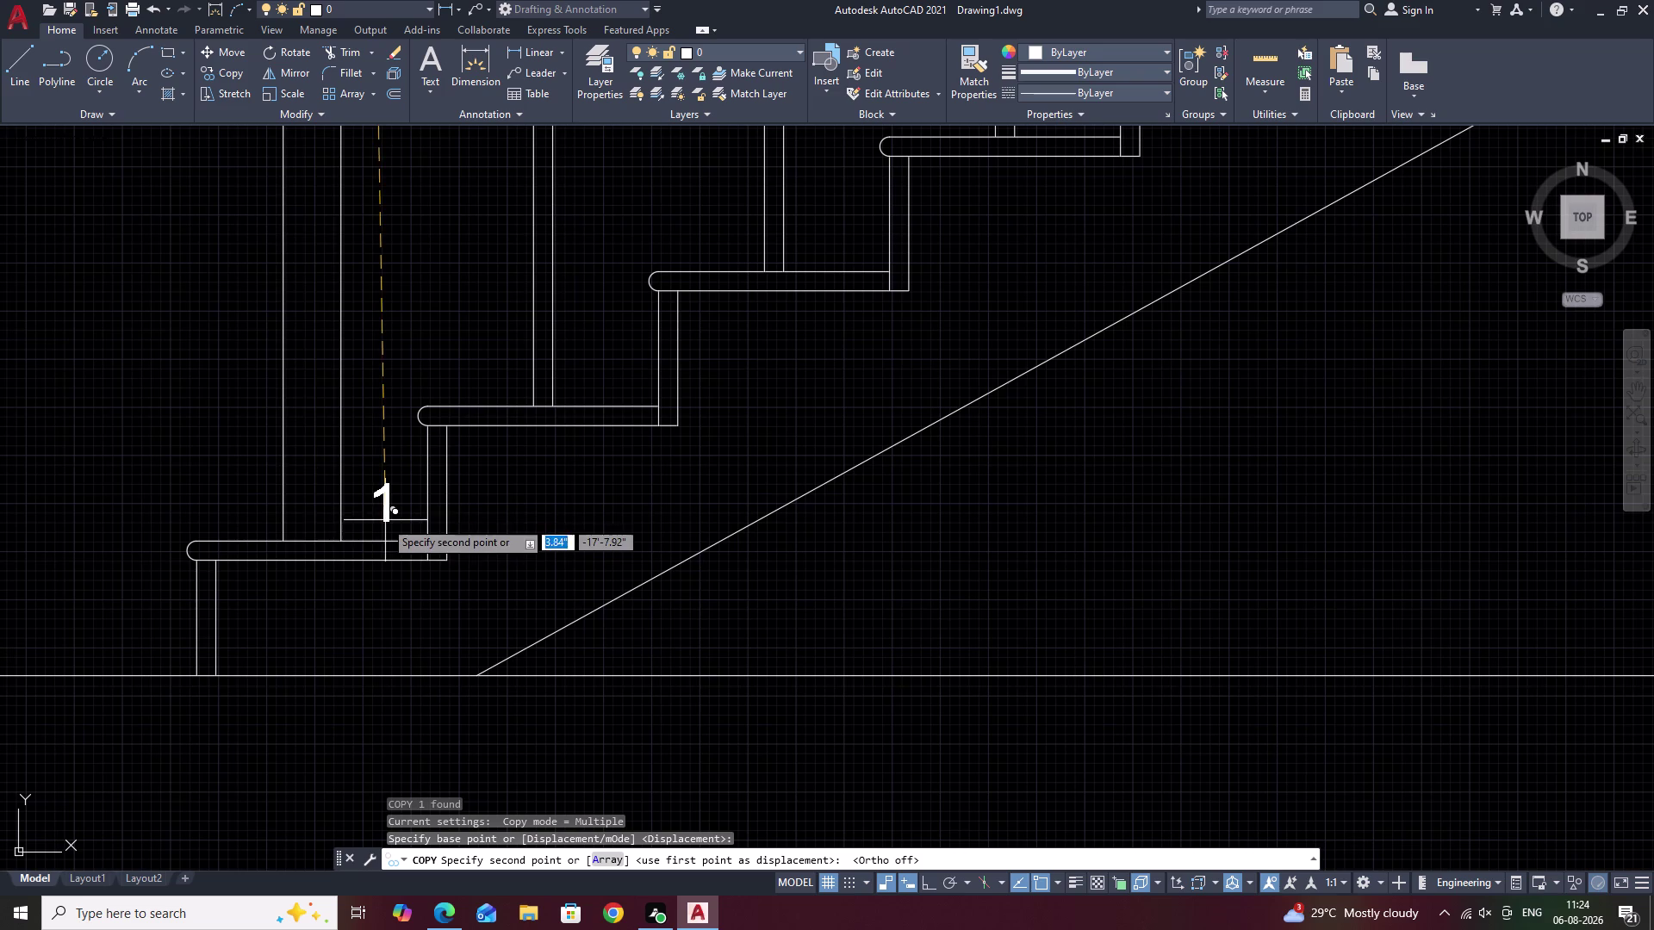
middle_drag(263, 494, 522, 505)
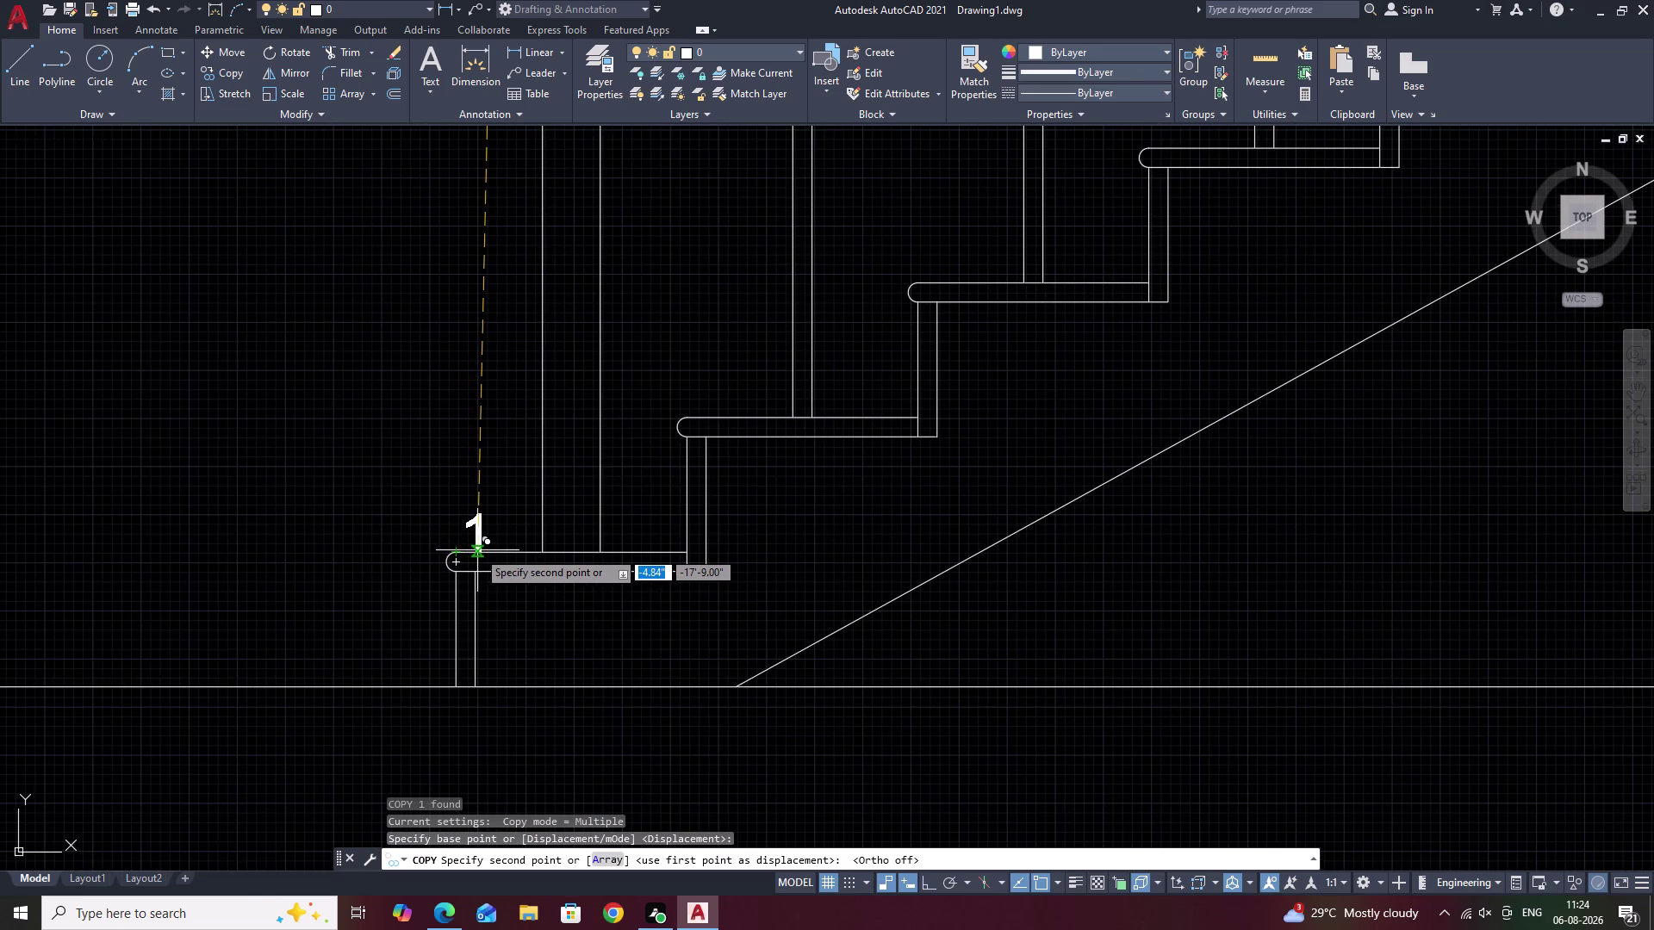
click(477, 551)
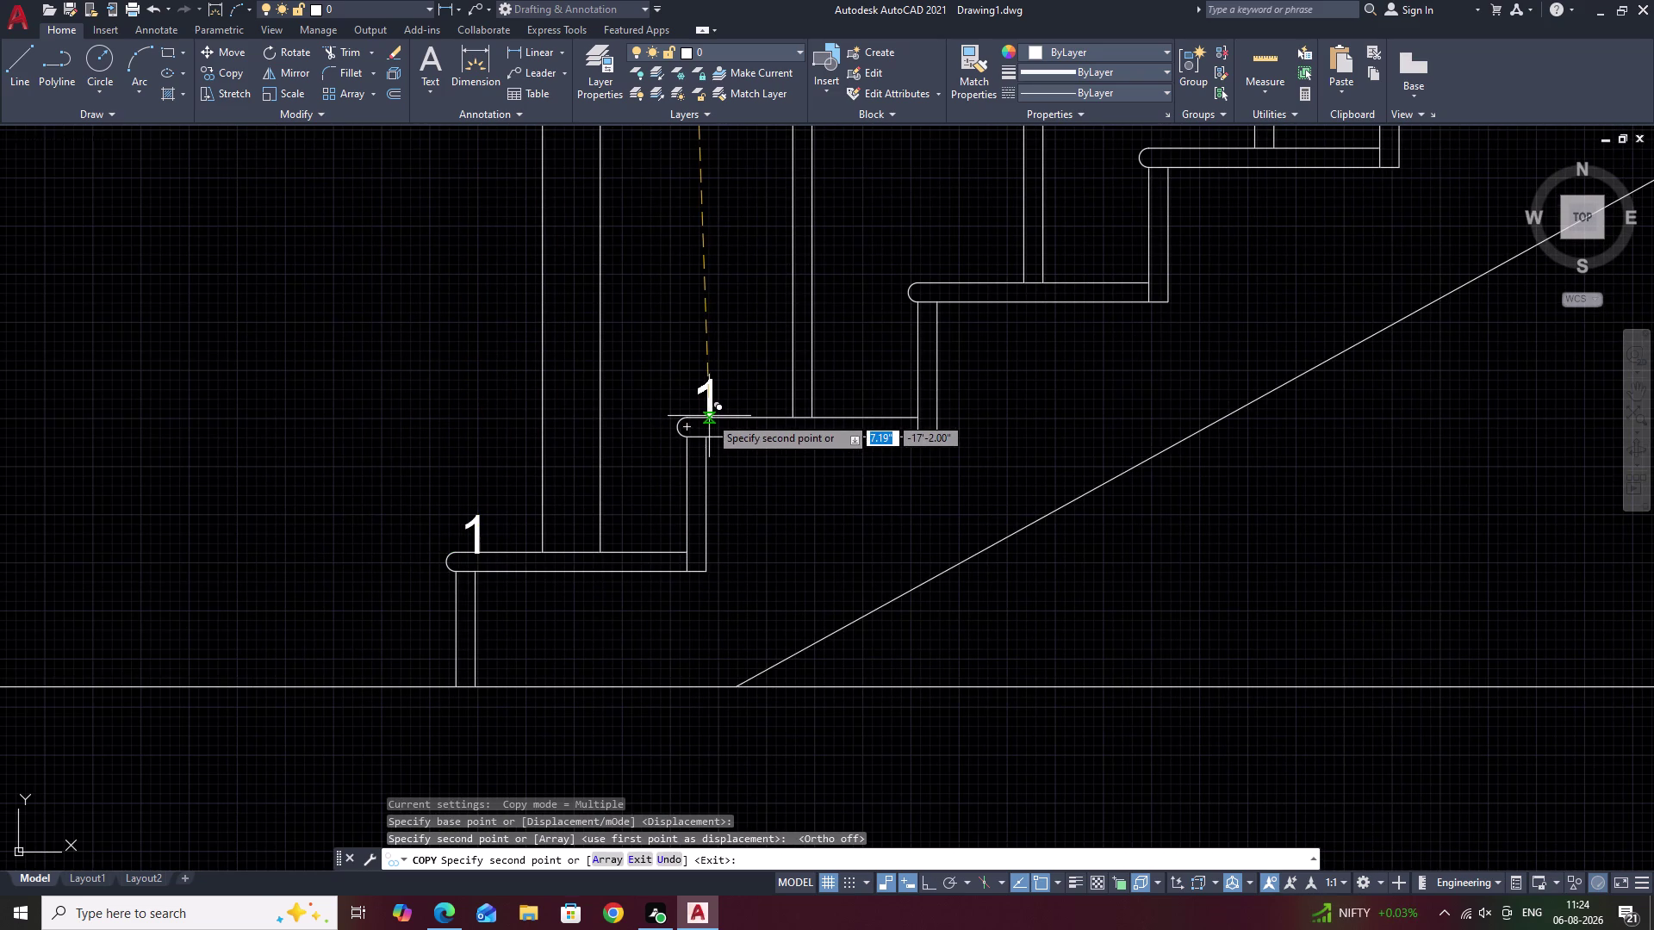
click(709, 416)
middle_drag(850, 375, 683, 540)
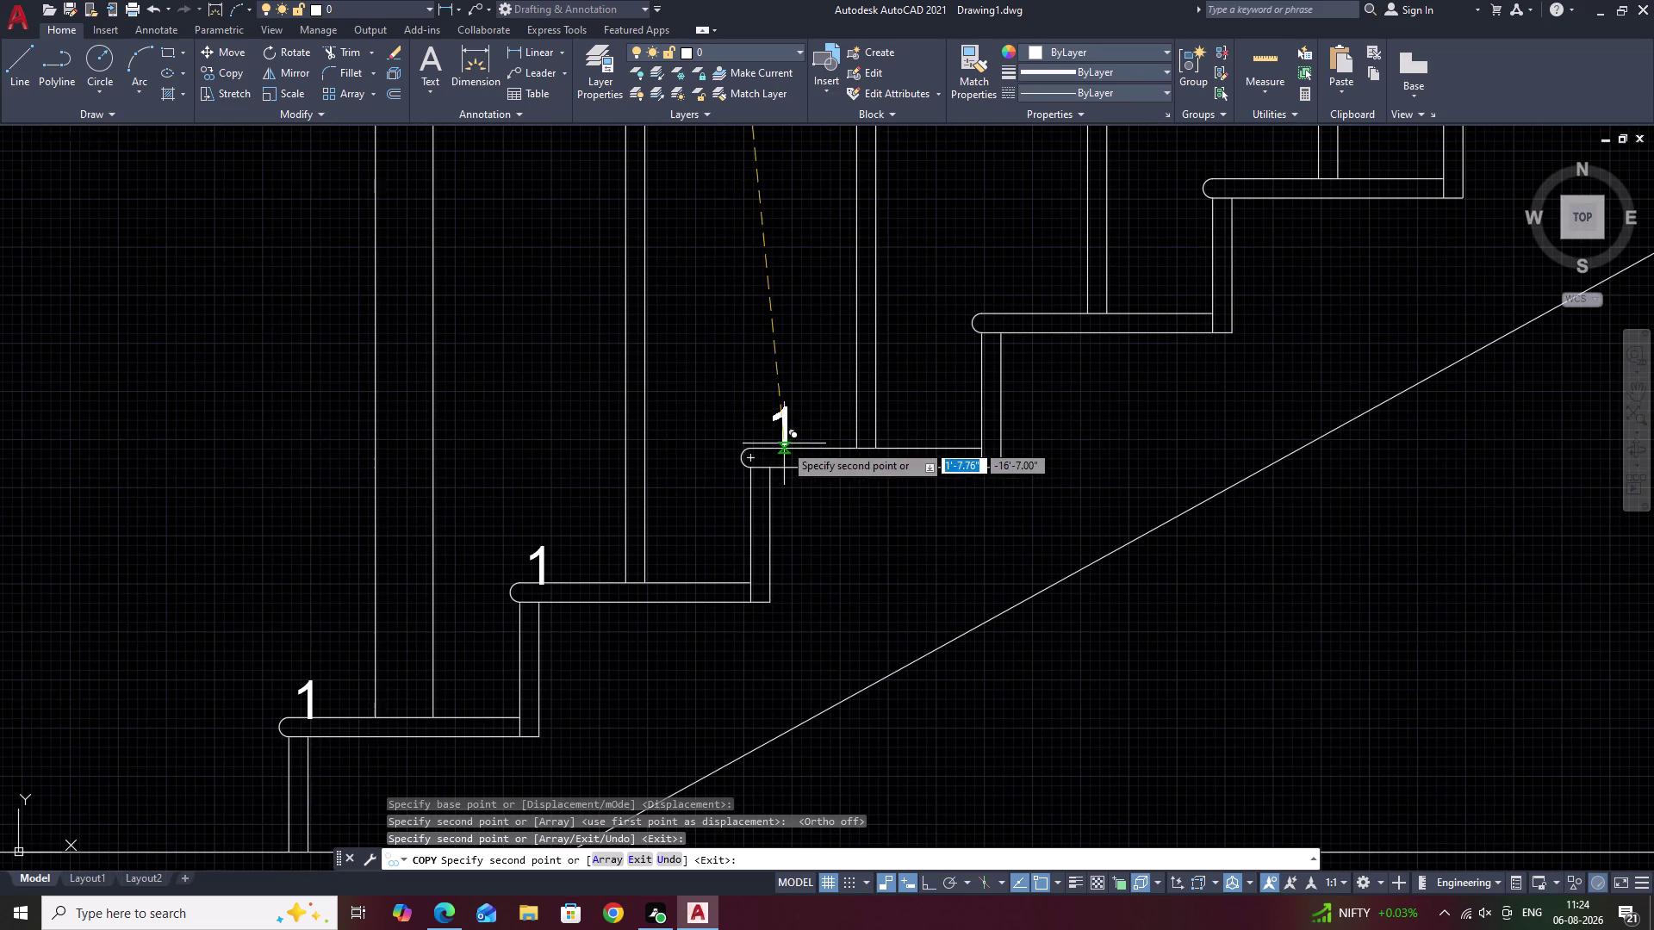
key(Escape)
key(Escape)
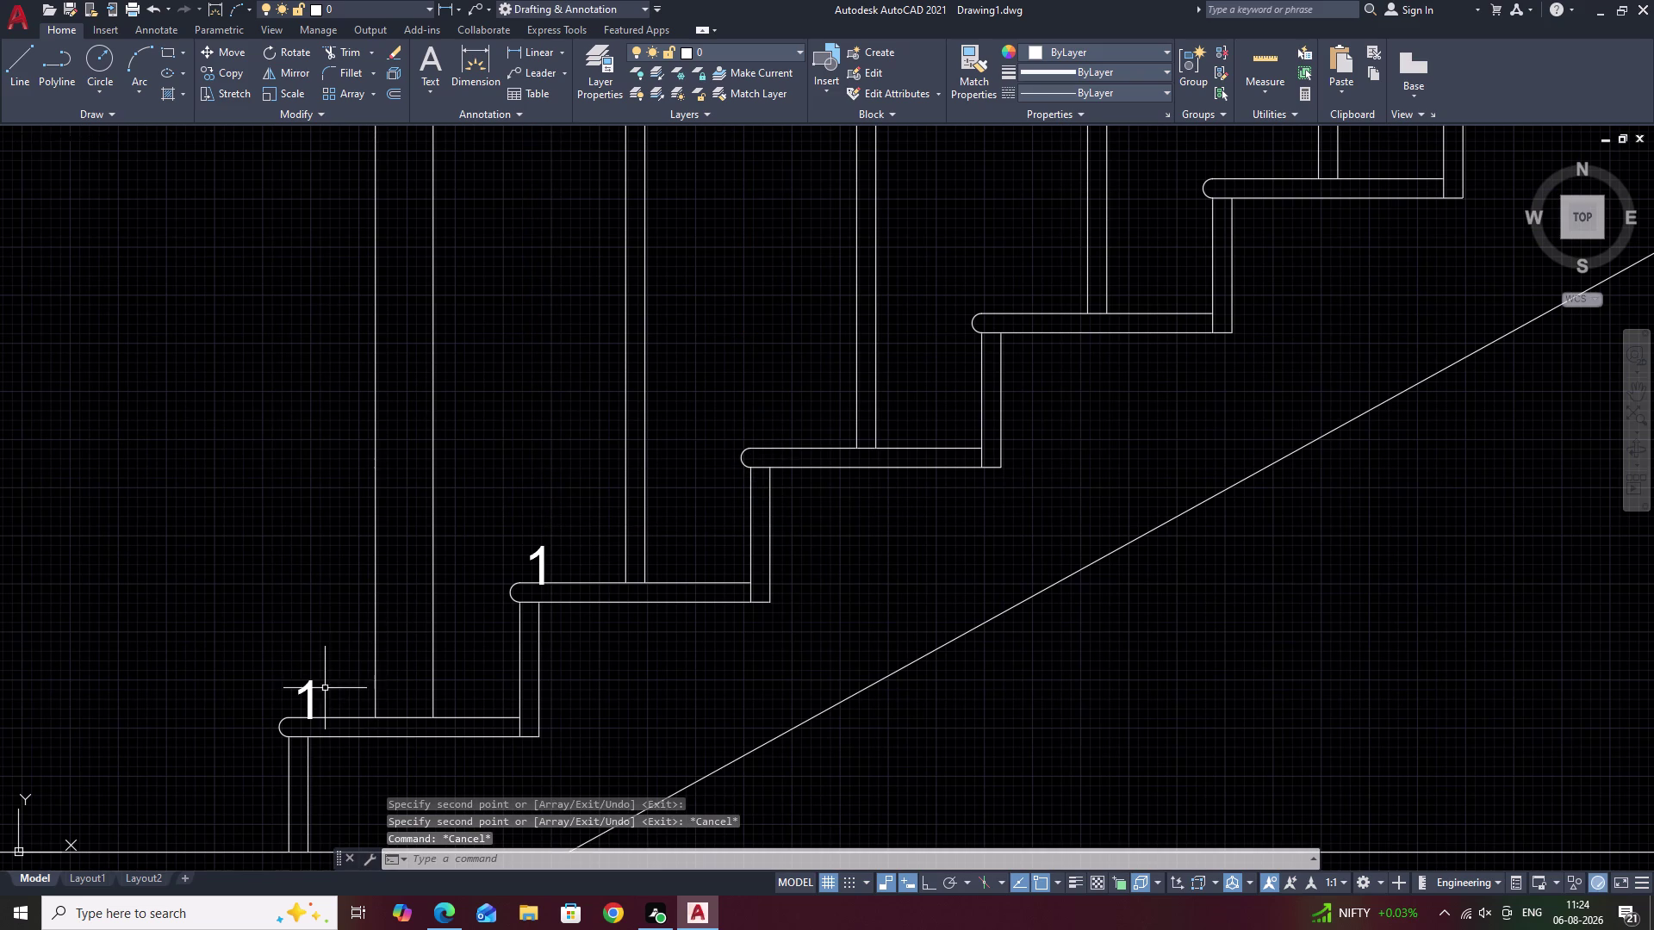
click(311, 698)
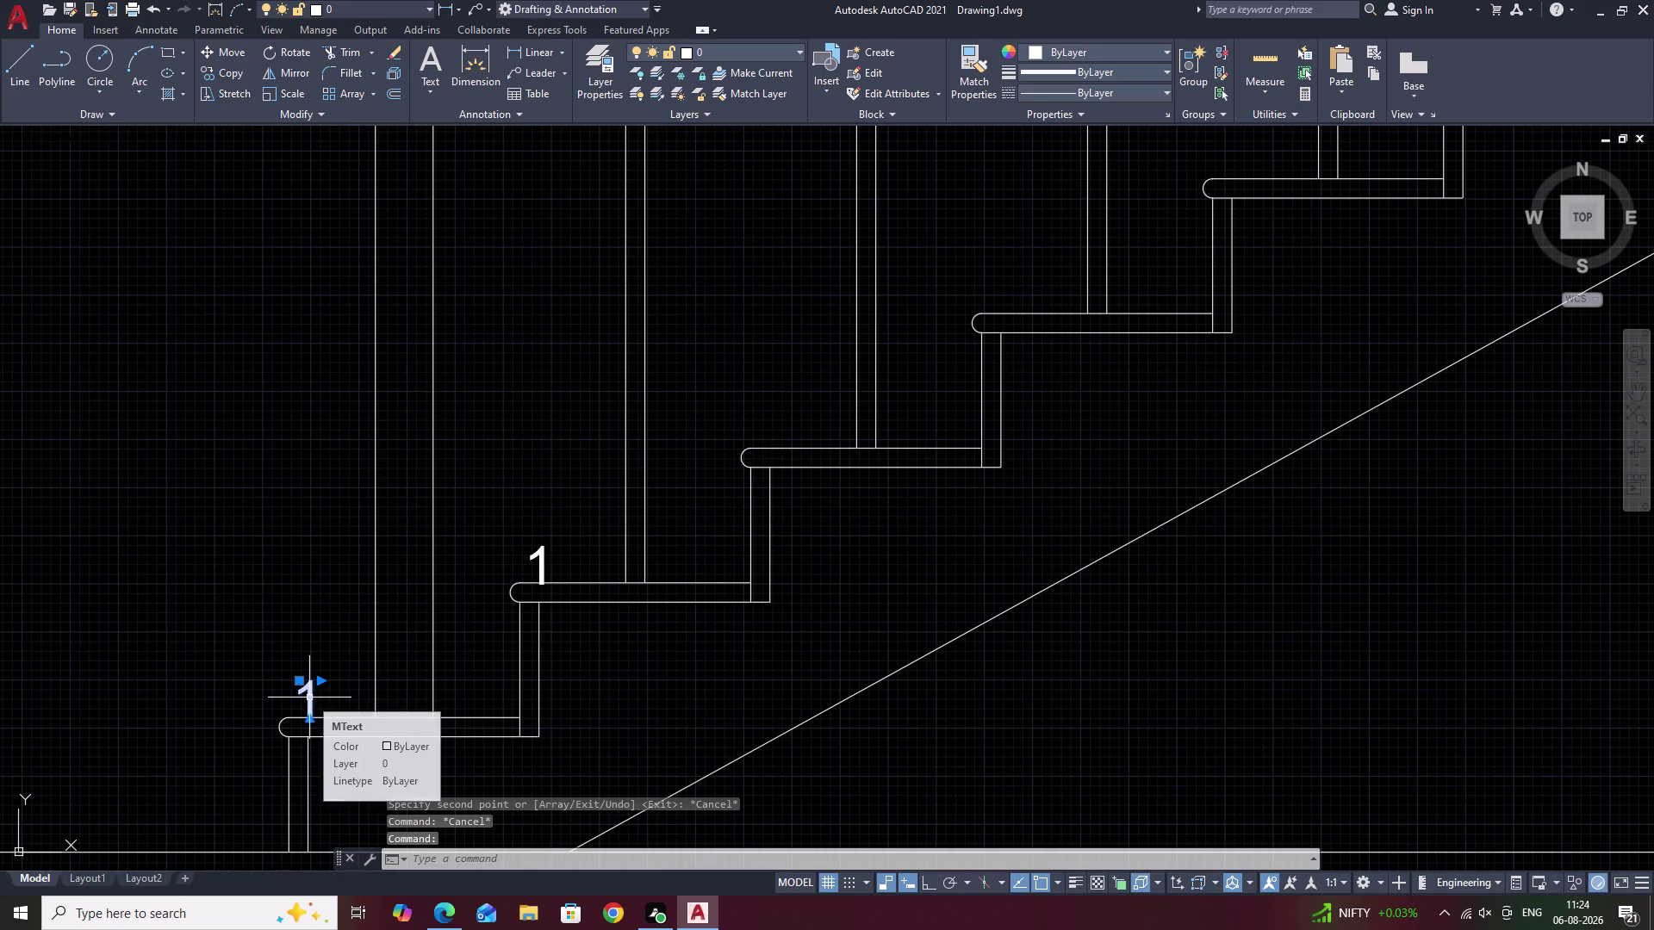
Move the bottom tread's number 1 higher above its tread.
text(M)
key(space)
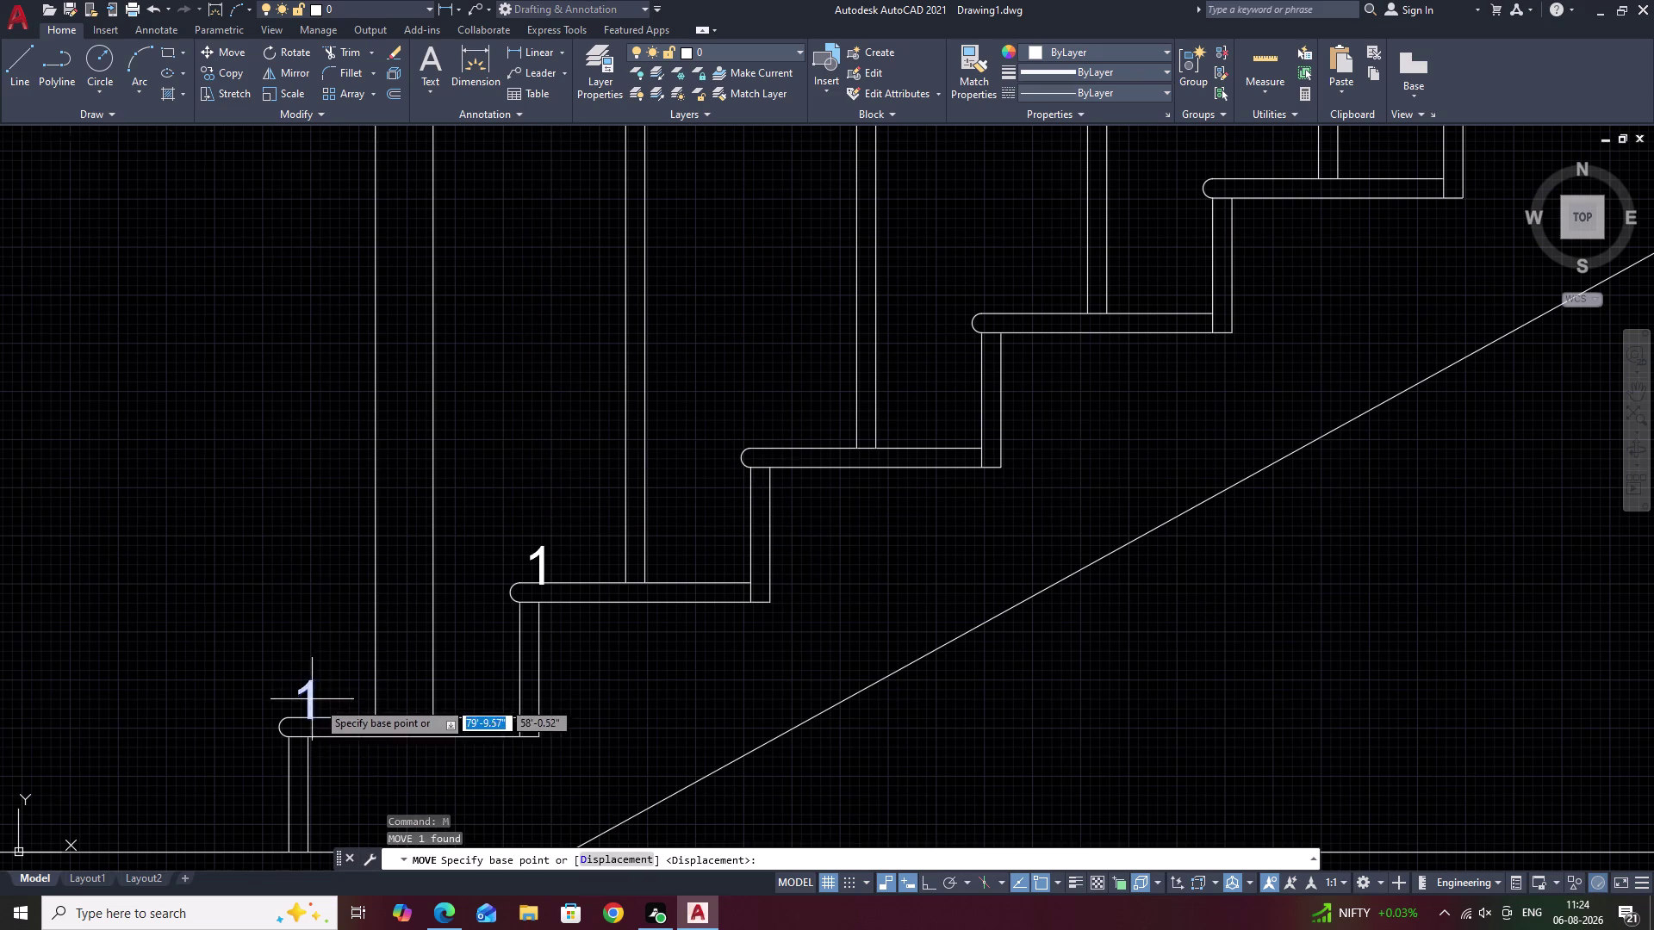
scroll(up, 3)
click(293, 739)
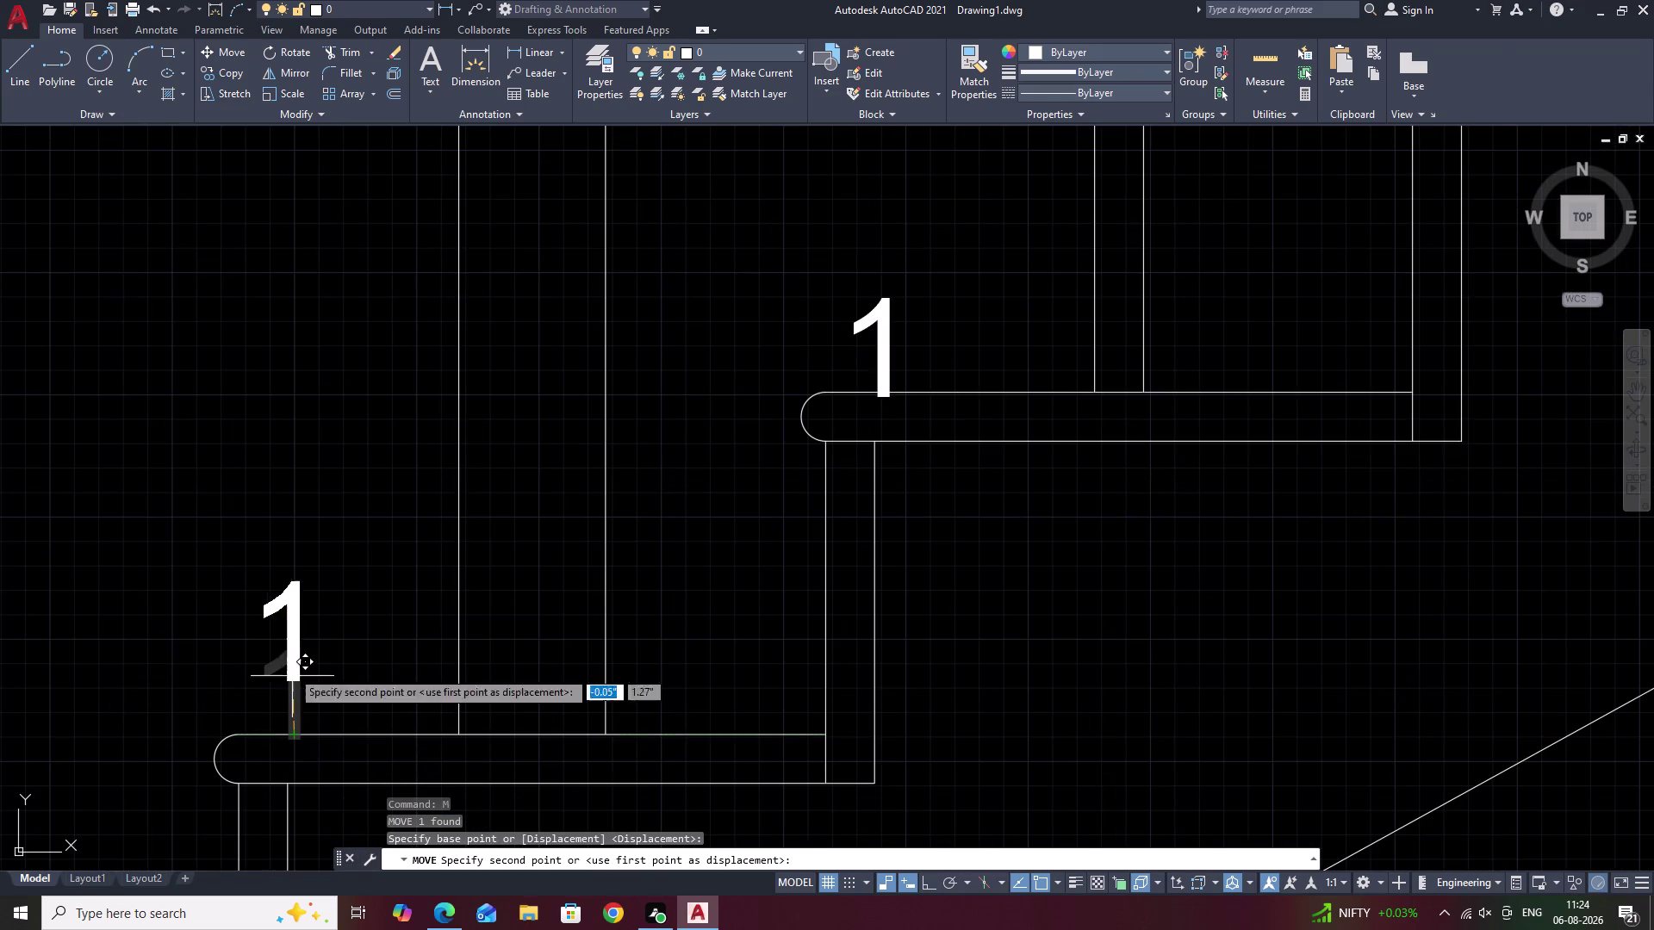
click(294, 636)
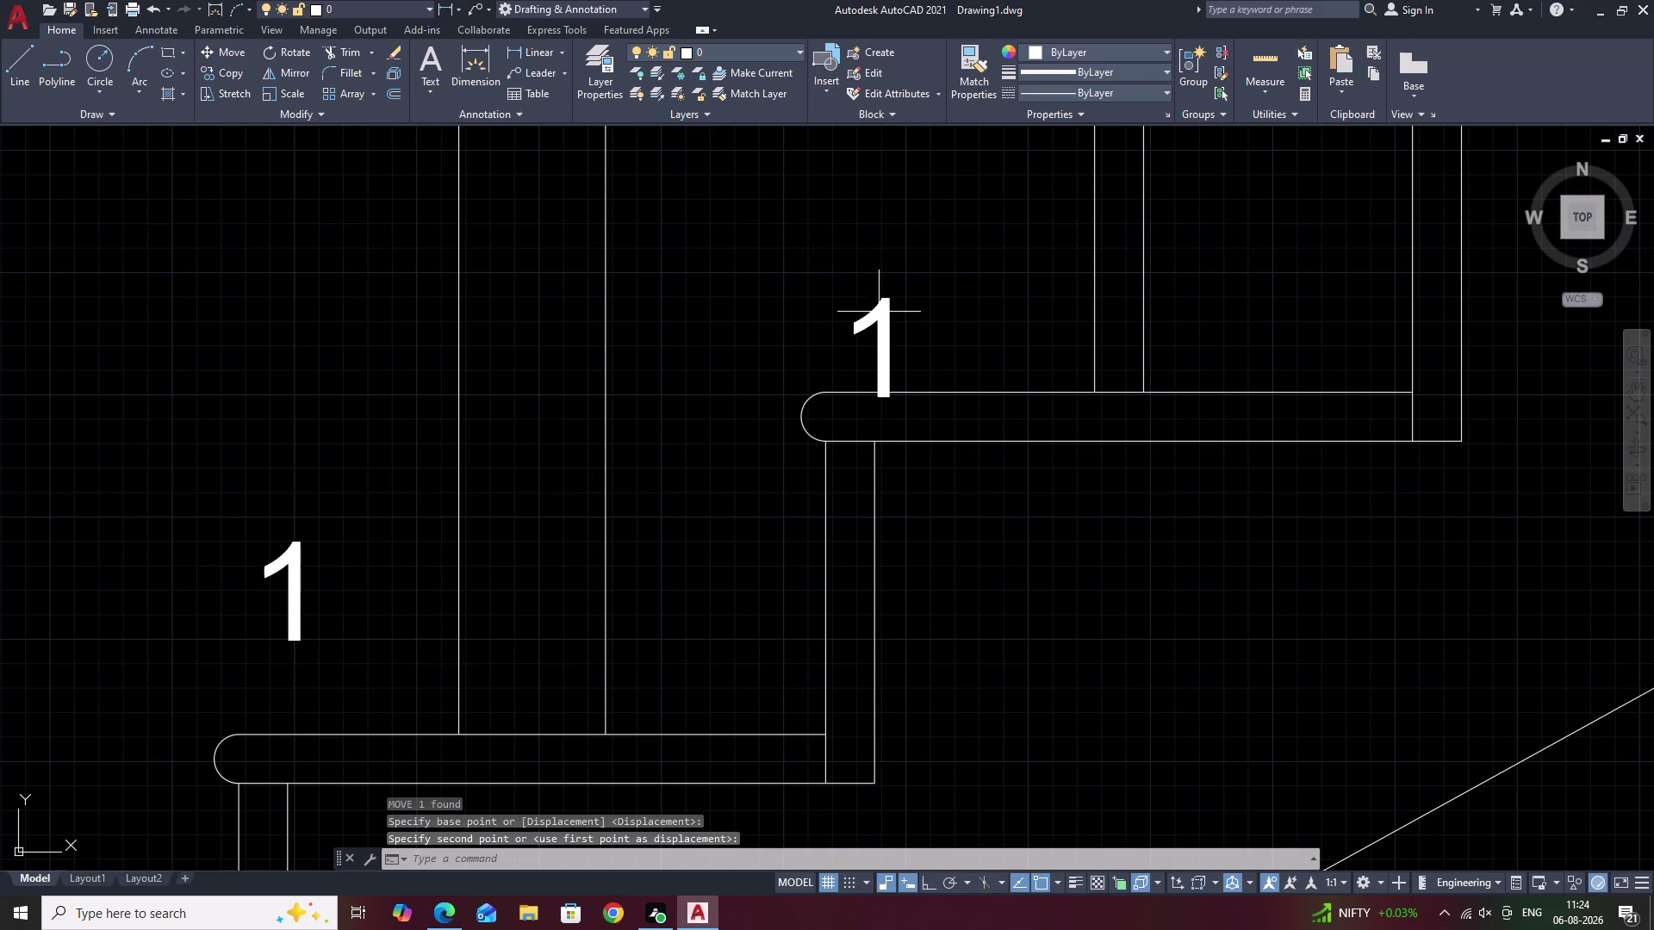
Reselect the second tread's number 1 and raise it above its tread.
click(882, 331)
key(Escape)
drag(908, 299, 808, 305)
drag(832, 323, 837, 331)
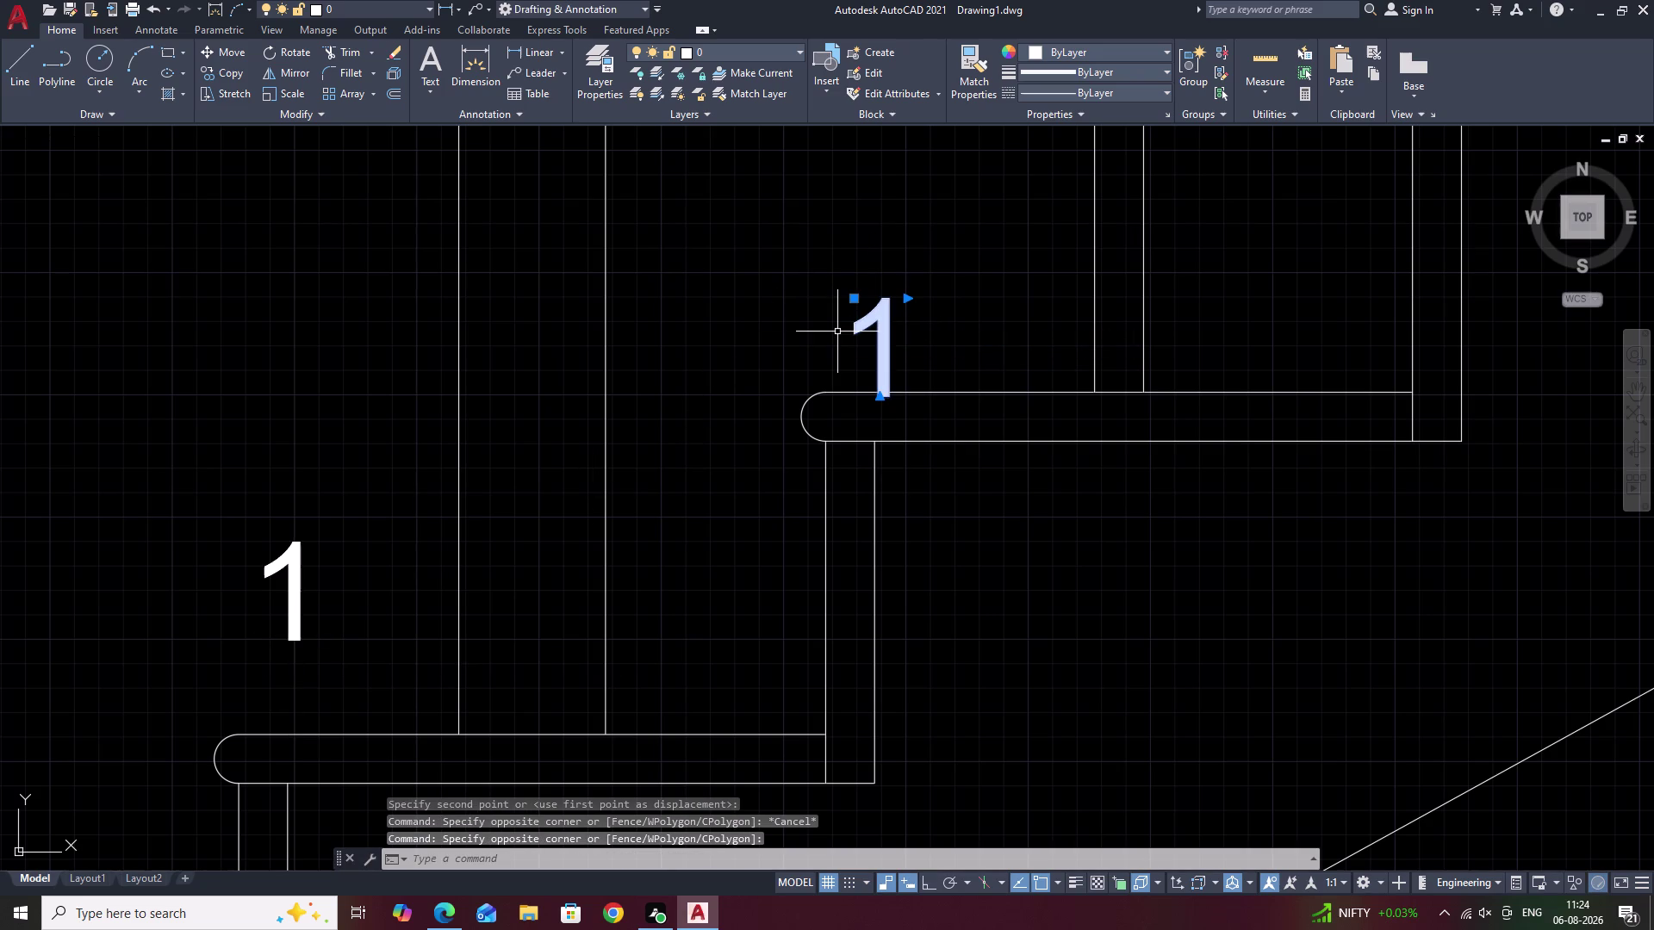
drag(838, 331, 838, 332)
text(M)
key(space)
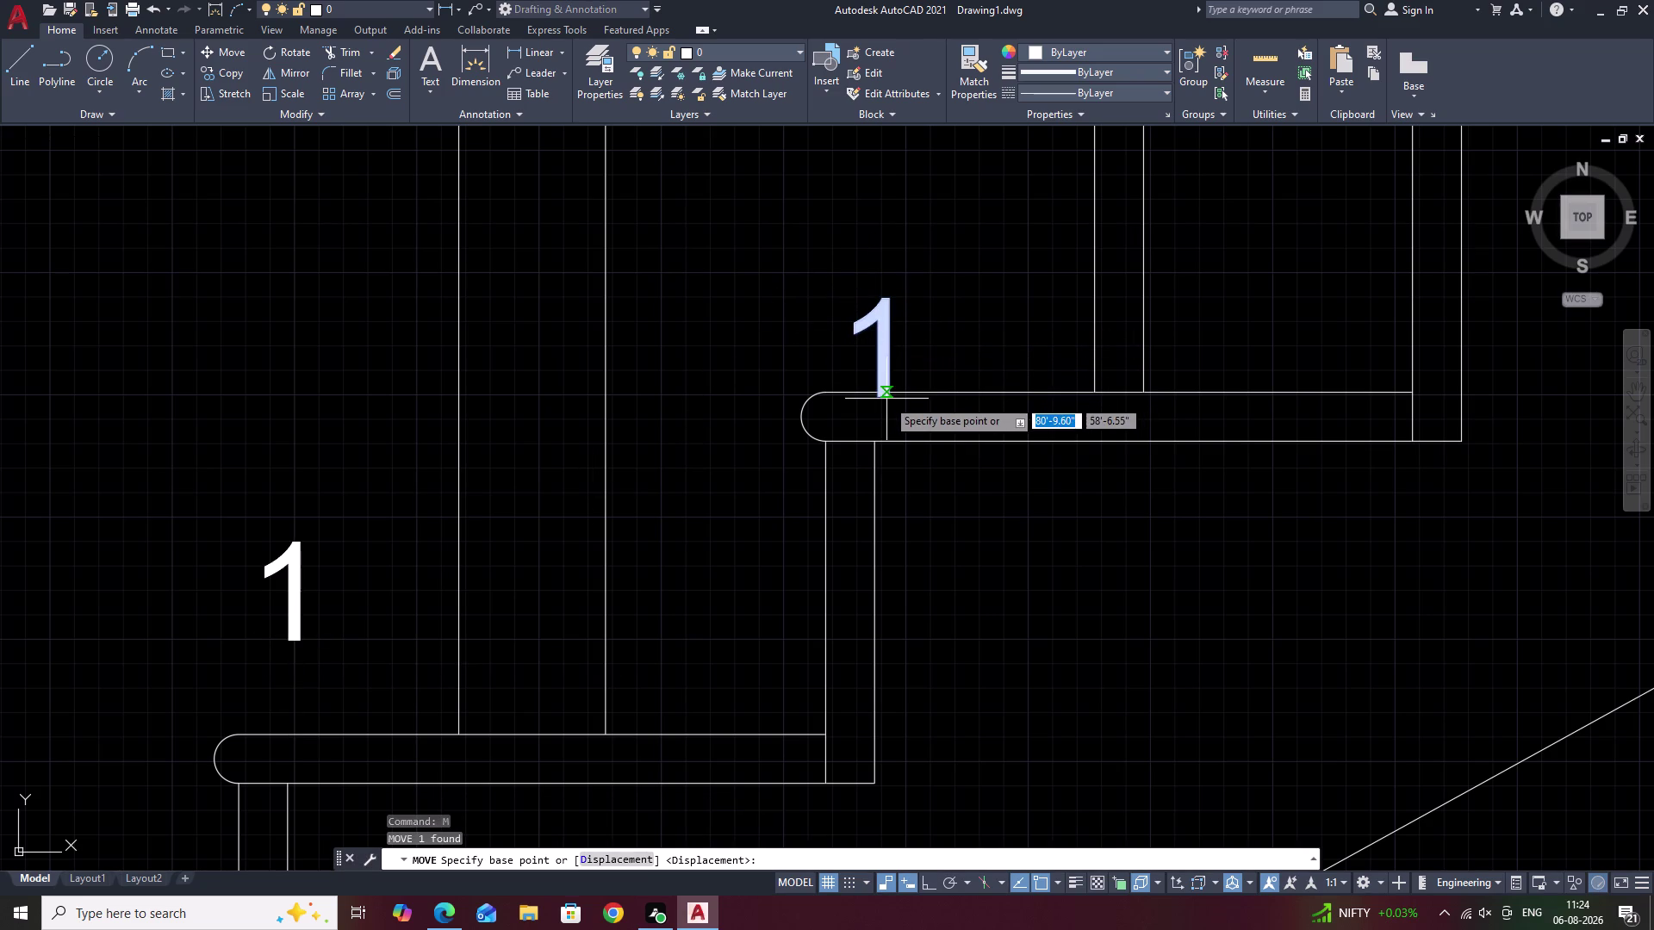
click(886, 399)
click(882, 266)
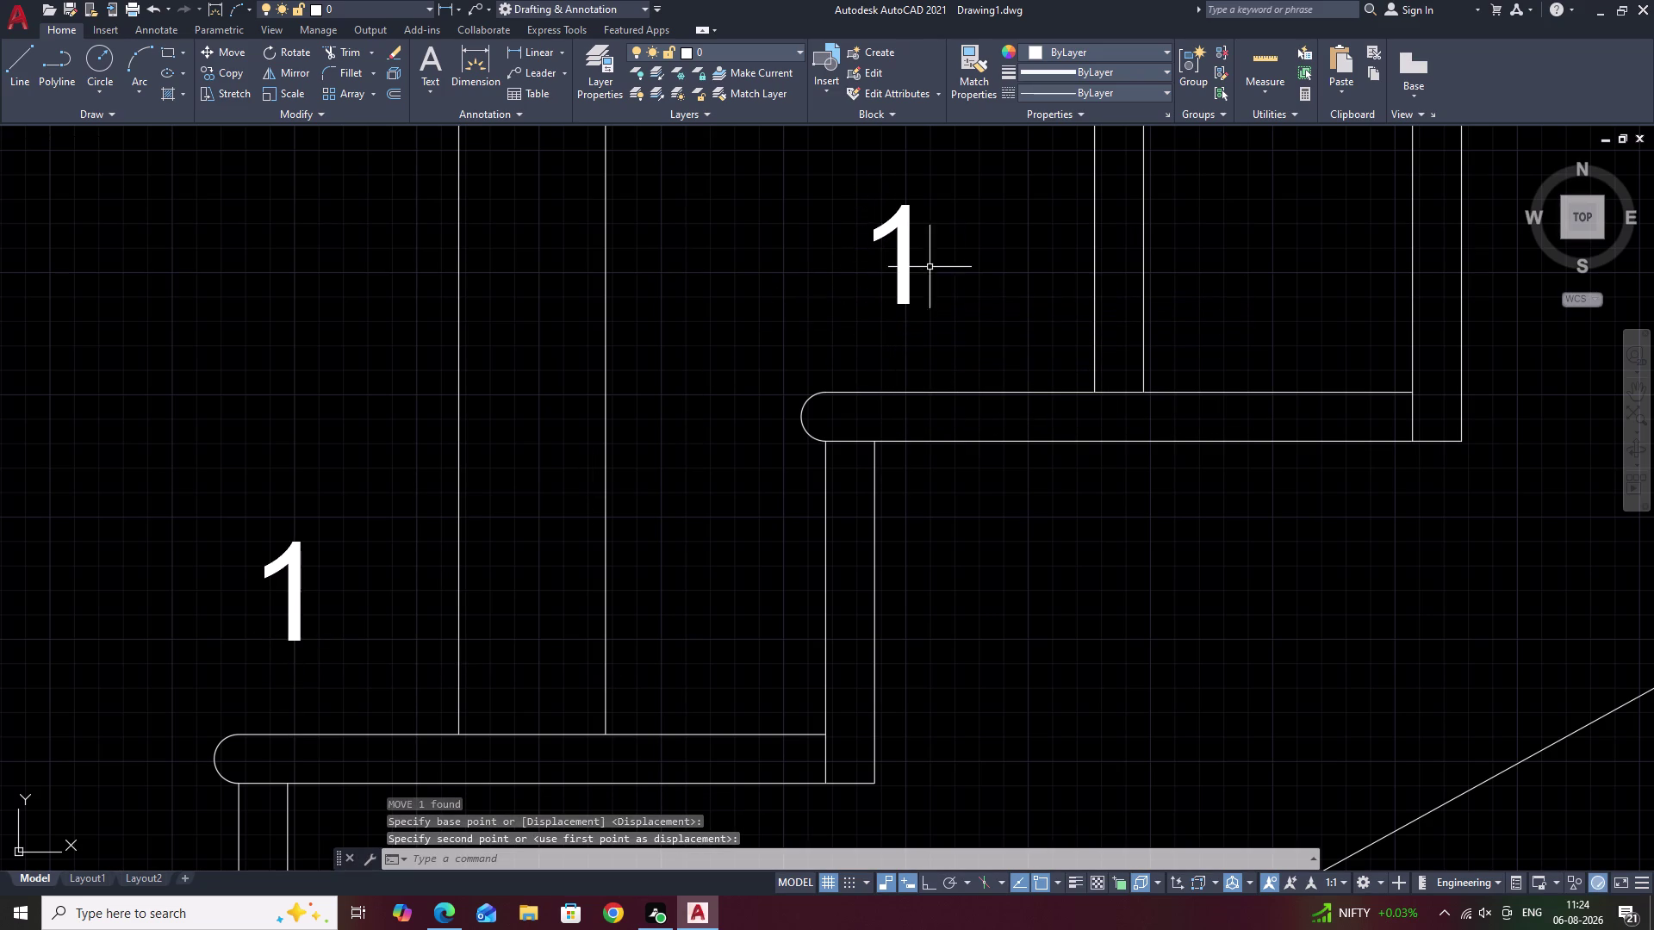
Select the upper tread's number, try its shortcut menu and COPY, then cancel.
middle_drag(968, 258, 801, 423)
scroll(down, 3)
drag(802, 402, 752, 457)
click(756, 458)
right_click(757, 458)
key(c)
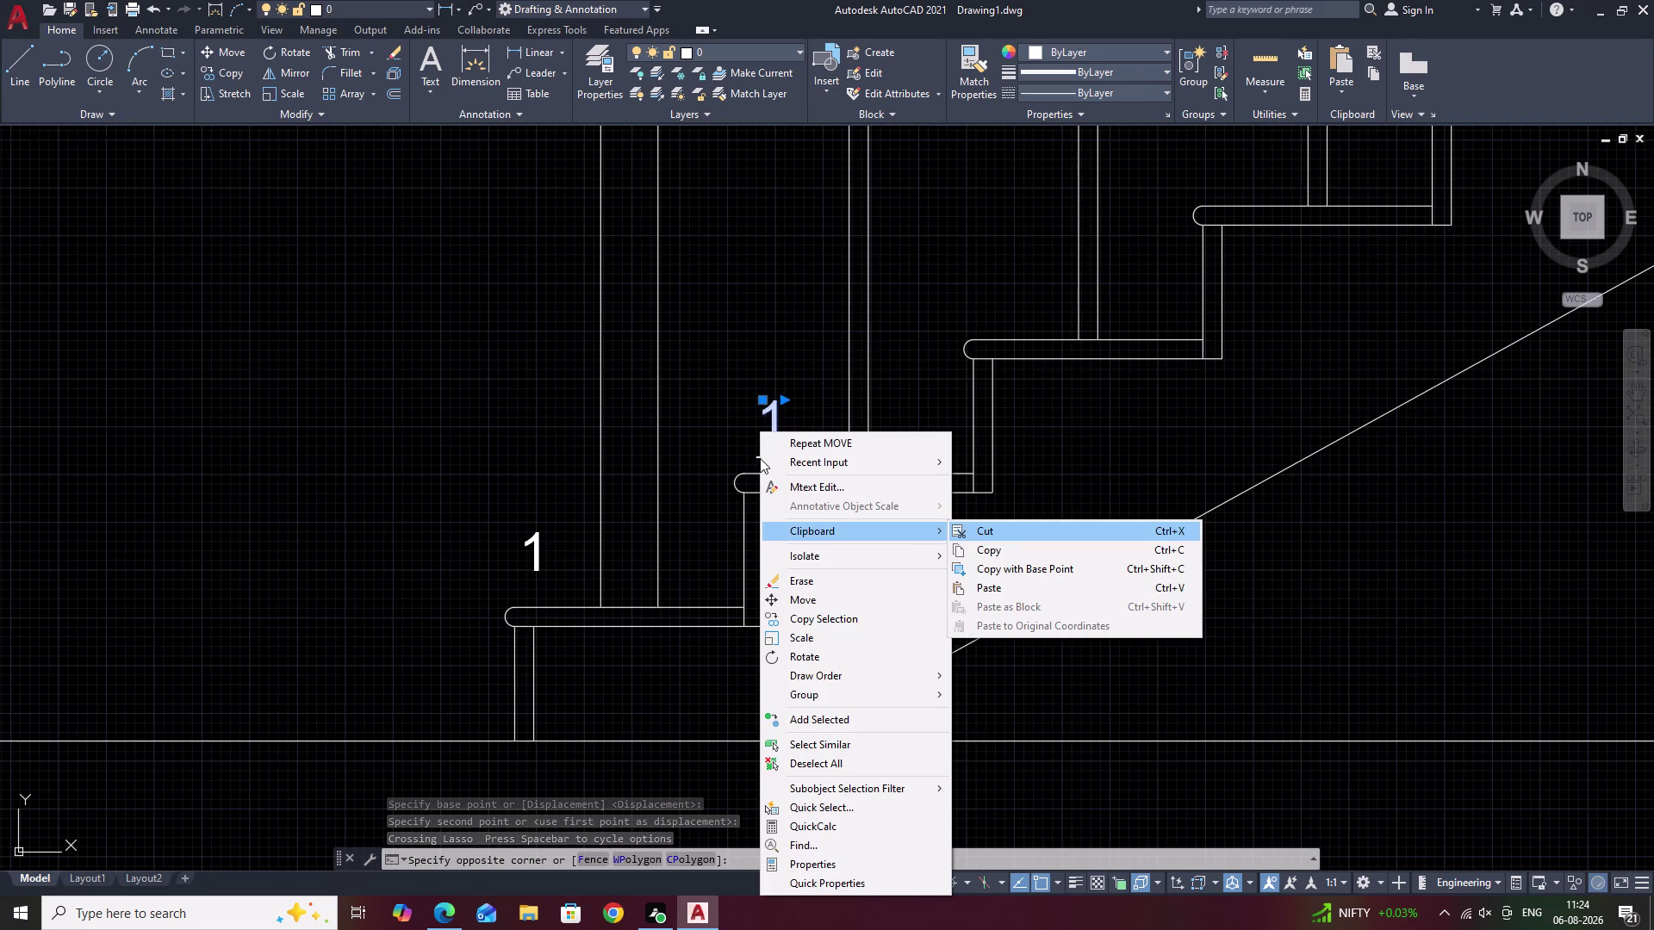
key(Escape)
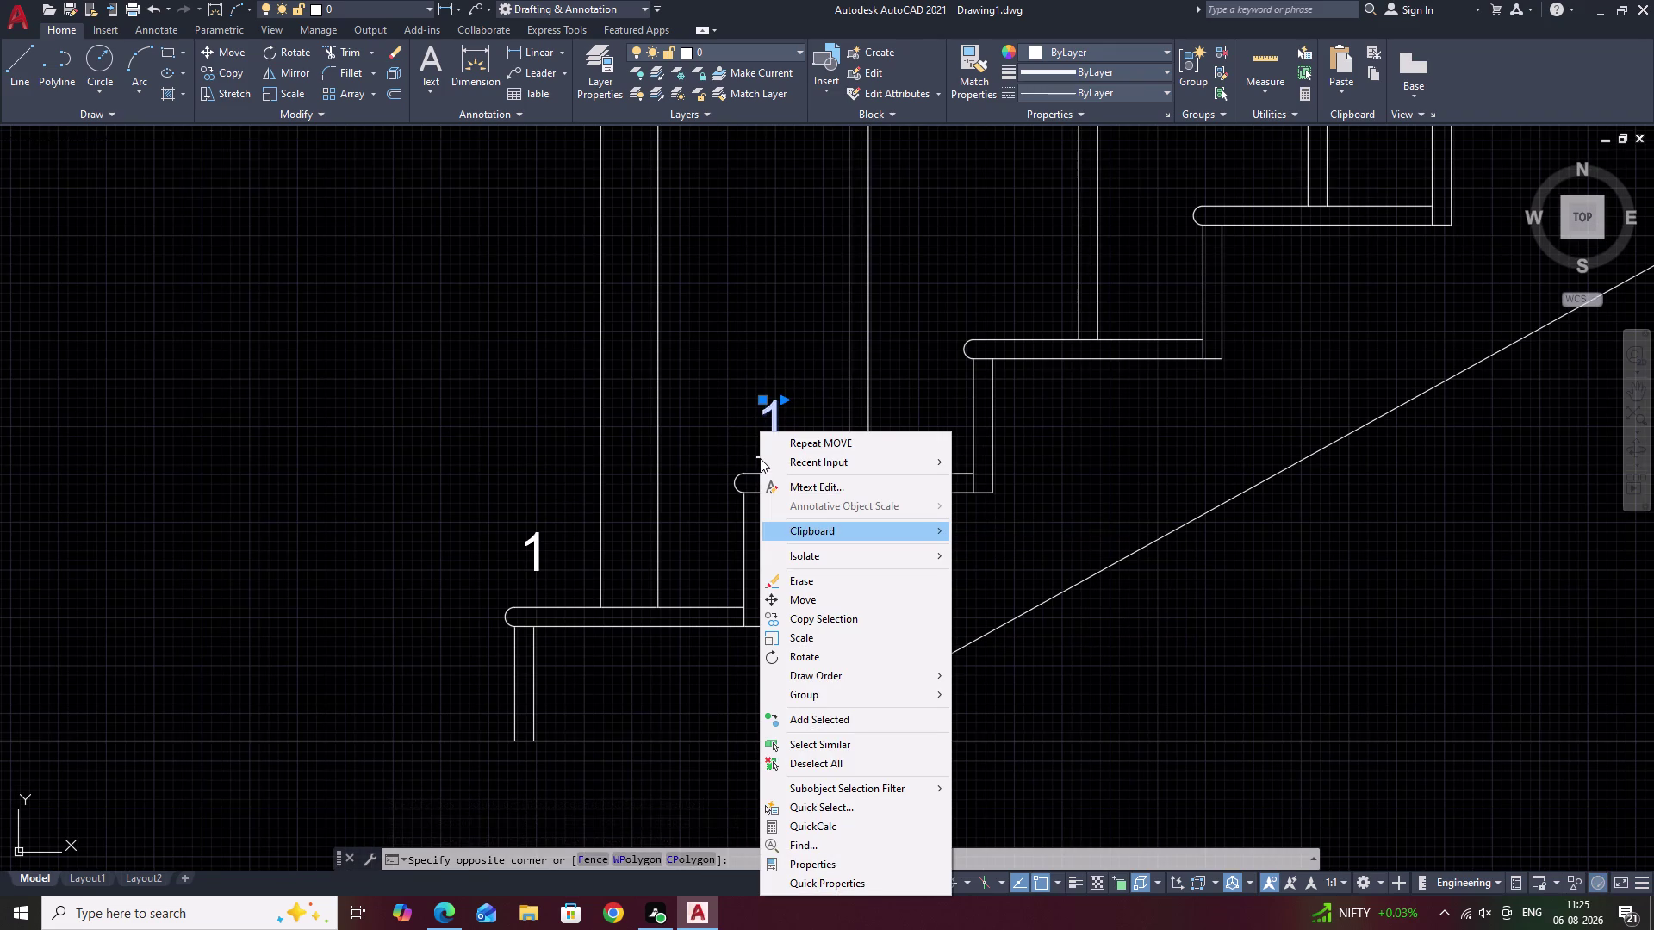
text(CO)
key(Escape)
key(Escape)
key(Escape)
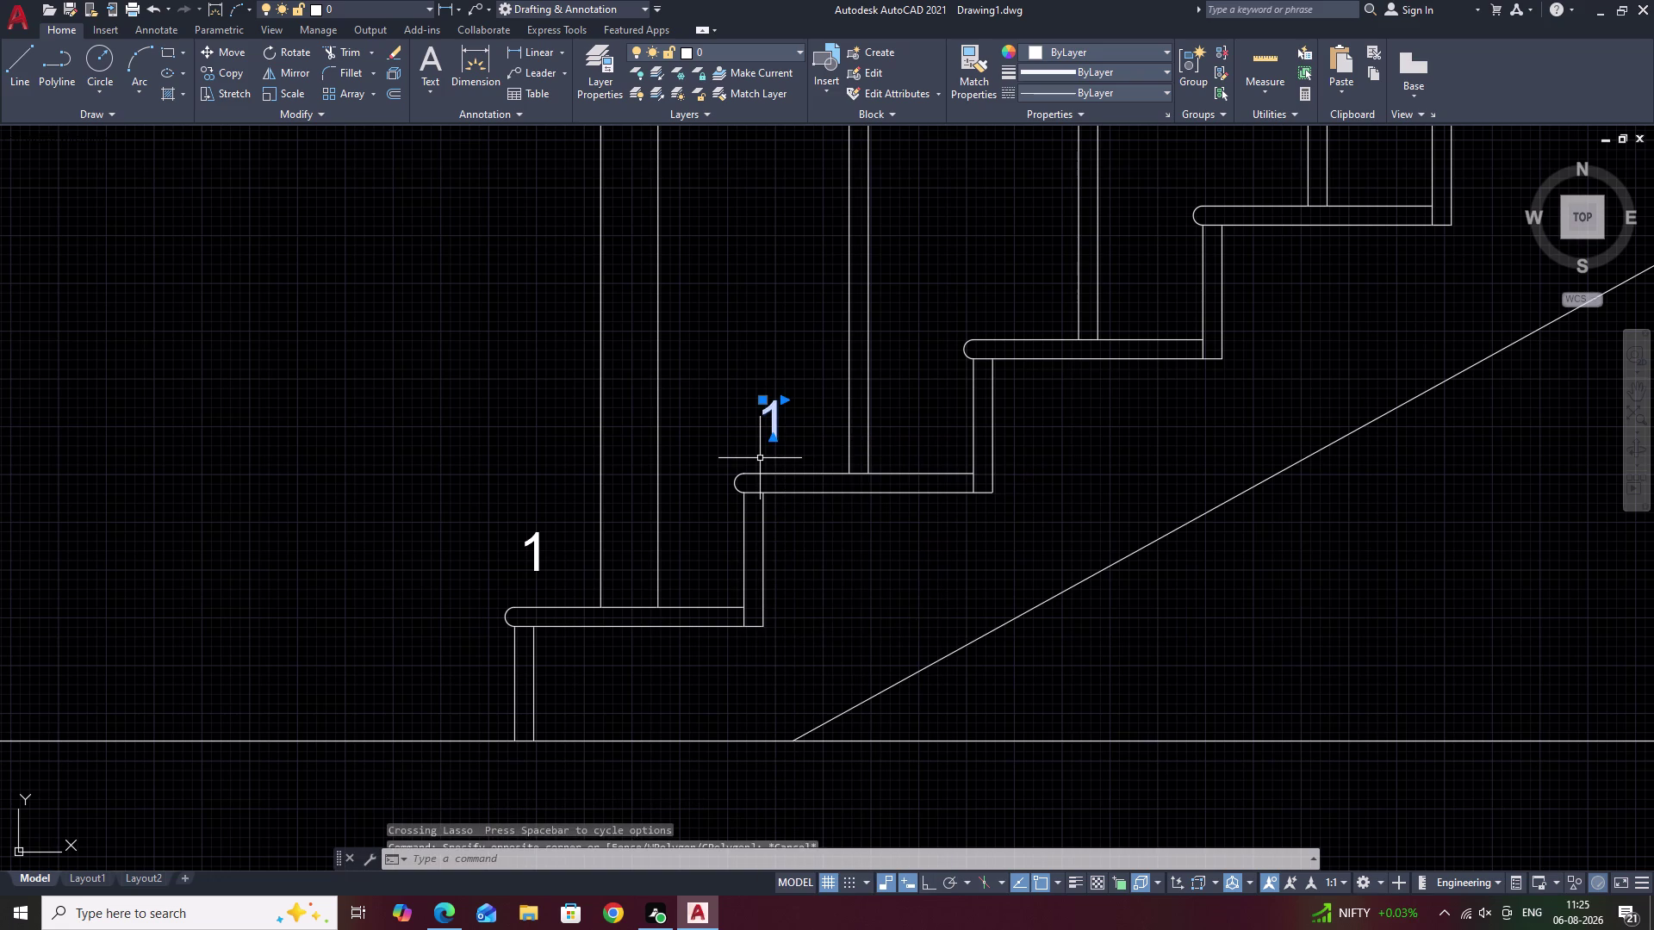
Start copying the '1' label with CO, basing it at the number's foot.
text(CO)
key(space)
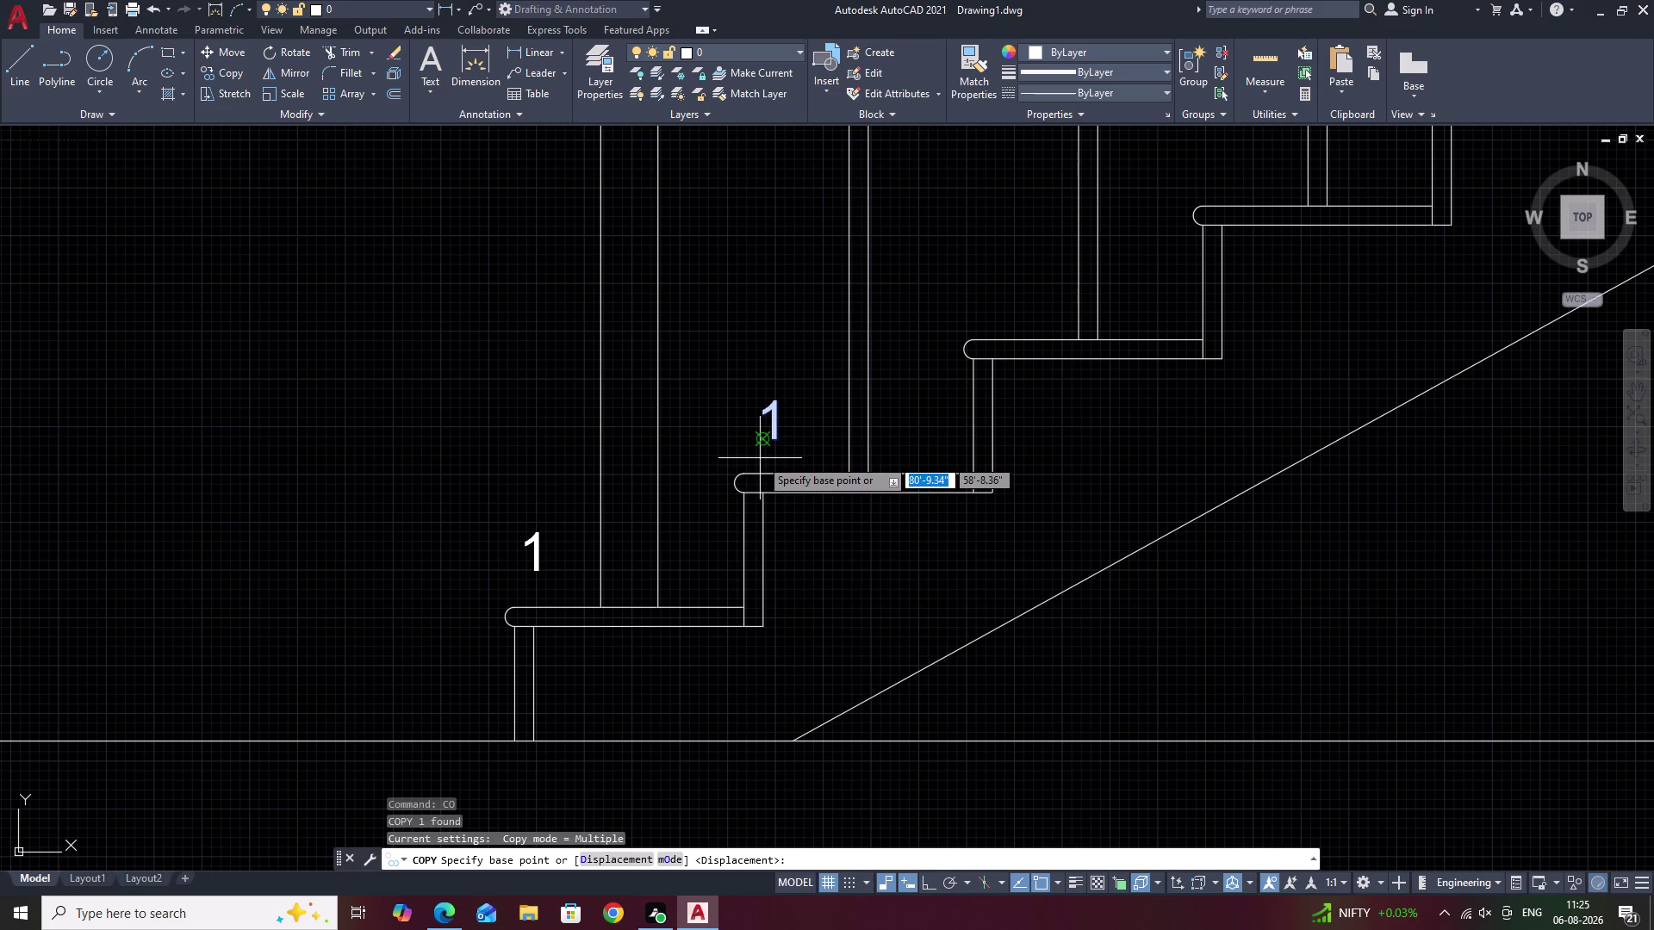
scroll(up, 3)
scroll(up, 3)
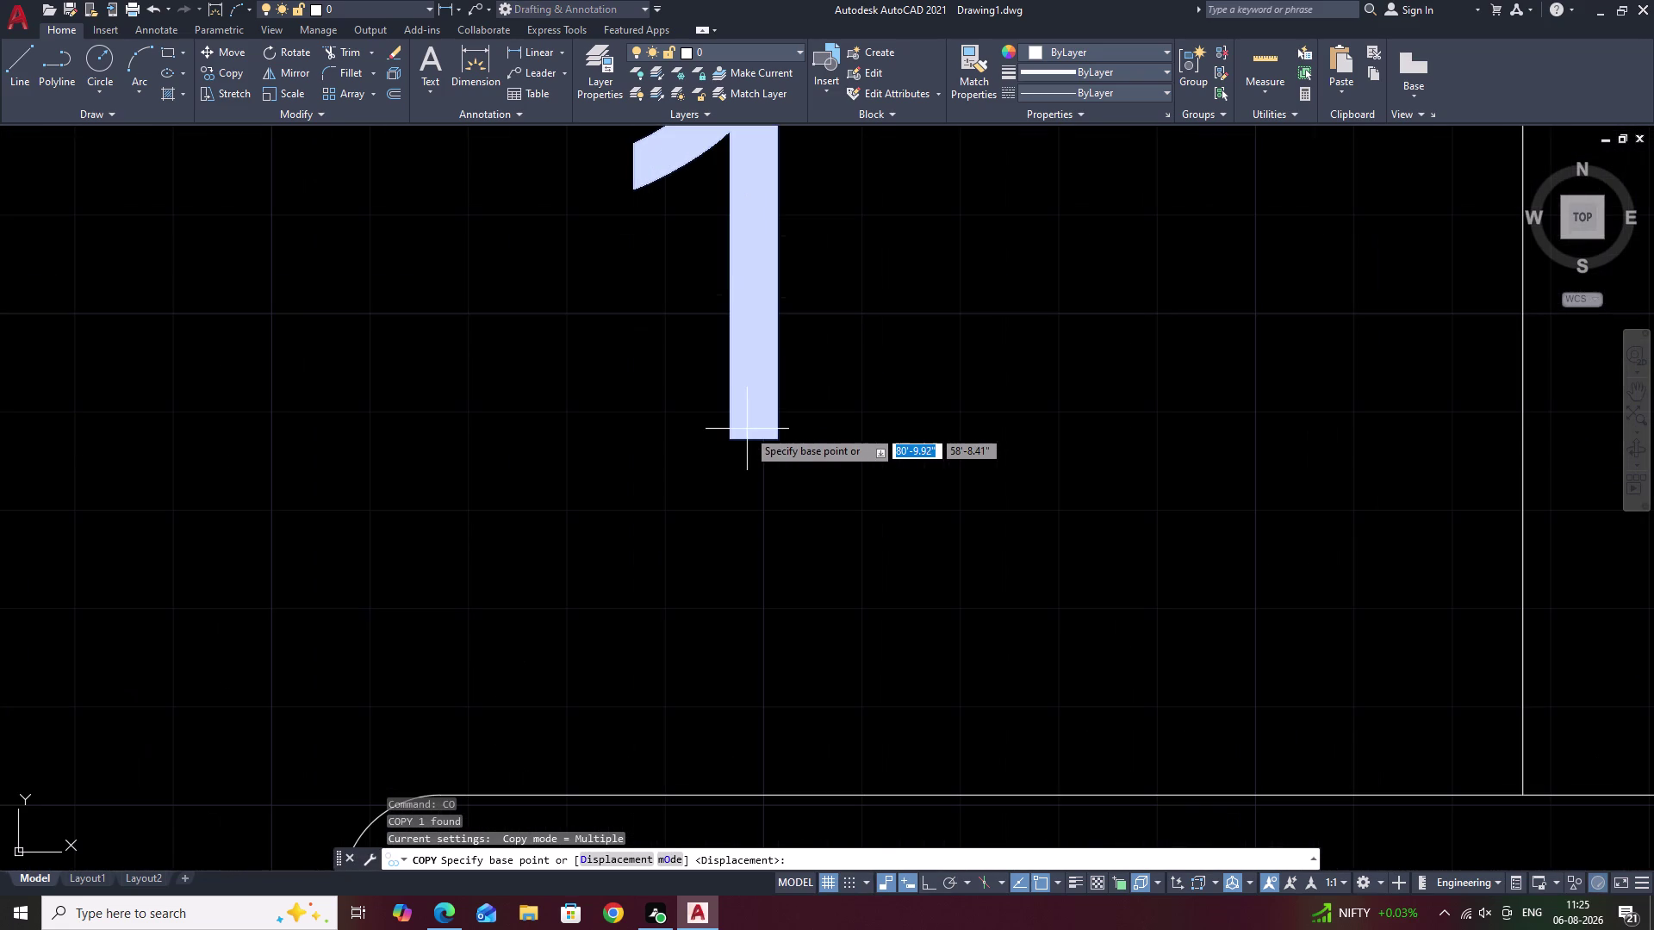
click(751, 441)
right_click(752, 441)
scroll(down, 3)
scroll(down, 3)
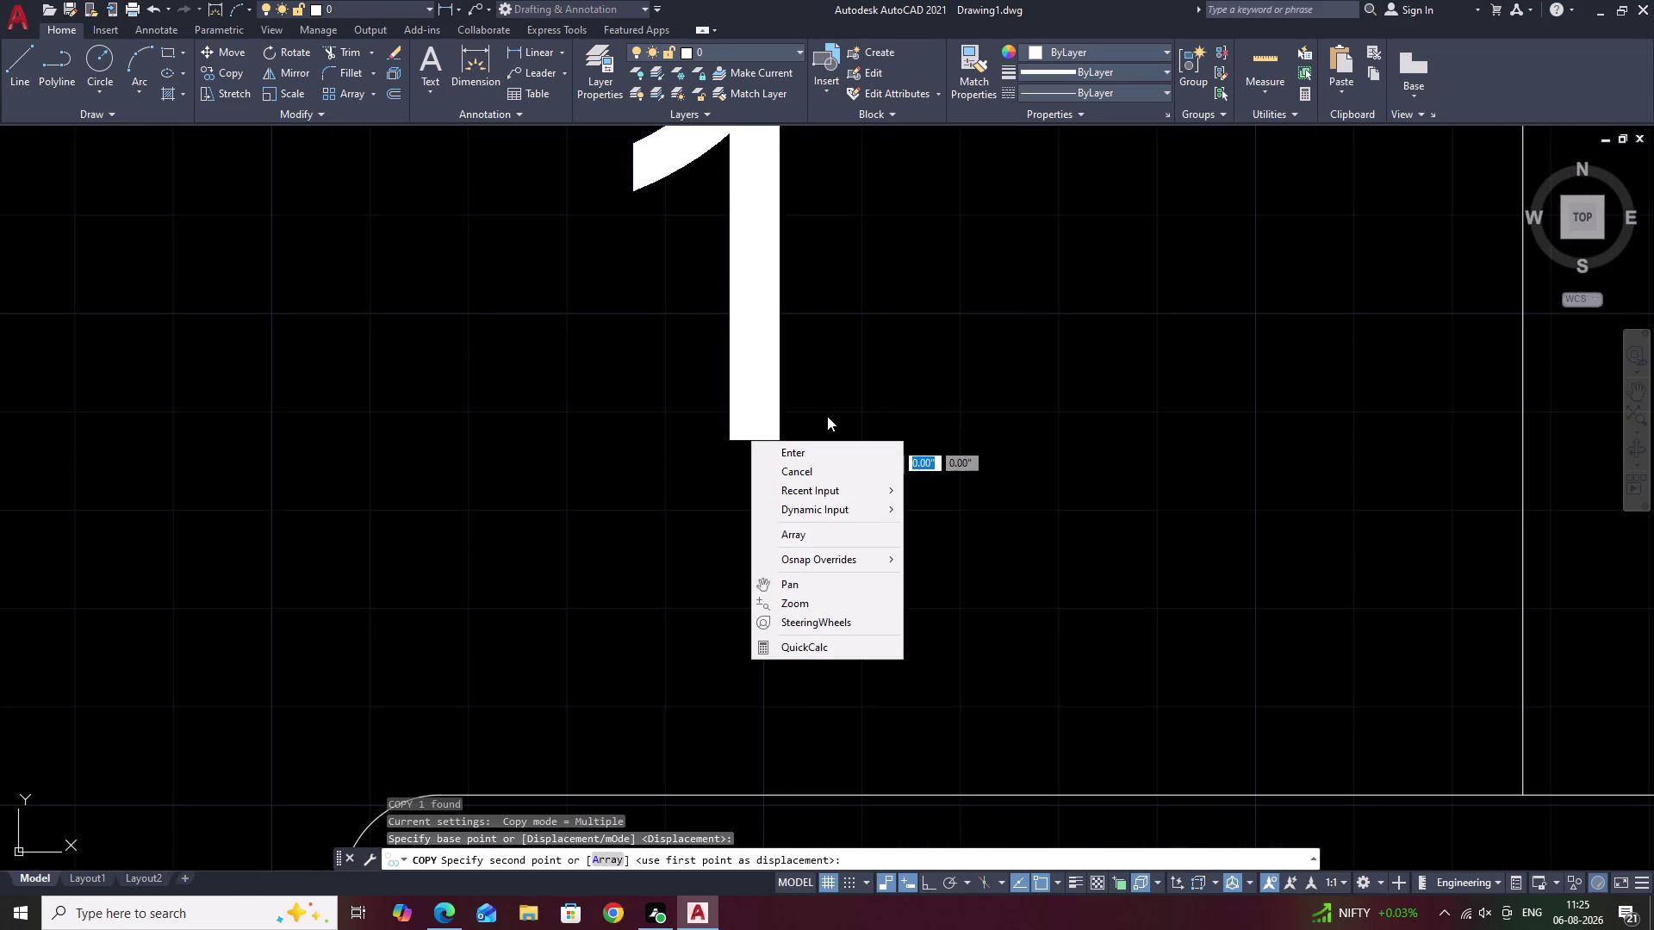
key(Escape)
scroll(down, 3)
middle_drag(1170, 345, 545, 551)
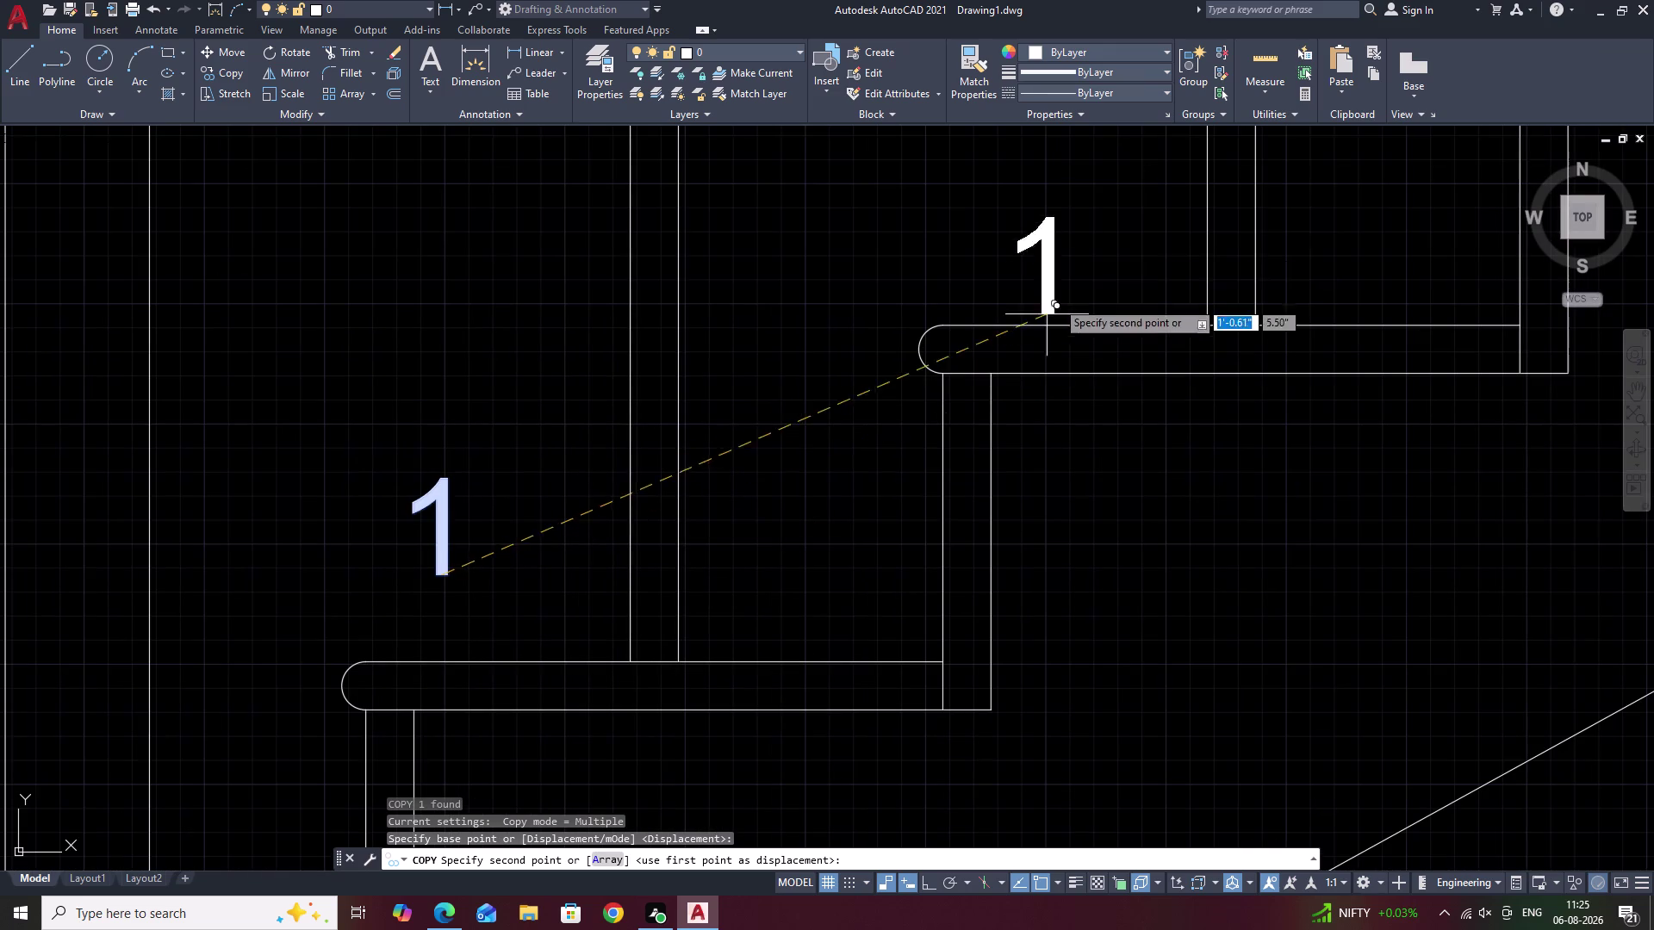
Place copies of '1' on each successive tread of the lower flight.
click(1045, 227)
scroll(down, 3)
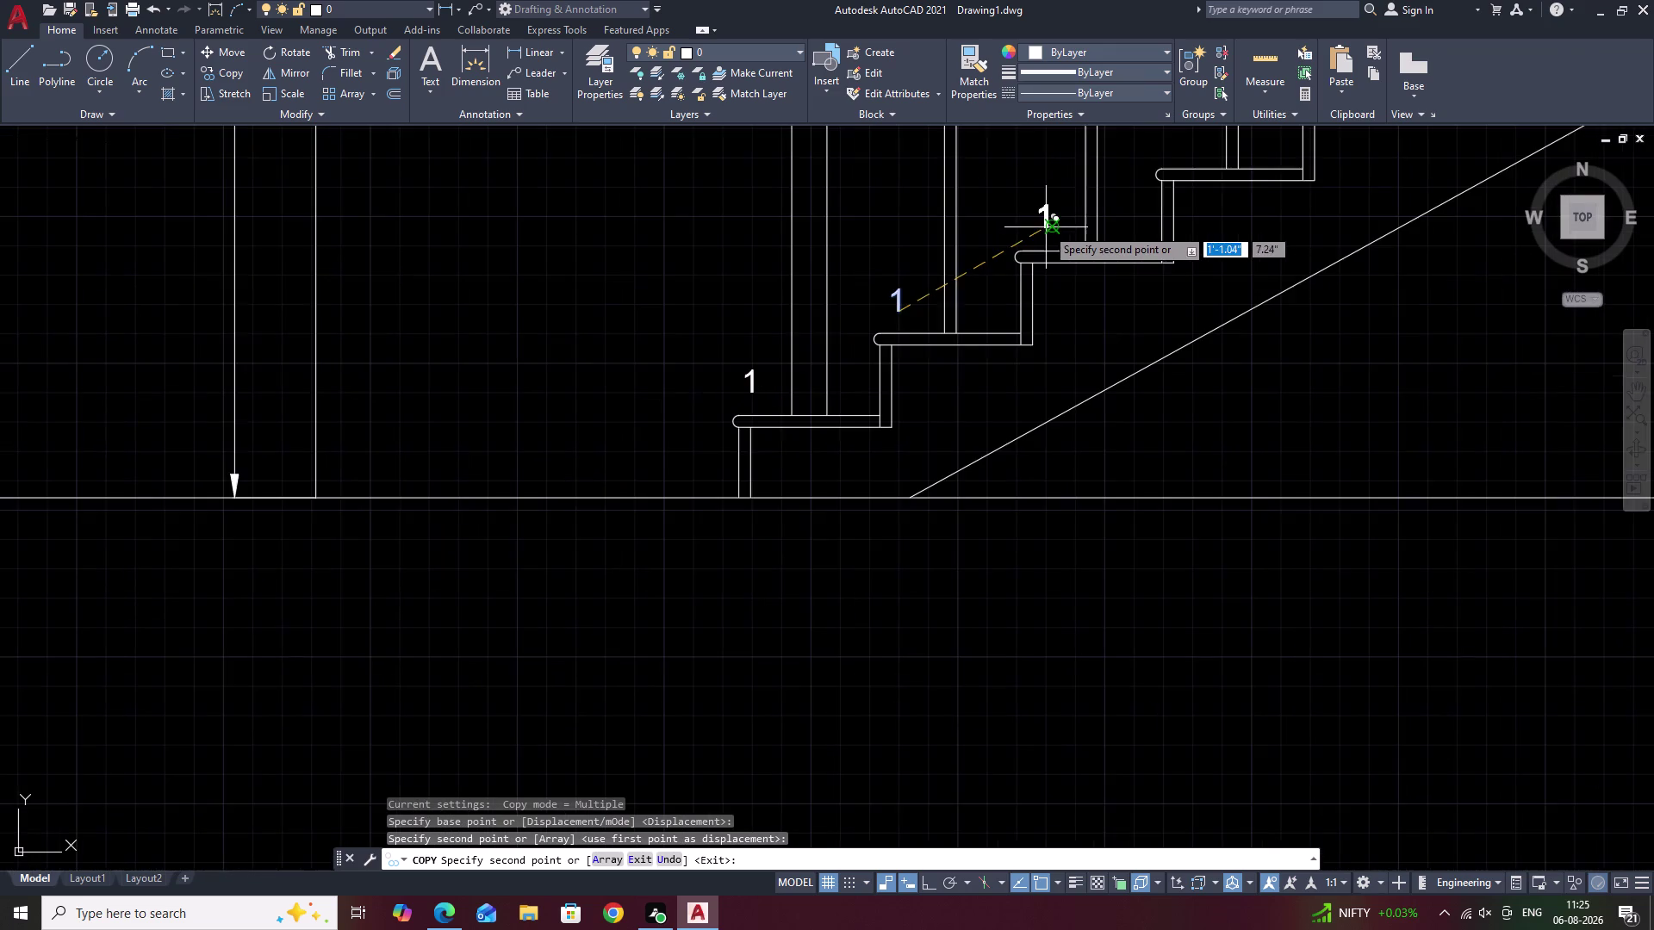
middle_drag(1057, 227, 726, 428)
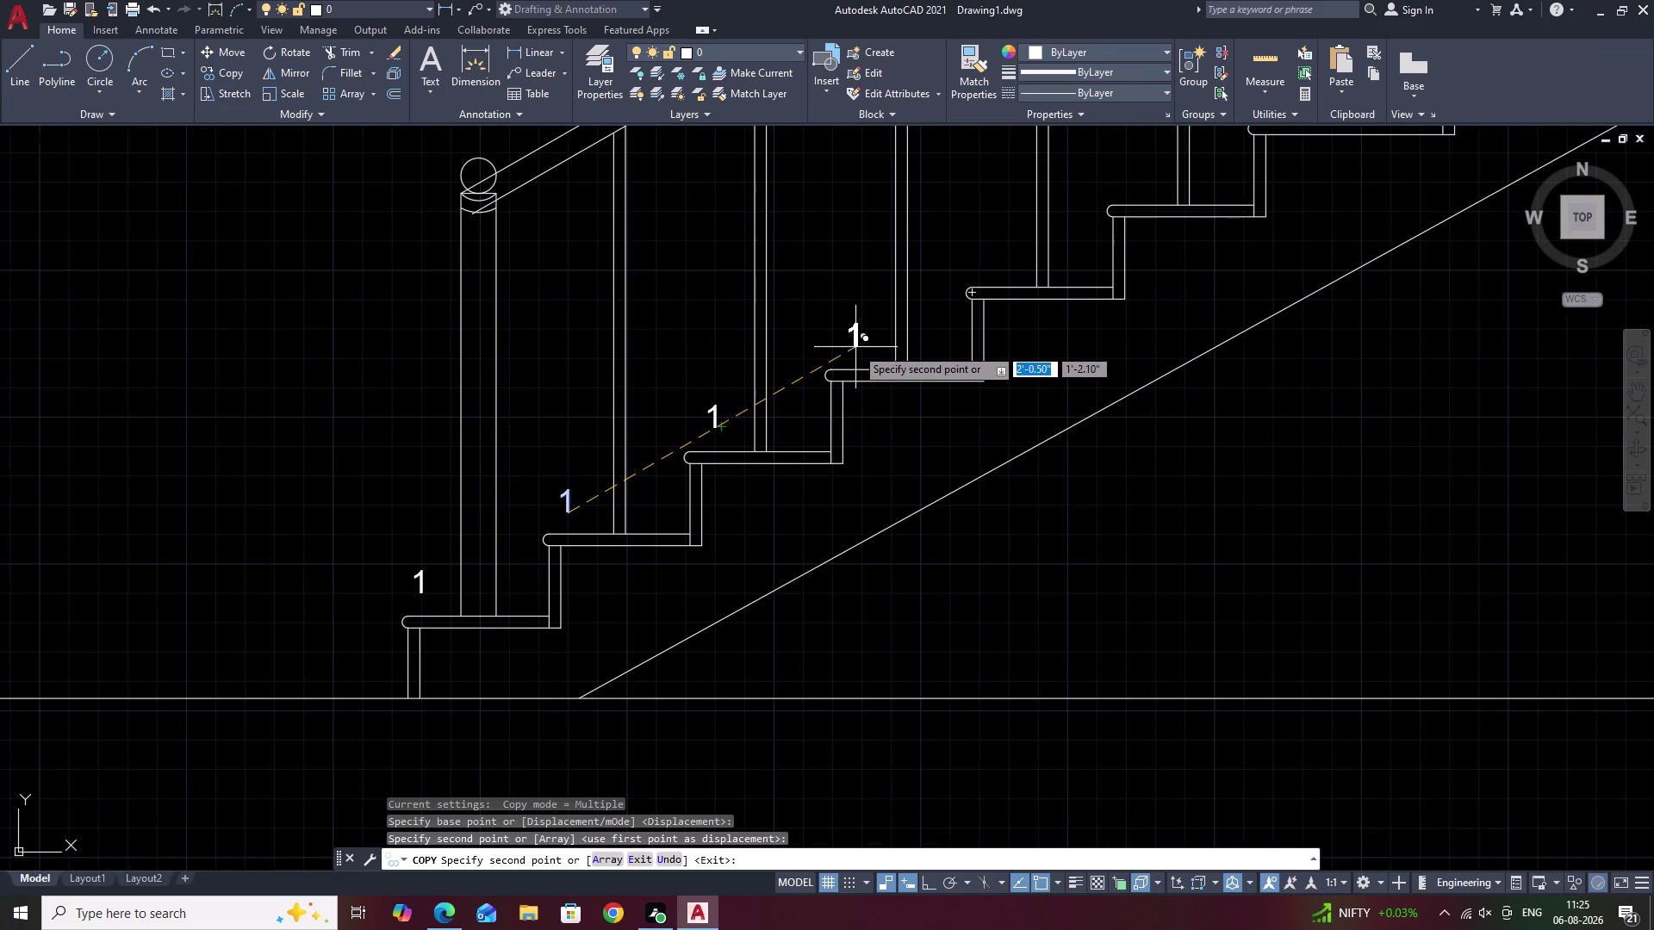
click(852, 351)
click(989, 259)
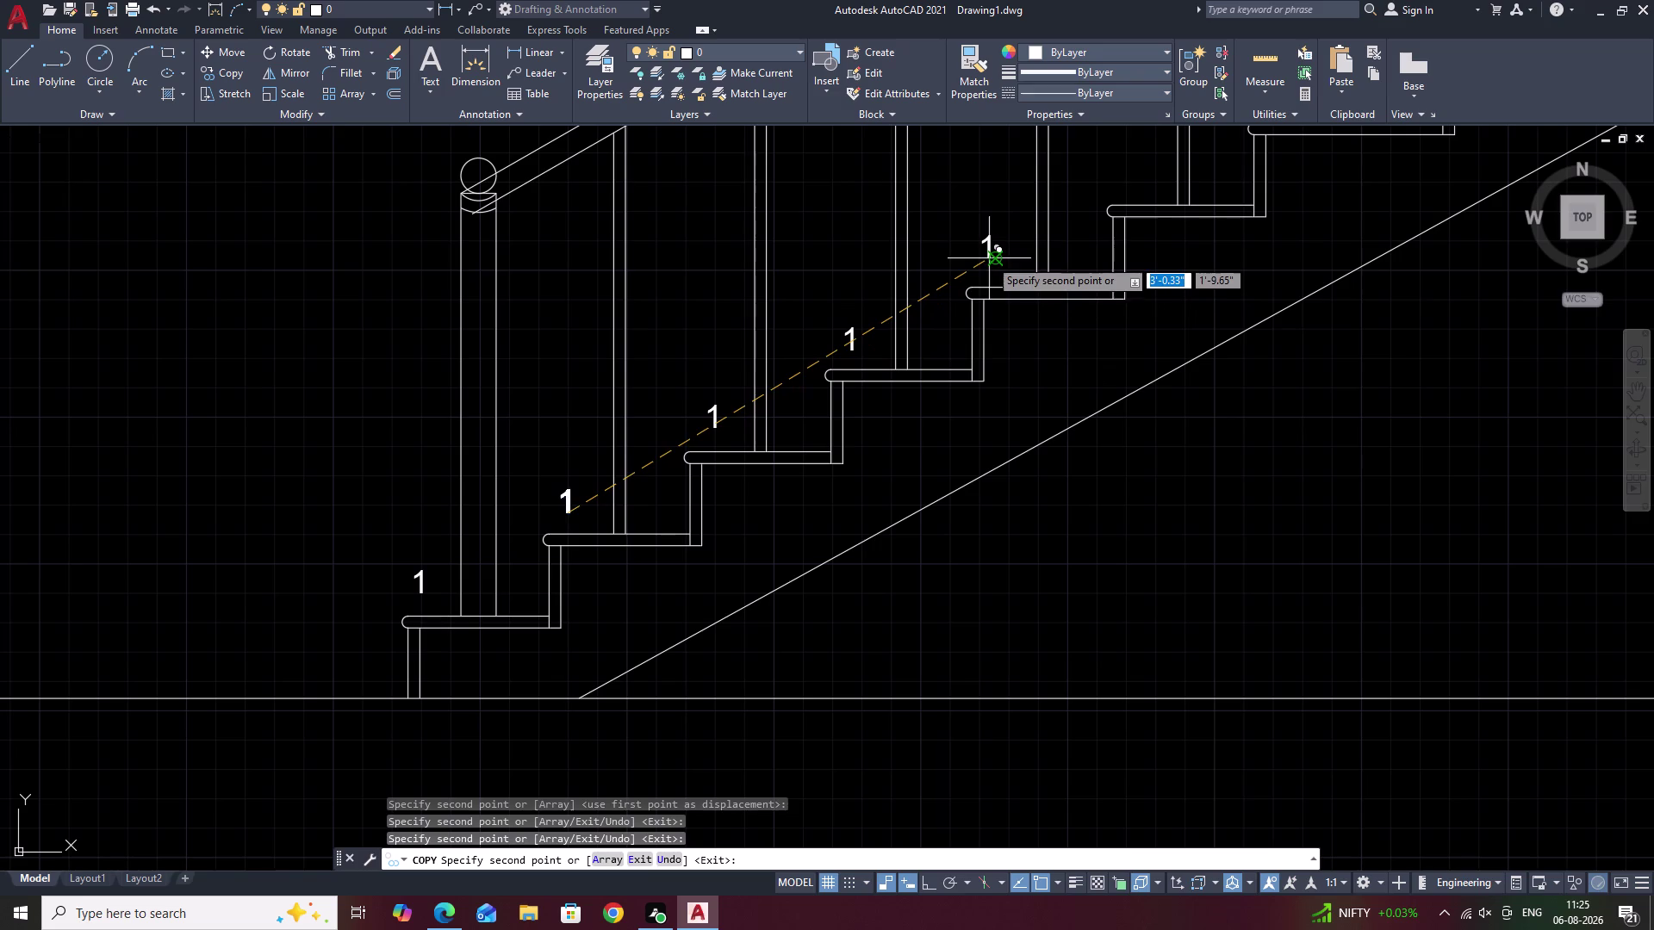
middle_drag(1002, 261, 758, 517)
click(893, 435)
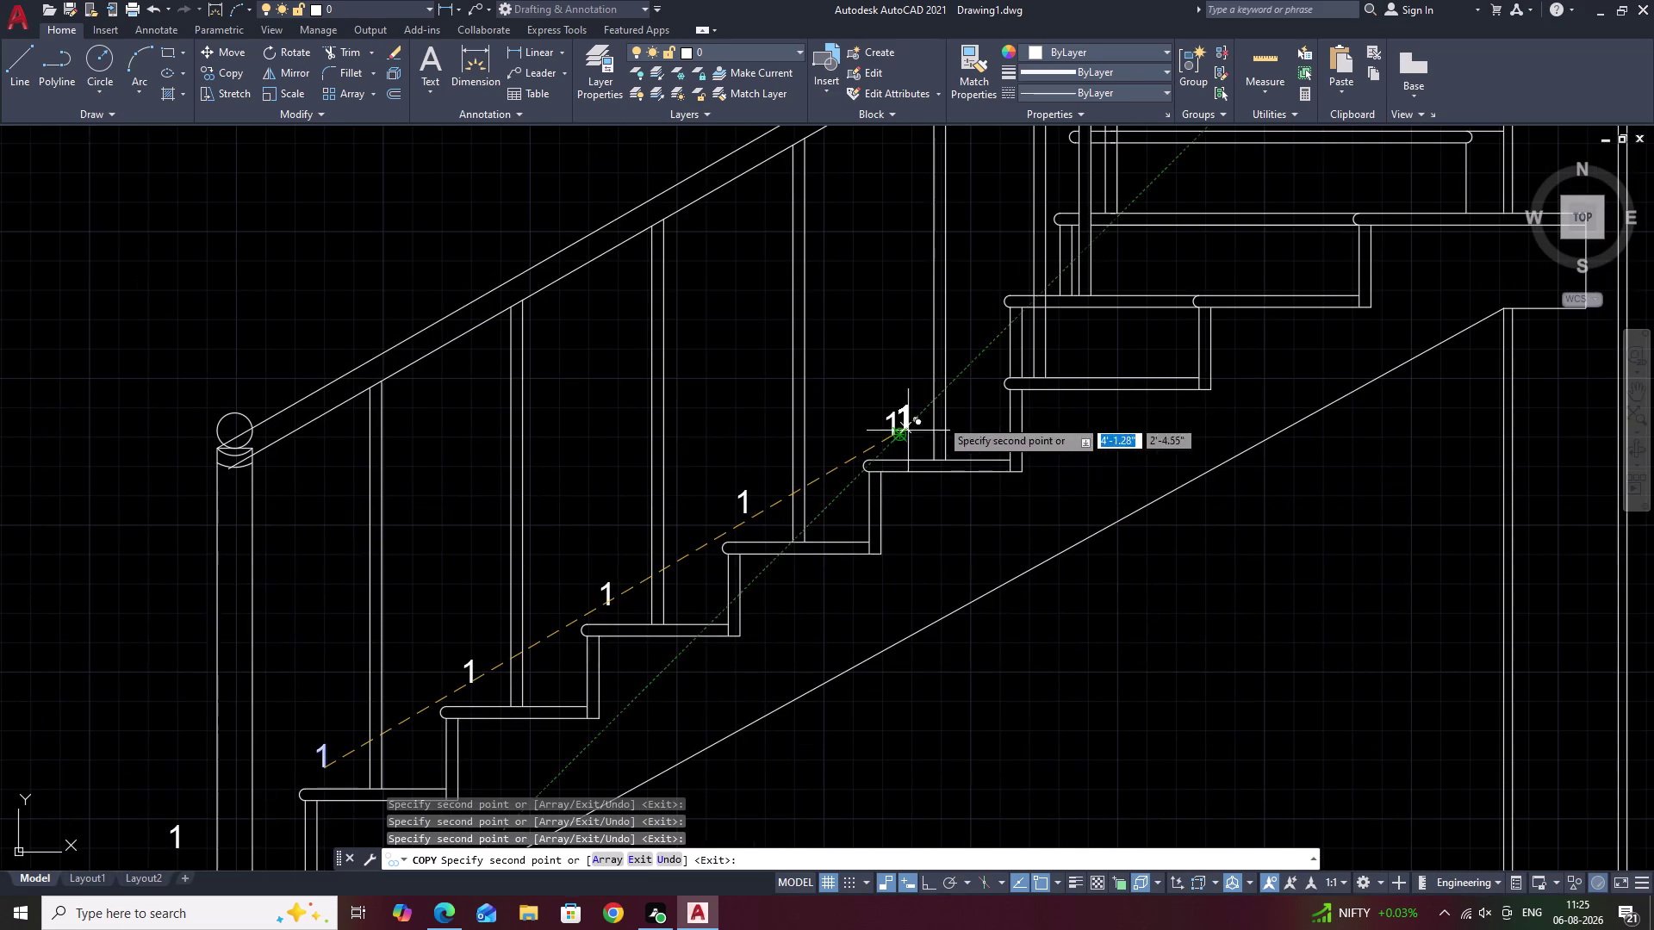
middle_drag(1071, 354, 1001, 433)
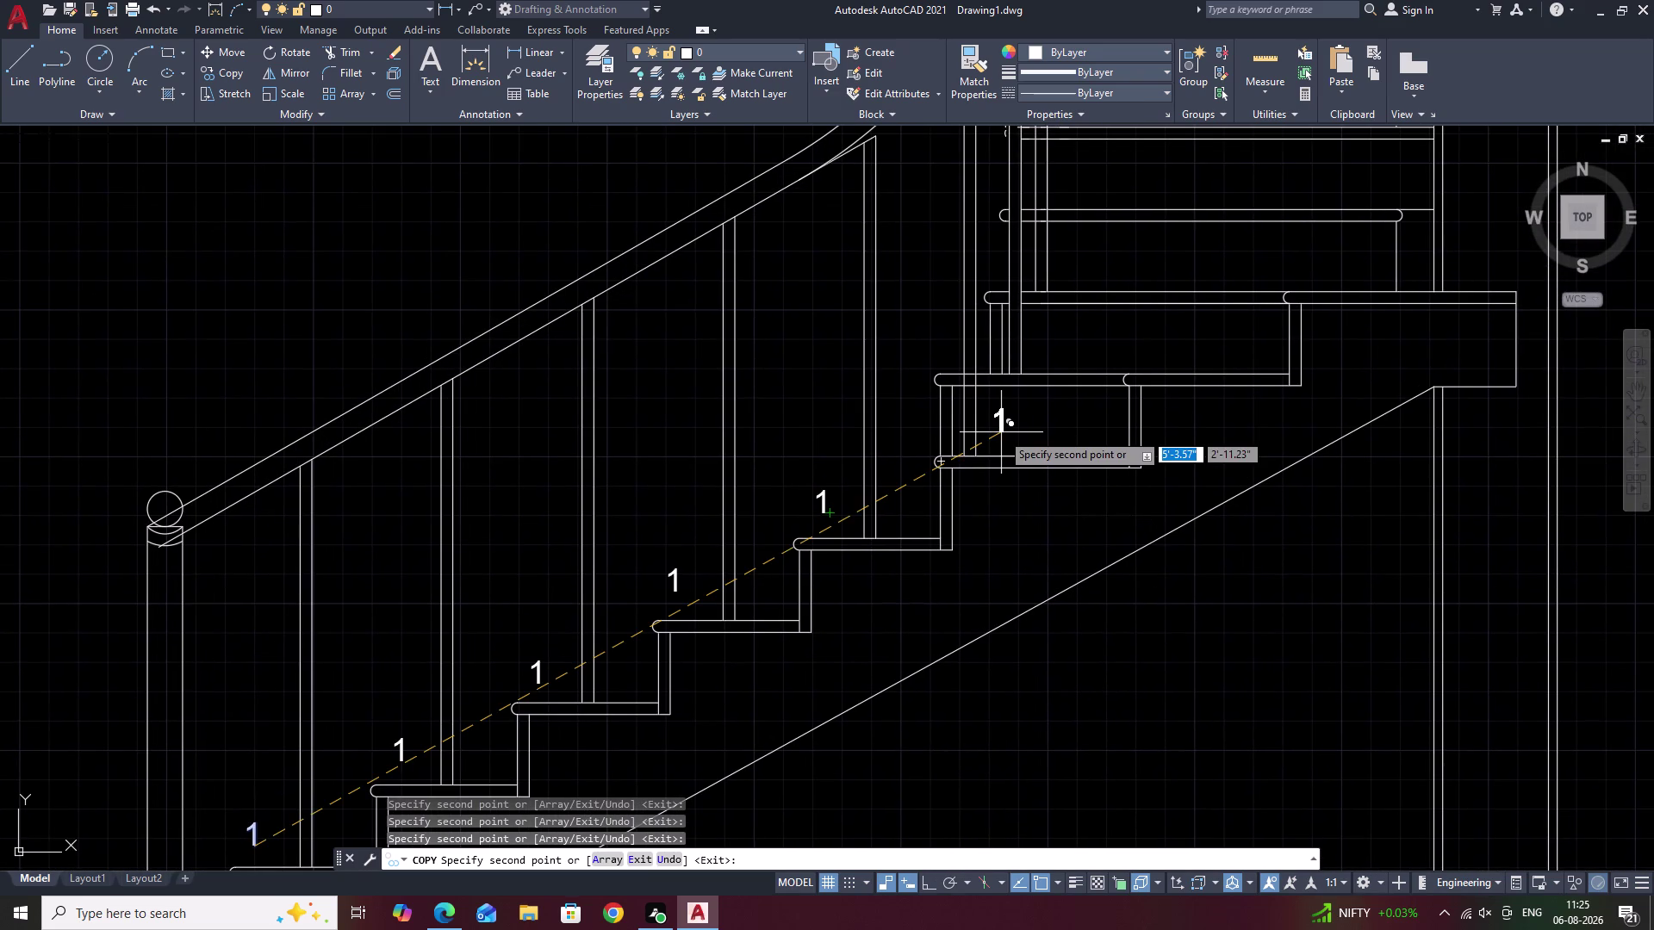
scroll(down, 3)
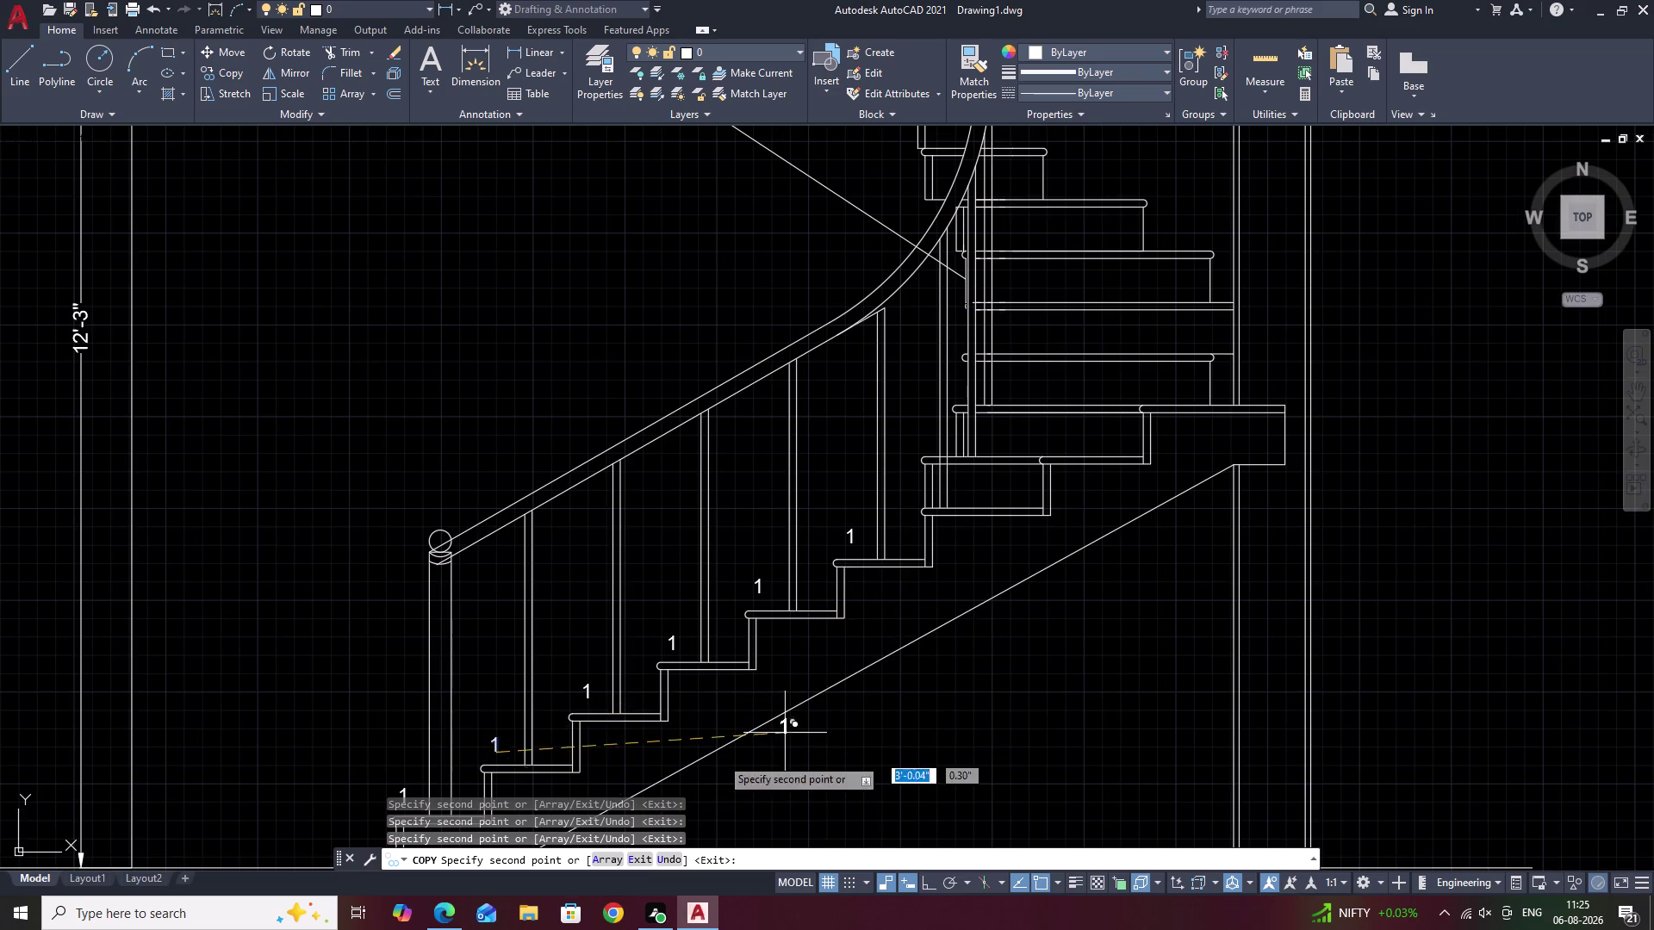
middle_drag(578, 795, 709, 692)
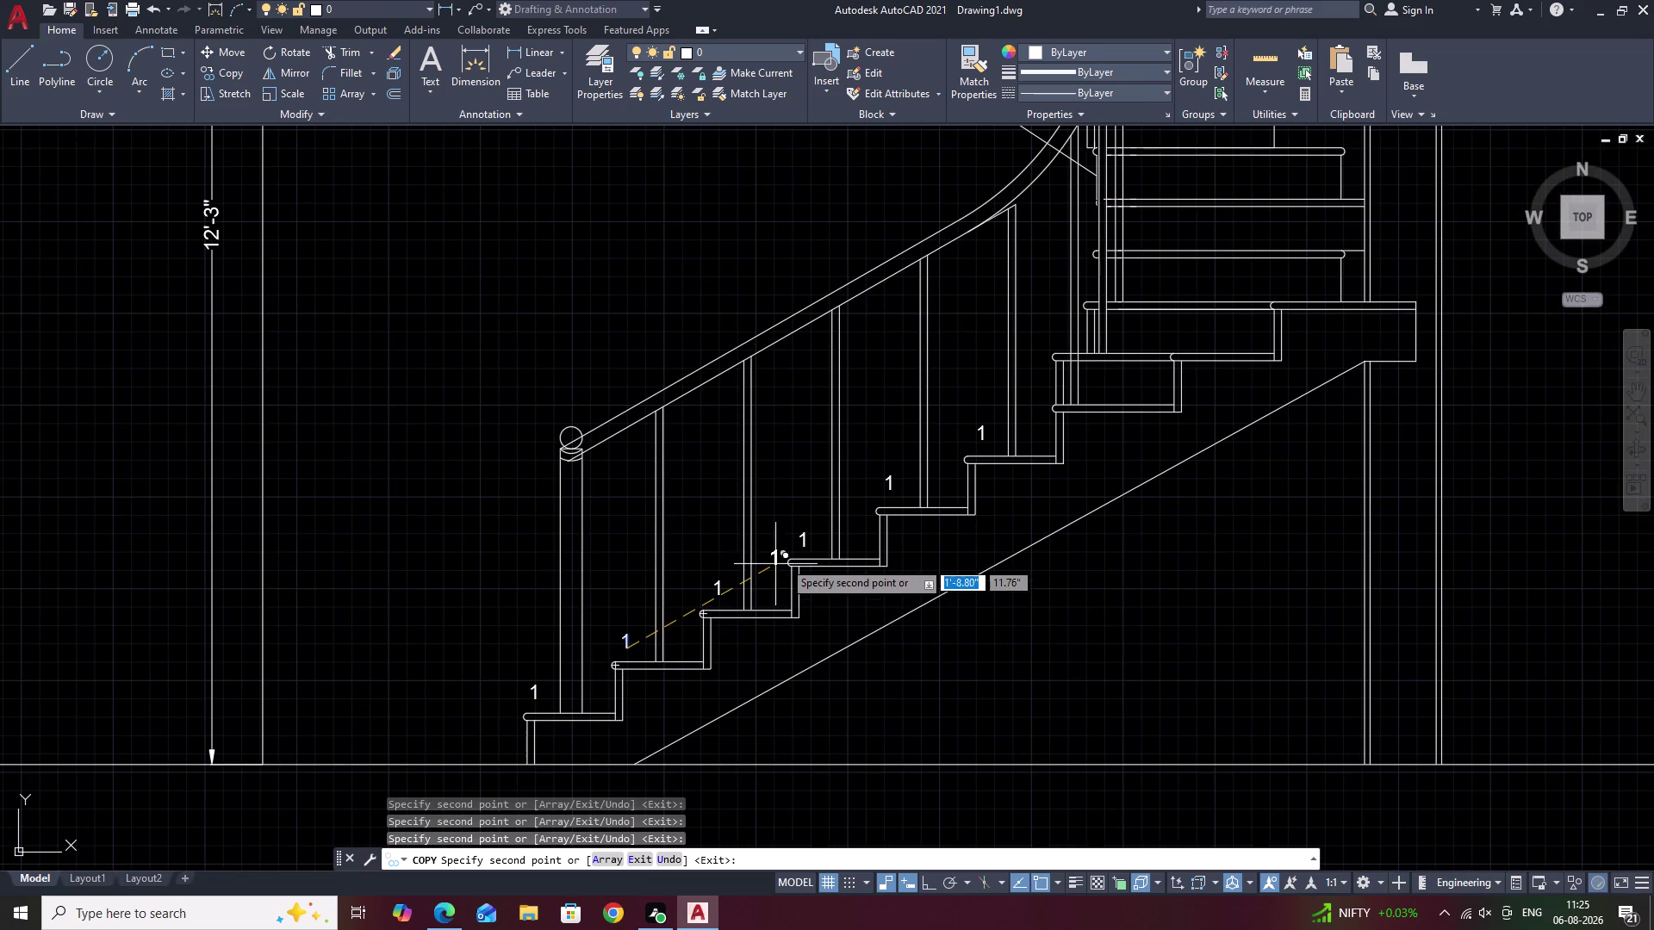
middle_drag(1165, 388, 1053, 594)
scroll(up, 3)
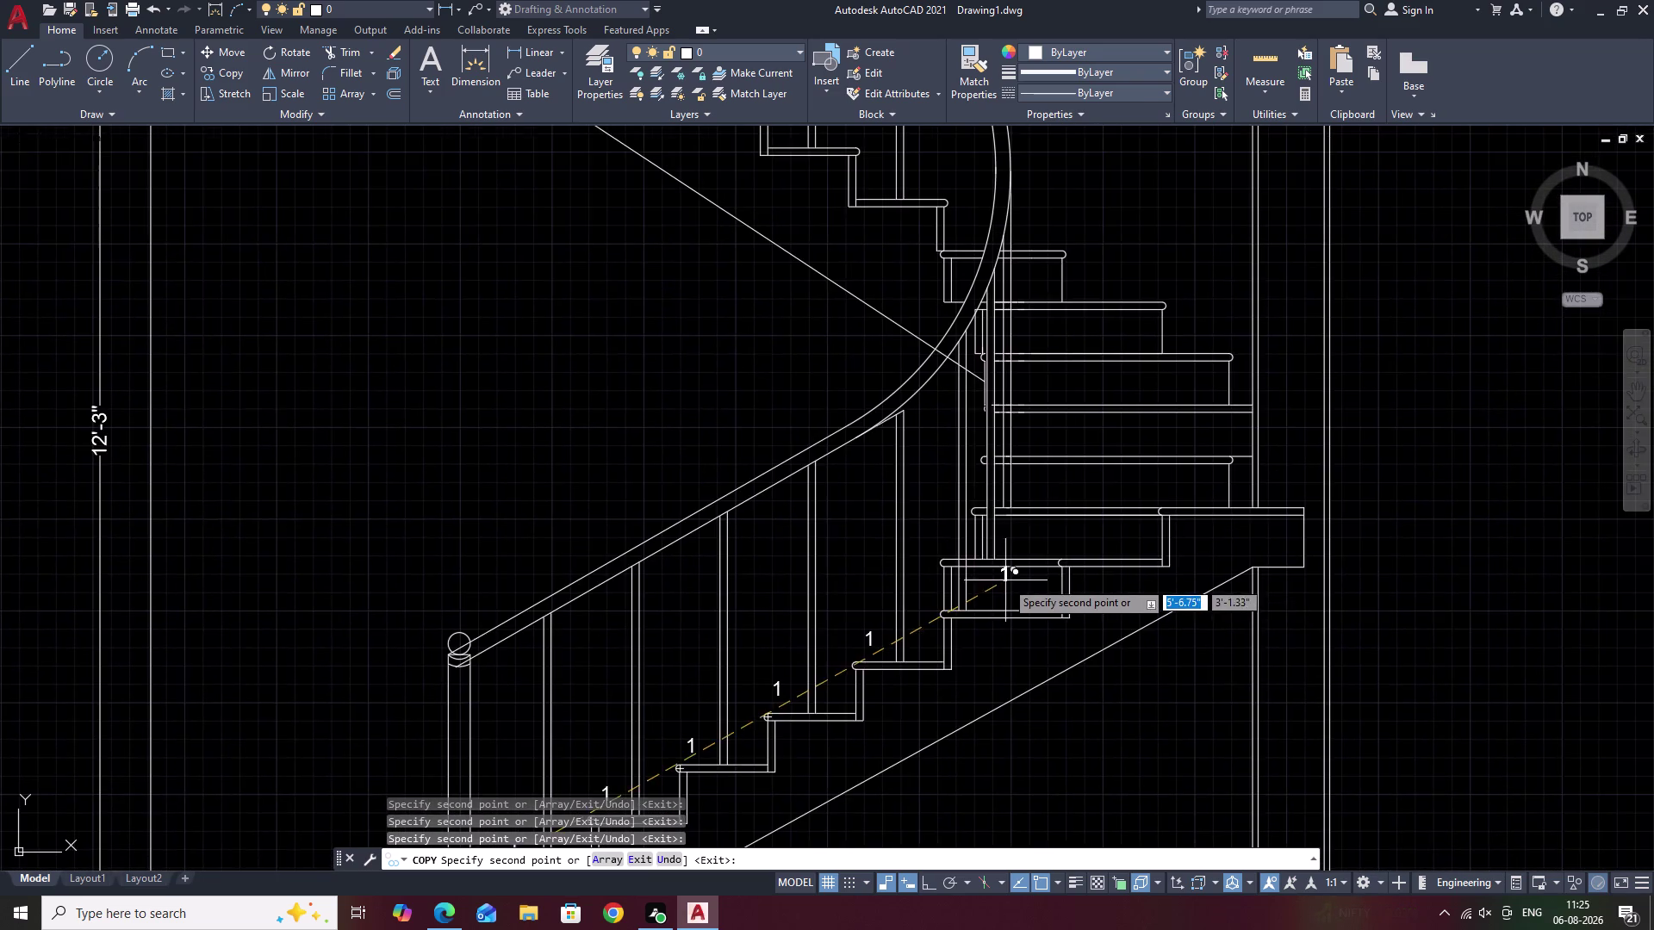
click(1001, 641)
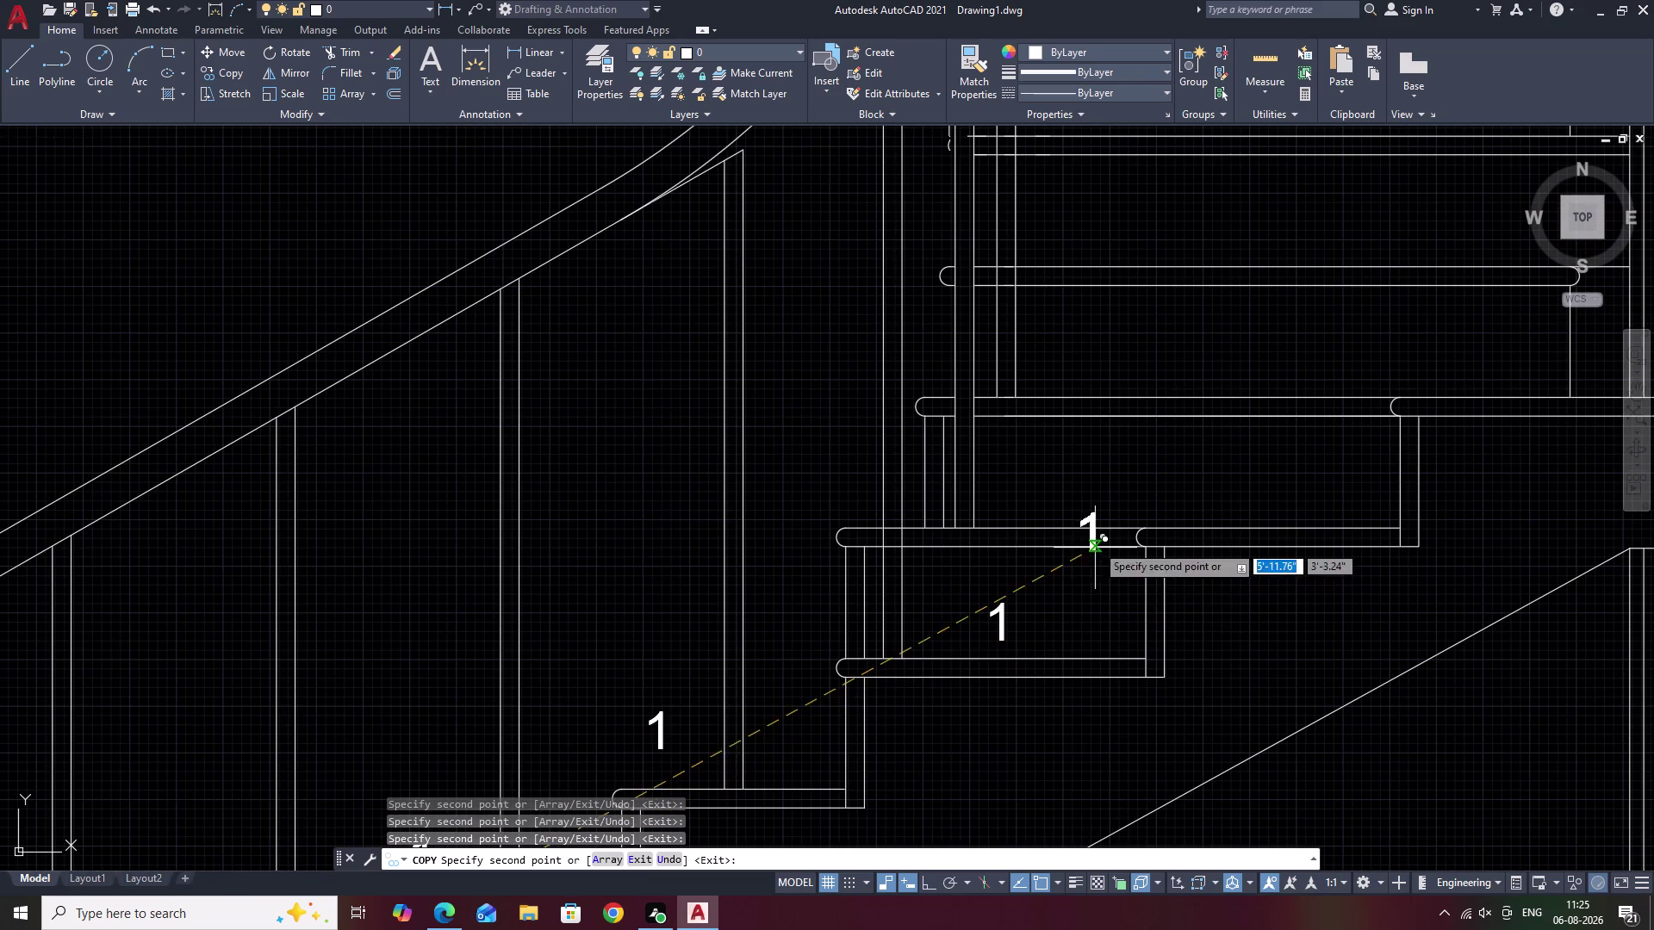
click(1111, 499)
click(1177, 355)
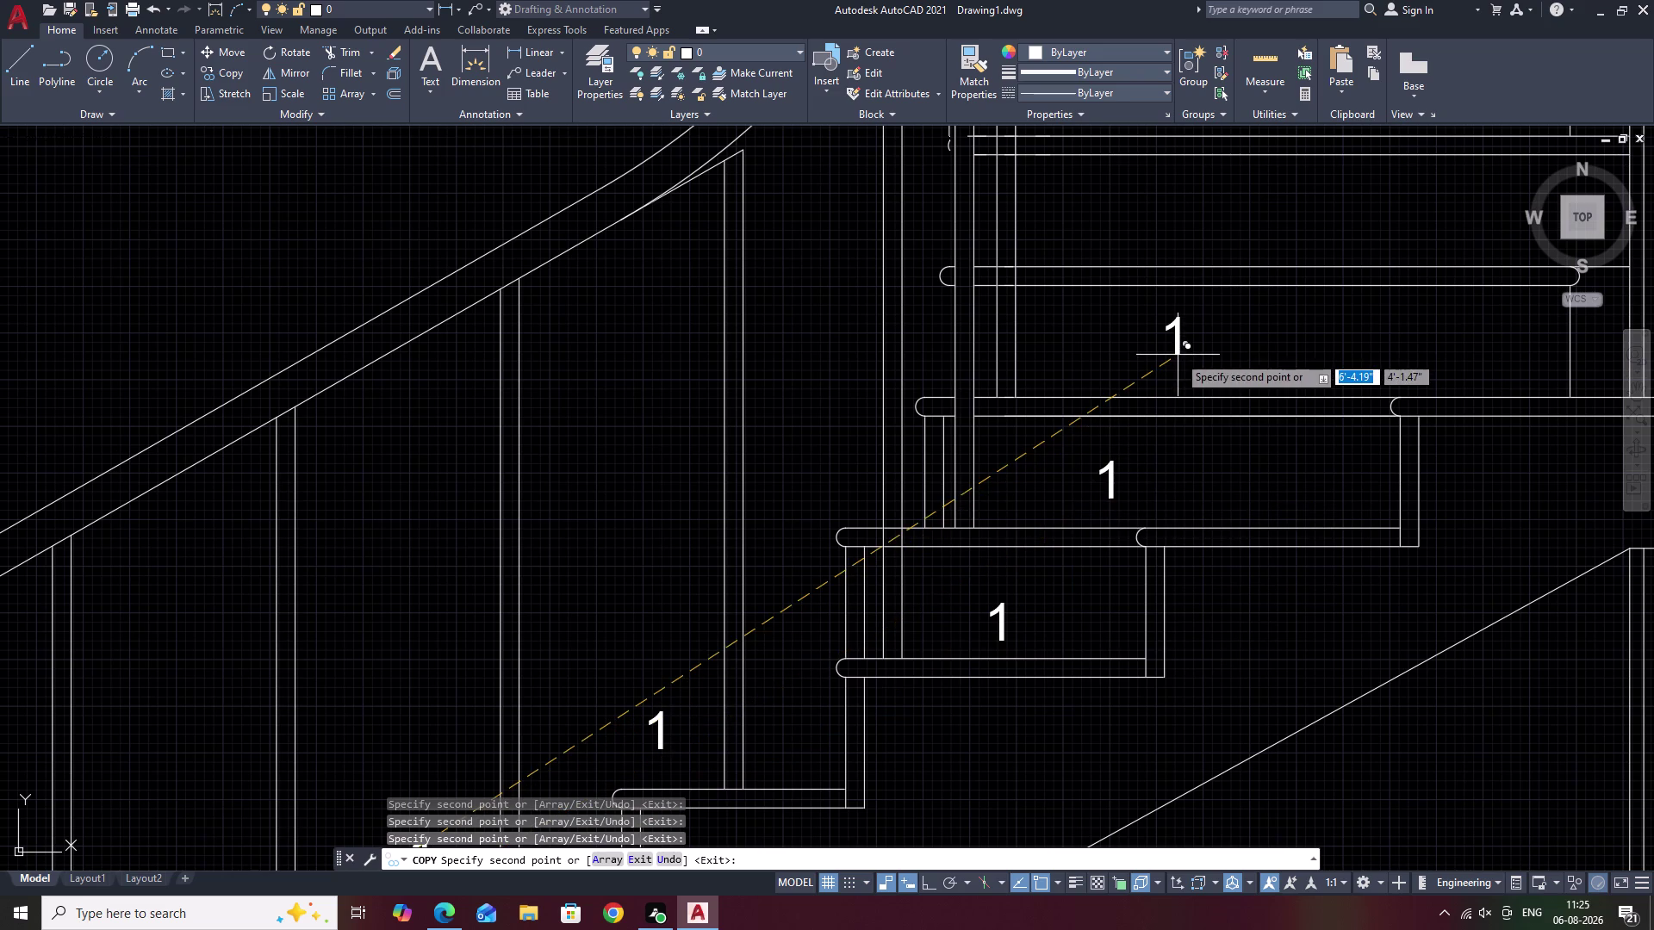
middle_drag(1178, 355, 1114, 694)
click(1113, 569)
click(1095, 431)
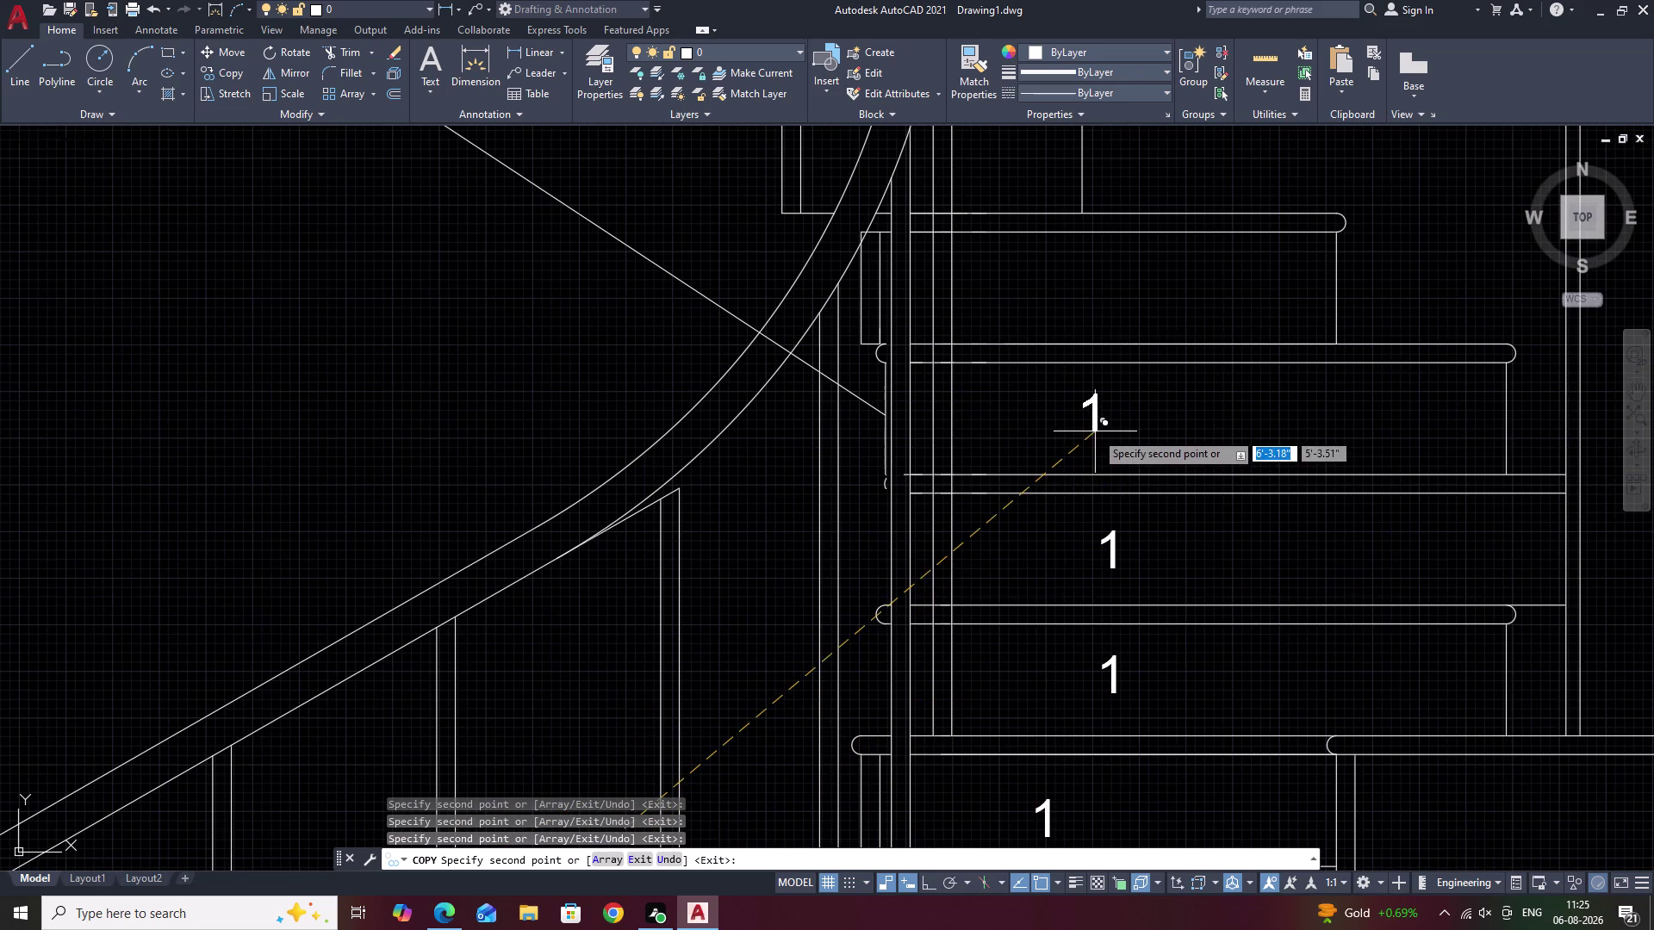
middle_drag(1101, 434, 1142, 676)
click(1122, 545)
middle_drag(1127, 531, 1128, 532)
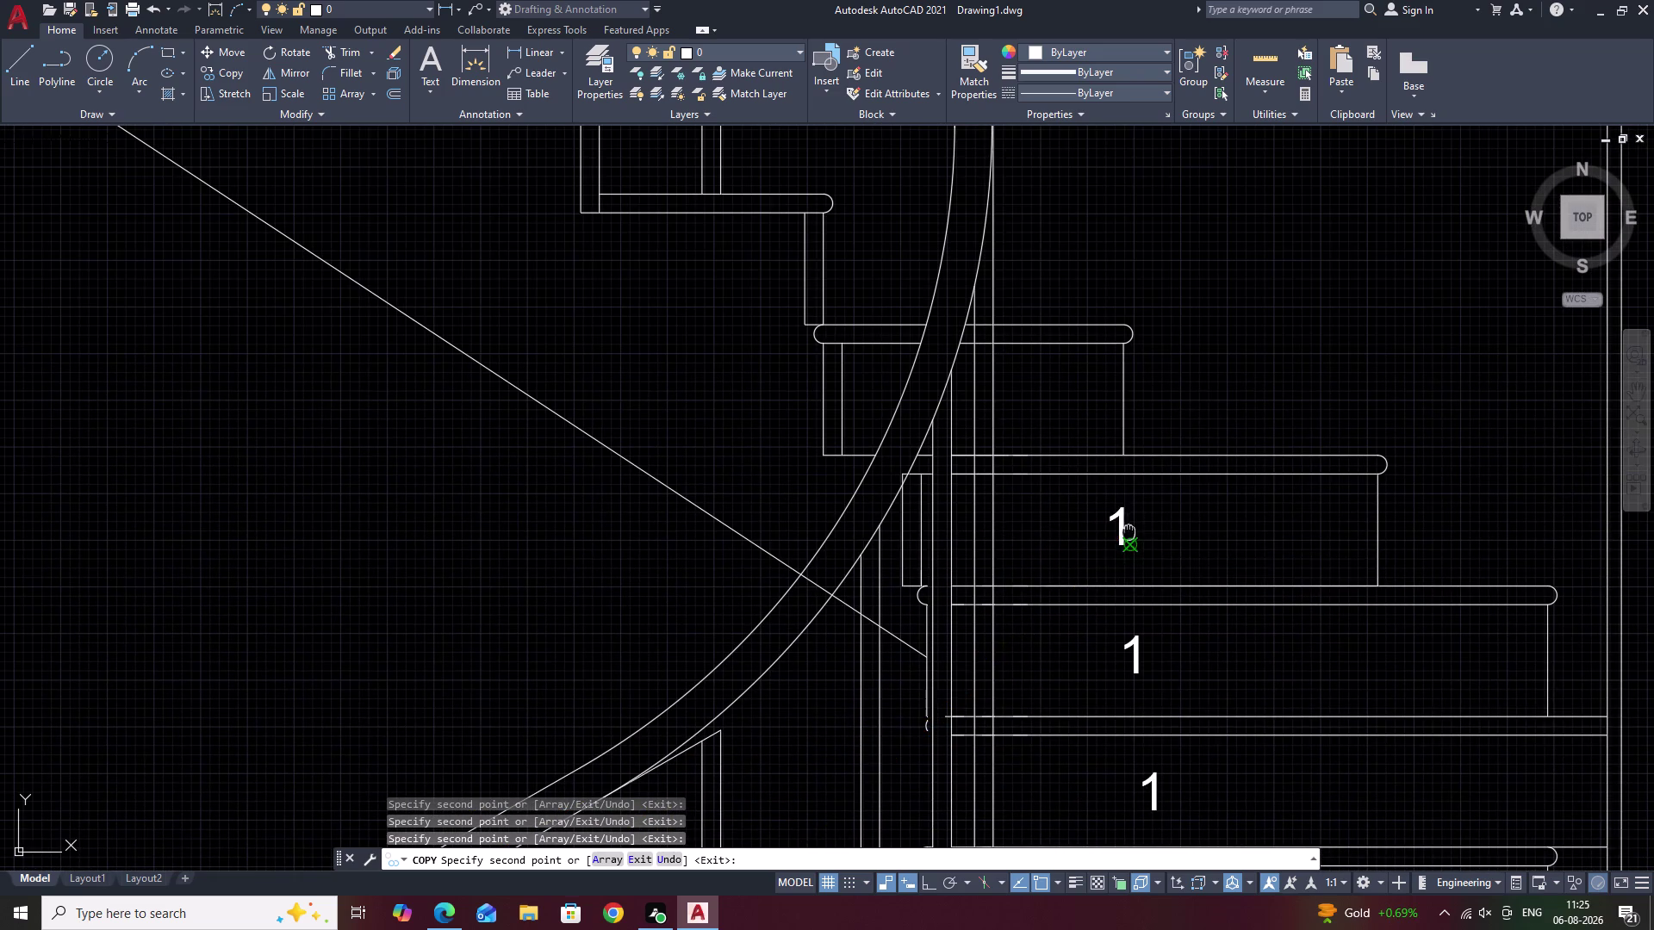
Place copies of '1' along the curved upper flight to the top tread, then end copying.
middle_drag(1128, 532, 1186, 715)
double_click(1150, 475)
middle_drag(940, 419, 1034, 515)
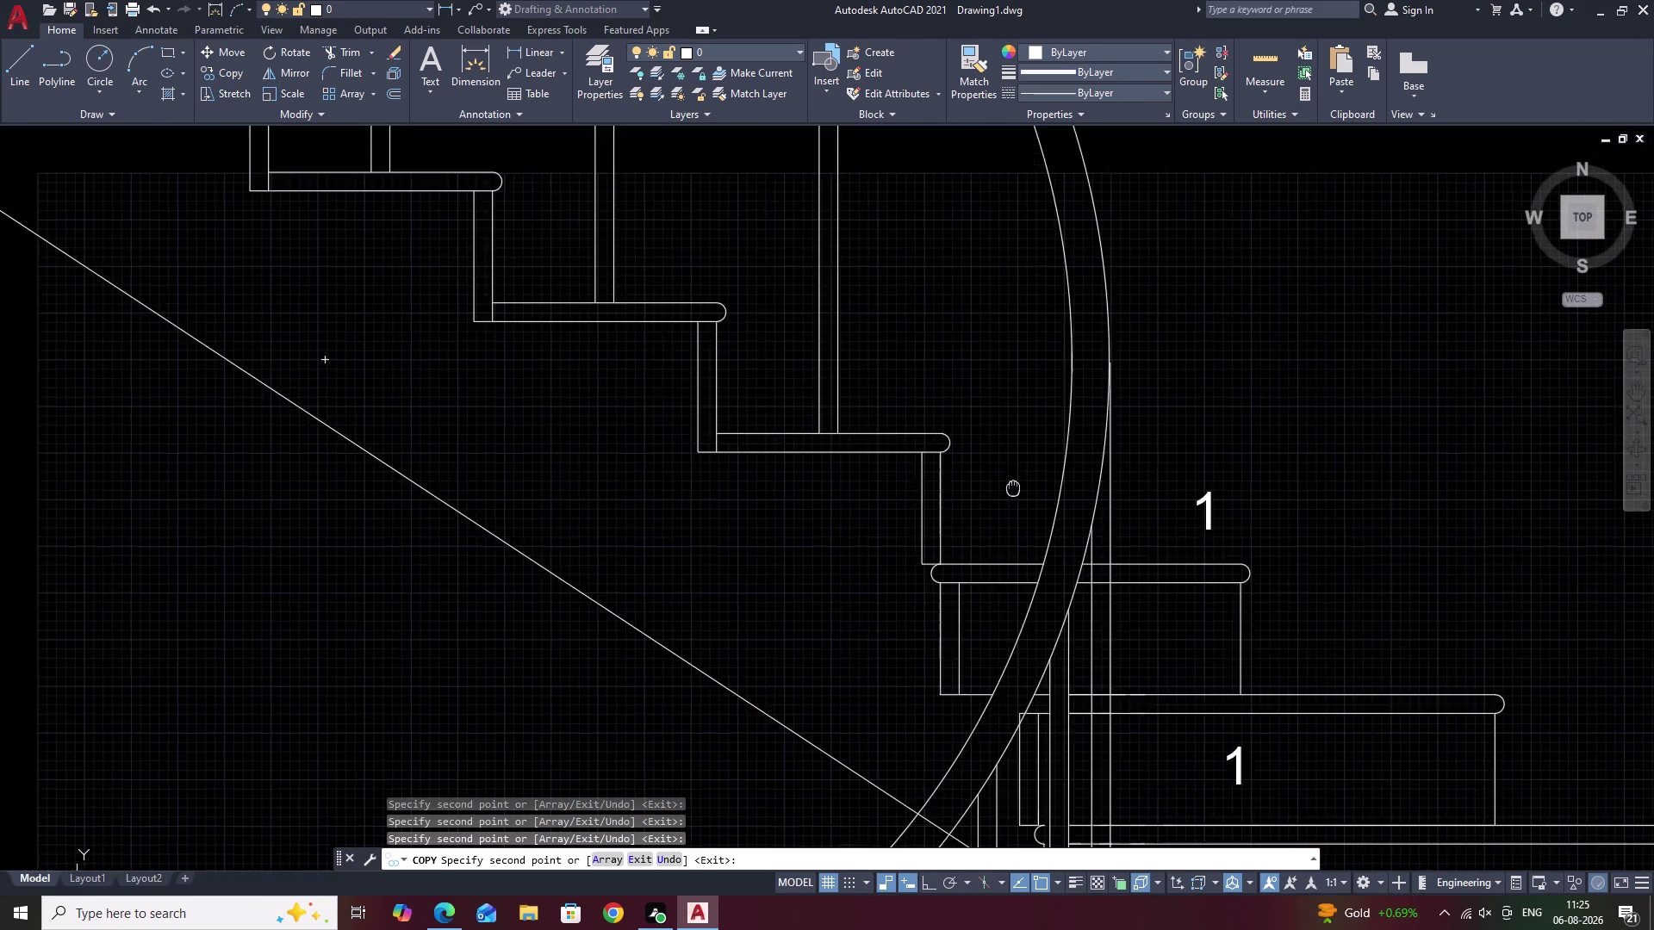
middle_drag(1033, 516, 1045, 530)
click(957, 447)
middle_drag(999, 479, 1143, 671)
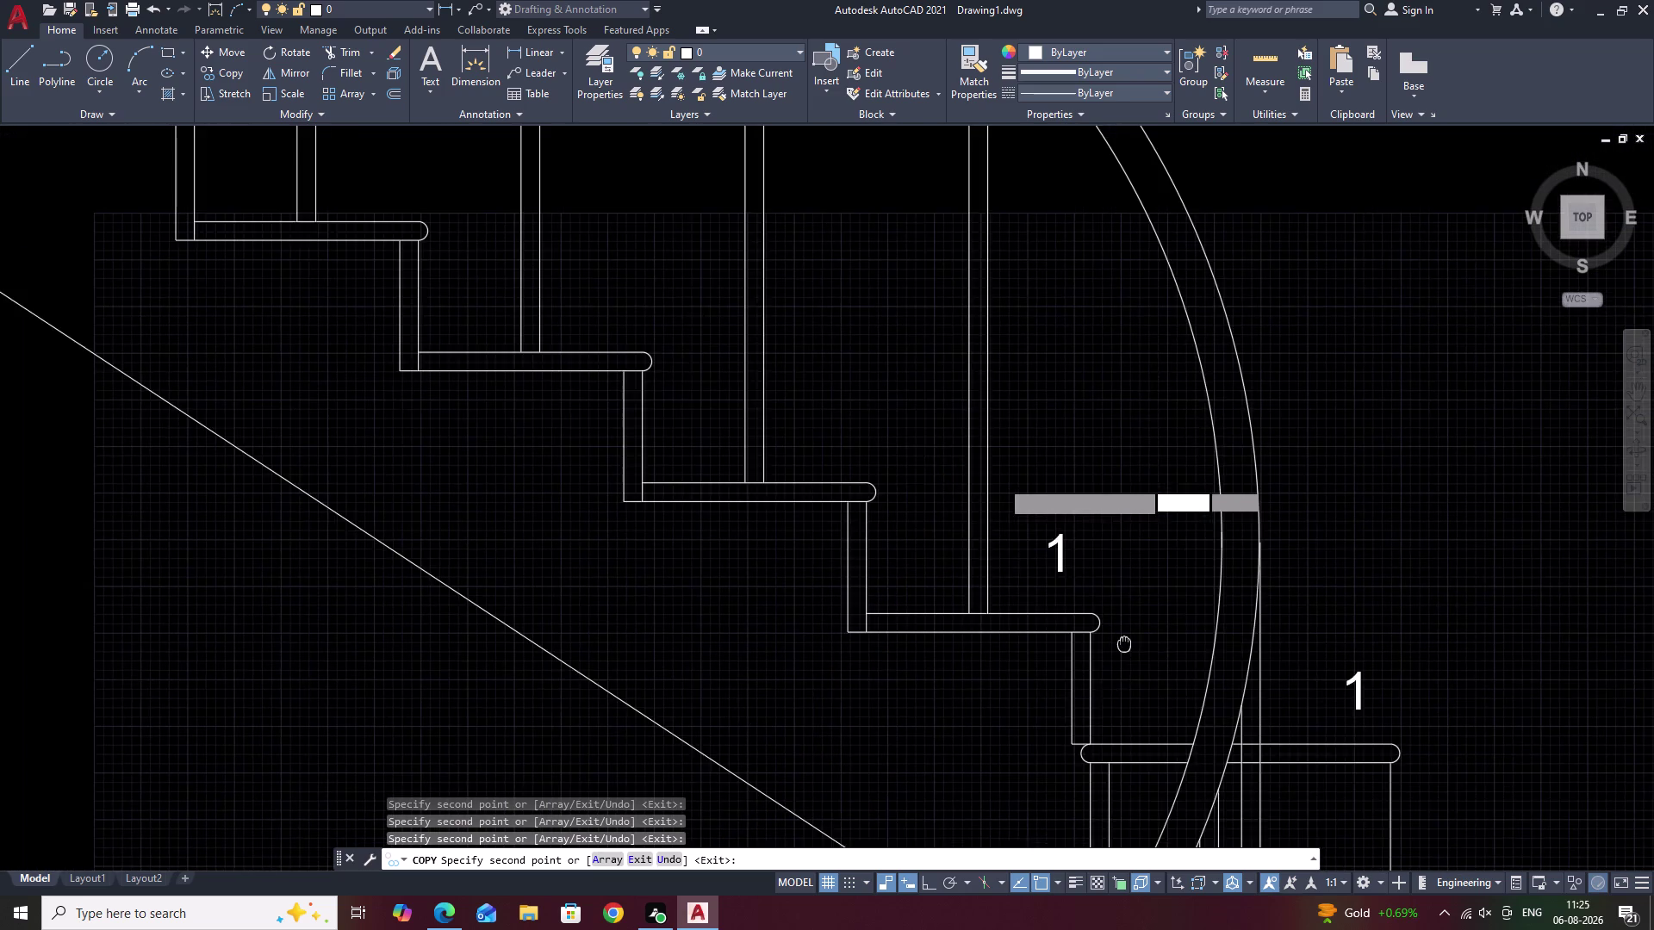
click(881, 505)
middle_drag(885, 508, 1144, 683)
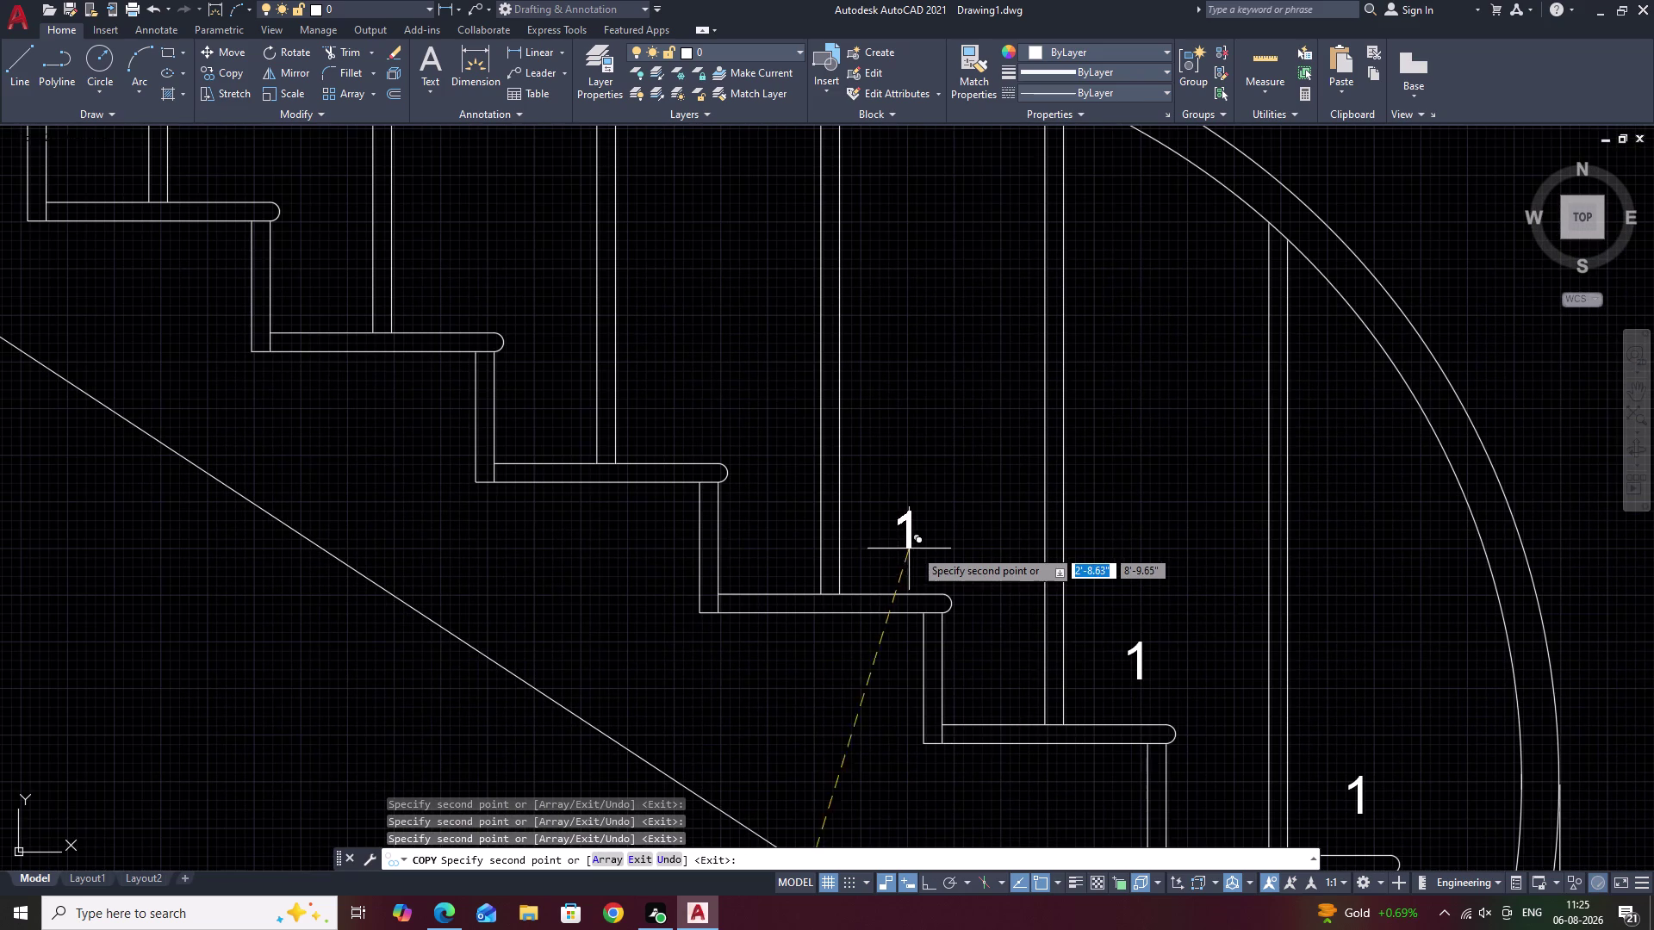
click(905, 551)
middle_drag(918, 558, 1194, 769)
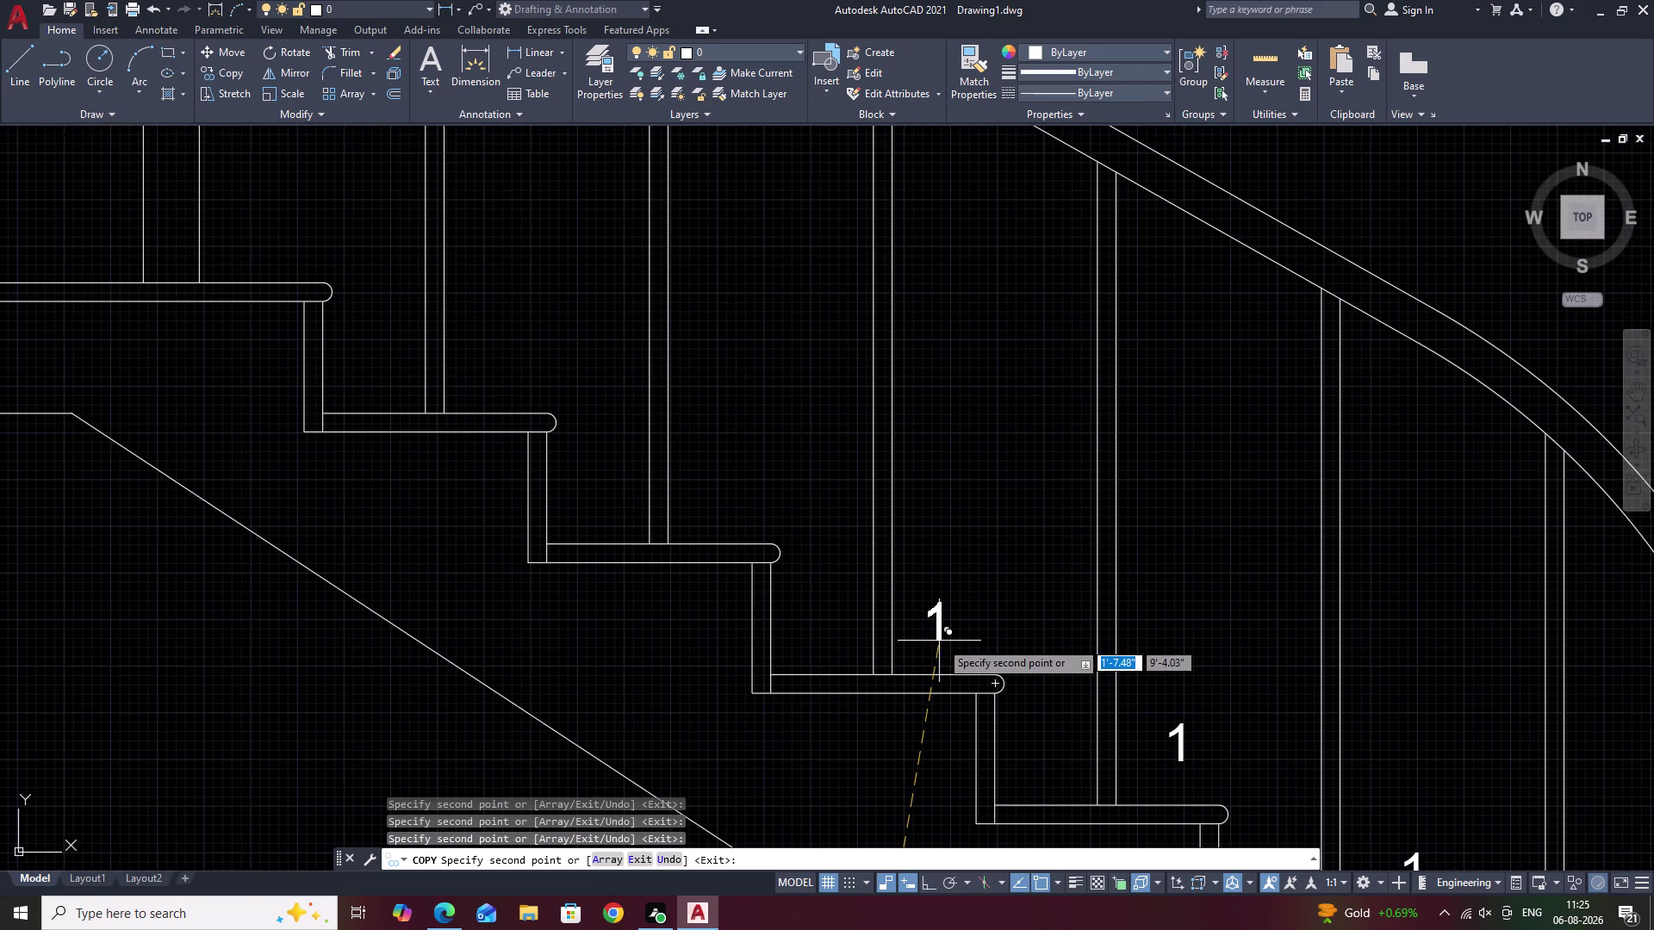
click(942, 626)
middle_drag(870, 639, 1060, 764)
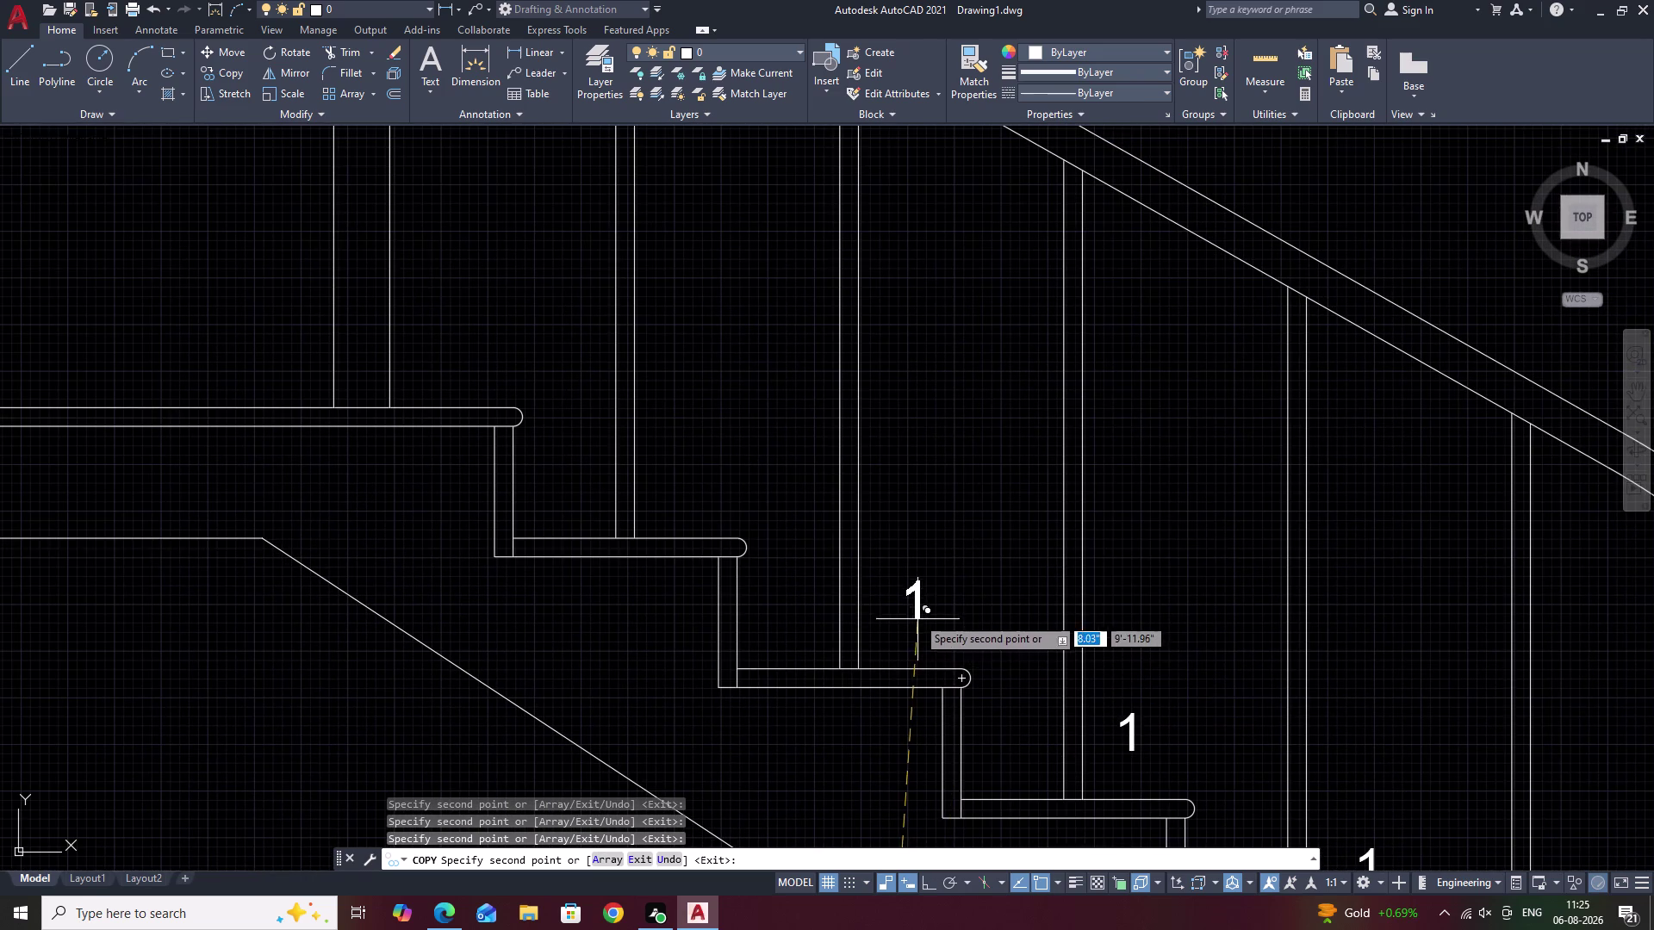
click(914, 609)
middle_drag(917, 650, 1102, 757)
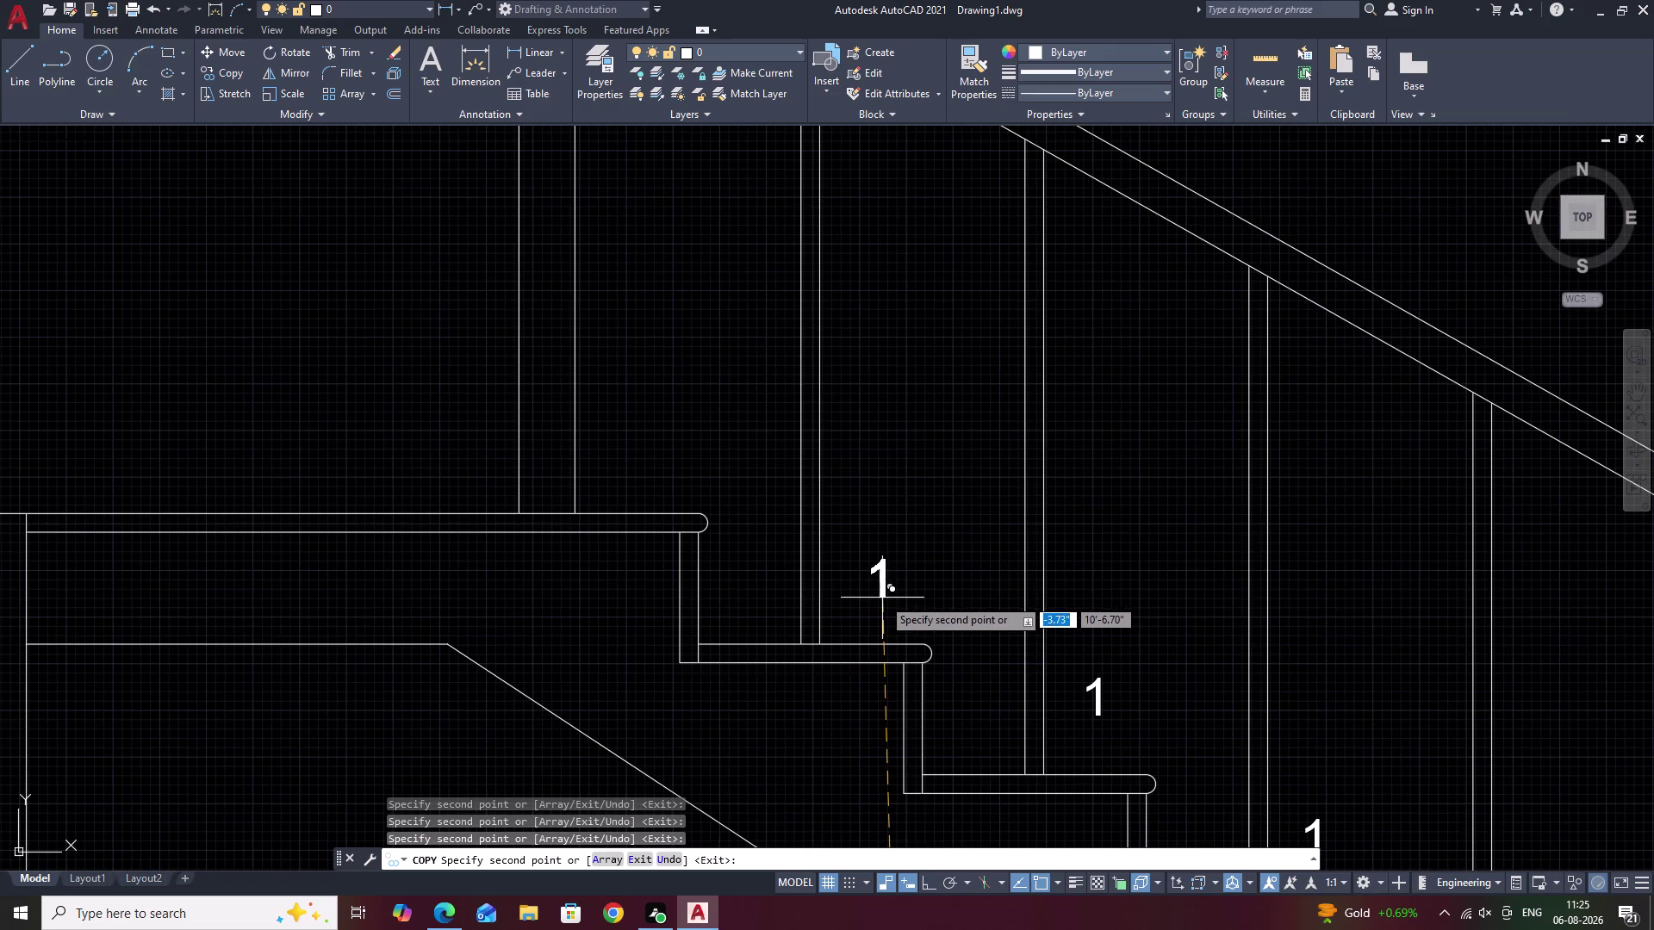
click(882, 597)
middle_drag(927, 648, 1144, 761)
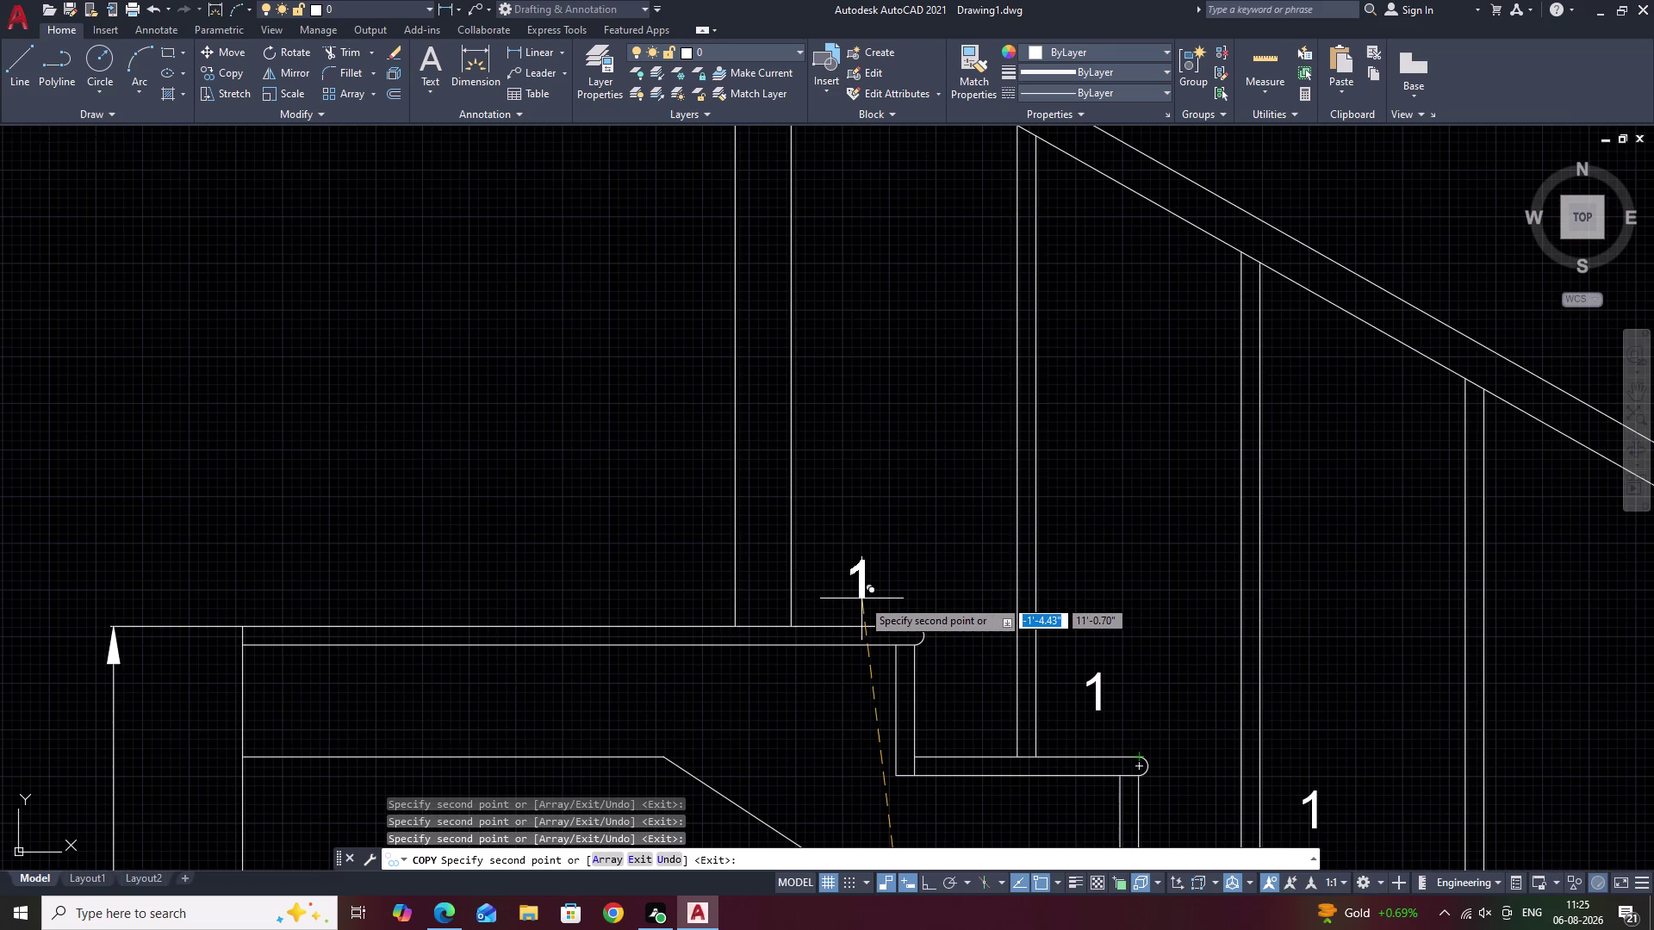
click(863, 572)
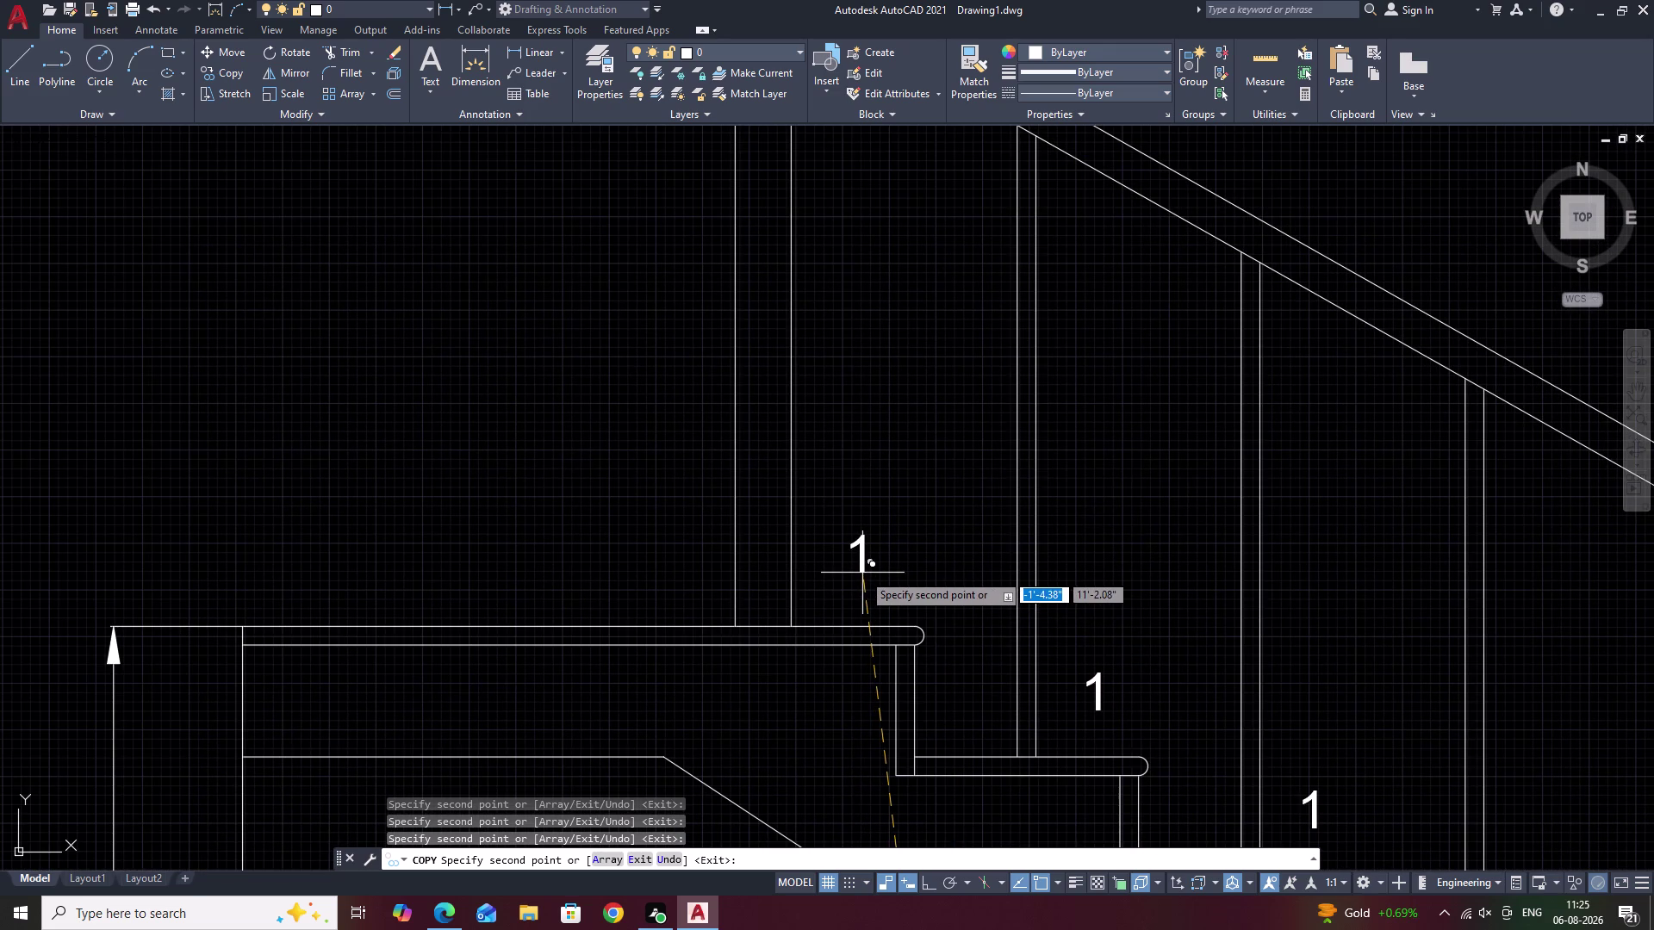
scroll(down, 3)
key(Escape)
Run TCOUNT and pick the bottom six tread labels in order.
key(Escape)
middle_drag(1189, 716, 1141, 456)
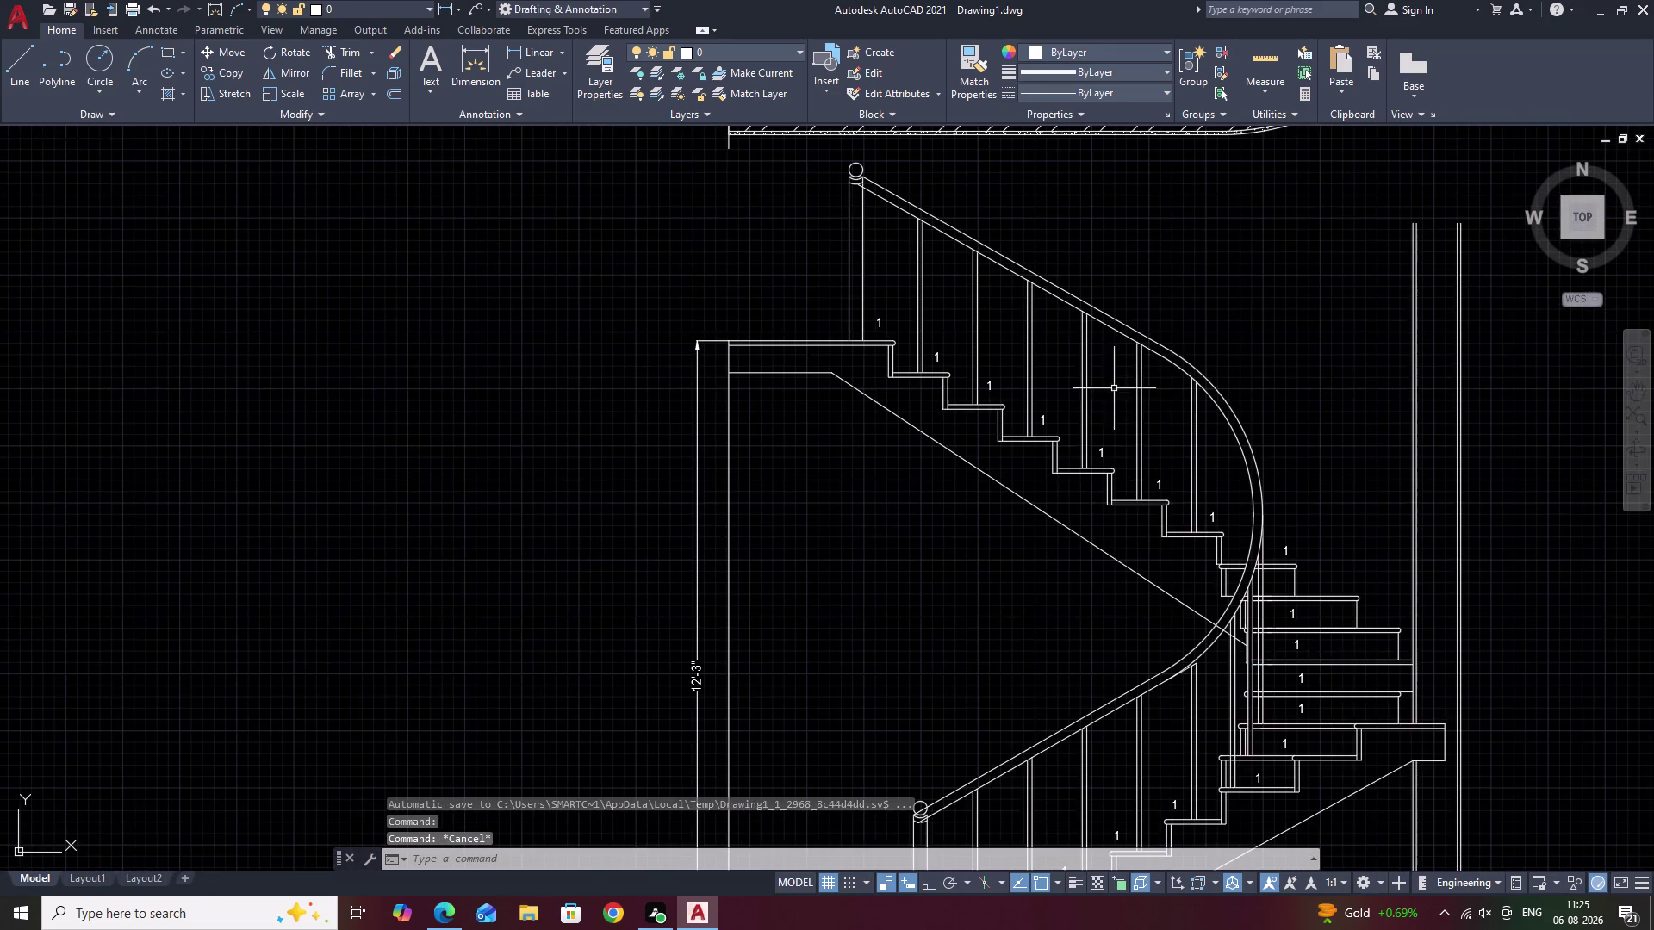
middle_drag(1122, 560, 1111, 372)
text(TC)
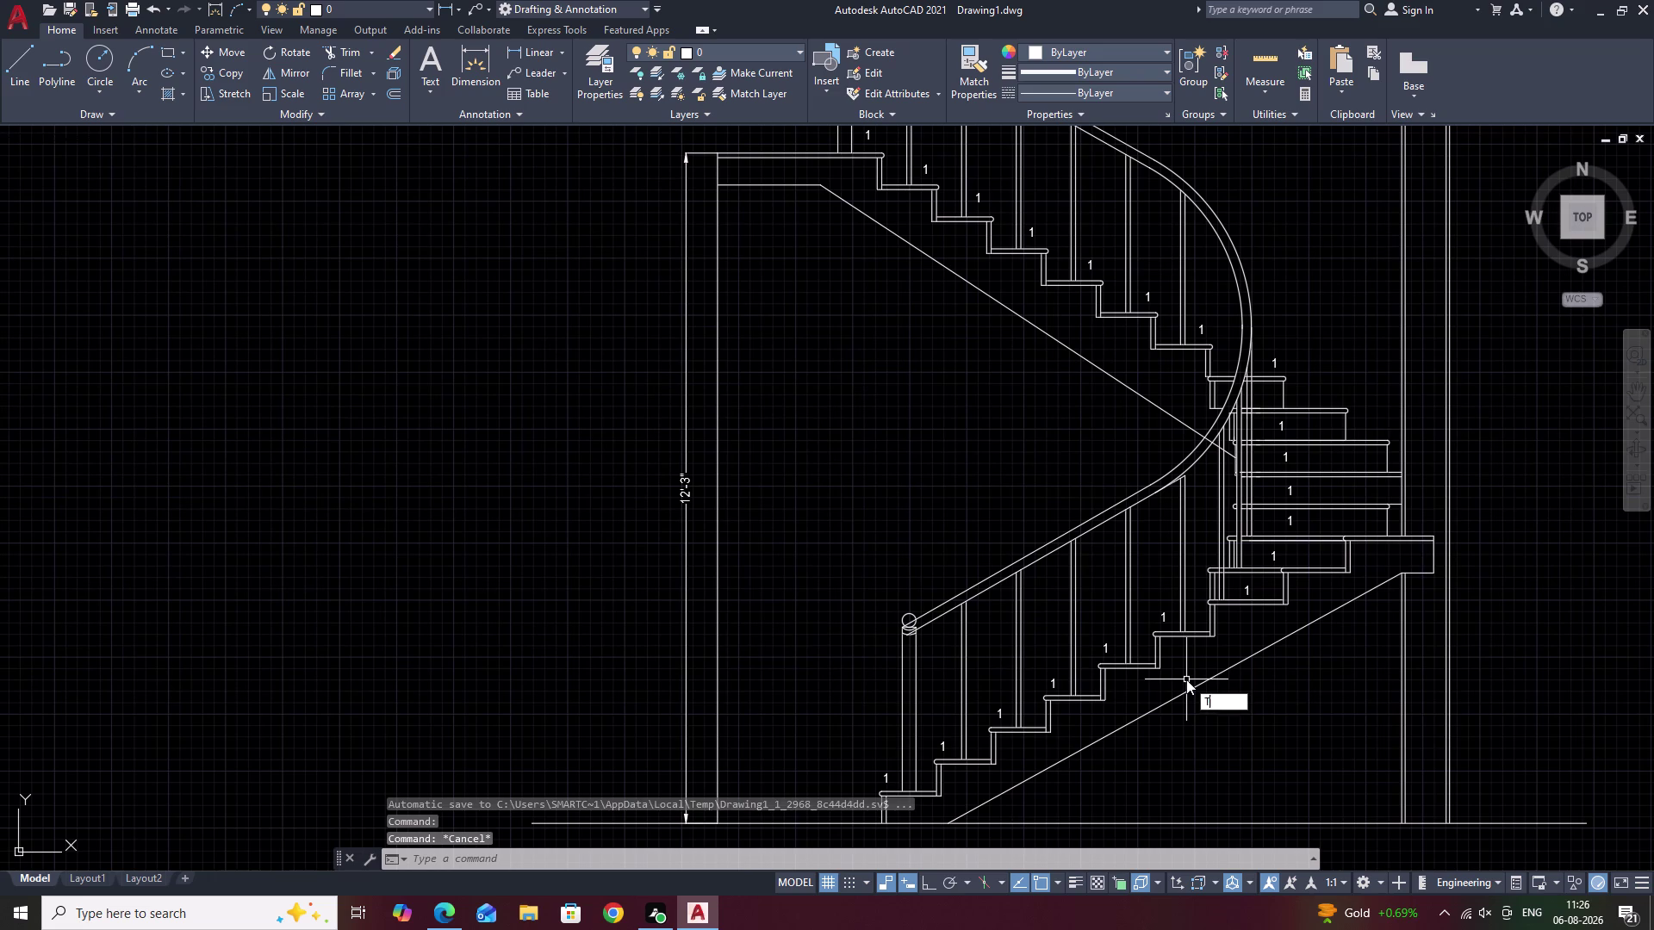
click(1227, 718)
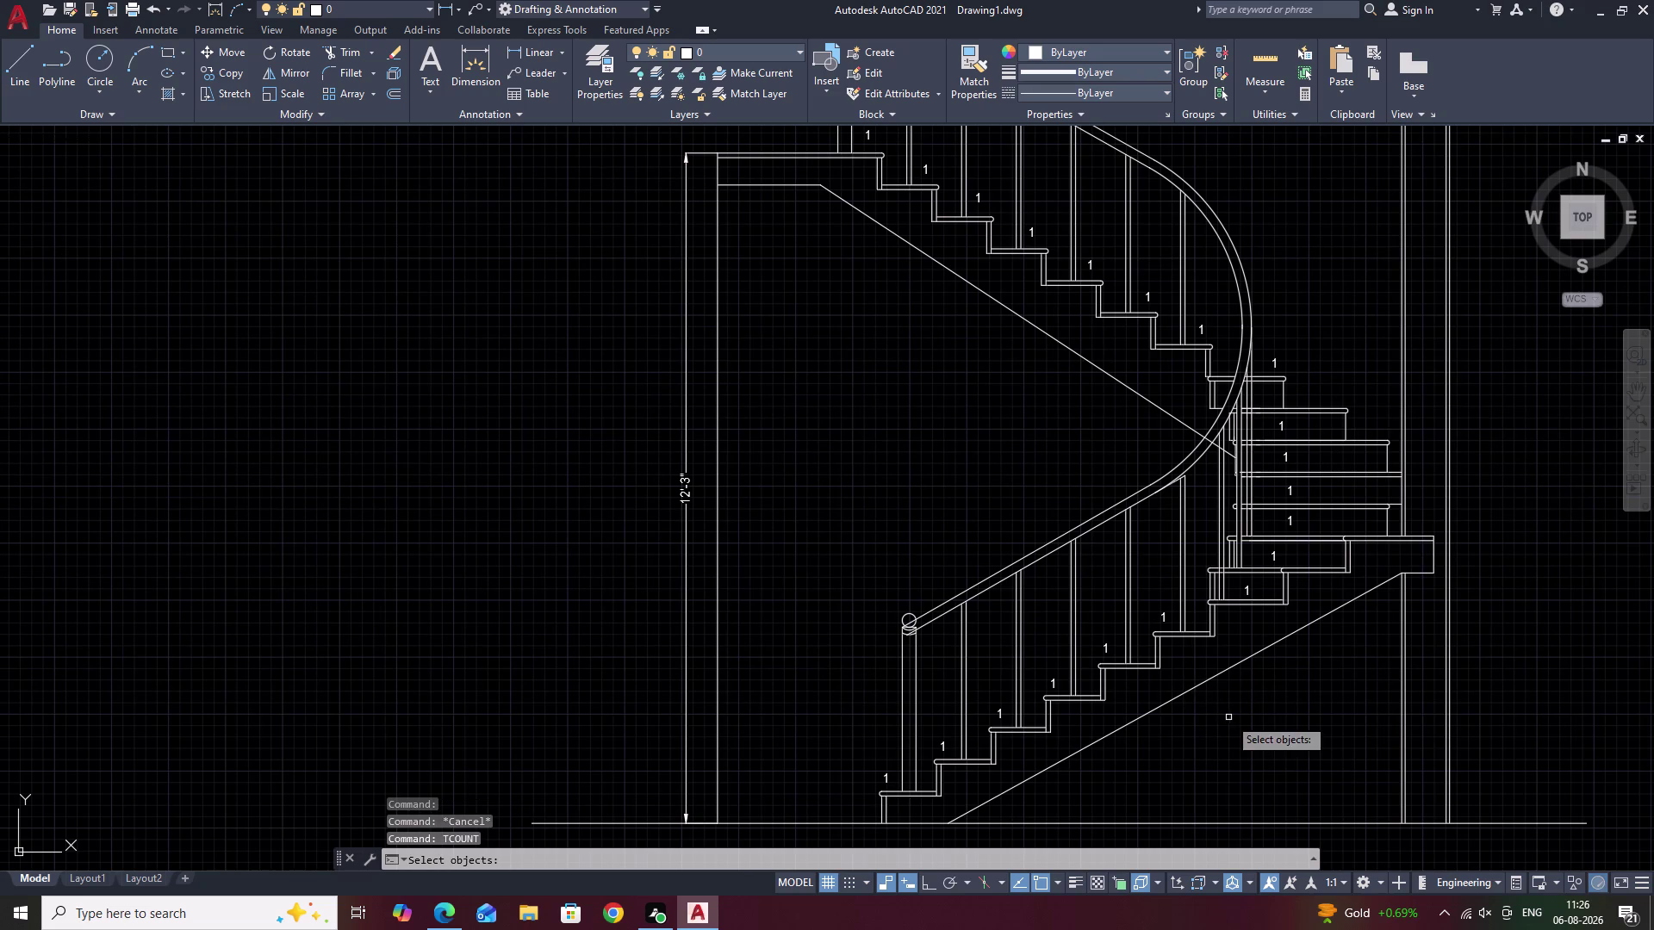
scroll(up, 3)
click(875, 784)
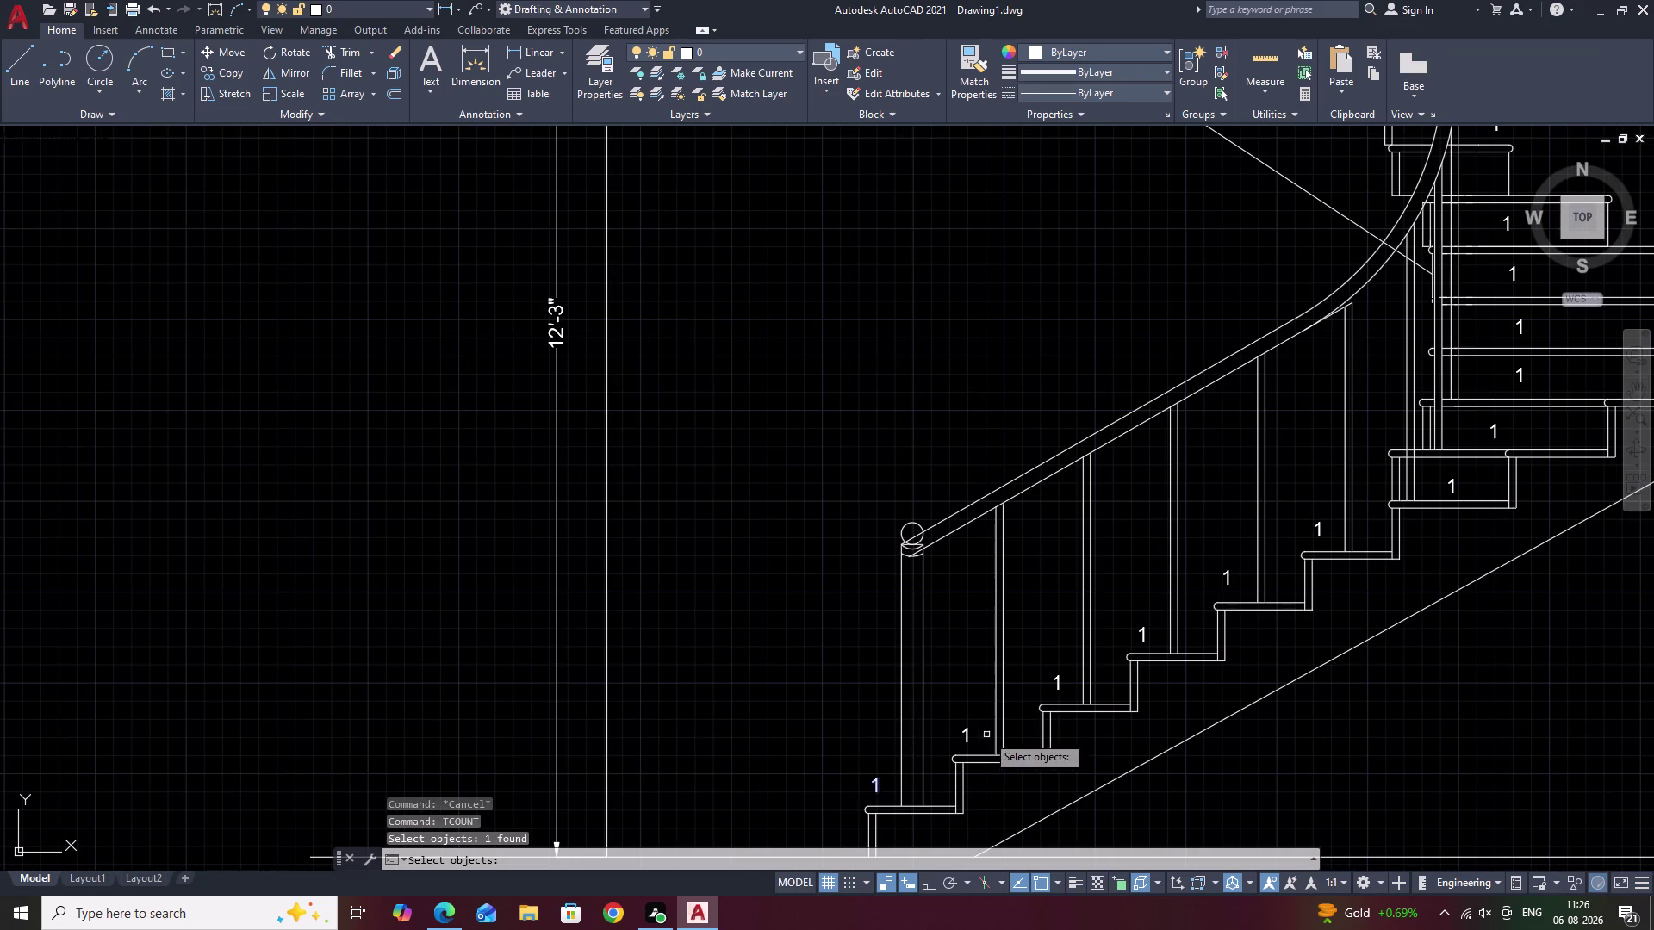
click(969, 734)
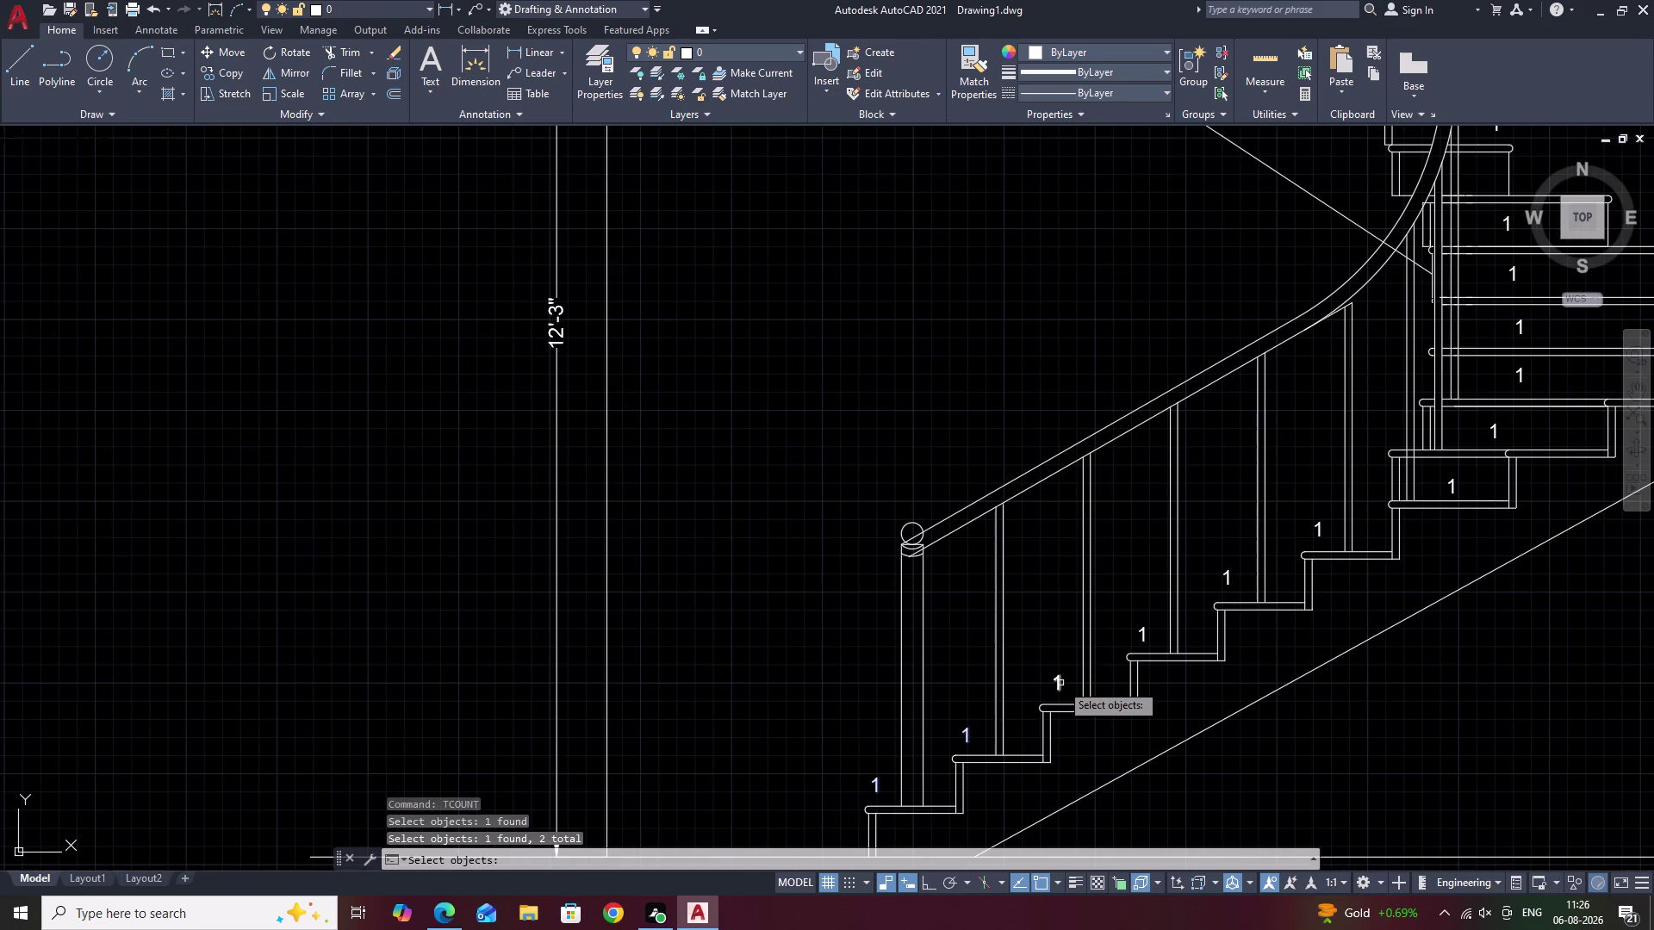
click(1056, 686)
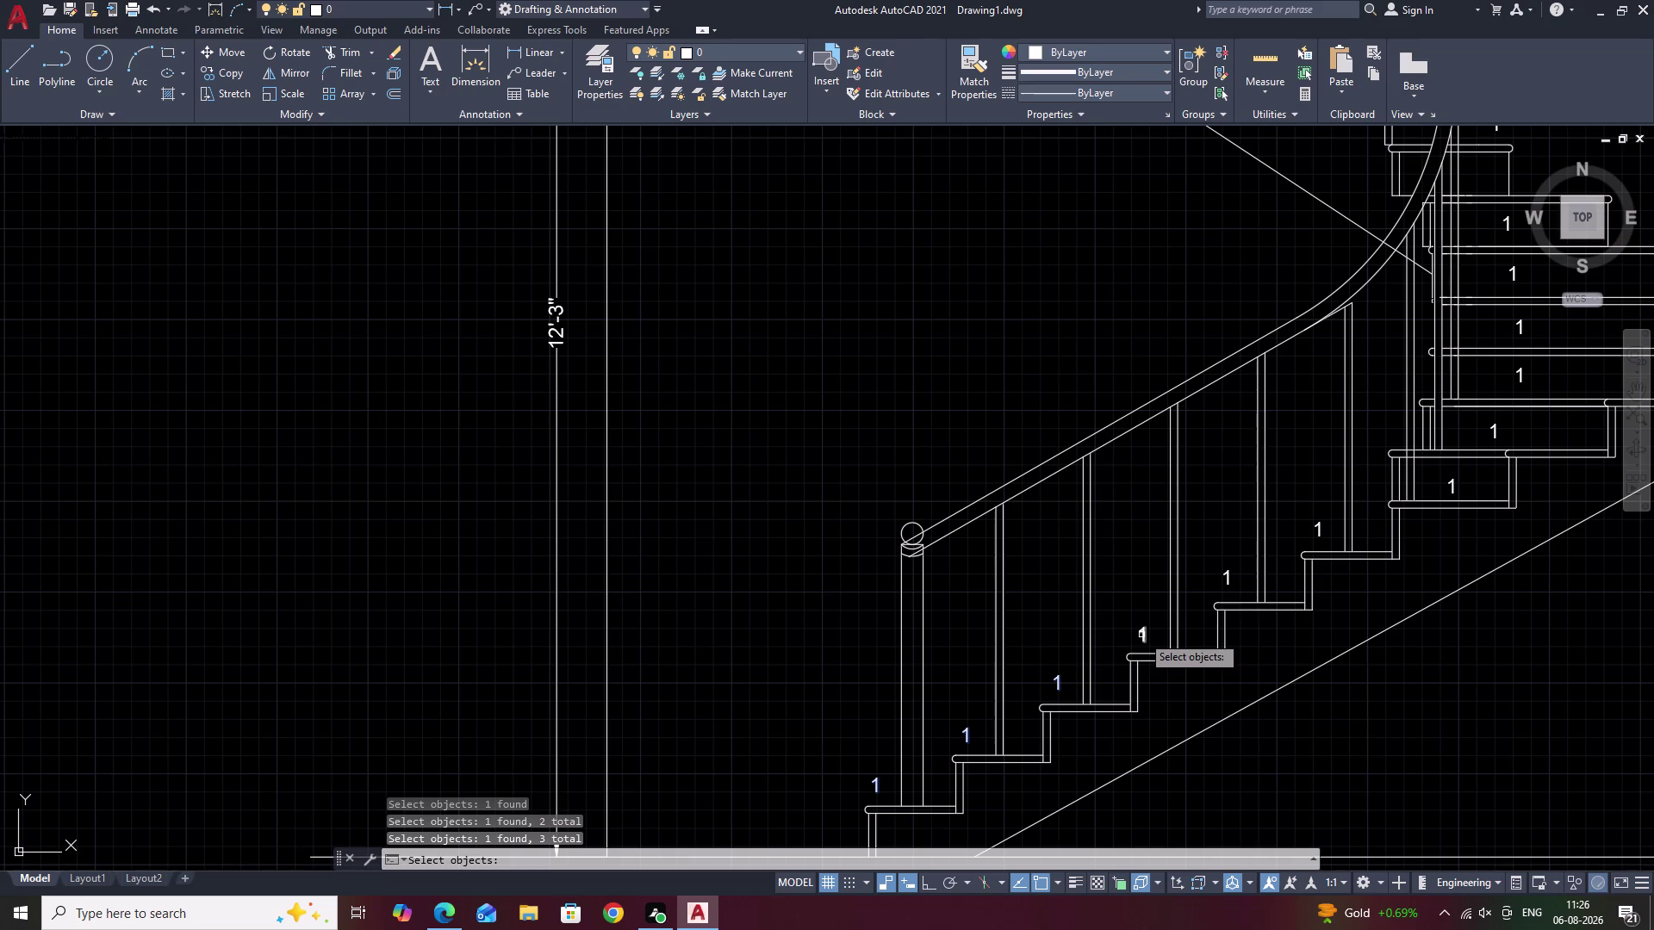
click(1141, 635)
click(1227, 581)
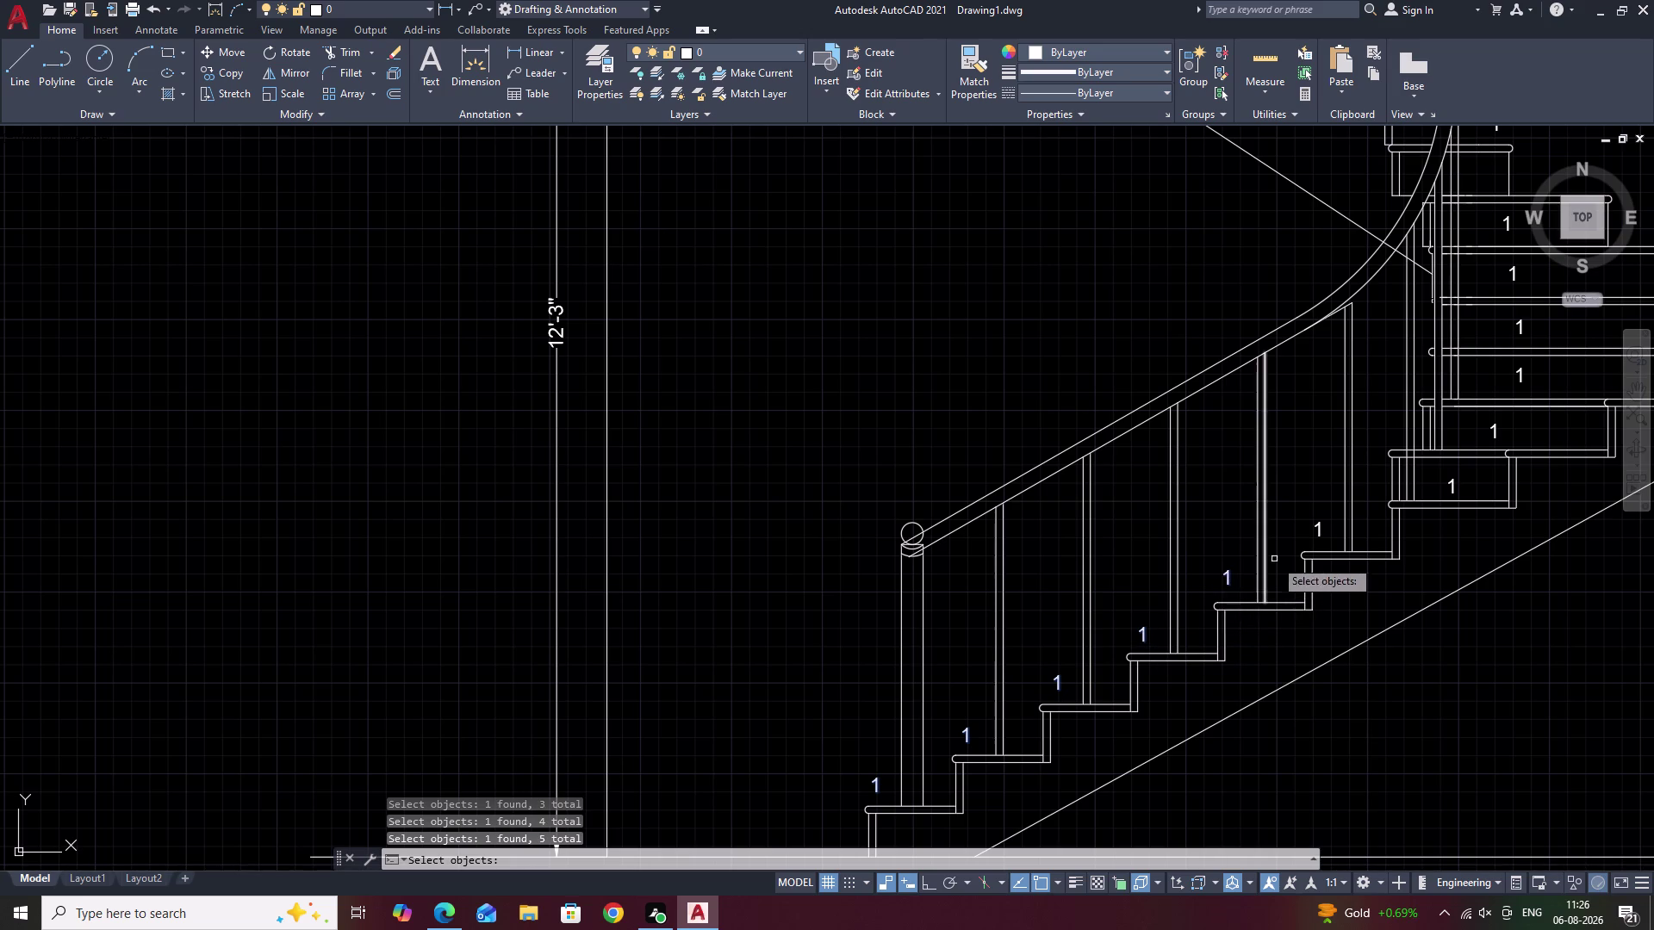
click(1319, 534)
Pick the middle tread labels in order while panning up the stair.
middle_drag(1323, 531, 794, 755)
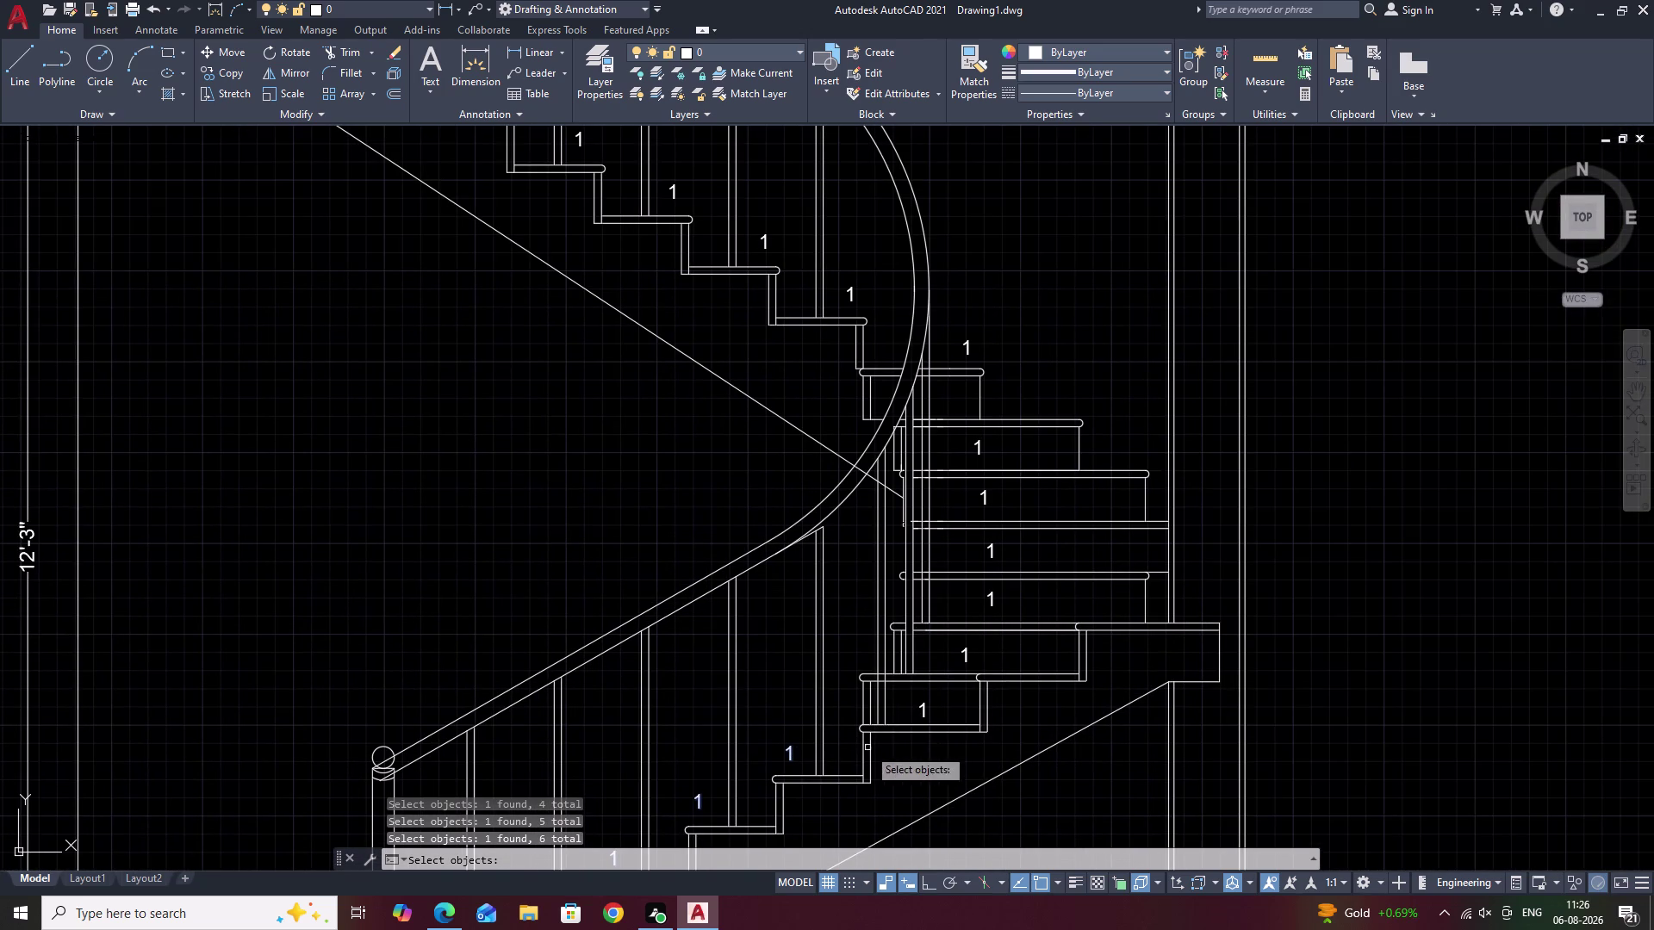
click(921, 710)
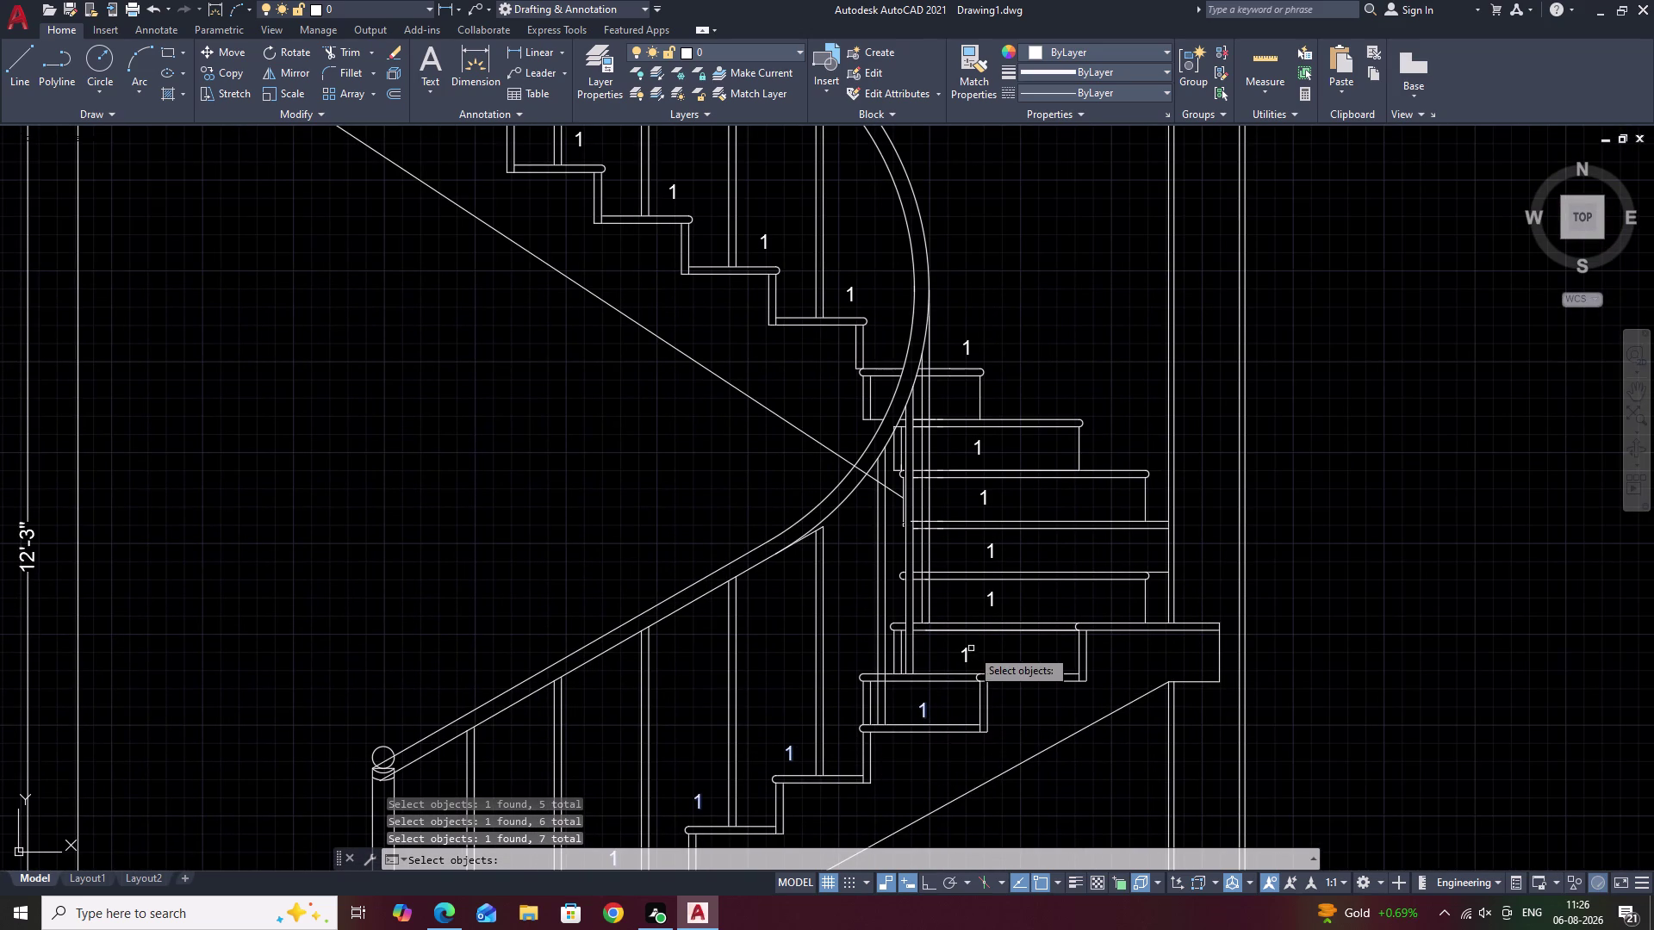
click(966, 658)
click(992, 600)
click(995, 552)
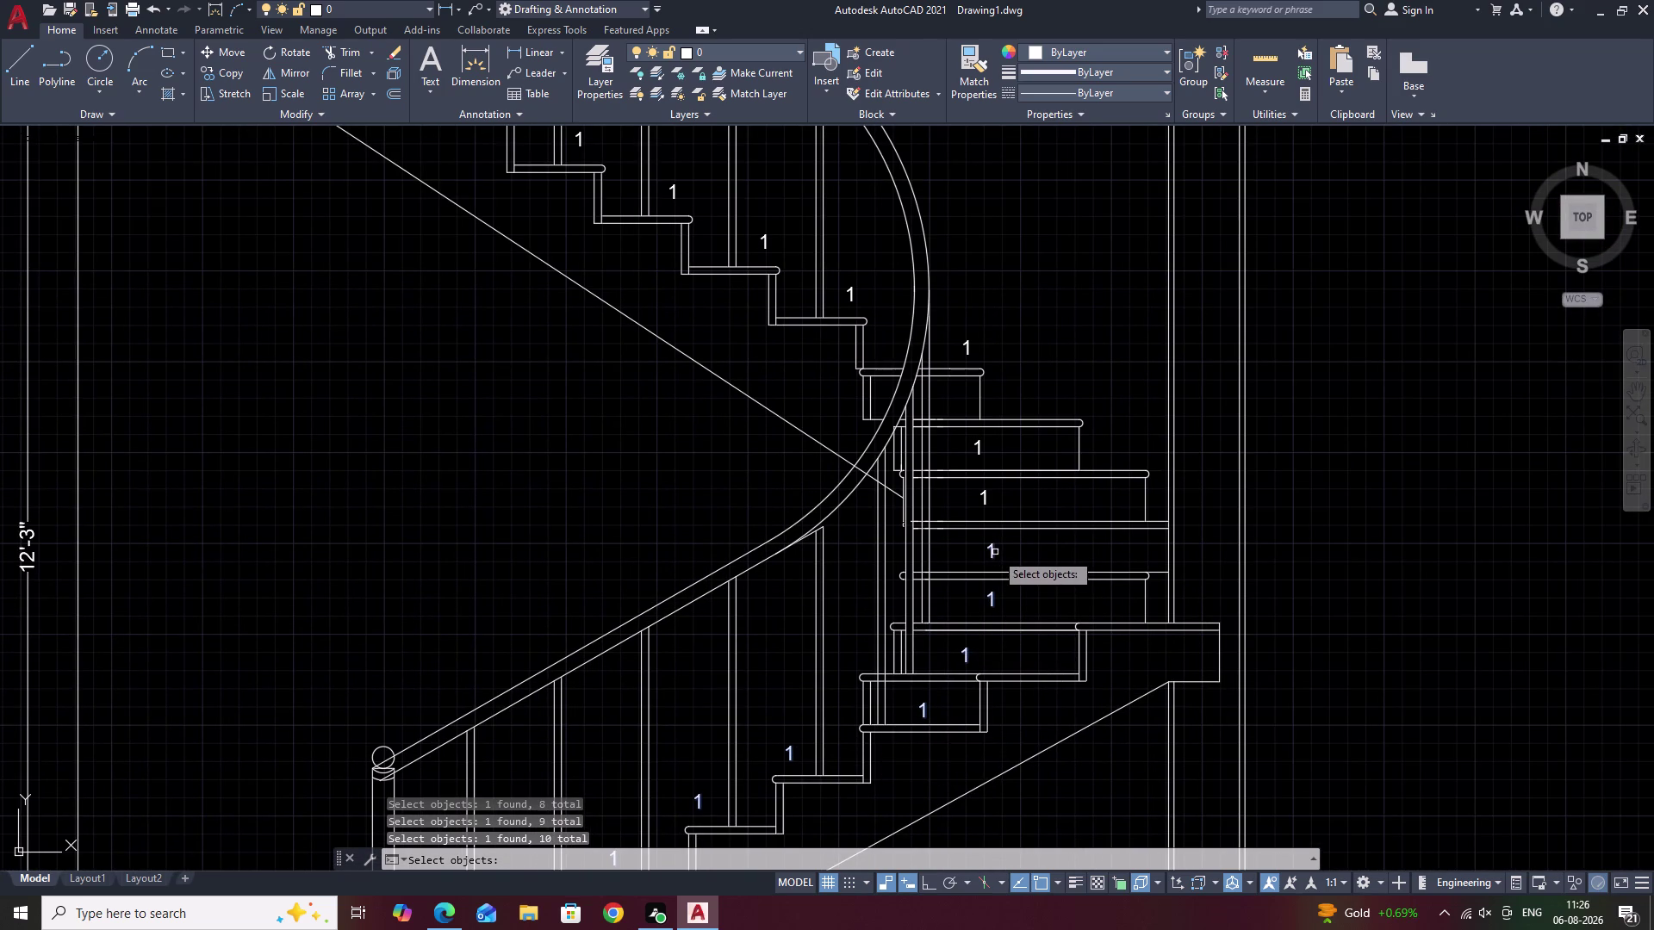
middle_drag(1013, 550, 996, 668)
click(972, 618)
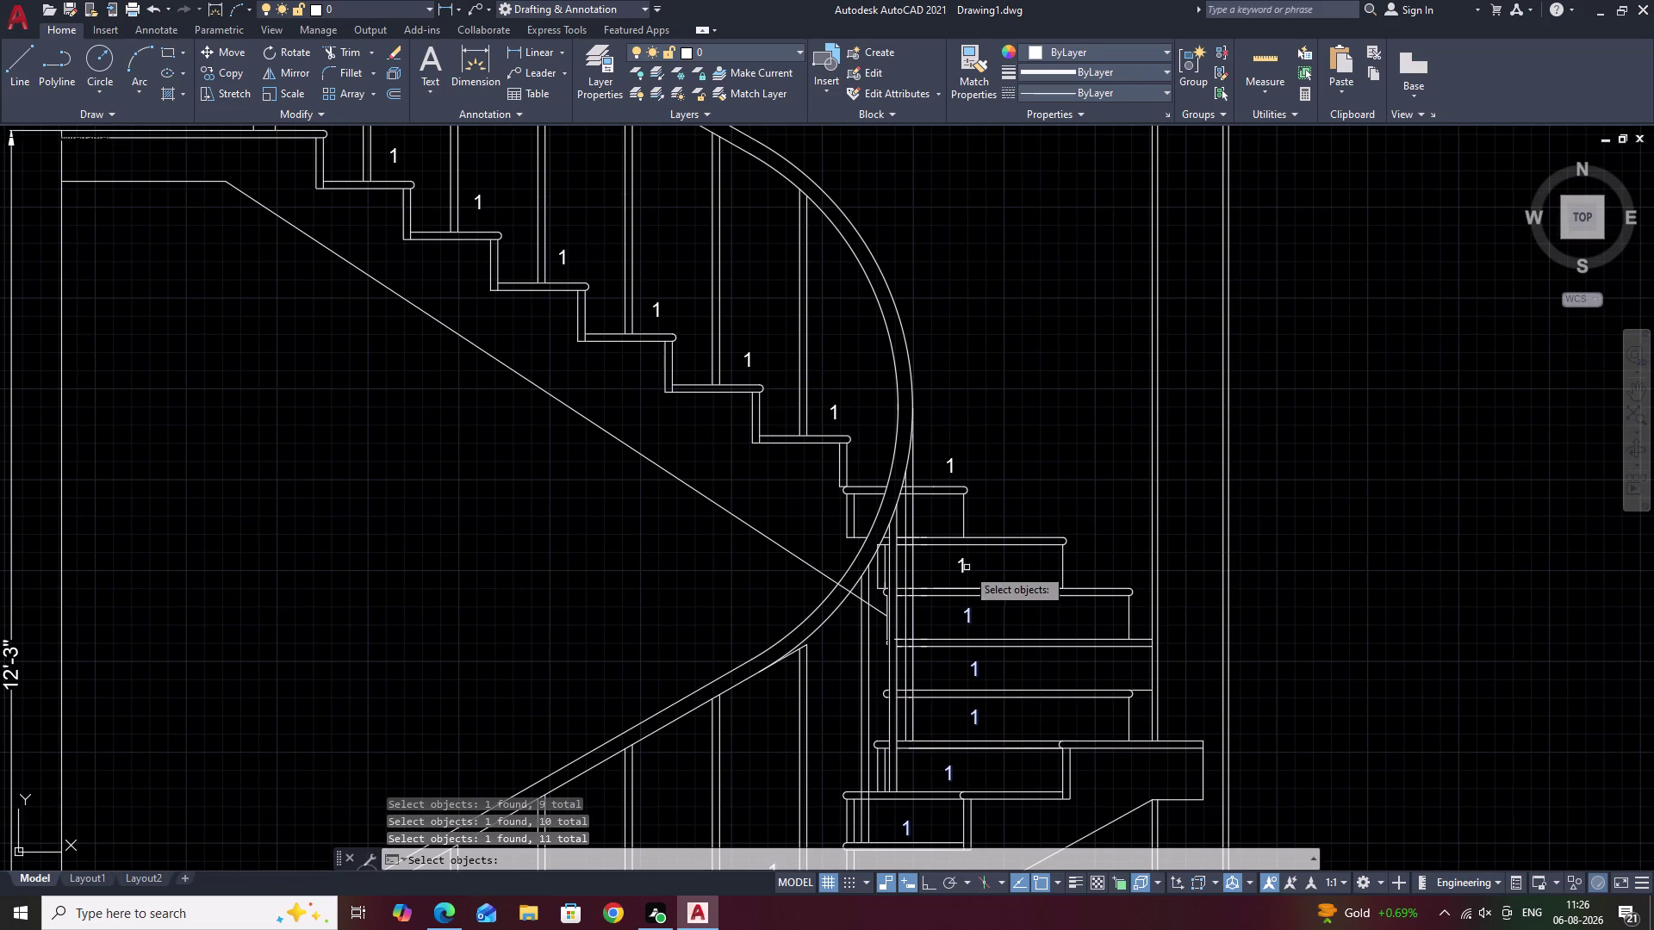
click(965, 567)
middle_drag(981, 568, 1013, 740)
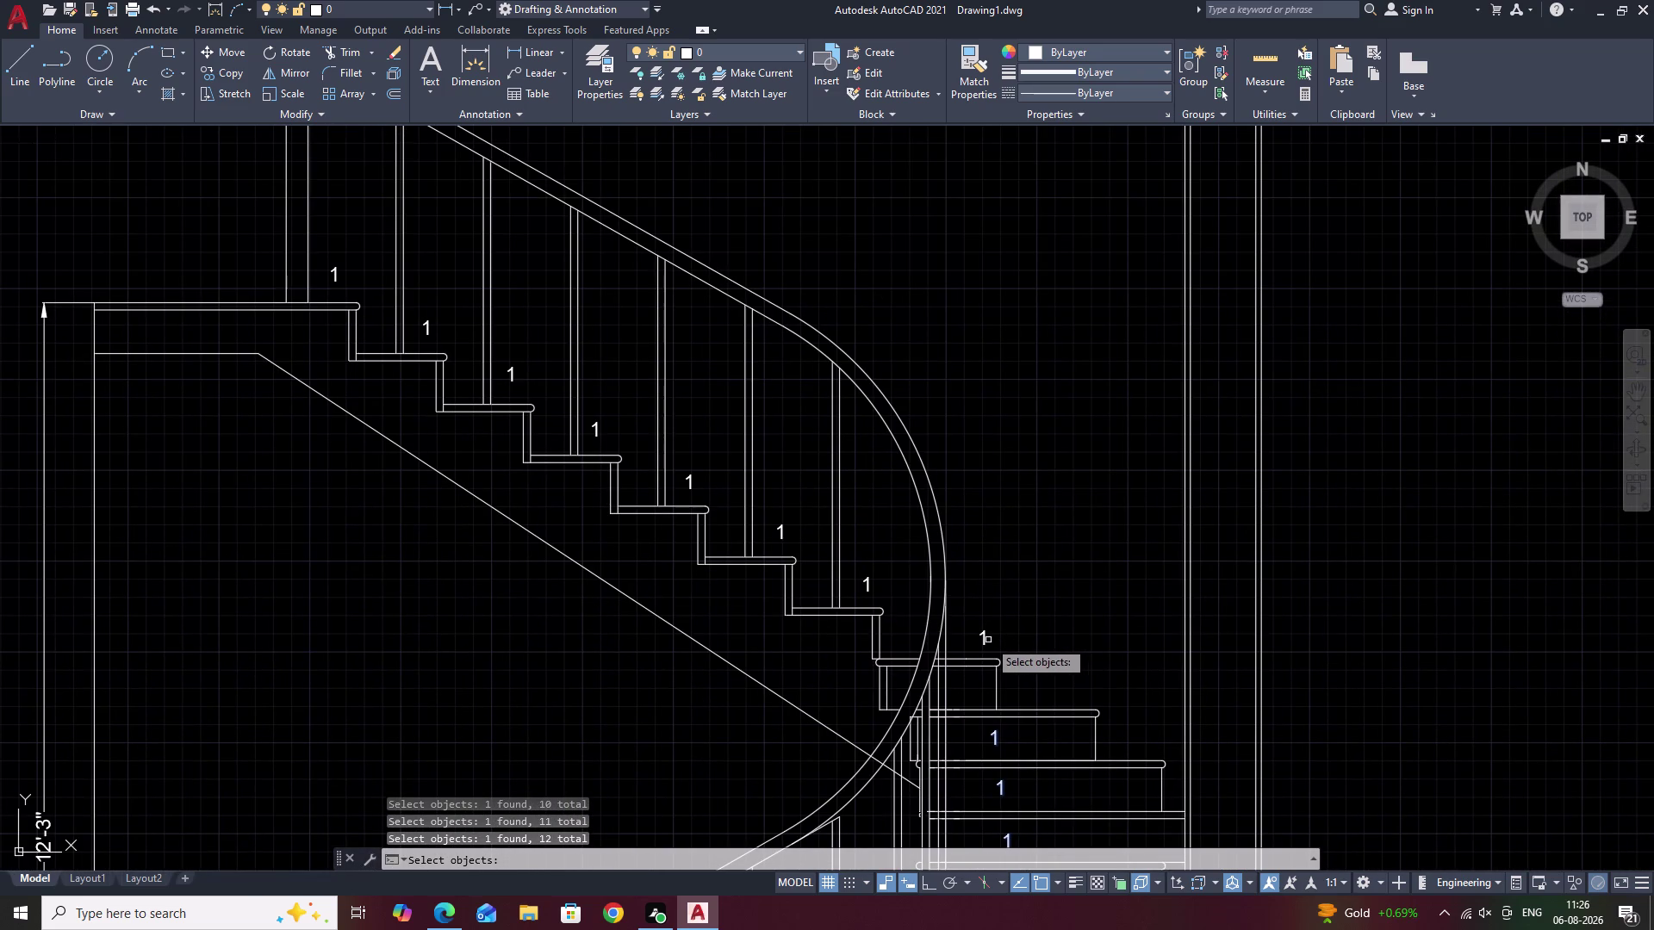
click(987, 640)
click(868, 588)
middle_drag(884, 597, 889, 607)
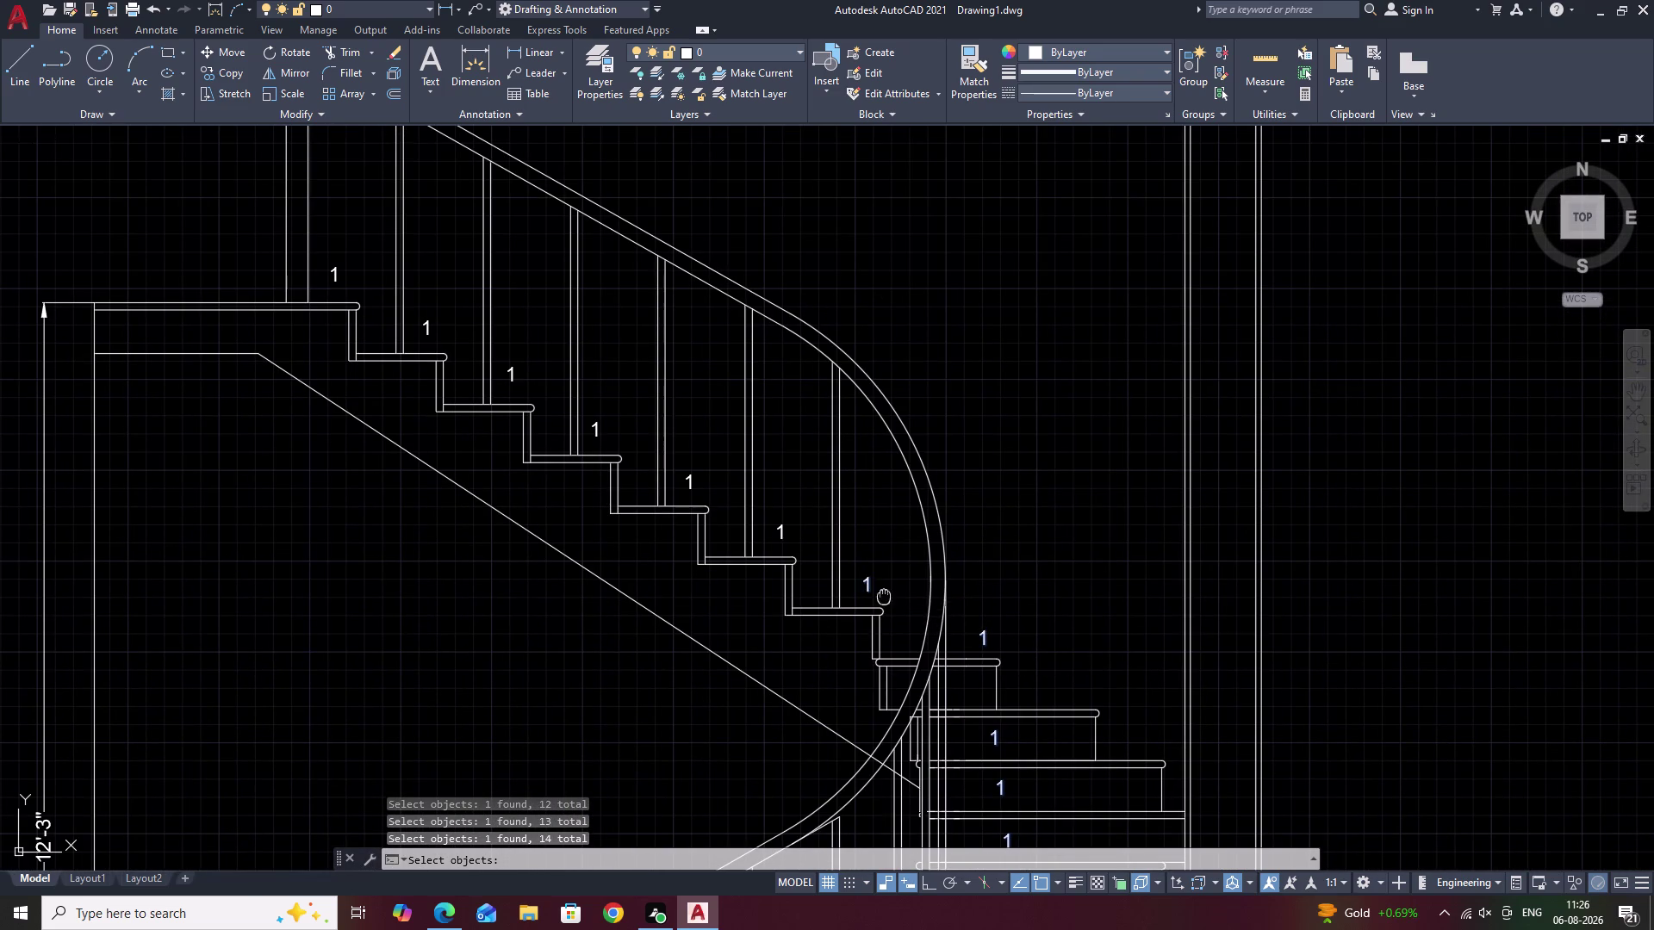
middle_drag(889, 607, 978, 727)
click(877, 662)
Pick the topmost tread labels, end selection, and sort by select order.
middle_drag(784, 632, 837, 706)
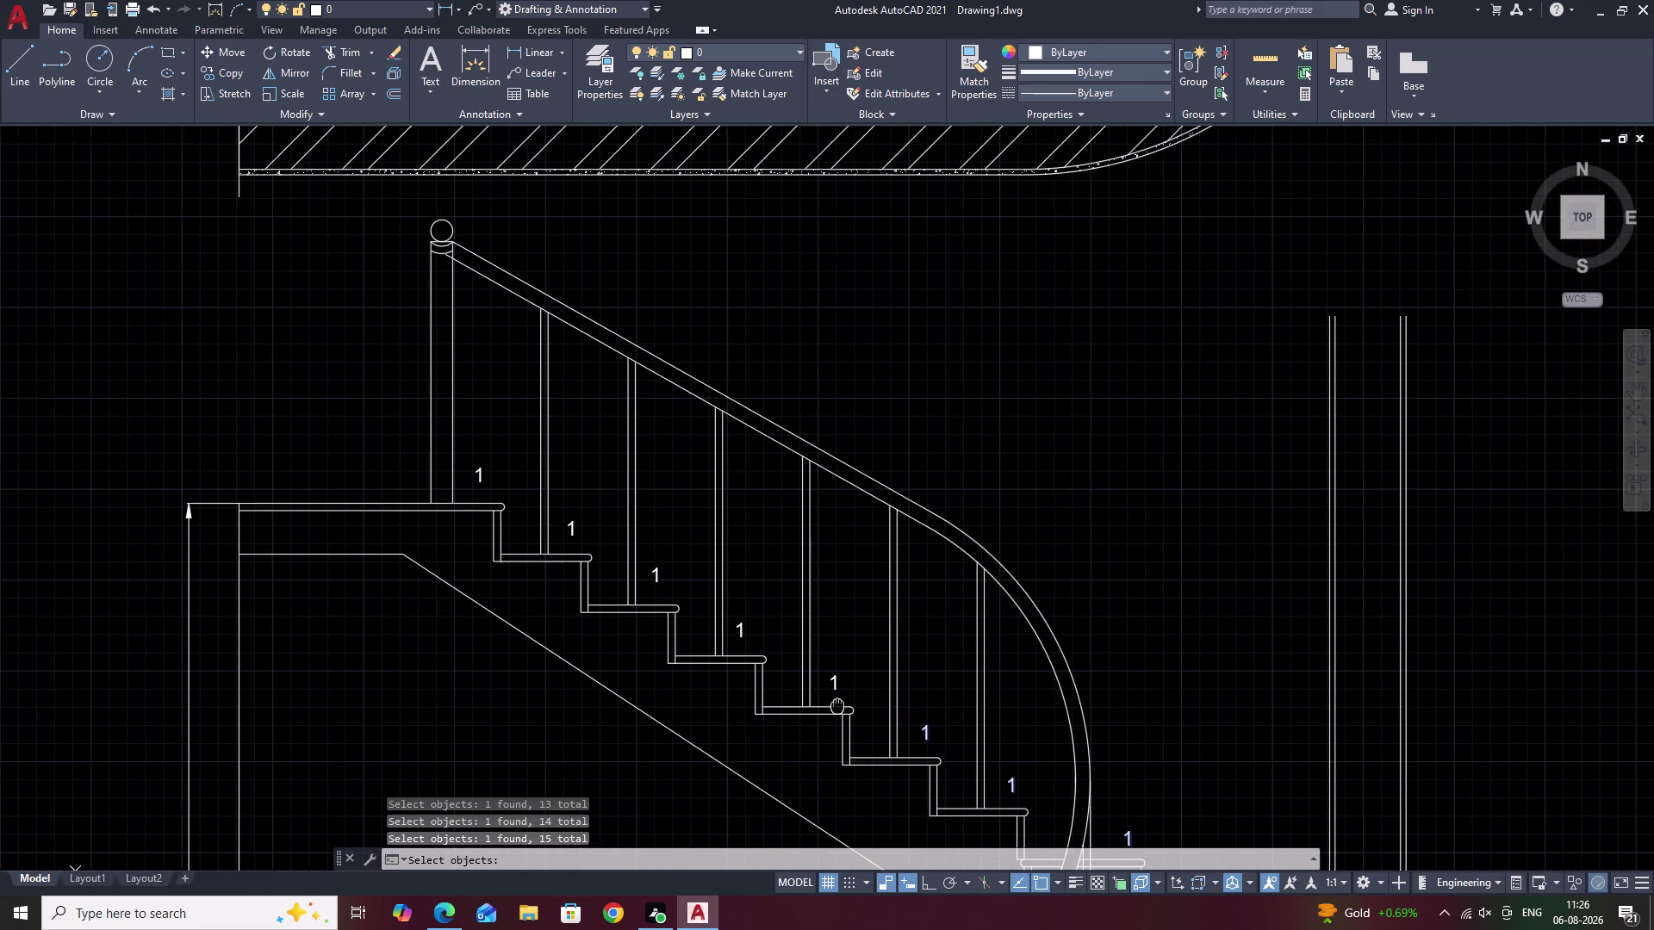
click(839, 689)
click(747, 640)
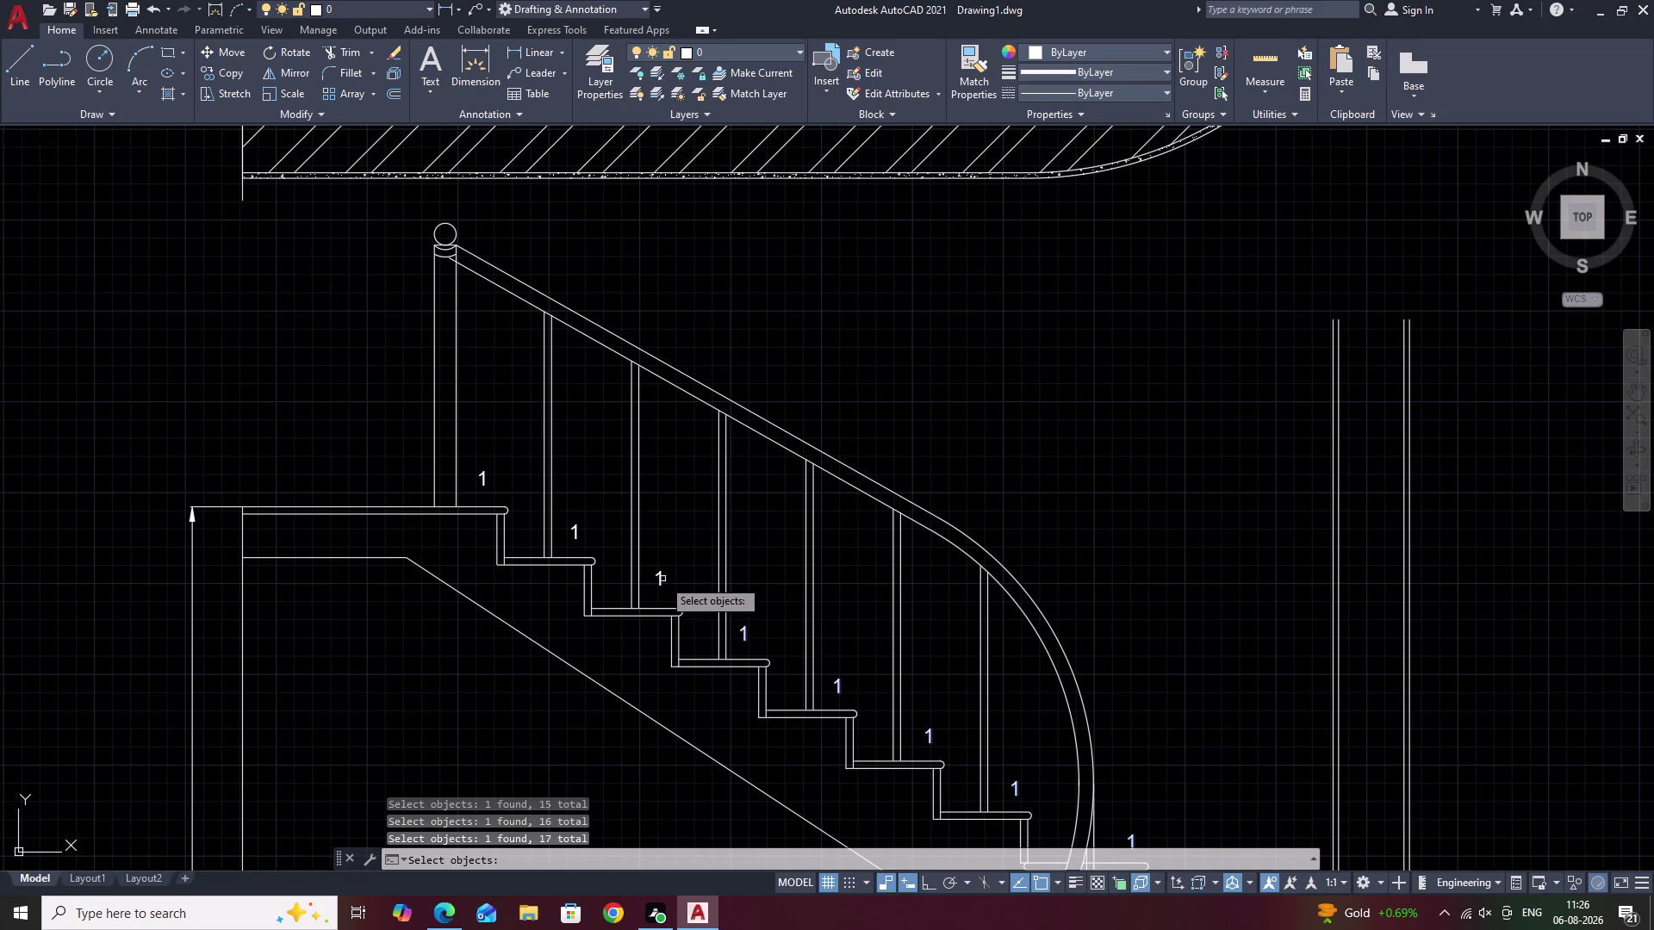
click(661, 581)
middle_drag(673, 597, 840, 737)
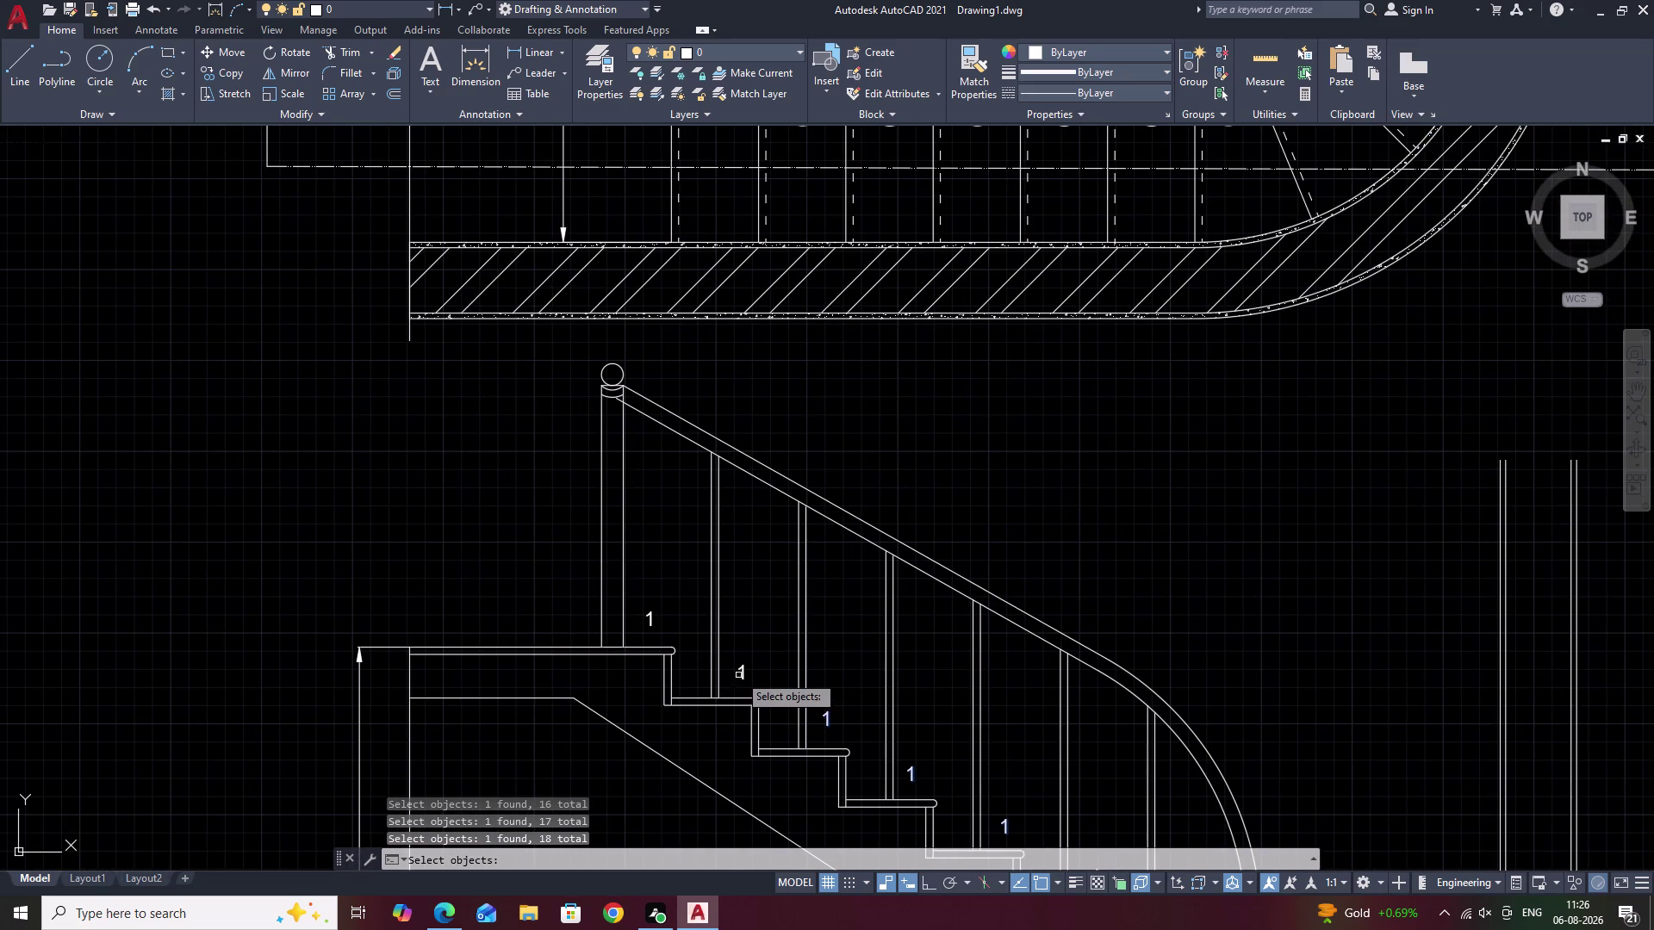
click(742, 673)
click(654, 619)
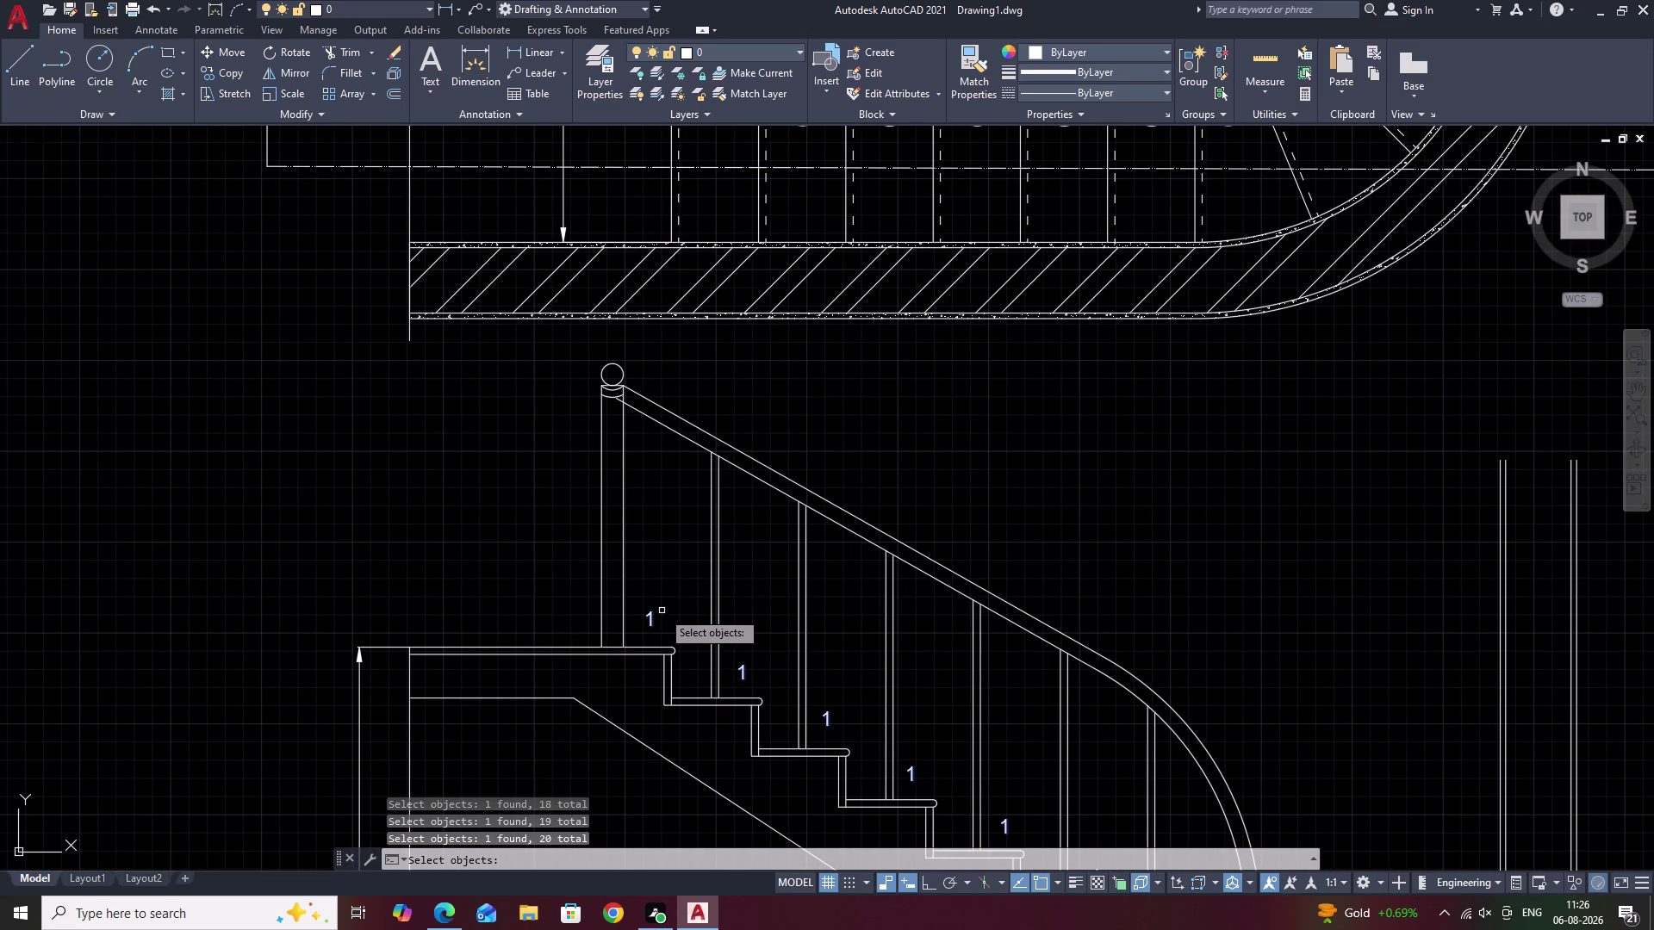
right_click(662, 611)
right_click(690, 688)
Number the labels starting at 1 with increment 1, overwriting the existing text.
drag(690, 687, 661, 610)
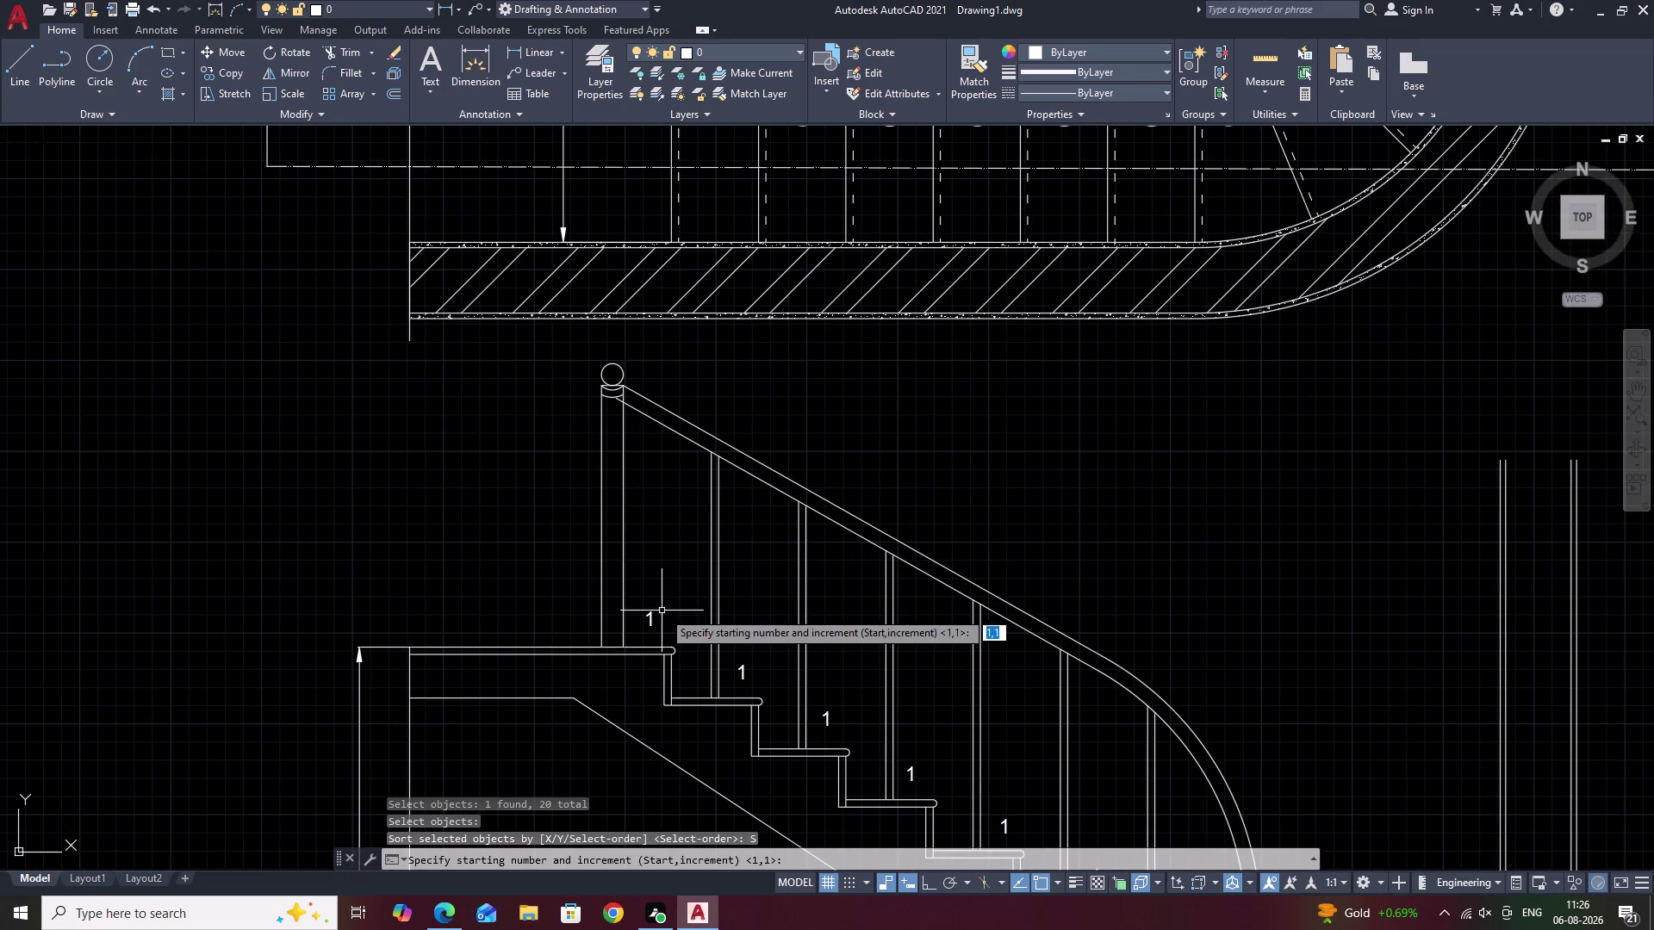
key(space)
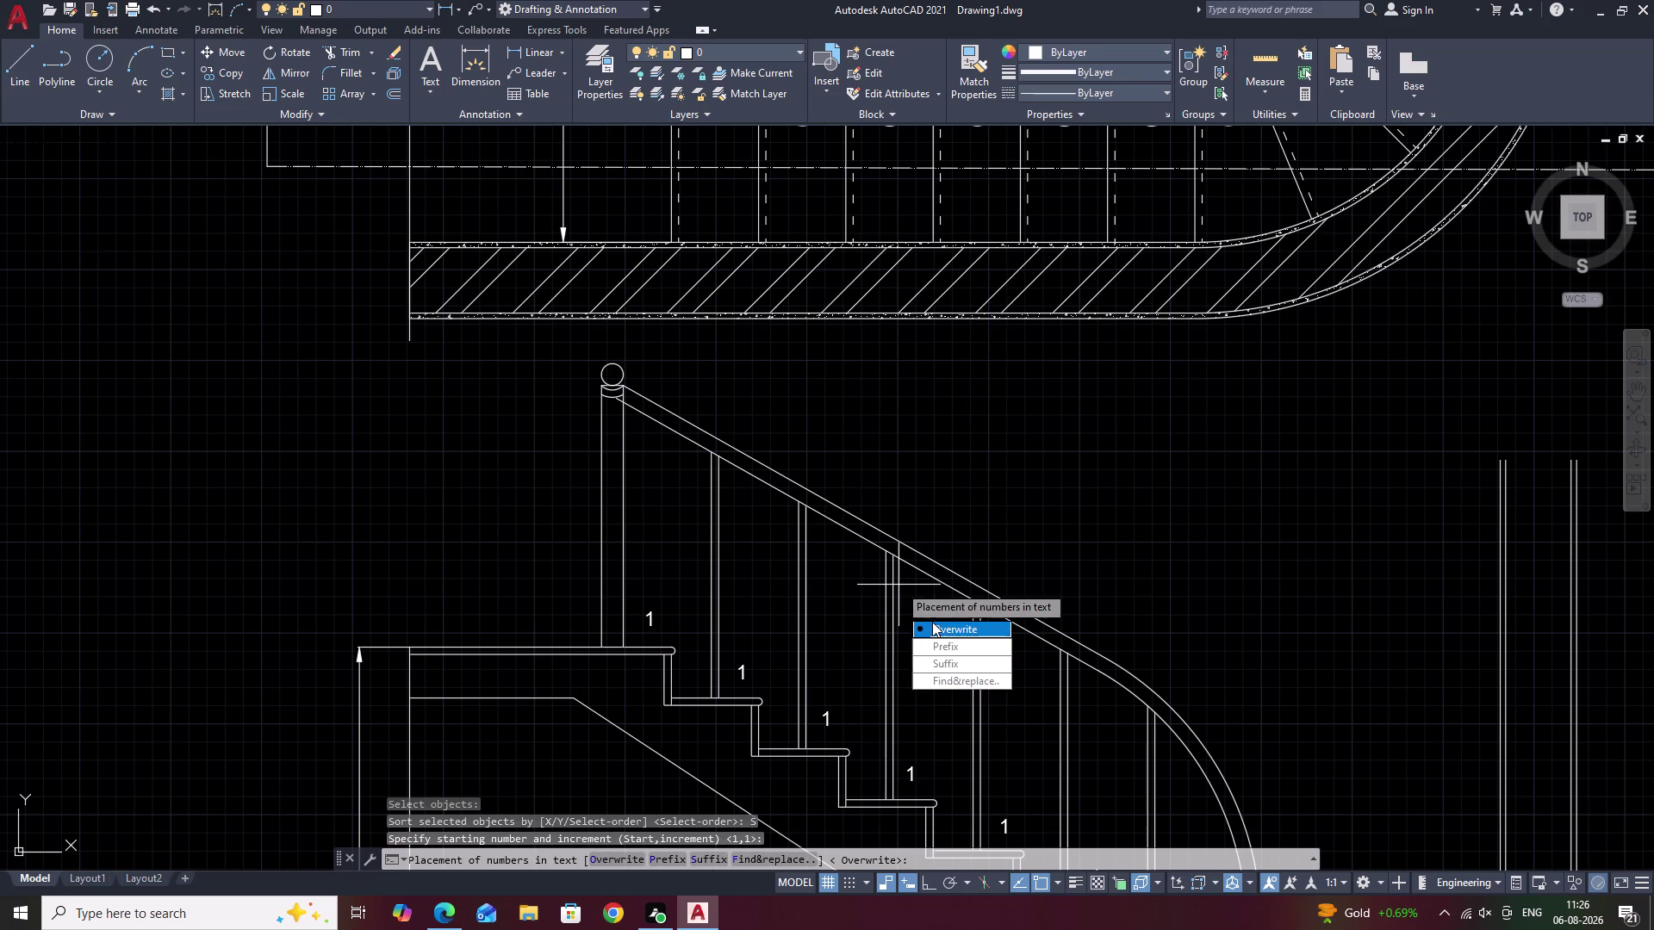
drag(935, 630, 899, 585)
scroll(down, 3)
Zoom and pan along the staircase to check labels 1 through 20.
middle_drag(925, 647, 923, 534)
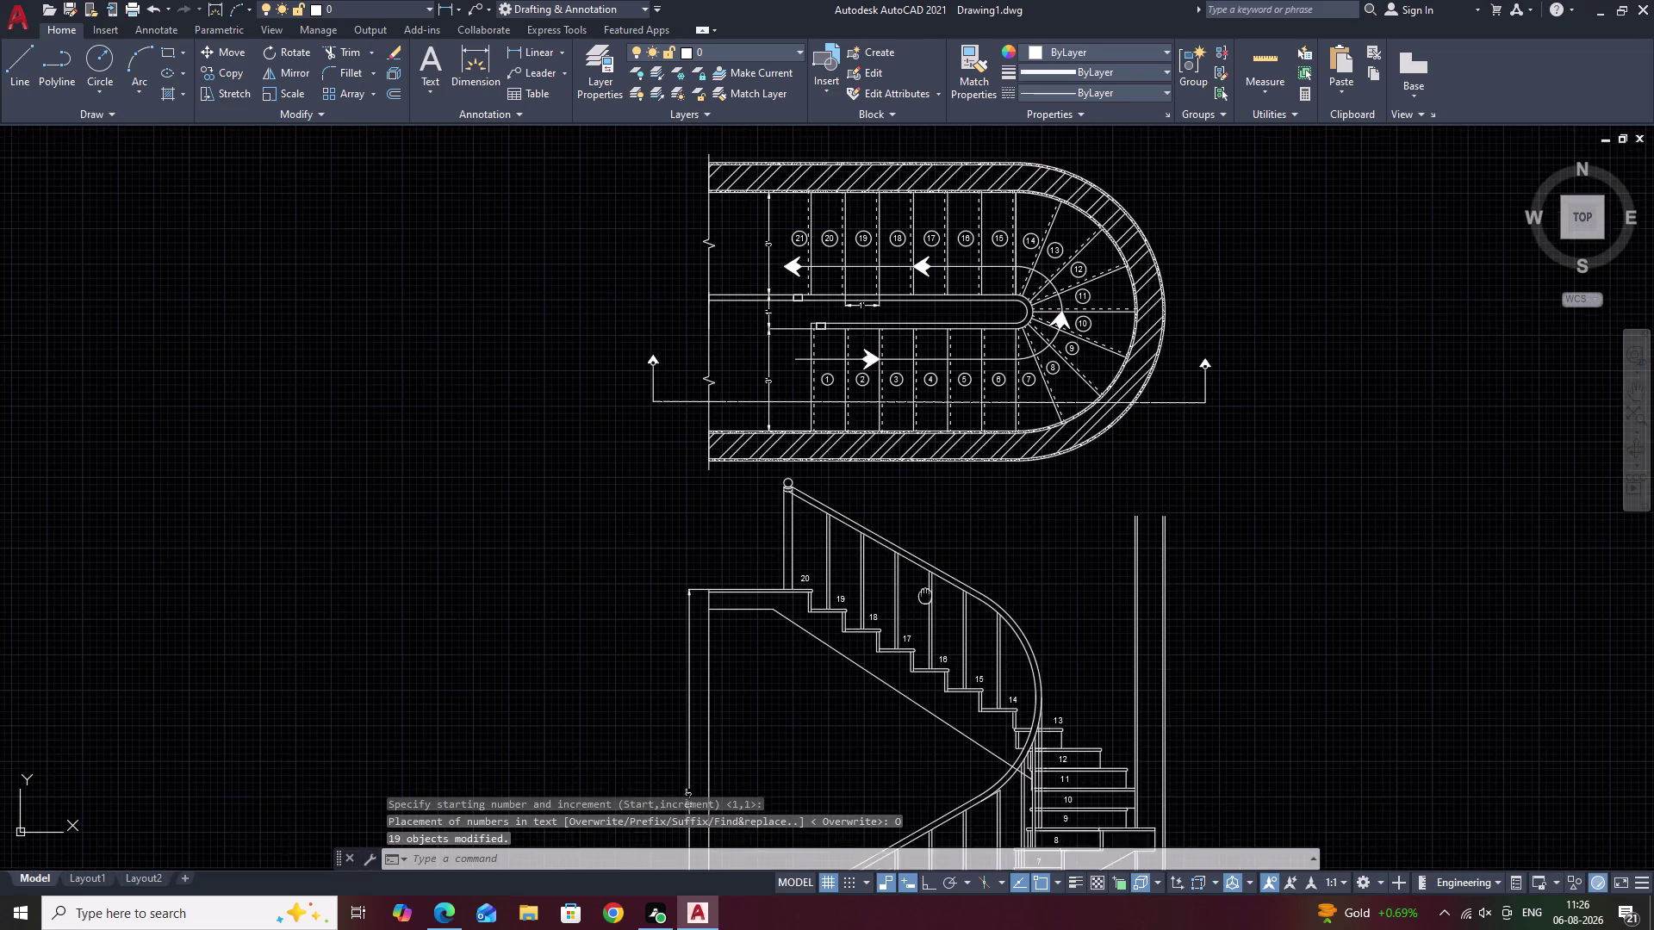
middle_drag(923, 534, 923, 478)
middle_drag(1031, 639, 1030, 567)
scroll(up, 3)
middle_drag(986, 652, 990, 634)
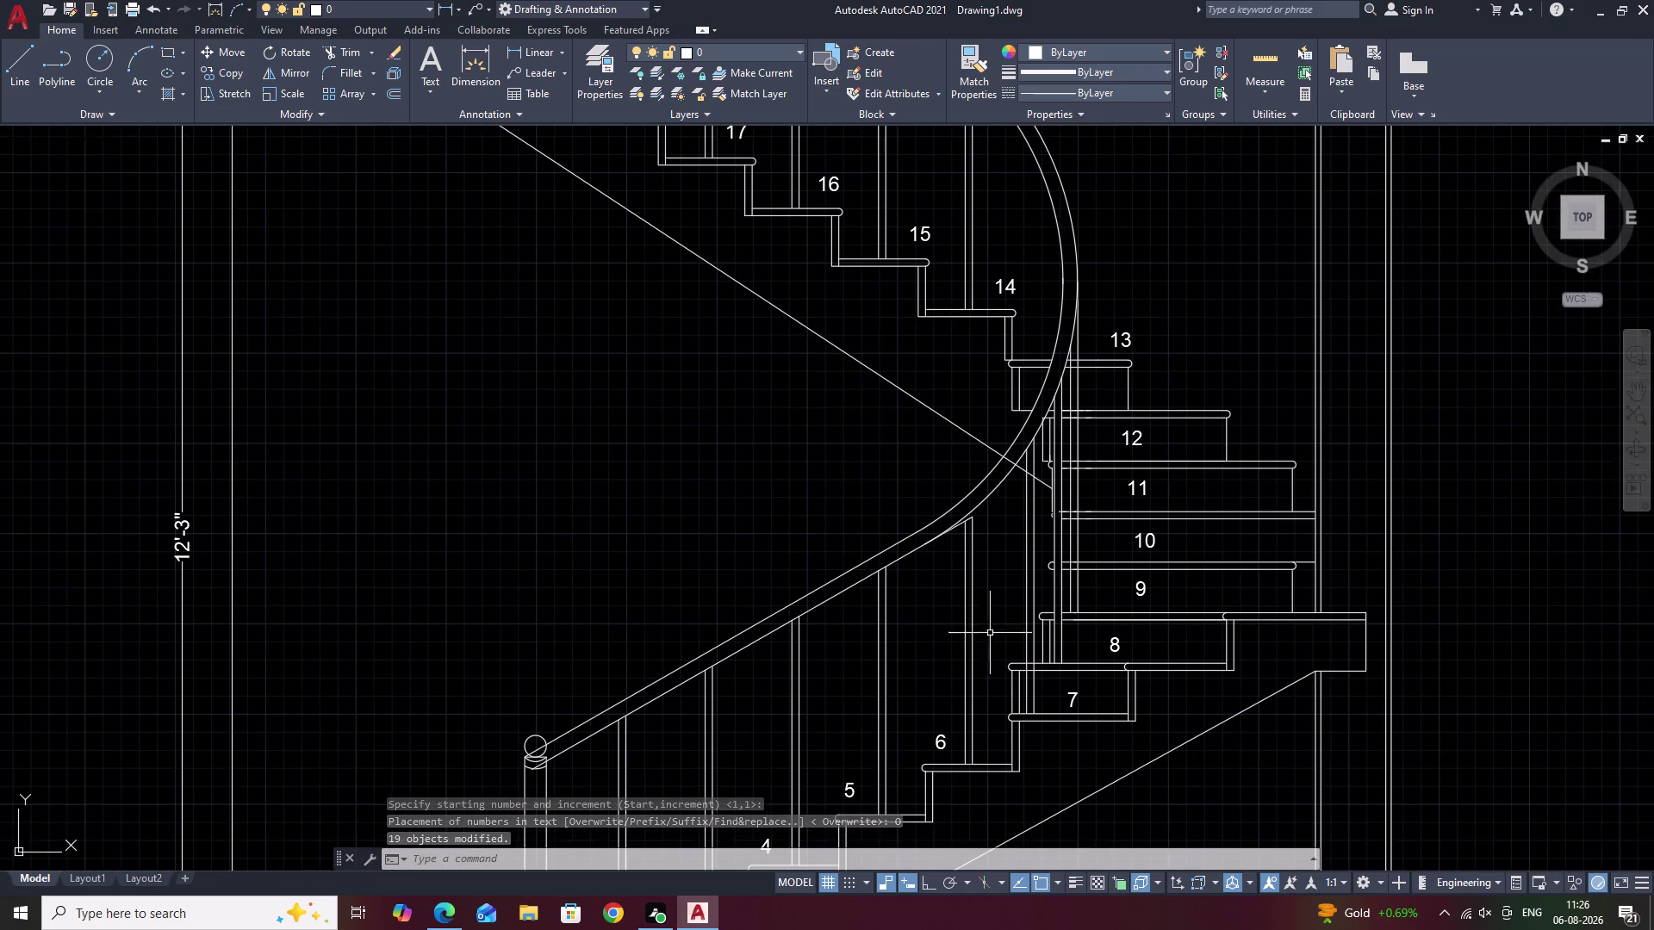
scroll(down, 3)
scroll(up, 3)
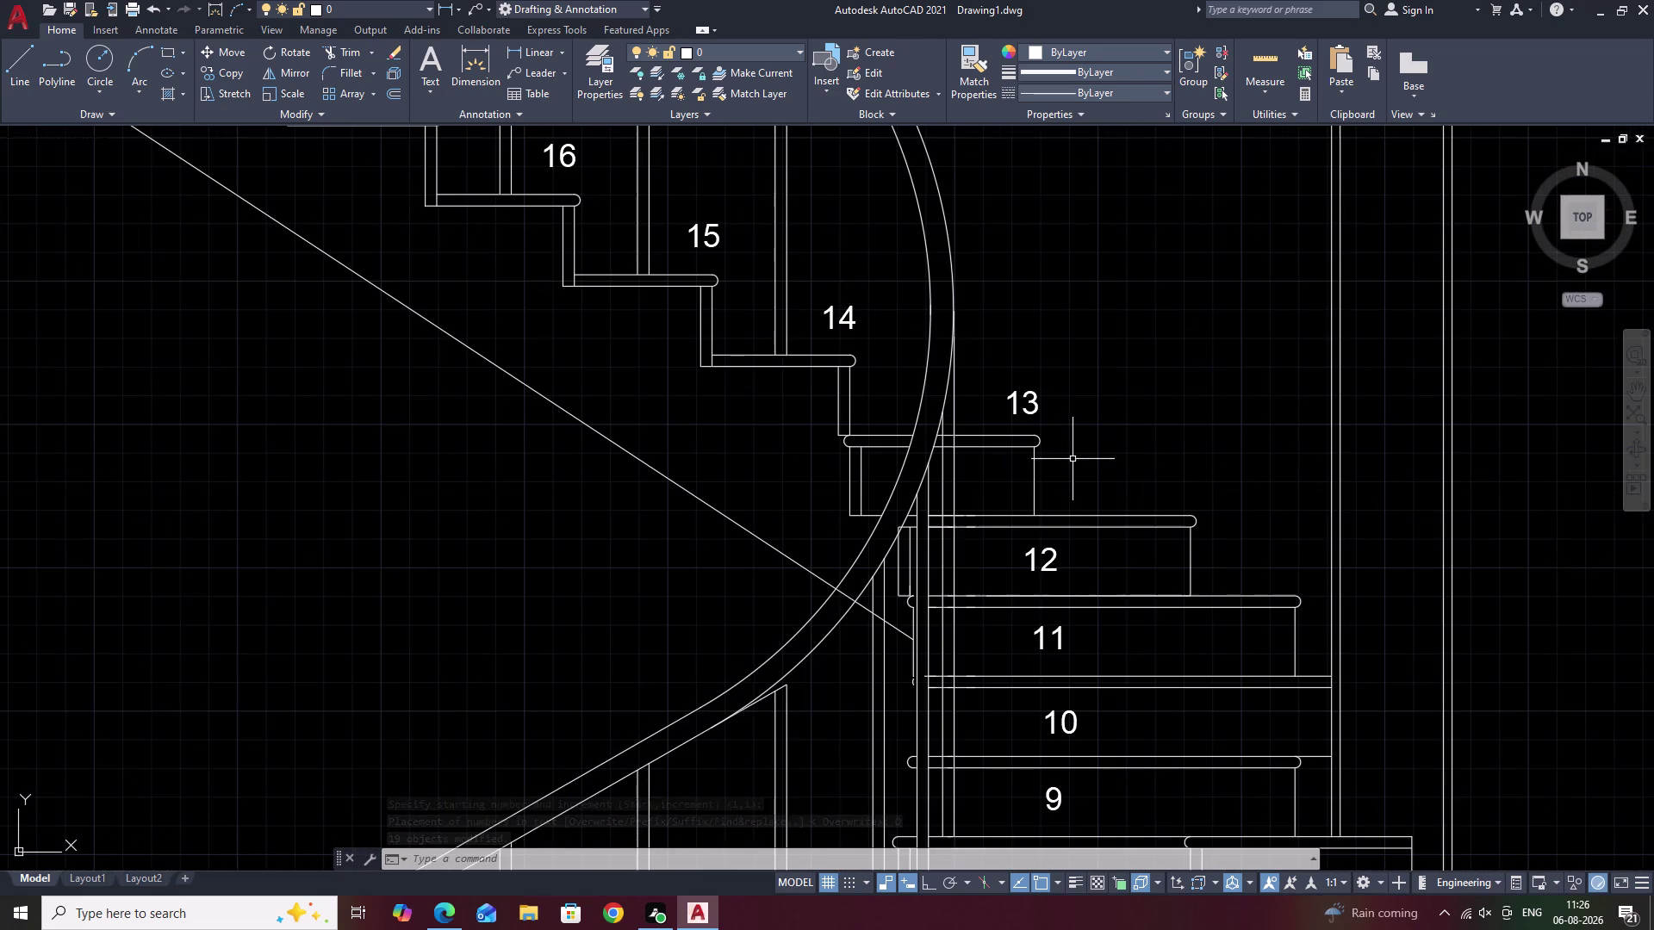
scroll(down, 3)
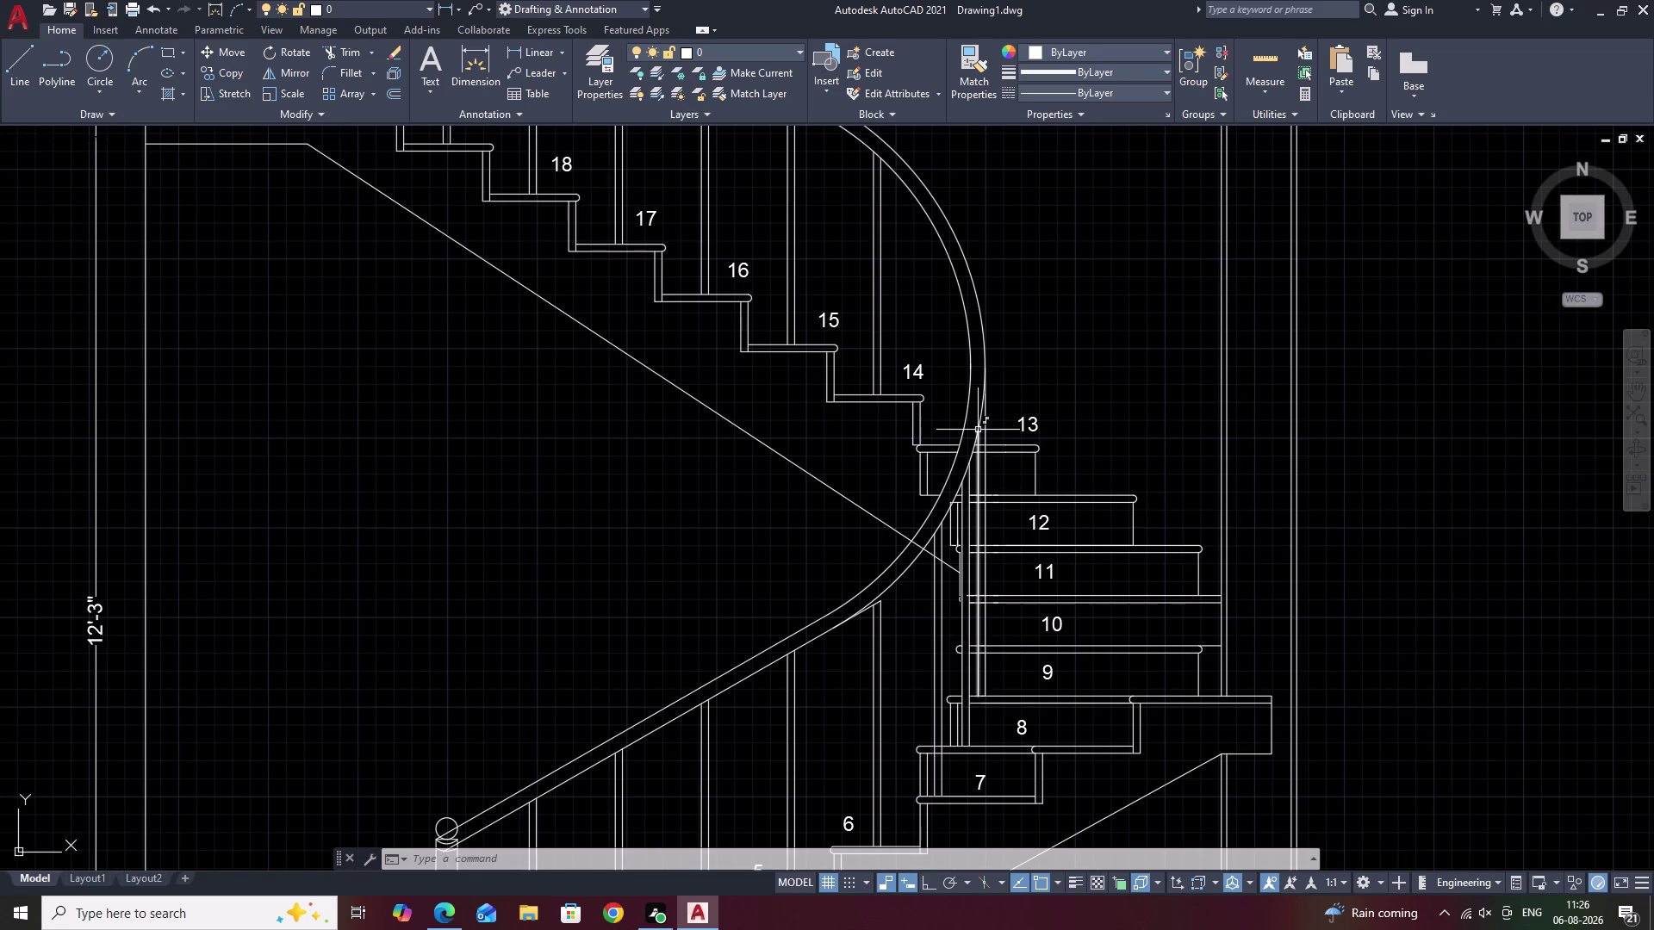
scroll(up, 3)
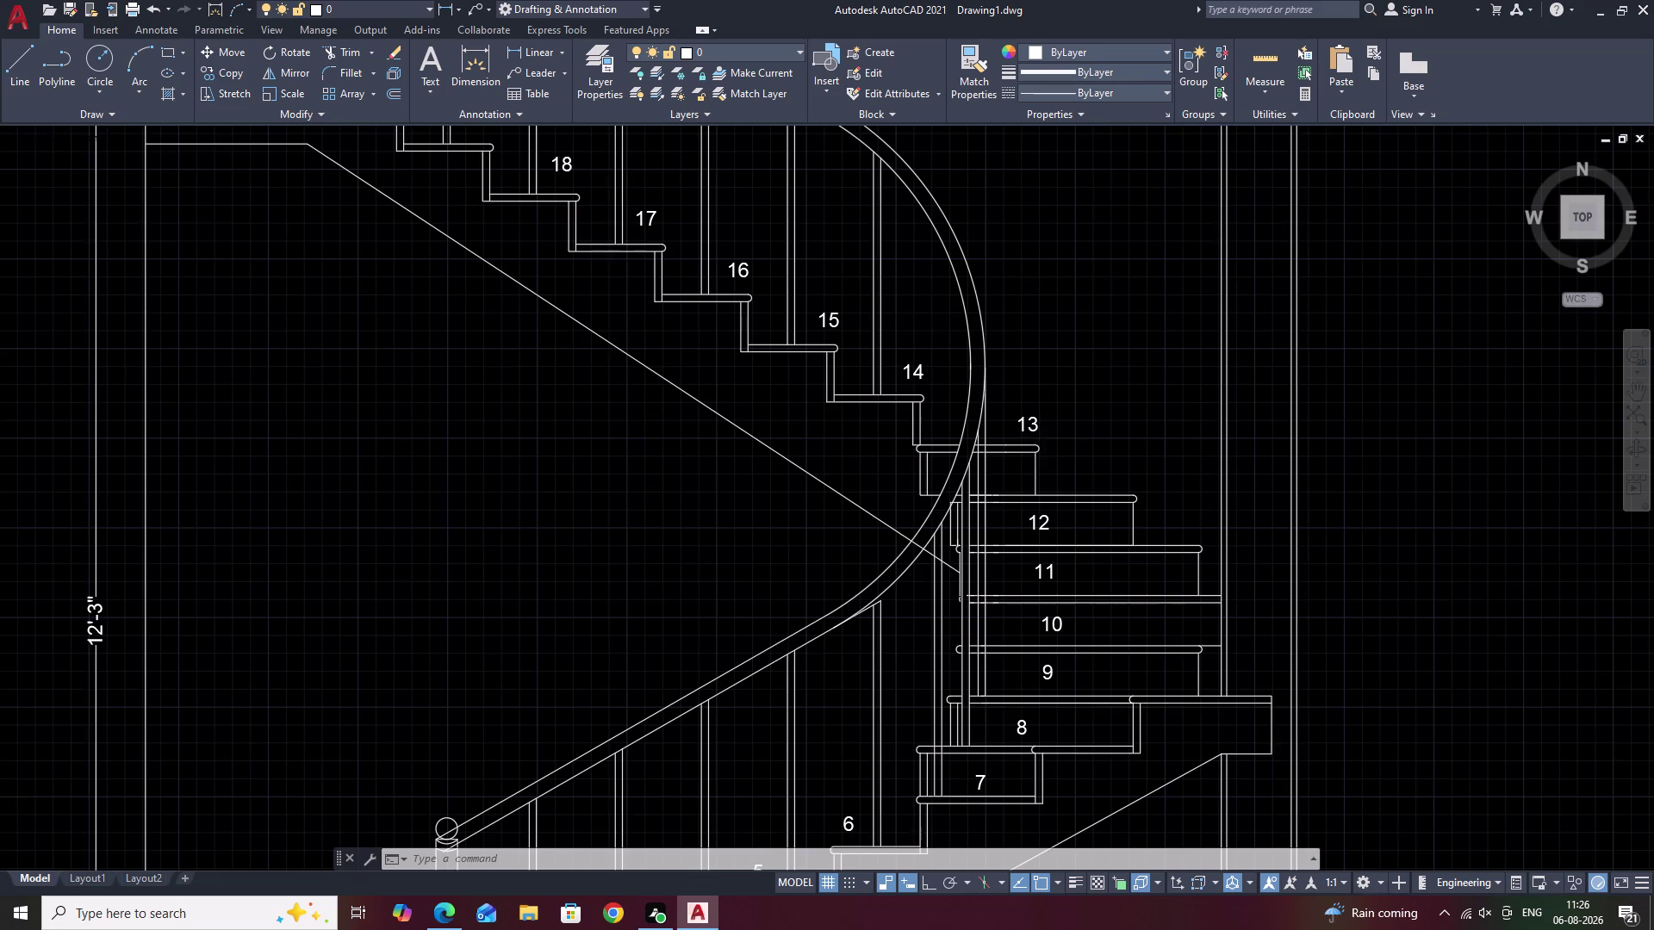
scroll(down, 3)
middle_drag(1149, 669, 1160, 538)
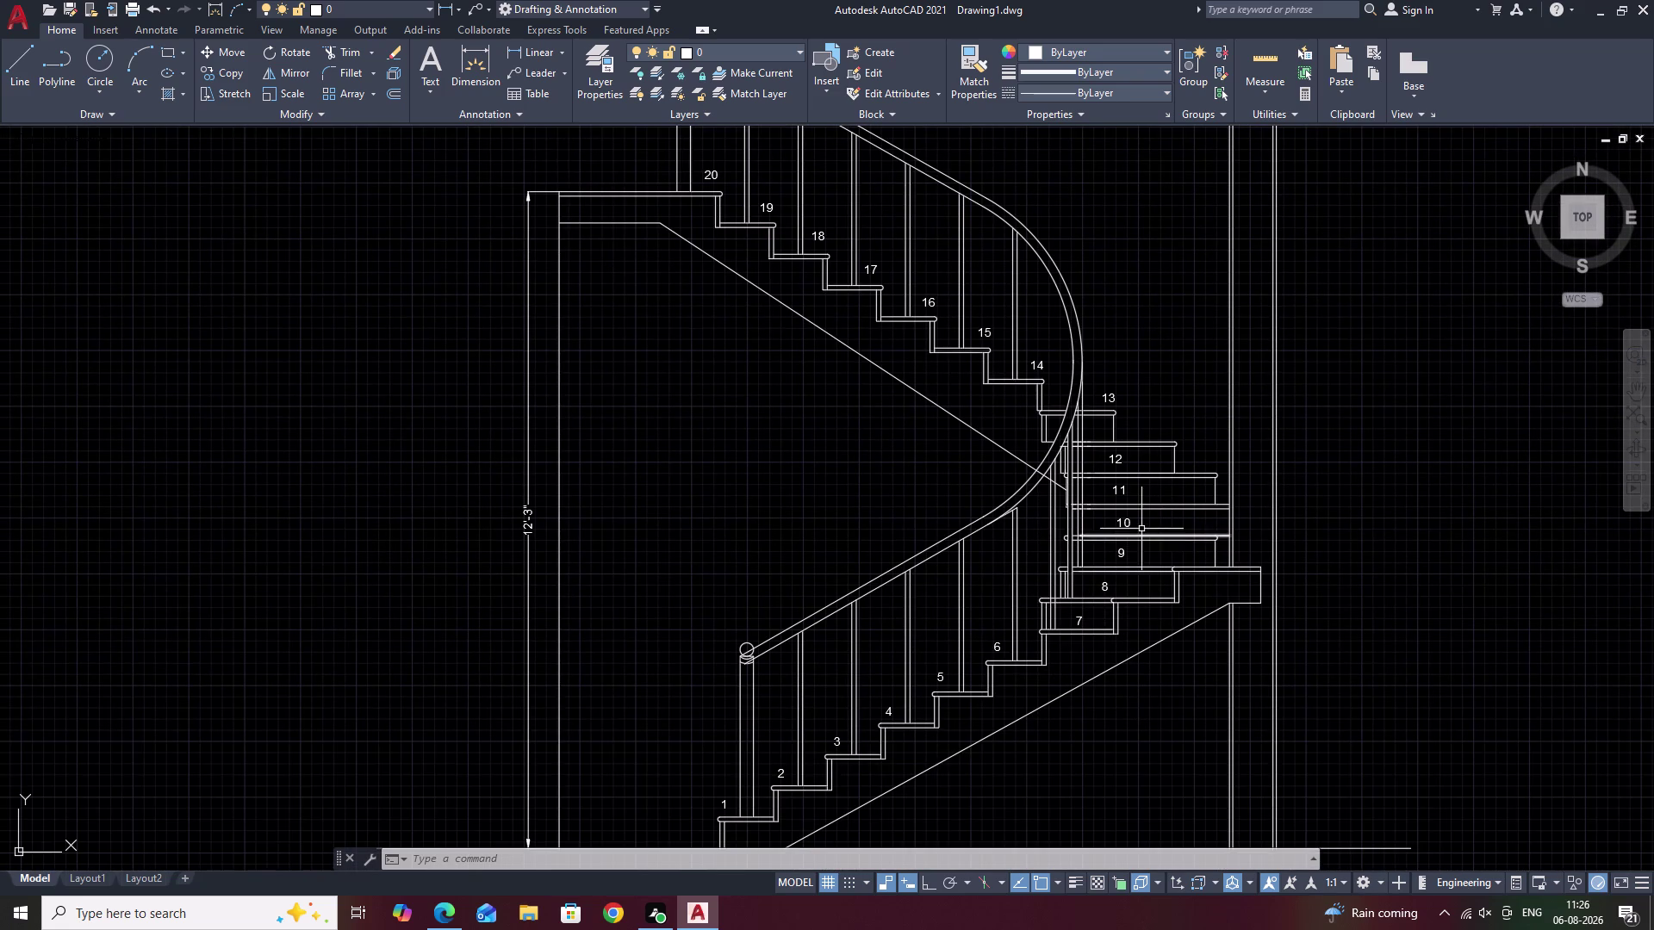
scroll(up, 3)
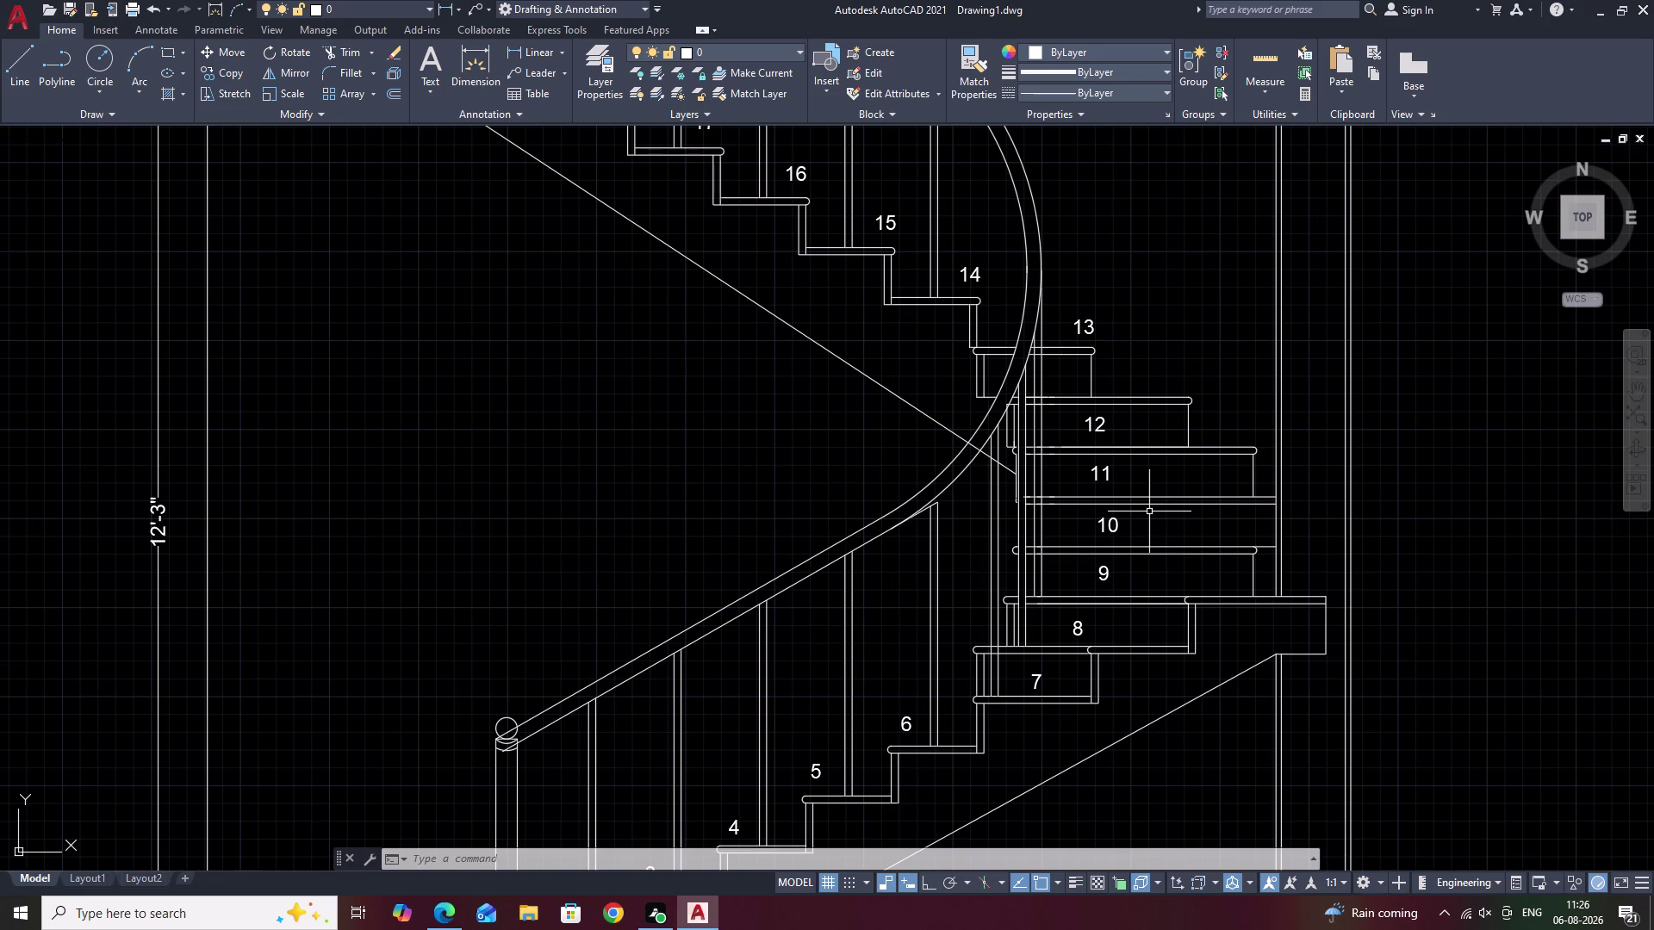
click(1084, 329)
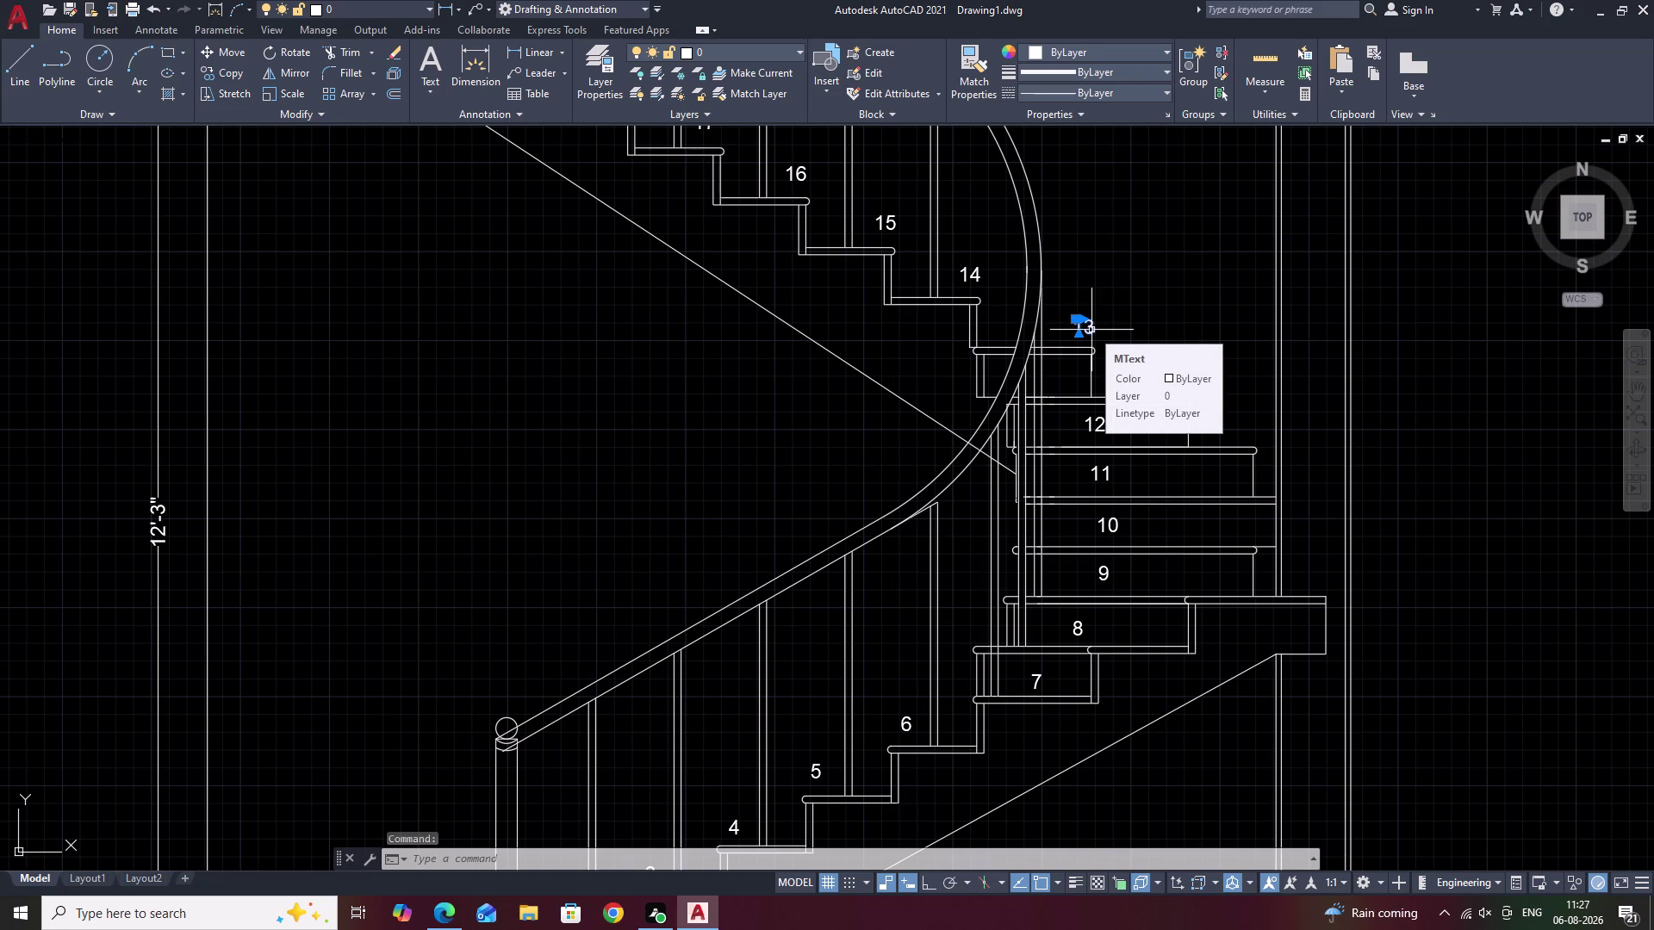
Undo the TCOUNT renumbering with Ctrl+Z twice, then cancel with Esc.
middle_drag(1097, 331, 1131, 419)
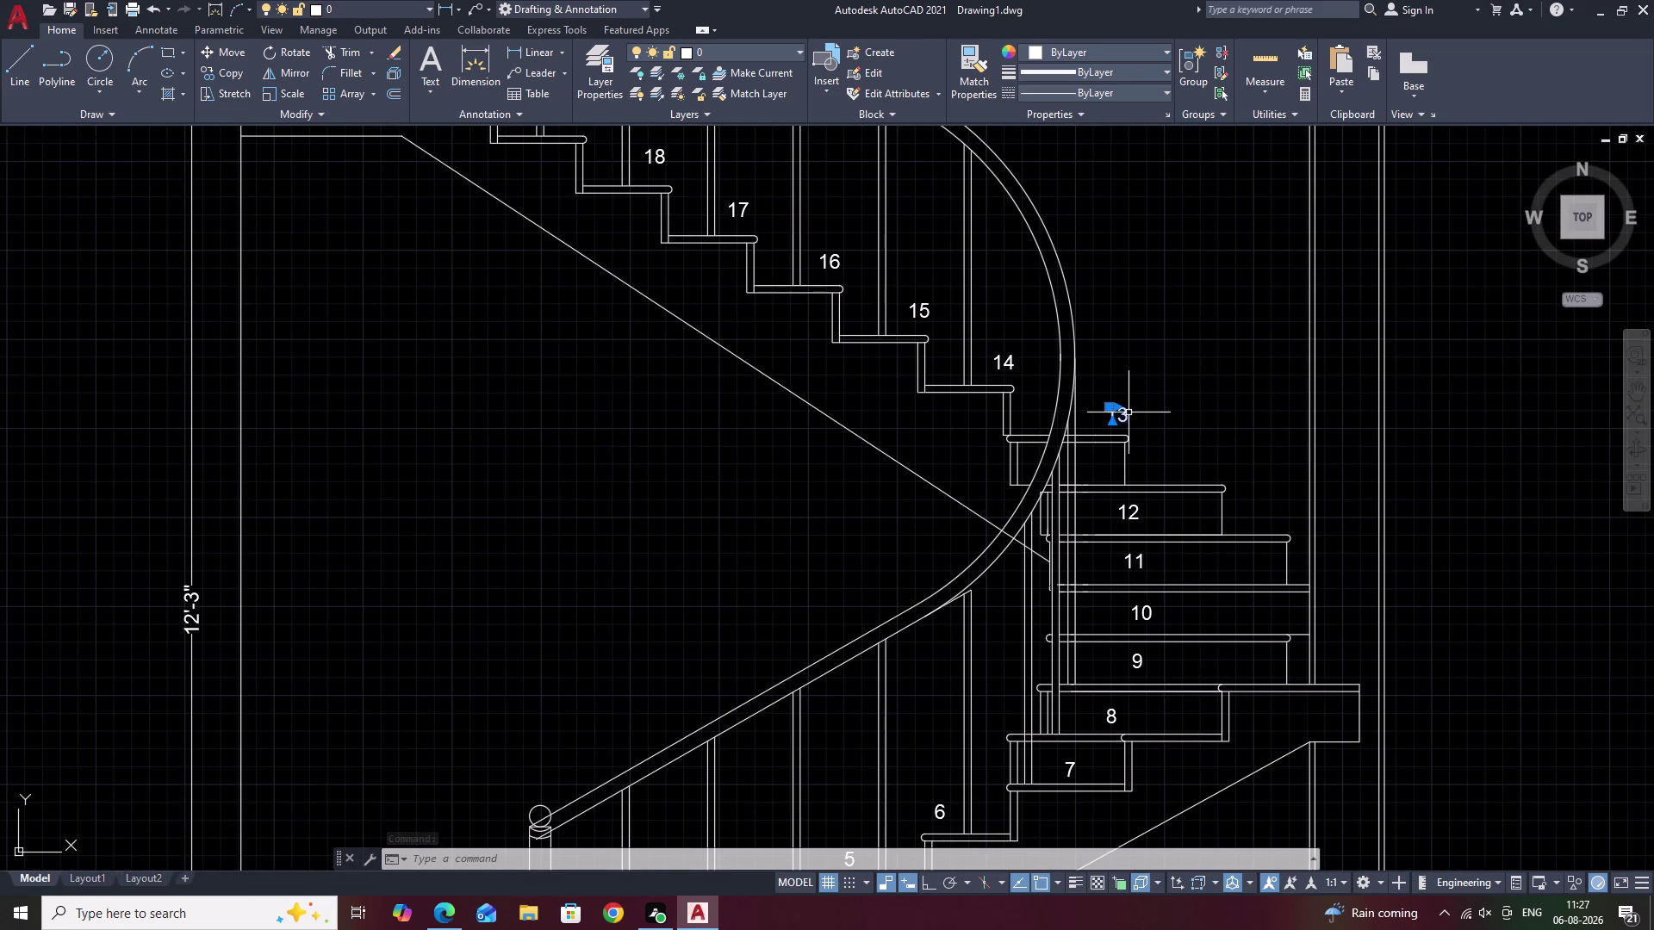
key(ctrl+z)
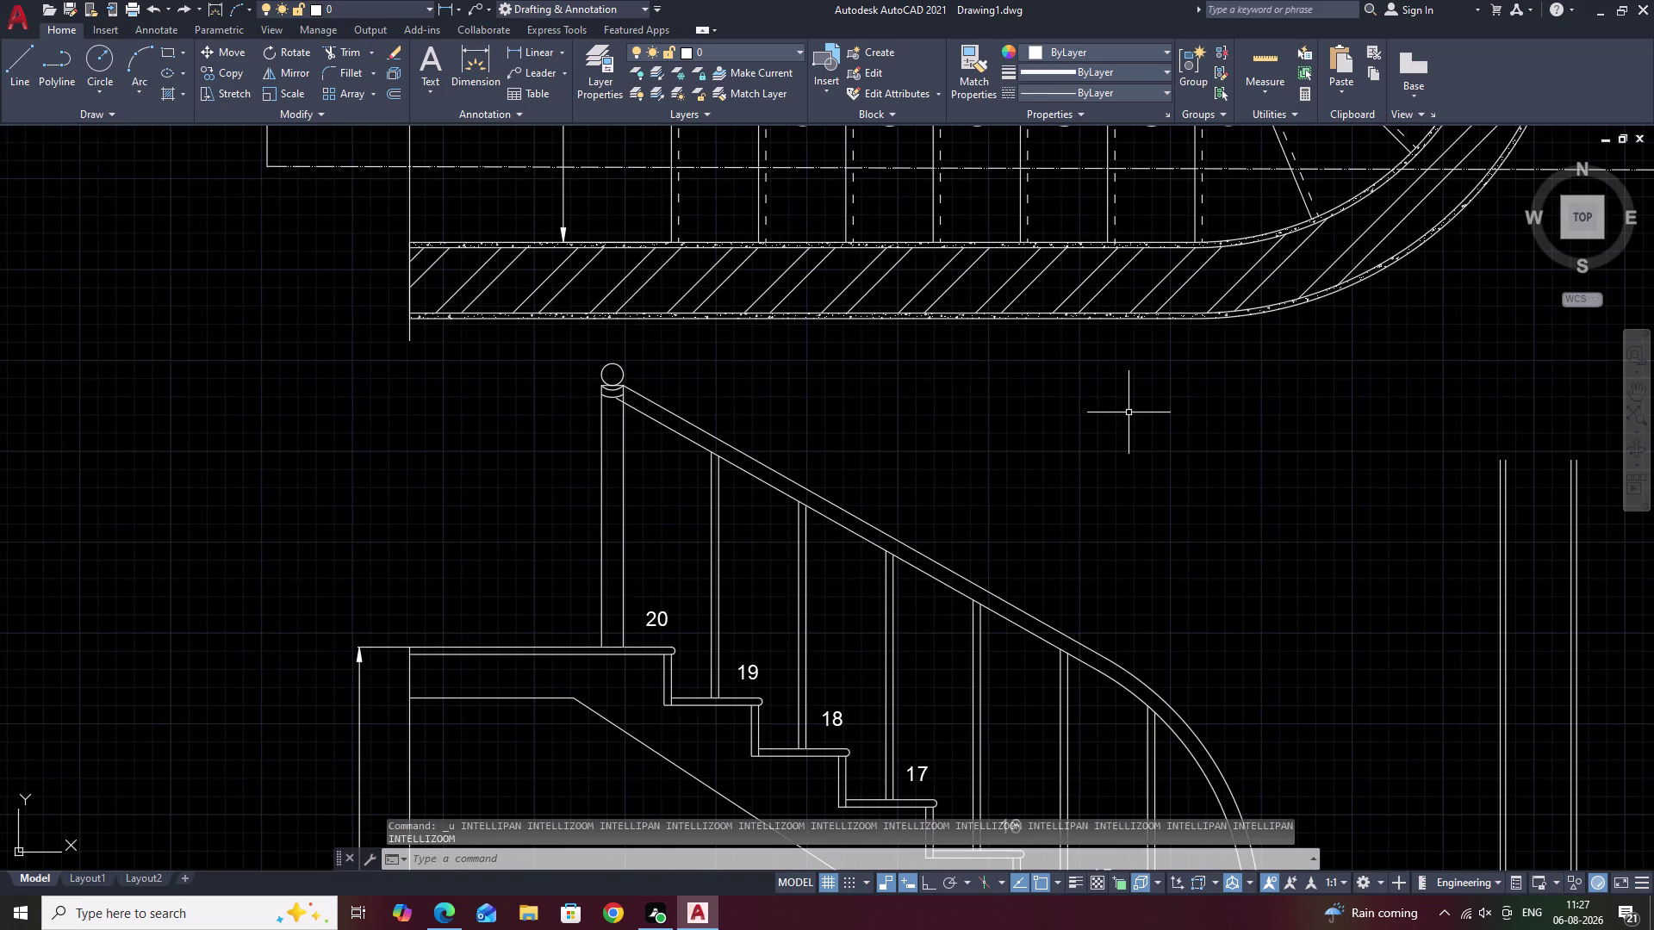
key(ctrl+z)
middle_drag(1240, 361, 960, 485)
scroll(up, 3)
key(Escape)
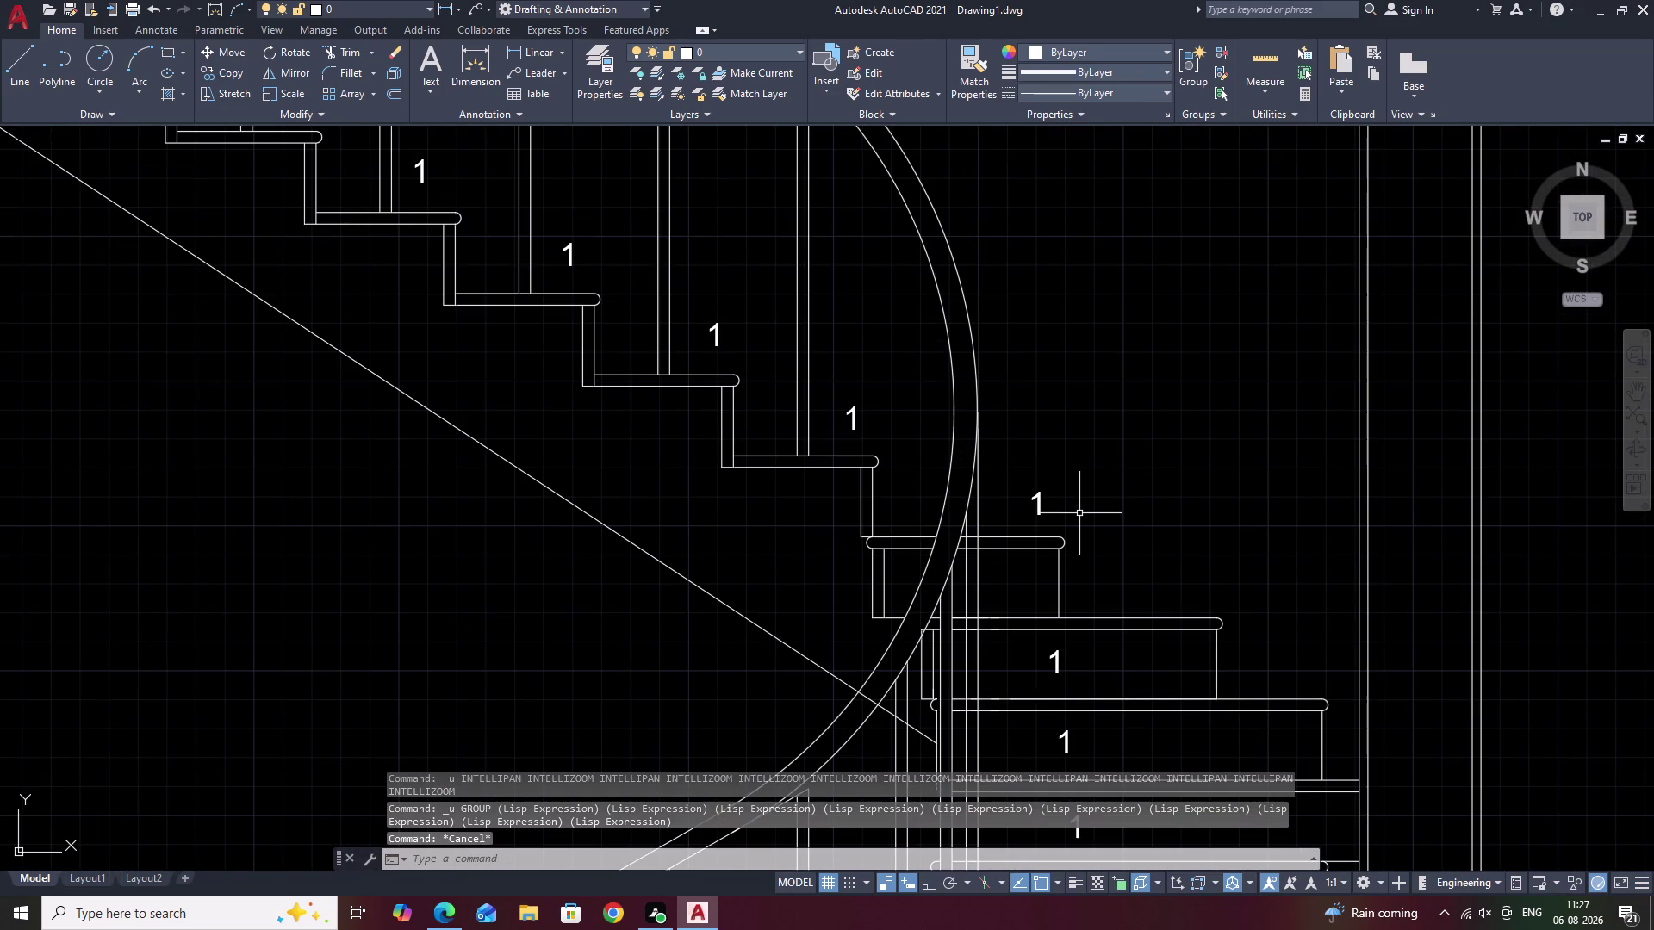
Copy a '1' label onto the tread below near the landing.
text(CO)
key(space)
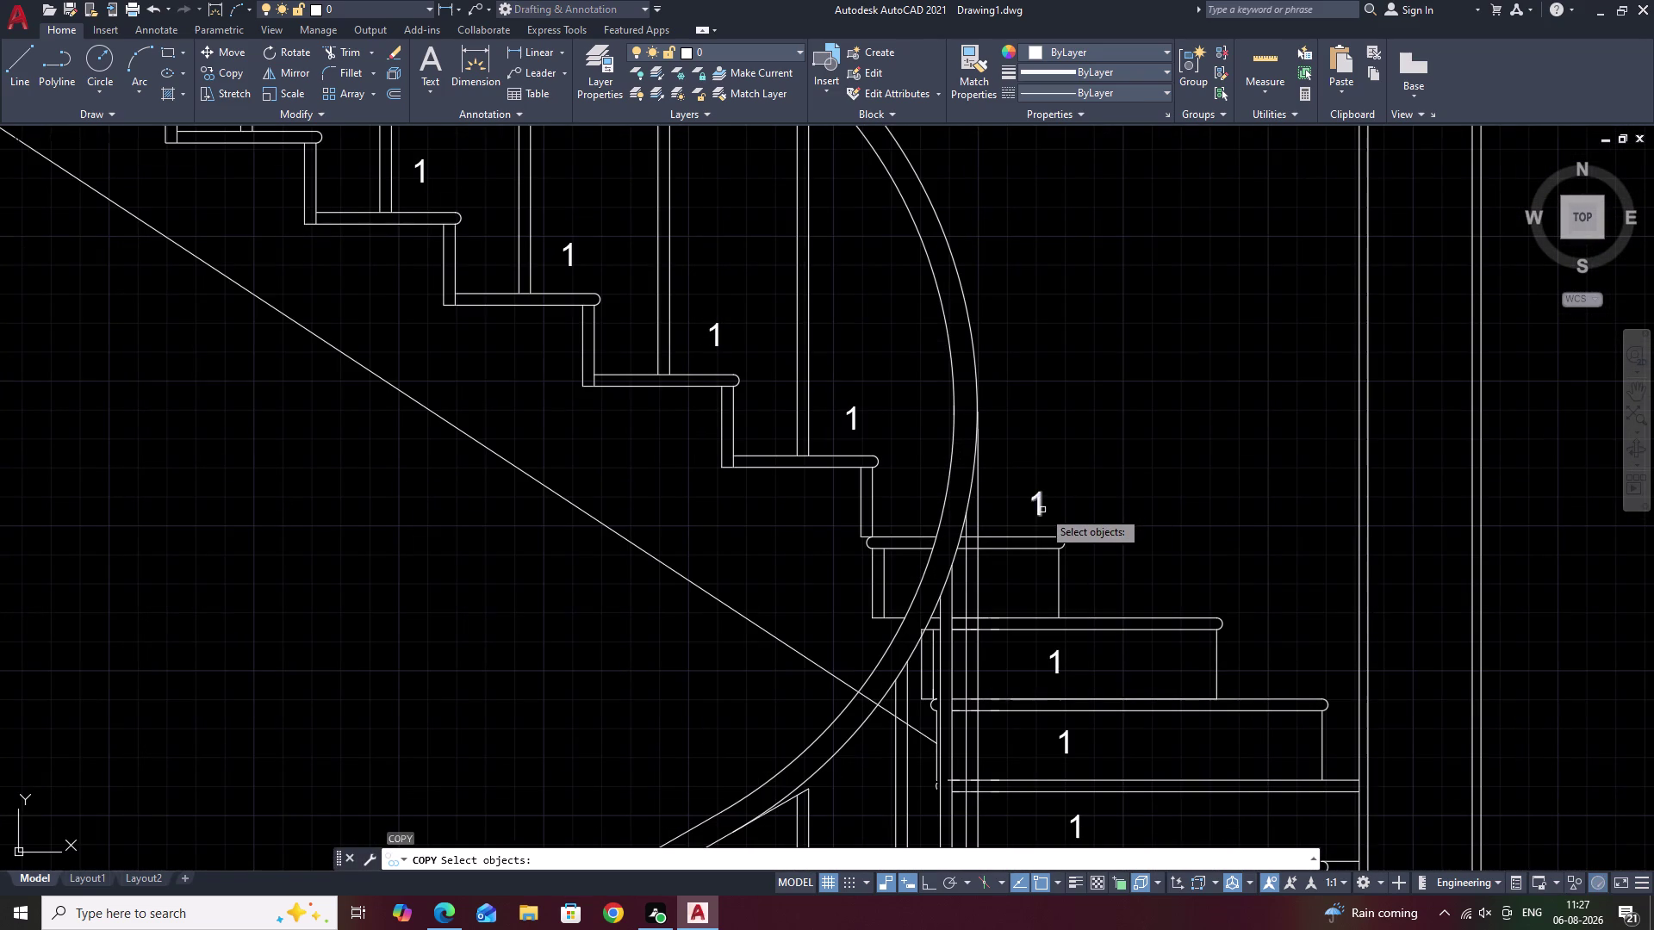
click(1041, 509)
right_click(1068, 499)
scroll(up, 3)
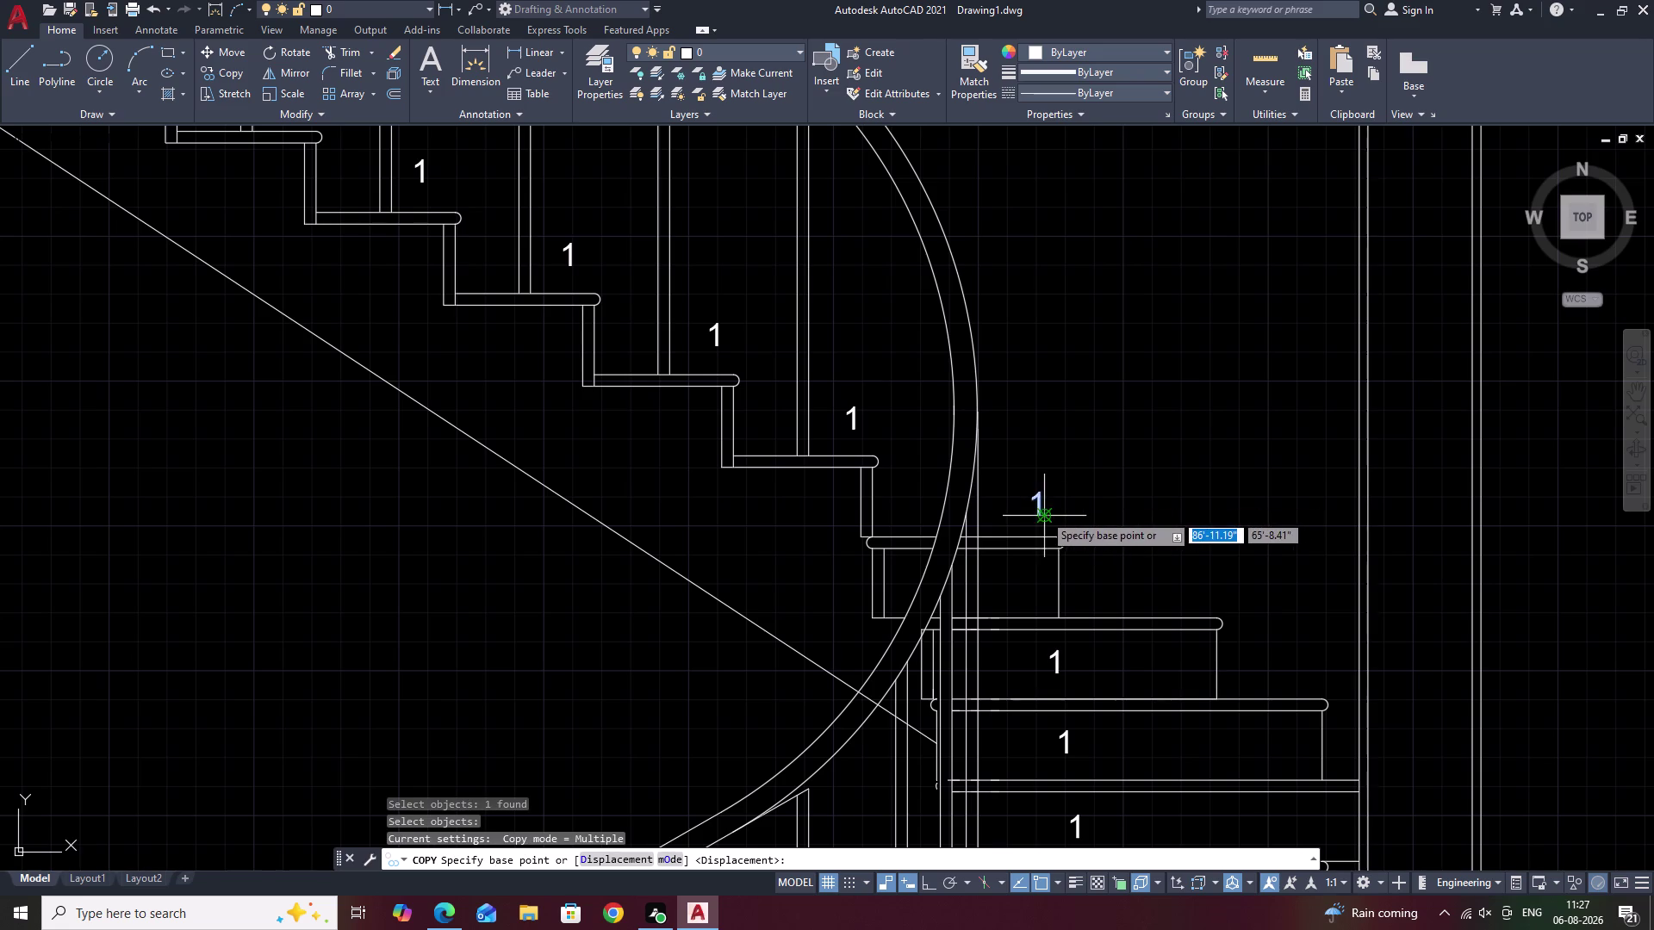
click(1028, 512)
scroll(down, 3)
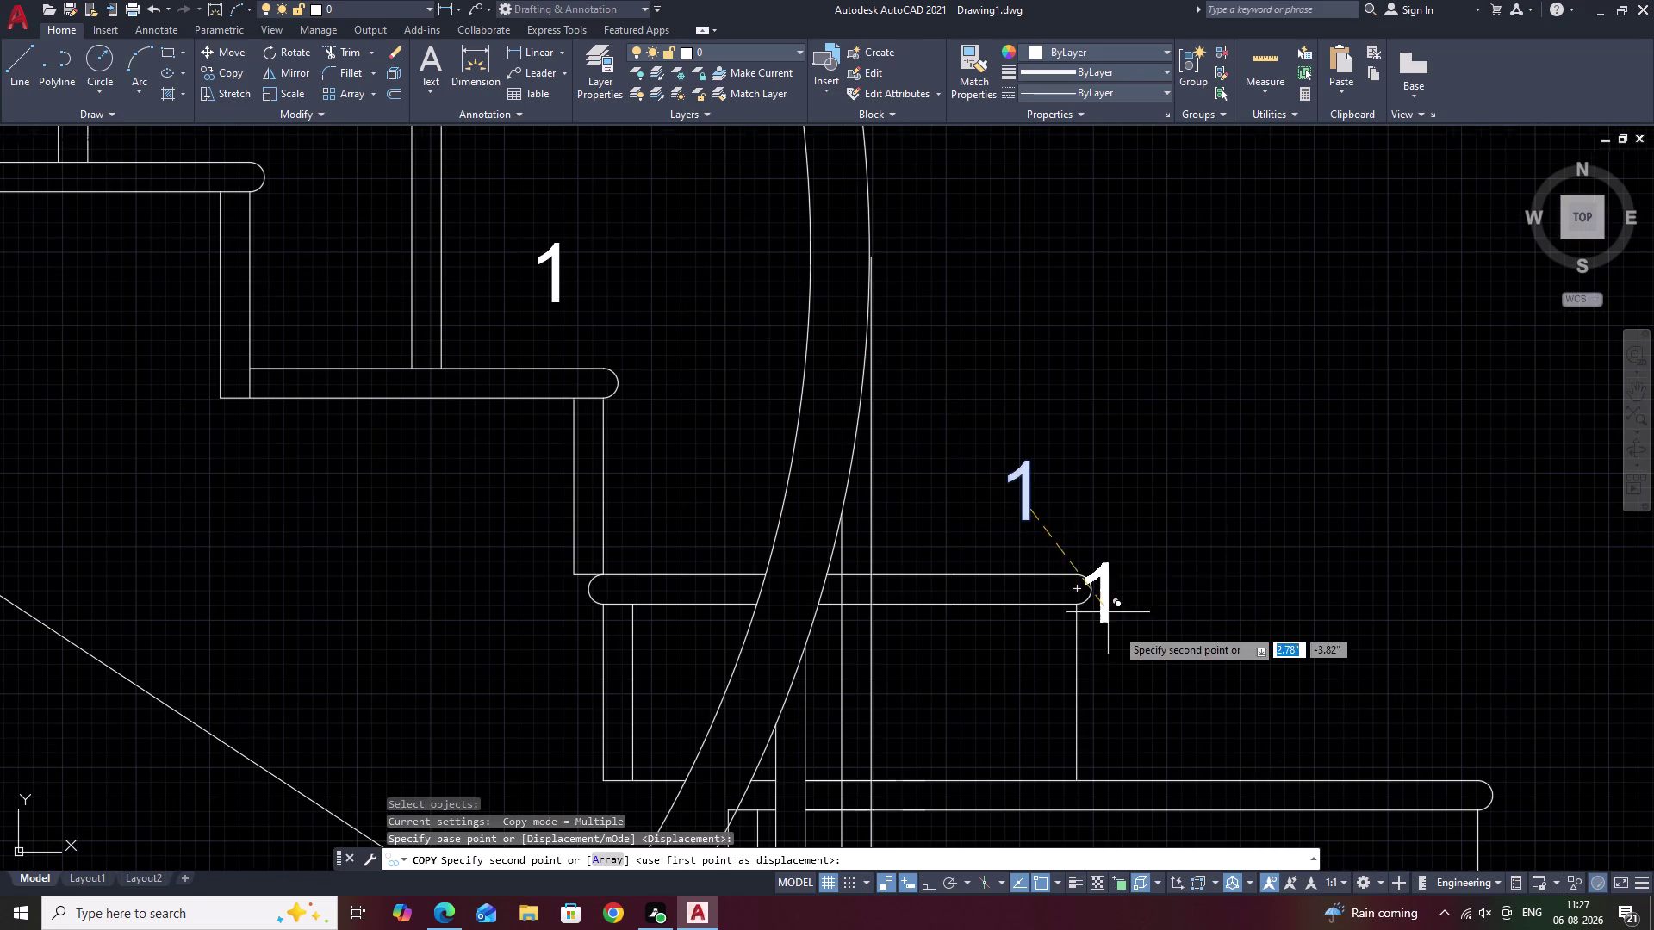
scroll(down, 3)
middle_drag(1135, 669, 1140, 577)
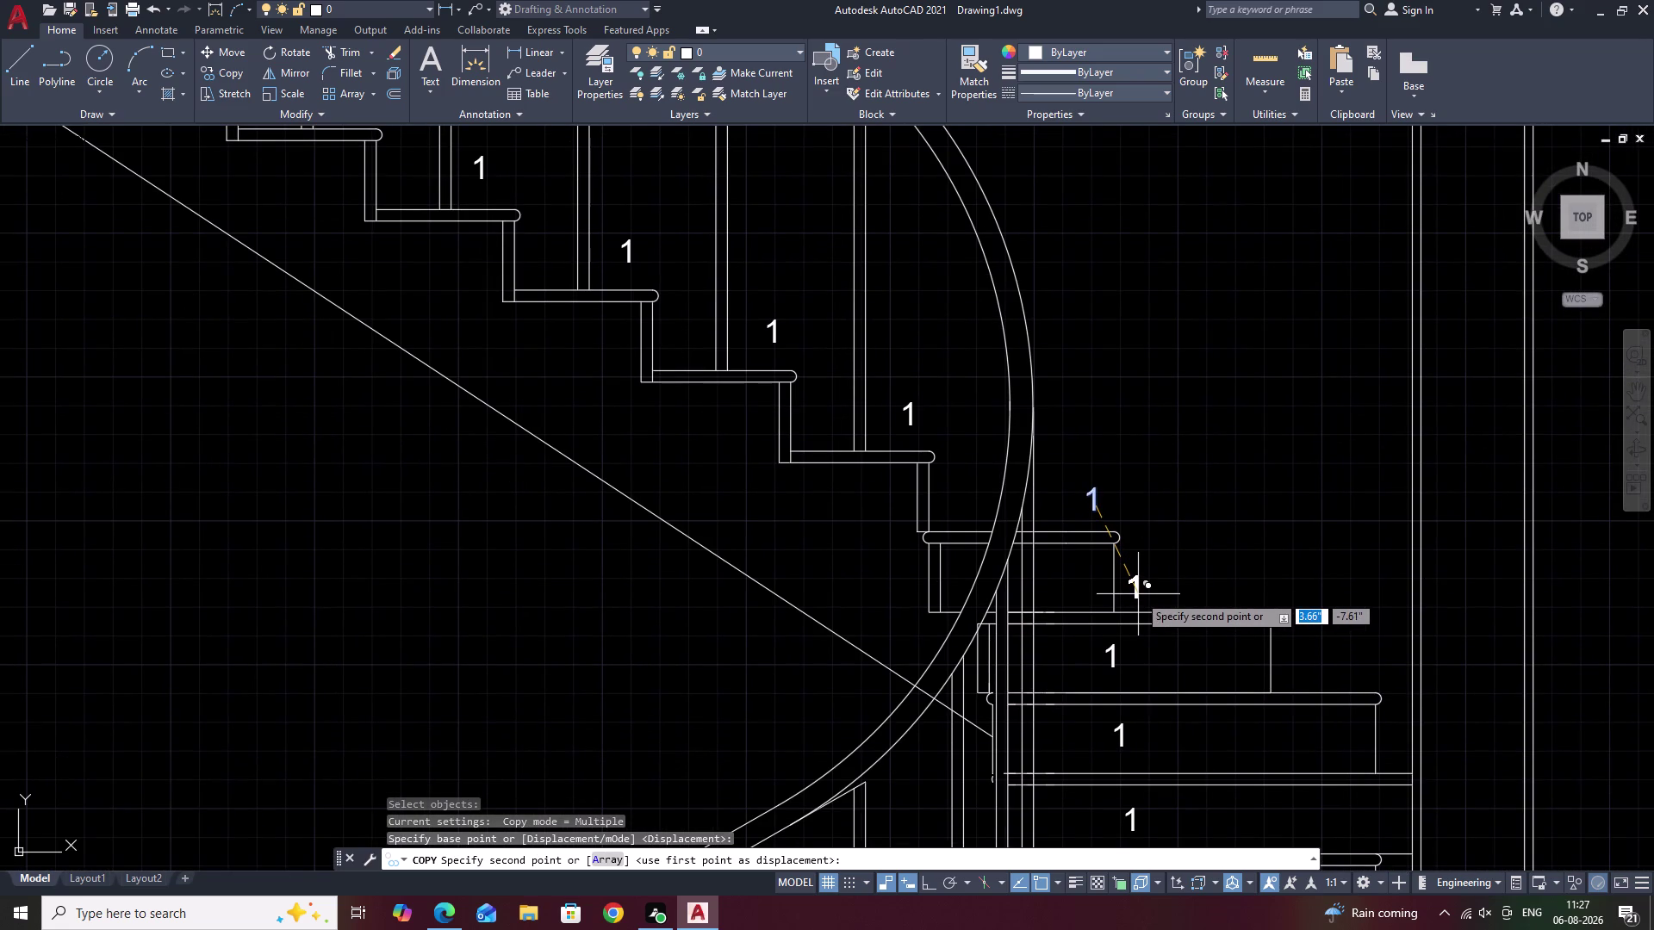
click(1140, 596)
End the copy command and pan to show the lower flight.
scroll(down, 3)
middle_drag(1176, 567, 1175, 600)
key(Escape)
middle_drag(1165, 598, 1193, 516)
scroll(up, 3)
middle_drag(1169, 609, 1193, 539)
key(Escape)
scroll(down, 3)
middle_drag(1128, 675, 1169, 561)
scroll(up, 3)
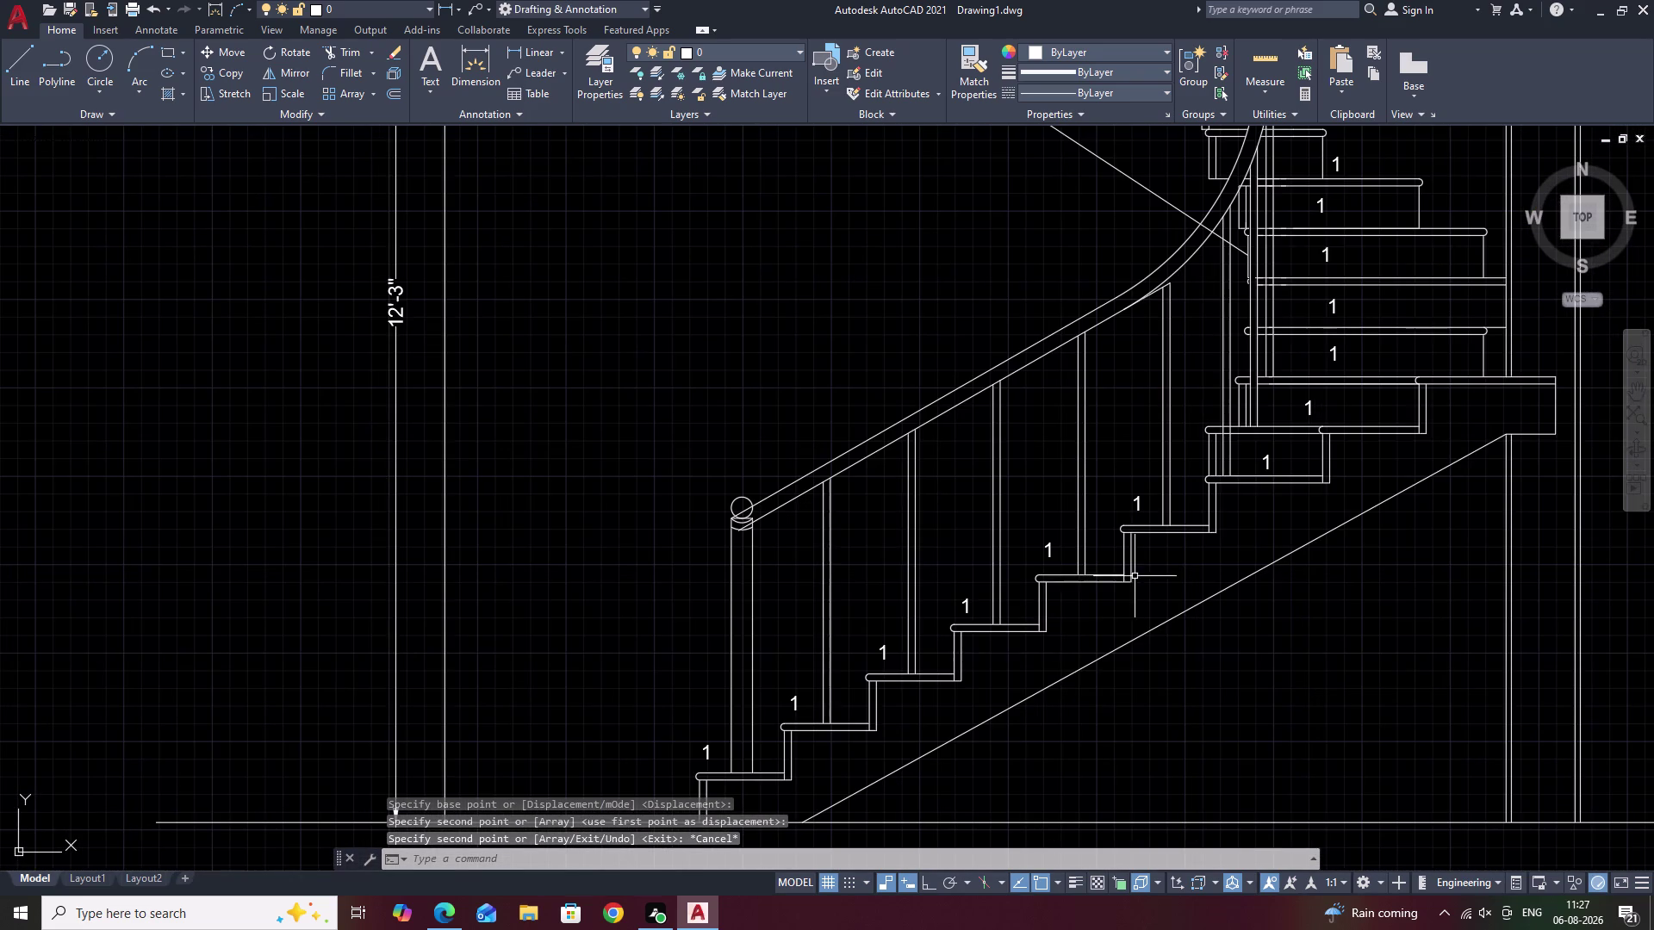
Start TCOUNT and pick the lower tread labels in order, climbing toward the curved treads.
text(TC)
key(space)
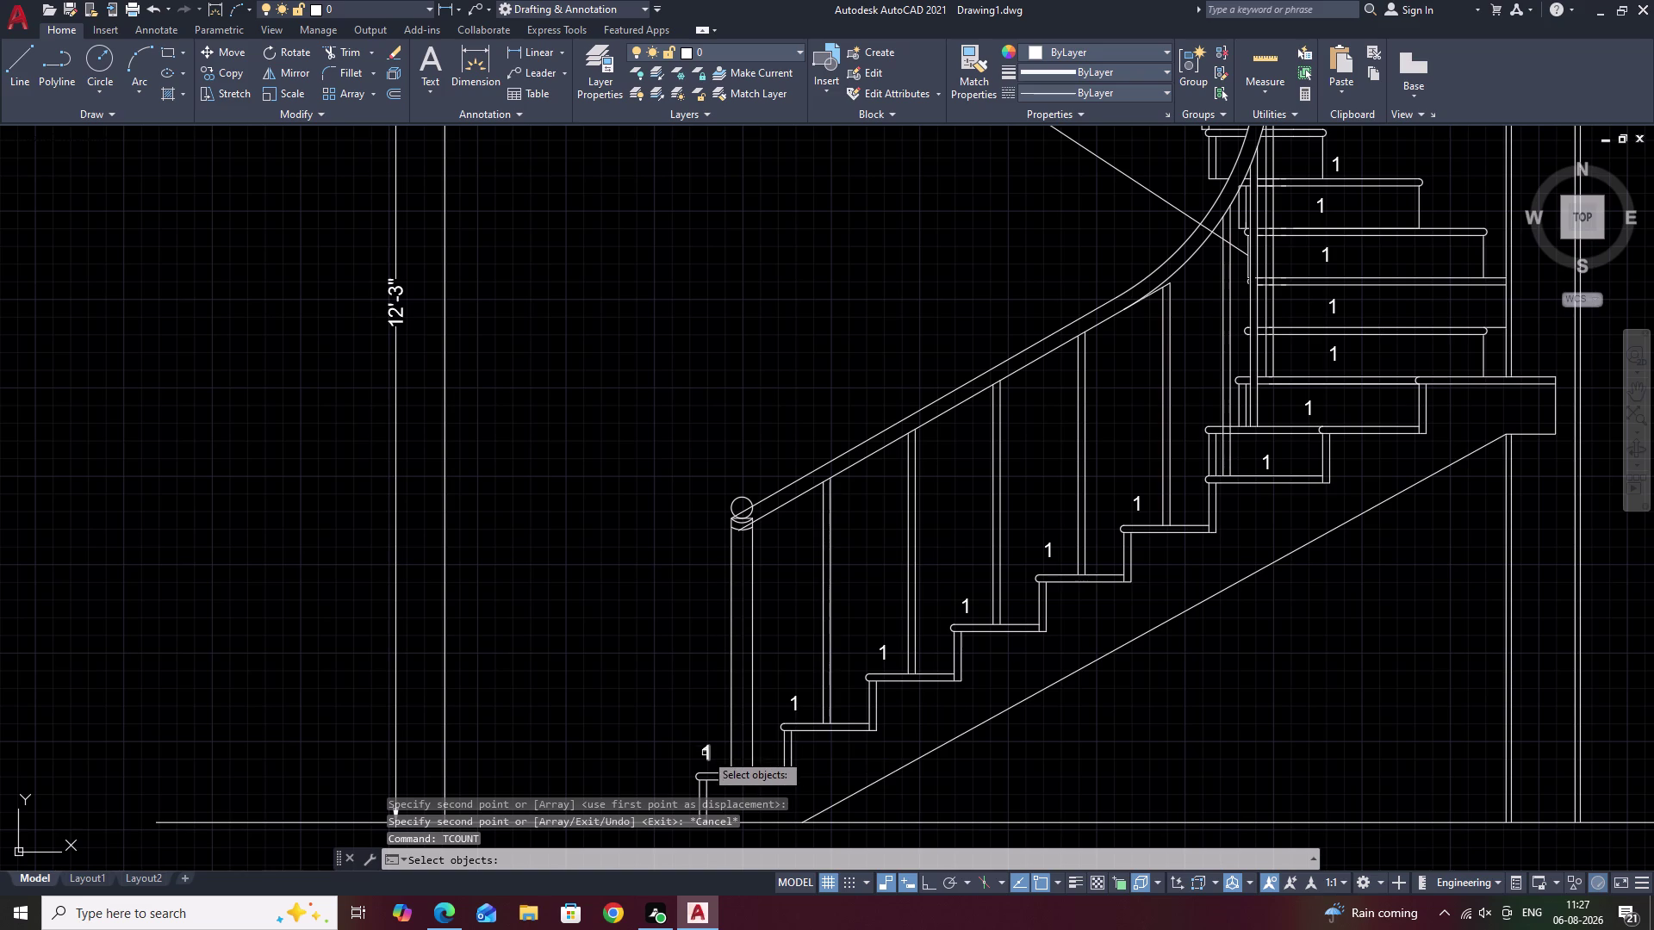
click(705, 754)
click(794, 703)
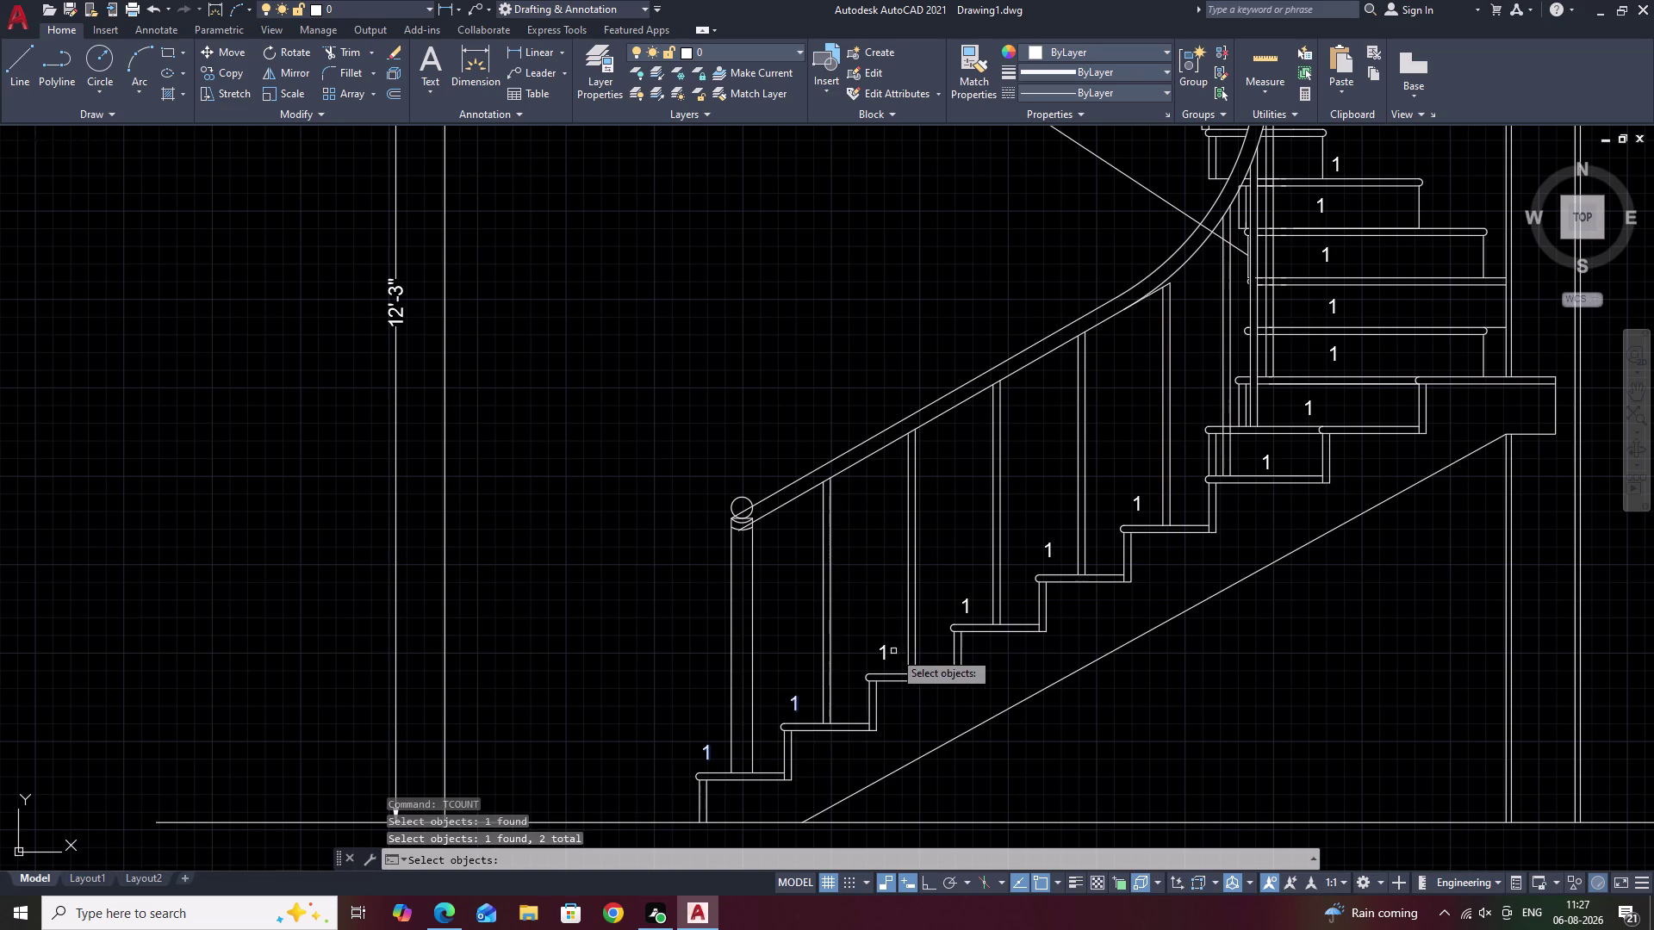
click(884, 658)
click(967, 609)
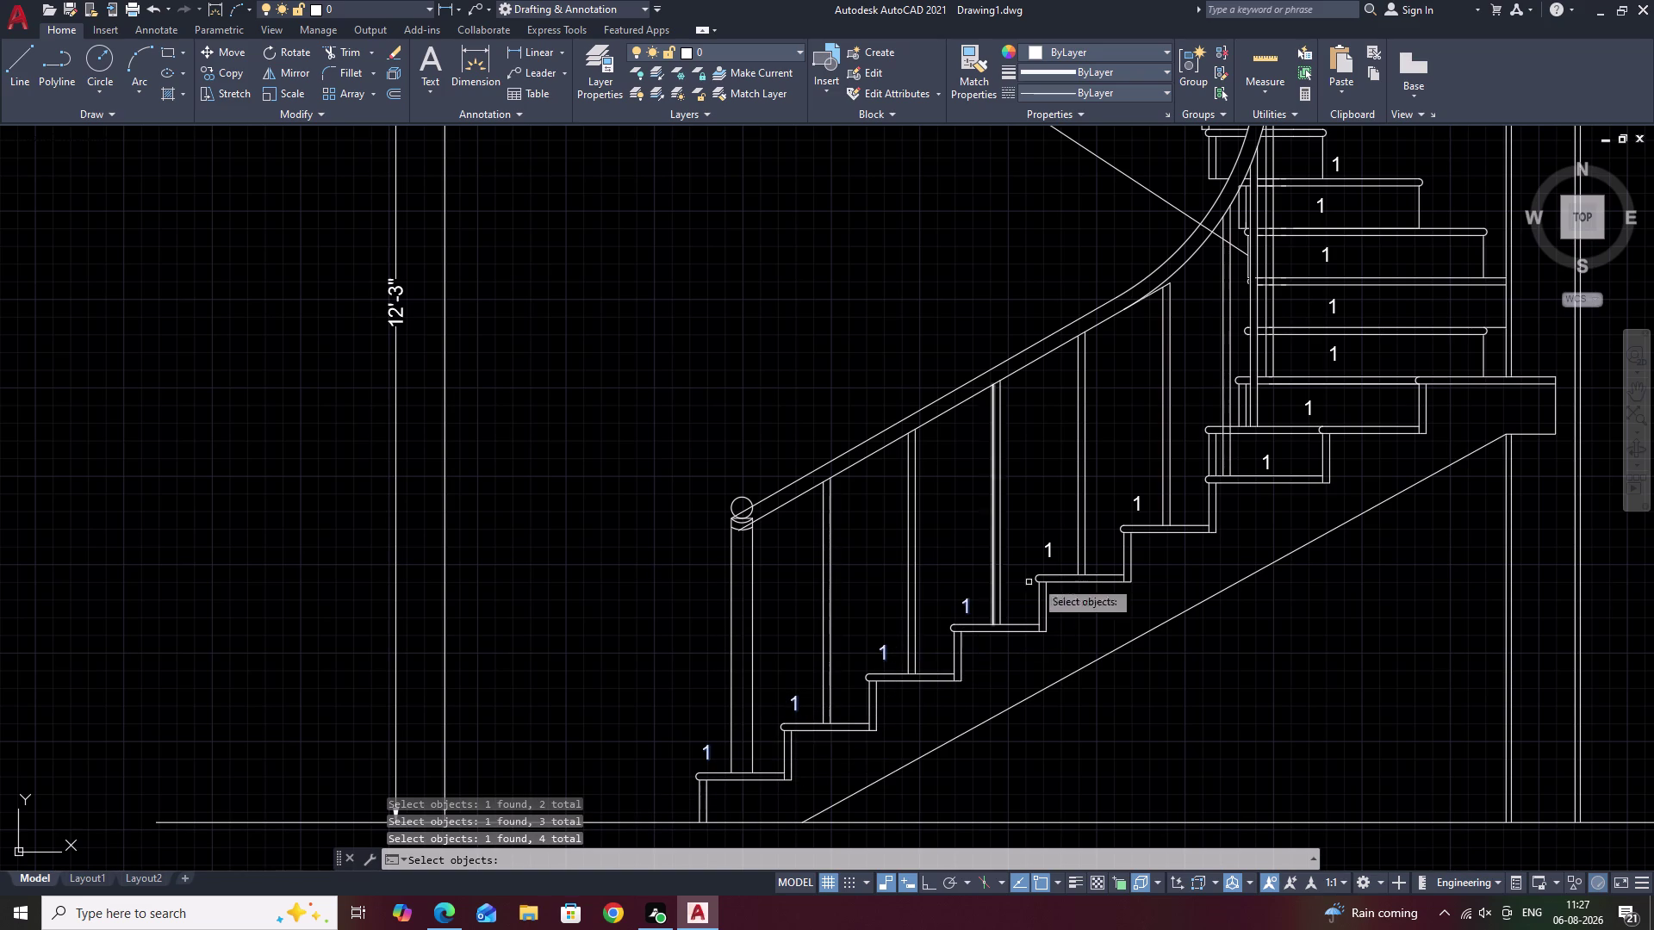
click(1047, 552)
middle_drag(1077, 522, 843, 730)
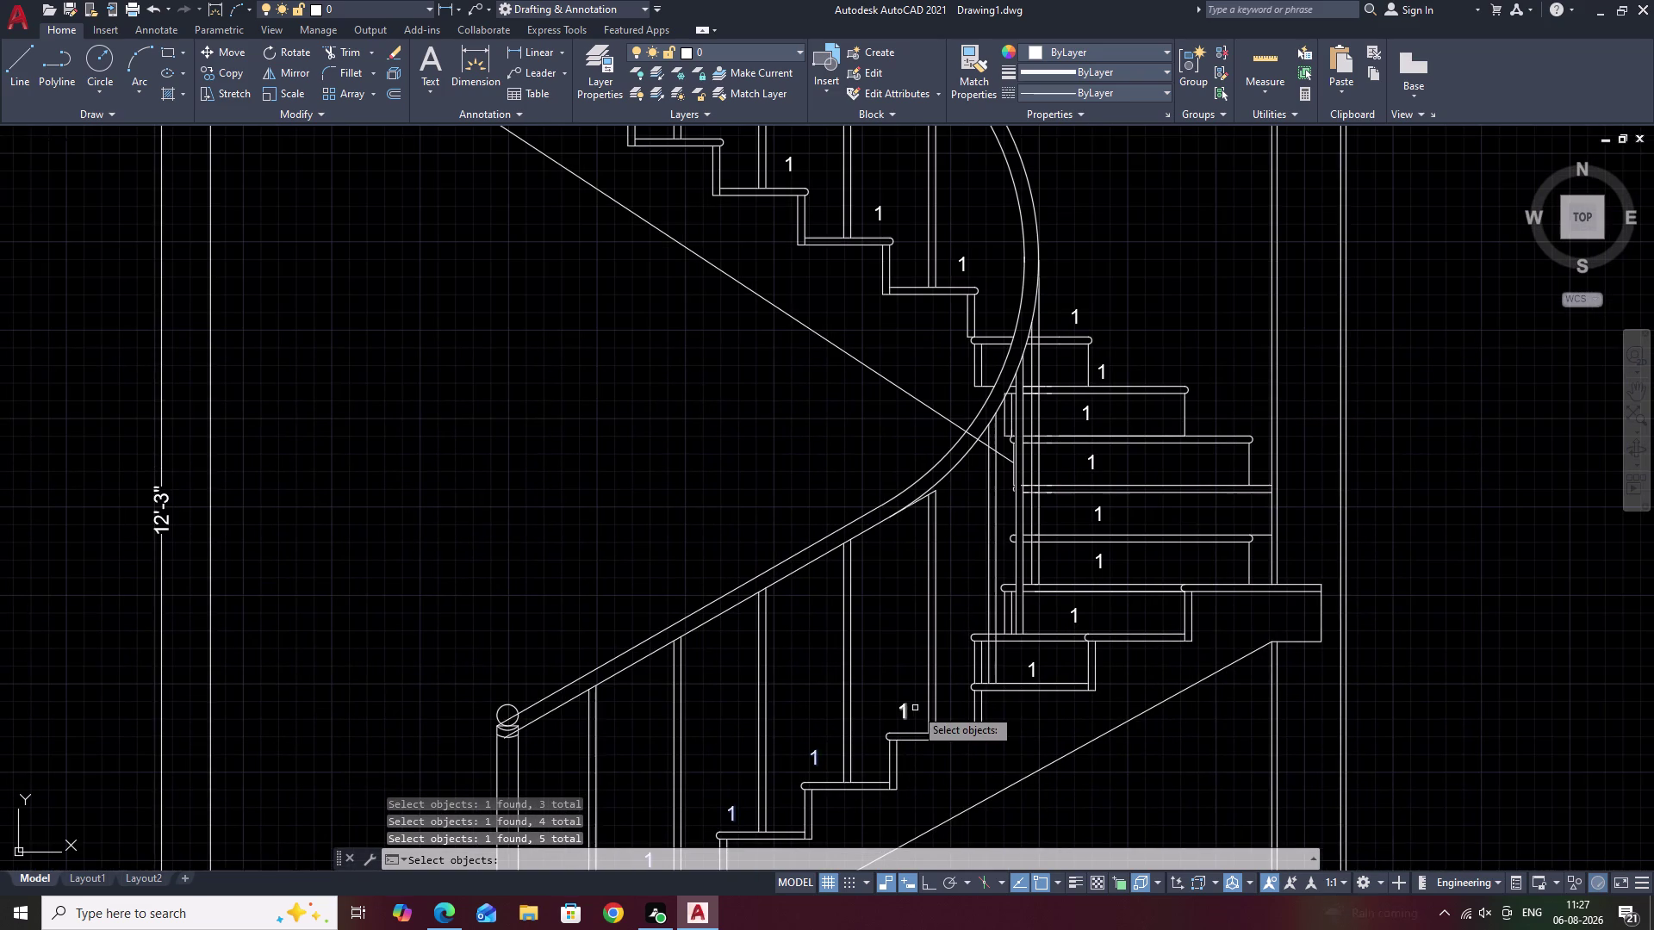
click(906, 714)
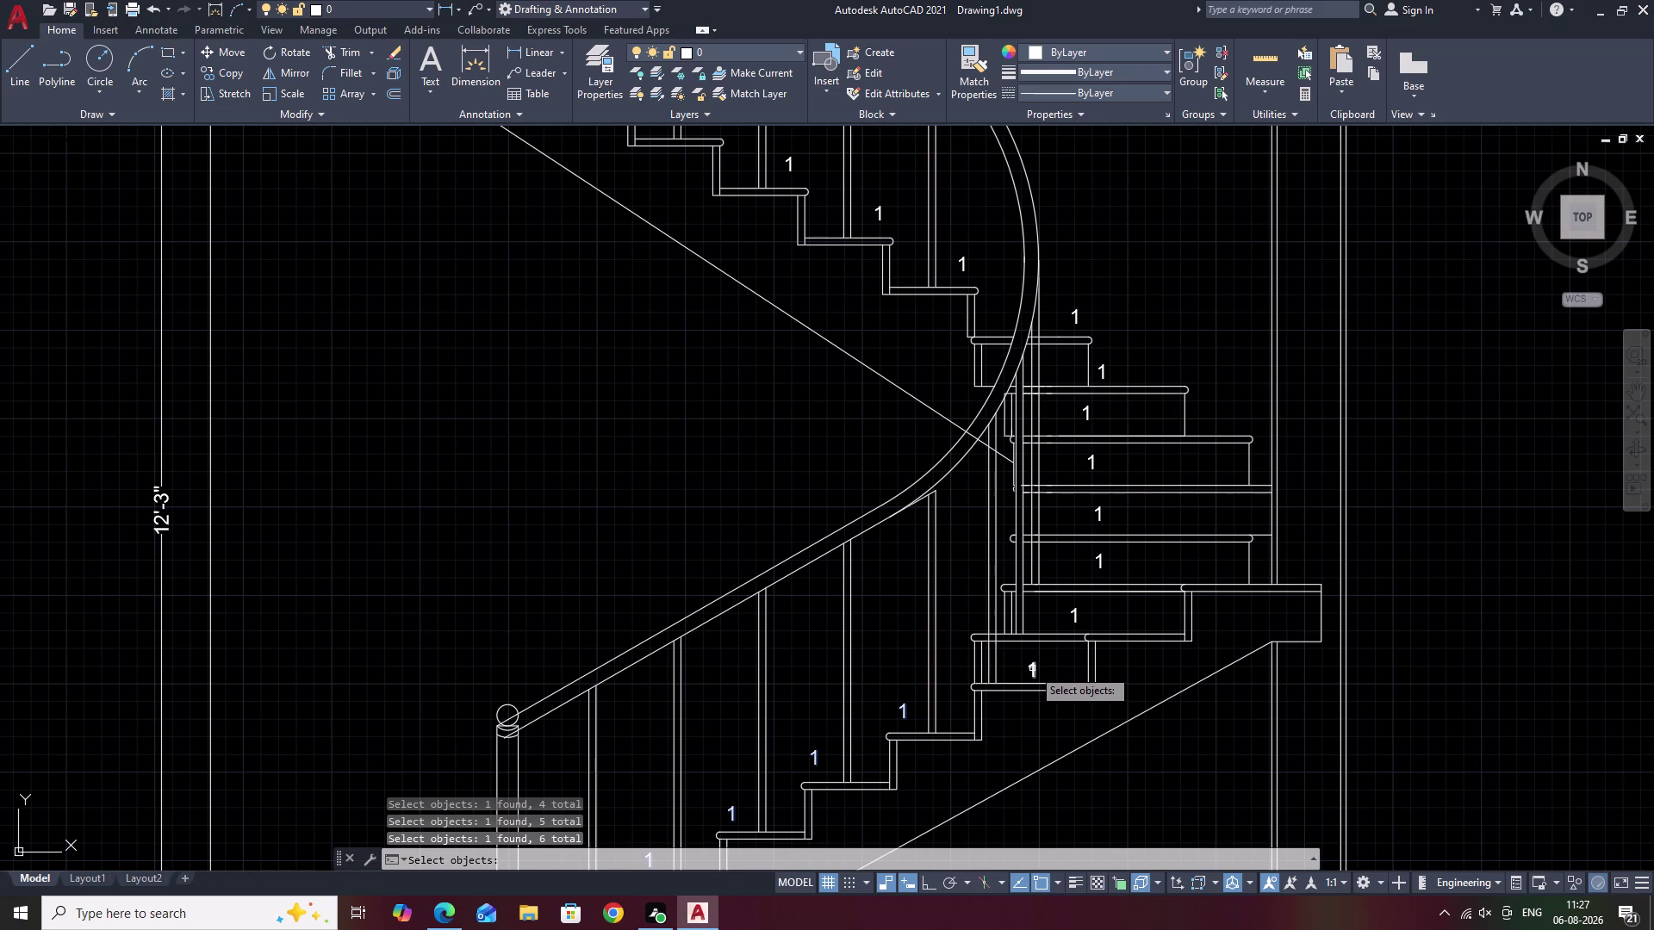
click(1032, 668)
click(1076, 615)
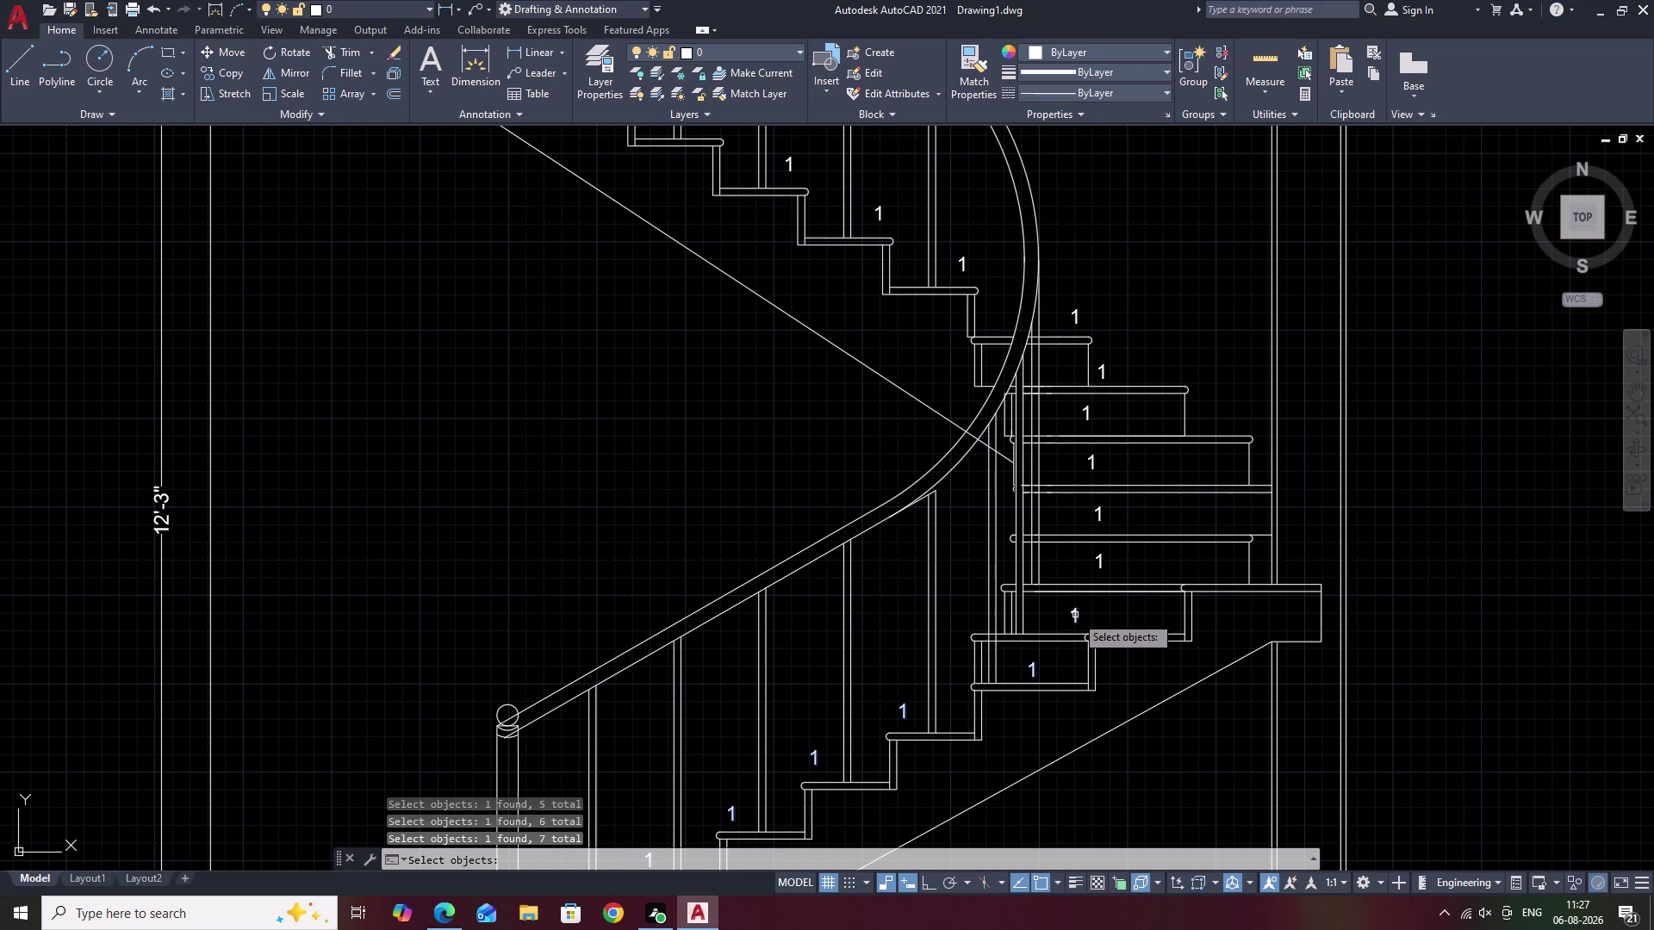
click(1098, 562)
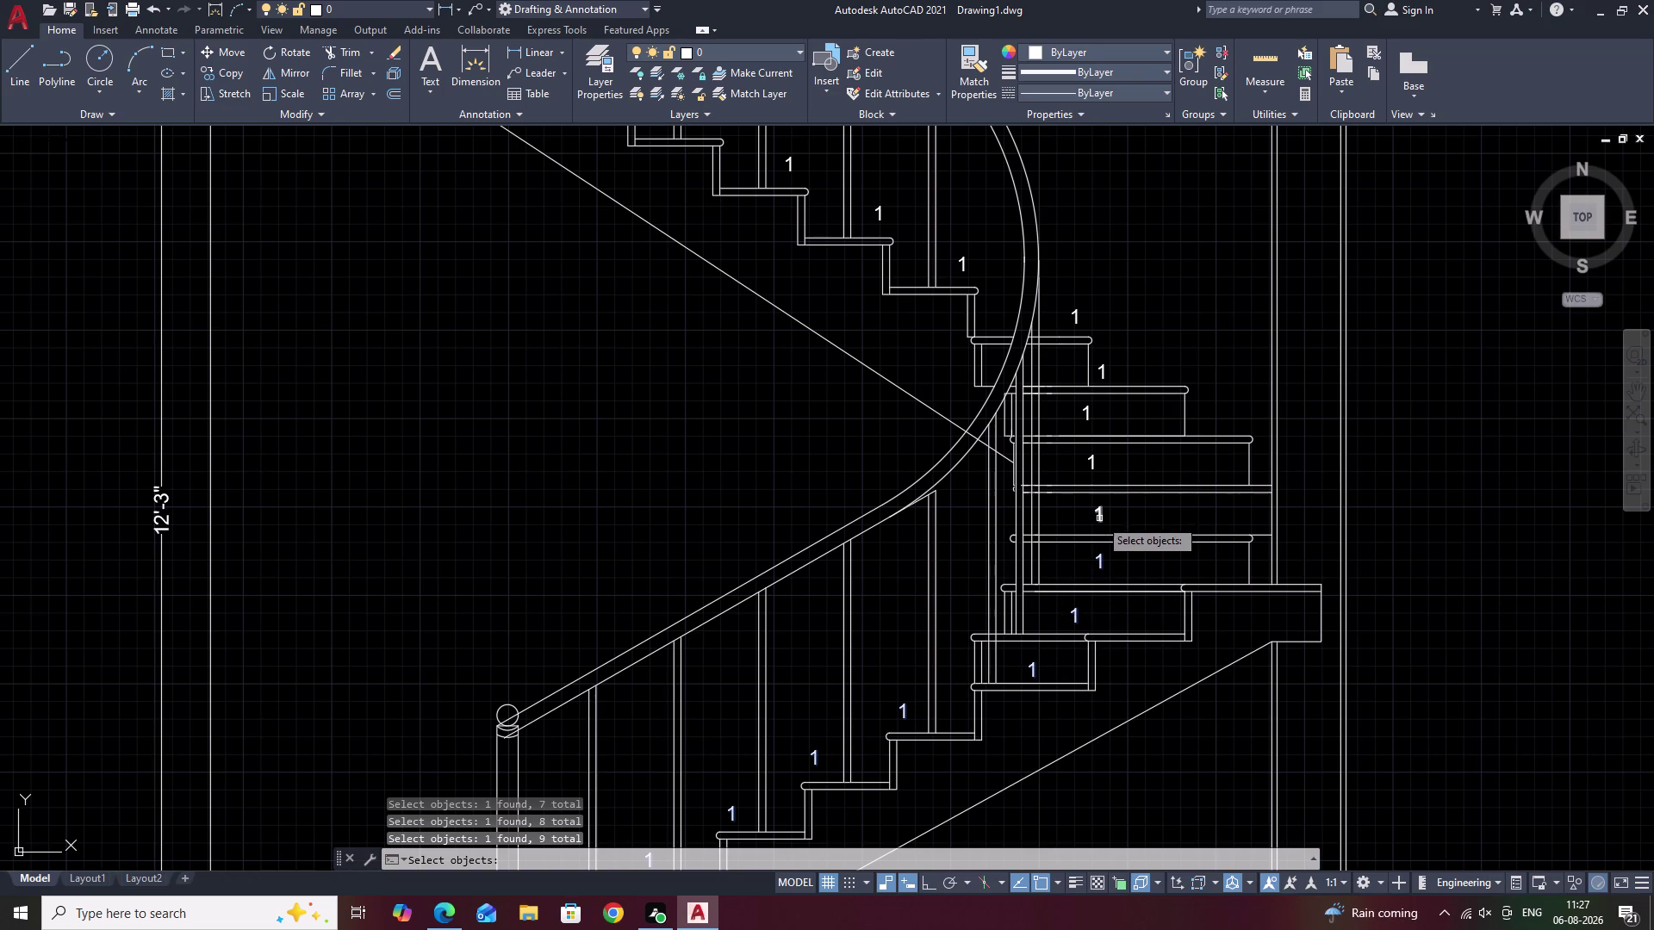
click(1099, 519)
click(1093, 463)
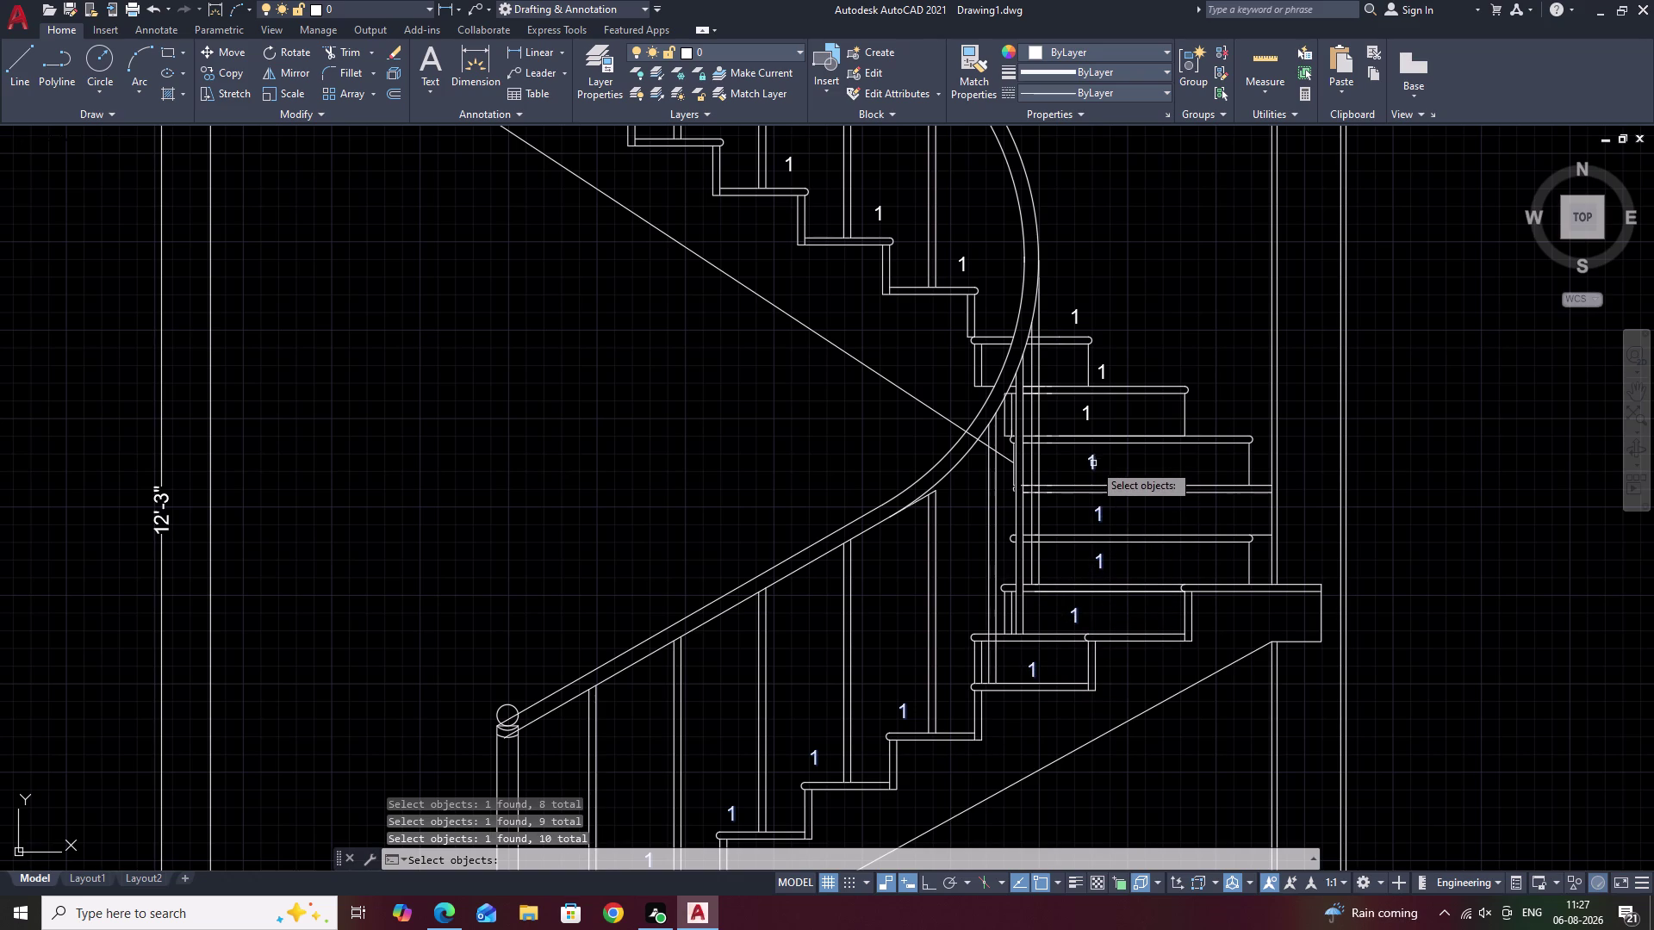
middle_drag(1100, 447, 1076, 586)
Pick the remaining tread labels in order up to the landing, leaving the top two unpicked.
click(1063, 555)
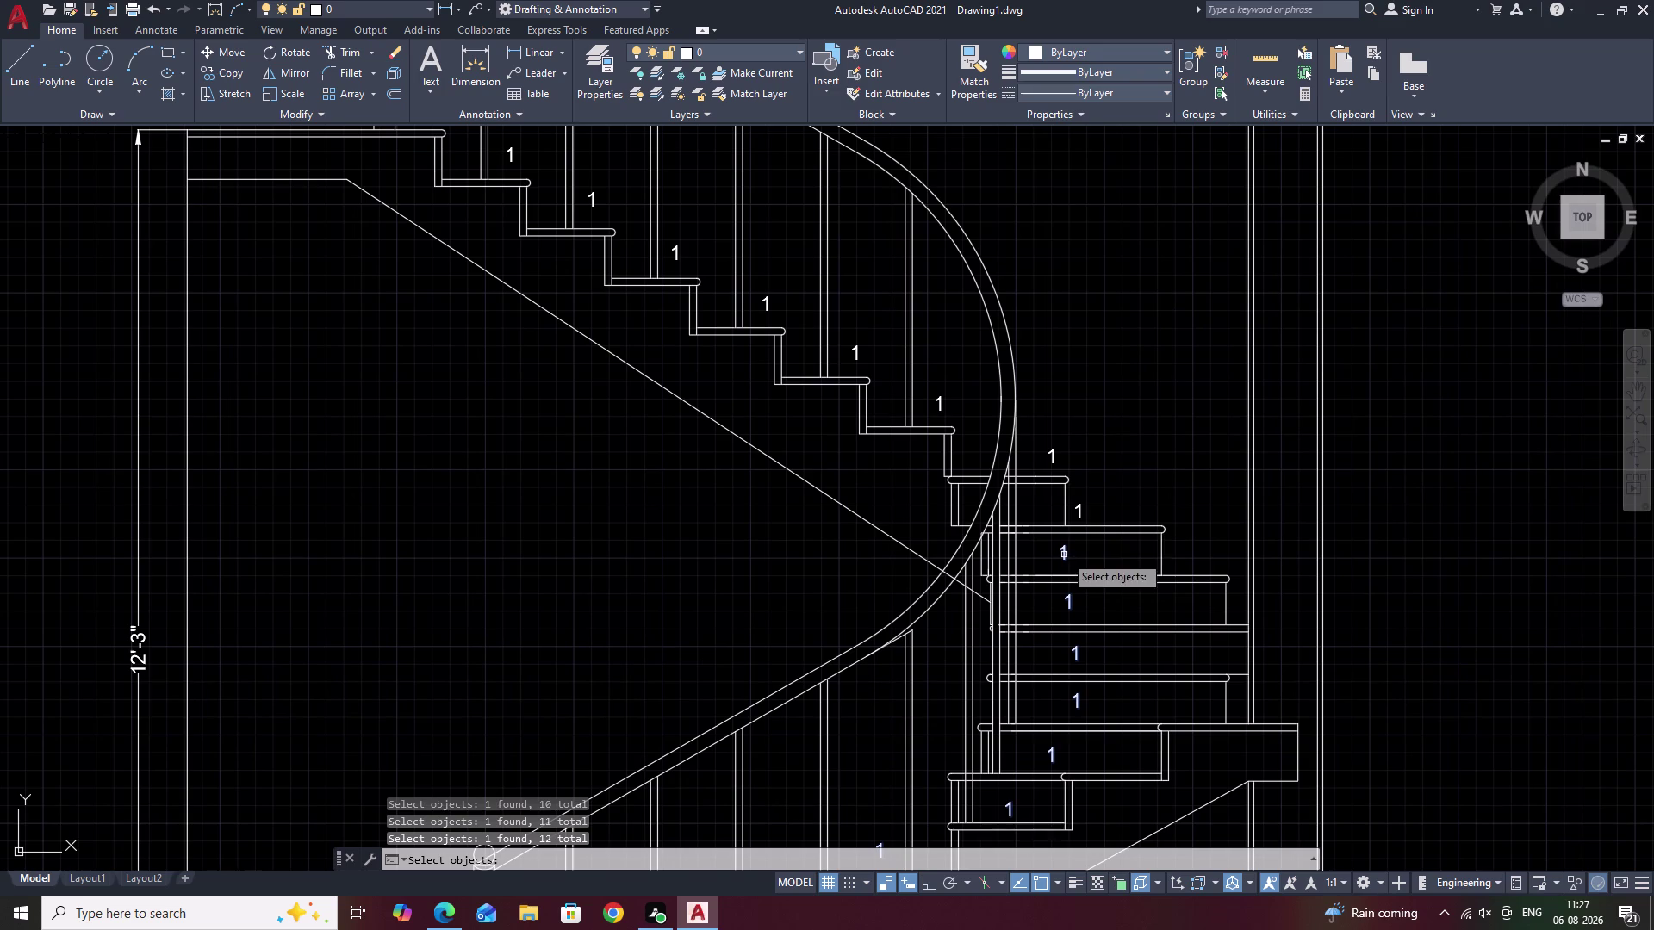
click(1082, 511)
click(1056, 456)
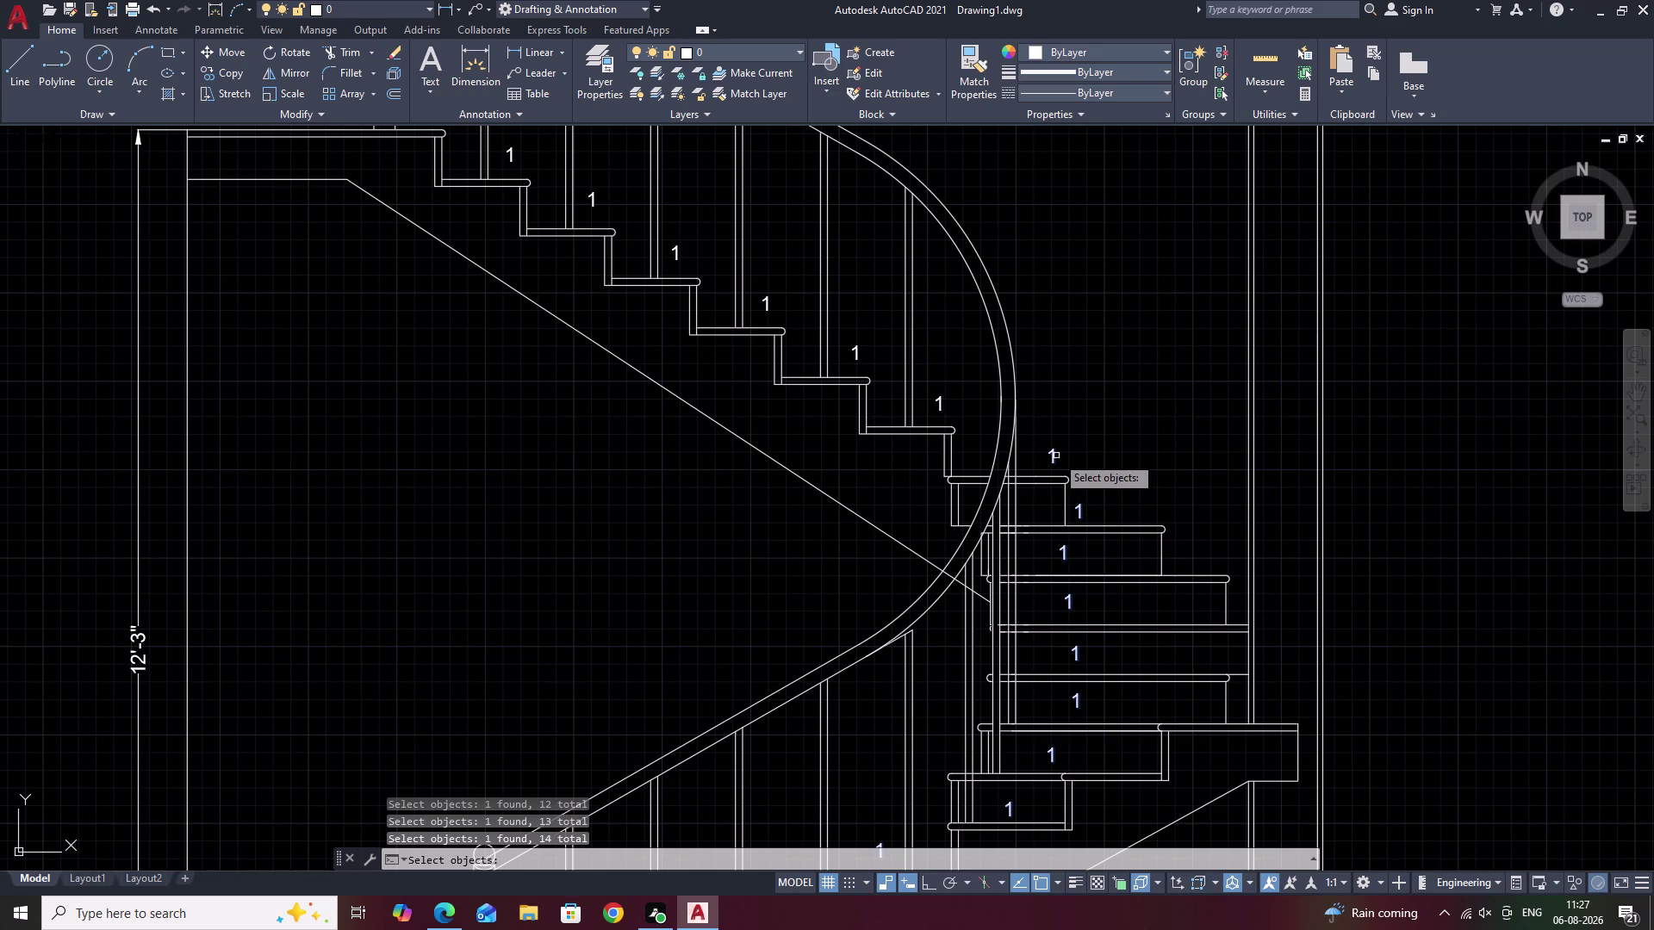
middle_drag(1083, 458, 1197, 637)
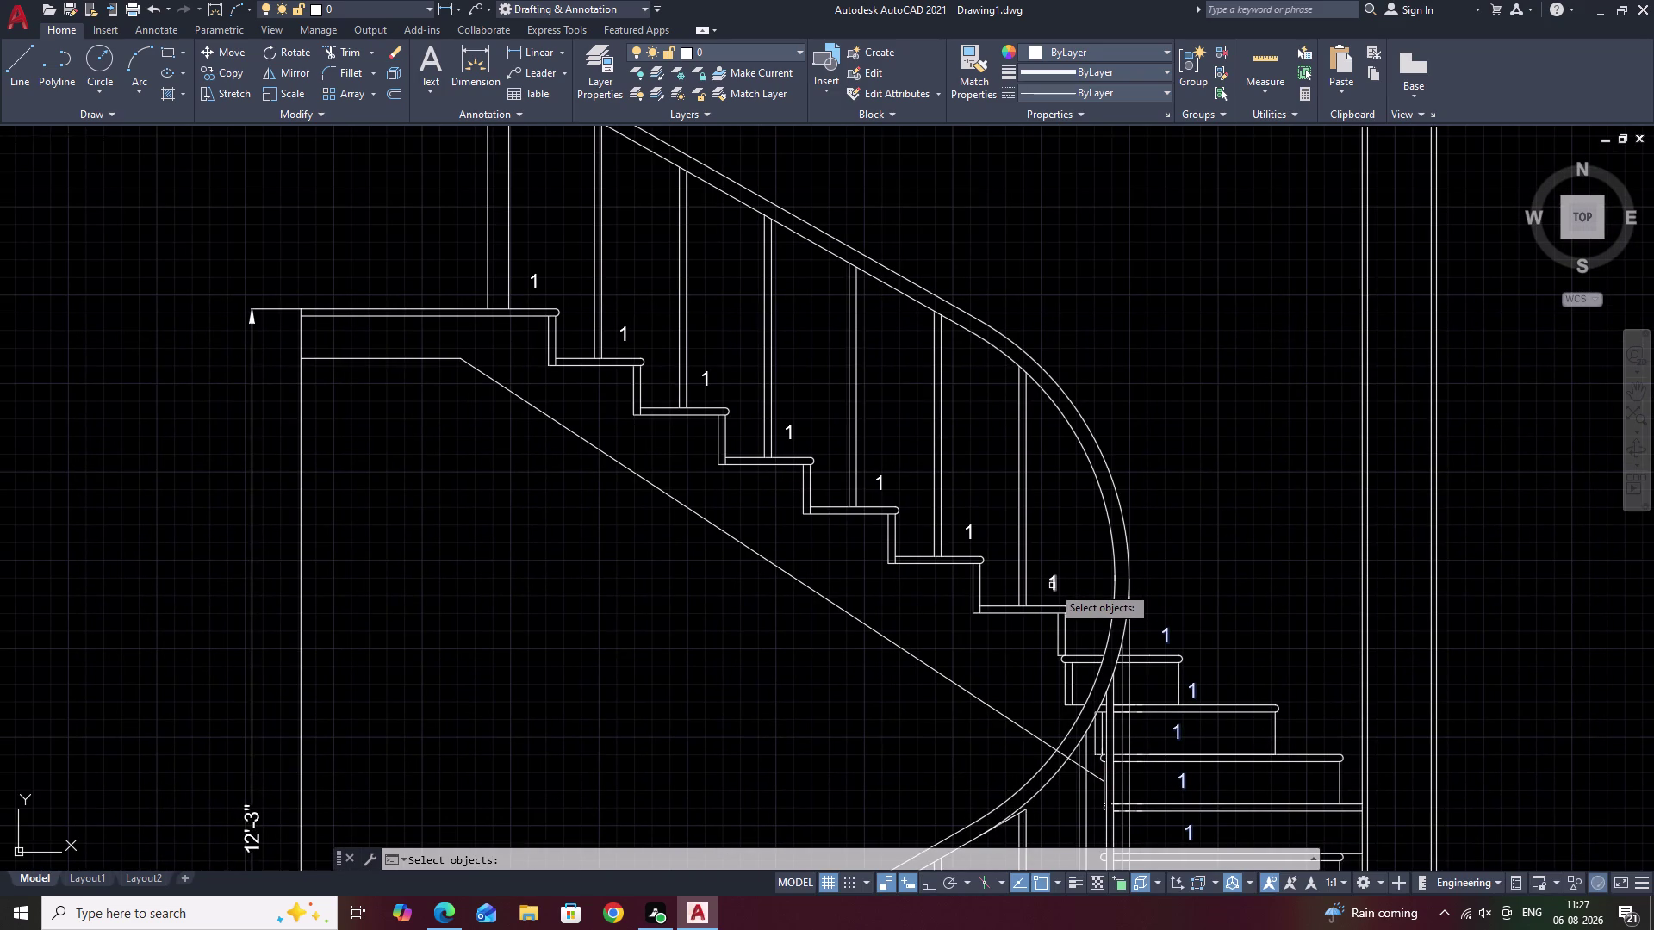
click(1055, 587)
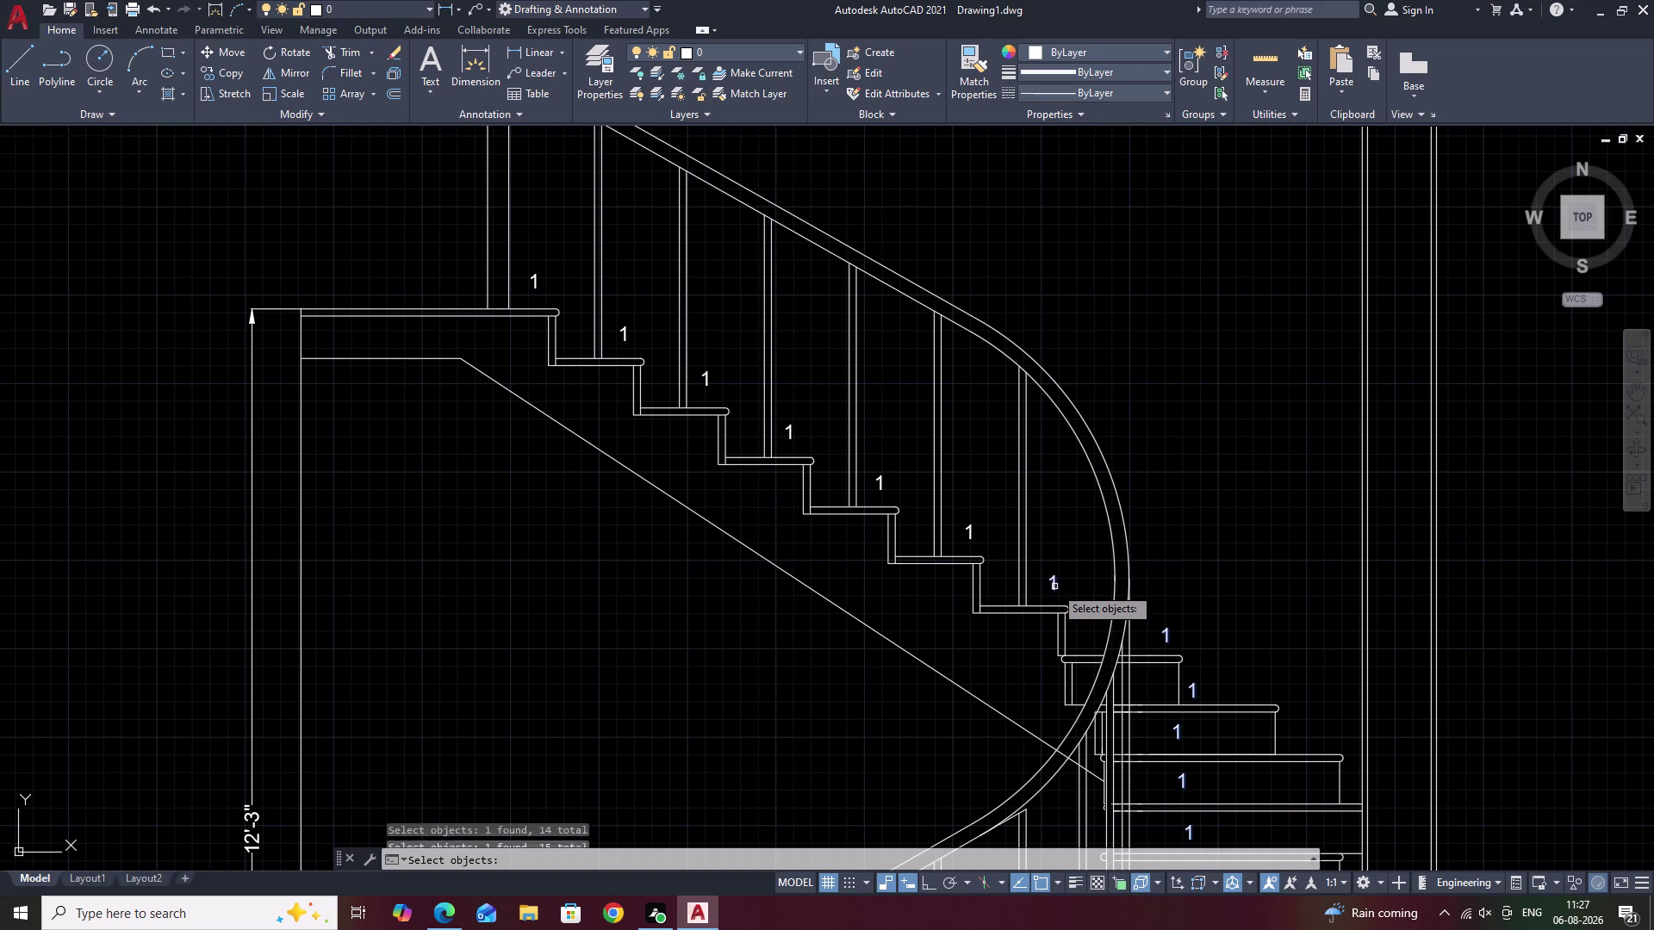
click(972, 534)
click(883, 483)
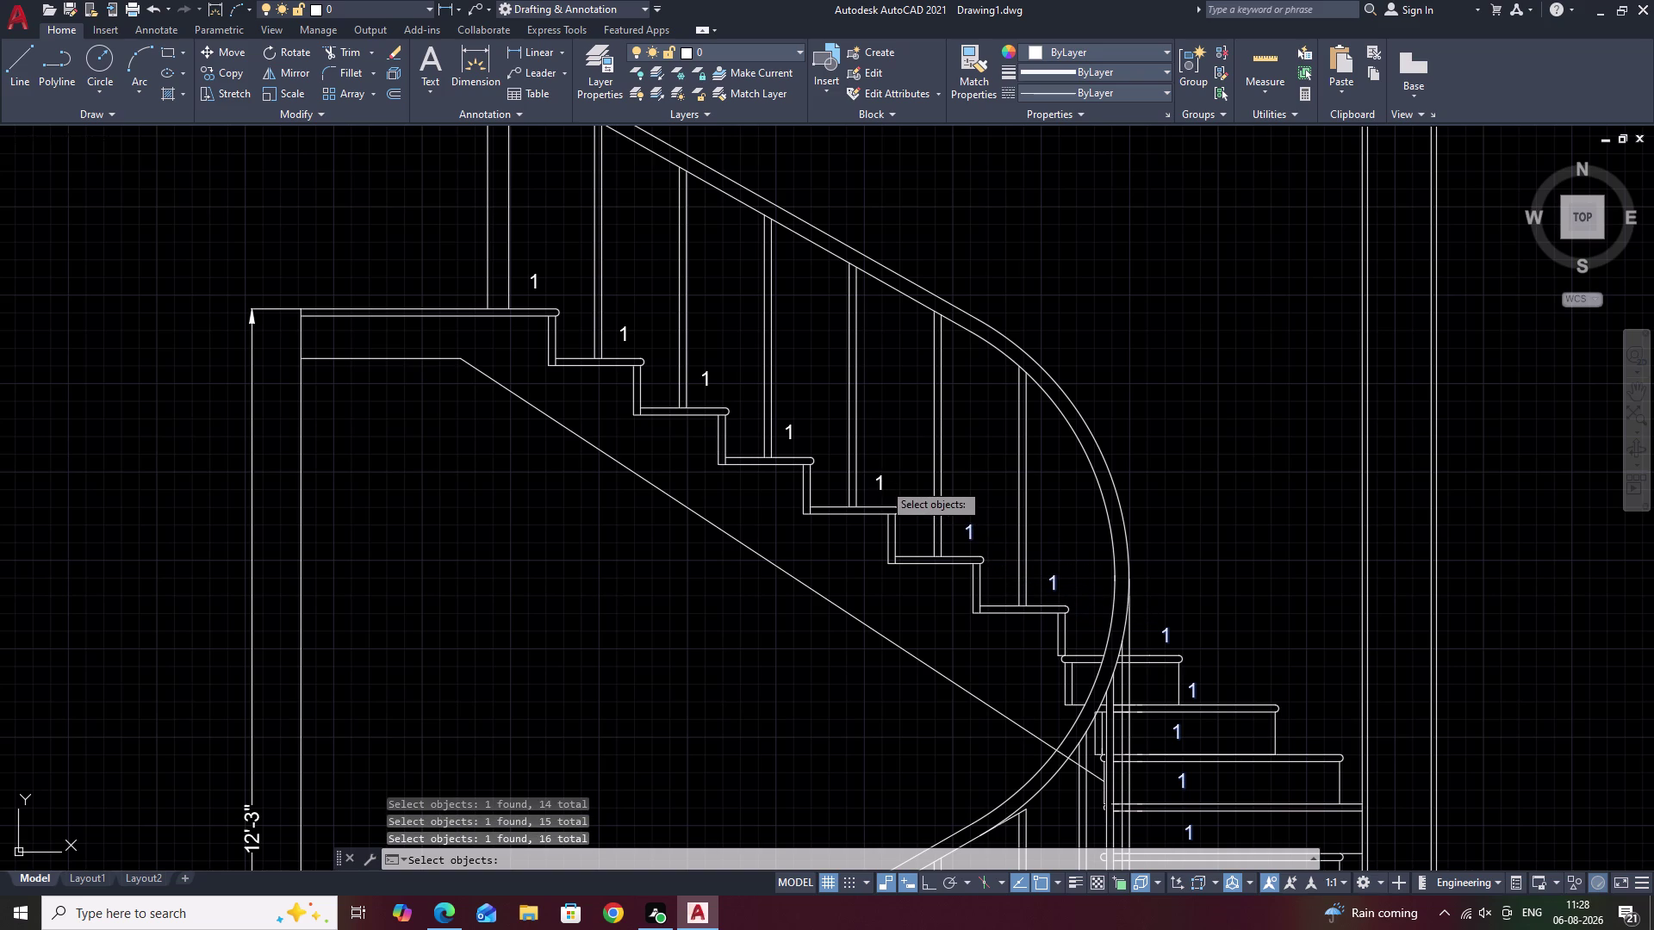
click(793, 434)
middle_drag(793, 434, 1047, 621)
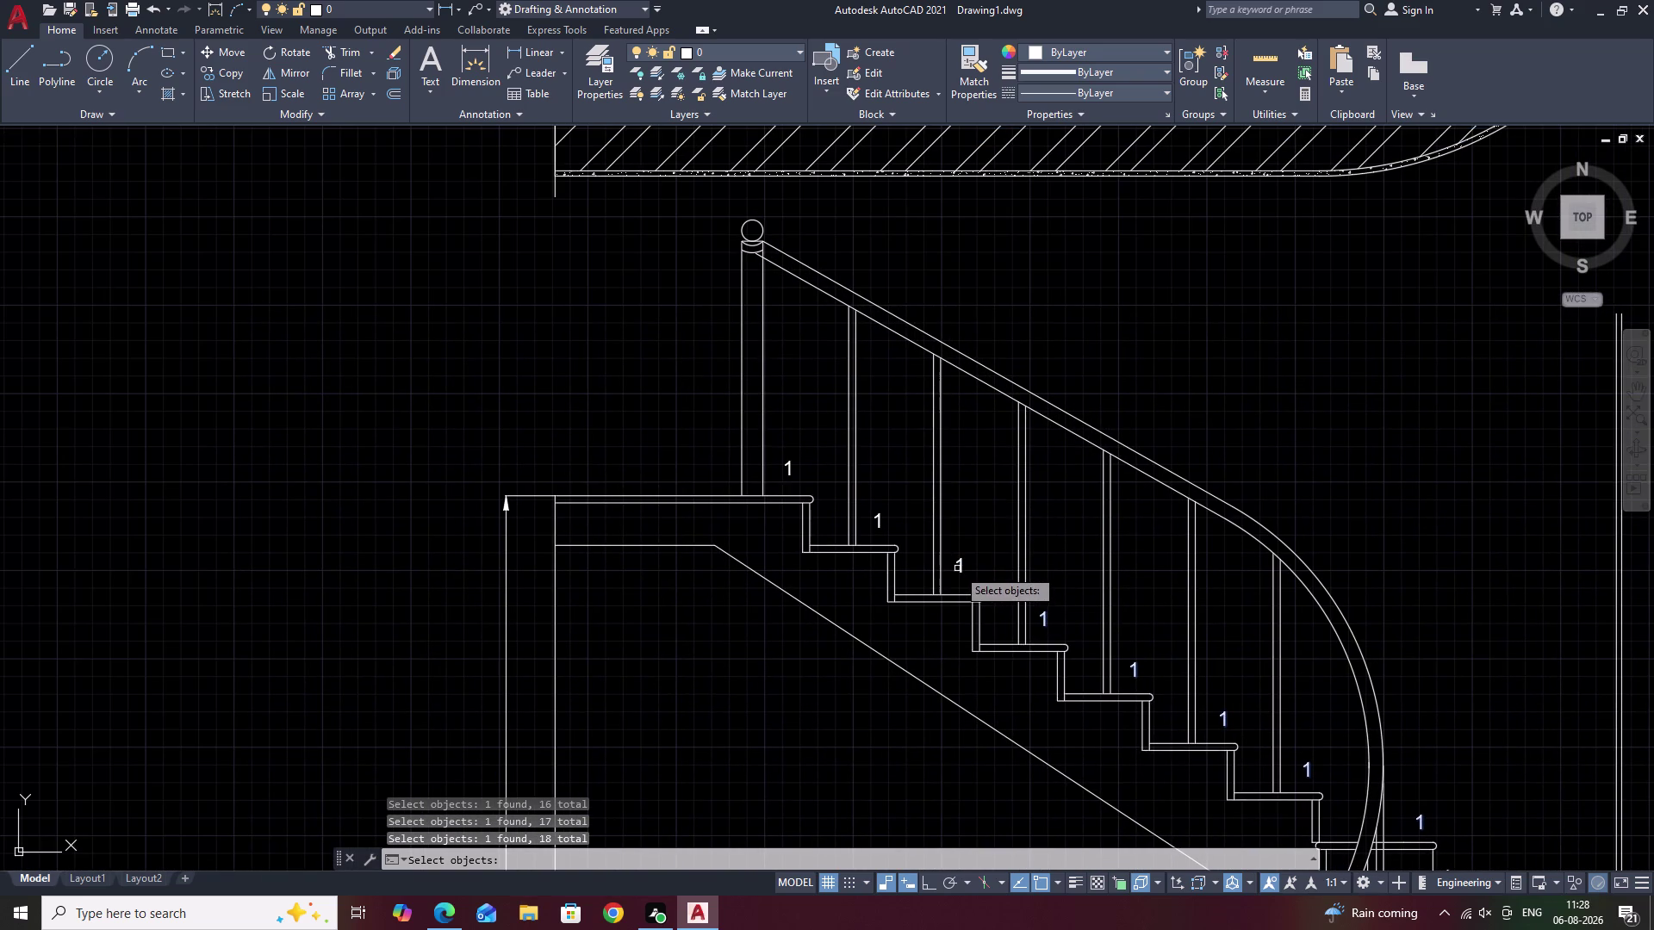
click(960, 566)
right_click(960, 566)
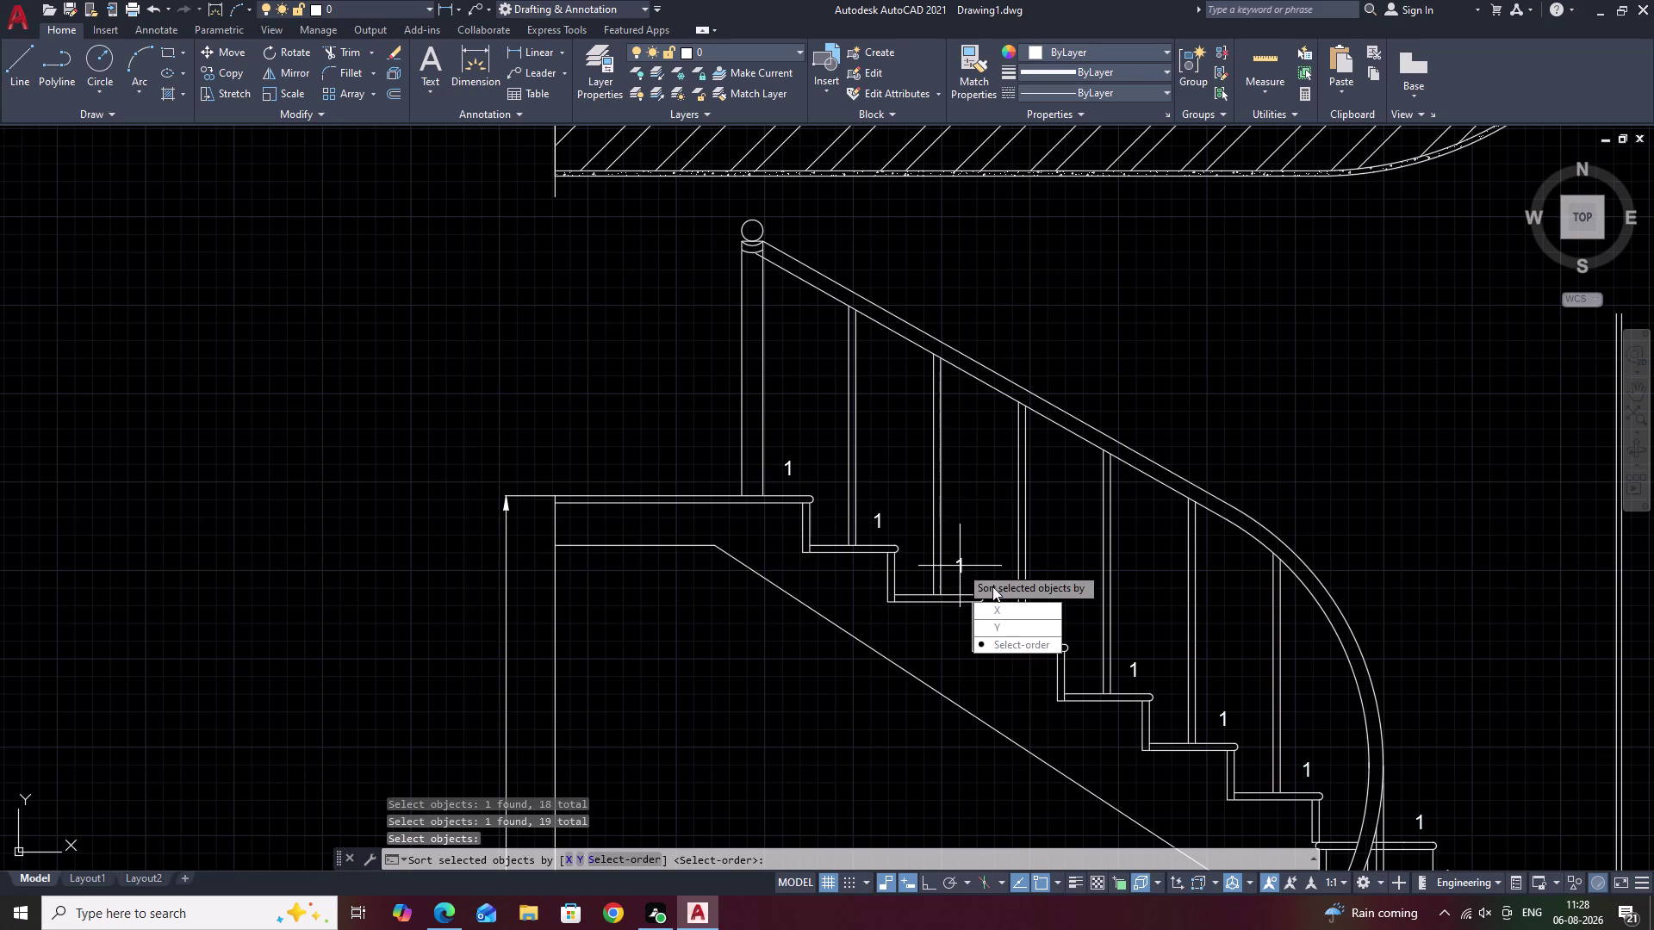
Number the picked labels in select order from 1 with increment 1, overwriting their text.
drag(1013, 649, 960, 566)
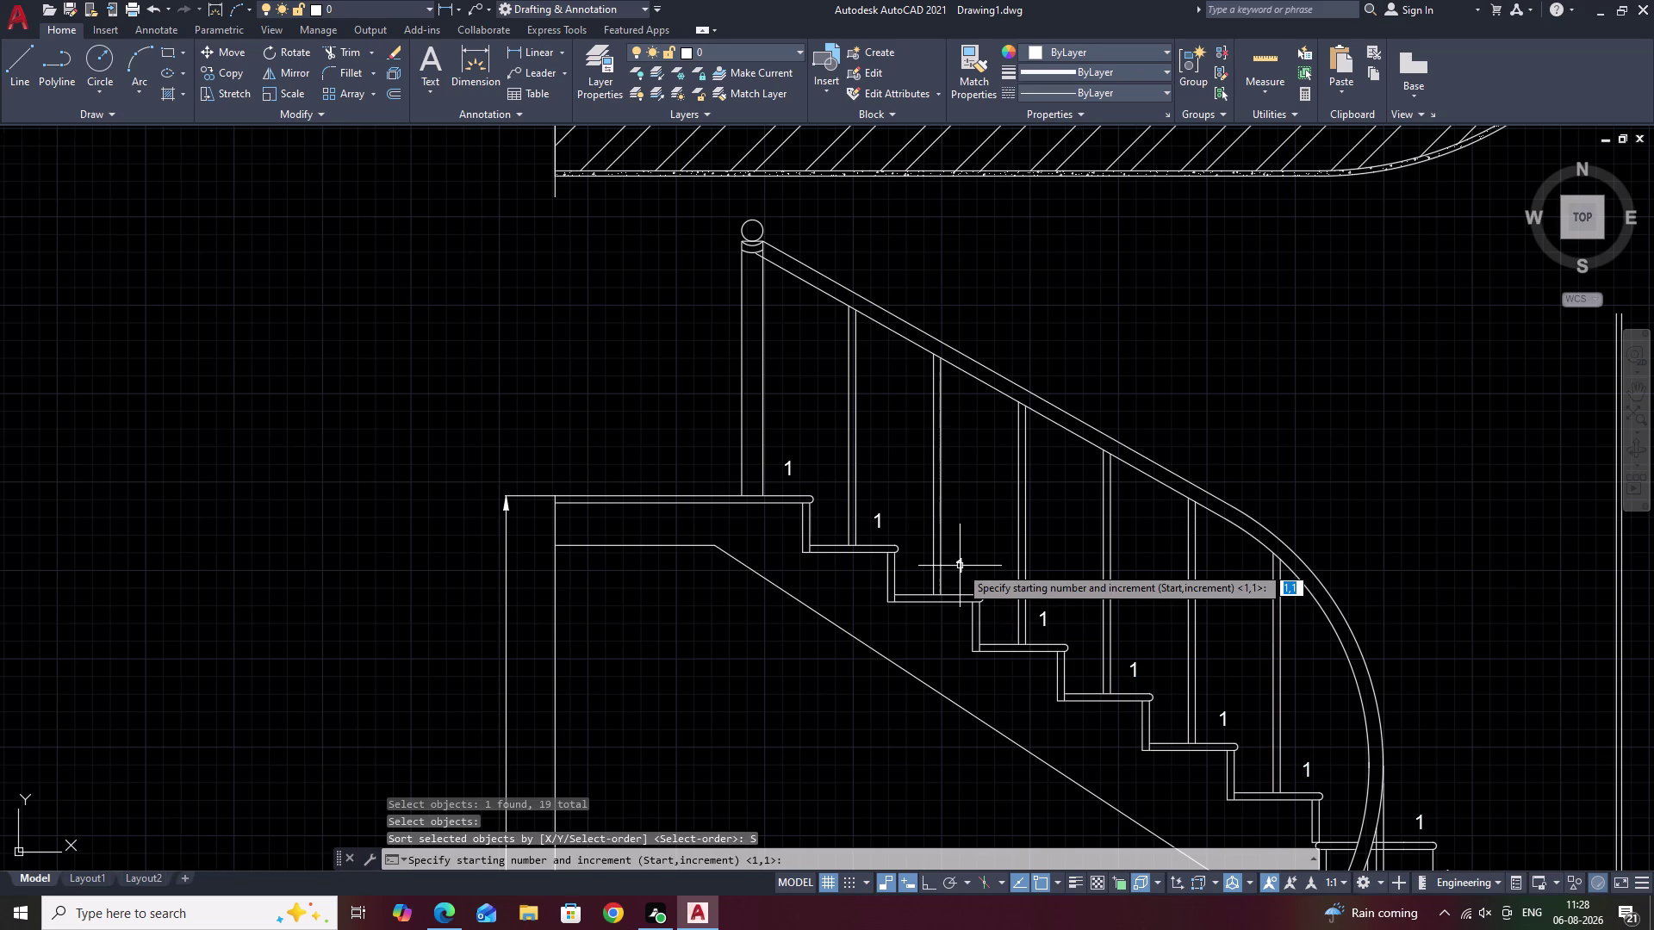
key(space)
drag(998, 605, 959, 566)
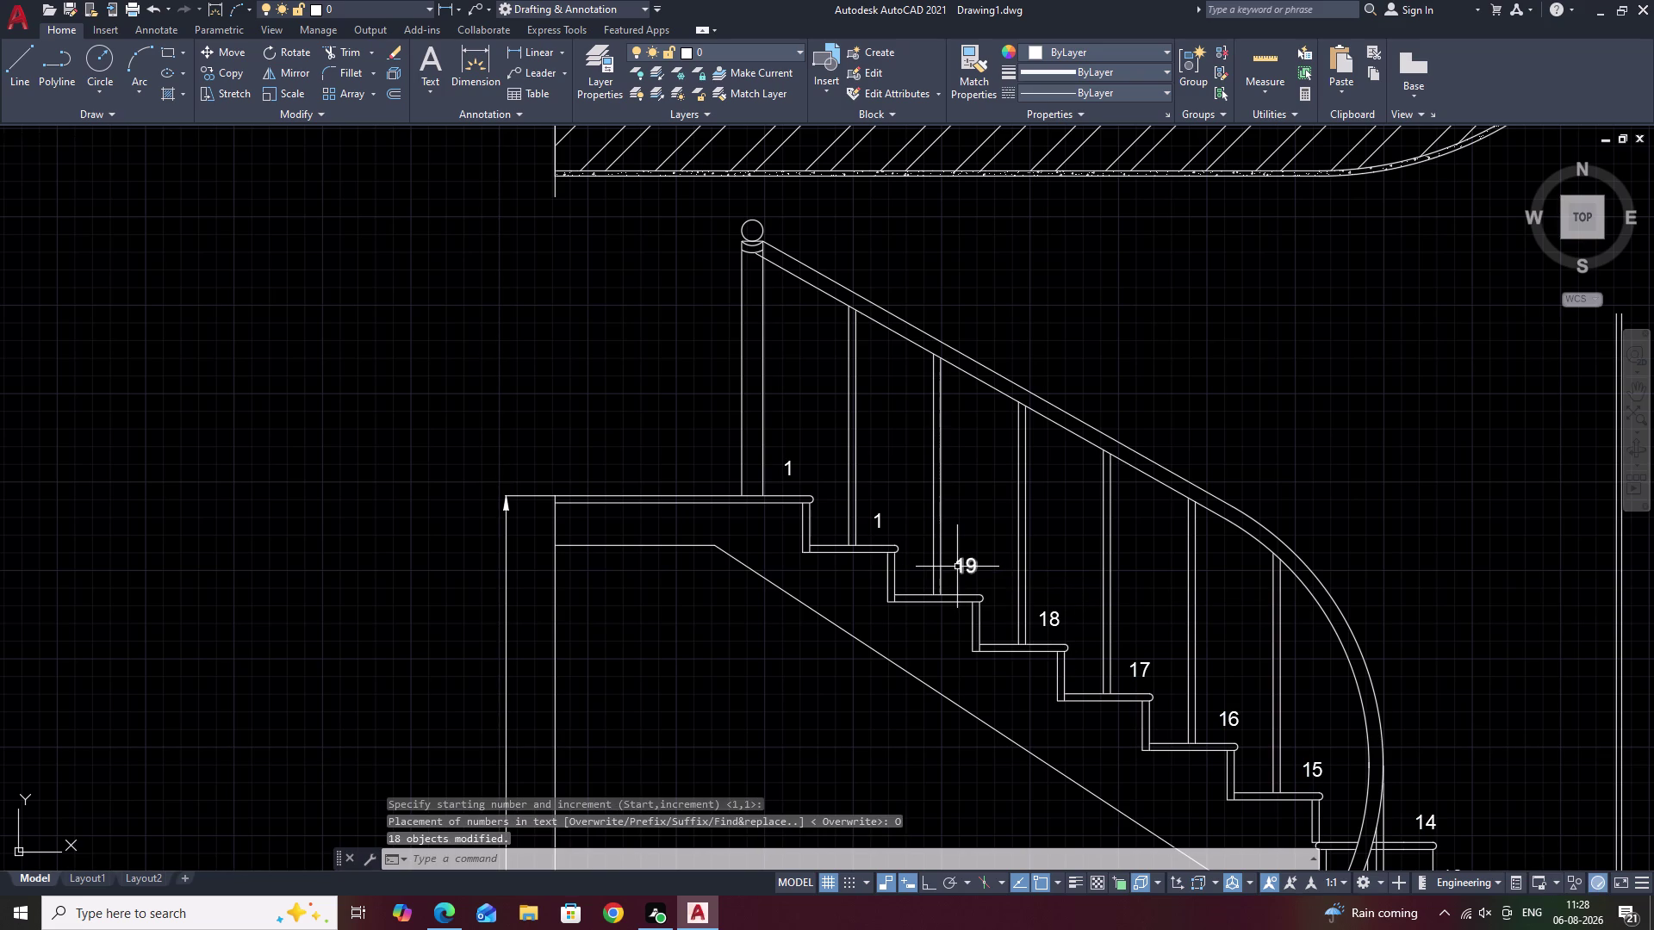
click(970, 566)
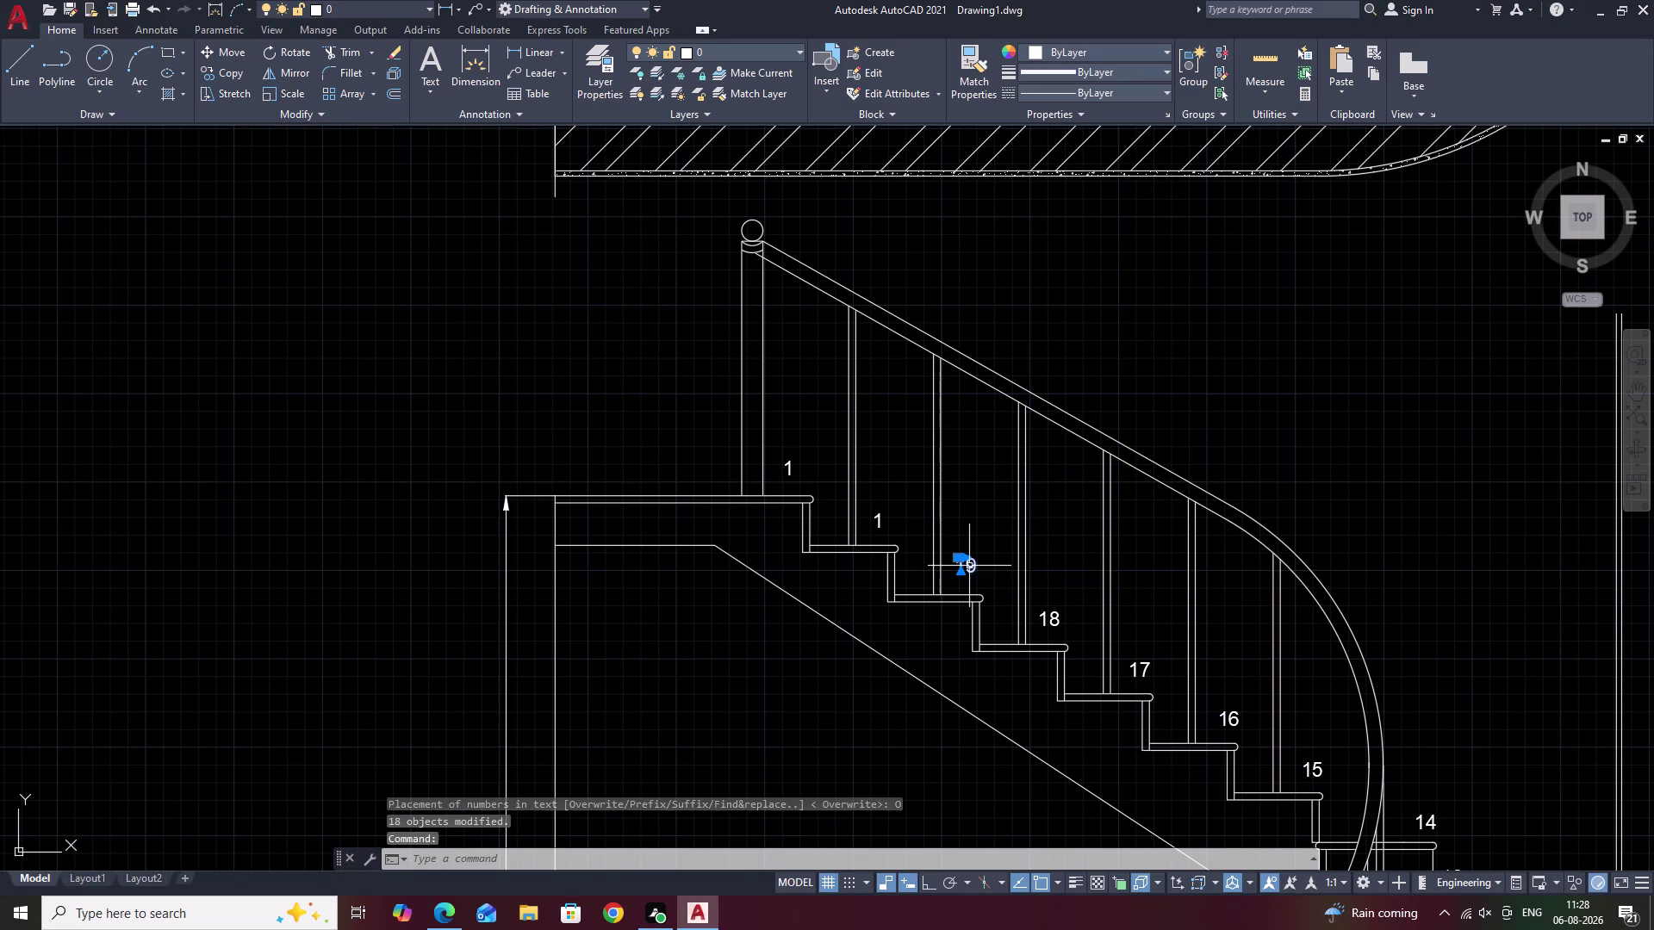
key(Escape)
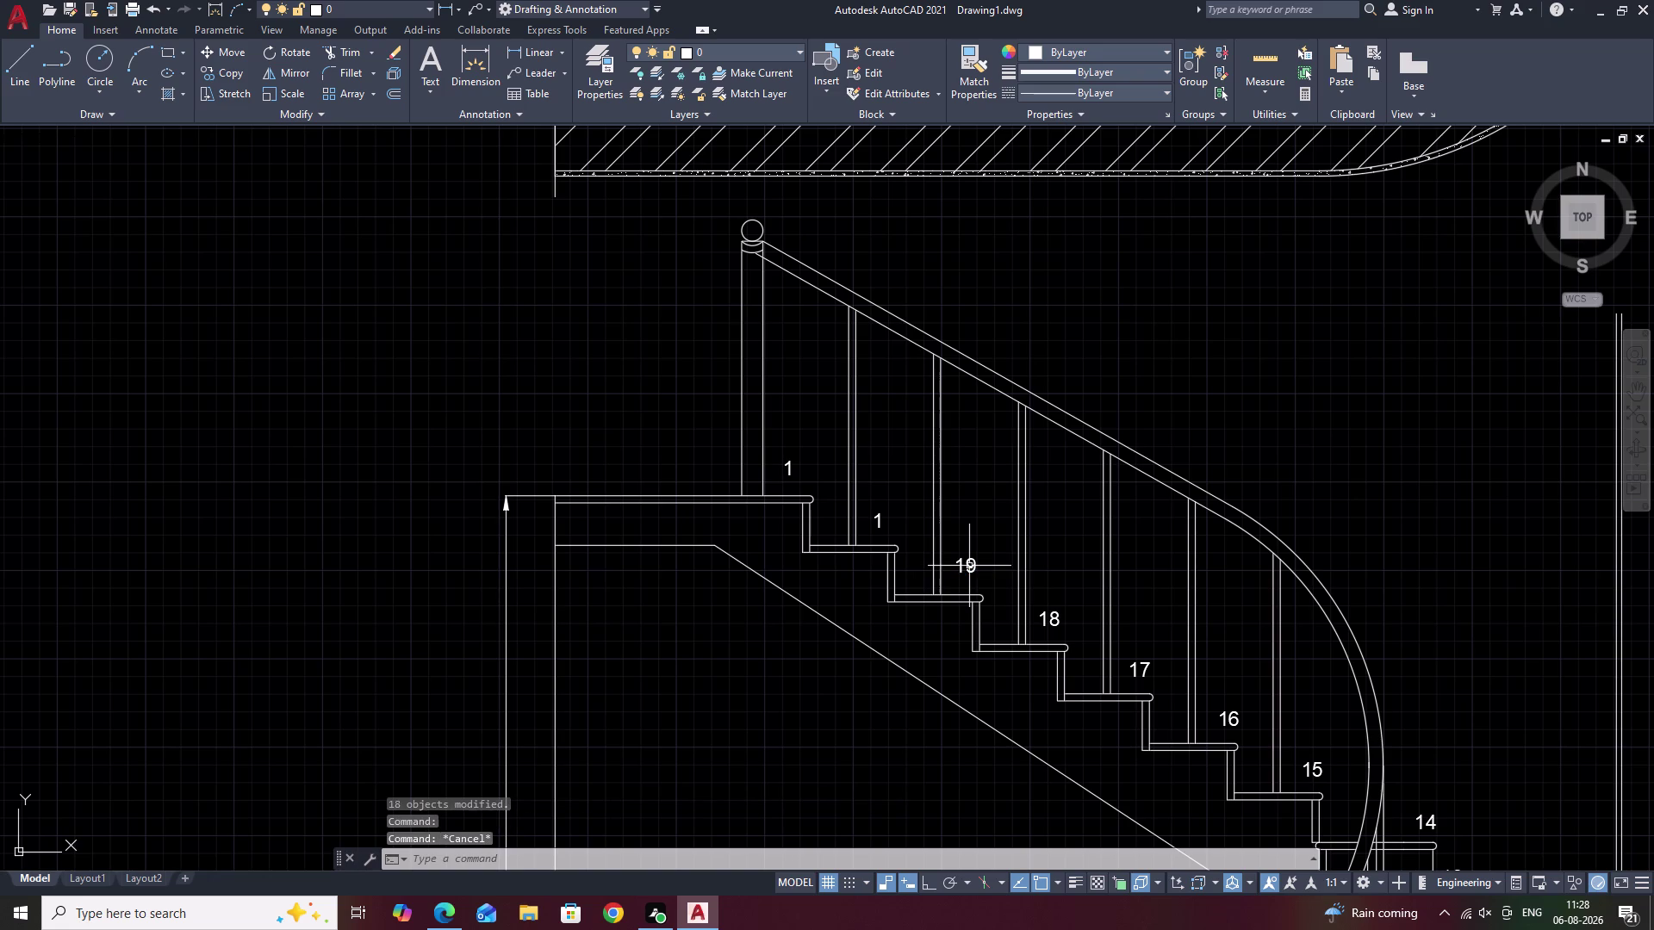
key(t)
key(c)
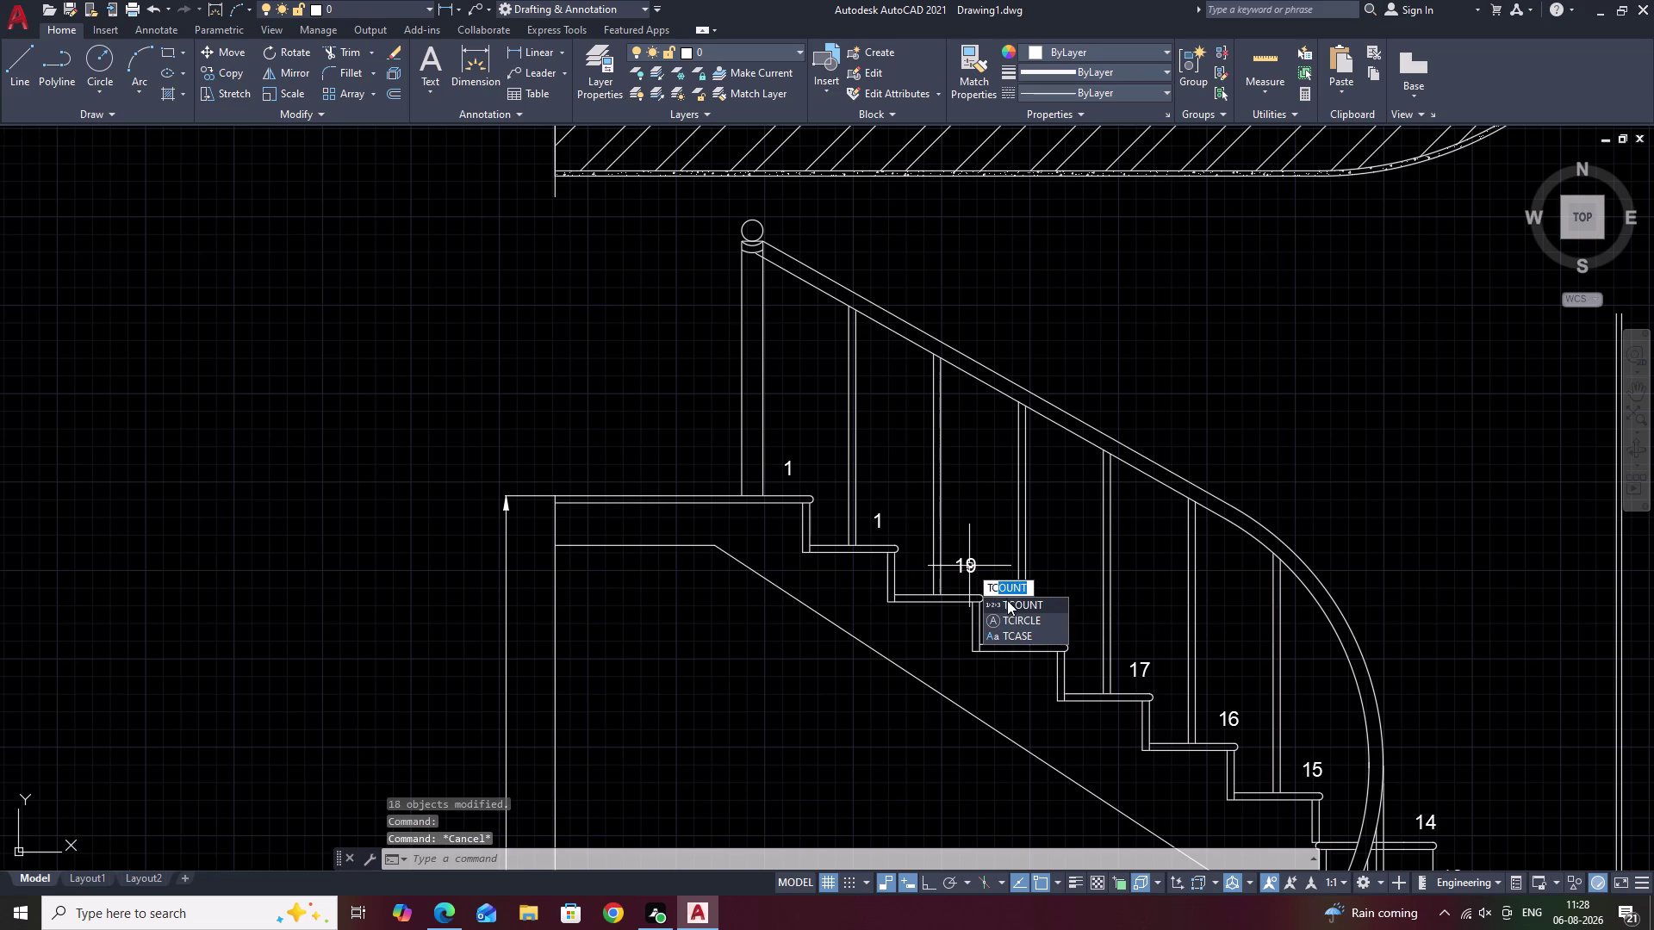
Rerun numbering and pick the labels on the second-highest and top treads.
click(1007, 602)
click(881, 522)
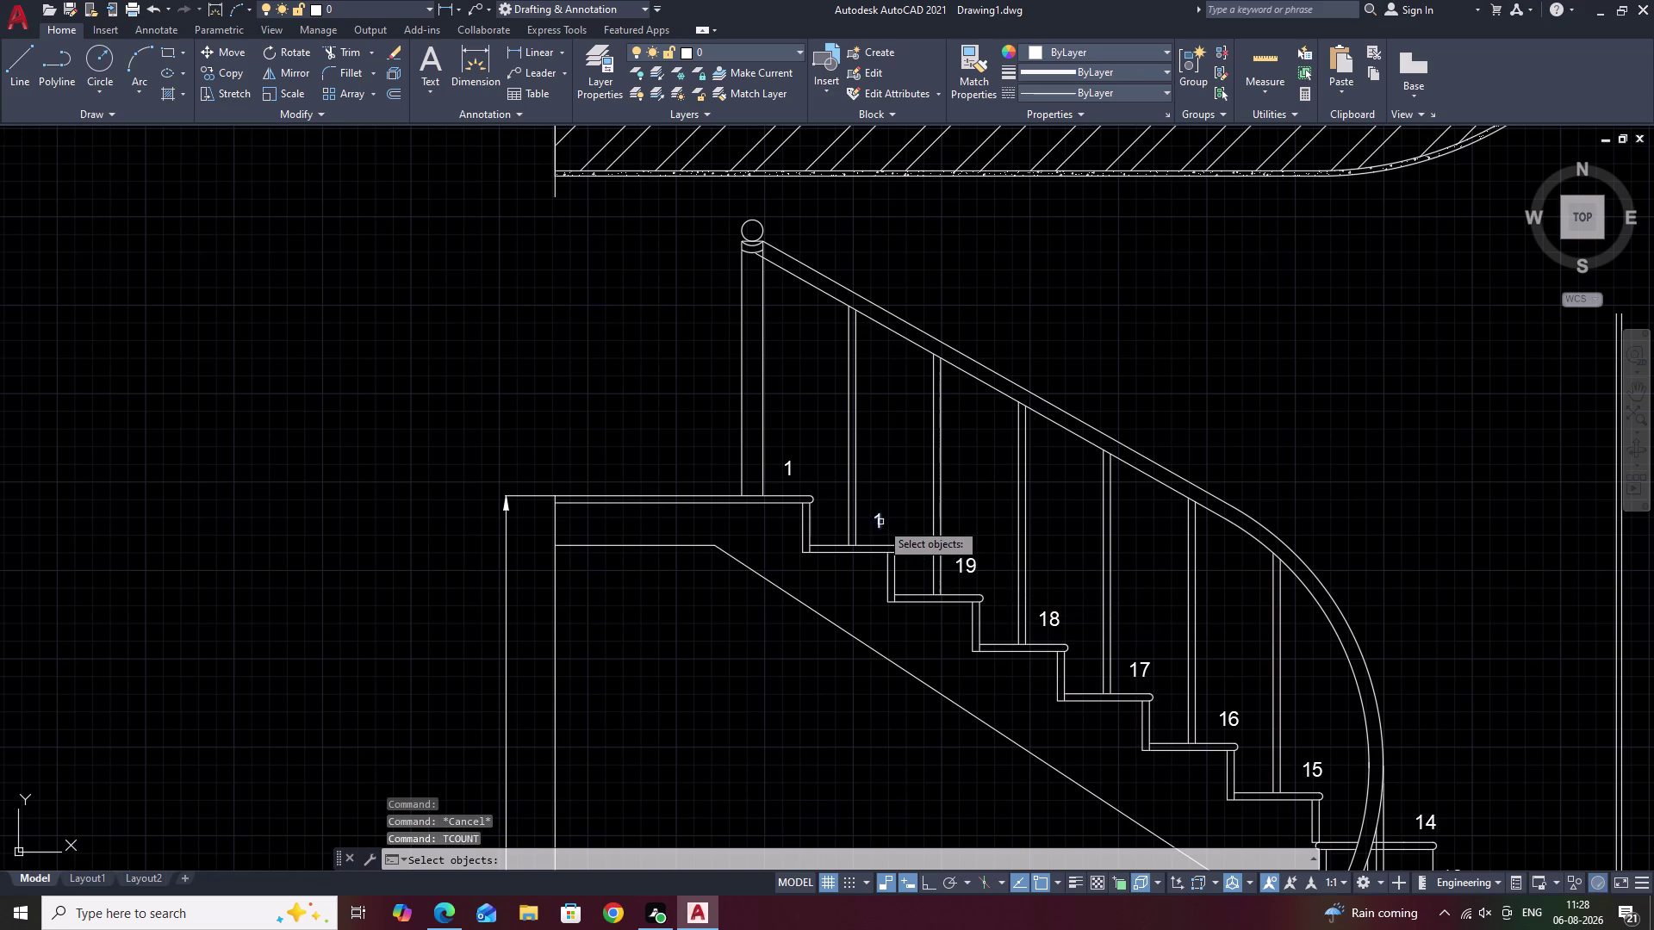
click(789, 467)
right_click(789, 466)
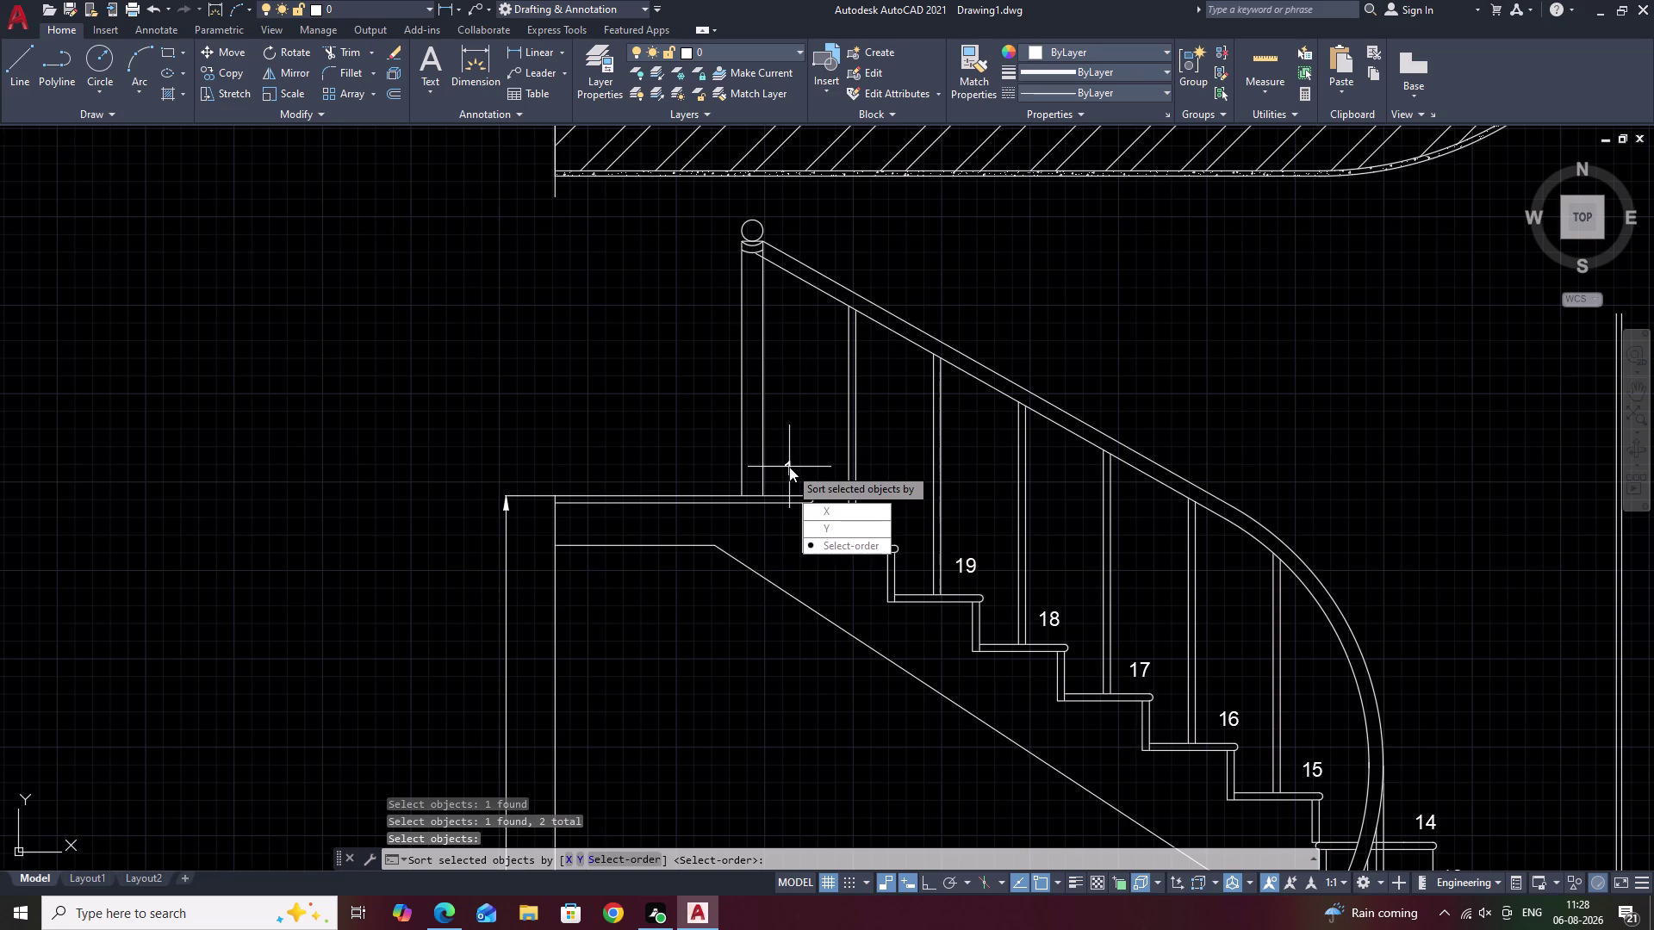
Number the two labels in select order starting at 20 with increment 1, overwriting them.
drag(826, 544, 789, 467)
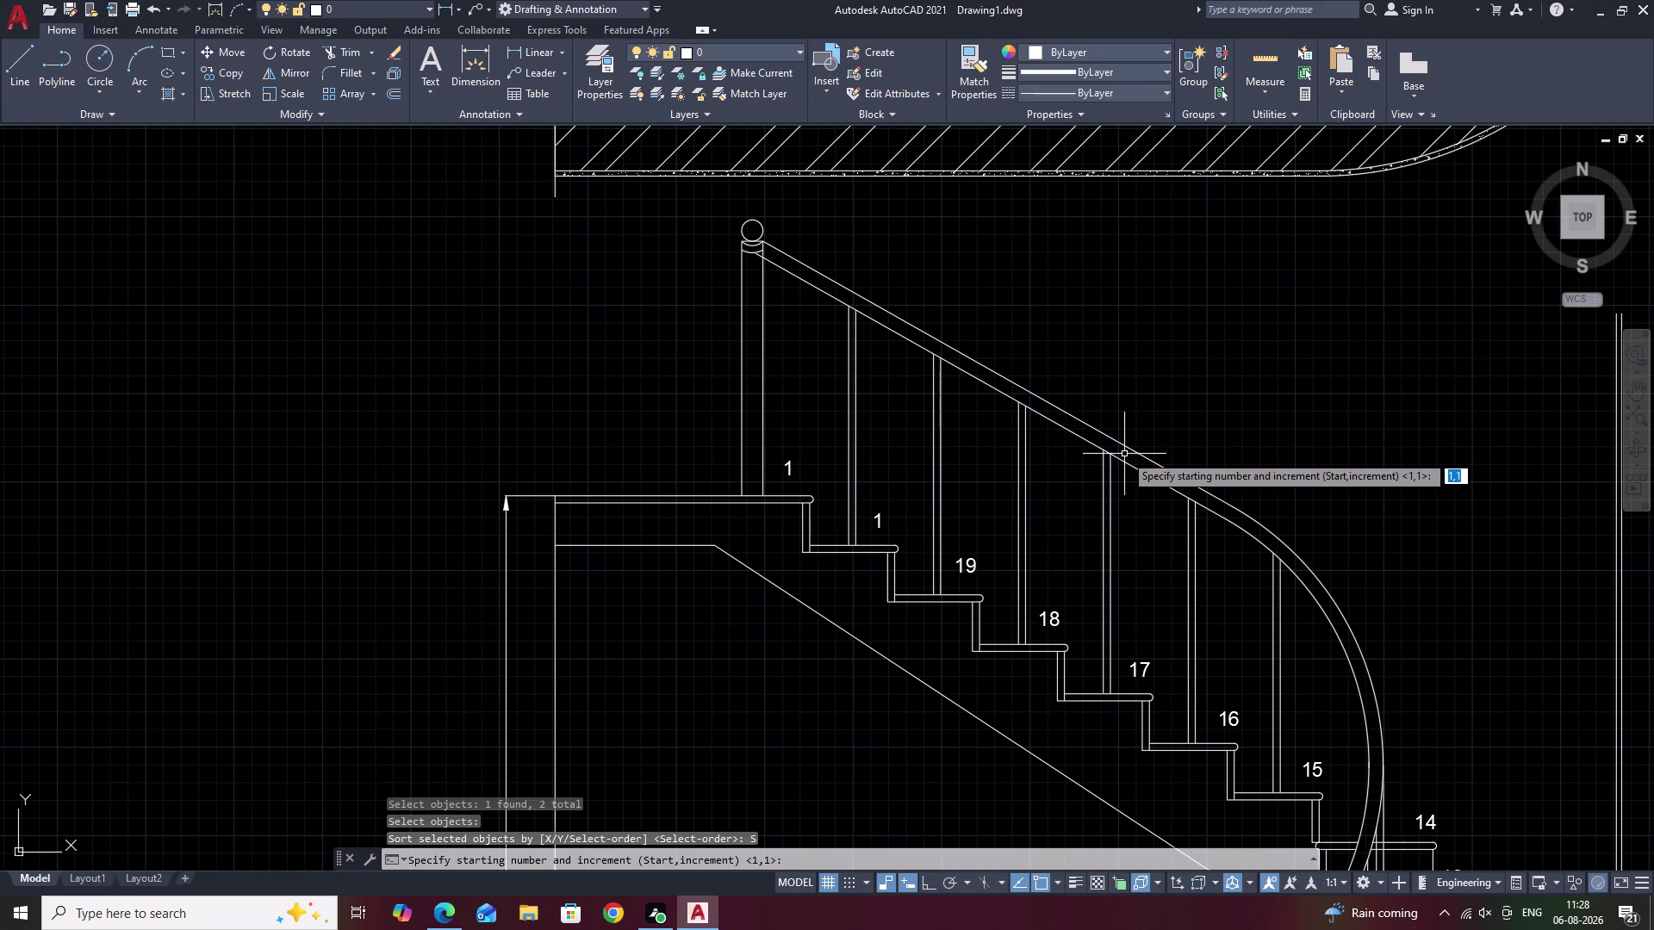
text(21)
key(BackSpace)
key(BackSpace)
key(0)
key(BackSpace)
text(20)
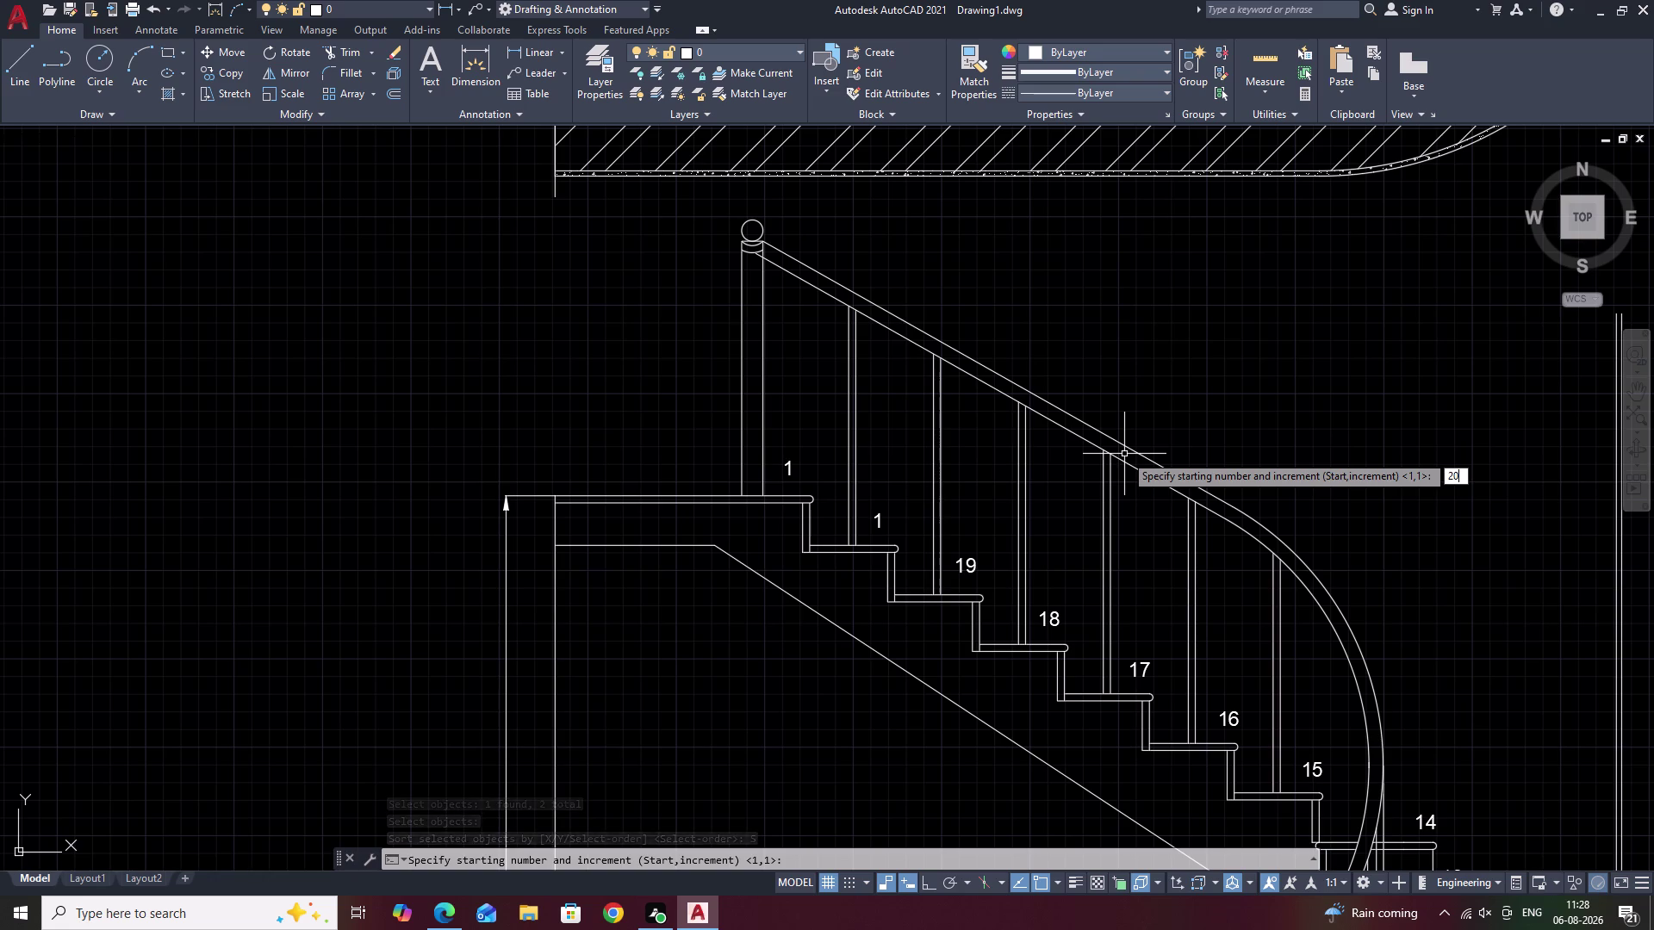
key(comma)
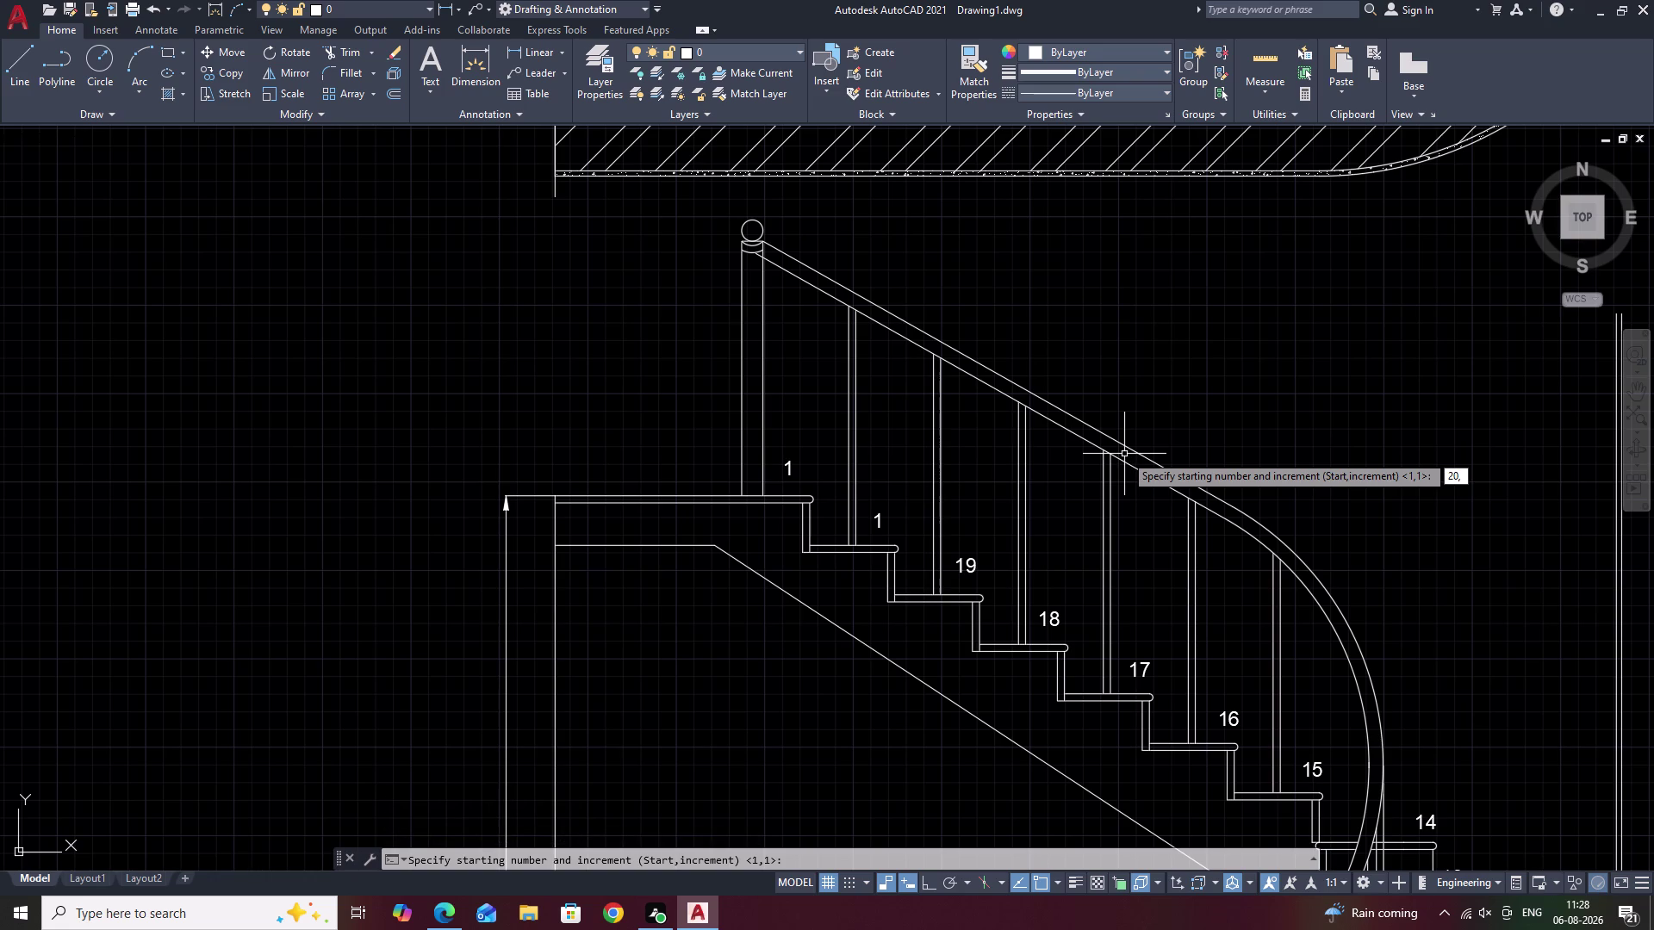
key(1)
click(1218, 392)
key(space)
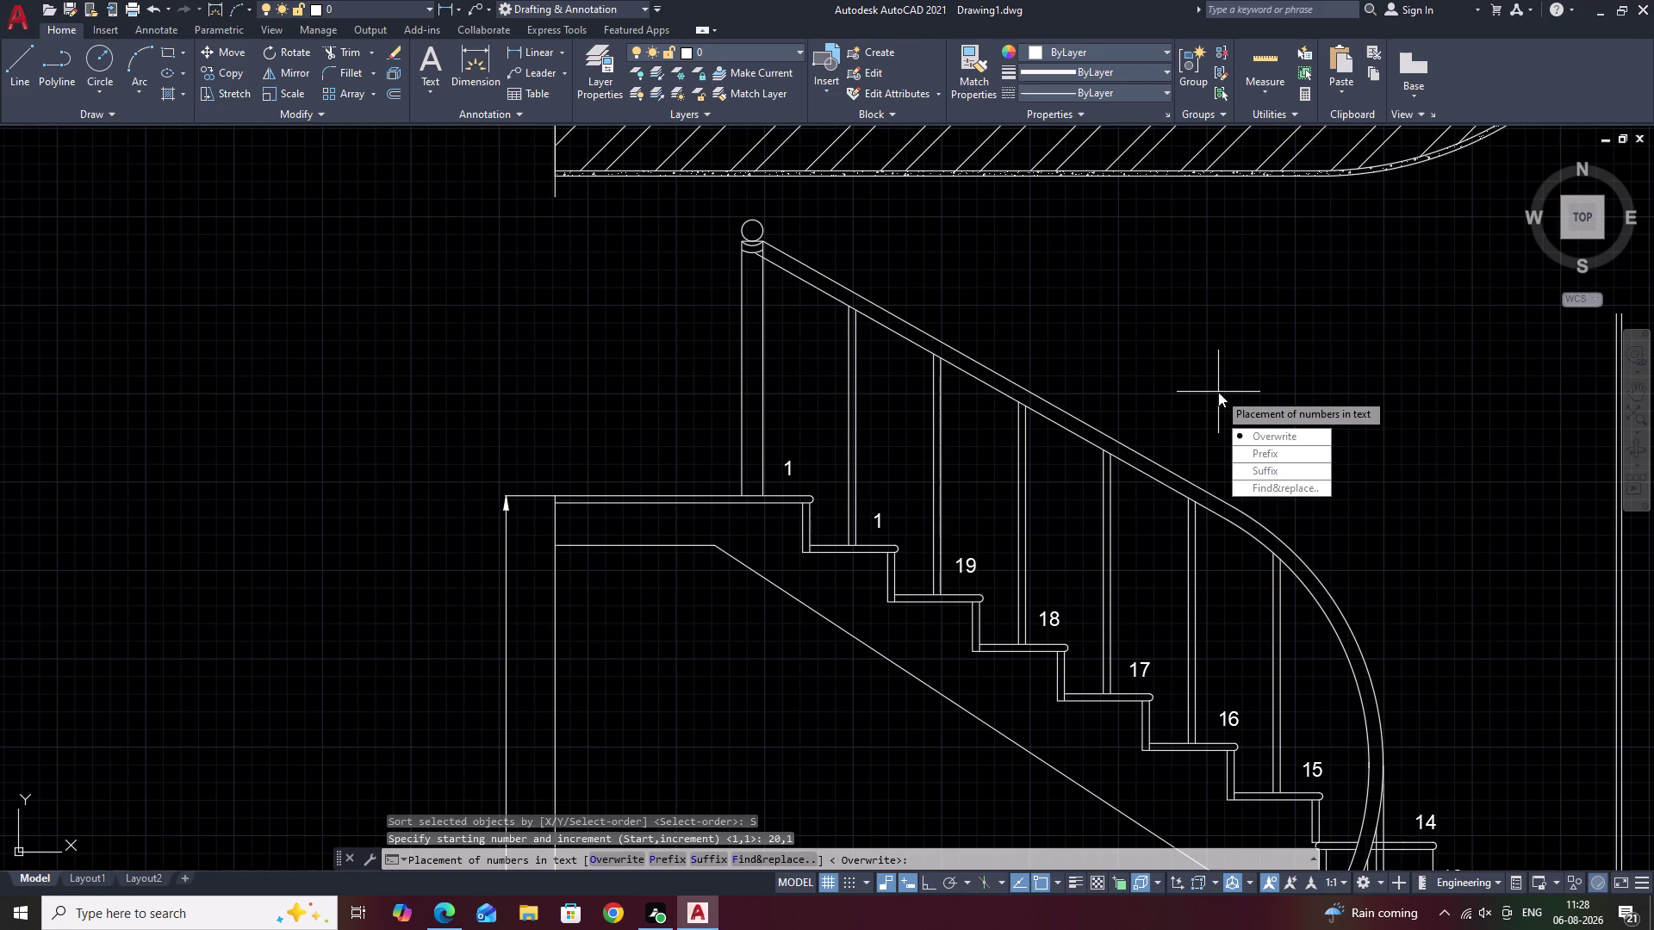
drag(1263, 440, 1218, 392)
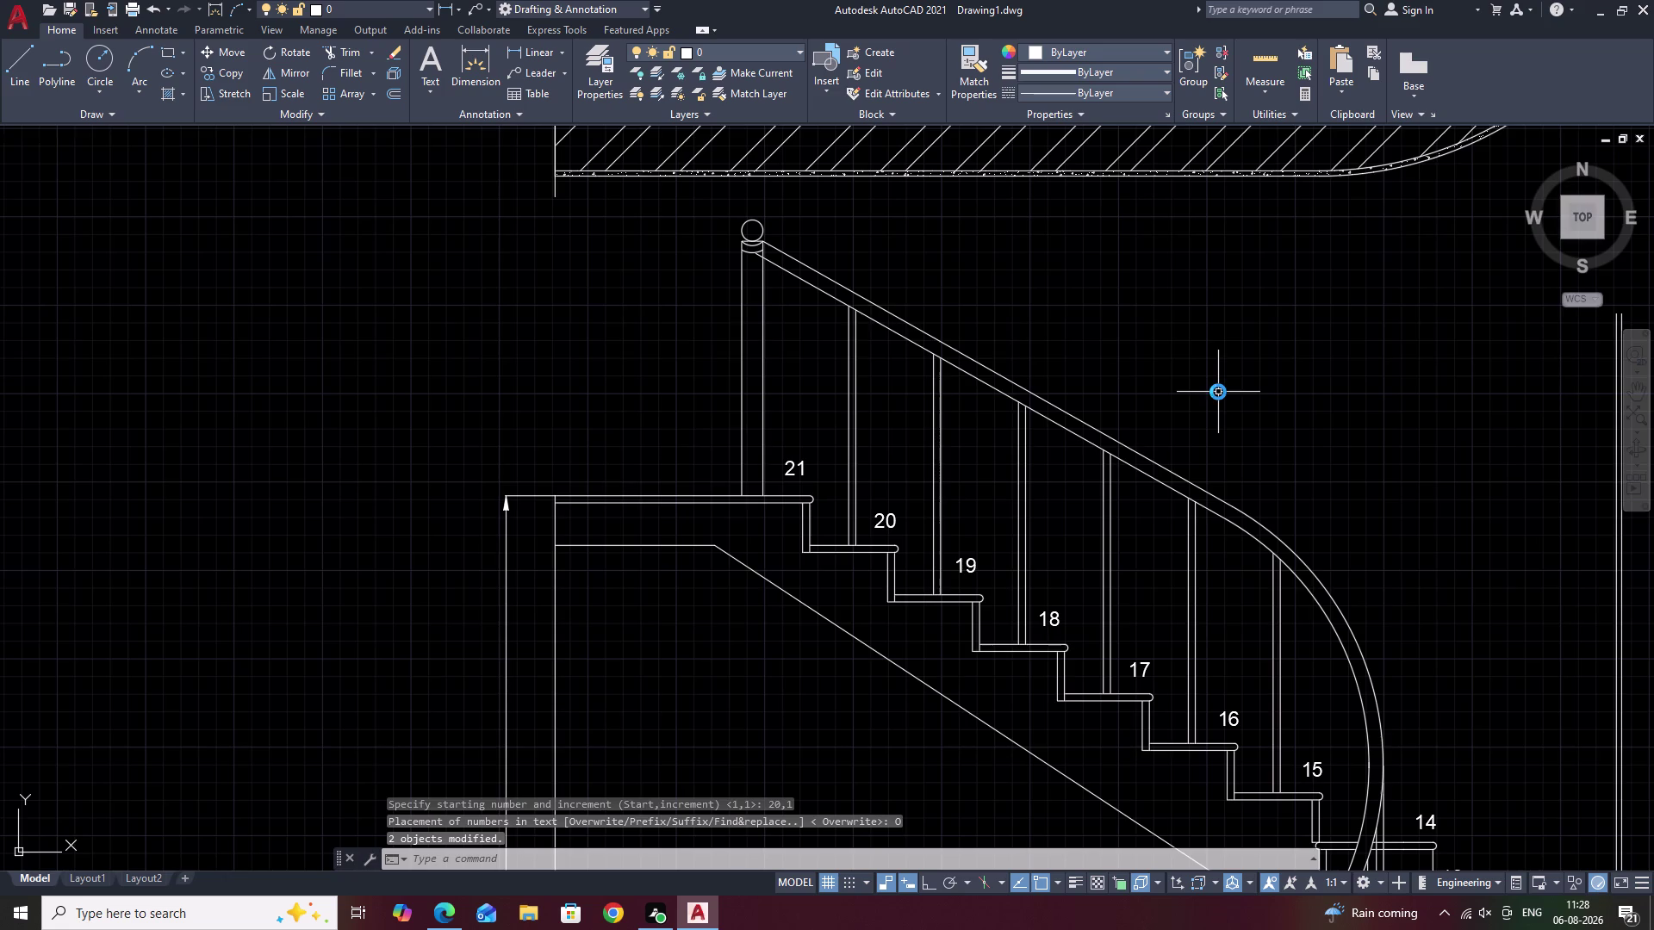
Zoom and pan to the overlapping lines near treads 9–11, cancelling any active command.
scroll(down, 3)
middle_drag(1320, 507, 1249, 458)
scroll(up, 3)
key(Escape)
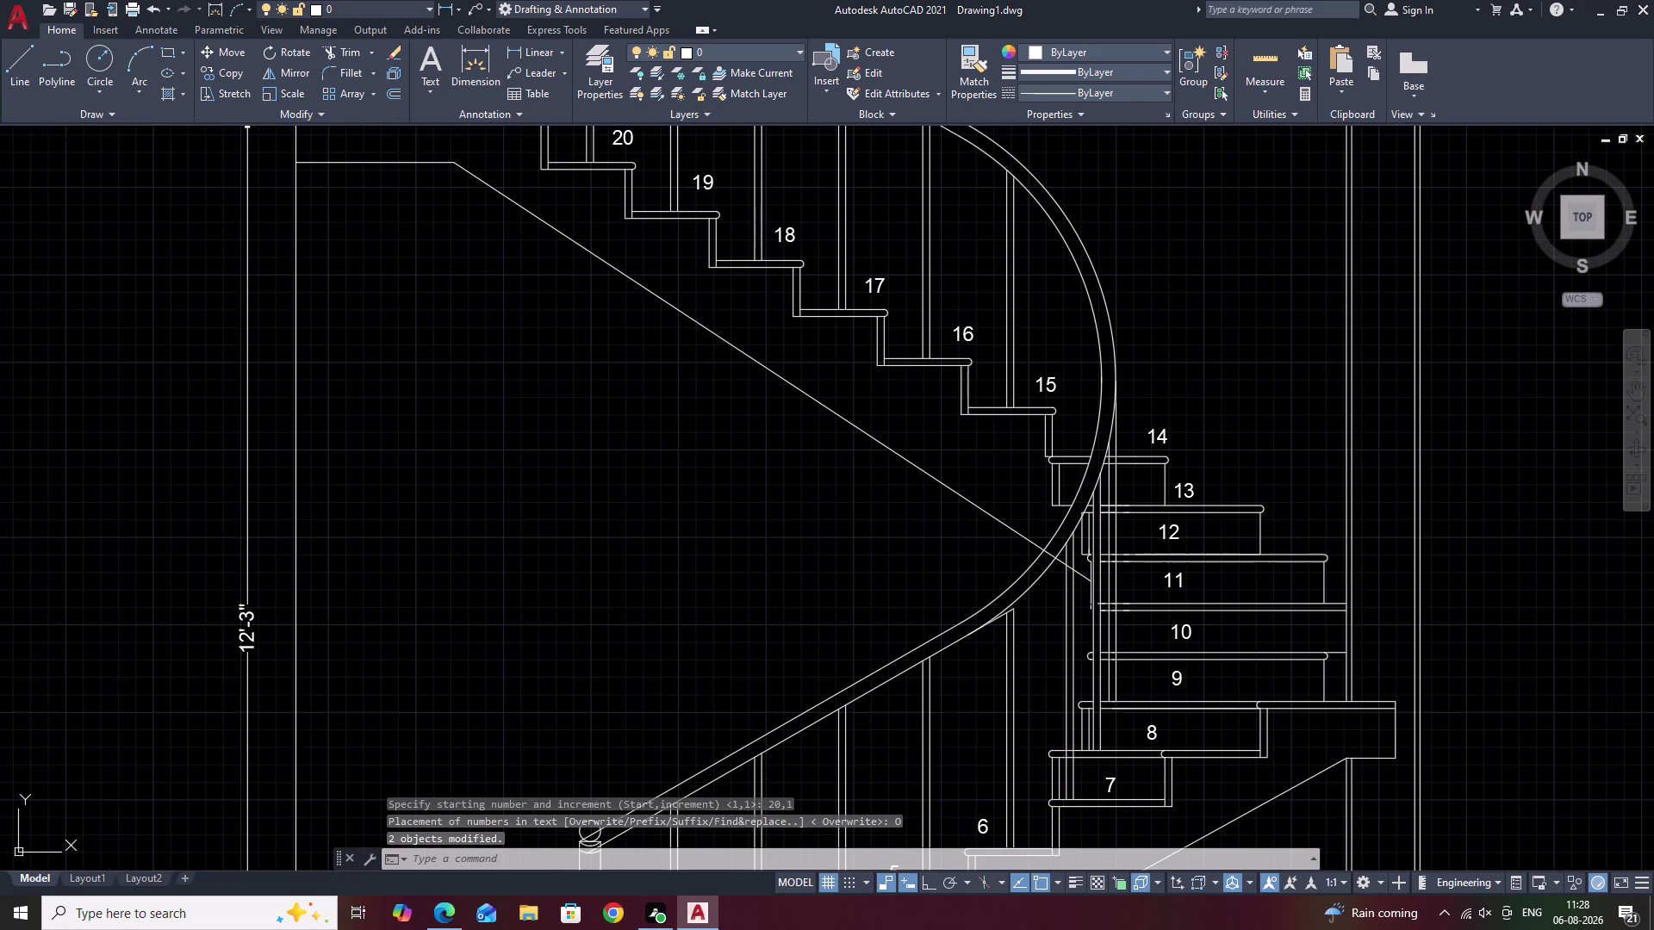
scroll(down, 3)
middle_drag(1181, 598, 1191, 538)
scroll(up, 3)
middle_drag(1096, 602, 1170, 500)
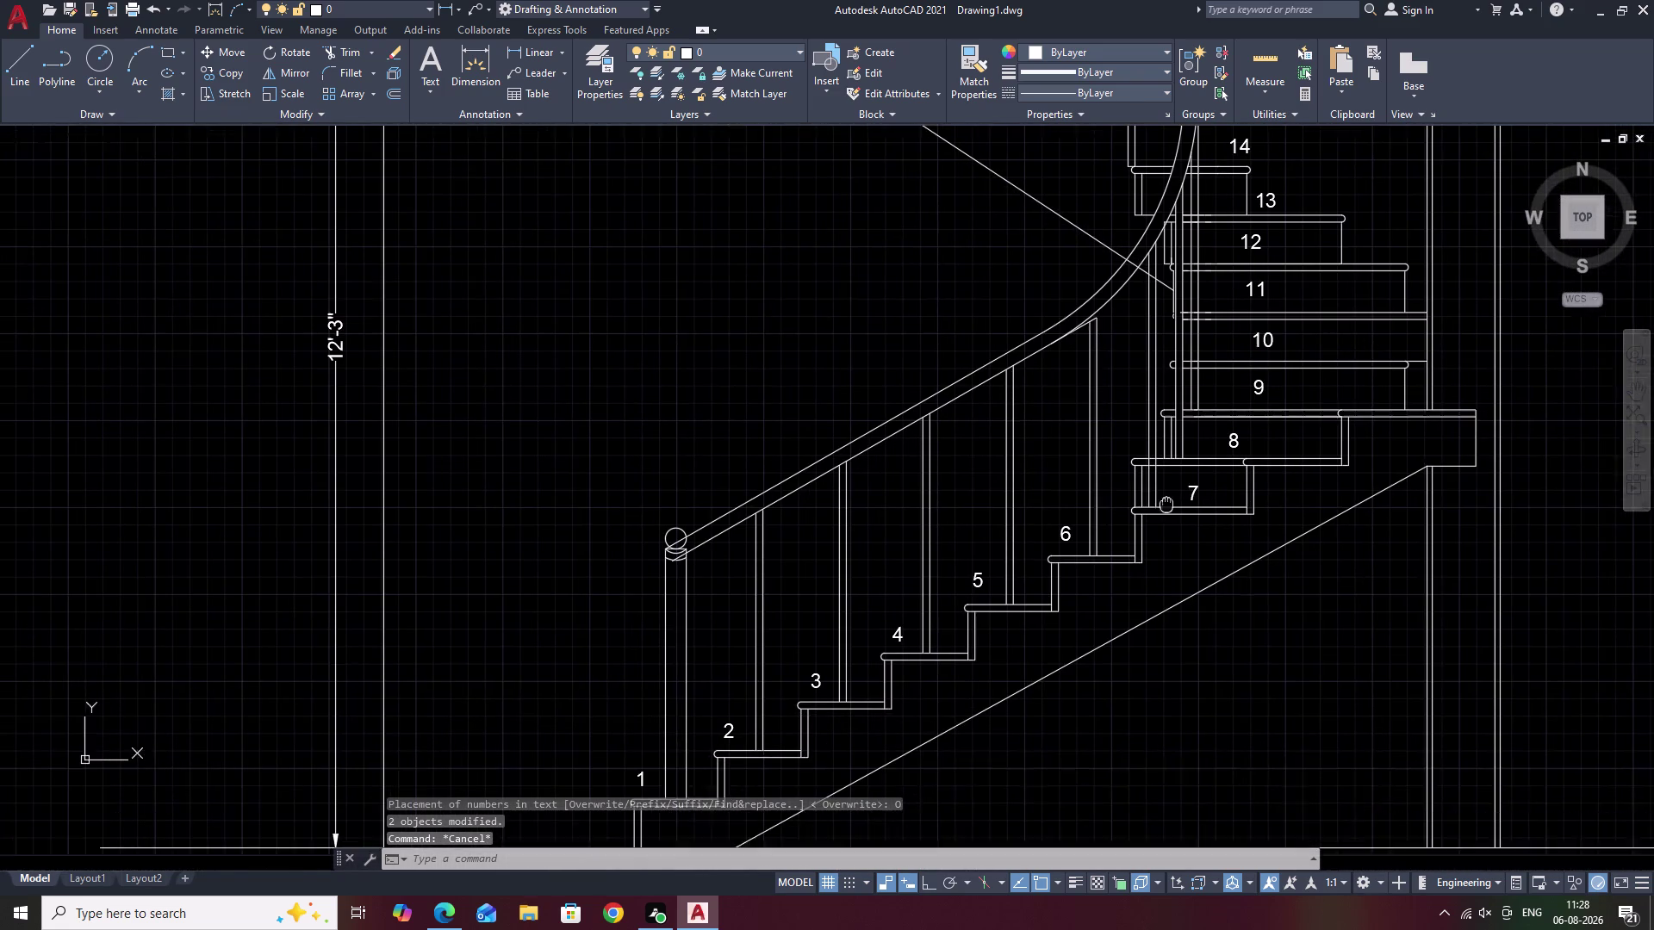
middle_drag(1184, 401, 1159, 517)
scroll(up, 3)
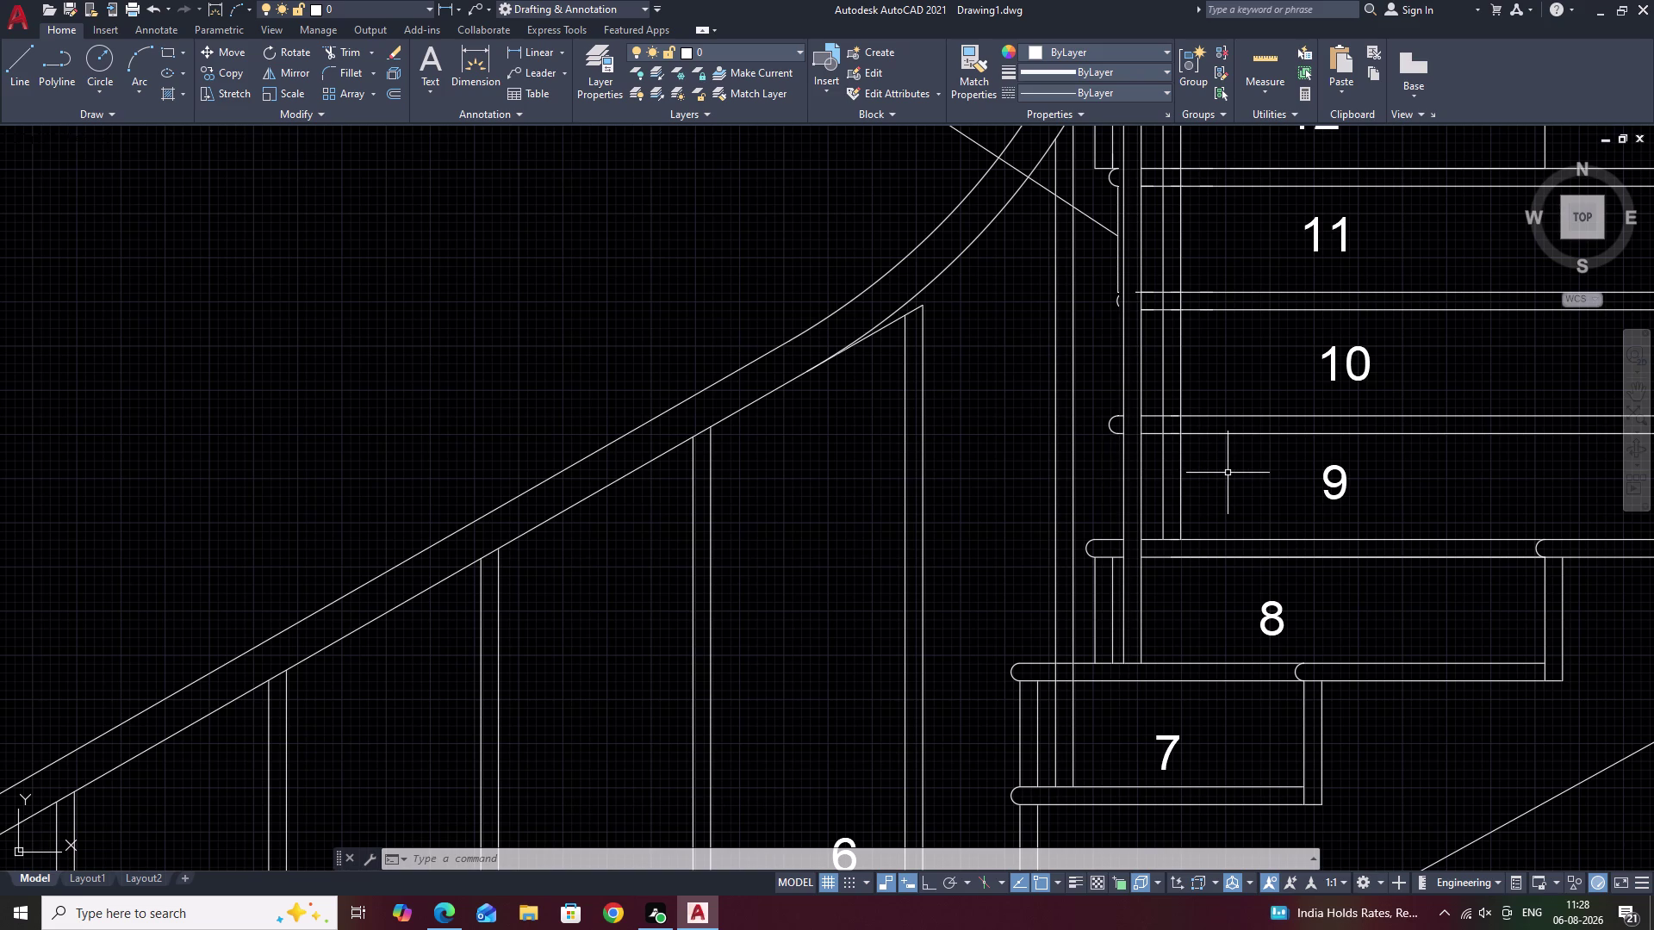
scroll(down, 3)
middle_drag(1209, 374, 1201, 450)
scroll(up, 3)
key(Escape)
key(Escape)
key(Escape)
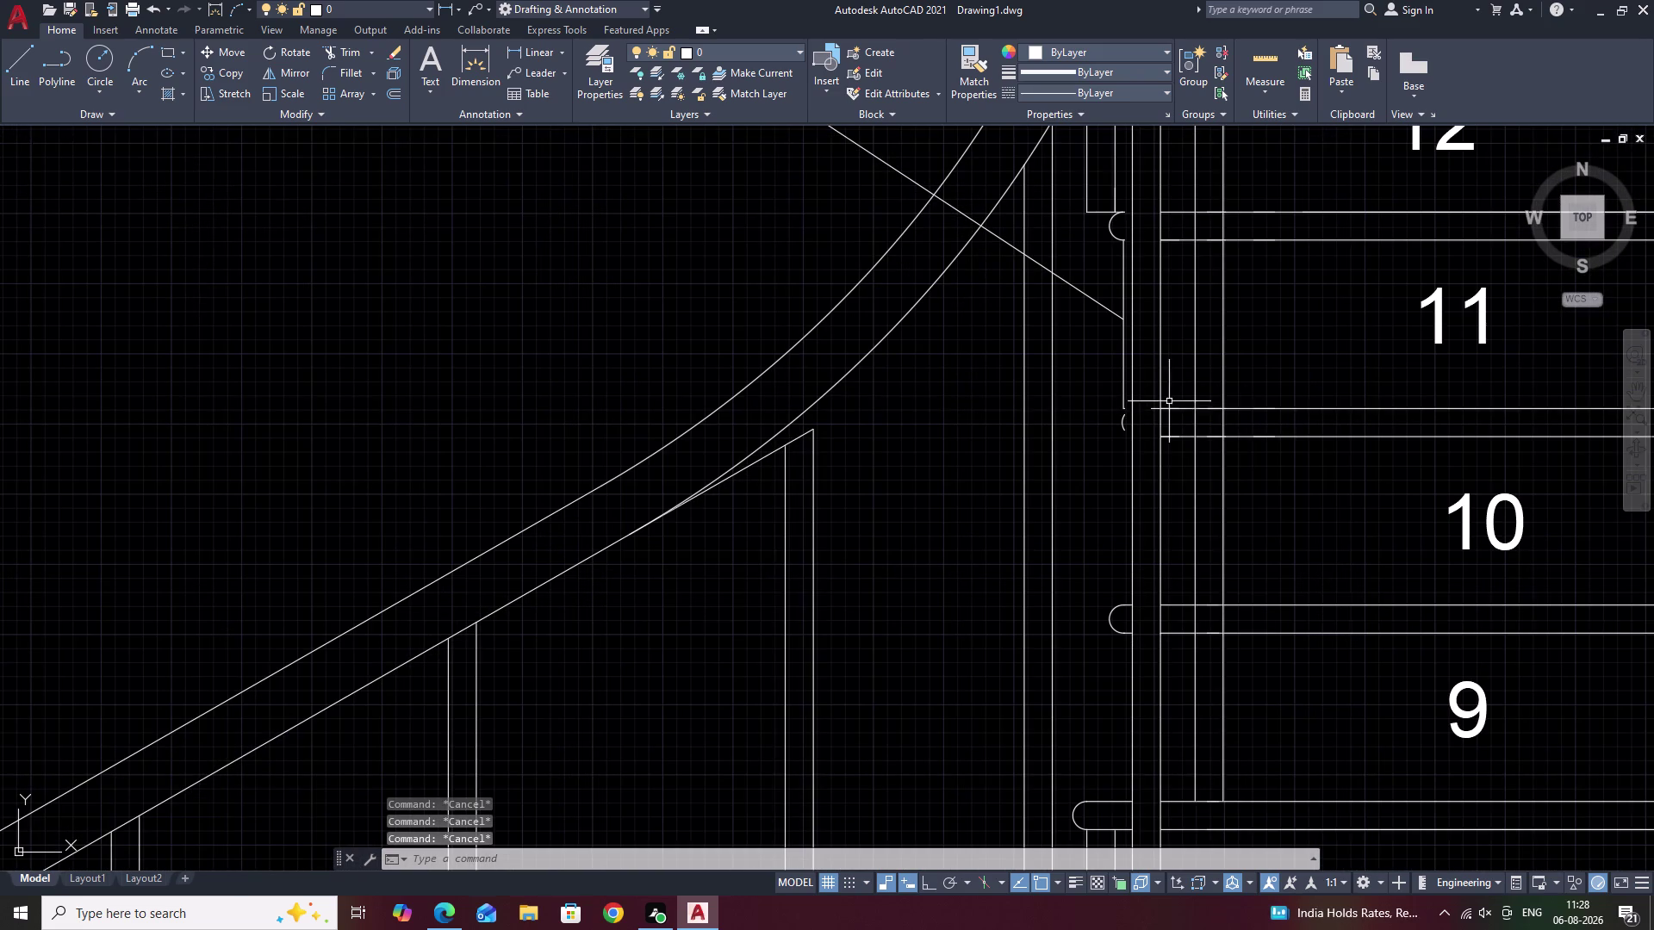
scroll(up, 3)
Trim the overlapping line pieces beside treads 10 and 11 using TR, fence drags and clicks.
text(TR)
key(space)
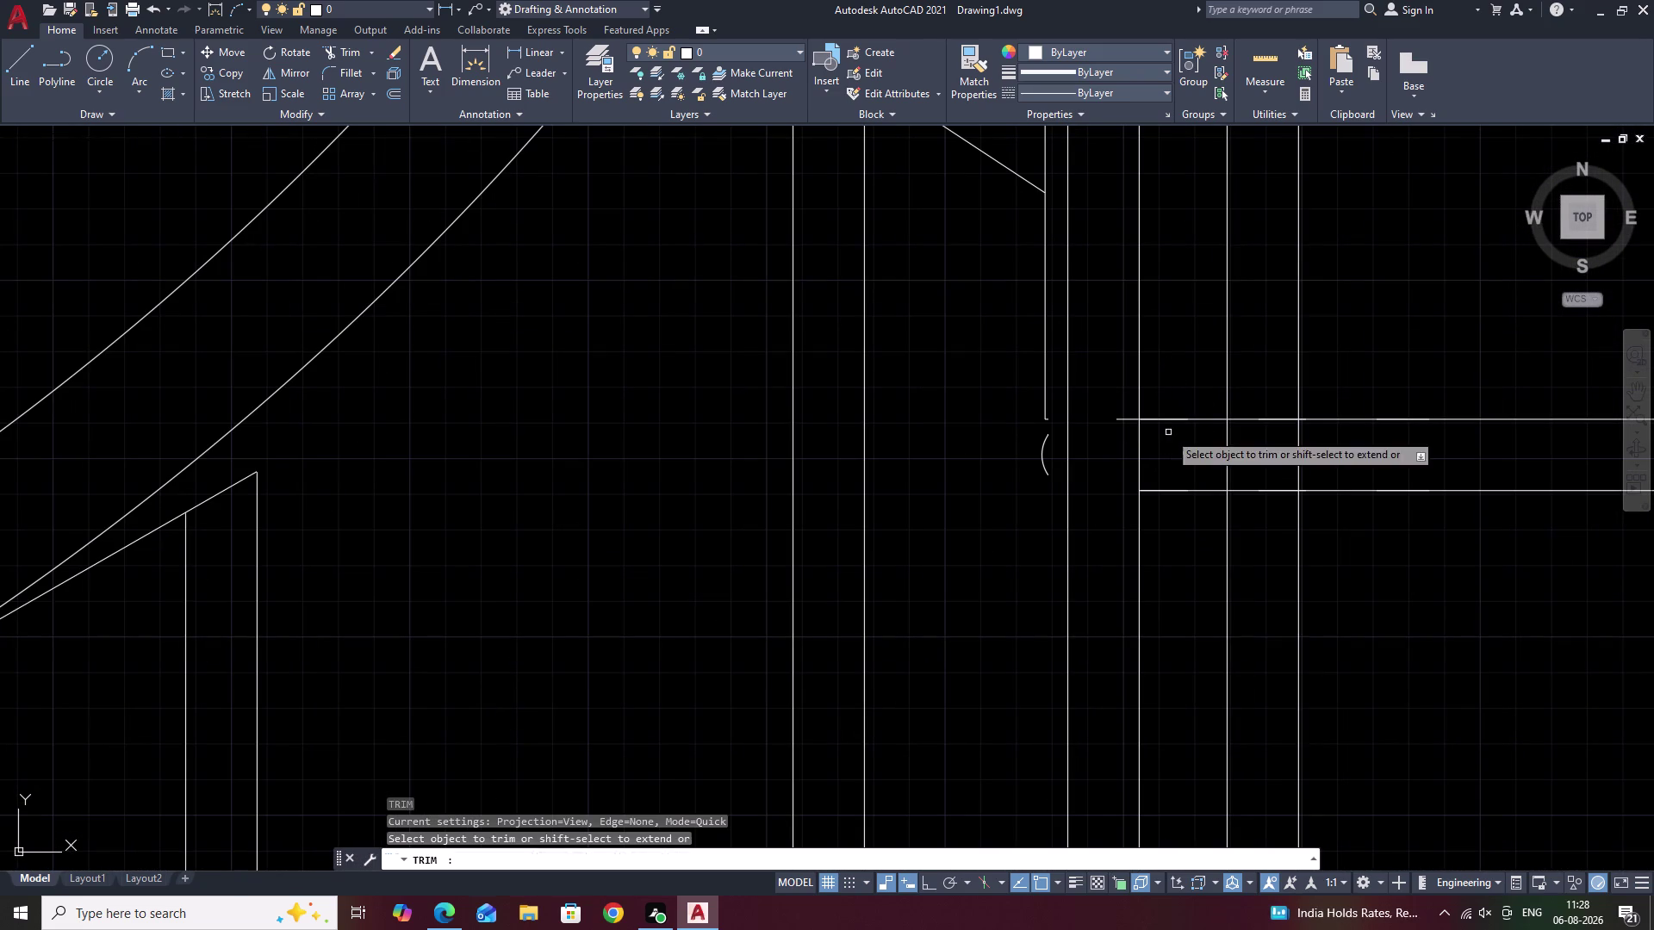
drag(1119, 403, 1131, 446)
scroll(down, 3)
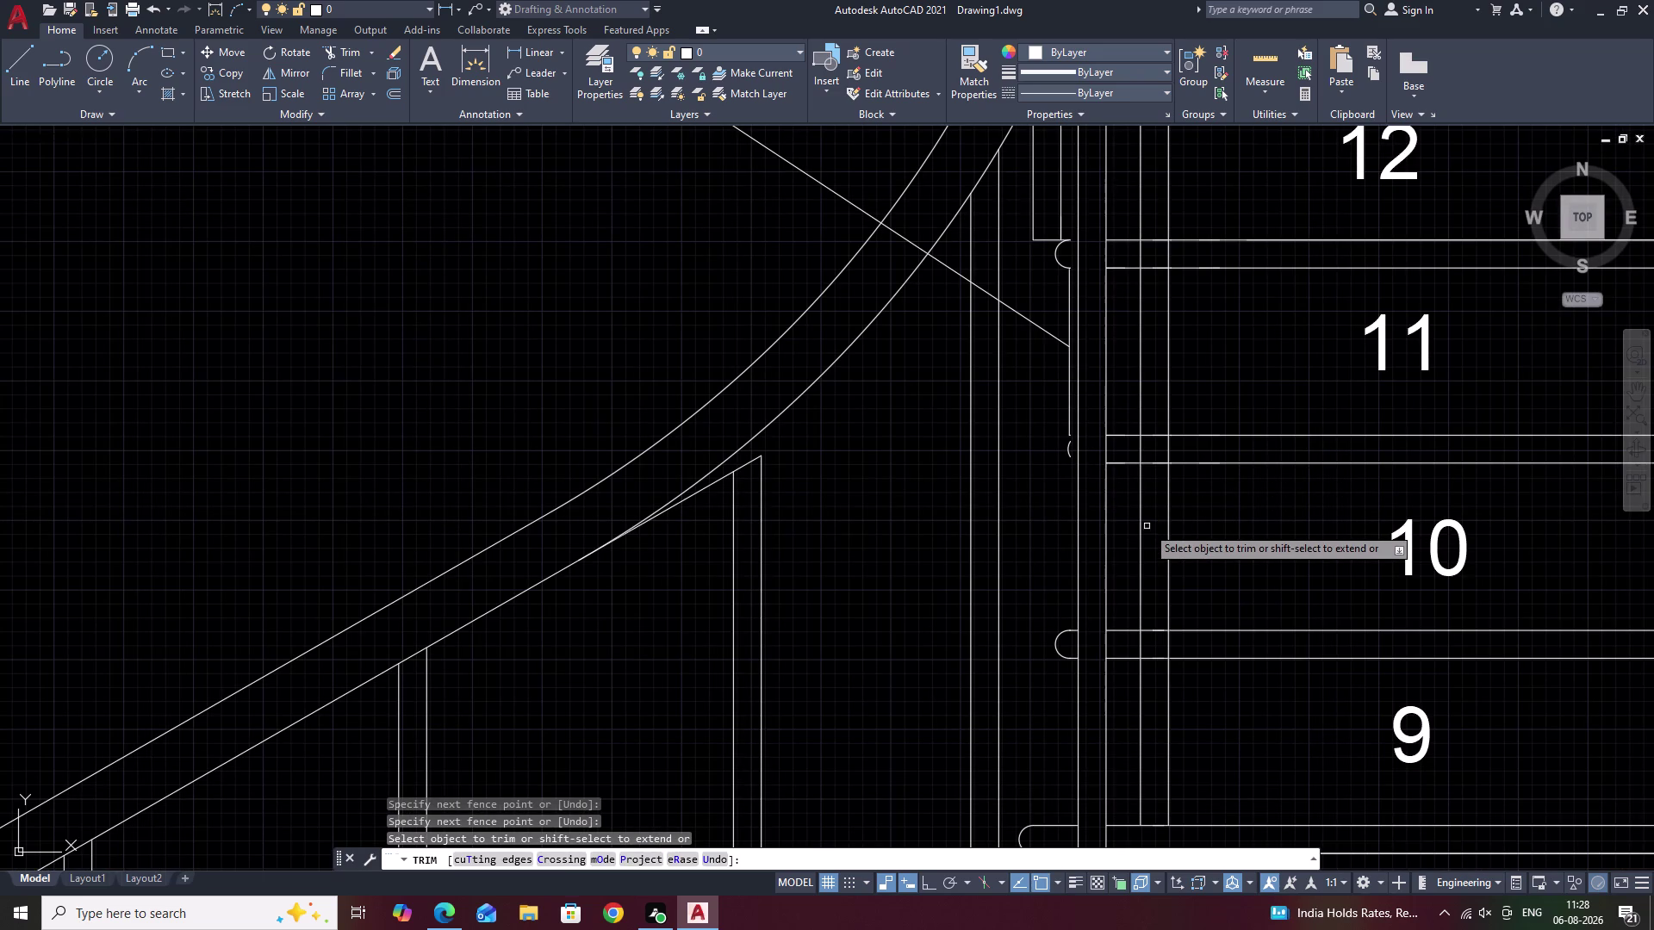
drag(1156, 422, 1156, 476)
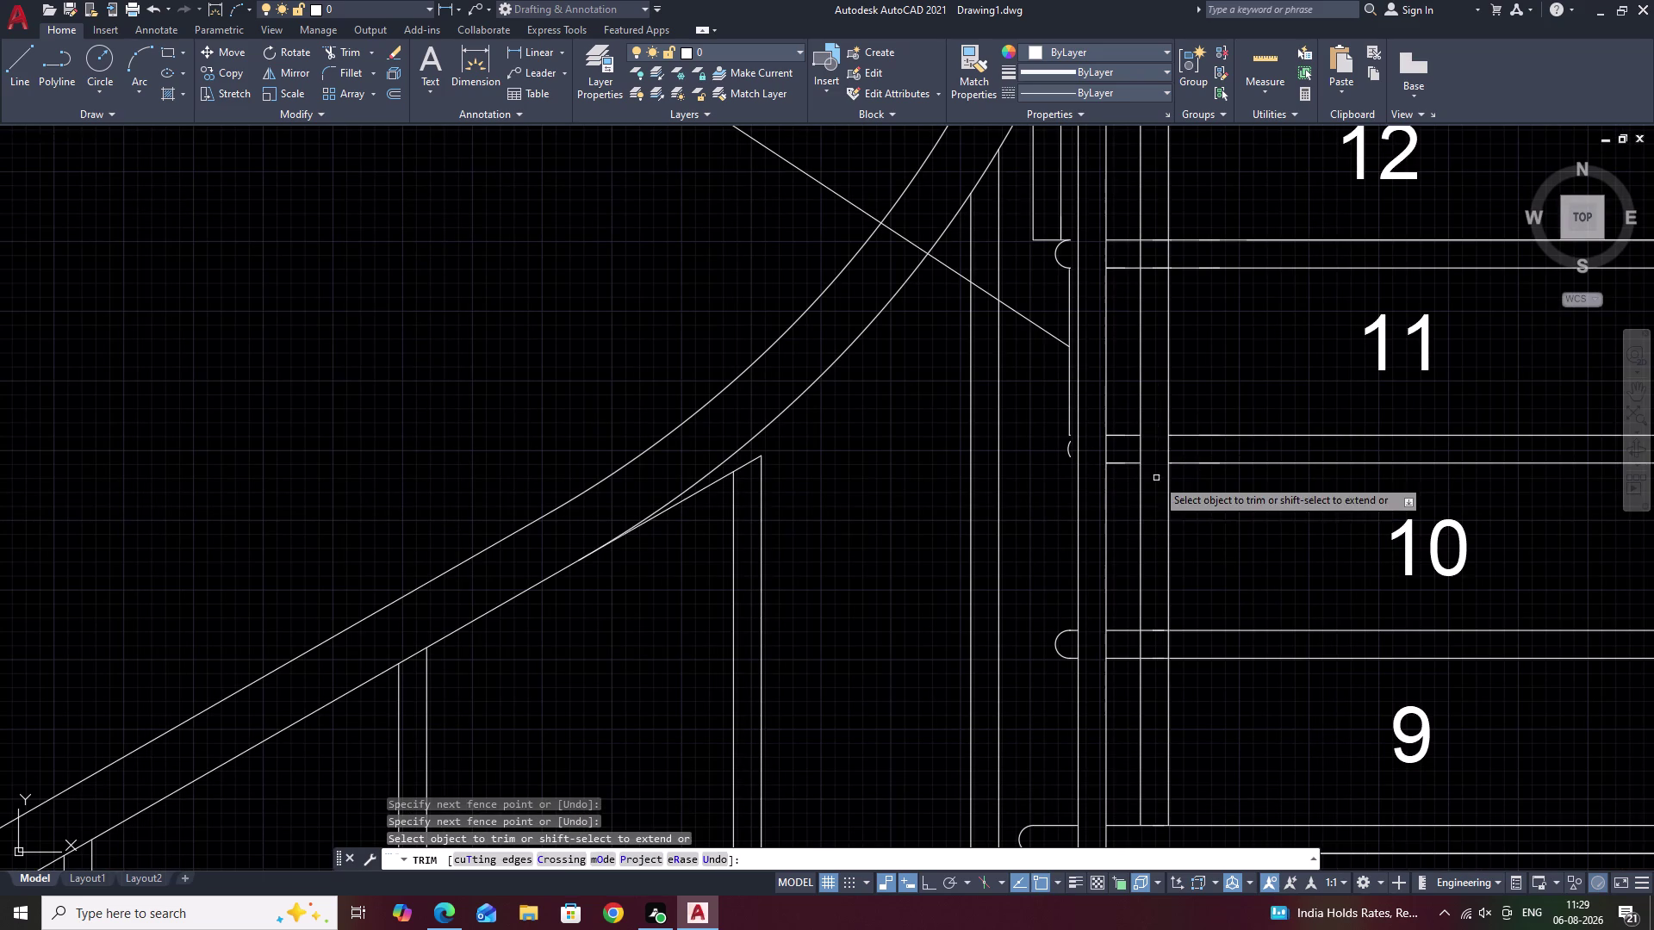
click(1071, 453)
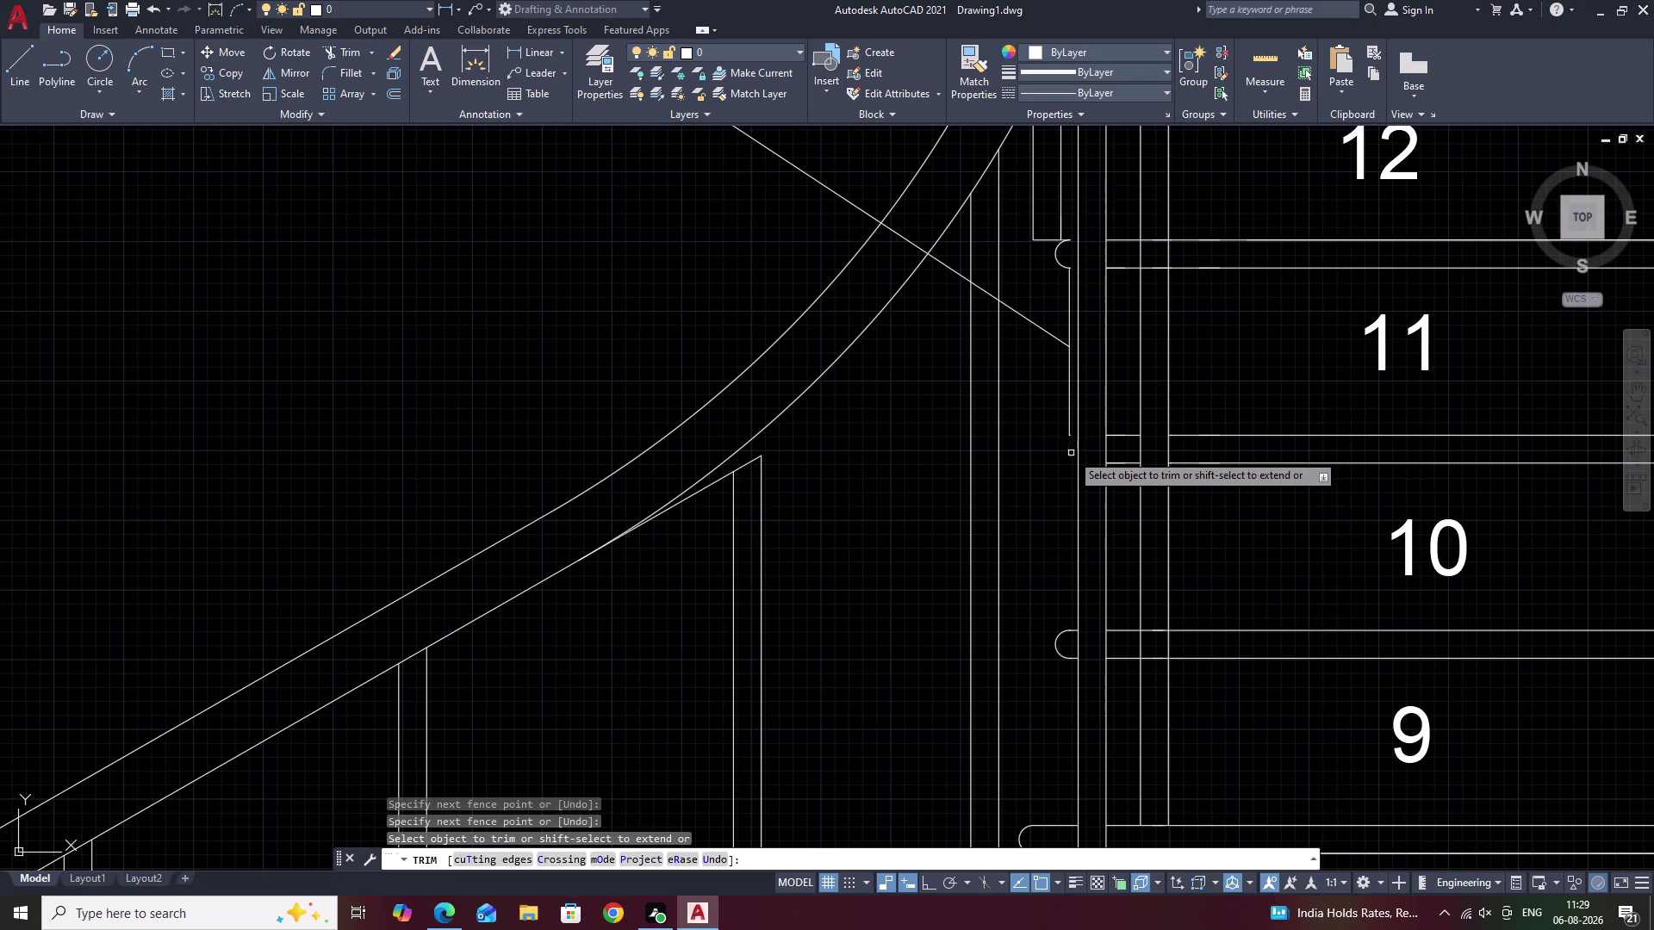
click(1069, 428)
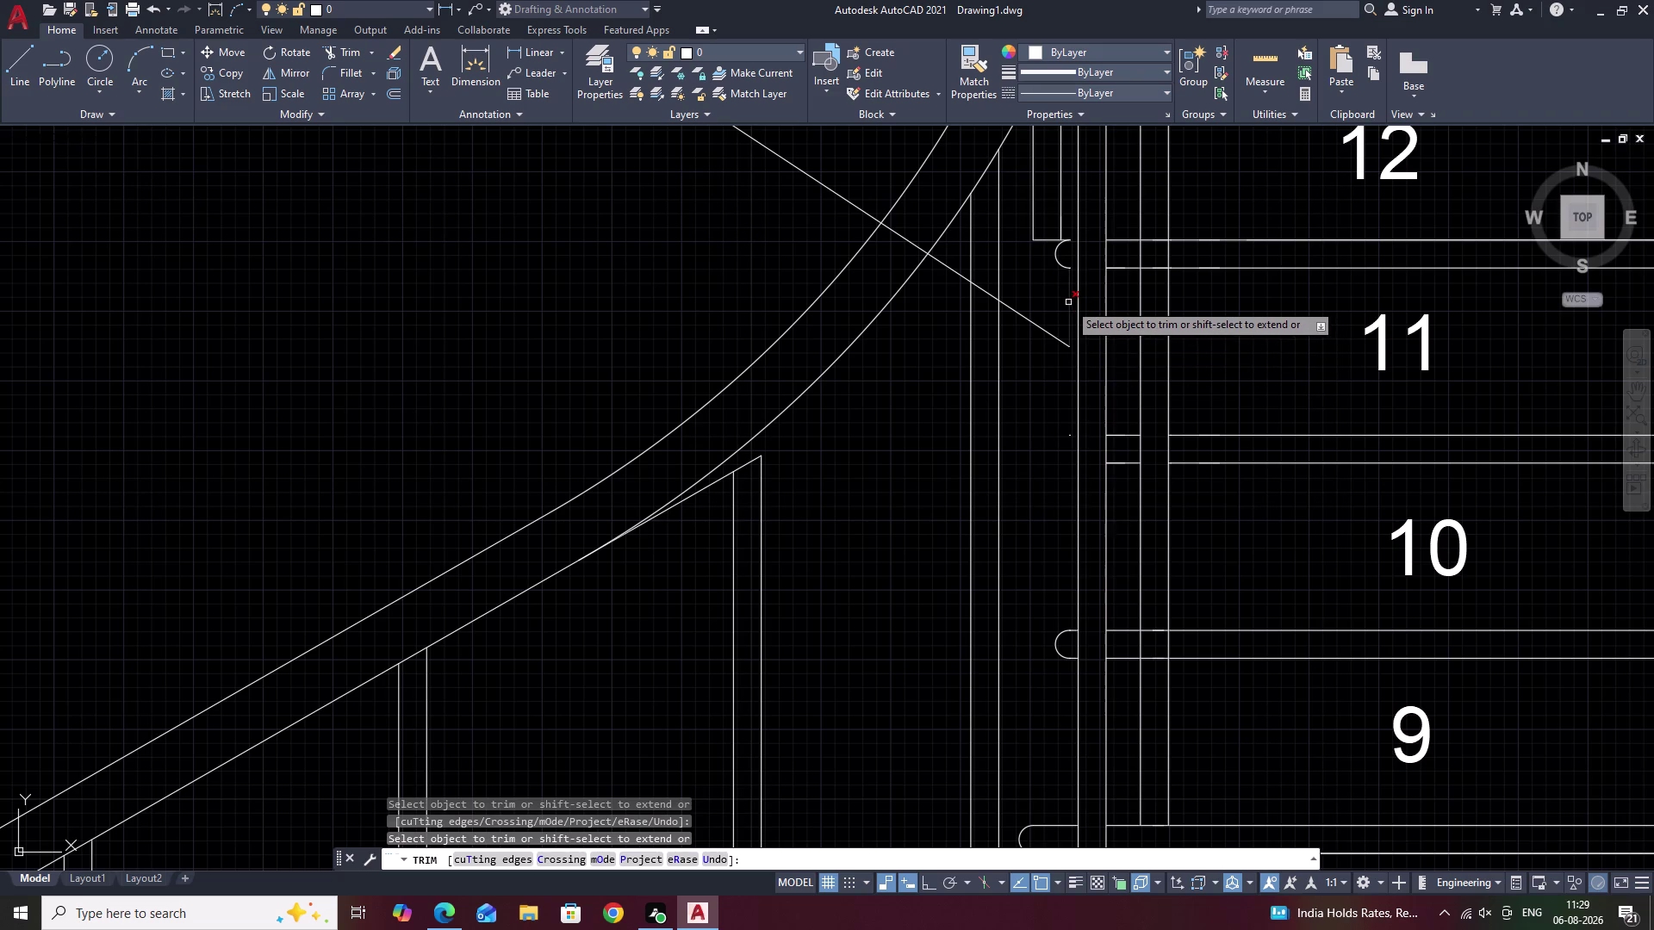
middle_click(1068, 305)
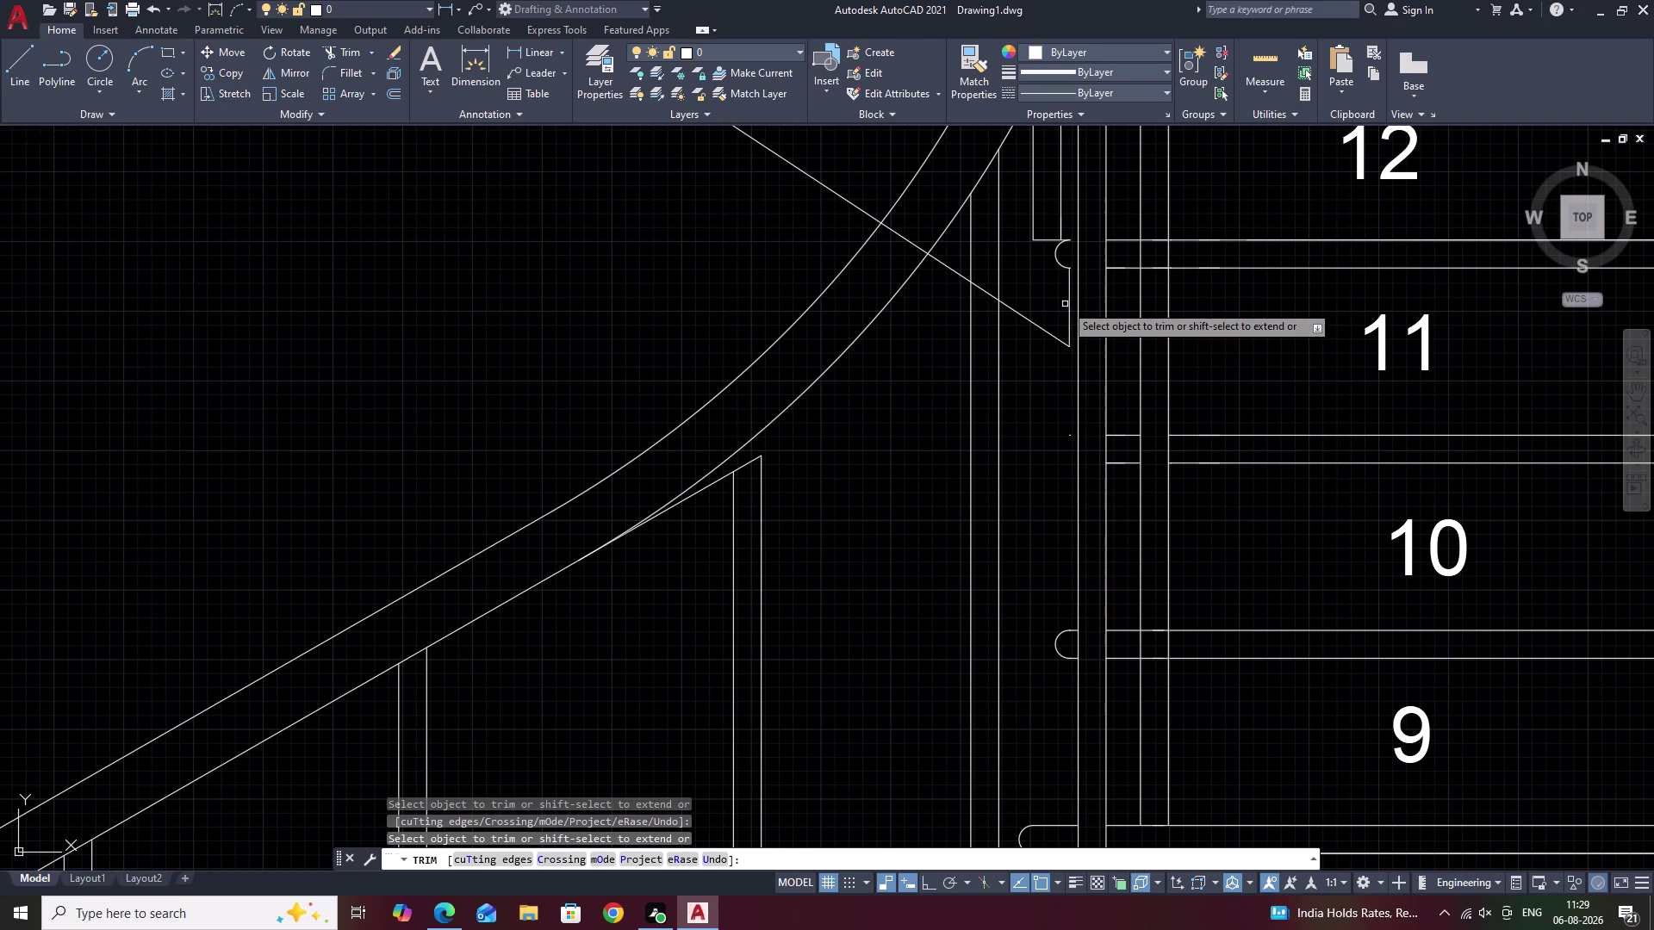